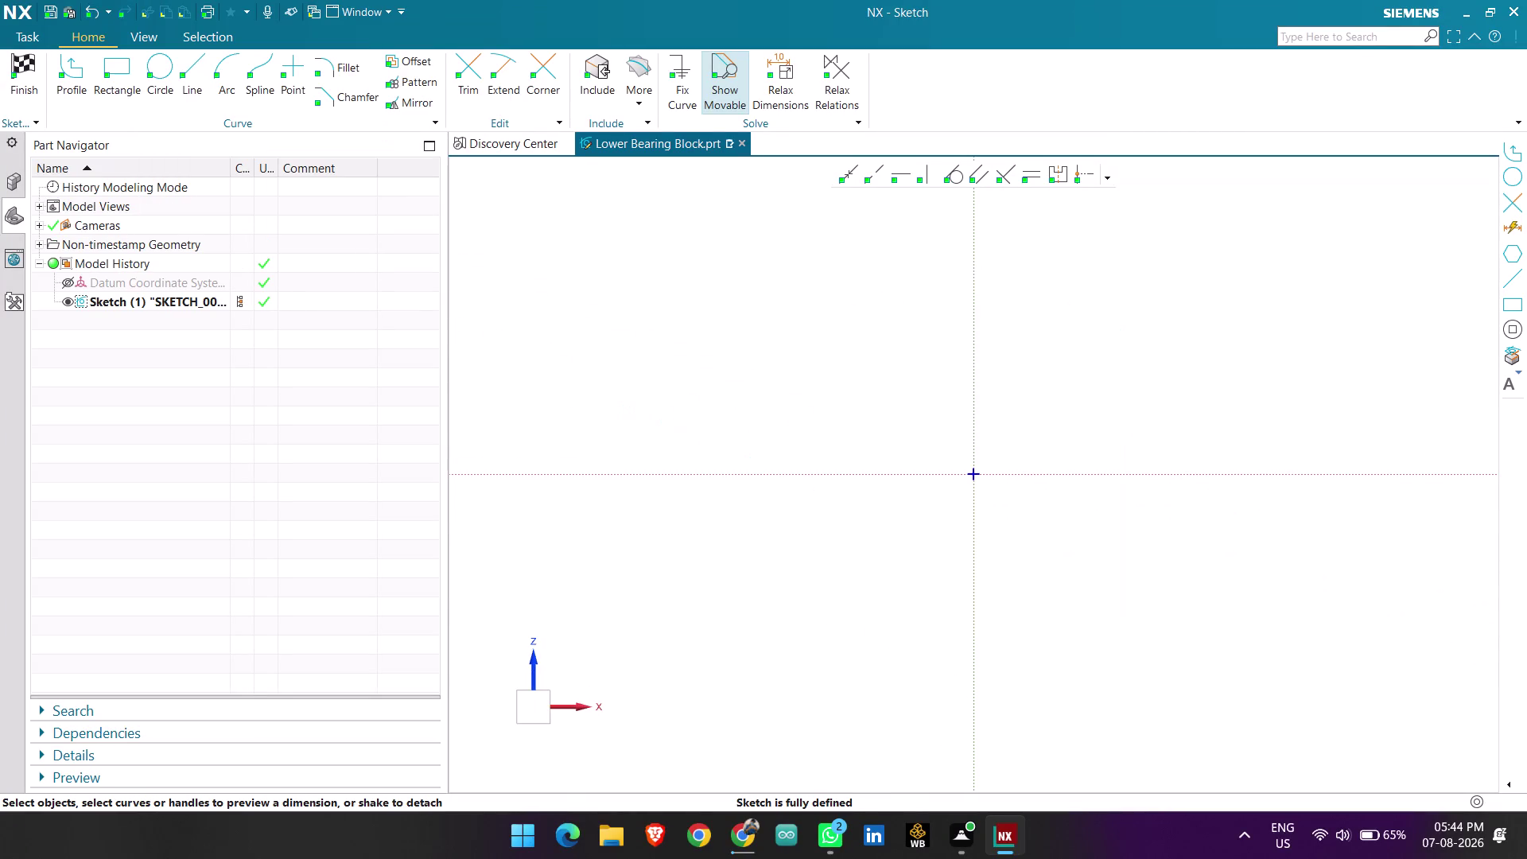
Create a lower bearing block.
Draw a horizontal line along the horizontal axis across the origin.
scroll(up, 3)
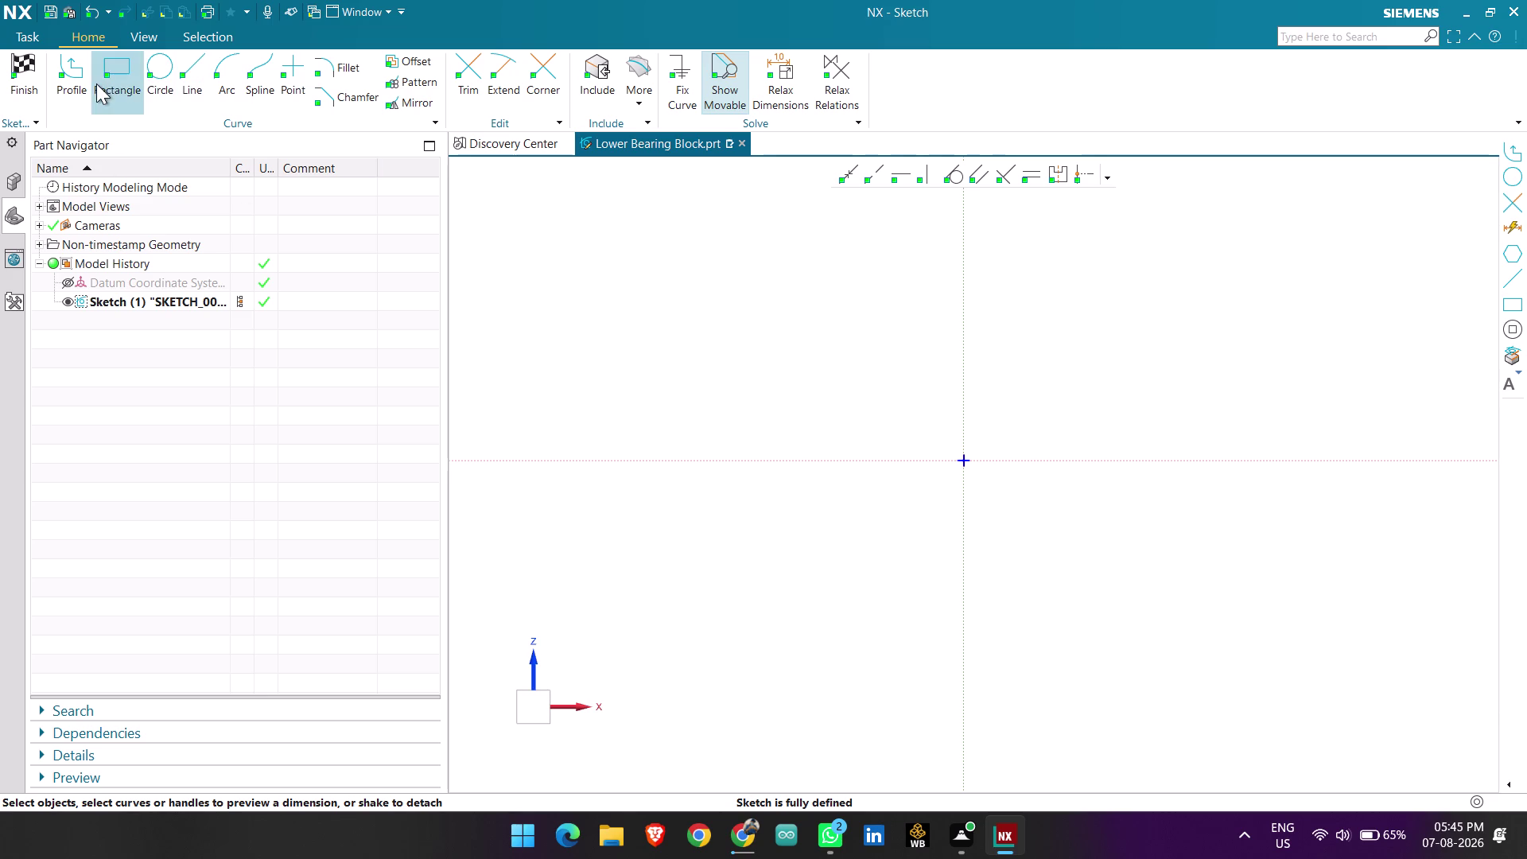
click(190, 71)
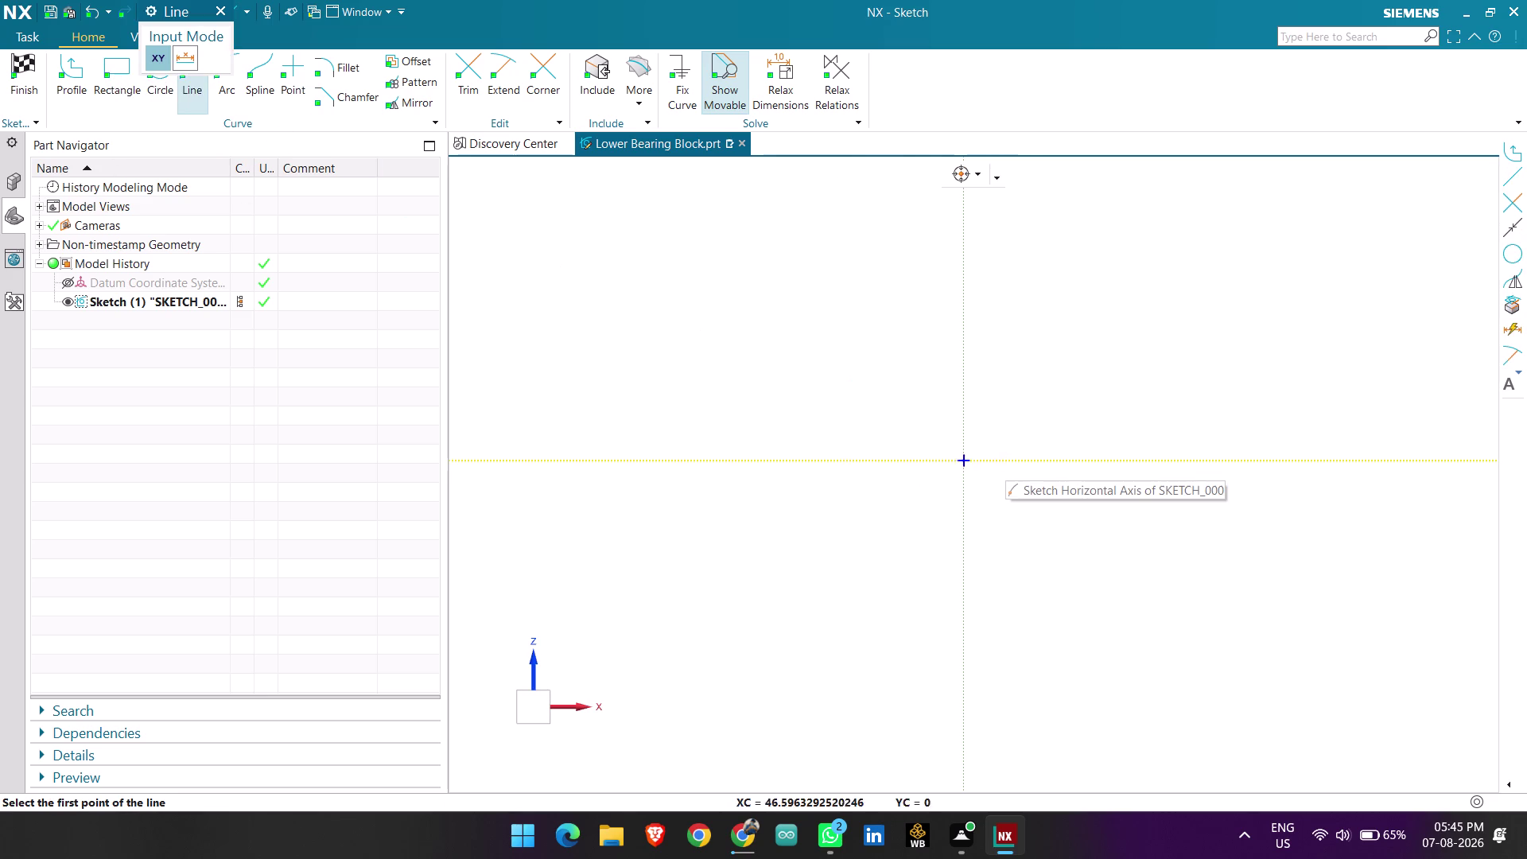
scroll(up, 3)
scroll(up, 3)
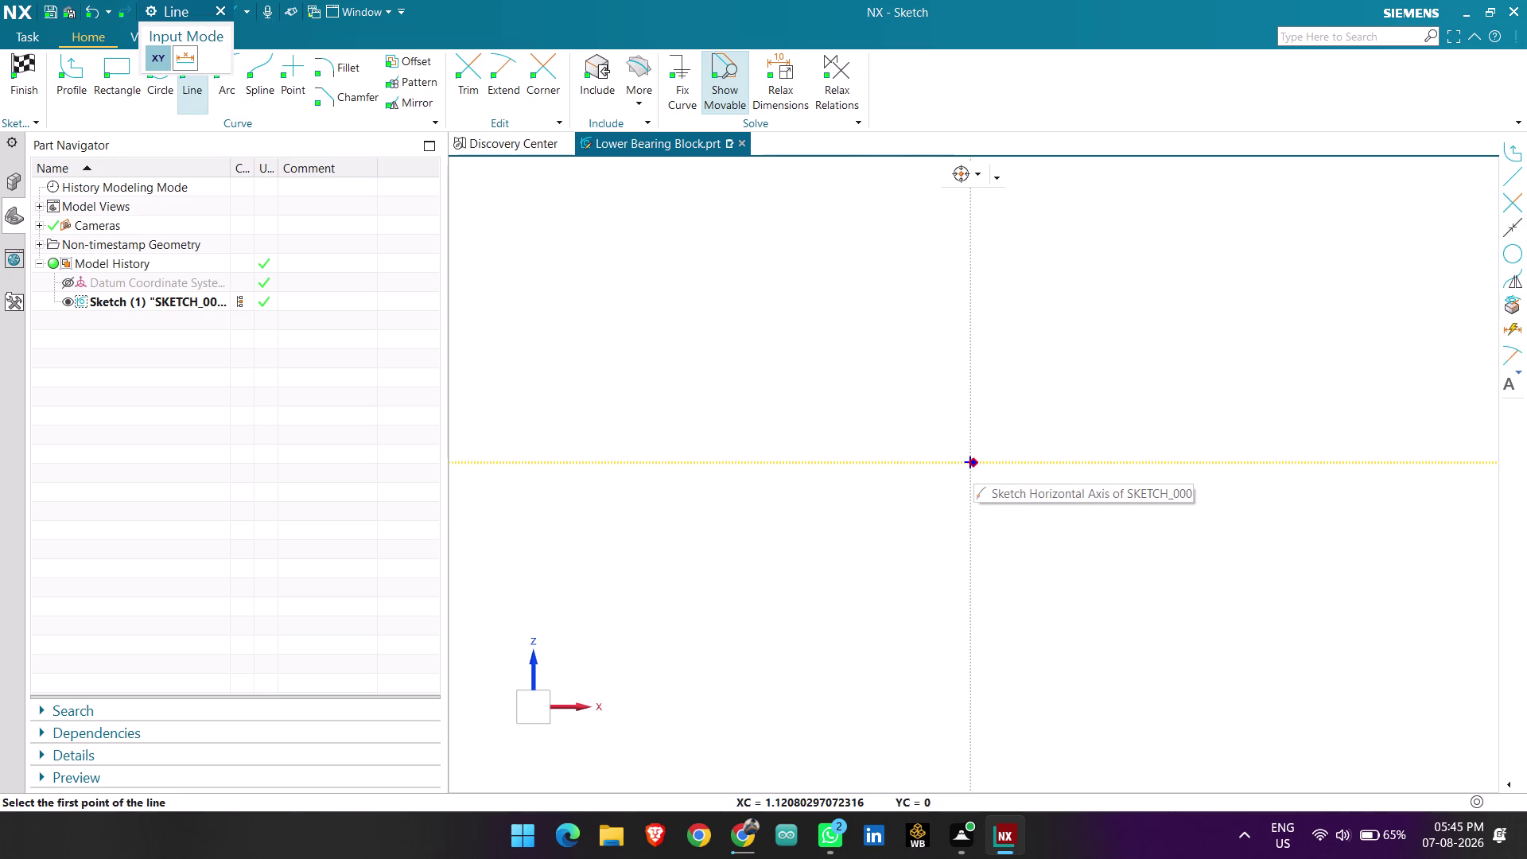
click(806, 459)
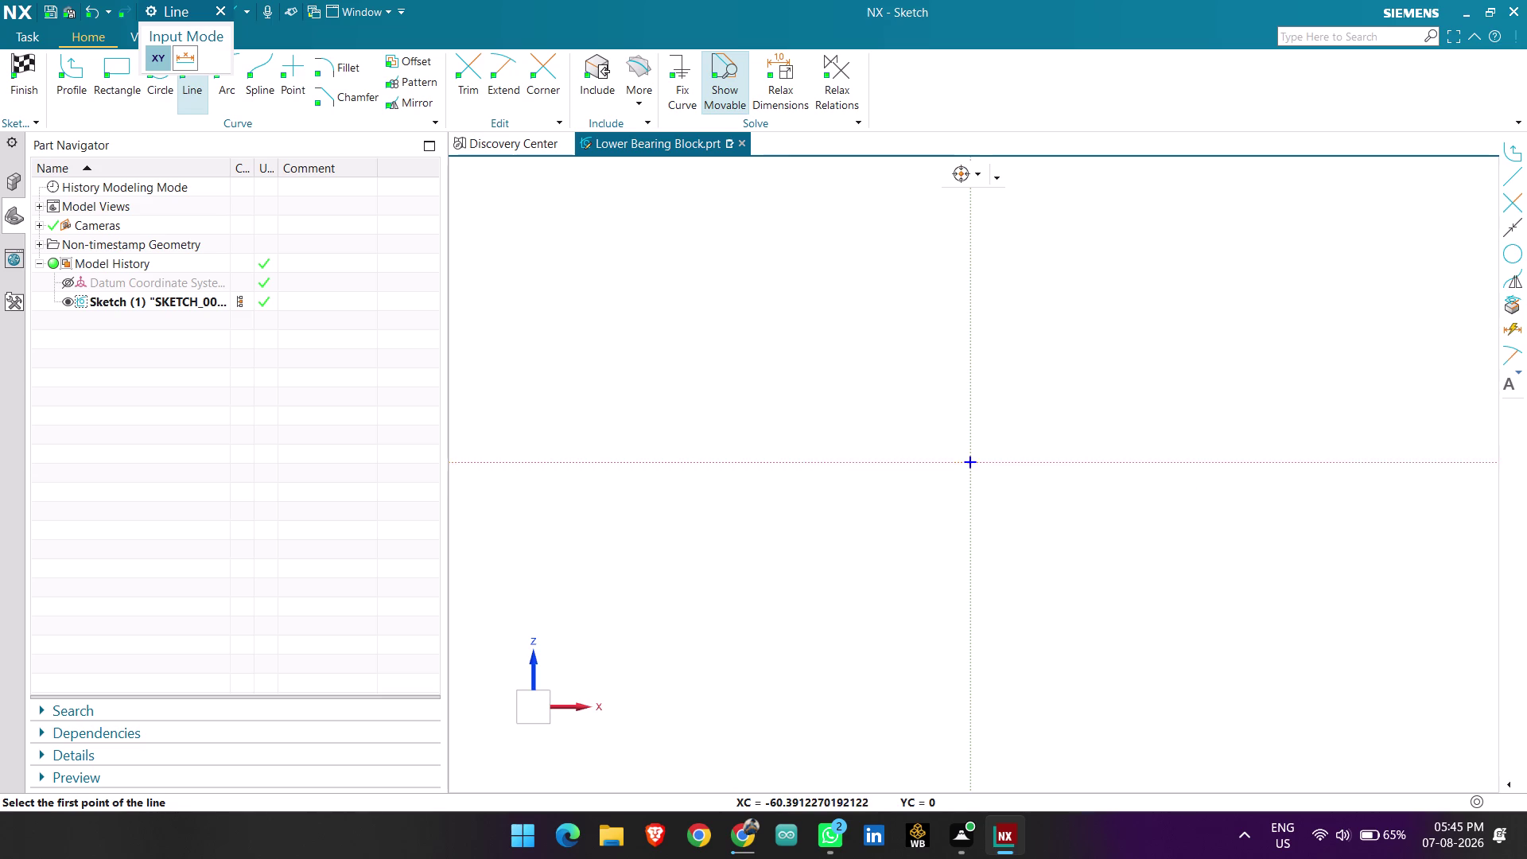
click(1129, 454)
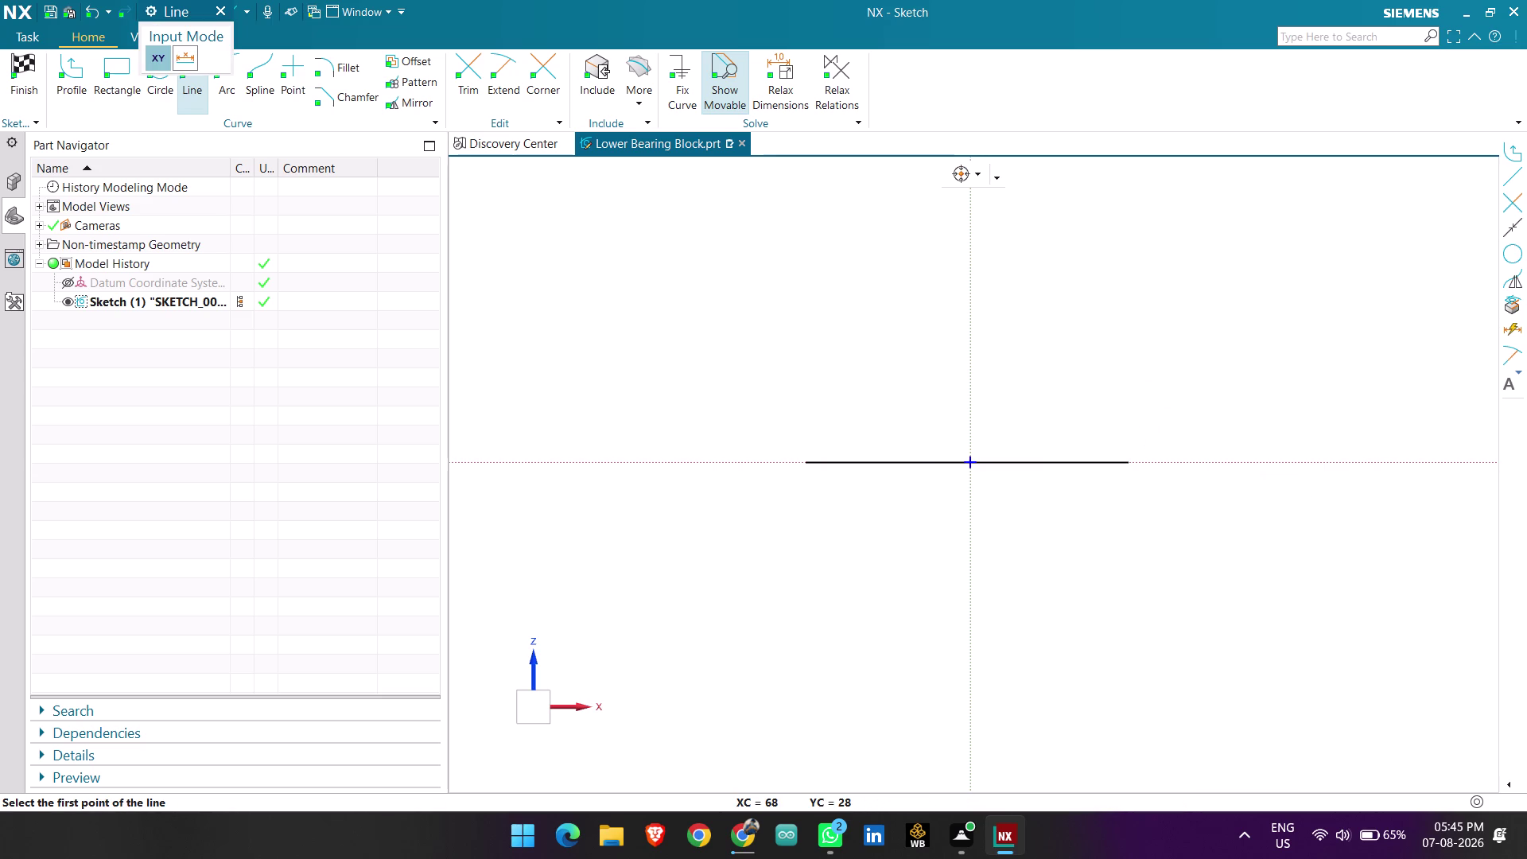
key(Escape)
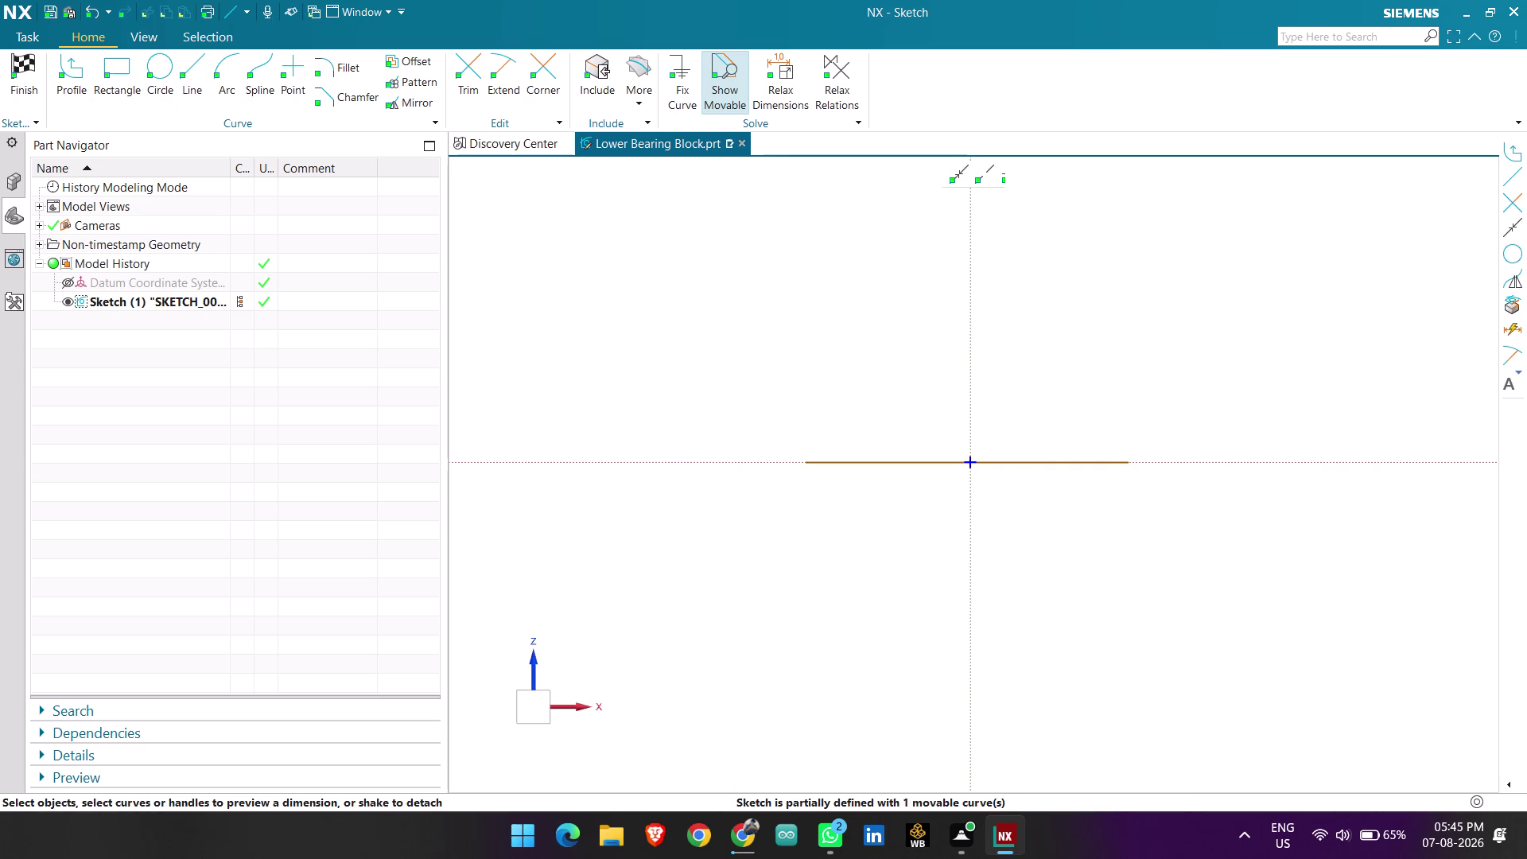
Give the new horizontal line a length dimension of 45.
click(921, 464)
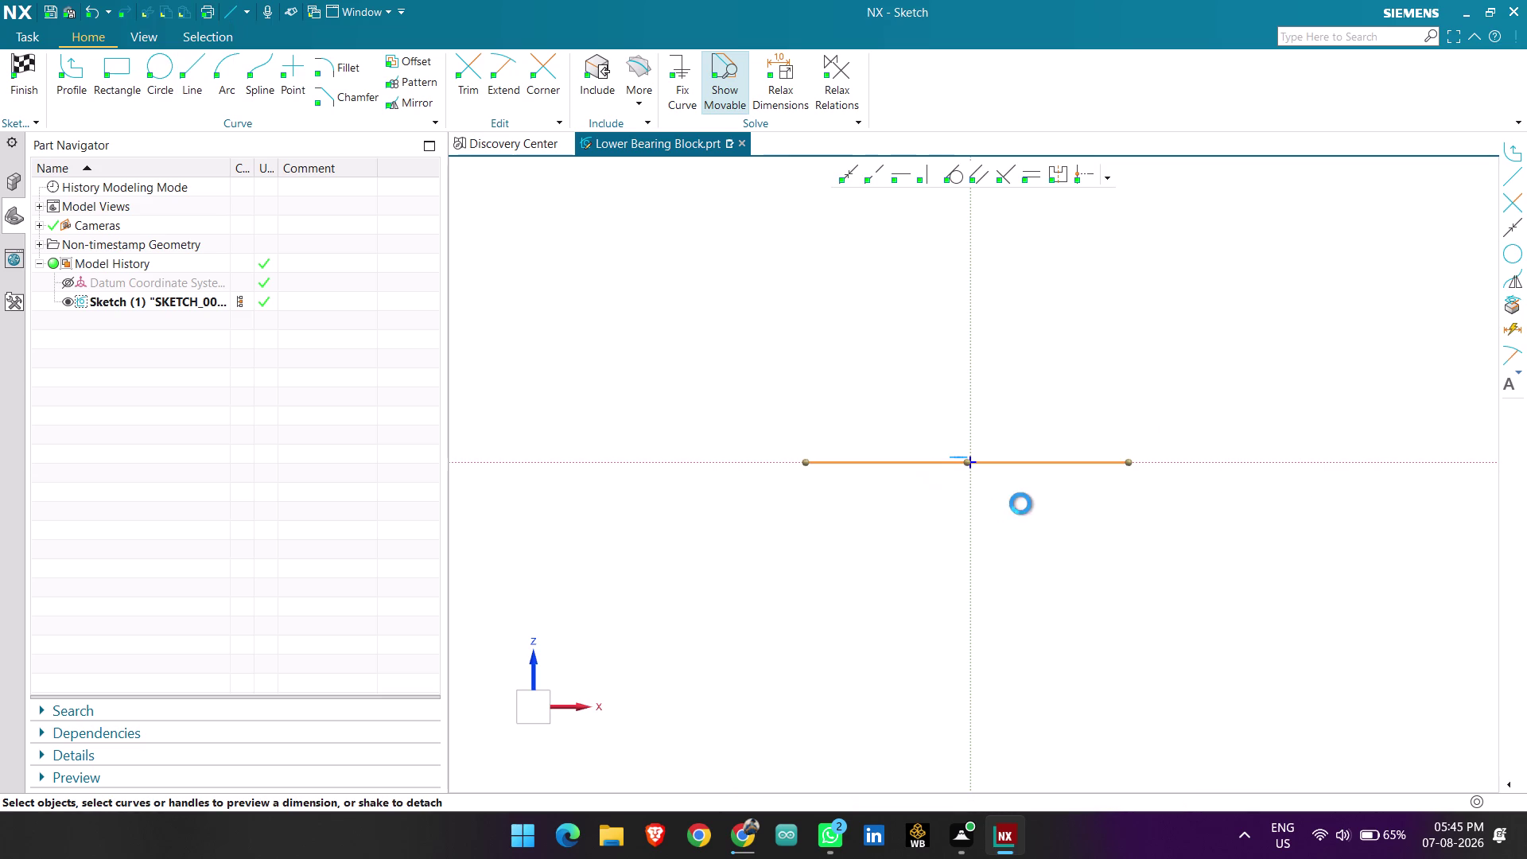
scroll(up, 3)
double_click(995, 490)
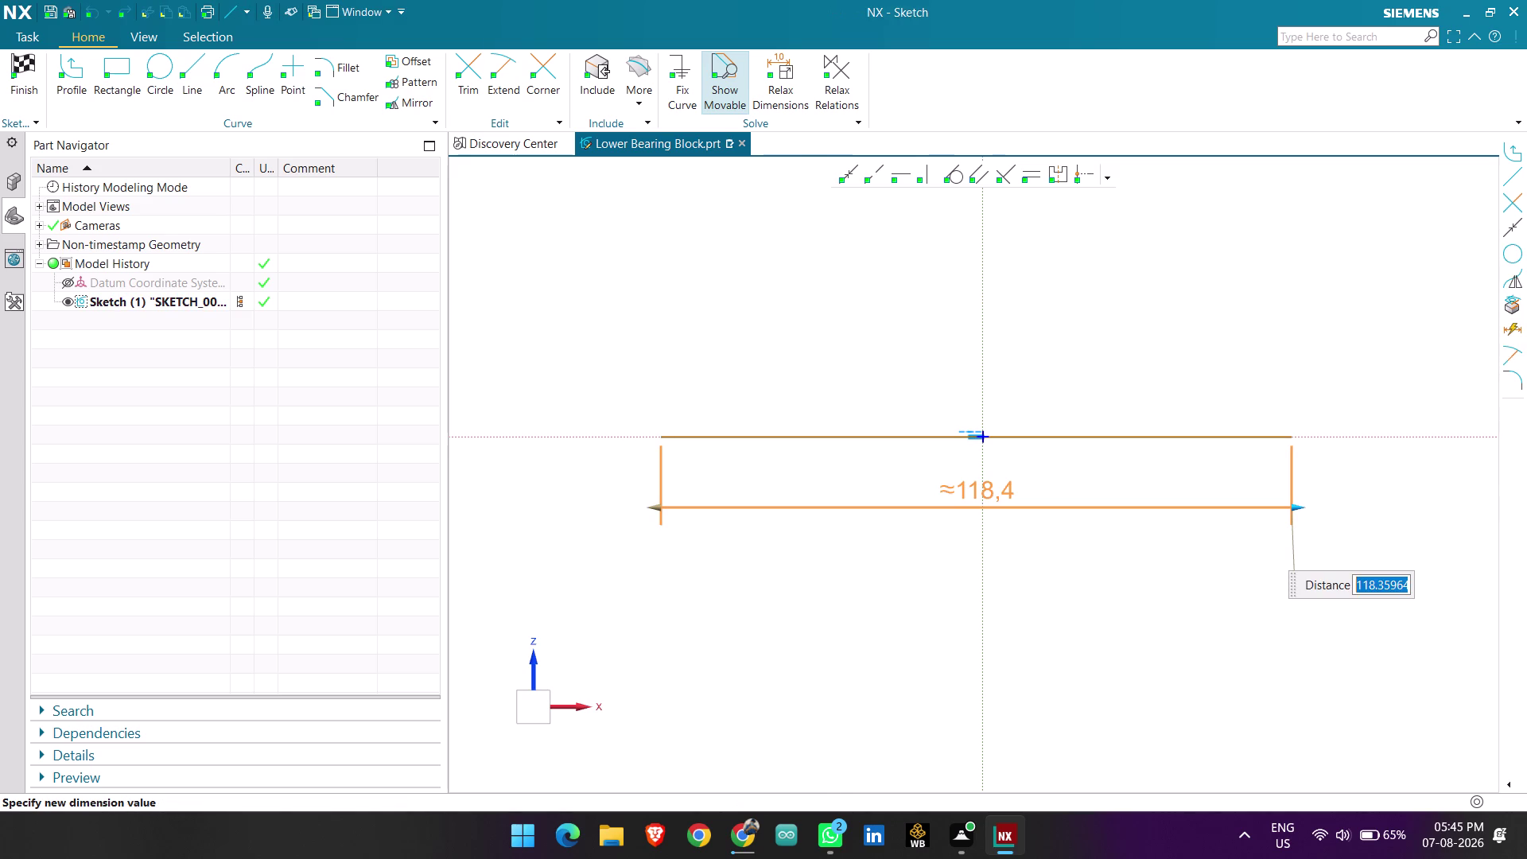
text(45)
key(Return)
key(Return)
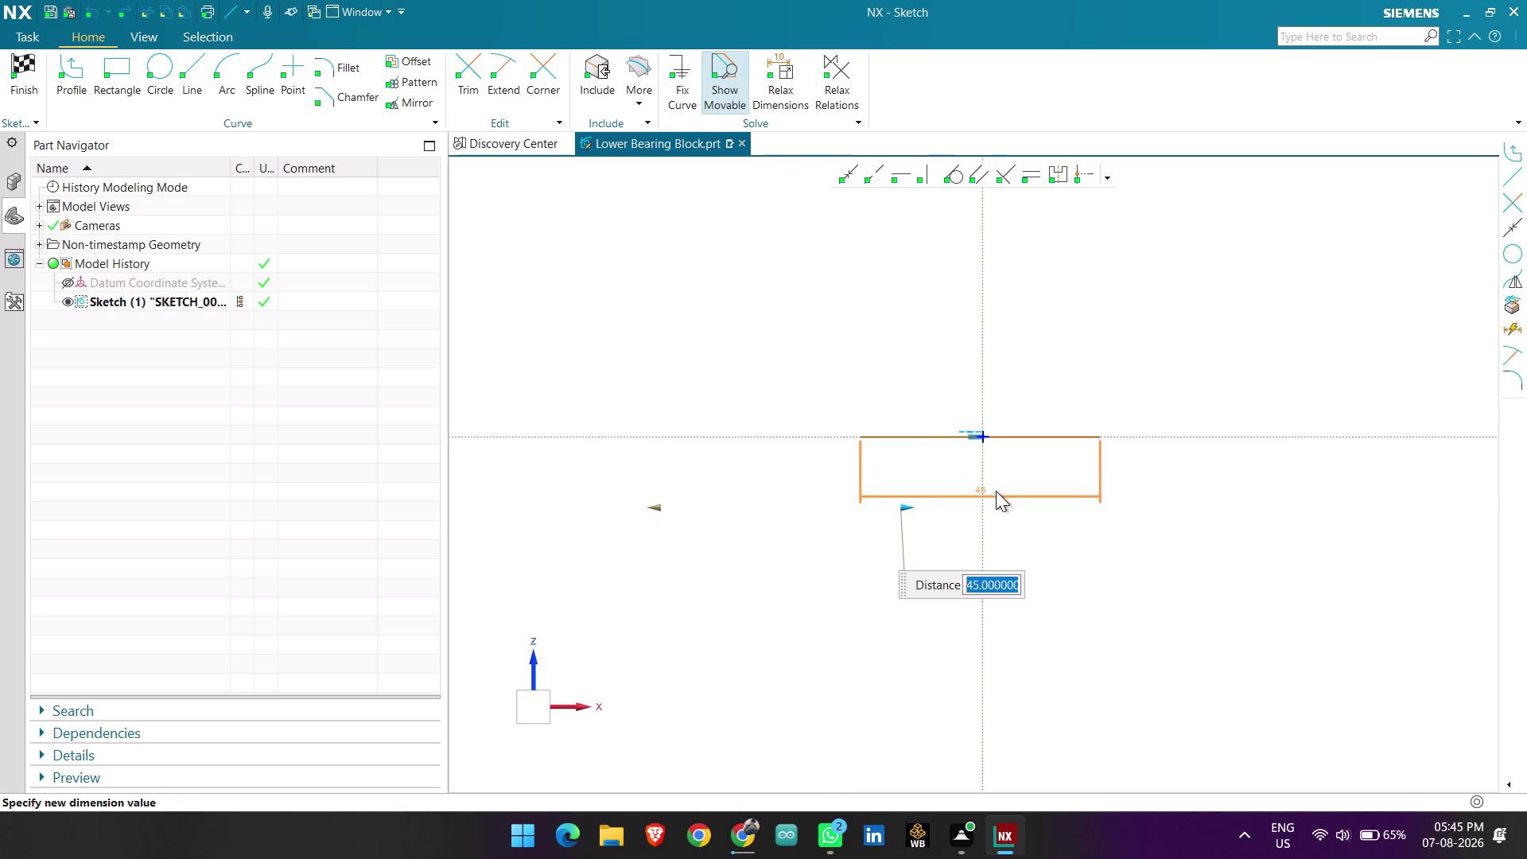
scroll(up, 3)
middle_click(1068, 492)
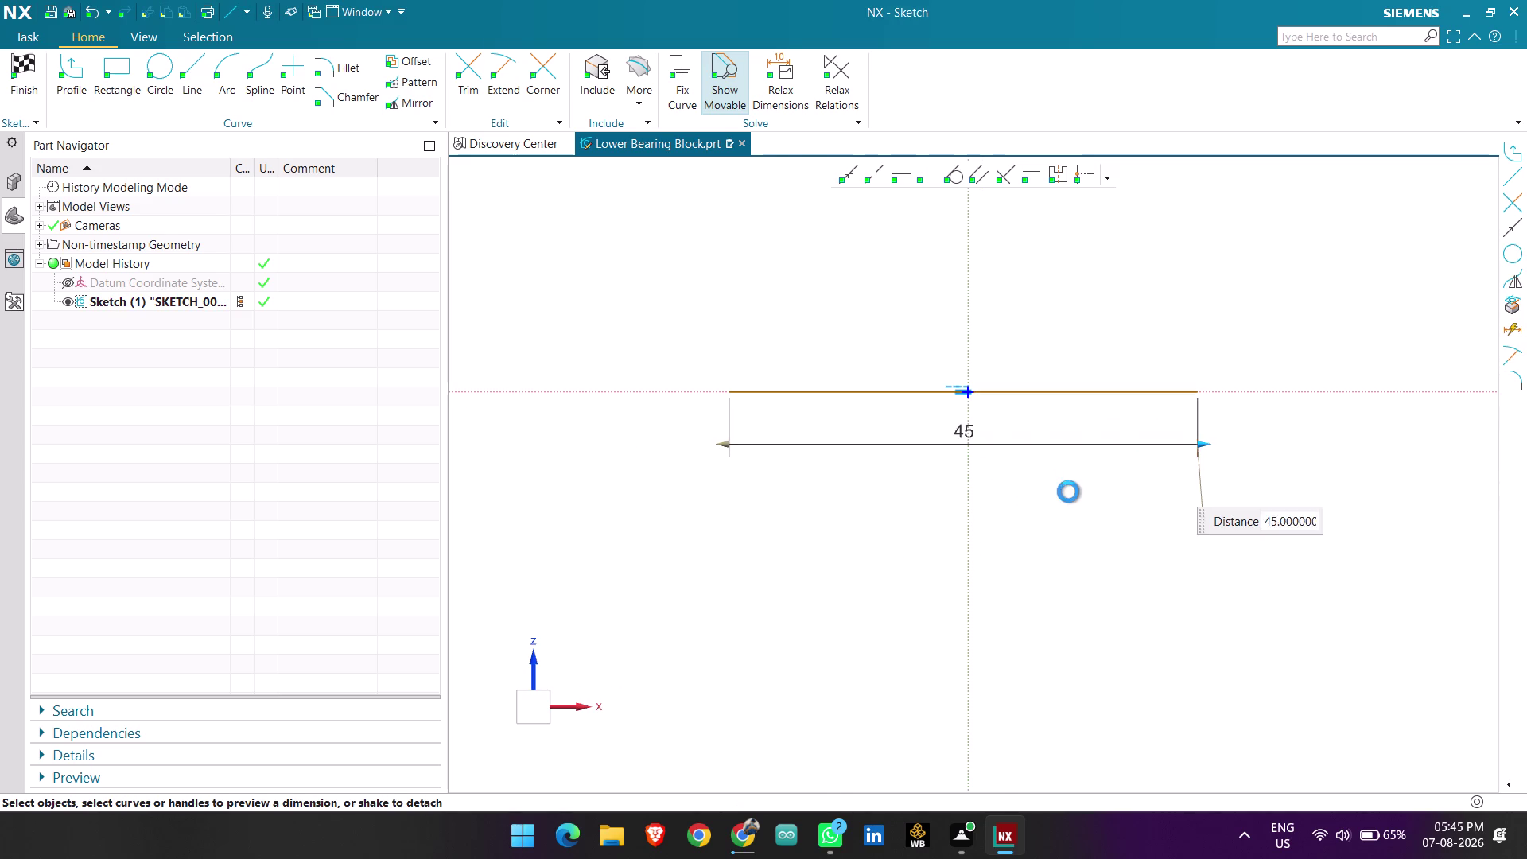
scroll(up, 3)
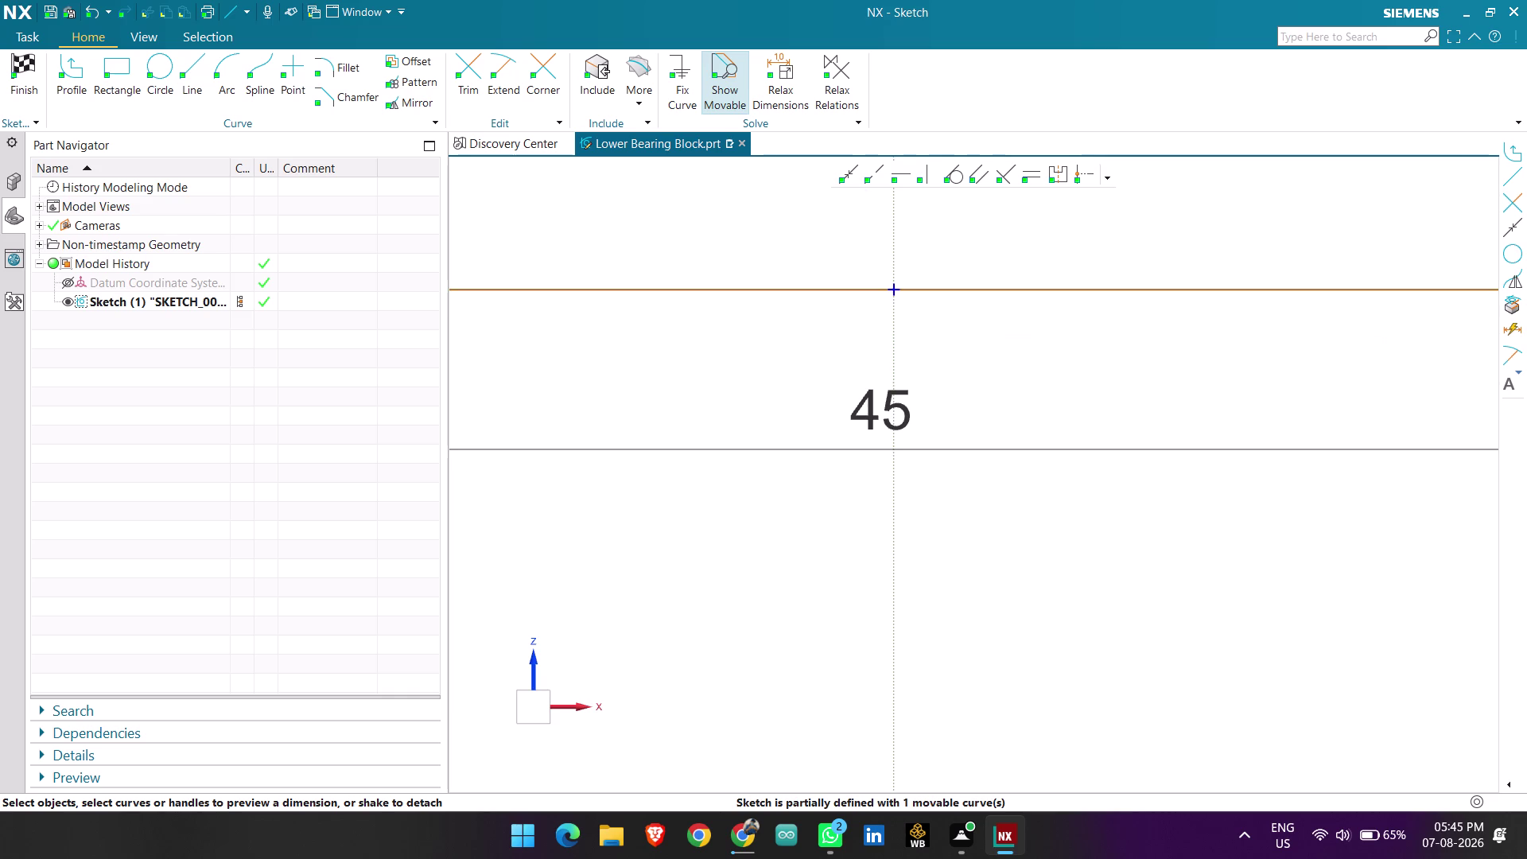
click(854, 166)
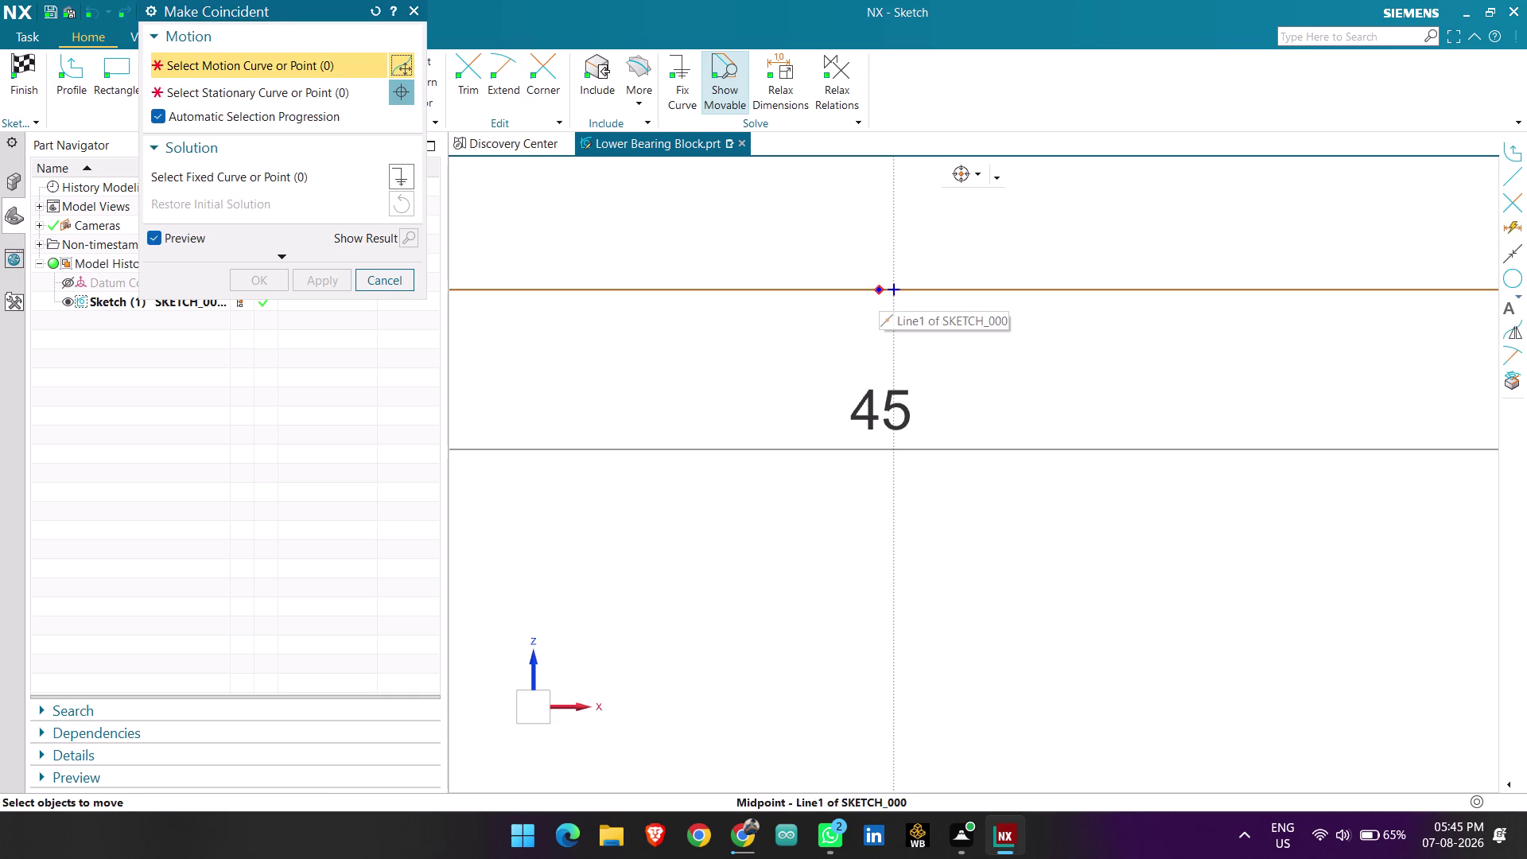
Constrain the 45 line's midpoint coincident with the sketch origin, fully defining the sketch.
click(879, 291)
click(893, 288)
middle_click(818, 258)
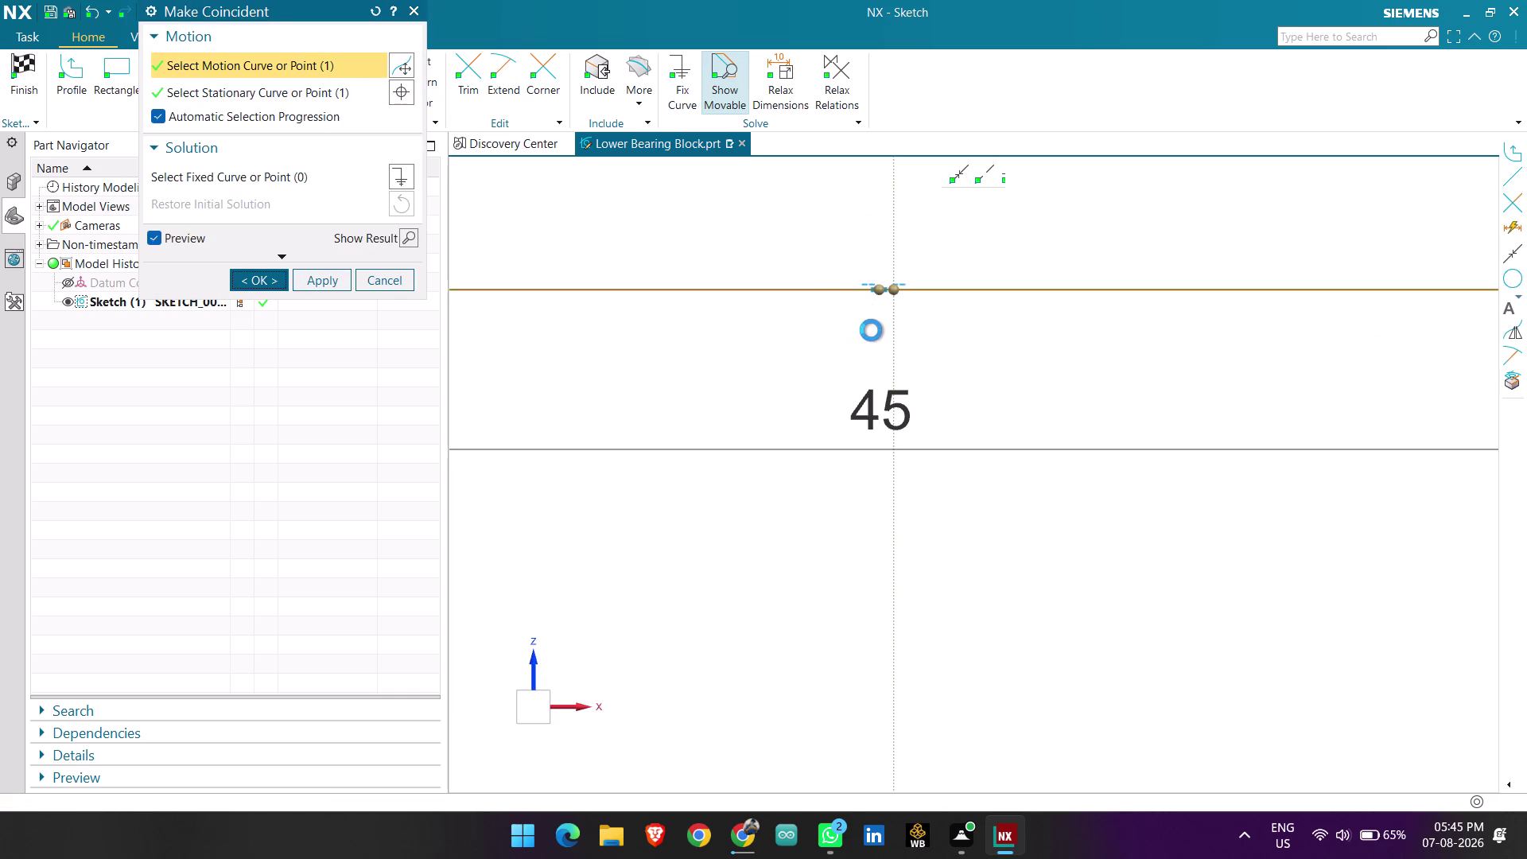
scroll(down, 3)
scroll(up, 3)
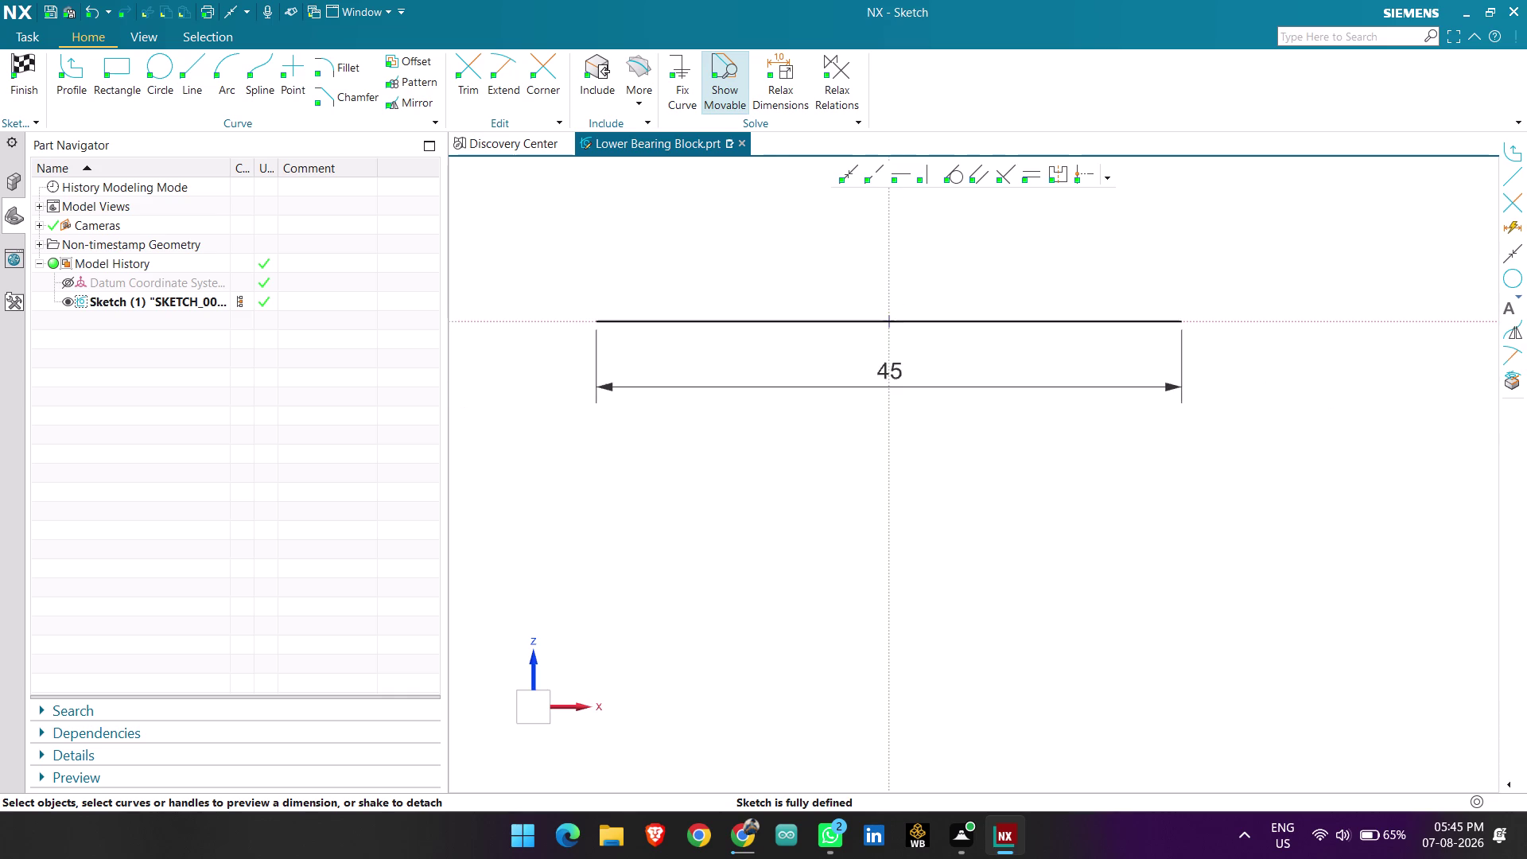
scroll(down, 3)
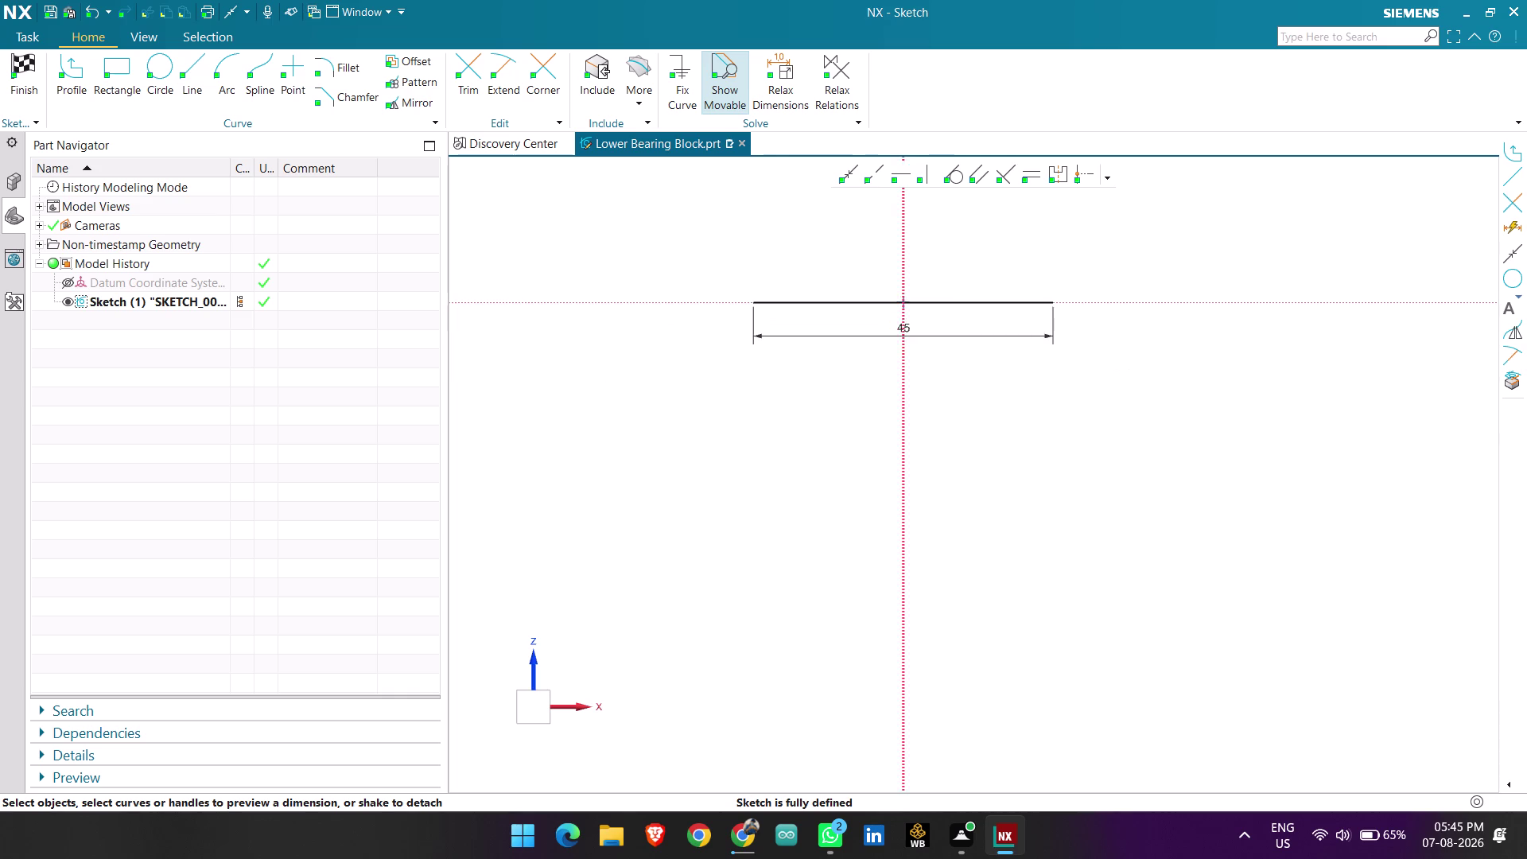
scroll(up, 3)
middle_drag(953, 280, 971, 358)
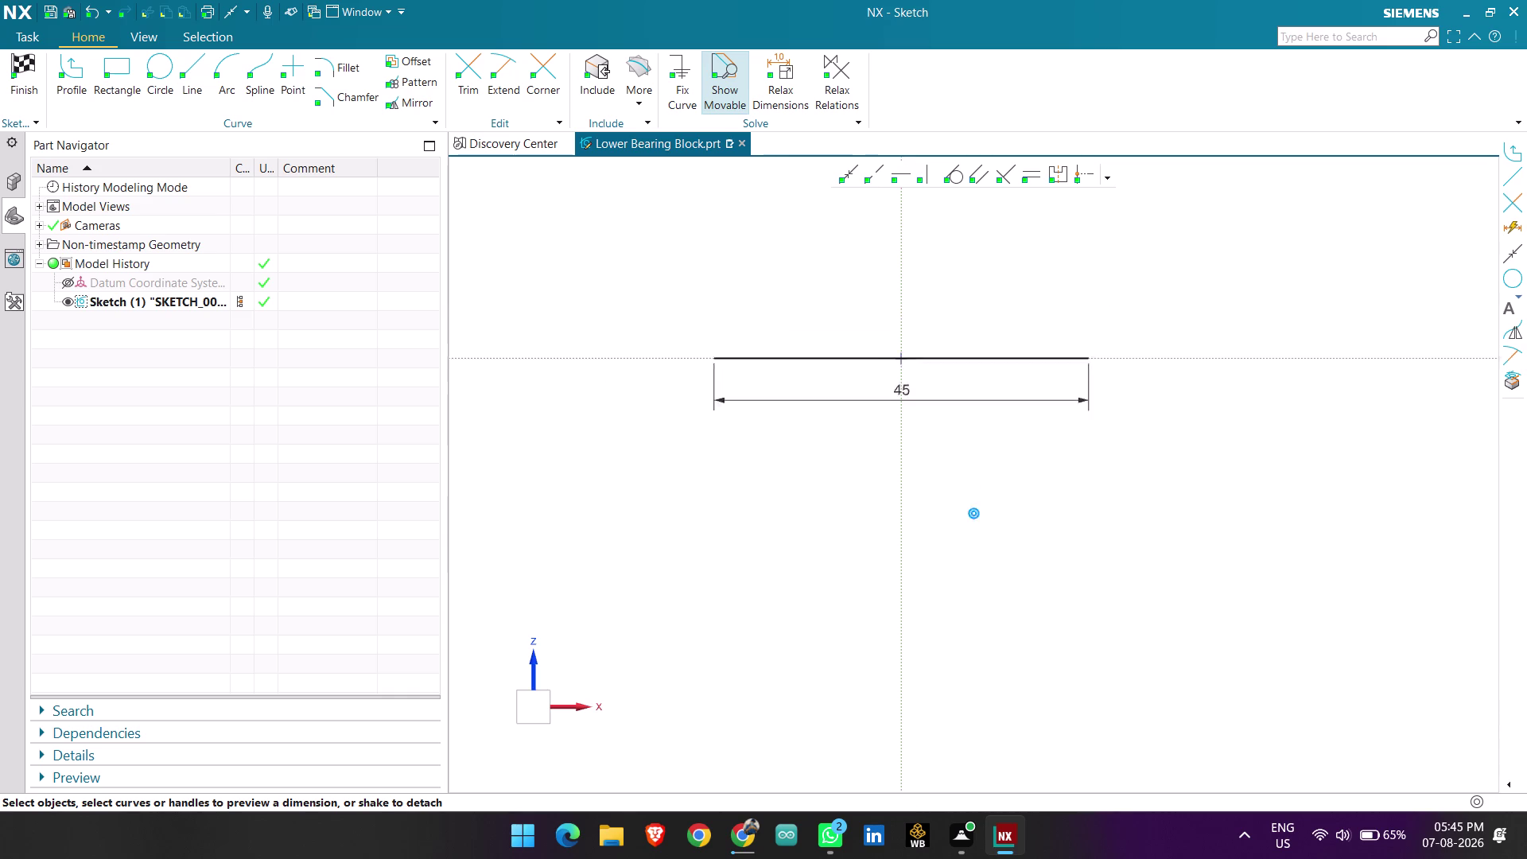
middle_drag(970, 358, 983, 434)
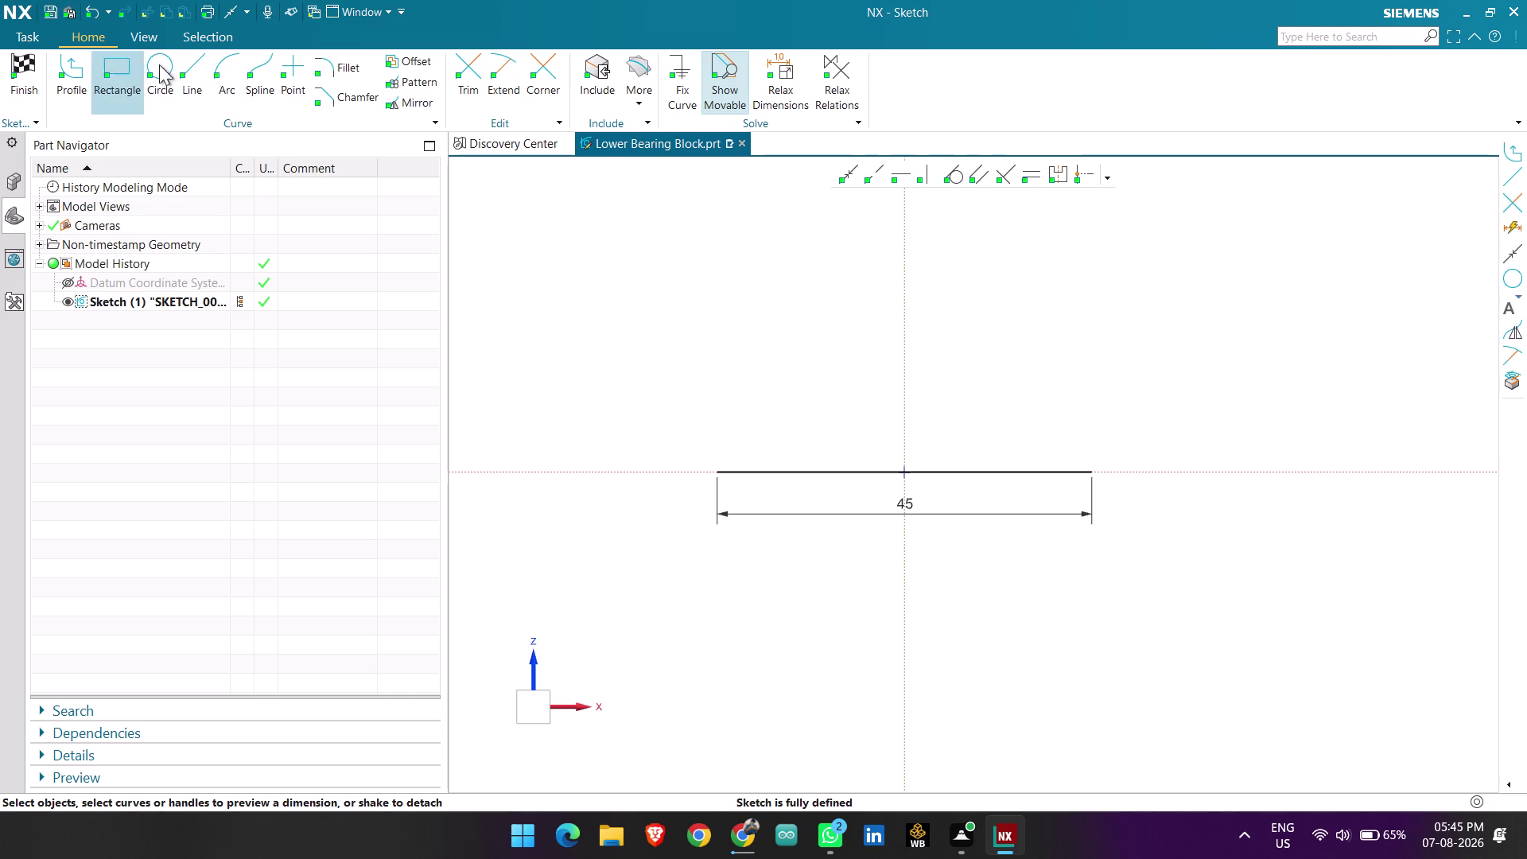
Draw a 25-long vertical line up from the base line's midpoint.
click(181, 64)
scroll(up, 3)
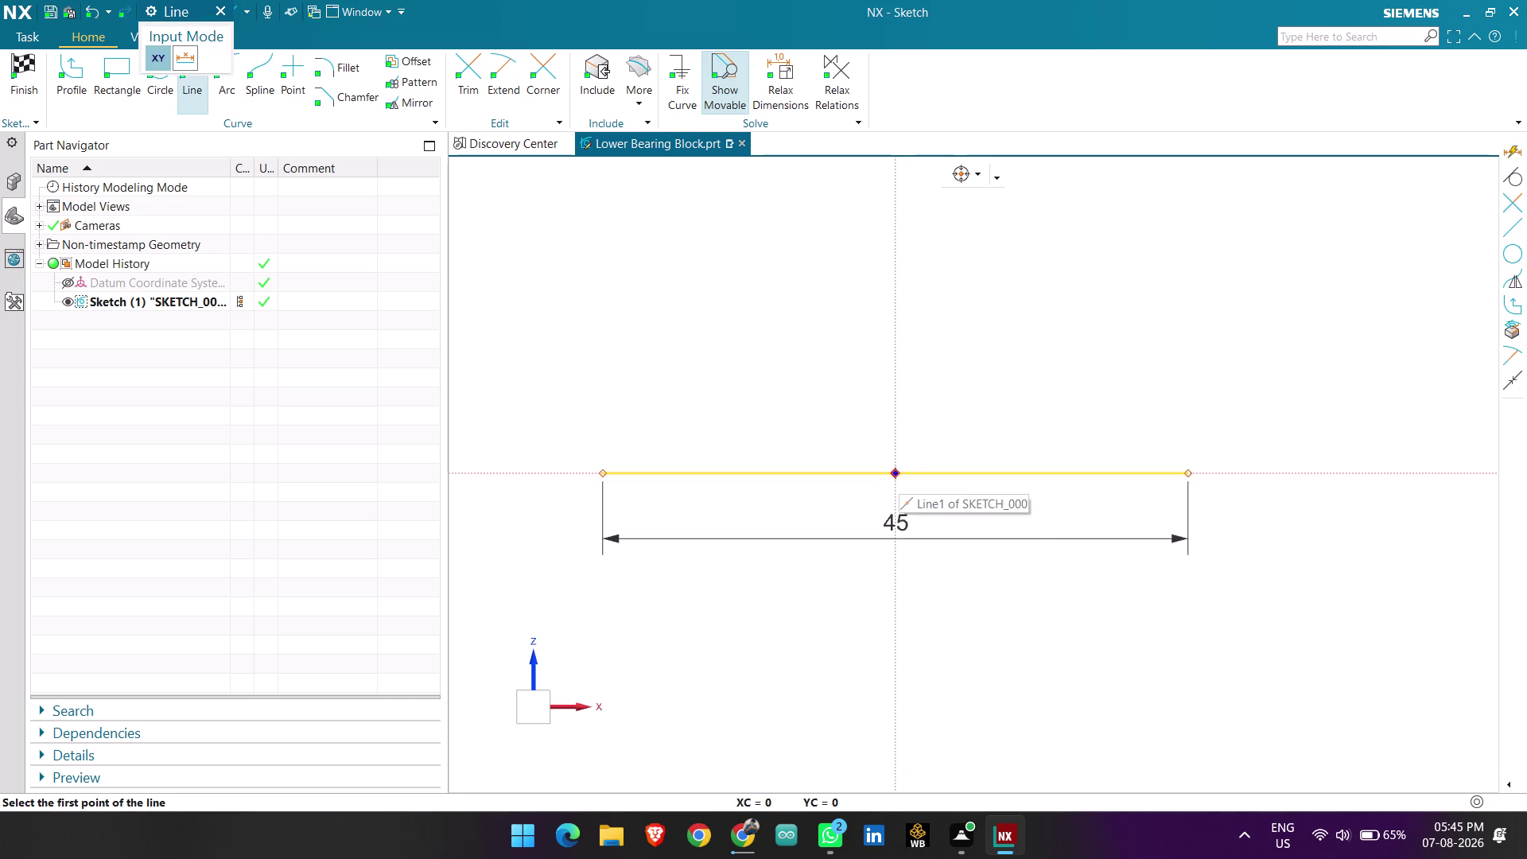
click(898, 473)
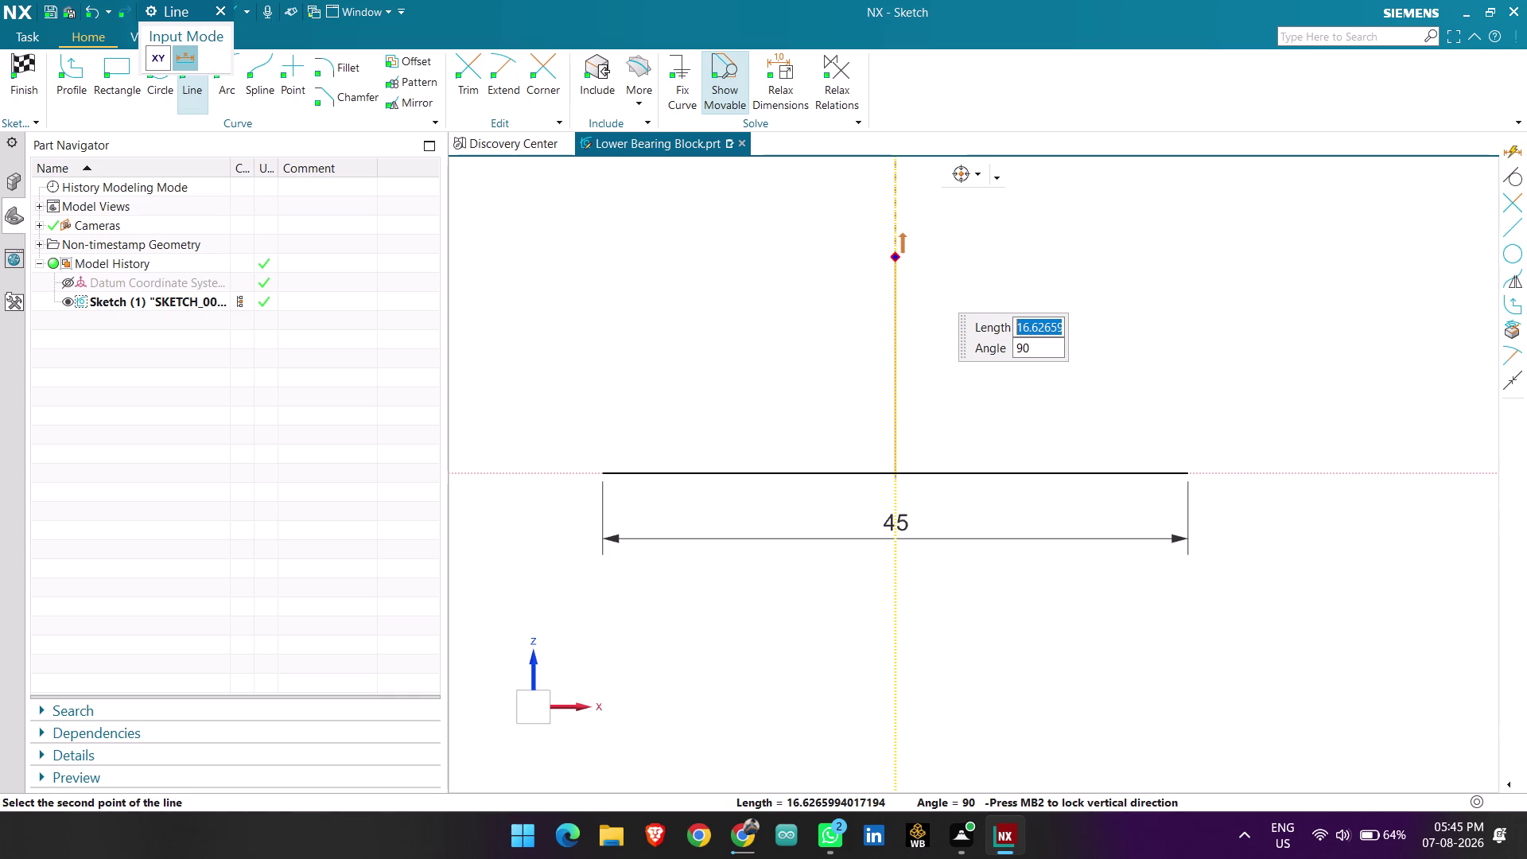
text(2)
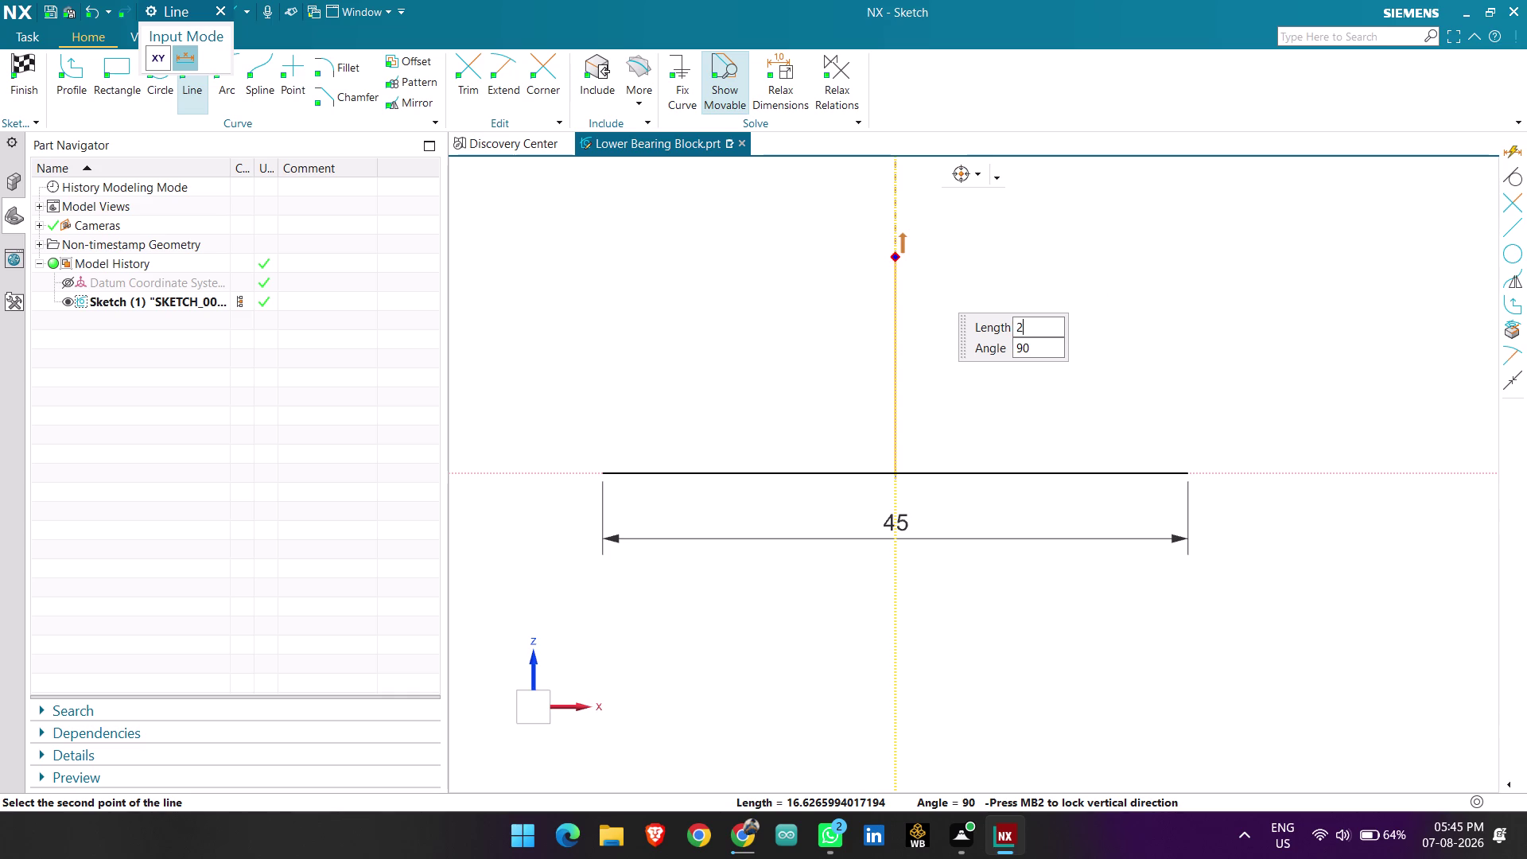
text(5)
key(Return)
key(Return)
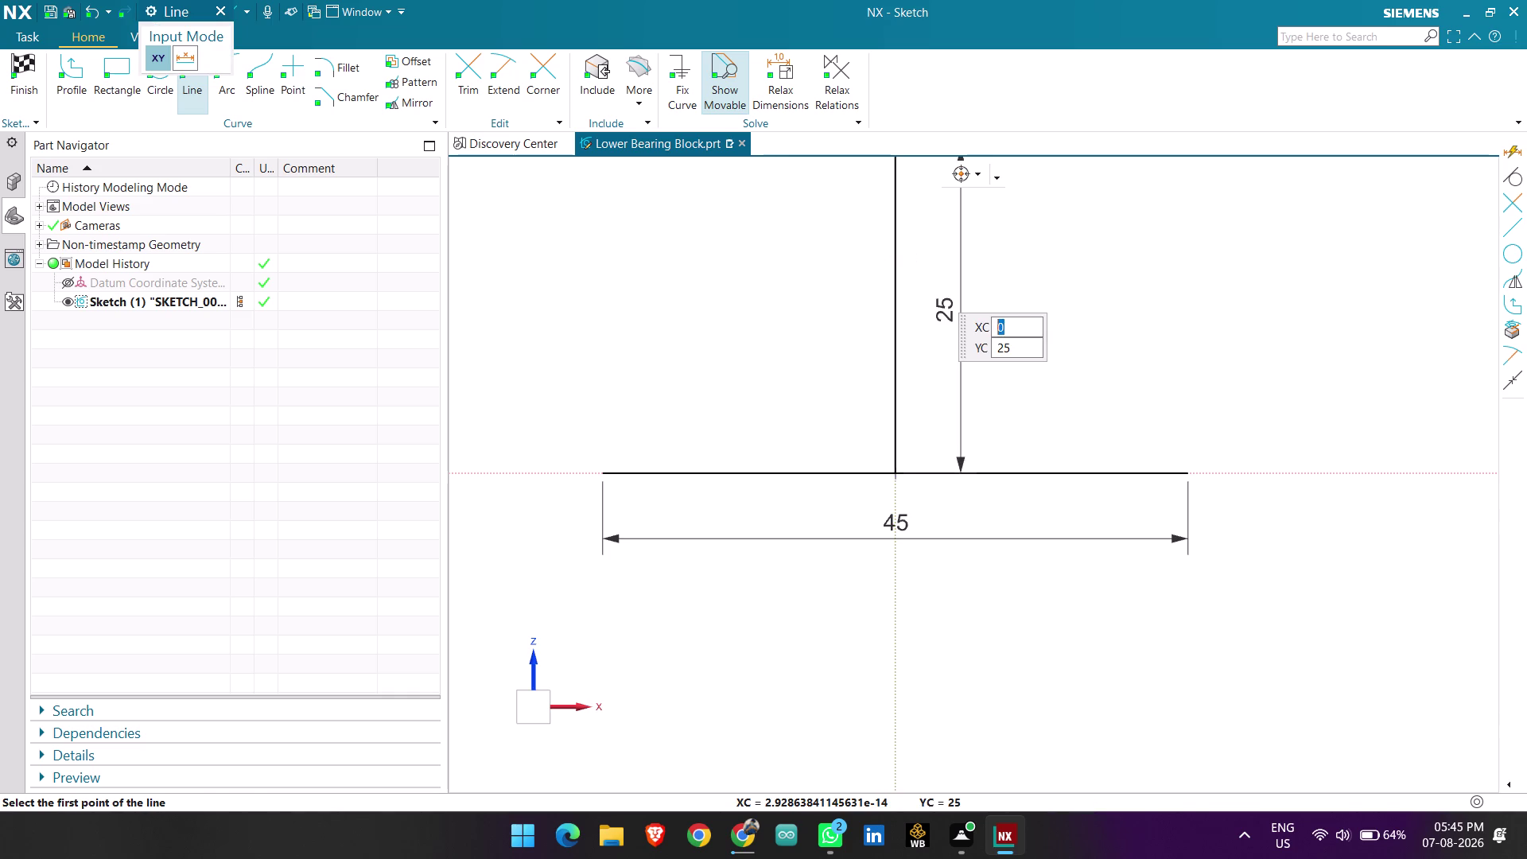
scroll(down, 3)
scroll(up, 3)
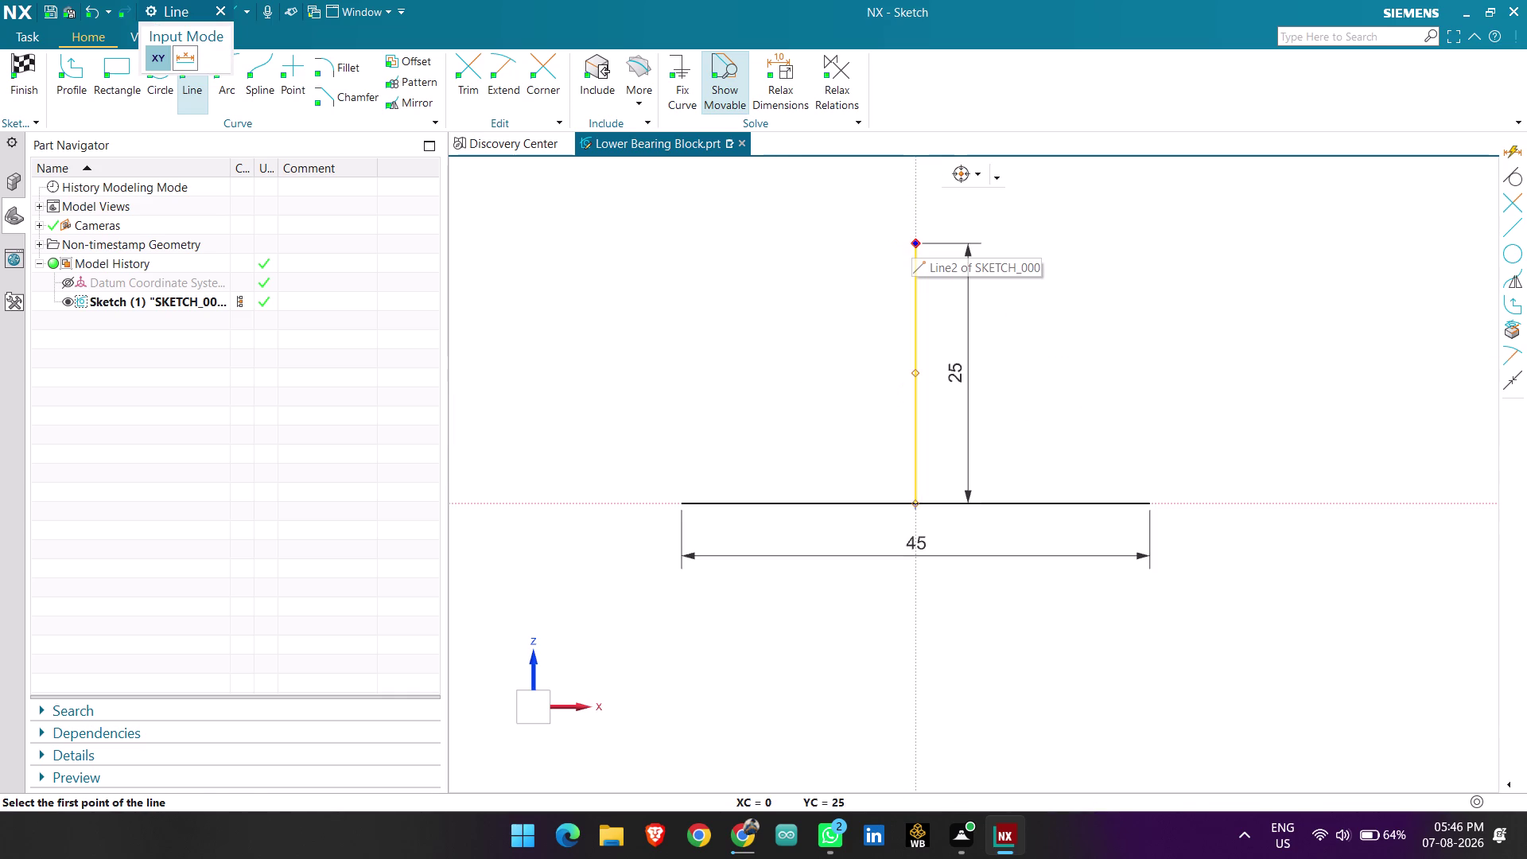
Draw a 17.5-long (35/2) horizontal line leftward from the vertical line's top.
click(918, 246)
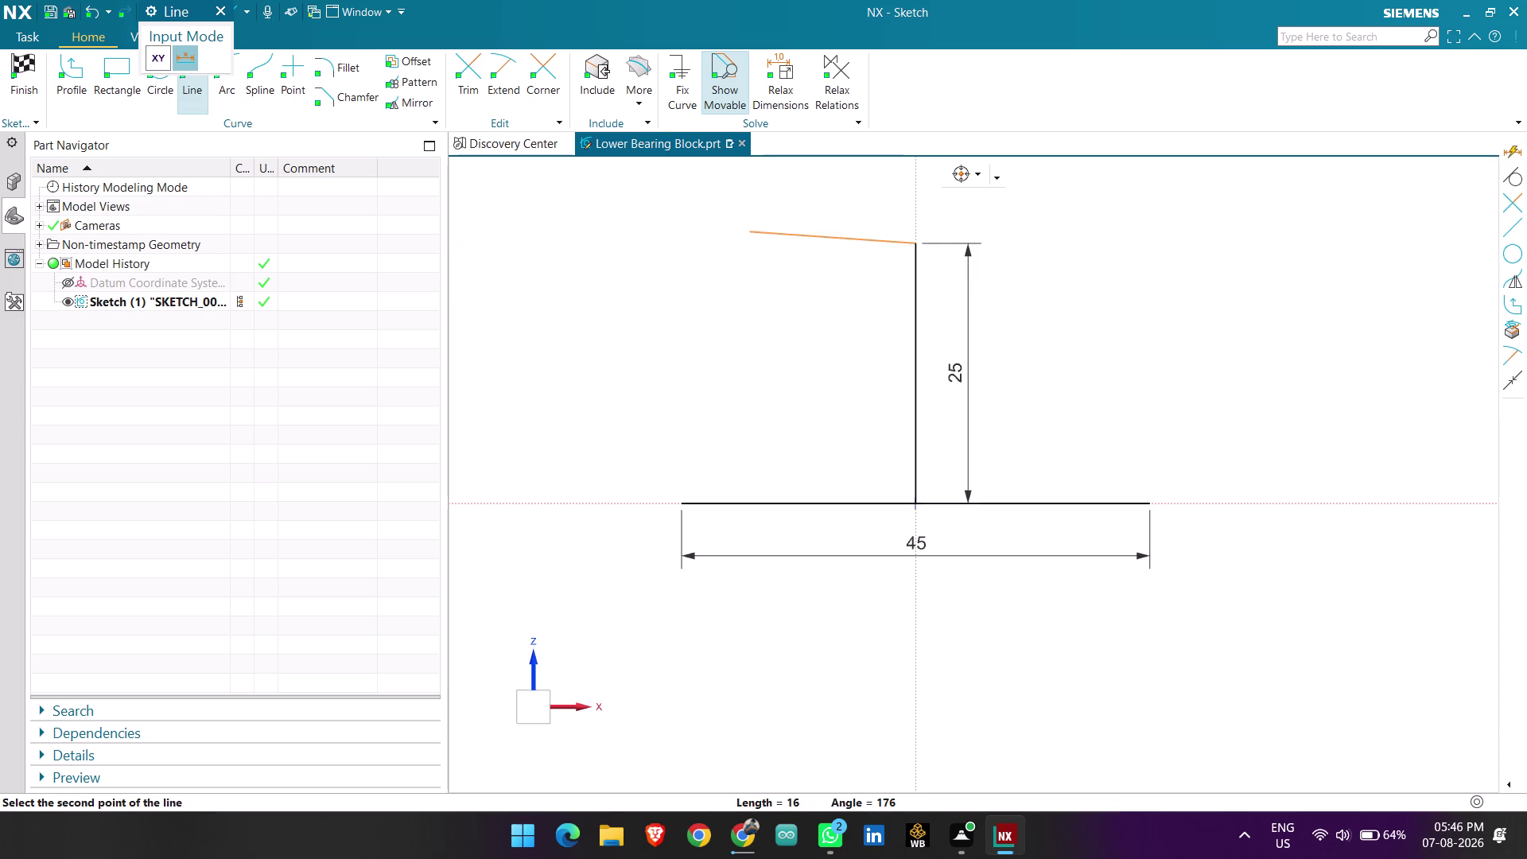
text(35)
text(/)
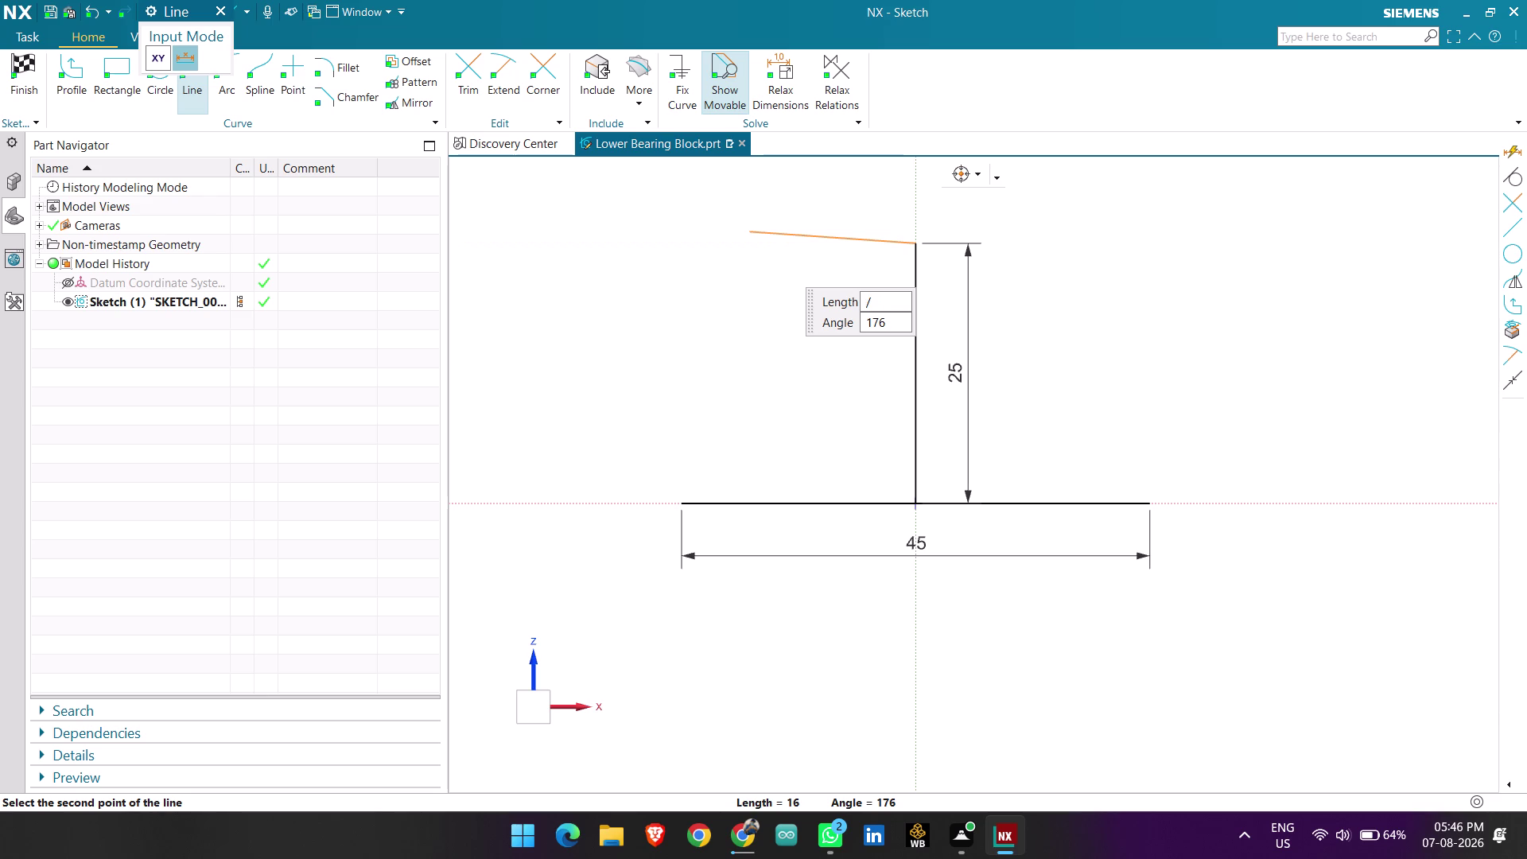
text(2)
key(Return)
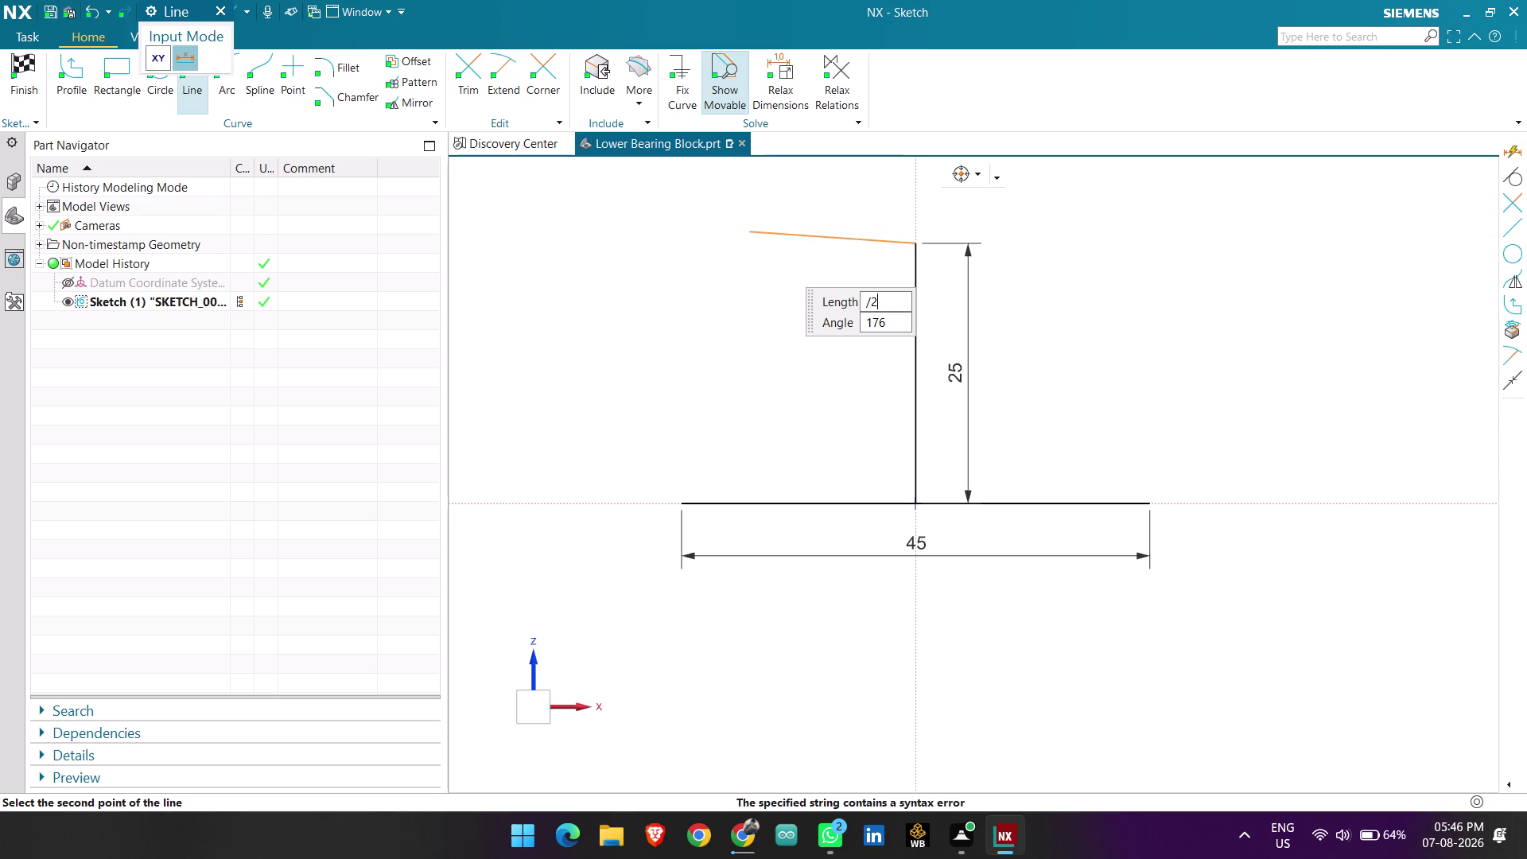
key(BackSpace)
key(BackSpace)
key(BackSpace)
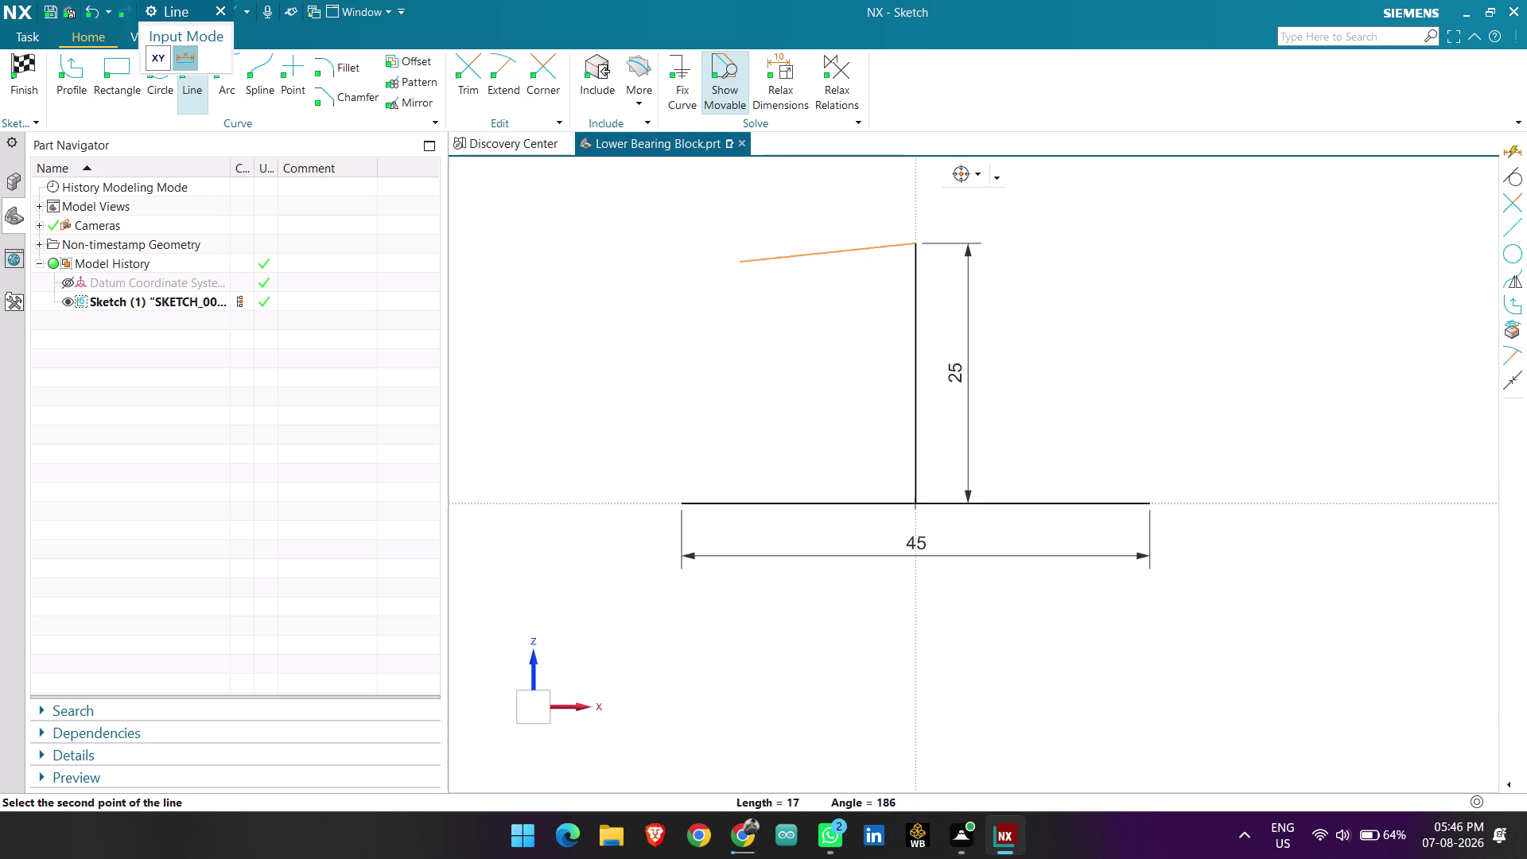
key(3)
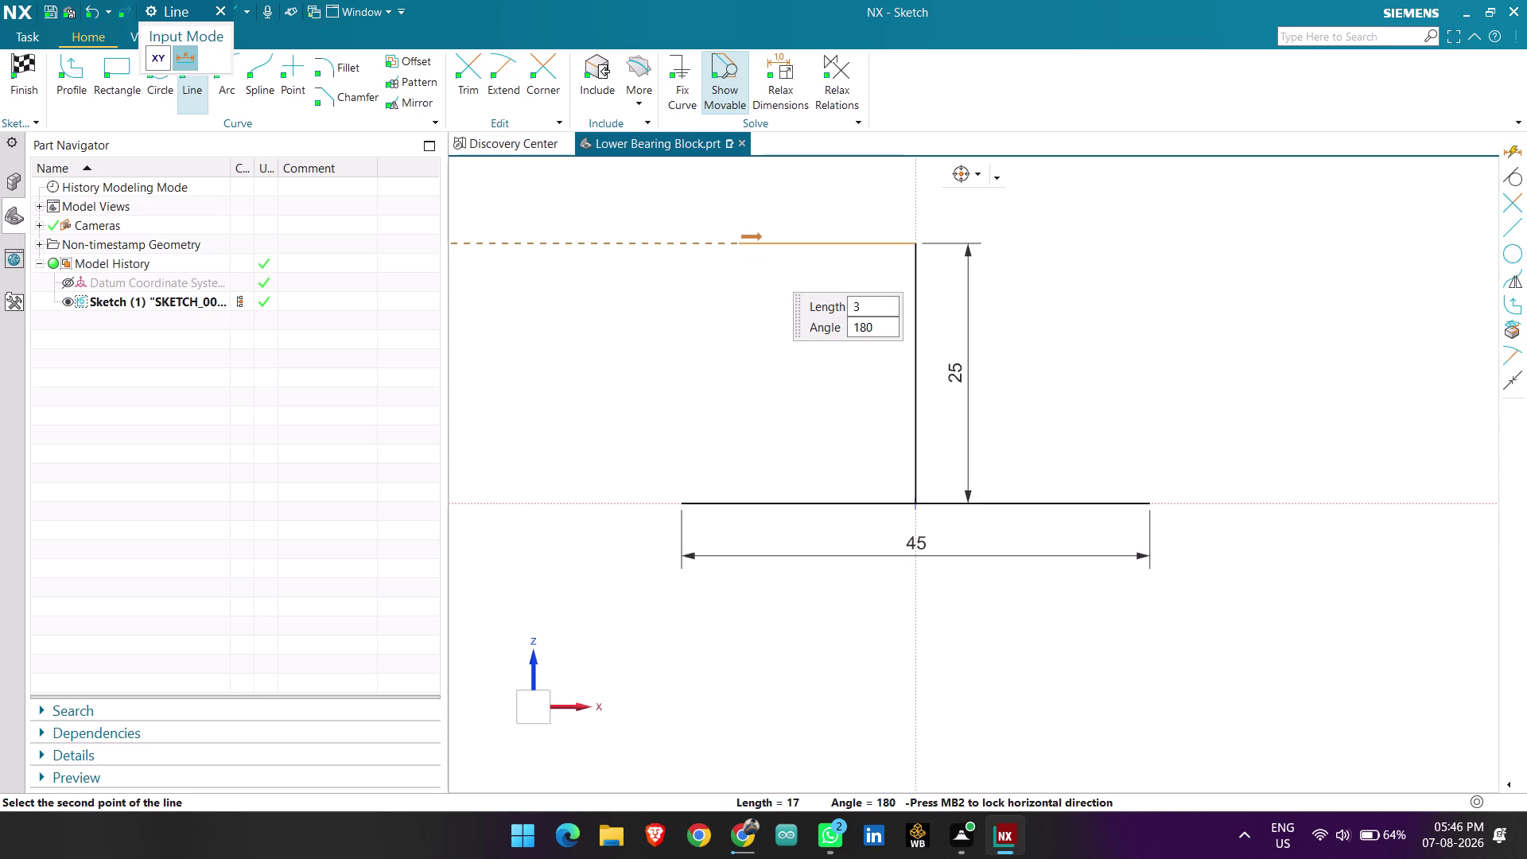
text(5/2)
key(Return)
key(Return)
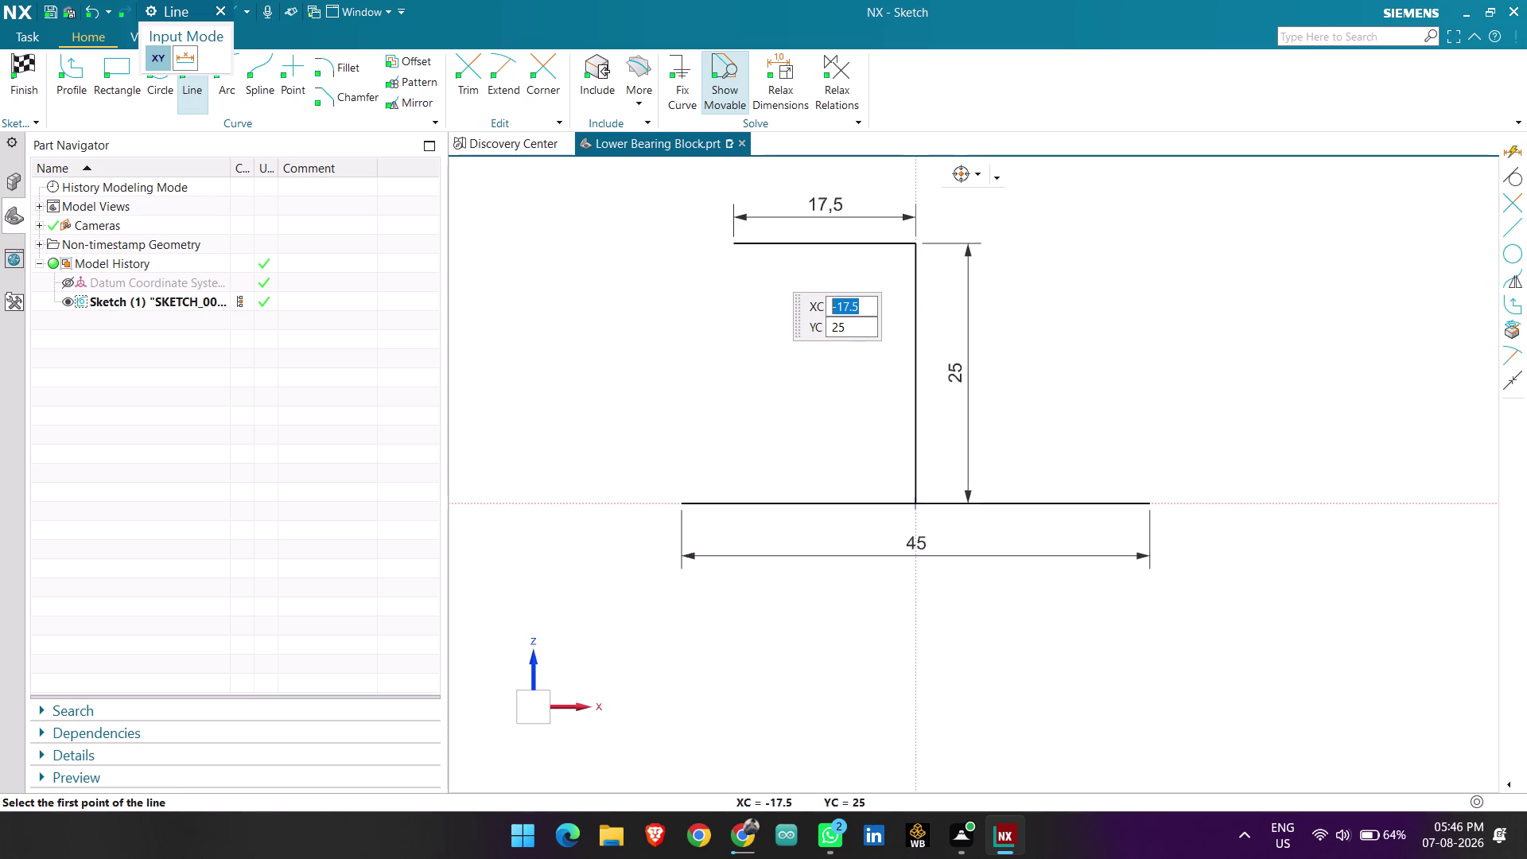
key(Escape)
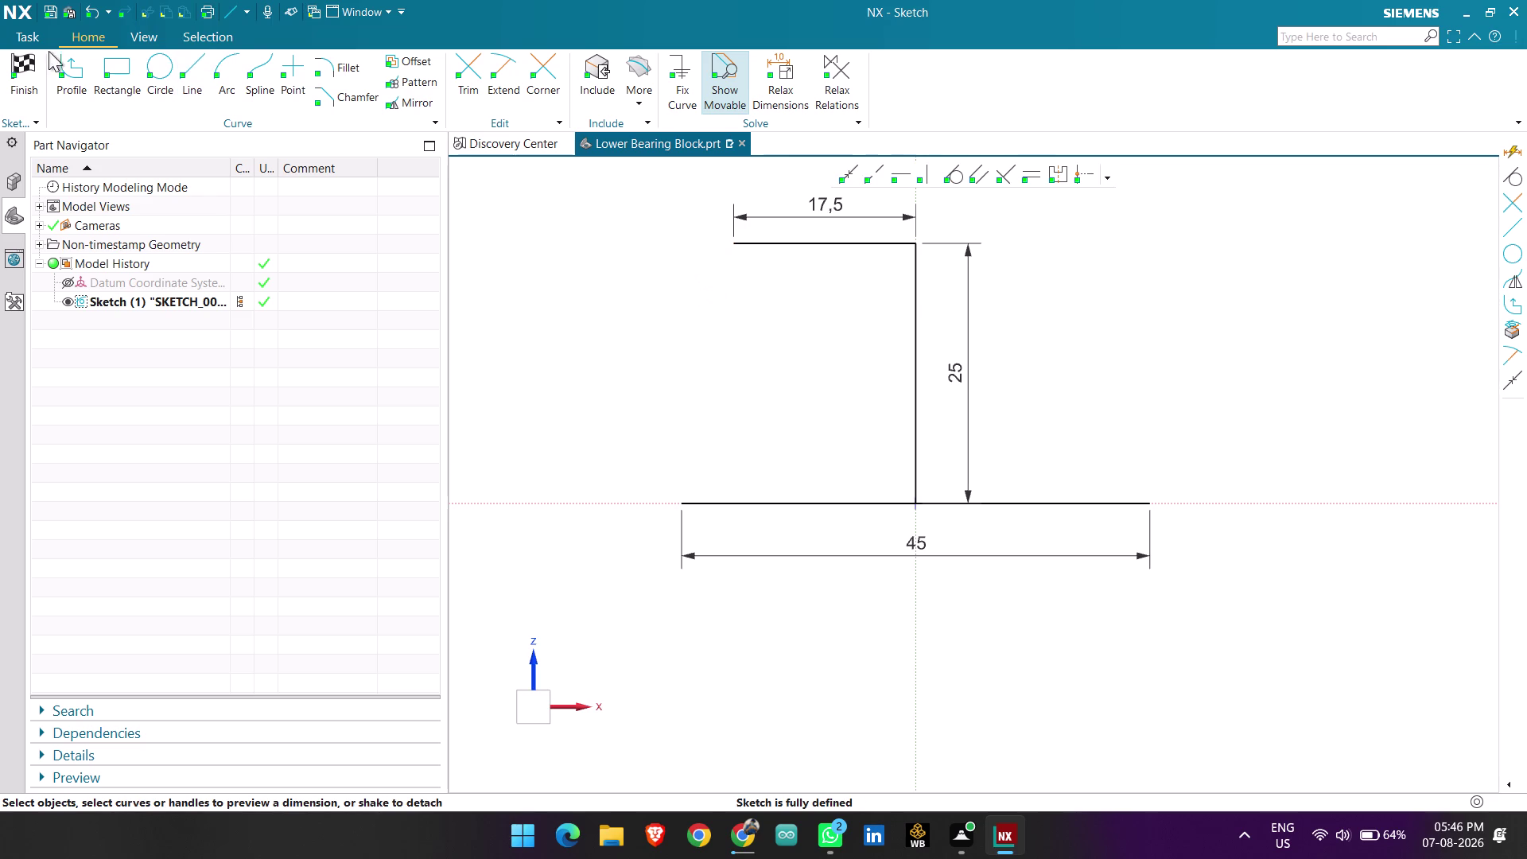
click(164, 62)
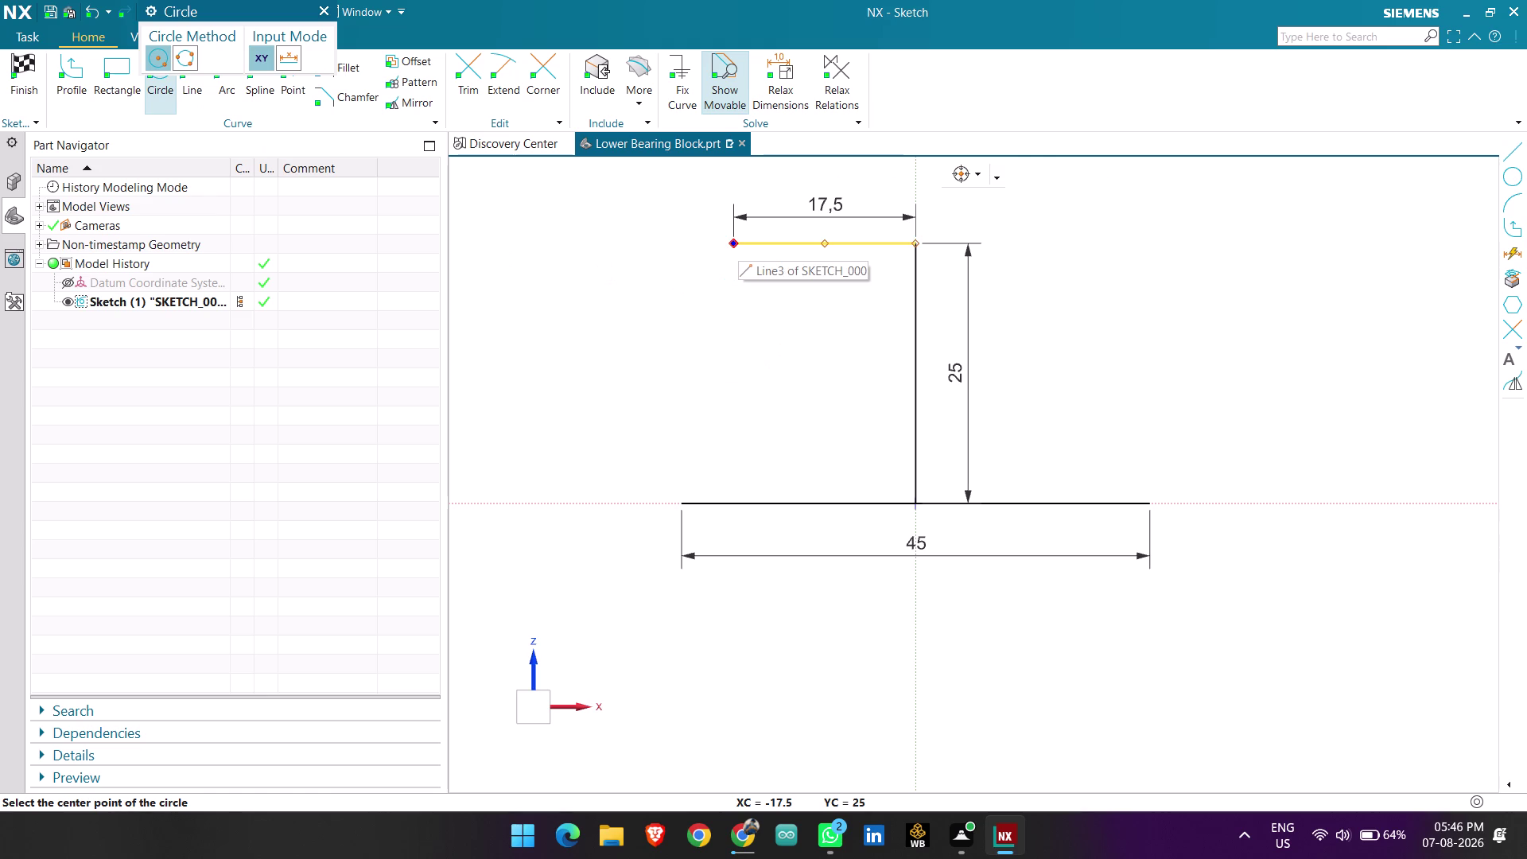
Place a diameter 15 circle (7.5*2) at the top line's left end.
click(737, 240)
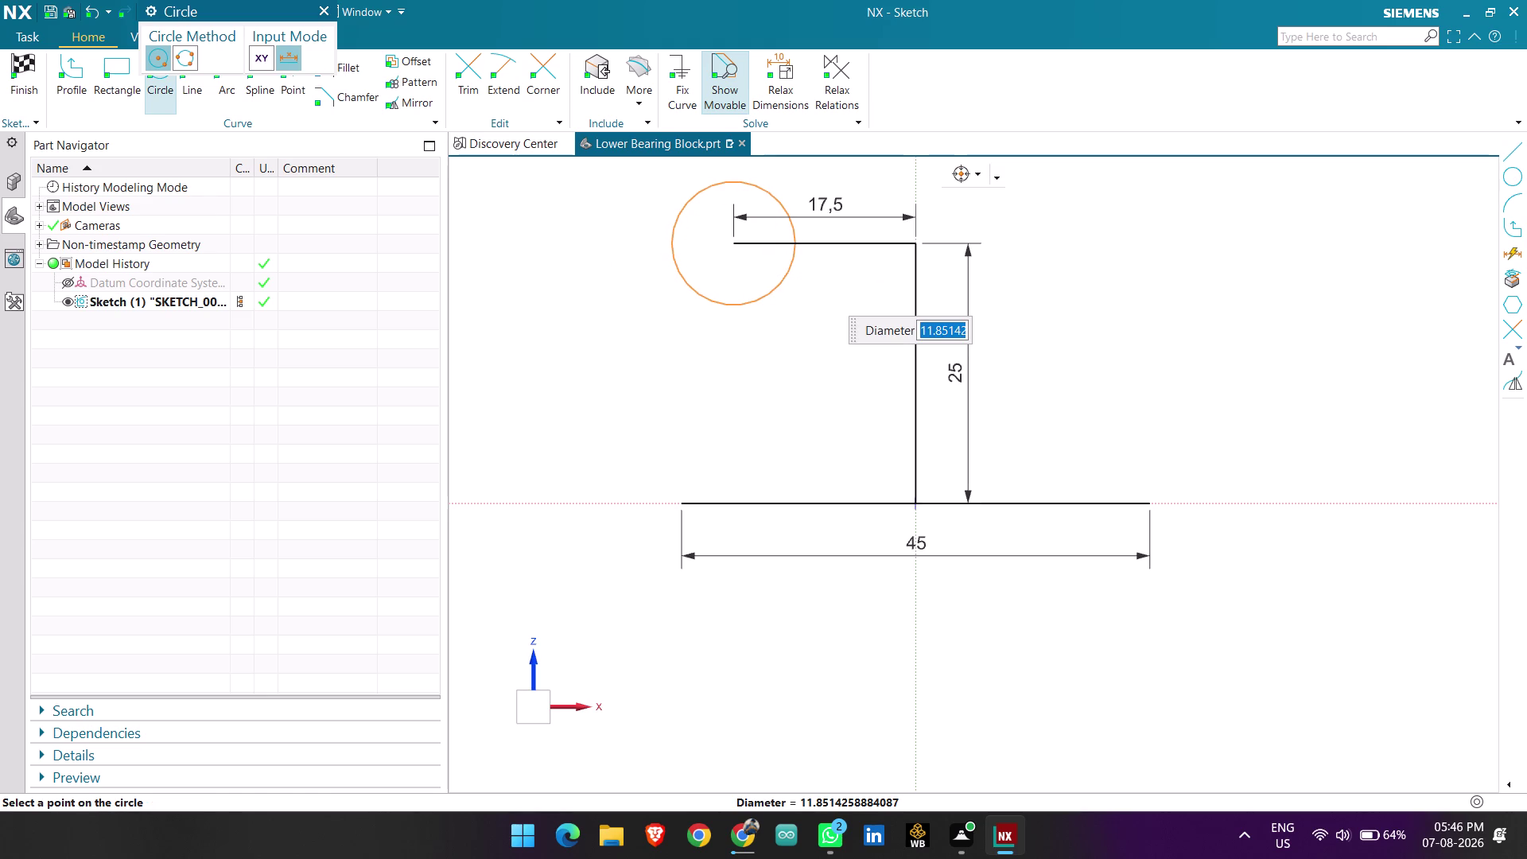
text(7)
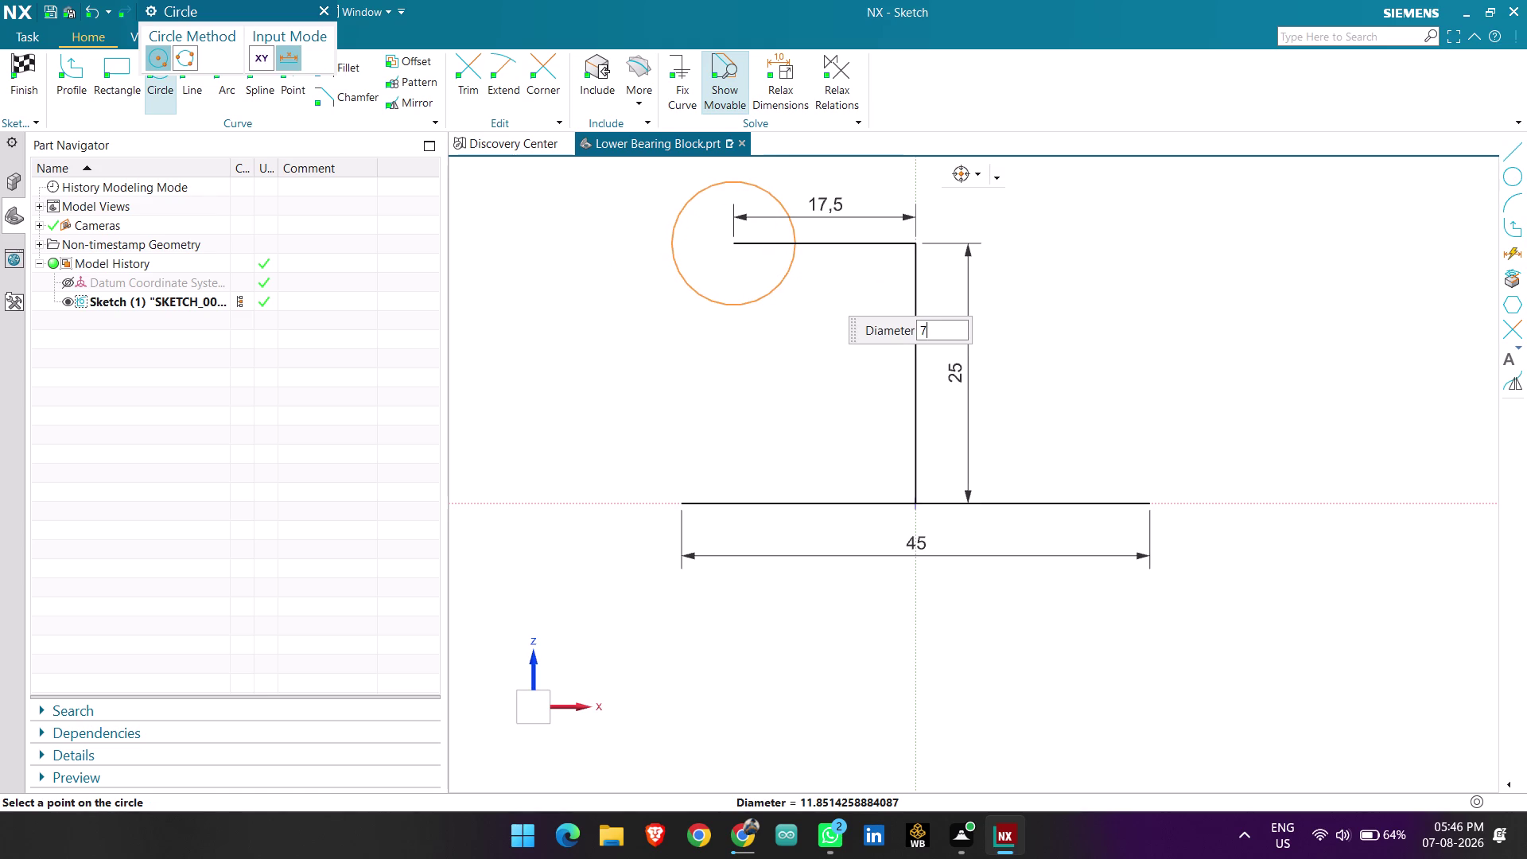
text(.5)
key(shift+asterisk)
key(2)
key(Return)
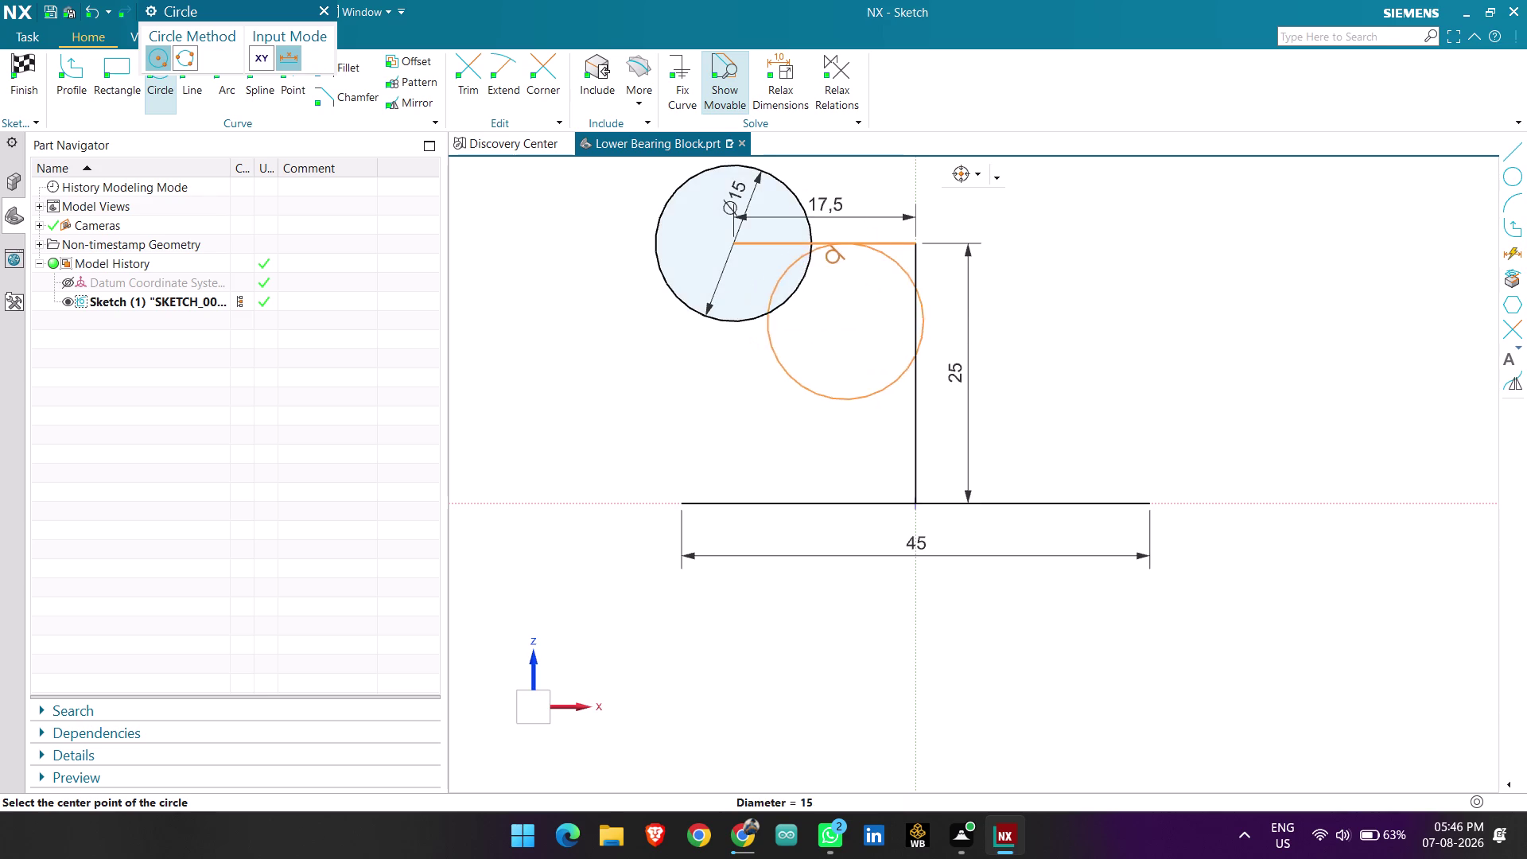
key(Escape)
scroll(down, 3)
scroll(up, 3)
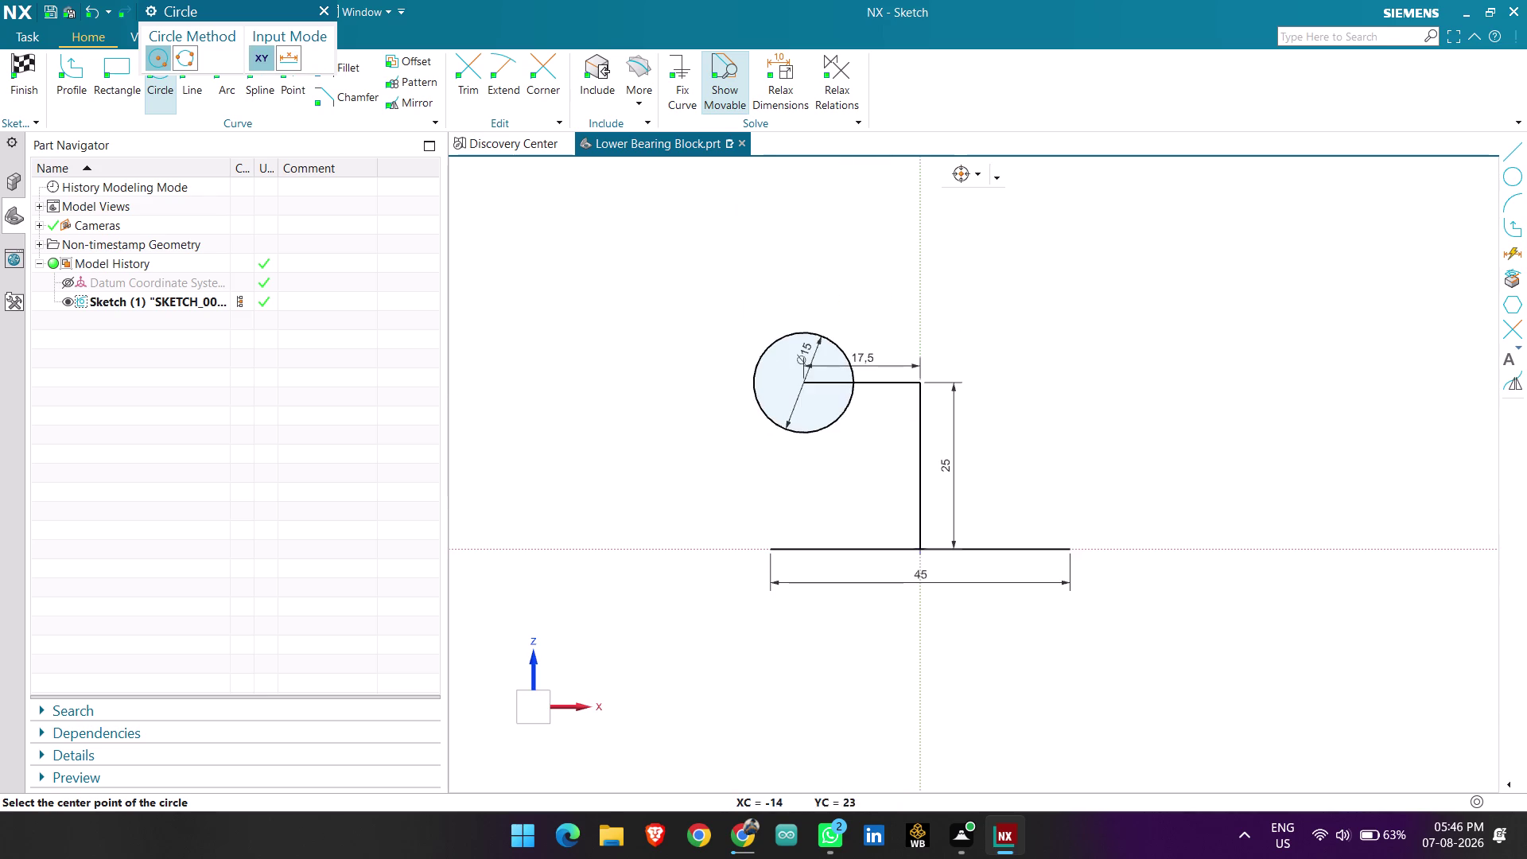
Add a concentric diameter 25 circle (12.5*2) on the same centre.
click(806, 382)
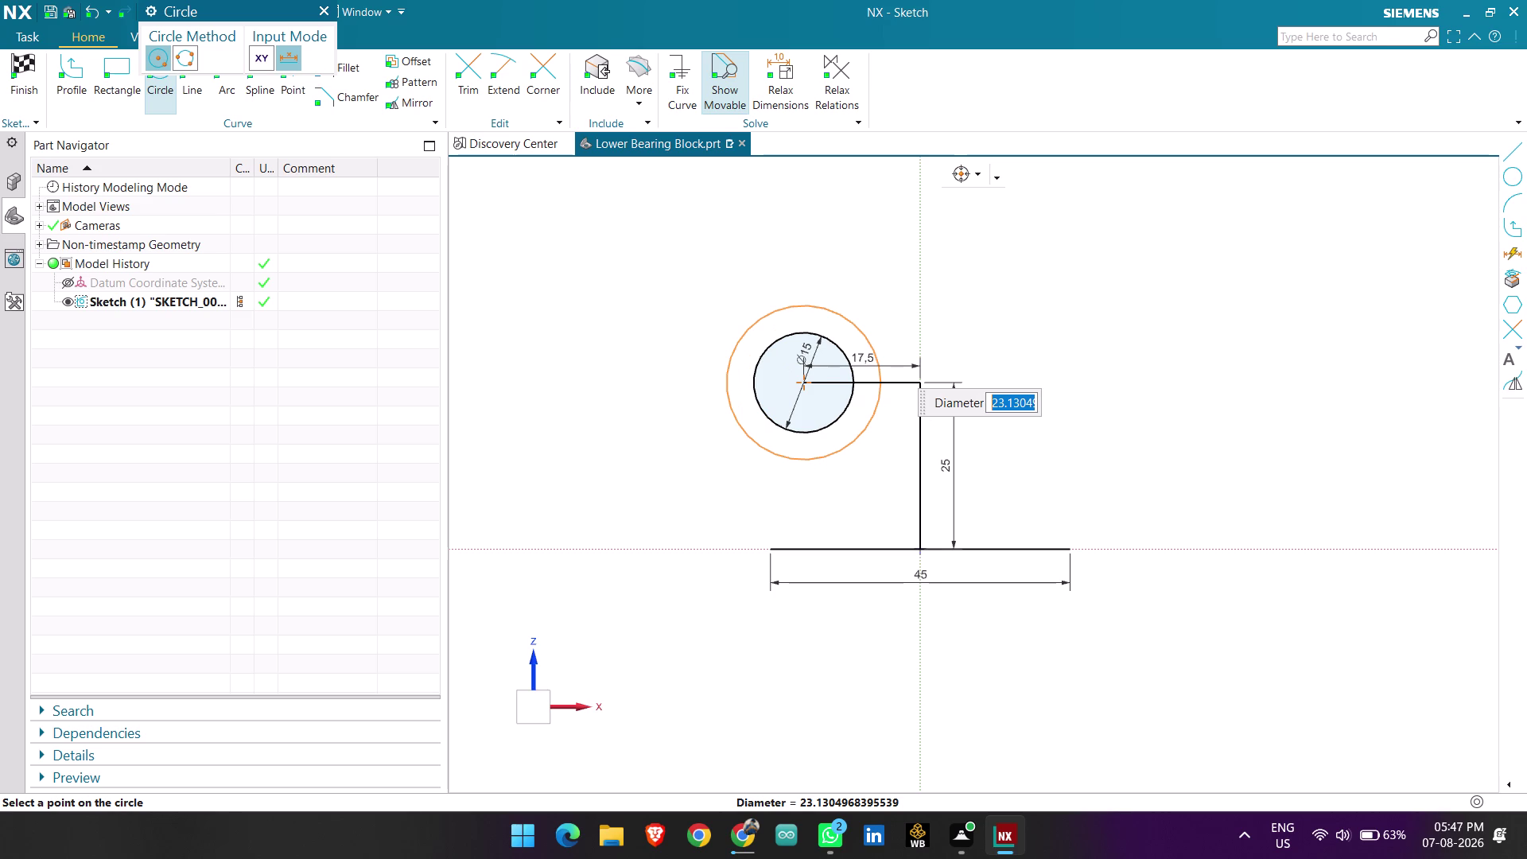
text(1)
text(2.)
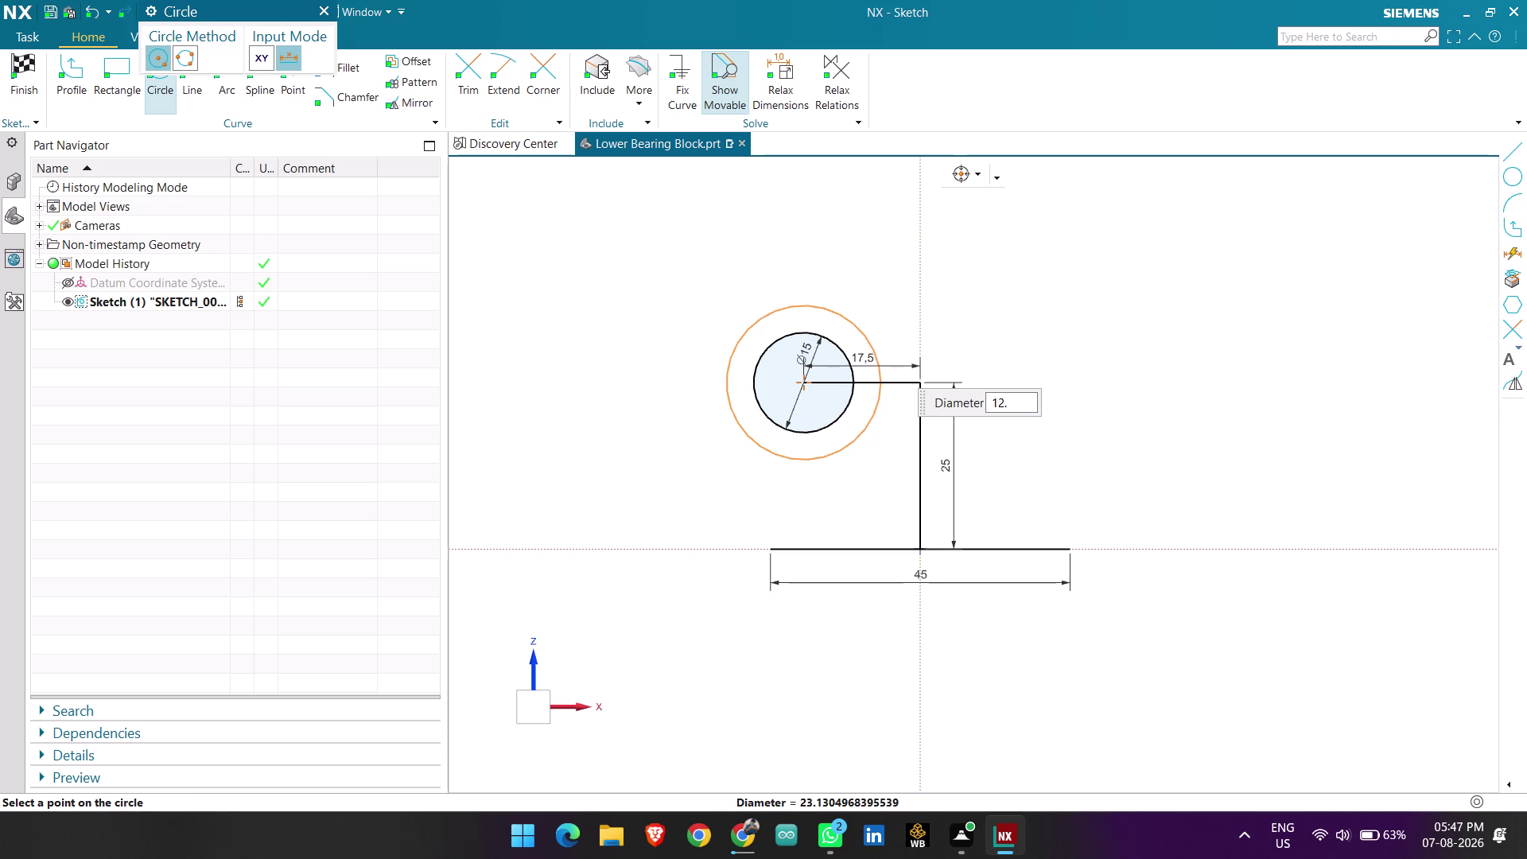
key(5)
text(*2)
key(Return)
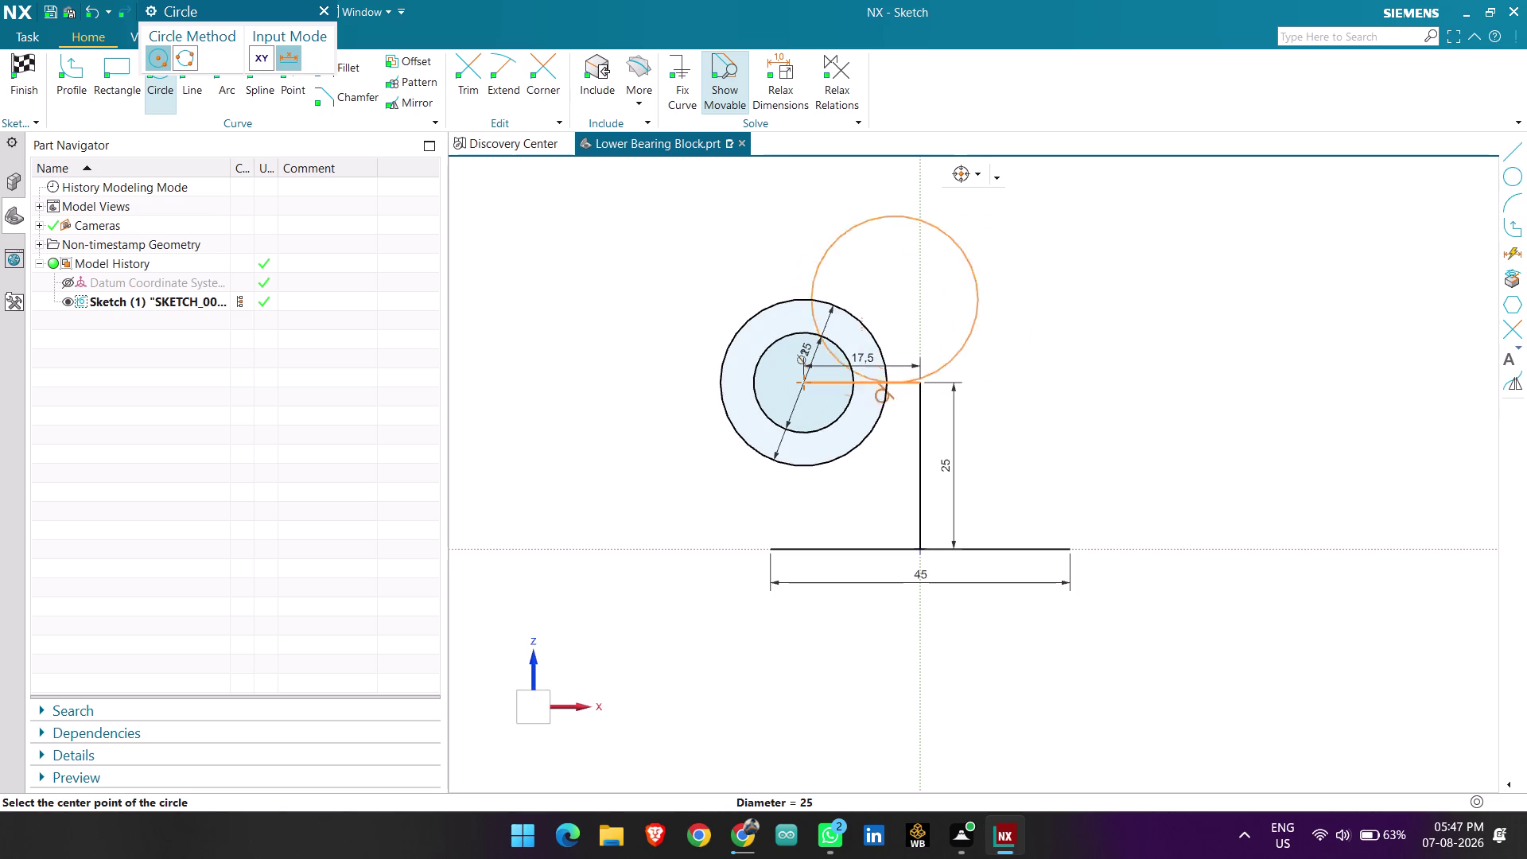
key(Escape)
key(Escape)
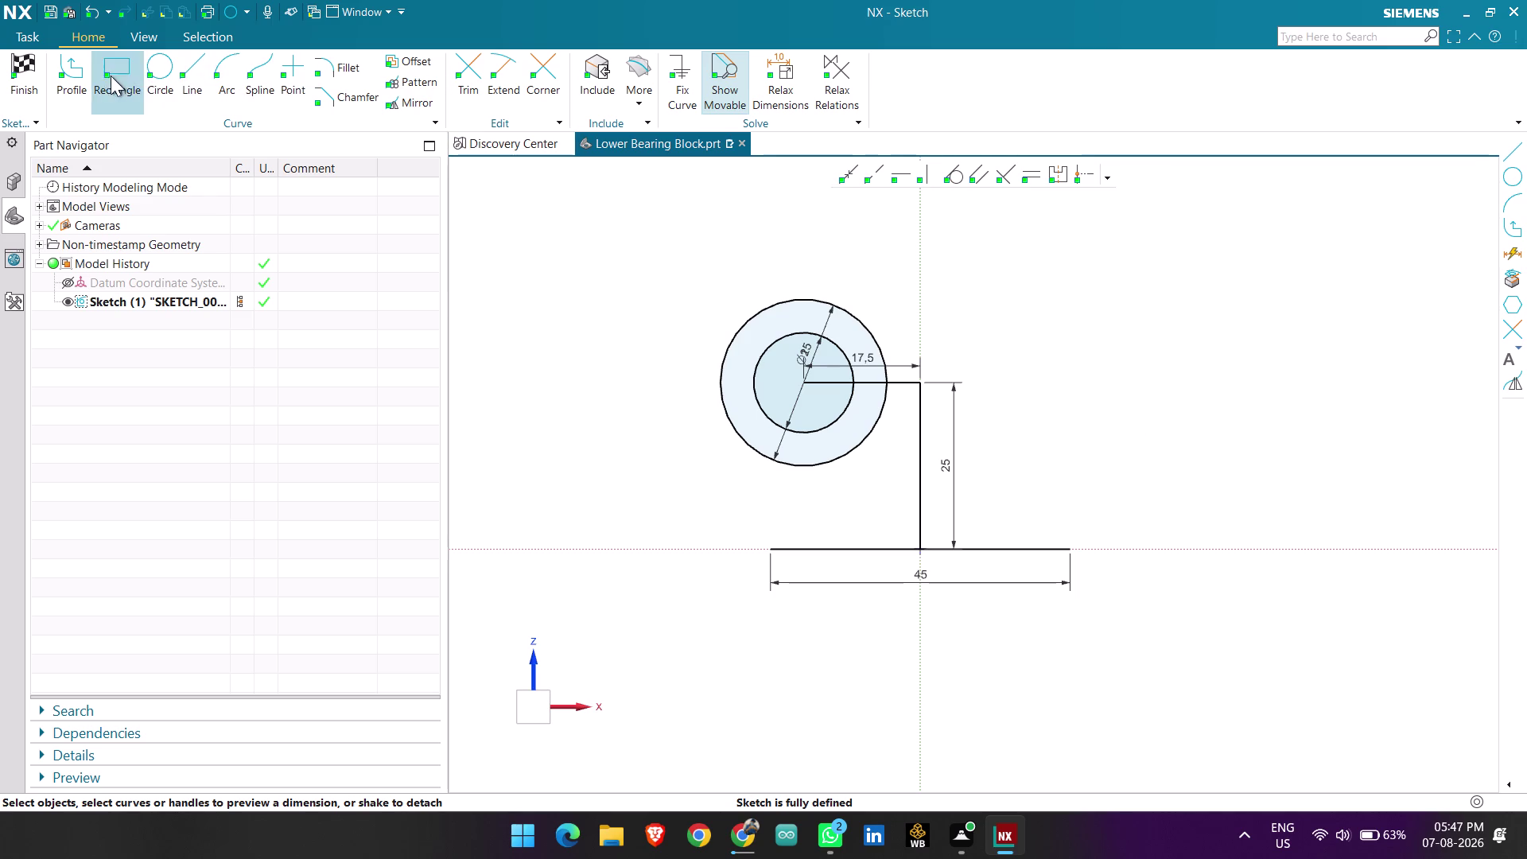
Draw a 17.5-long line leftward from the circles' centre.
click(196, 68)
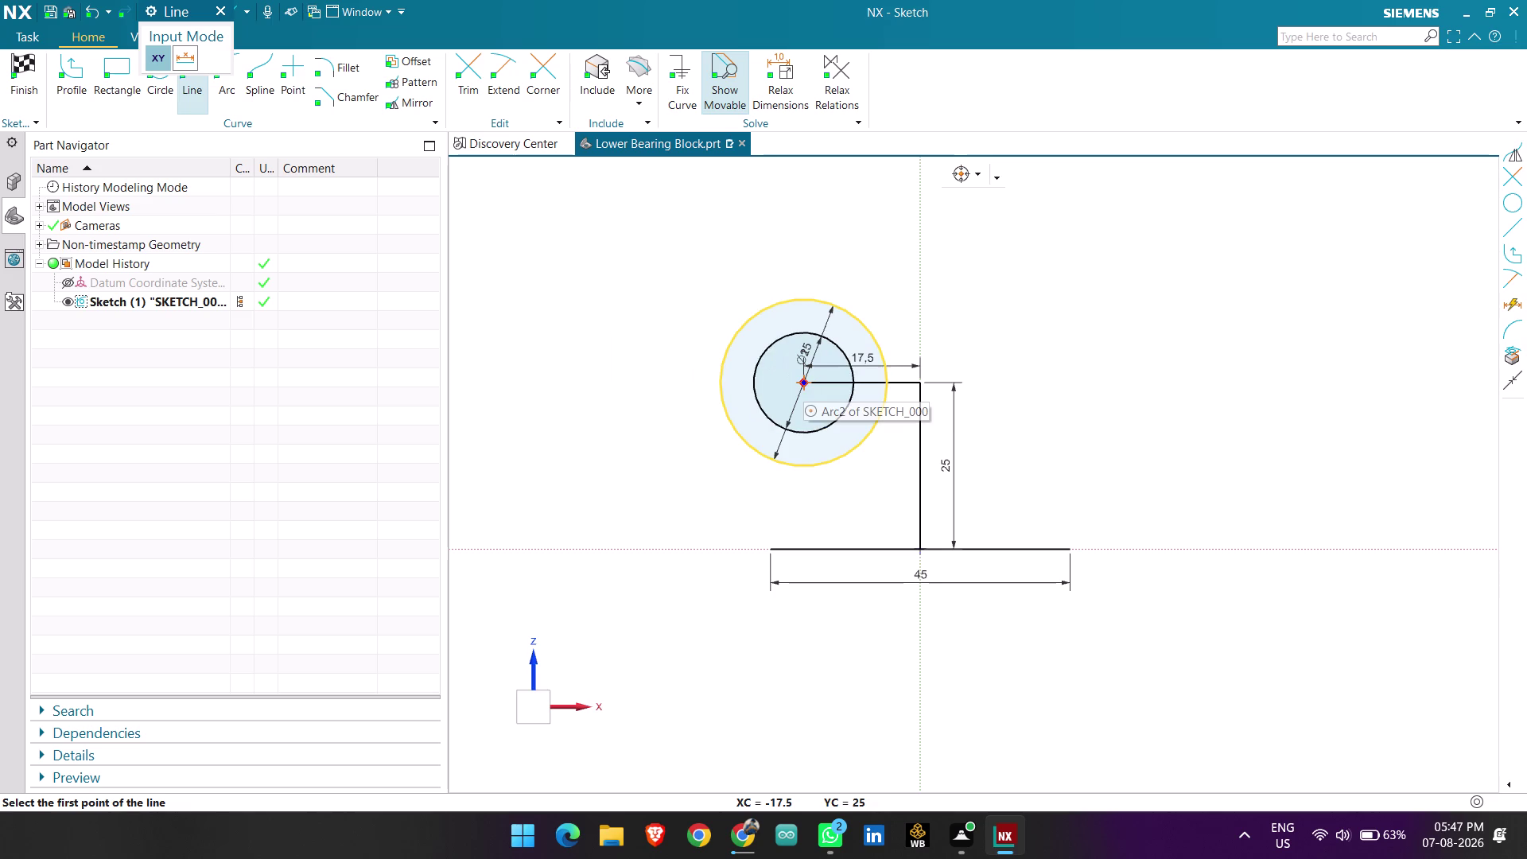
click(803, 381)
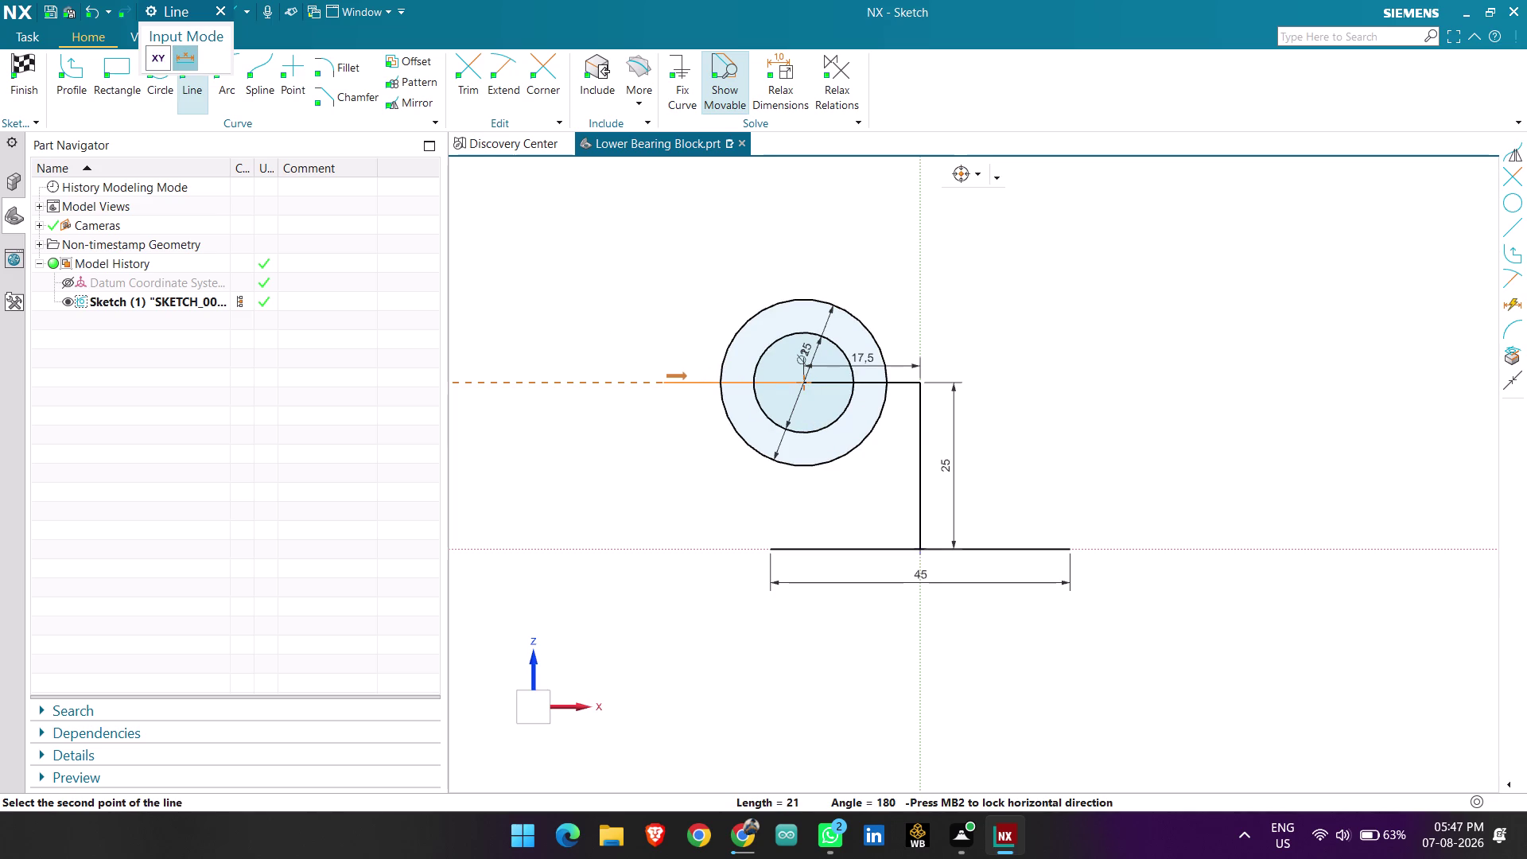
text(17.)
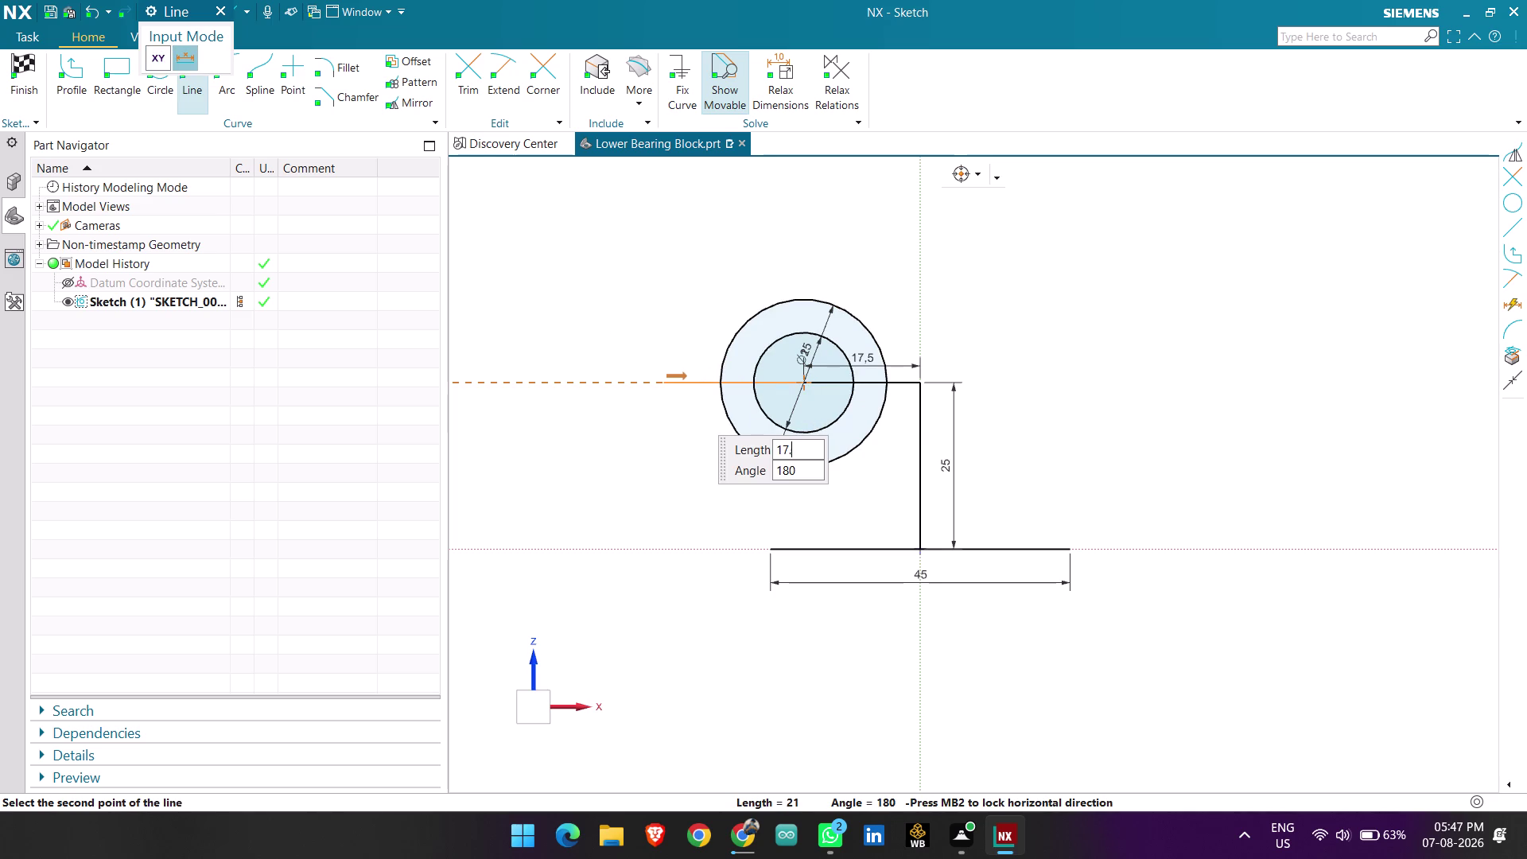
key(5)
key(Return)
key(Return)
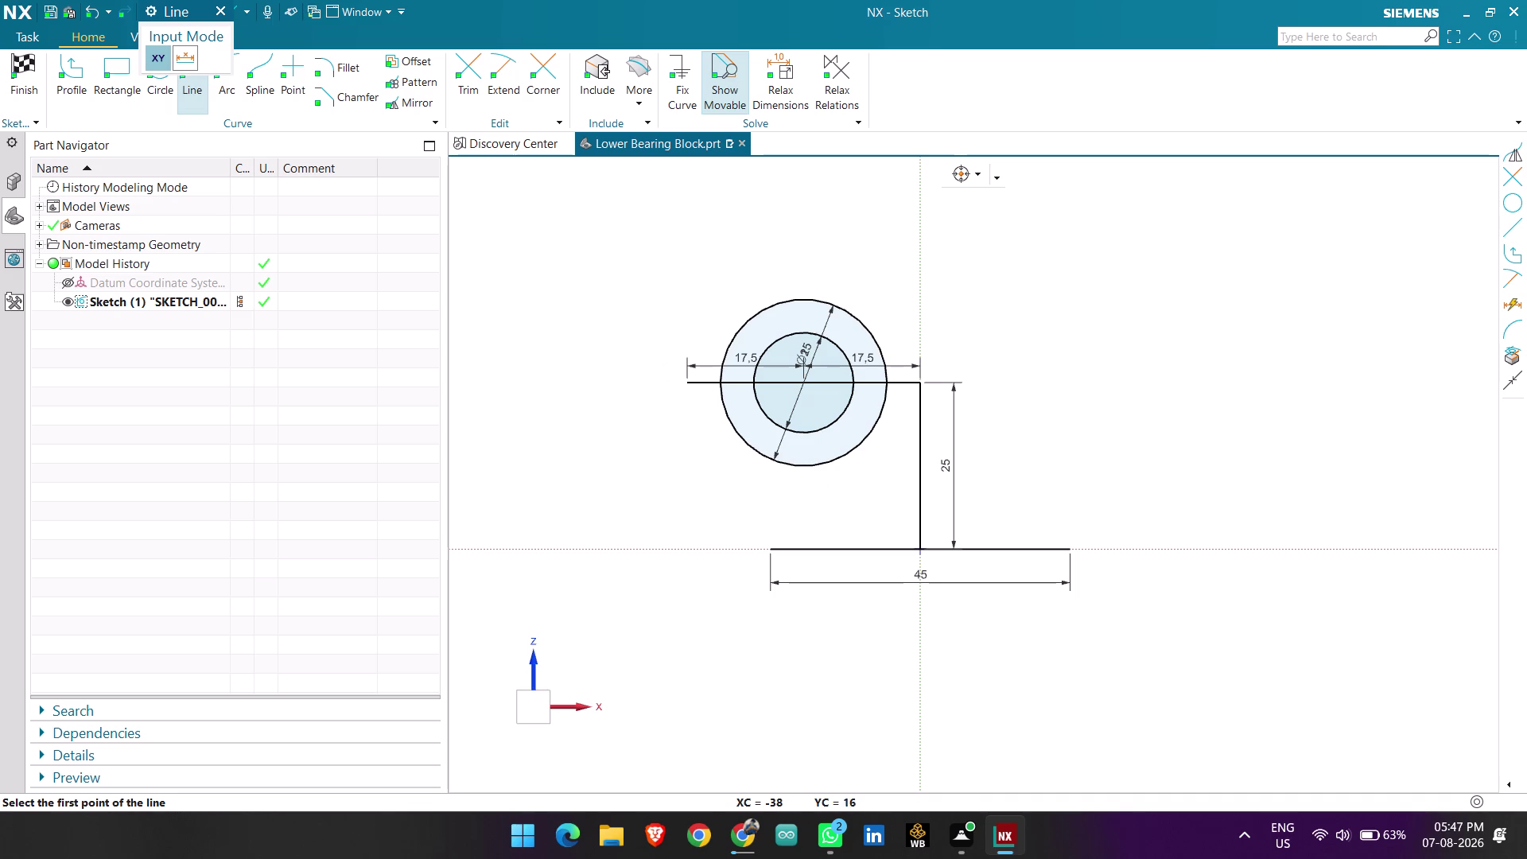
Profile a step from the line's left end: 10 down, then 5 across.
click(80, 79)
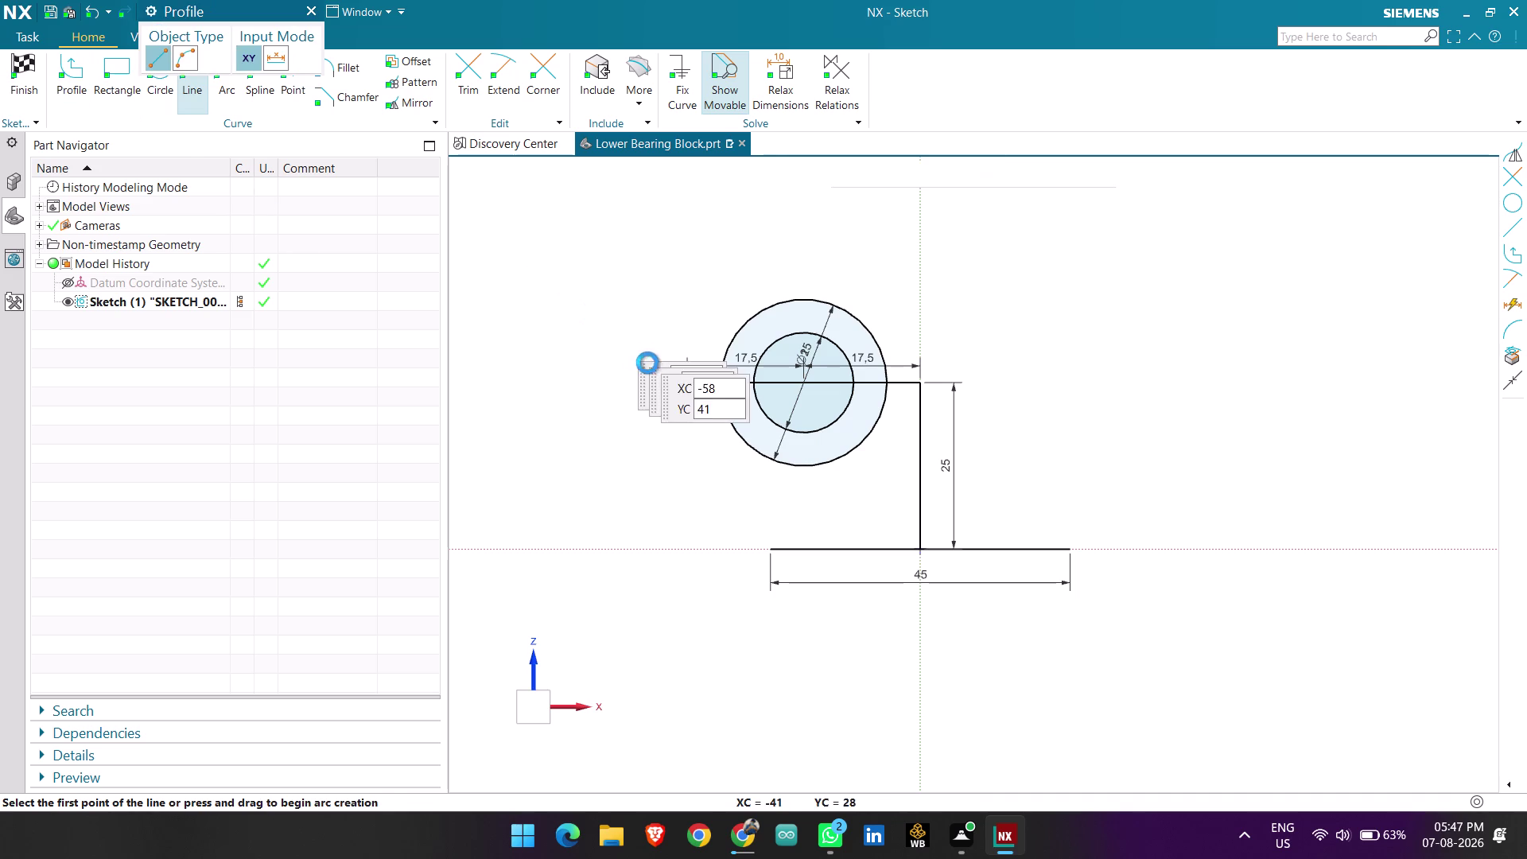
click(688, 382)
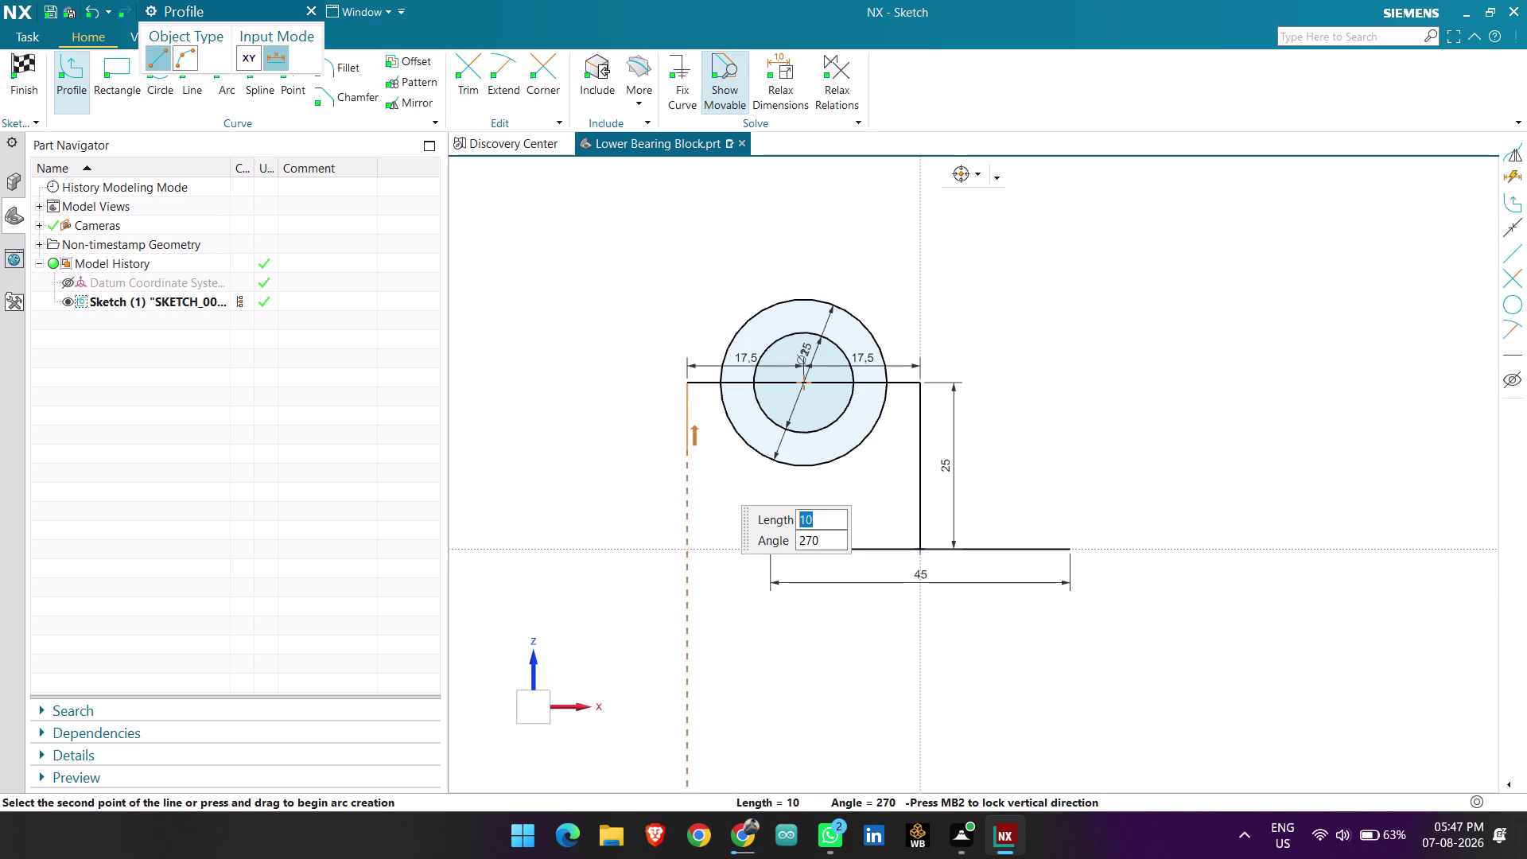
text(10)
key(Return)
key(Return)
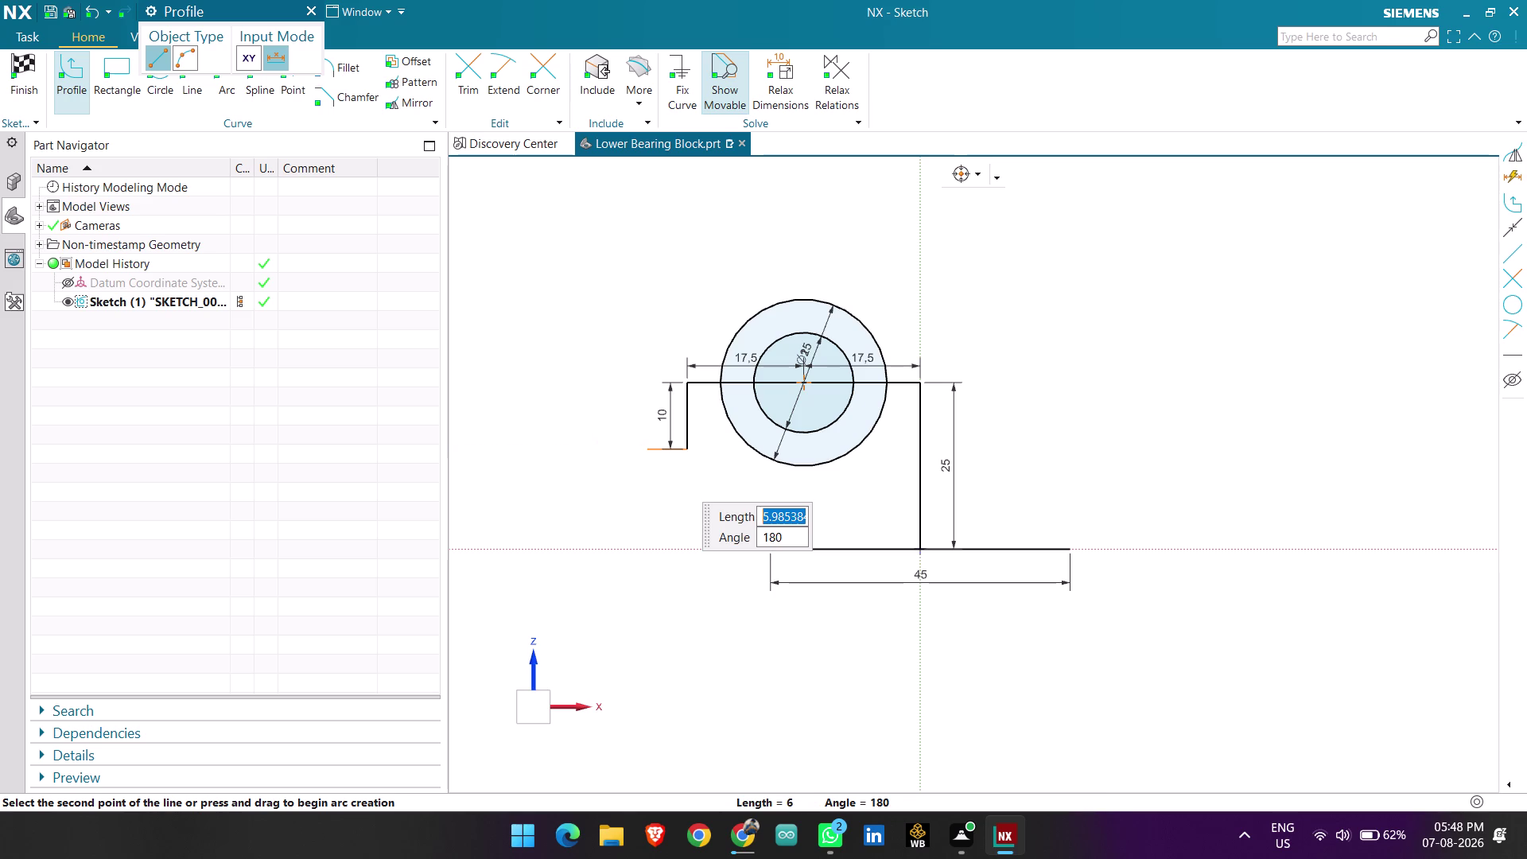
scroll(up, 3)
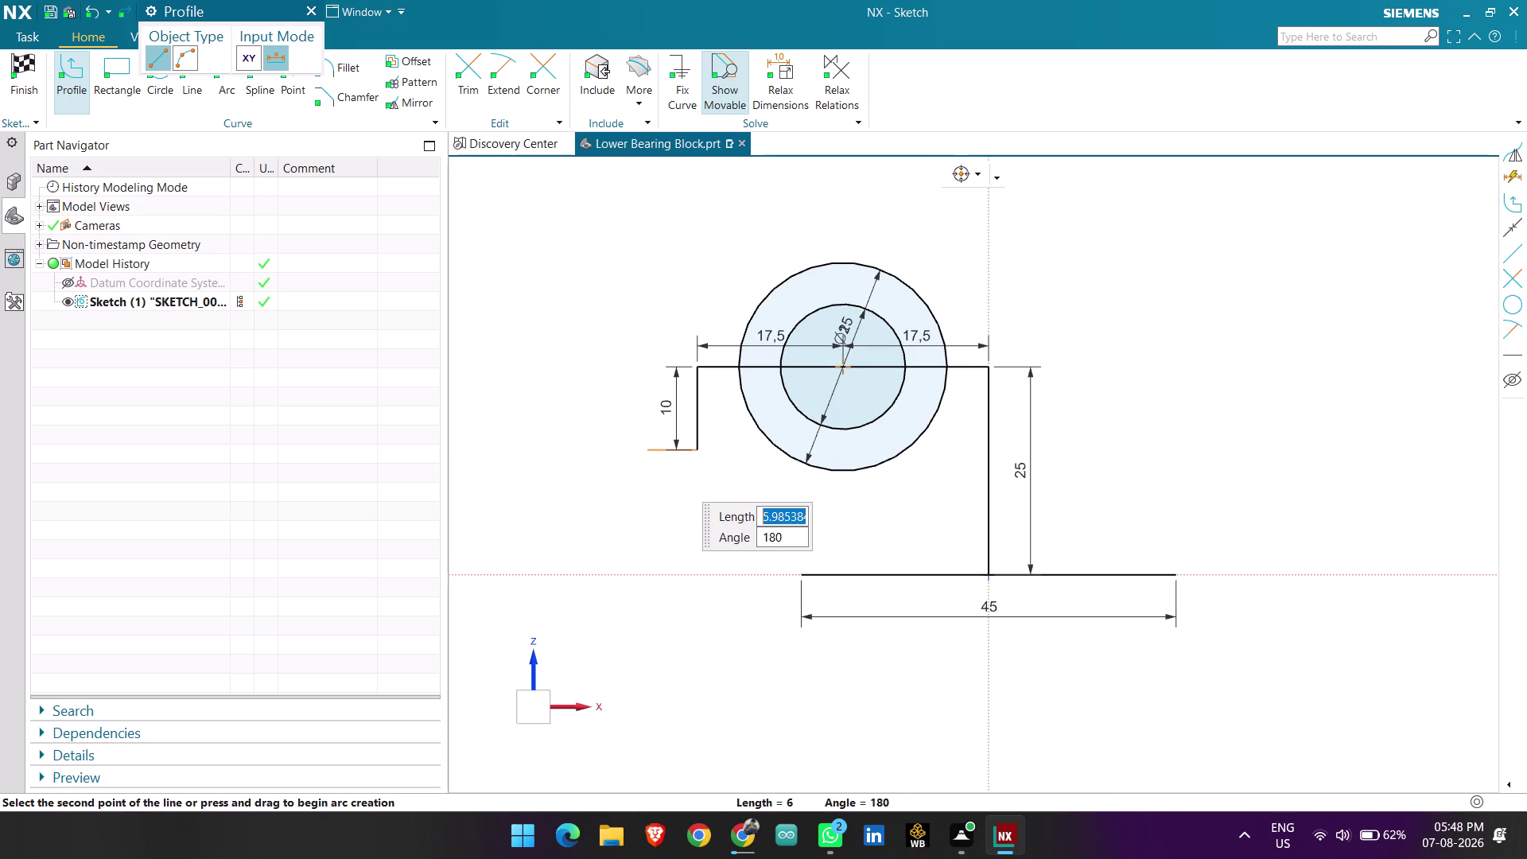
key(5)
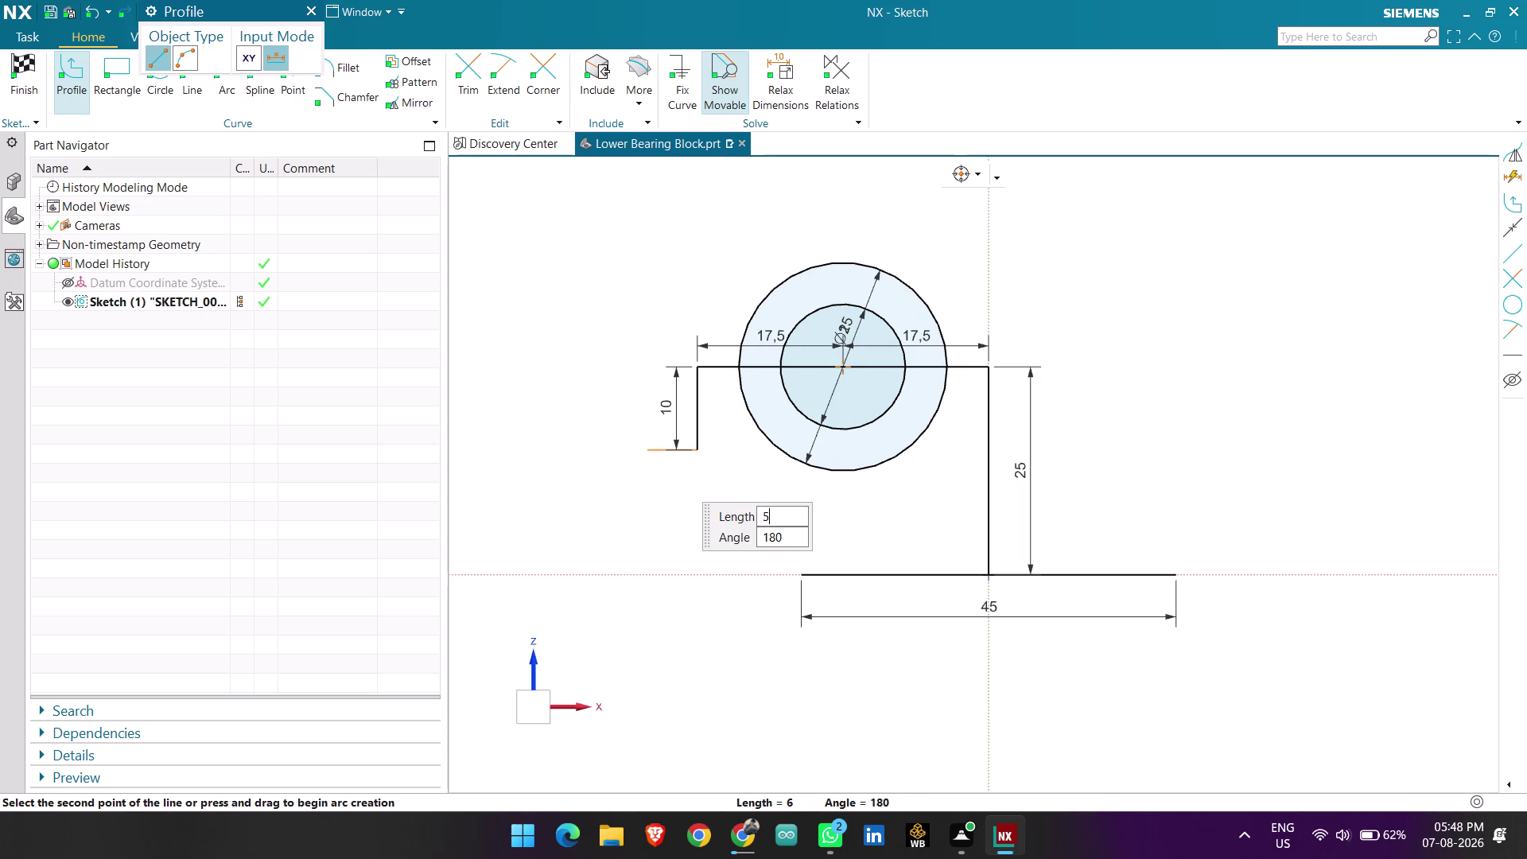
key(Return)
key(Return)
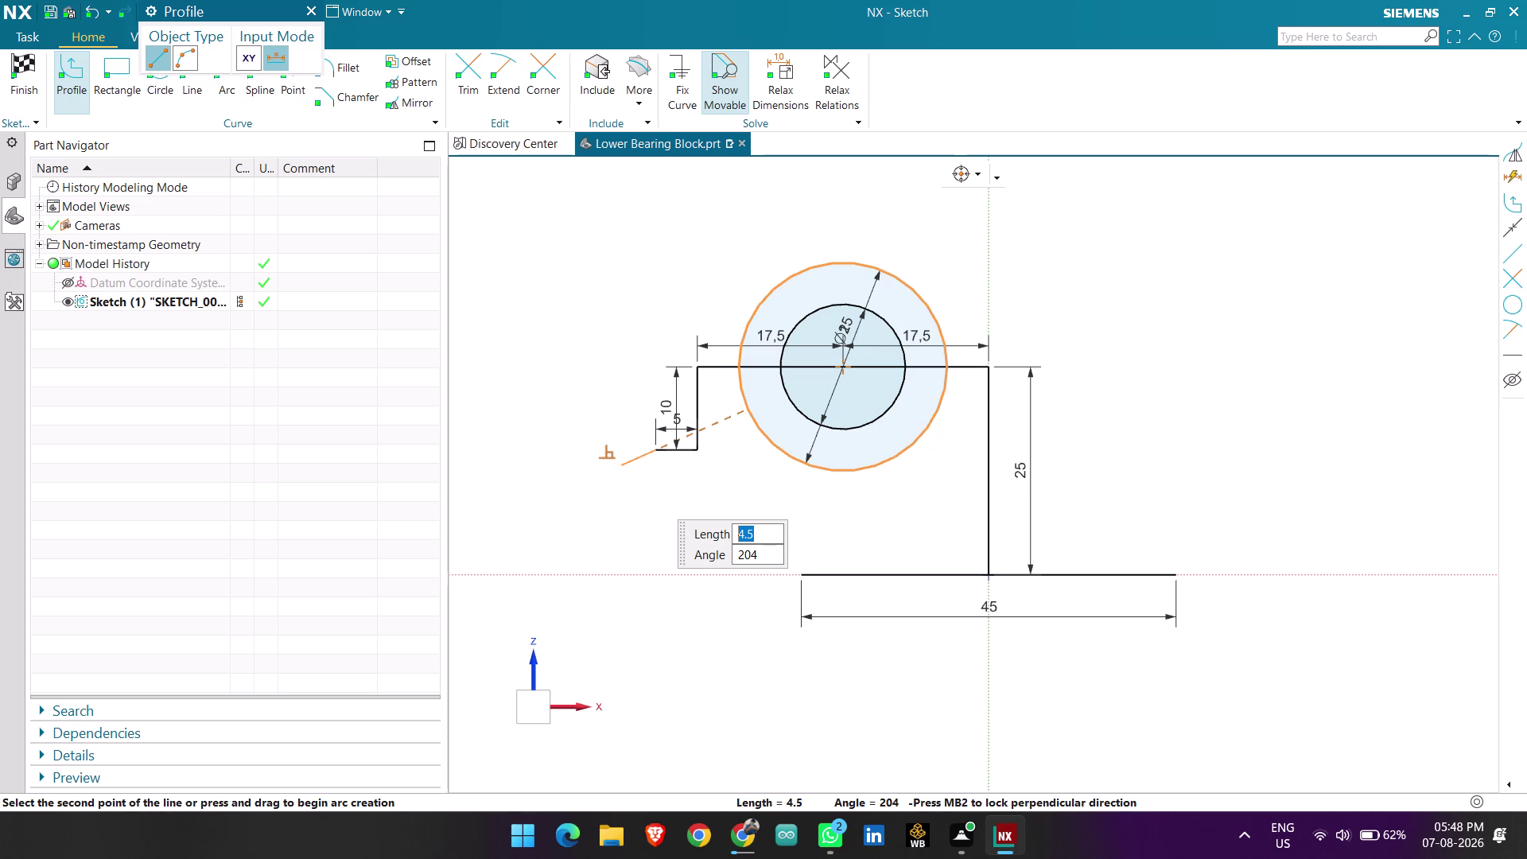
key(Escape)
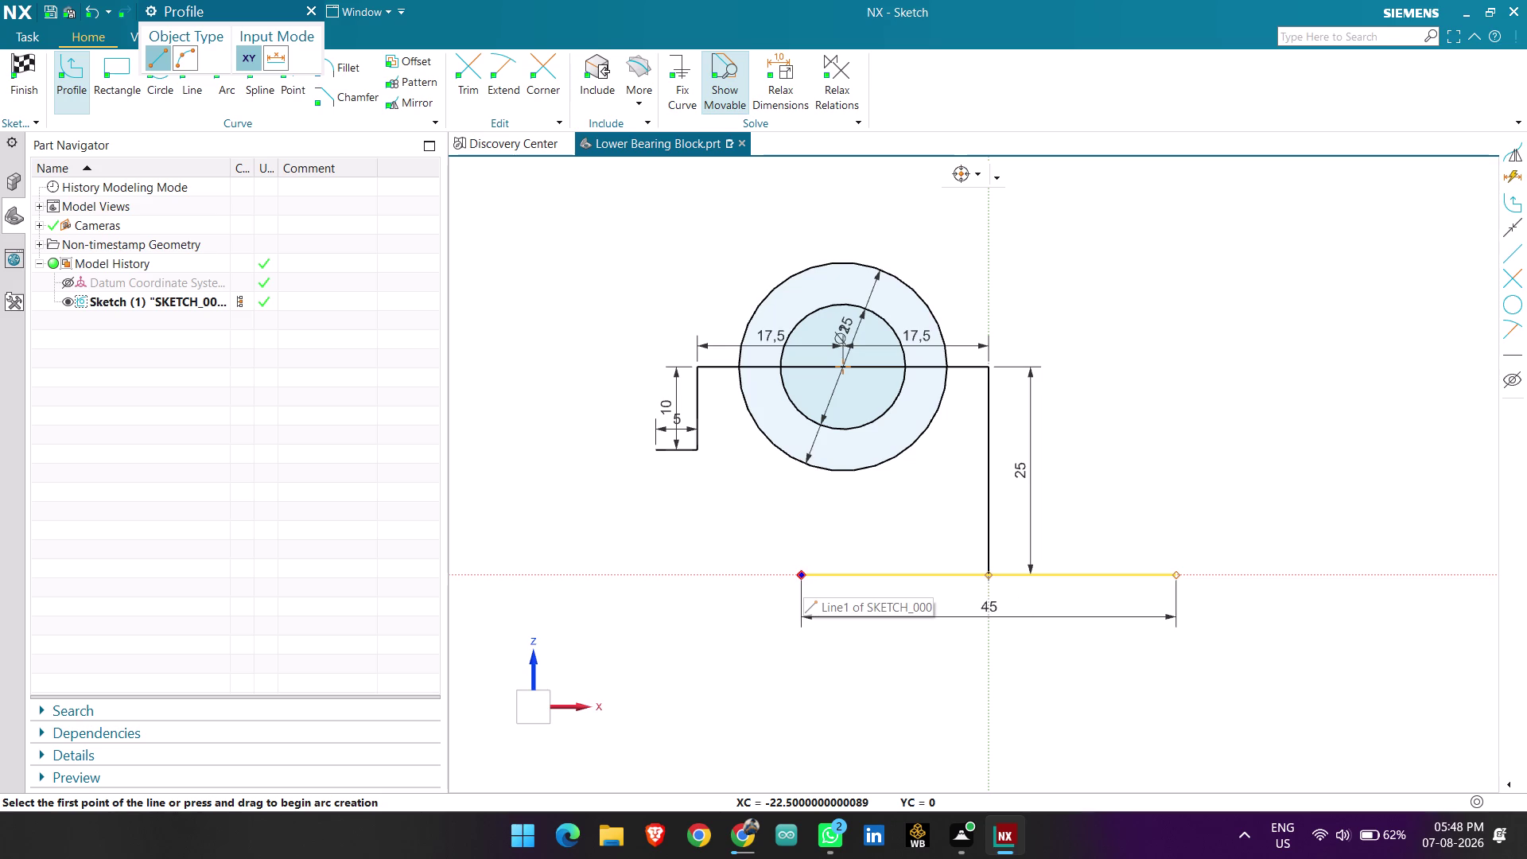
click(807, 573)
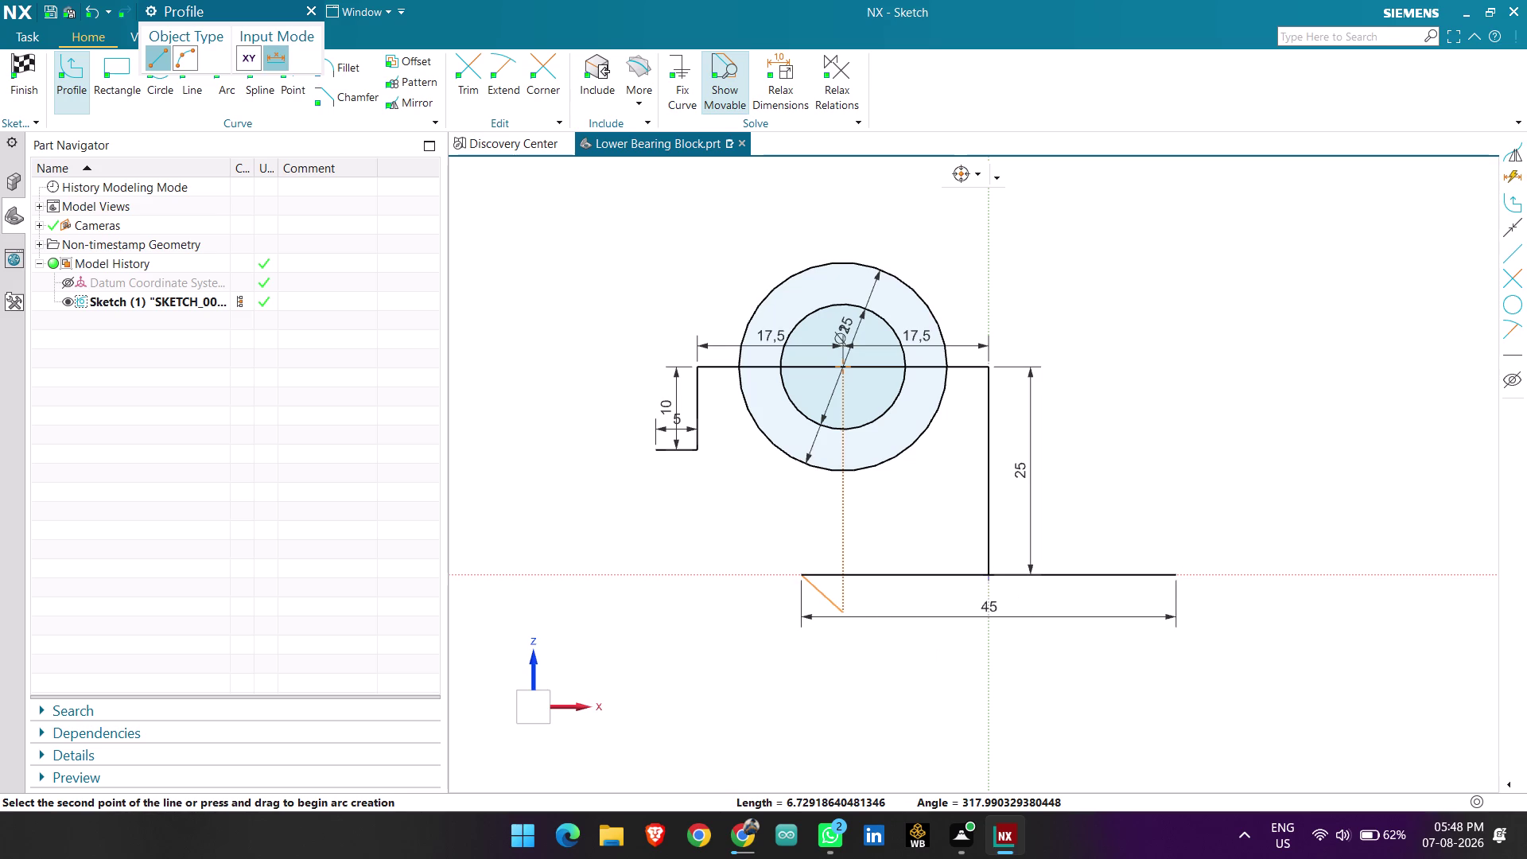
Add a 5-long angled line and a 22.5 horizontal line left from the base line's end.
key(5)
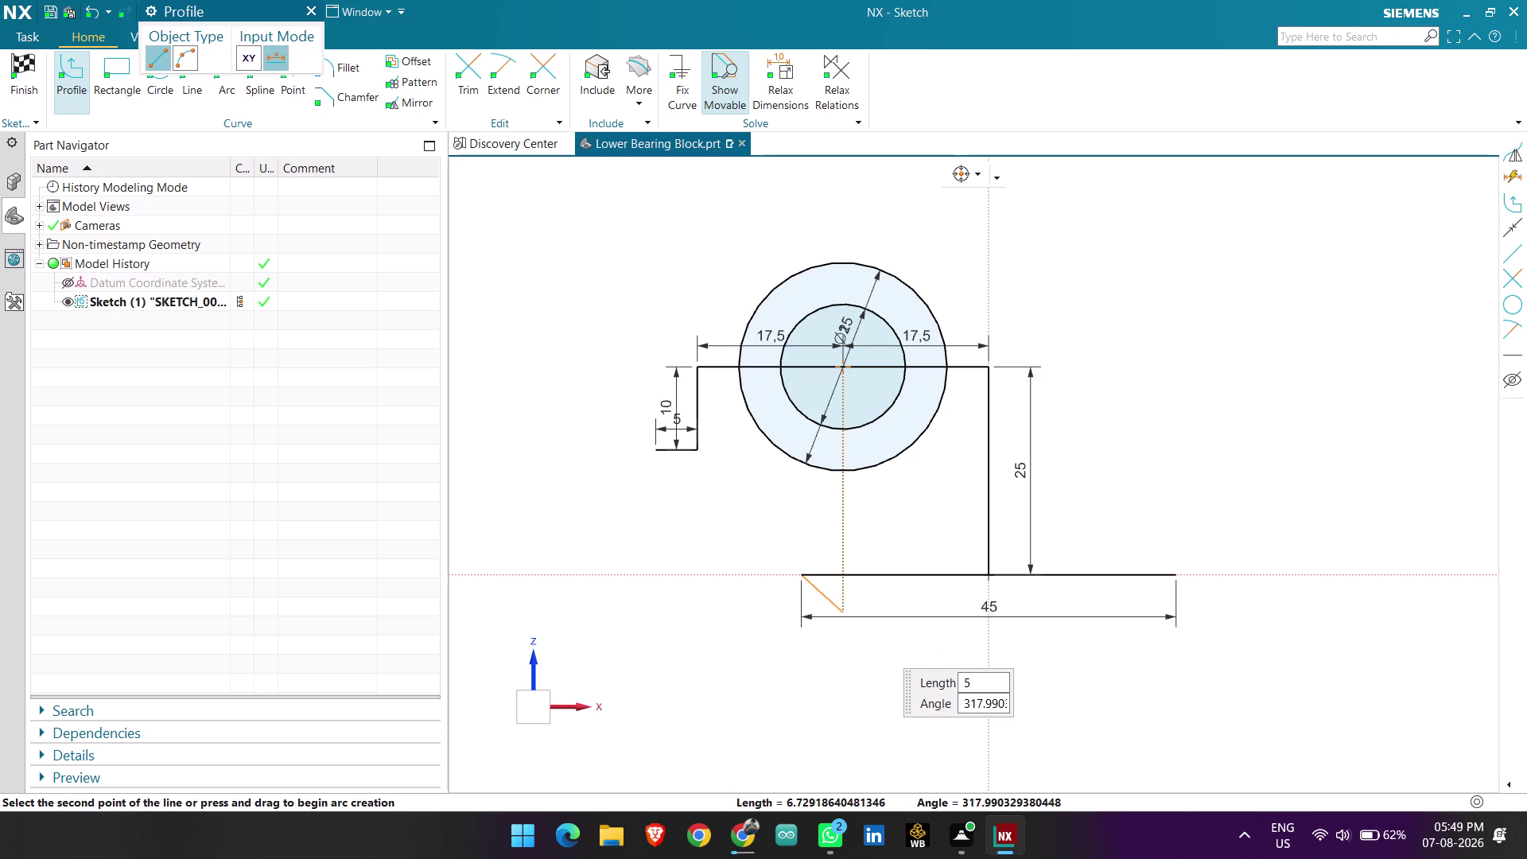
key(Return)
key(Return)
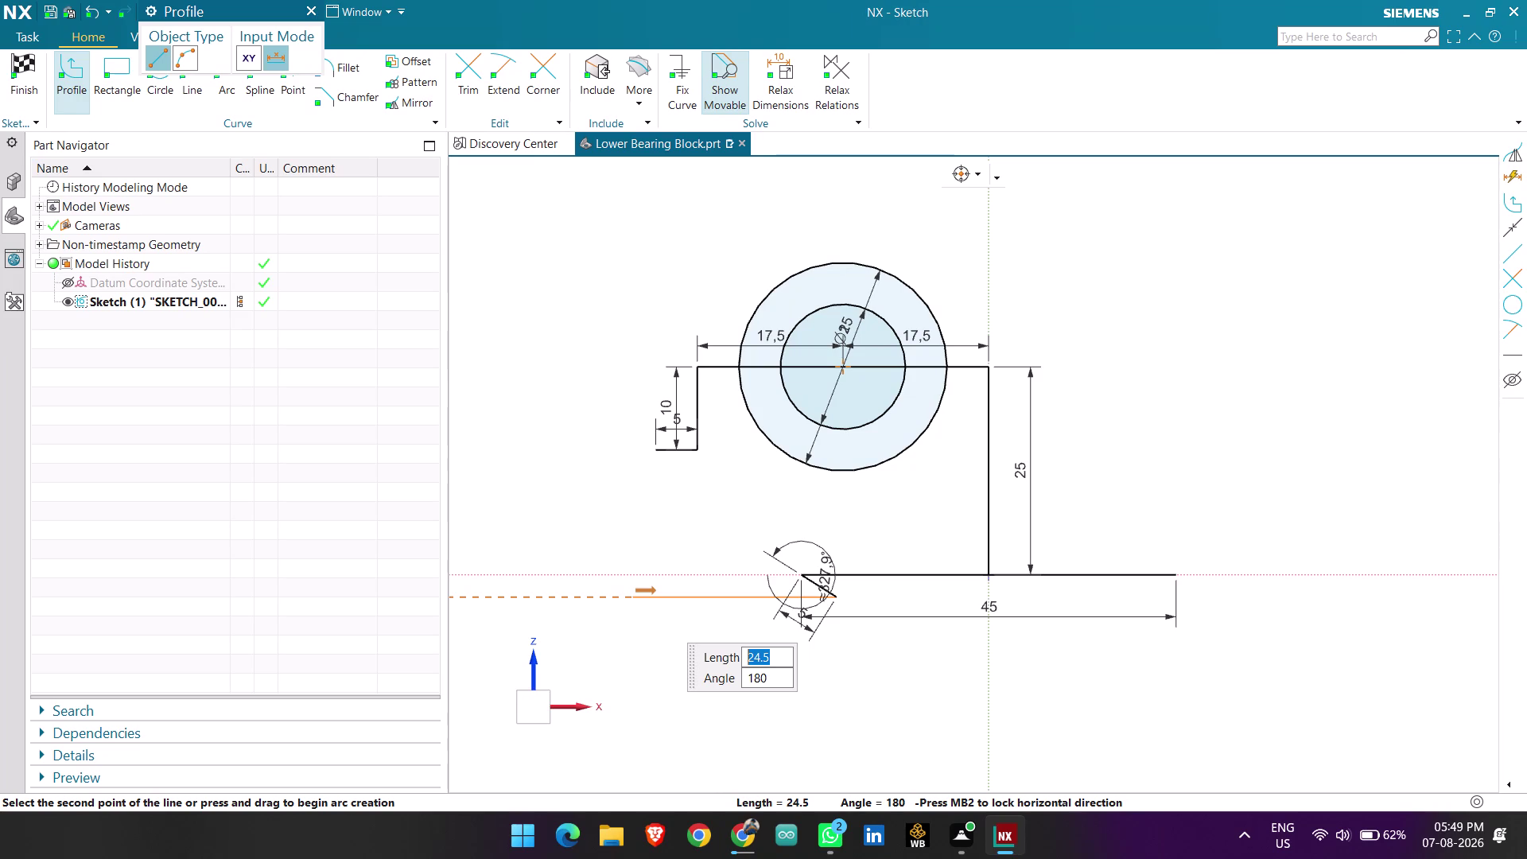
text(22)
text(.)
text(5)
key(Return)
key(Return)
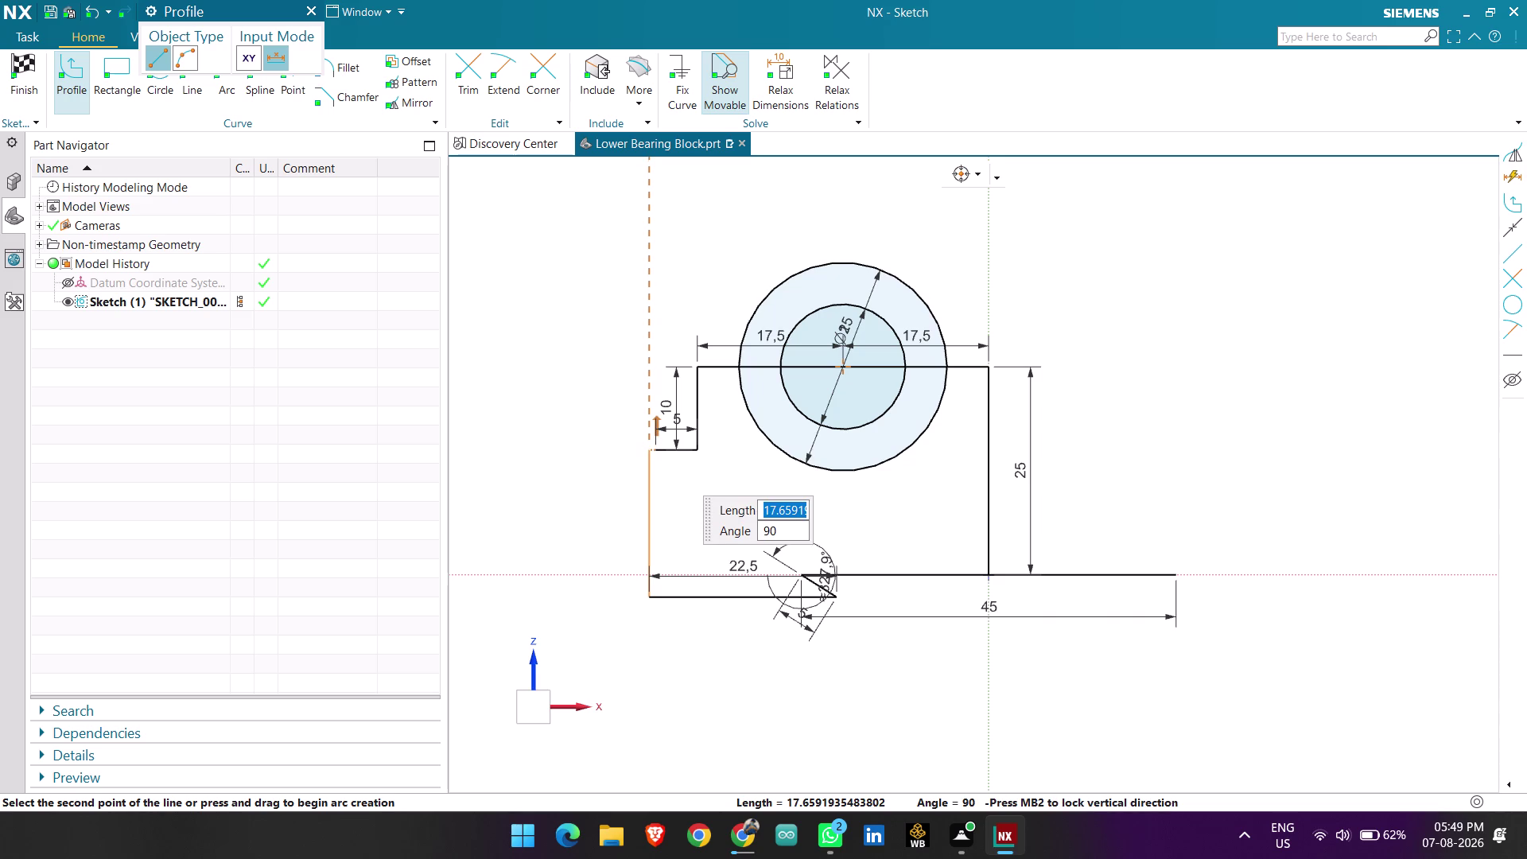
Draw the 15-high left vertical line and close it to the step with a short slant.
scroll(up, 3)
scroll(up, 3)
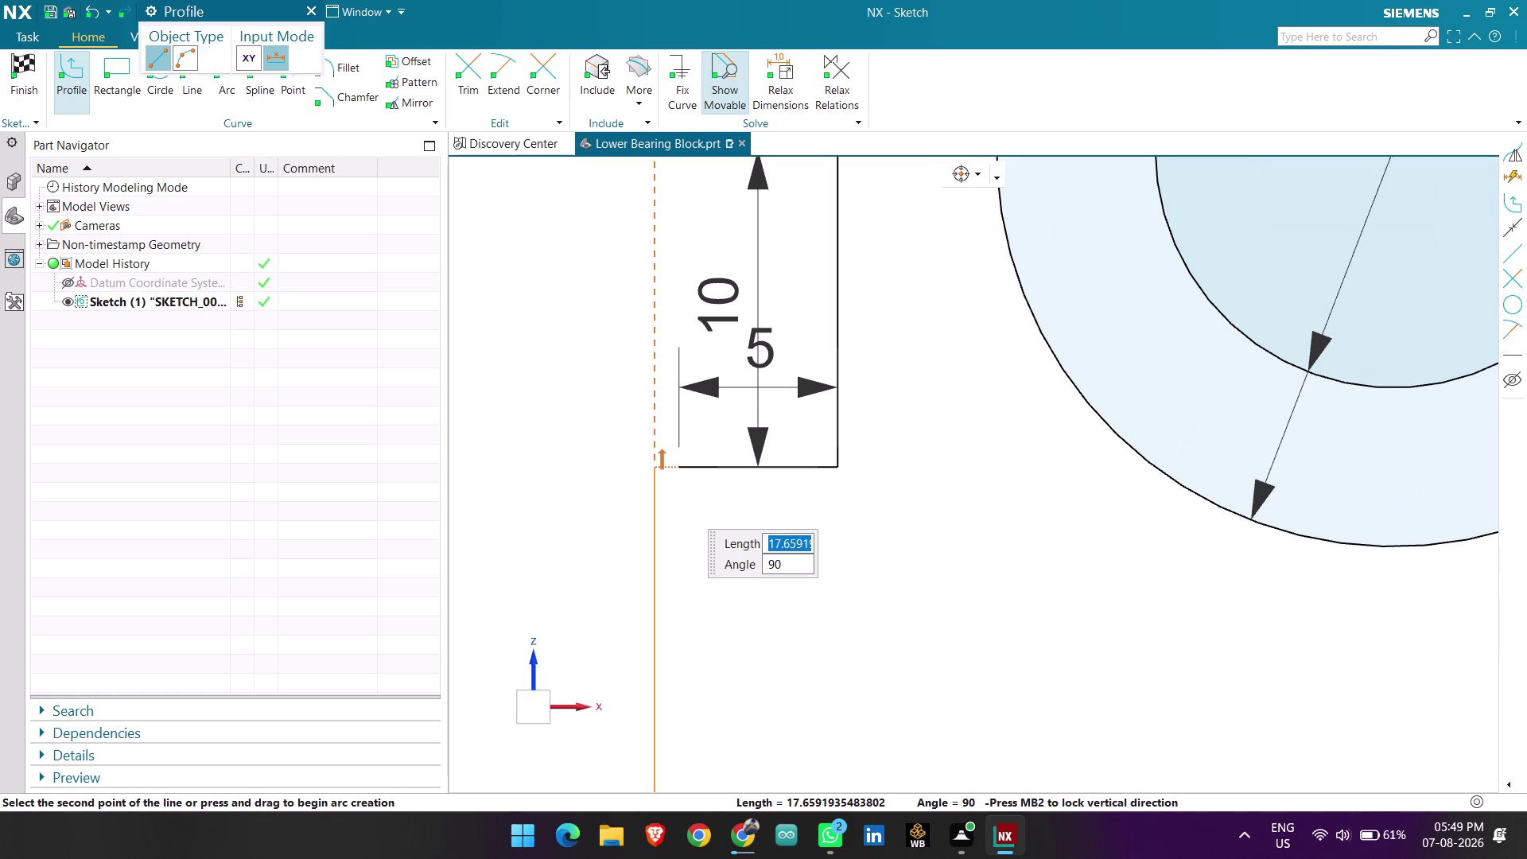
text(15)
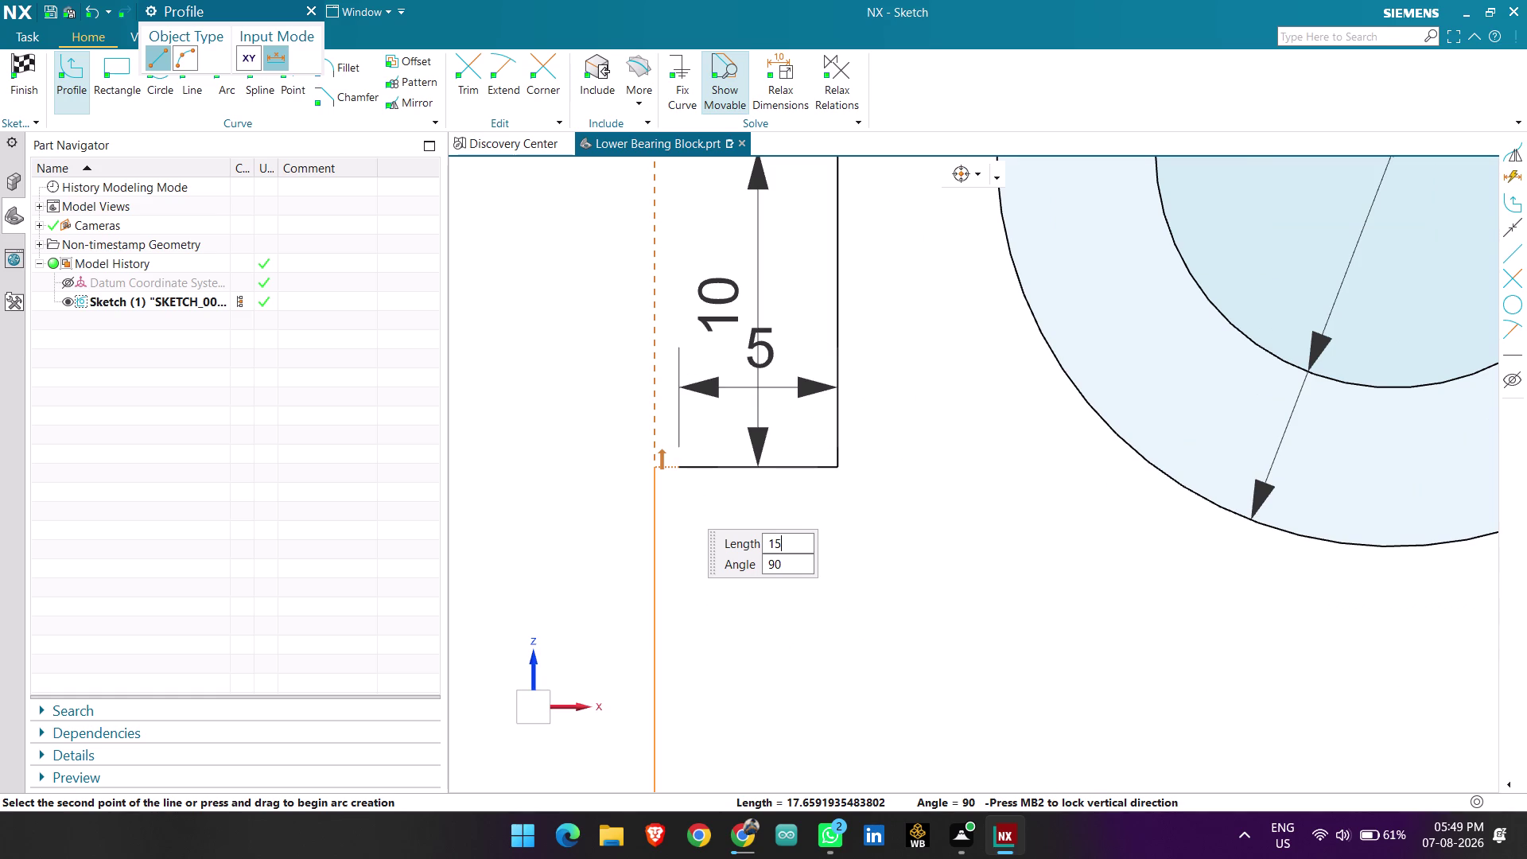
key(Return)
key(Return)
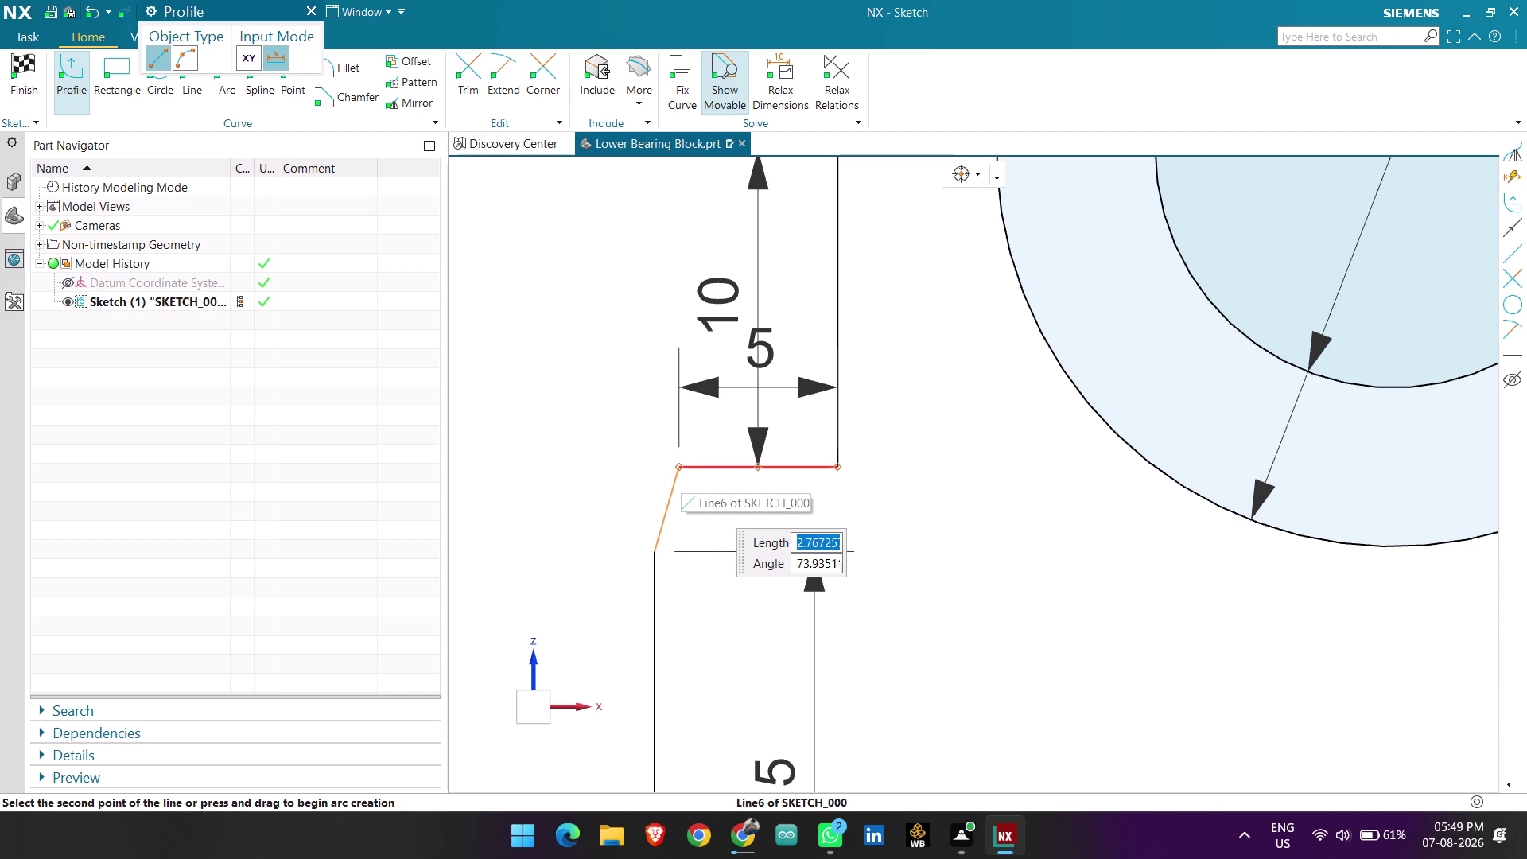
click(681, 469)
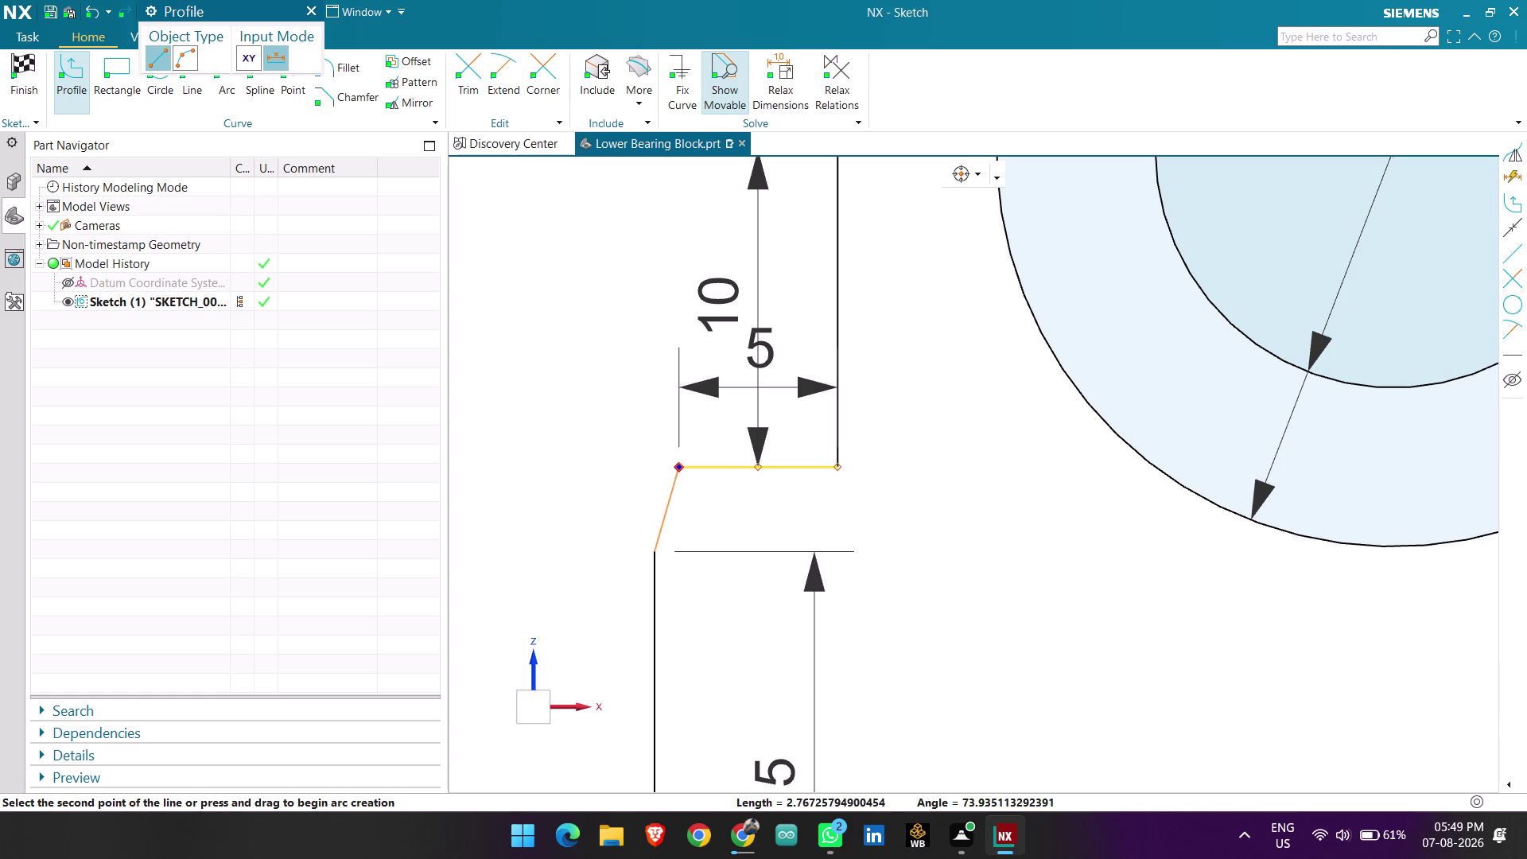
key(Escape)
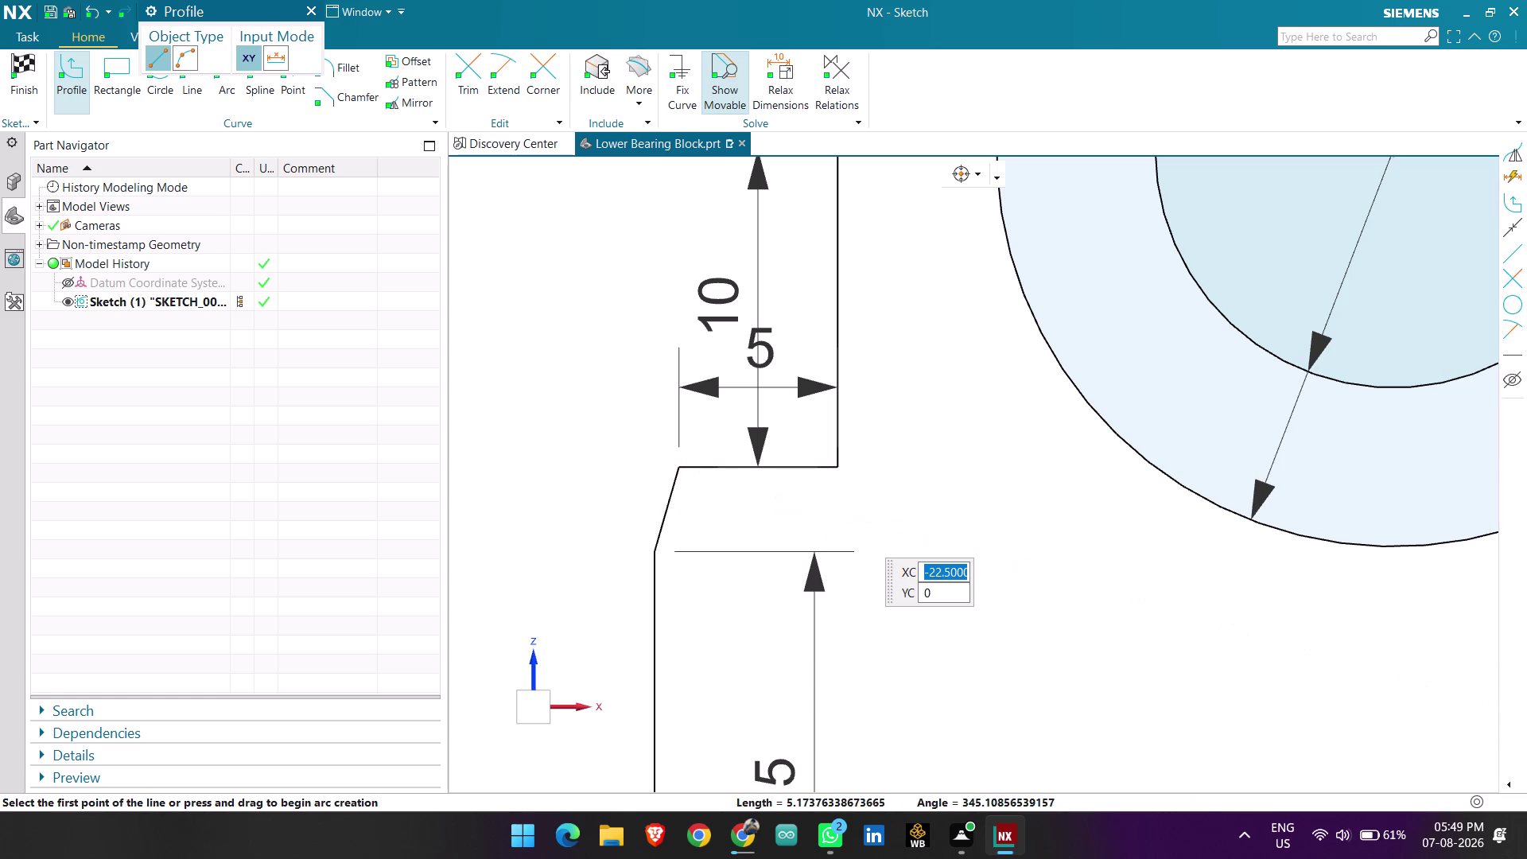
scroll(down, 3)
scroll(down, 3)
scroll(up, 3)
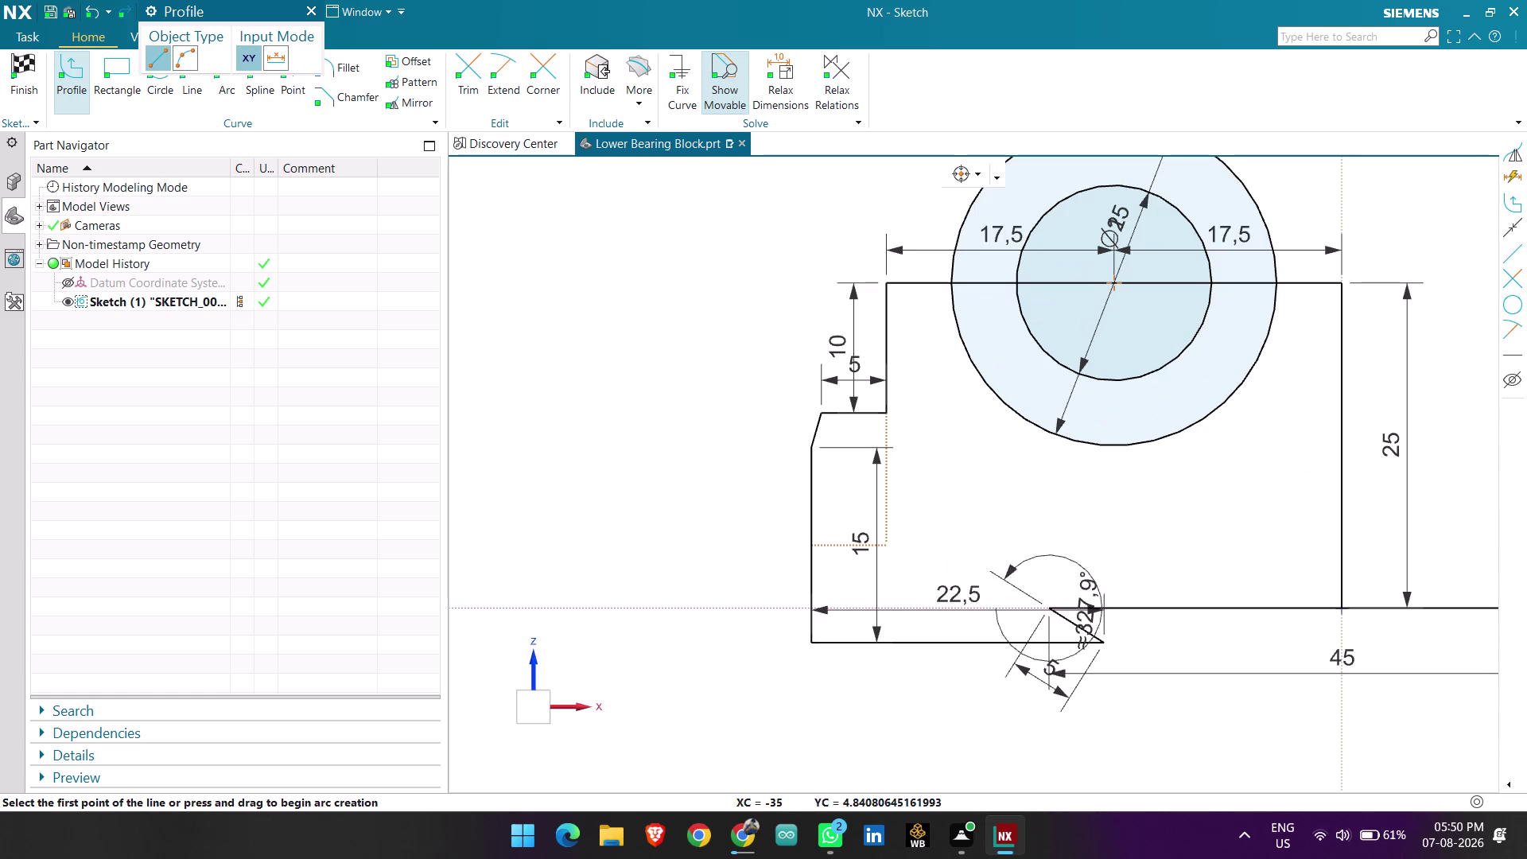
key(Escape)
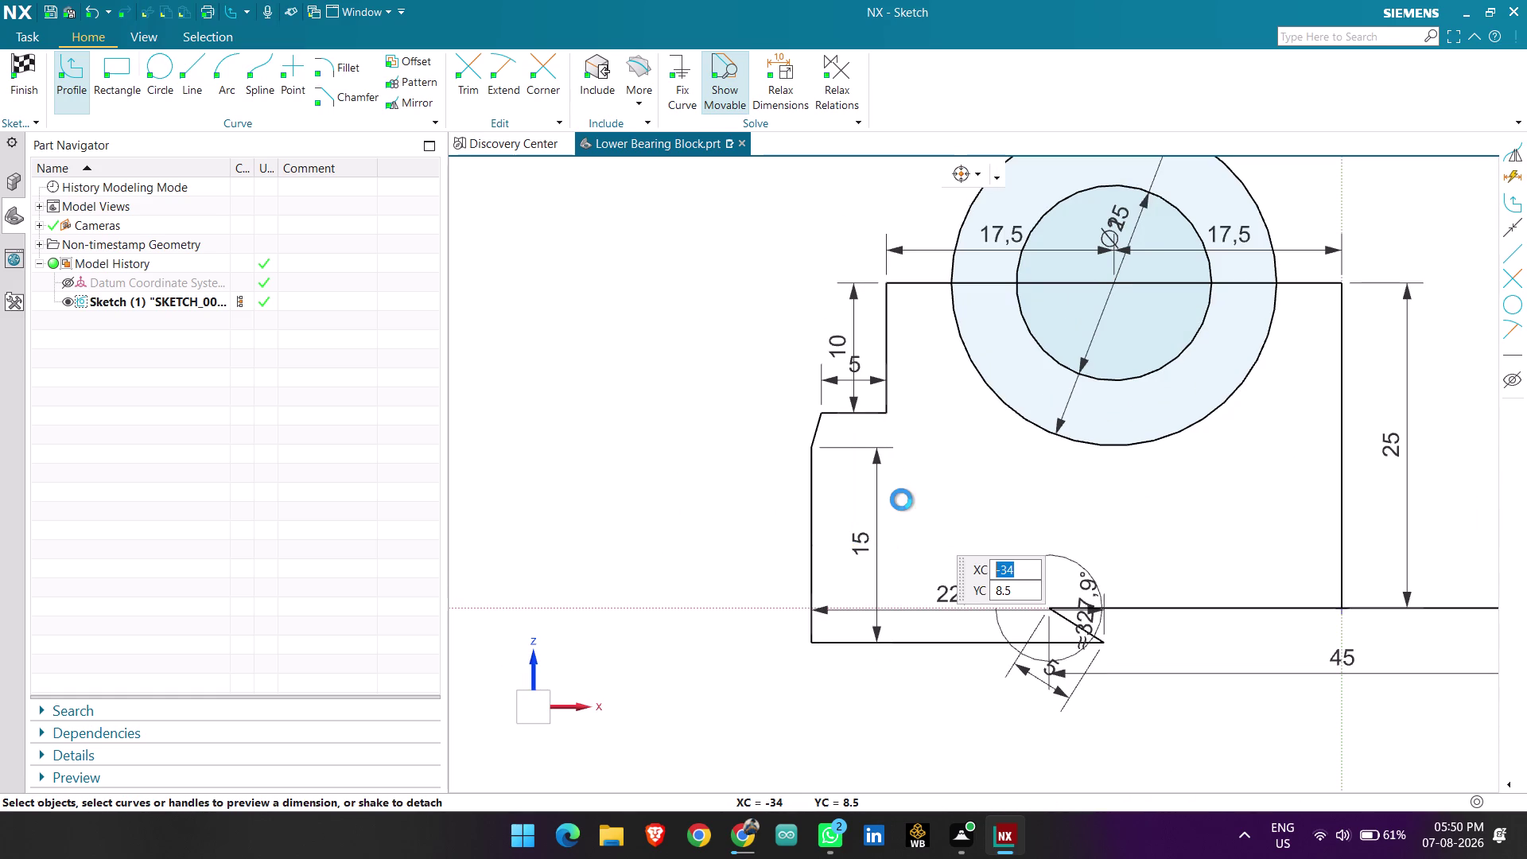
Delete the existing 15 height dimension on the block's left side.
drag(848, 547, 699, 534)
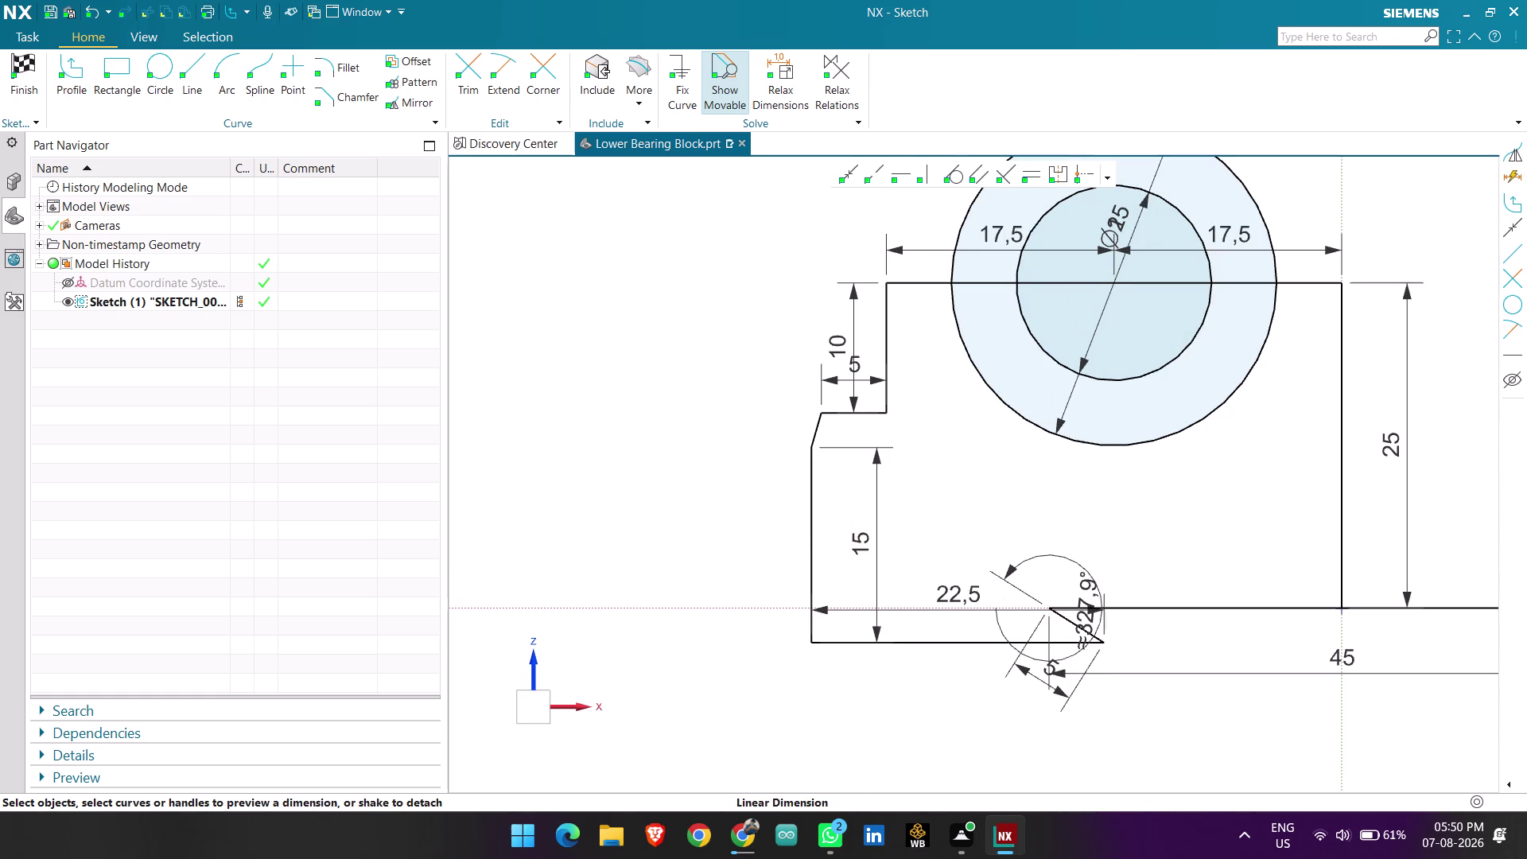
drag(699, 533, 688, 531)
drag(861, 542, 774, 540)
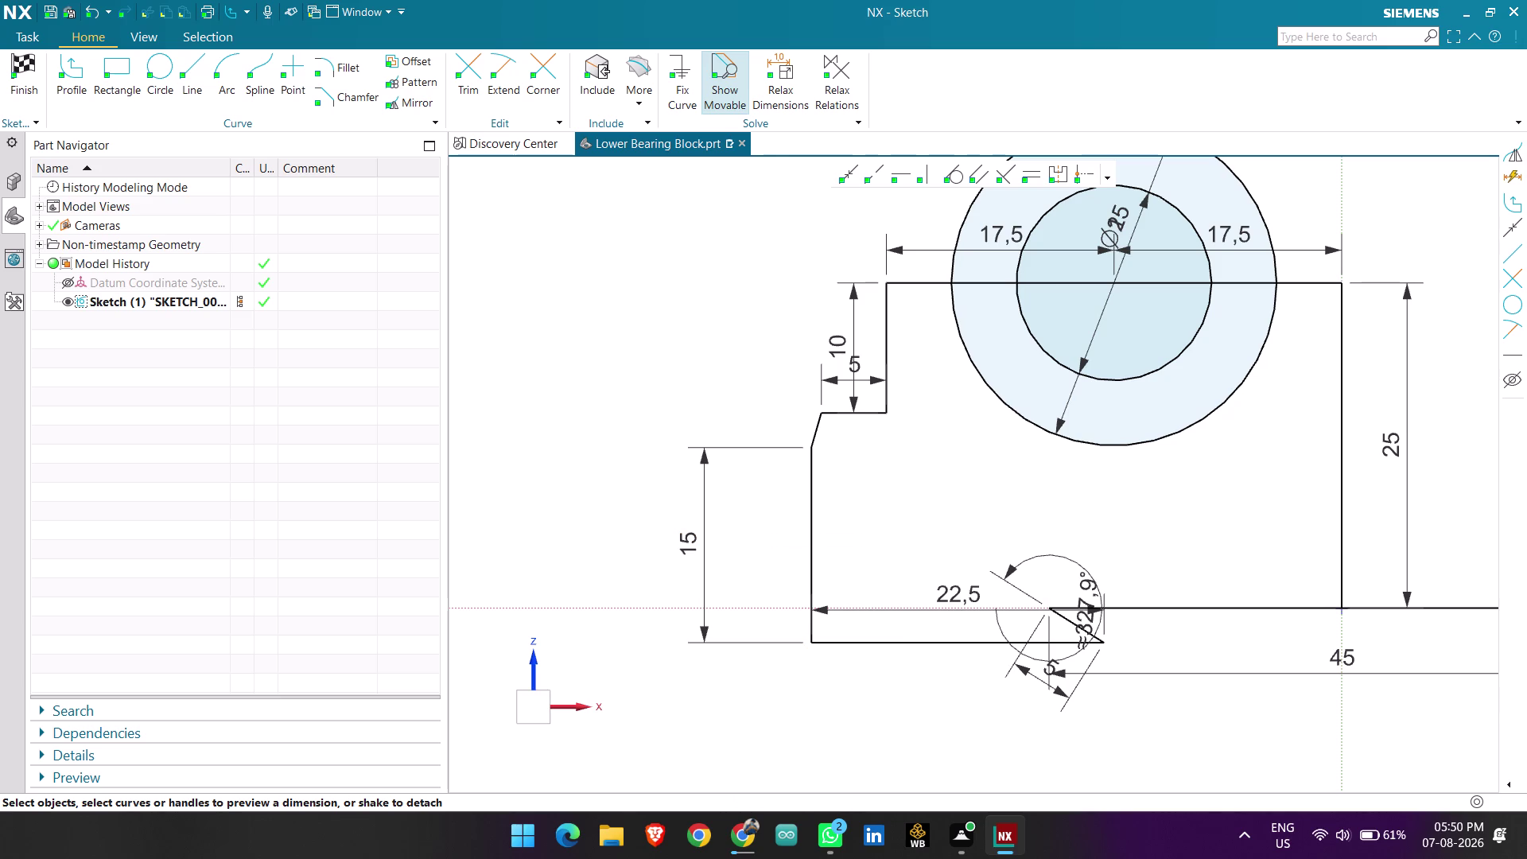
right_click(691, 540)
click(777, 525)
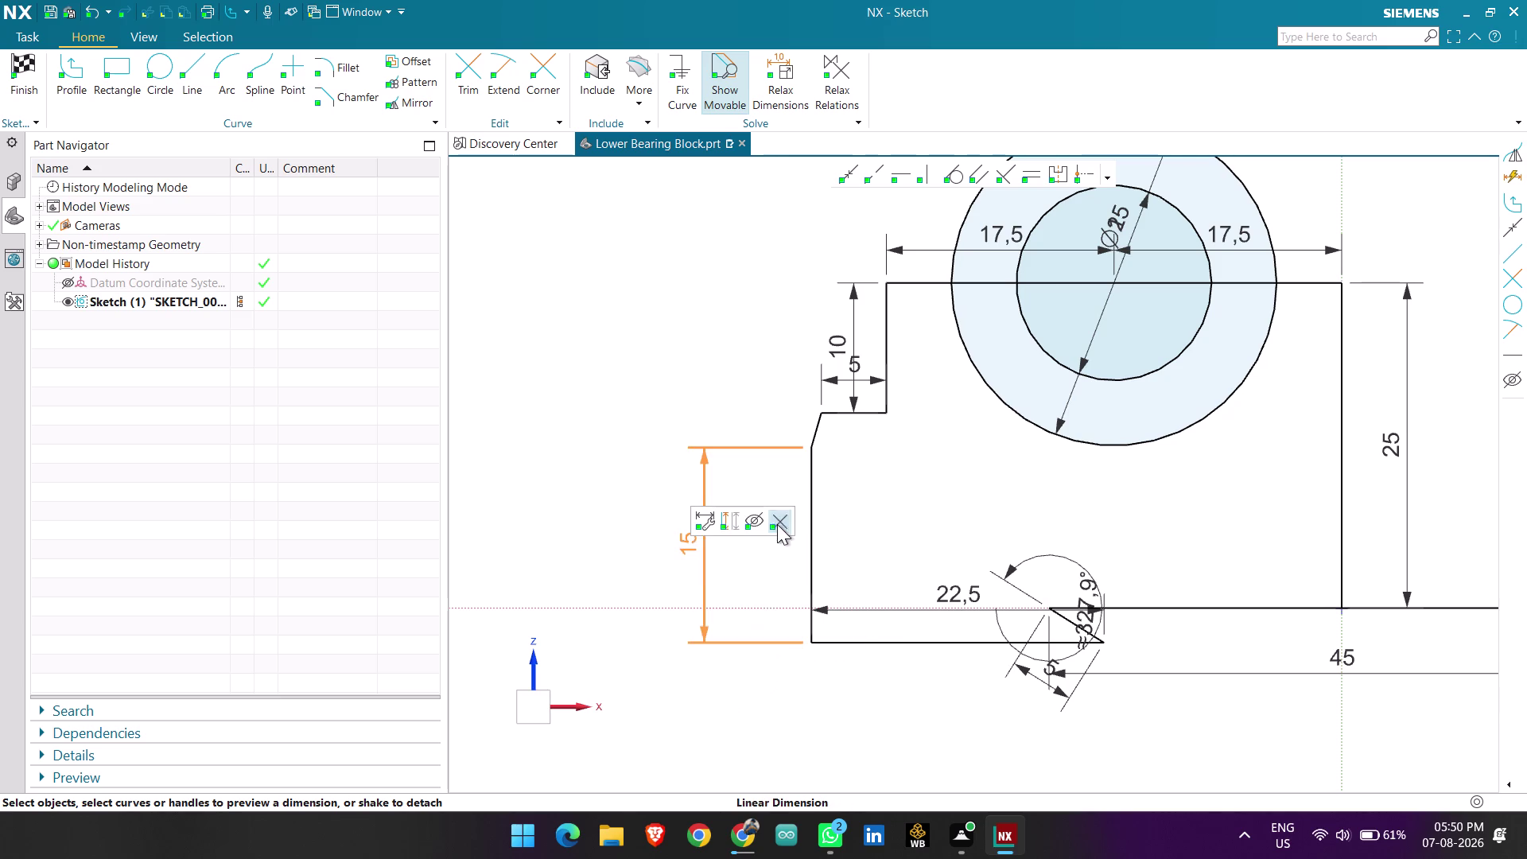
scroll(down, 3)
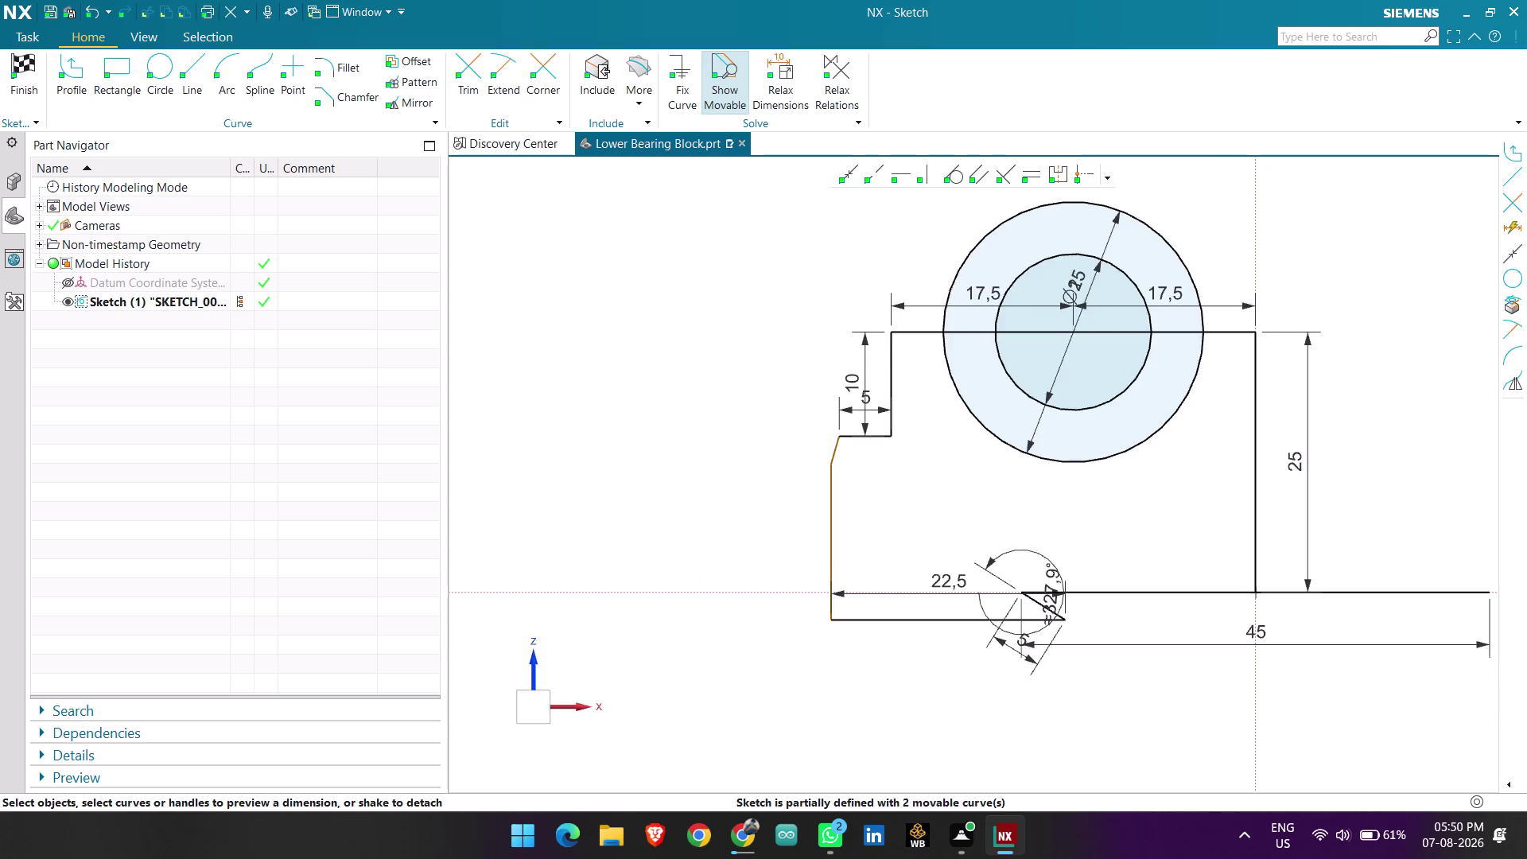
scroll(down, 3)
scroll(up, 3)
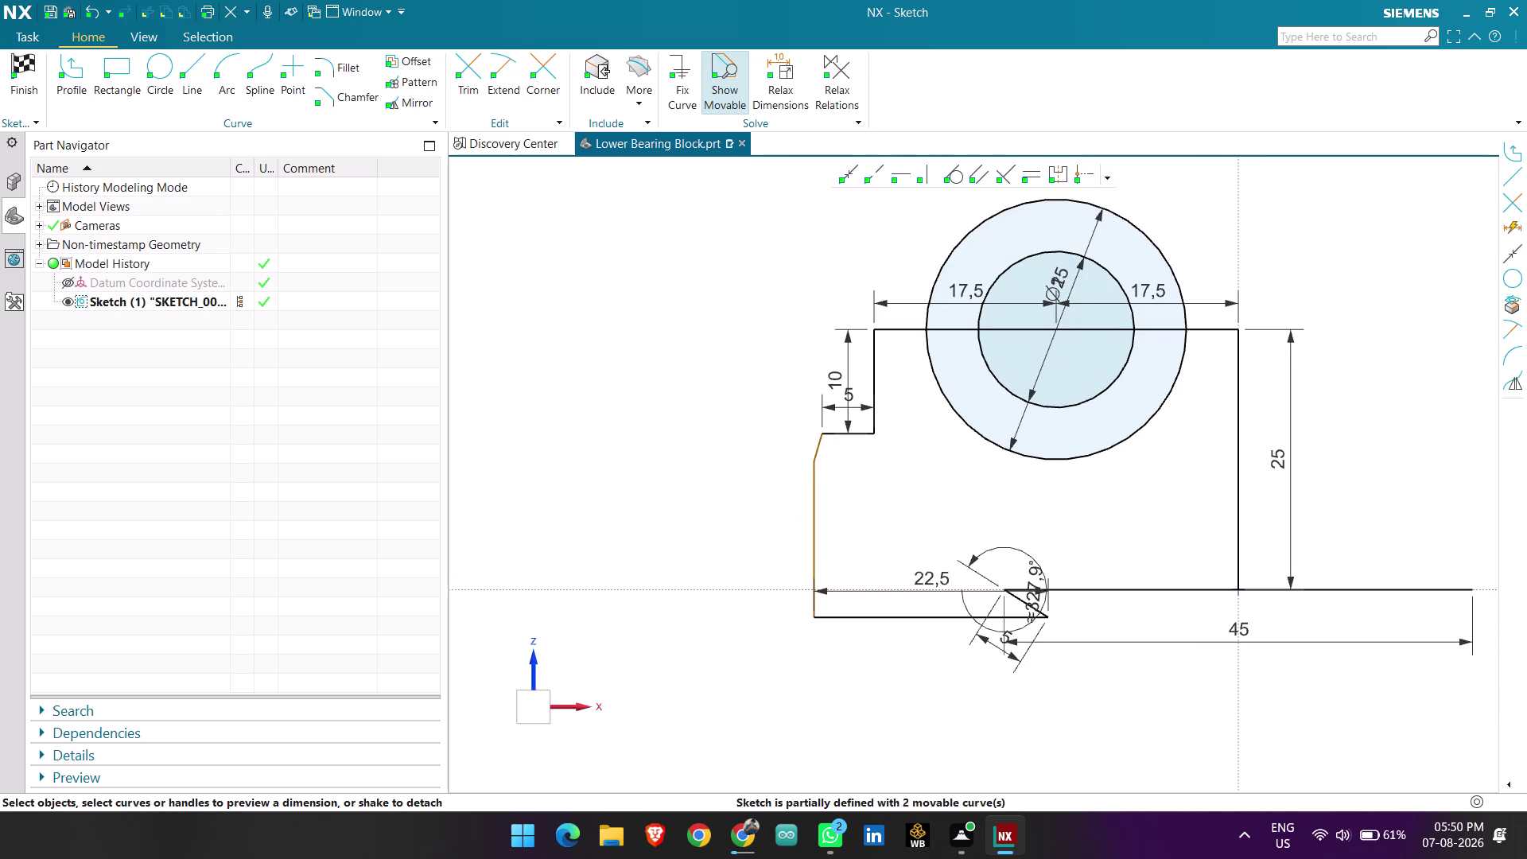
Place a new height dimension on the block's left edge with Rapid Dimension.
key(d)
click(821, 434)
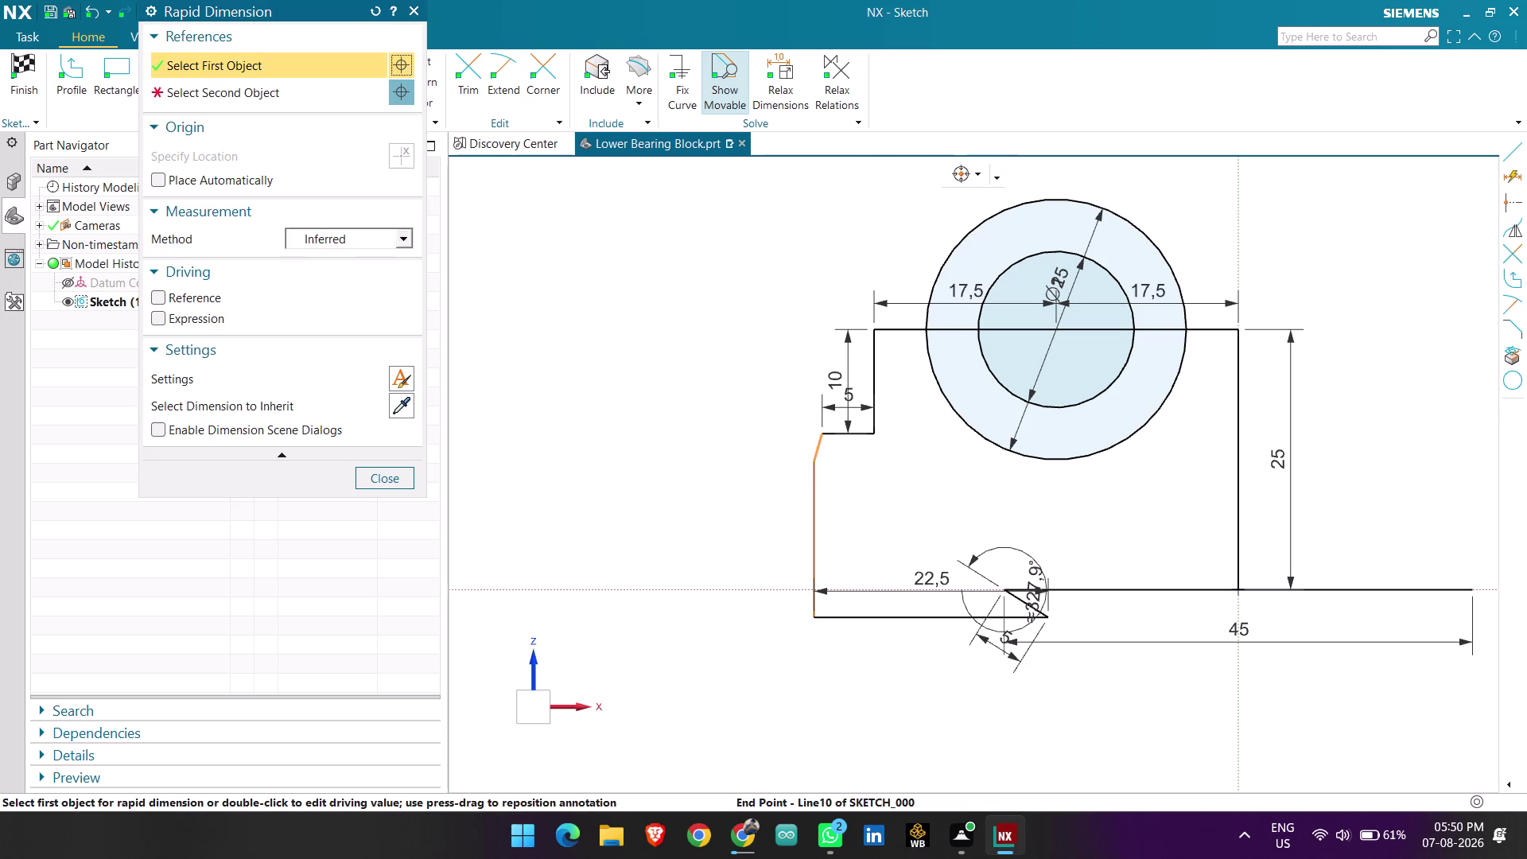
click(816, 616)
click(718, 512)
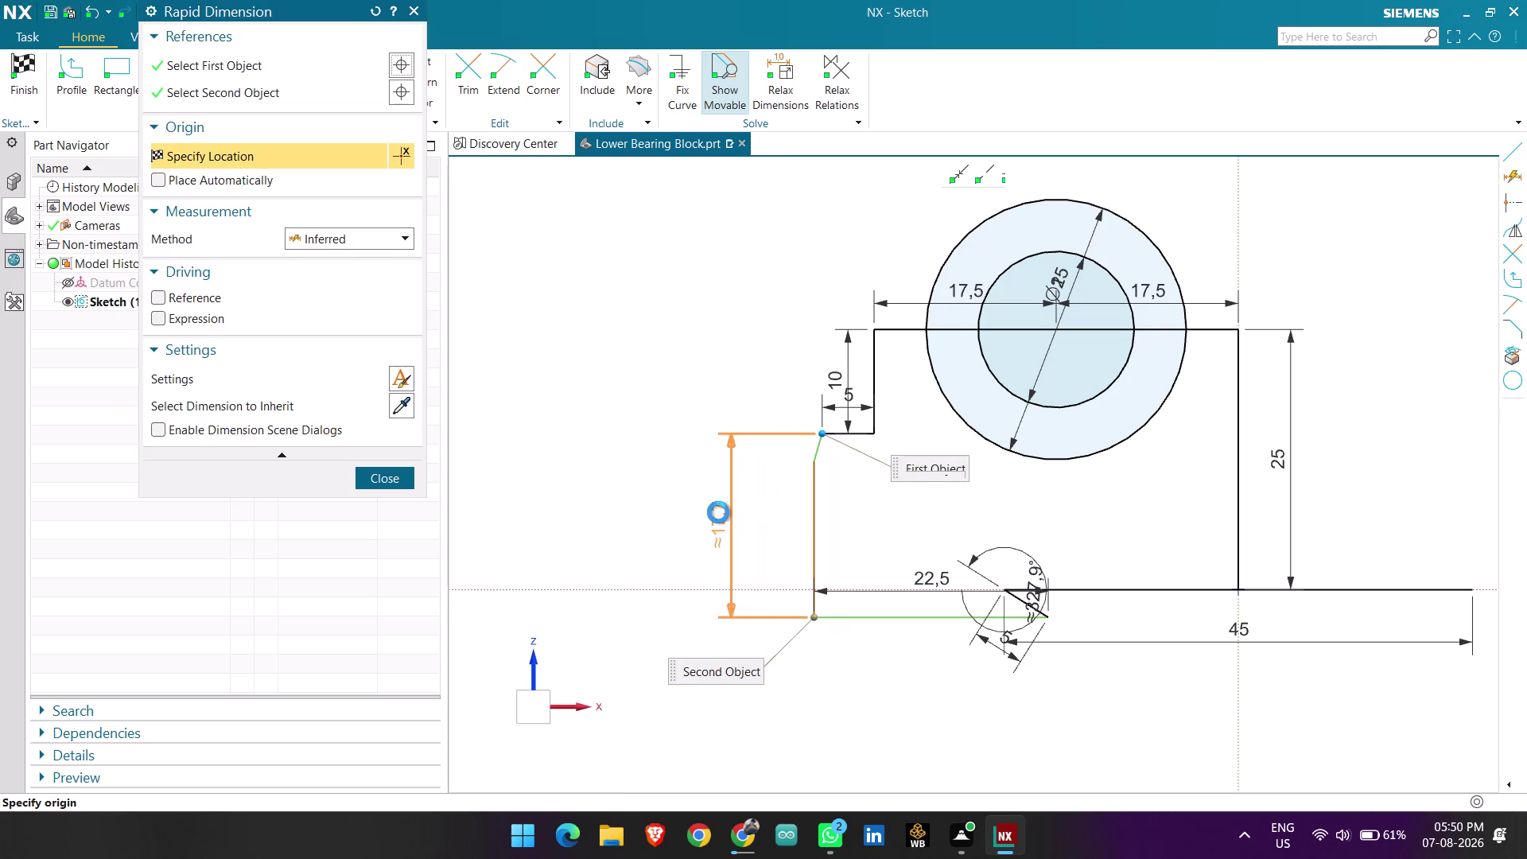
click(381, 491)
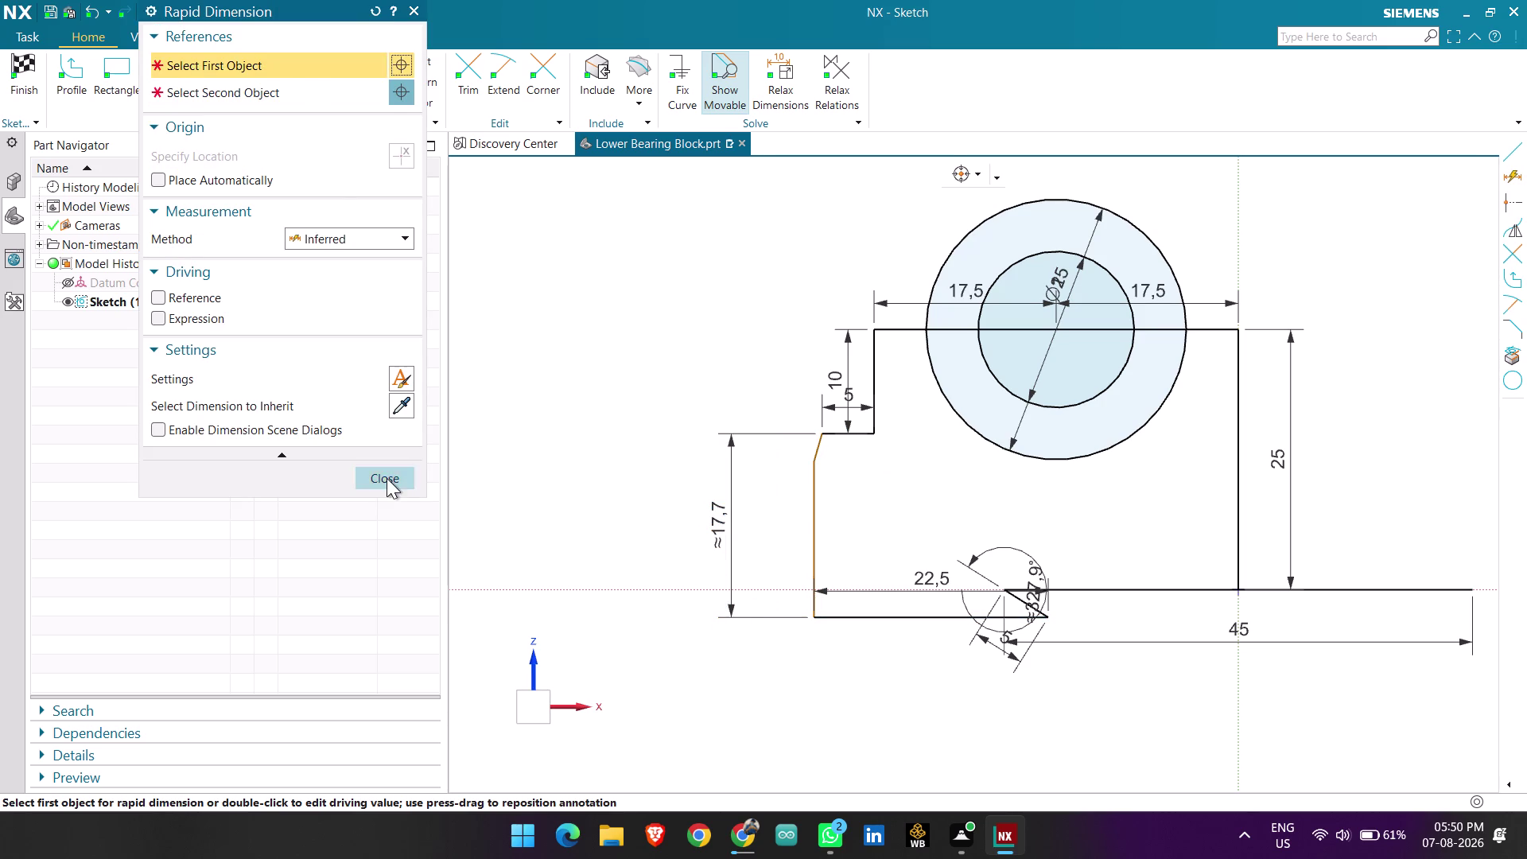
click(387, 478)
Set the new left-edge height dimension to 15.
double_click(717, 515)
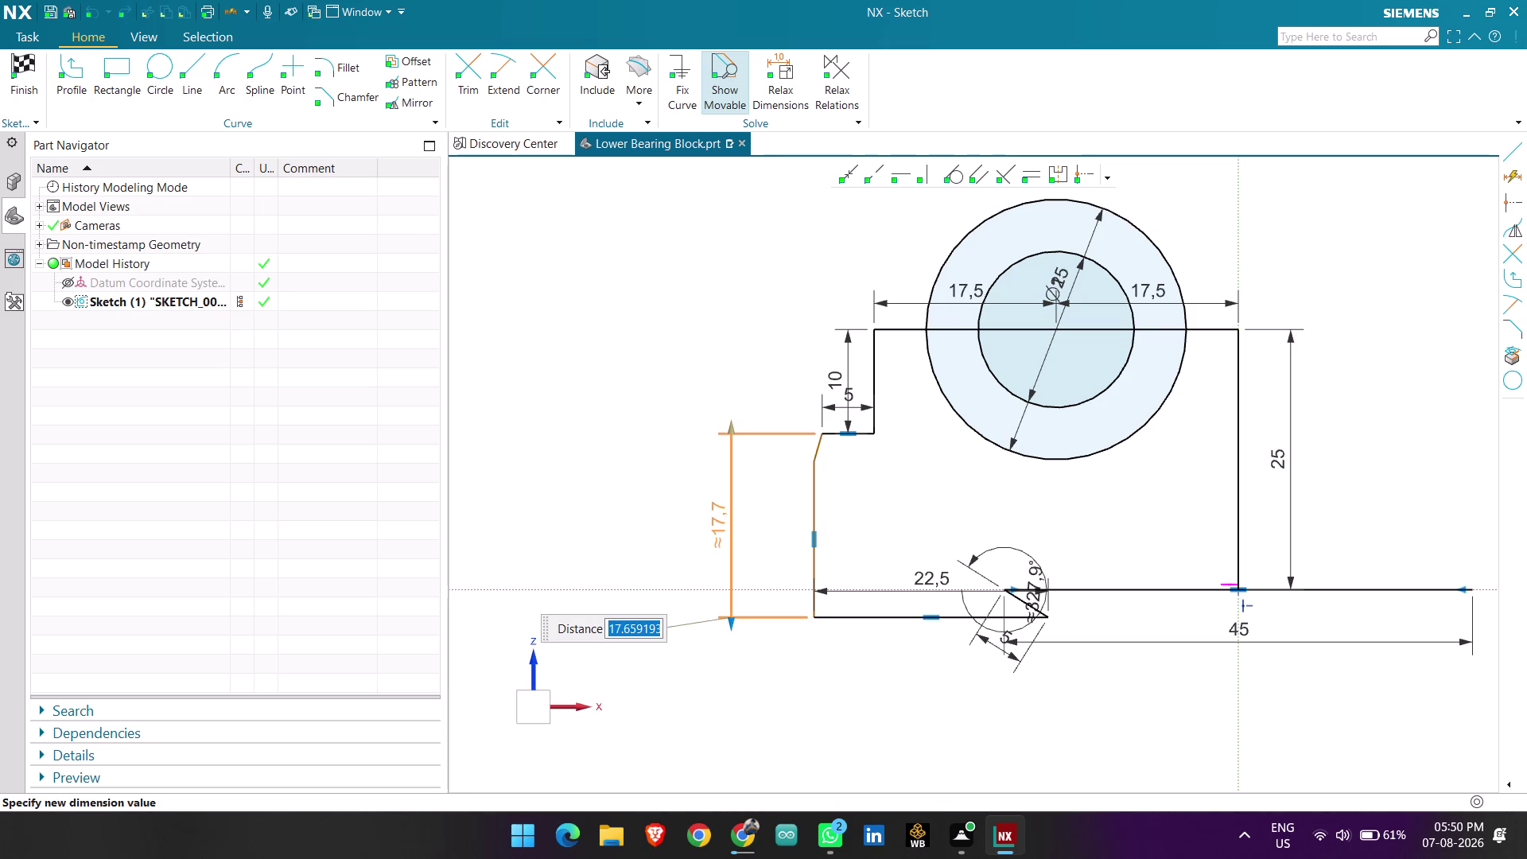
text(15)
key(Return)
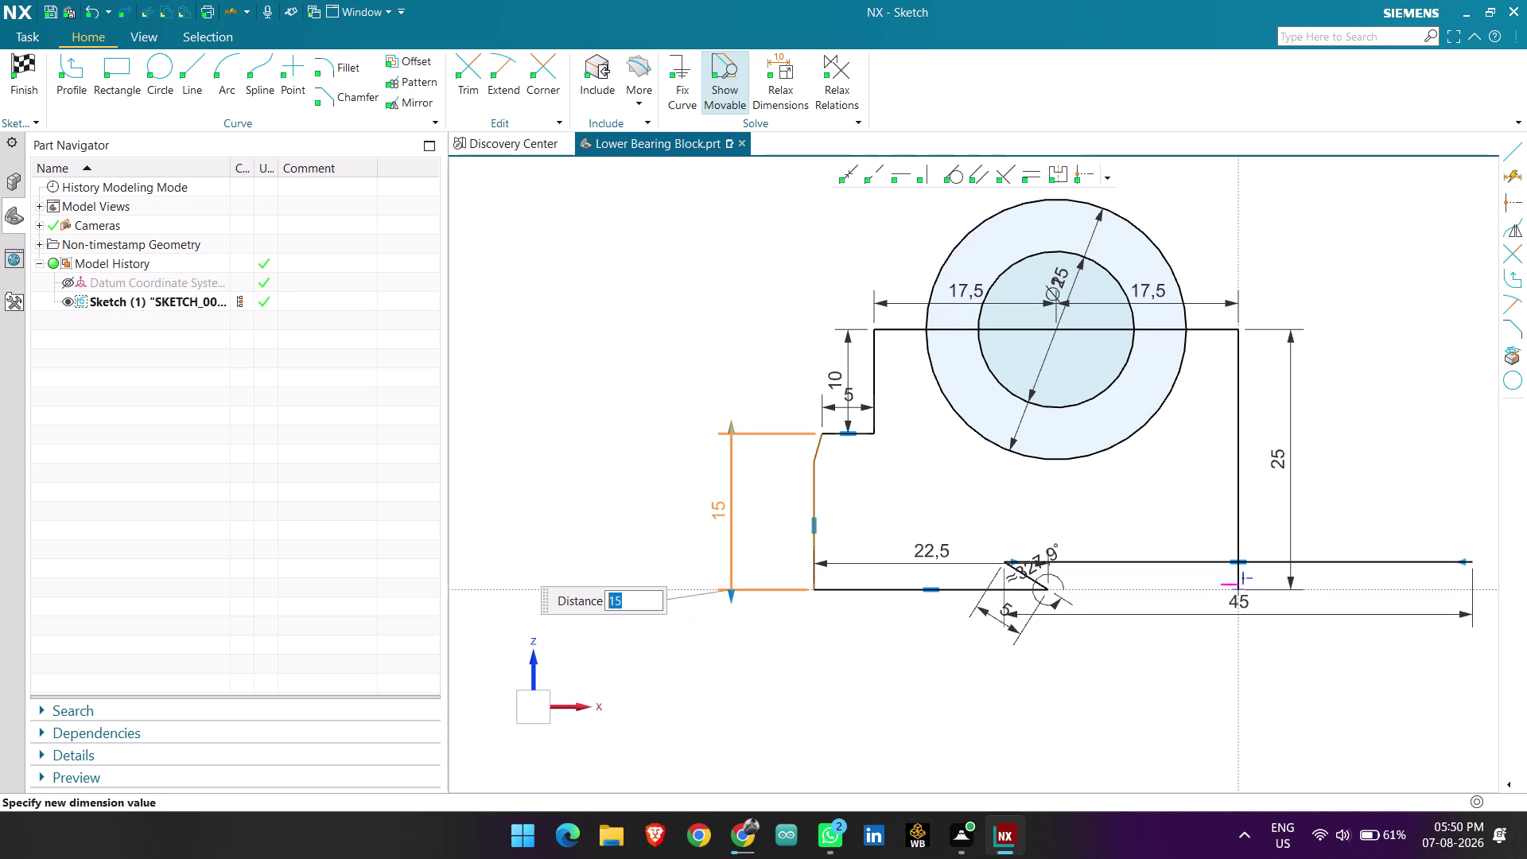
middle_click(883, 613)
scroll(up, 3)
scroll(up, 3)
scroll(up, 3)
scroll(down, 3)
scroll(down, 3)
drag(1314, 466, 1418, 438)
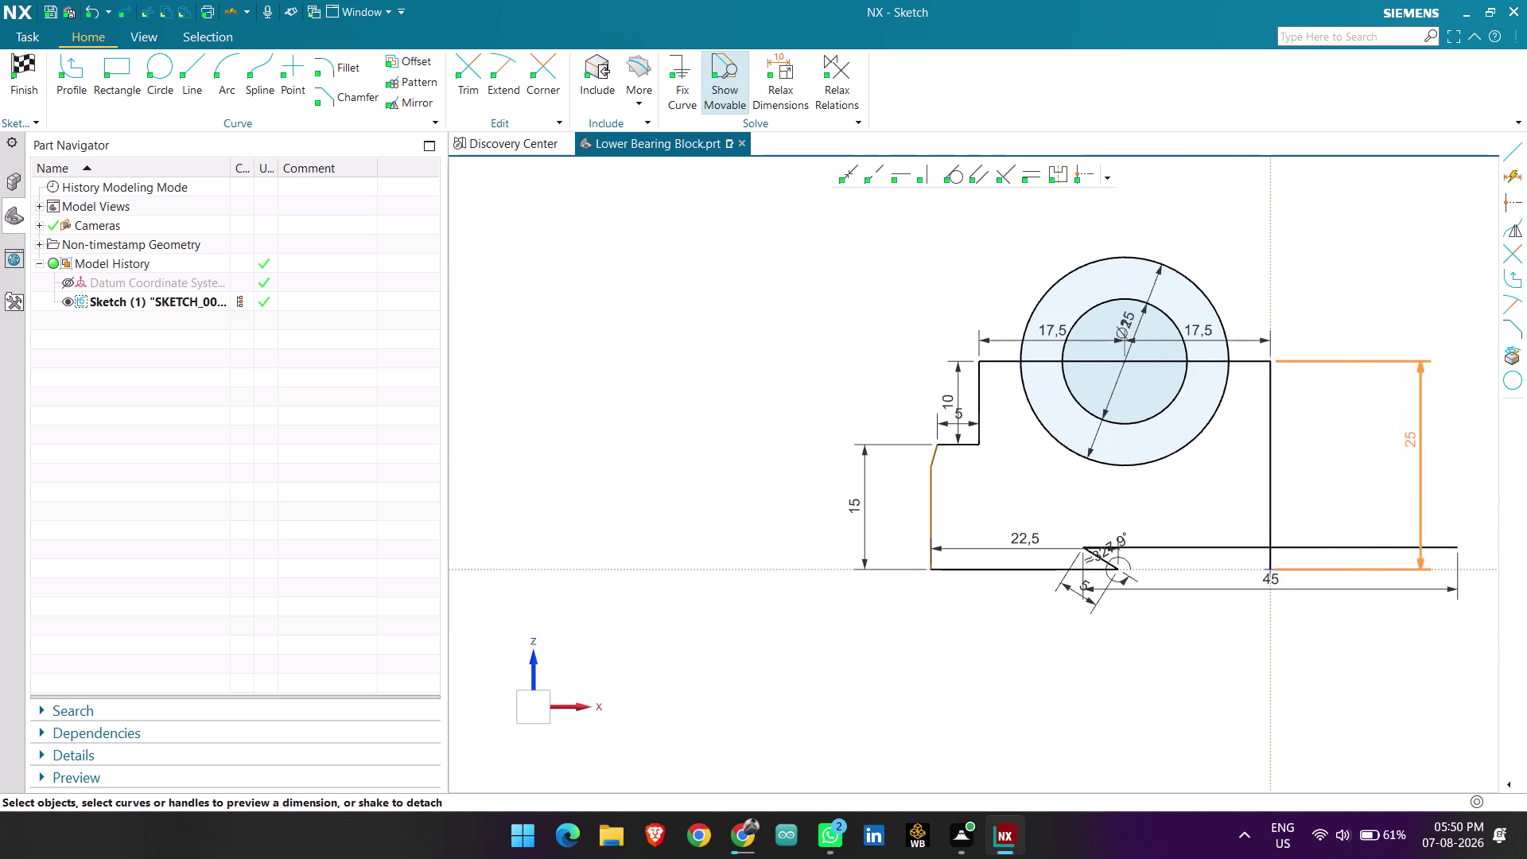
Undo the last two edits, reverting the height value change.
drag(1418, 438, 1355, 425)
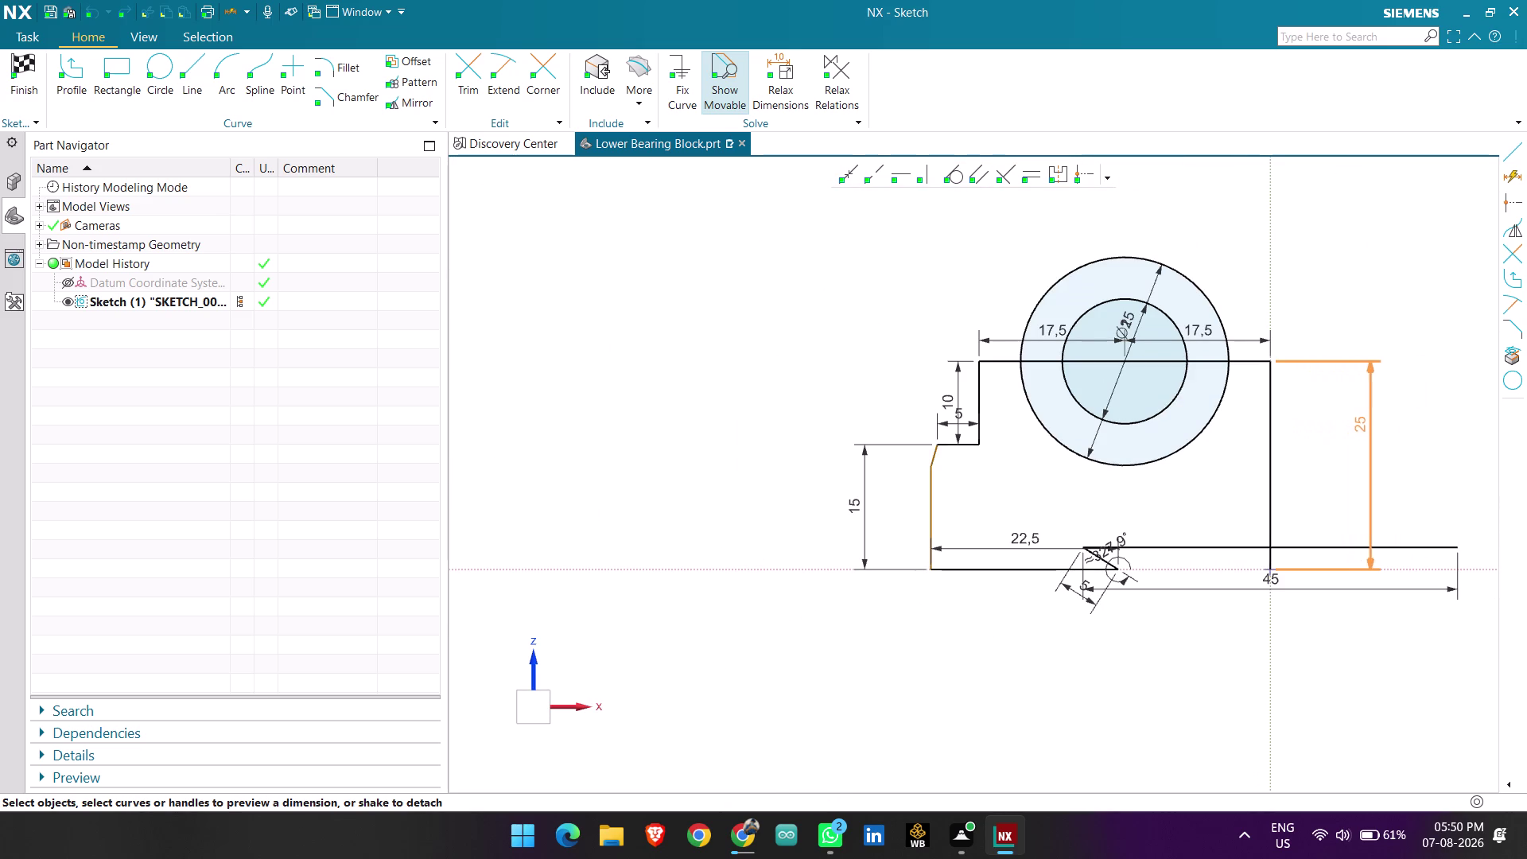
drag(1354, 424, 1347, 427)
scroll(up, 3)
scroll(up, 3)
scroll(down, 3)
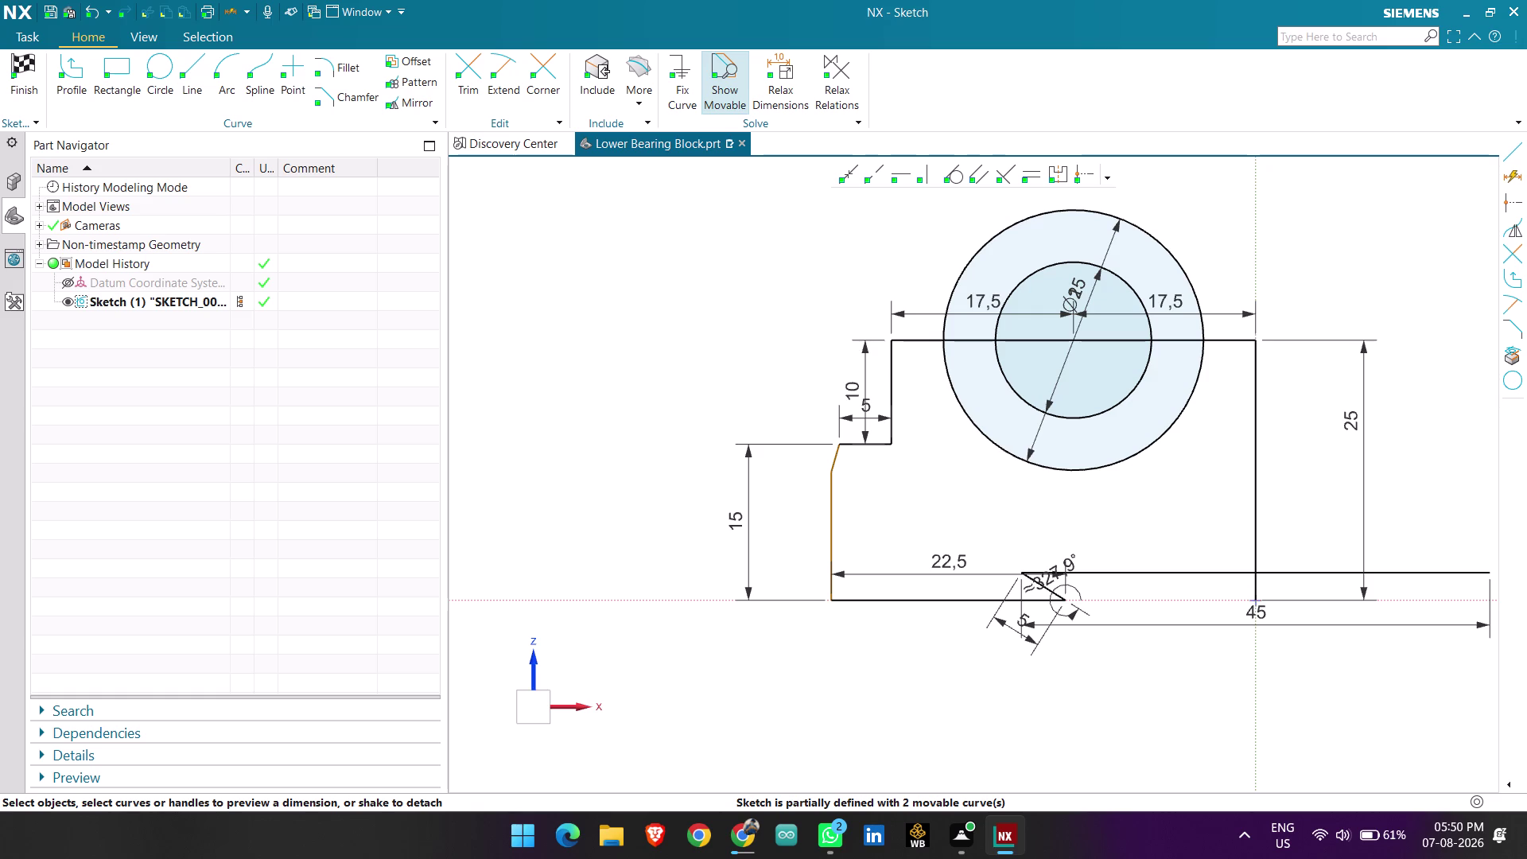
key(ctrl+z)
key(ctrl+z)
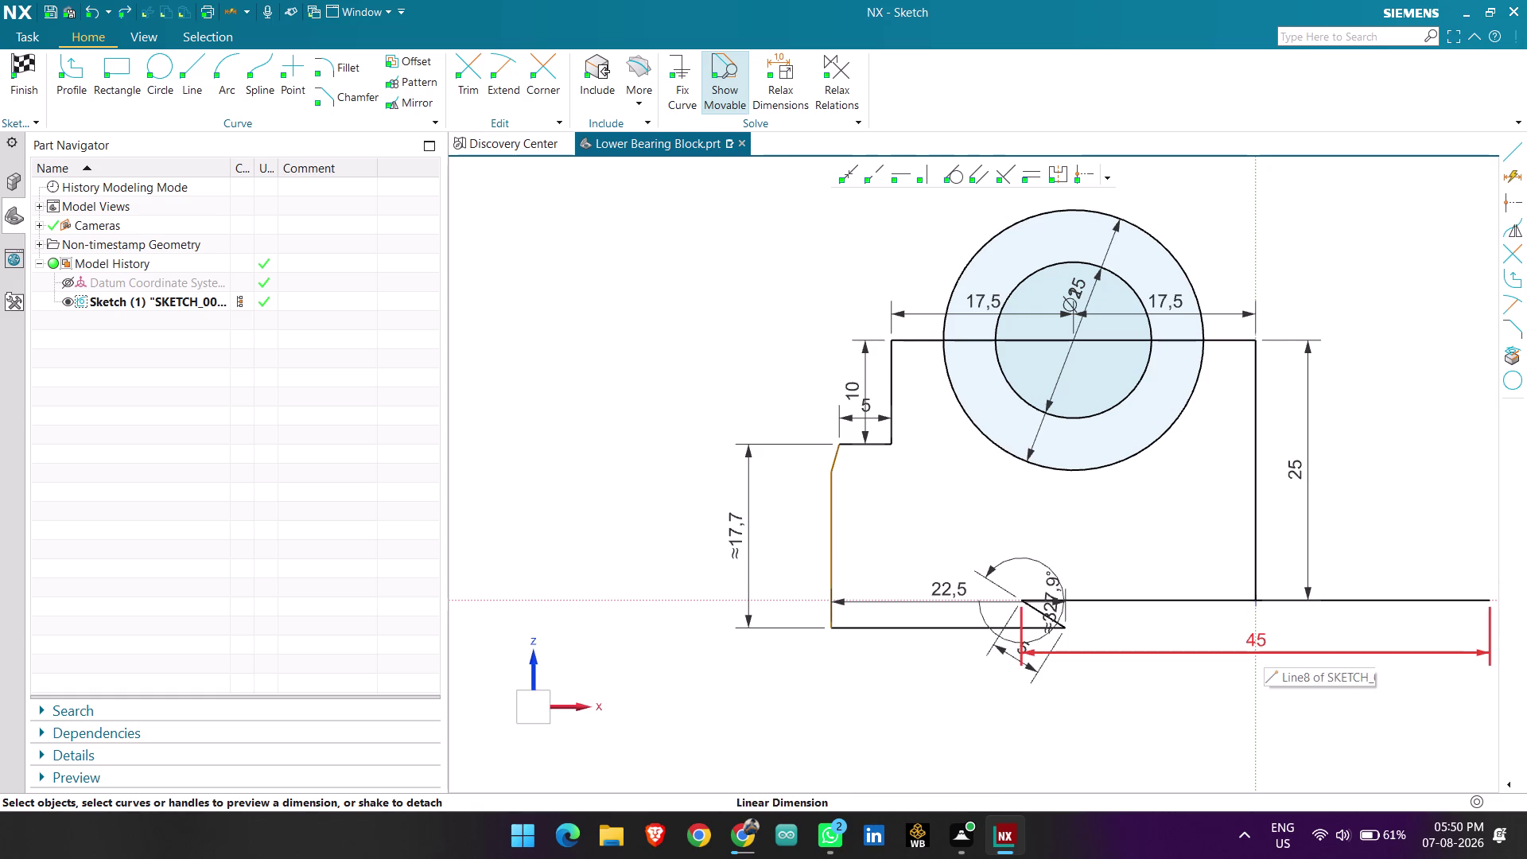
Delete the slanted corner edge of the sketch.
drag(1299, 468, 1352, 459)
scroll(up, 3)
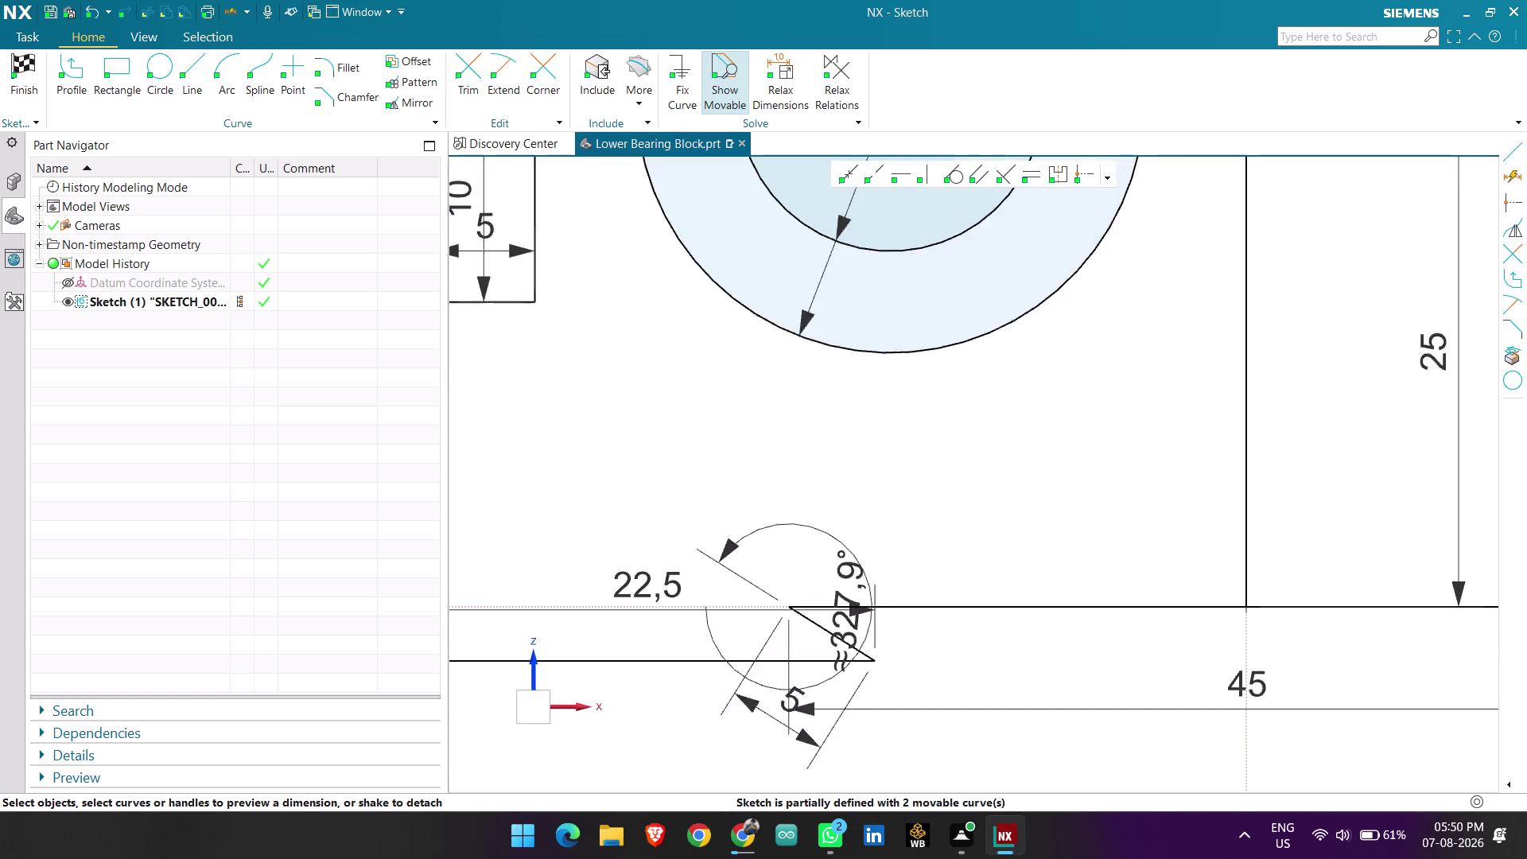
scroll(up, 3)
click(1210, 597)
scroll(down, 3)
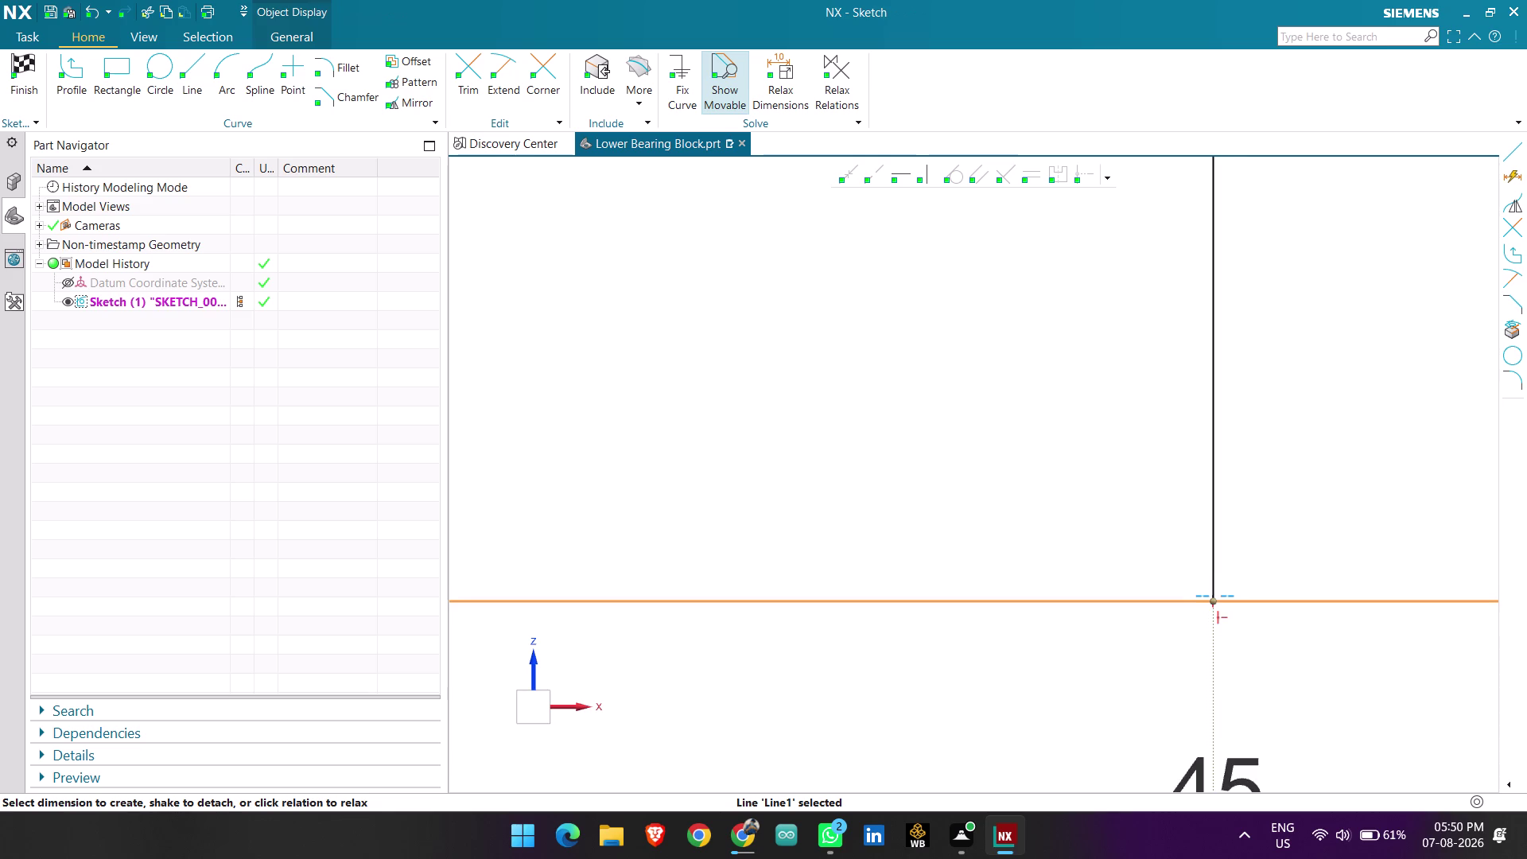
scroll(down, 3)
scroll(down, 3)
click(1178, 538)
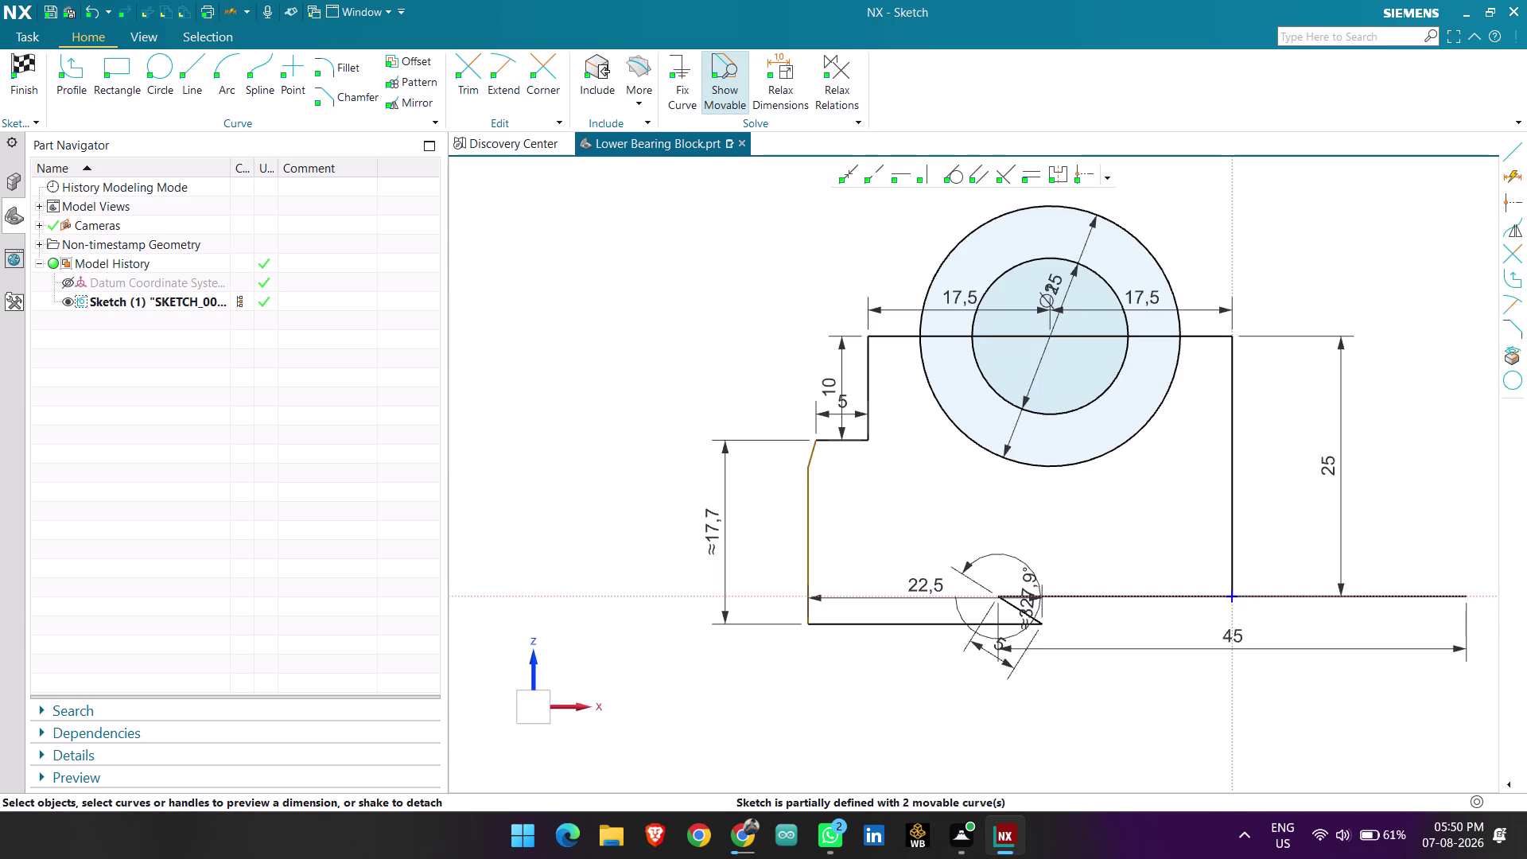
scroll(down, 3)
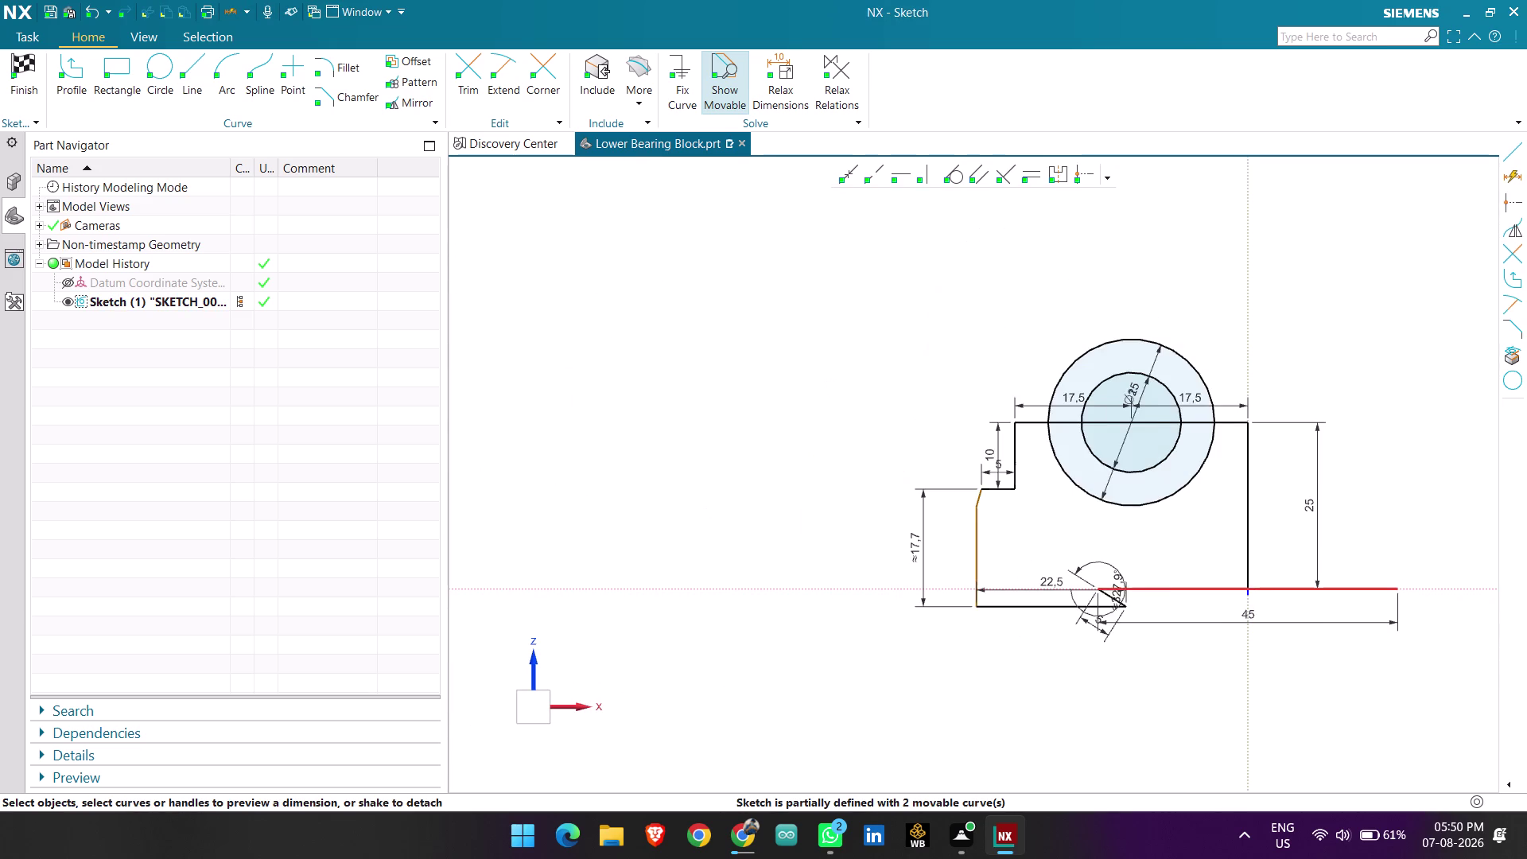
scroll(up, 3)
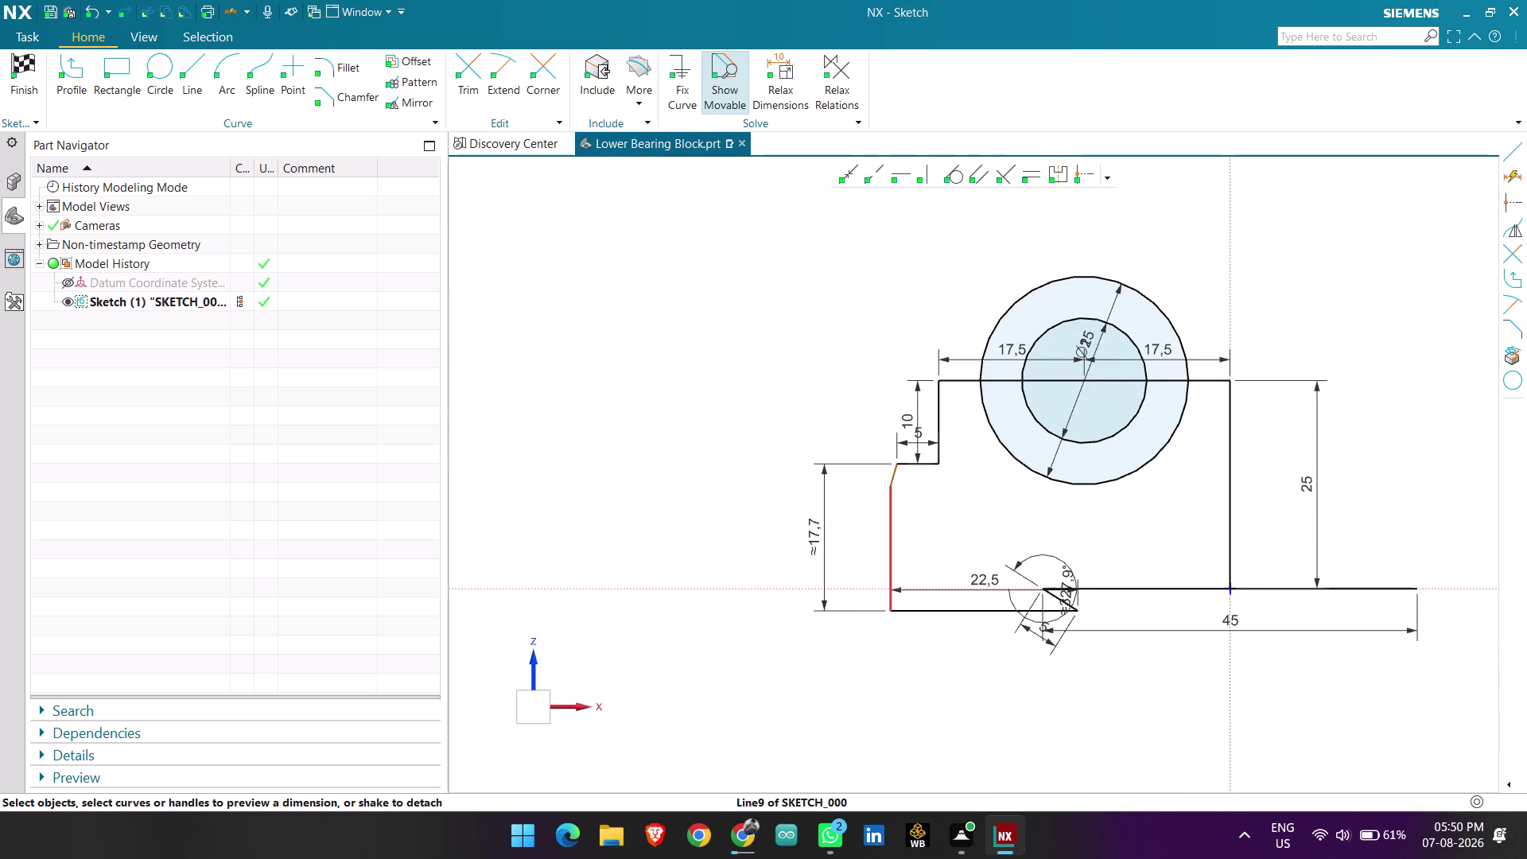
scroll(up, 3)
scroll(up, 3)
click(886, 472)
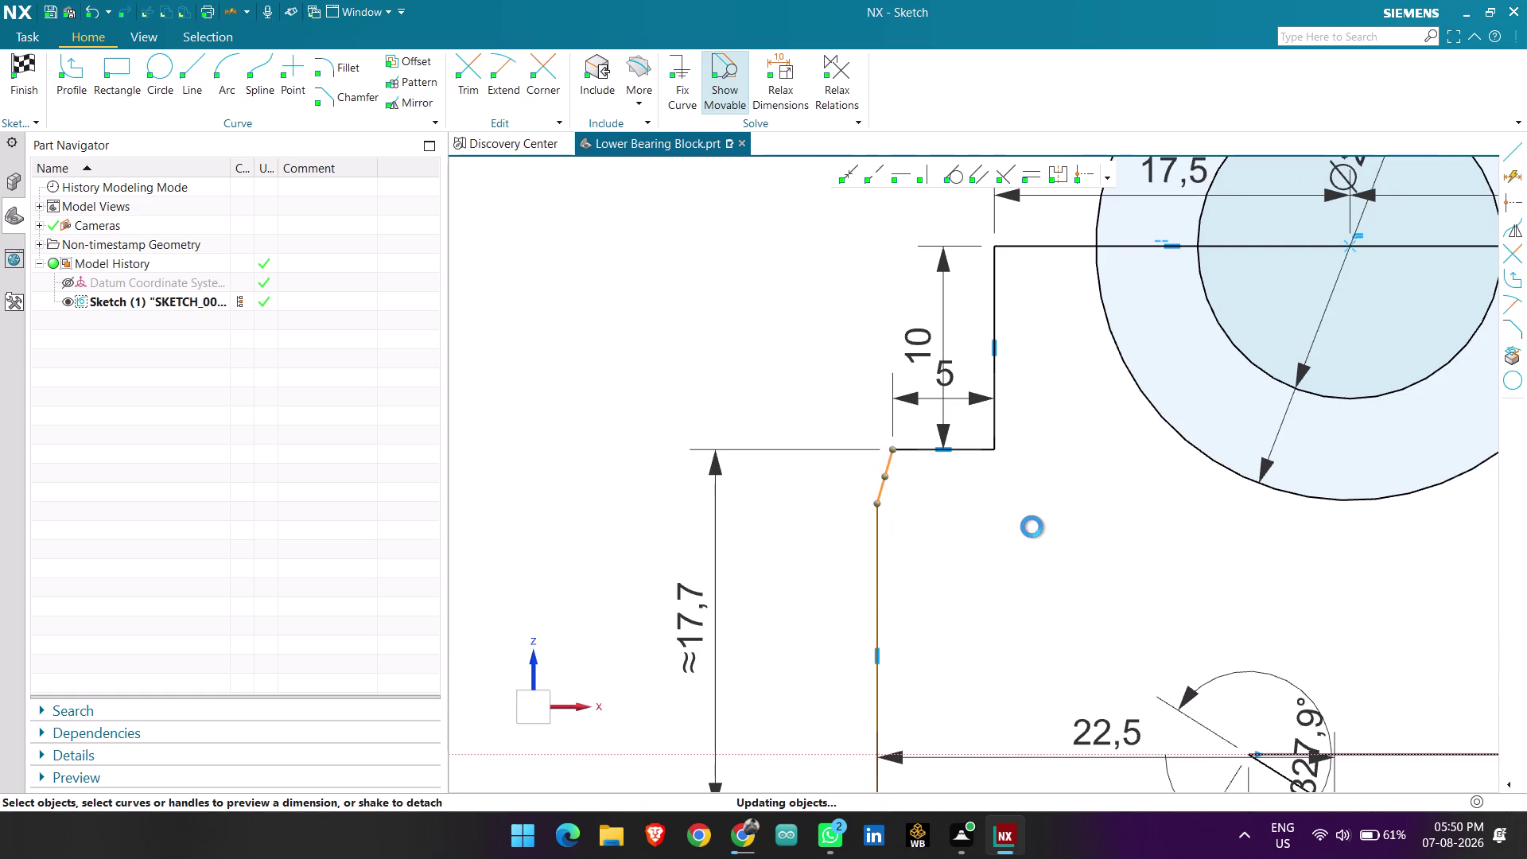
key(Delete)
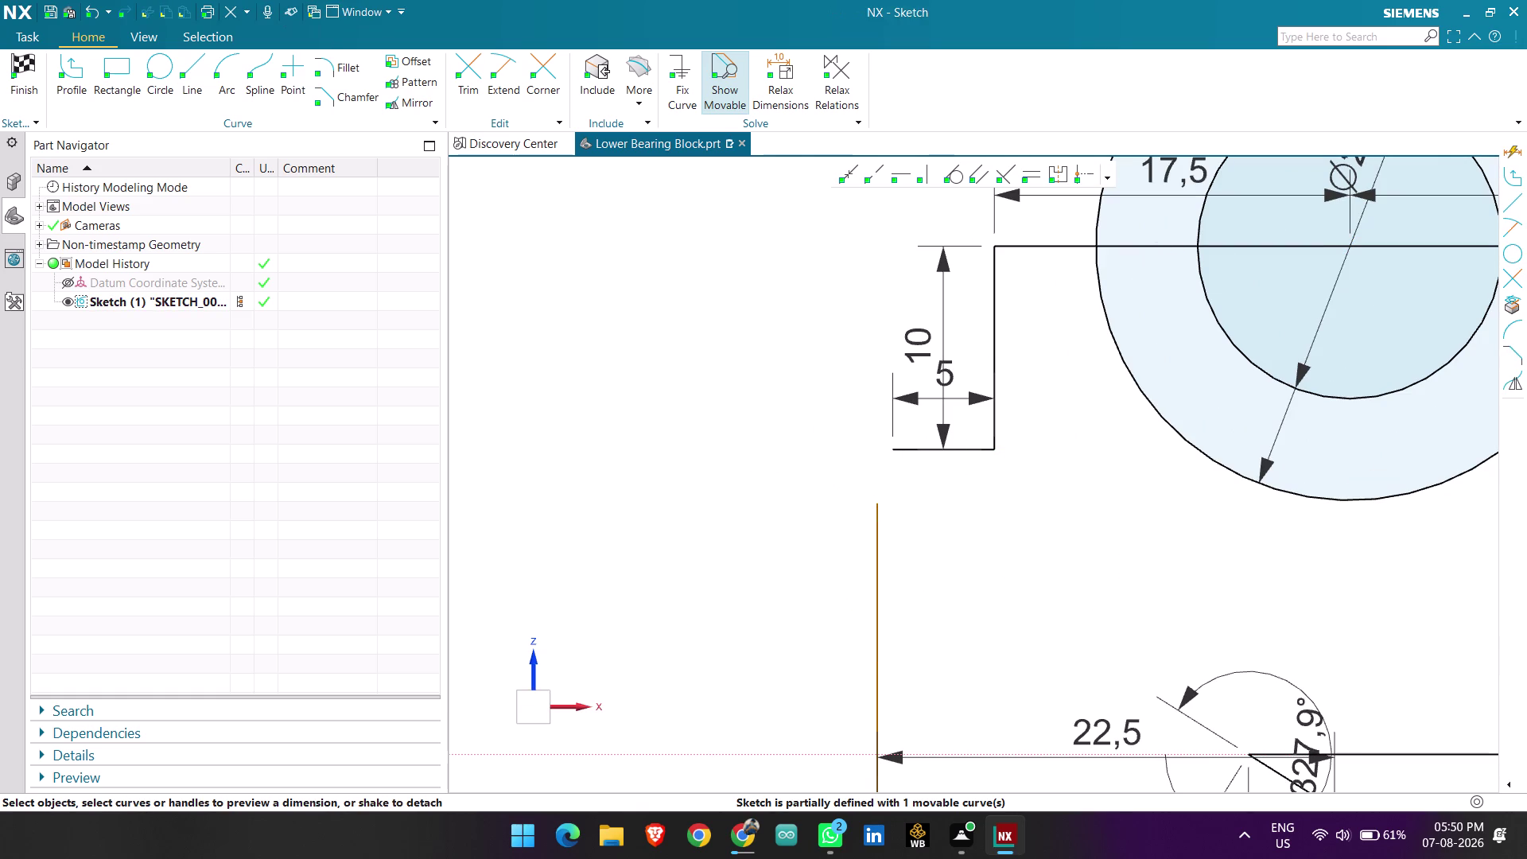
Delete the 5 ledge dimension and the short step ledge line.
scroll(down, 3)
click(1002, 447)
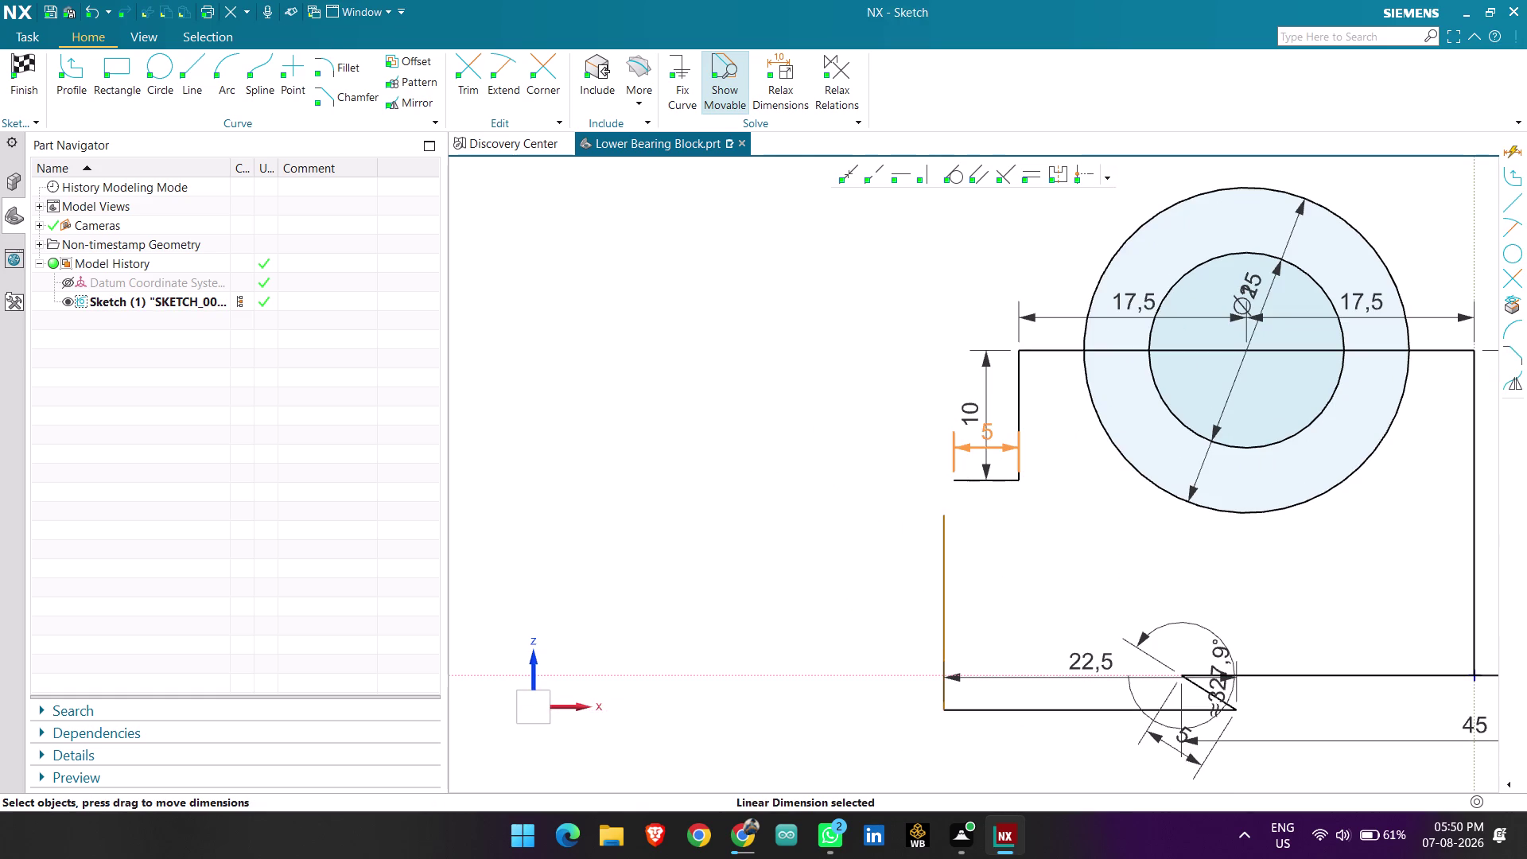
key(Delete)
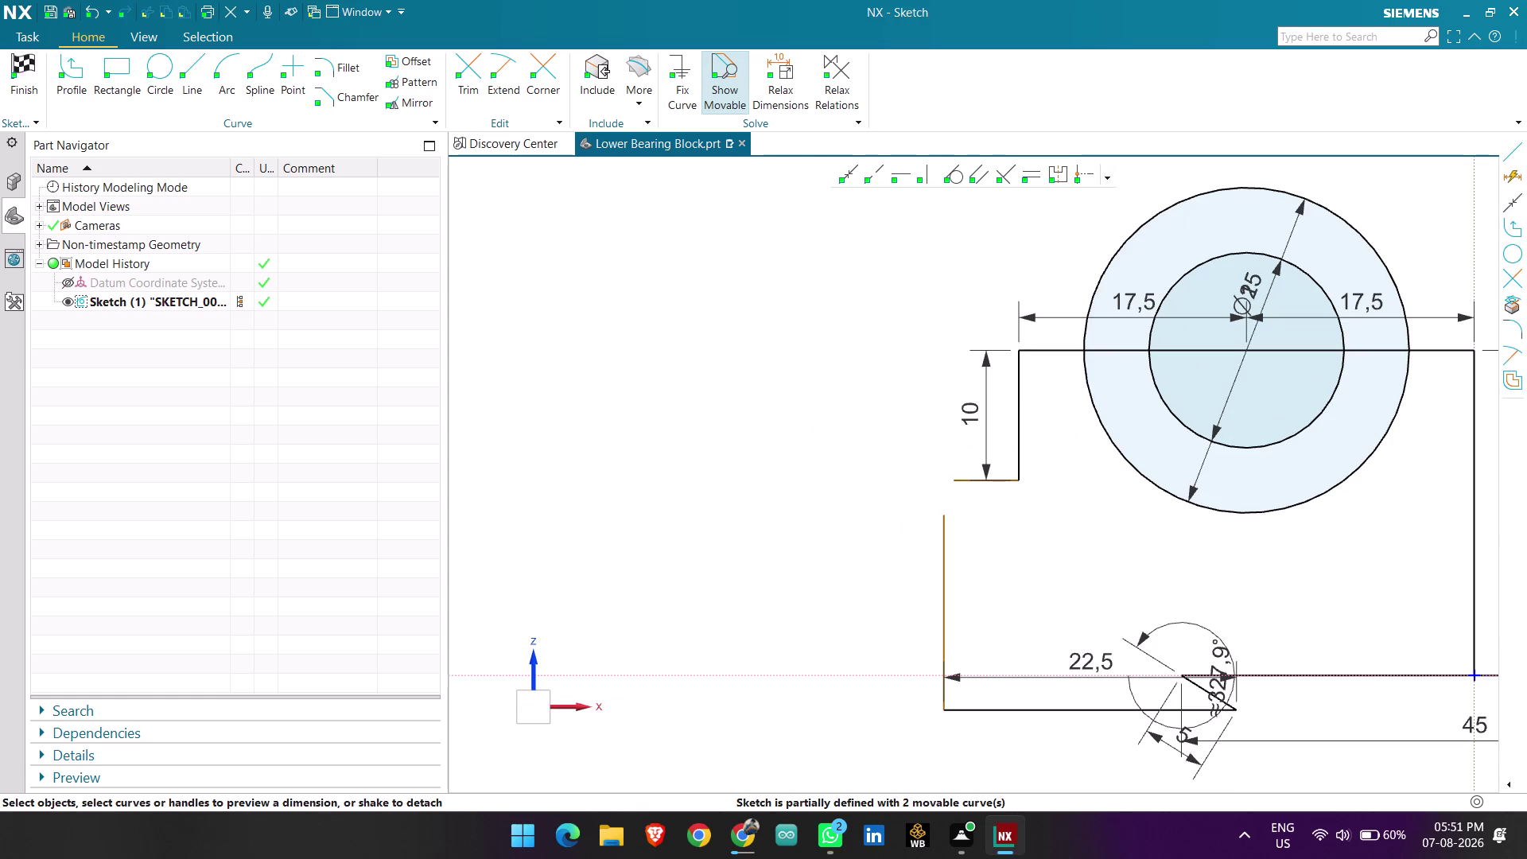
click(973, 479)
key(Delete)
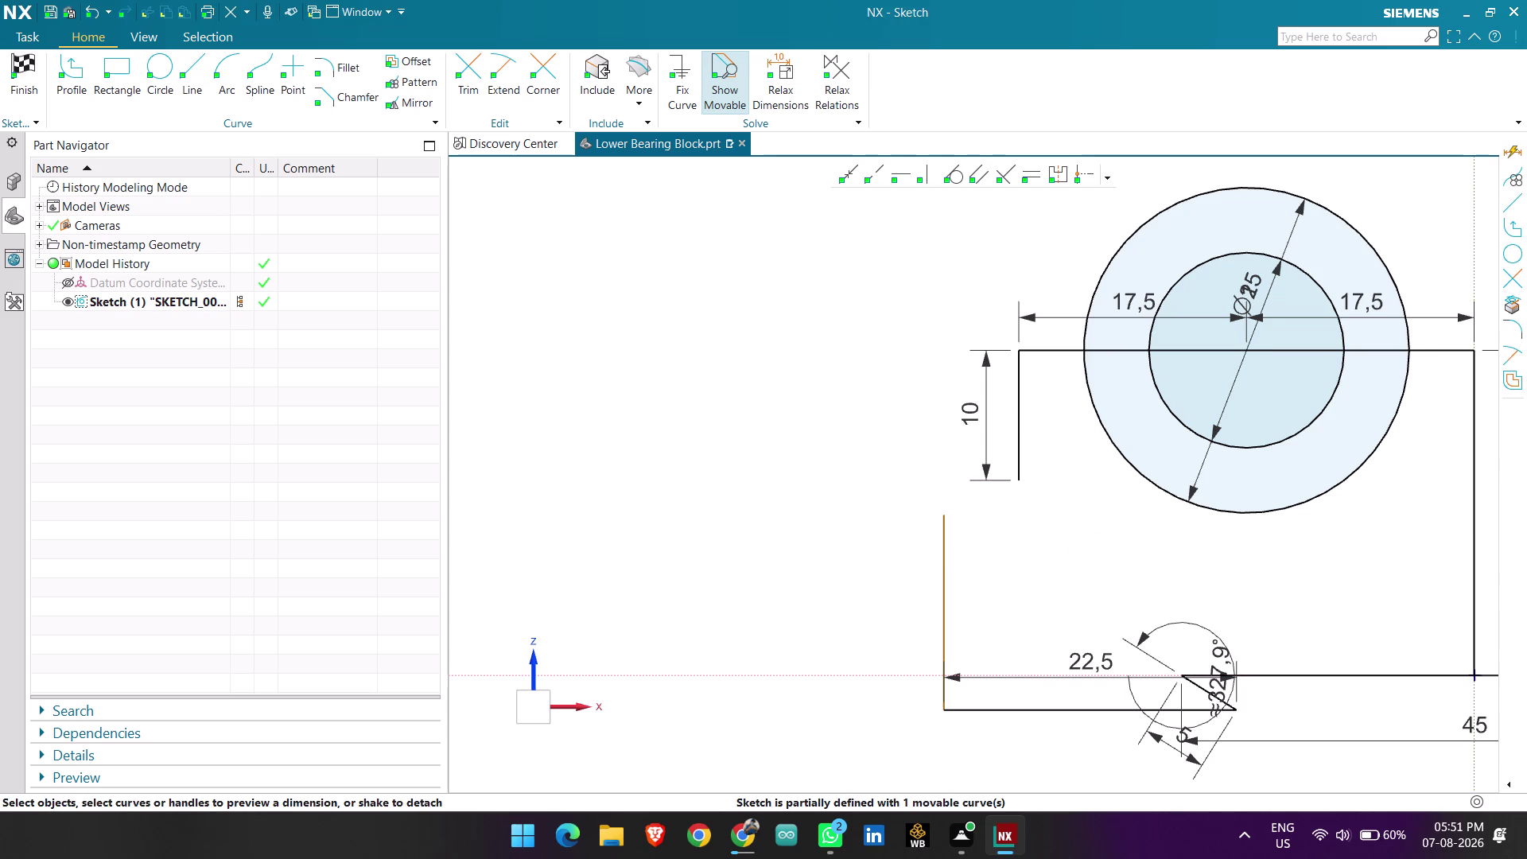
Place a new height dimension on the left vertical edge.
scroll(down, 3)
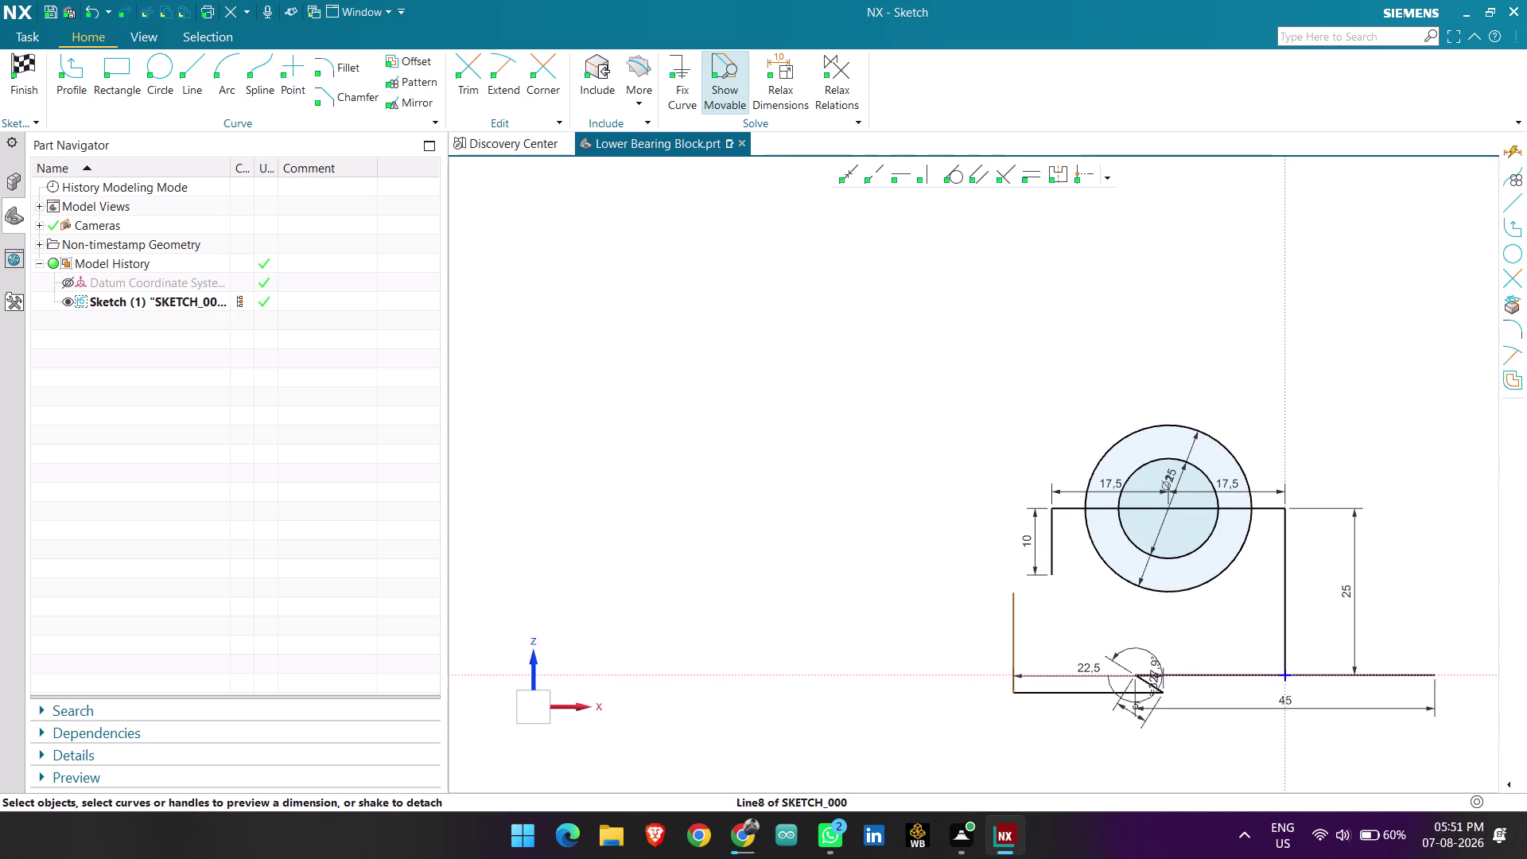
drag(1092, 669, 1106, 768)
scroll(up, 3)
scroll(up, 3)
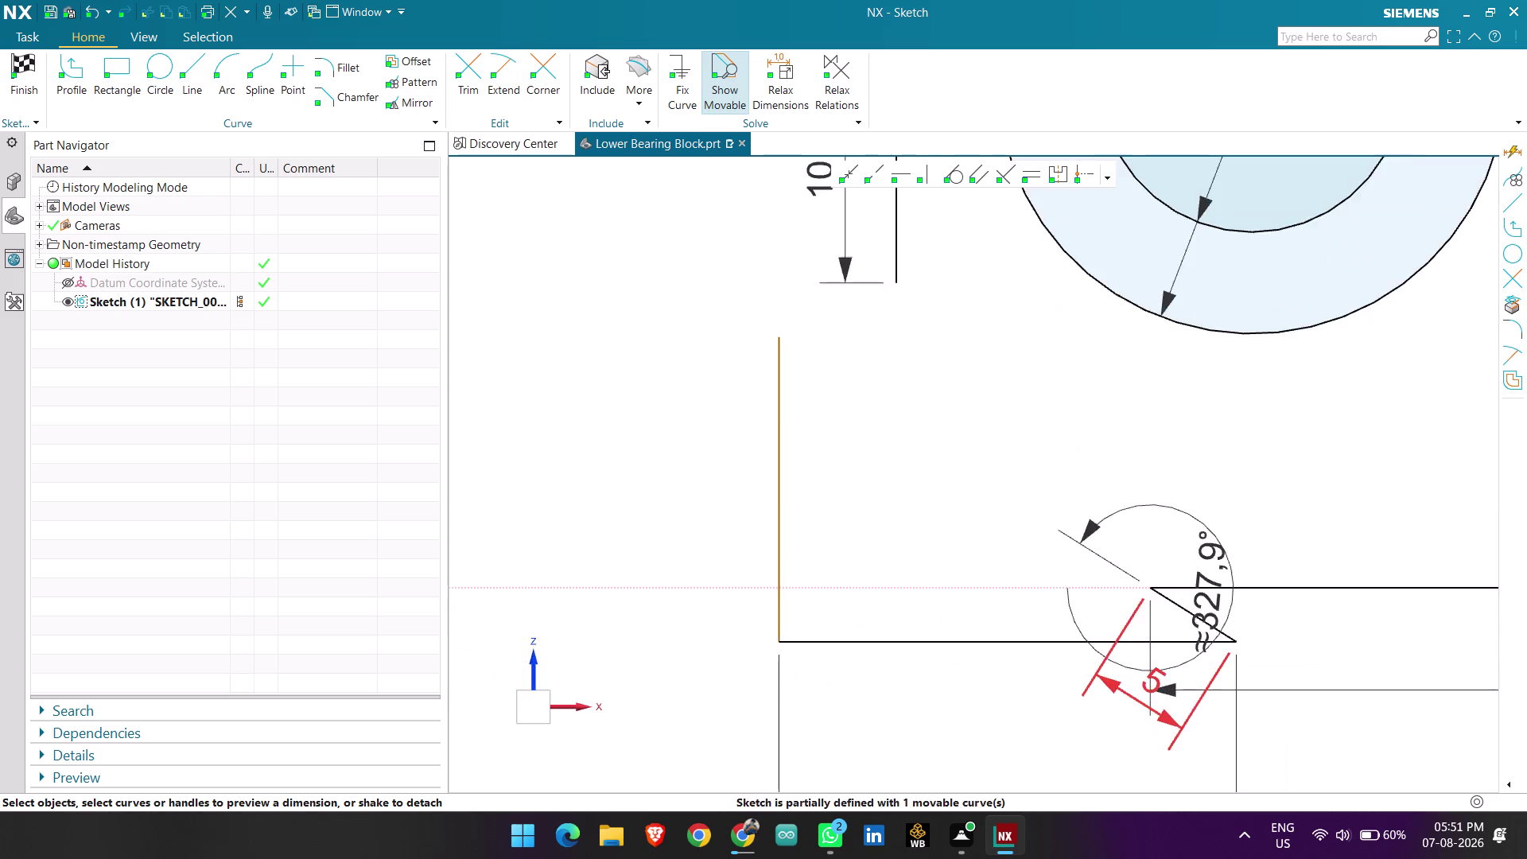
scroll(down, 3)
click(906, 502)
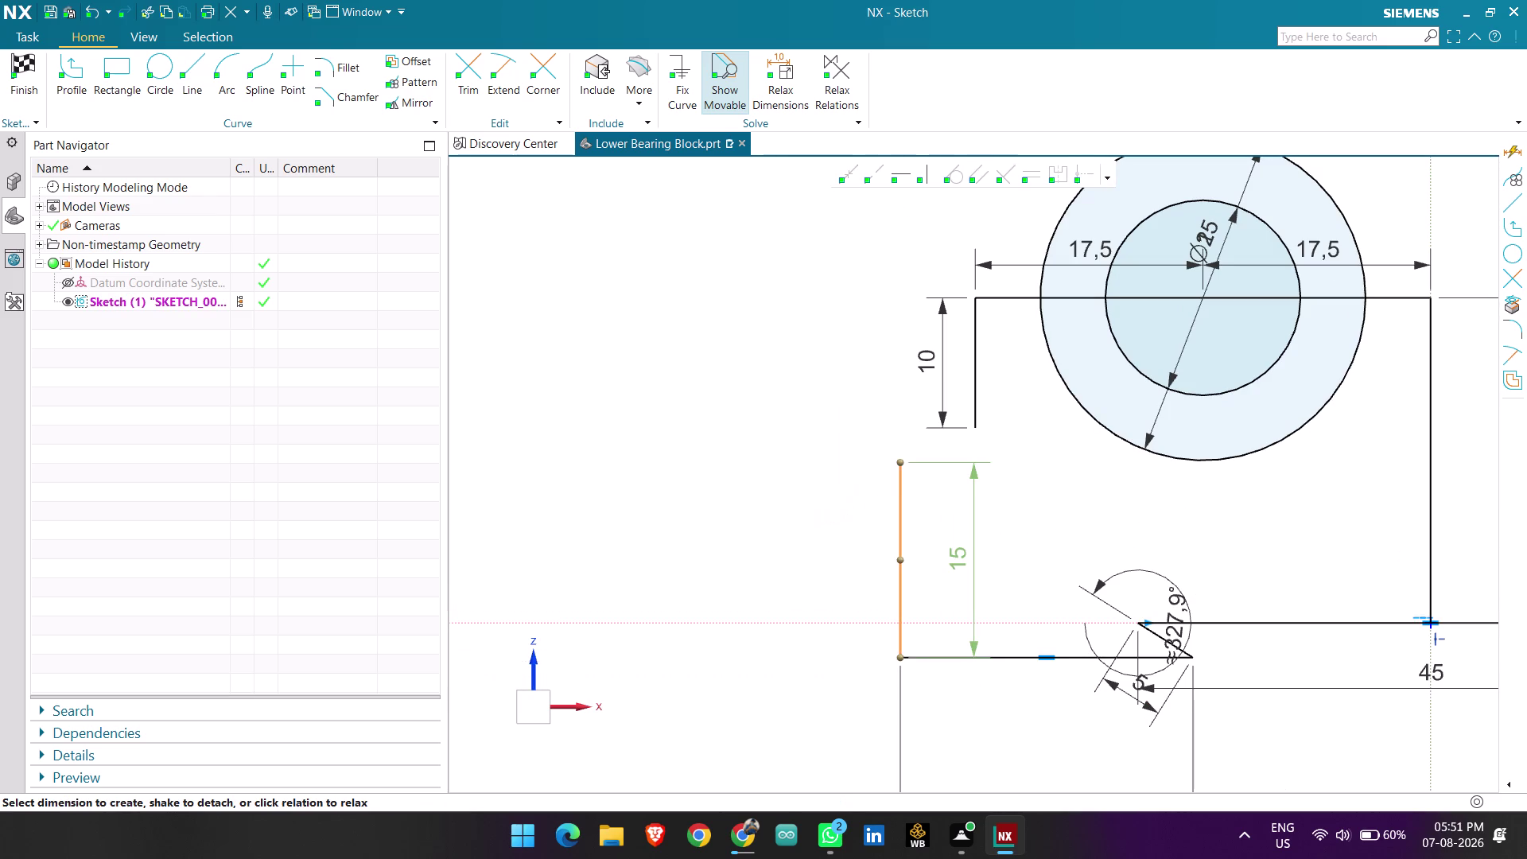
drag(963, 556, 818, 544)
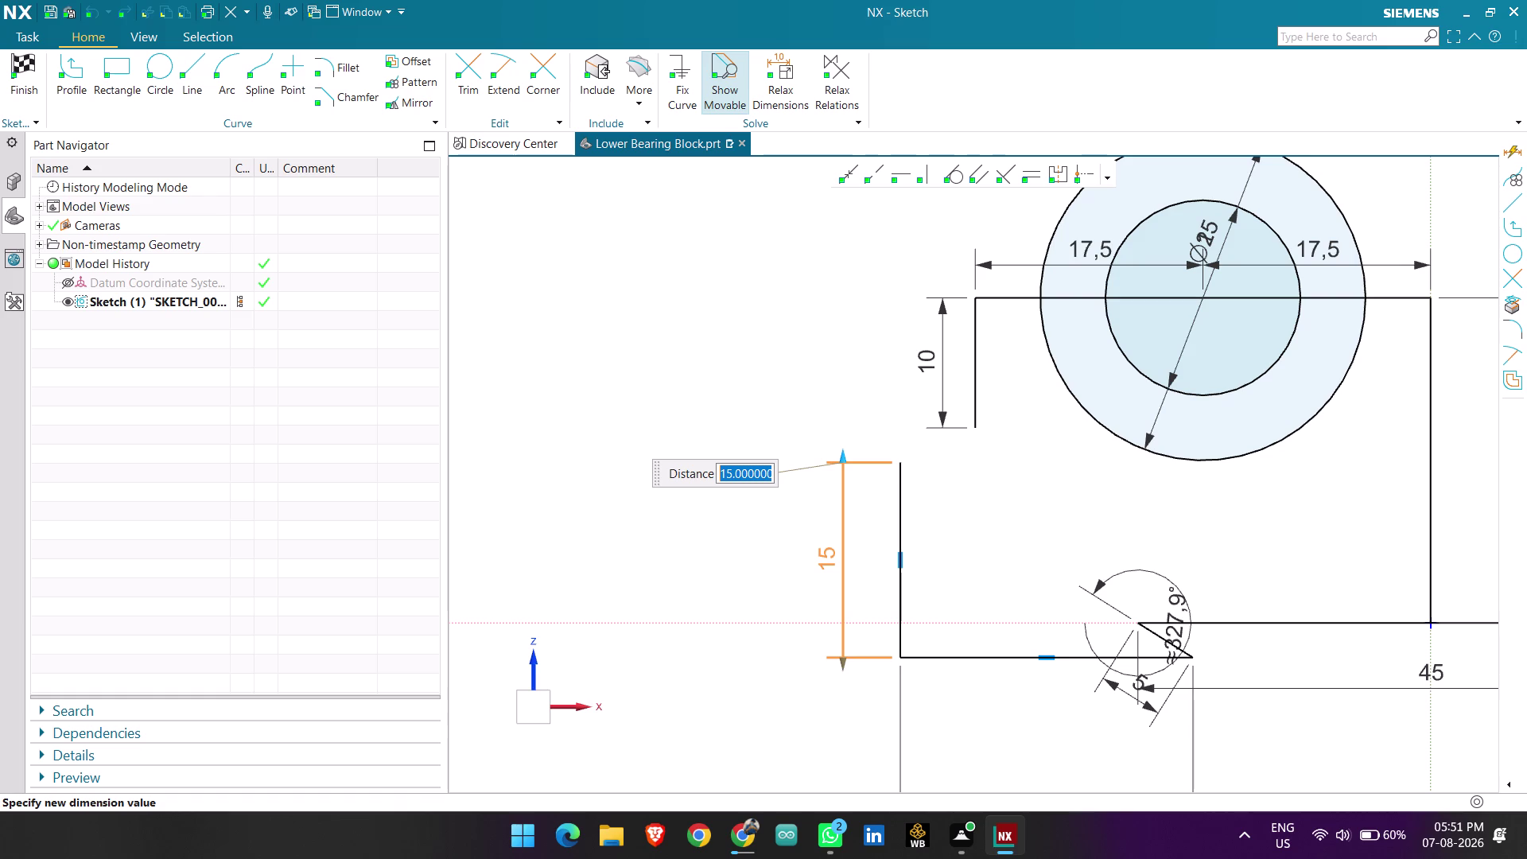
Confirm 15 as the left edge height, making the sketch fully defined.
click(756, 396)
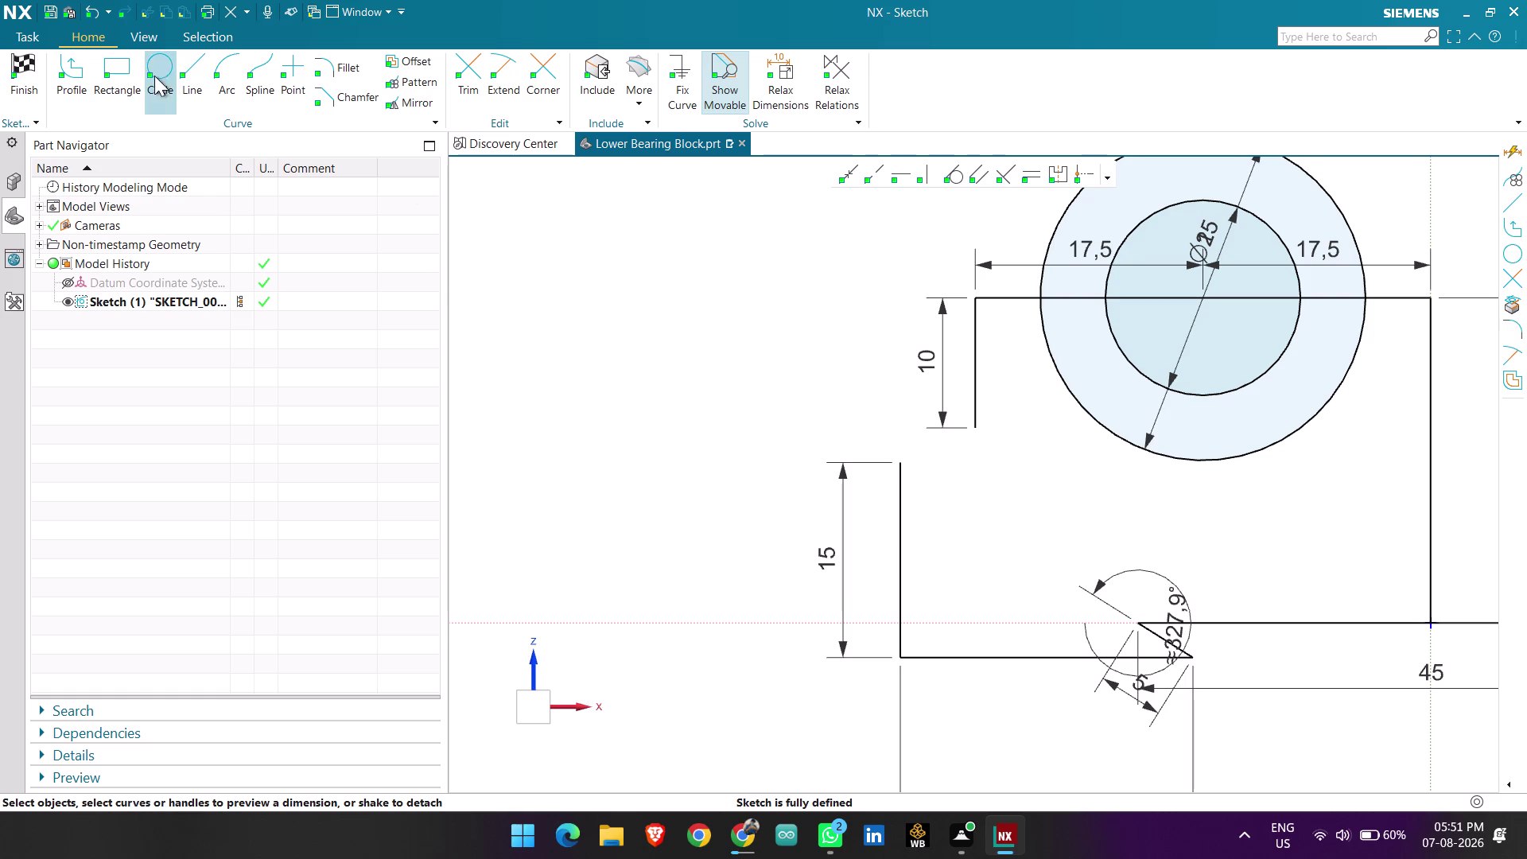
click(189, 70)
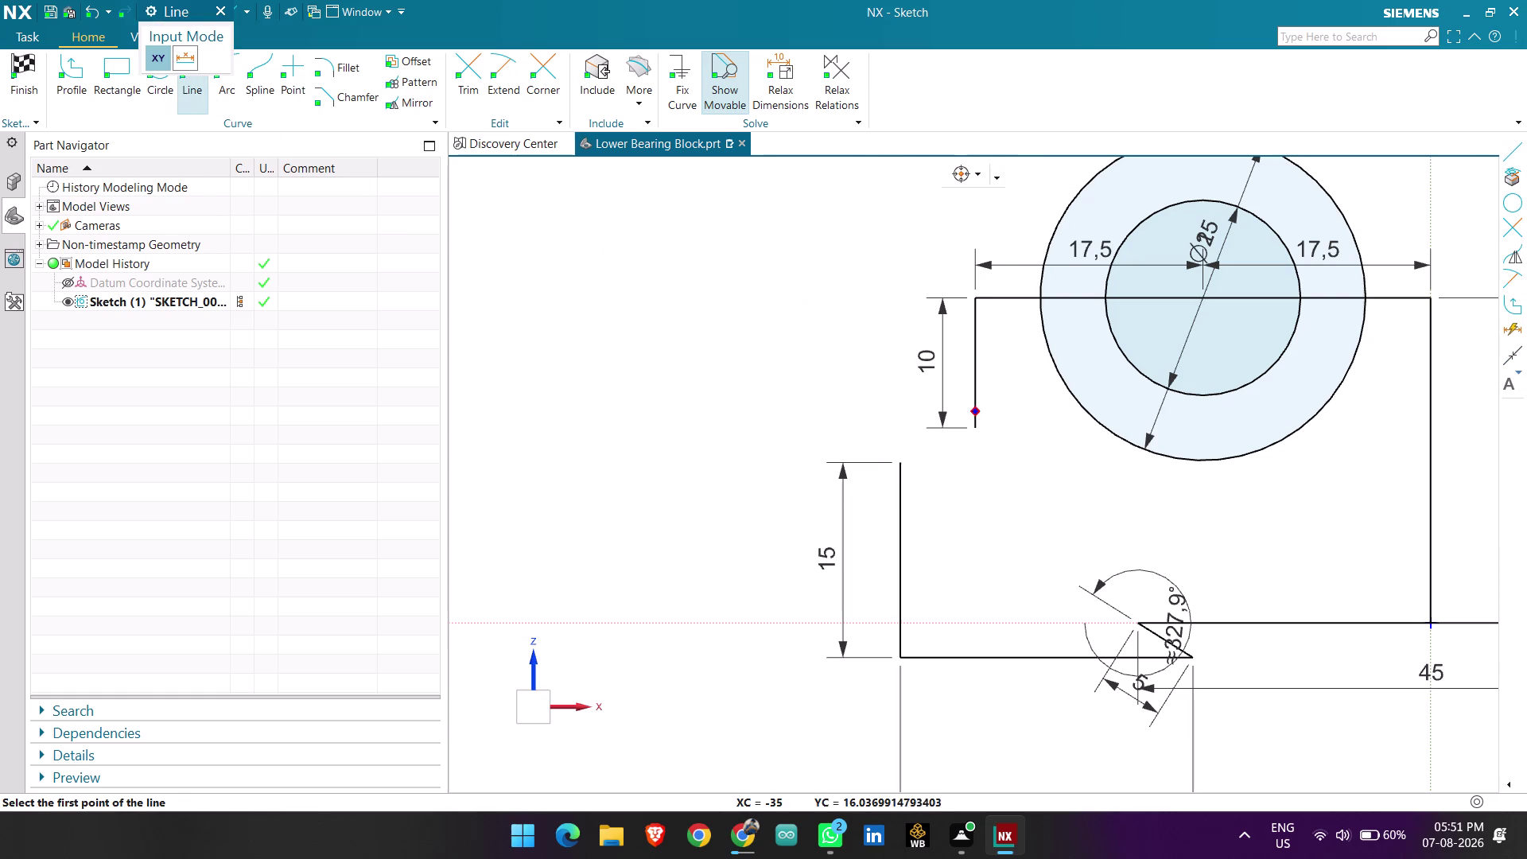
Draw a short horizontal ledge line leftward from the step's lower corner.
click(974, 425)
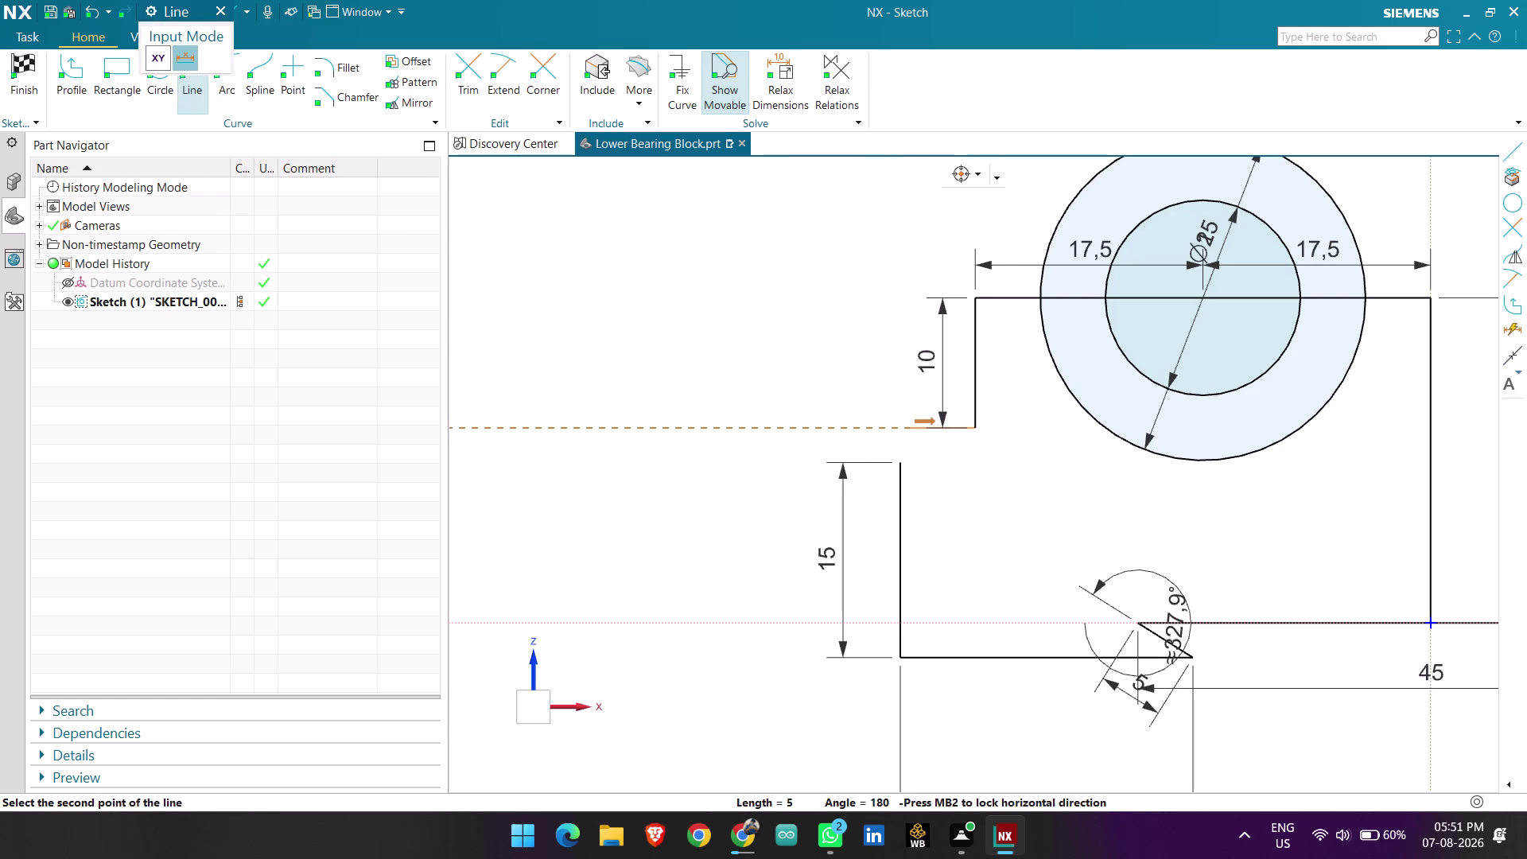
click(911, 429)
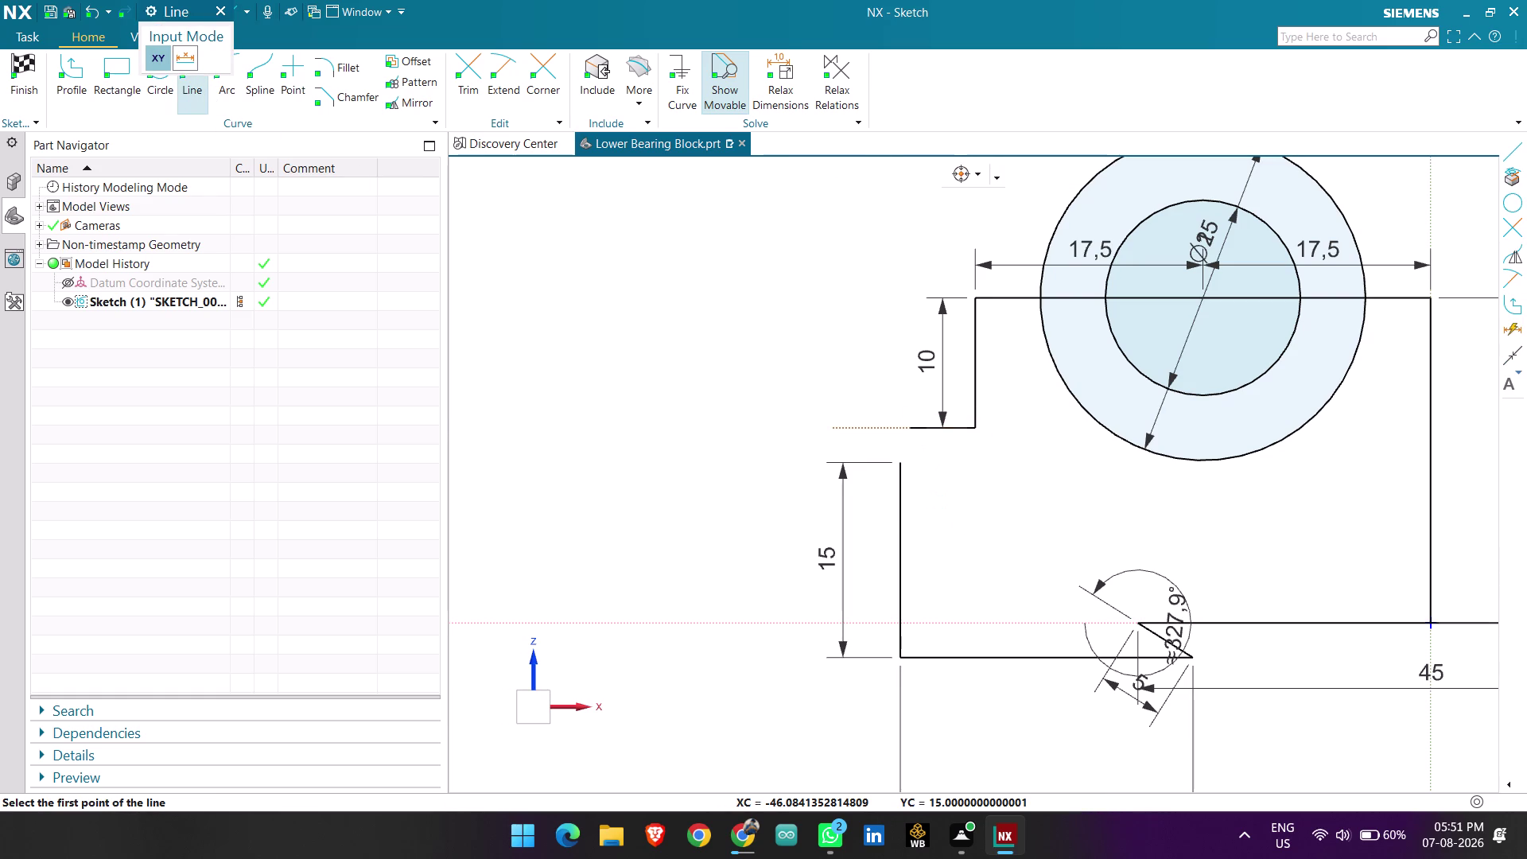
key(Escape)
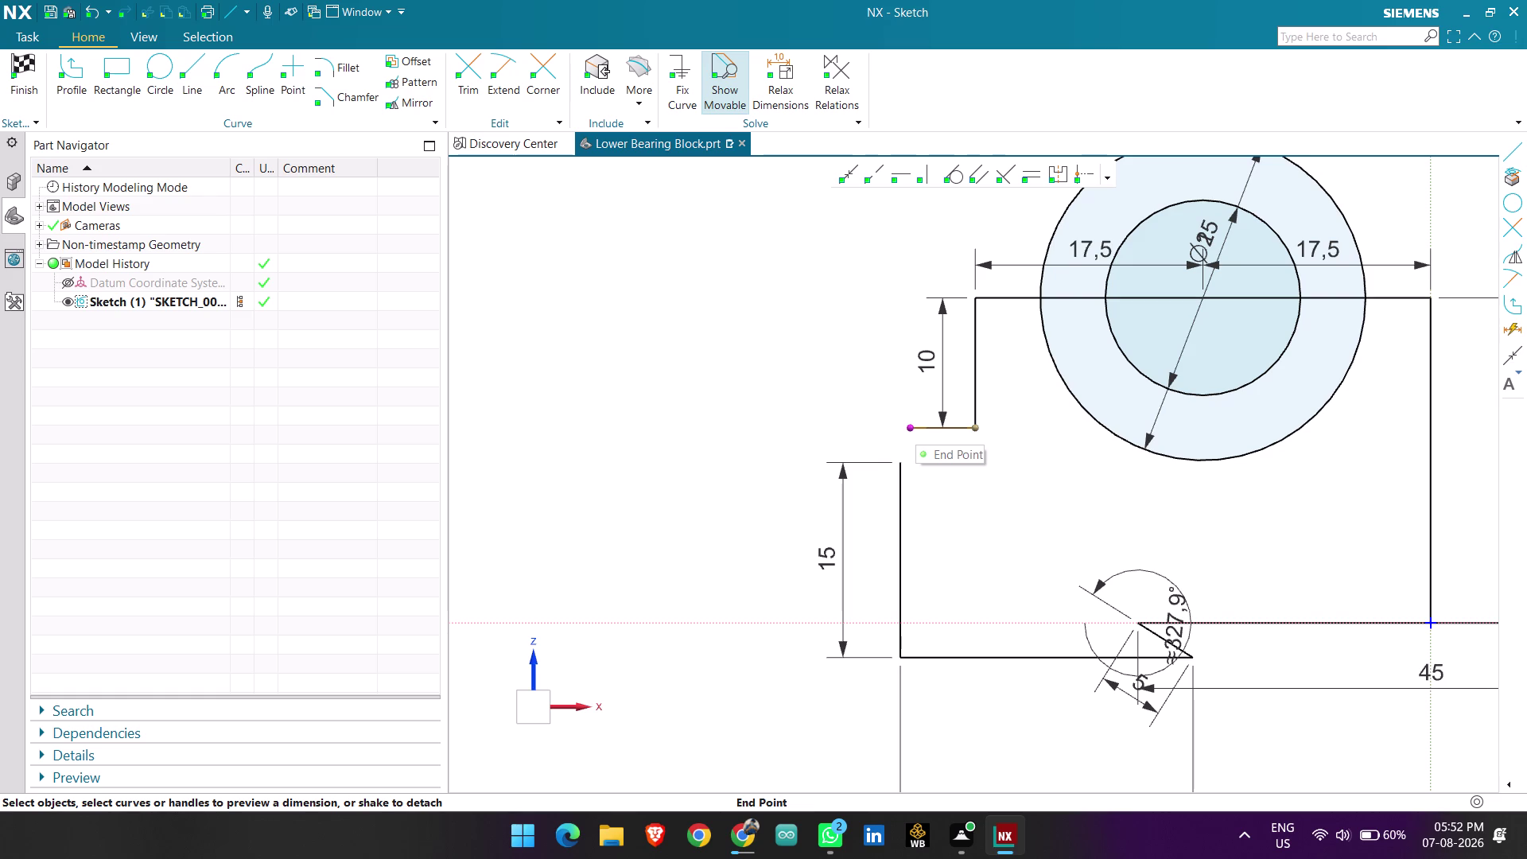
scroll(up, 3)
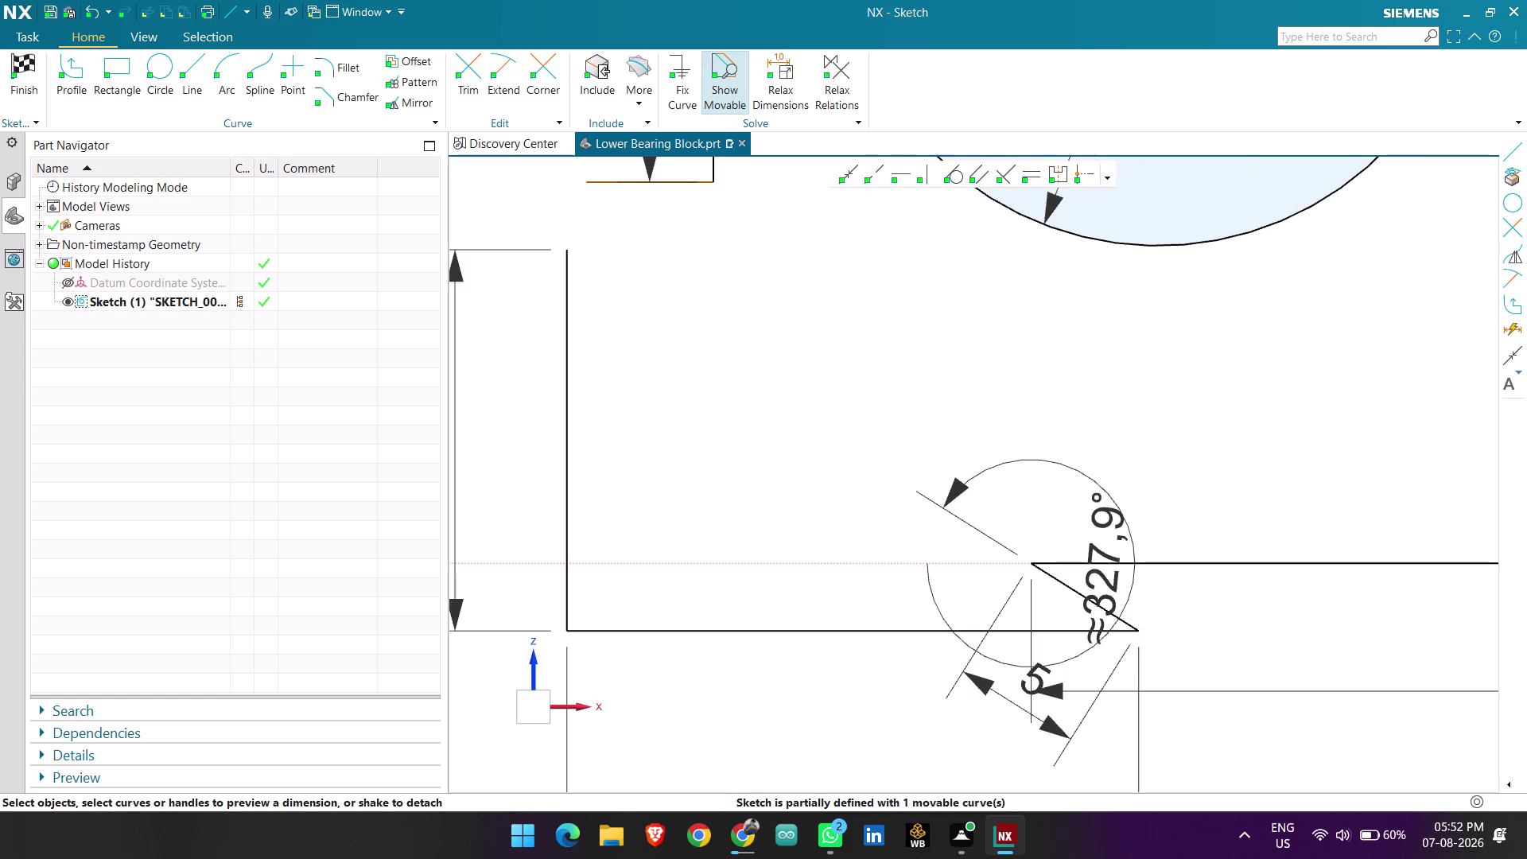
Delete the 327.9° angle dimension and the 15 height dimension.
click(1118, 579)
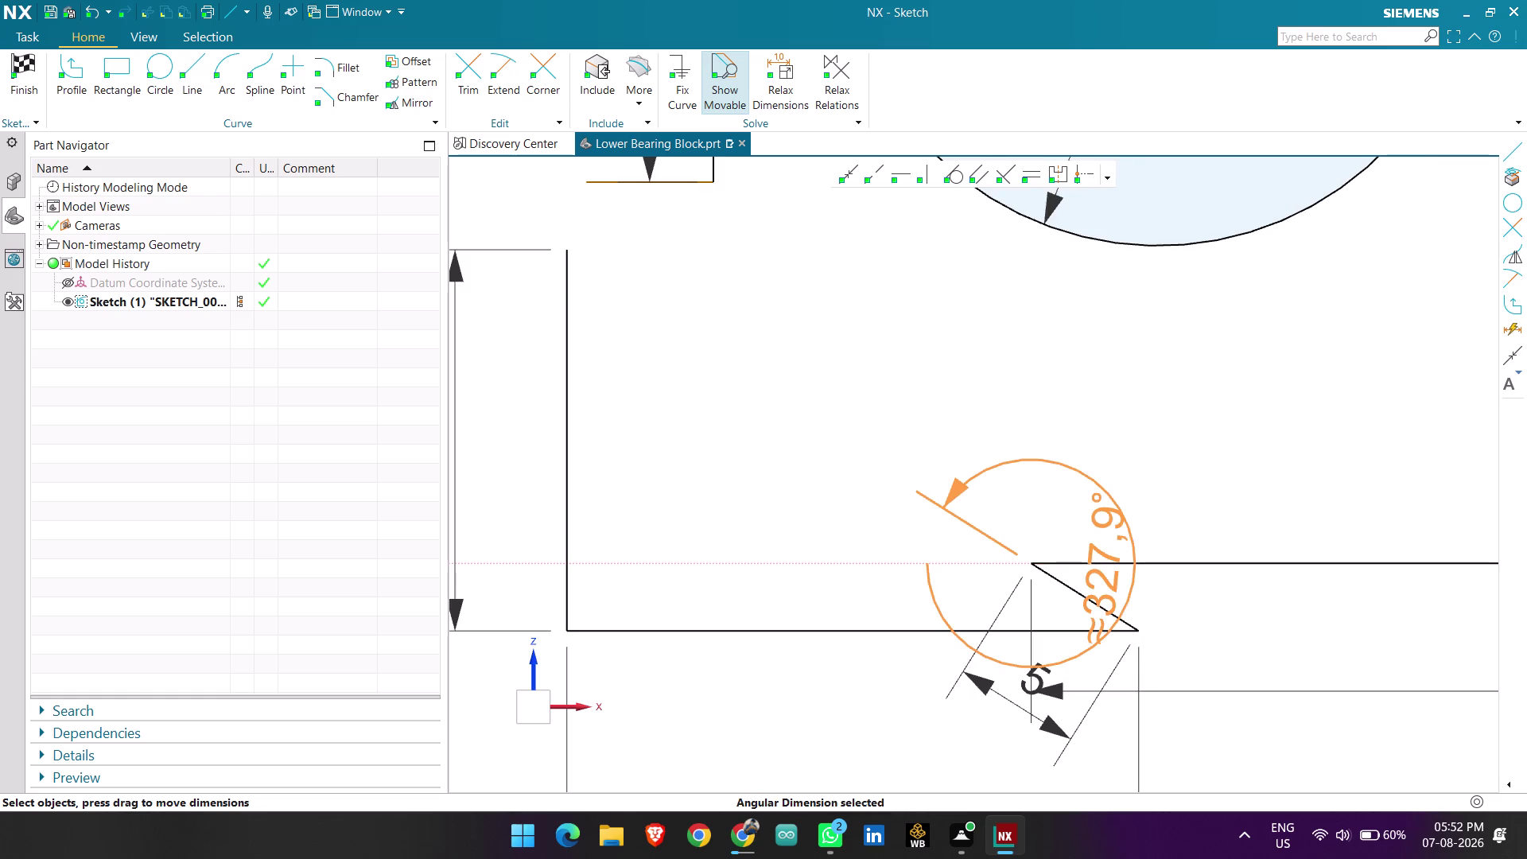
key(Delete)
scroll(down, 3)
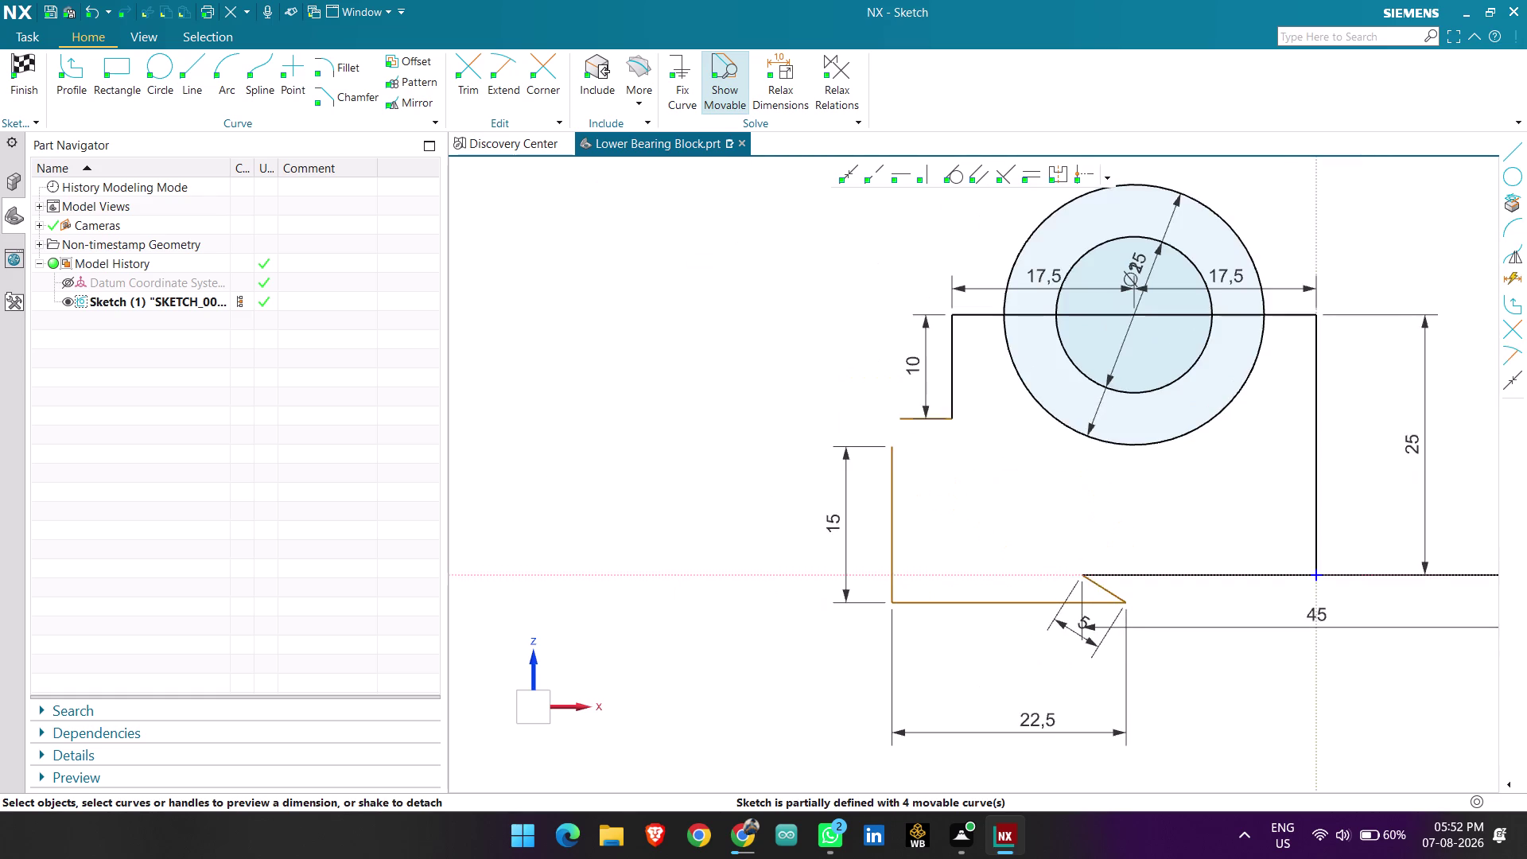
scroll(up, 3)
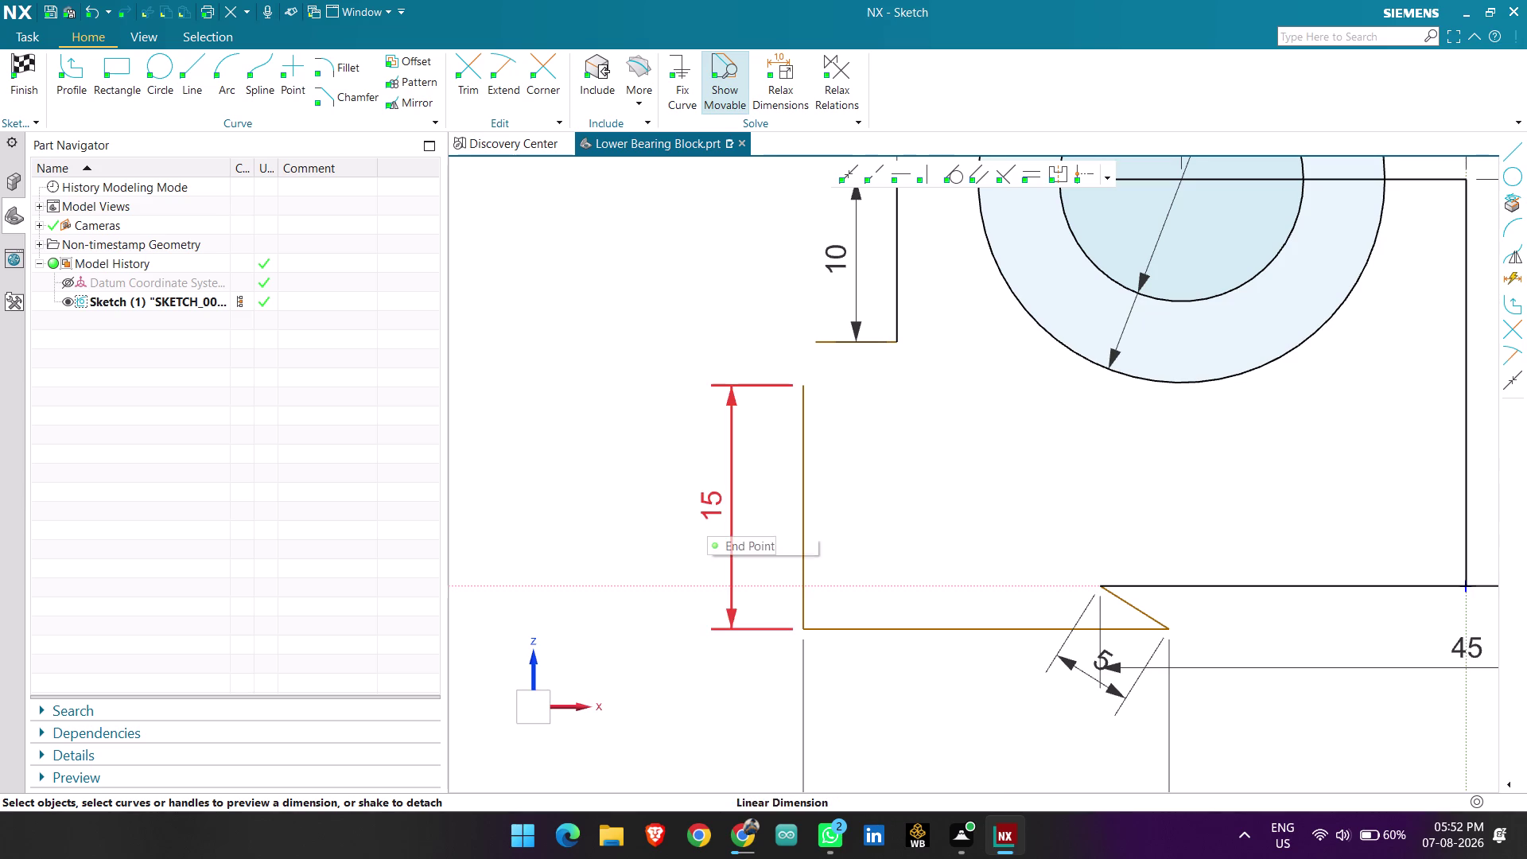
click(708, 492)
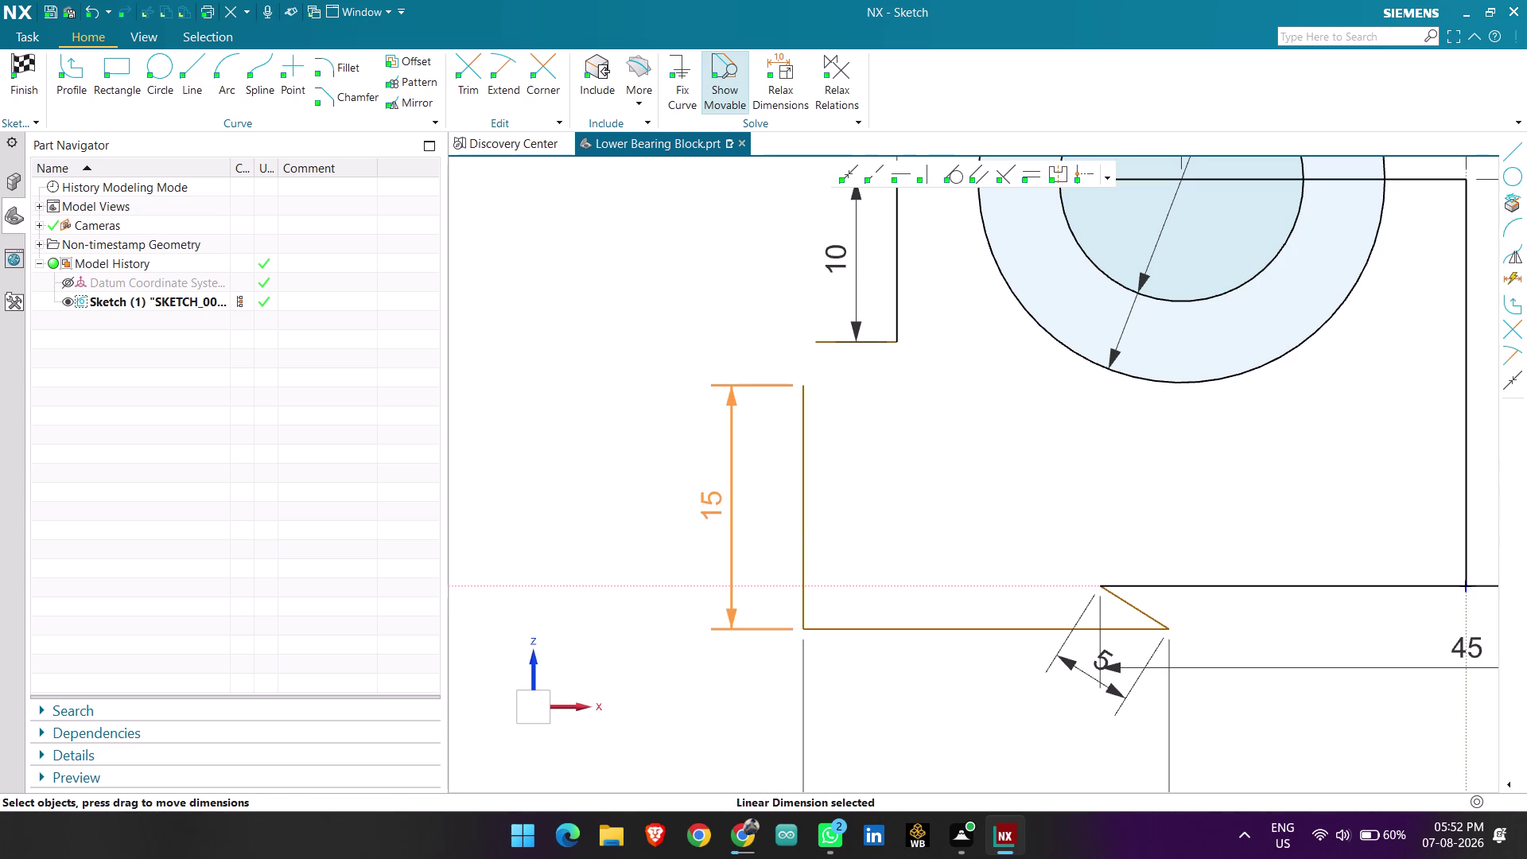
key(Delete)
Delete the 22.5 width and 5 chamfer length dimensions.
scroll(down, 3)
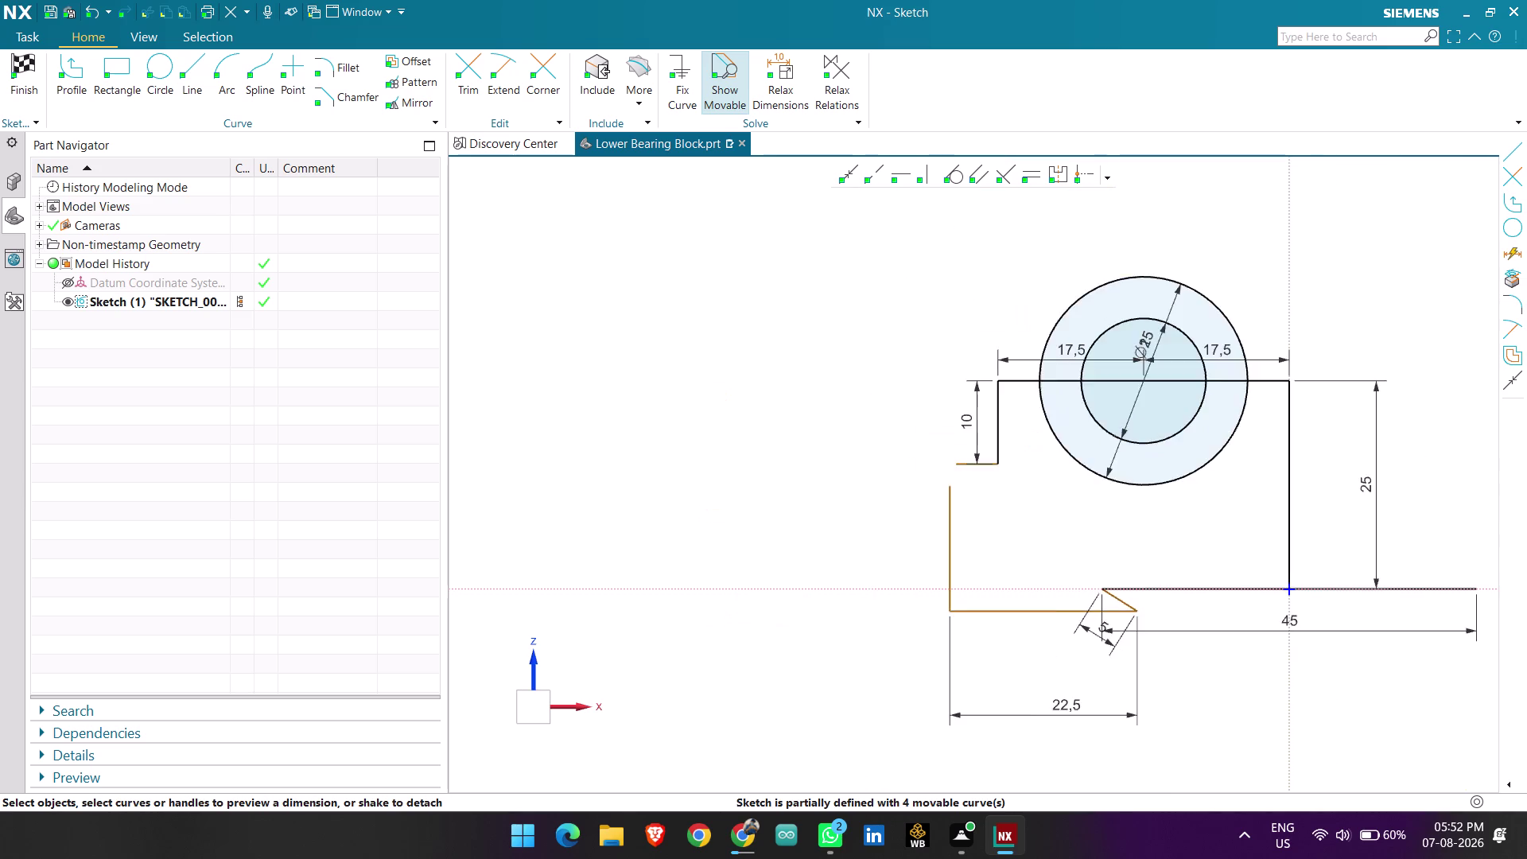
scroll(up, 3)
scroll(down, 3)
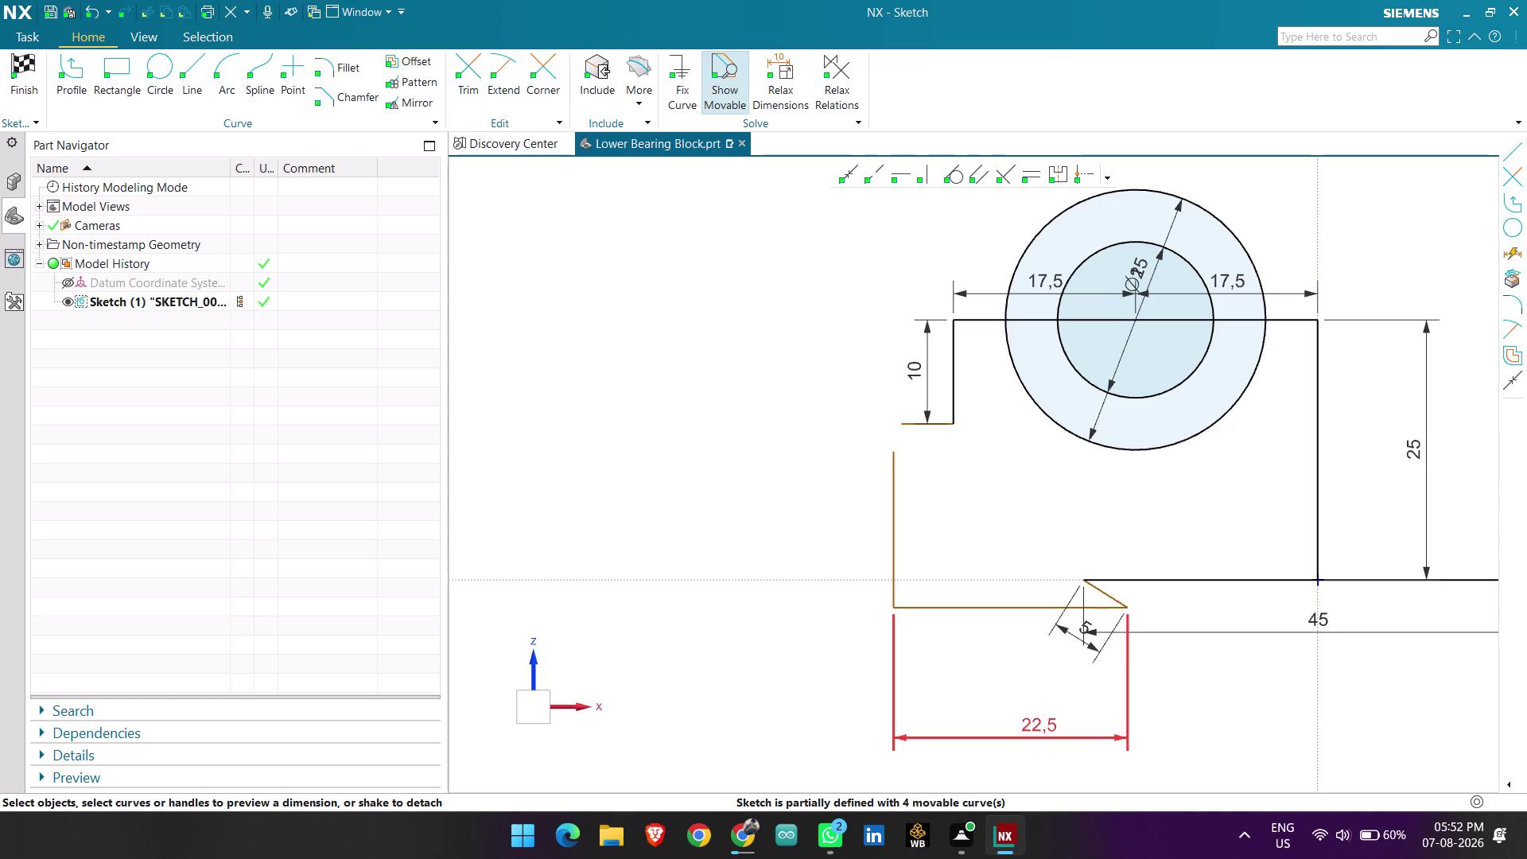
click(1042, 740)
key(Delete)
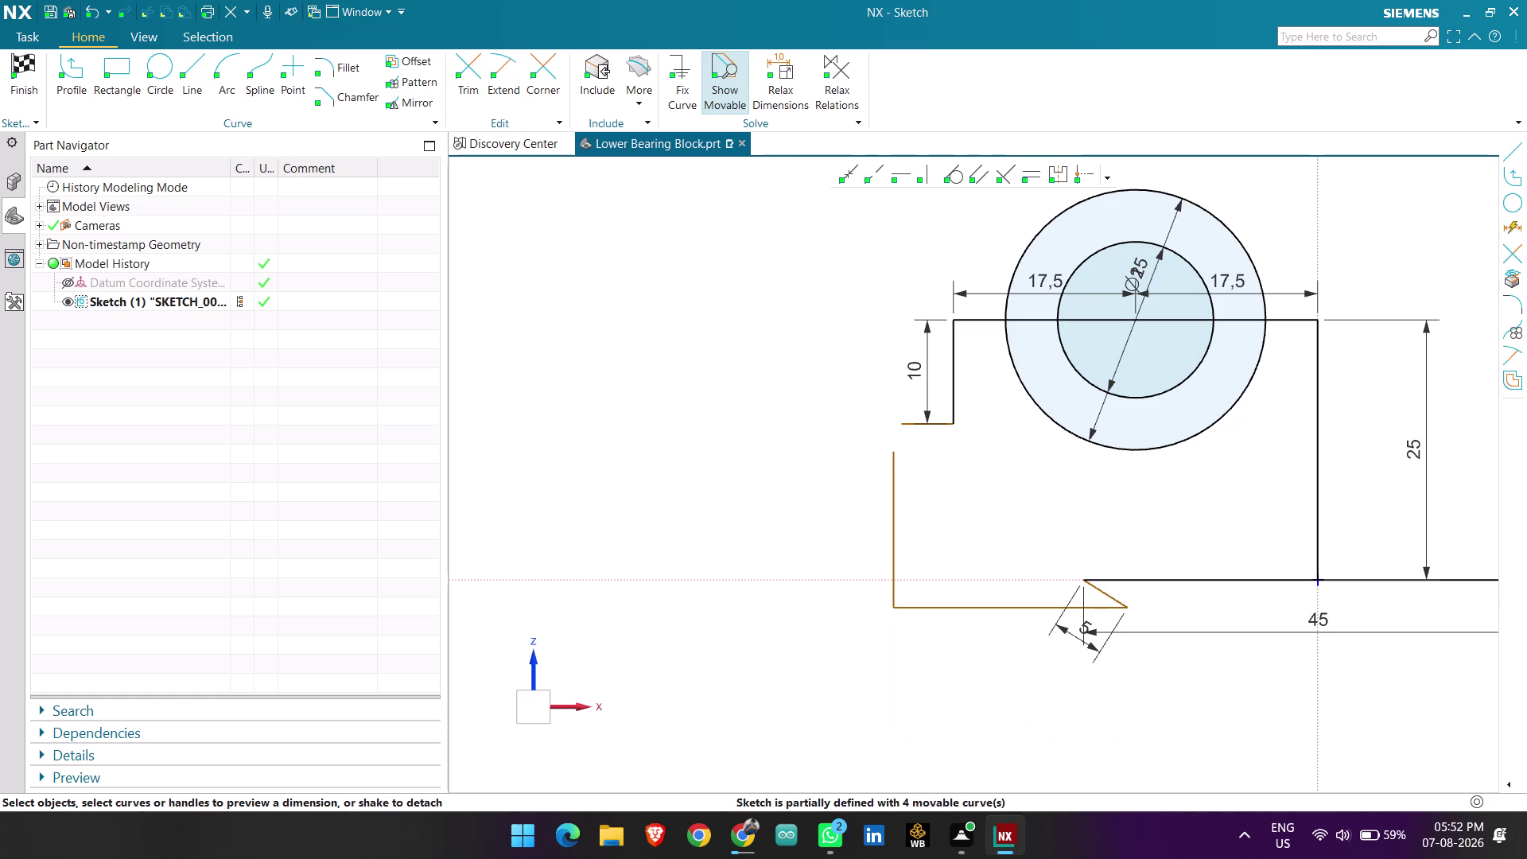
click(1075, 637)
key(Delete)
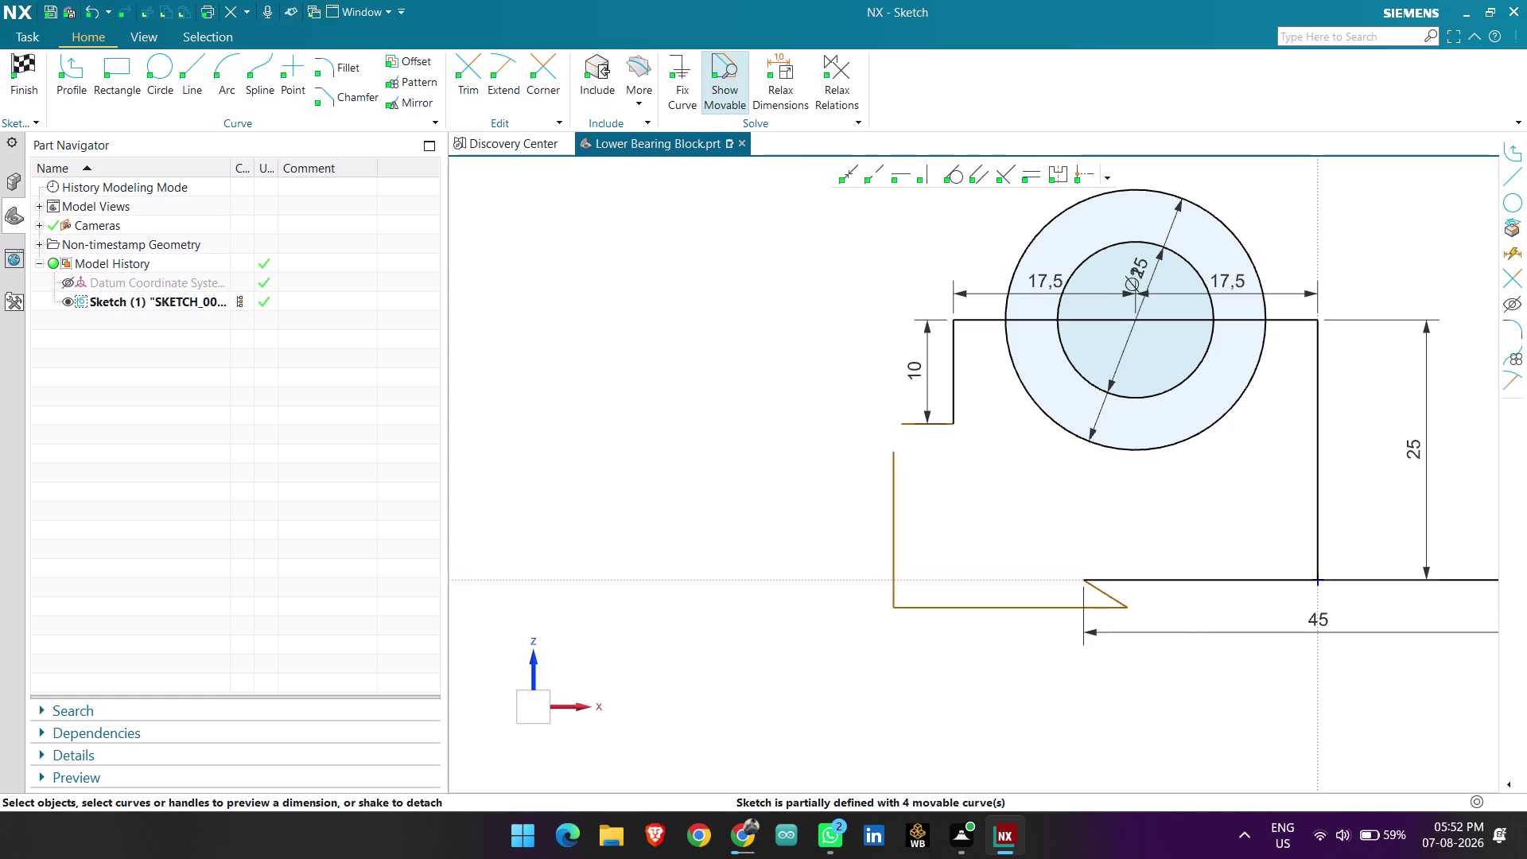
click(193, 67)
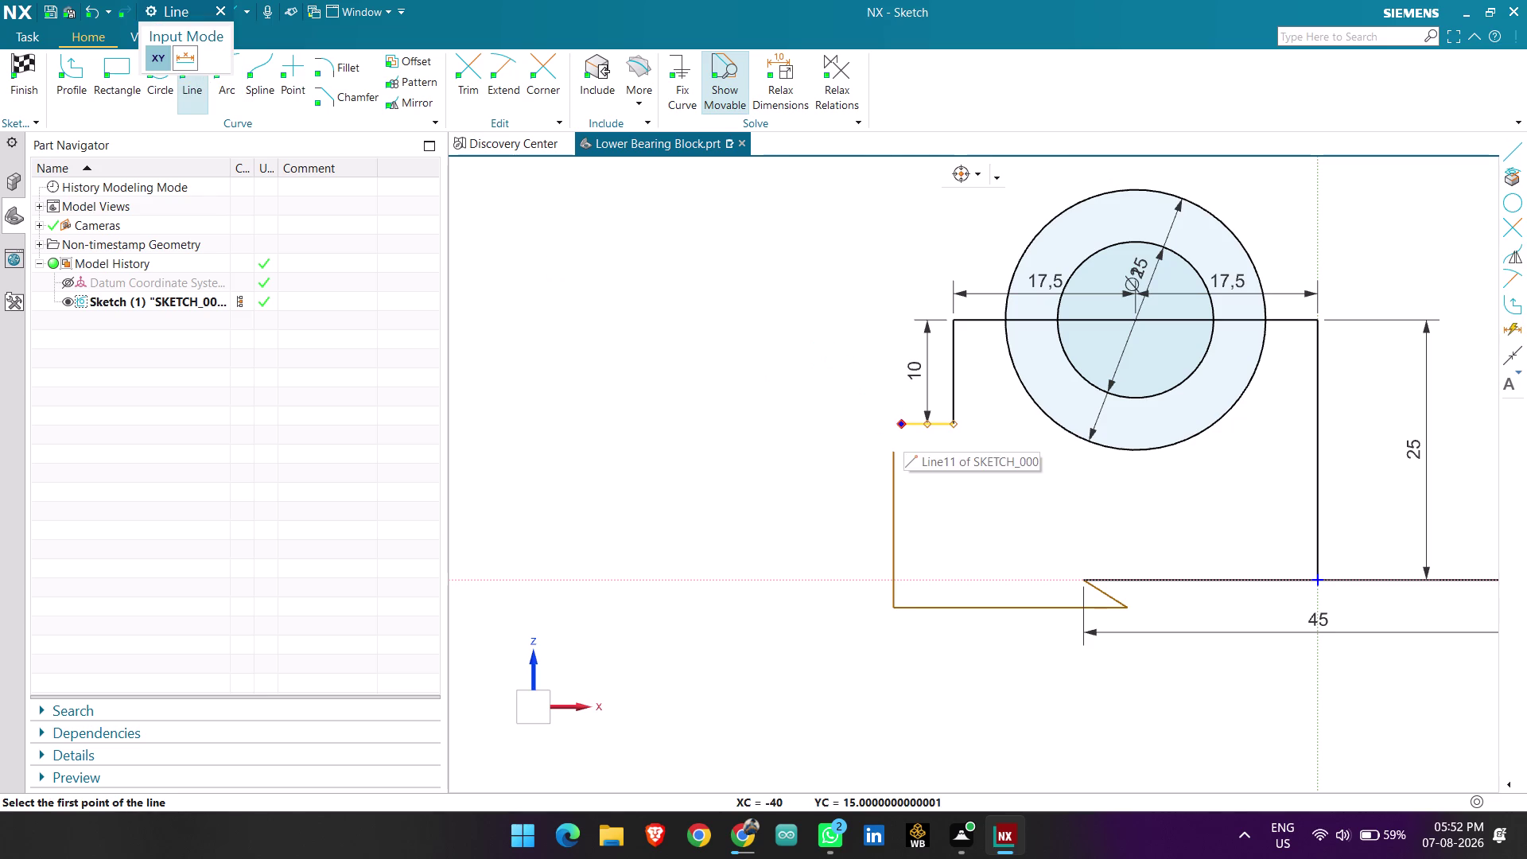
Draw a slanted chamfer line from the step's left end down to the left edge.
click(903, 430)
click(891, 454)
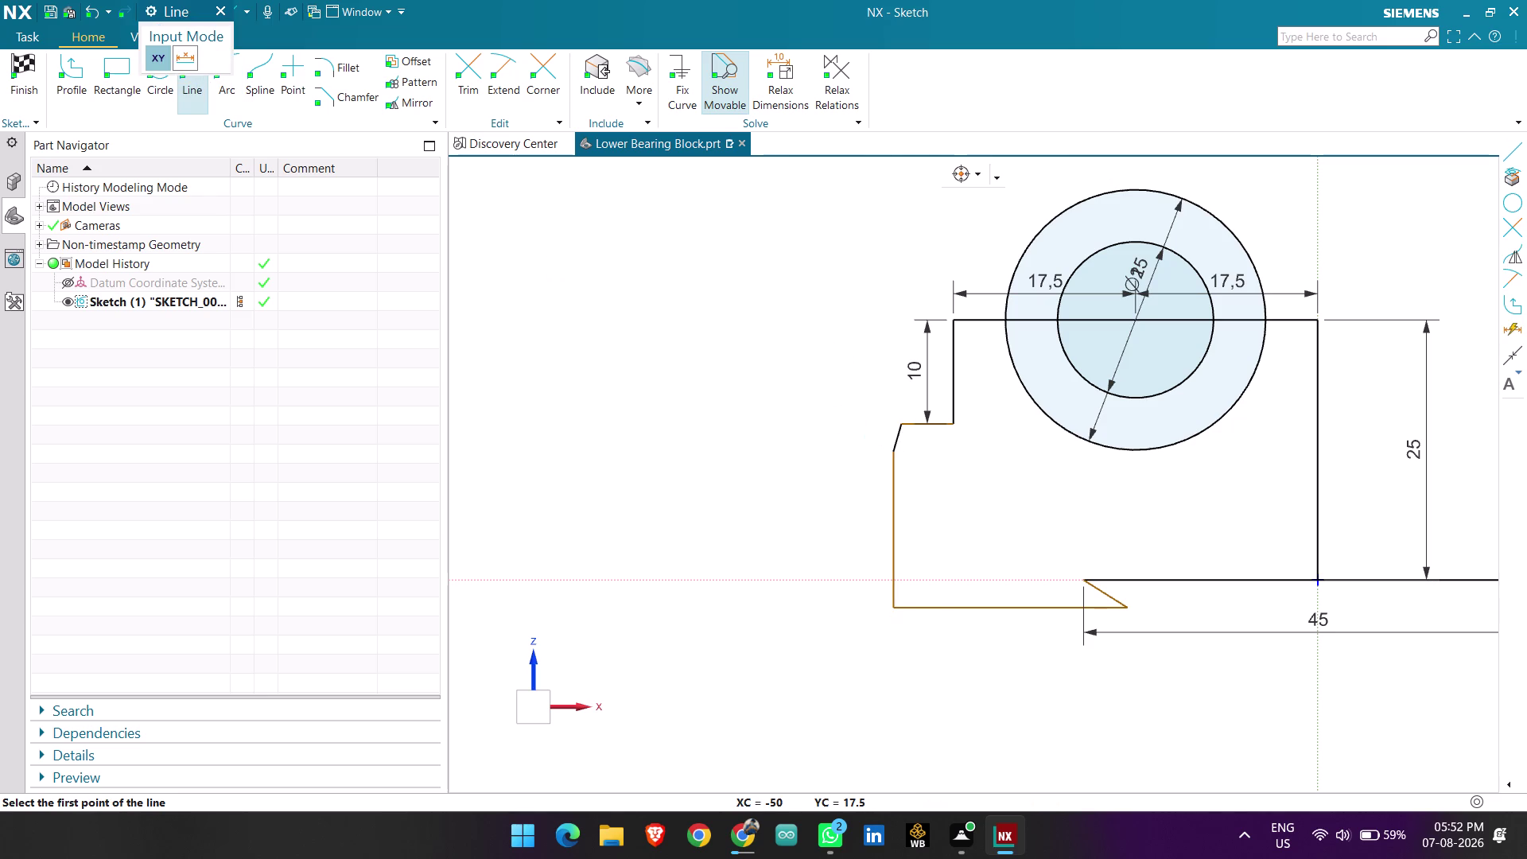
key(Escape)
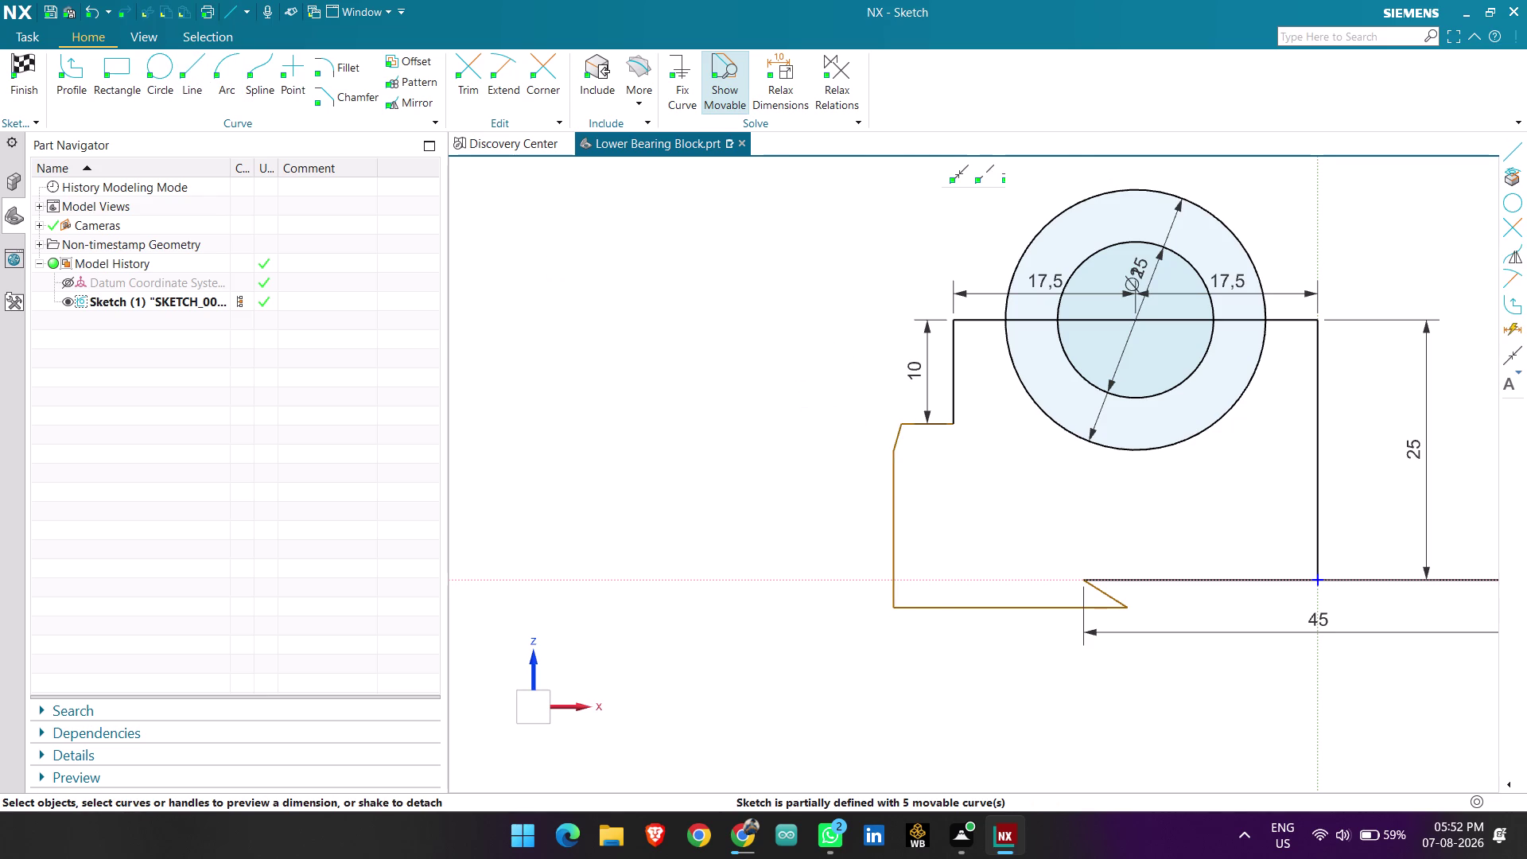
Dimension the left edge height at 15, accepting the deleted-curves warning.
key(d)
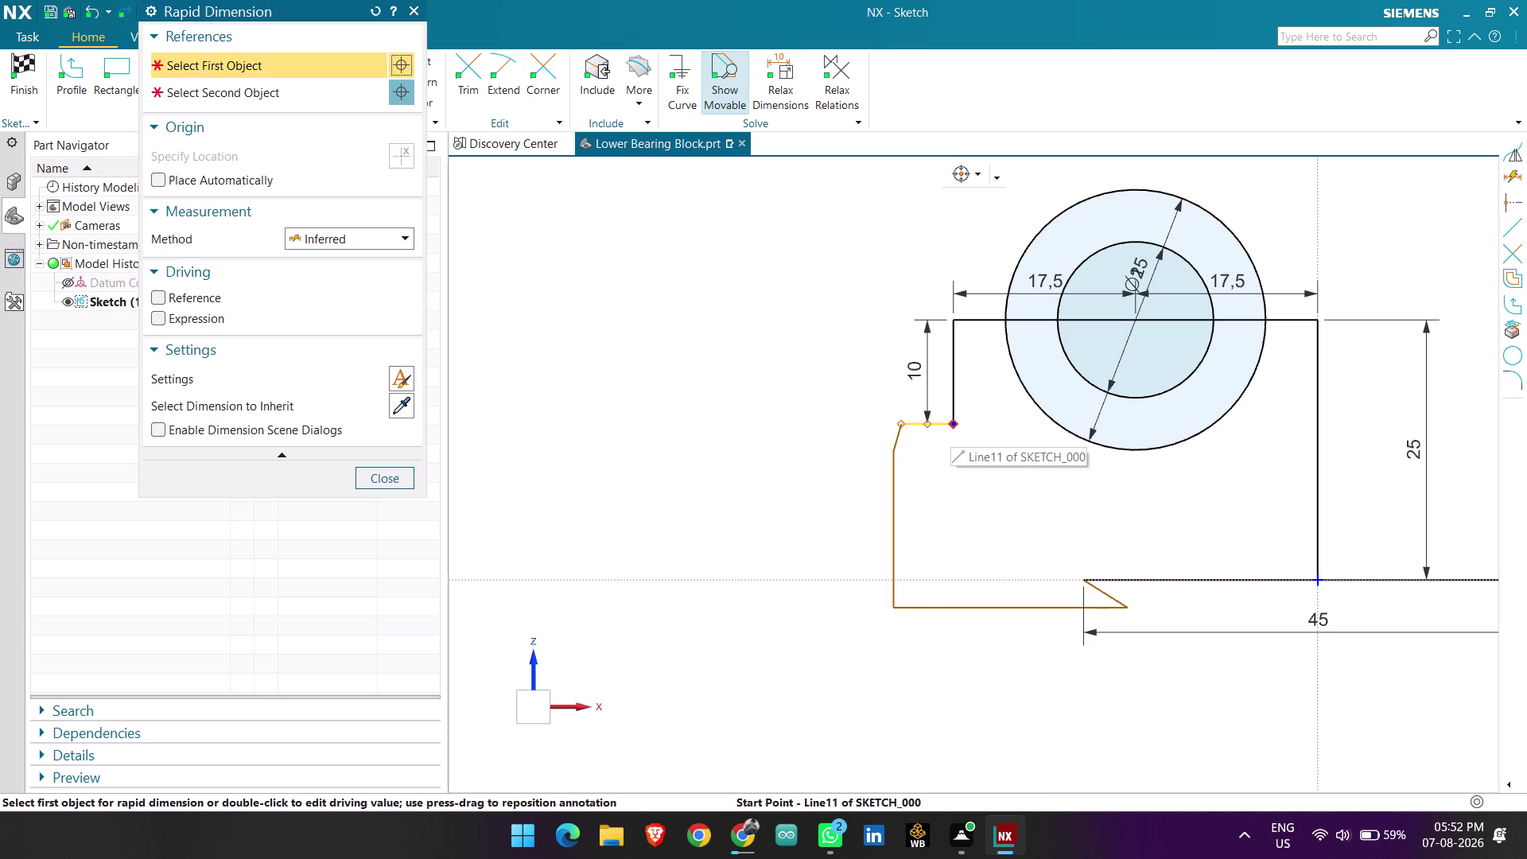
click(951, 426)
click(889, 607)
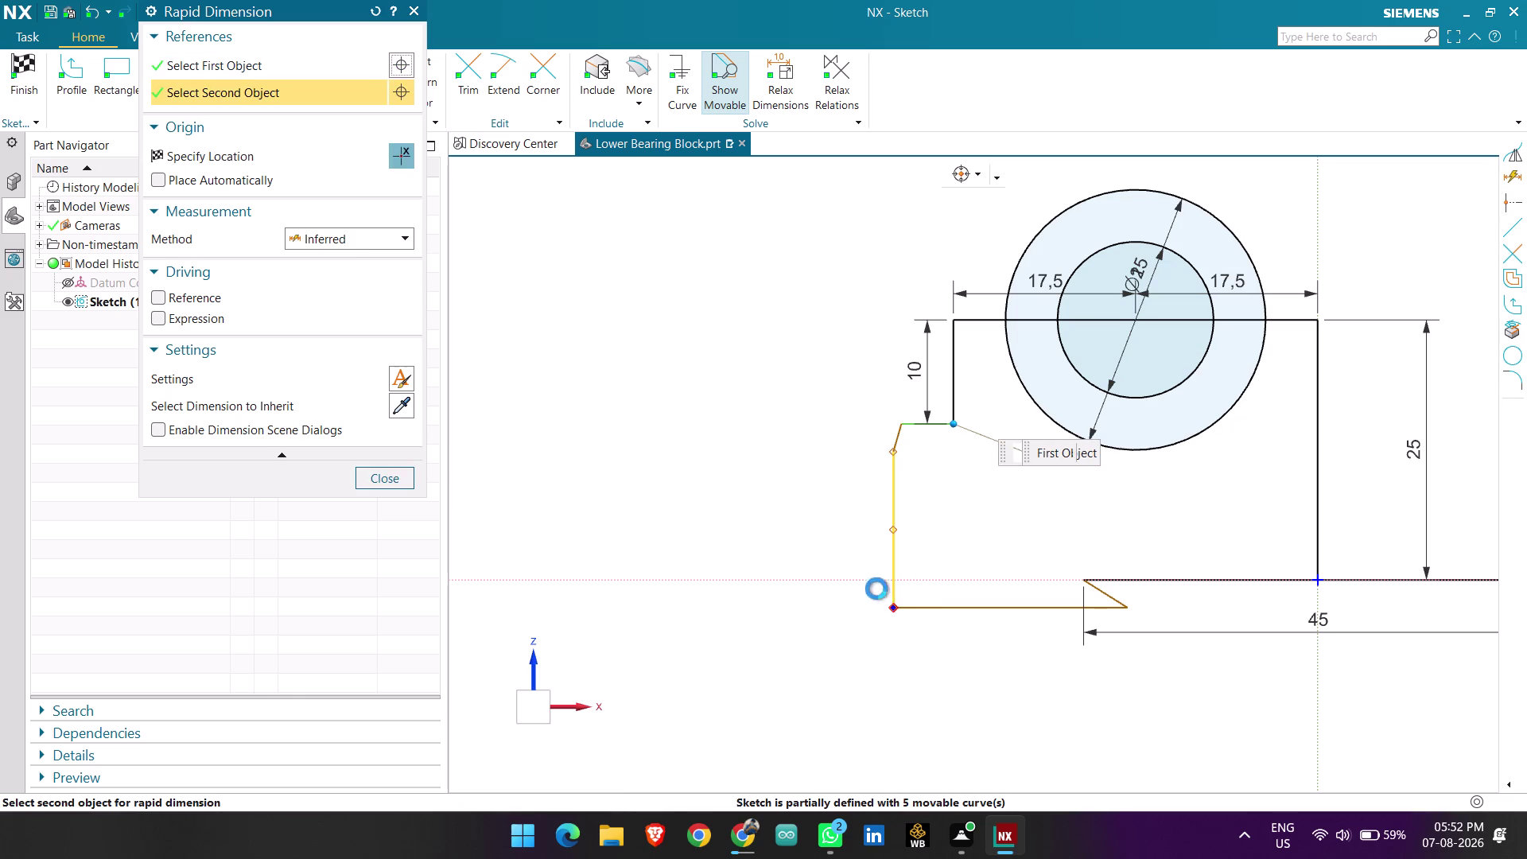
click(752, 523)
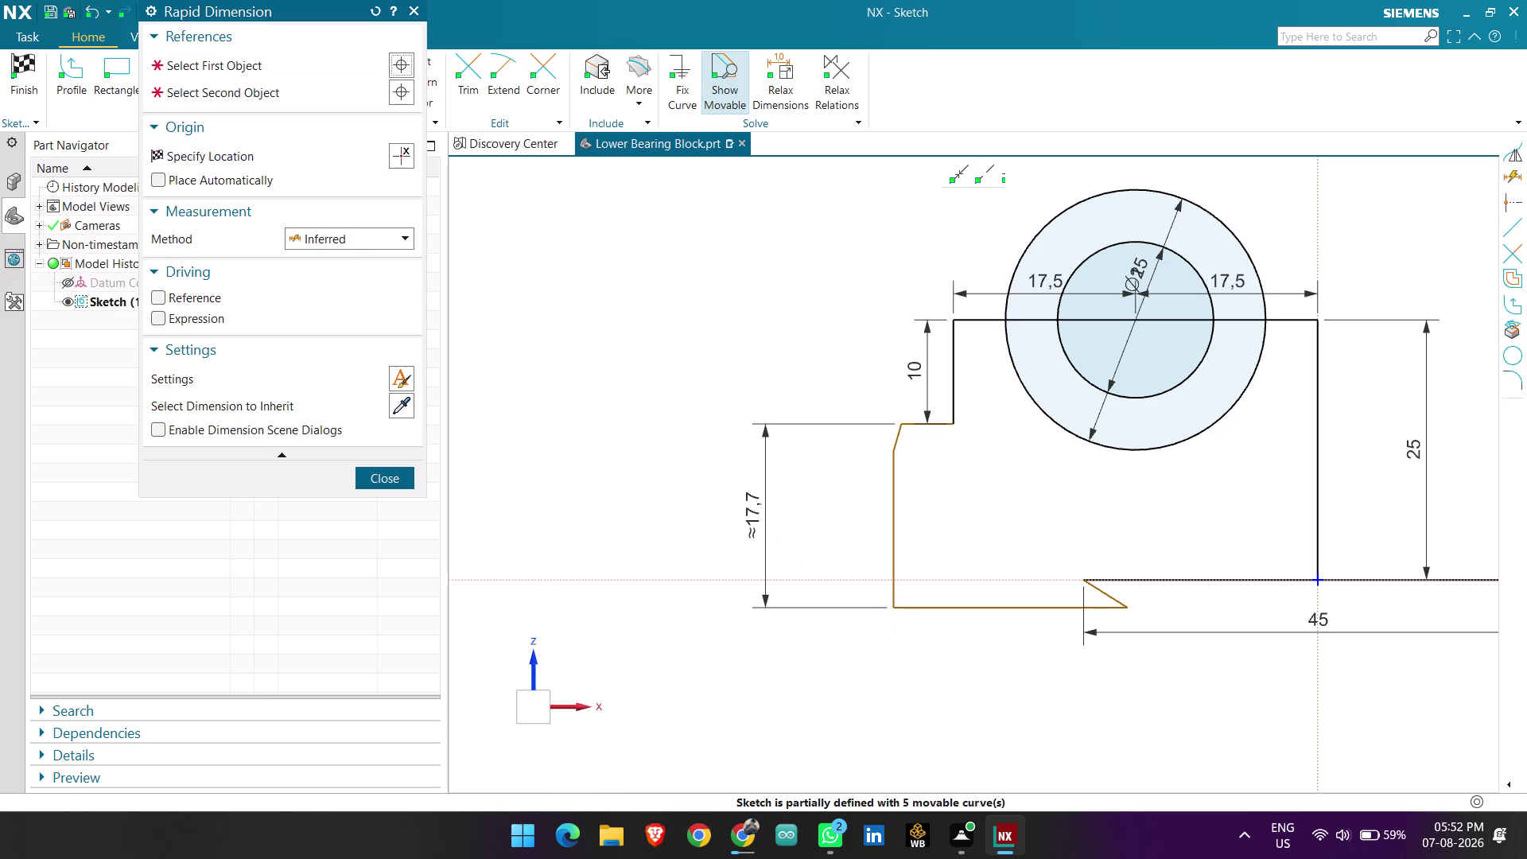
click(387, 477)
double_click(752, 515)
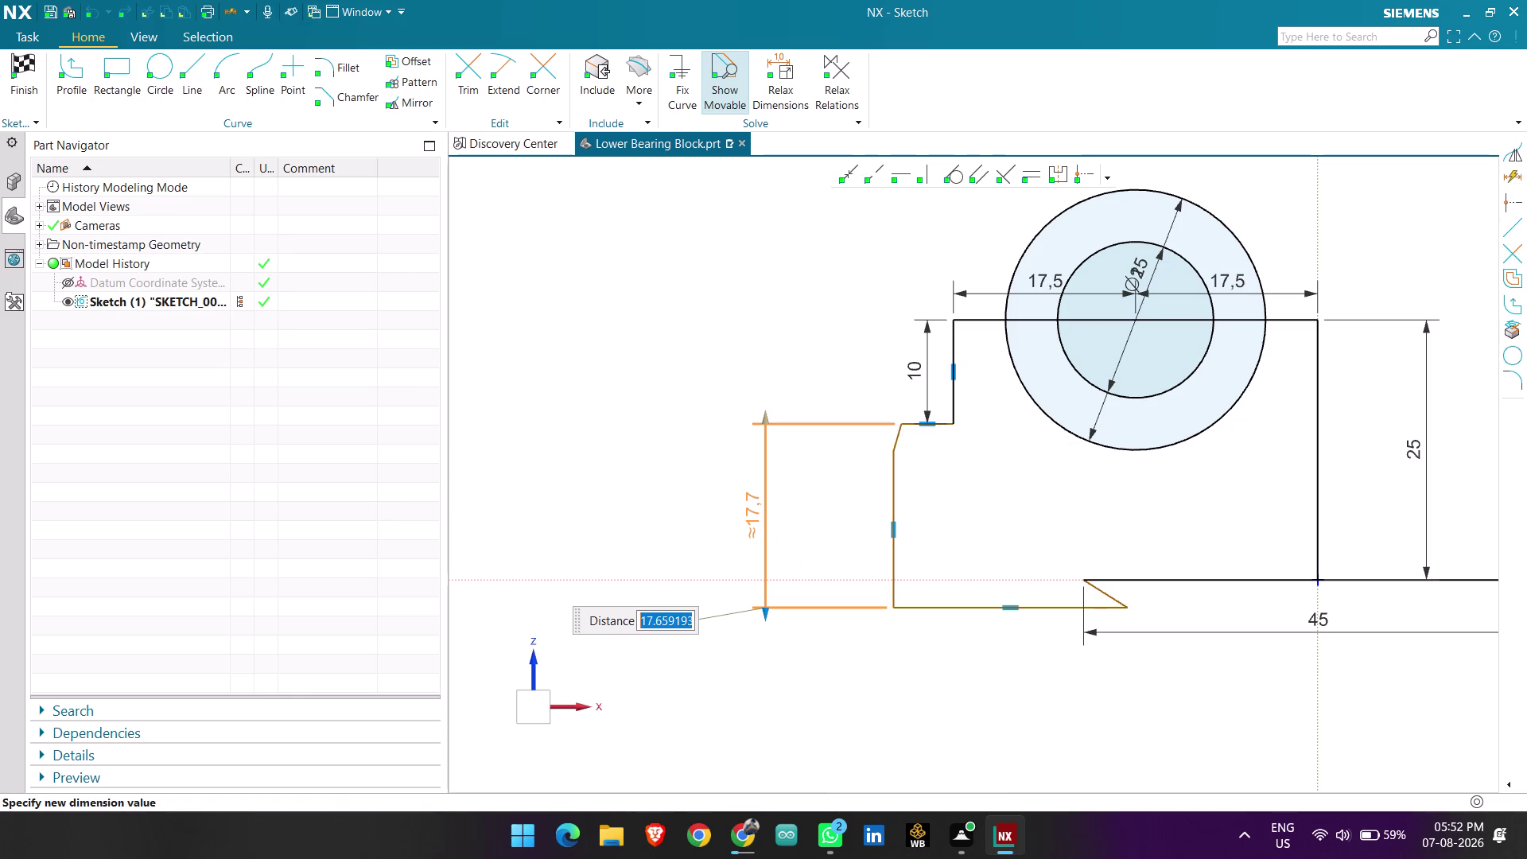
text(15)
key(Return)
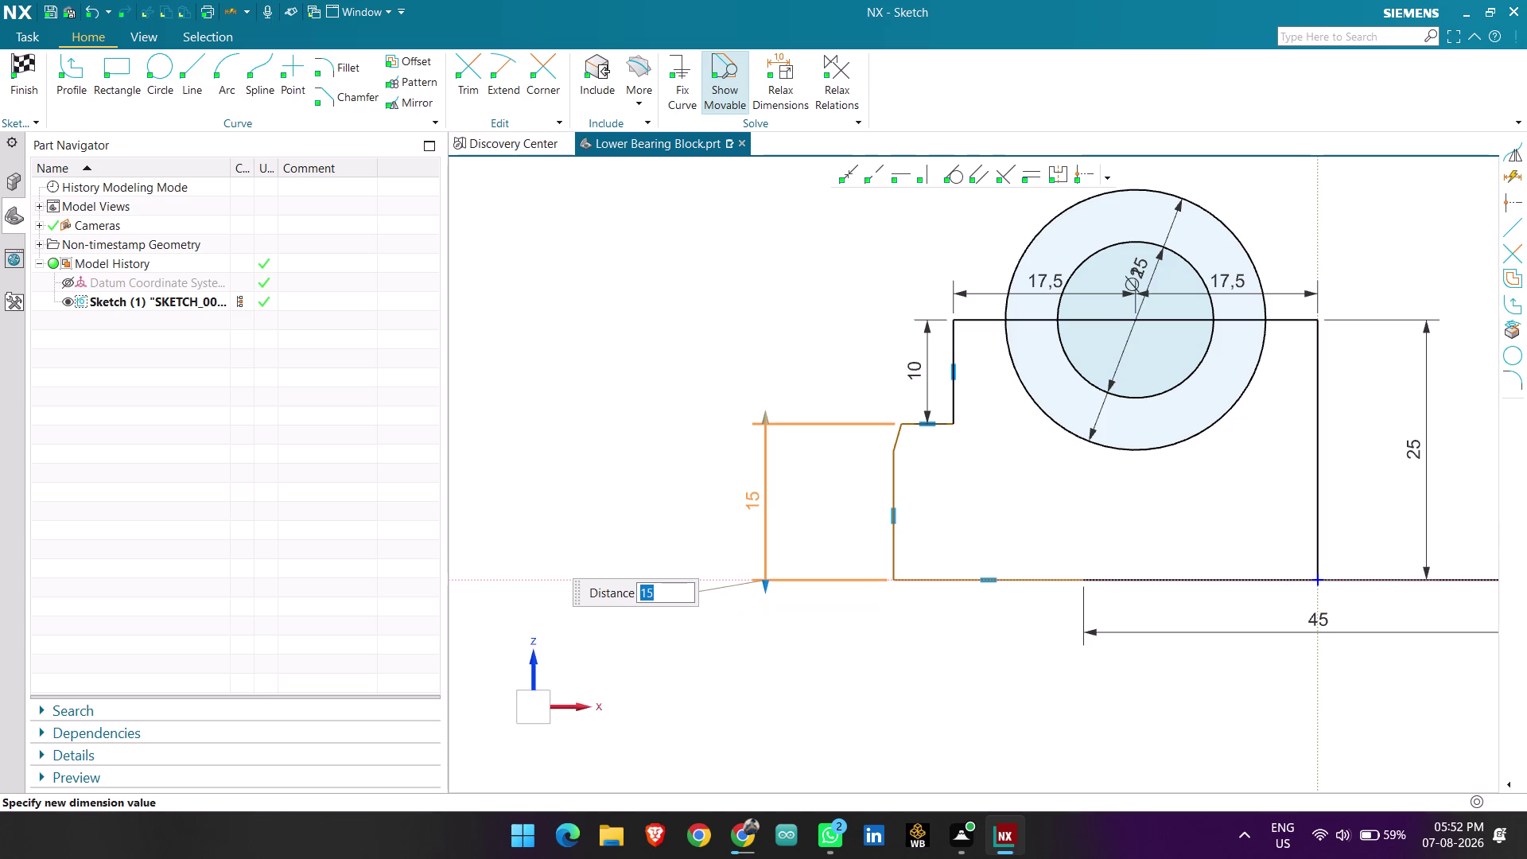
middle_click(715, 515)
scroll(up, 3)
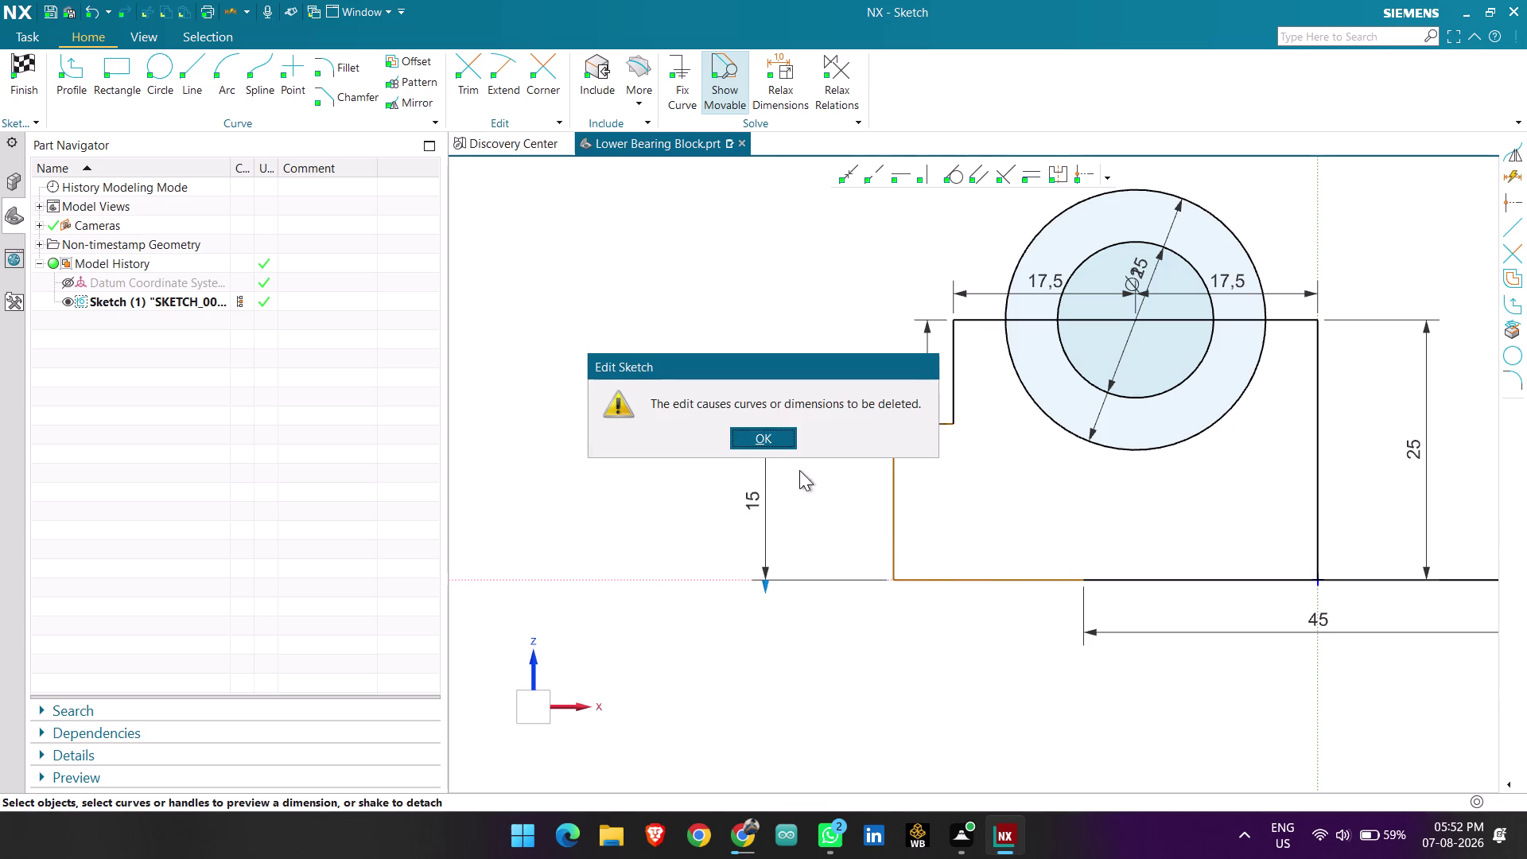
click(779, 434)
scroll(down, 3)
scroll(up, 3)
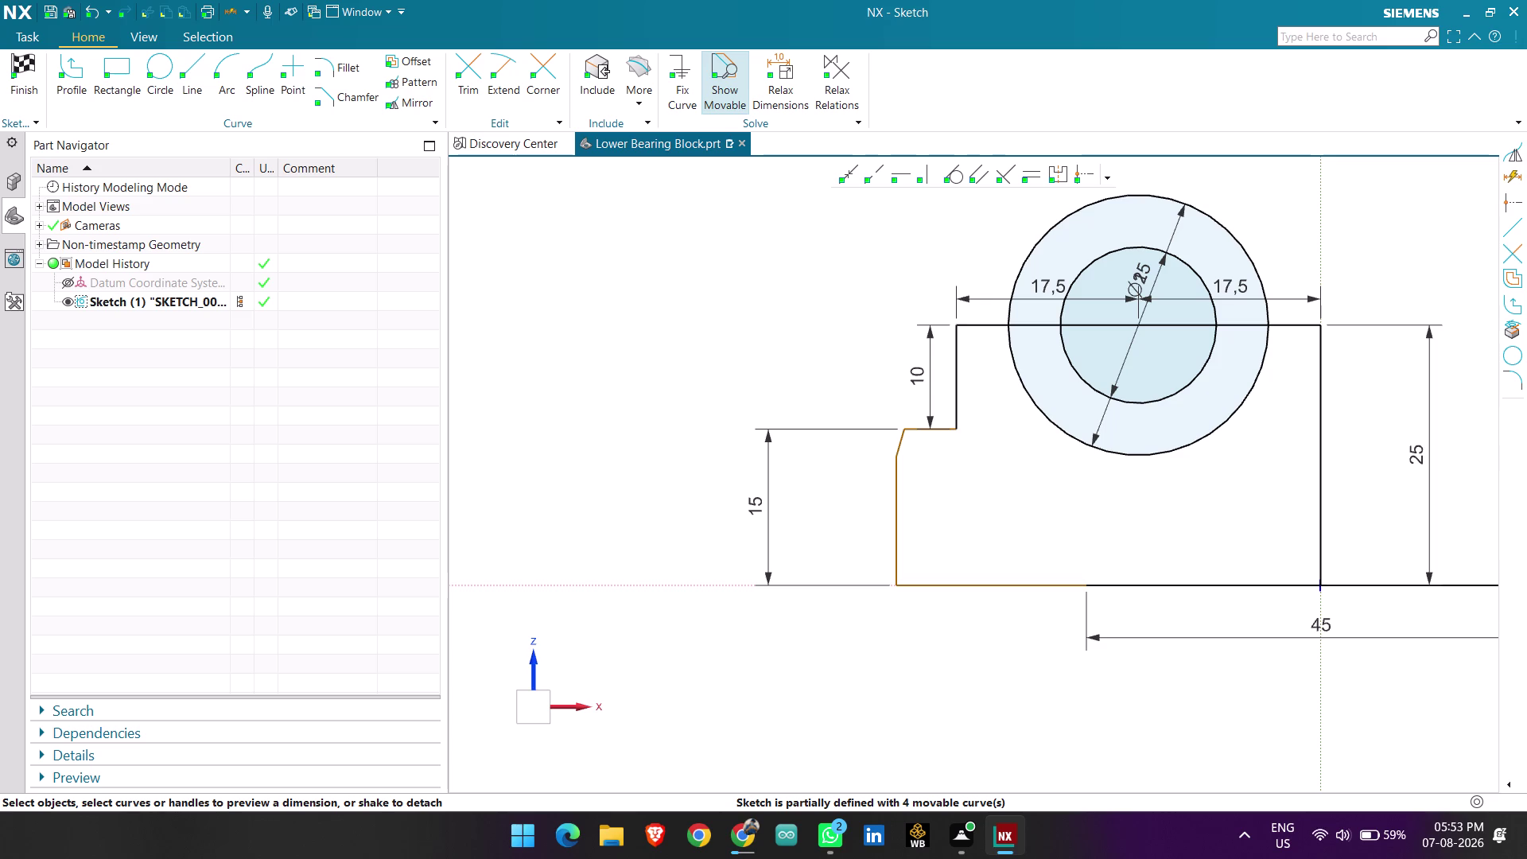
Undo the last sketch edit.
scroll(down, 3)
scroll(up, 3)
scroll(up, 3)
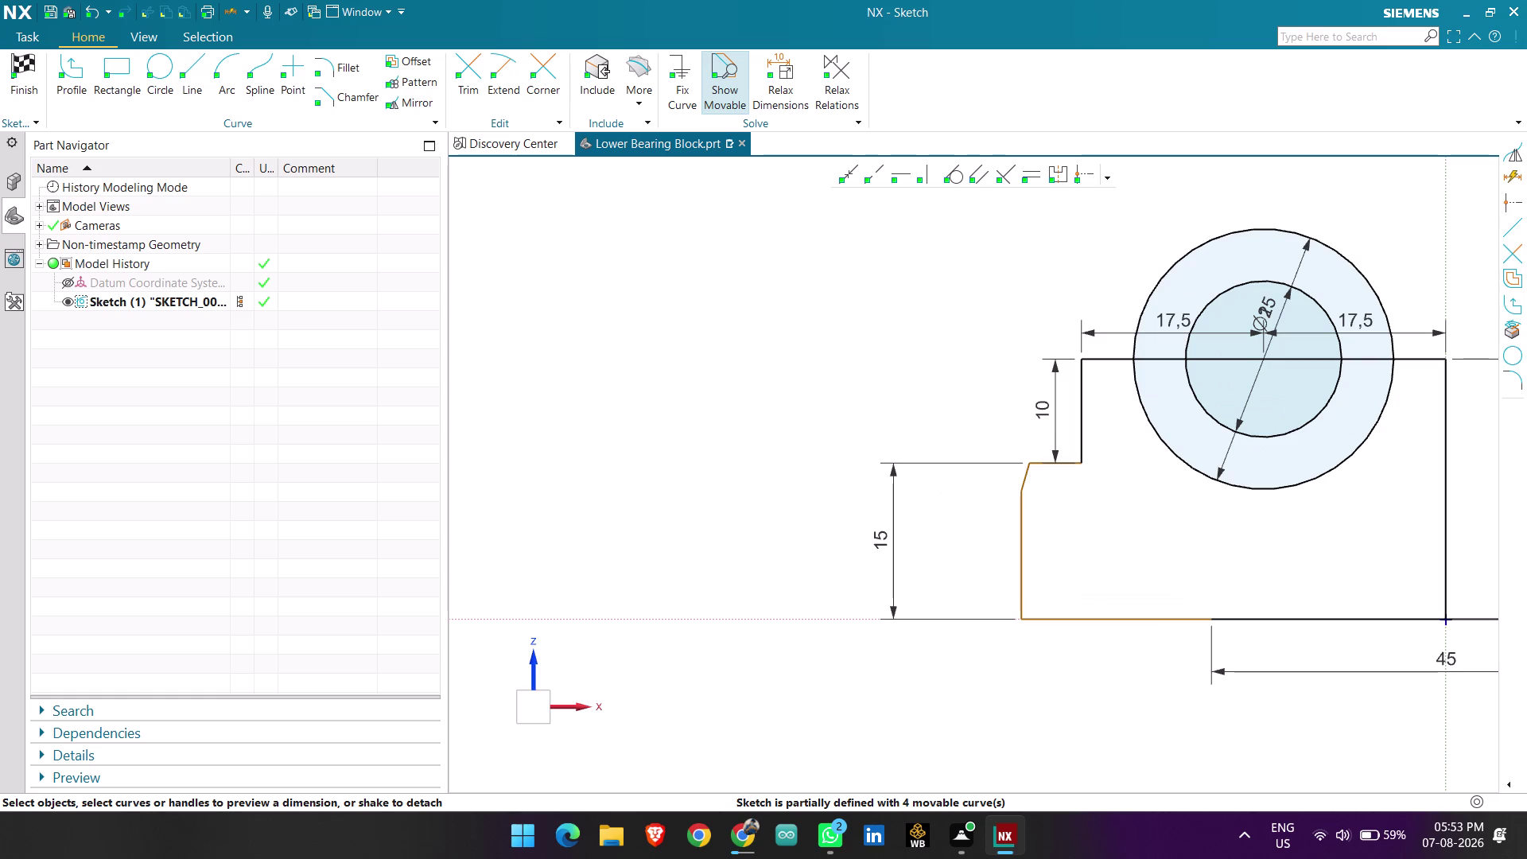
scroll(down, 3)
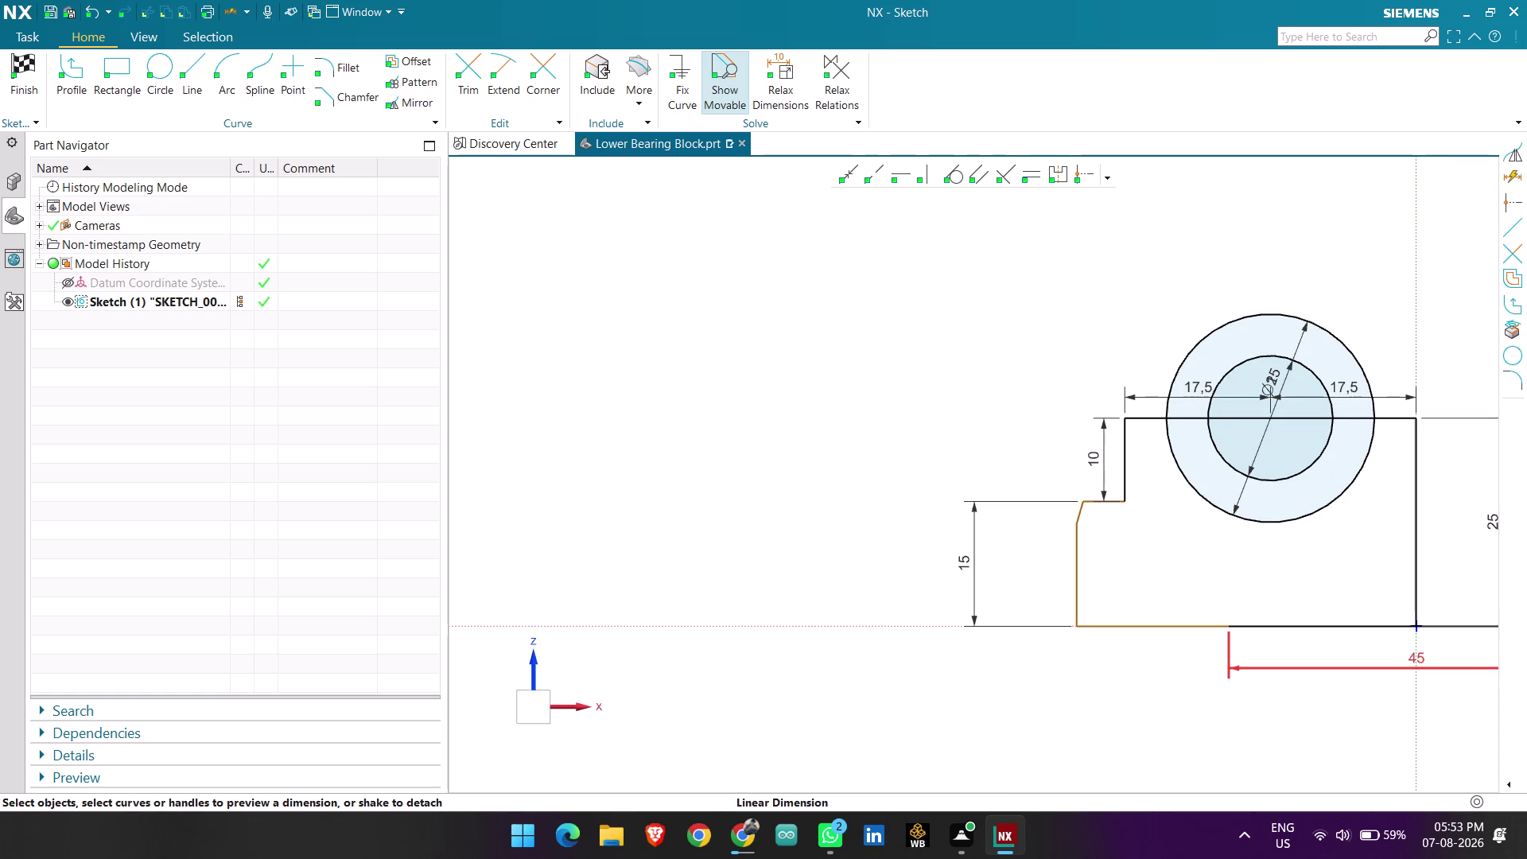
key(ctrl+z)
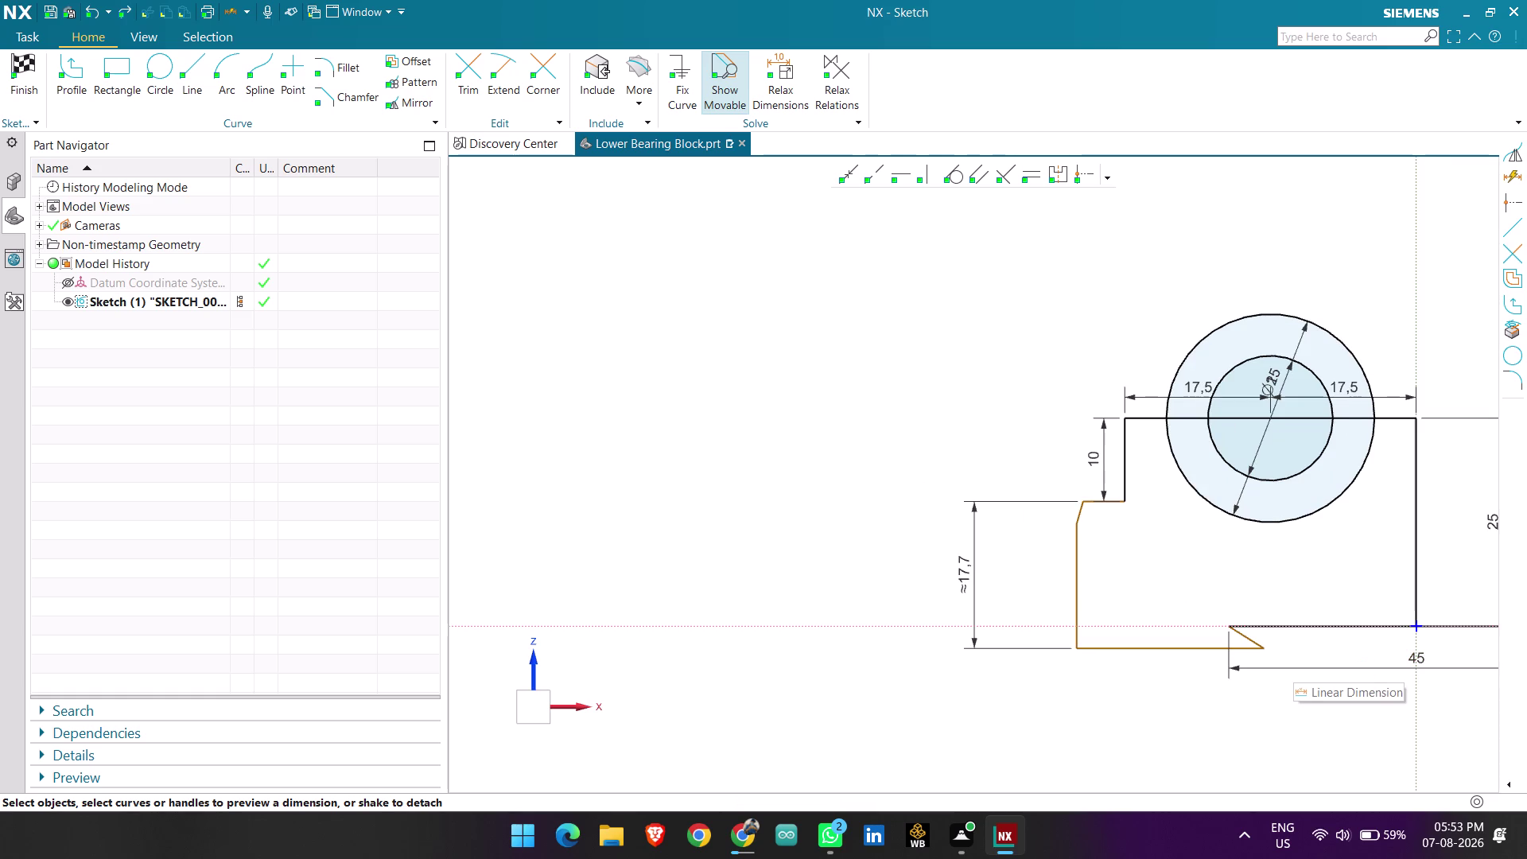
scroll(up, 3)
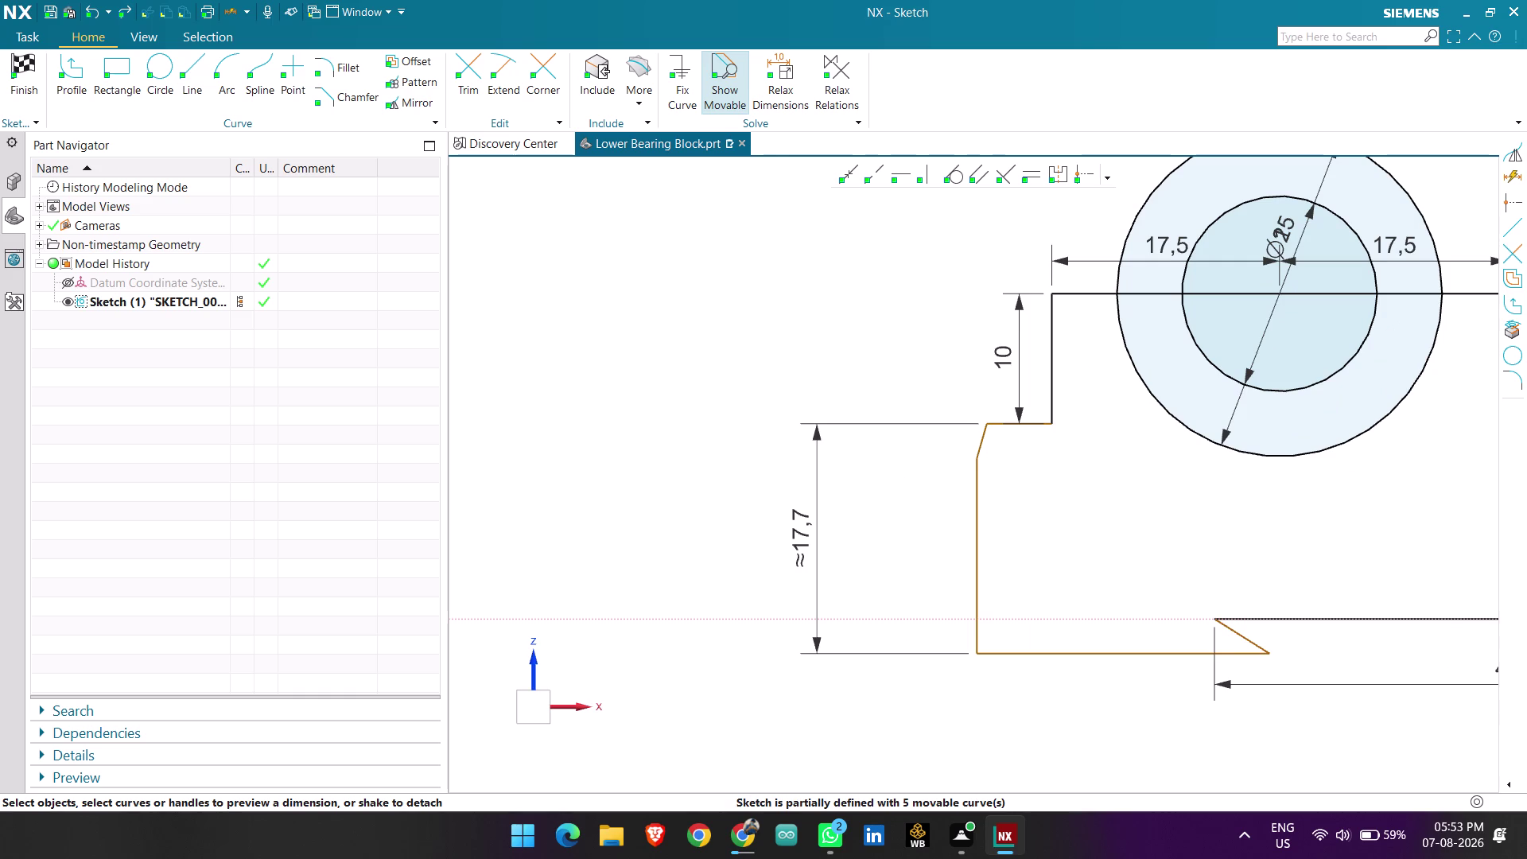
Add a 45° angle dimension between the bottom chamfer line and bottom edge.
key(d)
scroll(up, 3)
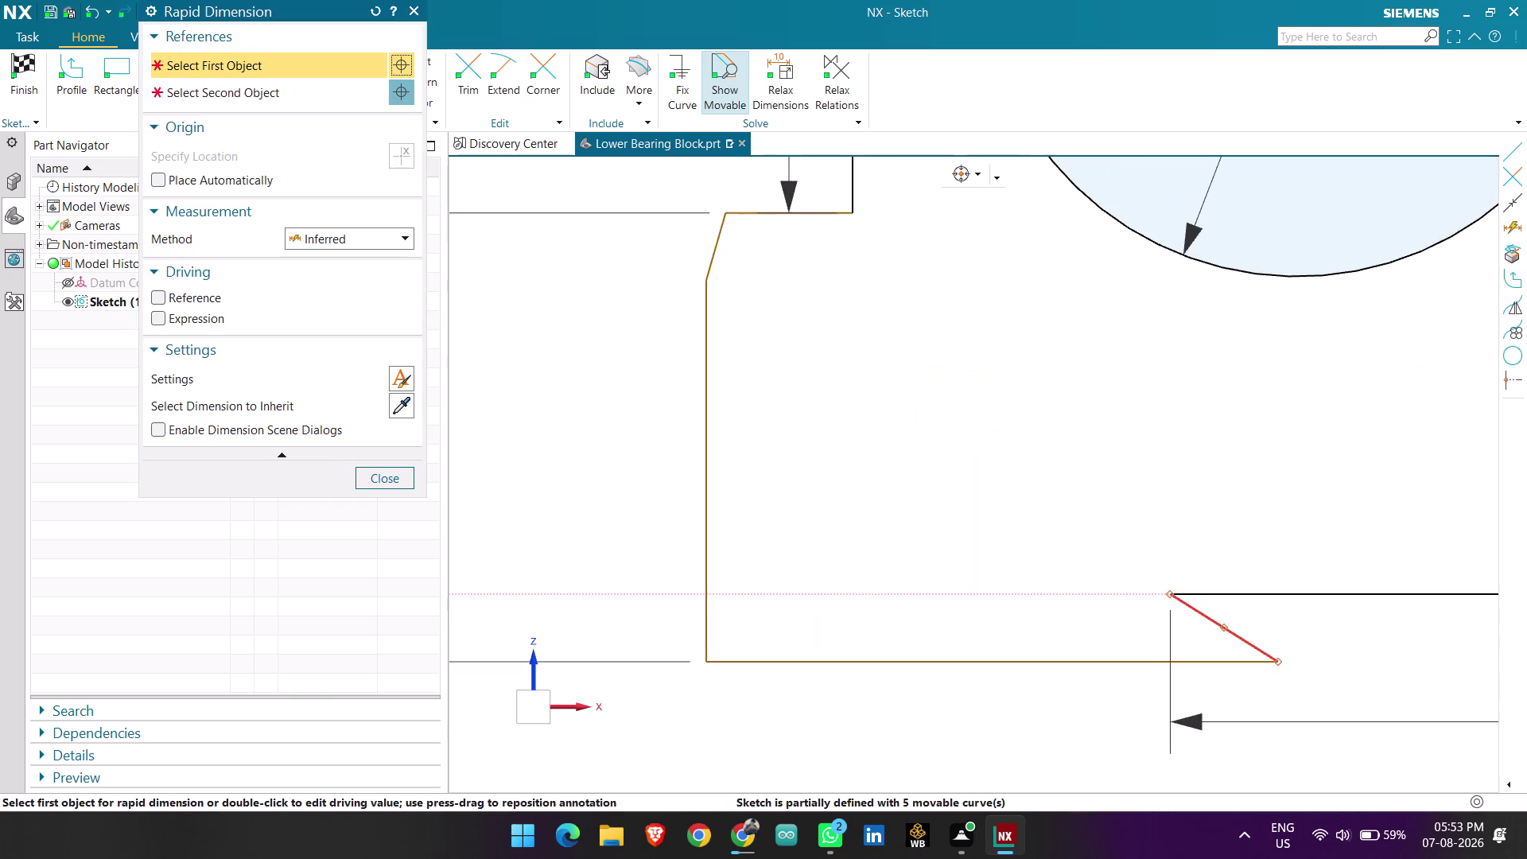
click(1245, 638)
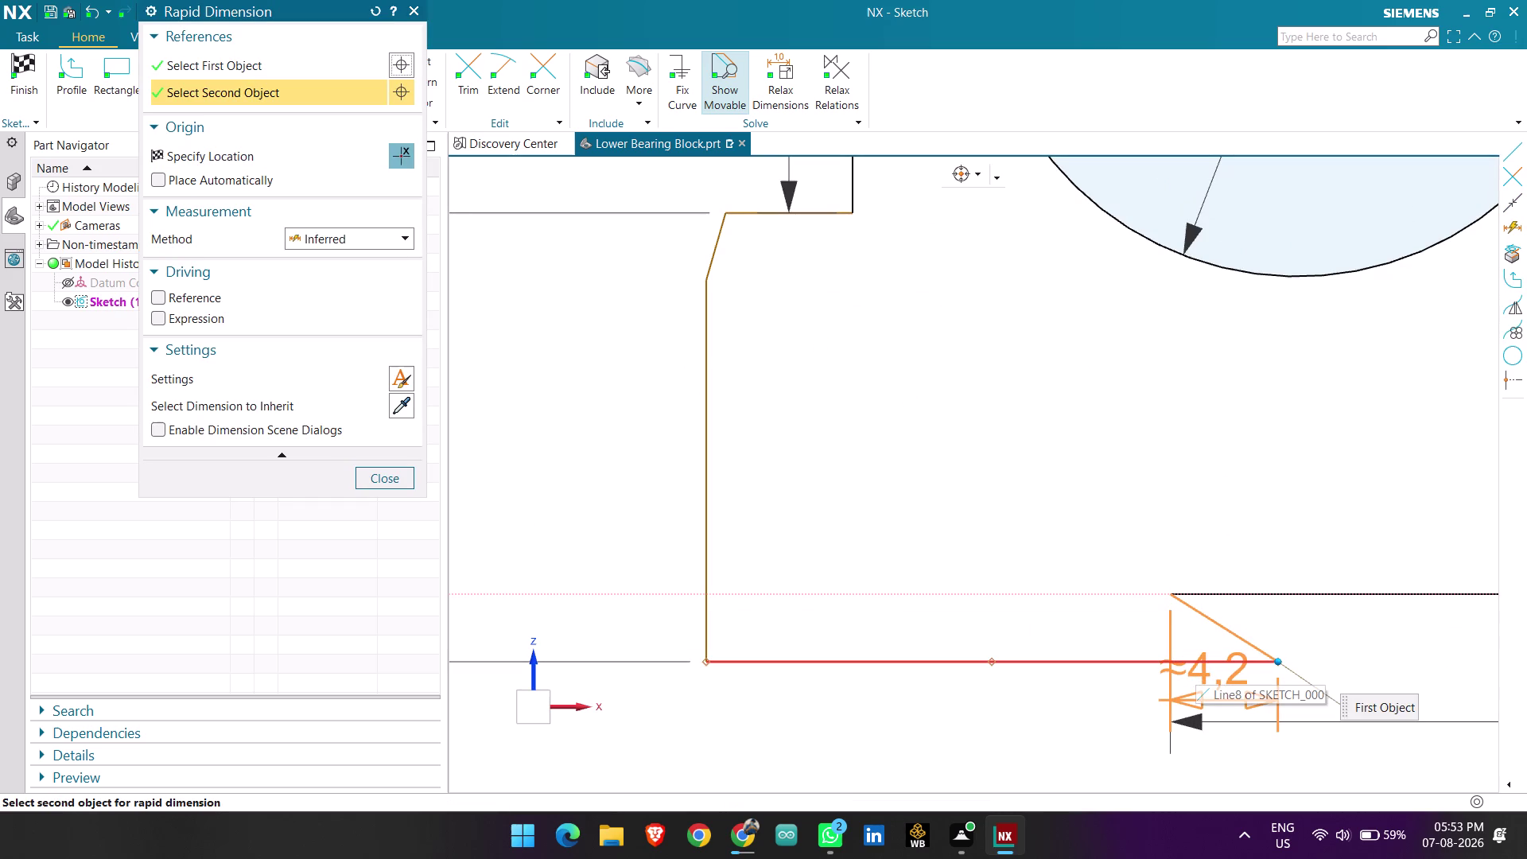
click(1195, 664)
click(1070, 567)
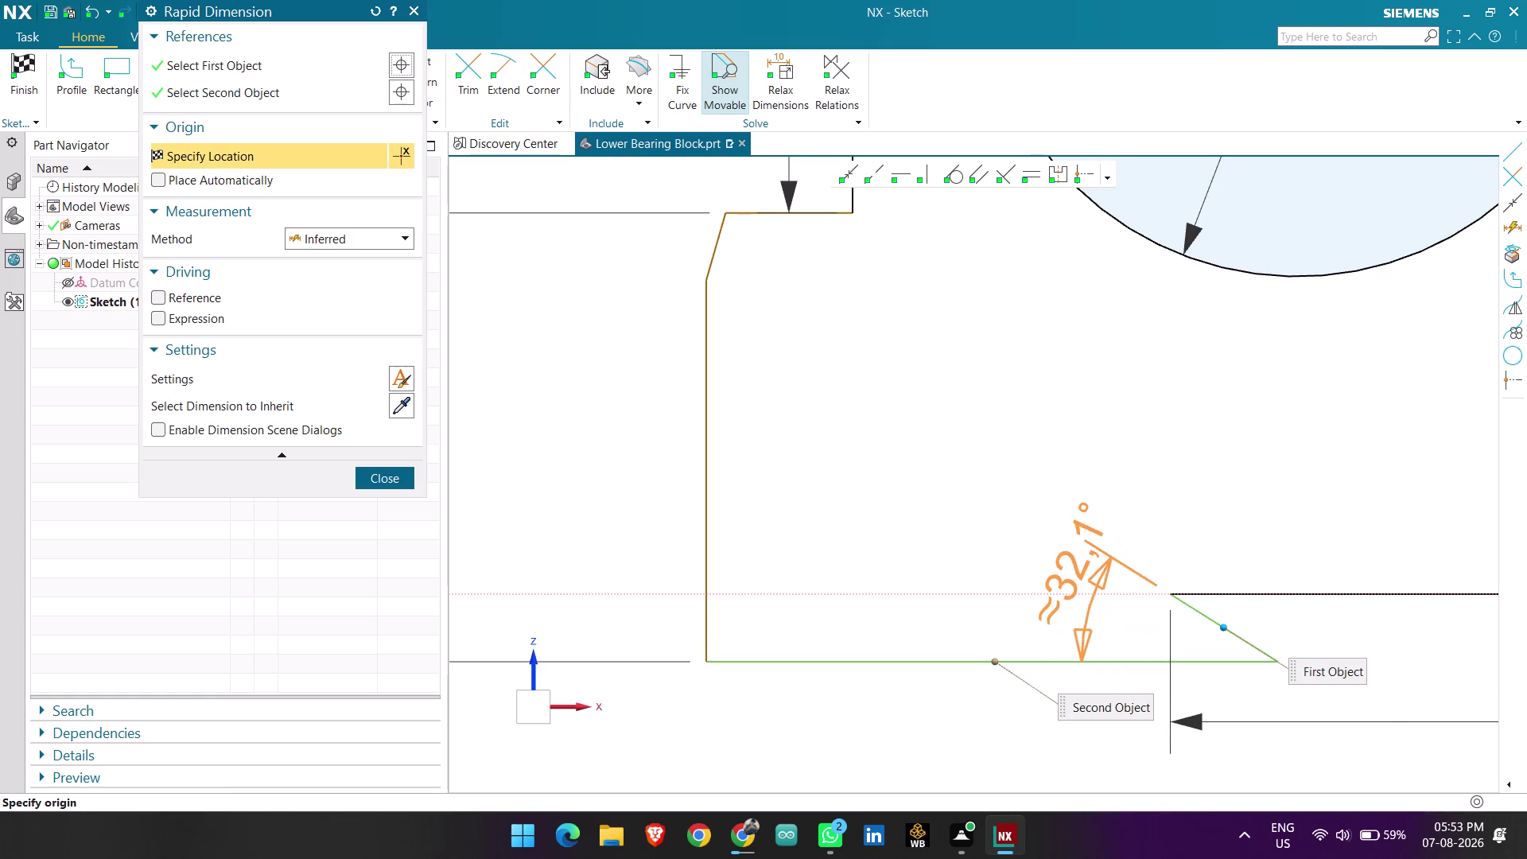
key(Escape)
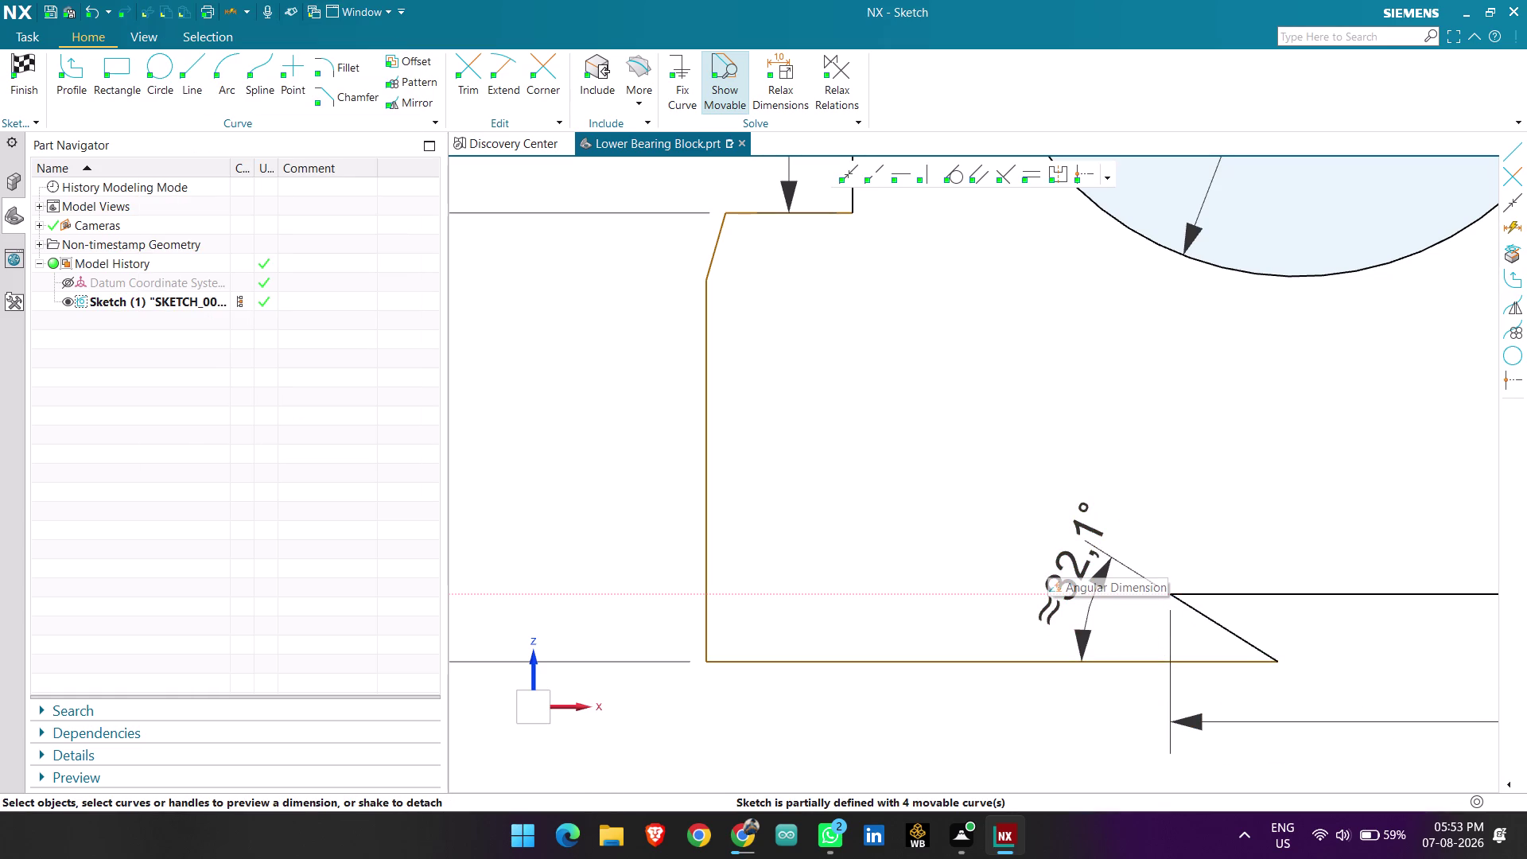
double_click(1074, 566)
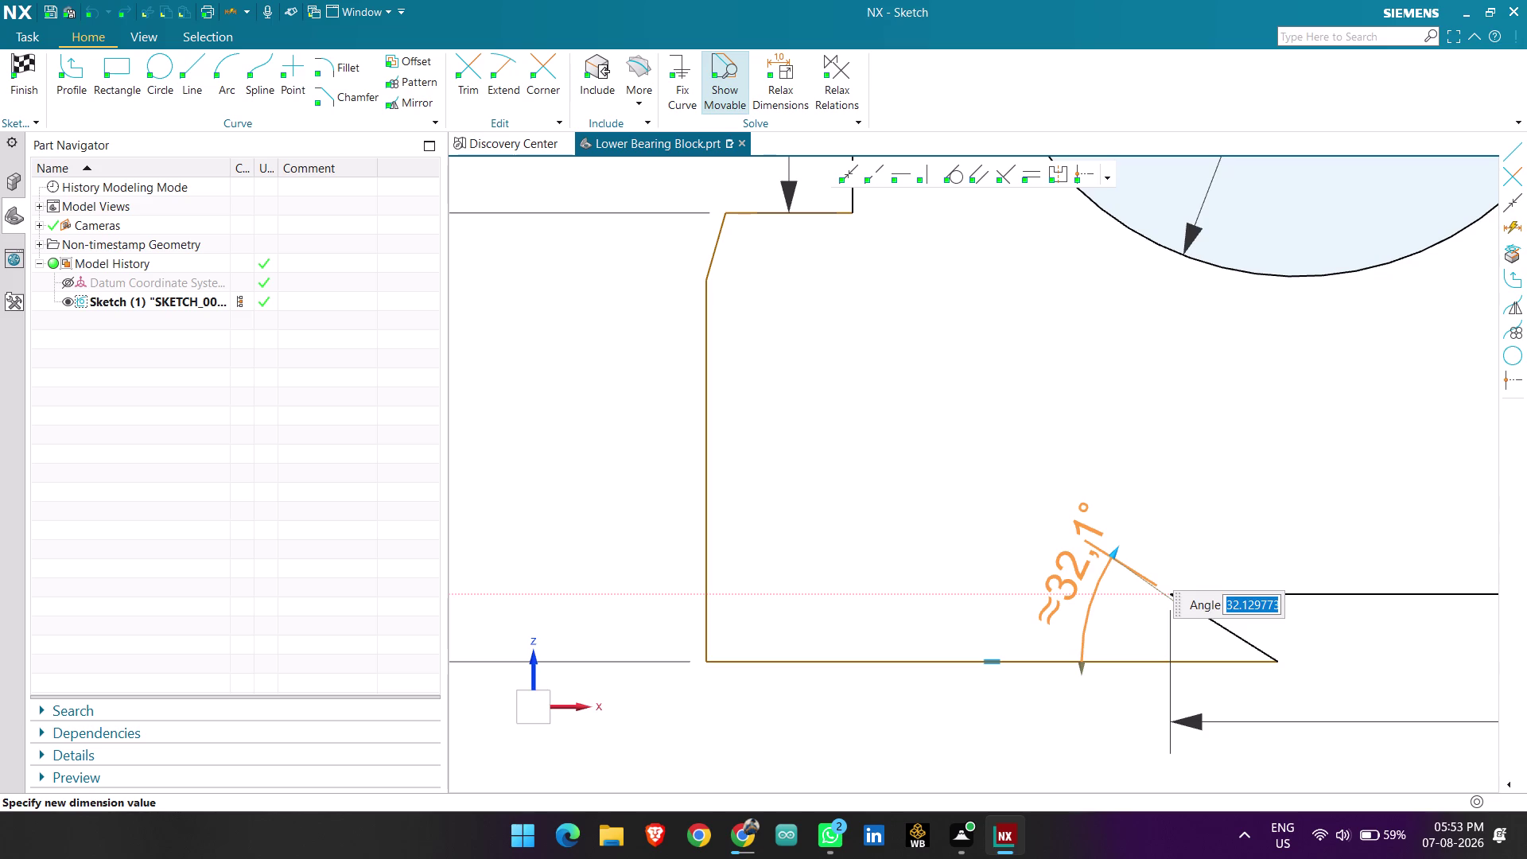
text(45)
key(Return)
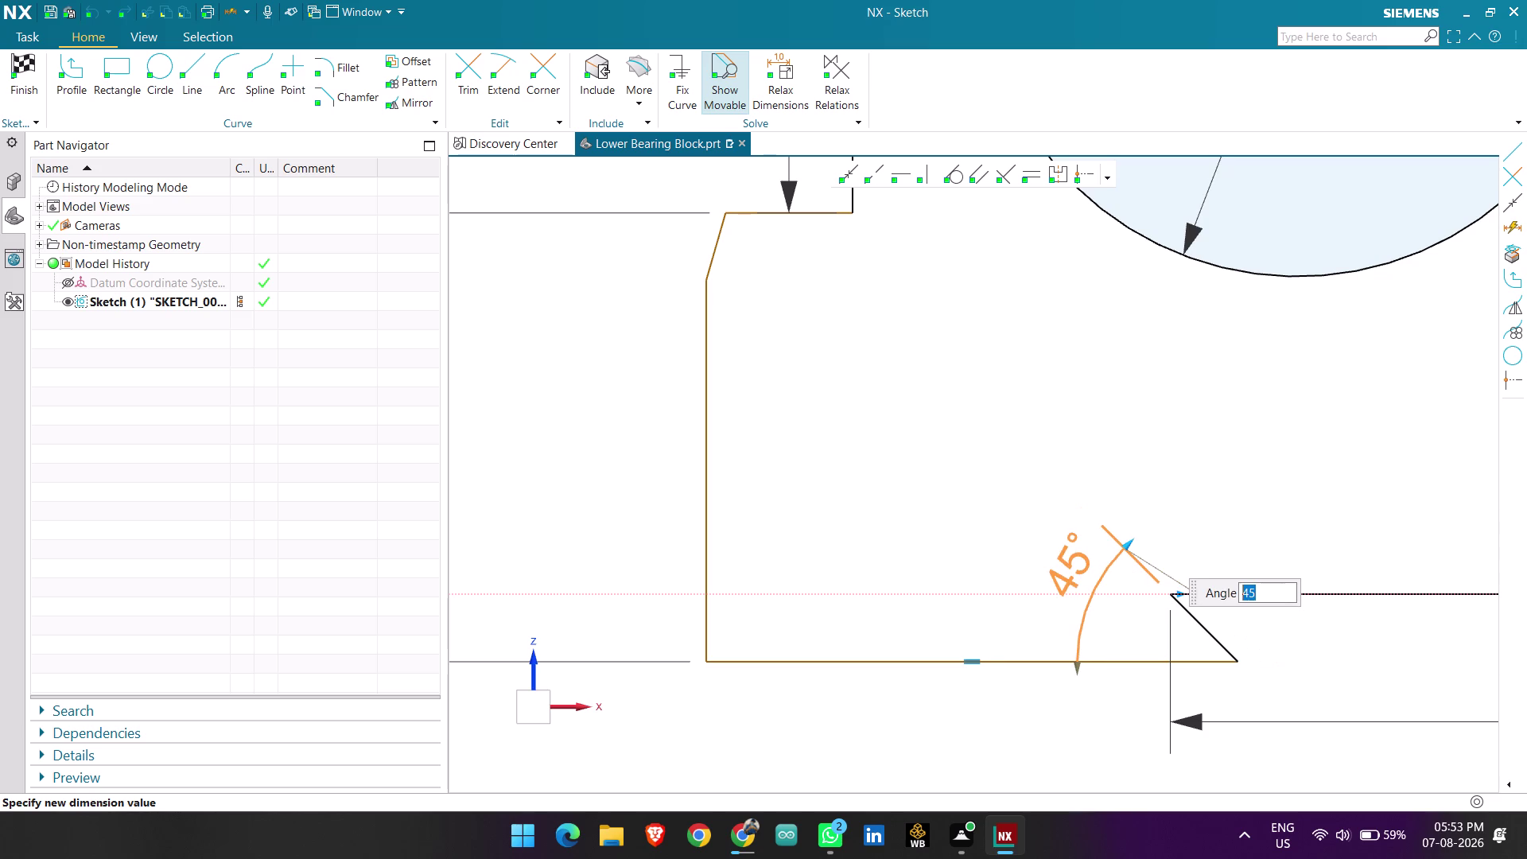
middle_click(1006, 524)
scroll(down, 3)
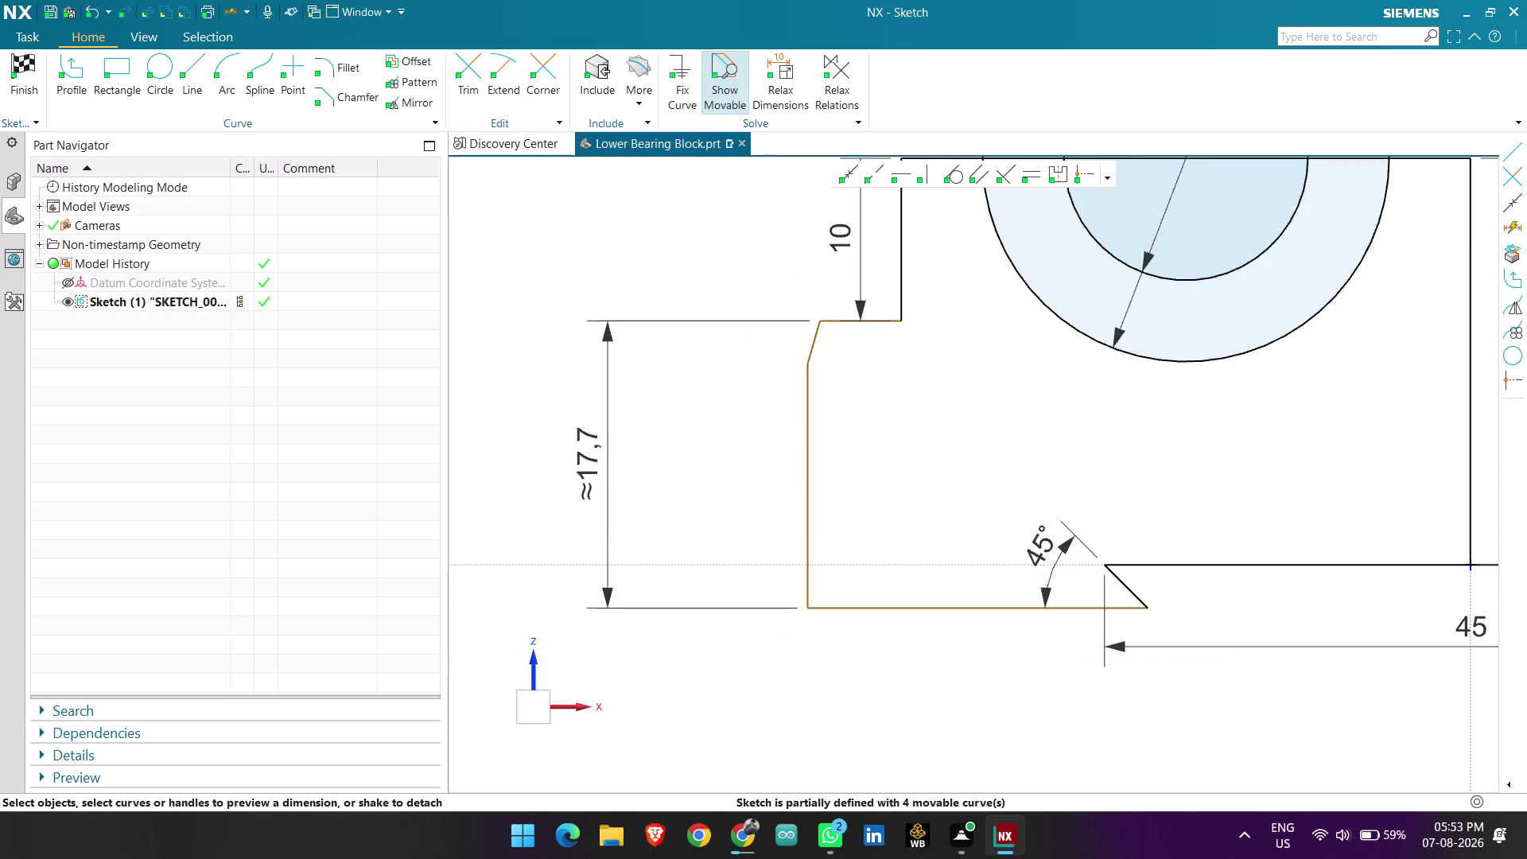
scroll(down, 3)
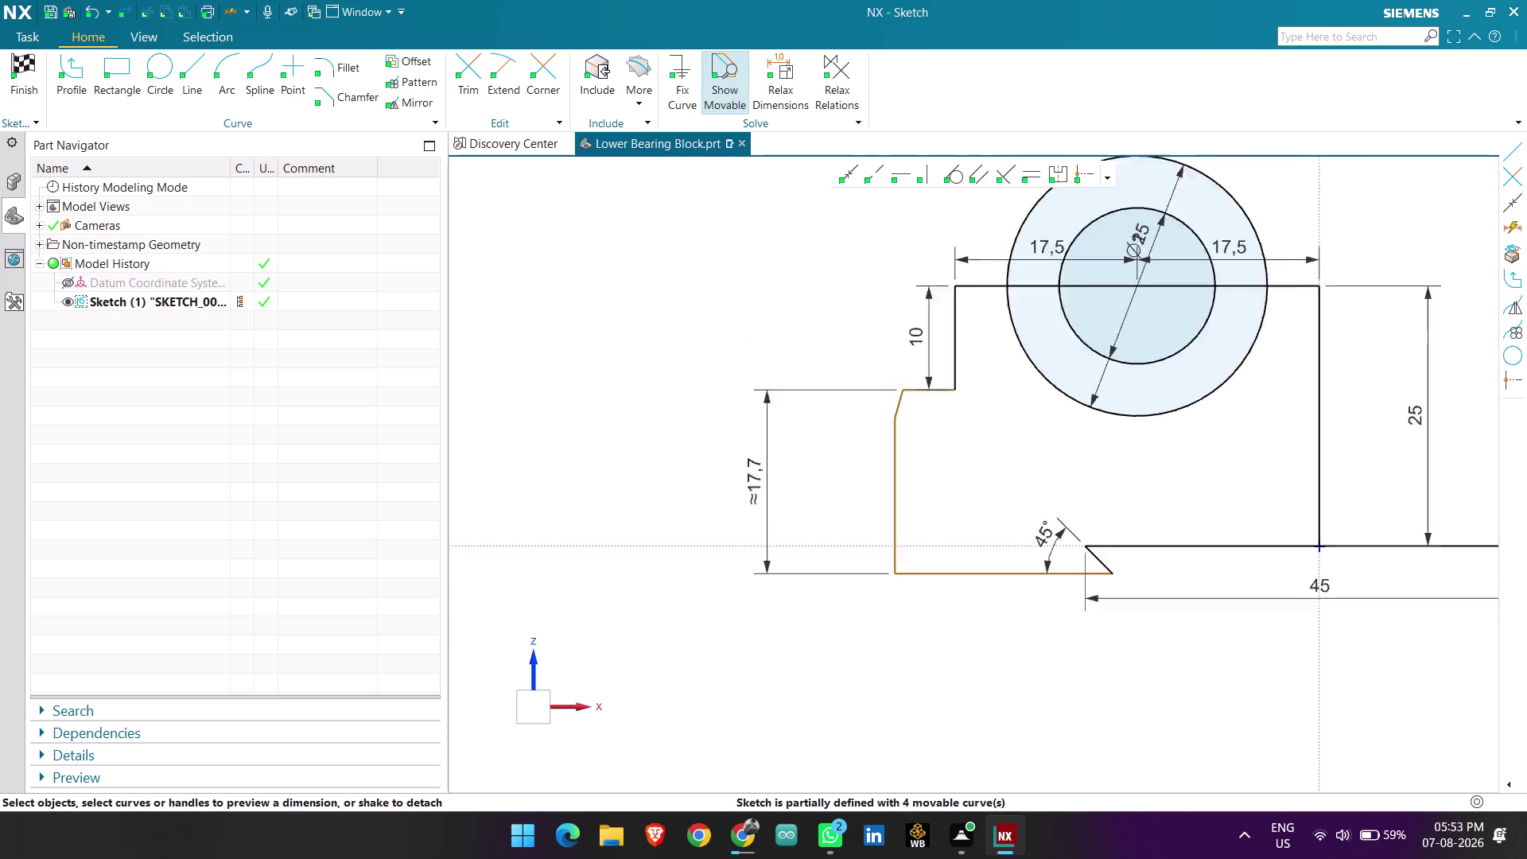
Select the bottom base line and bring up its length dimension.
scroll(down, 3)
scroll(up, 3)
scroll(up, 3)
click(1011, 570)
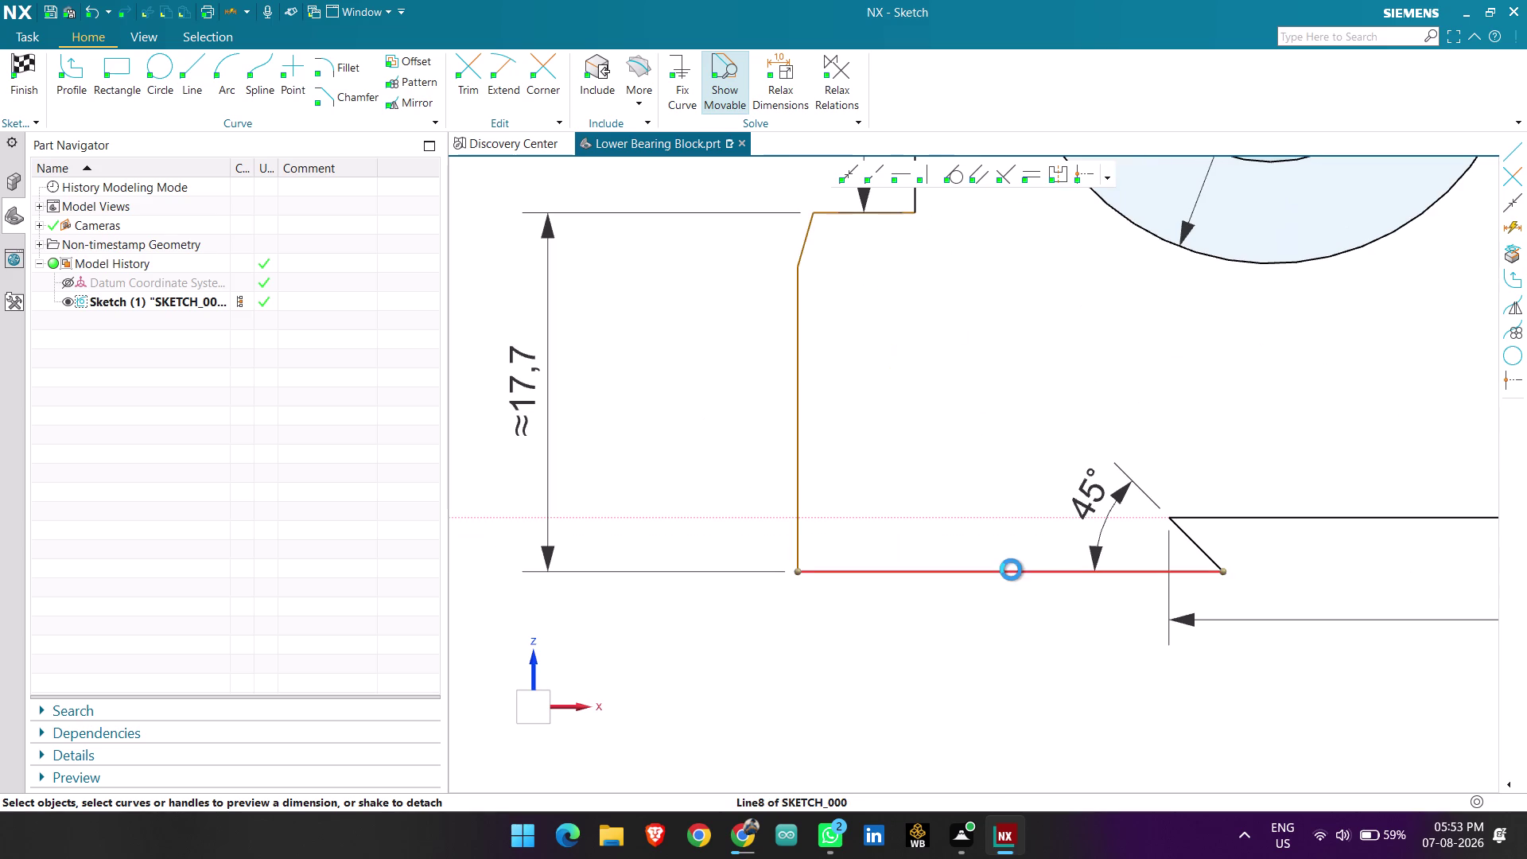
double_click(1035, 661)
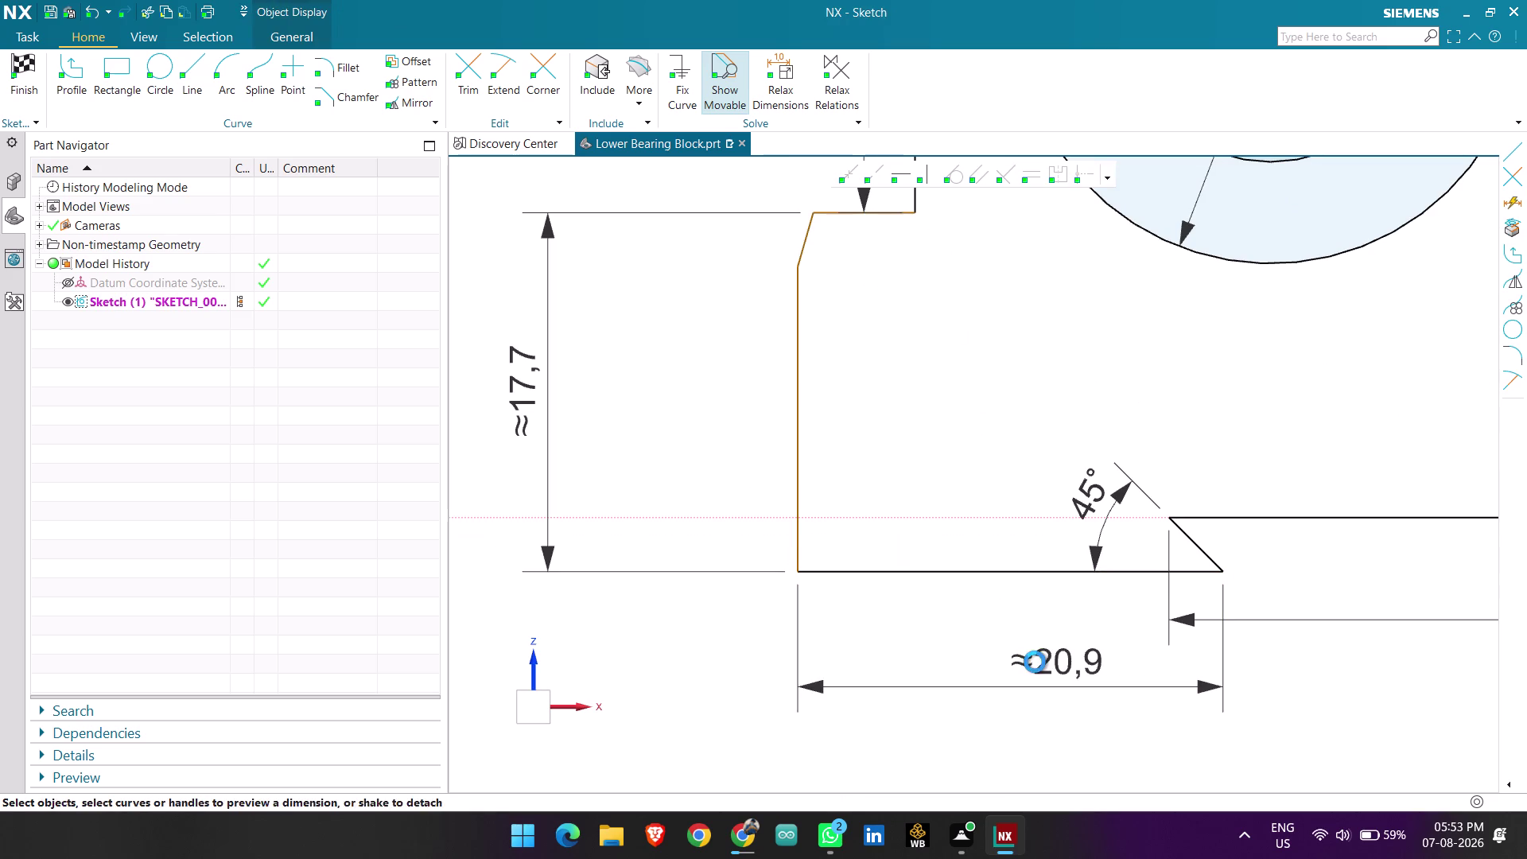
click(525, 393)
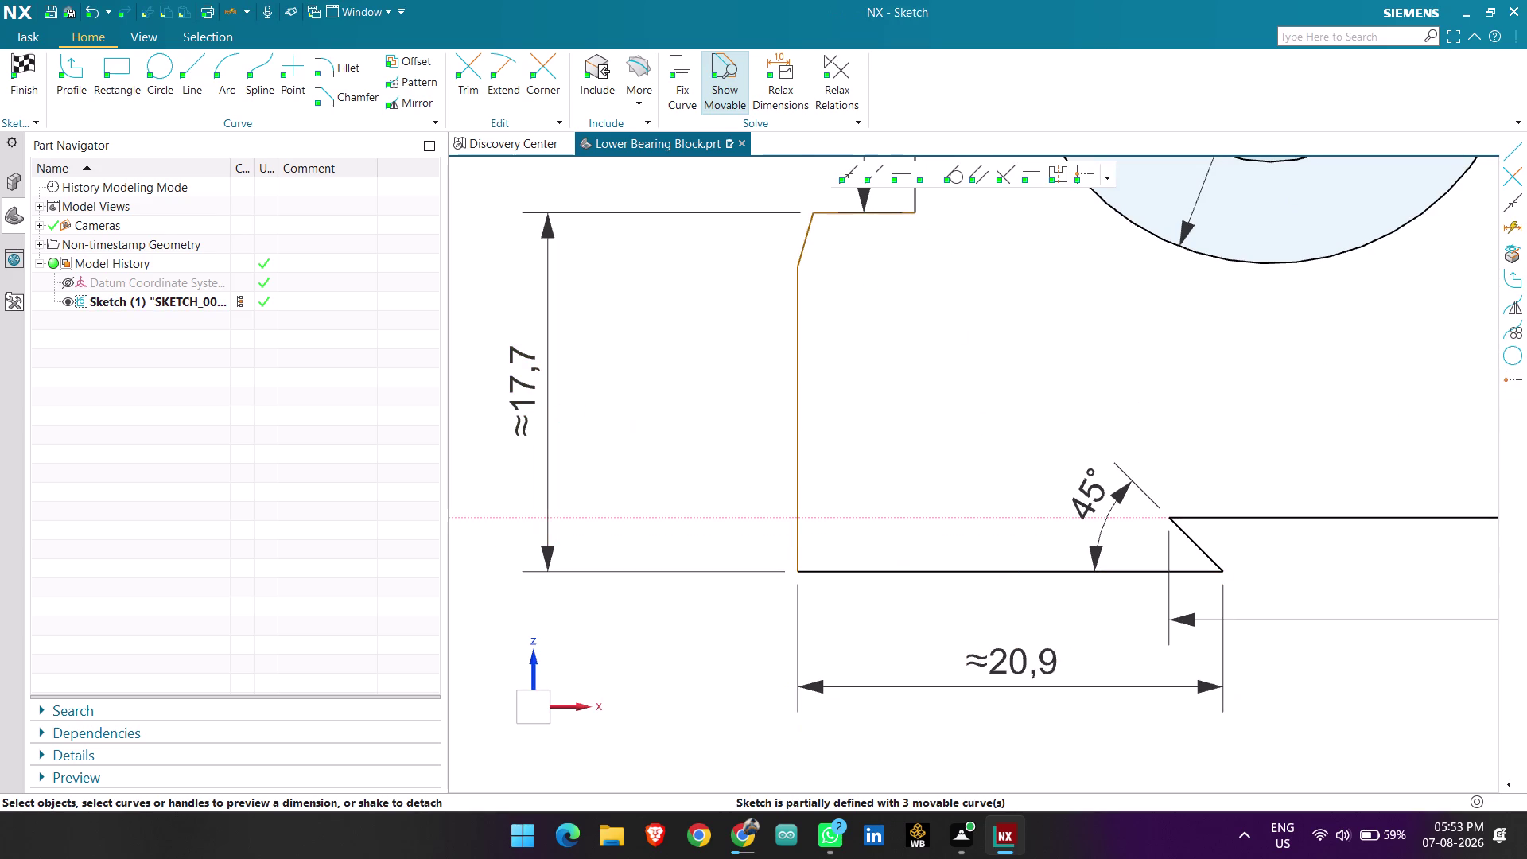
click(524, 403)
key(Delete)
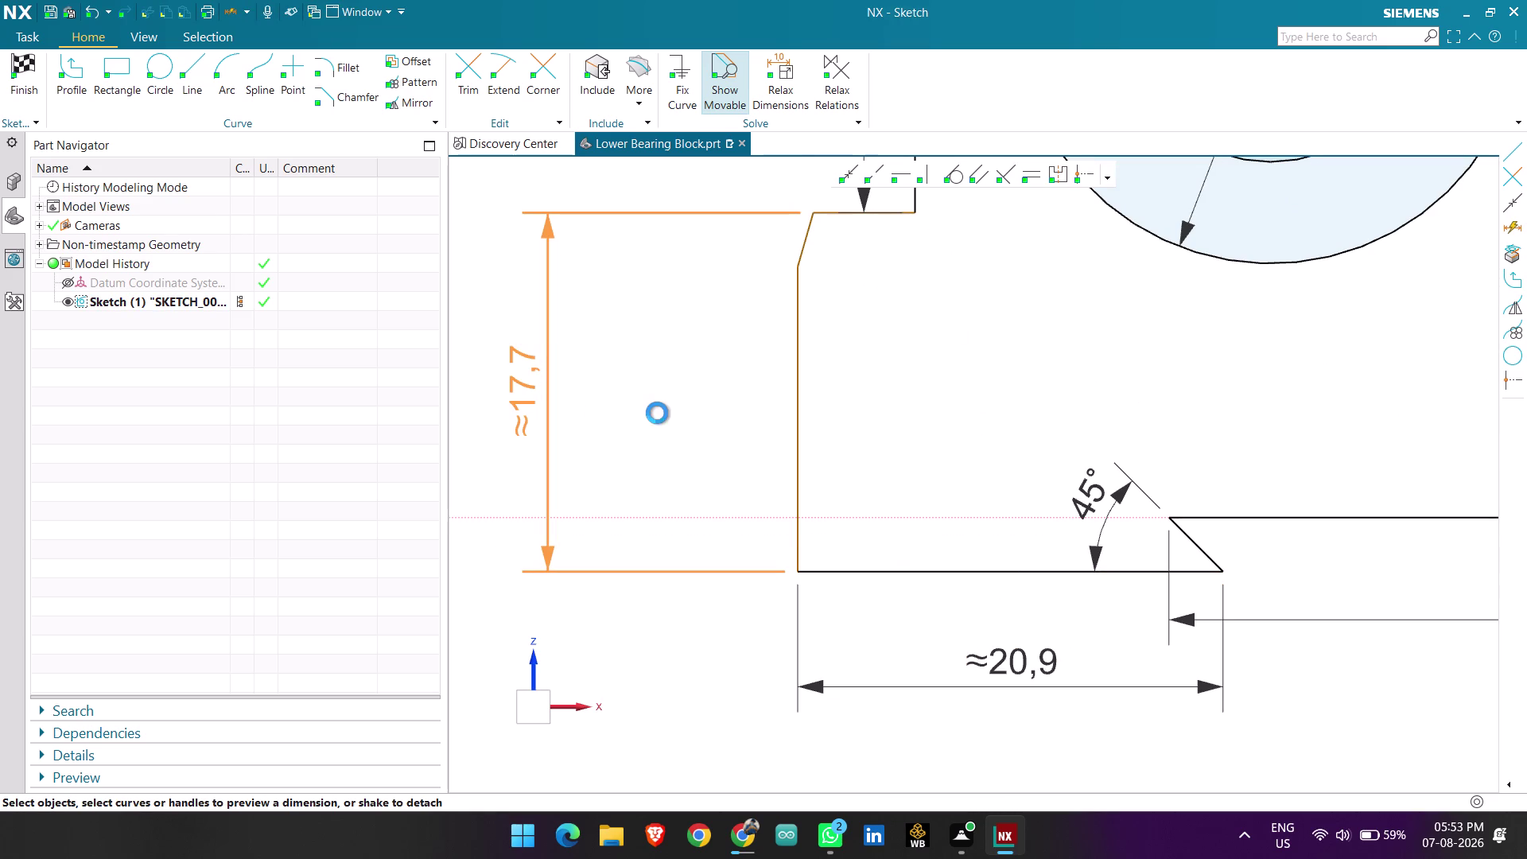
Set the bottom base line's length dimension to 22.5.
double_click(1016, 670)
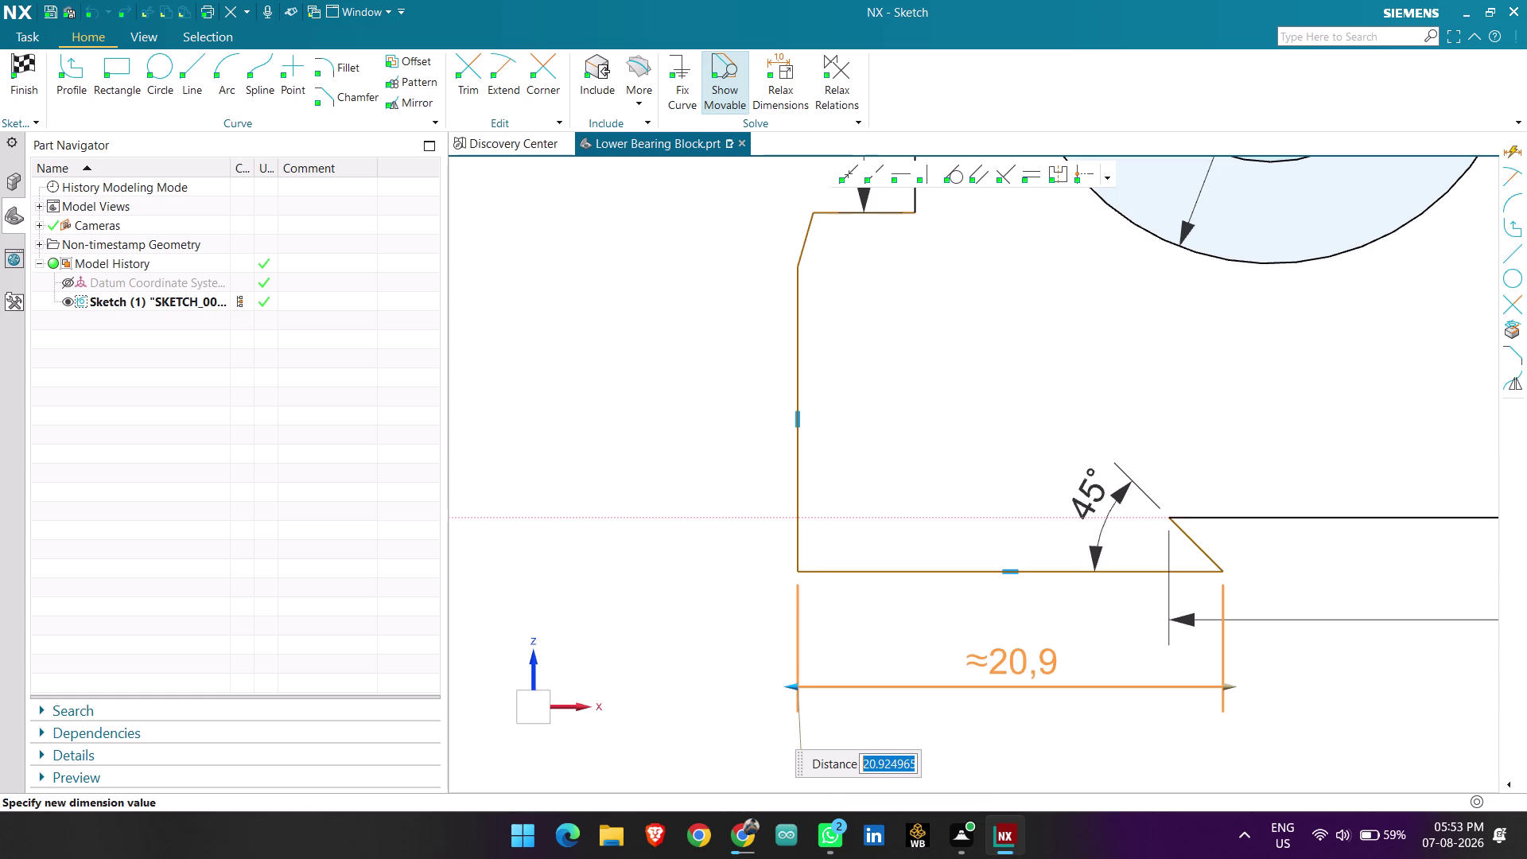
text(22.5)
key(Return)
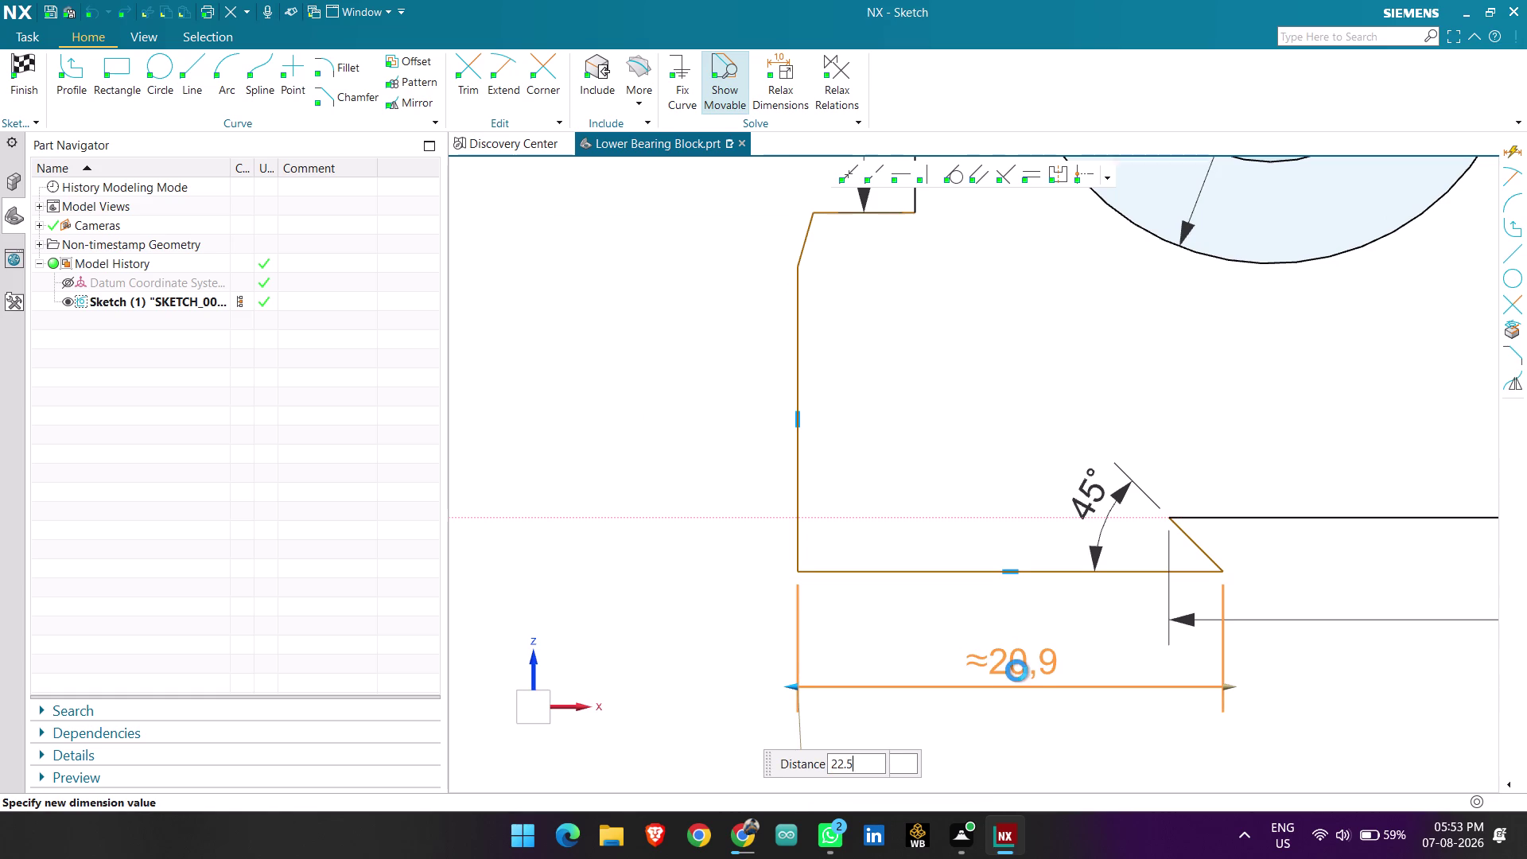
middle_click(690, 490)
scroll(down, 3)
scroll(up, 3)
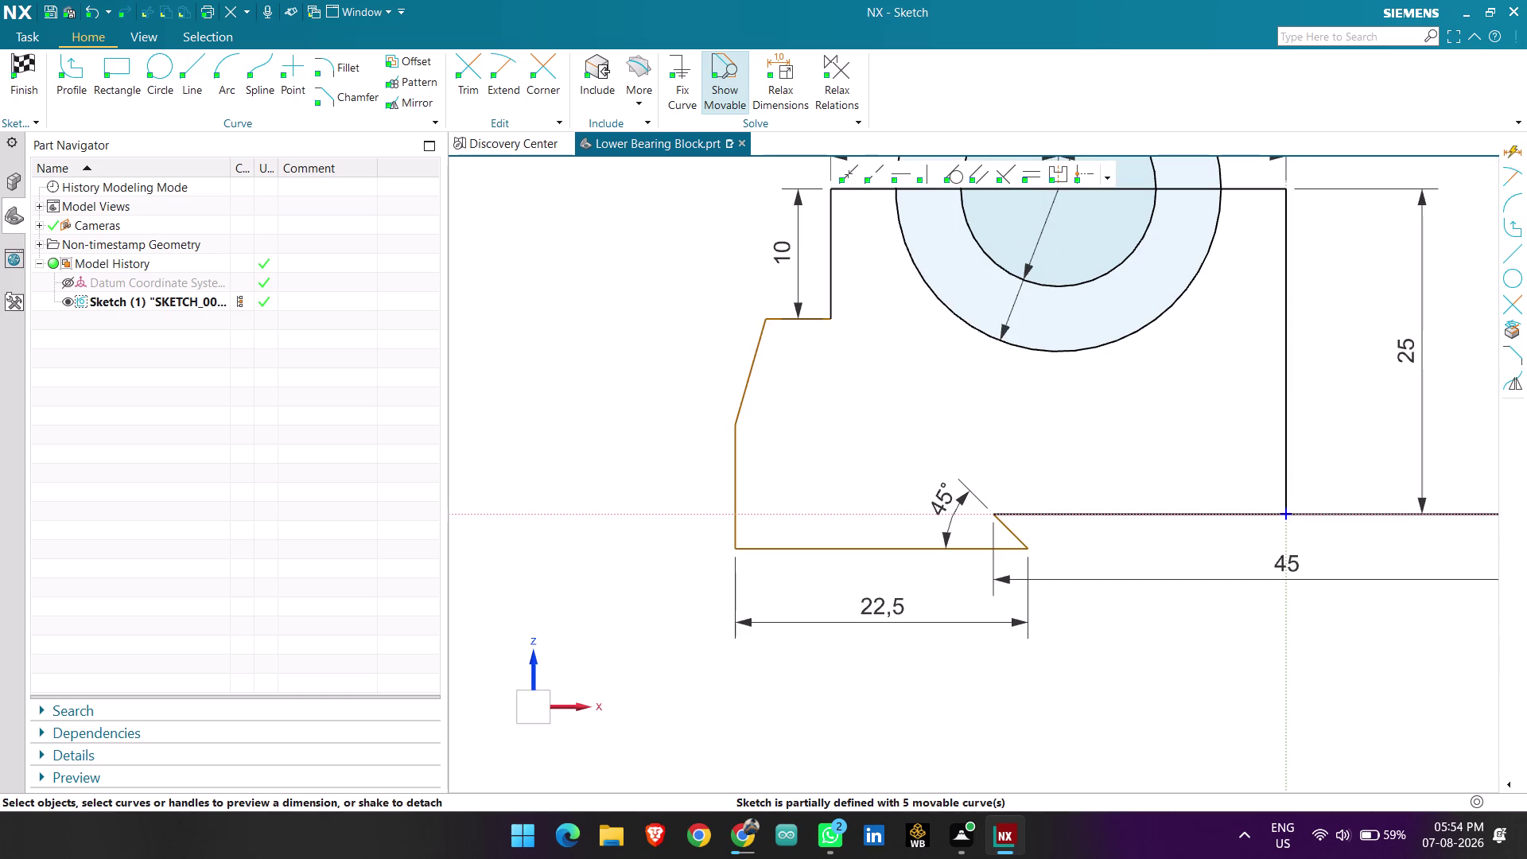
Add a left-side height dimension; the 15 value fails, so keep ≈17.7.
key(d)
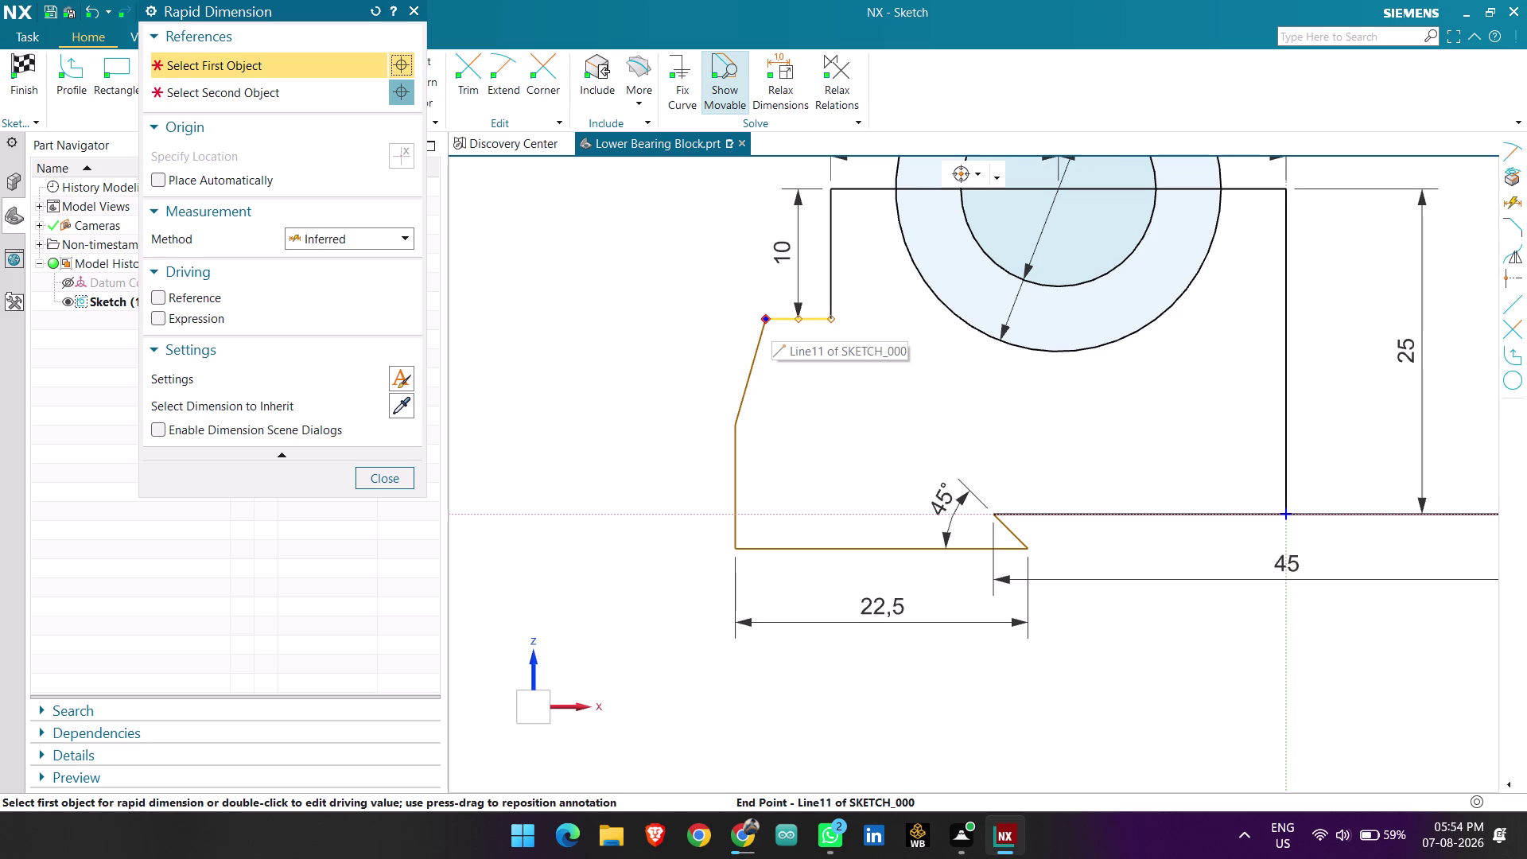
click(826, 321)
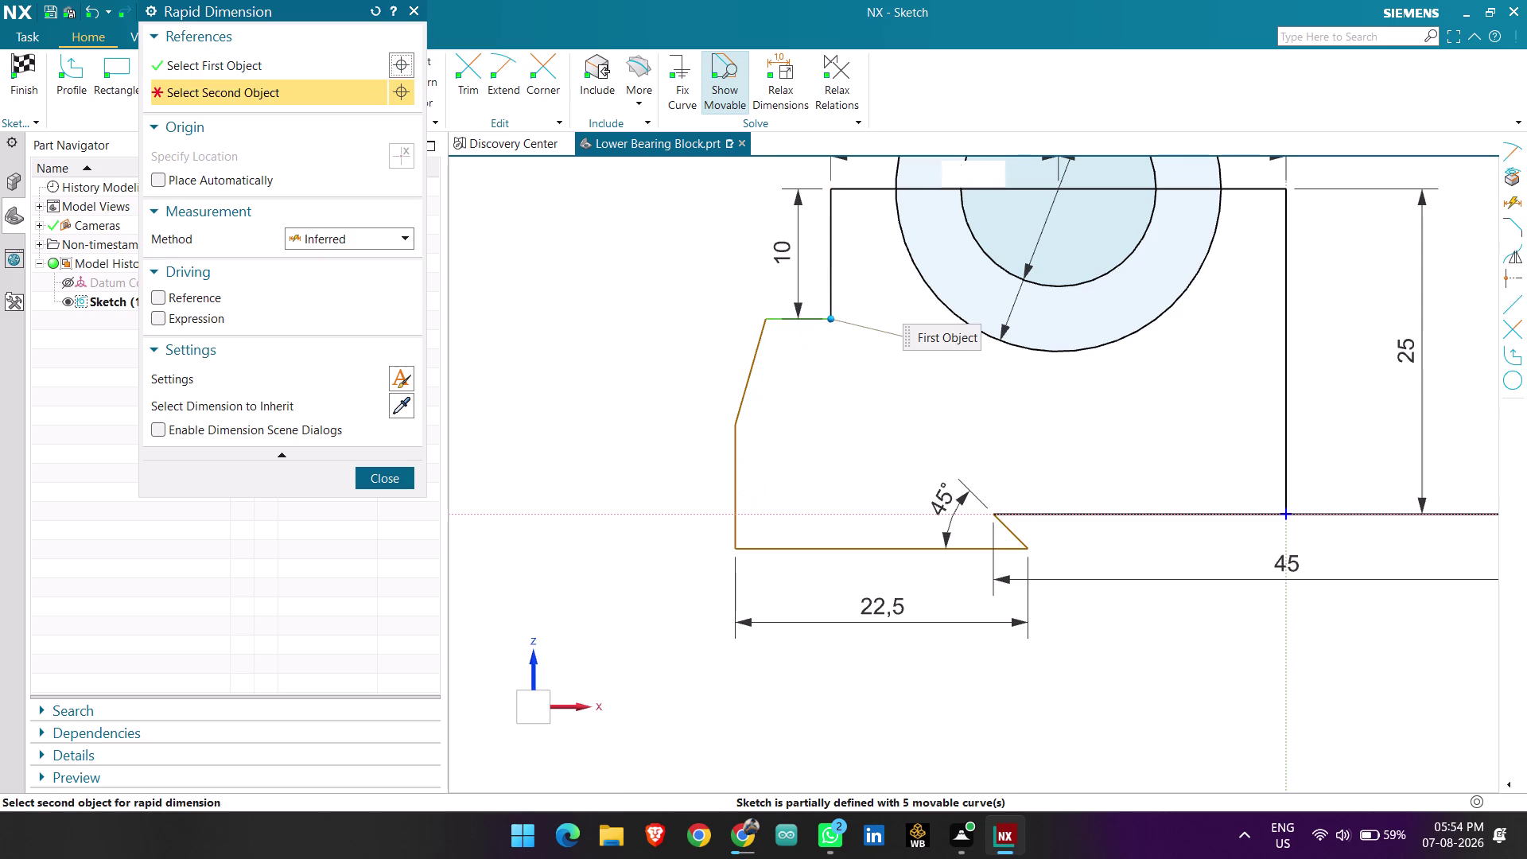
click(735, 549)
click(600, 408)
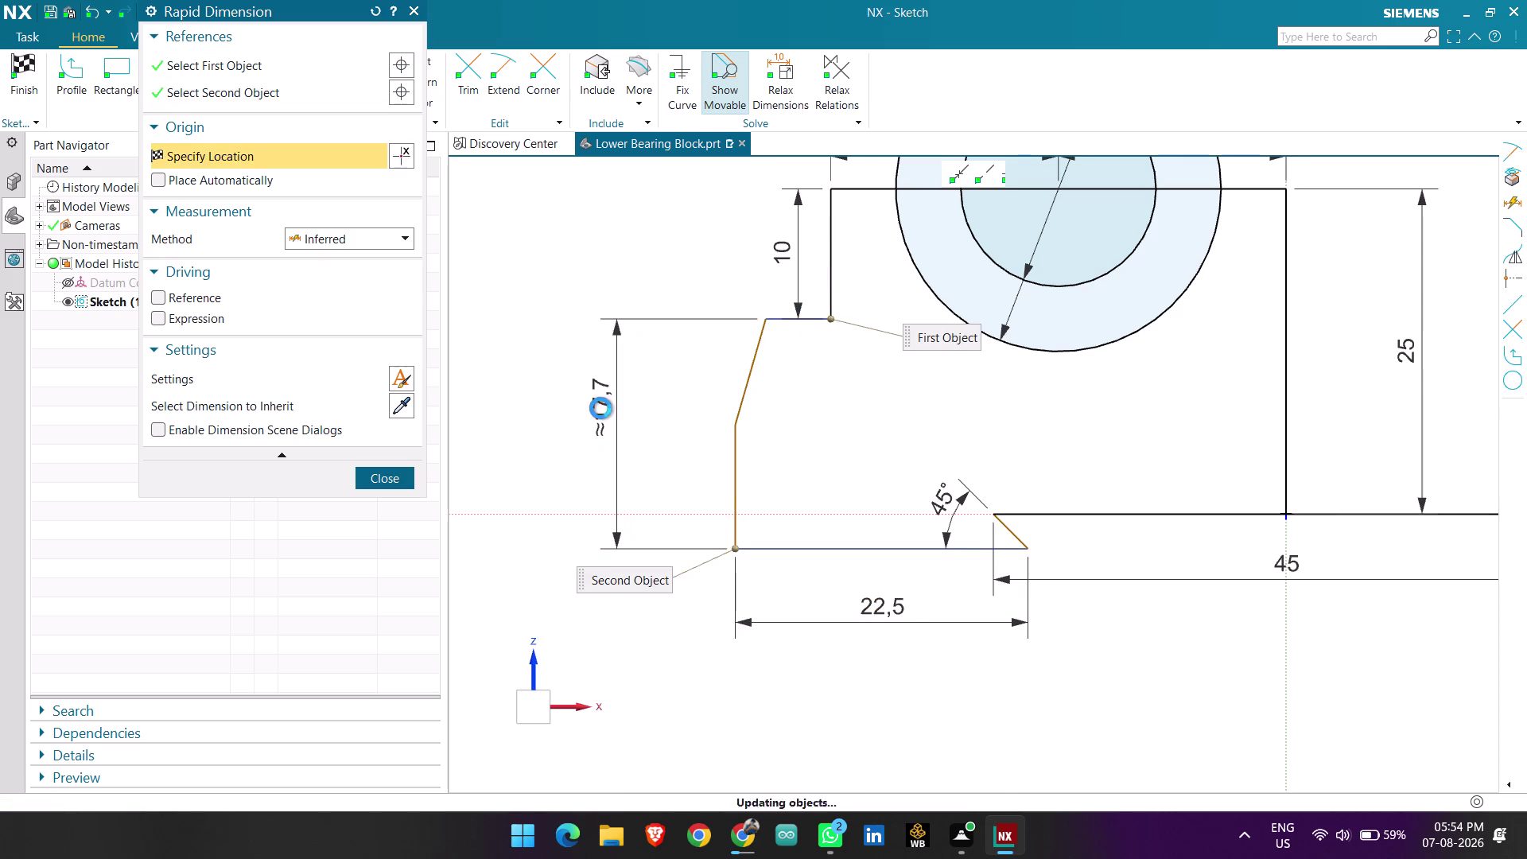
key(Escape)
double_click(593, 420)
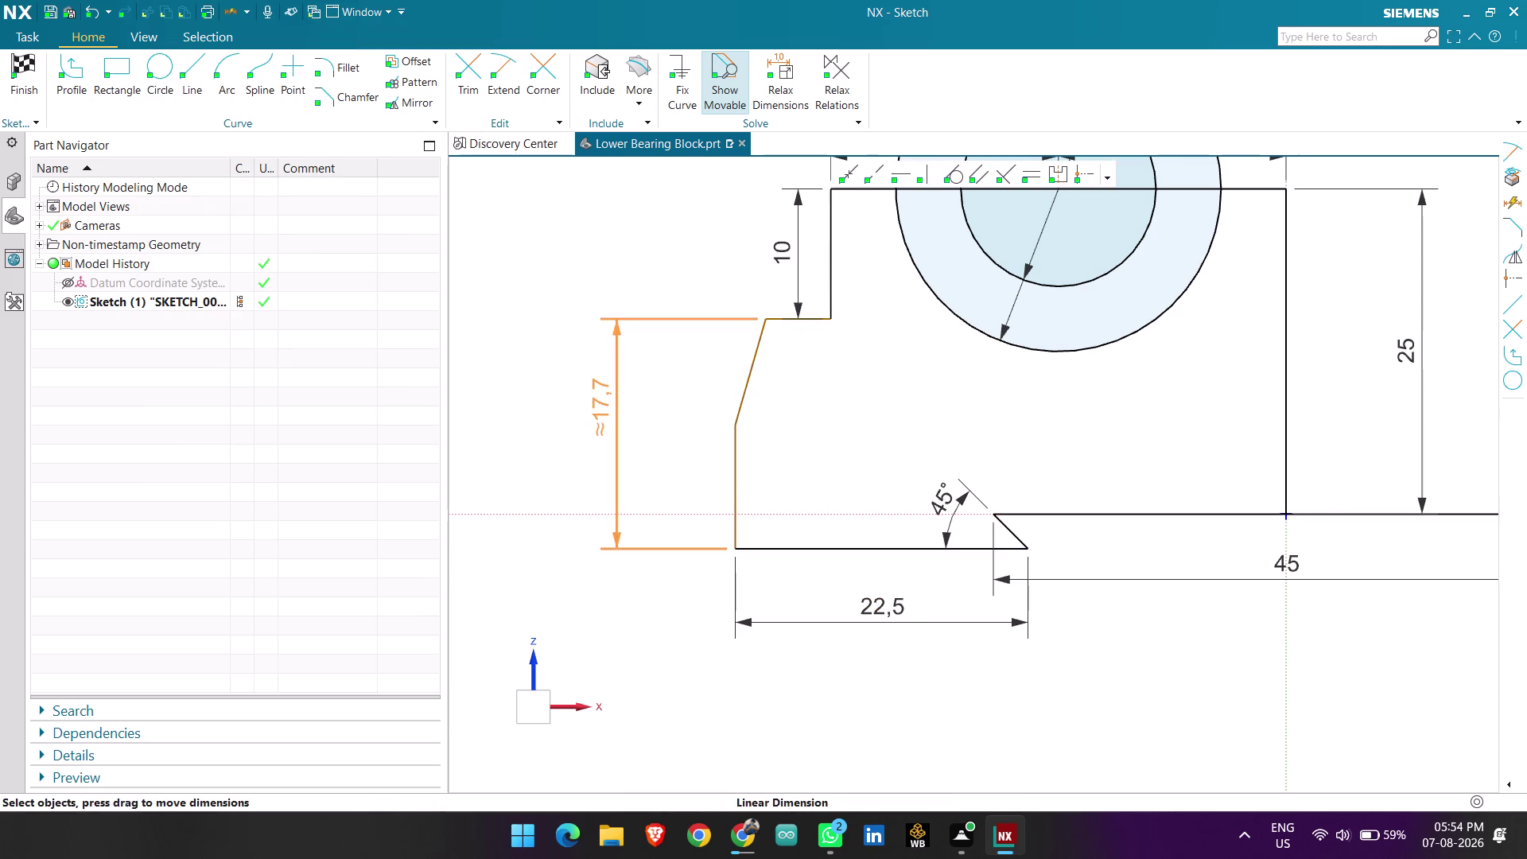
text(15)
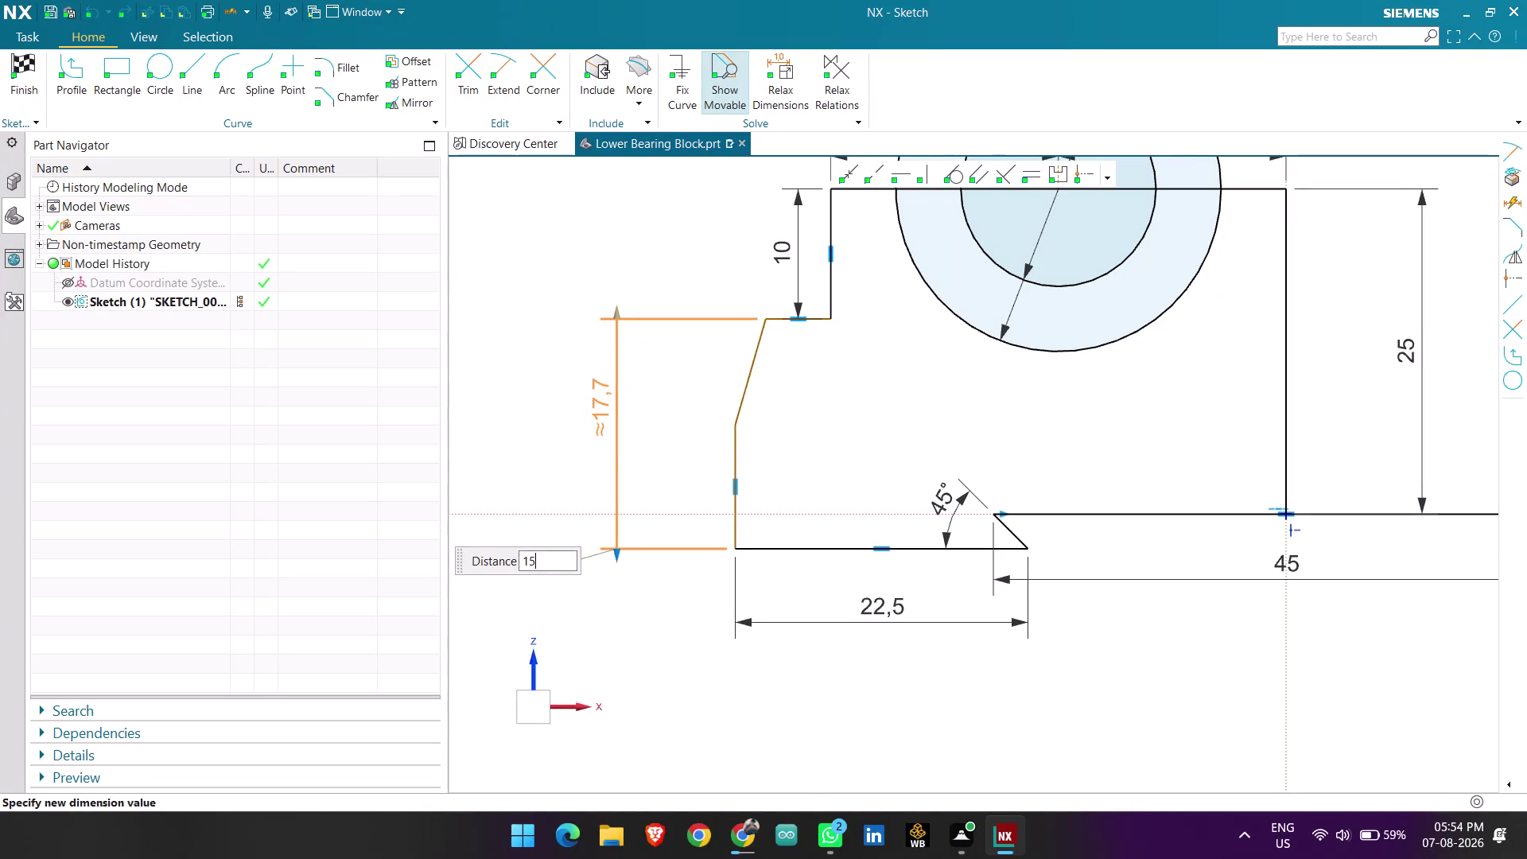
key(Return)
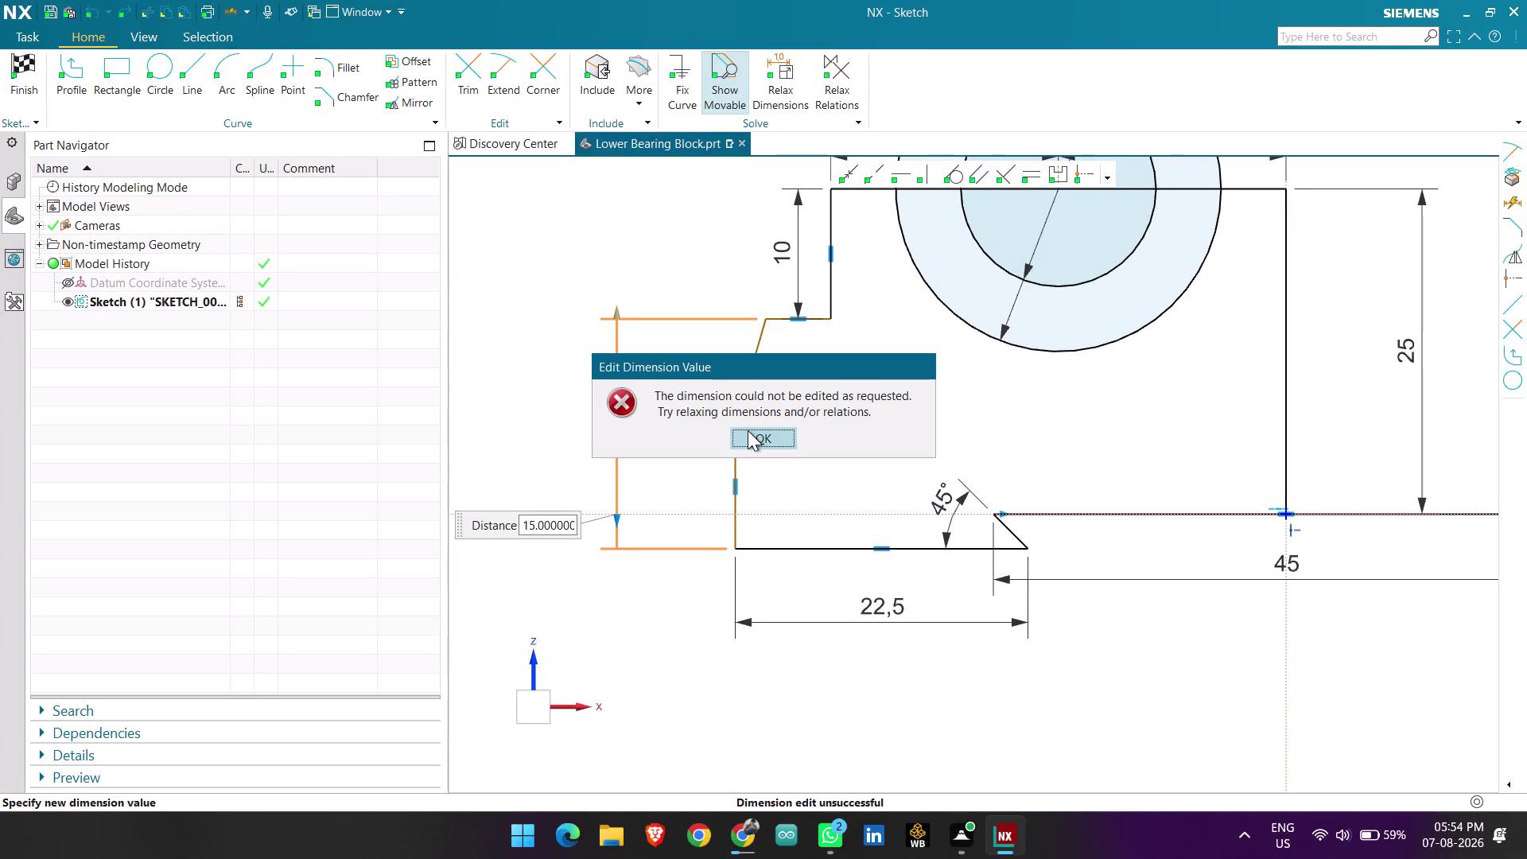
click(748, 430)
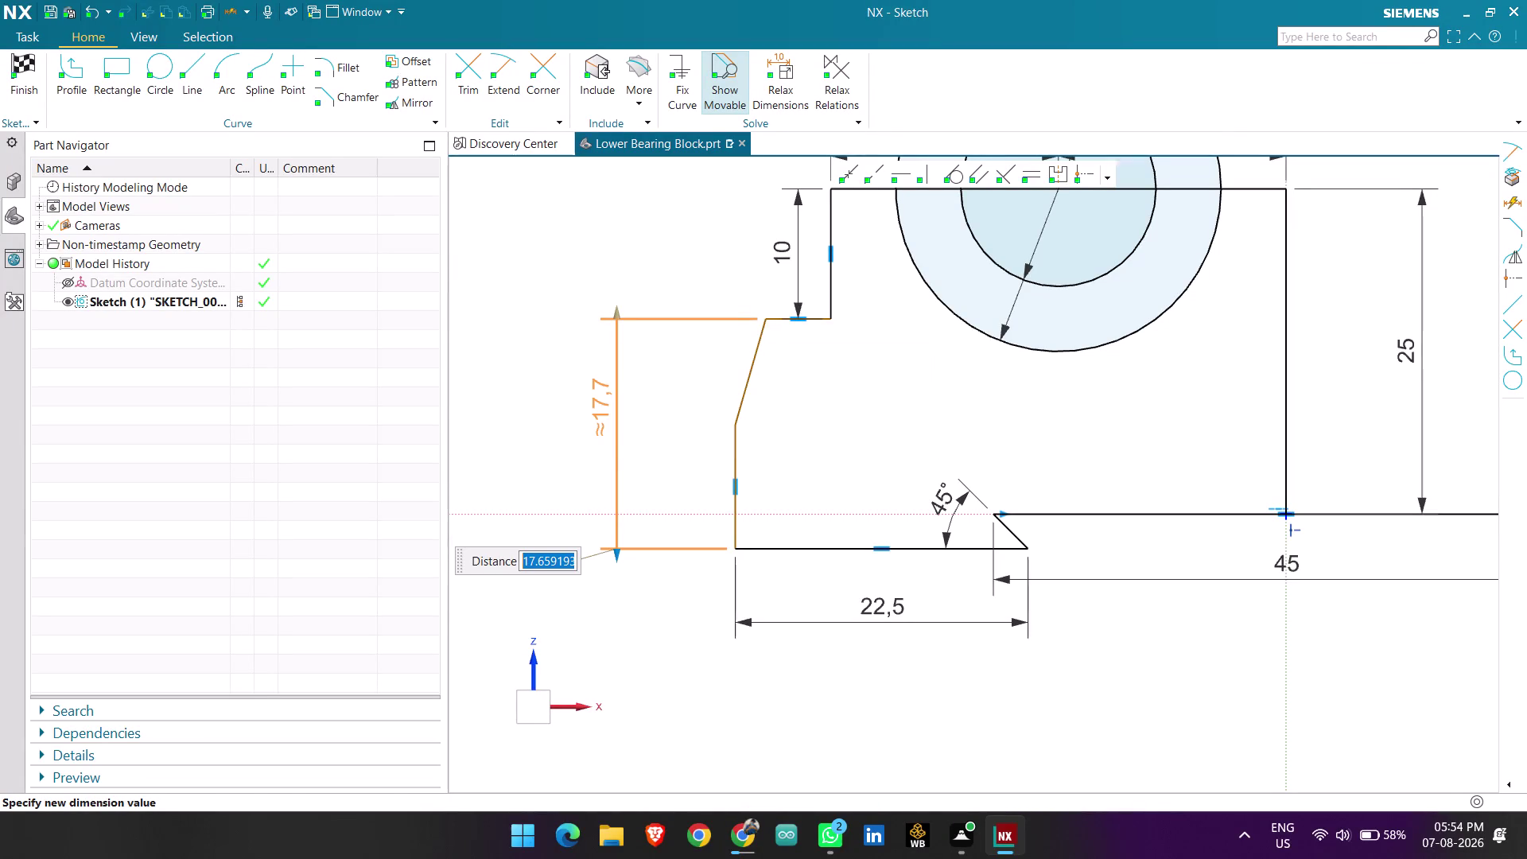
click(666, 443)
Delete the left vertical edge, then drag the small lower-right chamfer edge.
click(737, 463)
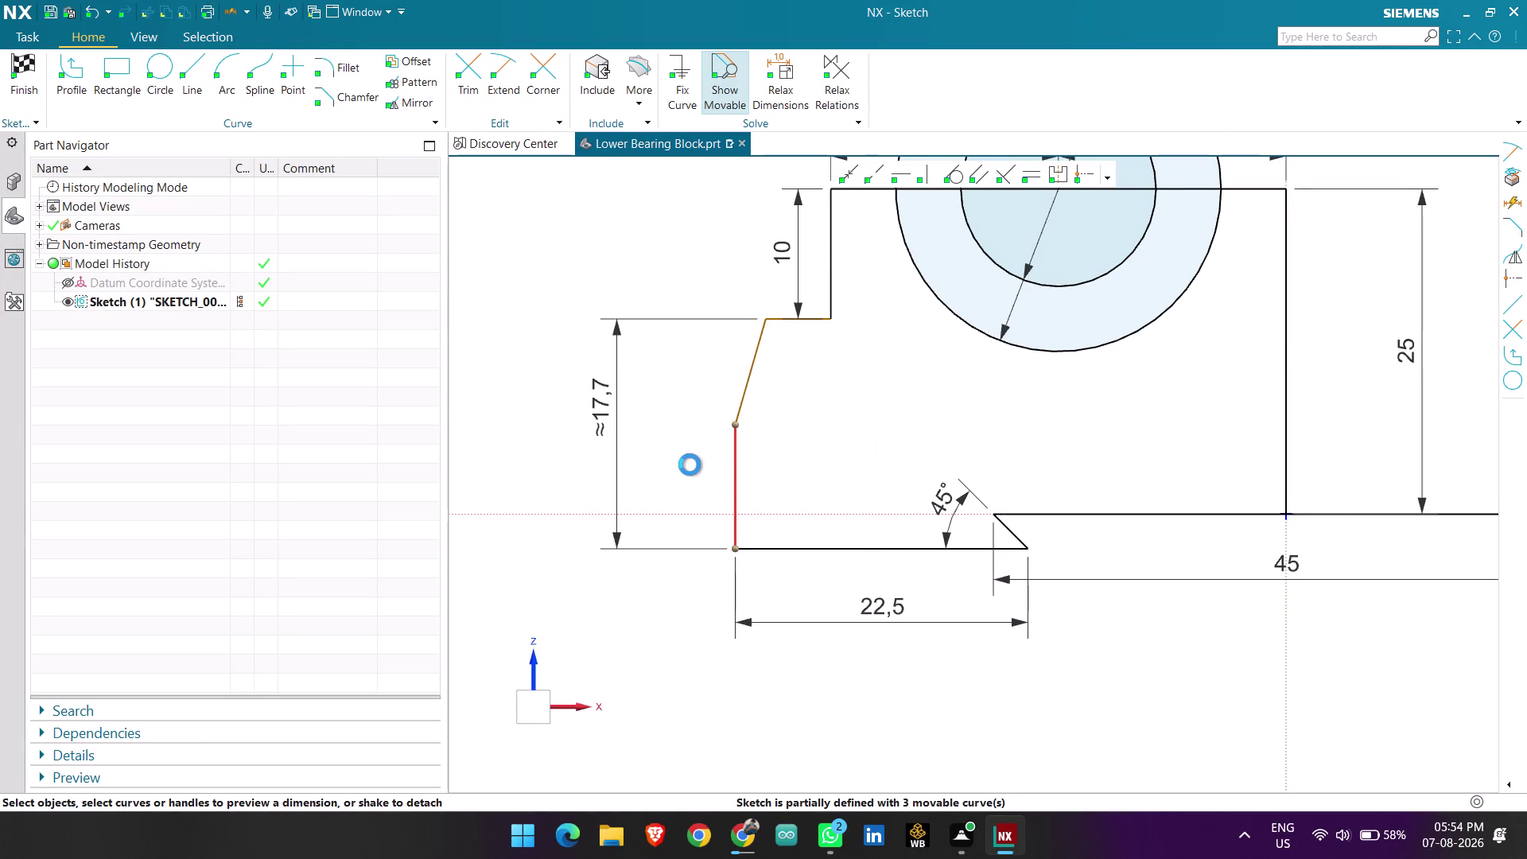
key(Delete)
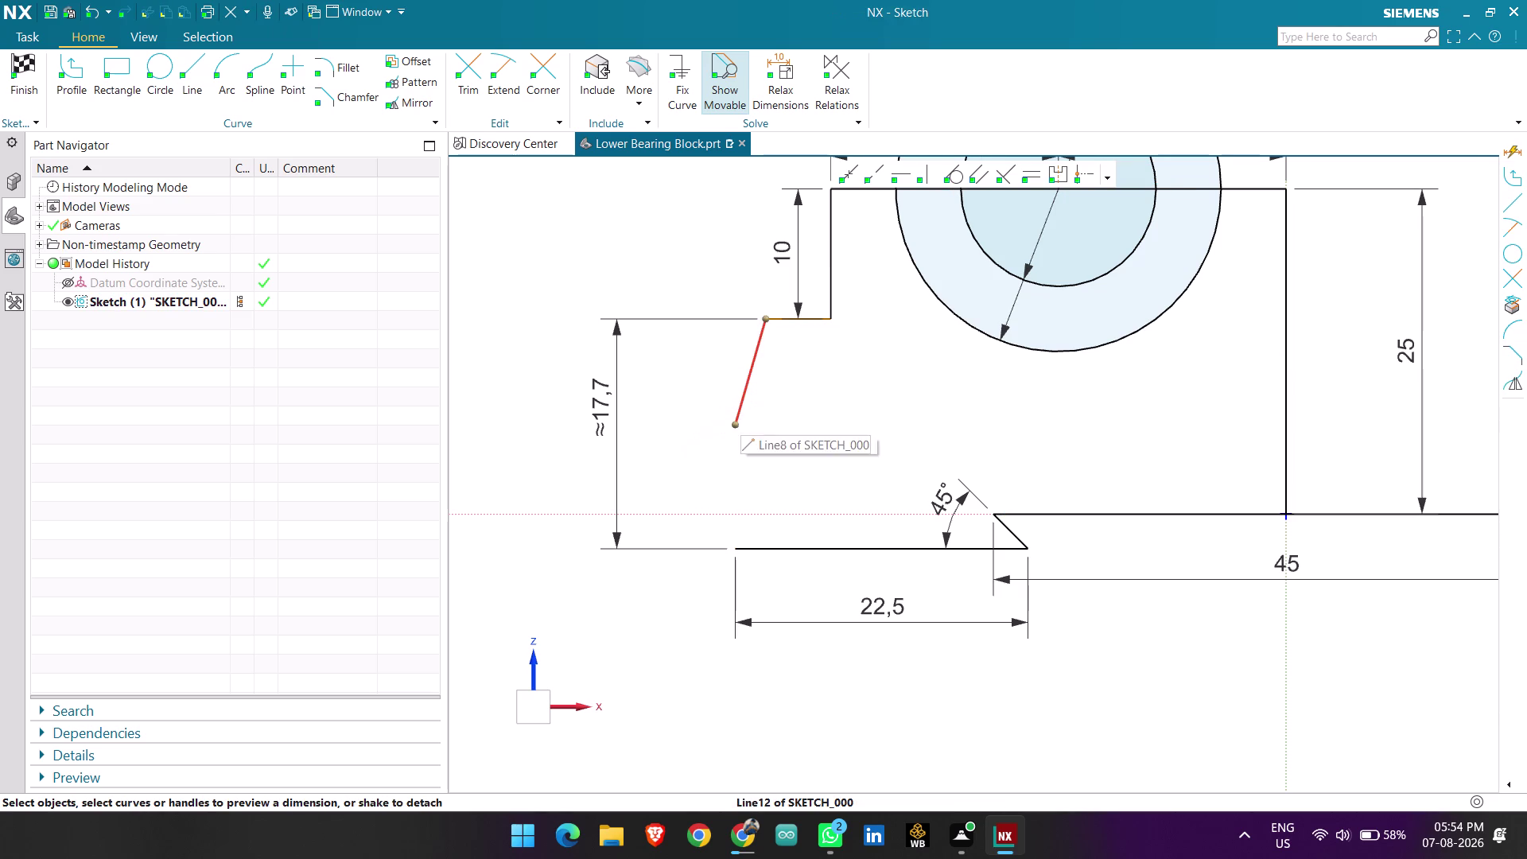
key(Escape)
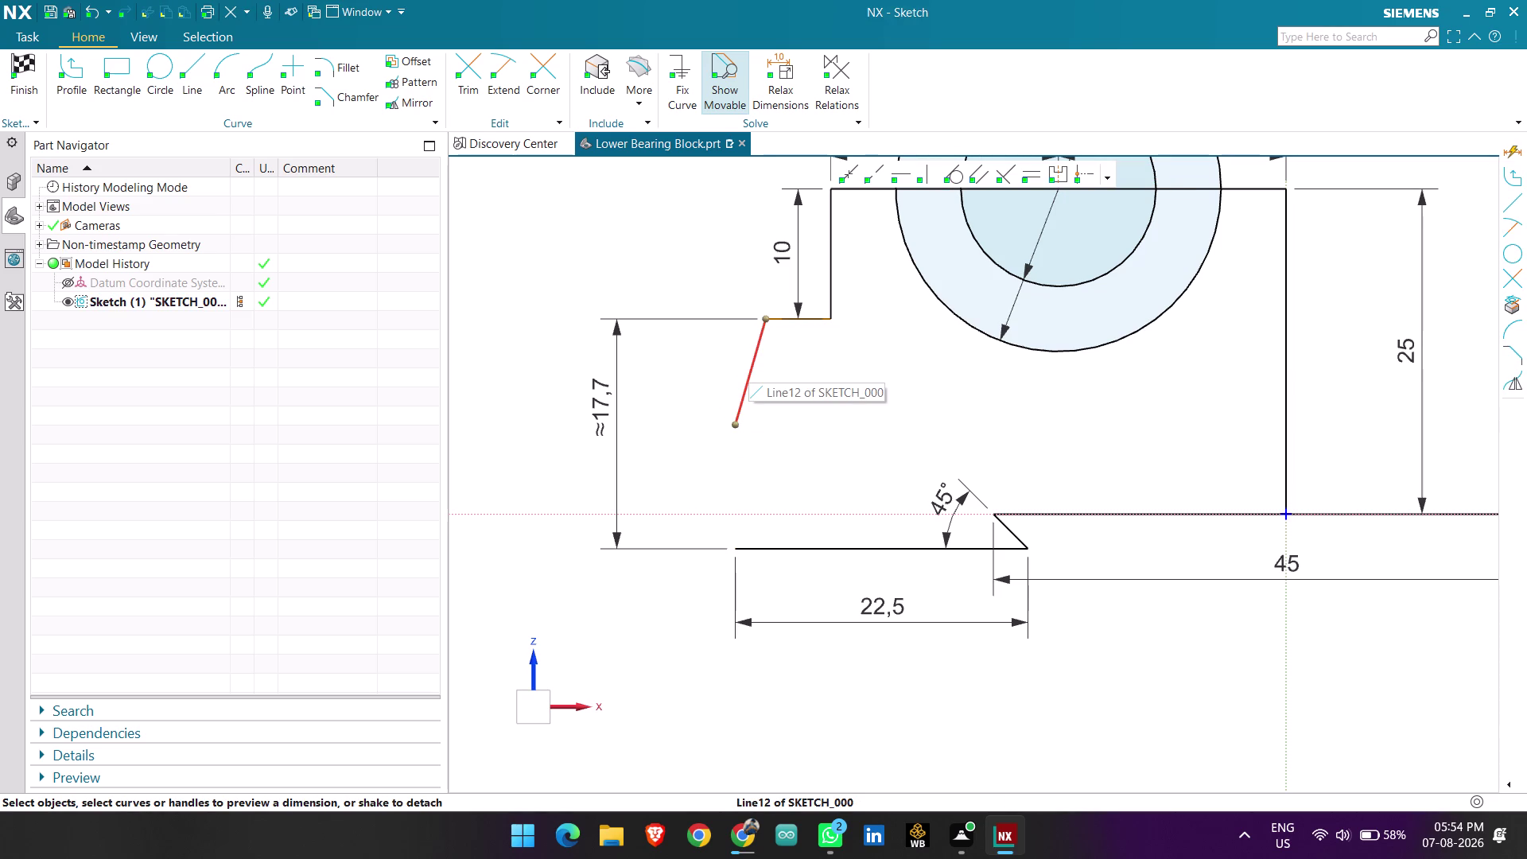
scroll(down, 3)
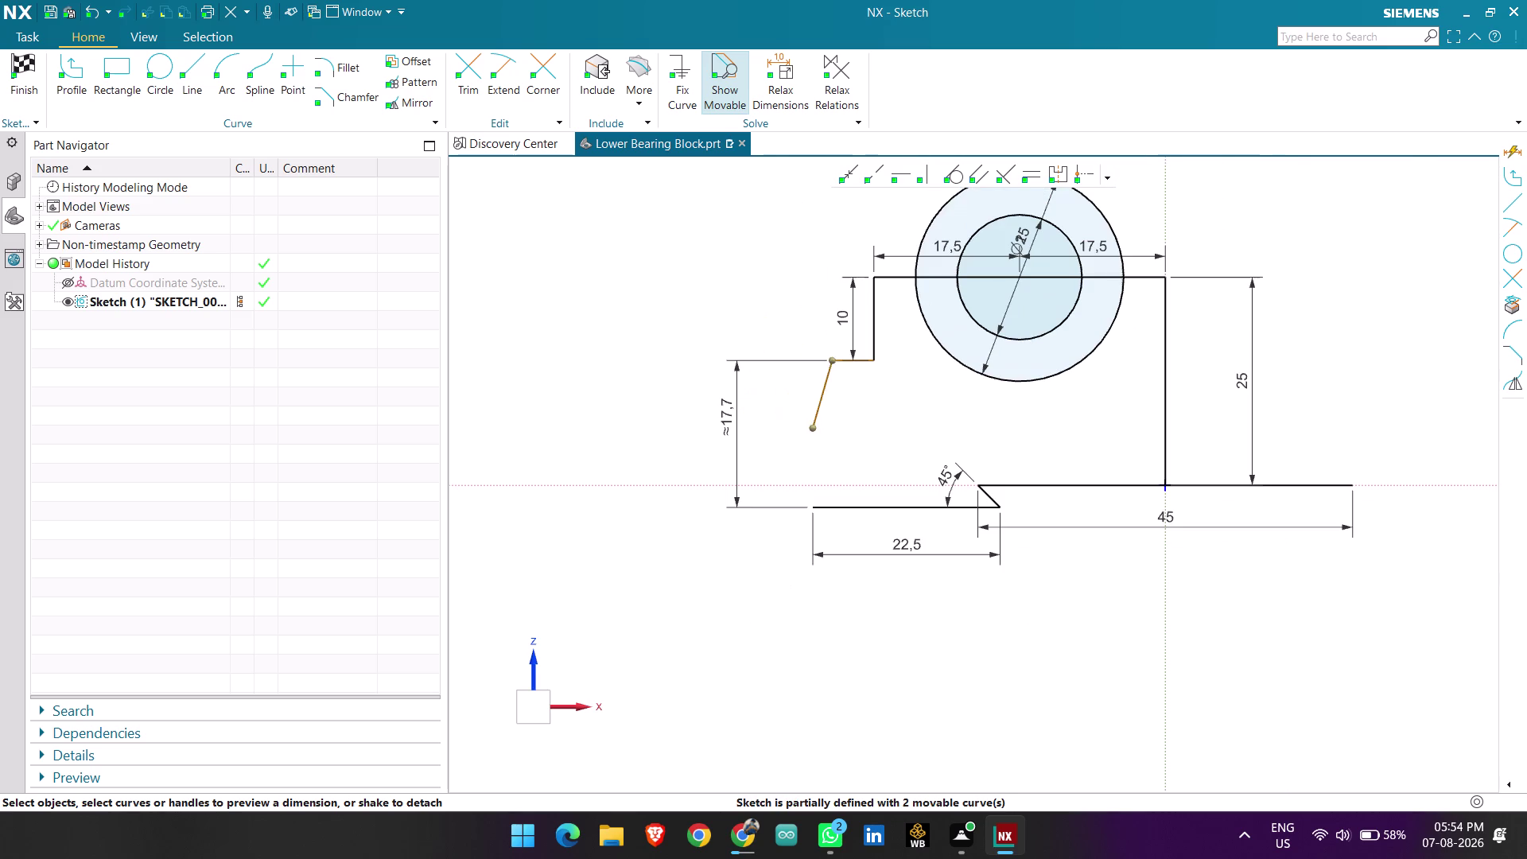
scroll(up, 3)
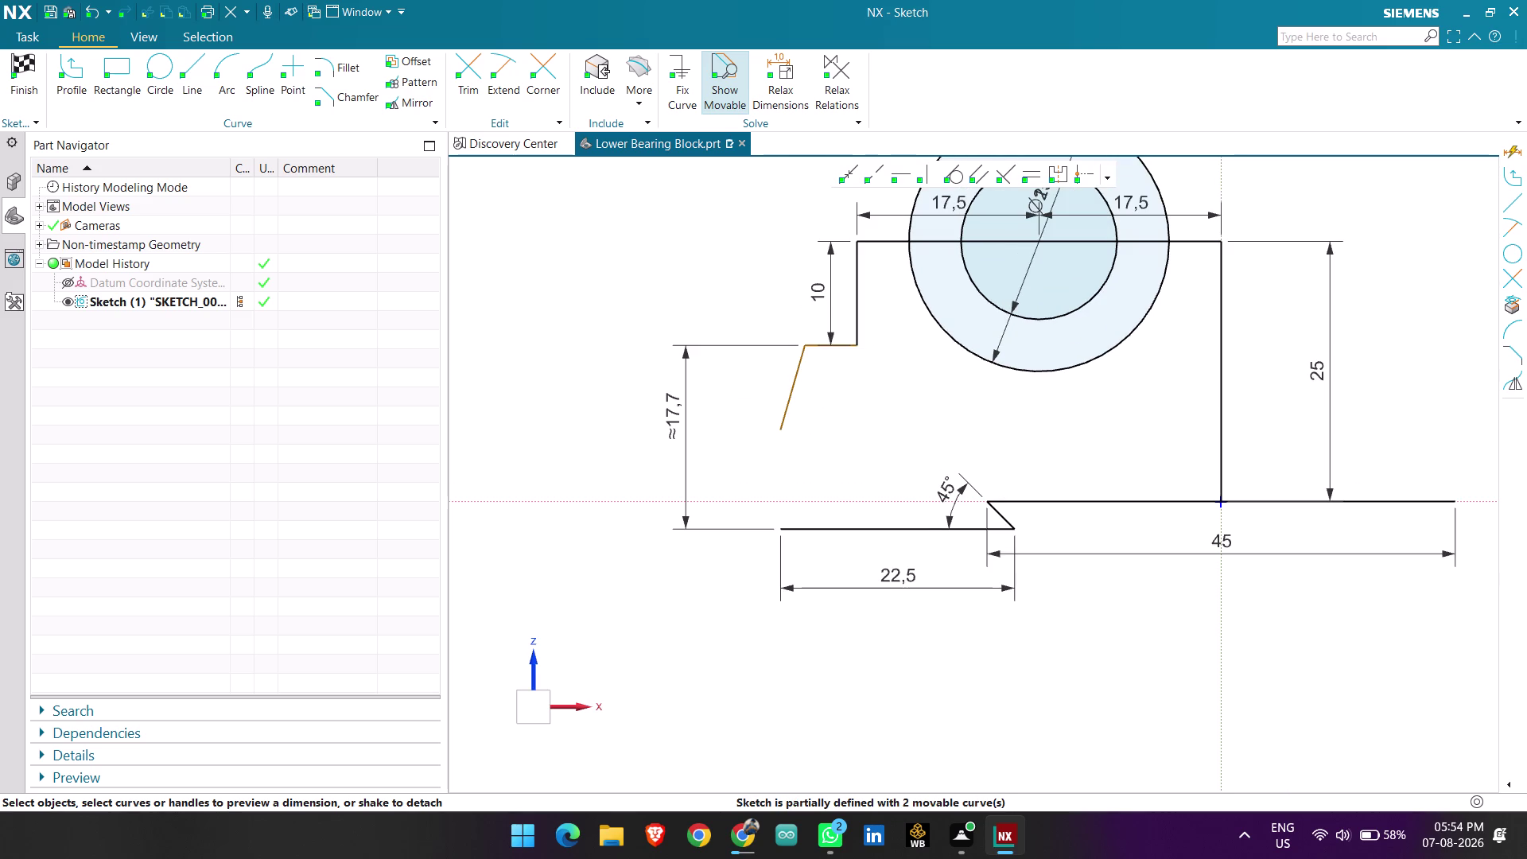
click(1000, 514)
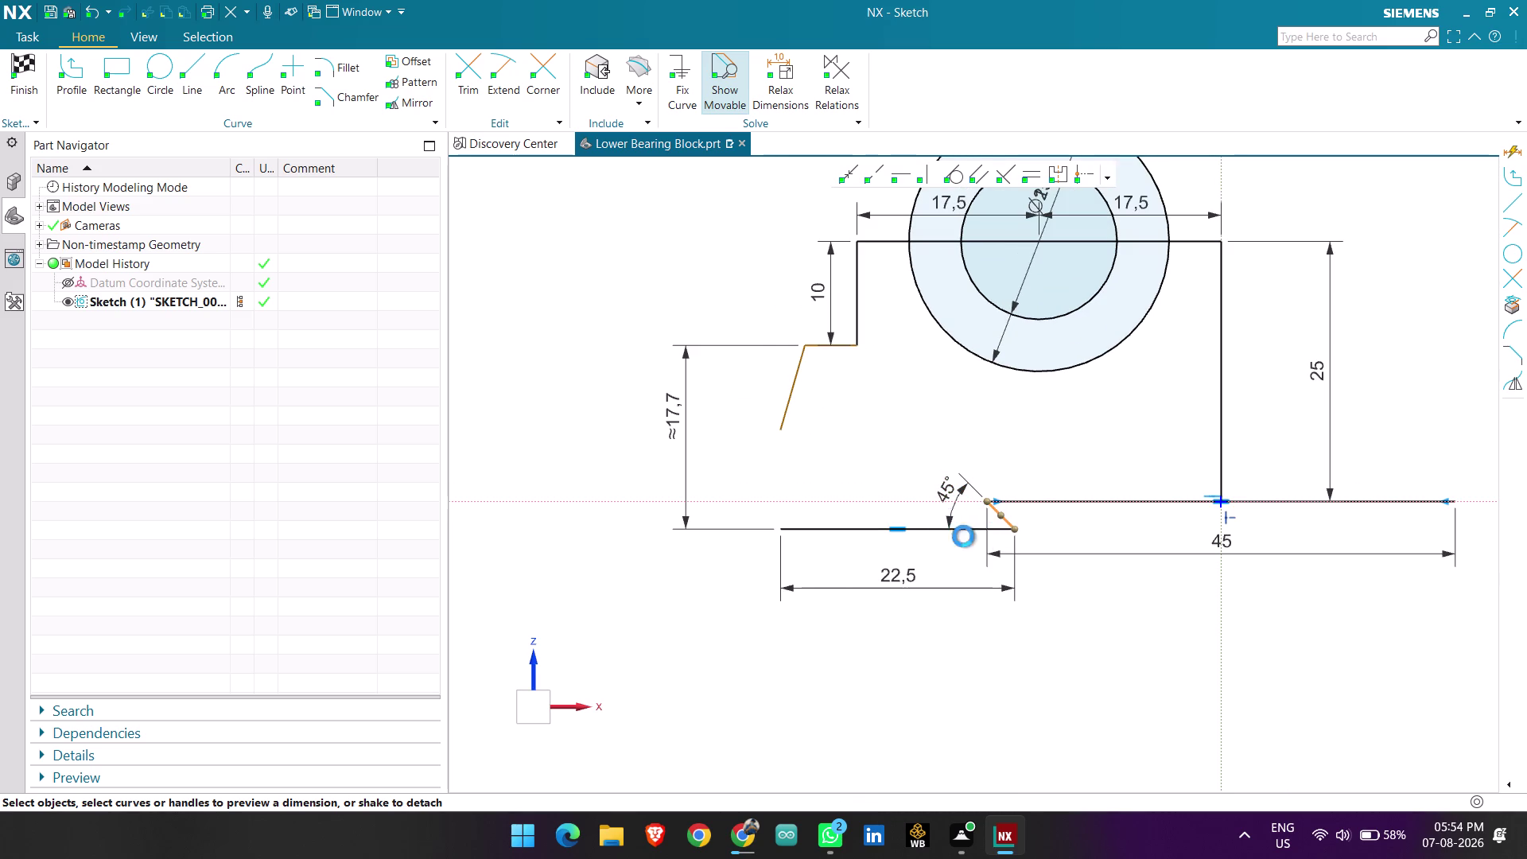
drag(1021, 502, 935, 516)
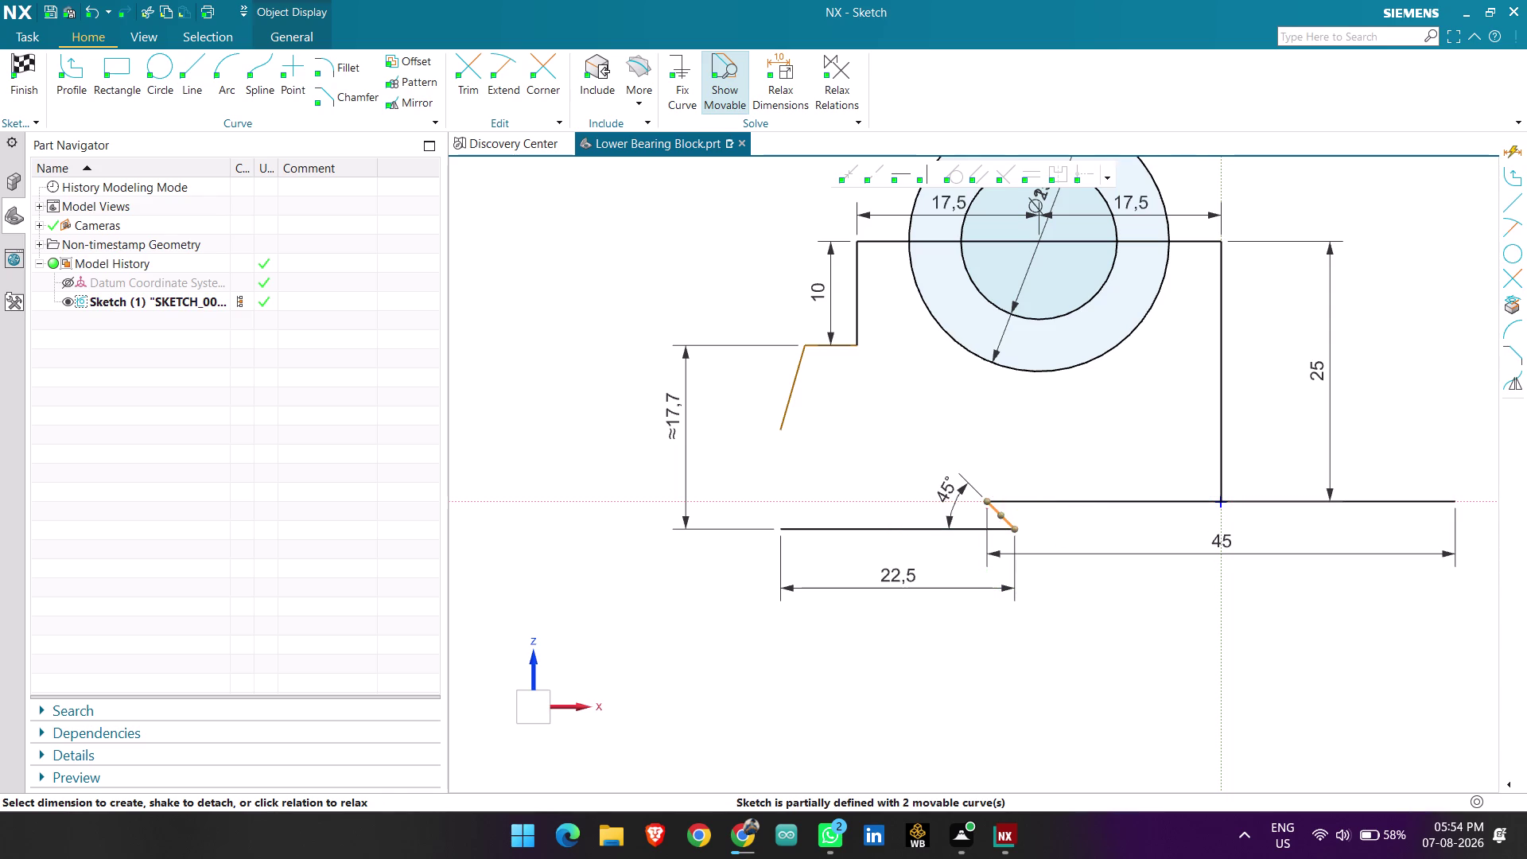
key(Escape)
key(Escape)
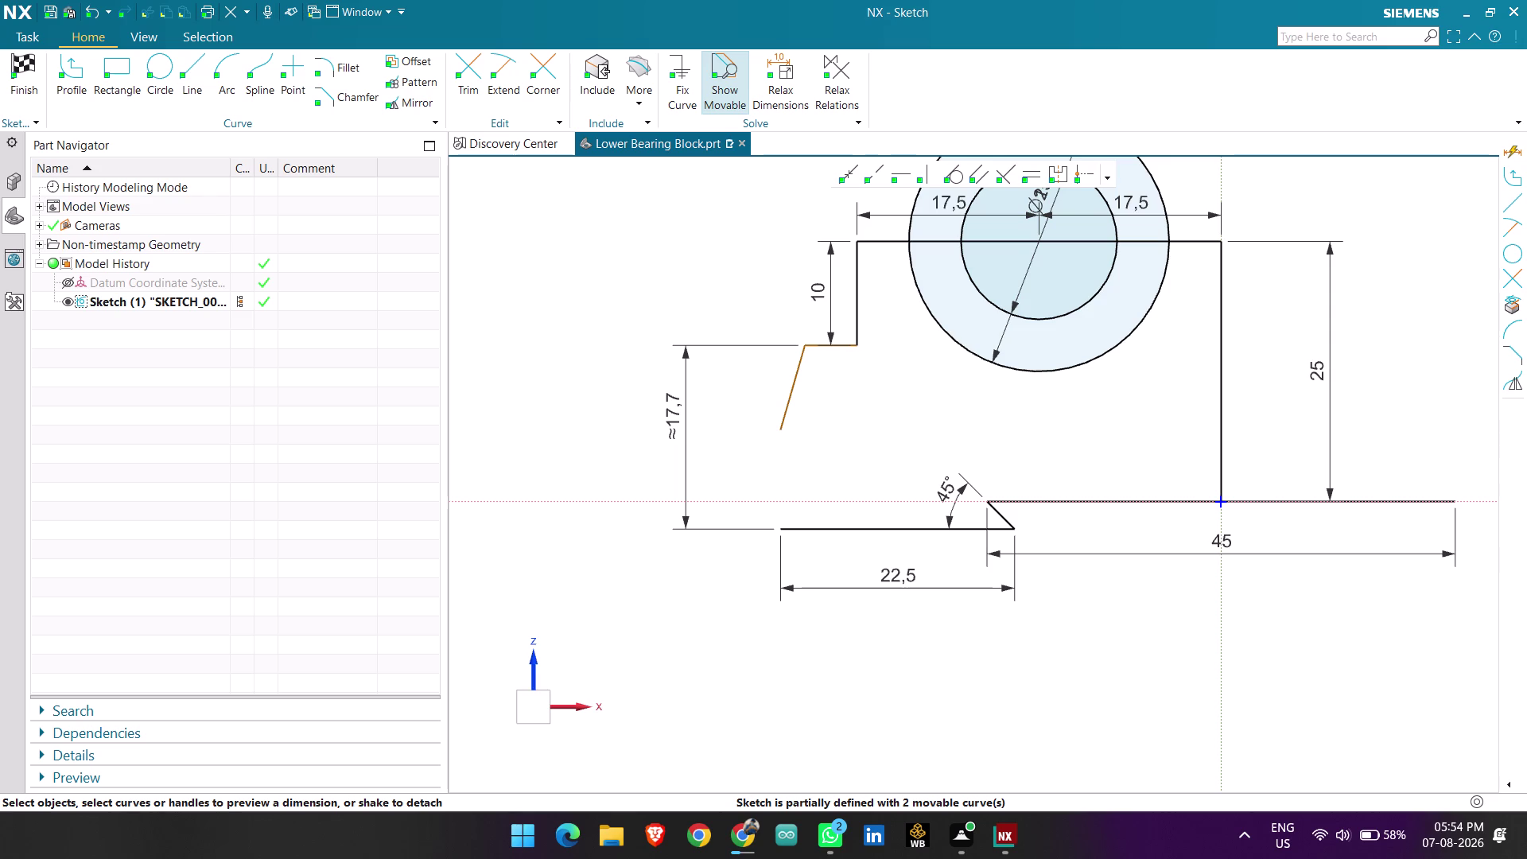
Dimension the vertical step between the bottom line and the raised edge at 5.
key(d)
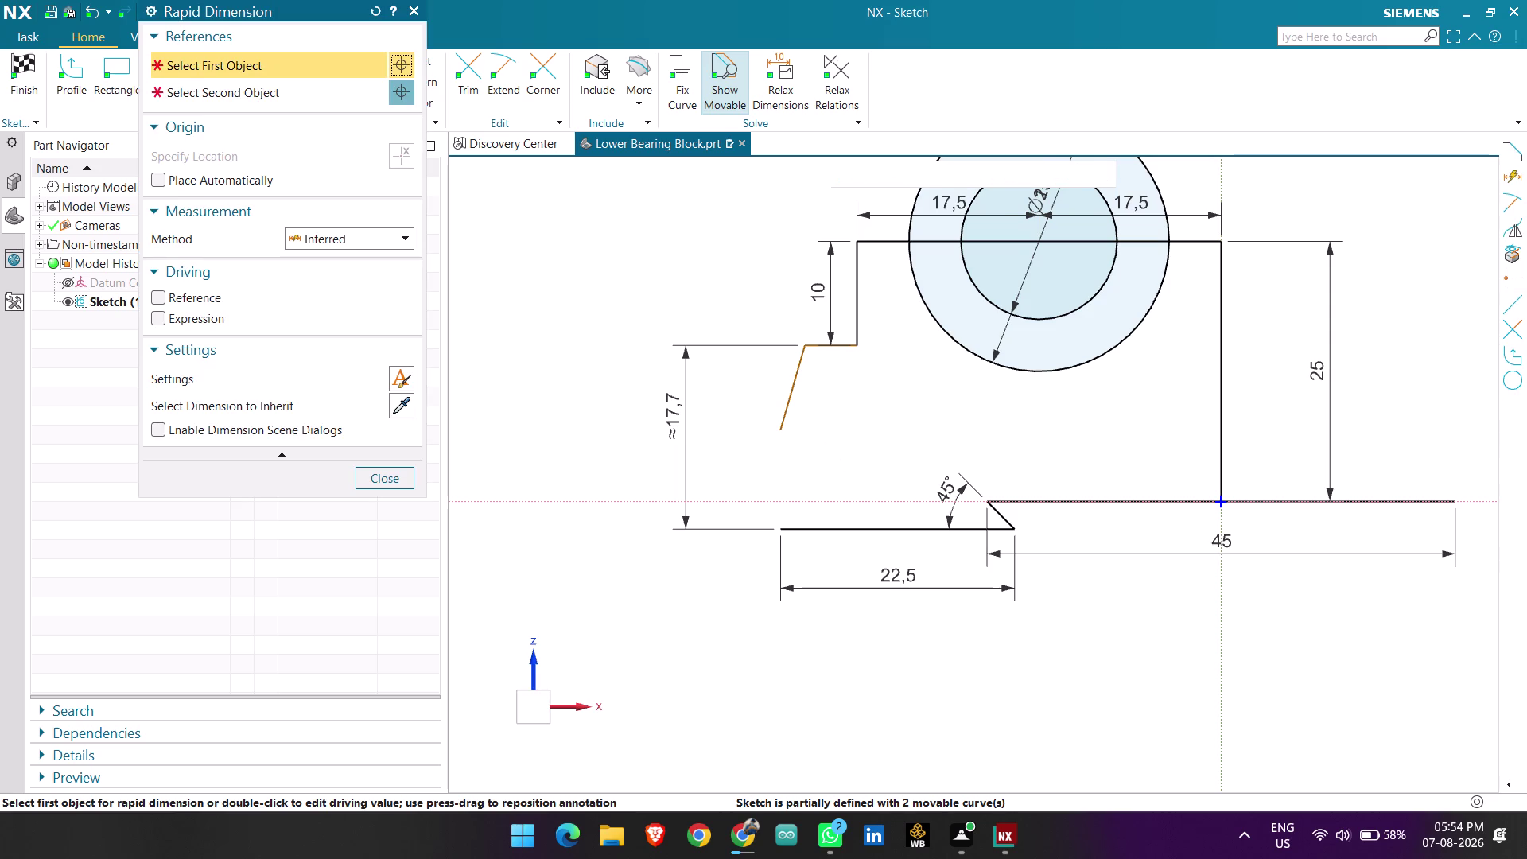
click(986, 501)
click(1012, 528)
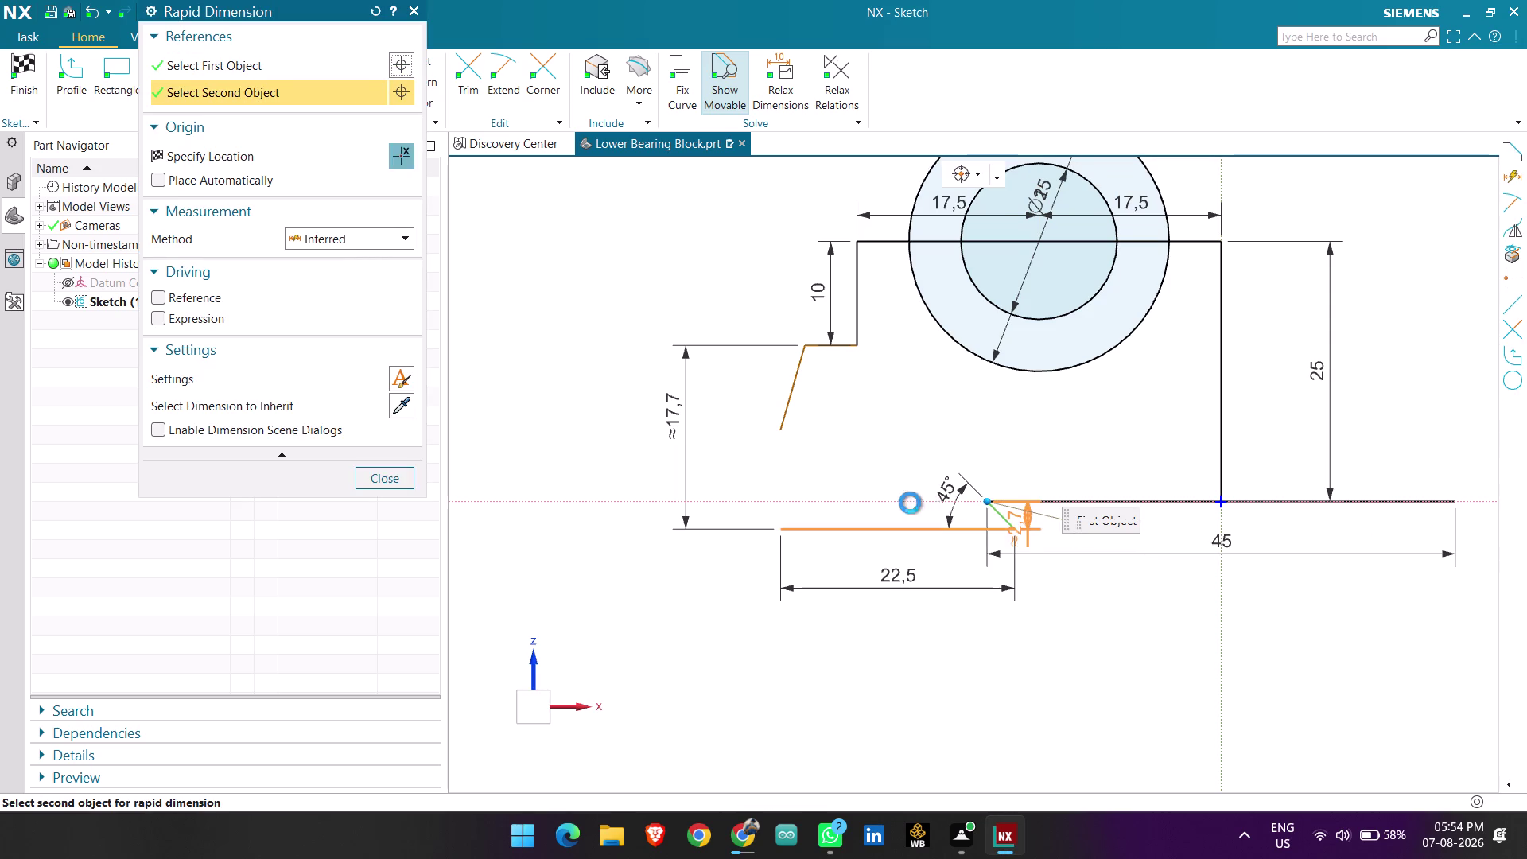
click(868, 490)
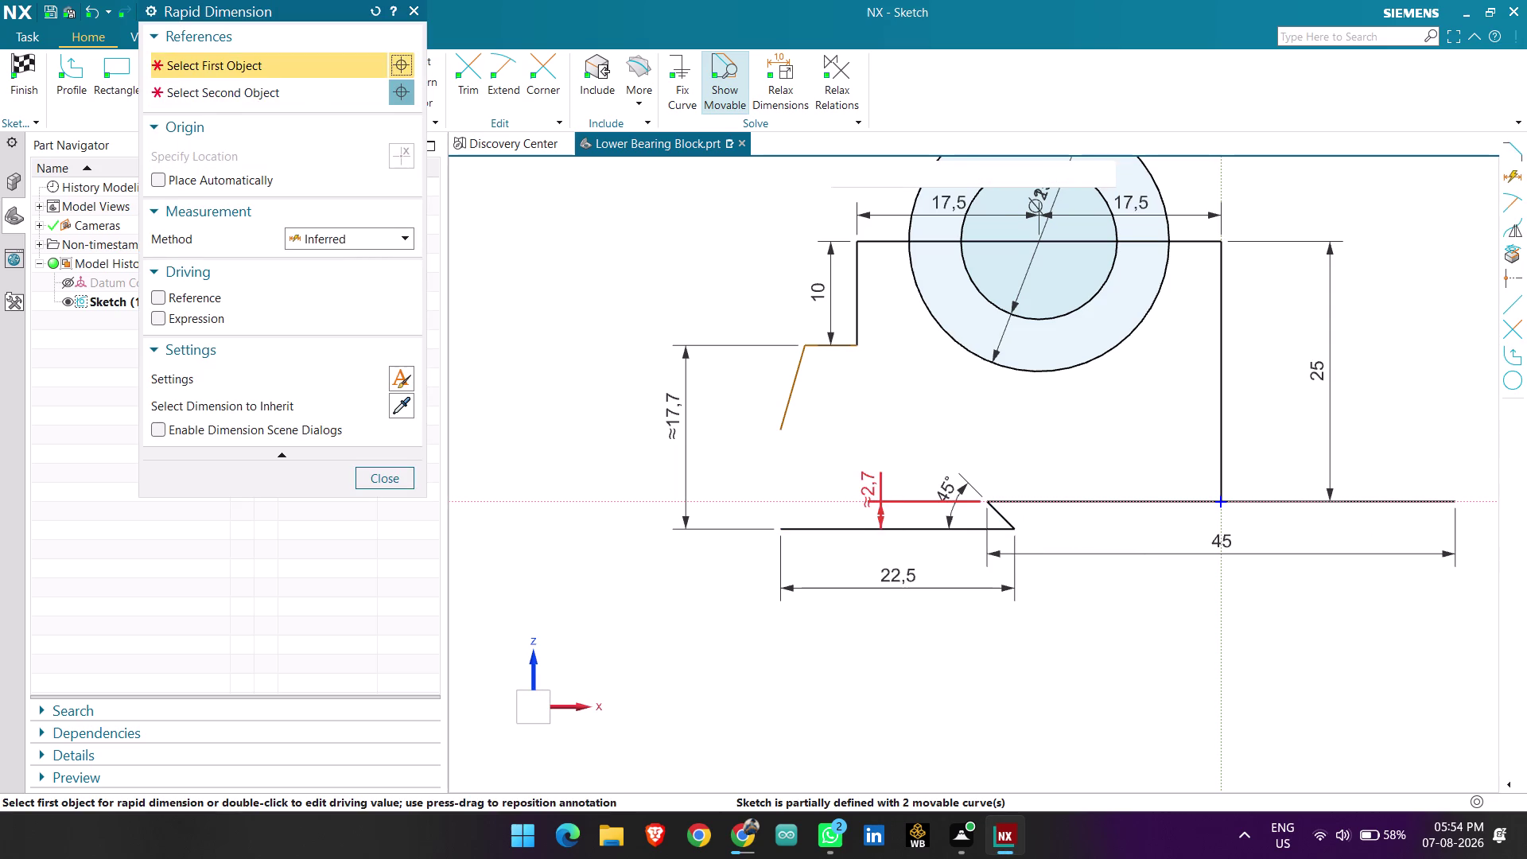
key(Escape)
double_click(866, 484)
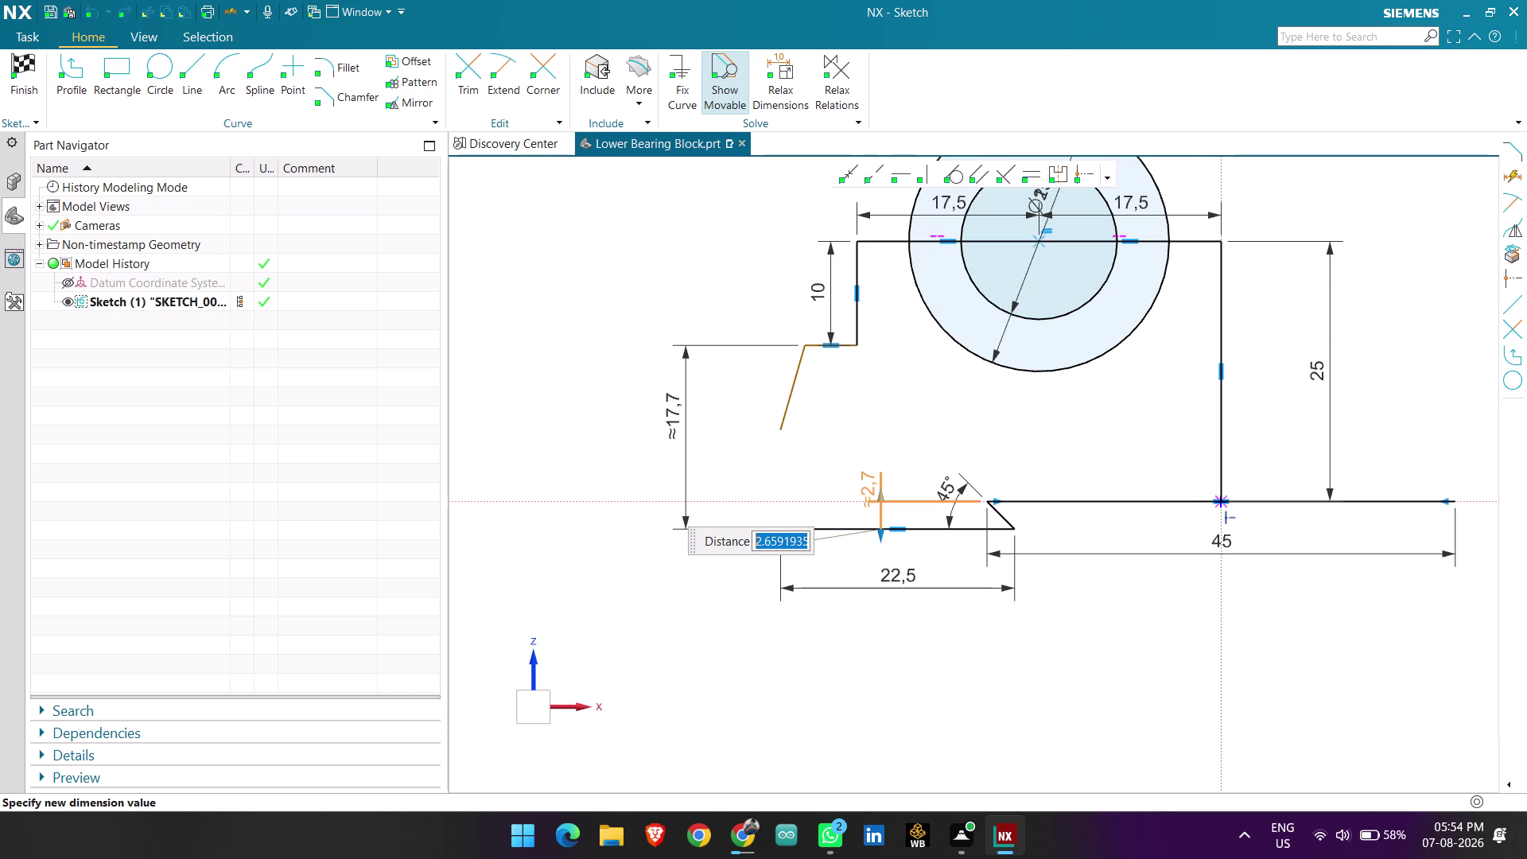
key(5)
key(Return)
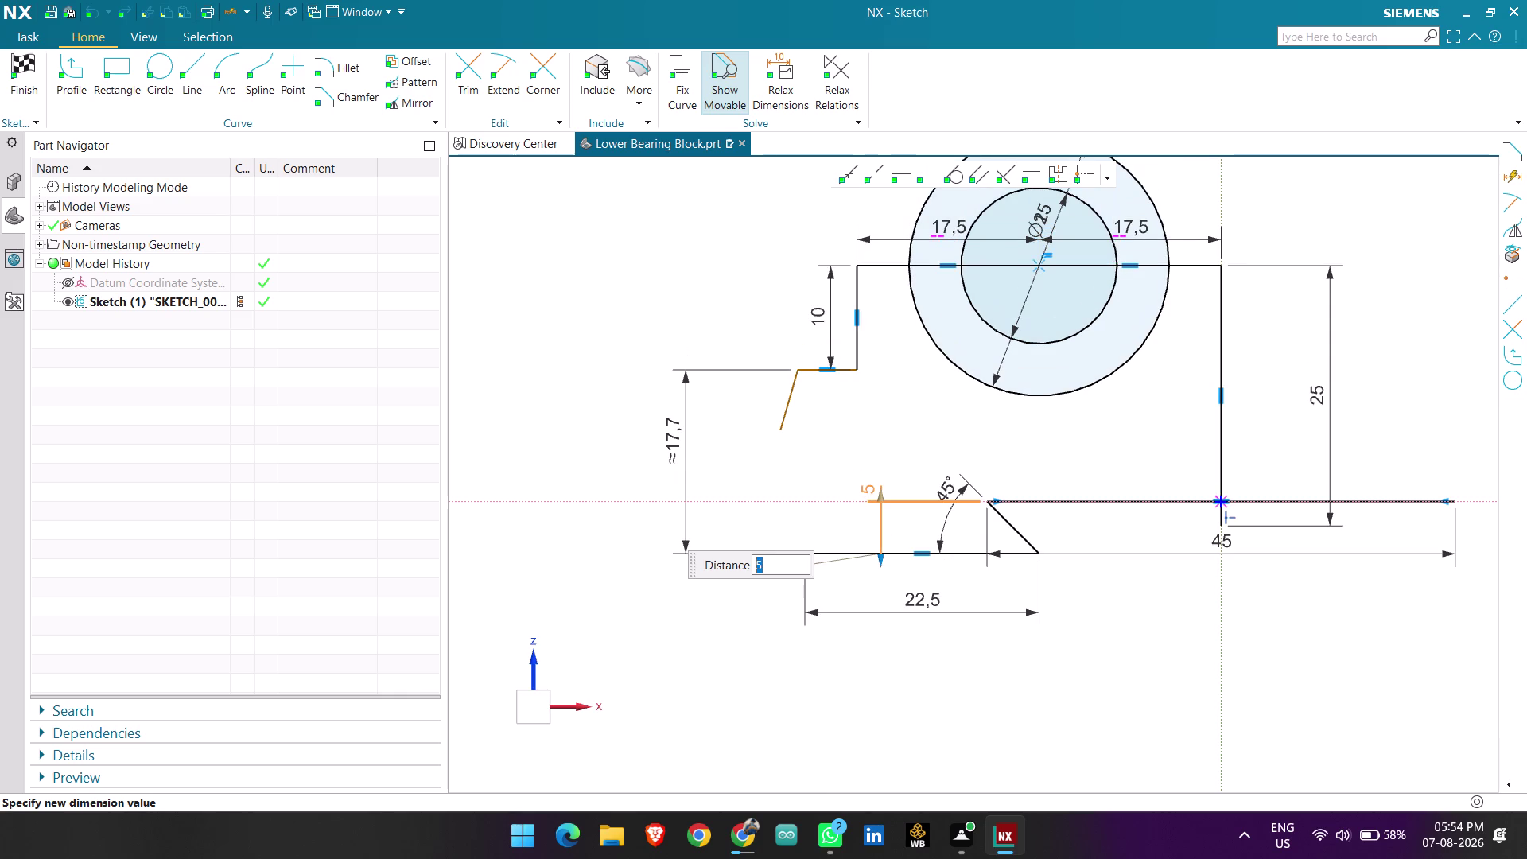
scroll(down, 3)
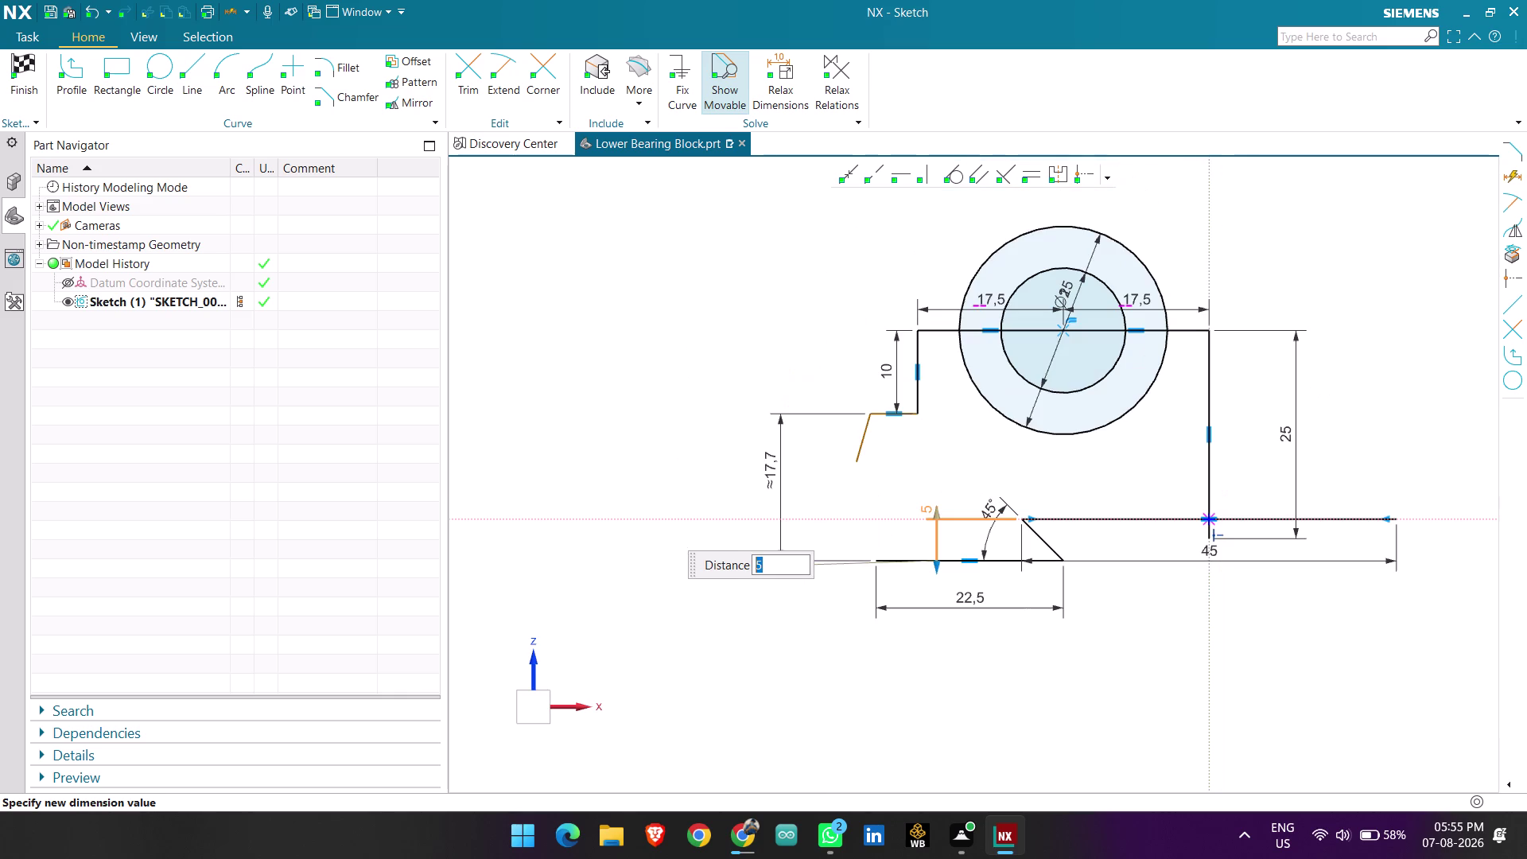
middle_click(1143, 600)
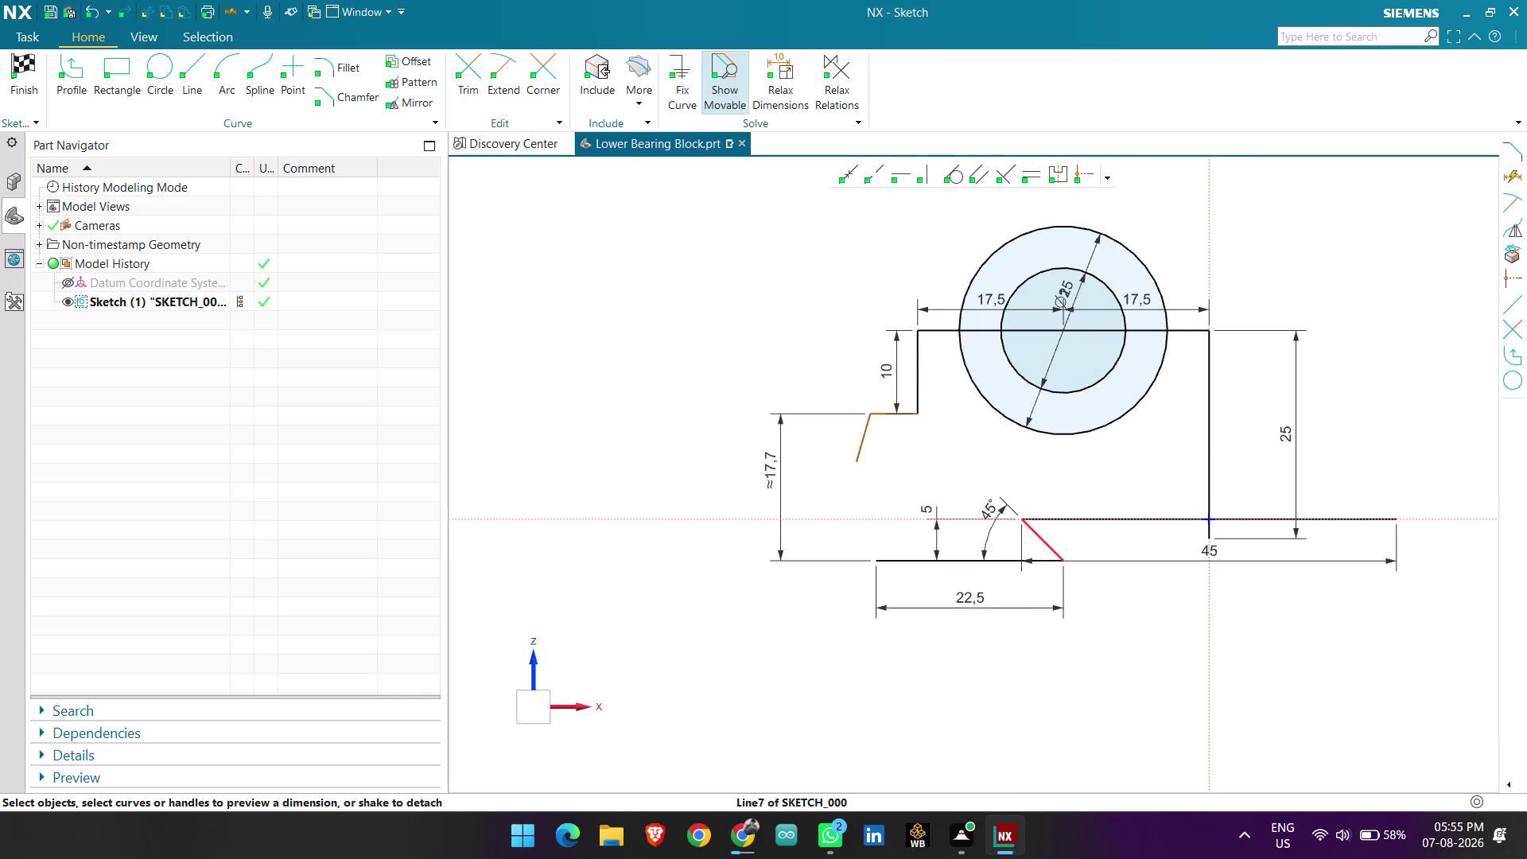
scroll(up, 3)
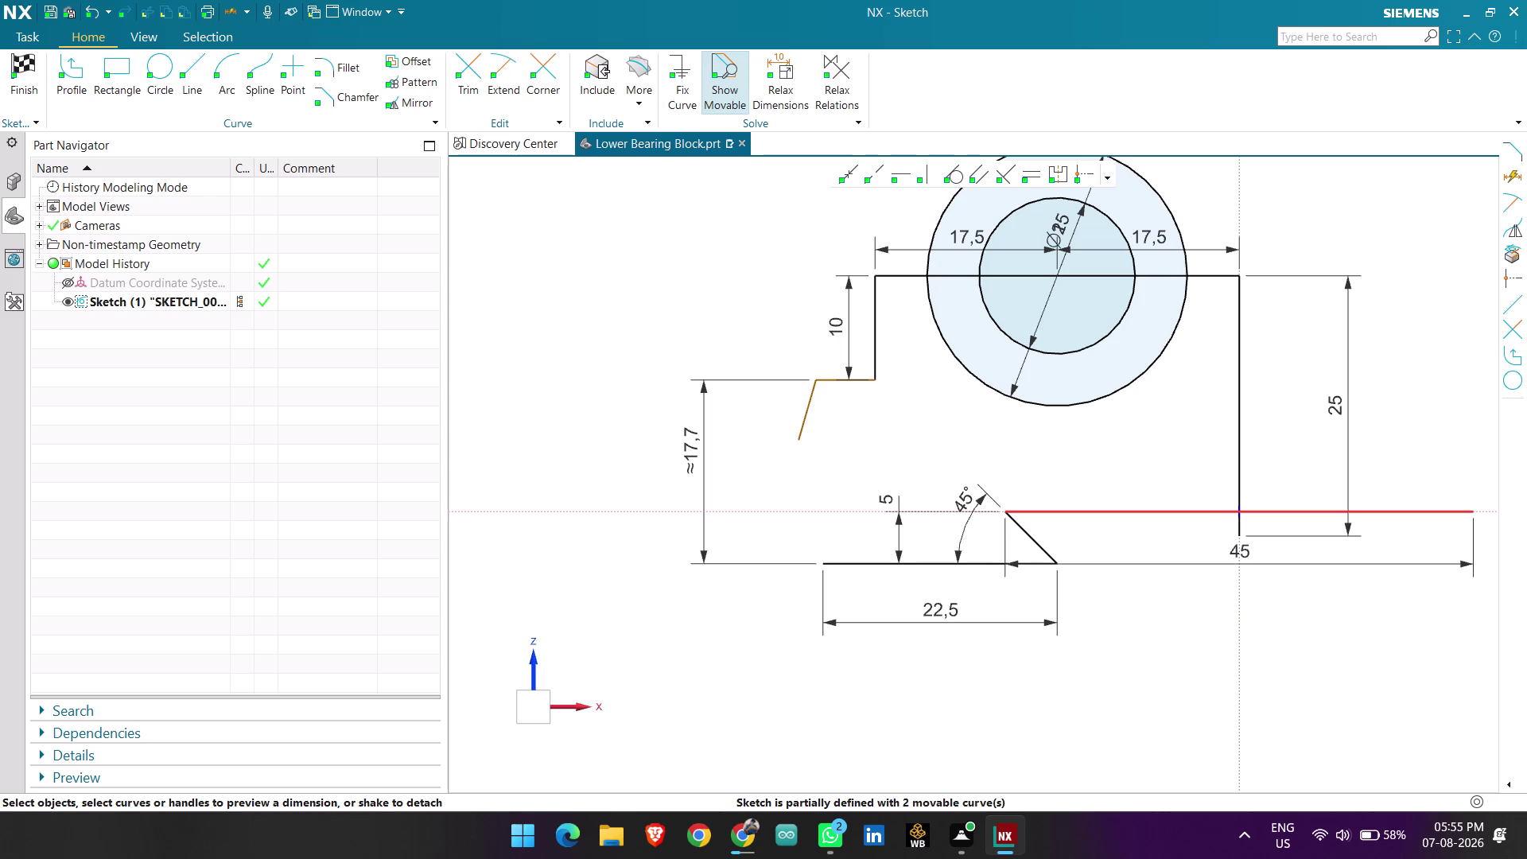
Undo the last five changes, then redo three of them.
key(ctrl+z)
key(ctrl+z)
key(ctrl+z)
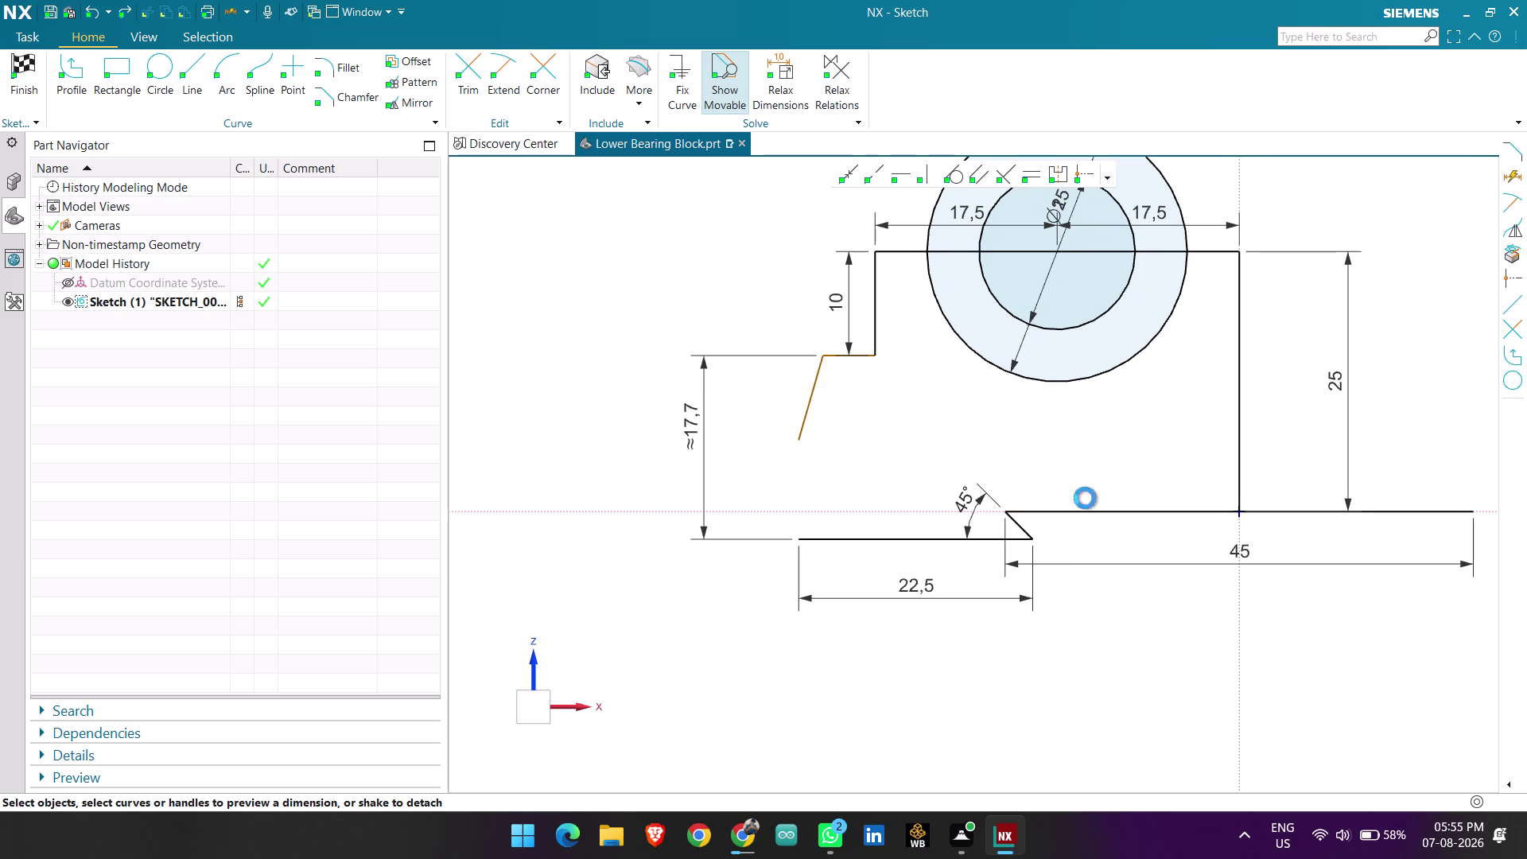
key(ctrl+z)
key(ctrl+z)
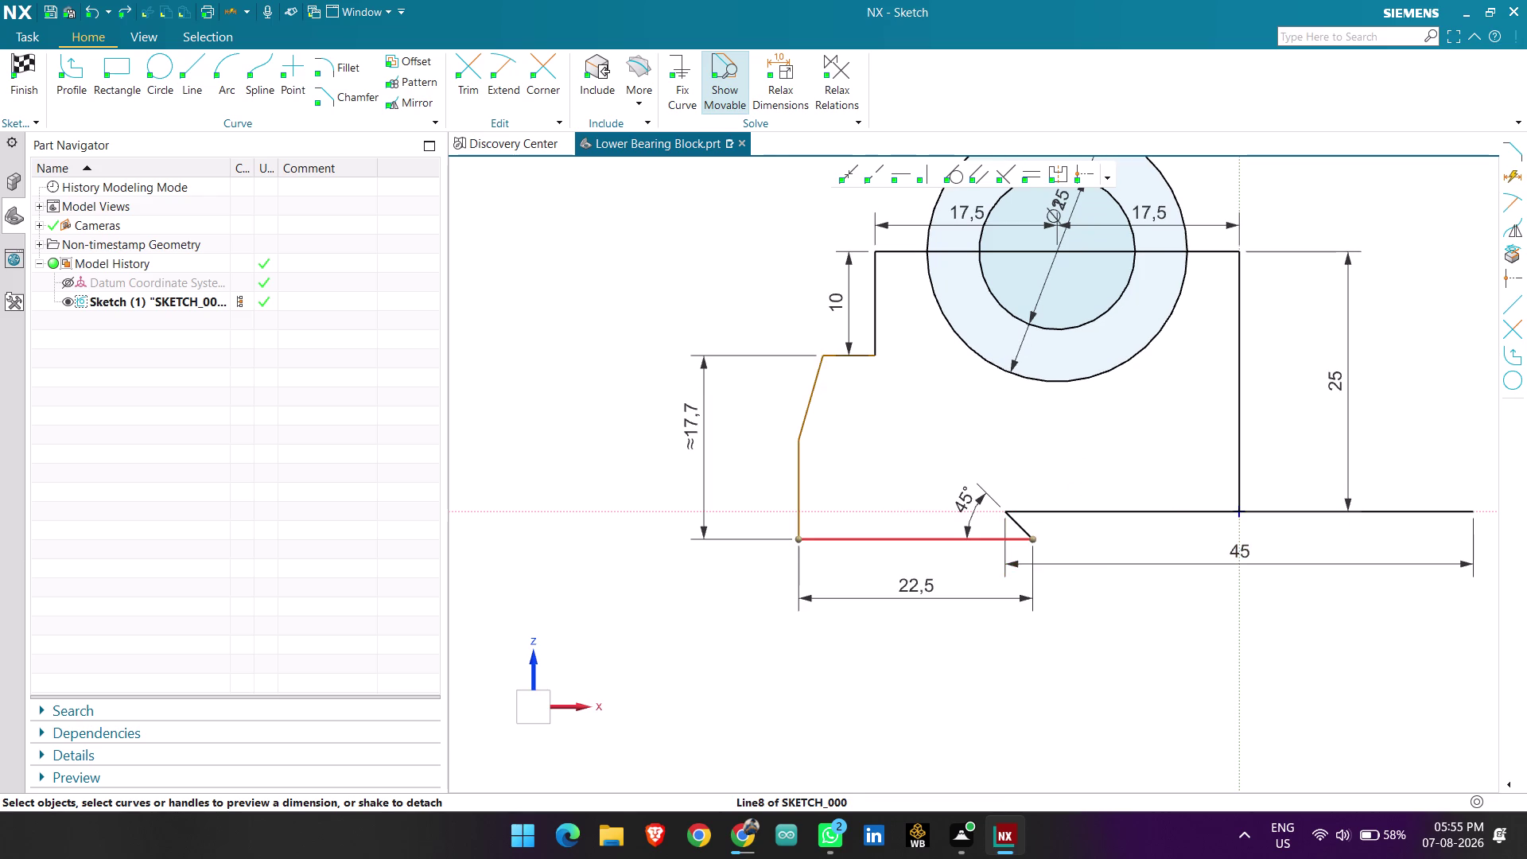
key(ctrl+y)
key(ctrl+y)
key(ctrl+y)
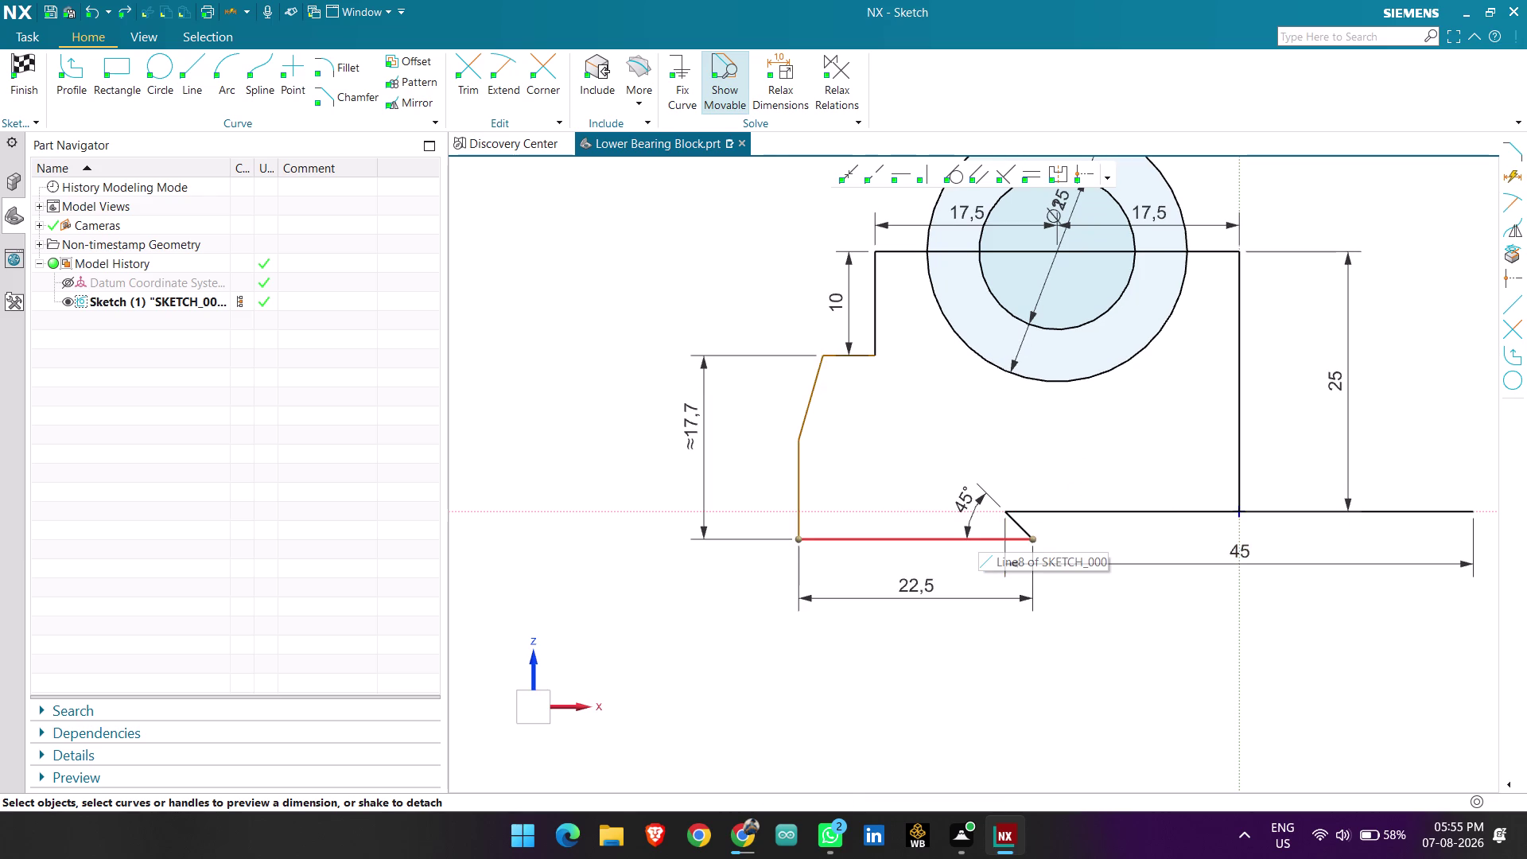
Delete the chamfer's 45° angle dimension and start a new dimension at its top corner.
click(976, 511)
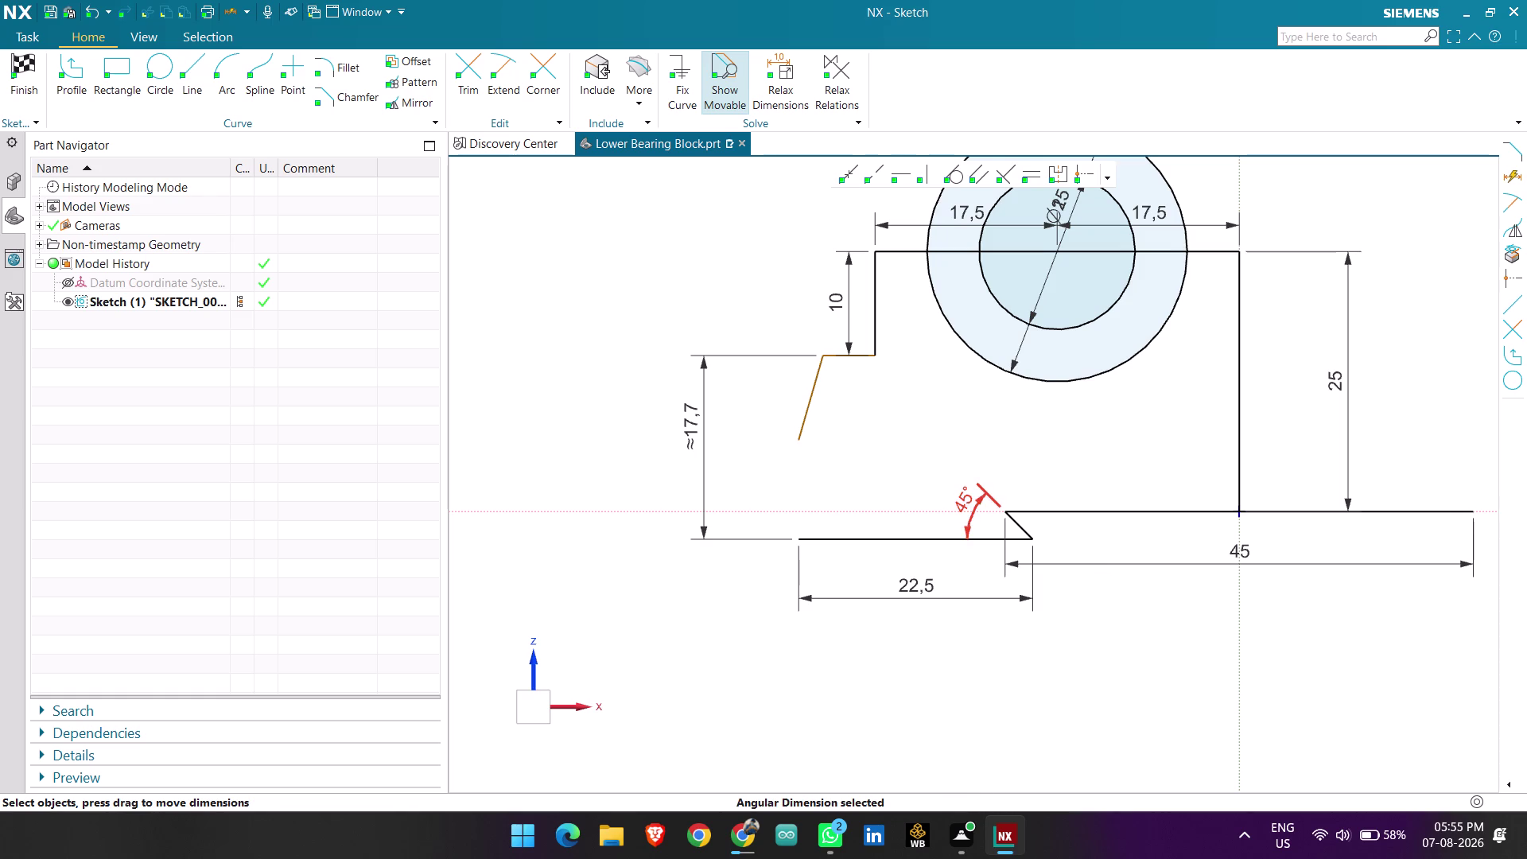
key(Delete)
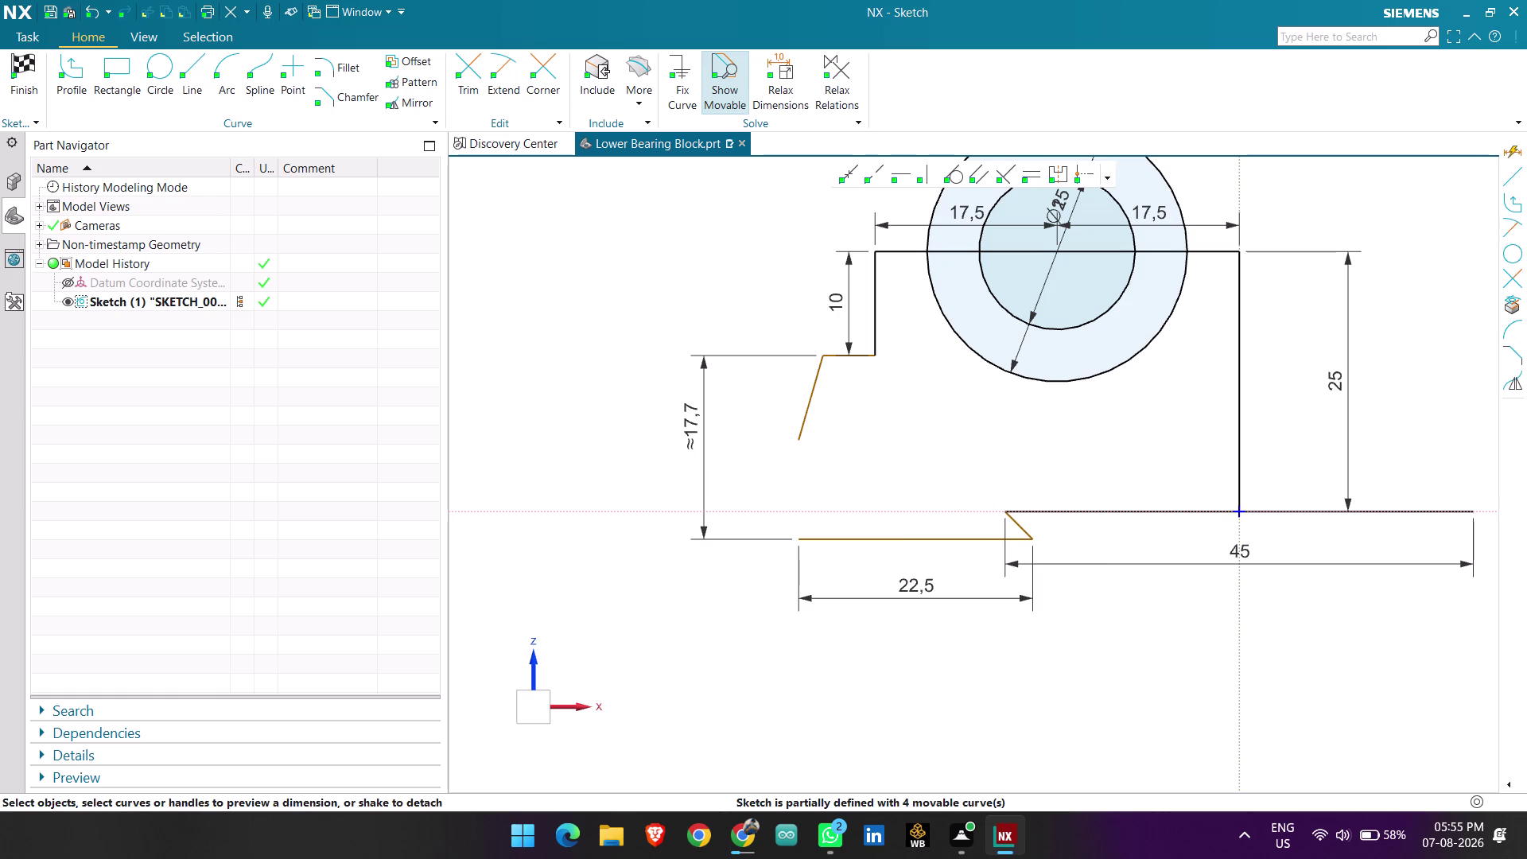
key(d)
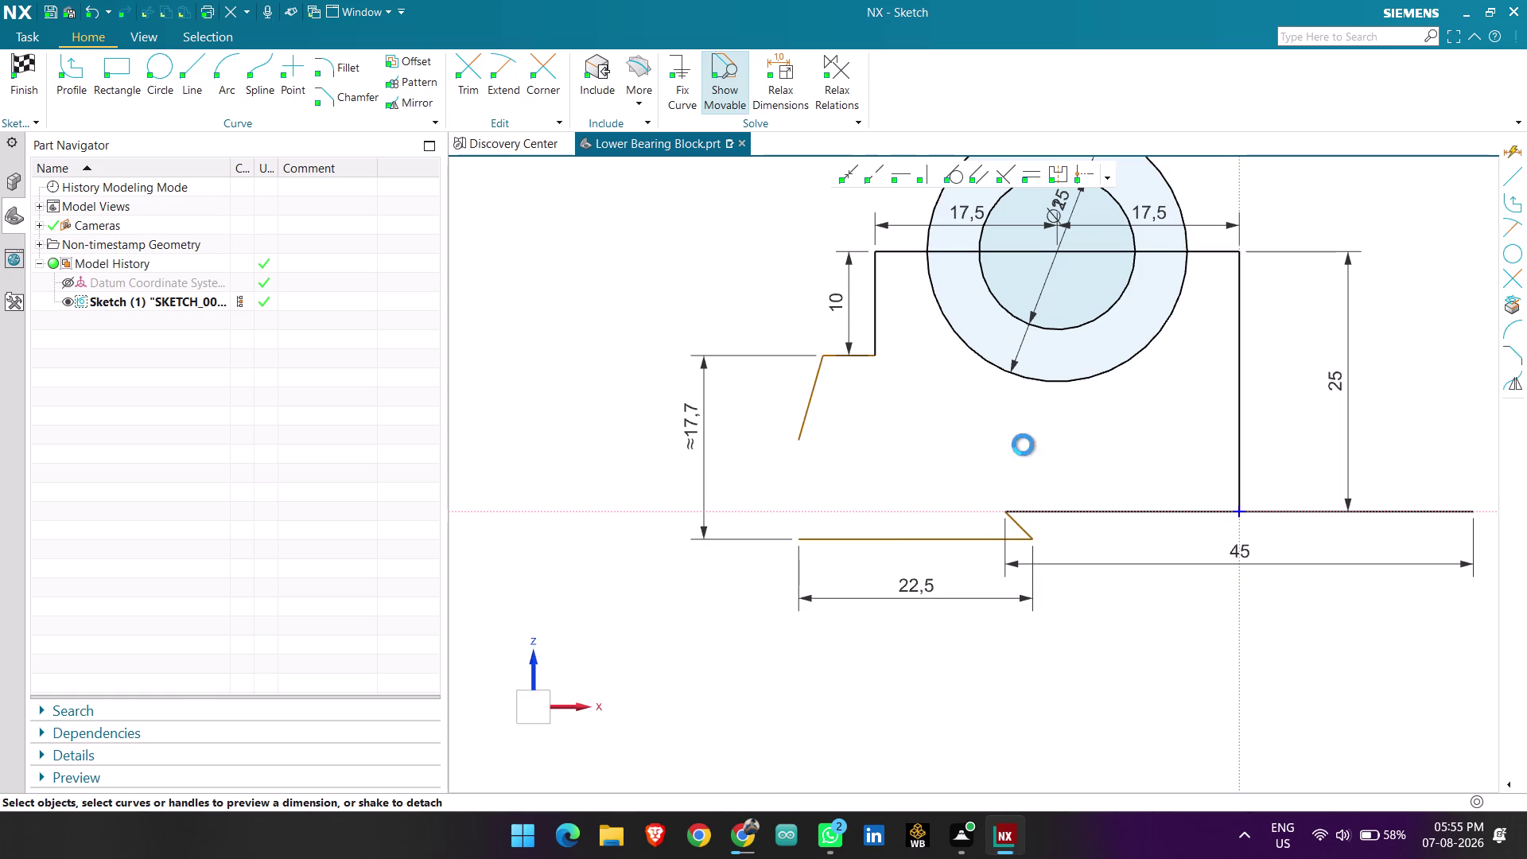
click(1010, 514)
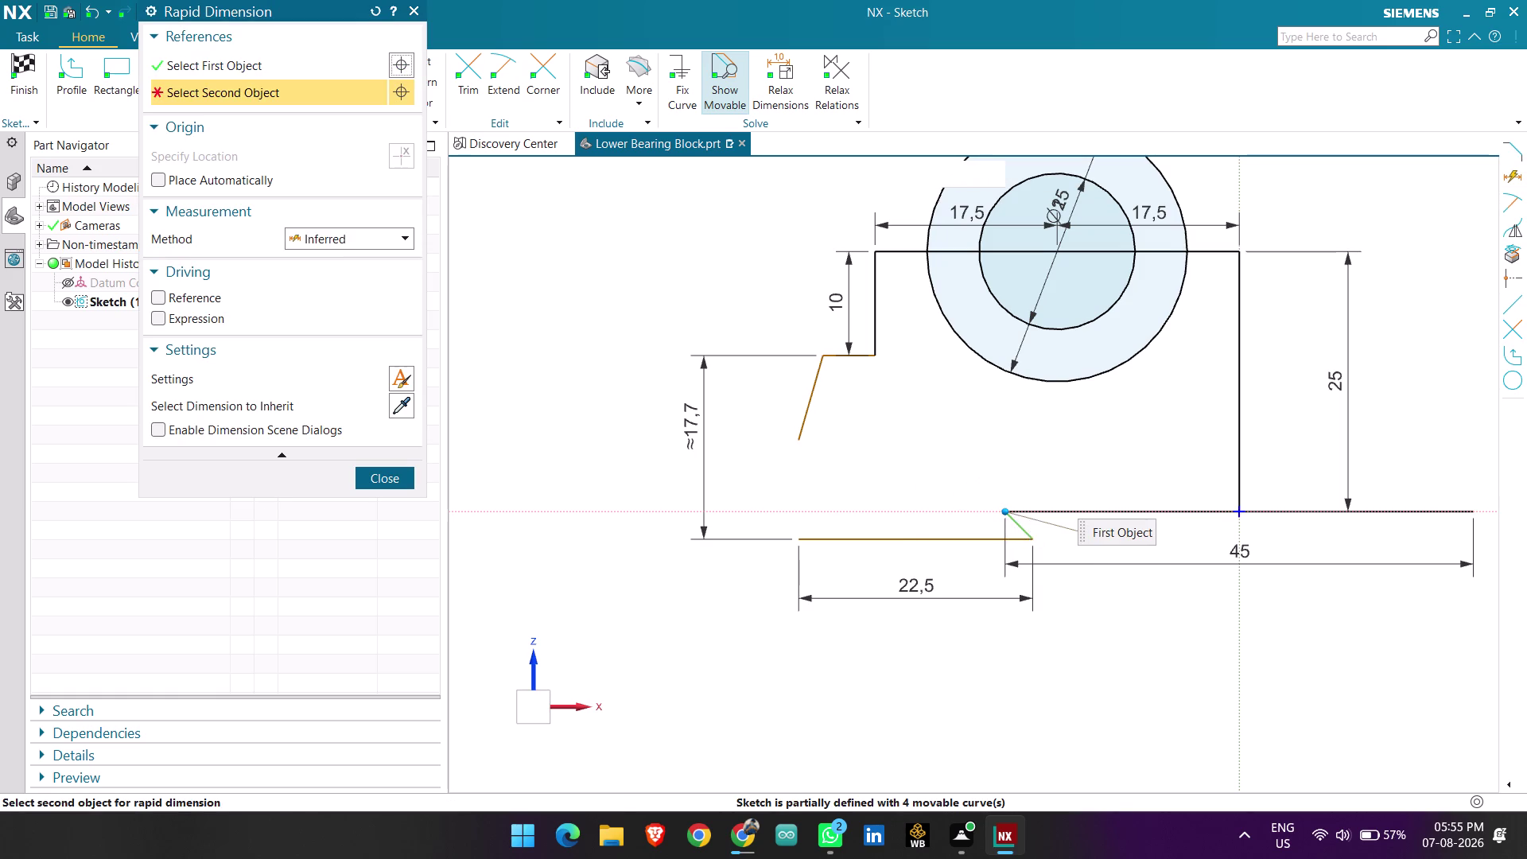
Place a dimension from the chamfer corner to the base line, then undo it.
click(1033, 538)
click(880, 489)
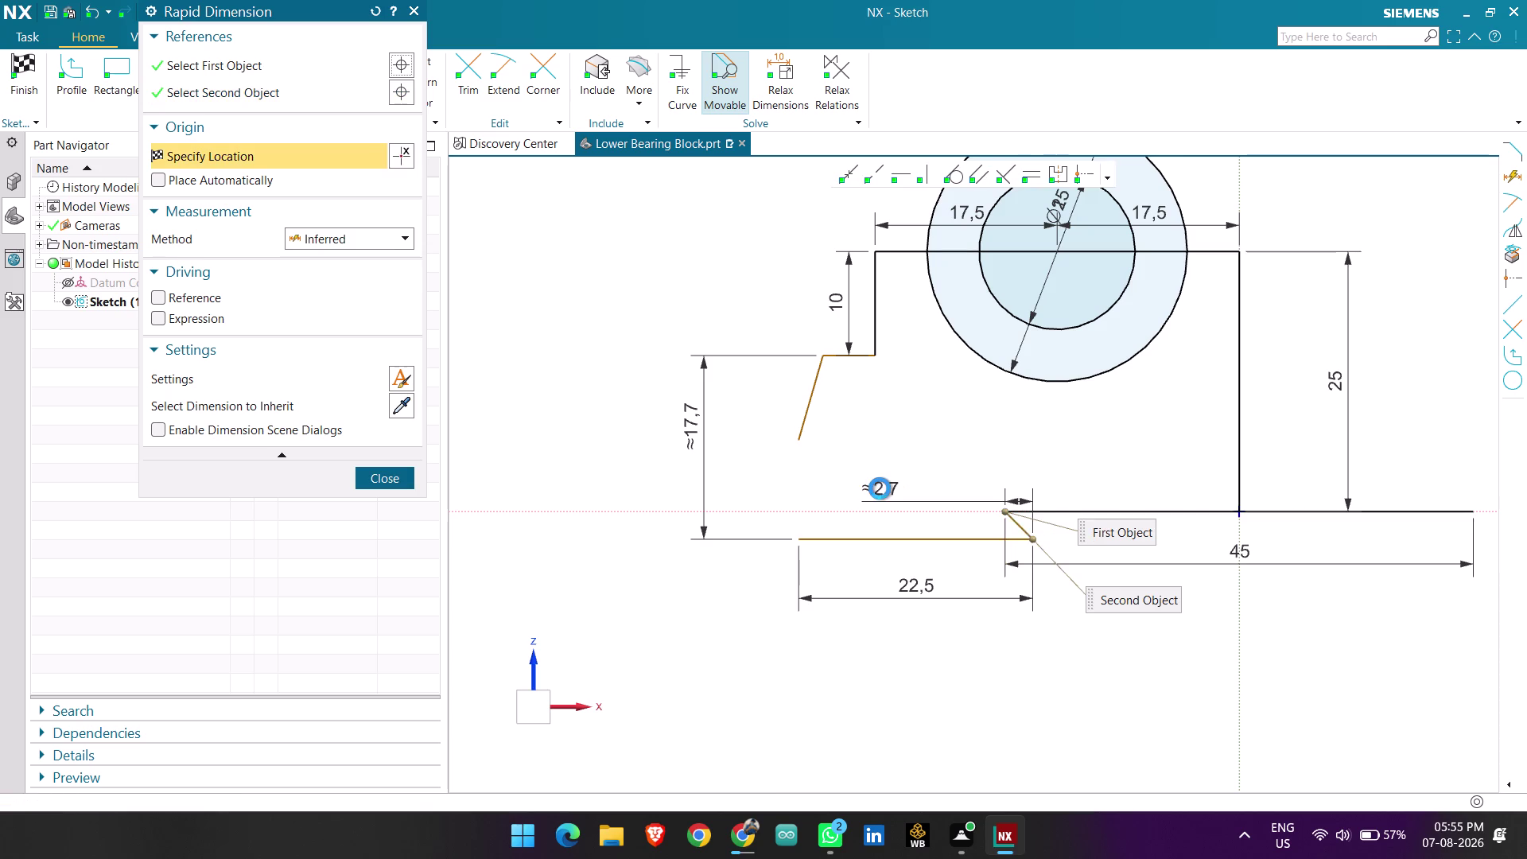
key(Escape)
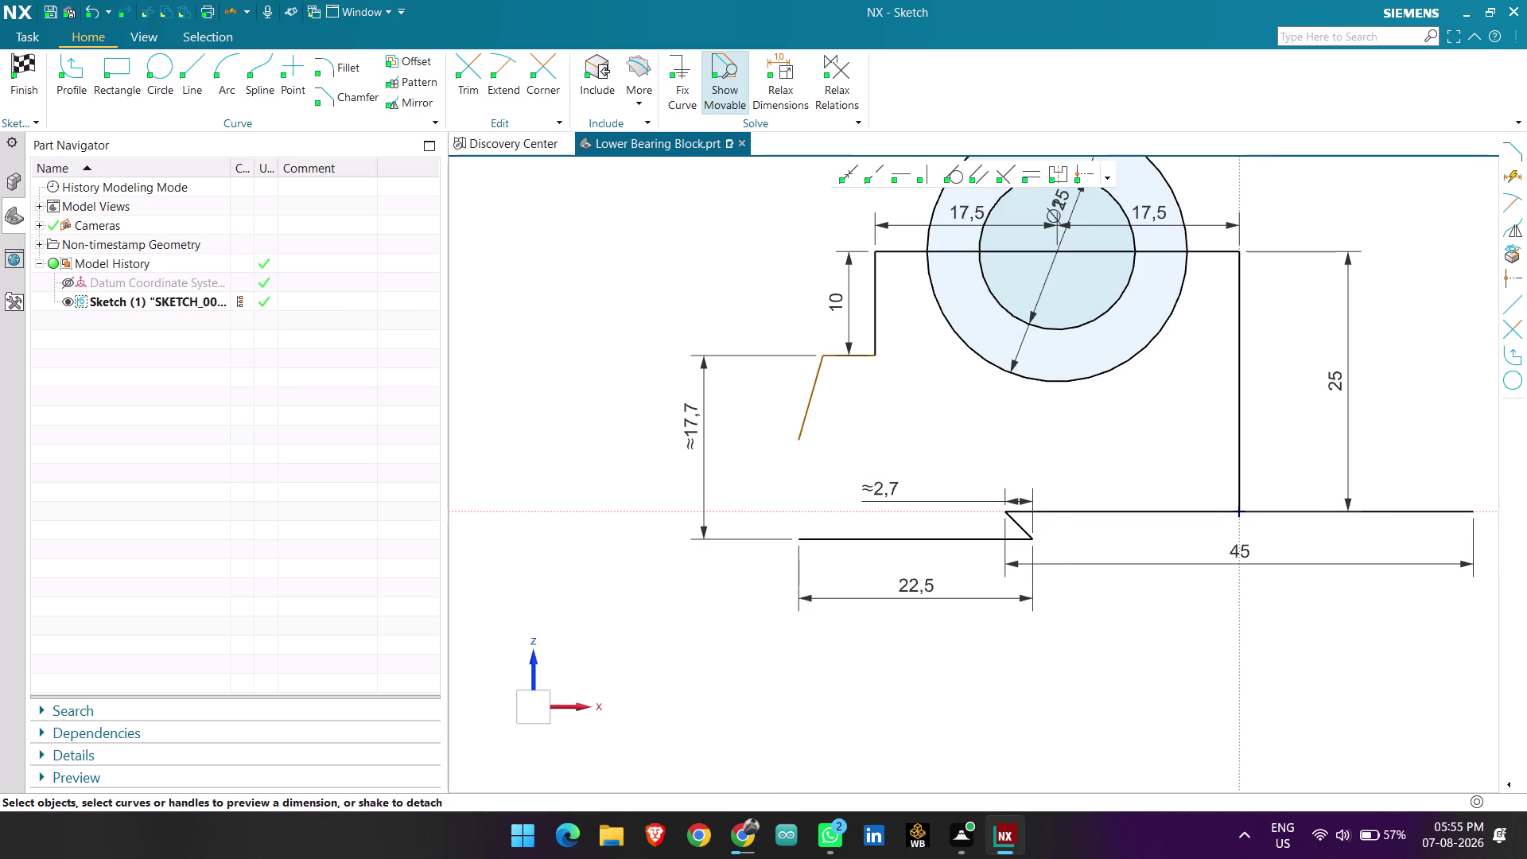
key(ctrl+z)
Add a vertical height dimension from the chamfer's top corner to the base line.
key(d)
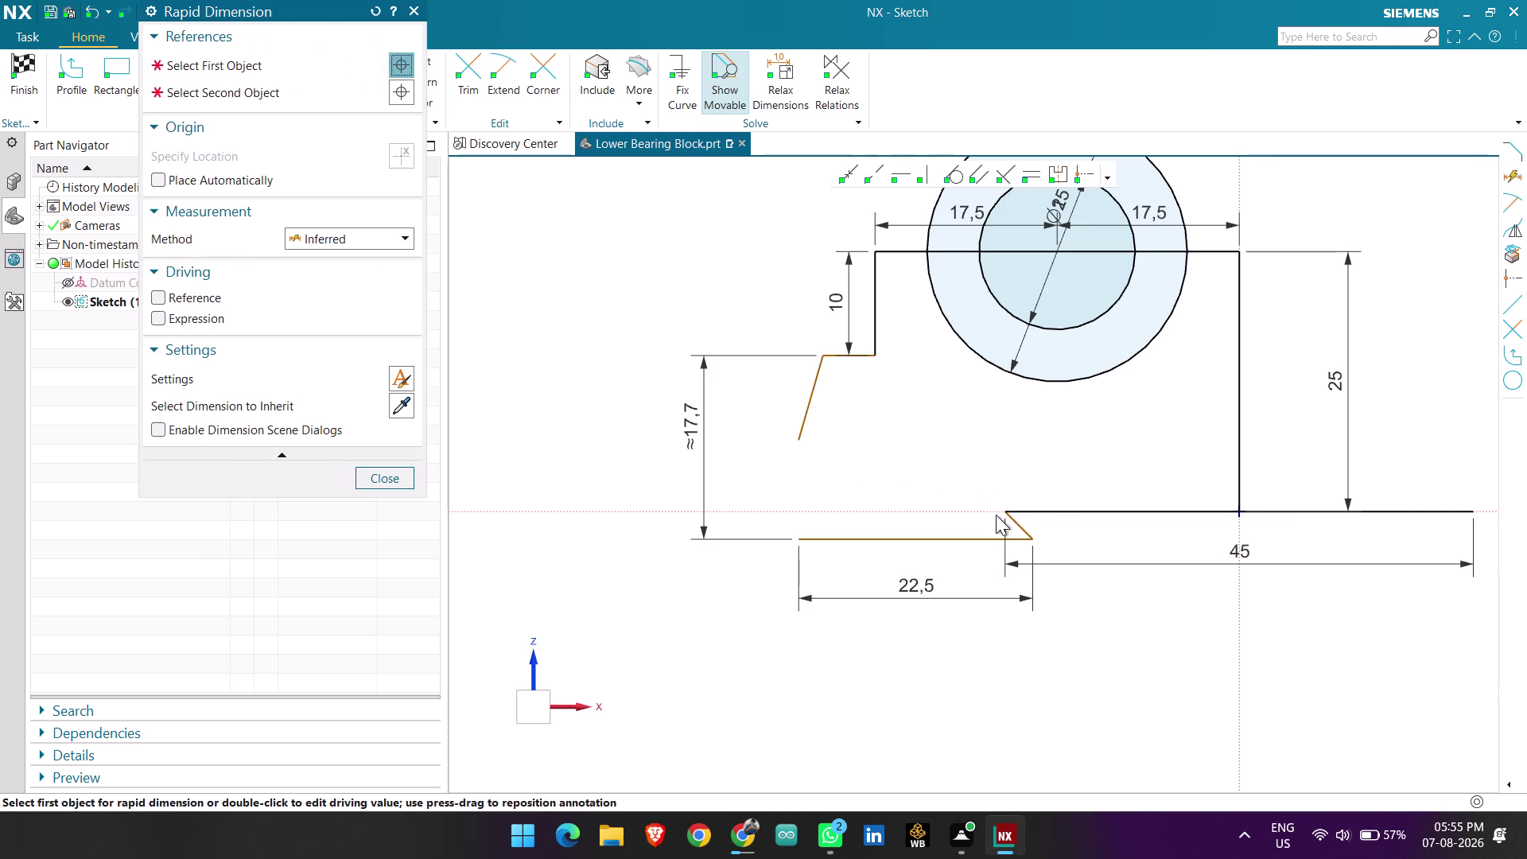
click(1003, 511)
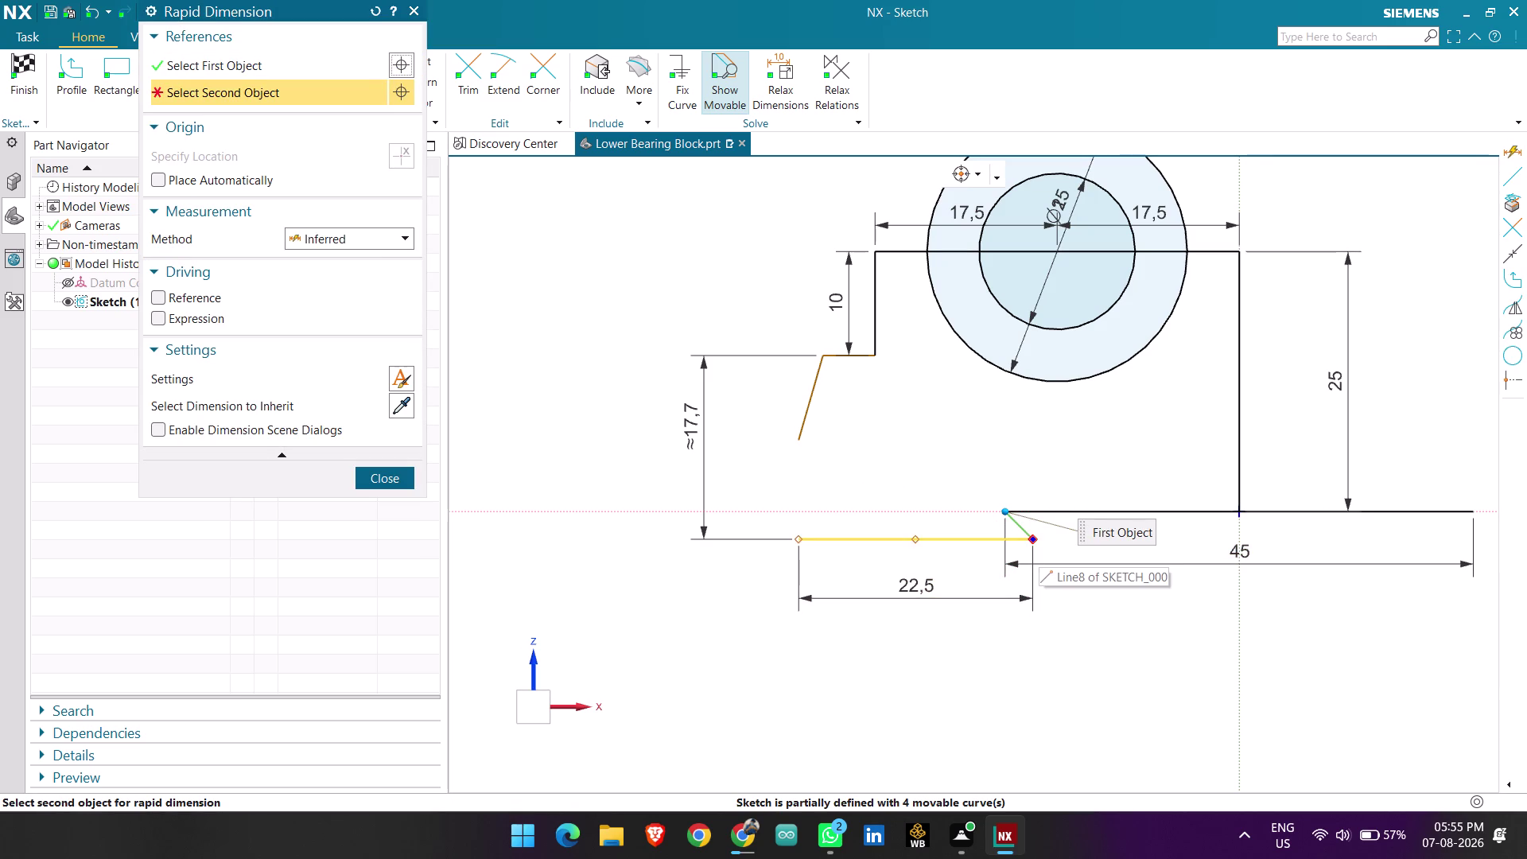
click(1031, 539)
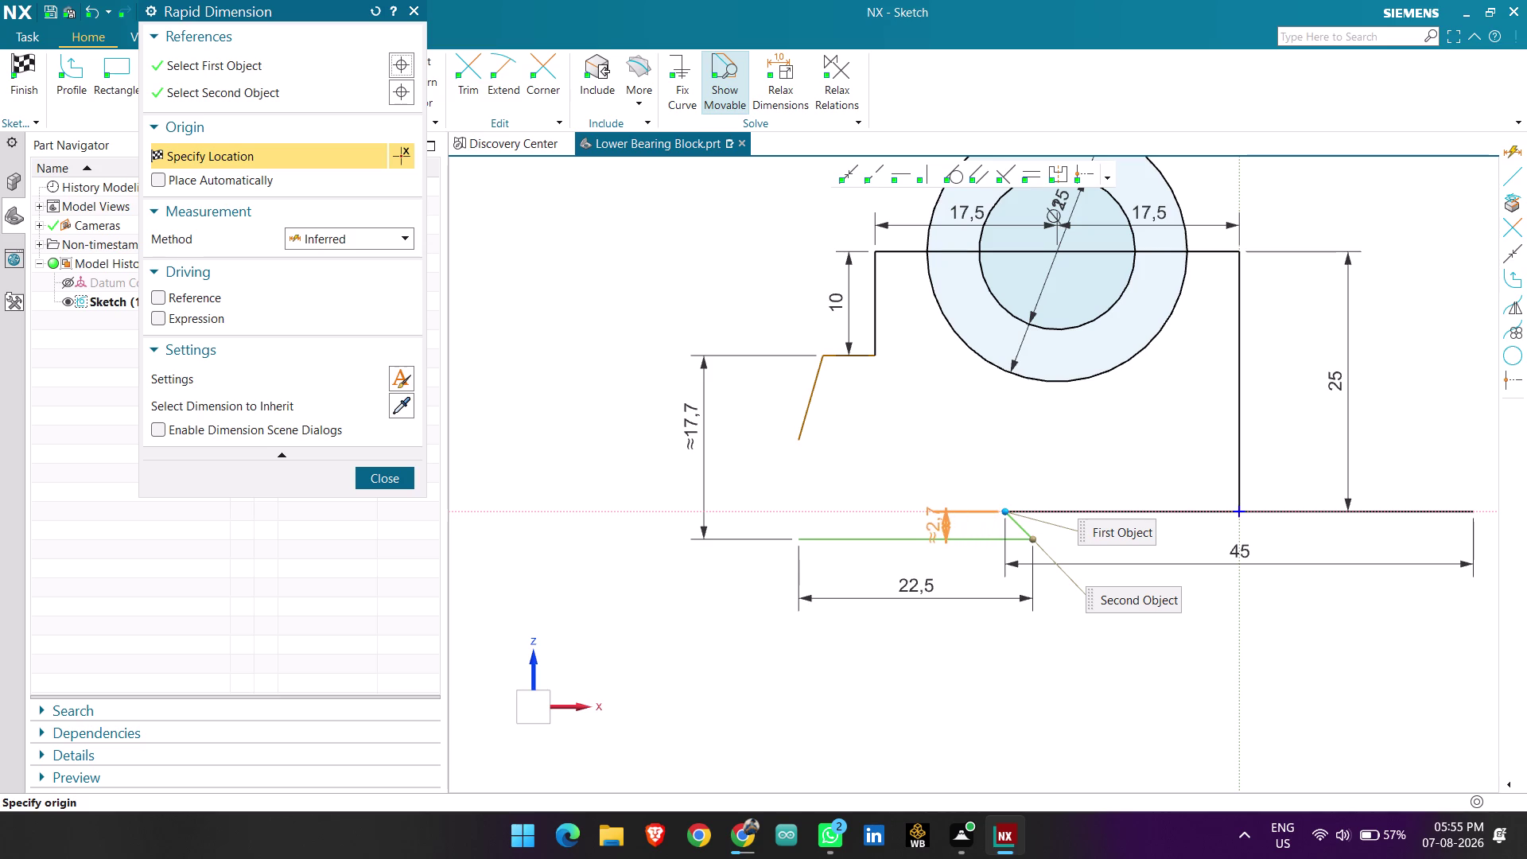
click(933, 520)
key(Escape)
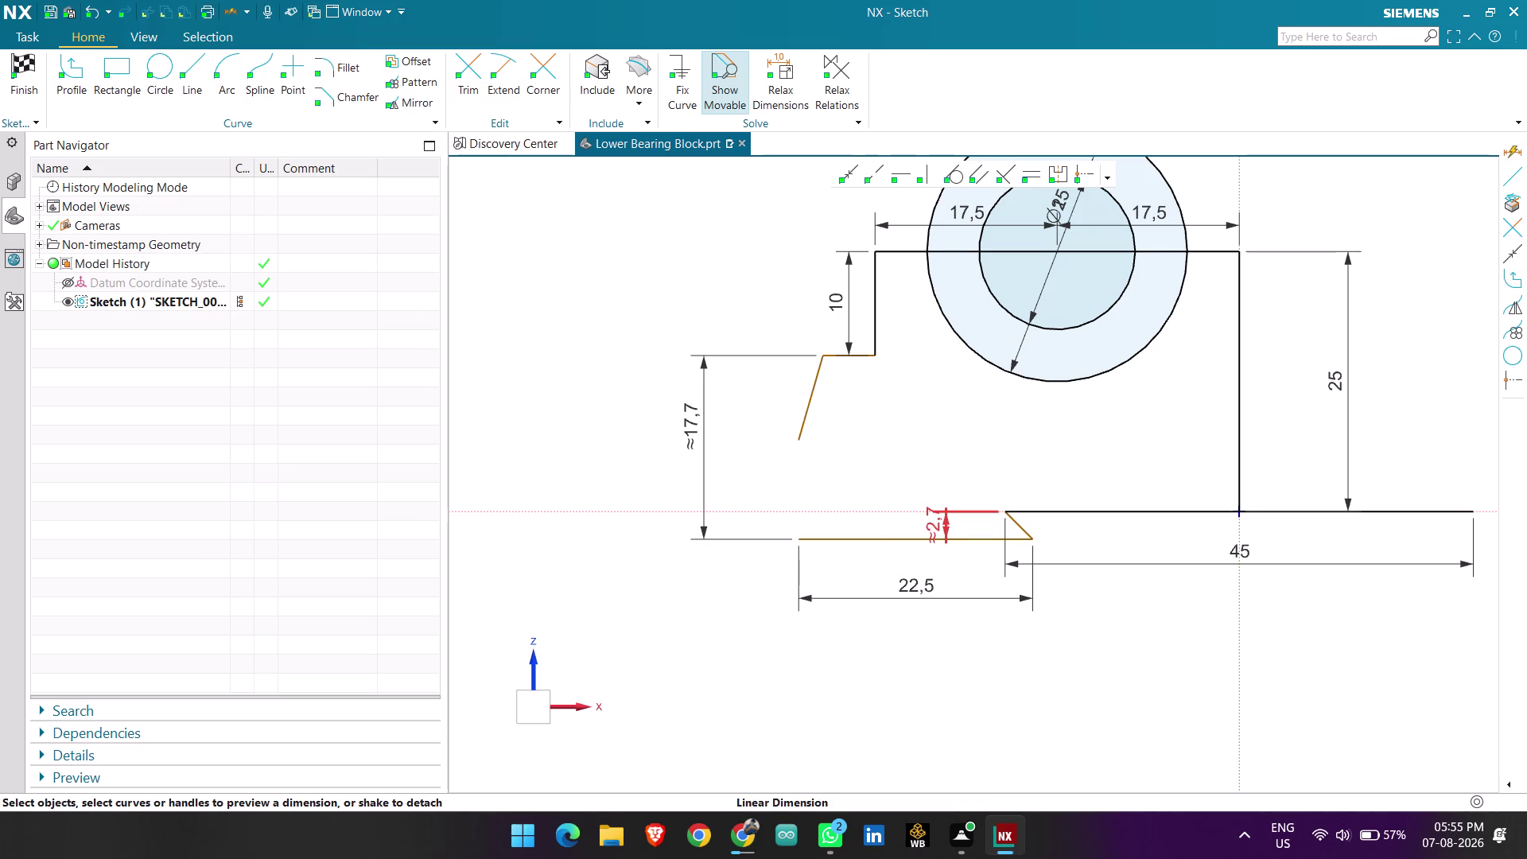
Try changing the chamfer height dimension to 5.
double_click(940, 518)
key(5)
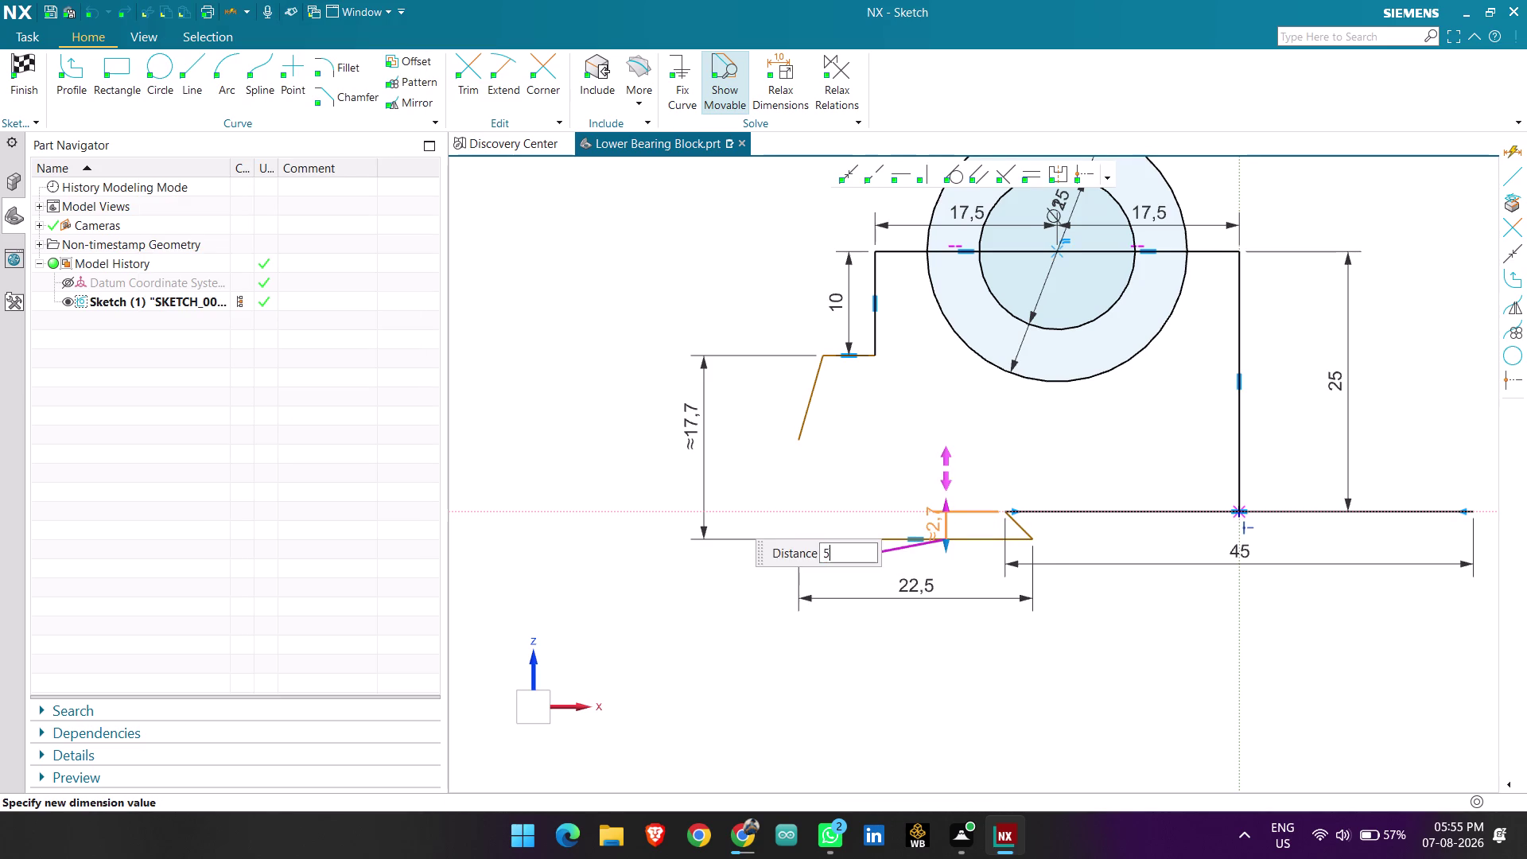
key(Return)
scroll(up, 3)
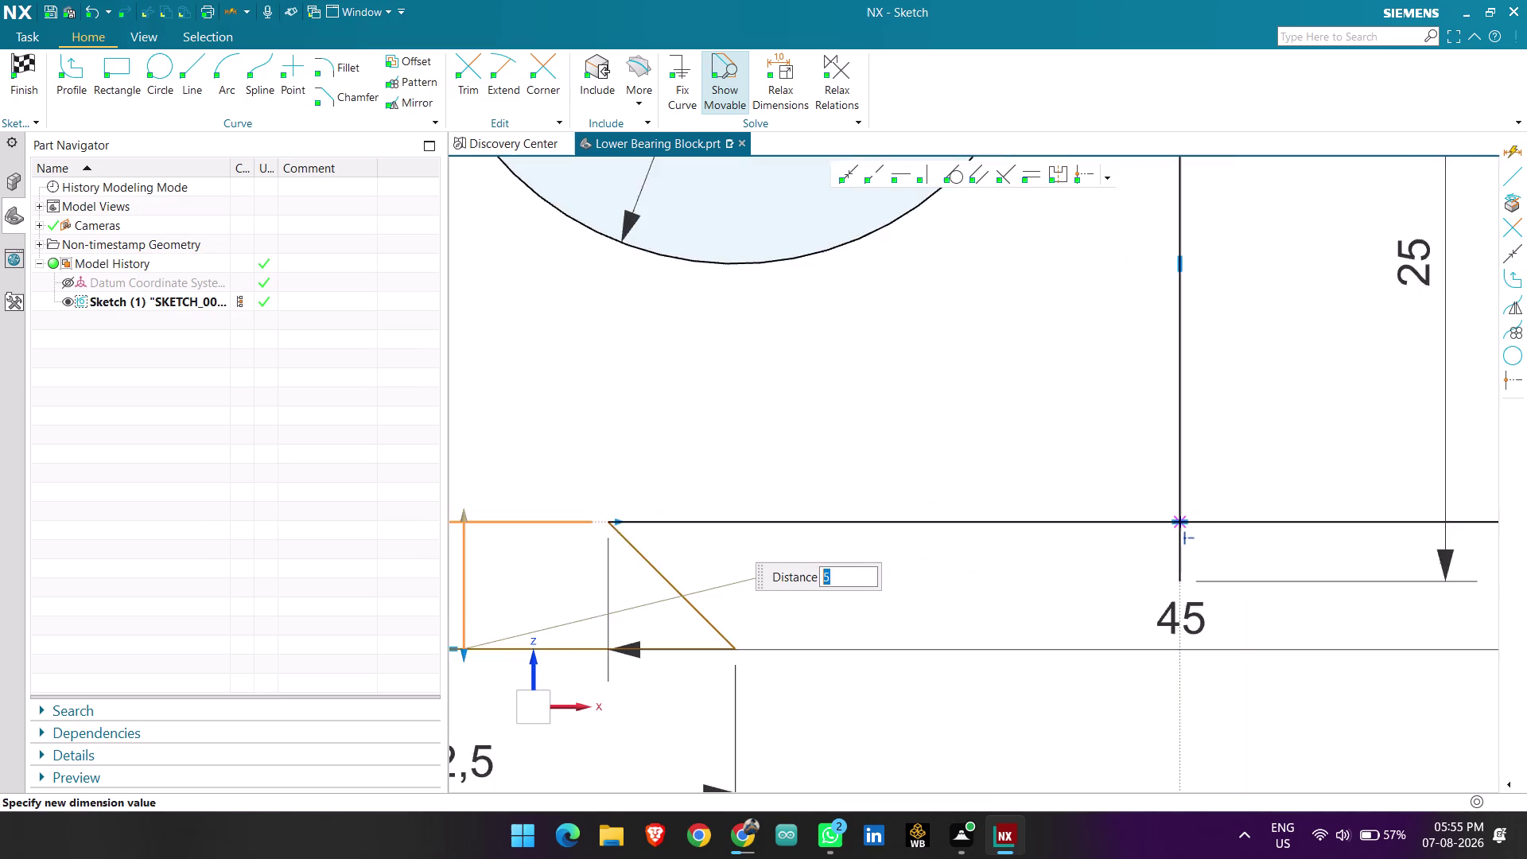
scroll(up, 3)
scroll(down, 3)
scroll(down, 3)
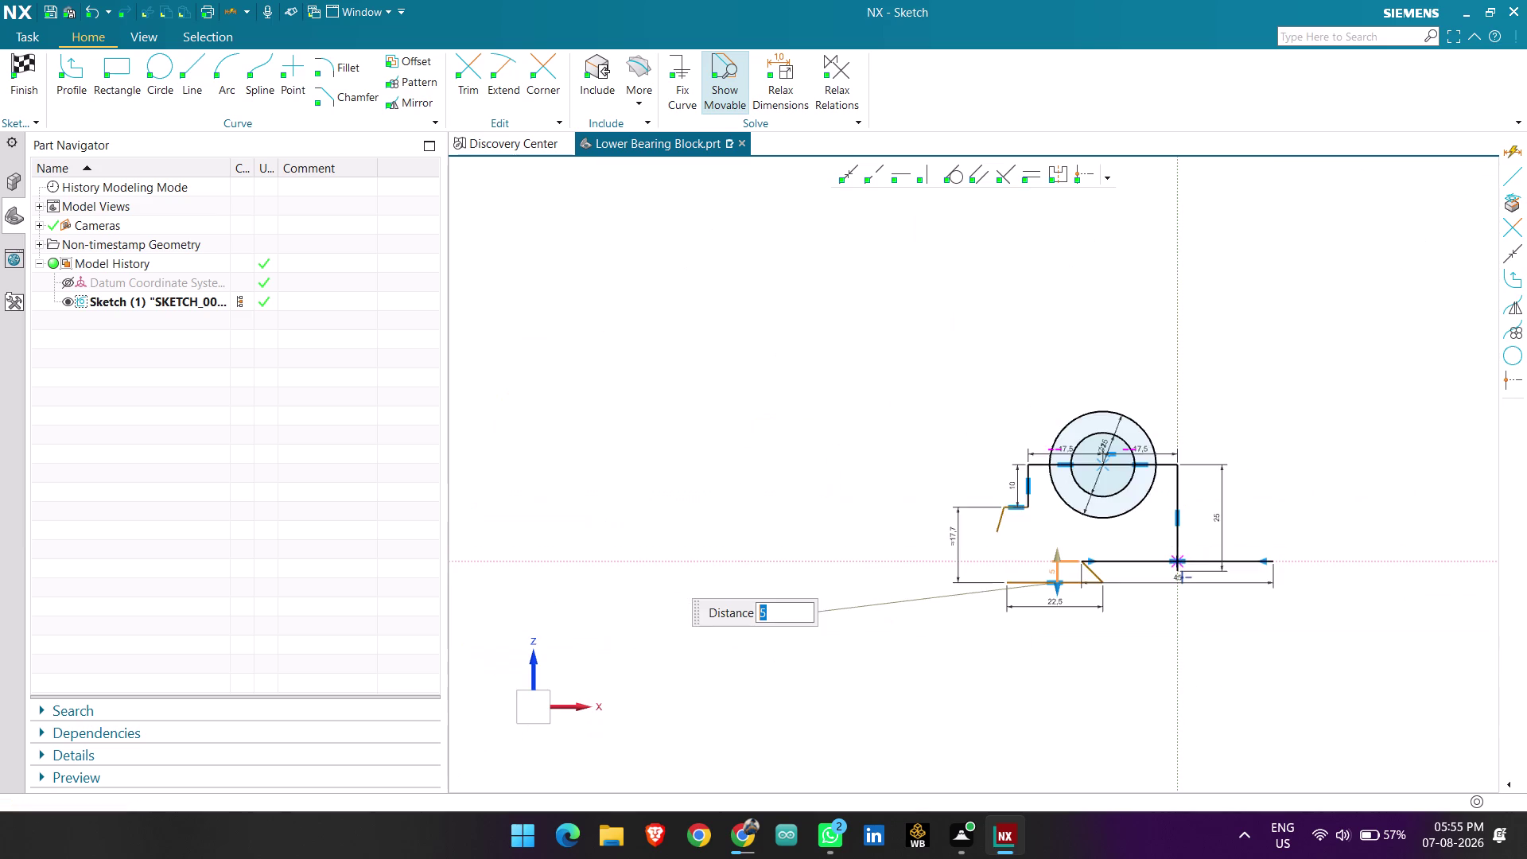
scroll(up, 3)
scroll(up, 3)
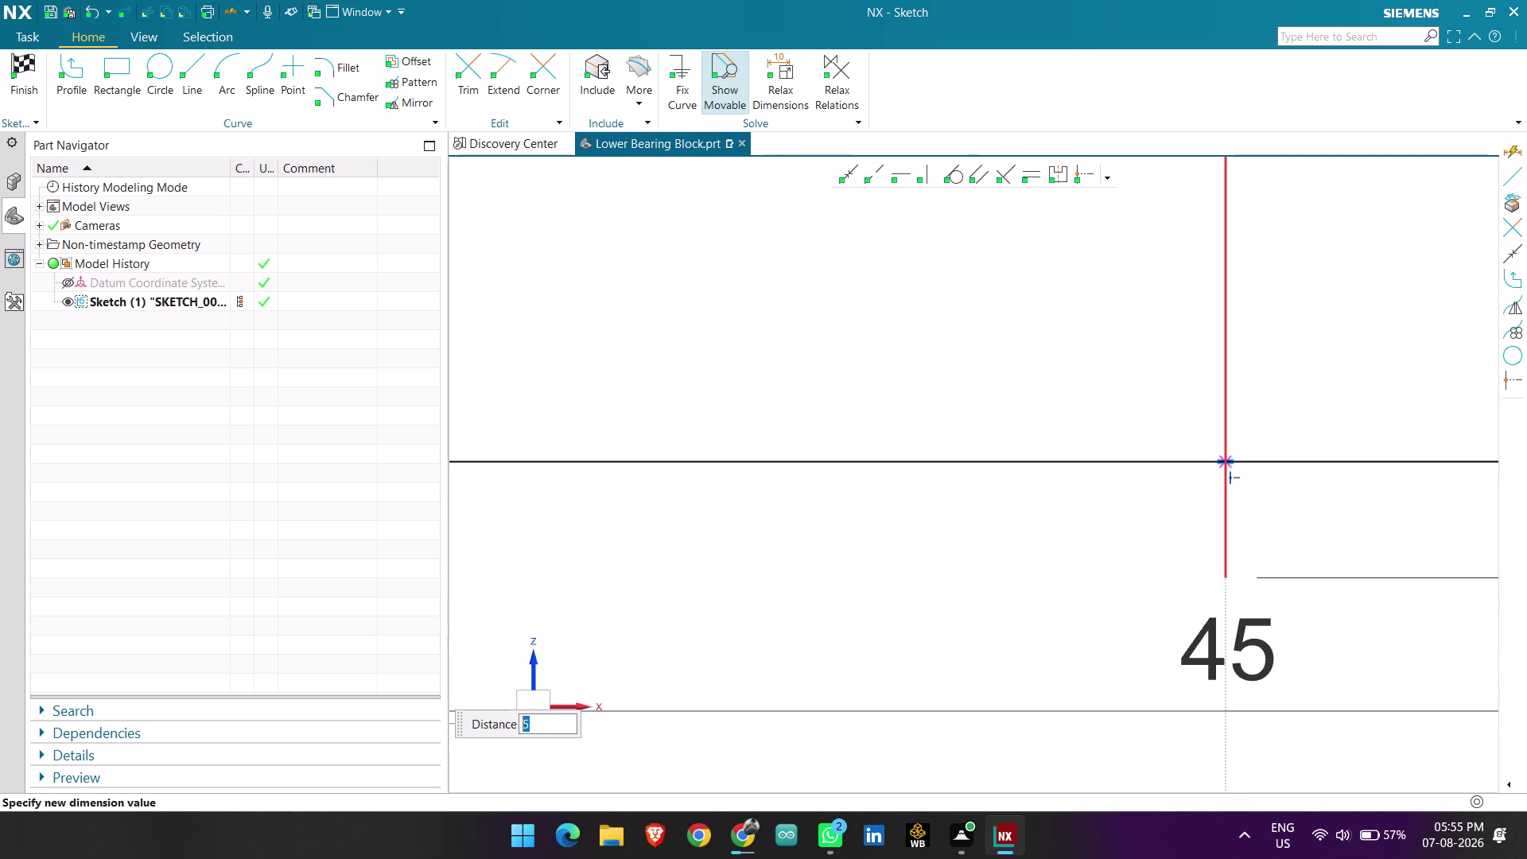
Undo the chamfer height edits, leaving the dimension at about 2.7.
click(1221, 531)
scroll(down, 3)
scroll(down, 3)
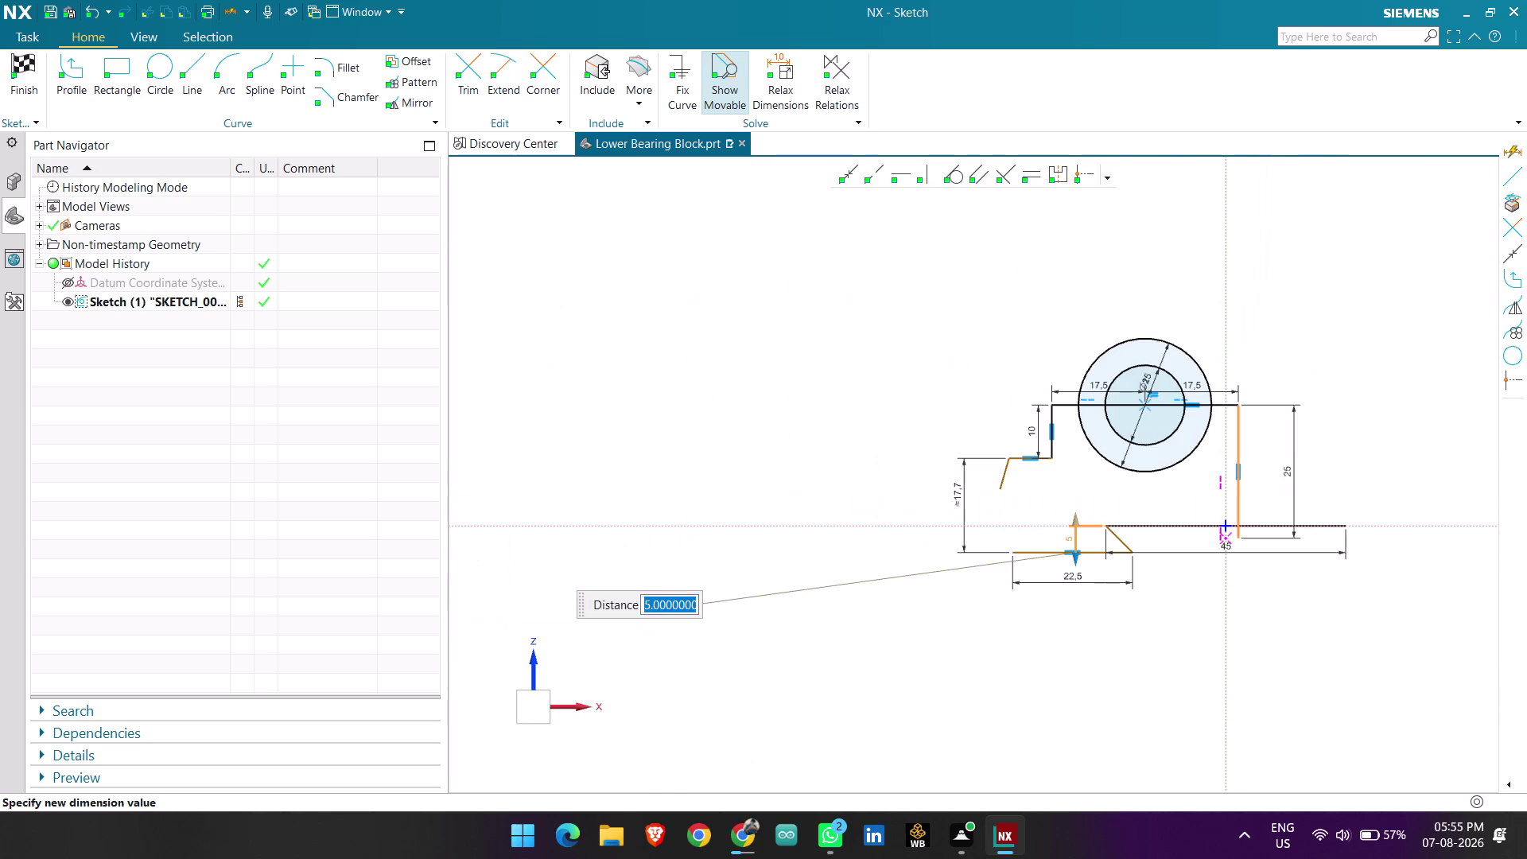
scroll(up, 3)
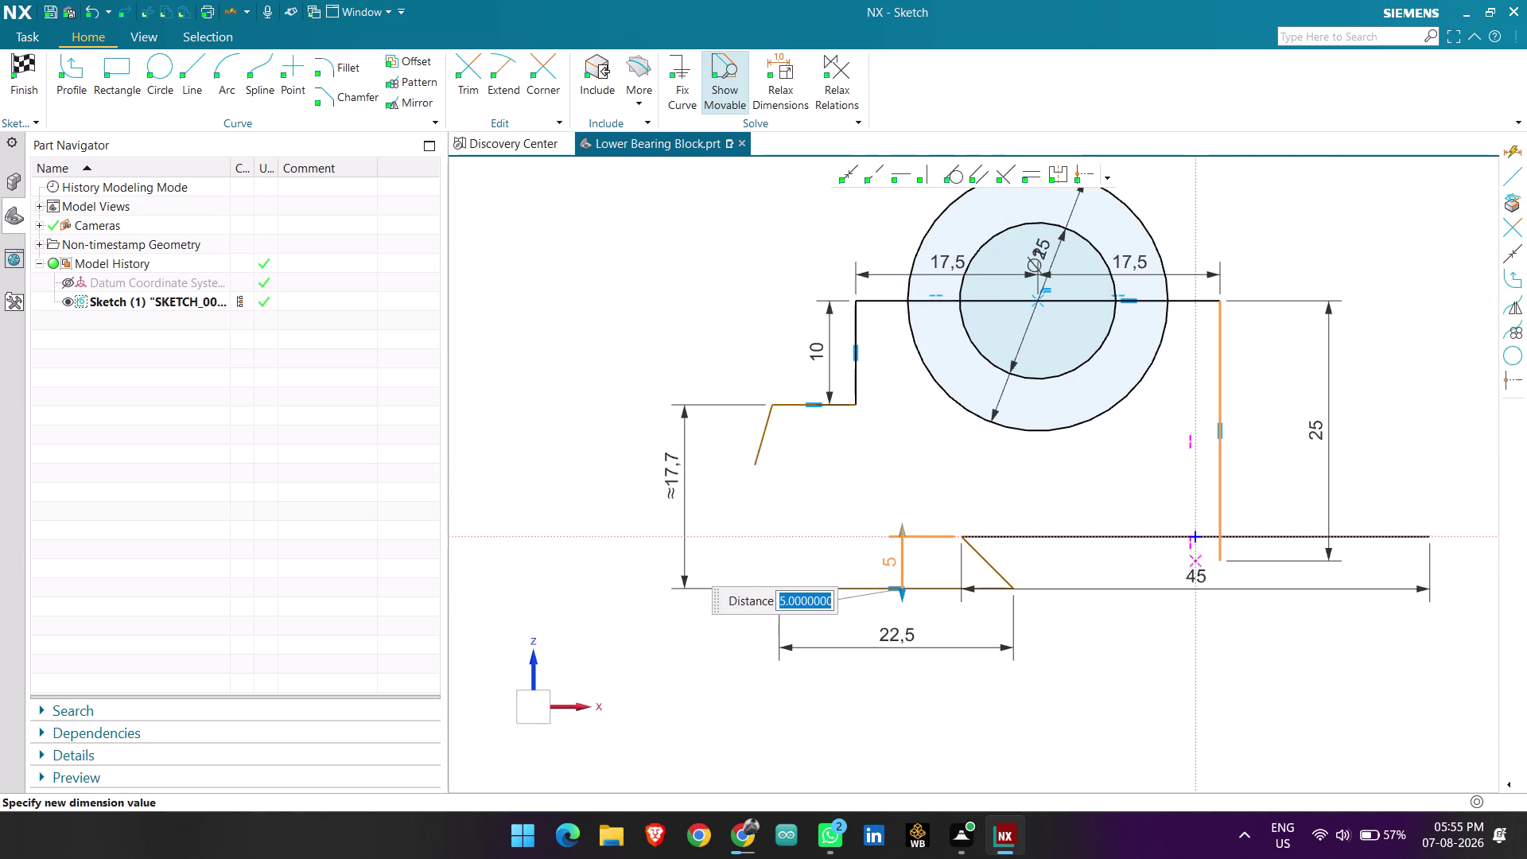
key(ctrl+z)
key(ctrl+z)
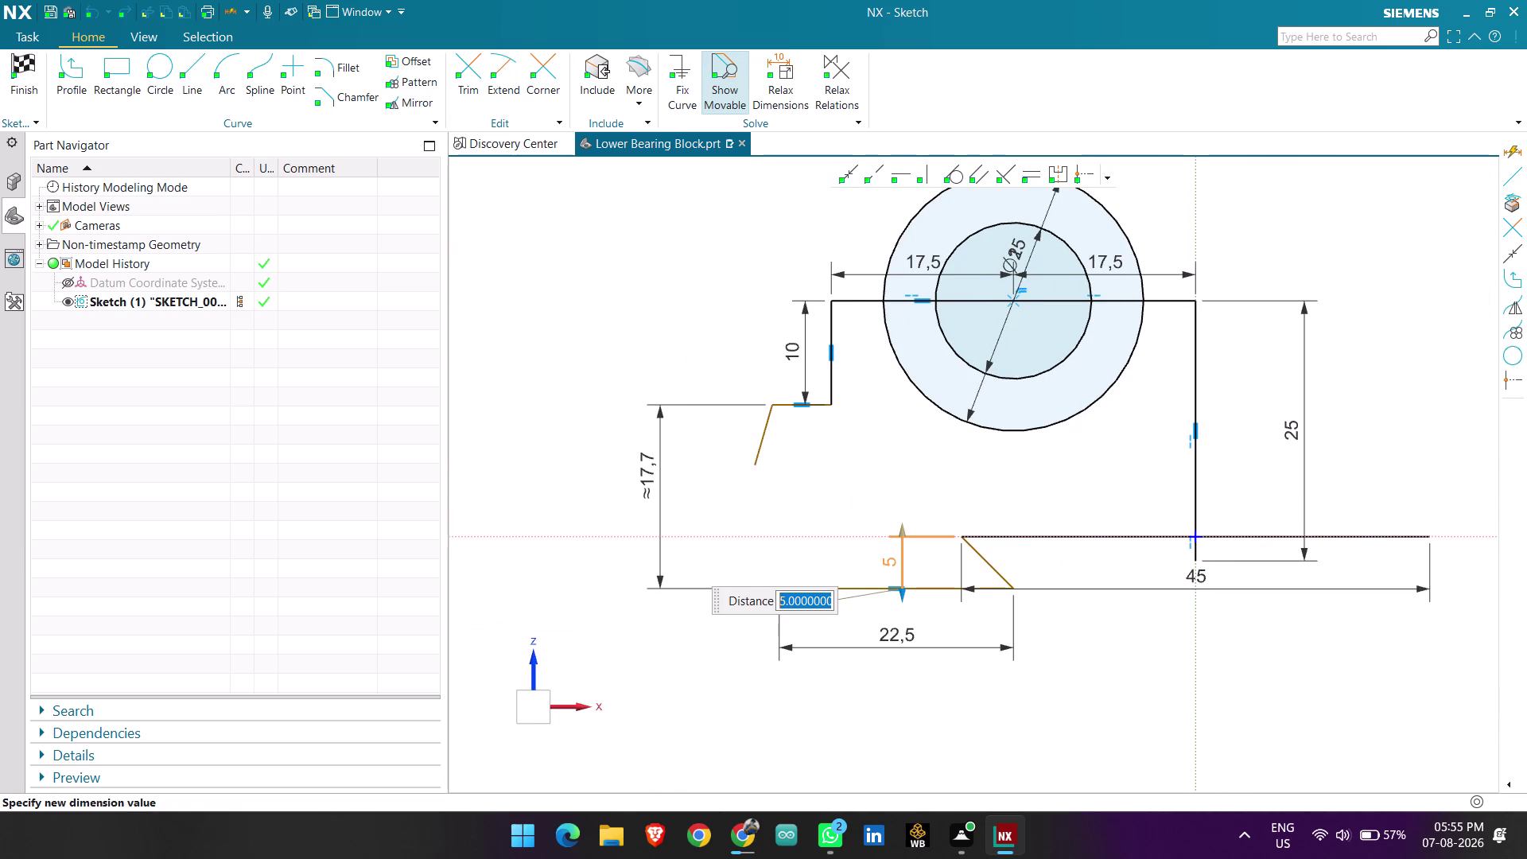
key(ctrl+z)
key(Escape)
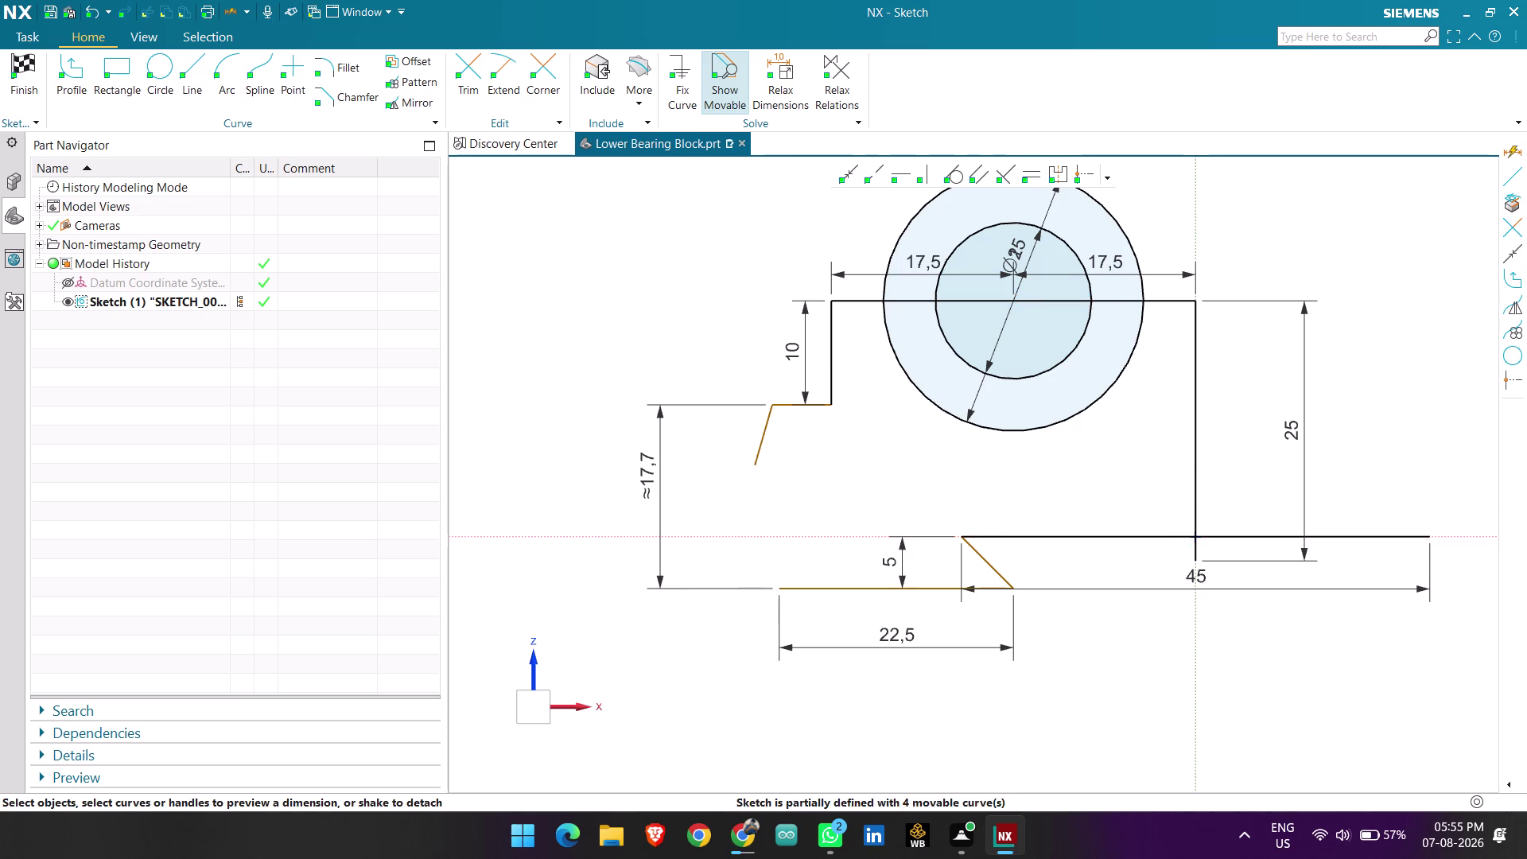
key(ctrl+z)
scroll(up, 3)
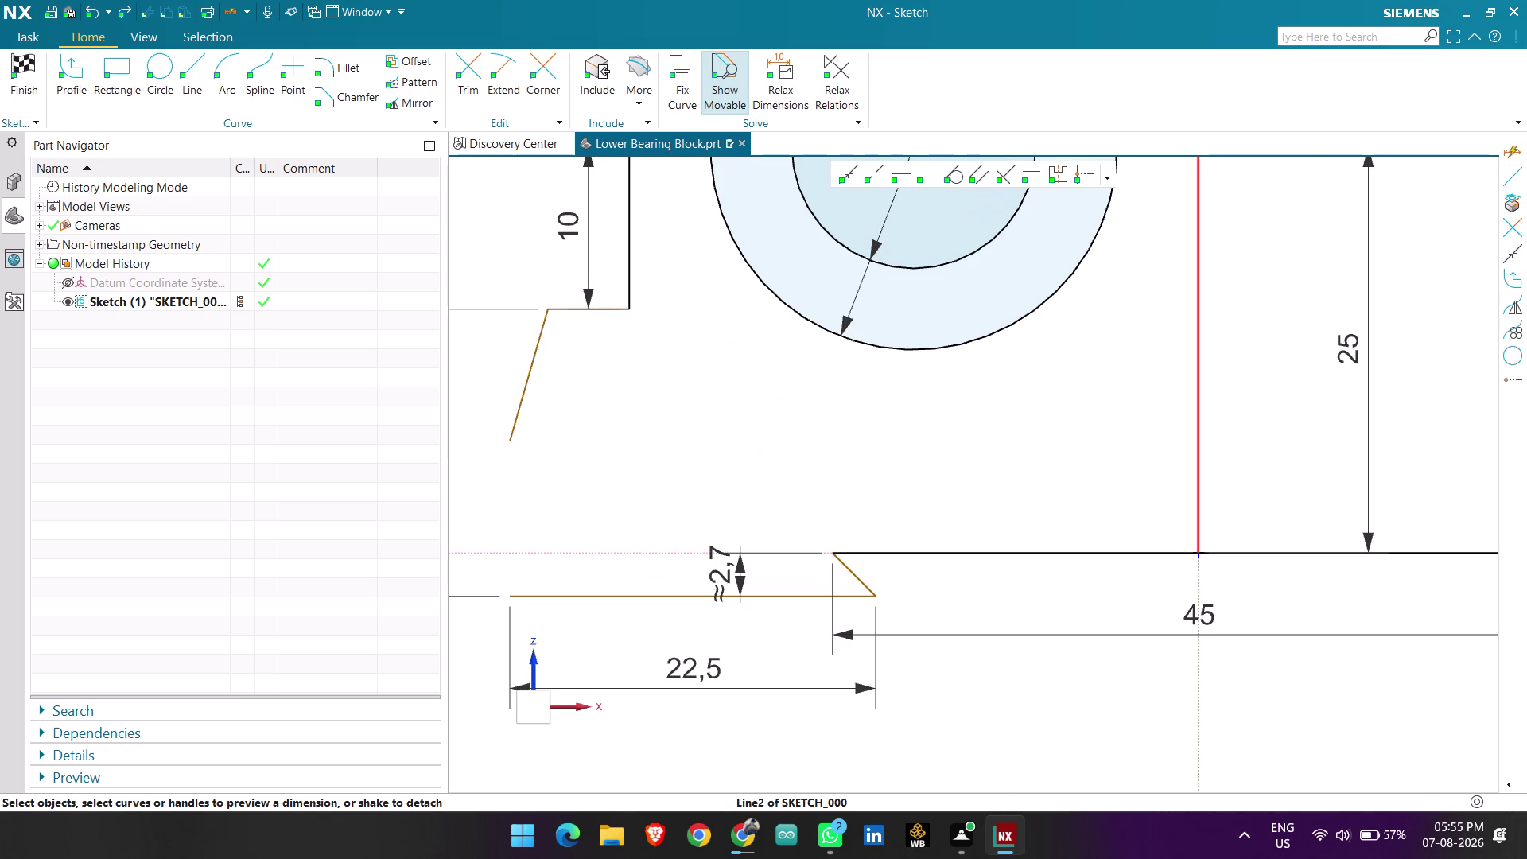
click(1087, 174)
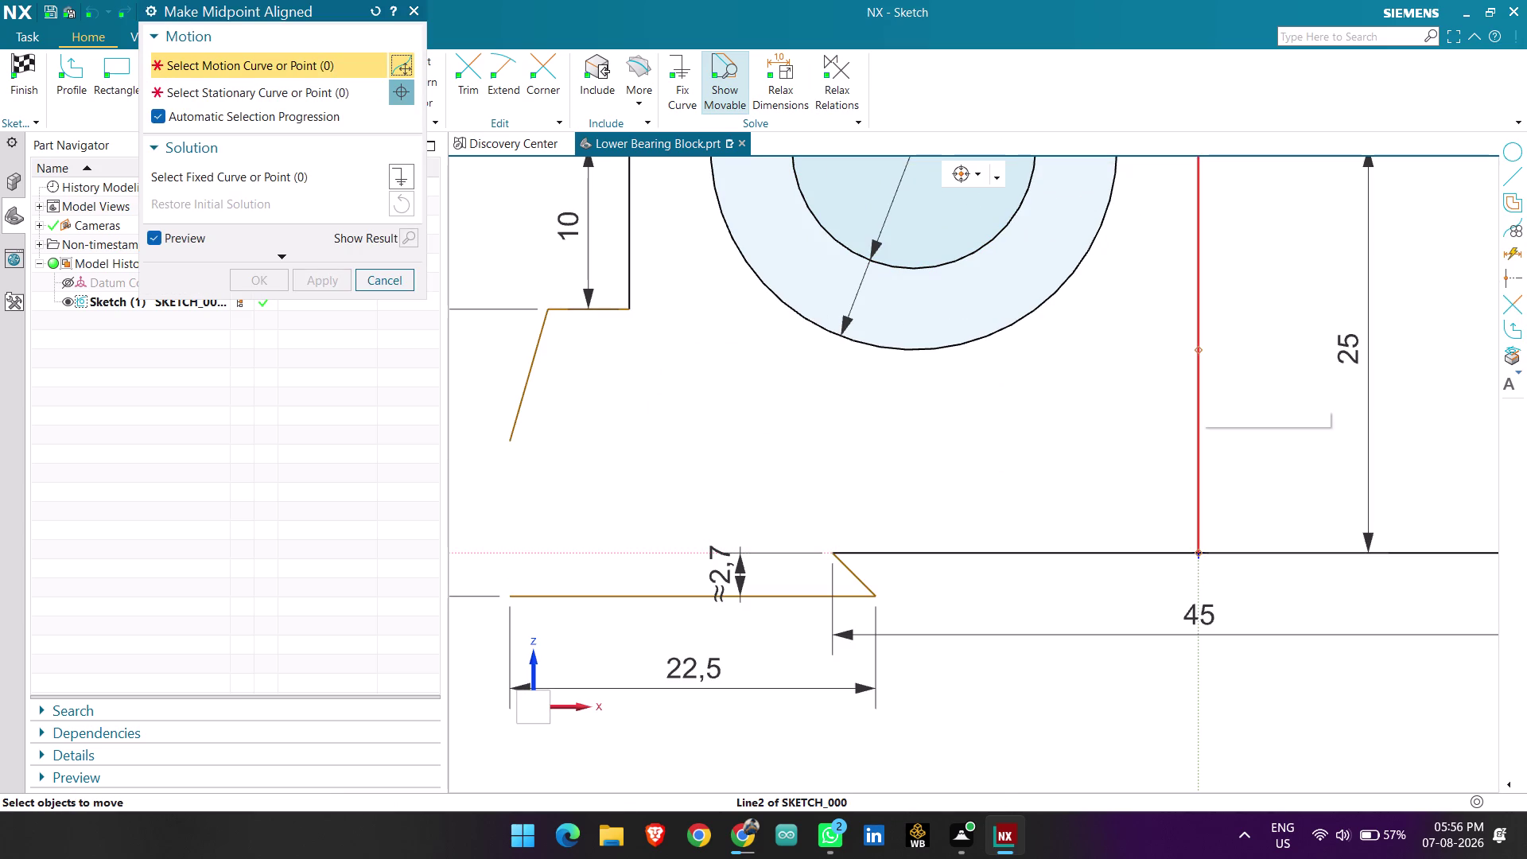
scroll(up, 3)
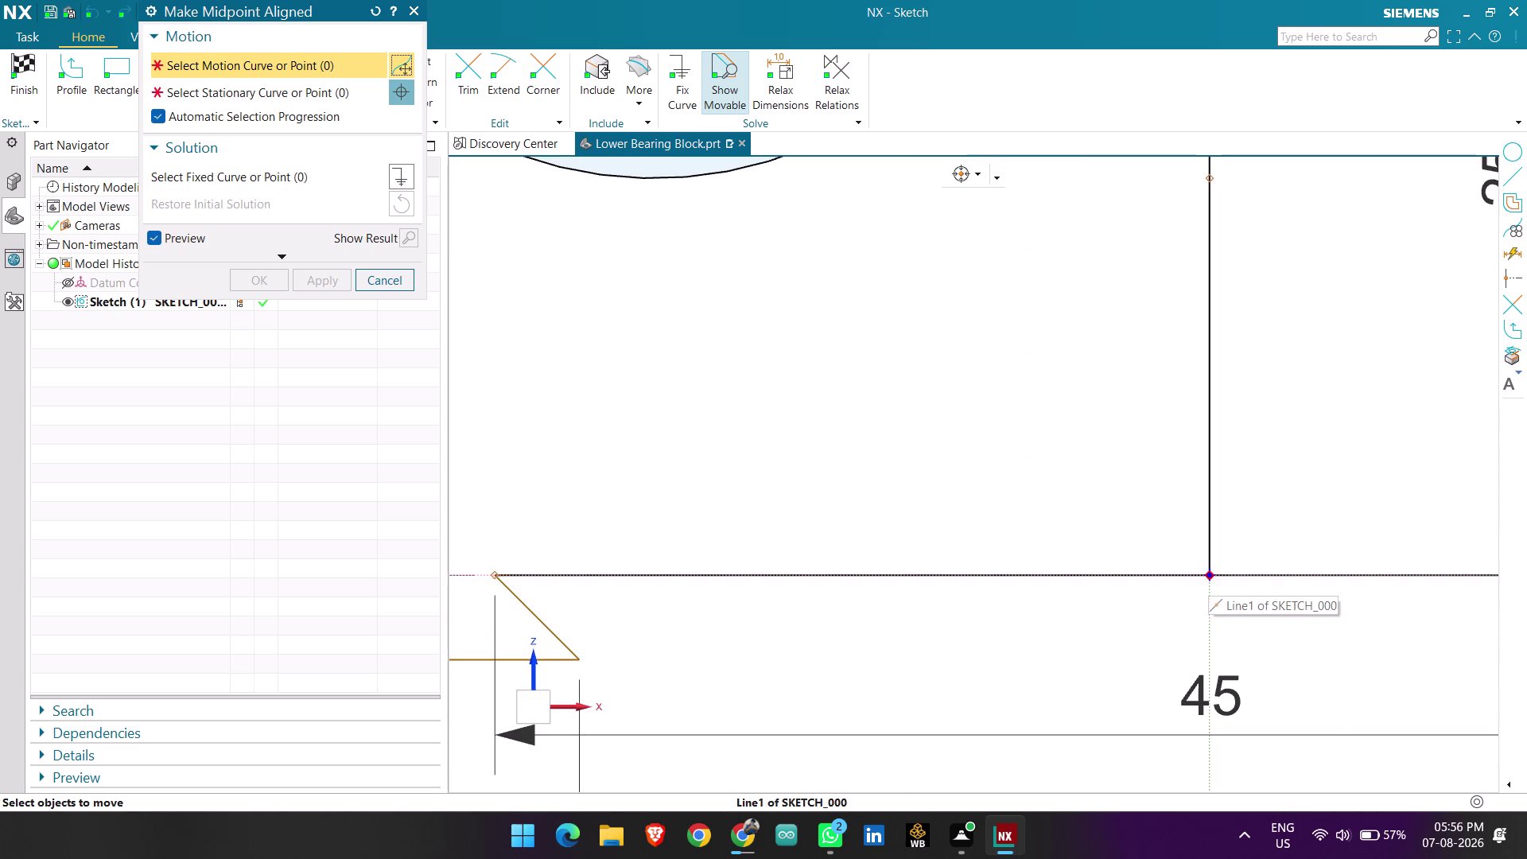
click(1208, 575)
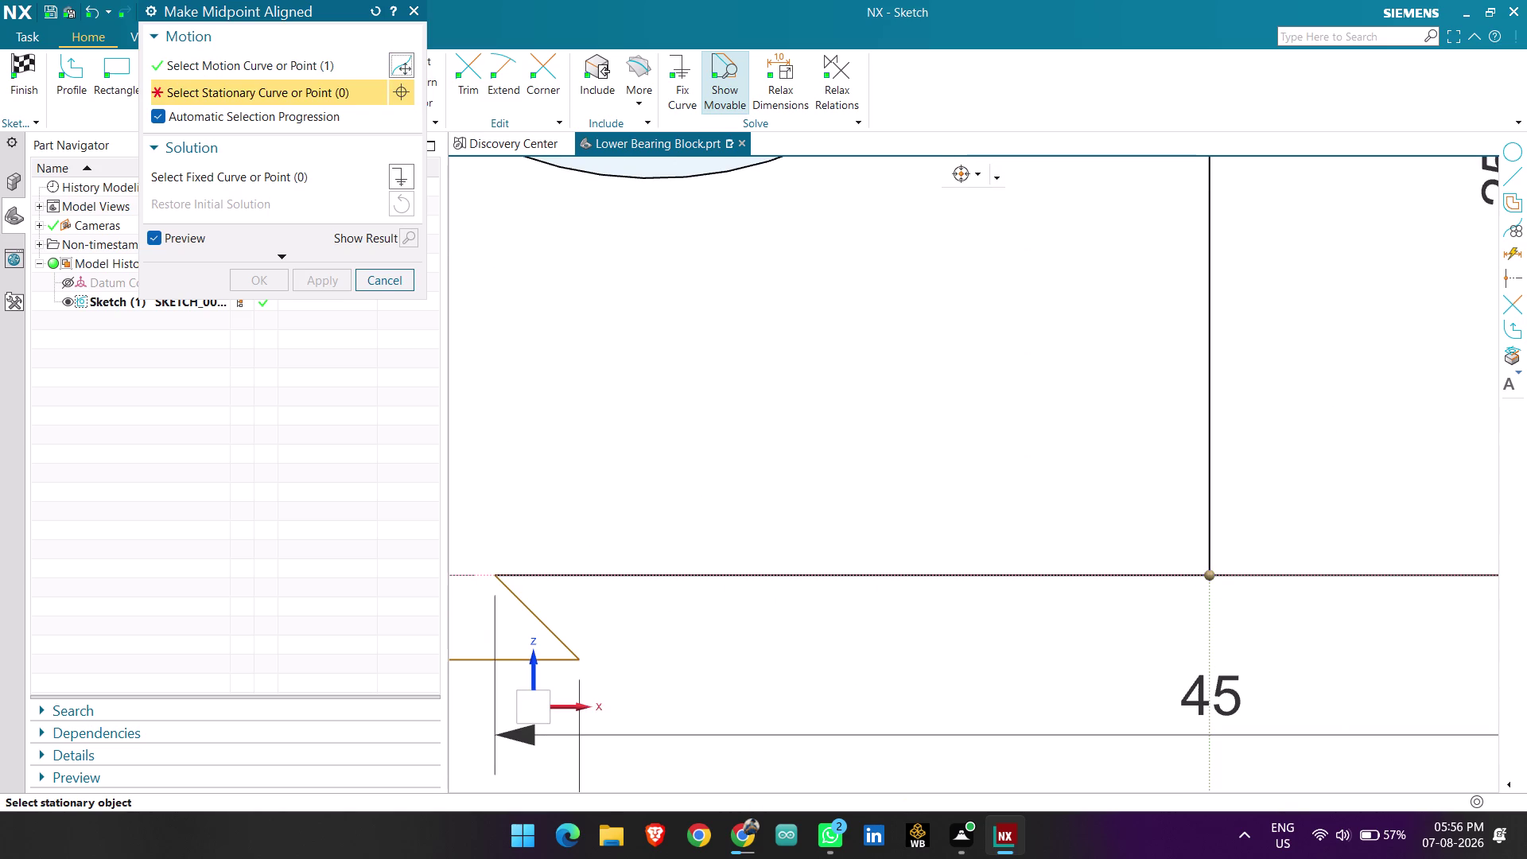
double_click(1072, 577)
scroll(down, 3)
scroll(down, 3)
scroll(up, 3)
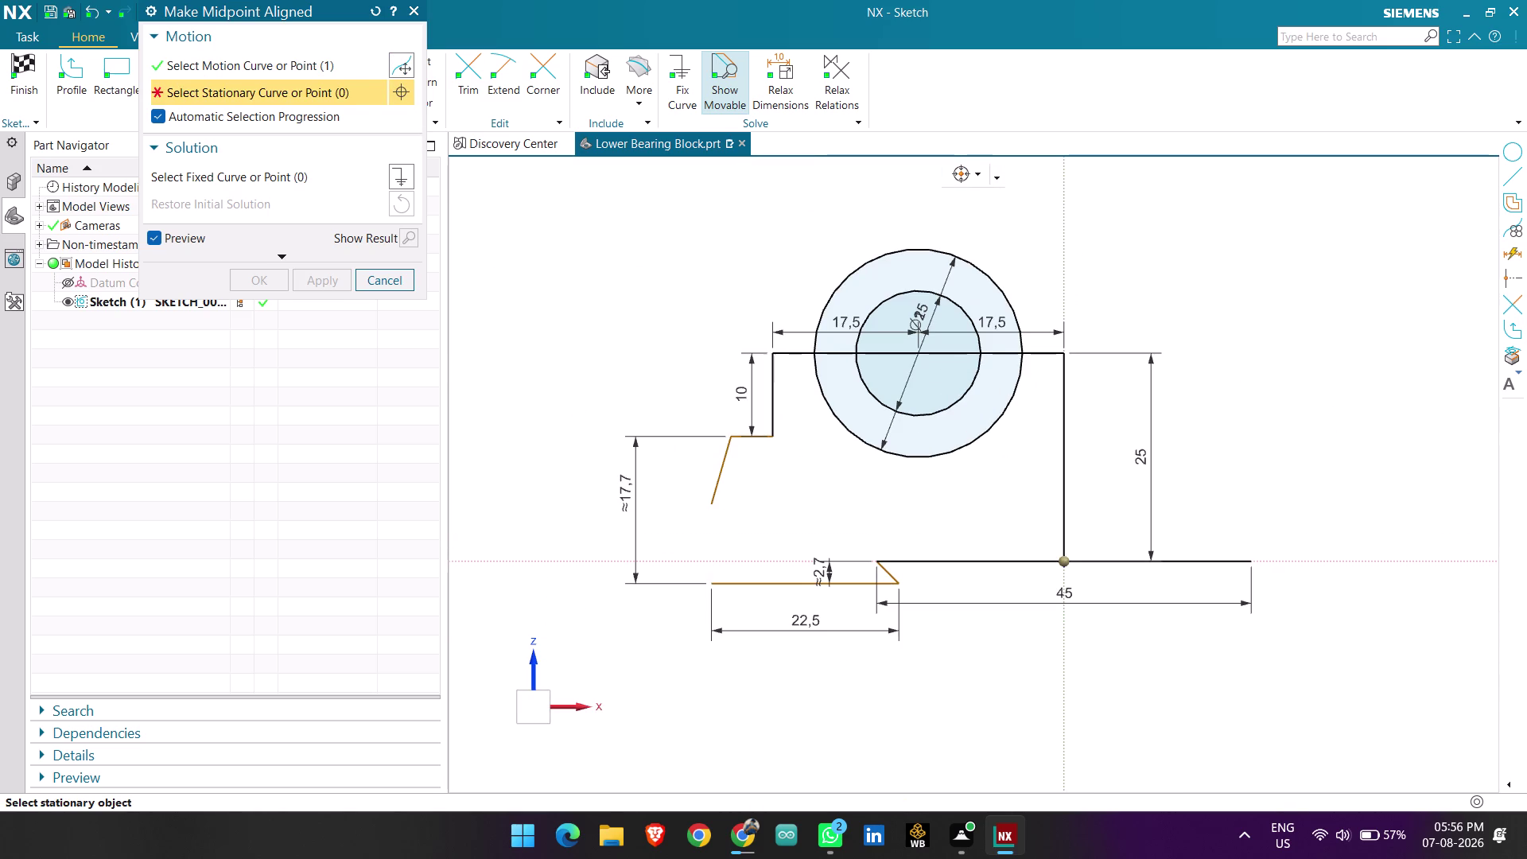
key(Escape)
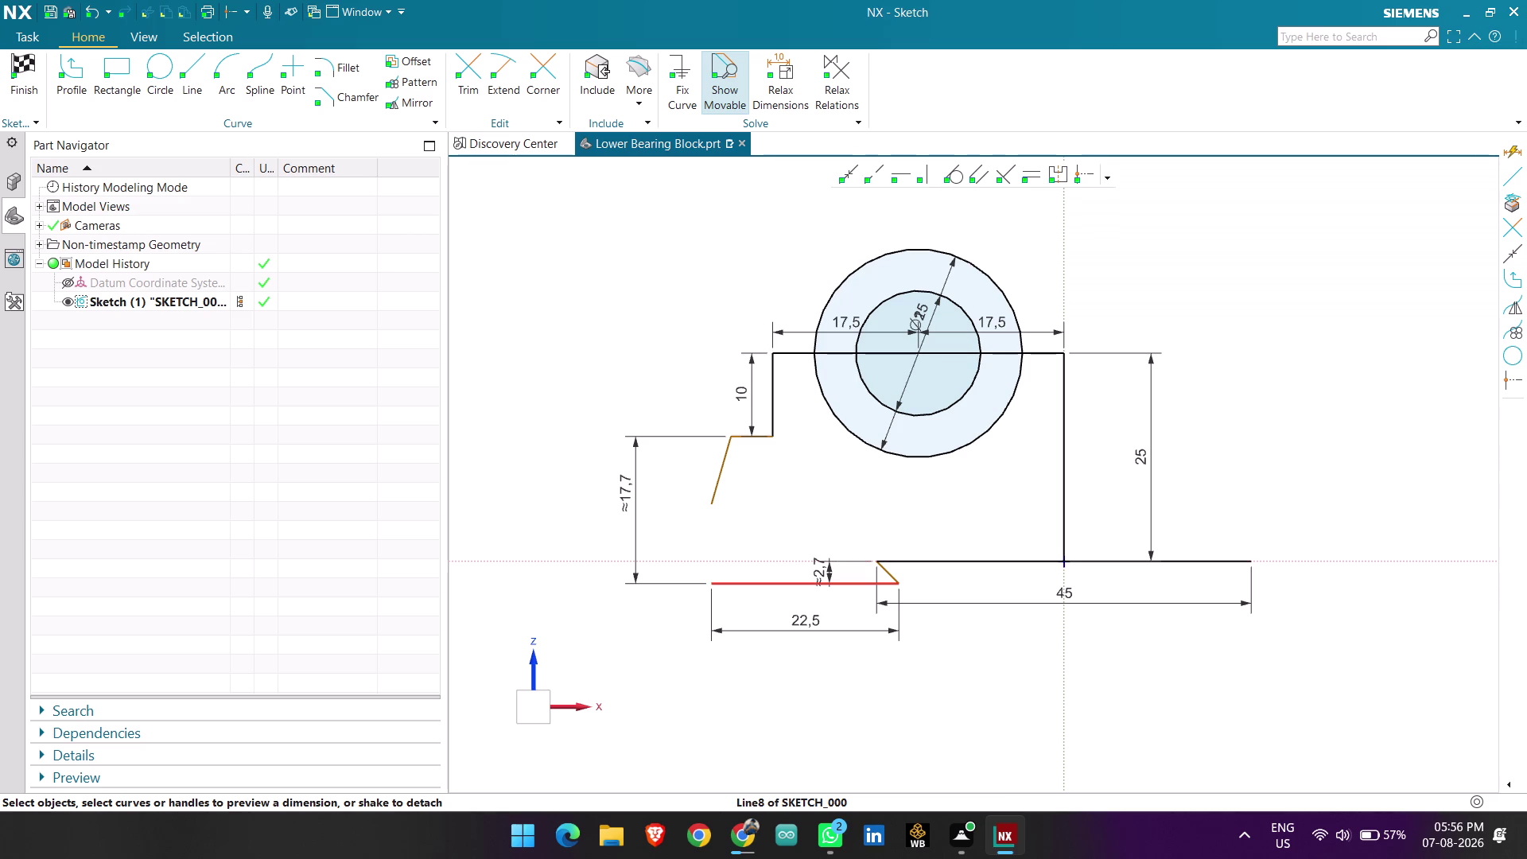
Delete a dimension, try setting another to 5, and undo that edit.
click(800, 630)
key(Delete)
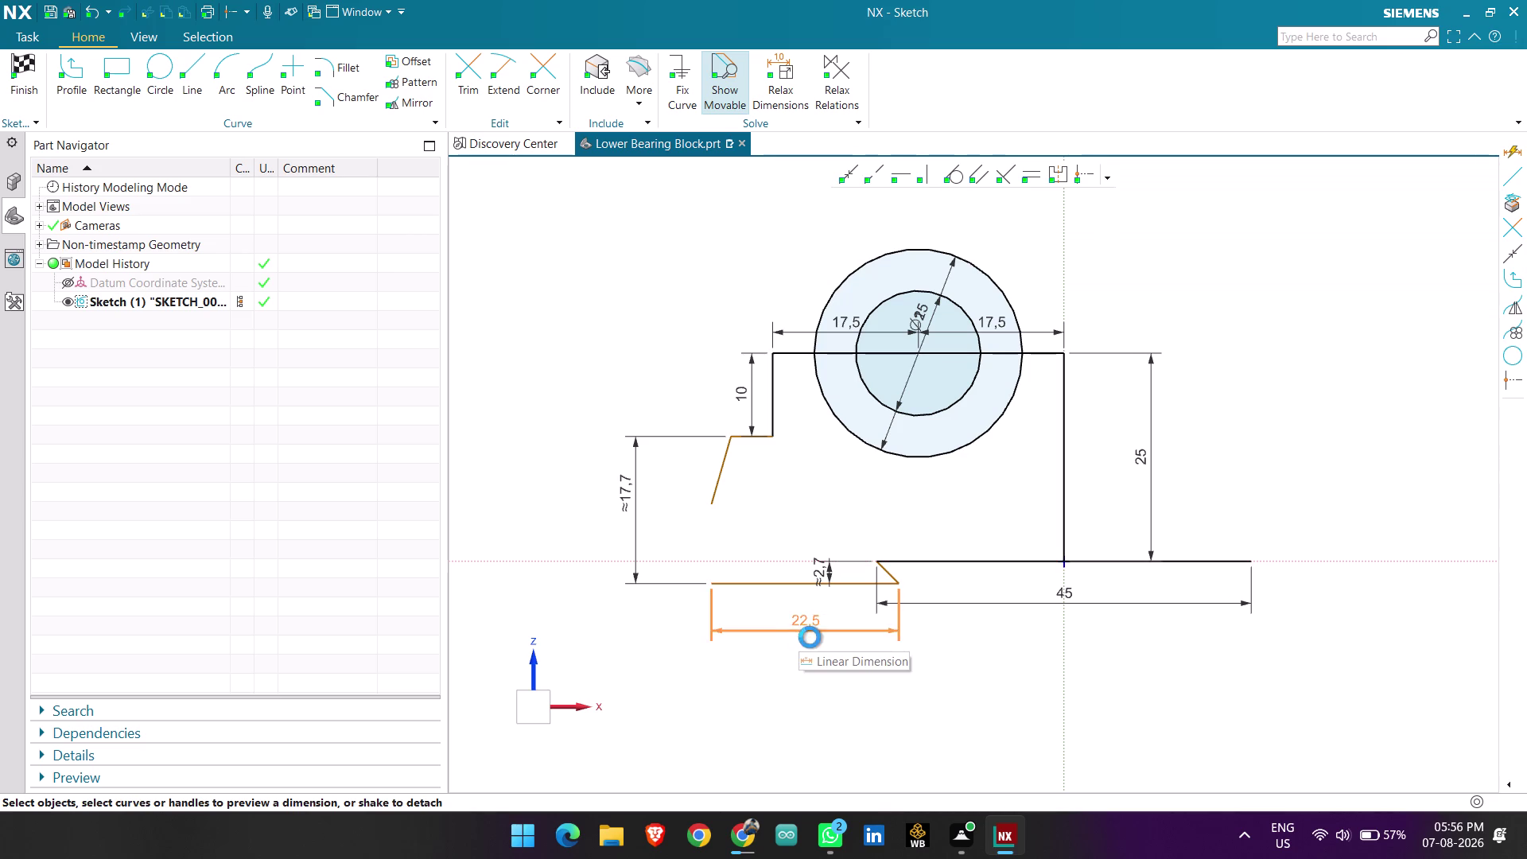
double_click(822, 572)
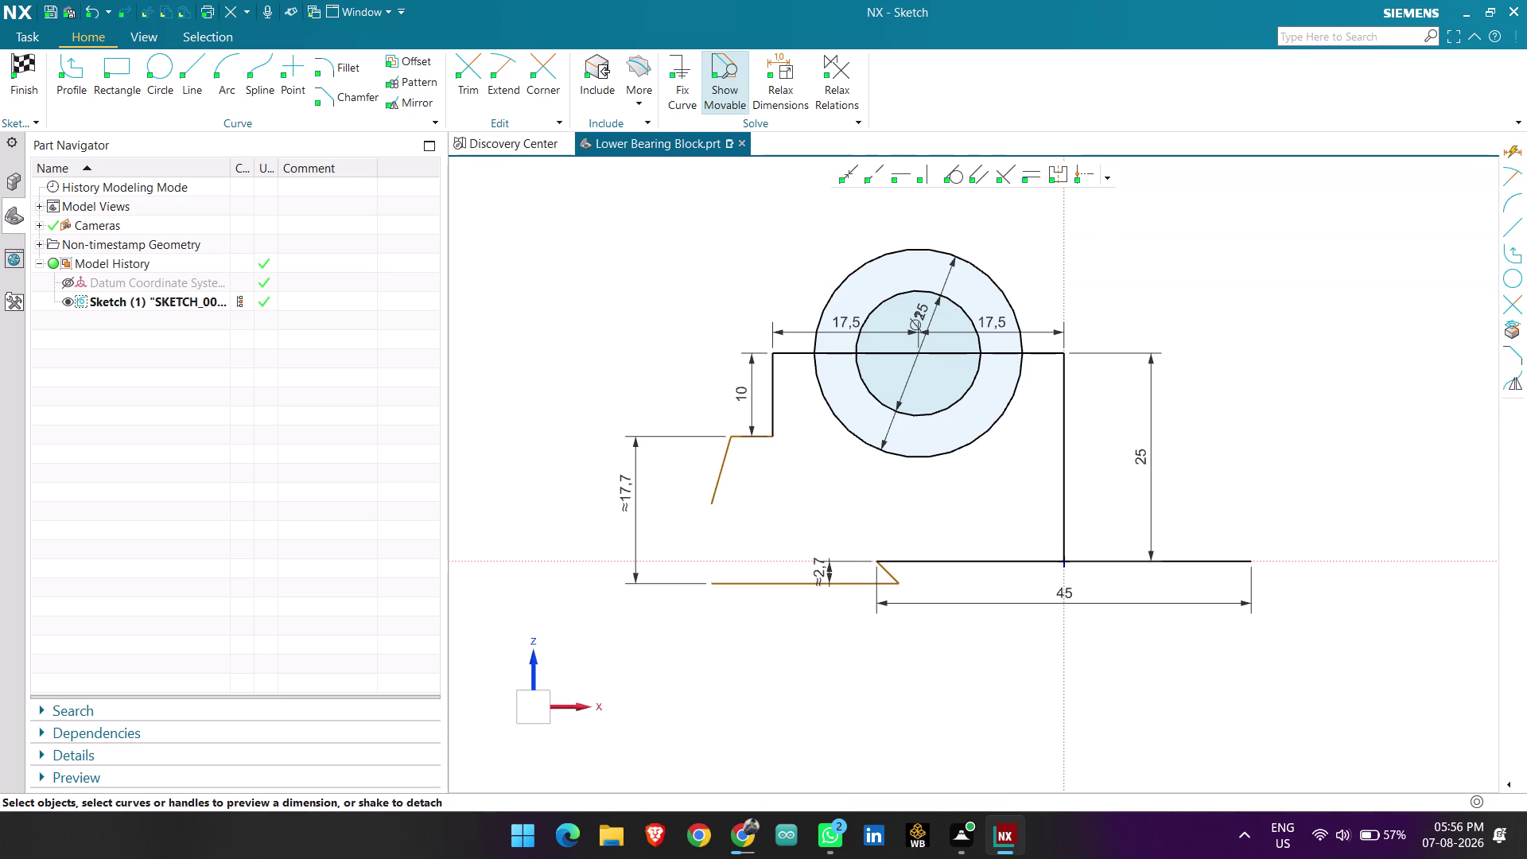
key(5)
key(Return)
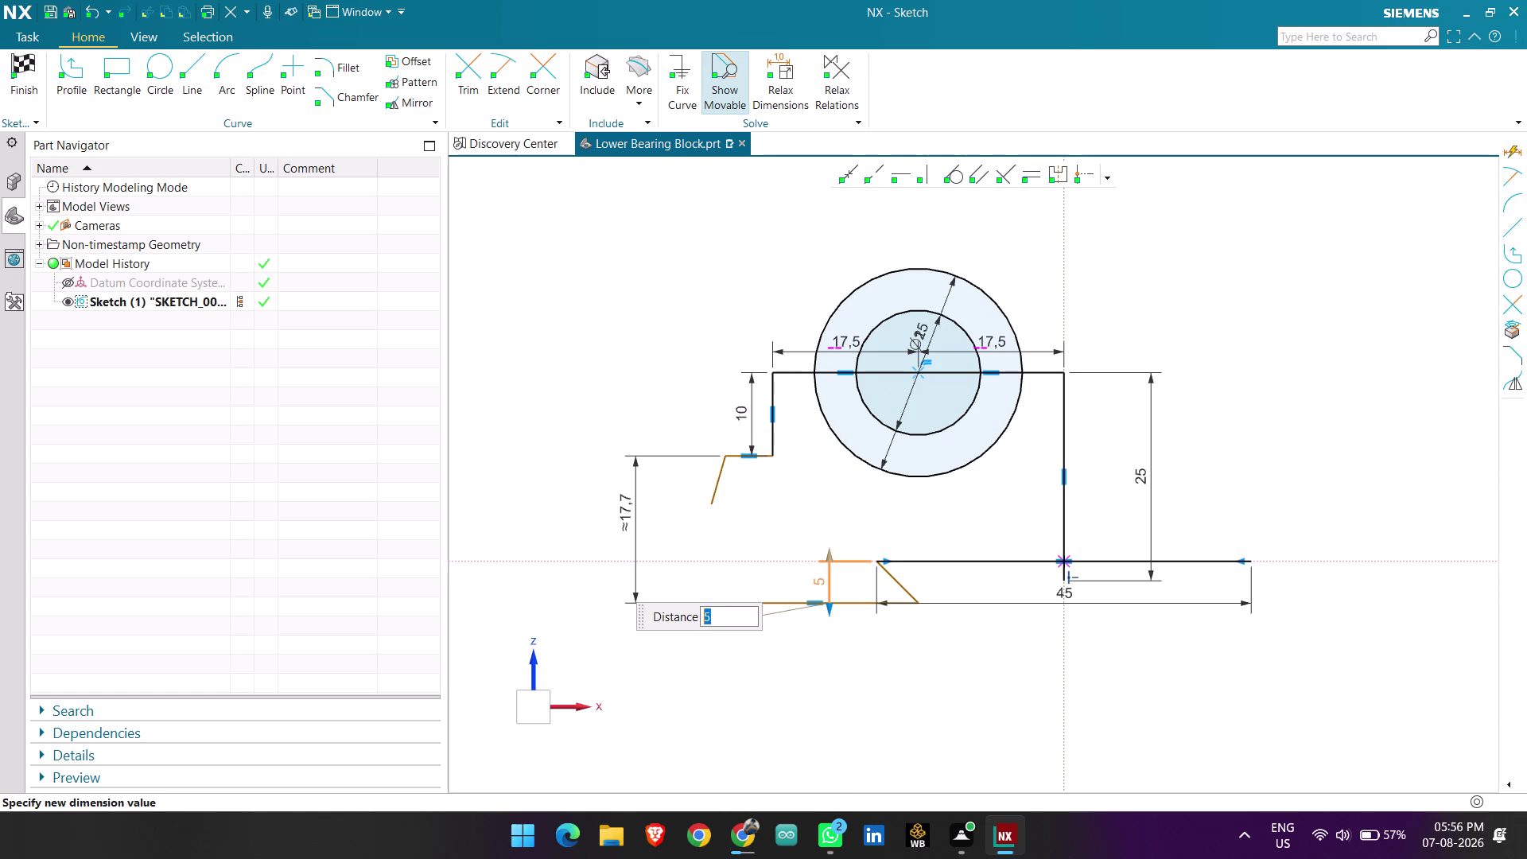
key(ctrl+z)
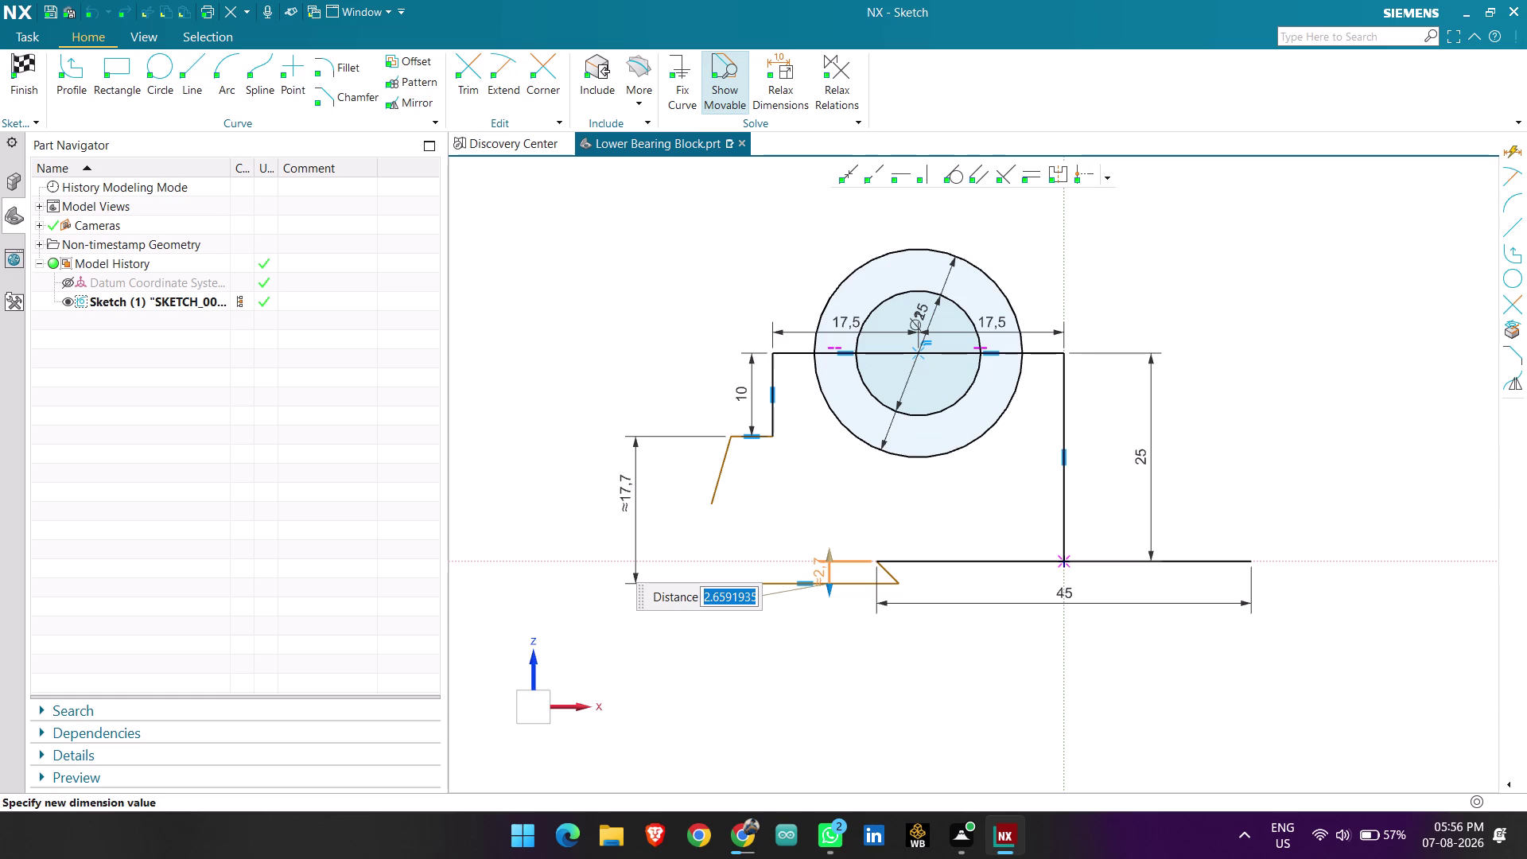
Leave the Distance entry and delete the remaining chamfer-step dimension.
key(super+p)
key(Escape)
key(Escape)
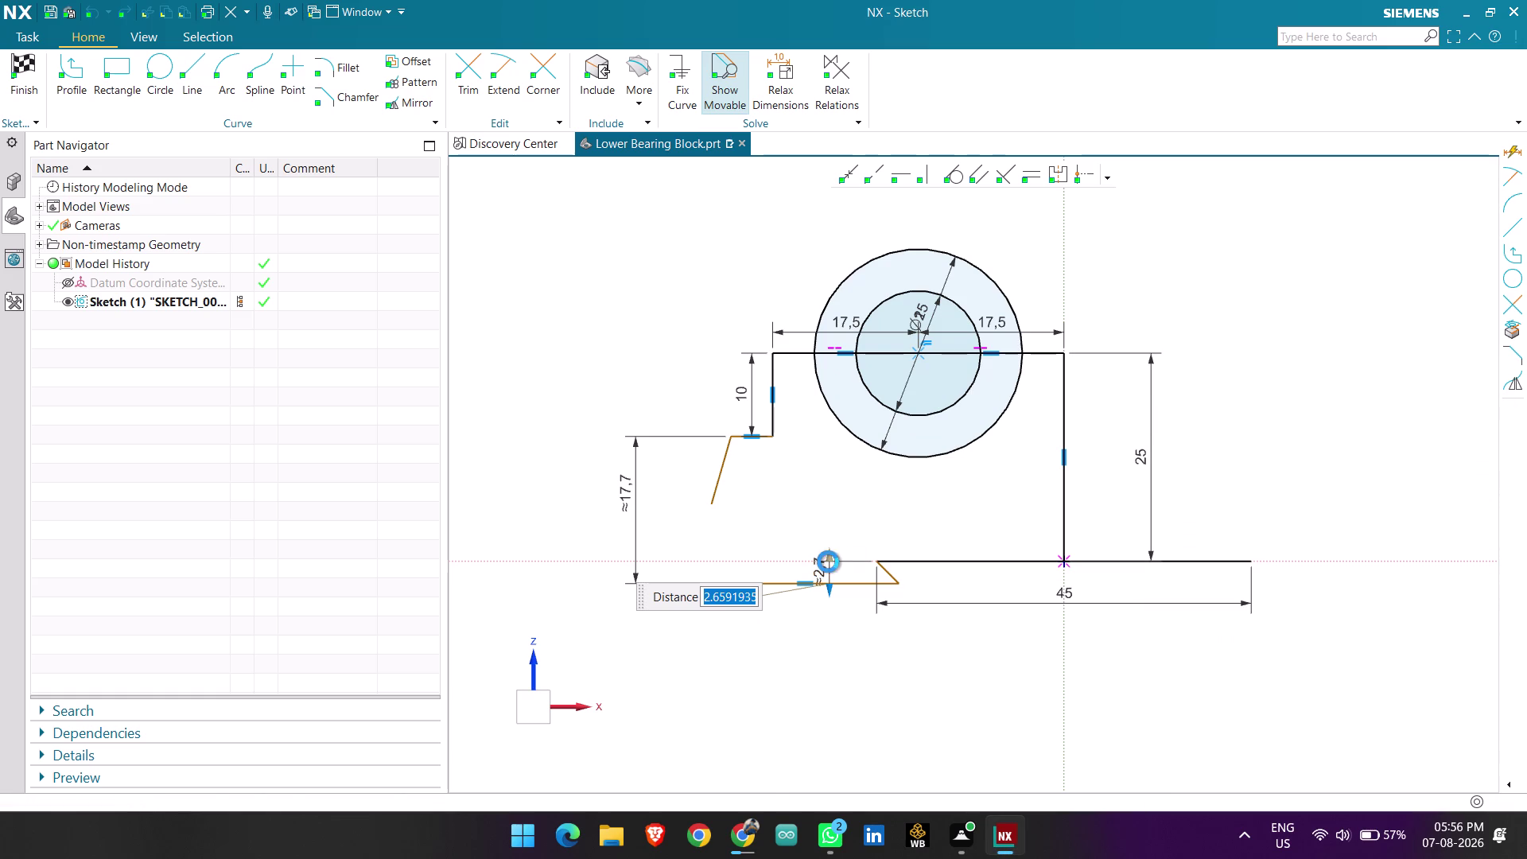
click(824, 564)
key(Delete)
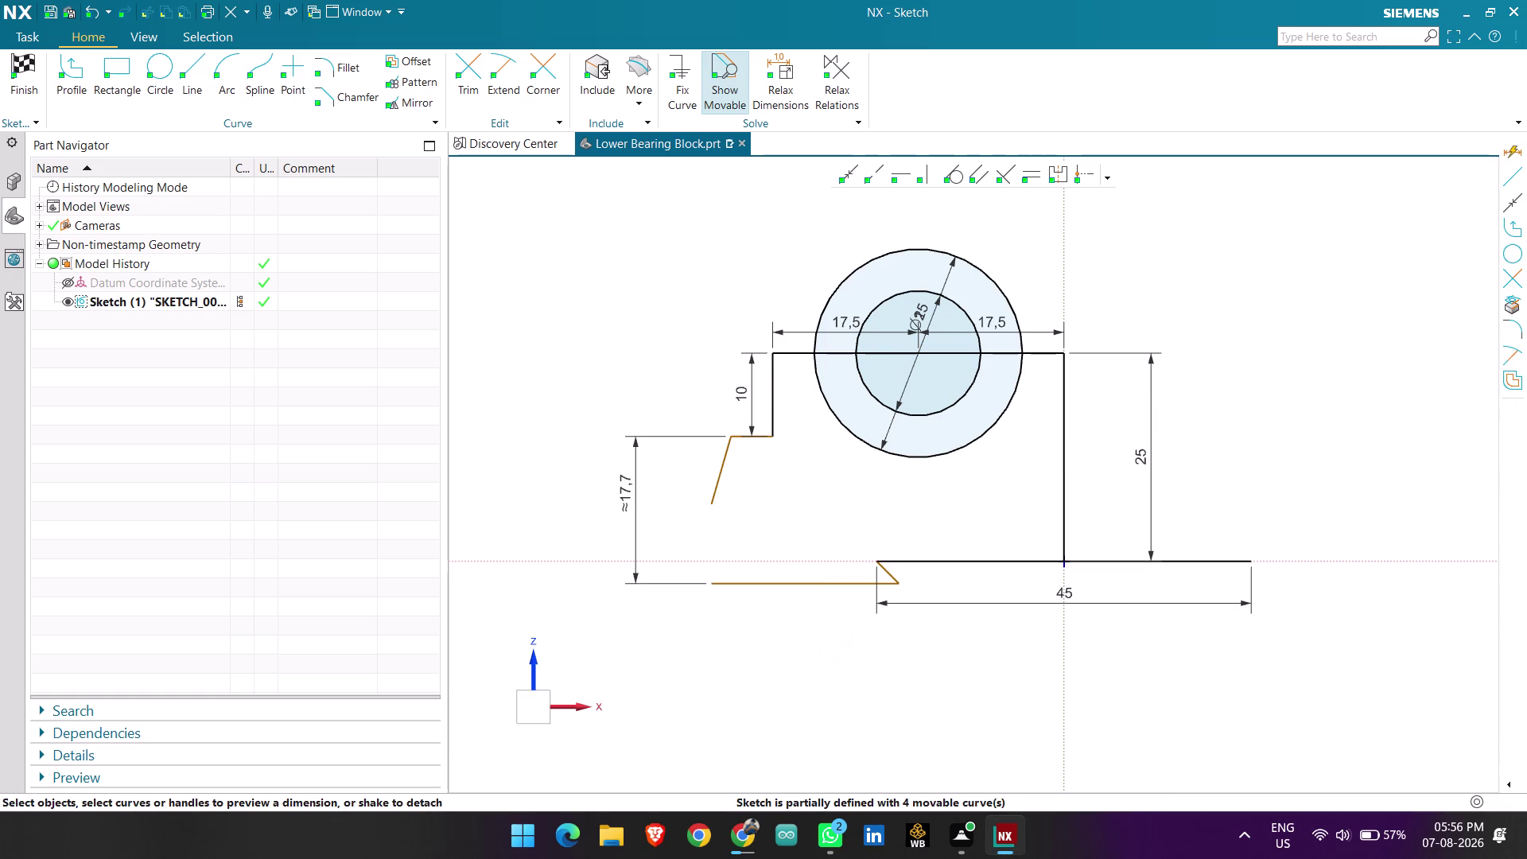
click(884, 574)
Delete the stray curves at the lower left of the sketch.
key(Delete)
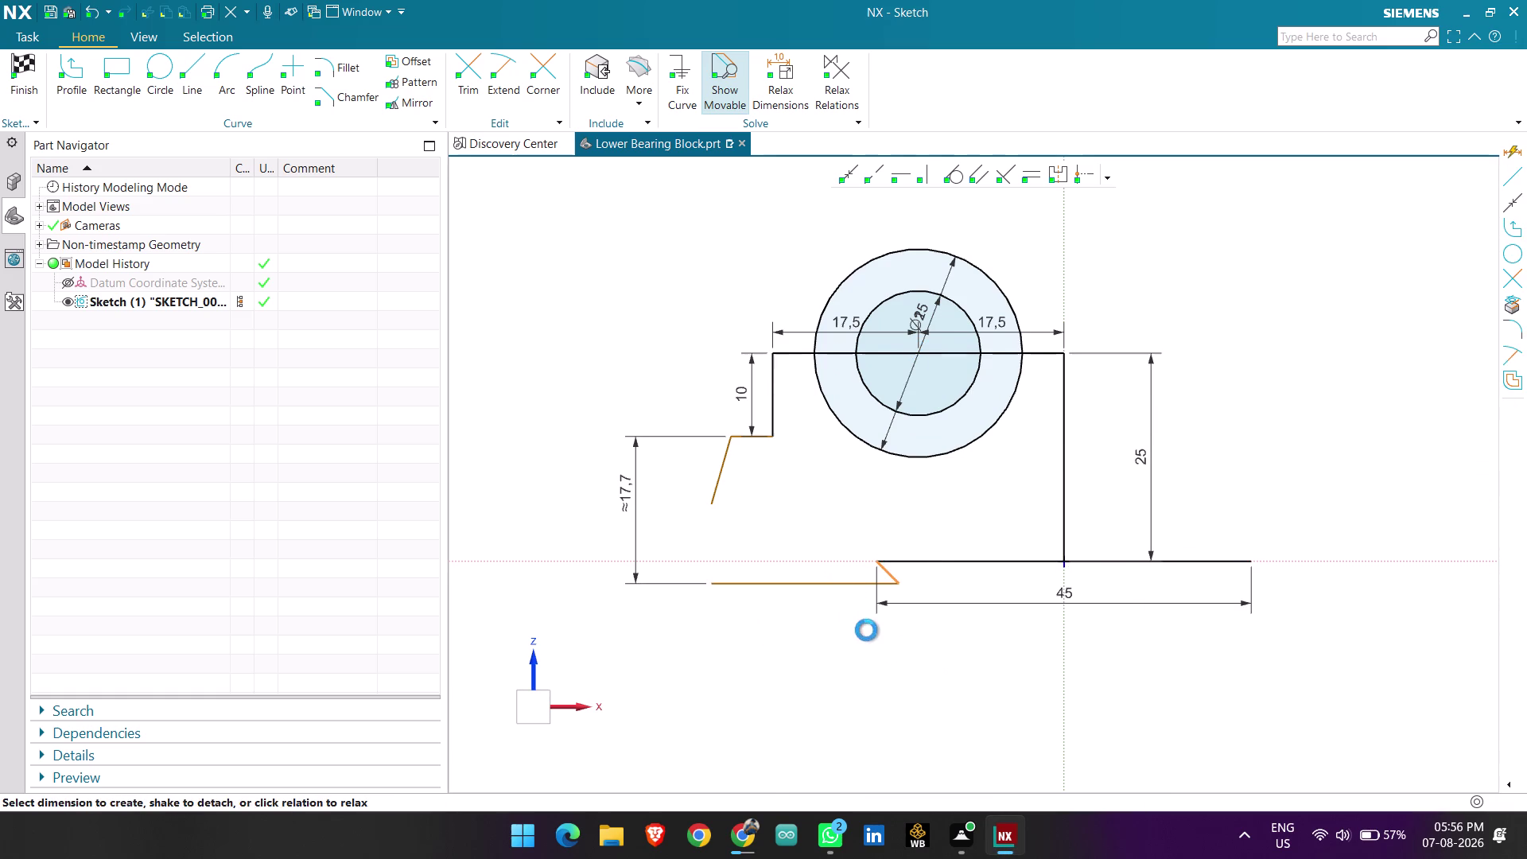
click(833, 585)
key(Delete)
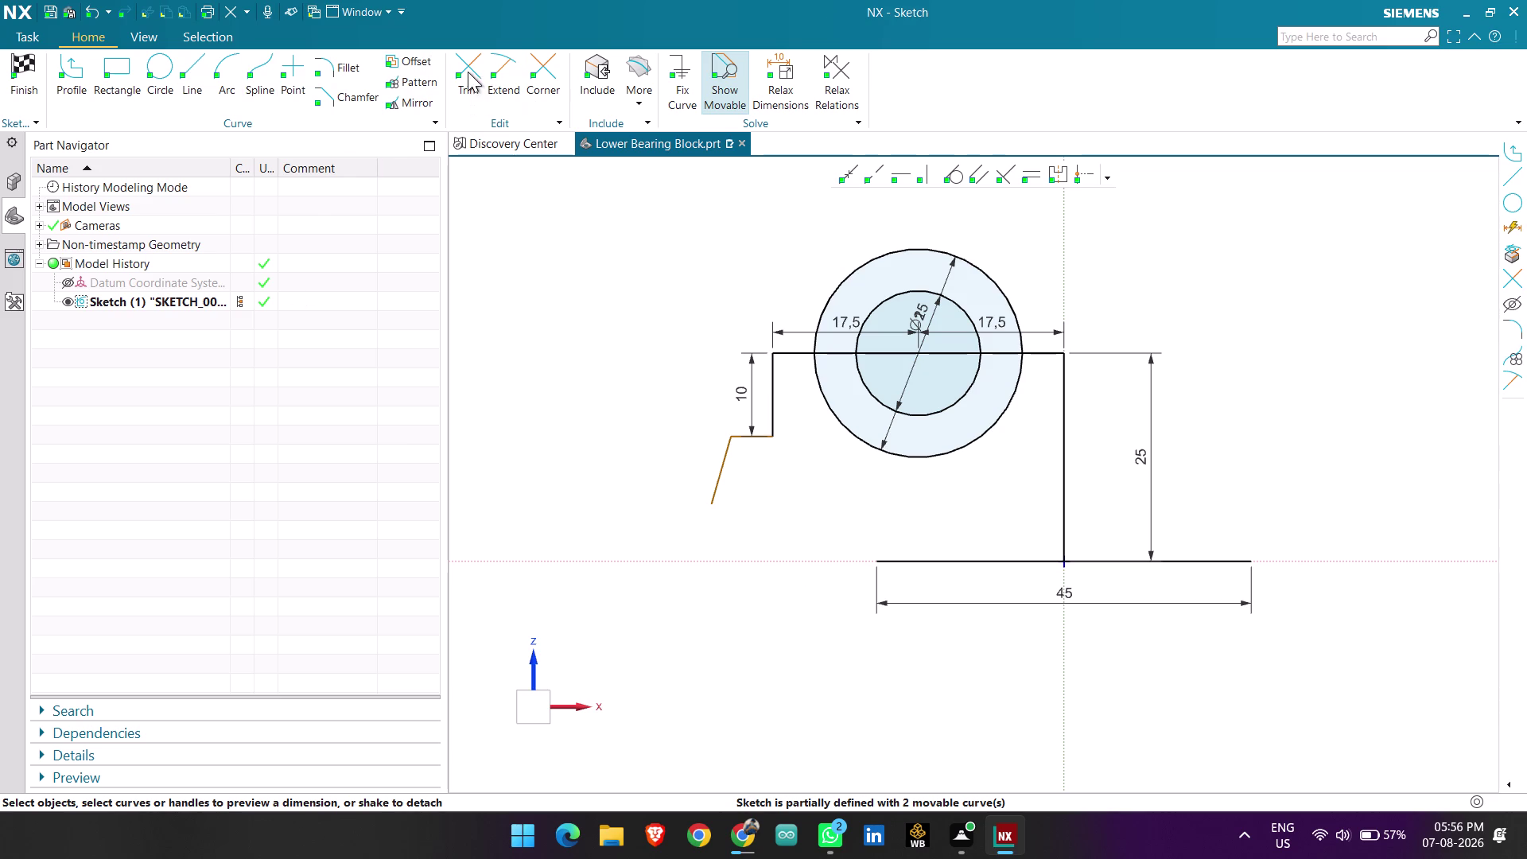
Draw a 5-long line at 45° from the bottom edge's left end, then undo it.
click(200, 77)
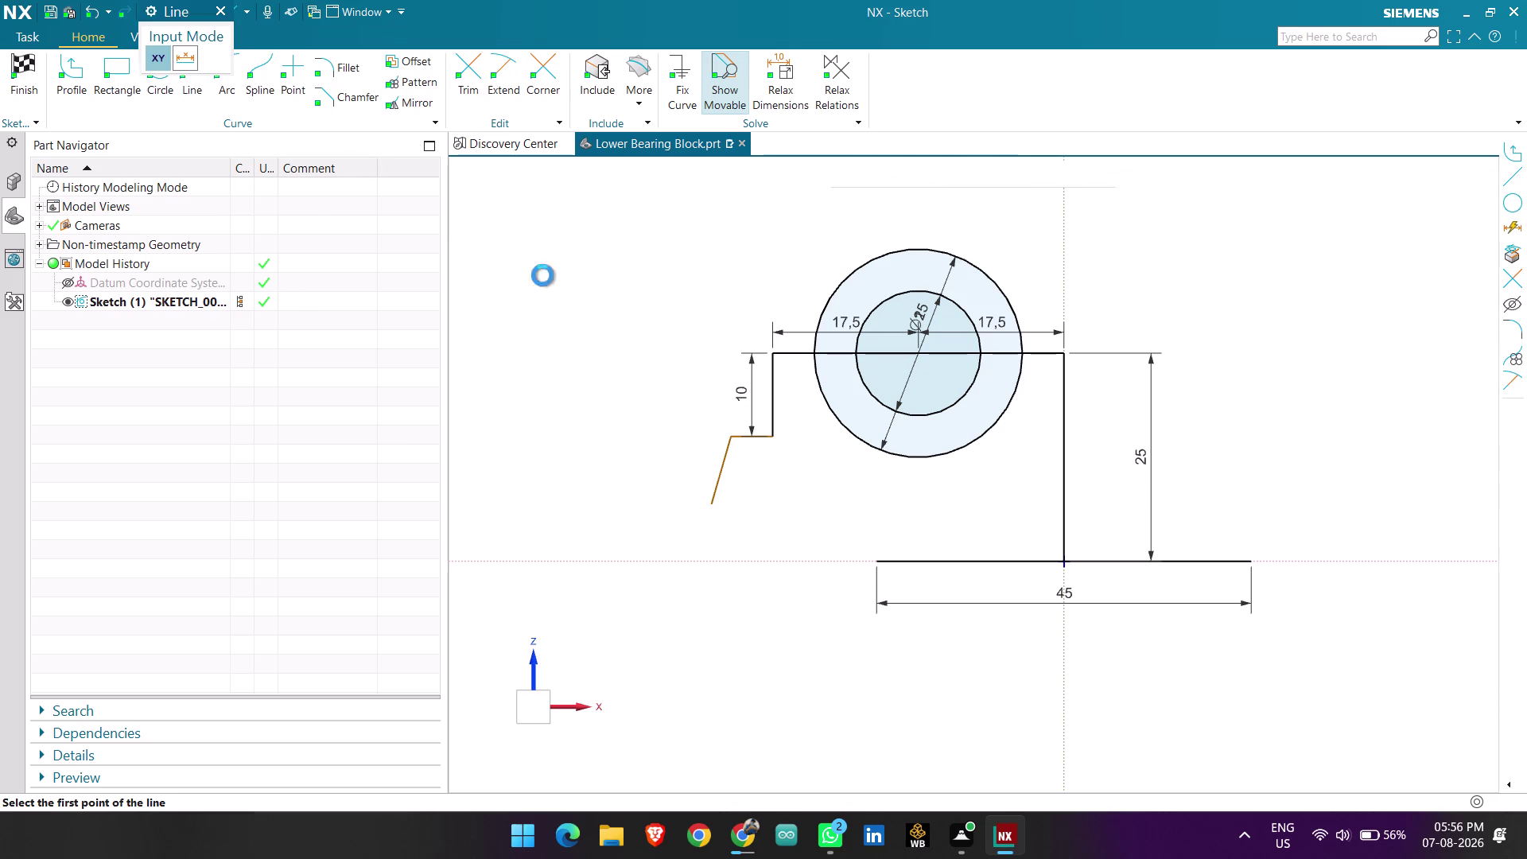
click(874, 562)
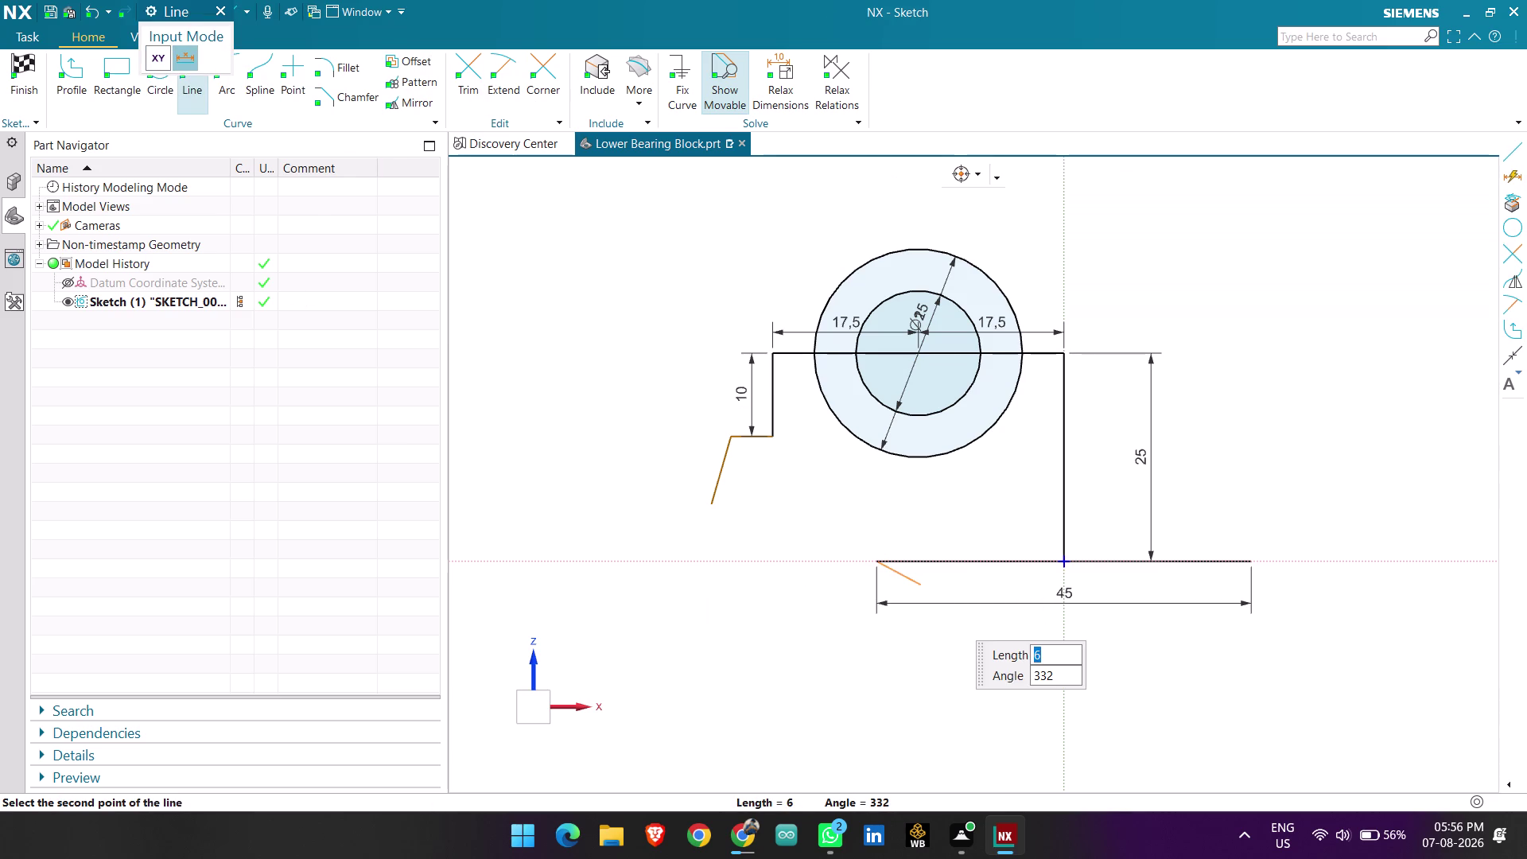
key(5)
key(Return)
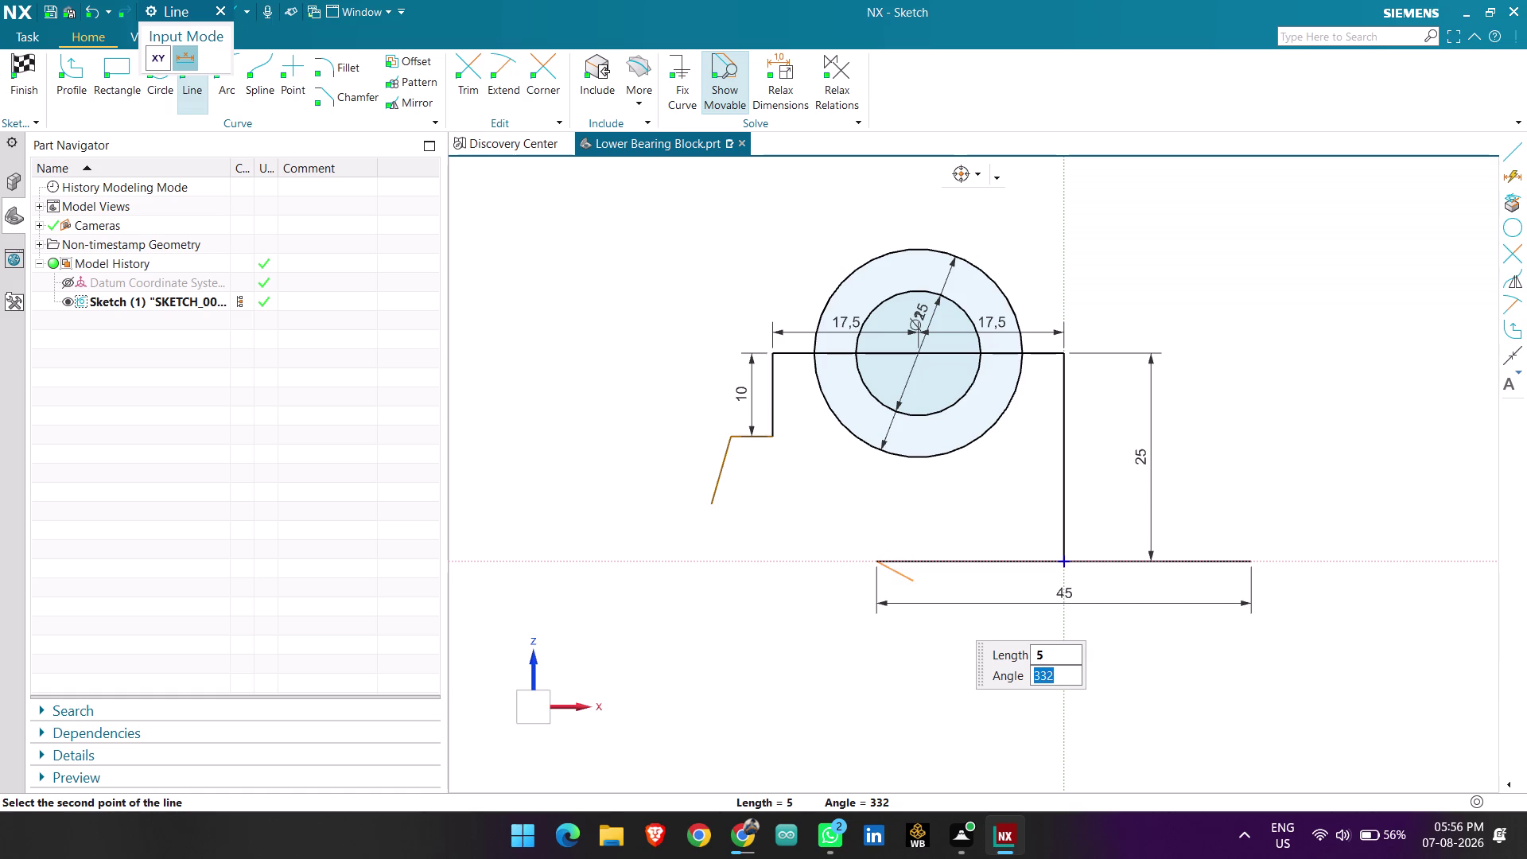
text(45)
key(Return)
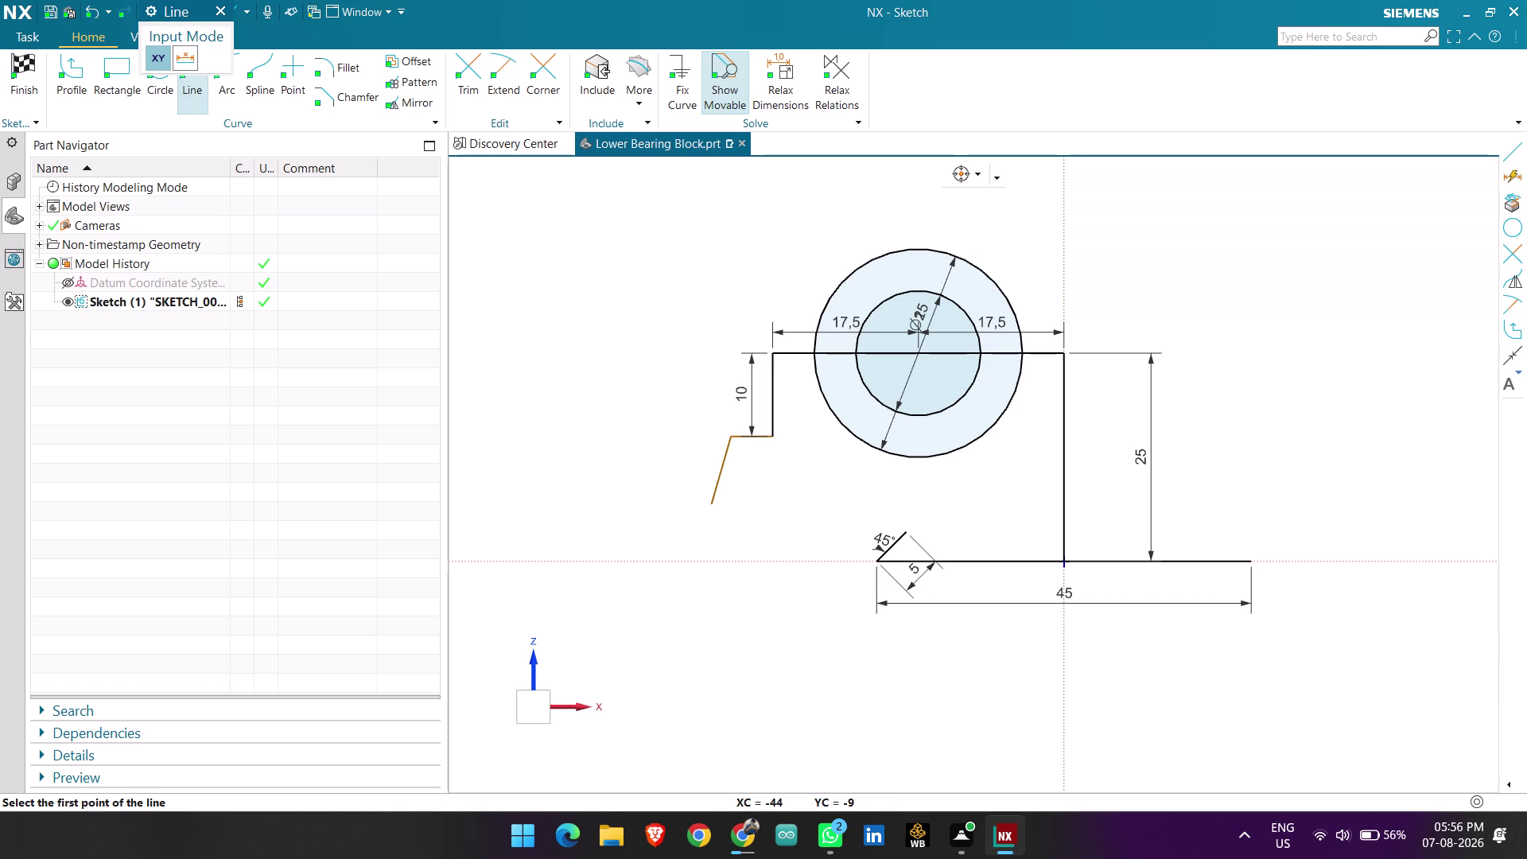
key(ctrl+z)
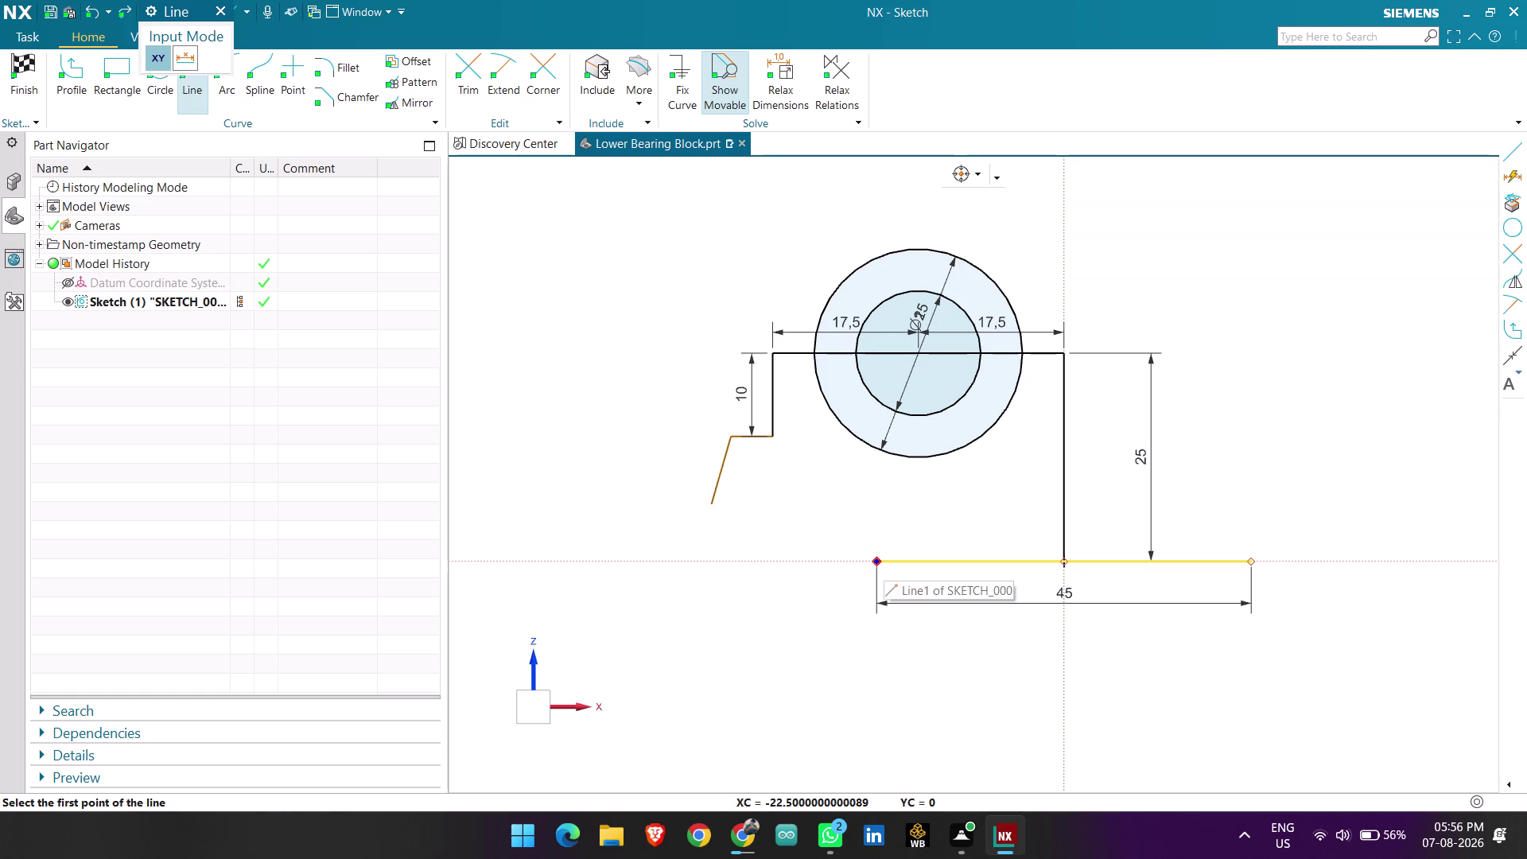
Draw a 5-long chamfer line at -45° from the bottom edge's left end.
click(879, 560)
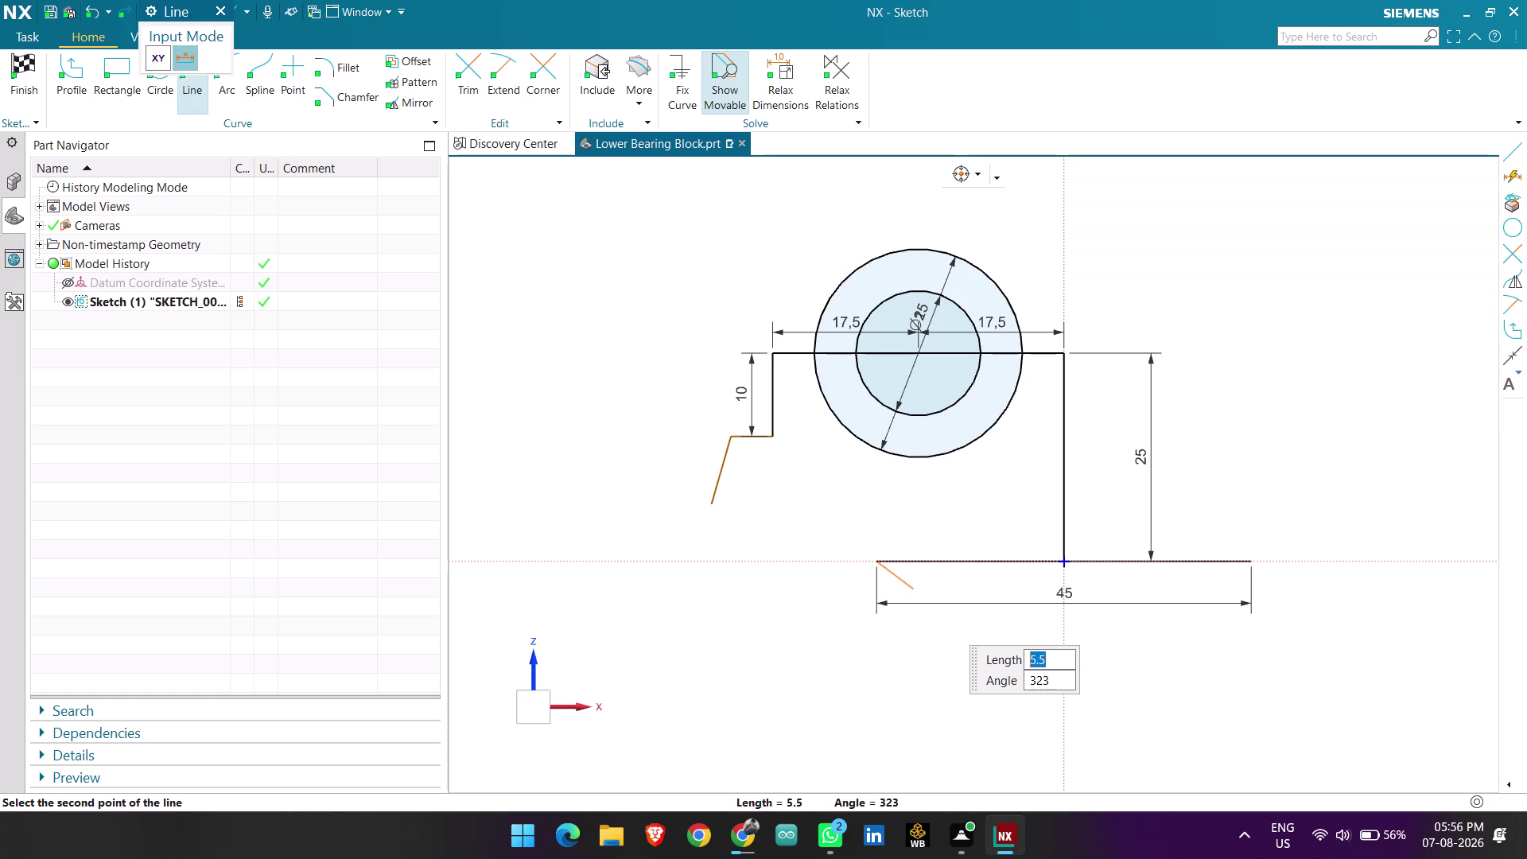
key(5)
key(Return)
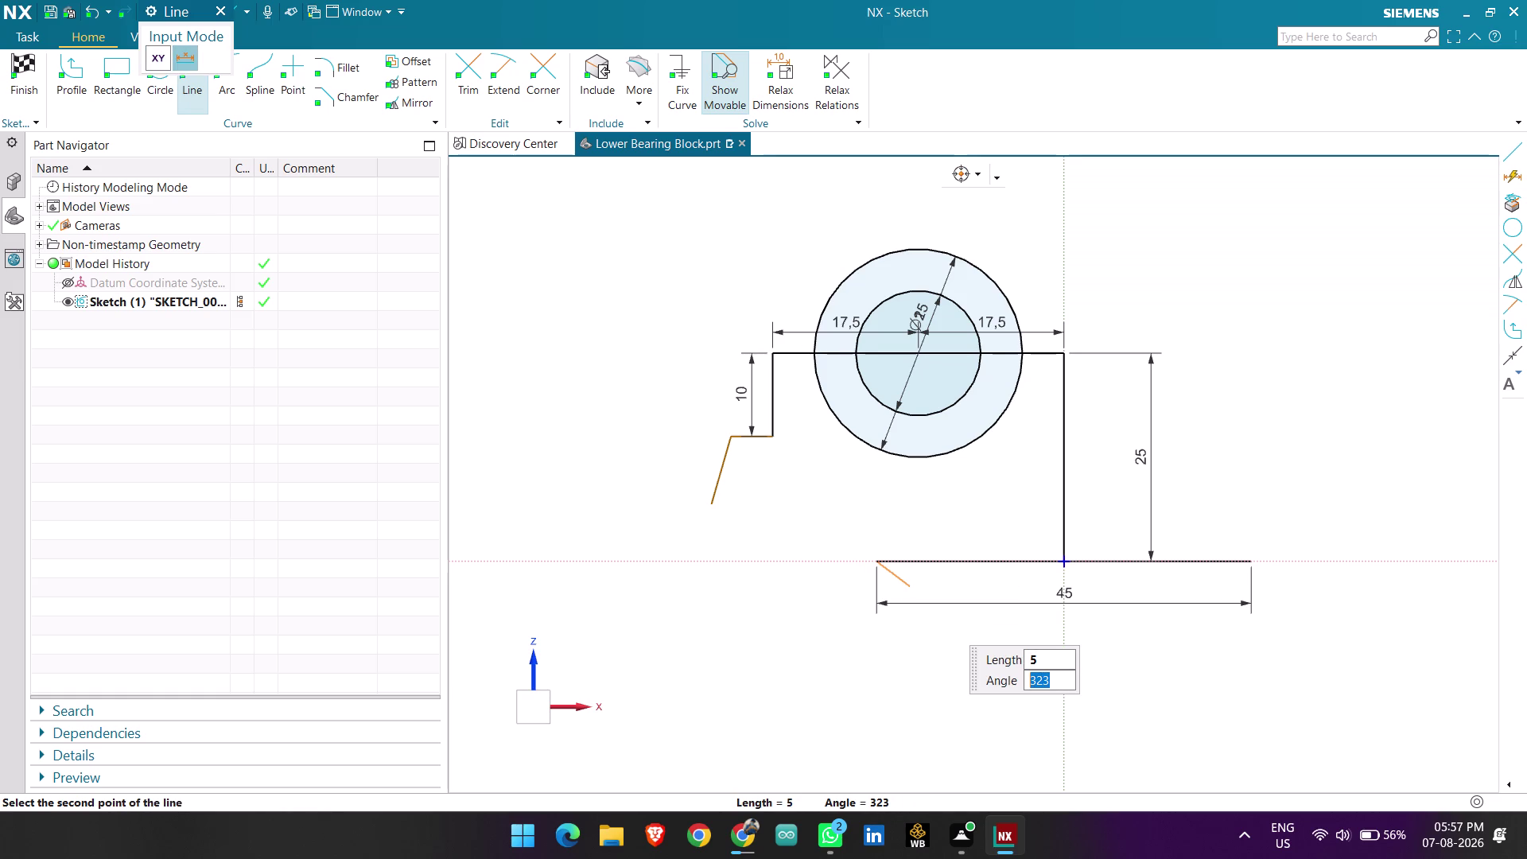
key(minus)
text(45)
key(Return)
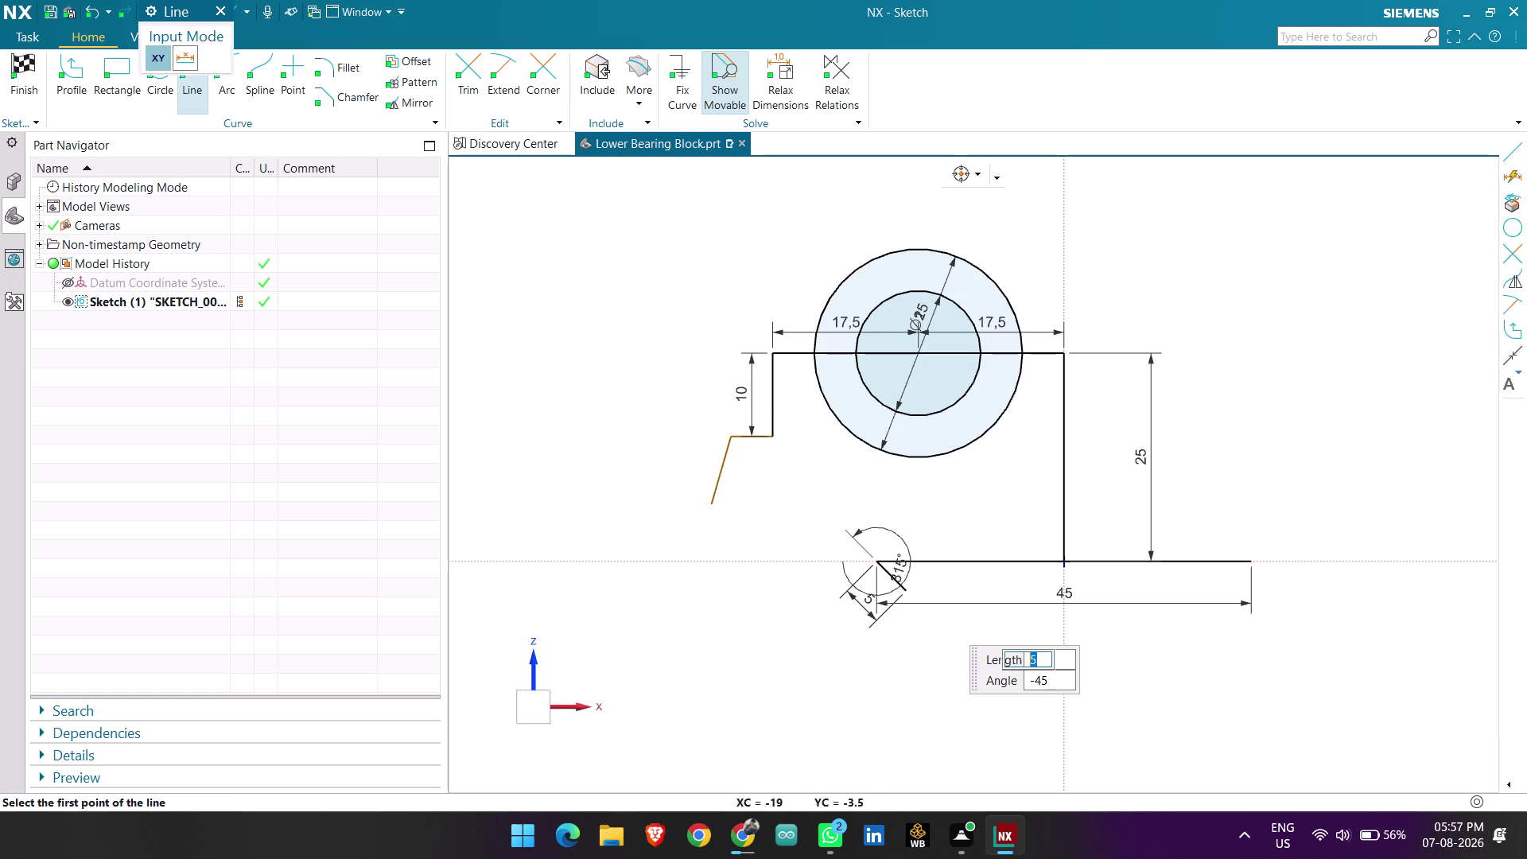
scroll(up, 3)
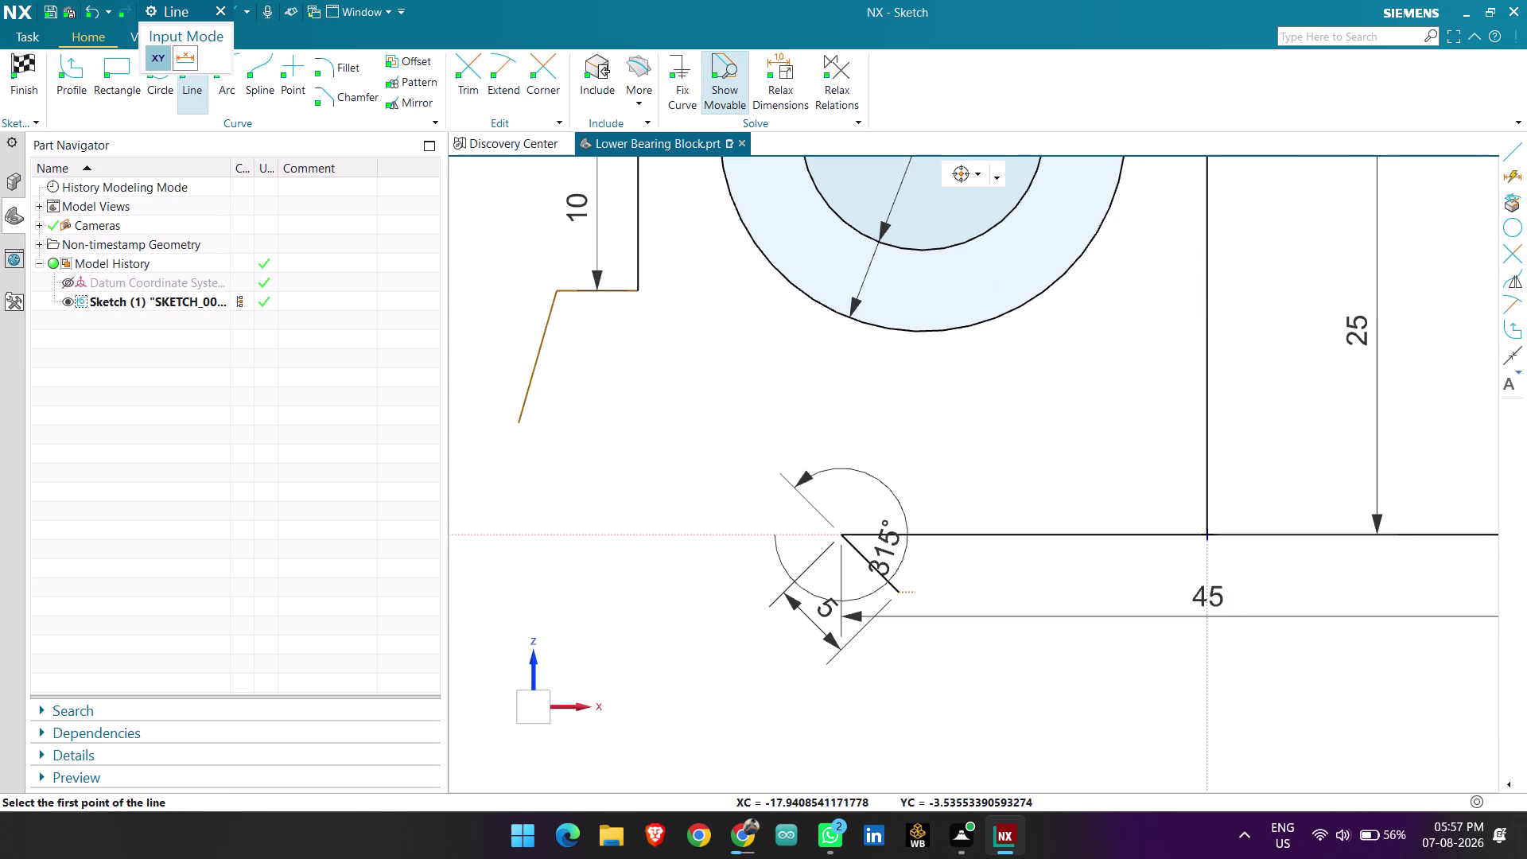
scroll(down, 3)
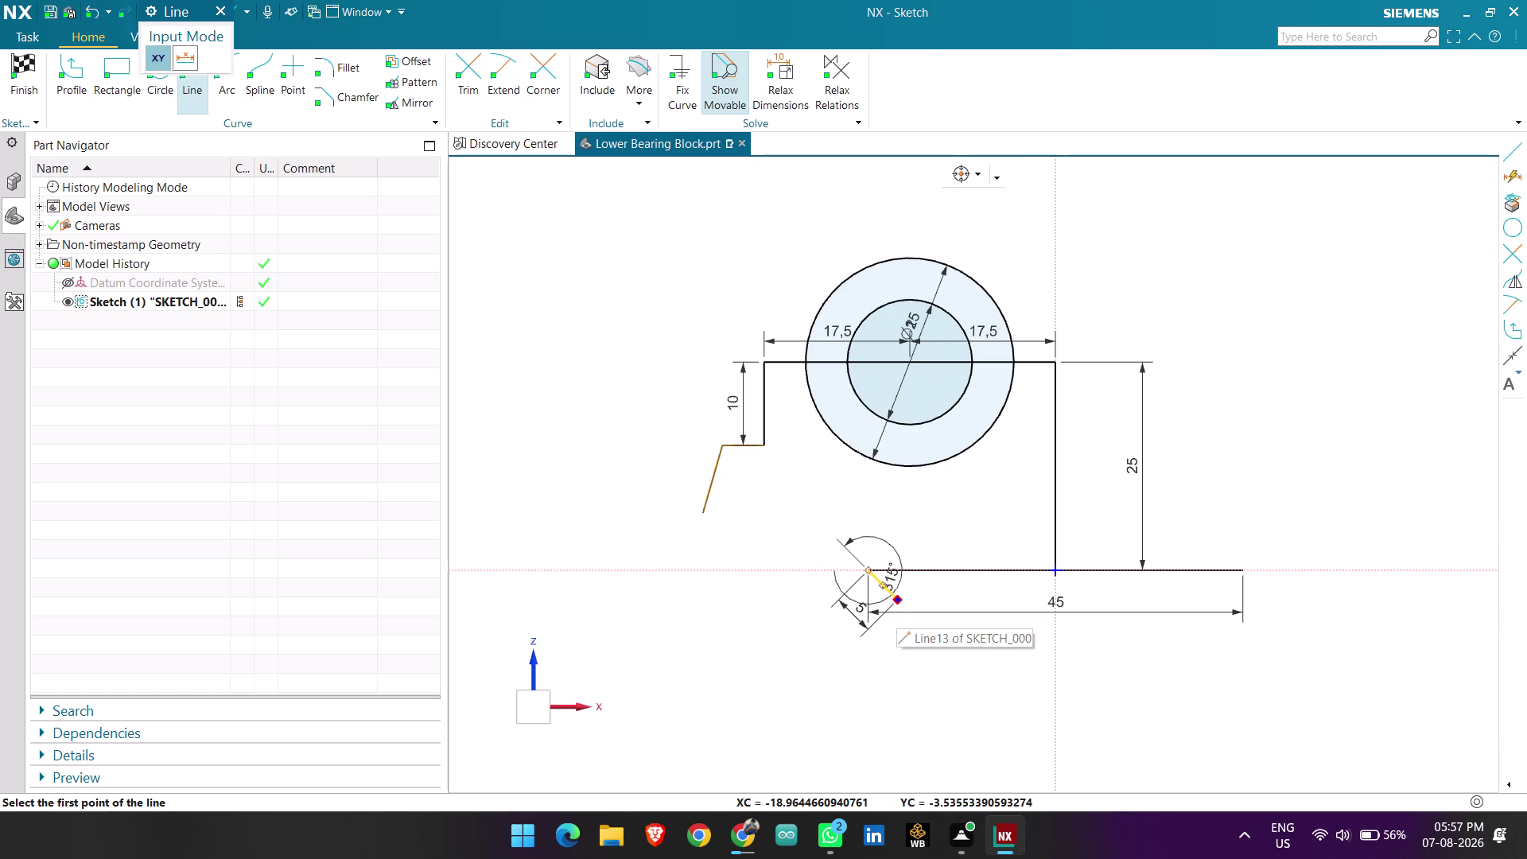
Draw a 22.5-long horizontal line running left from the chamfer's lower end.
click(898, 599)
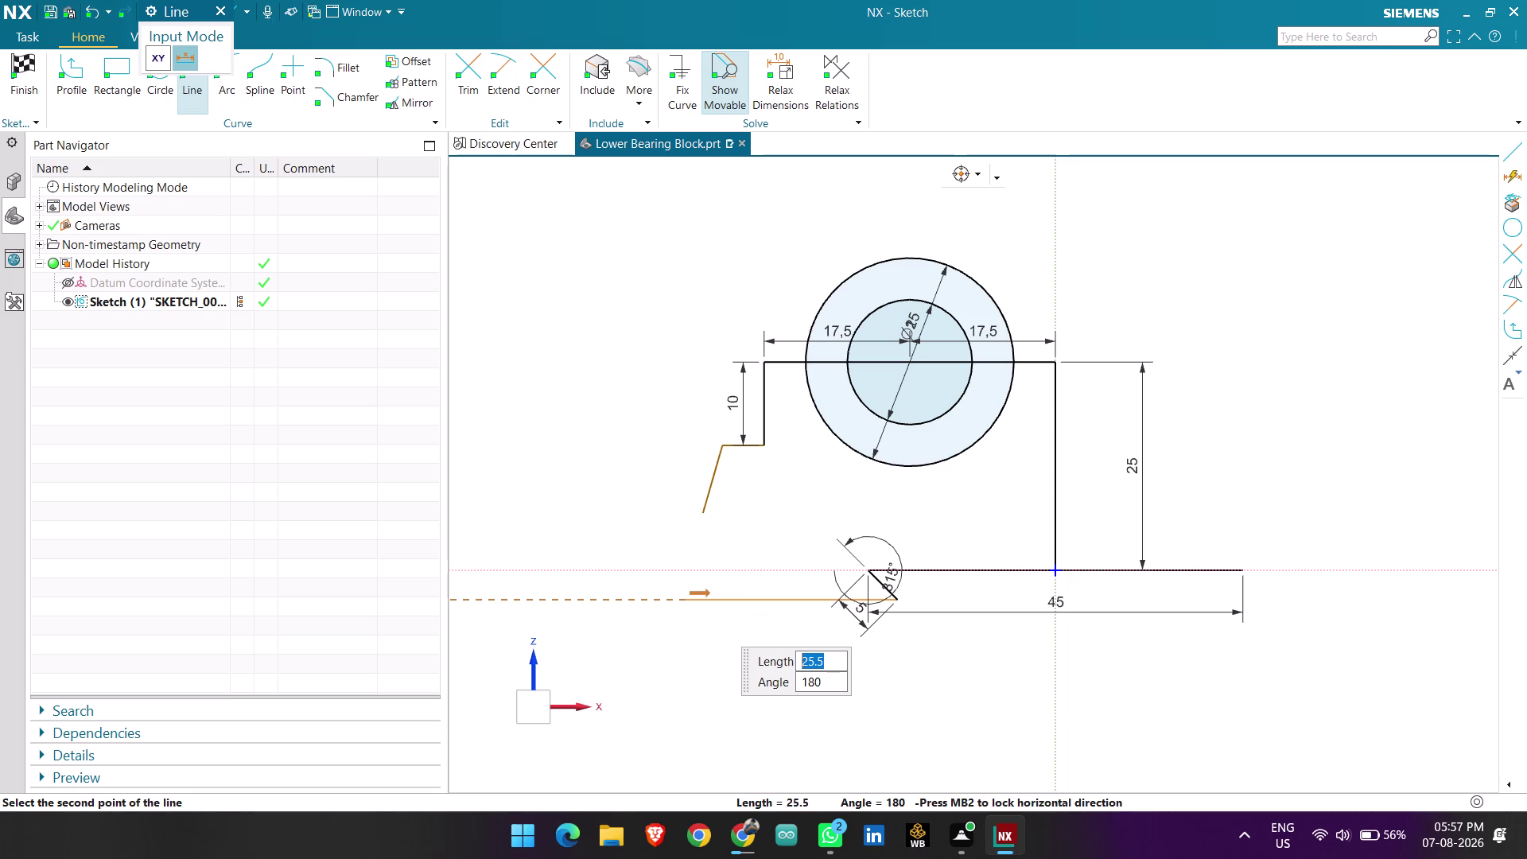
text(2)
text(2)
text(.)
text(5)
key(Return)
key(Return)
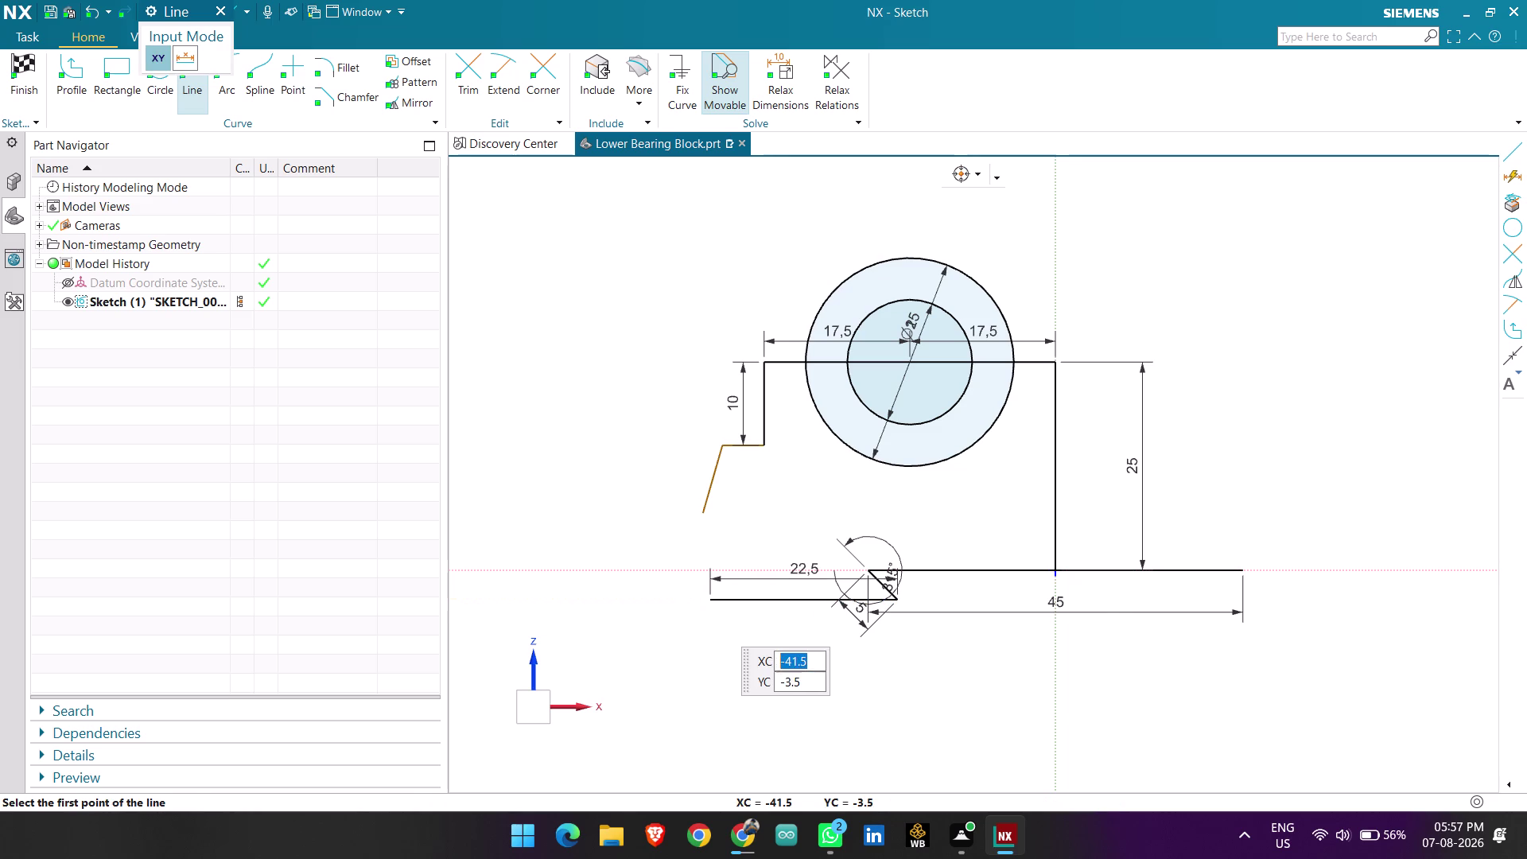
key(Escape)
key(Escape)
scroll(up, 3)
scroll(up, 3)
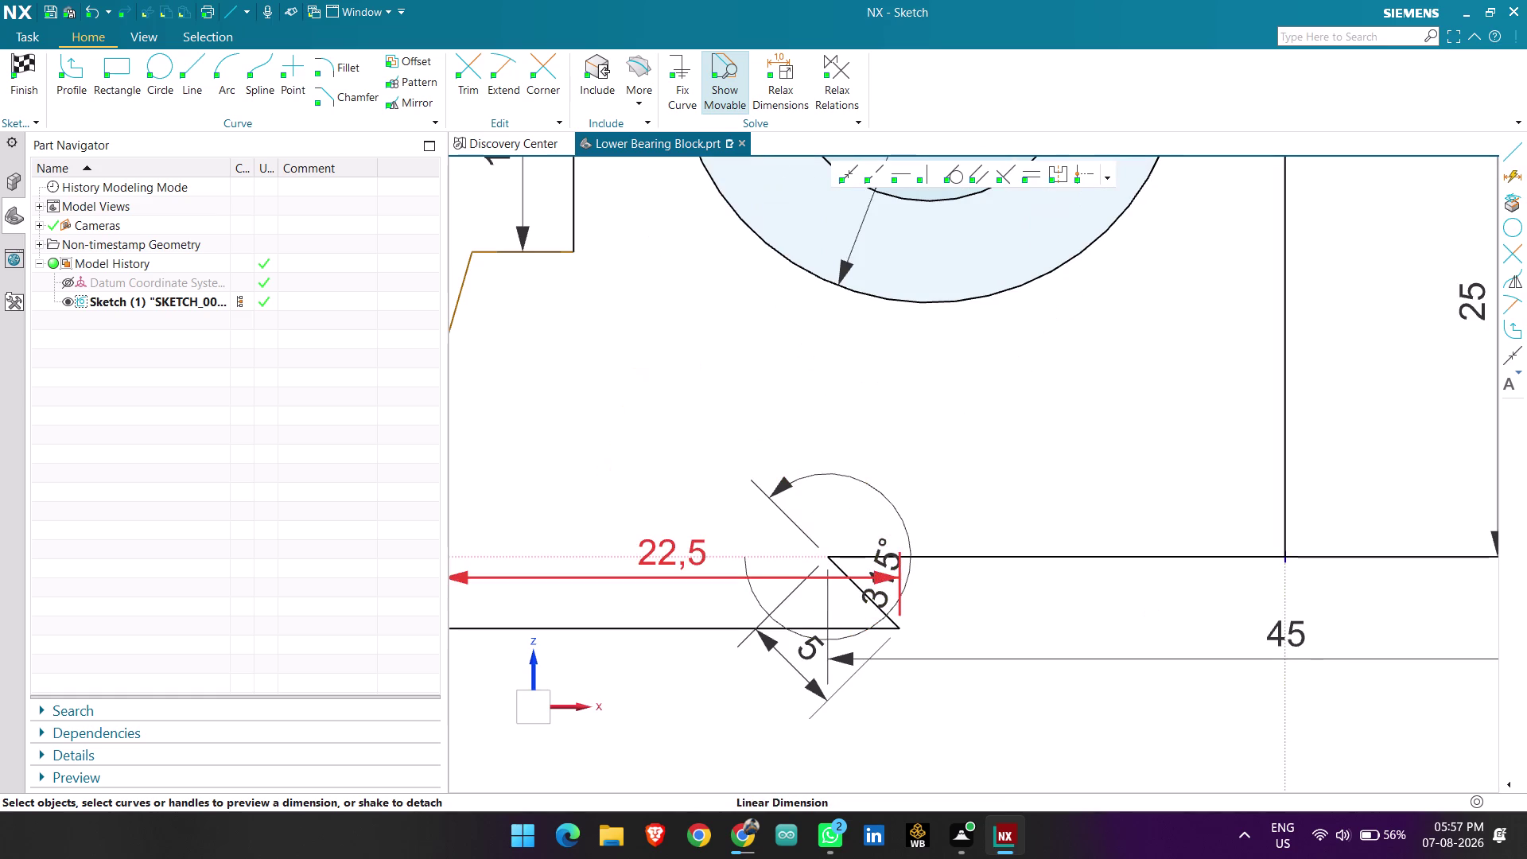
Drag the 315° angle label above the chamfer corner and zoom out.
click(896, 580)
drag(900, 513, 841, 503)
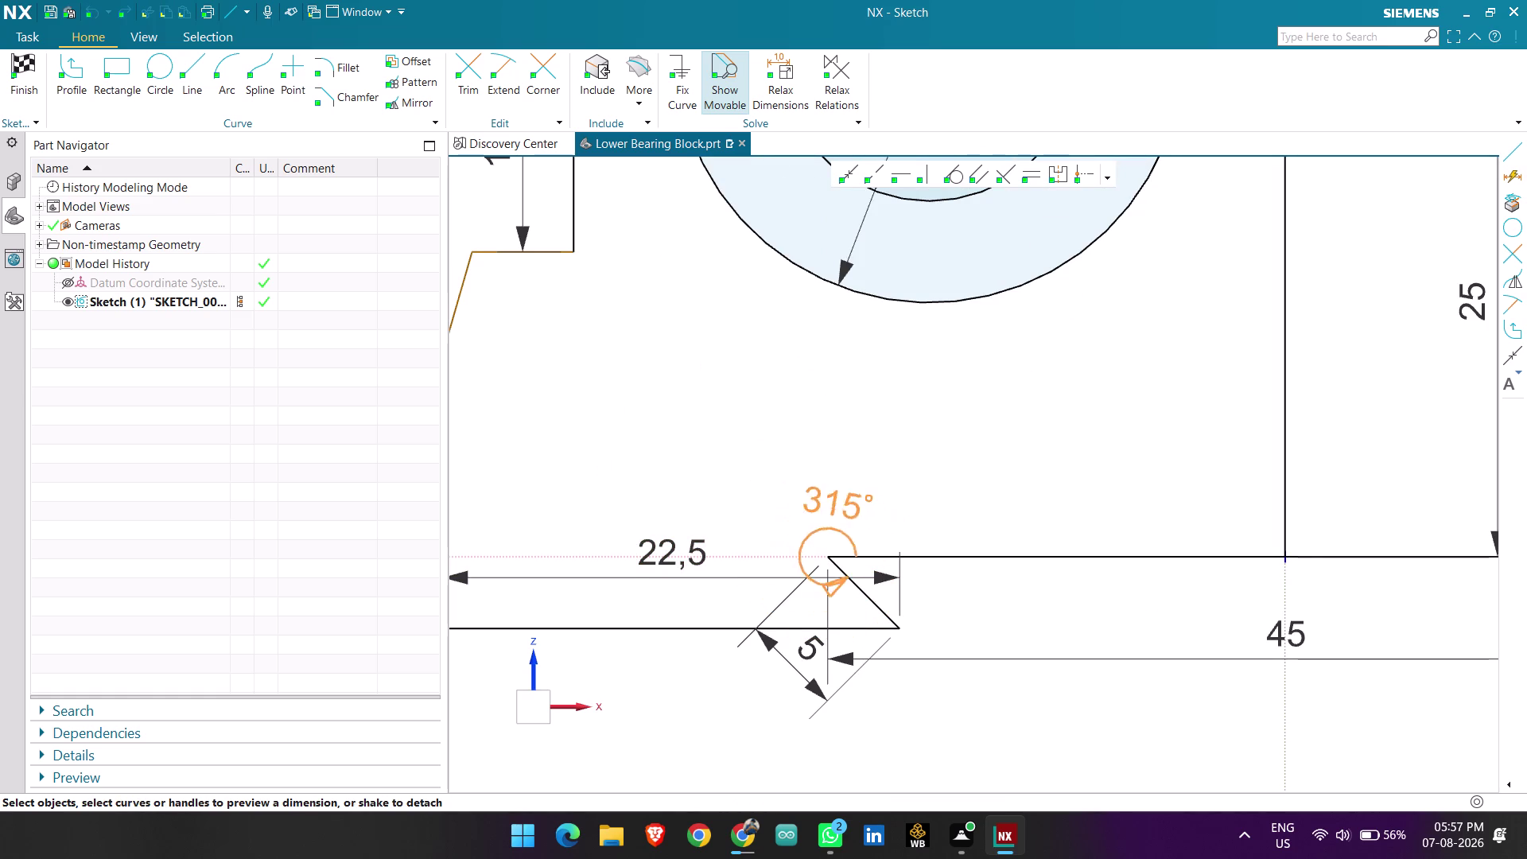
drag(841, 503, 796, 573)
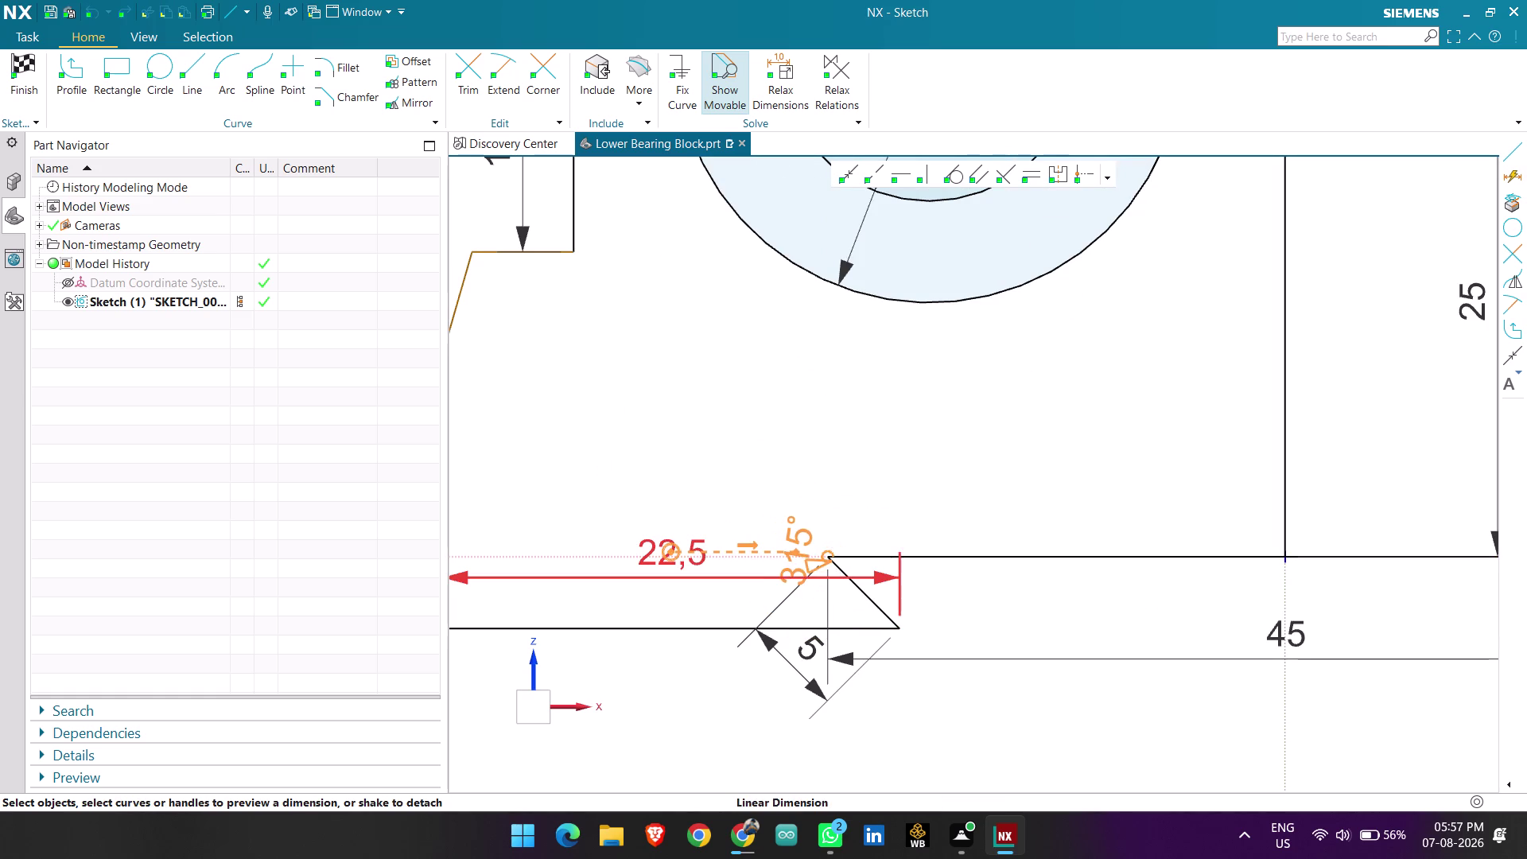
drag(796, 573, 802, 501)
click(1019, 463)
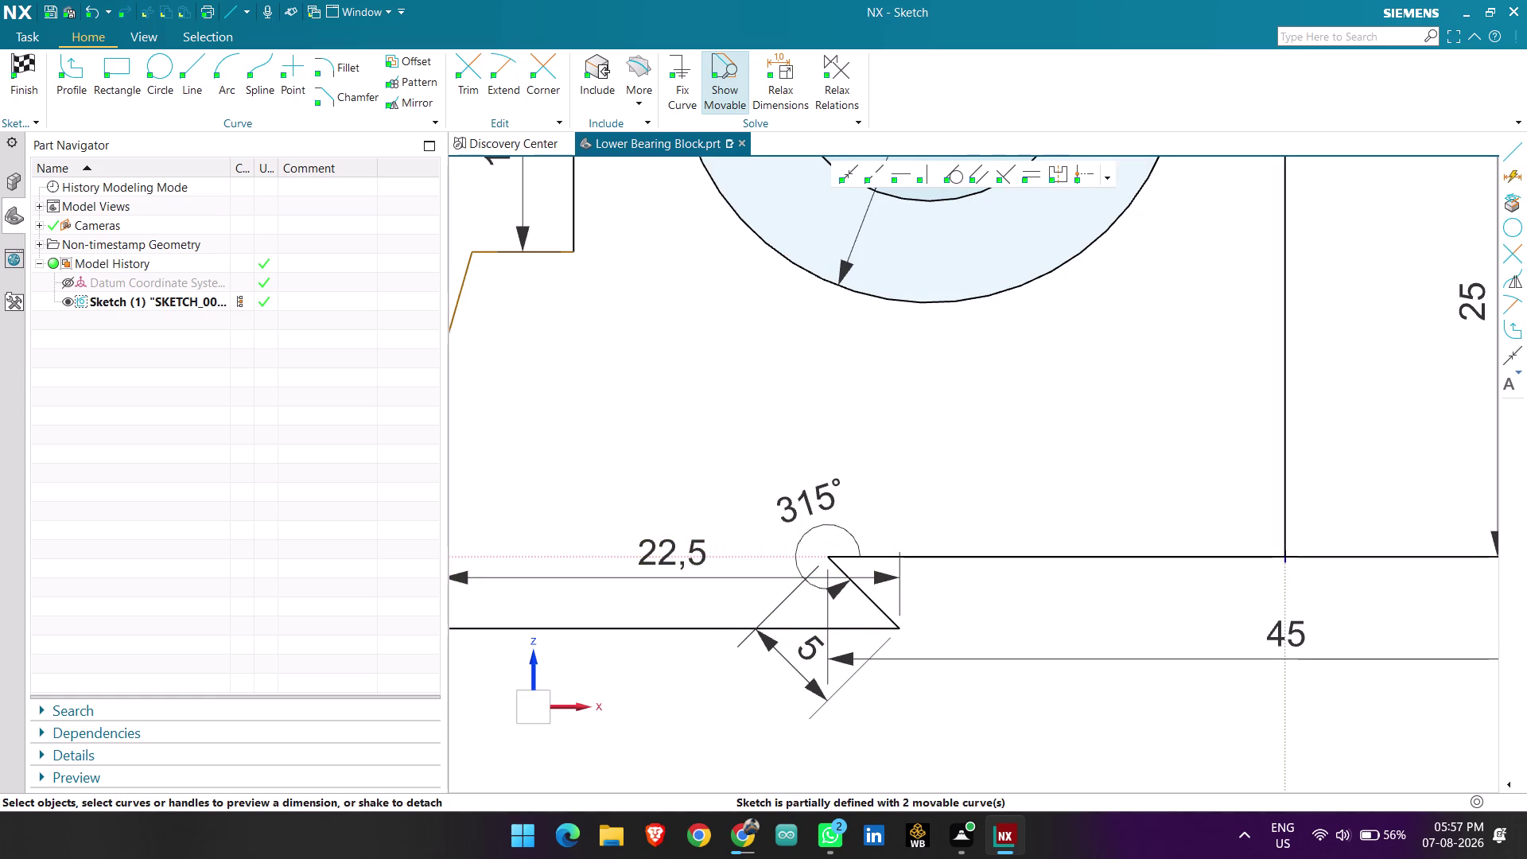
scroll(down, 3)
scroll(up, 3)
scroll(down, 3)
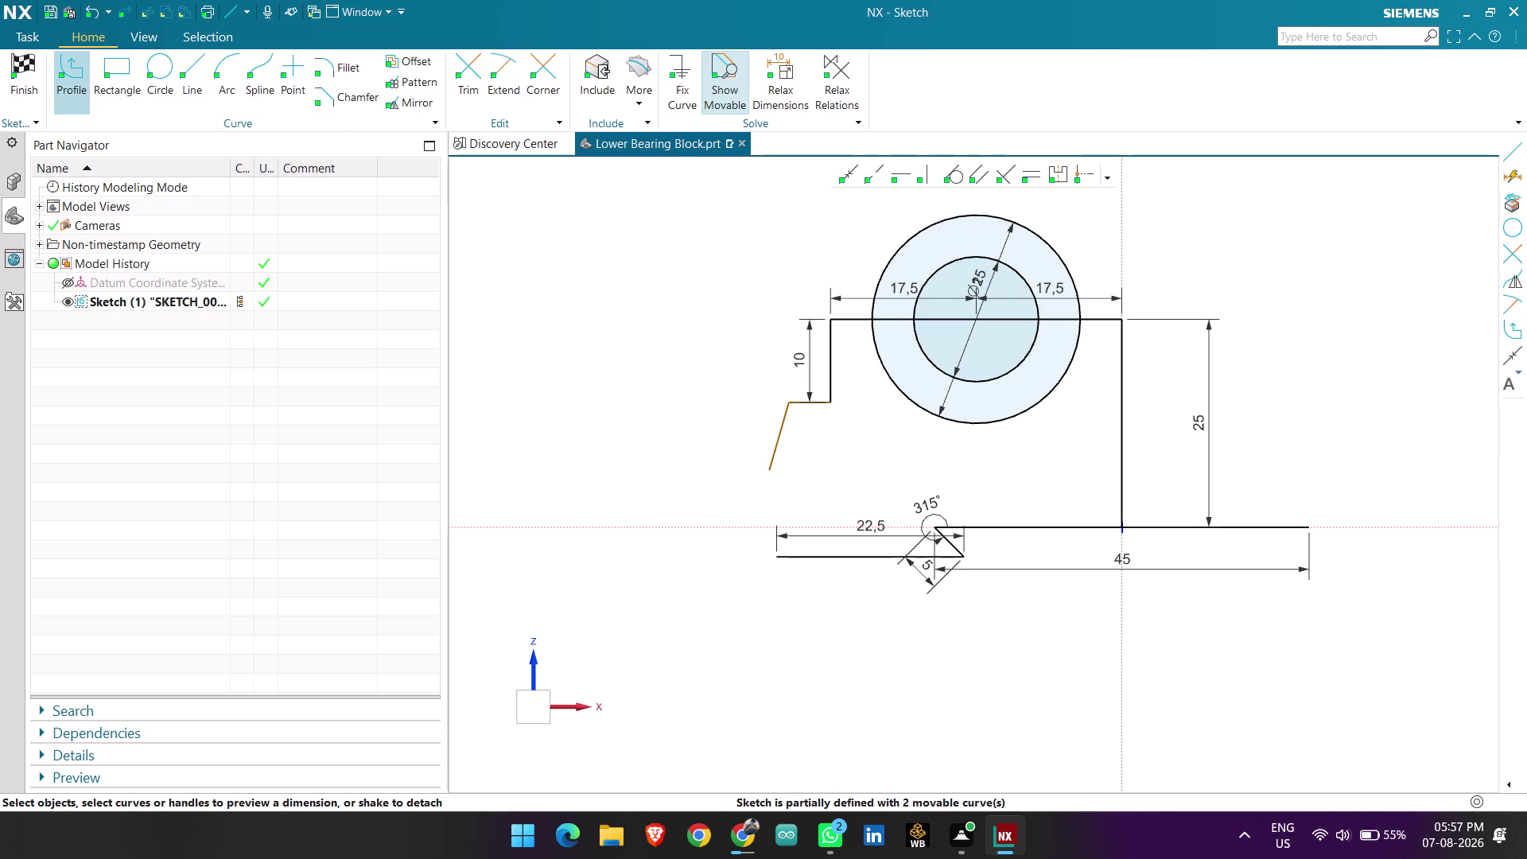
key(z)
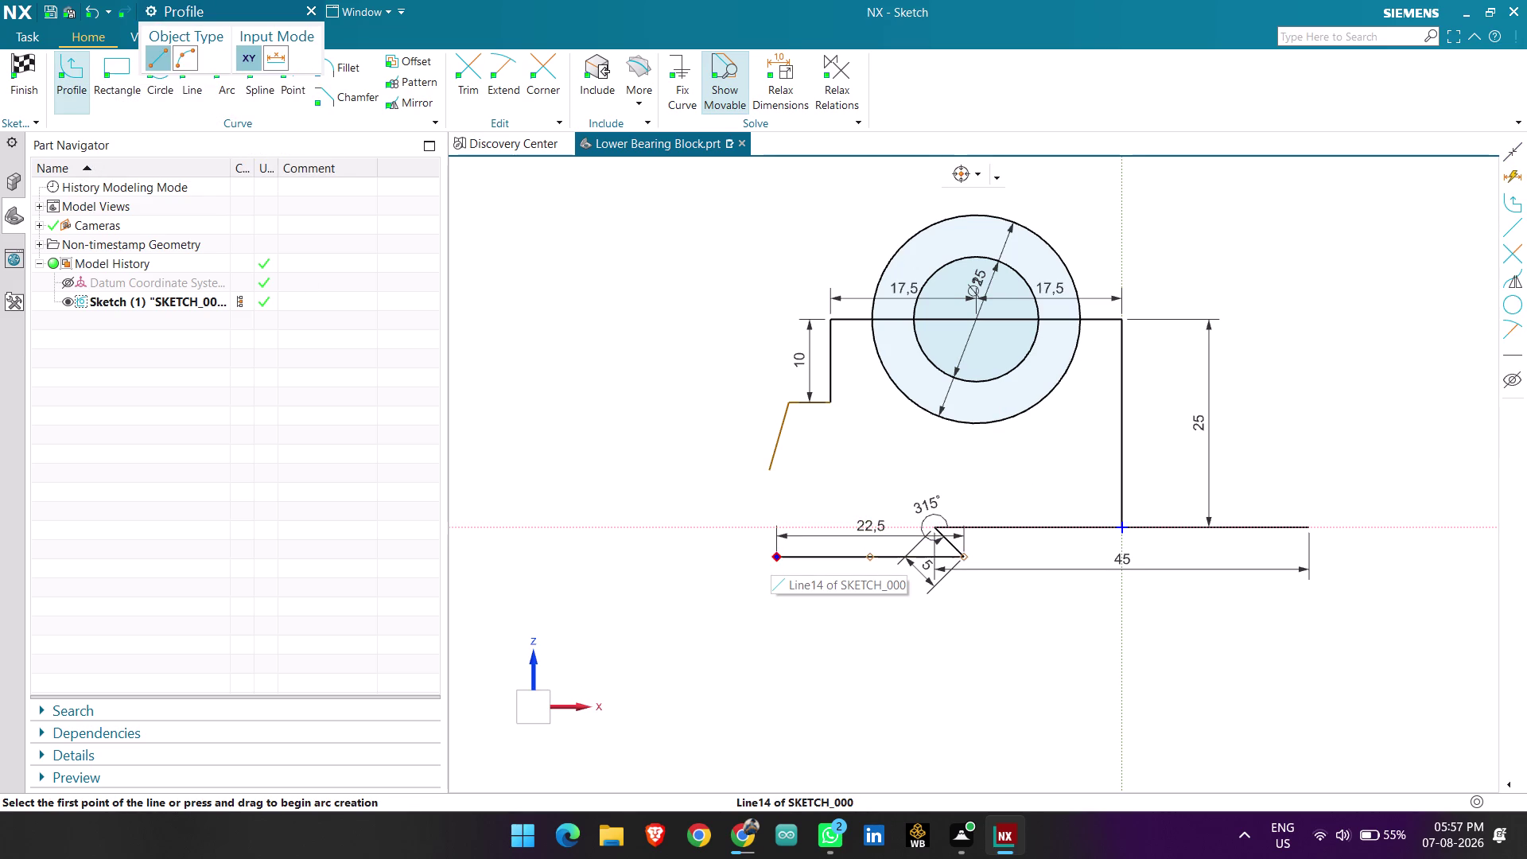
Draw a 15-long vertical line up from the 22.5 line's left end.
click(779, 556)
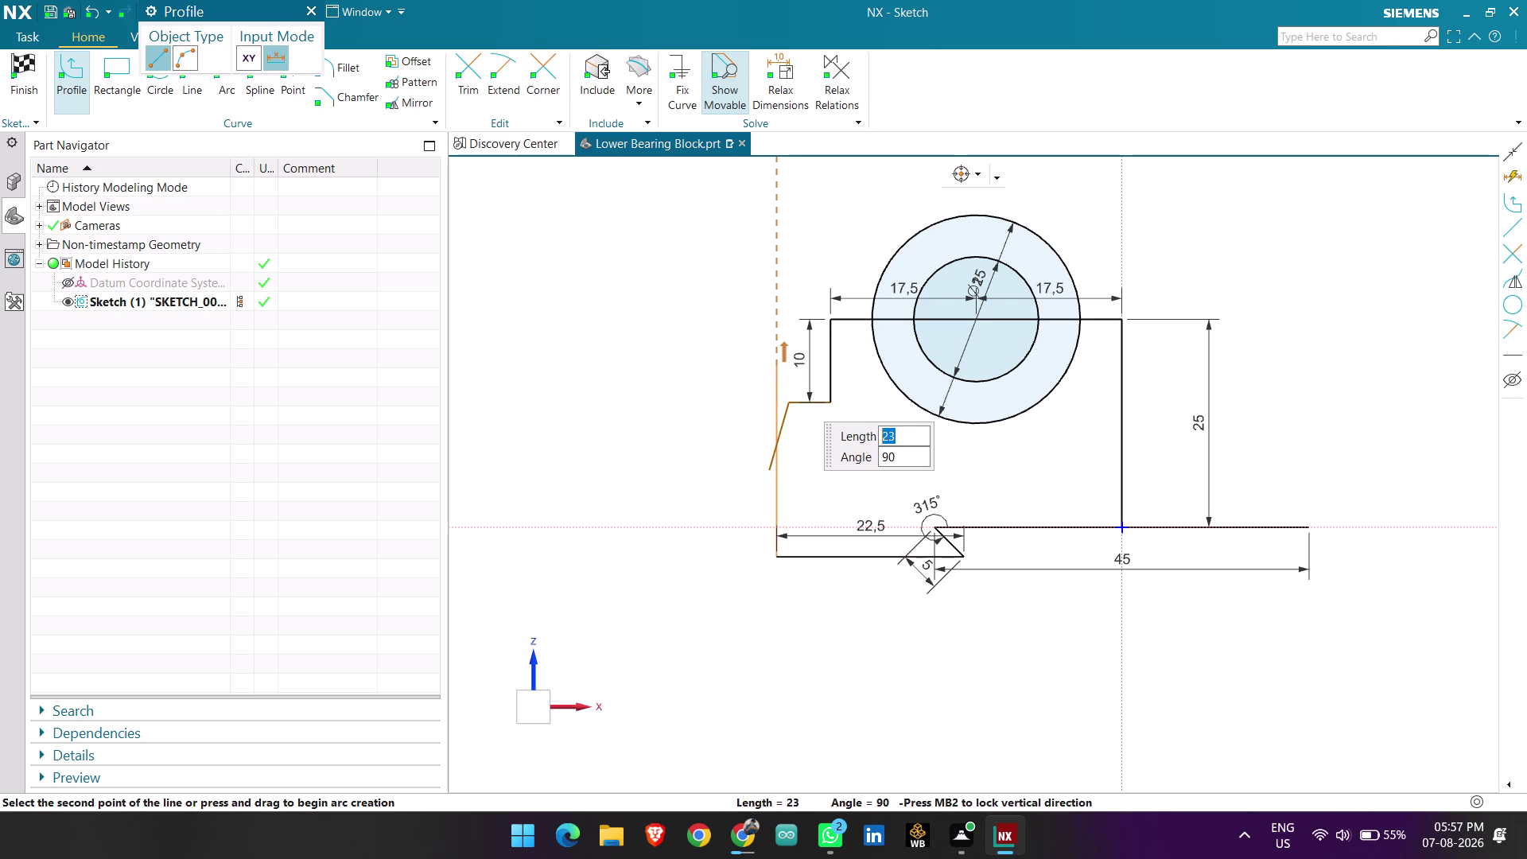
key(1)
key(5)
key(Return)
key(Return)
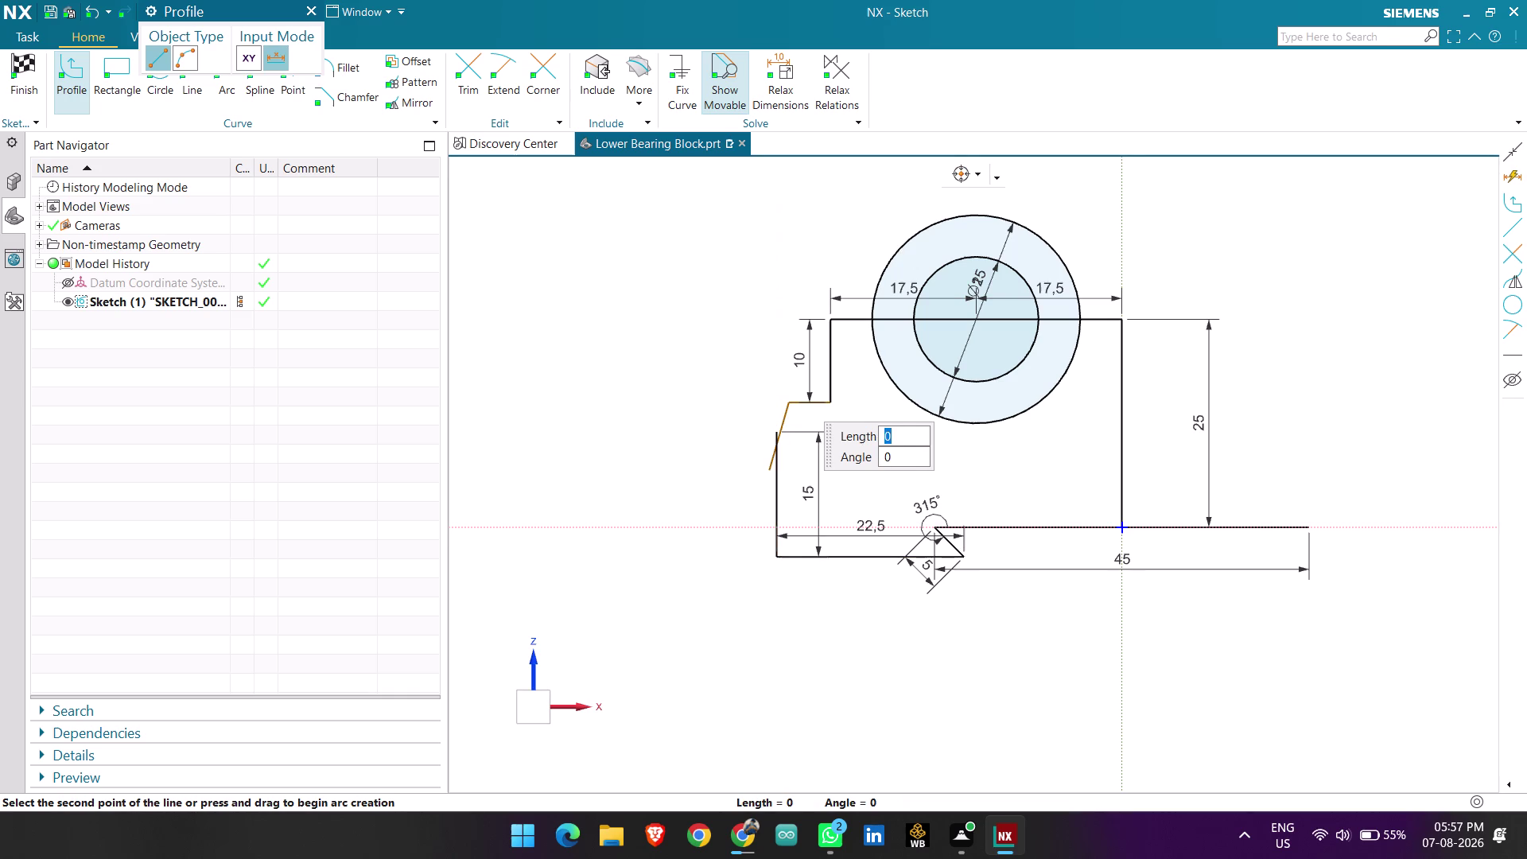
key(Escape)
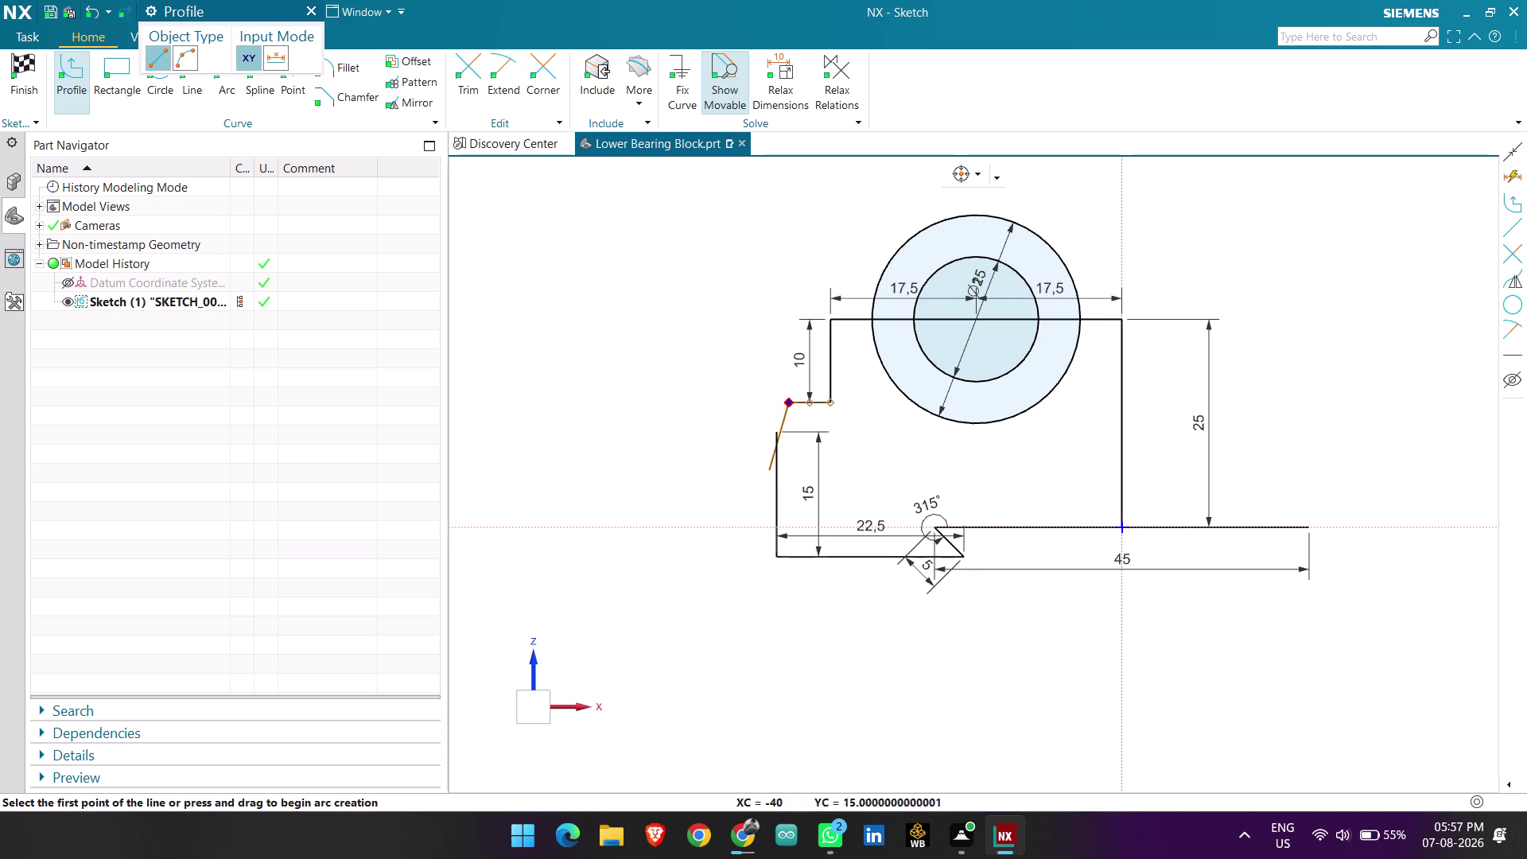
key(Escape)
Delete the slanted stray line and move the chamfer's 5 dimension.
click(784, 422)
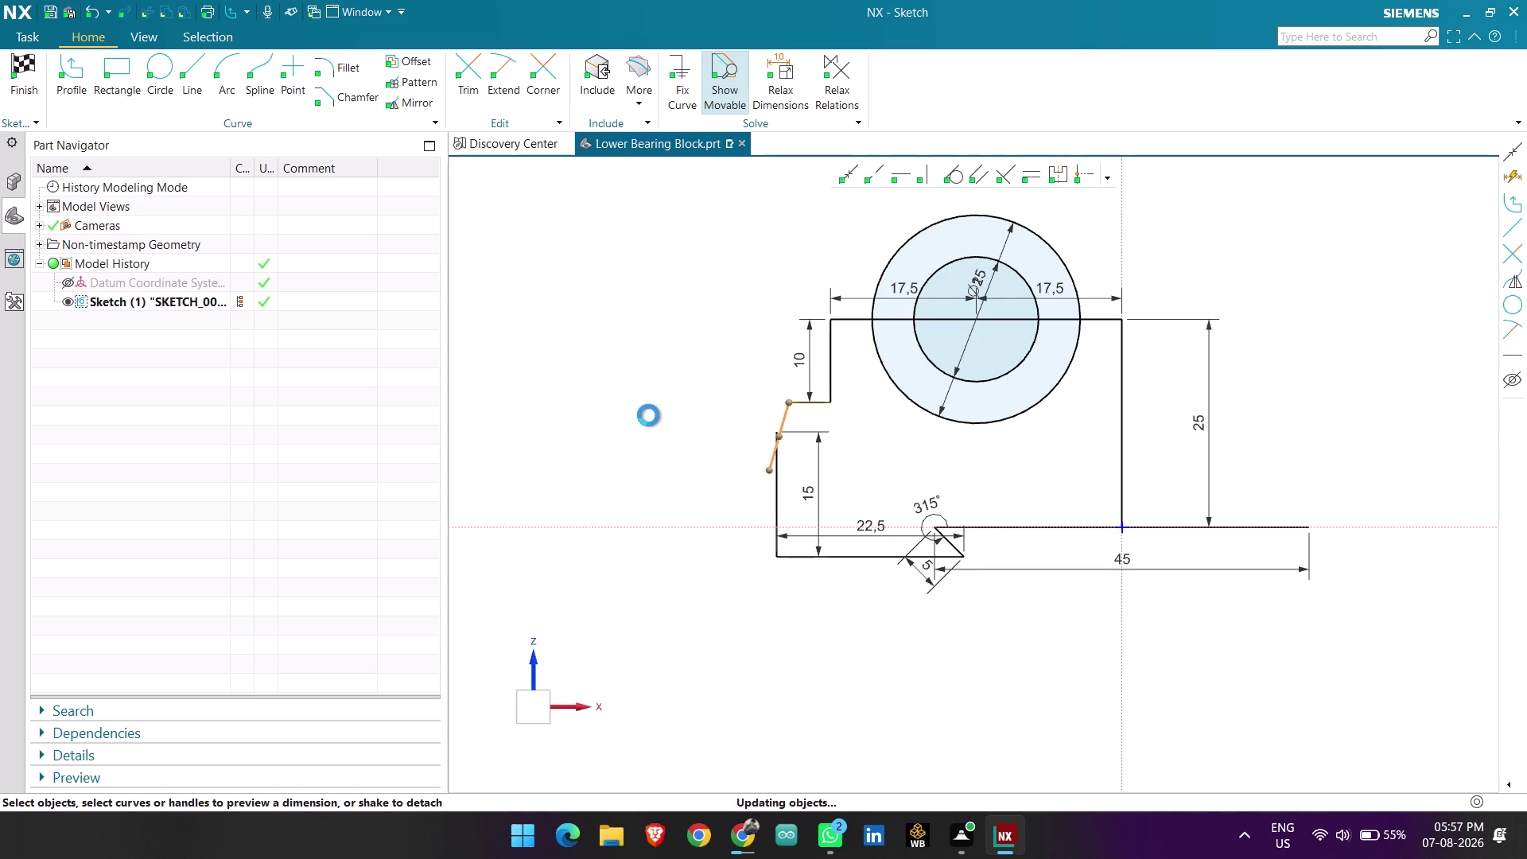
key(Delete)
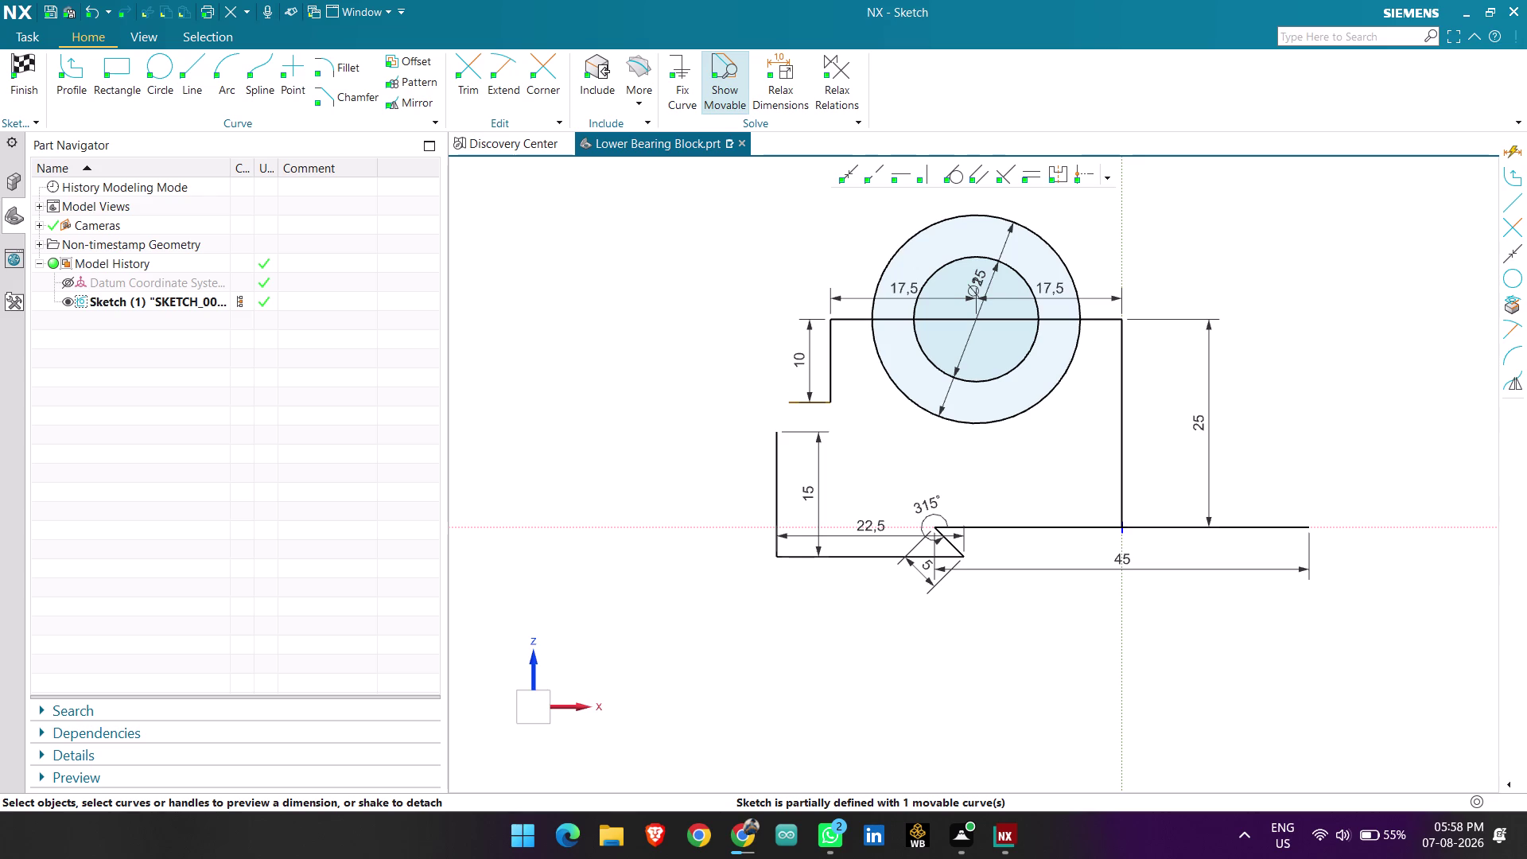
drag(923, 573, 839, 525)
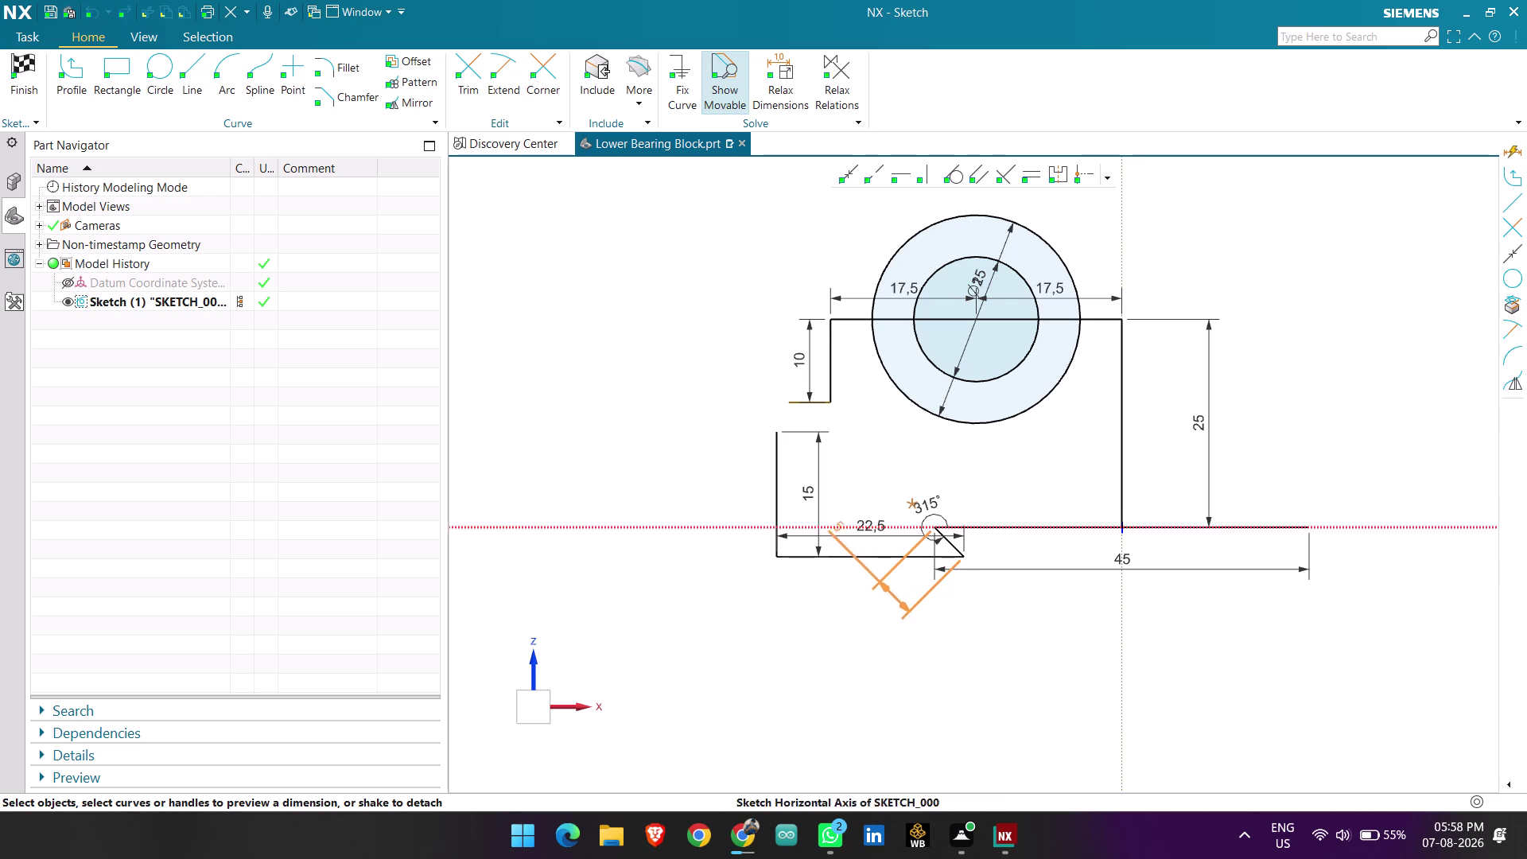
Reposition the chamfer's 5 dimension, then delete it.
drag(839, 525, 975, 486)
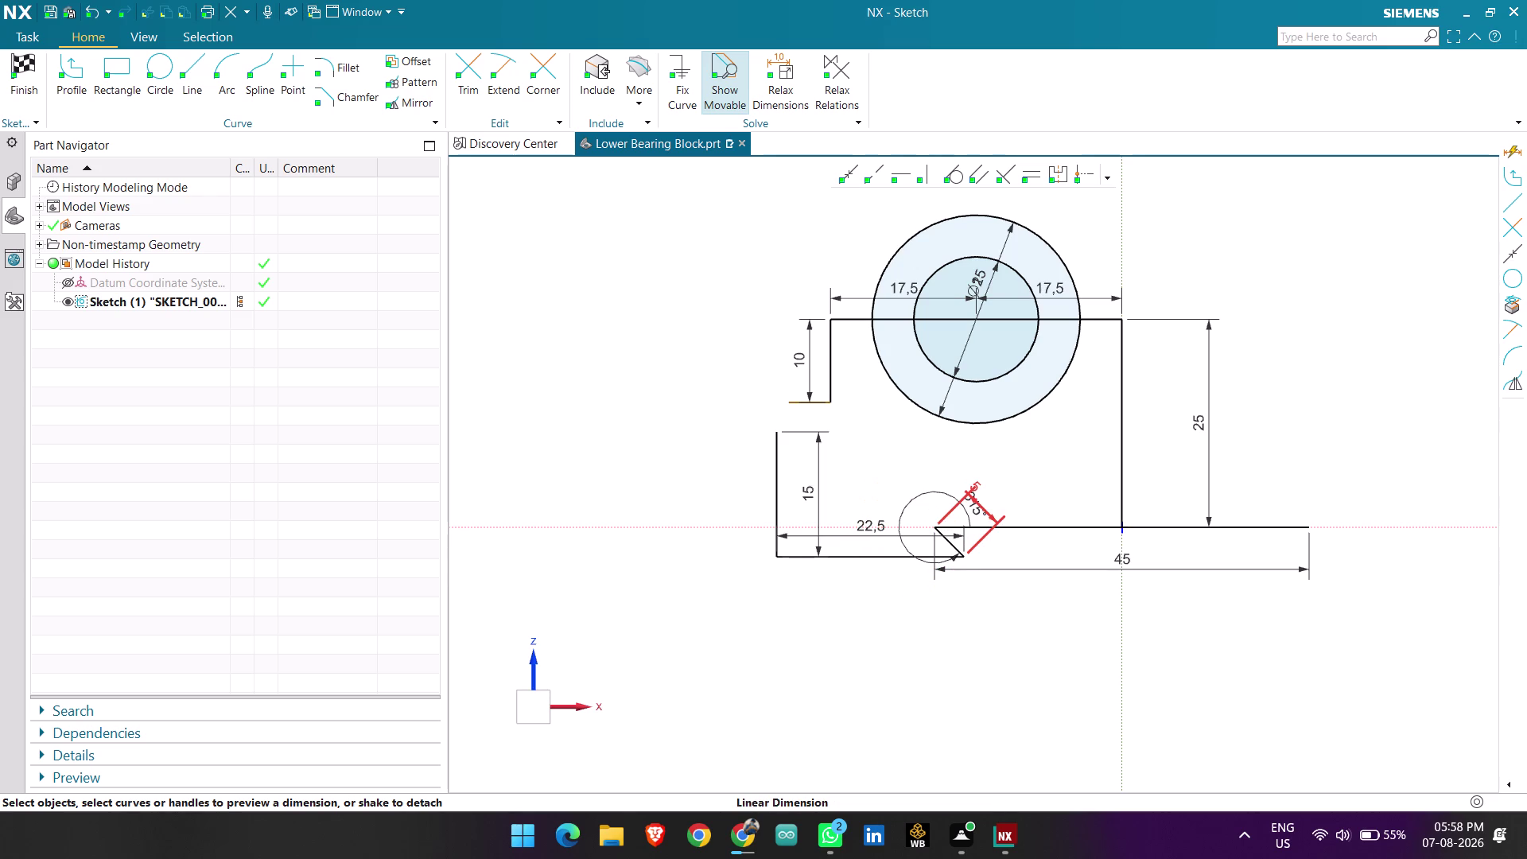
click(988, 510)
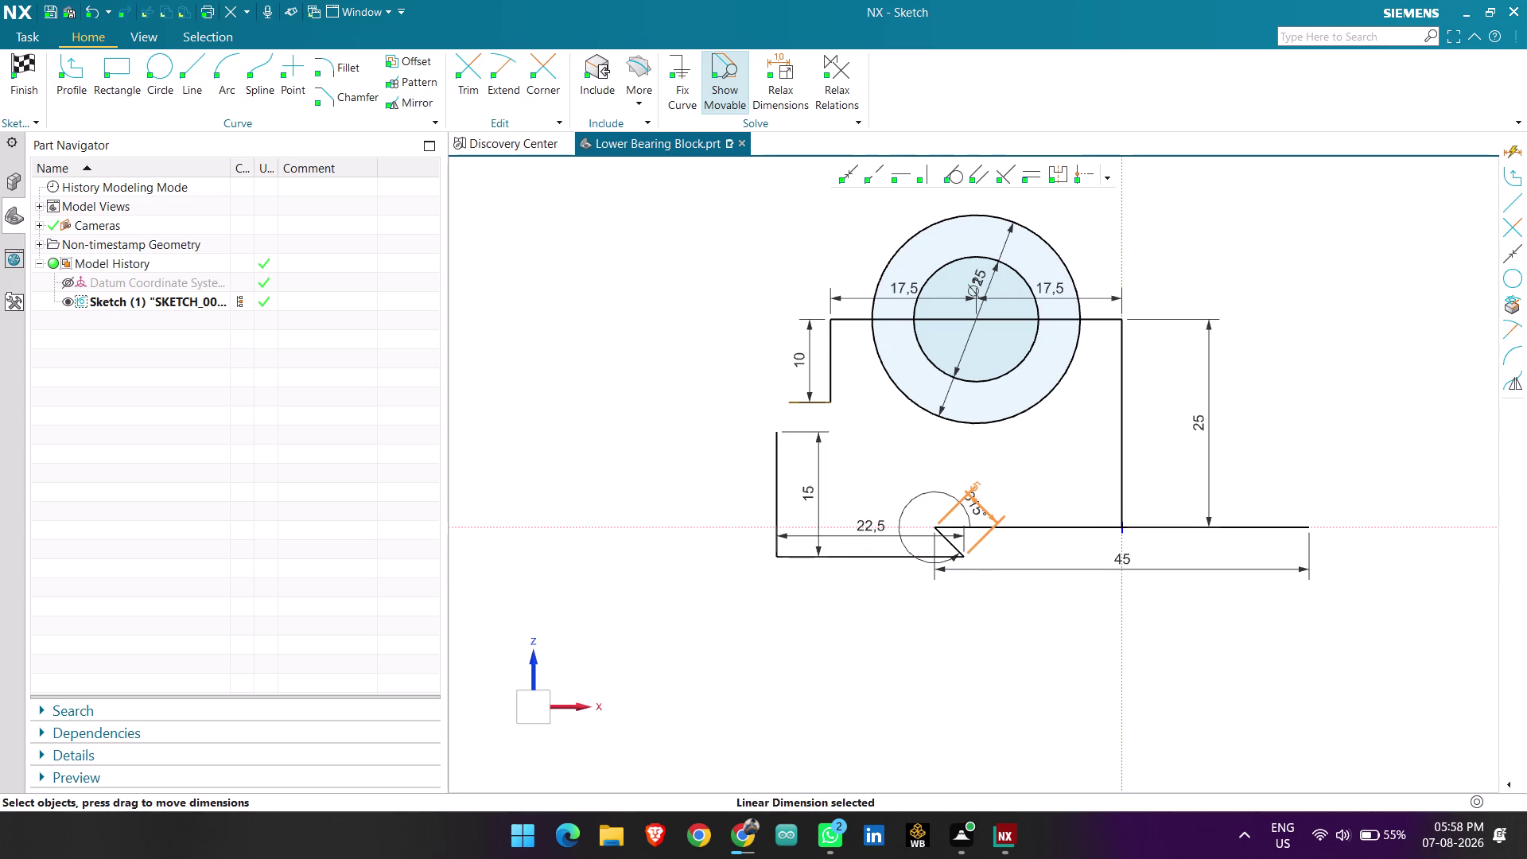
key(Delete)
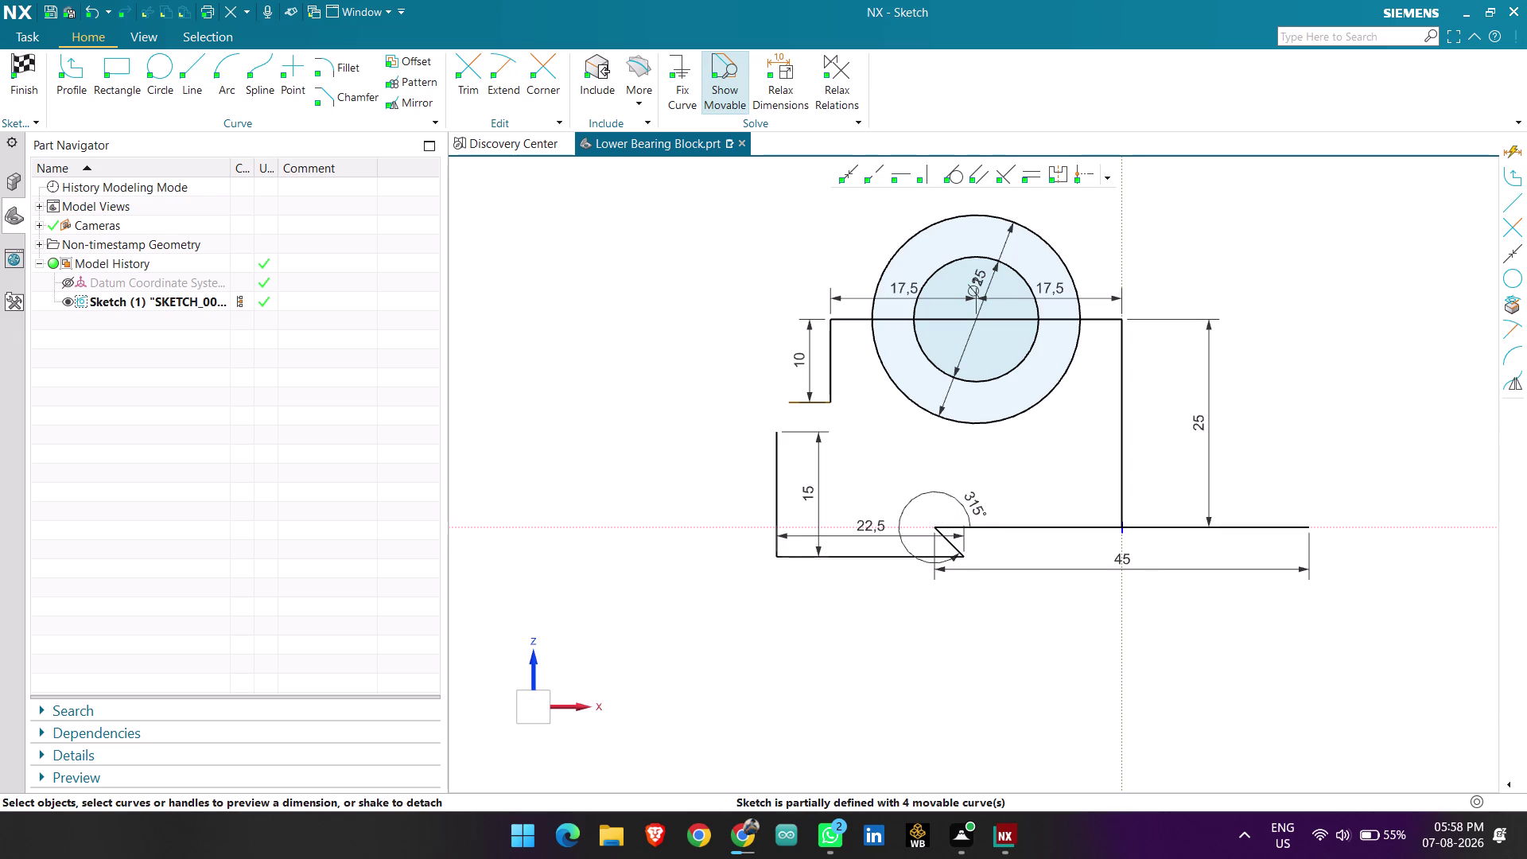
Dimension the two lower horizontal lines at the left (3.5), then enter 5.
key(d)
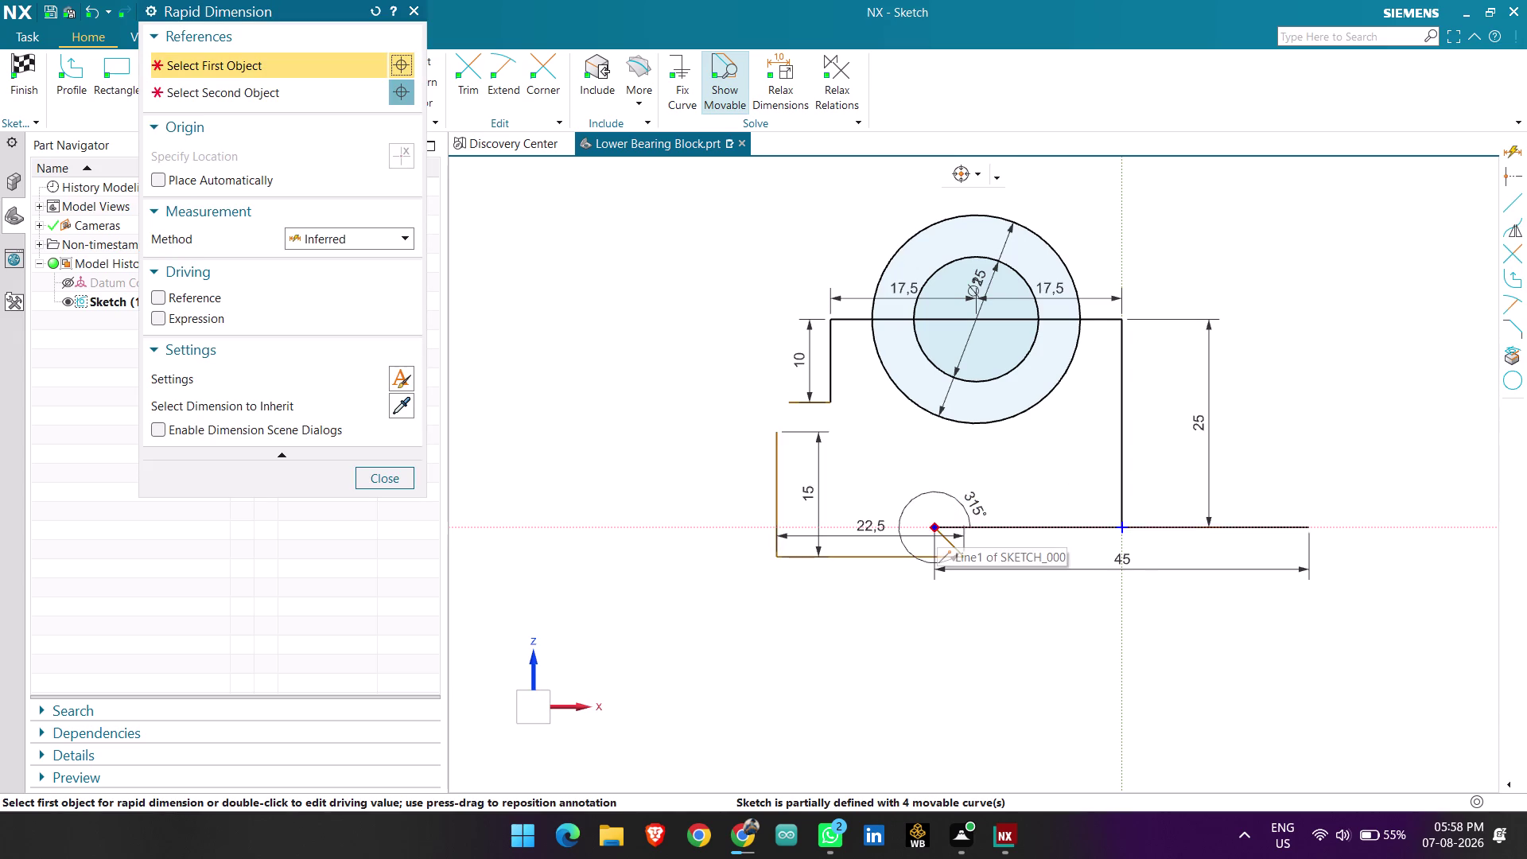
click(935, 528)
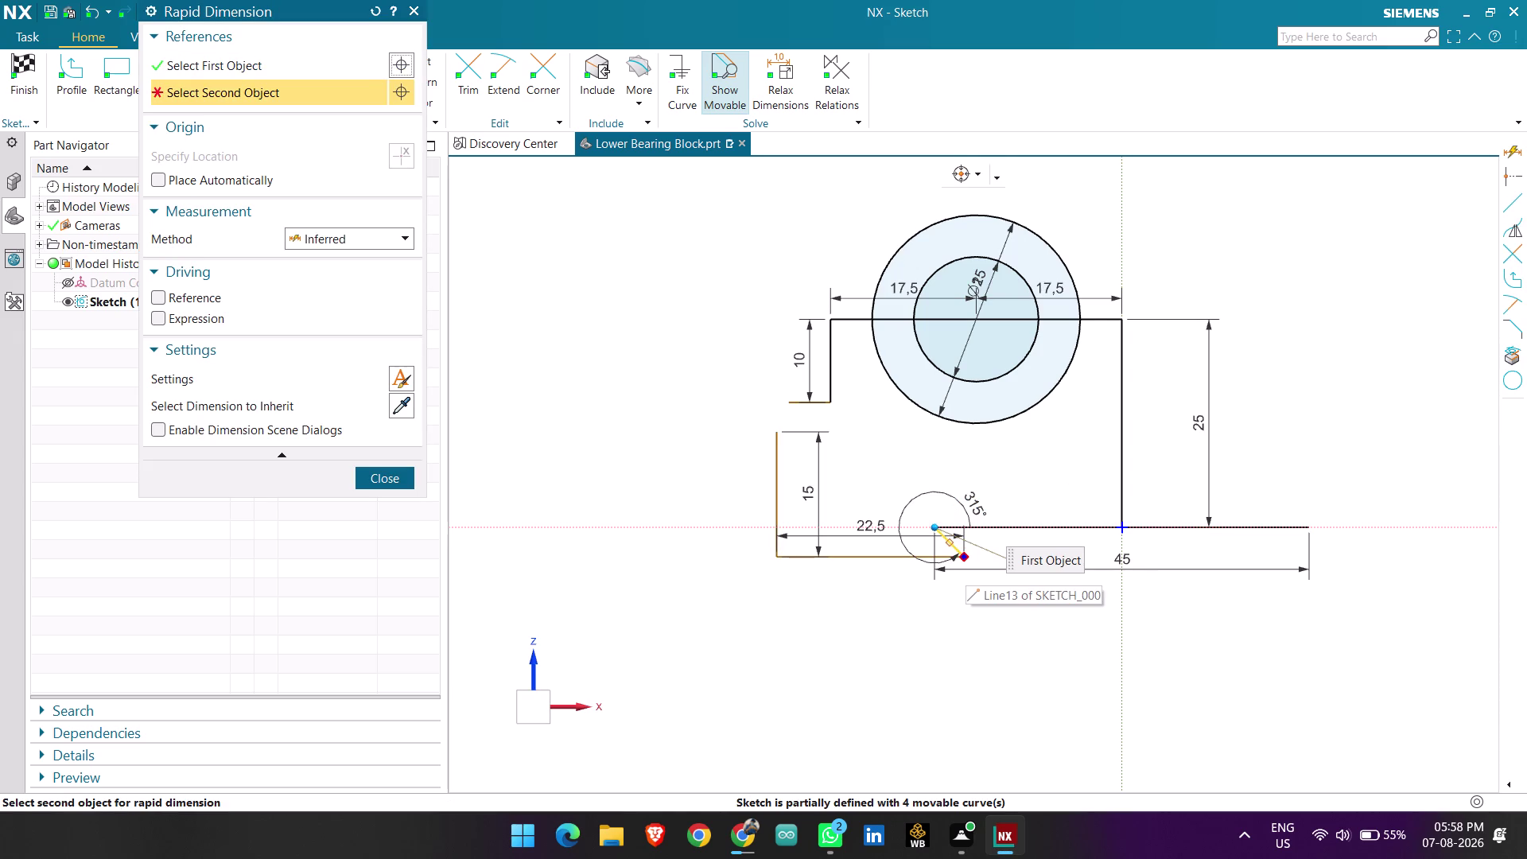
click(962, 556)
click(690, 525)
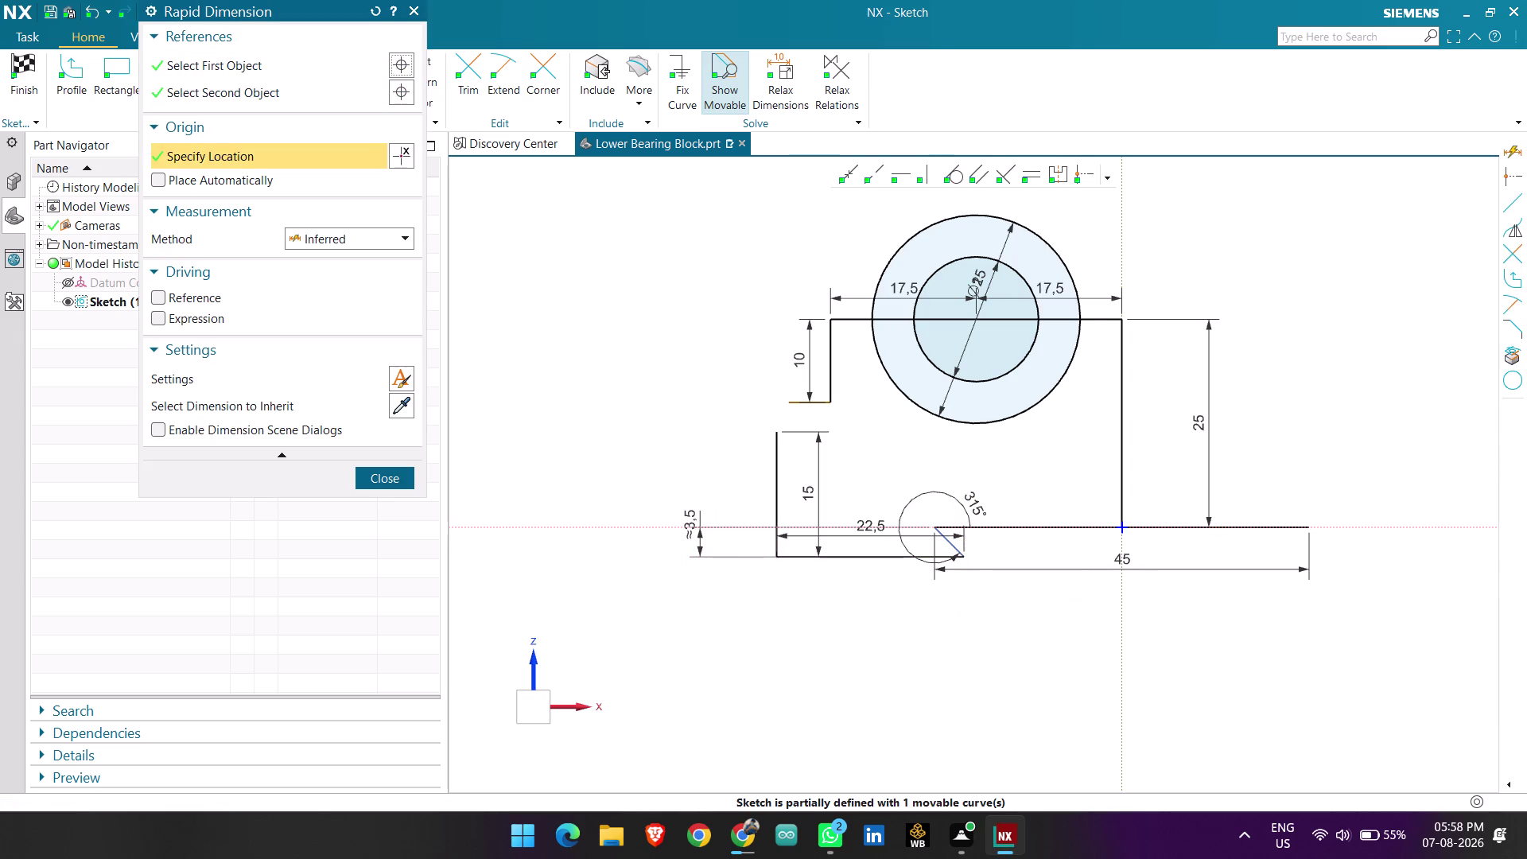
key(Escape)
key(Escape)
double_click(691, 526)
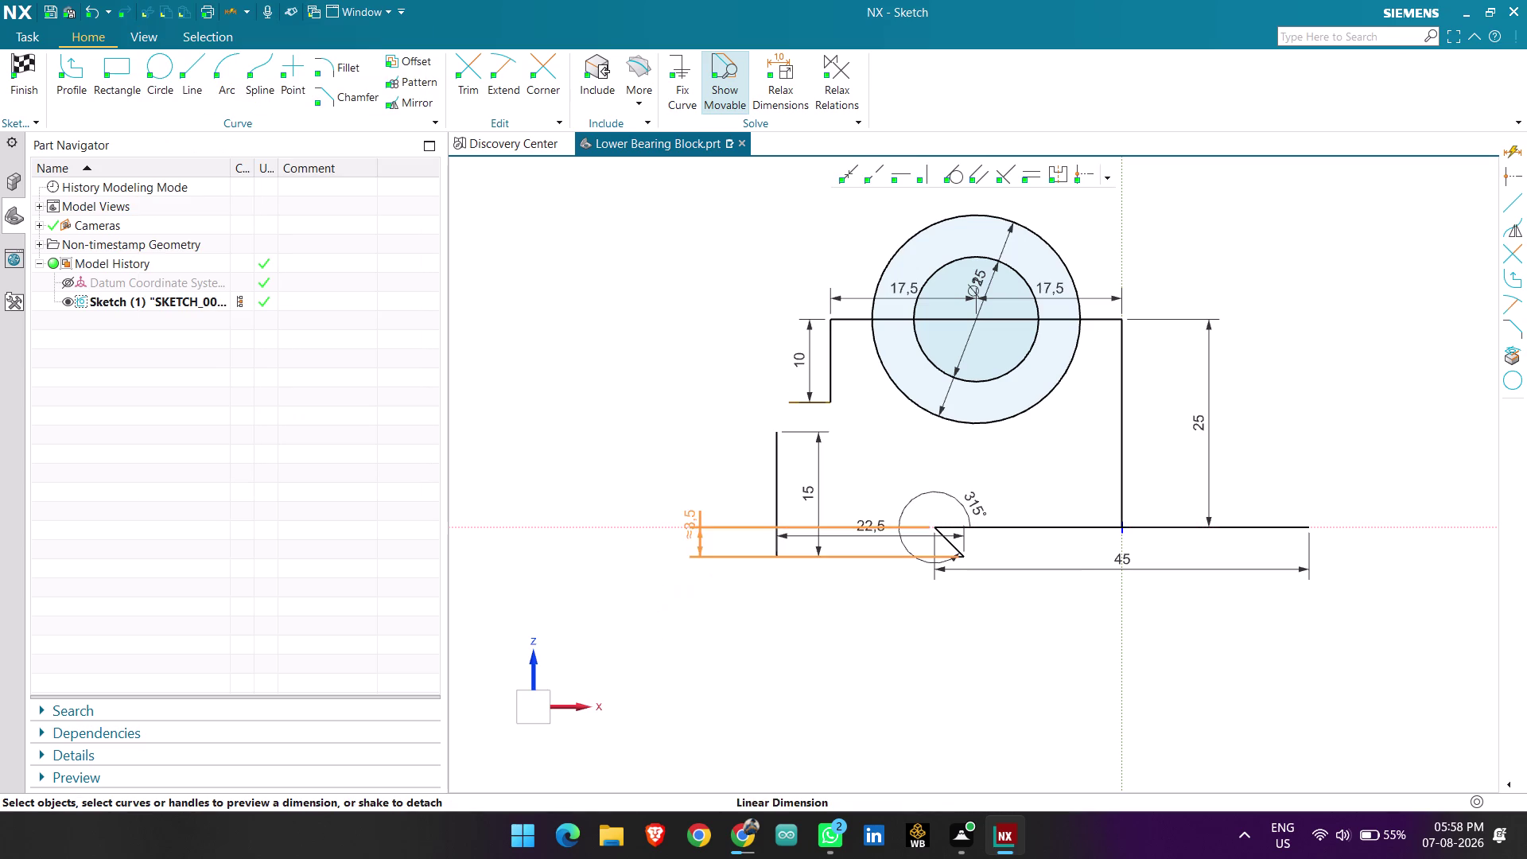
key(5)
key(Return)
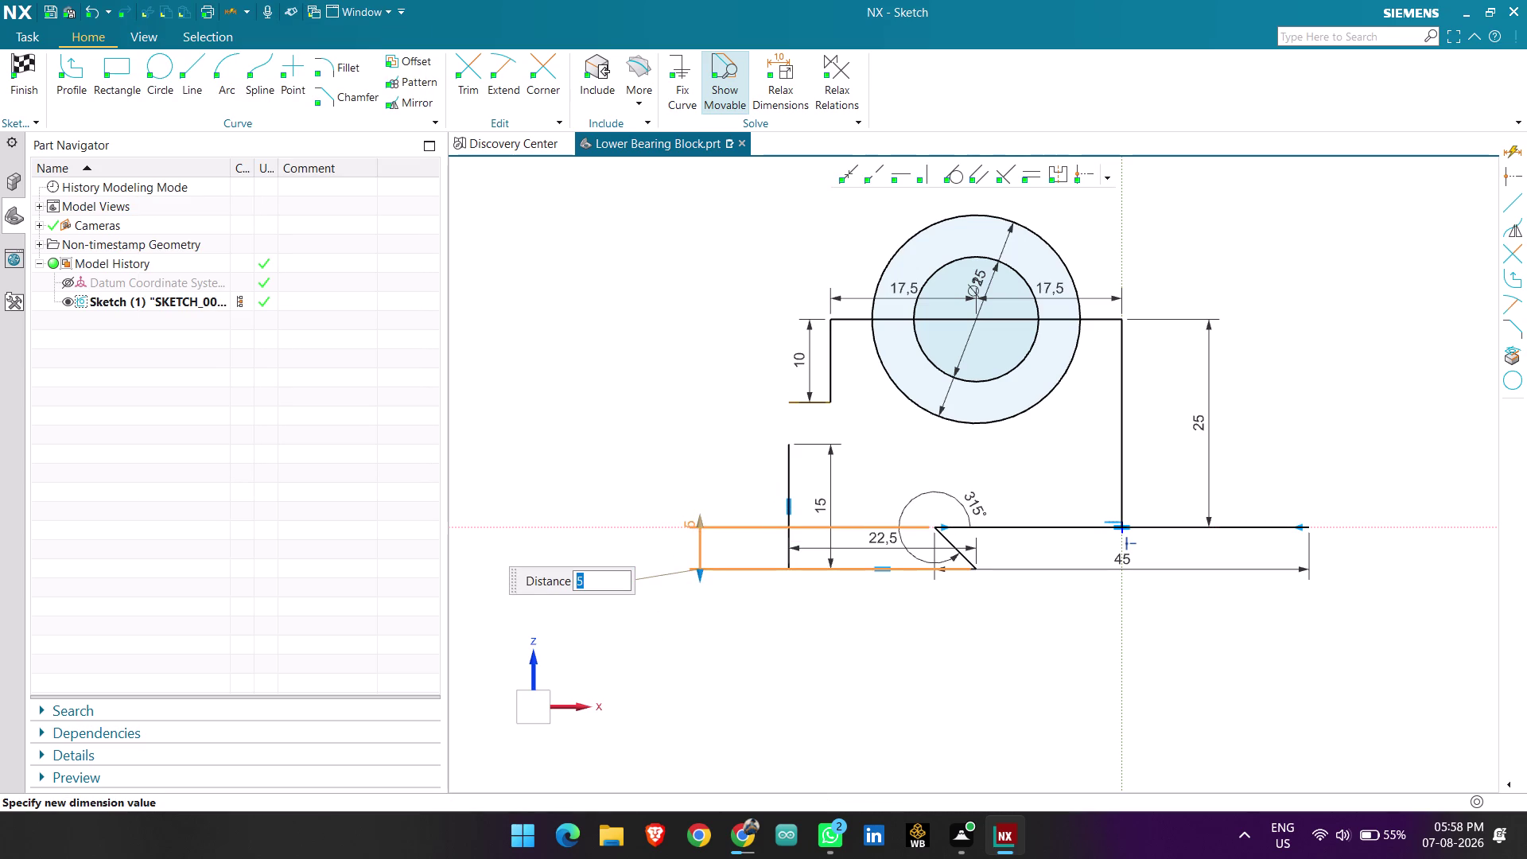
Confirm the 5 offset value and move the 22.5 dimension below the profile.
middle_click(674, 598)
scroll(up, 3)
scroll(down, 3)
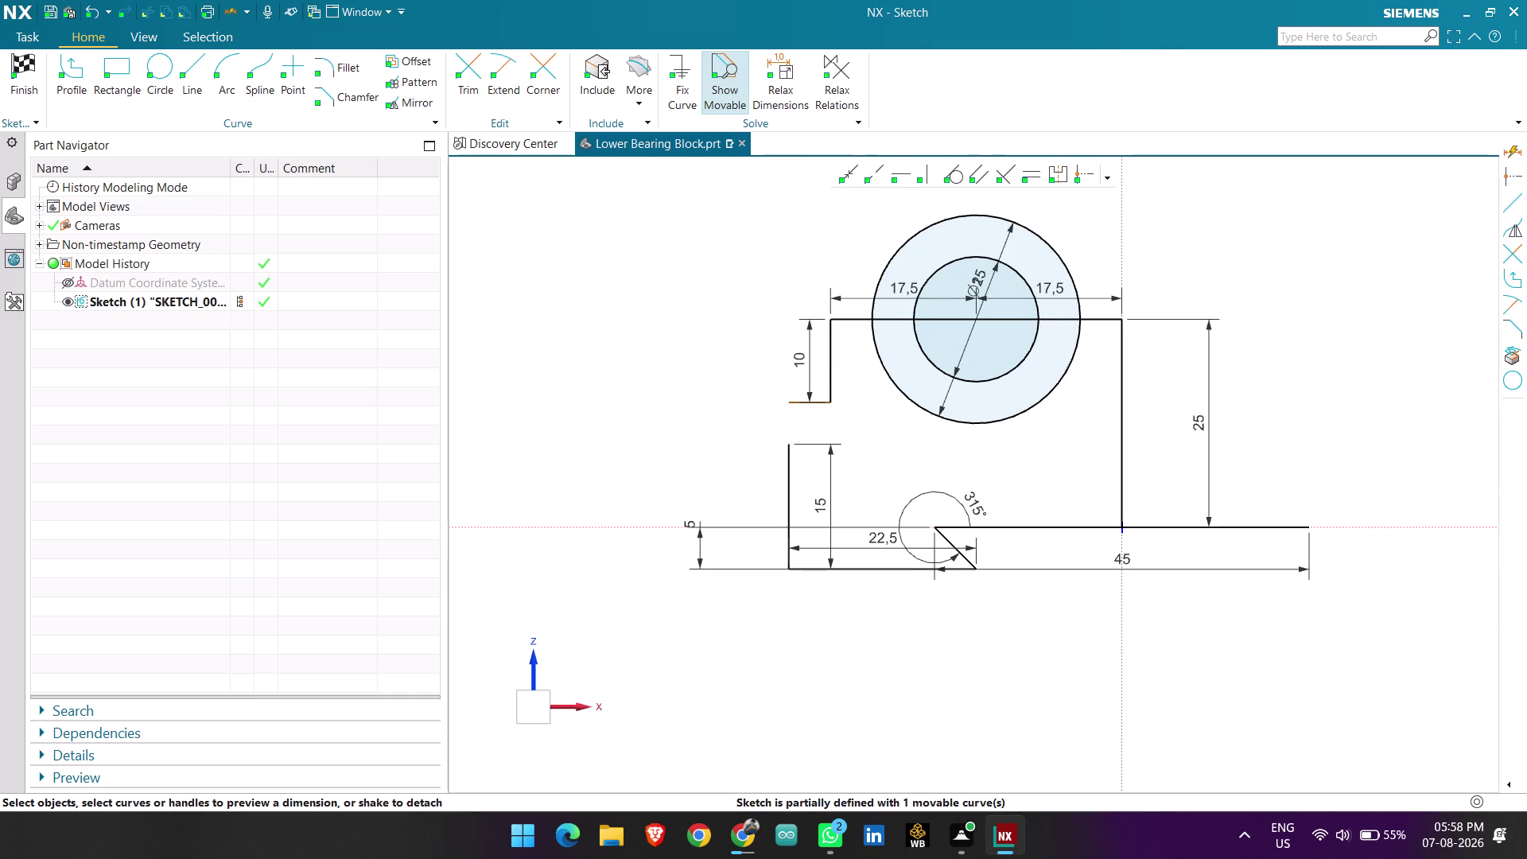
scroll(up, 3)
scroll(down, 3)
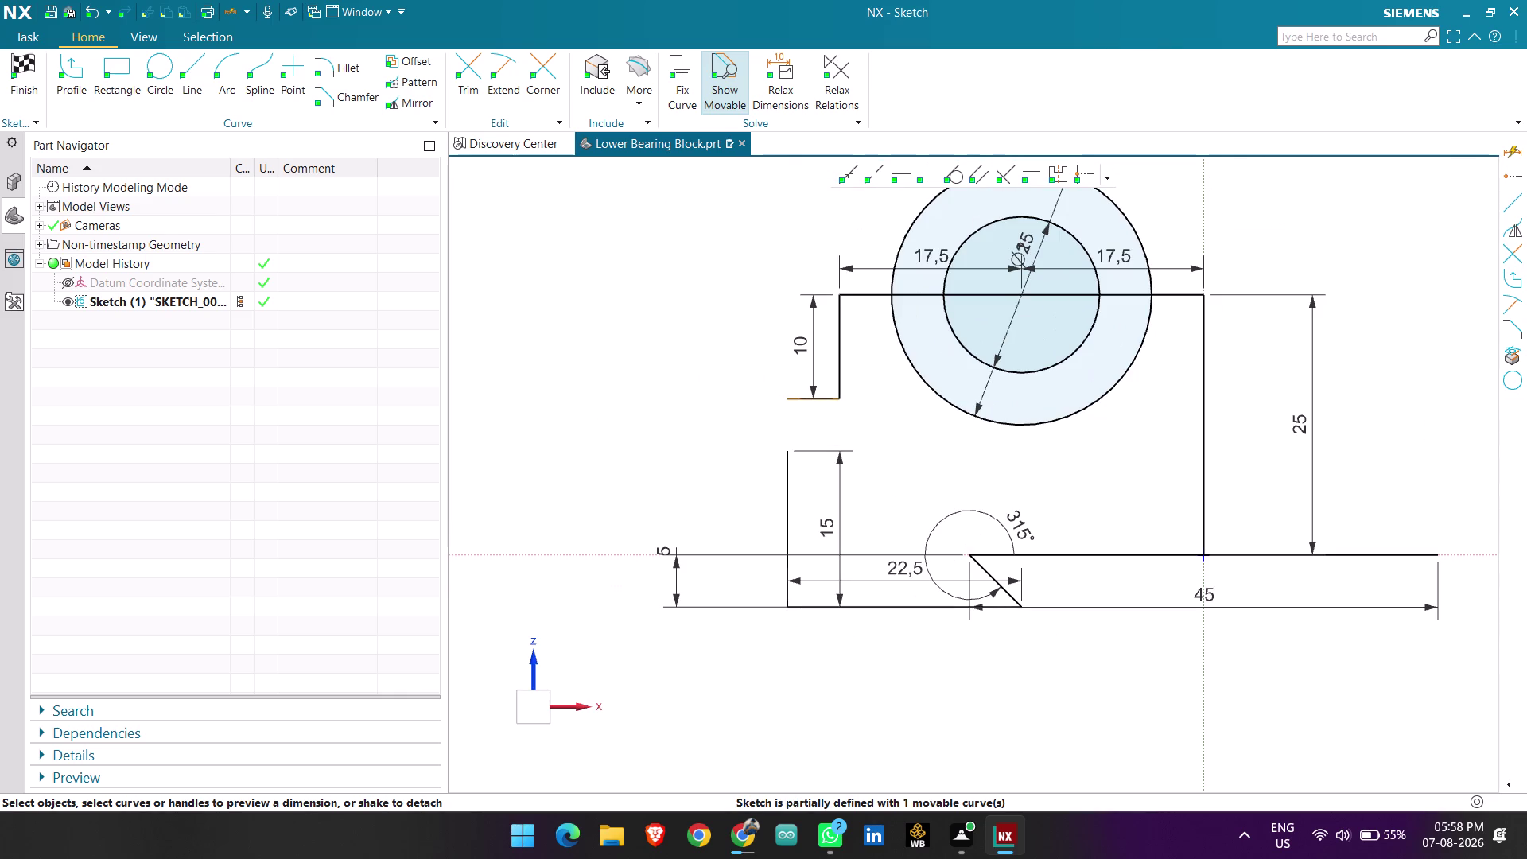
drag(895, 576, 918, 688)
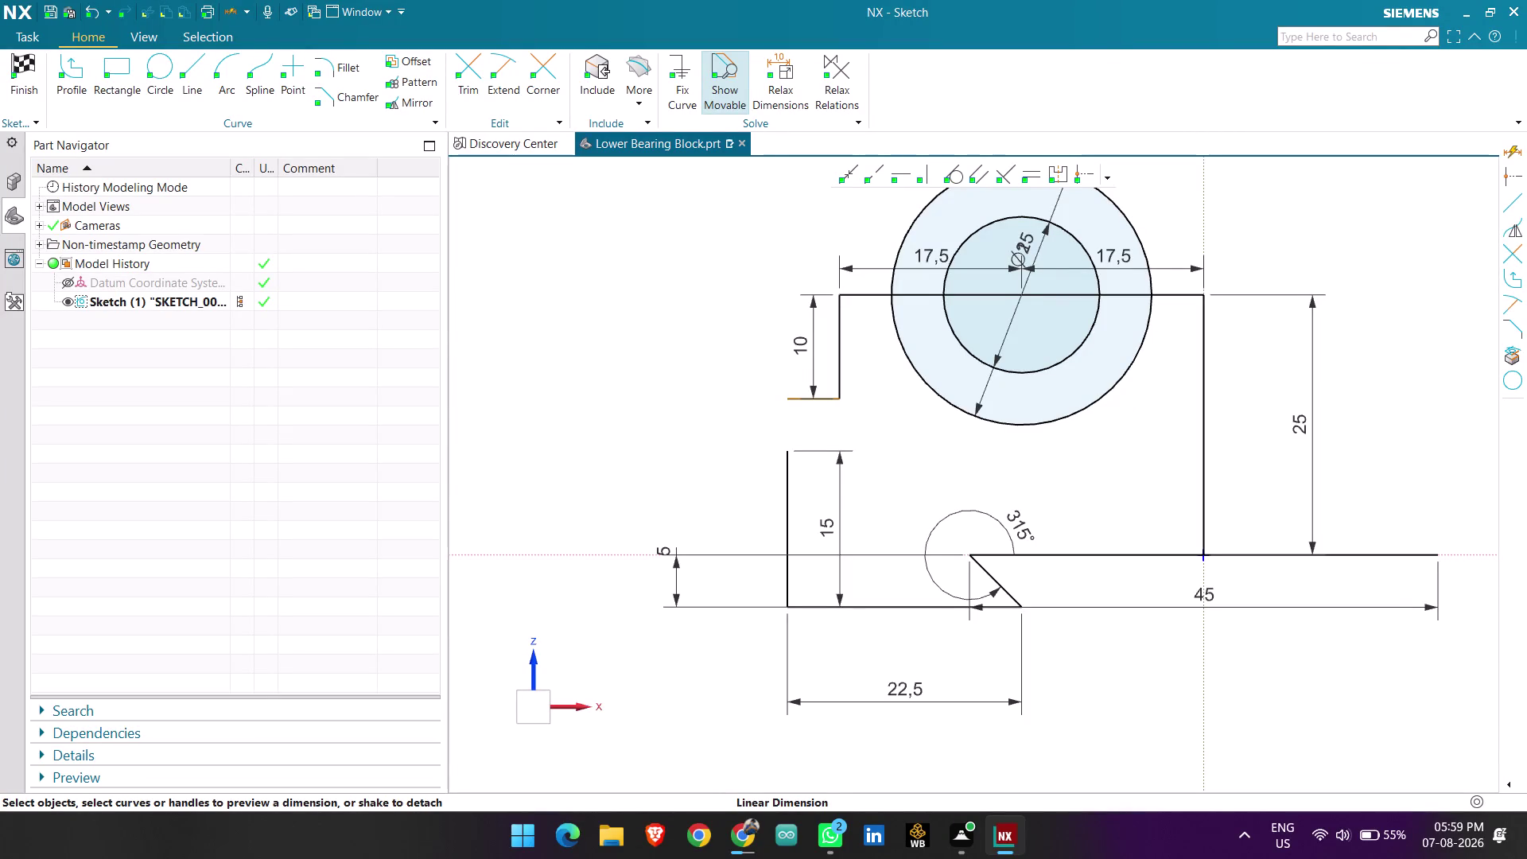
Change the bottom edge's length dimension from 45 to 55.
double_click(1207, 599)
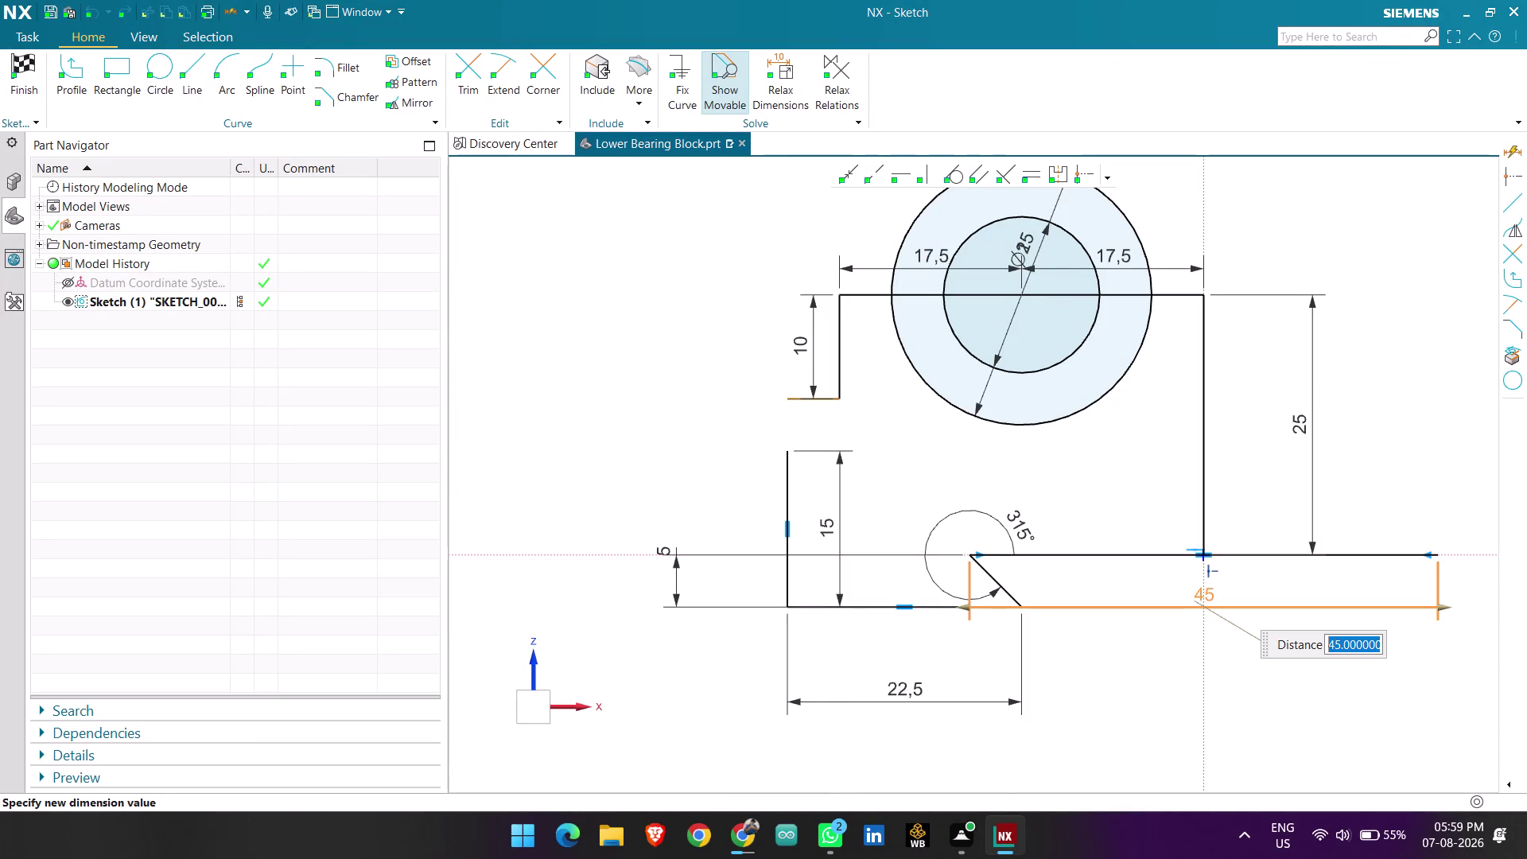
key(BackSpace)
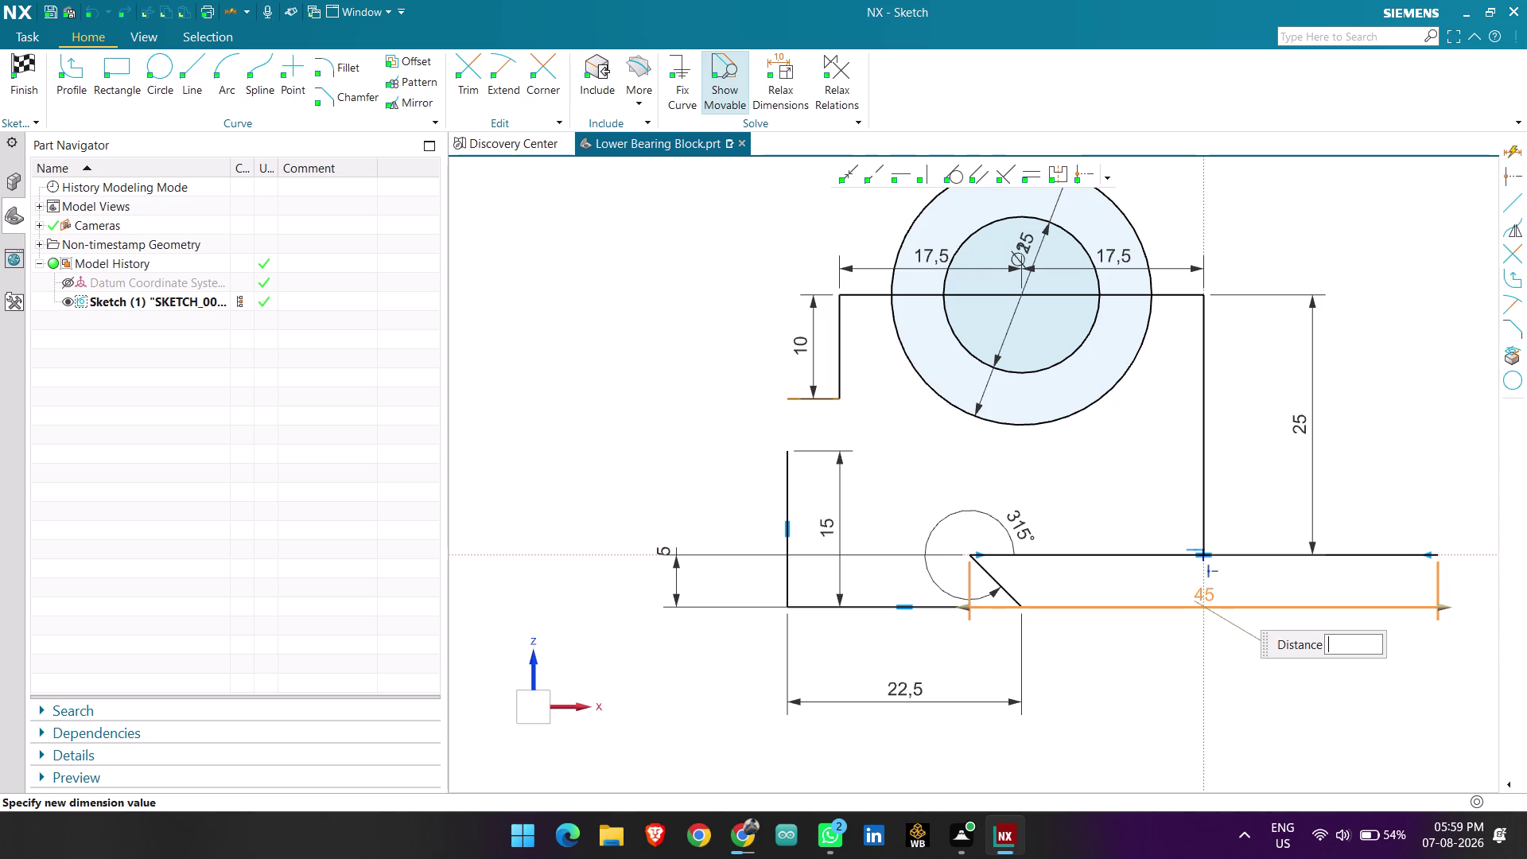
text(55)
key(Return)
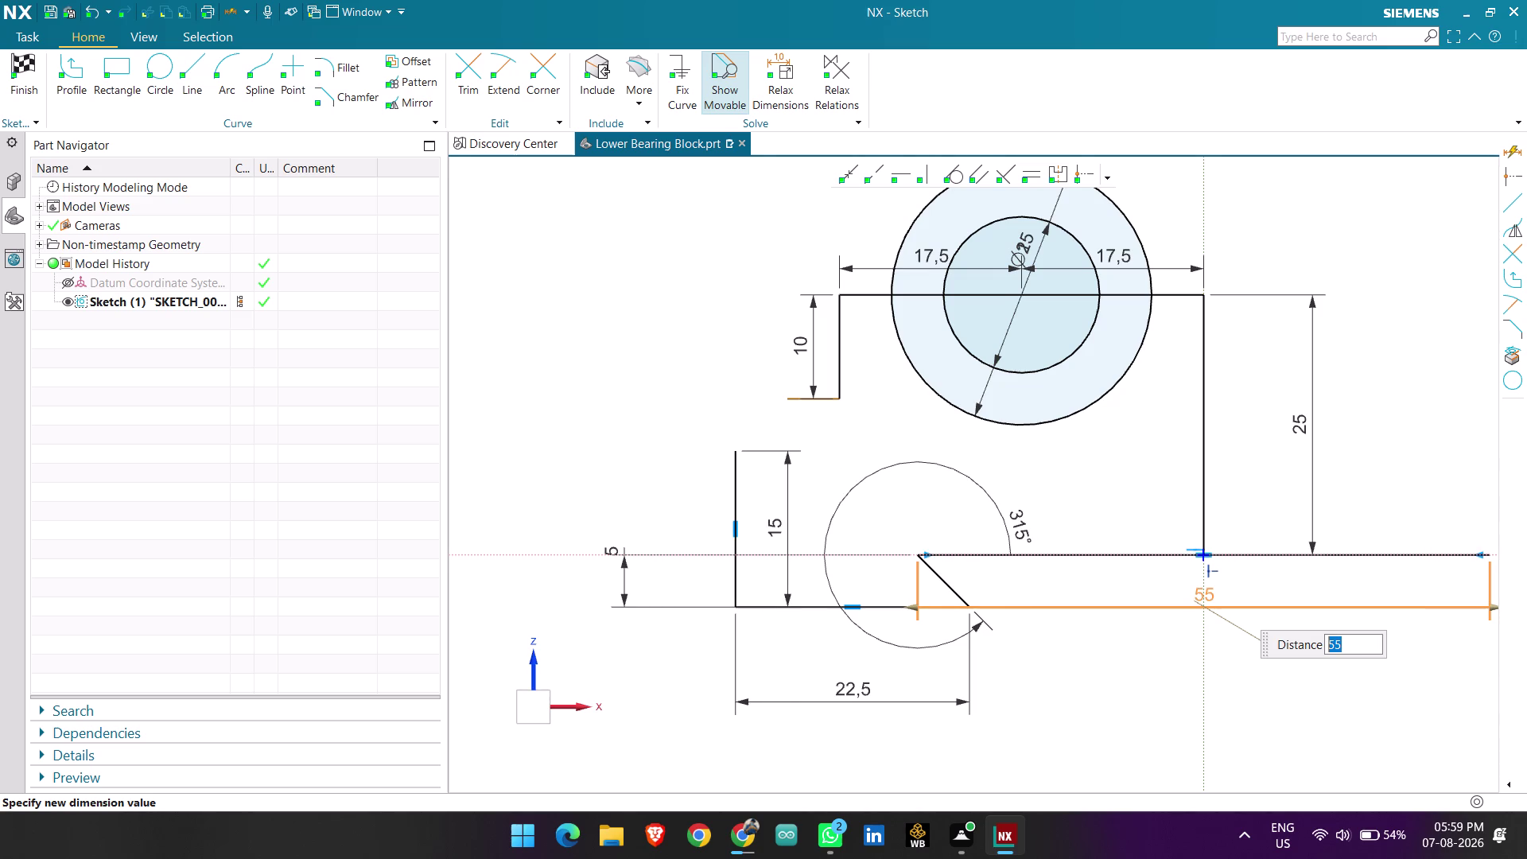
click(1056, 474)
scroll(down, 3)
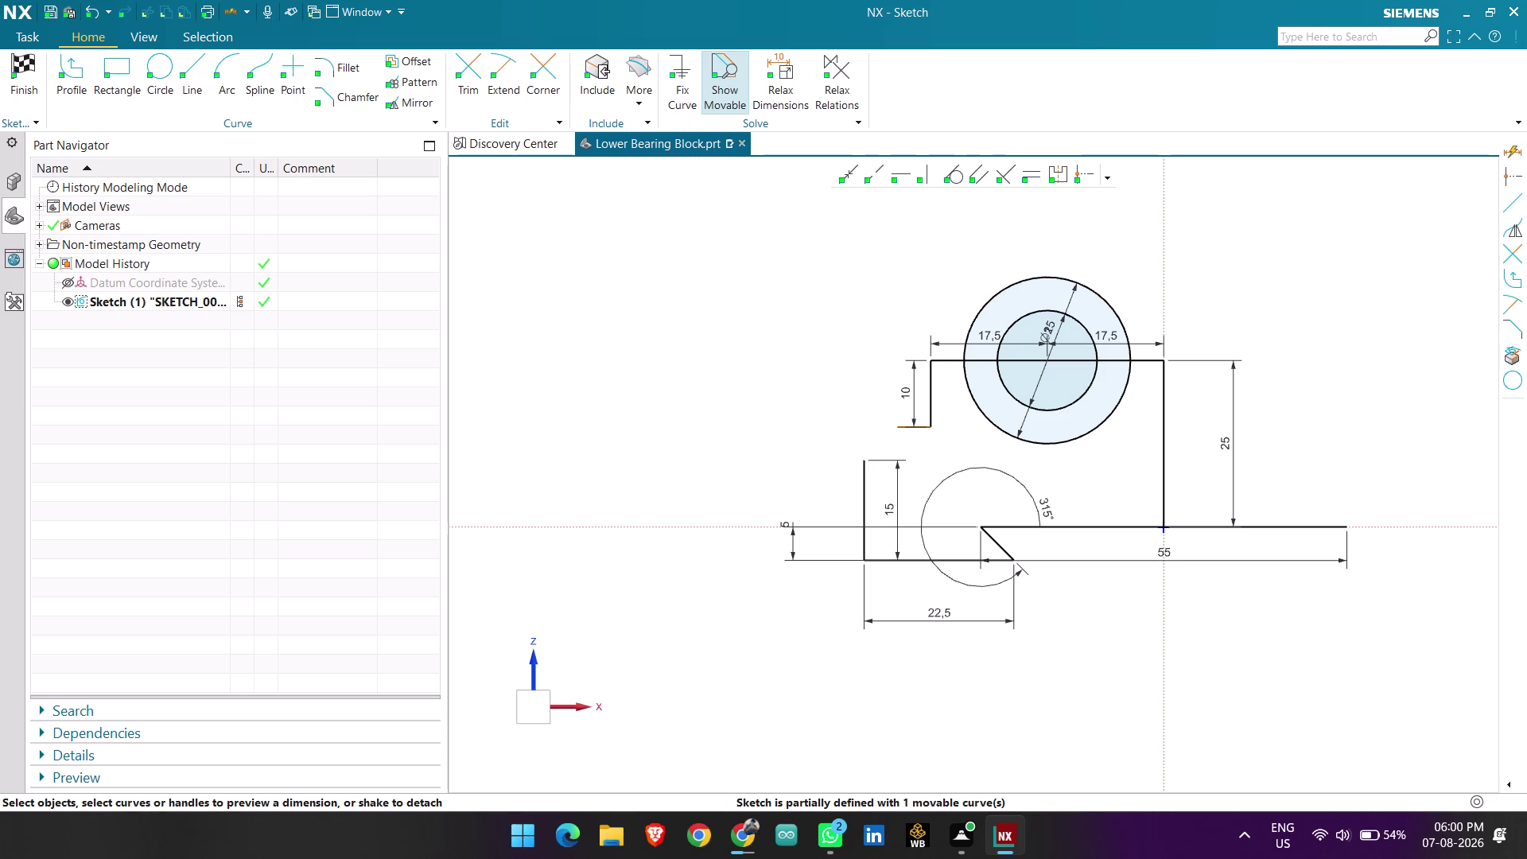
Change the 25 height dimension to 20.
double_click(1220, 450)
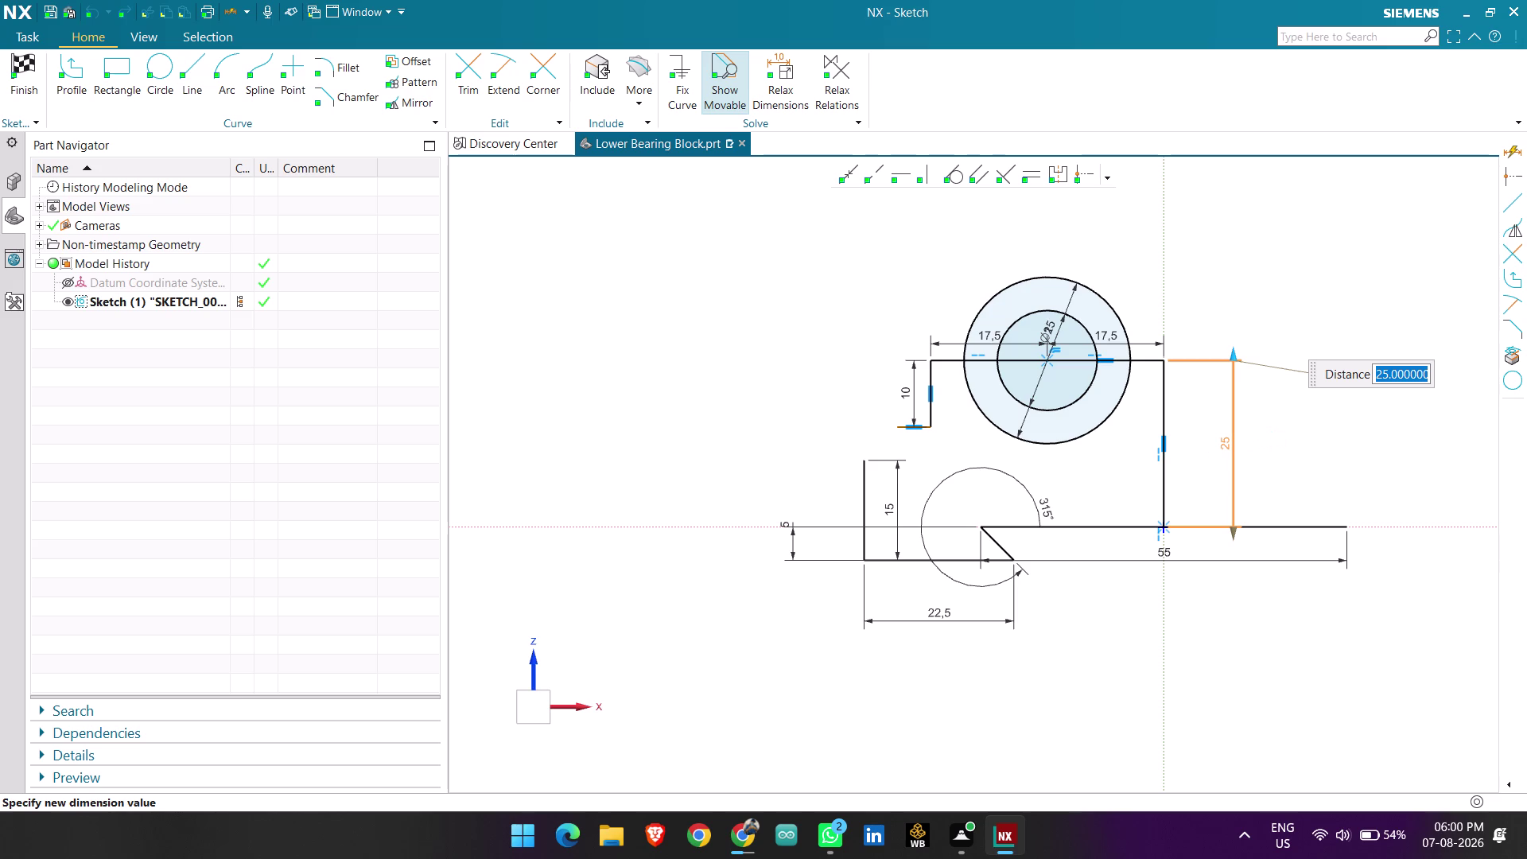
text(20)
key(Return)
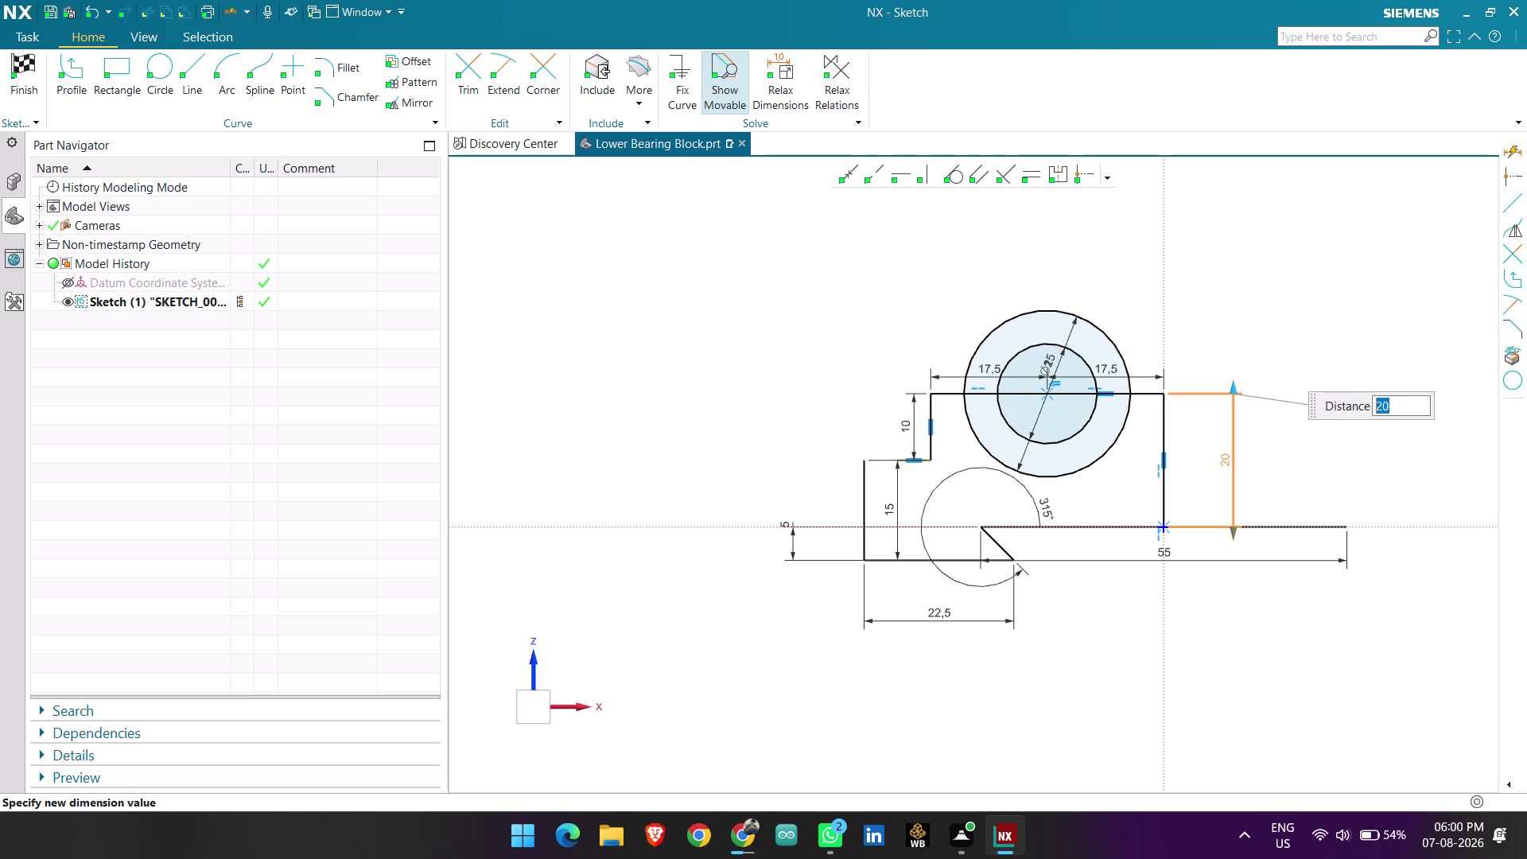
click(1268, 336)
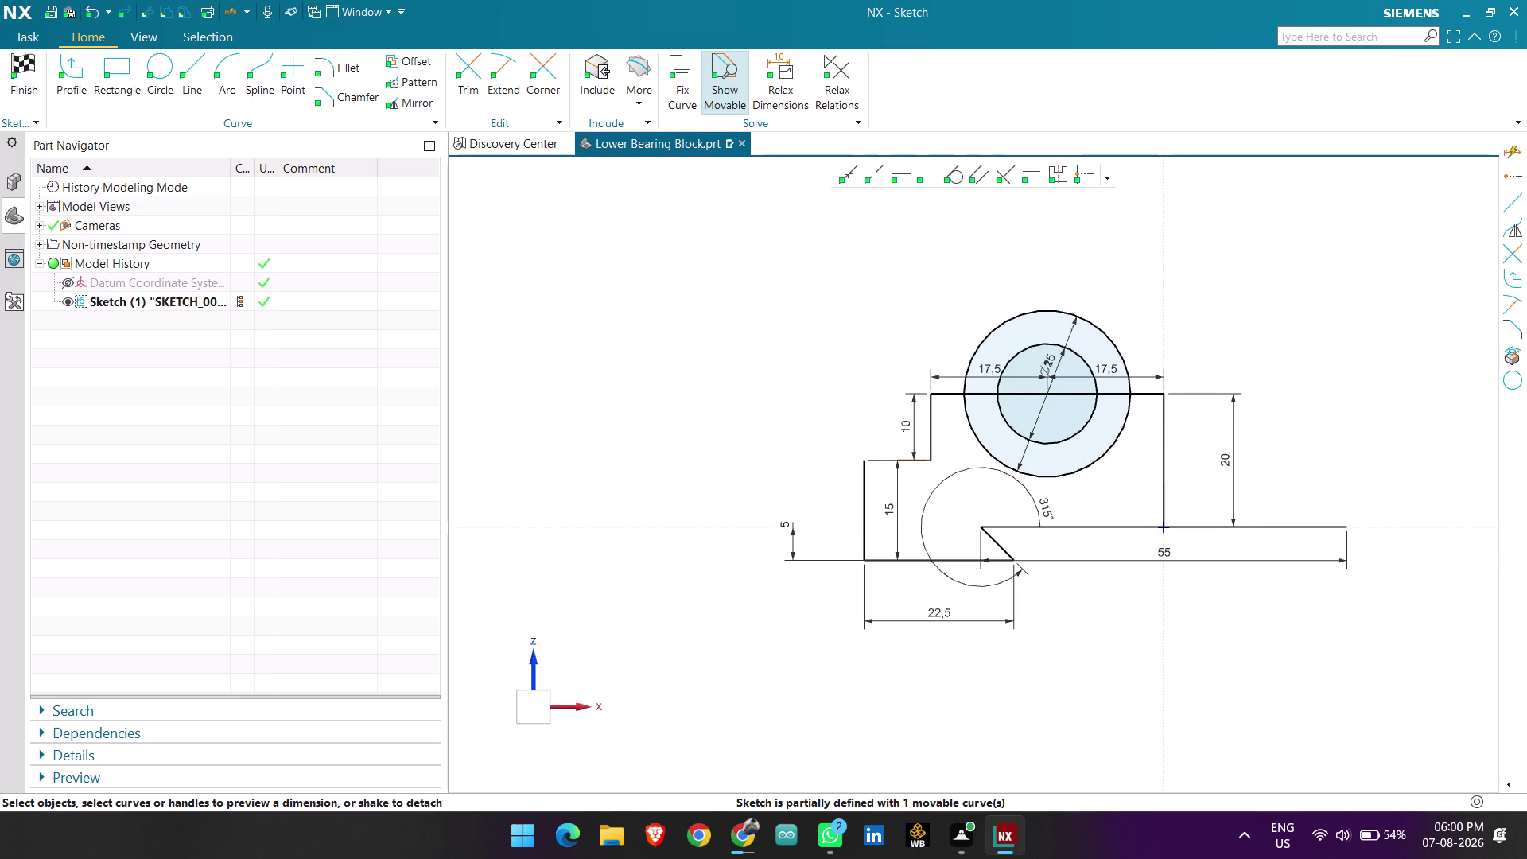
scroll(up, 3)
scroll(up, 3)
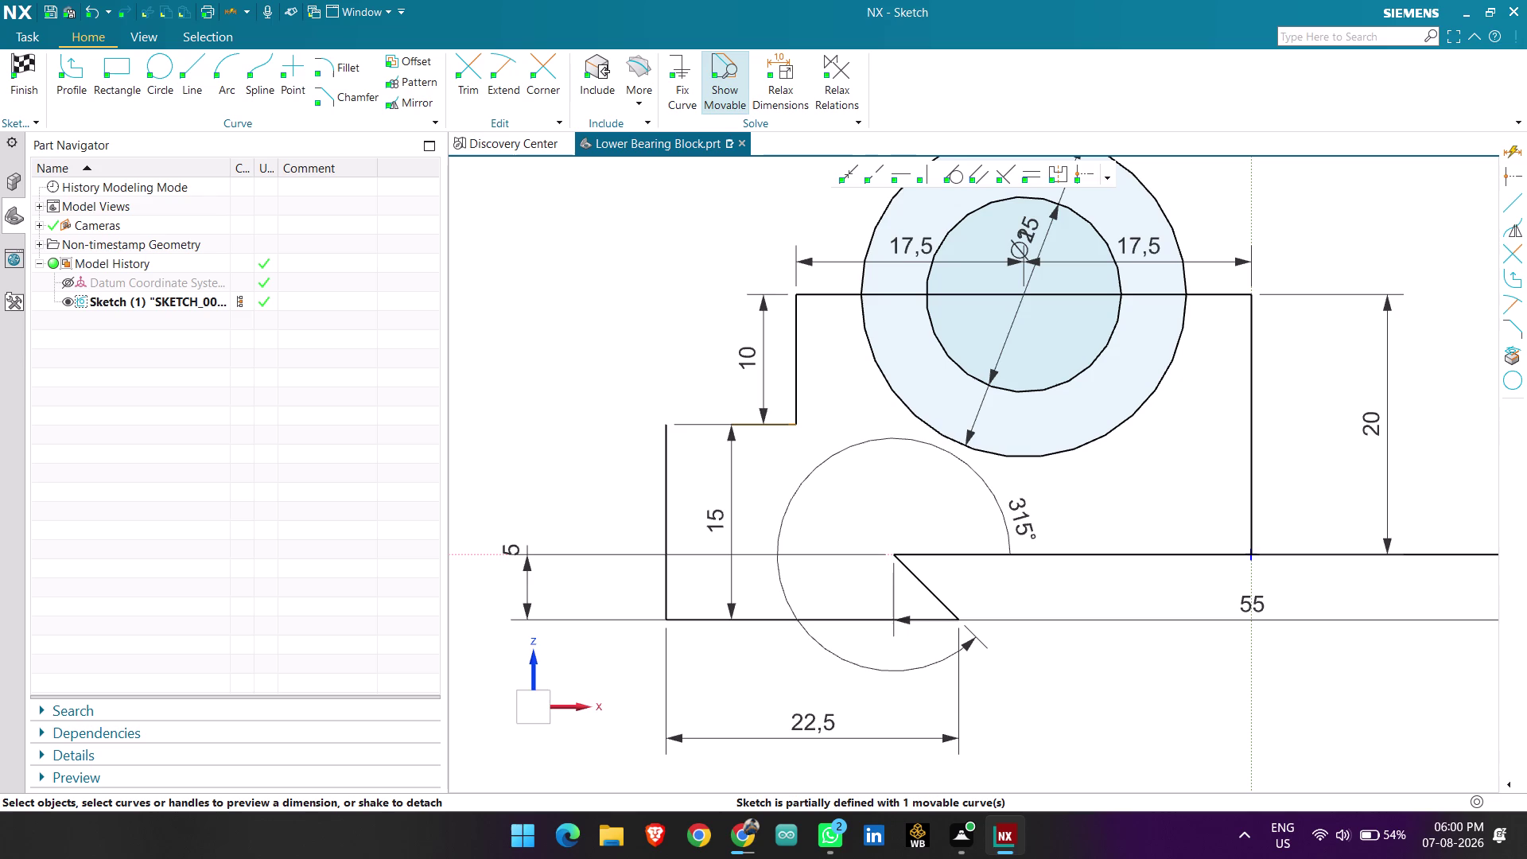
Replace the short upper step line with a new line from the left step corner.
click(773, 425)
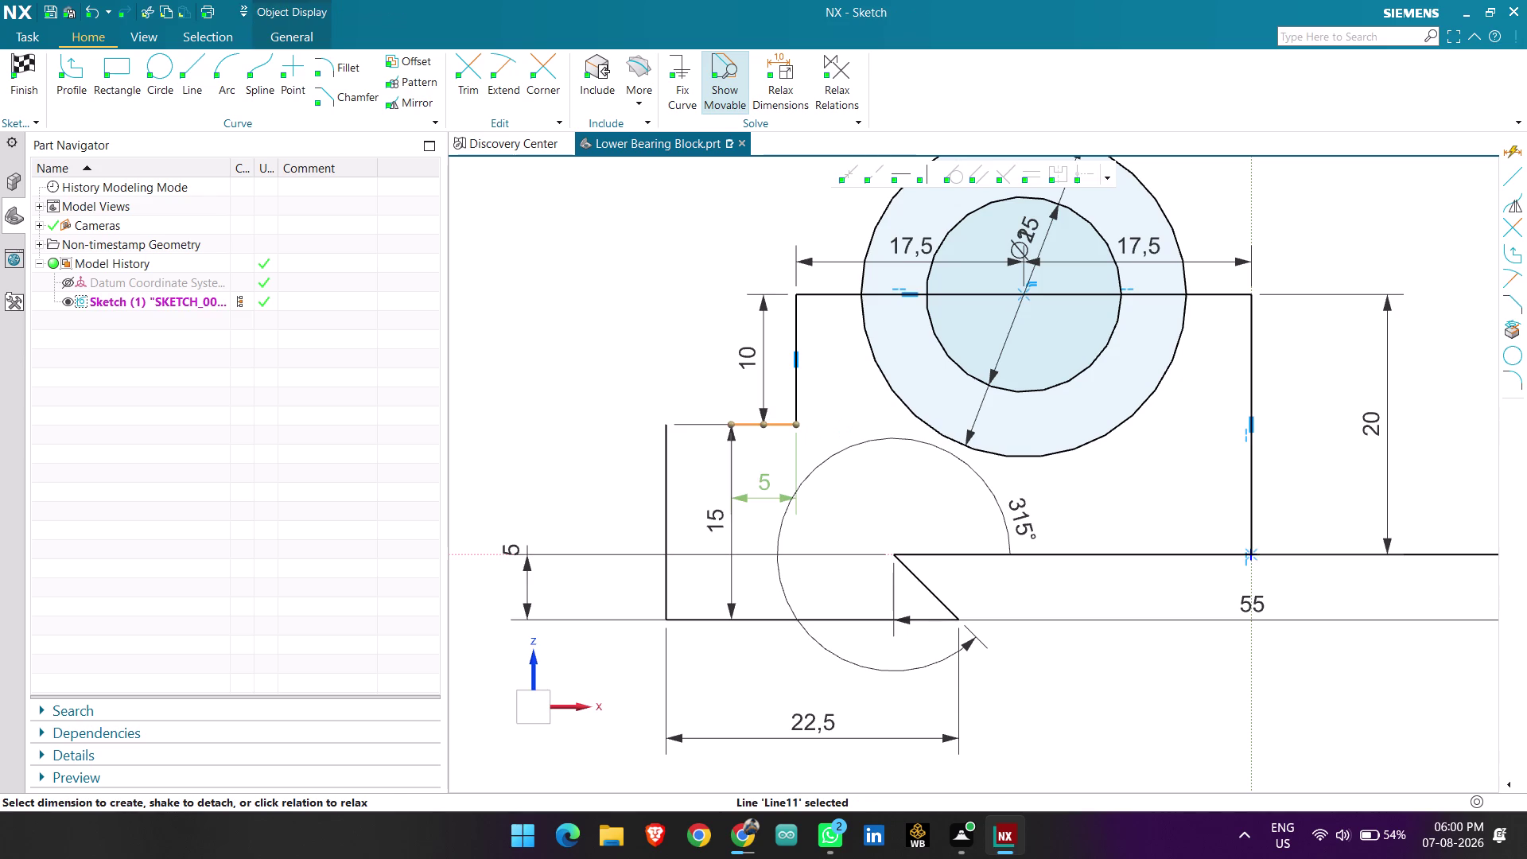
key(Delete)
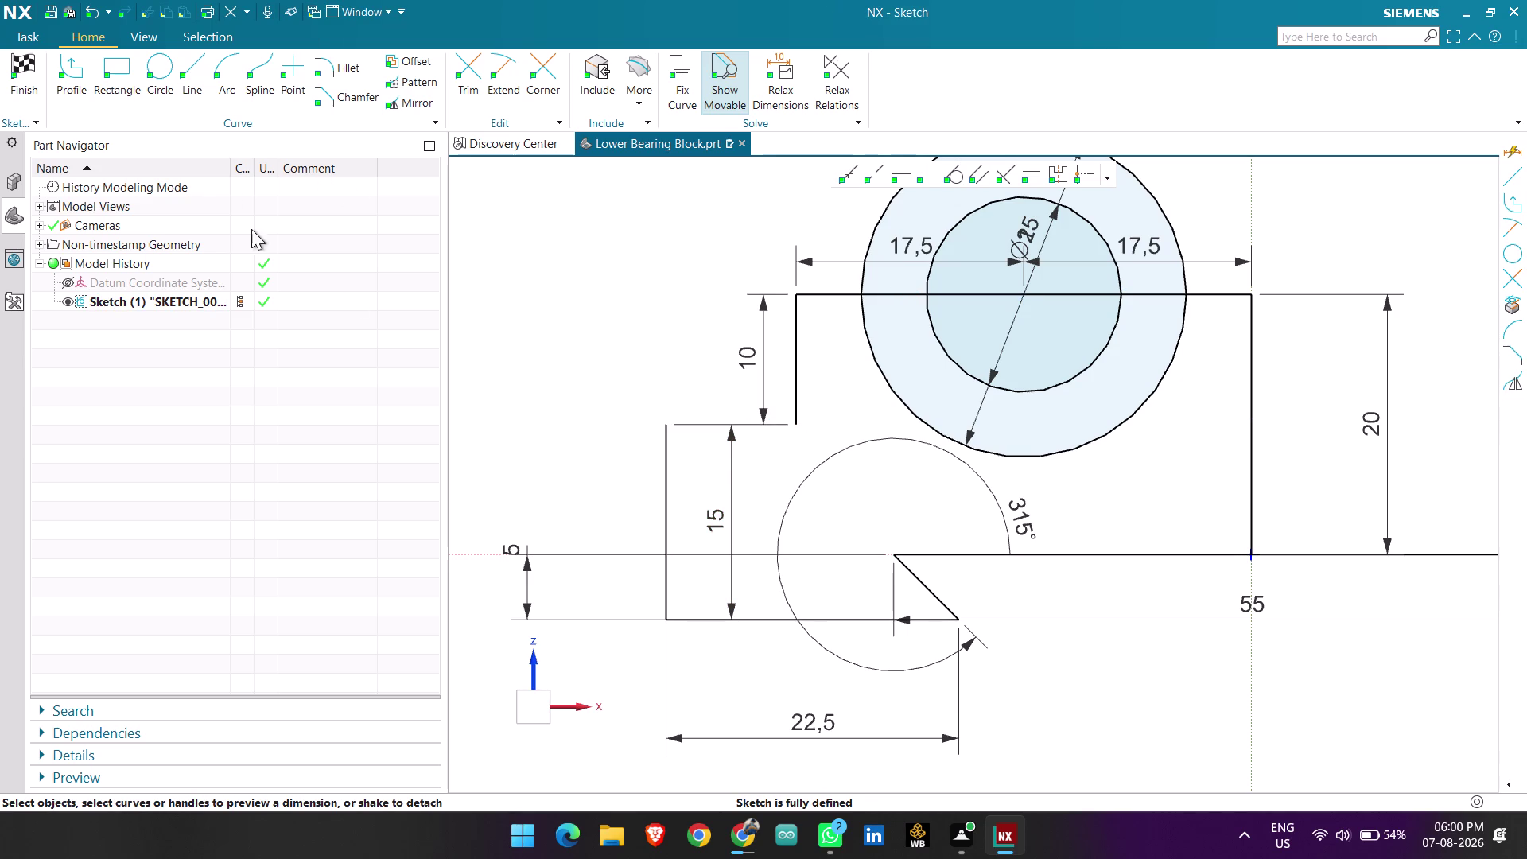
click(177, 65)
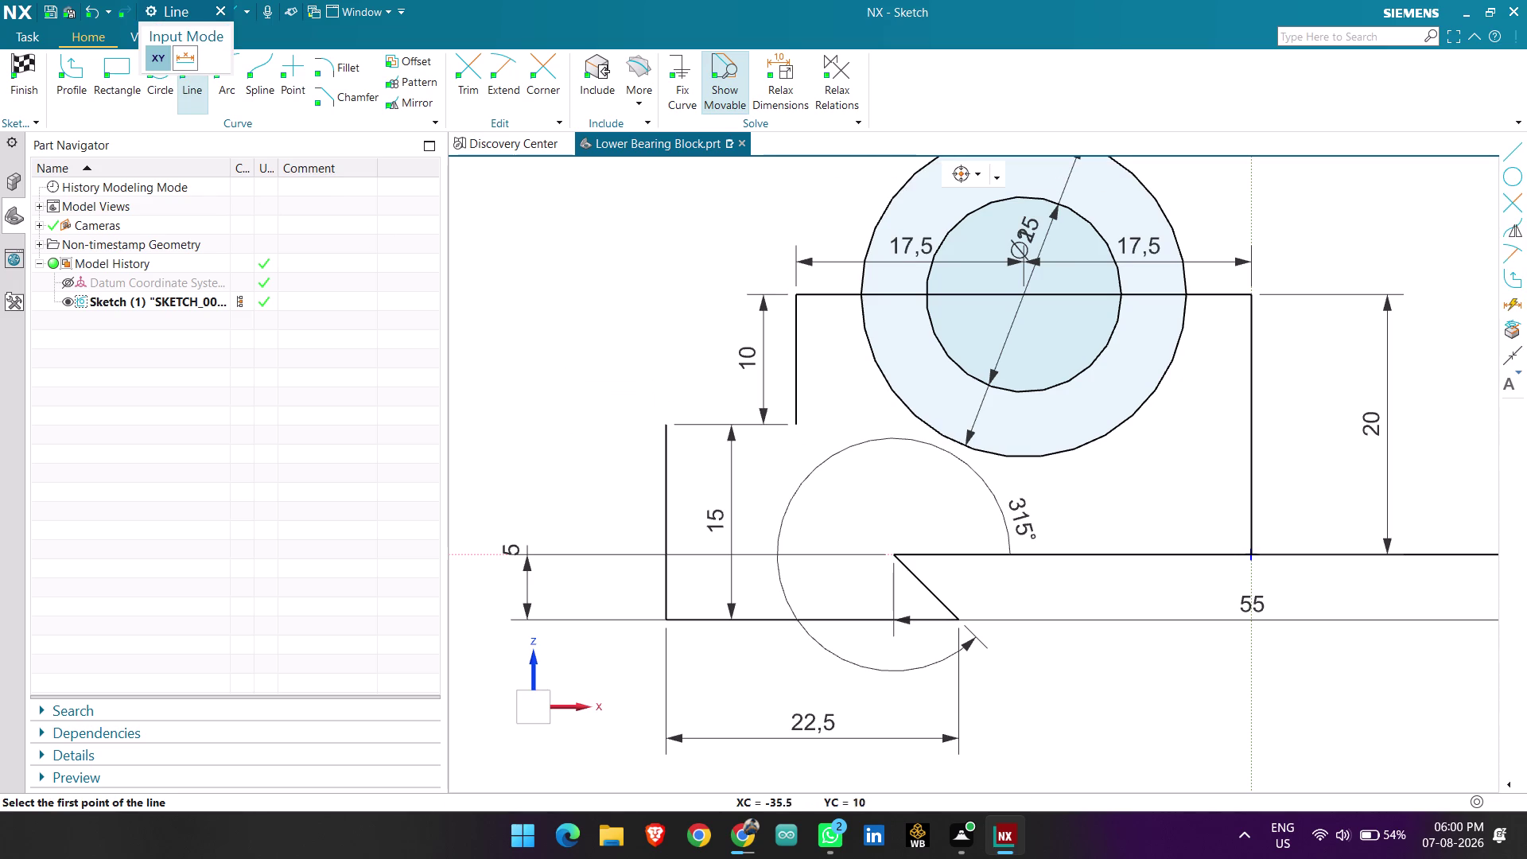
click(794, 425)
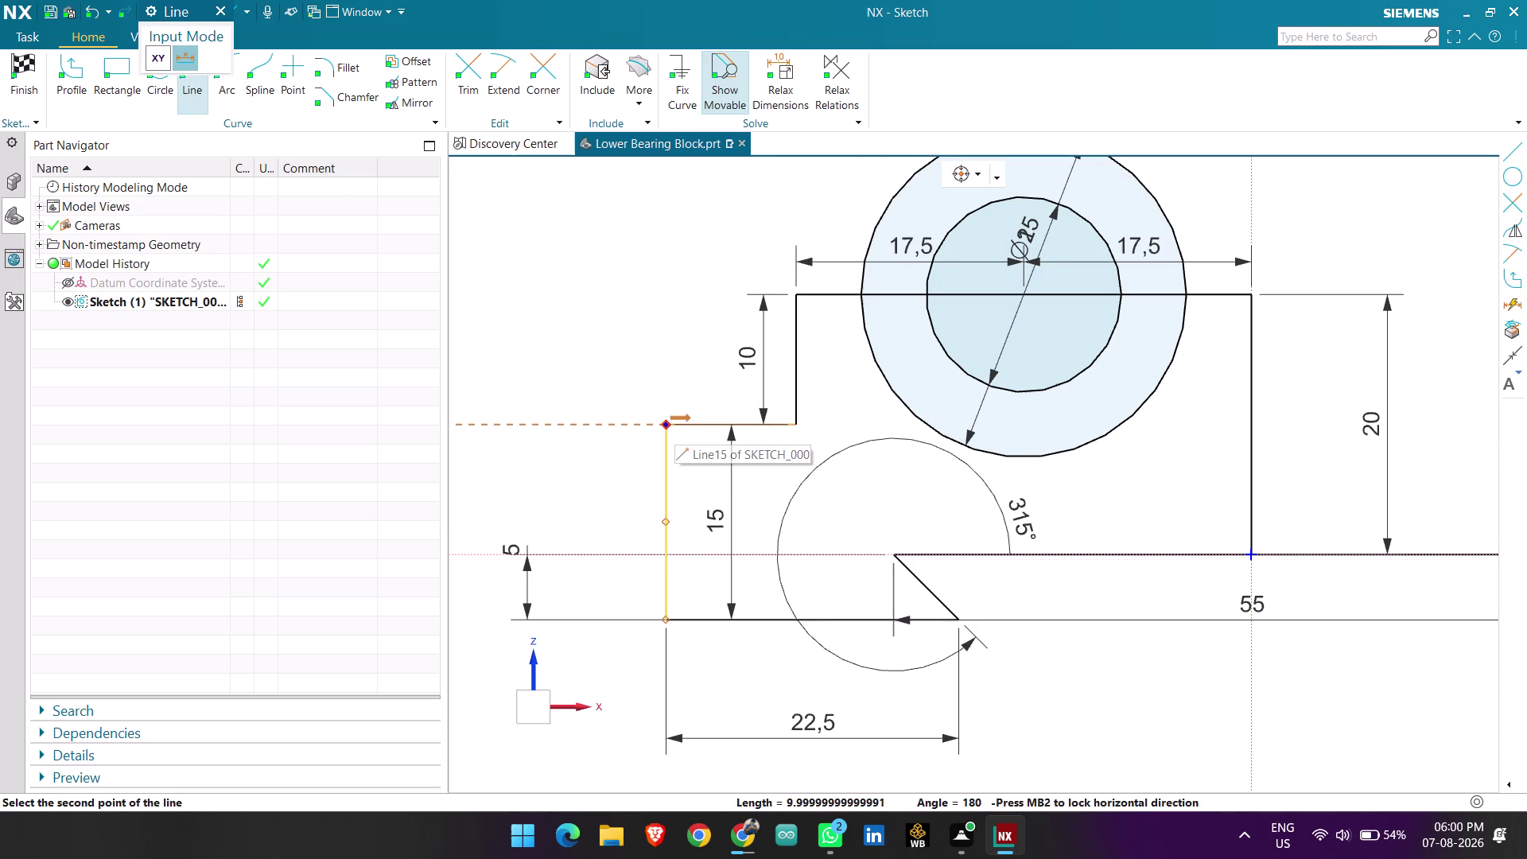
click(663, 425)
key(Escape)
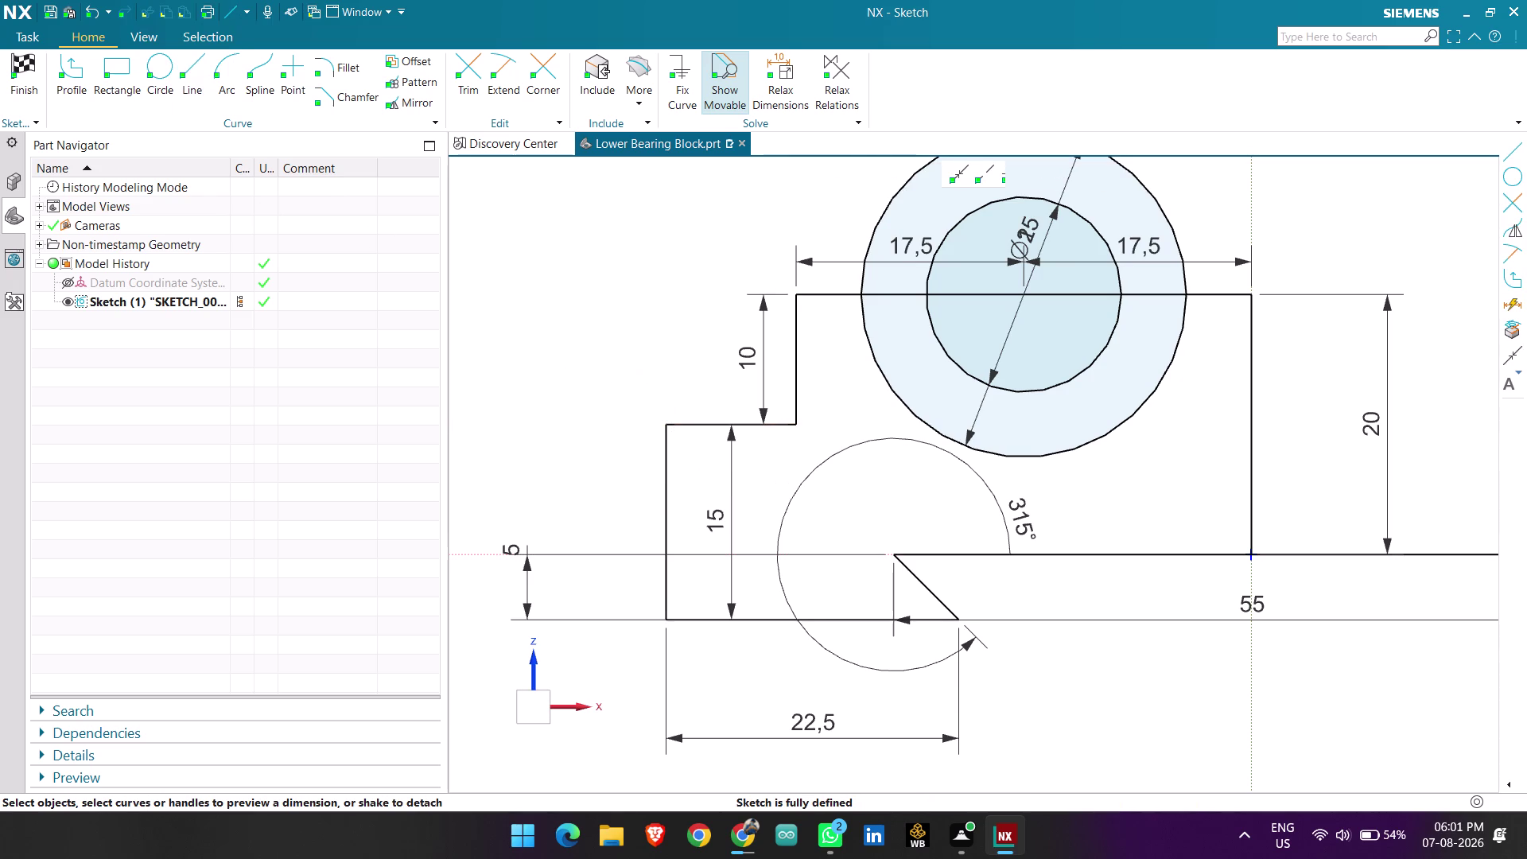
Move the 15 dimension outside the profile to the left.
drag(719, 520, 571, 472)
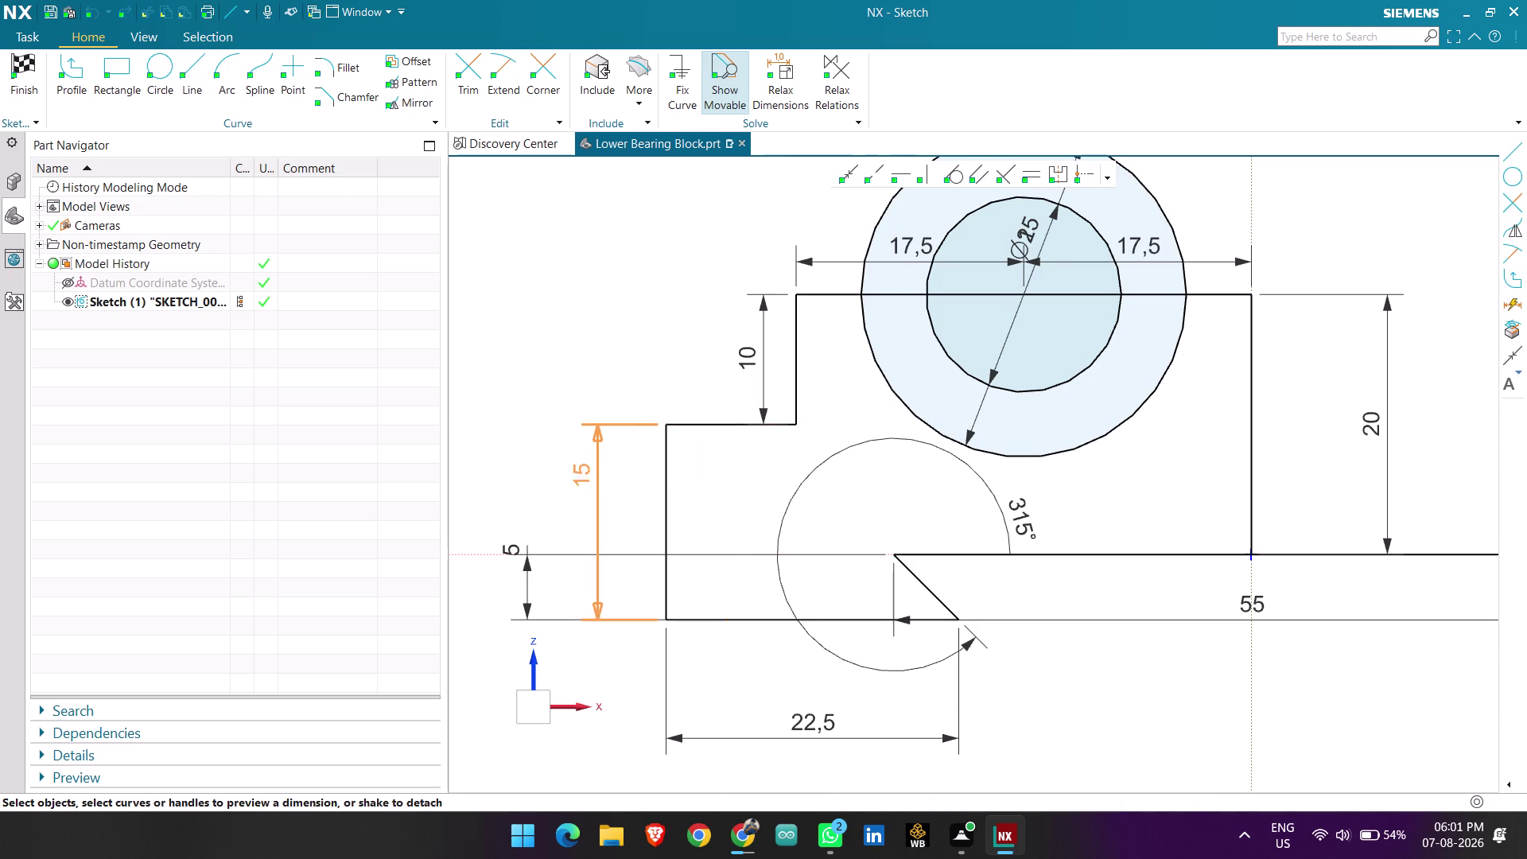
drag(571, 472, 565, 471)
scroll(up, 3)
scroll(down, 3)
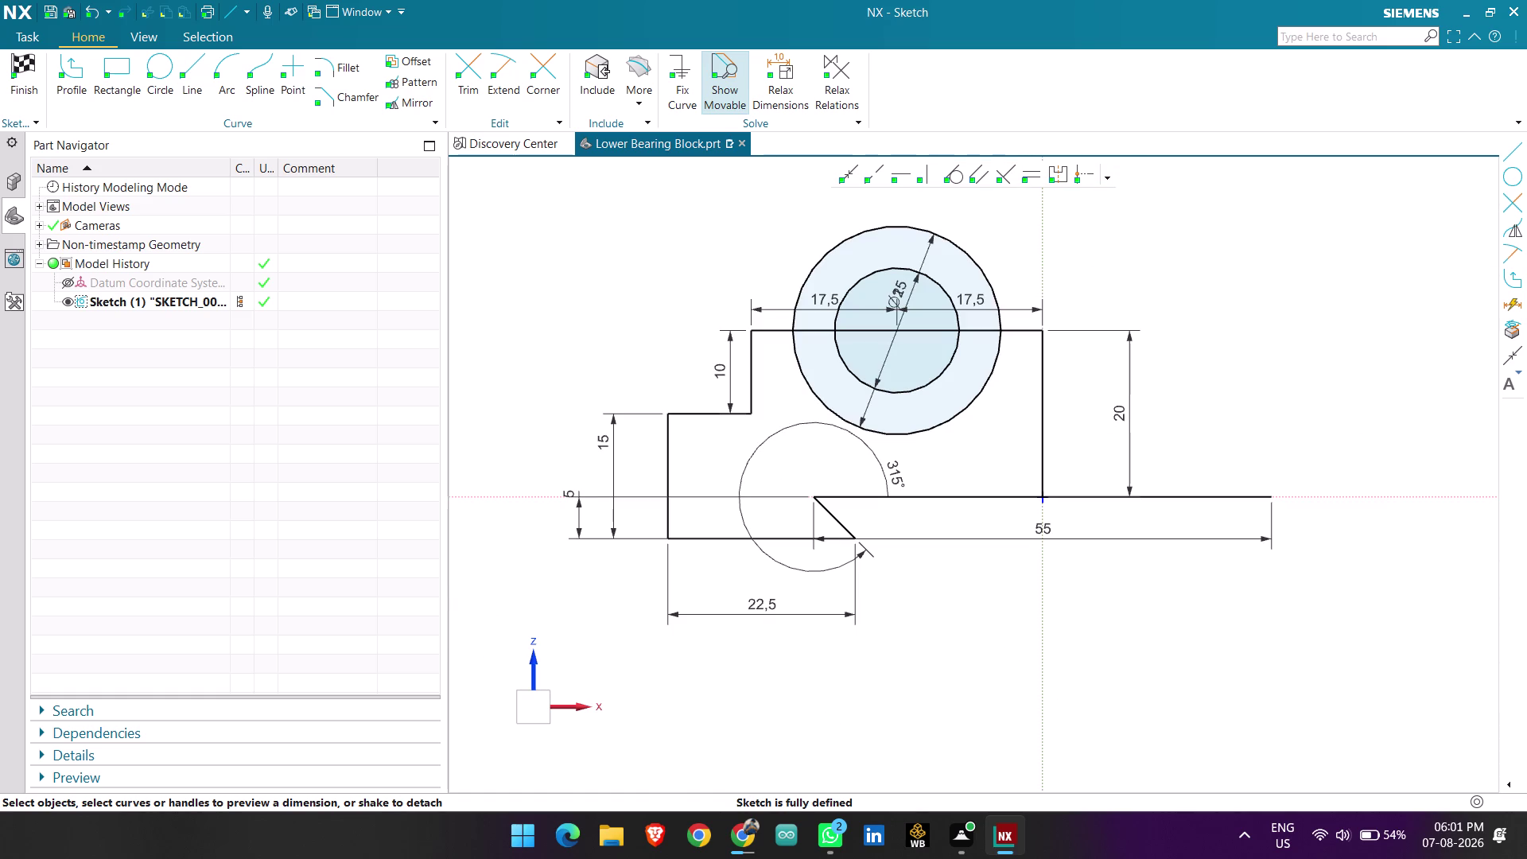
click(333, 92)
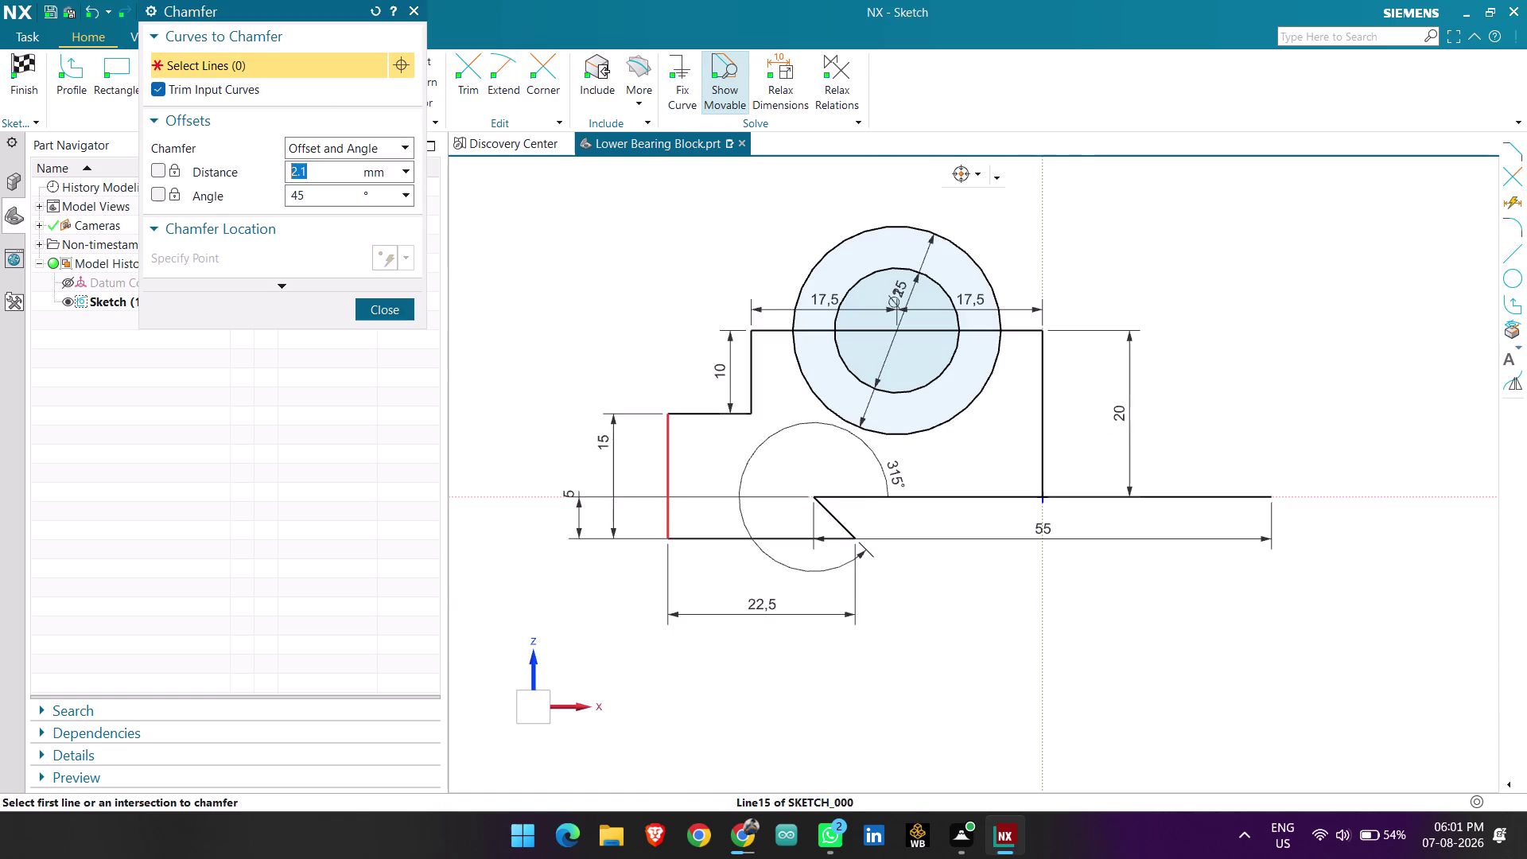
Add a symmetric 5 mm chamfer between the left vertical and short top lines.
key(BackSpace)
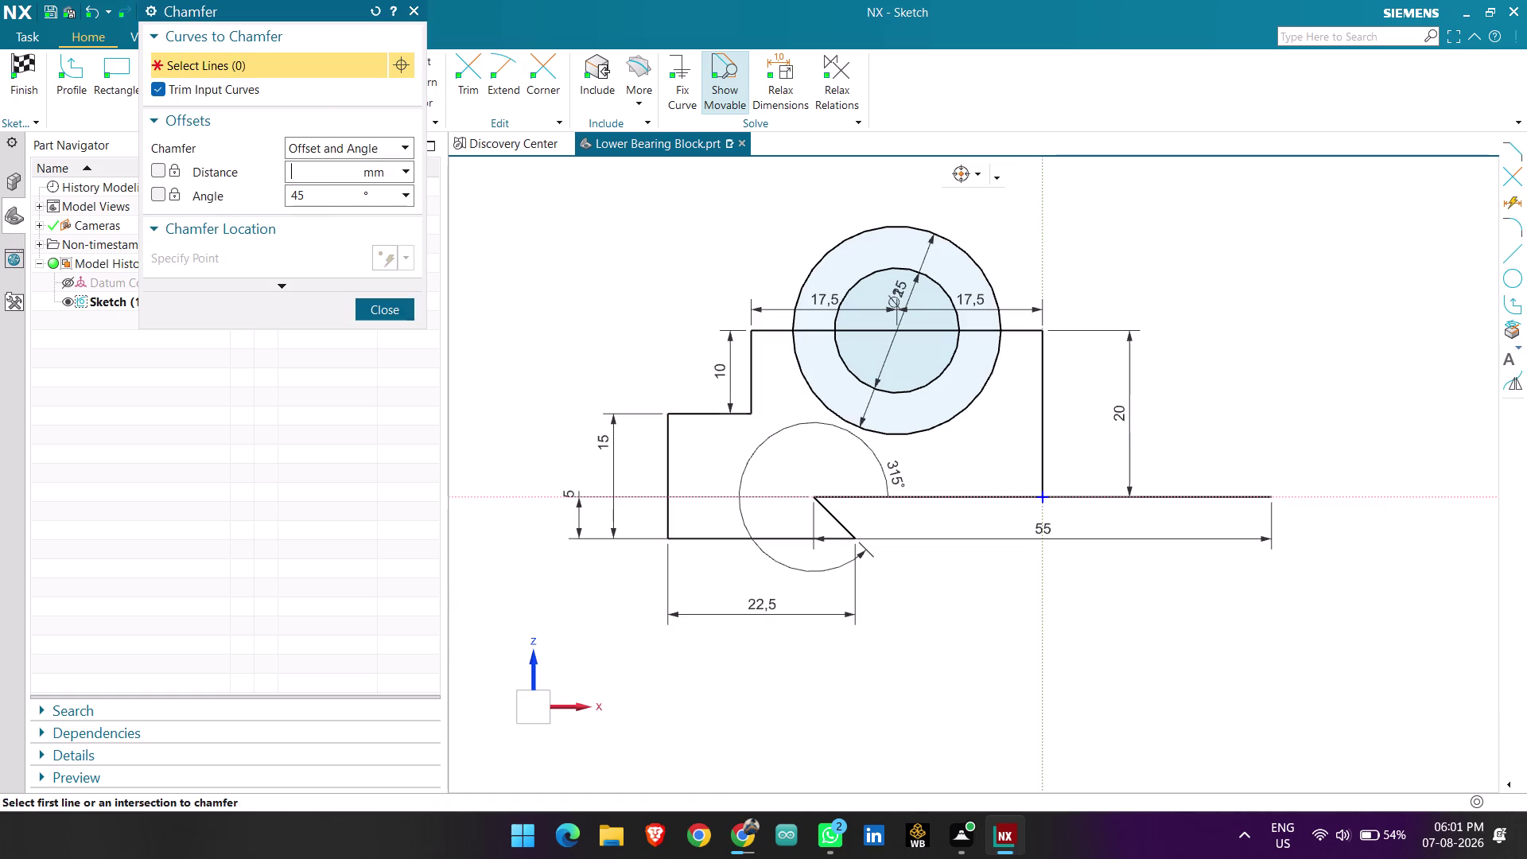
click(357, 147)
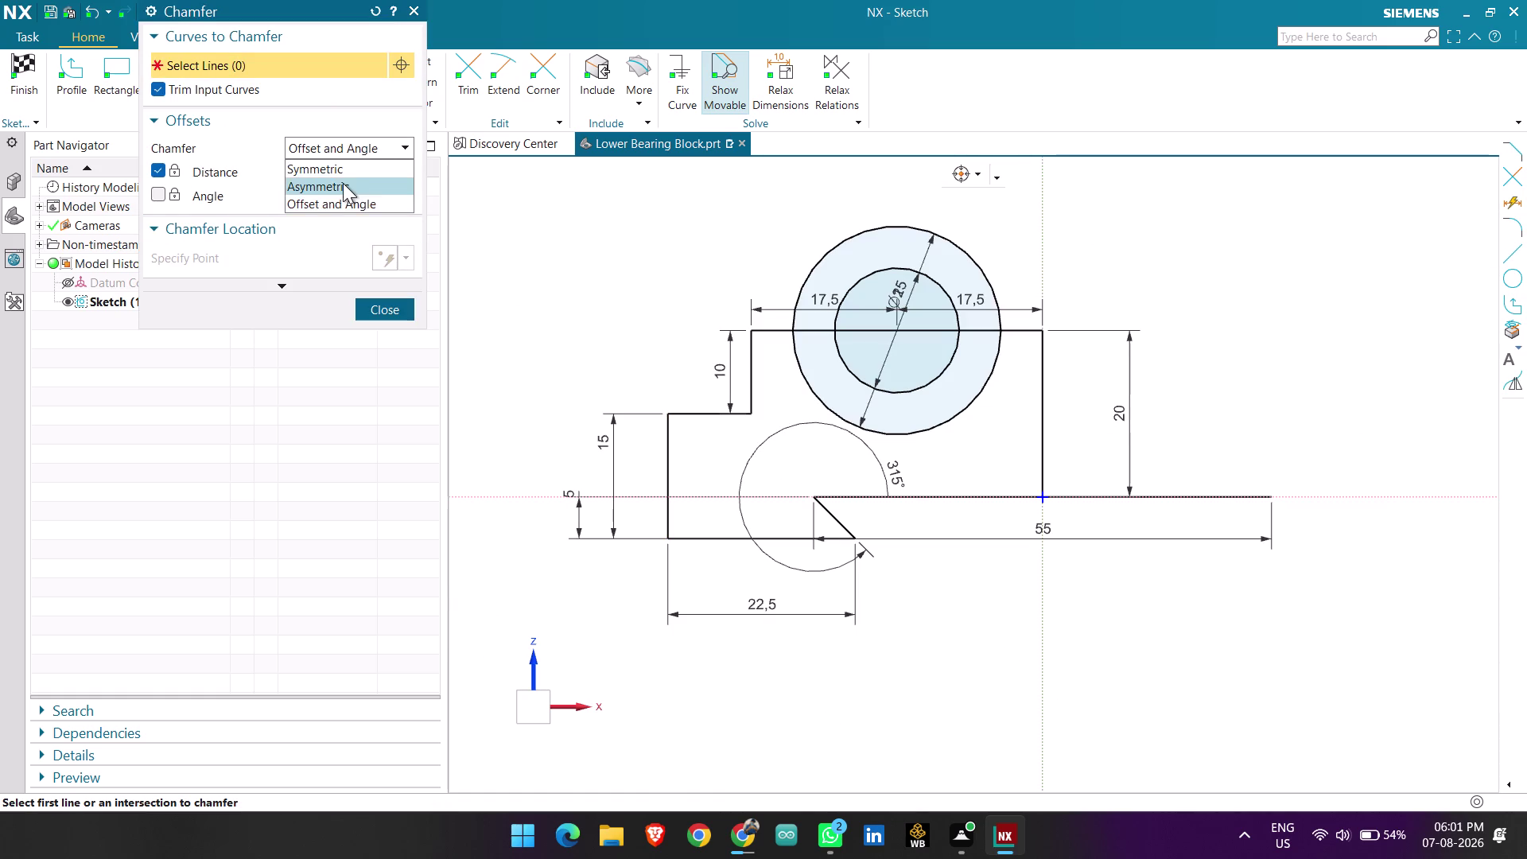
click(343, 167)
key(BackSpace)
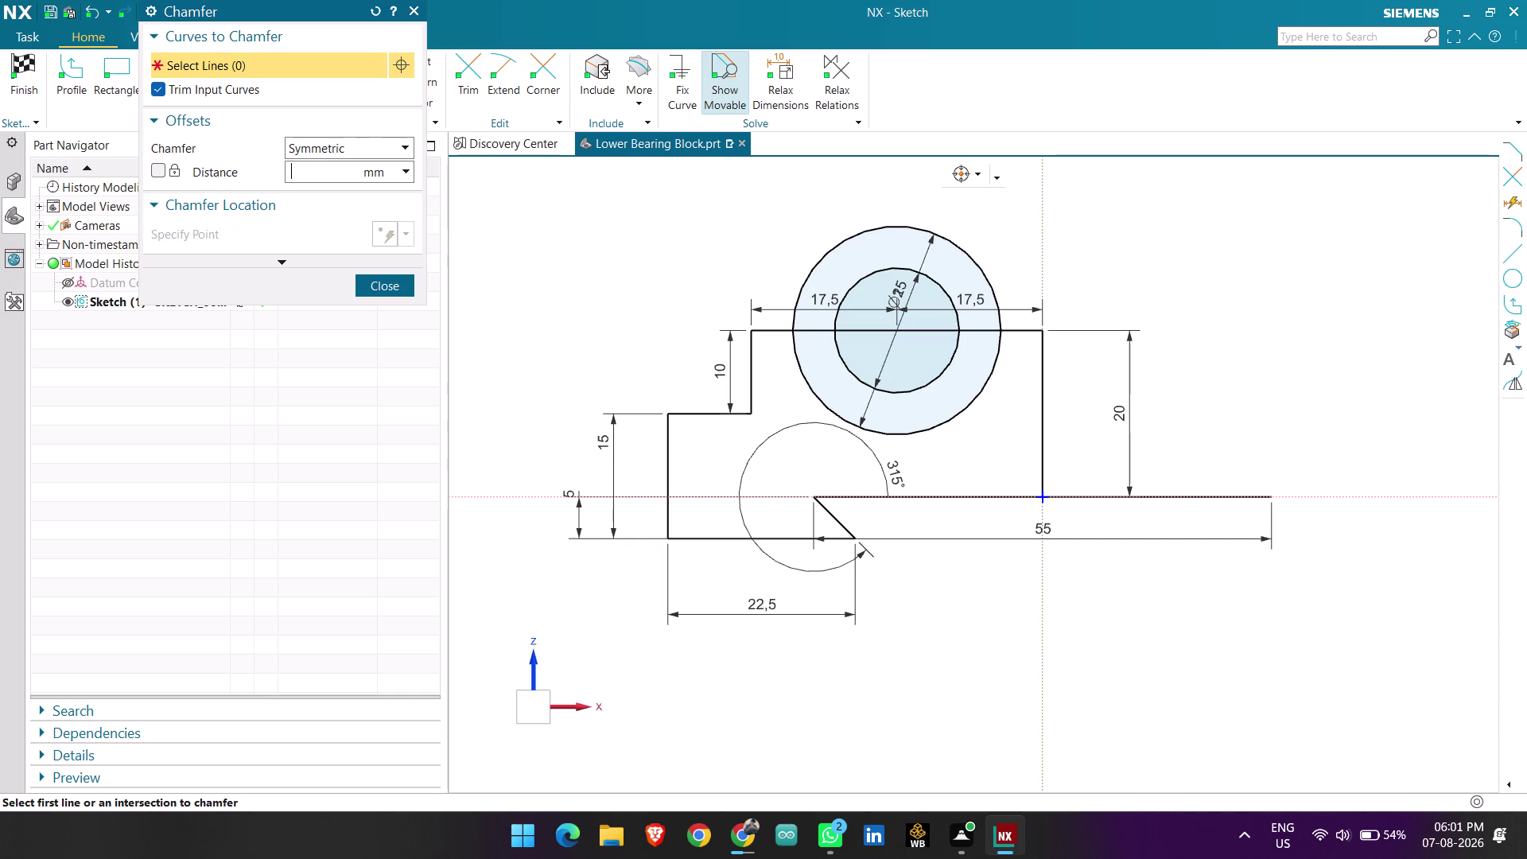
key(5)
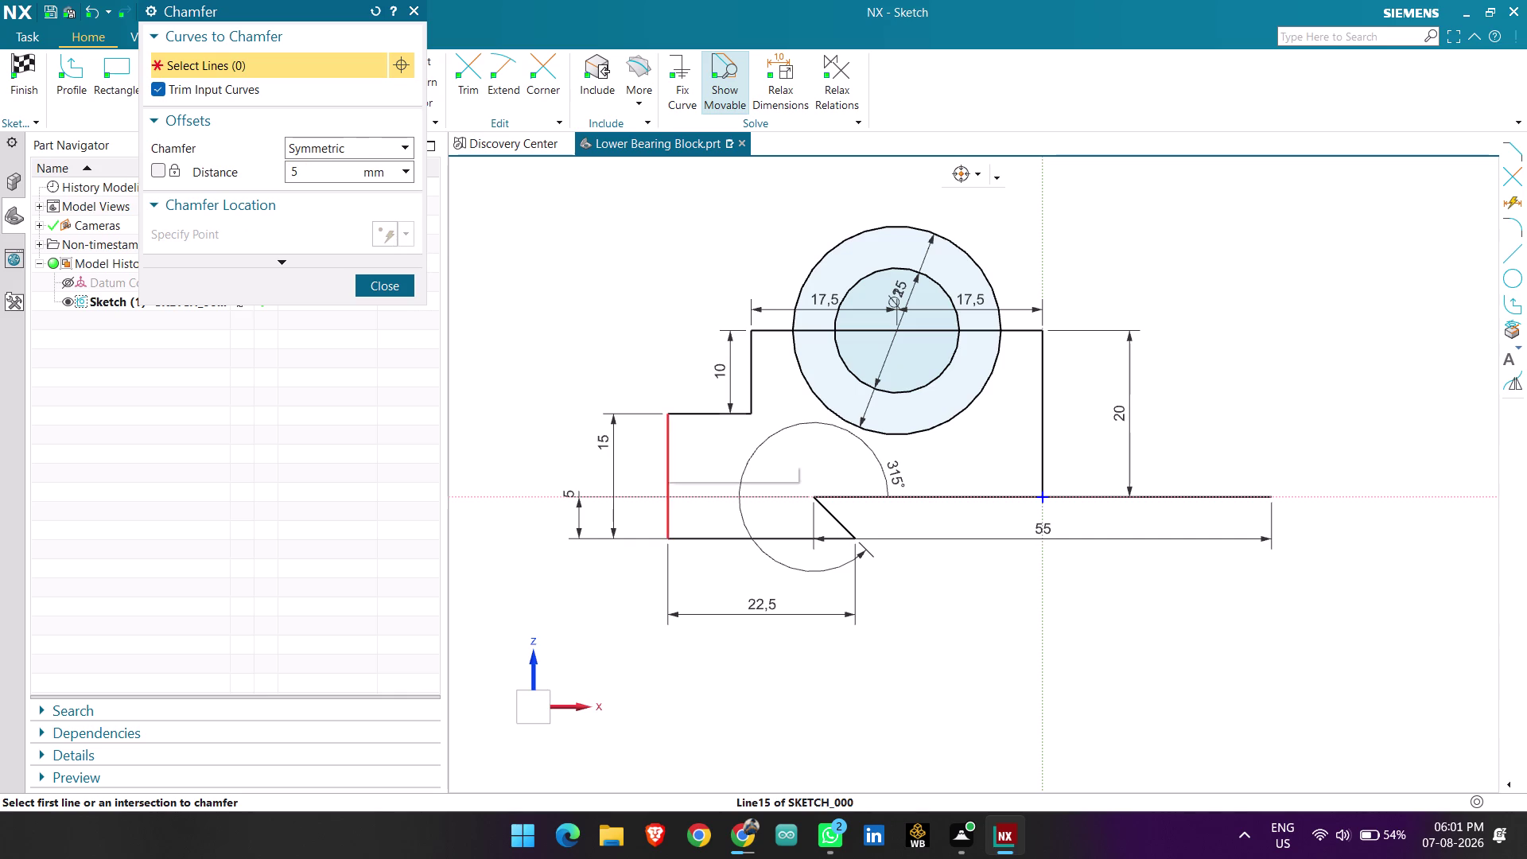
click(662, 443)
click(687, 415)
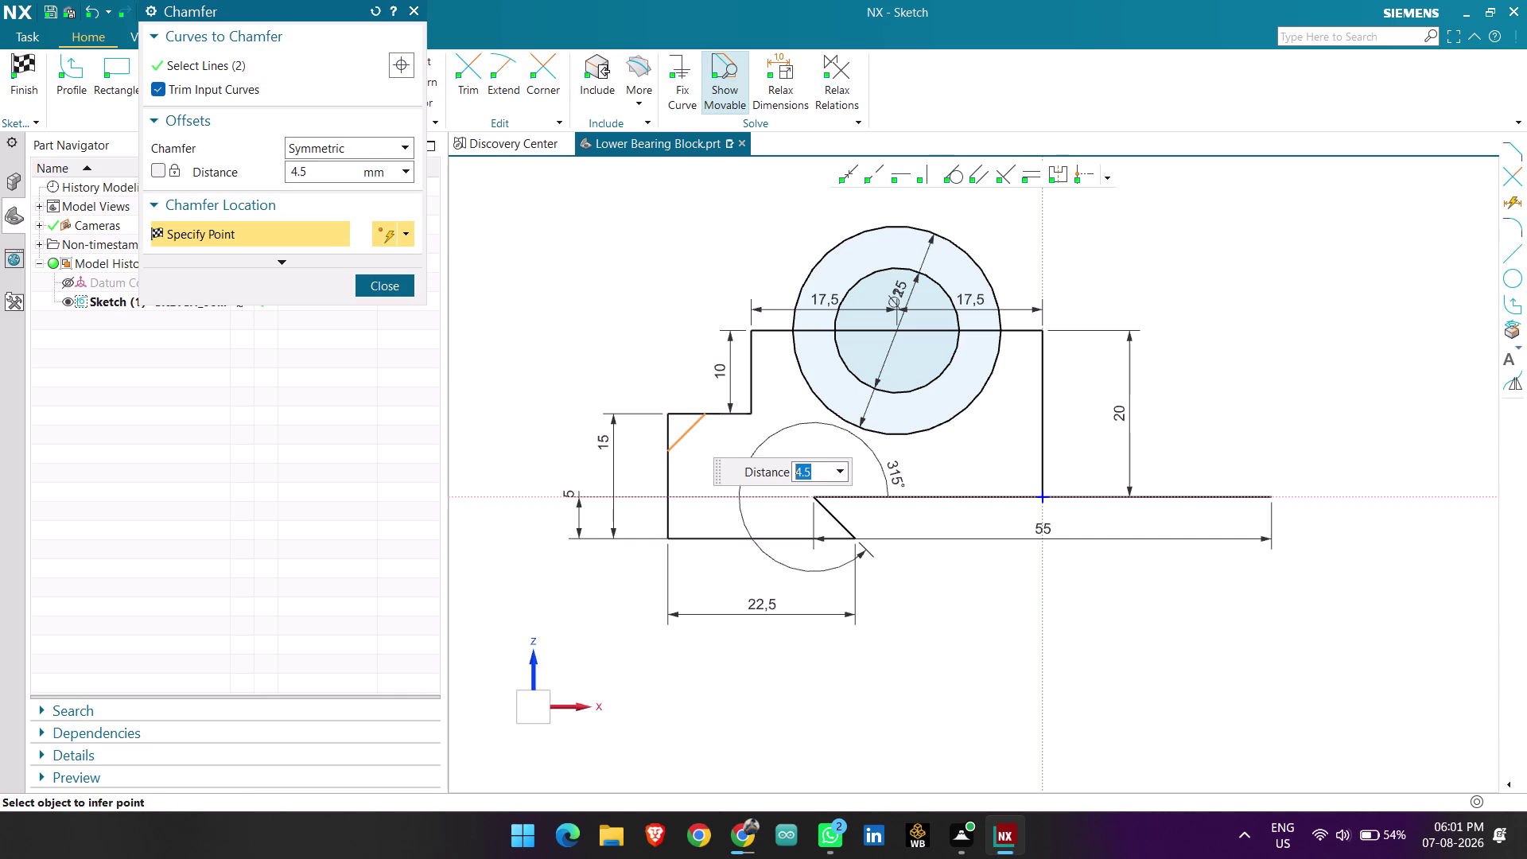
key(5)
key(Return)
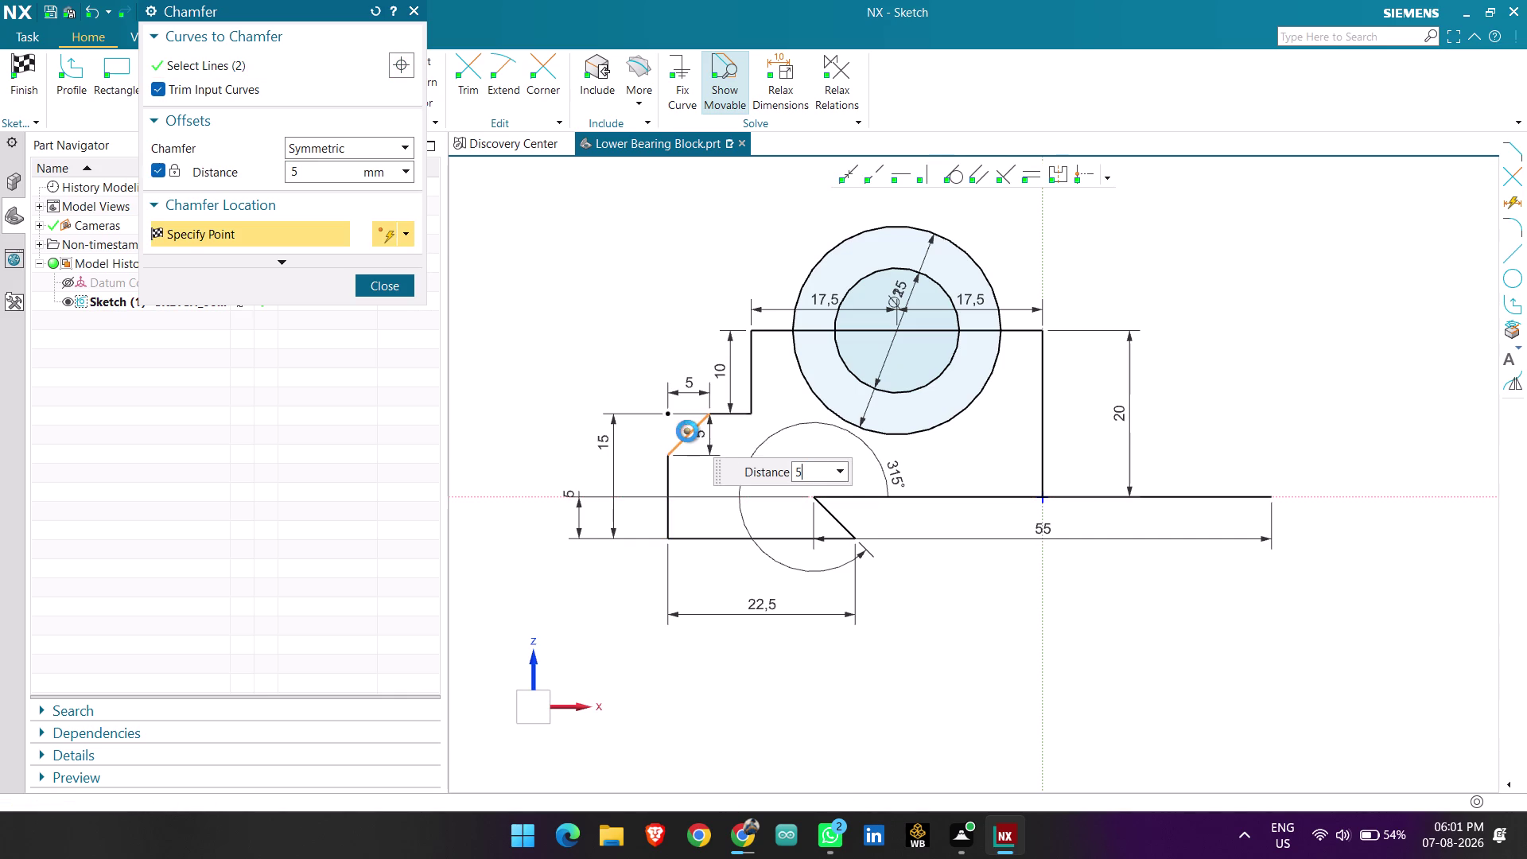
click(572, 290)
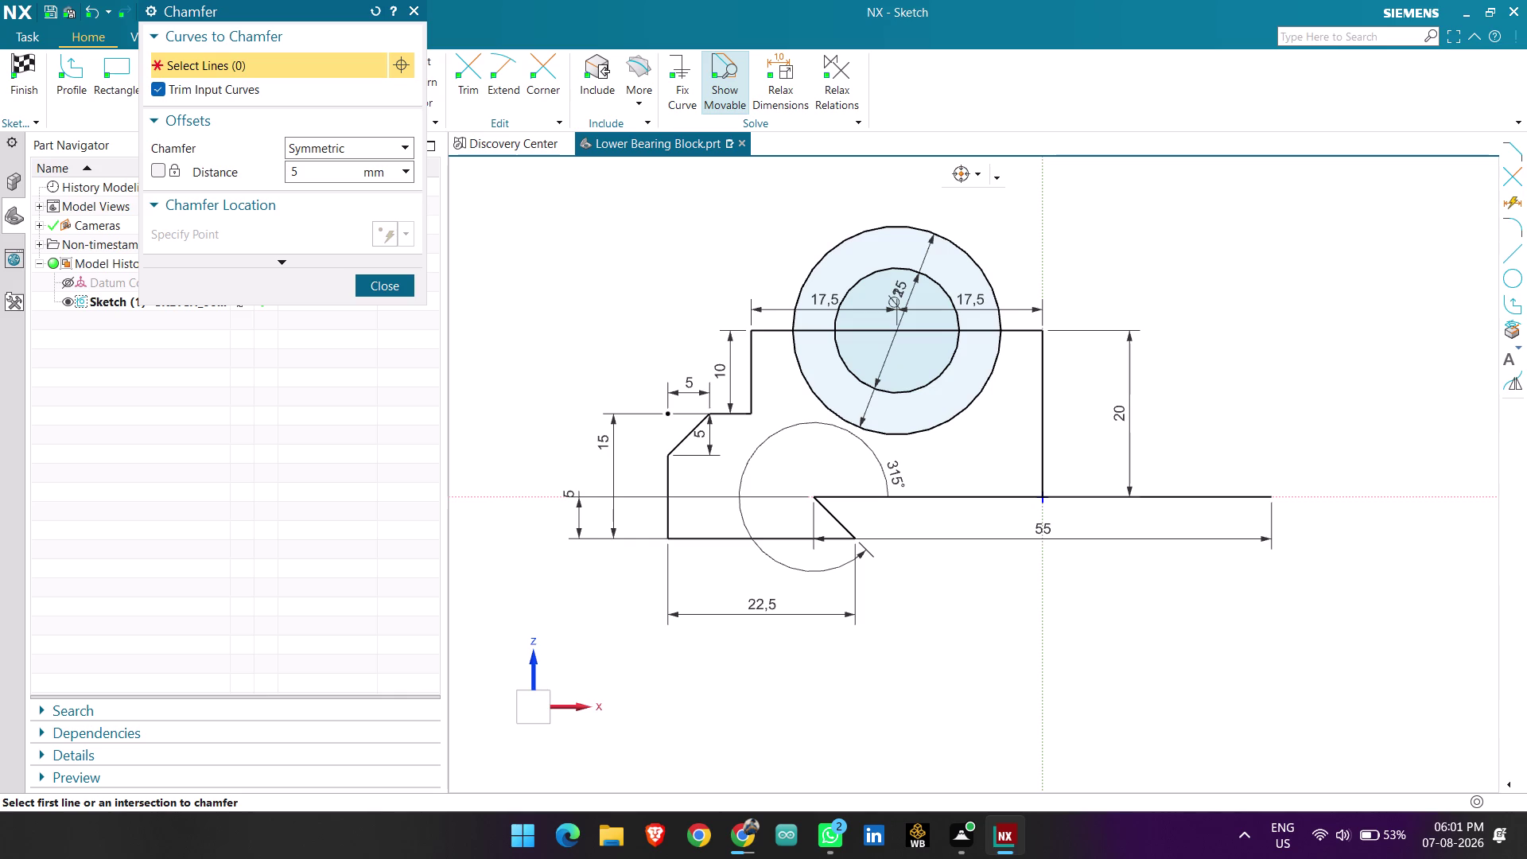
click(393, 289)
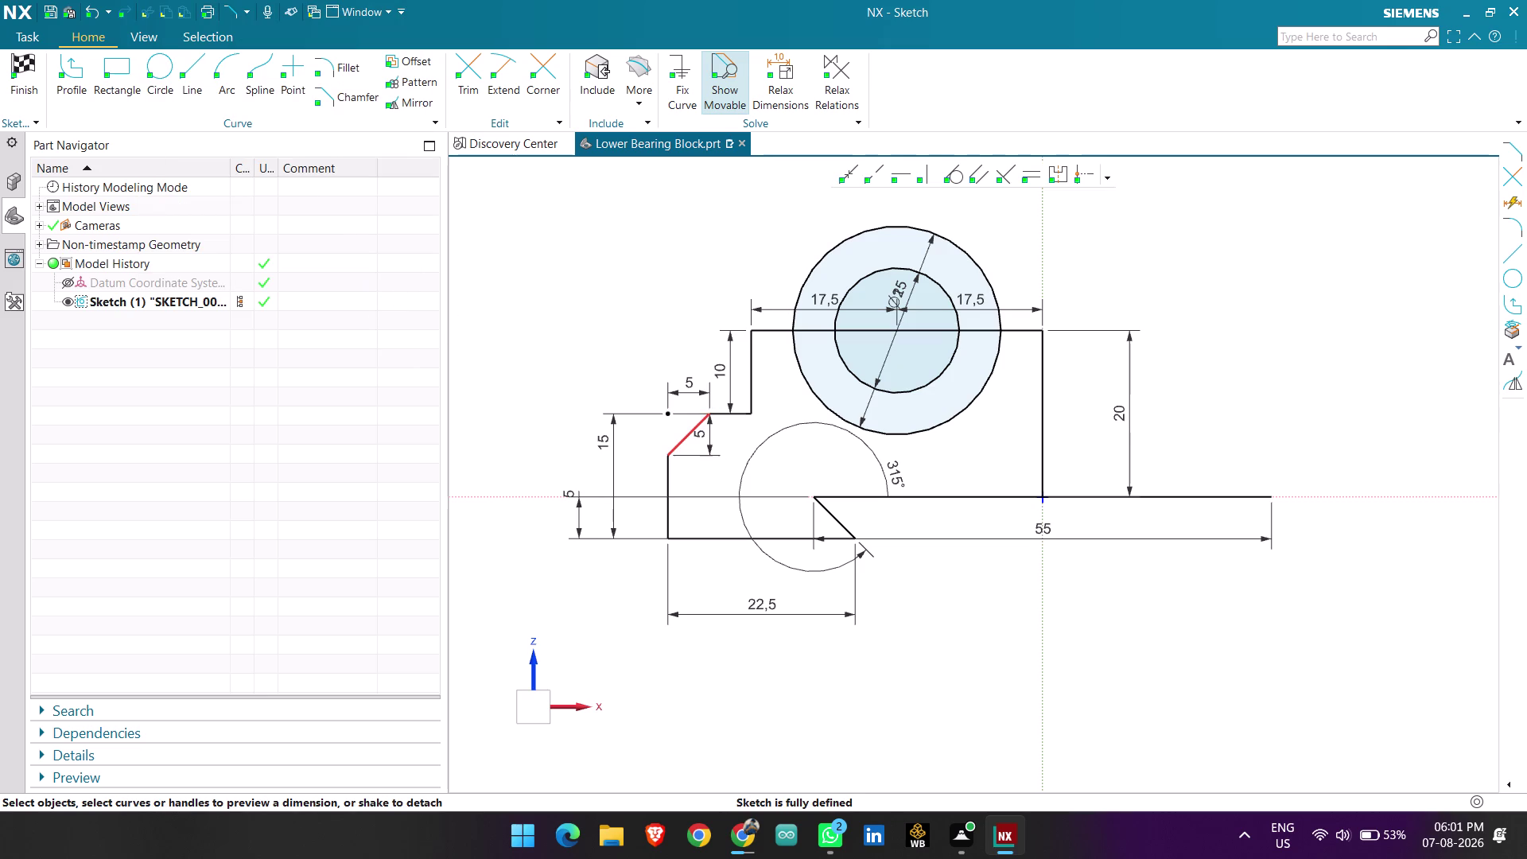
Change the chamfer's vertical 5 dimension to 3.
double_click(707, 446)
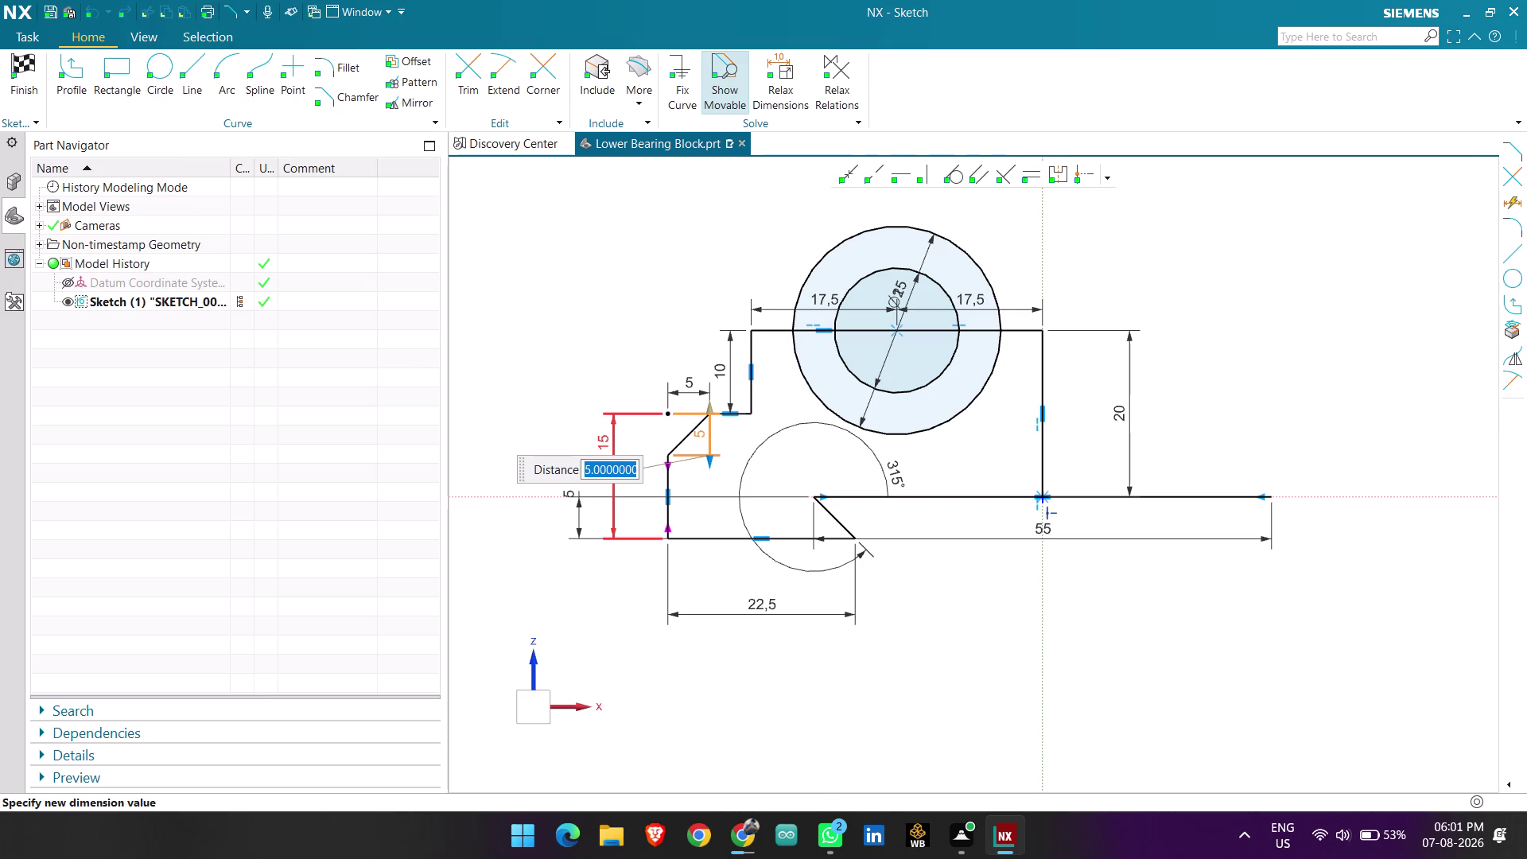
key(BackSpace)
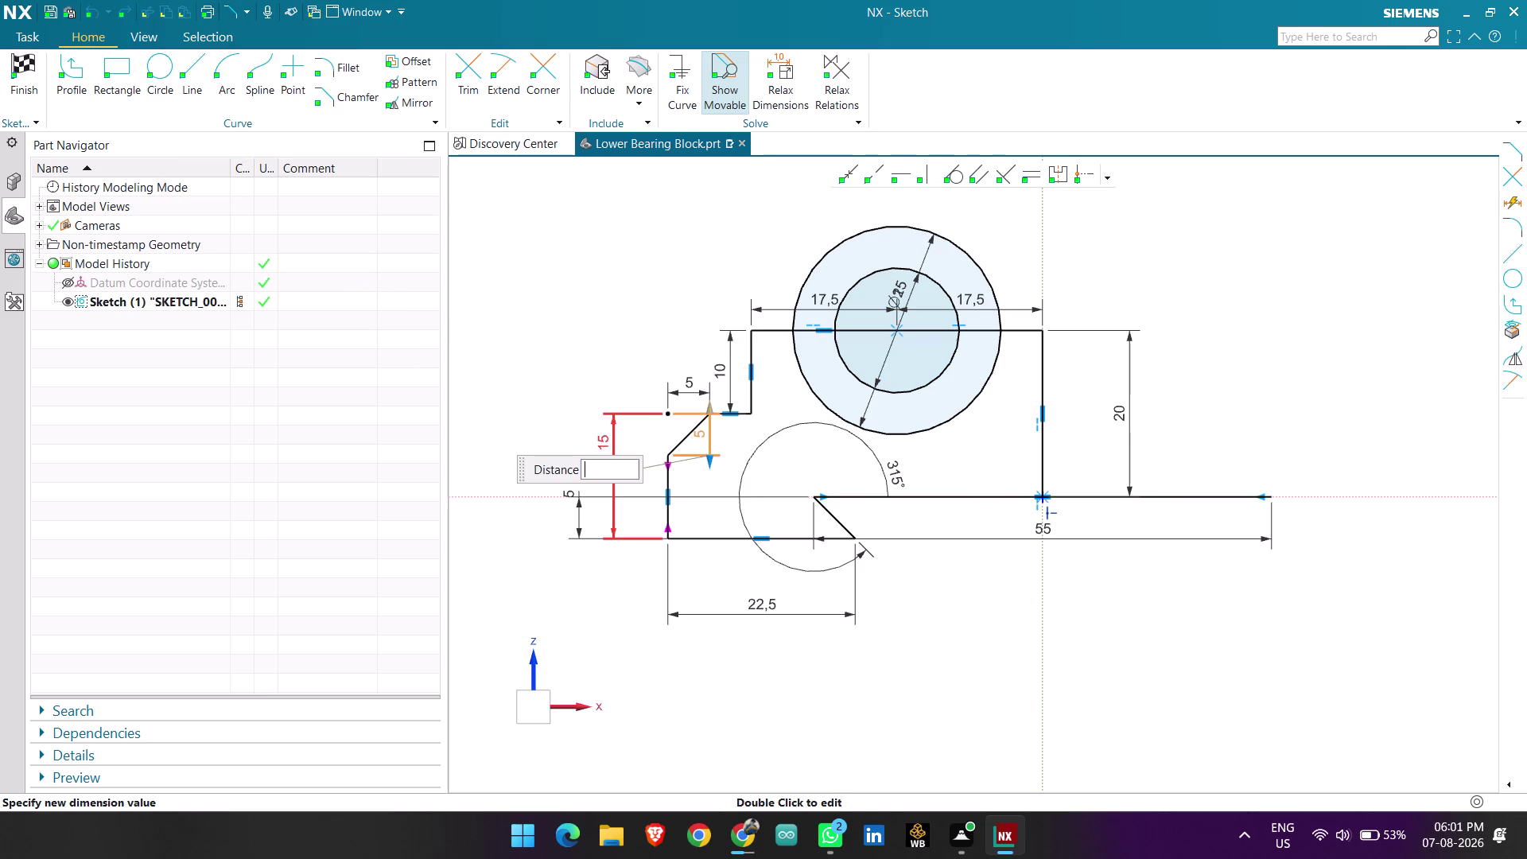
key(3)
key(Return)
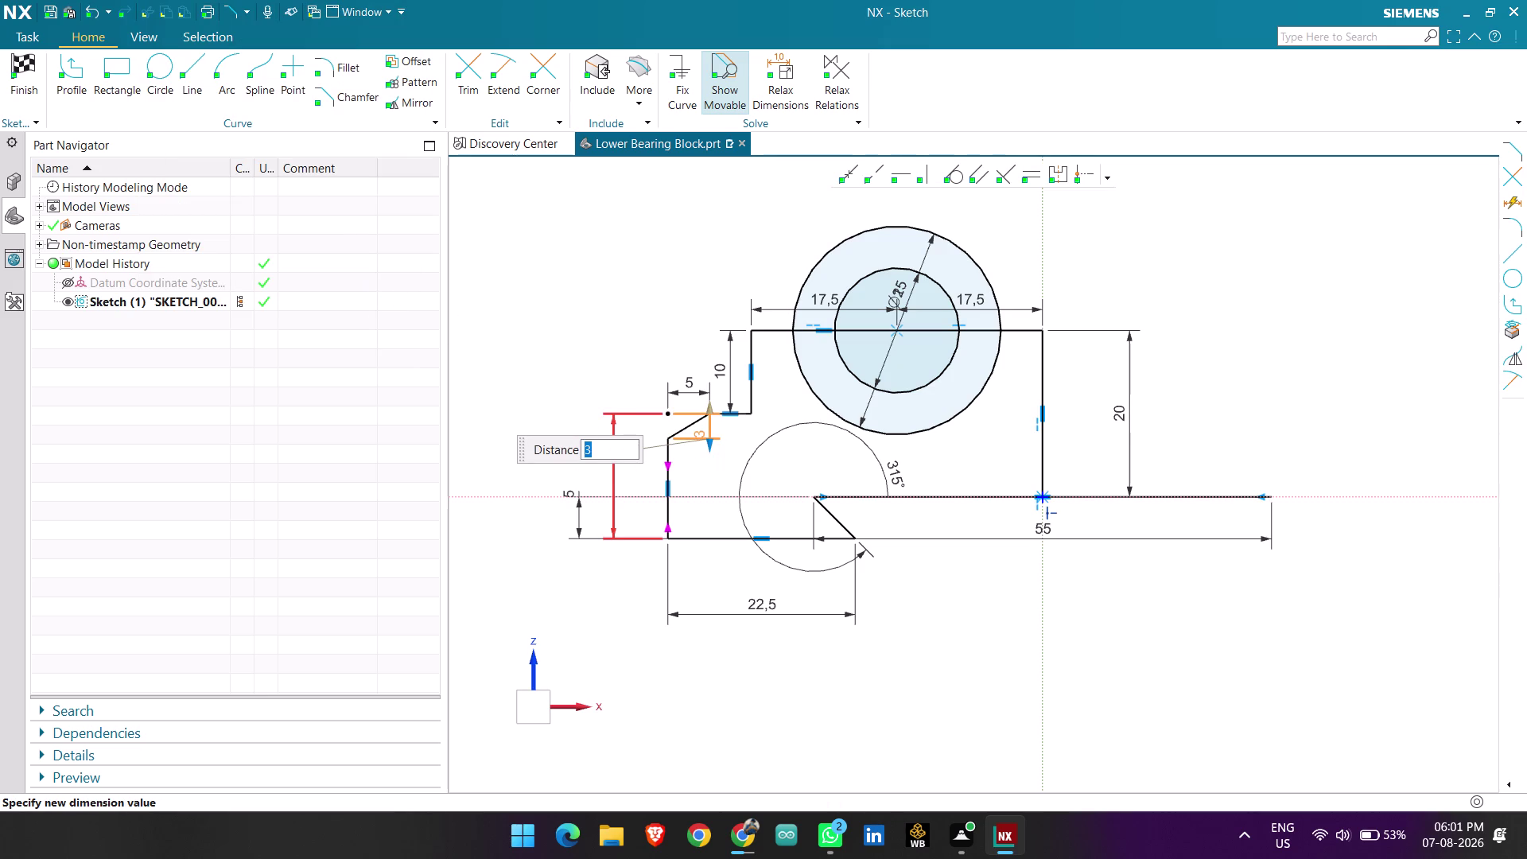
scroll(up, 3)
scroll(down, 3)
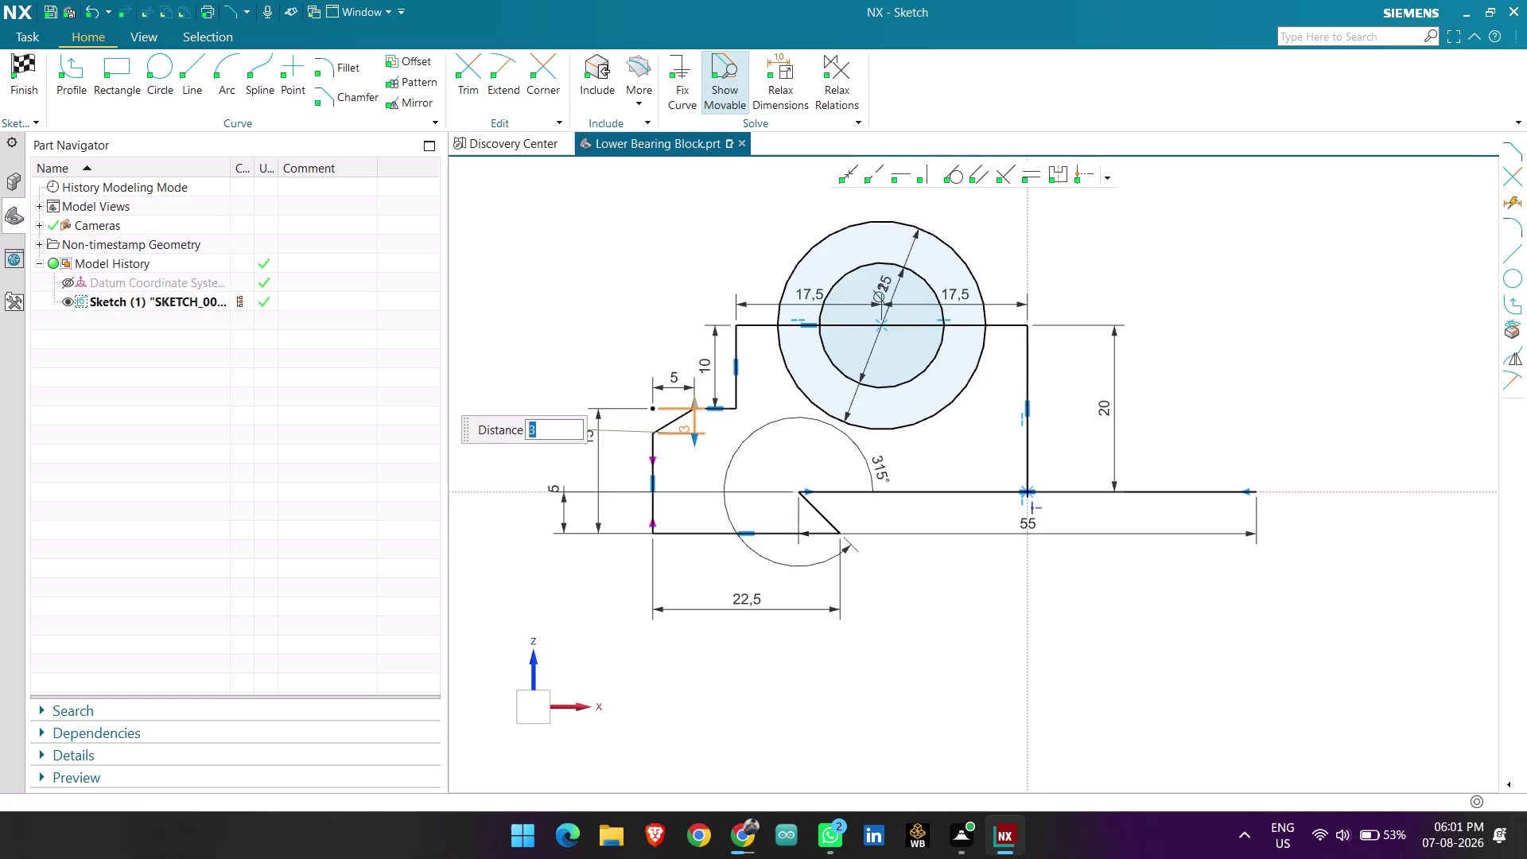
scroll(up, 3)
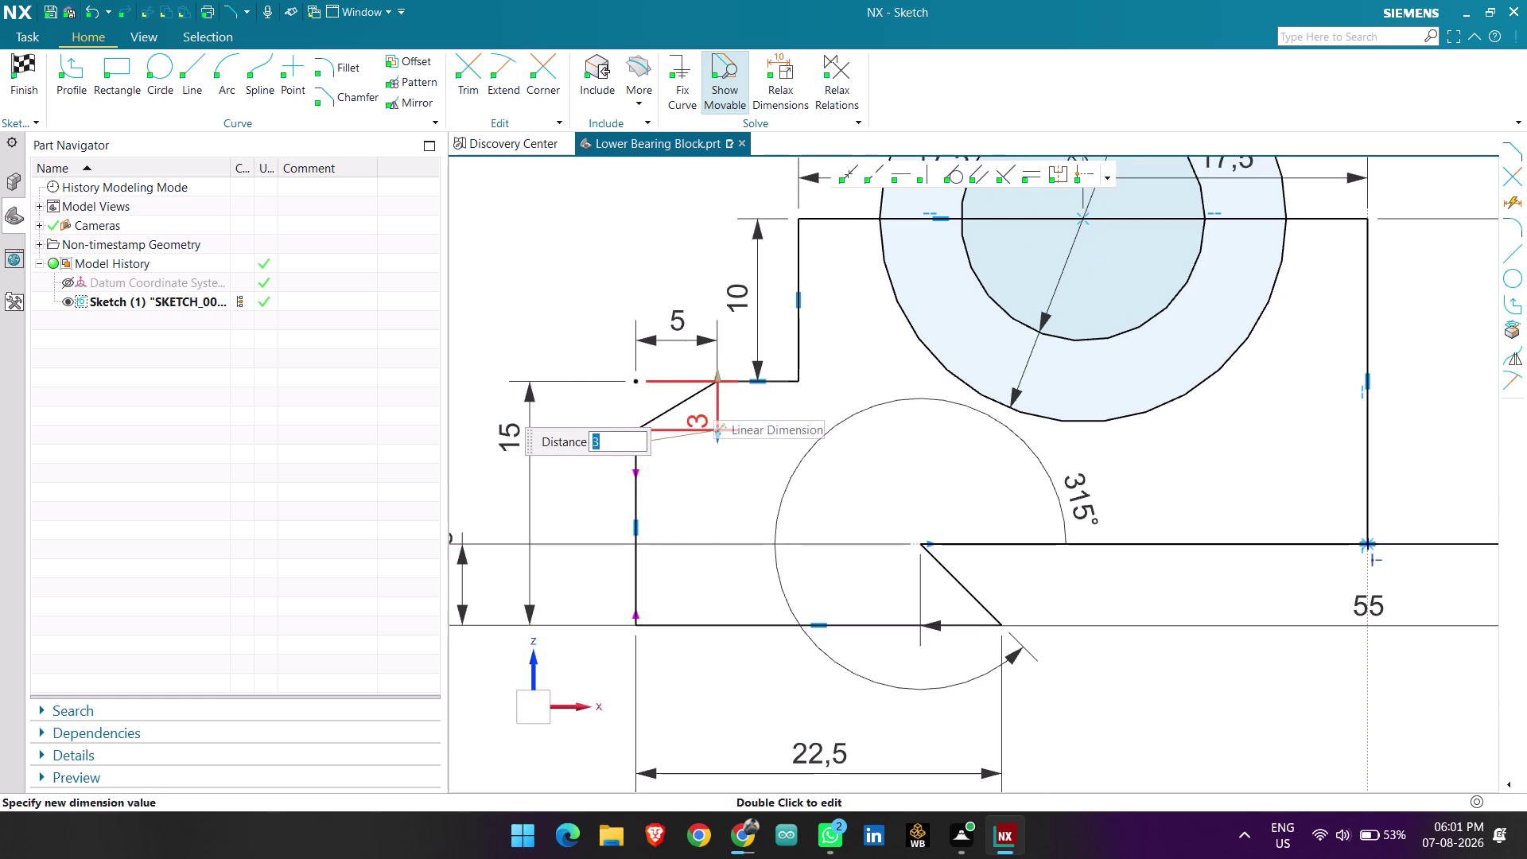
drag(713, 400, 580, 365)
drag(721, 394, 665, 397)
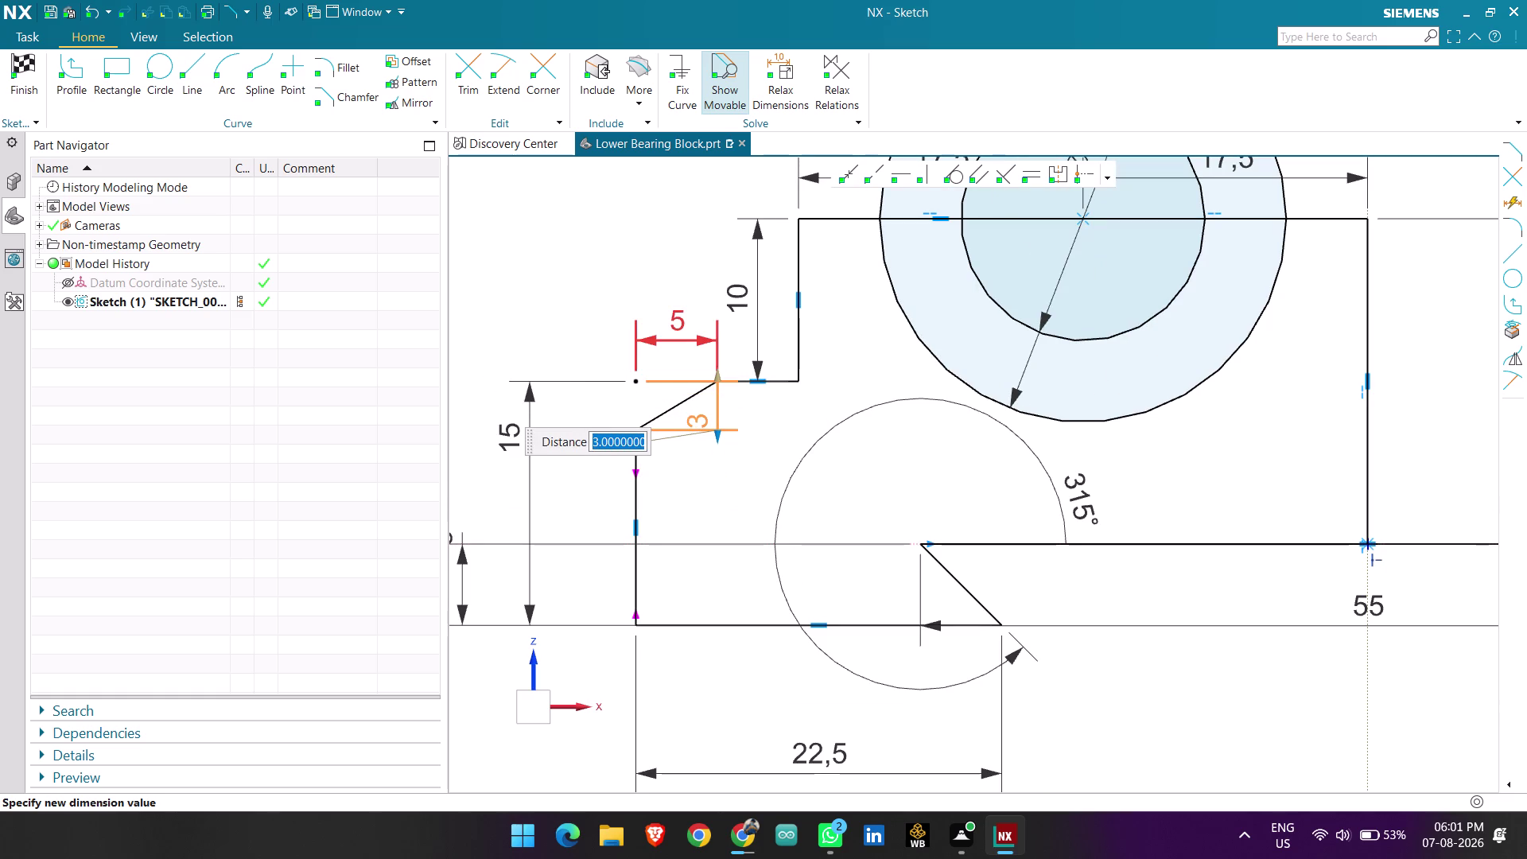
Change the chamfer's horizontal 5 dimension to 3.
click(578, 340)
double_click(678, 339)
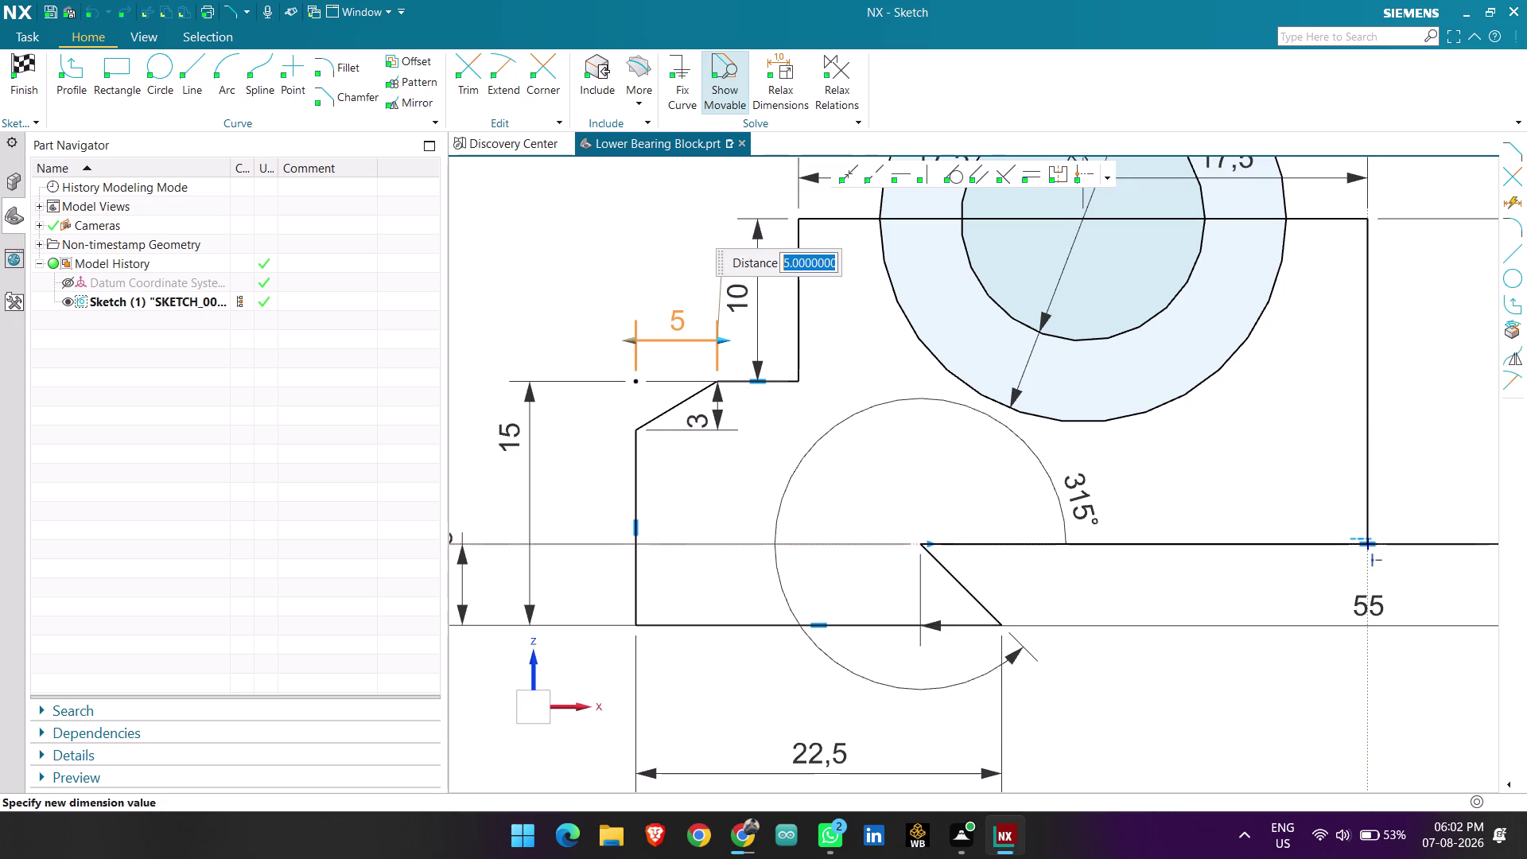
key(3)
key(Return)
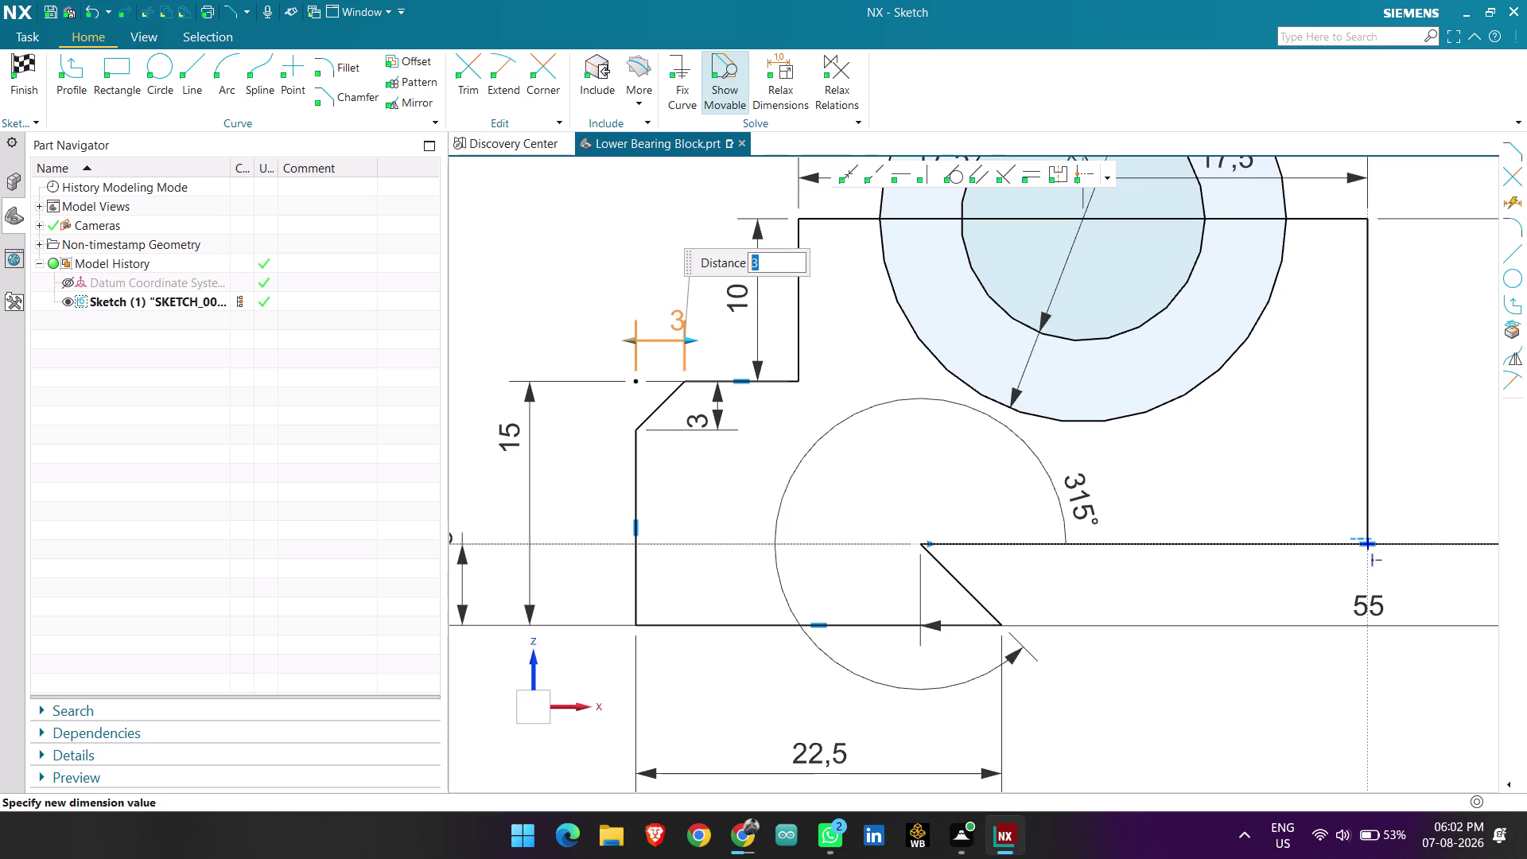
middle_click(624, 315)
scroll(down, 3)
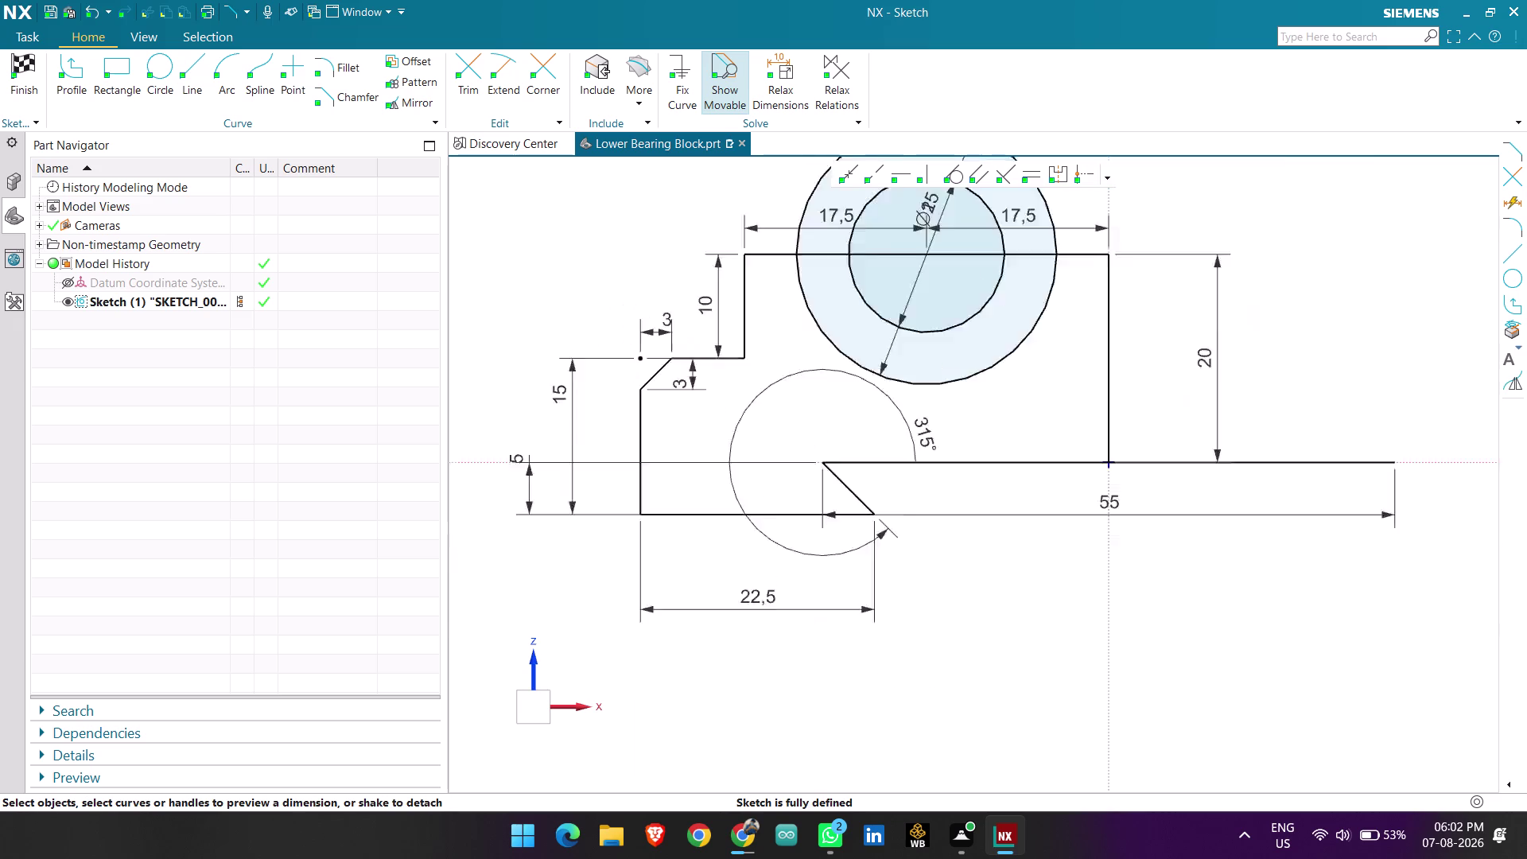
scroll(up, 3)
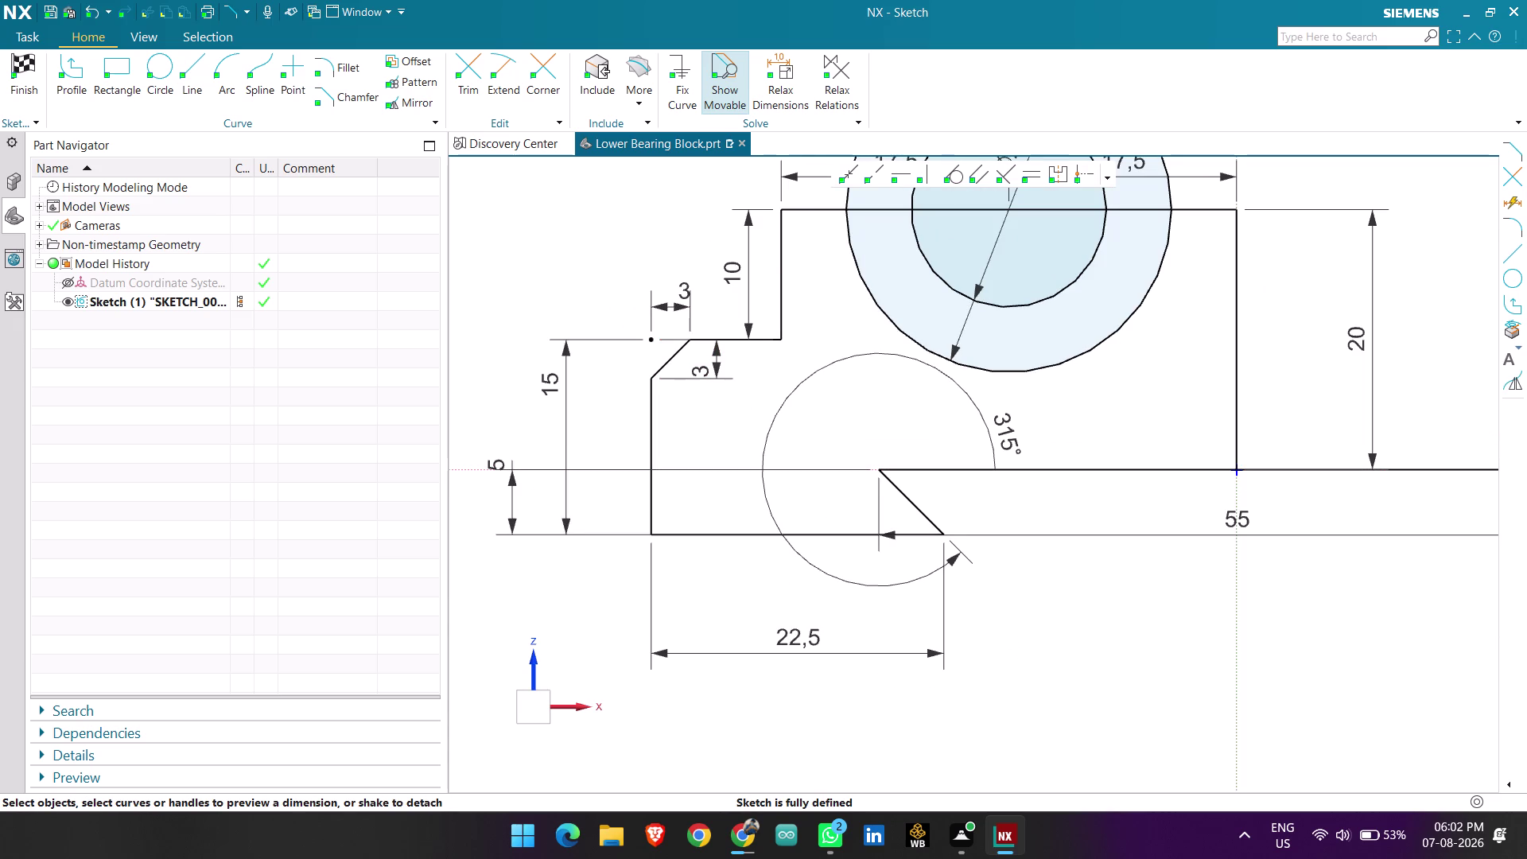
Move the vertical 3 label left of the profile and the horizontal 3 above the chamfer.
drag(720, 370, 674, 350)
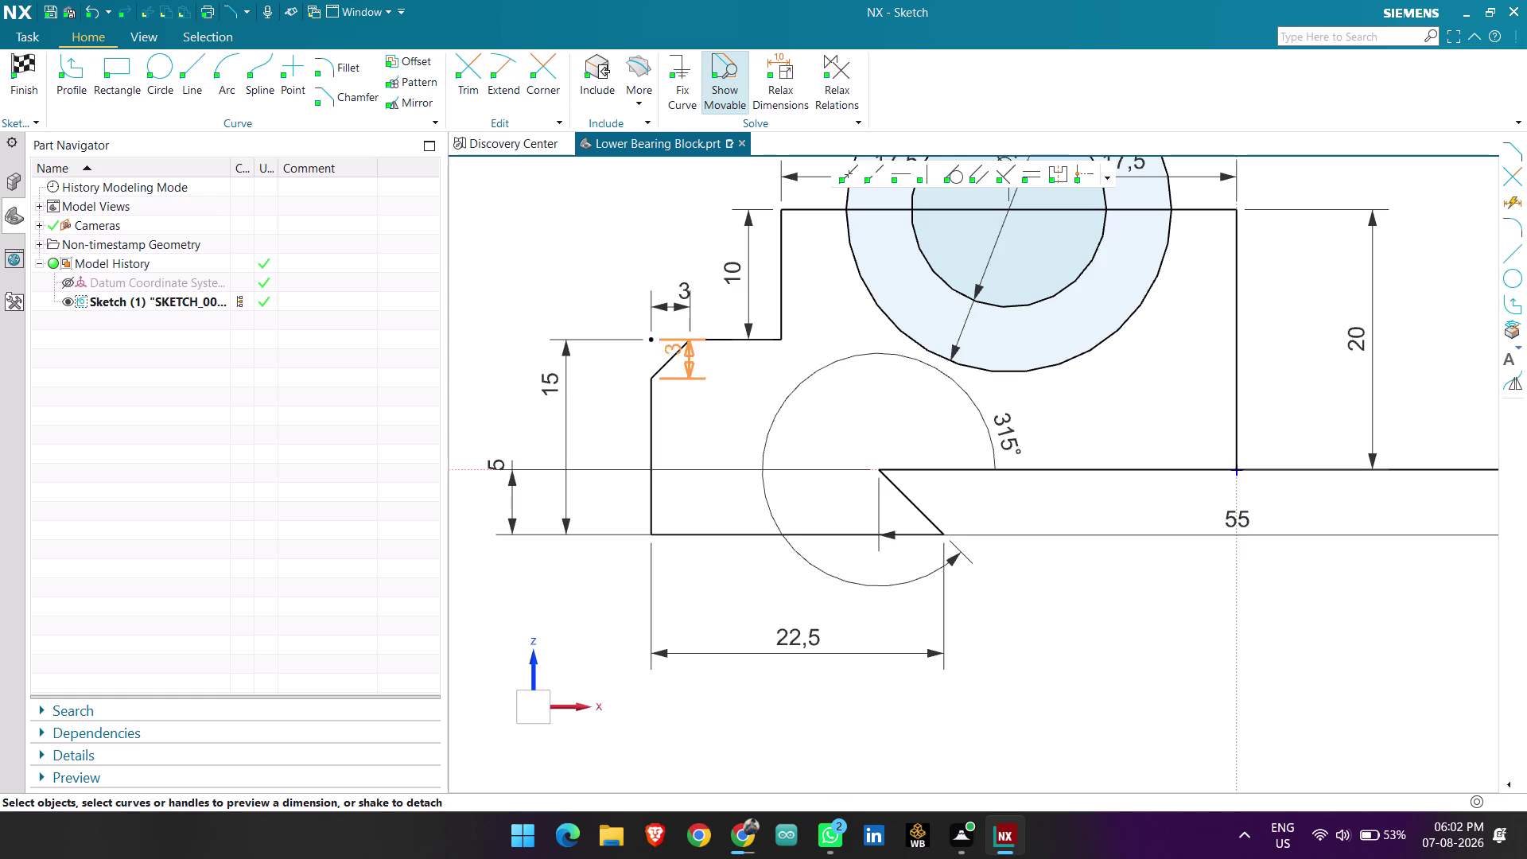
drag(674, 350, 456, 251)
scroll(down, 3)
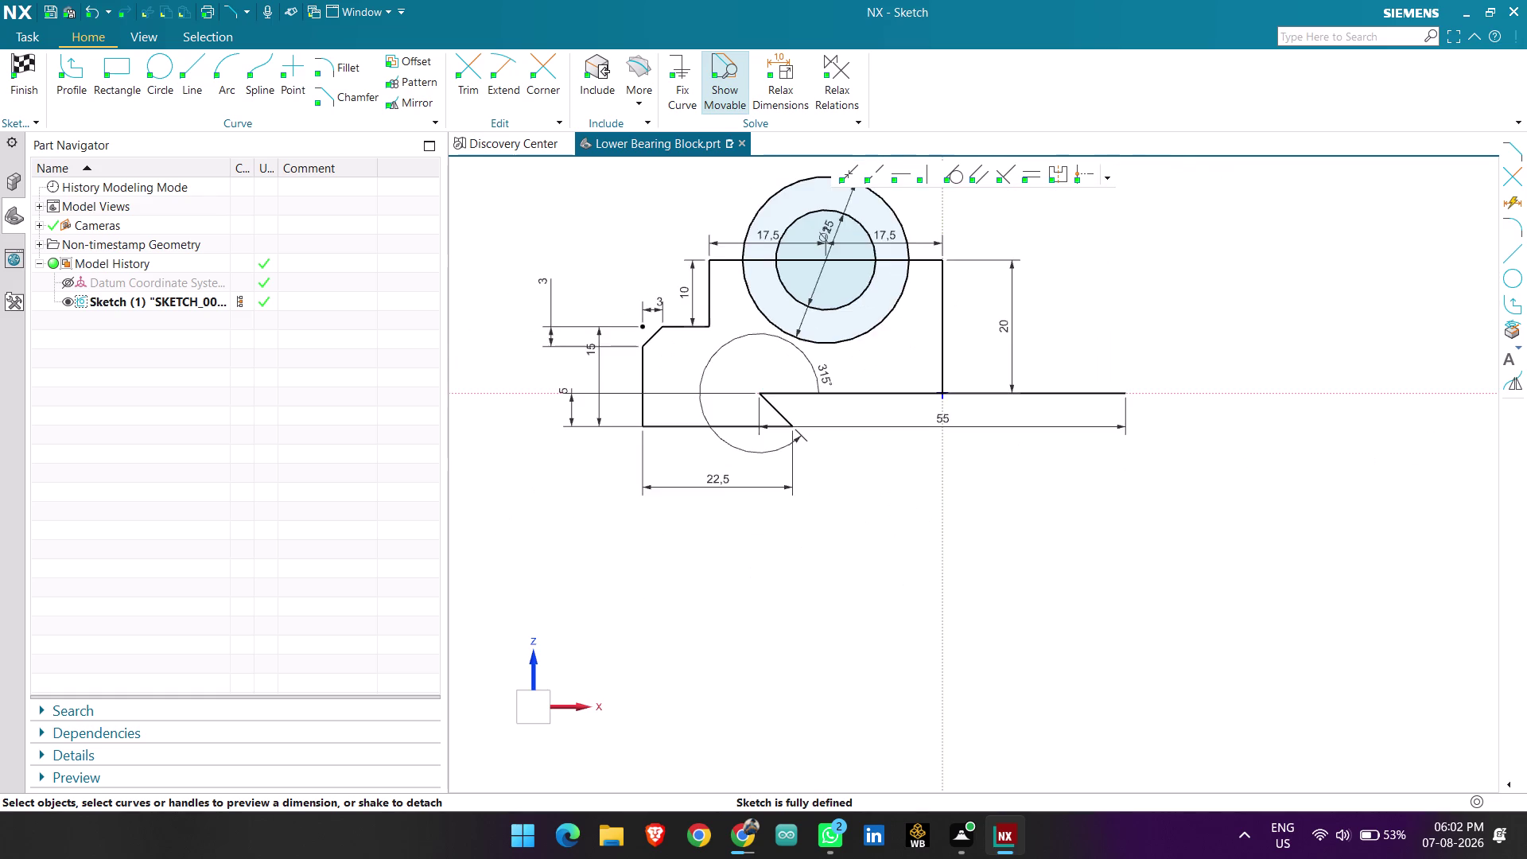
scroll(up, 3)
drag(649, 314, 618, 258)
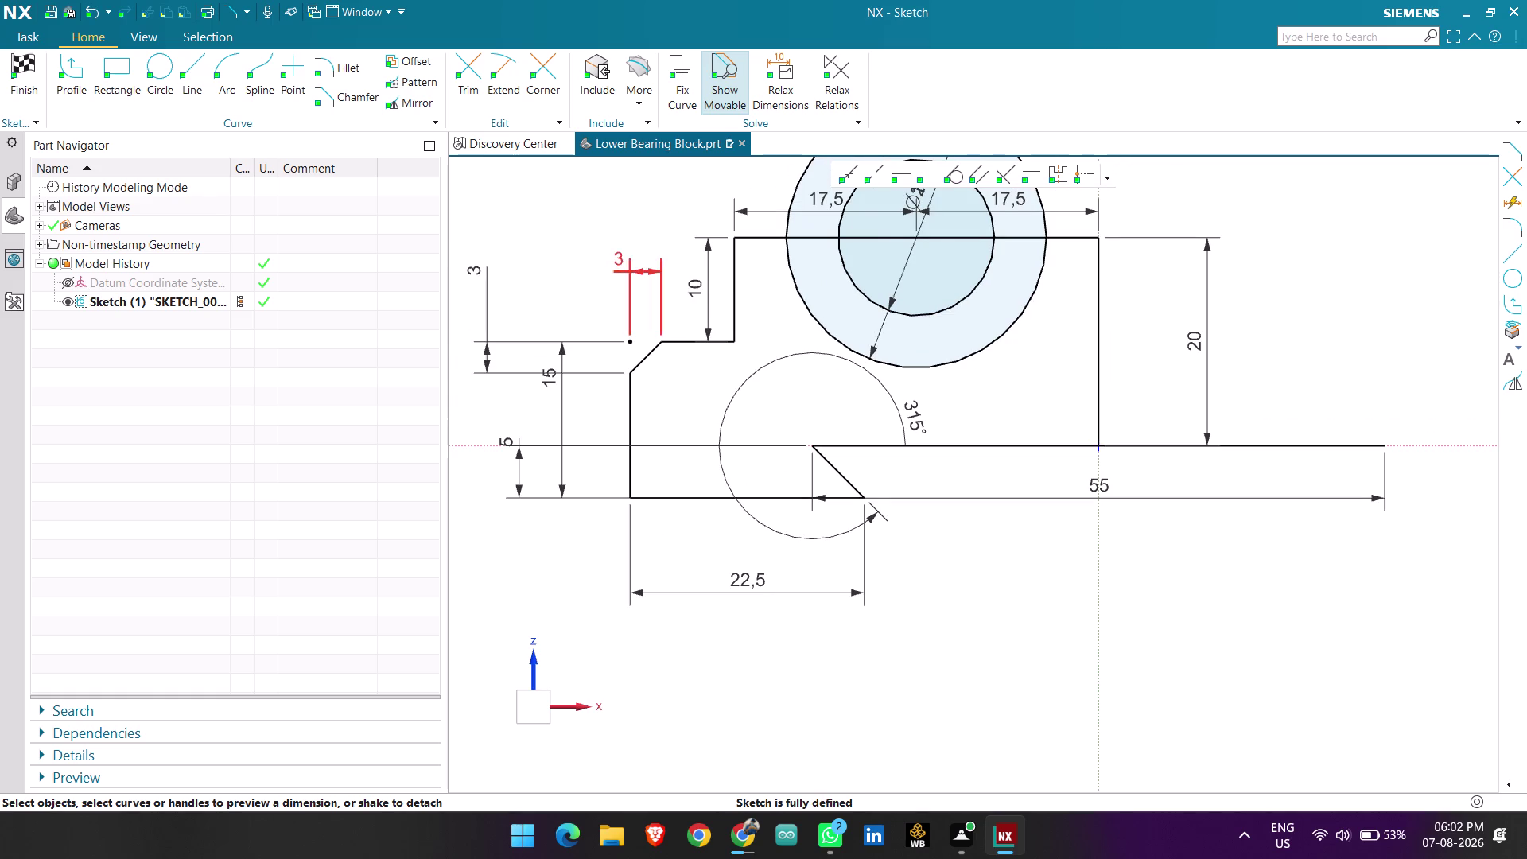
scroll(down, 3)
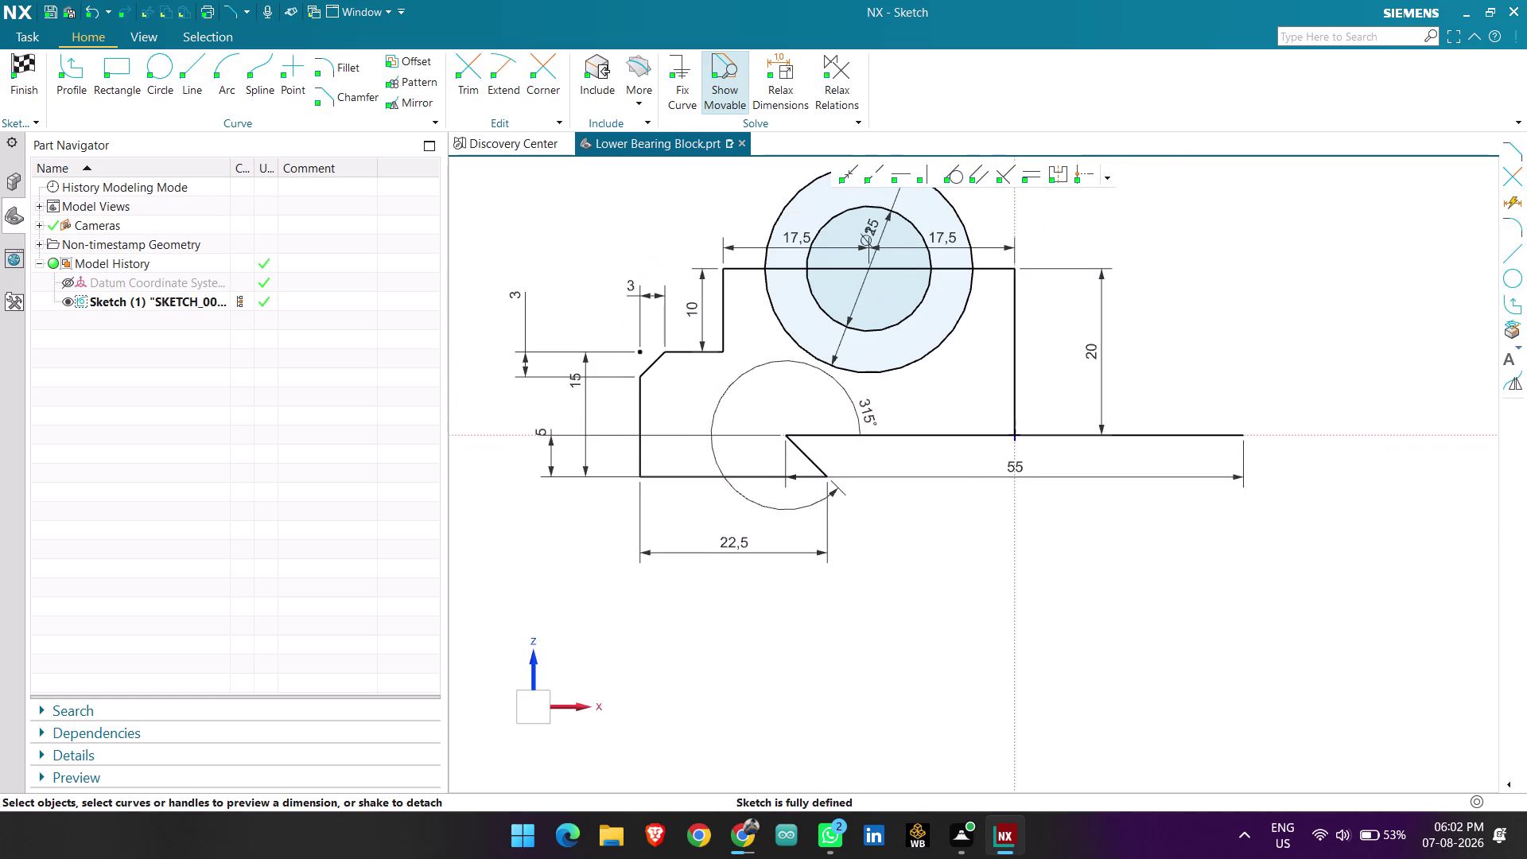
scroll(down, 3)
scroll(up, 3)
scroll(up, 3)
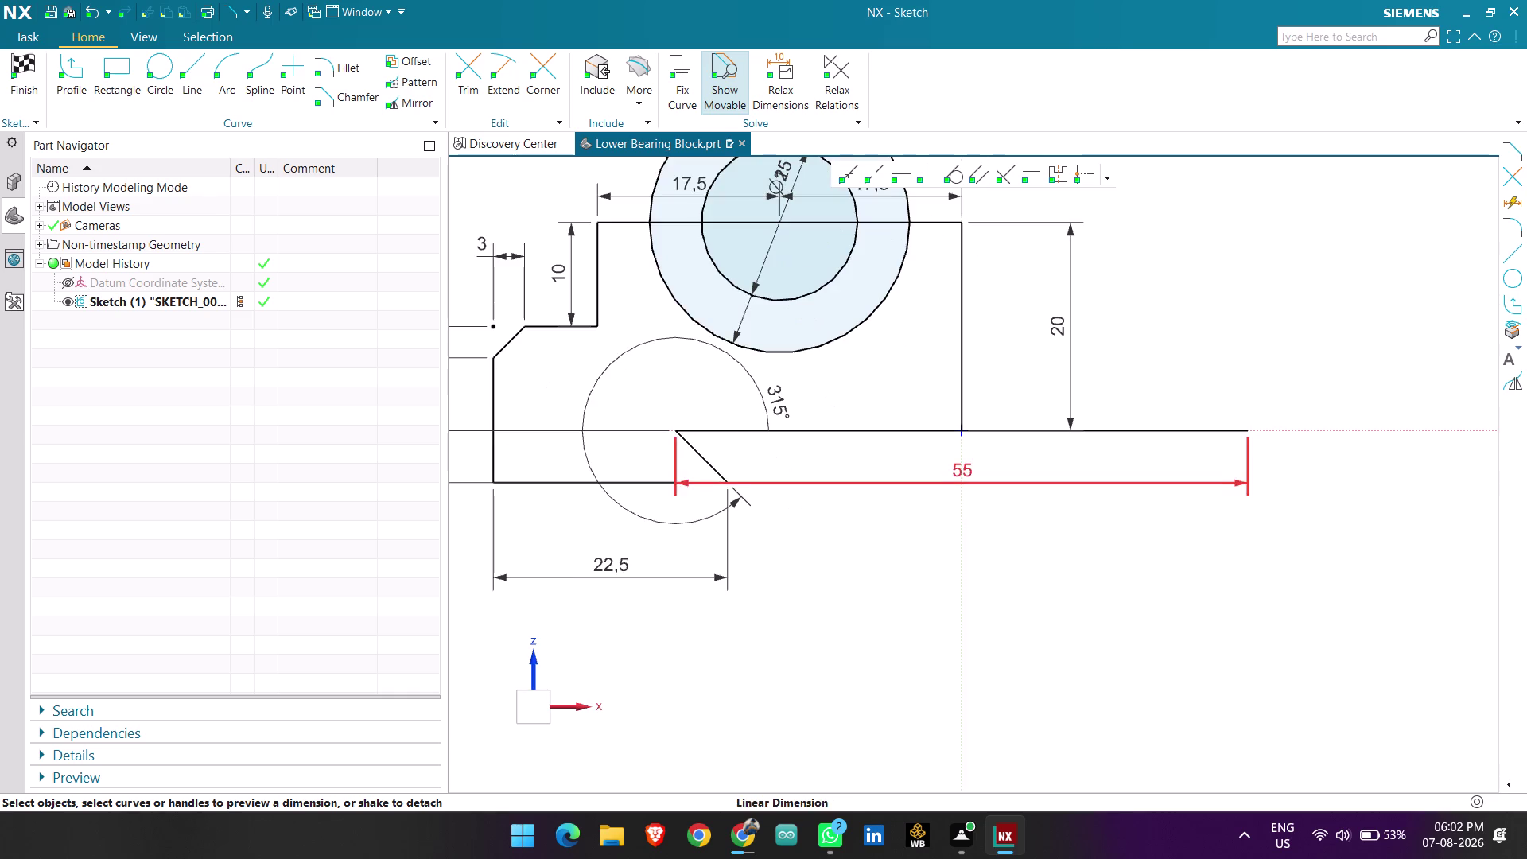
scroll(down, 3)
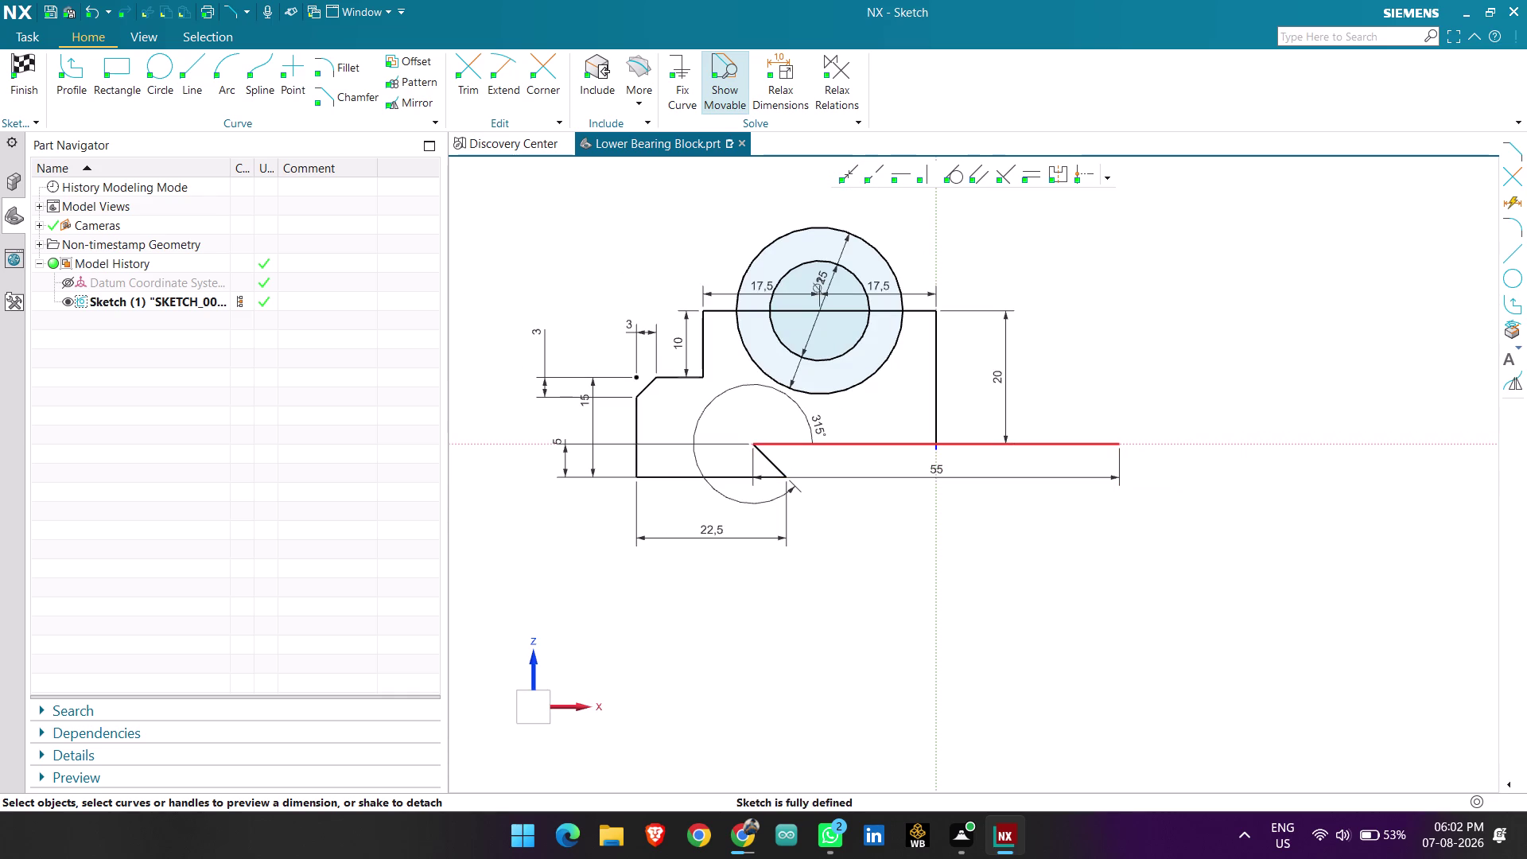
click(469, 70)
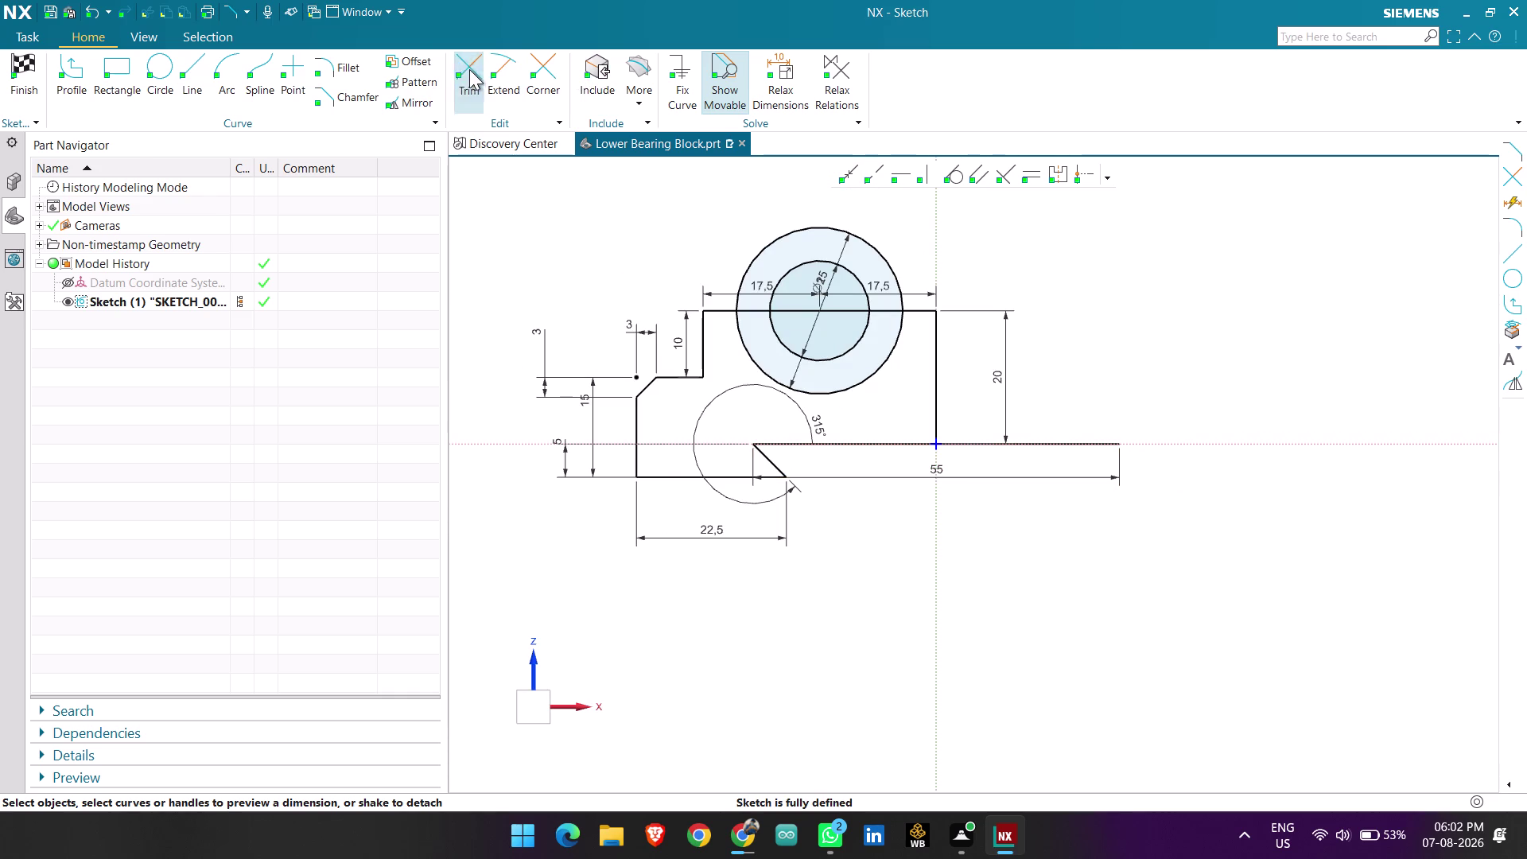
Trim away the upper halves of both bore circles and the top line between them.
drag(730, 258, 856, 280)
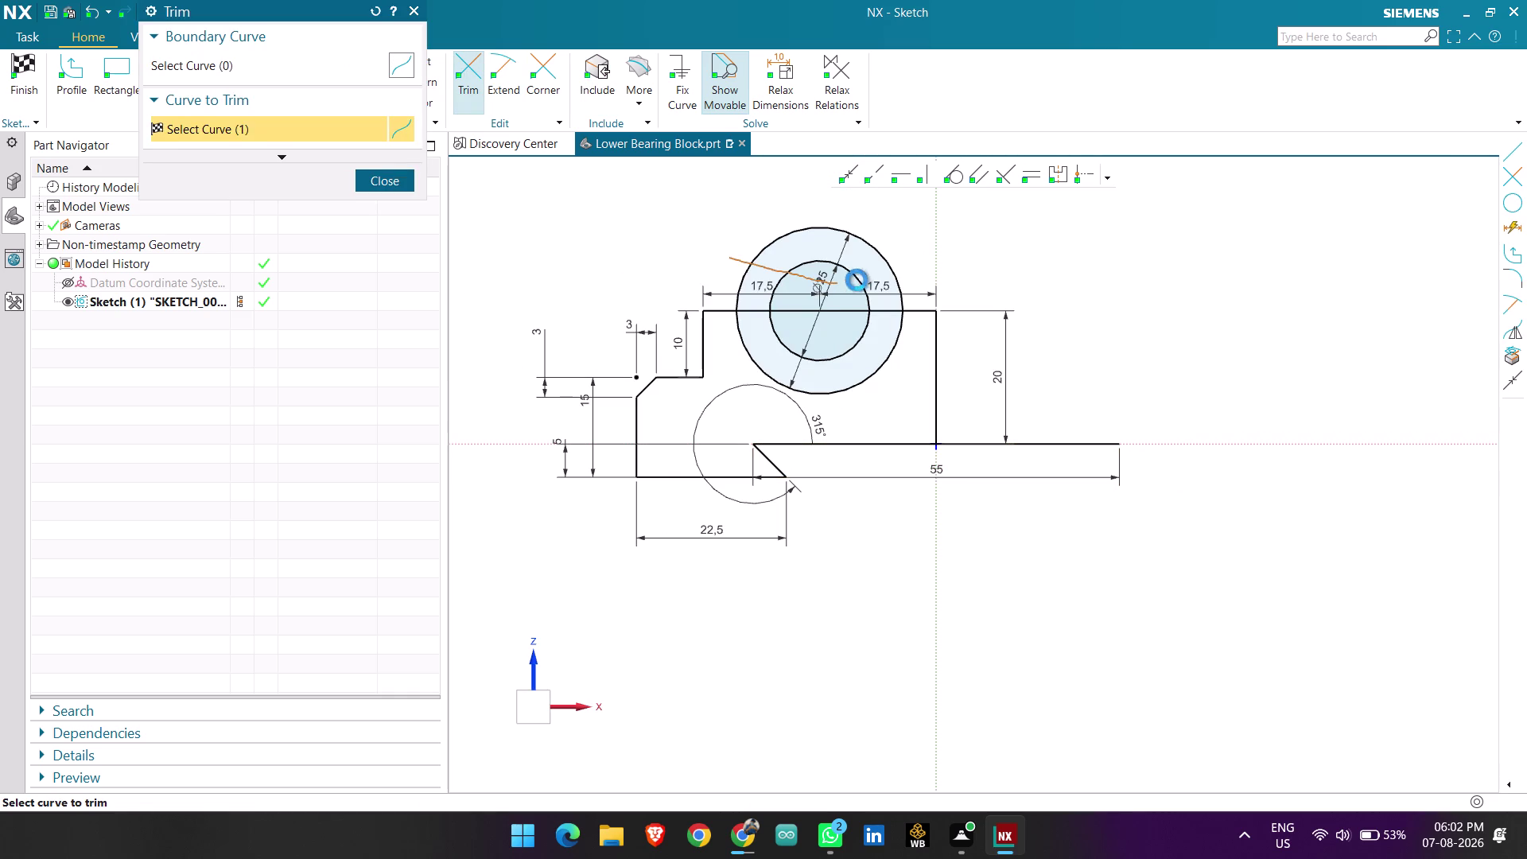
drag(856, 280, 897, 273)
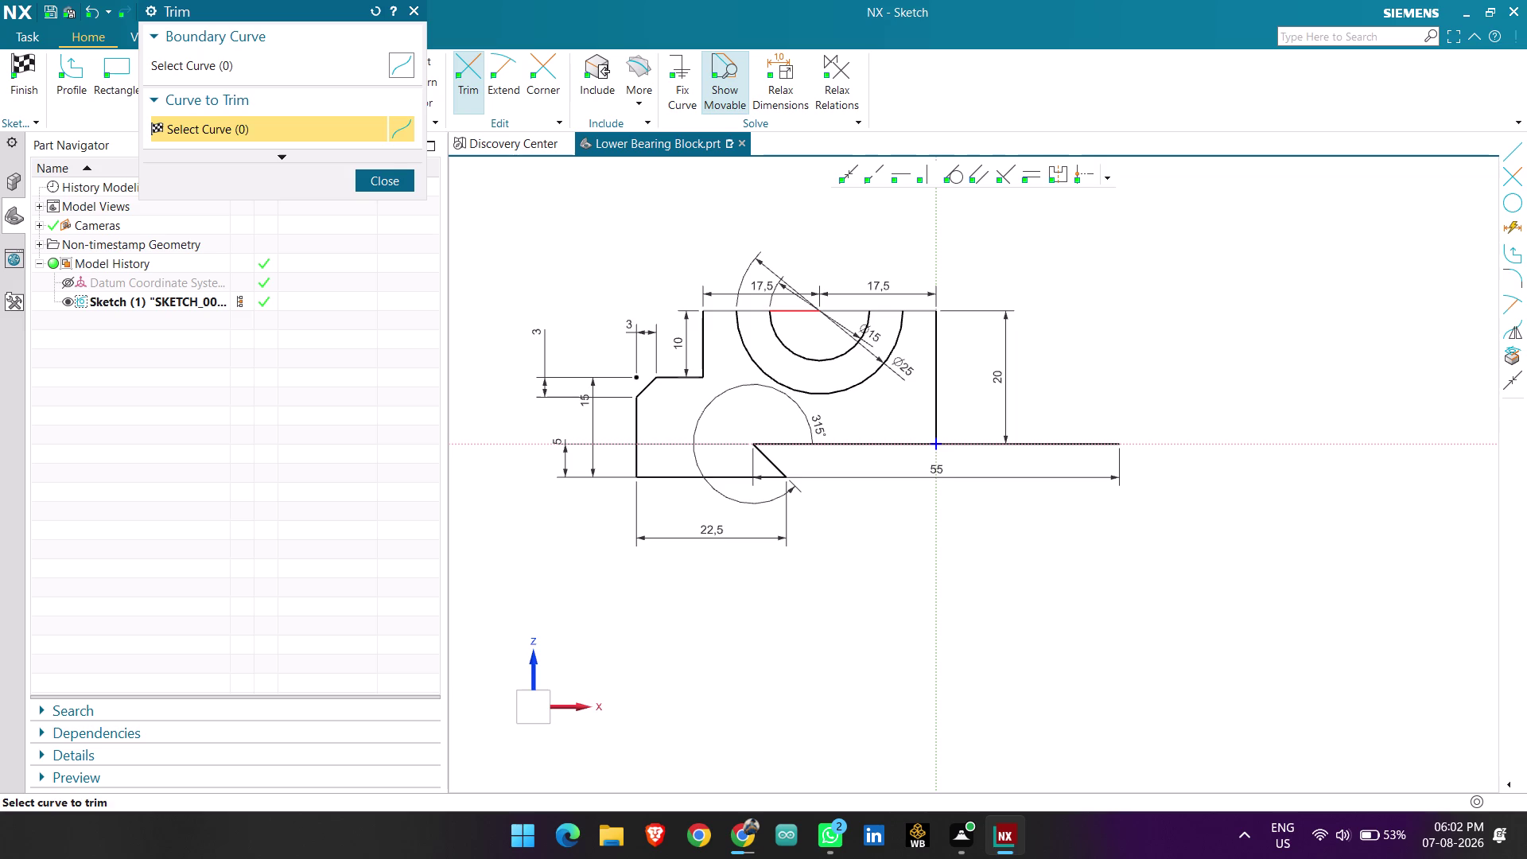
click(806, 310)
scroll(up, 3)
click(844, 310)
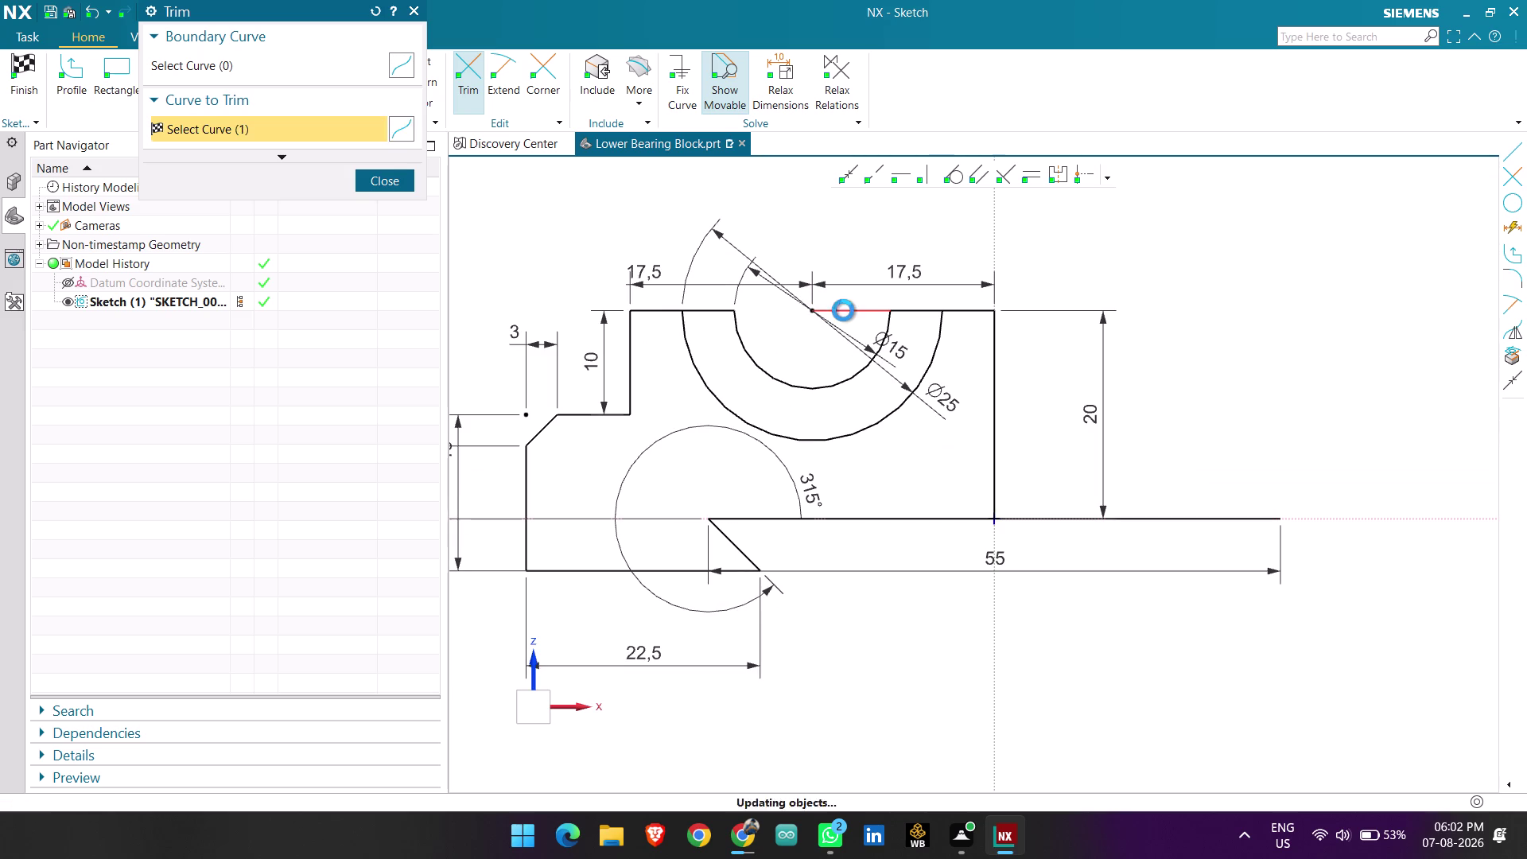
scroll(down, 3)
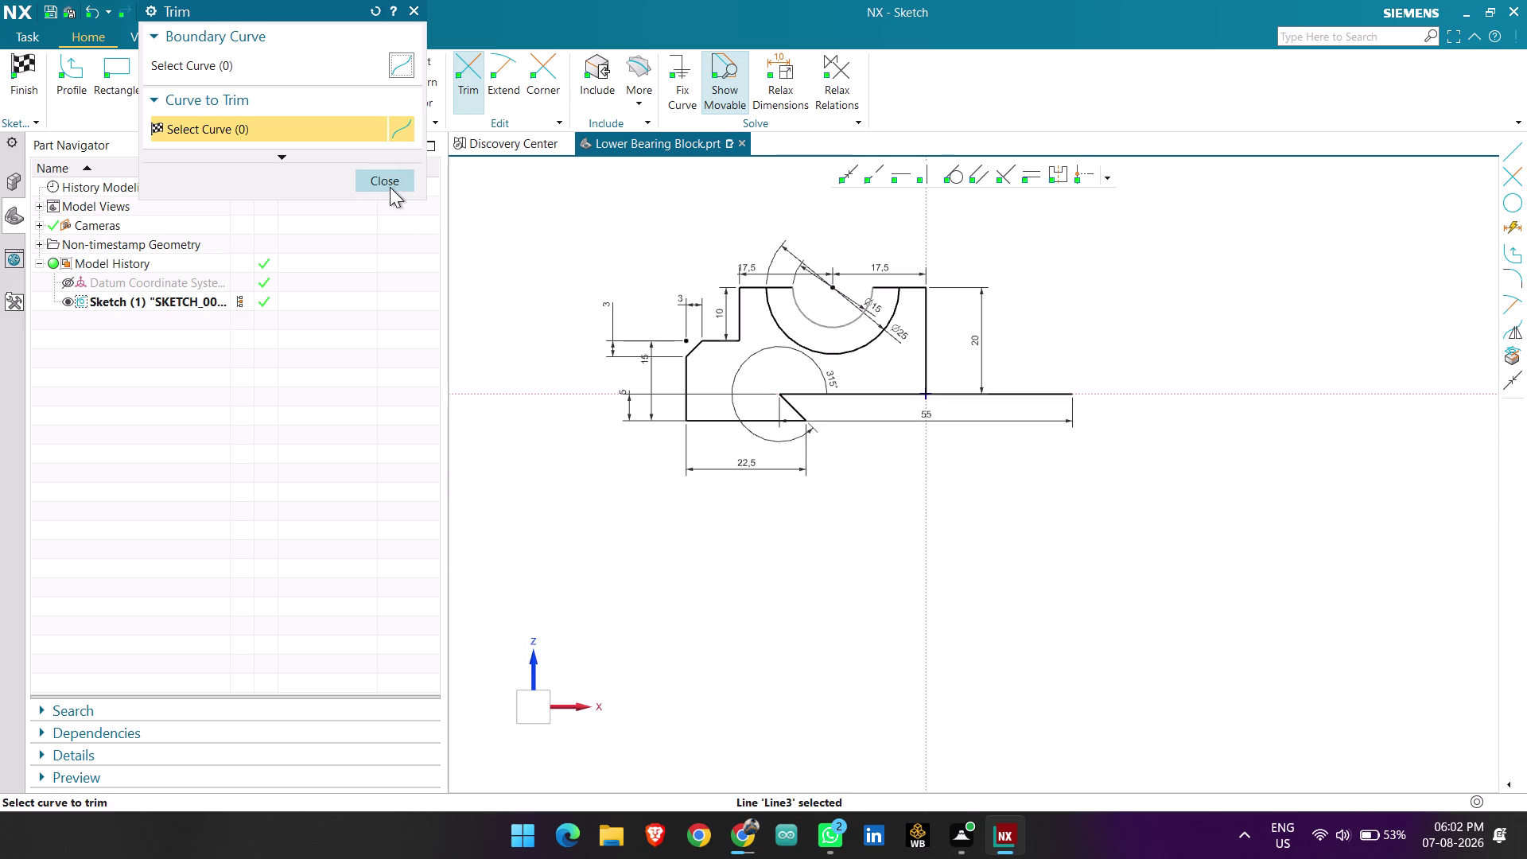
scroll(up, 3)
scroll(down, 3)
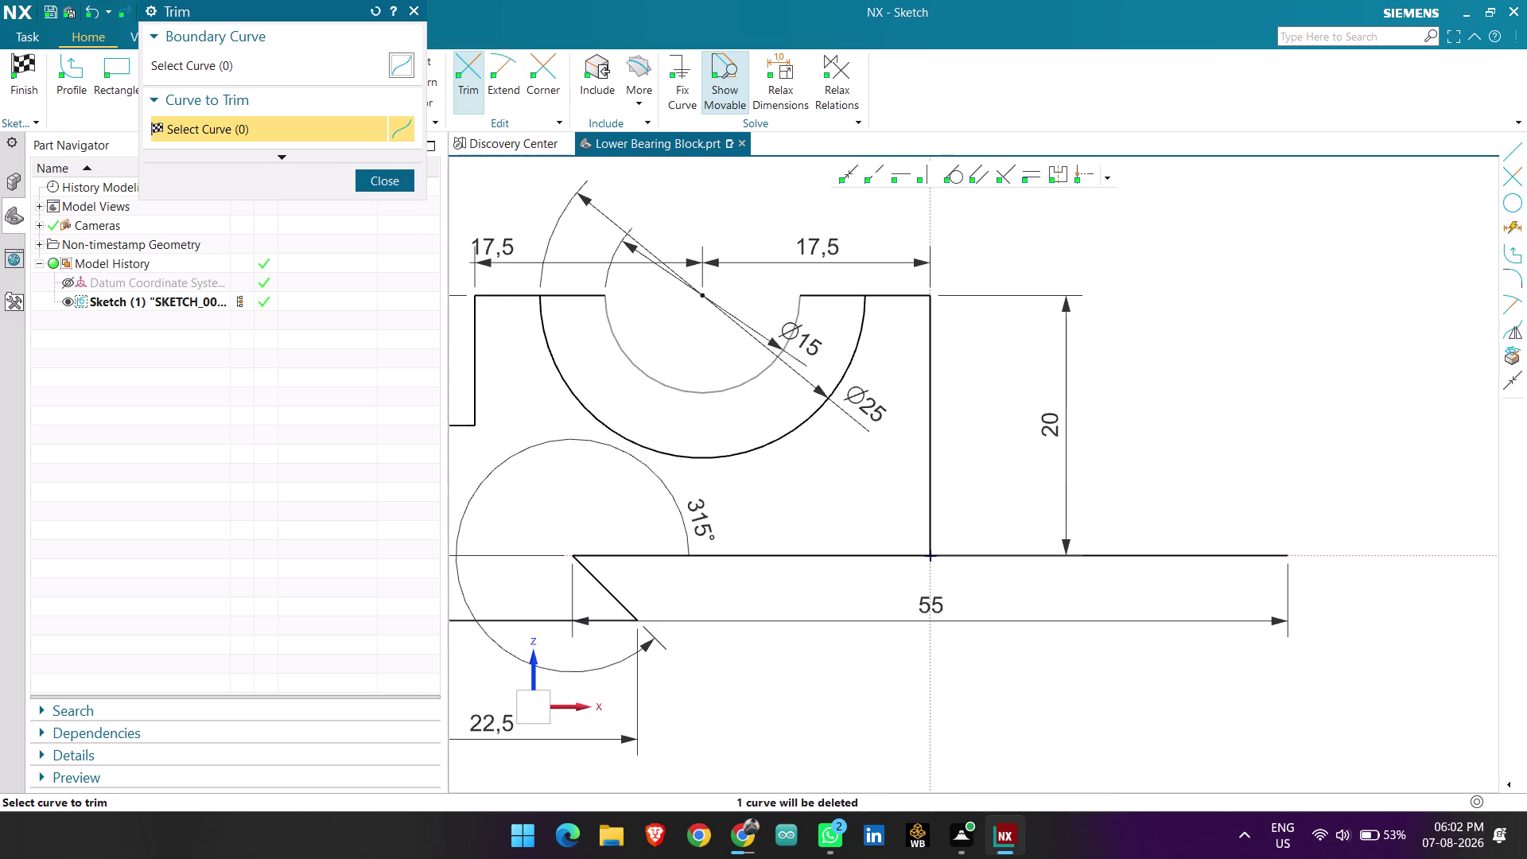
scroll(down, 3)
scroll(up, 3)
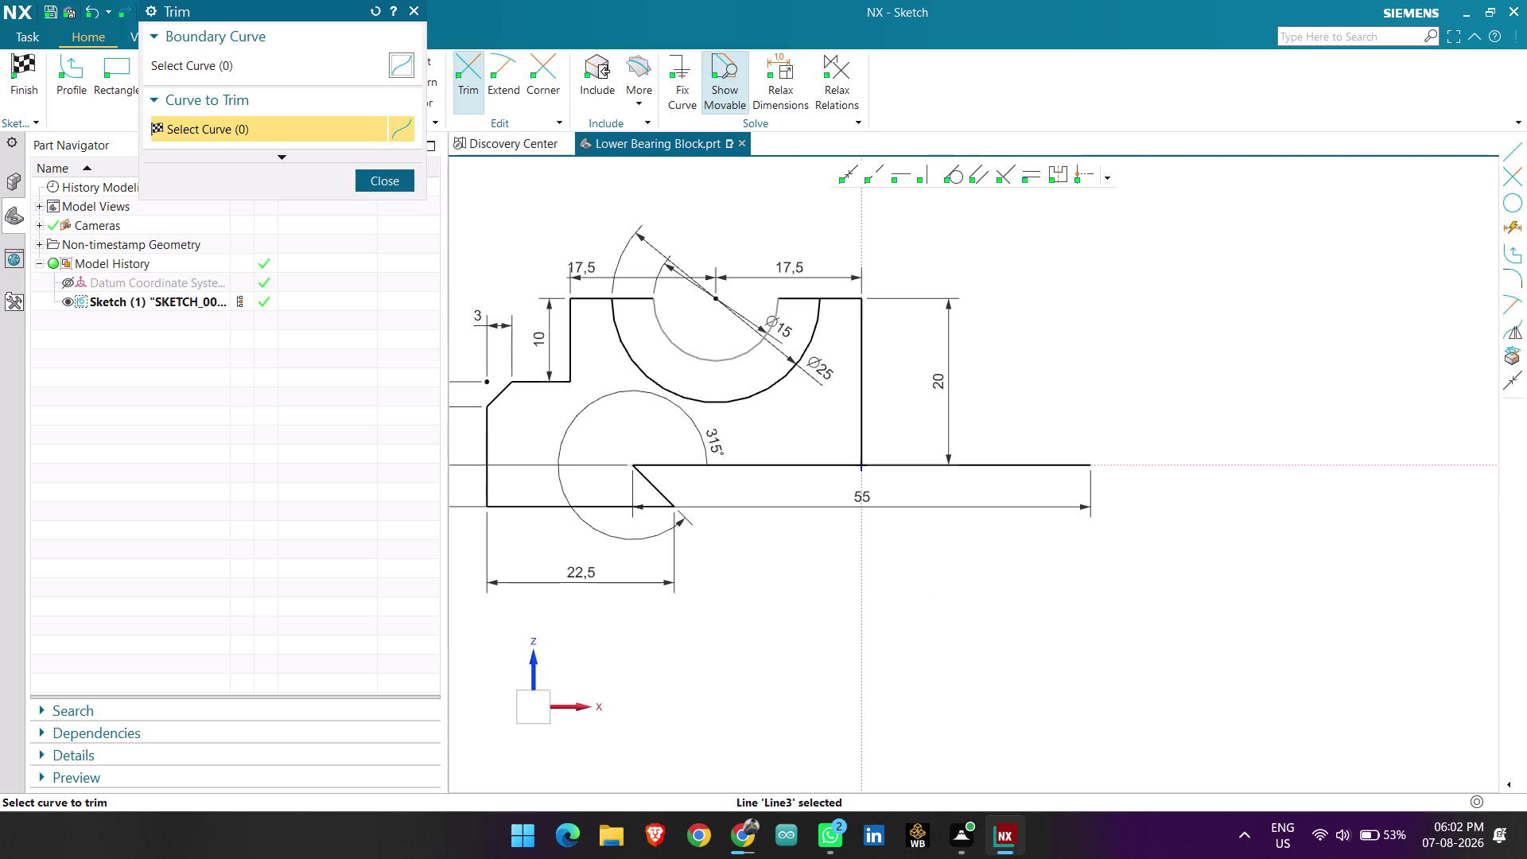
click(381, 182)
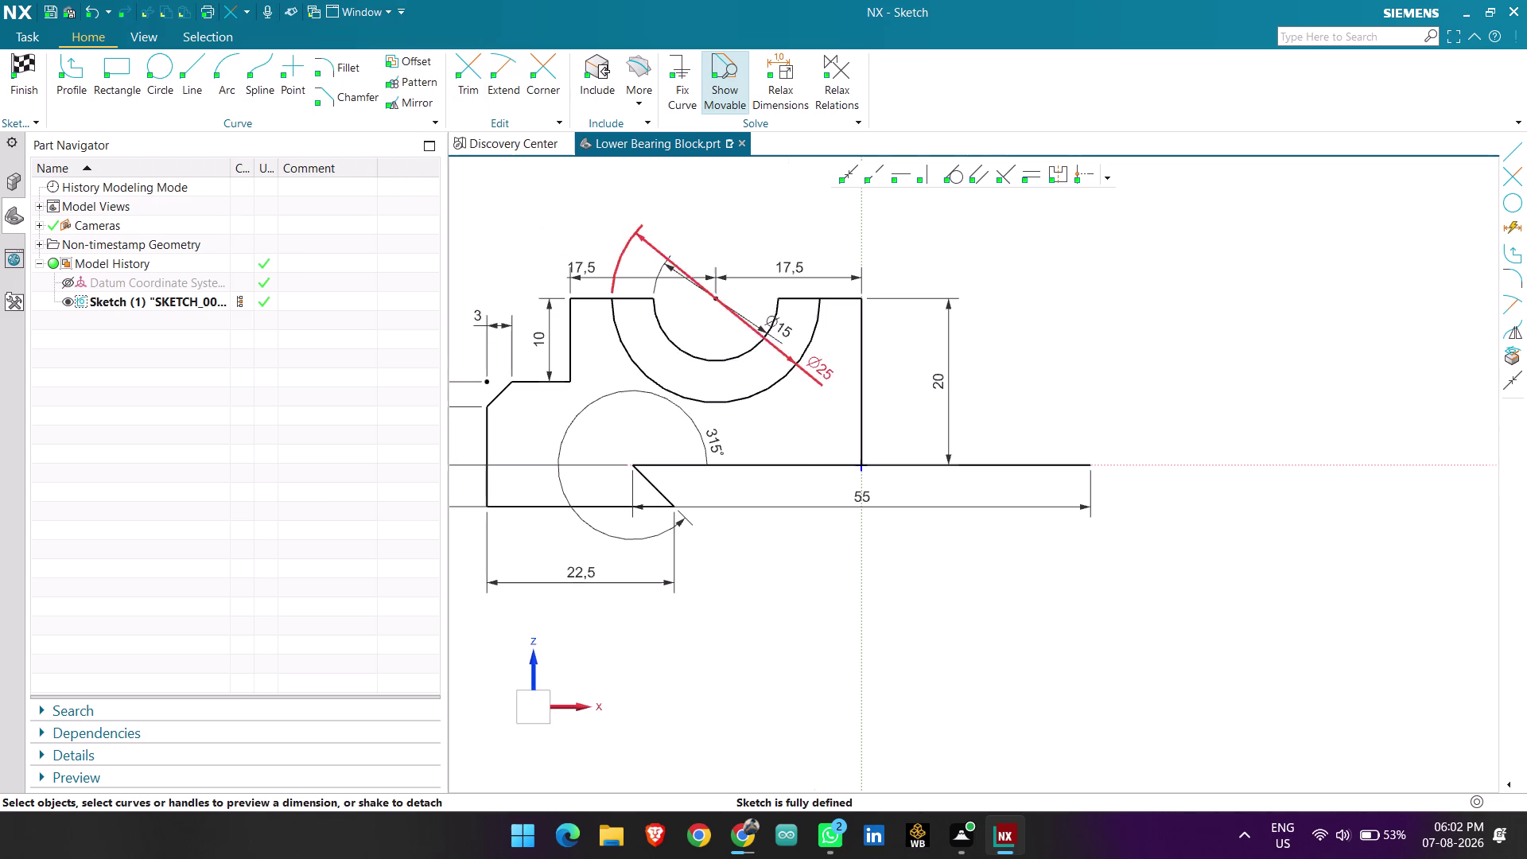
Reposition the bottom-left 5 dimension and the 315° angle beside the slanted line.
scroll(down, 3)
scroll(up, 3)
scroll(up, 3)
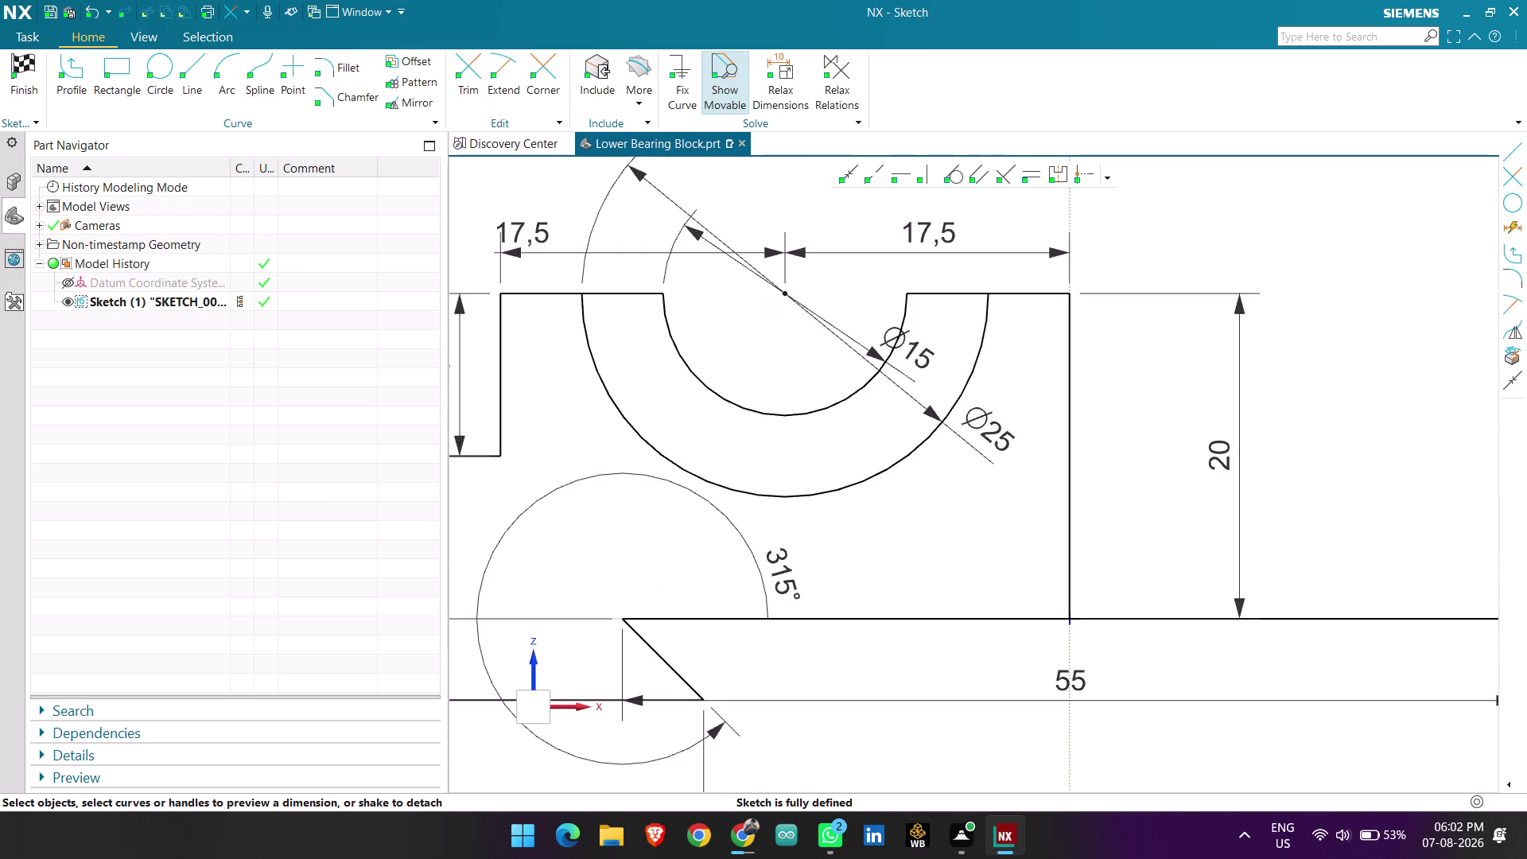
scroll(down, 3)
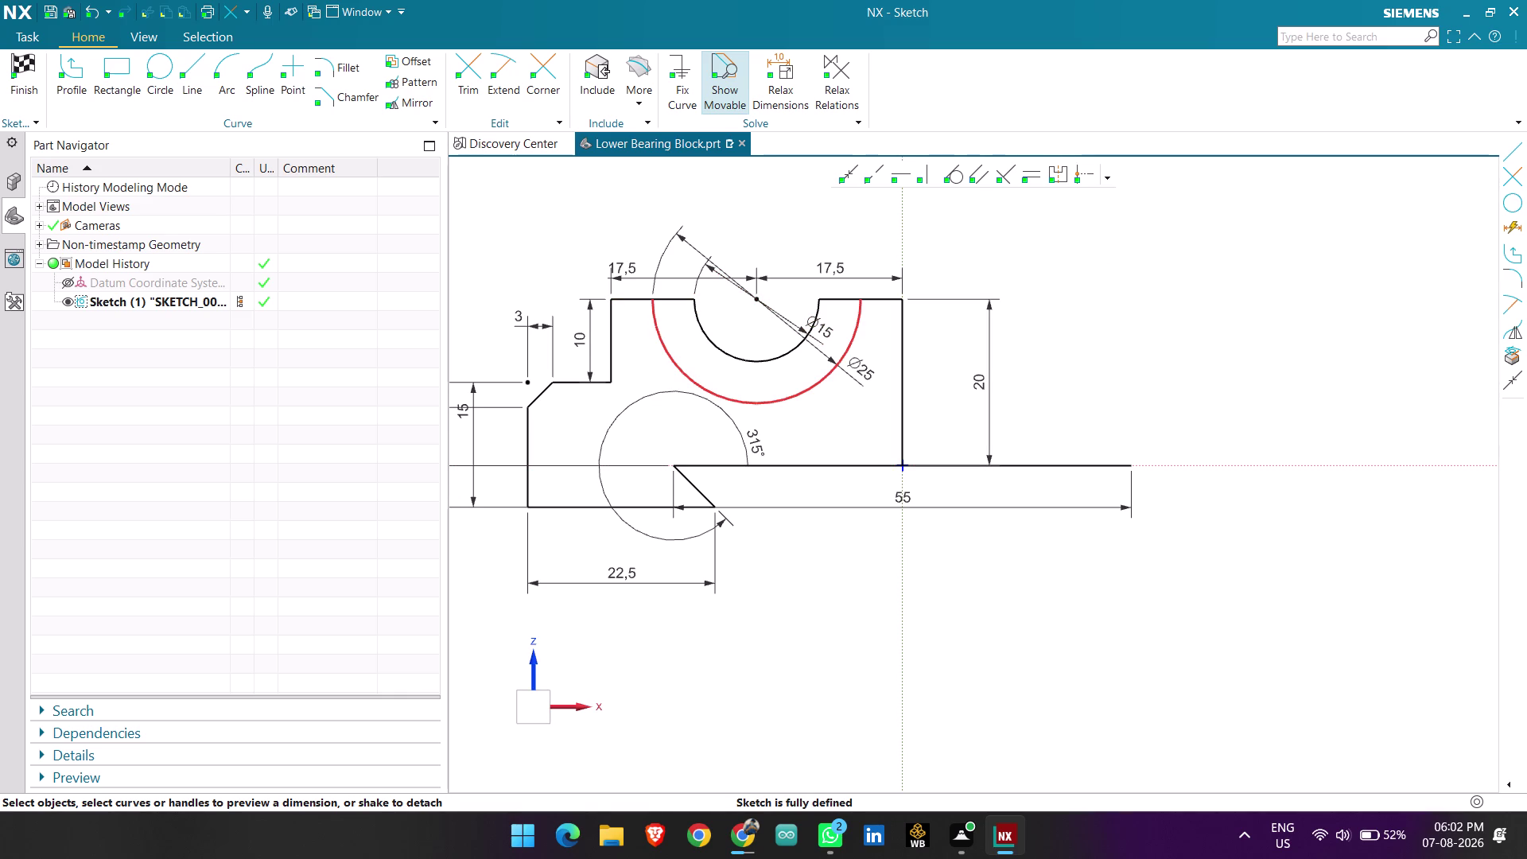
scroll(down, 3)
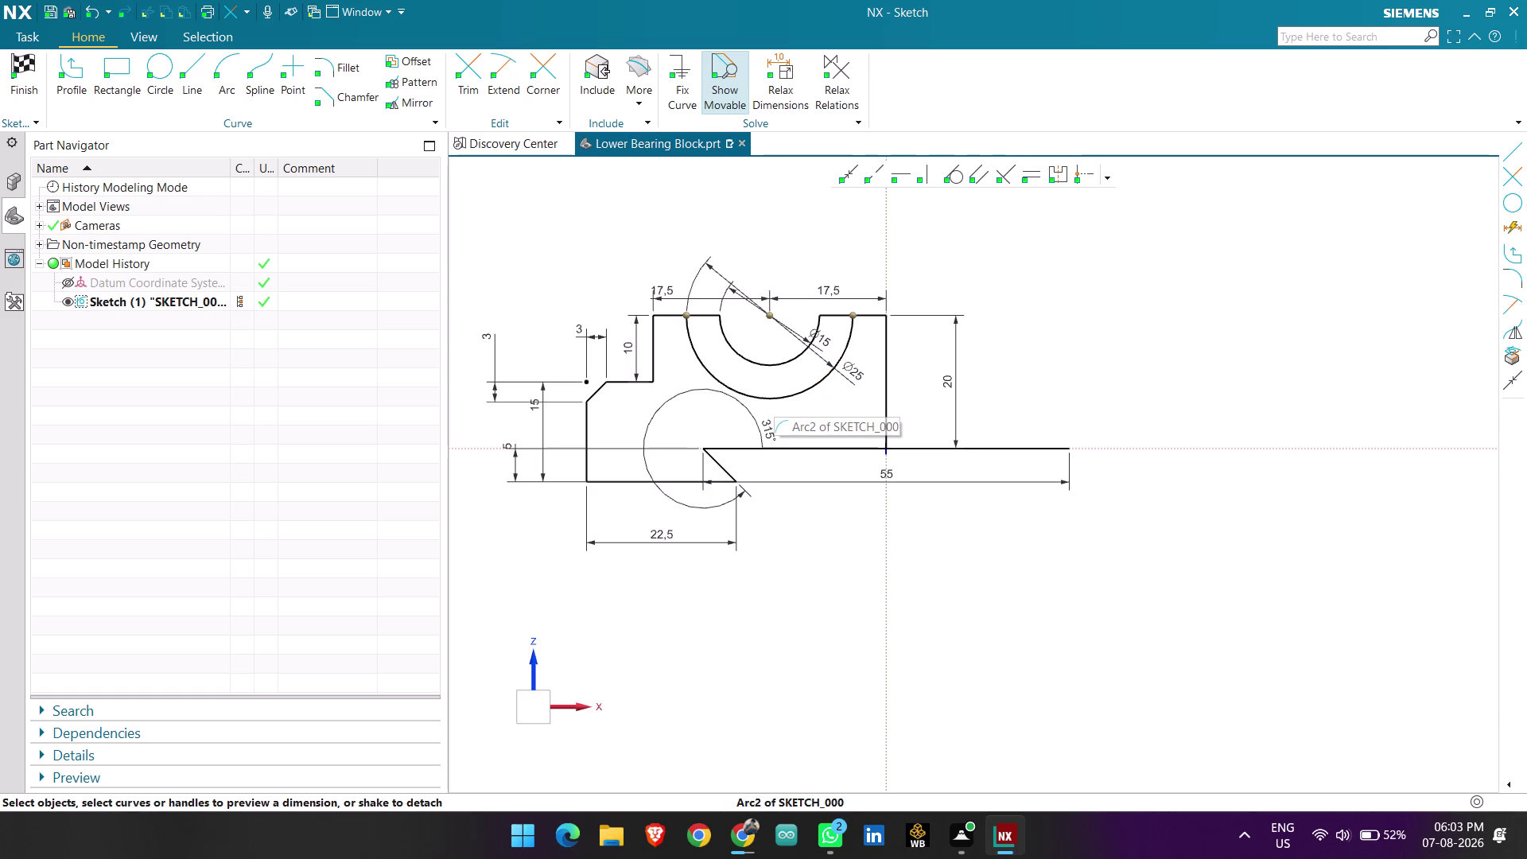
scroll(up, 3)
scroll(up, 3)
scroll(down, 3)
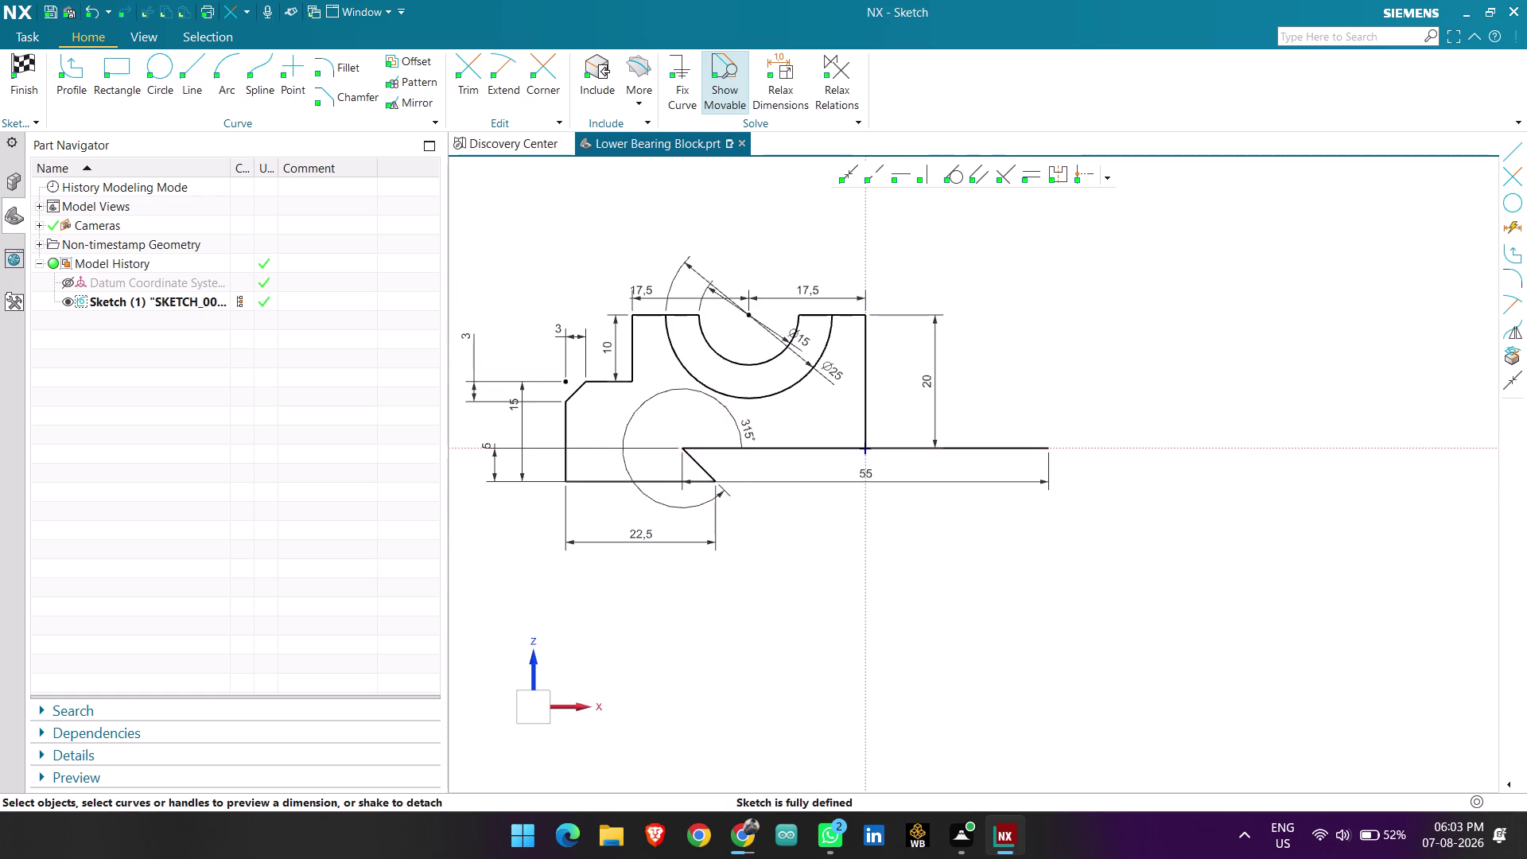
drag(742, 416, 665, 441)
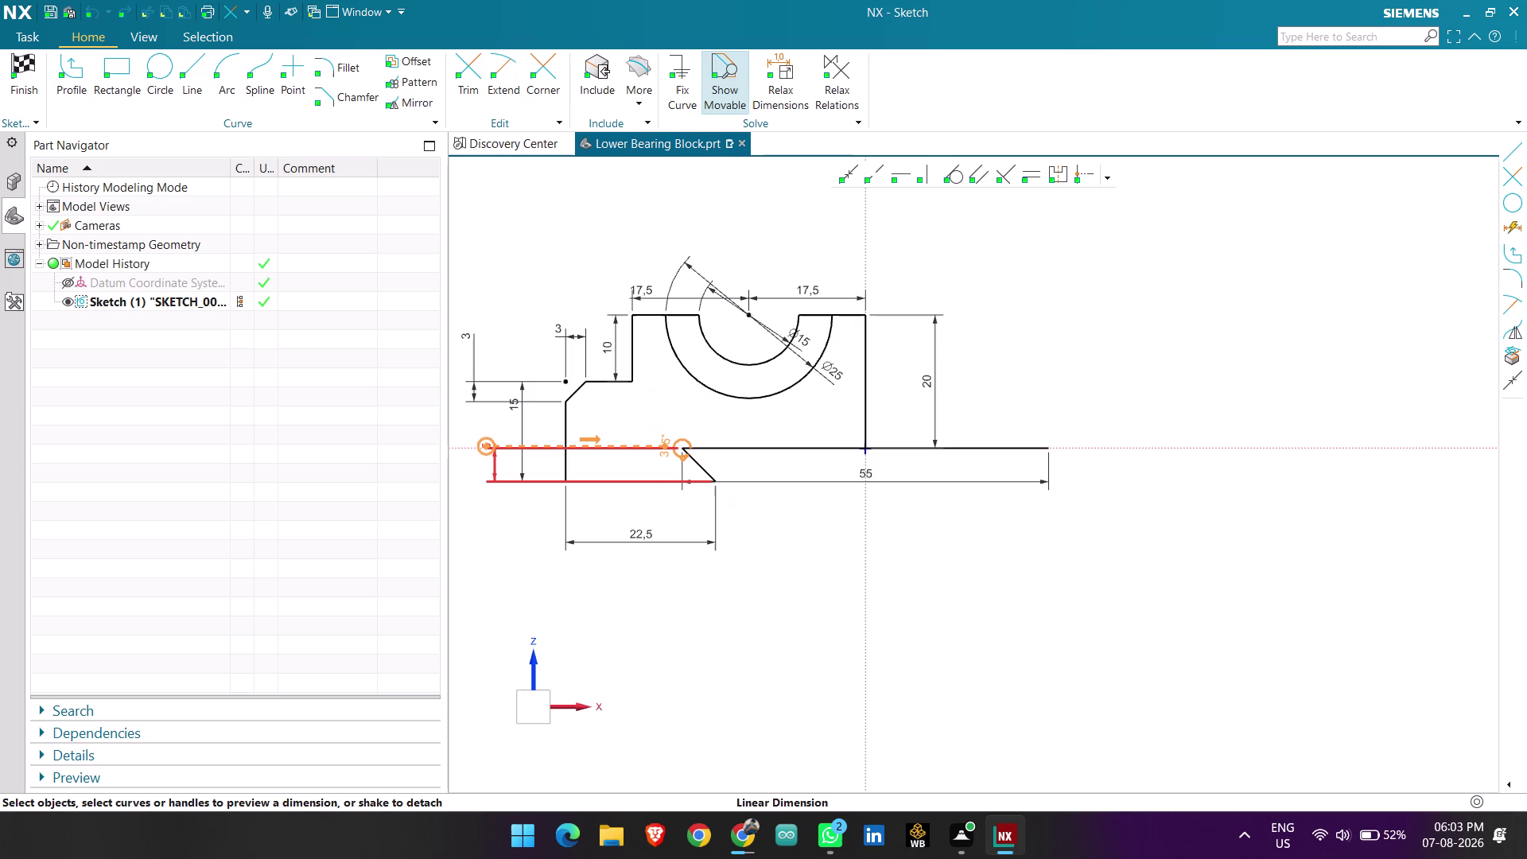
drag(665, 442, 663, 462)
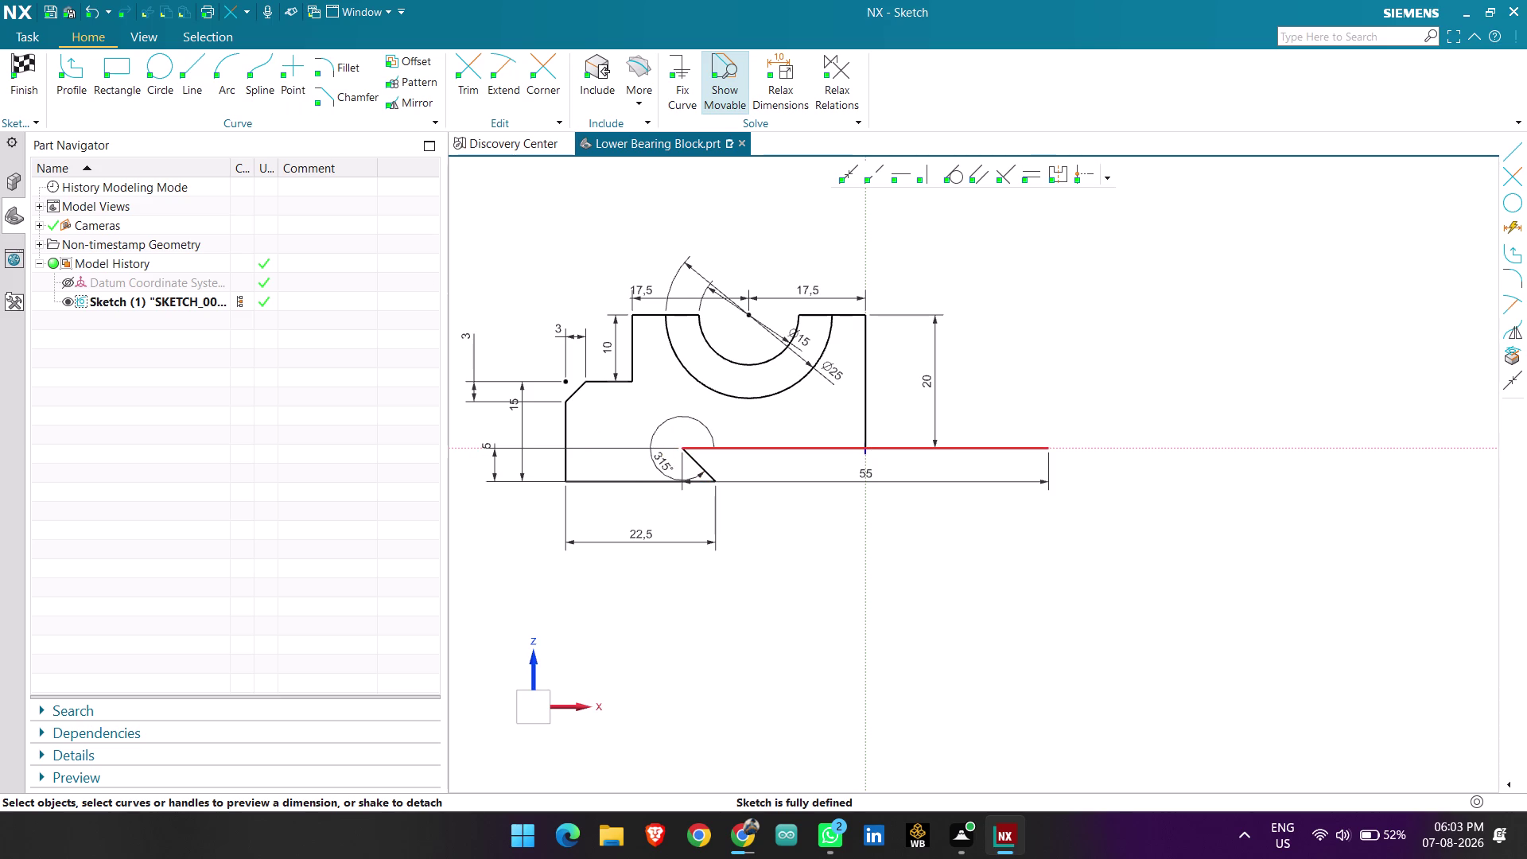
click(79, 91)
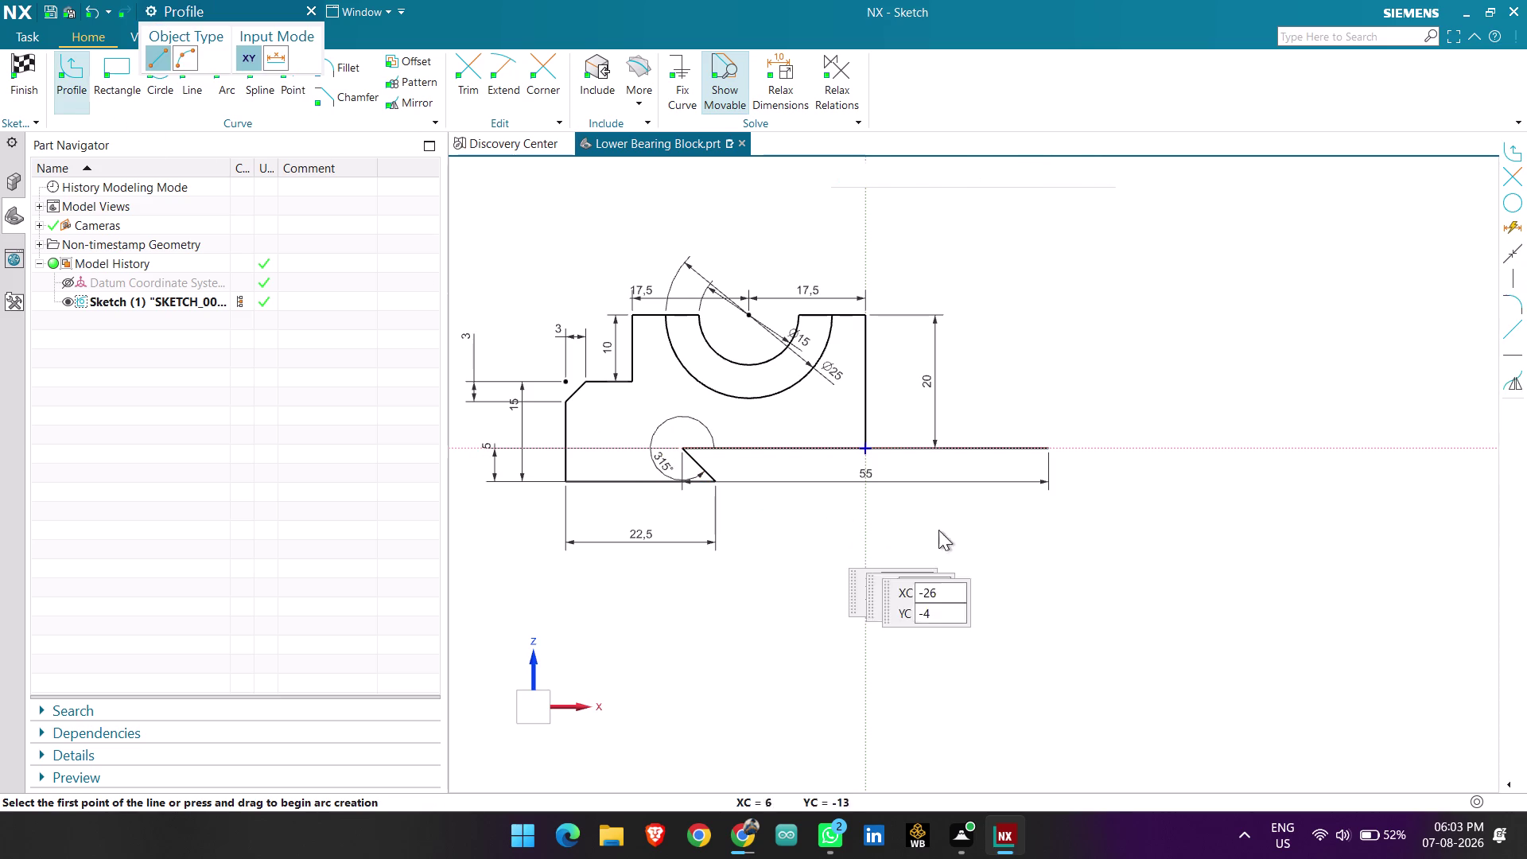
Draw a 7.5 horizontal line from the sketch origin.
click(869, 448)
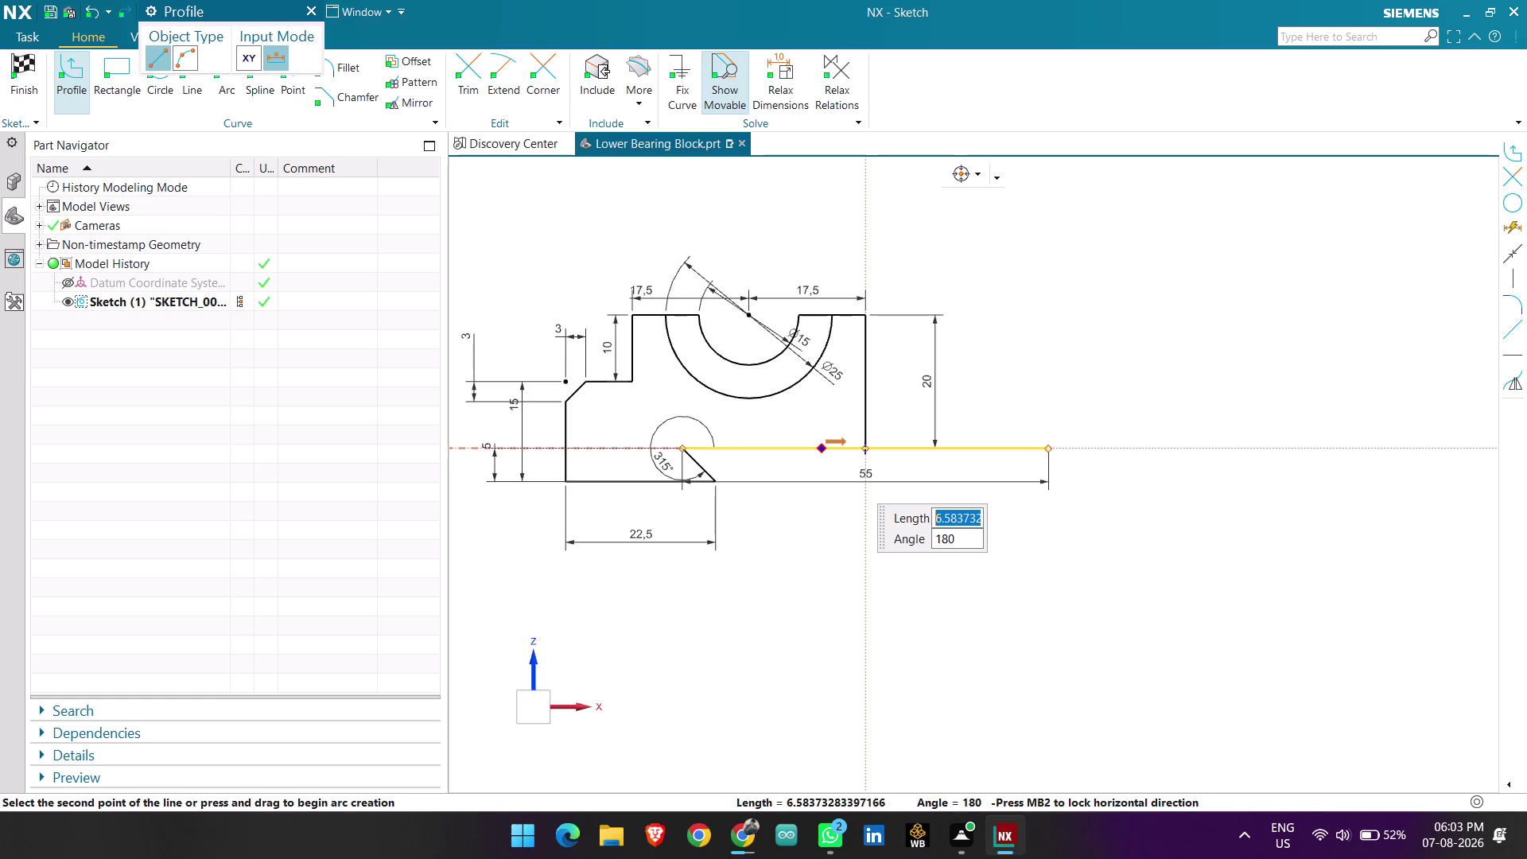
key(7)
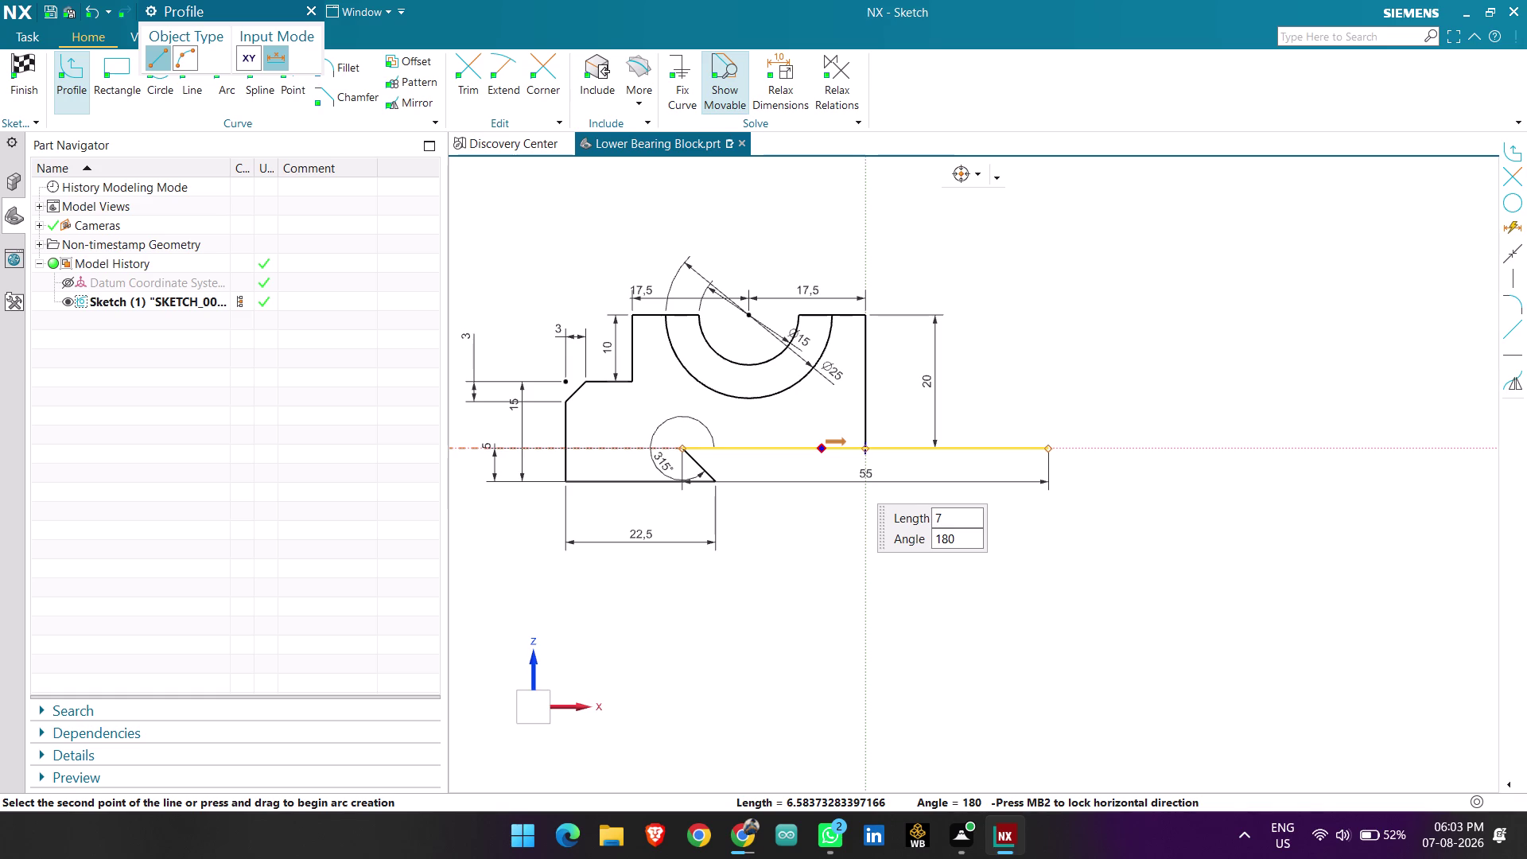
text(.5)
key(Return)
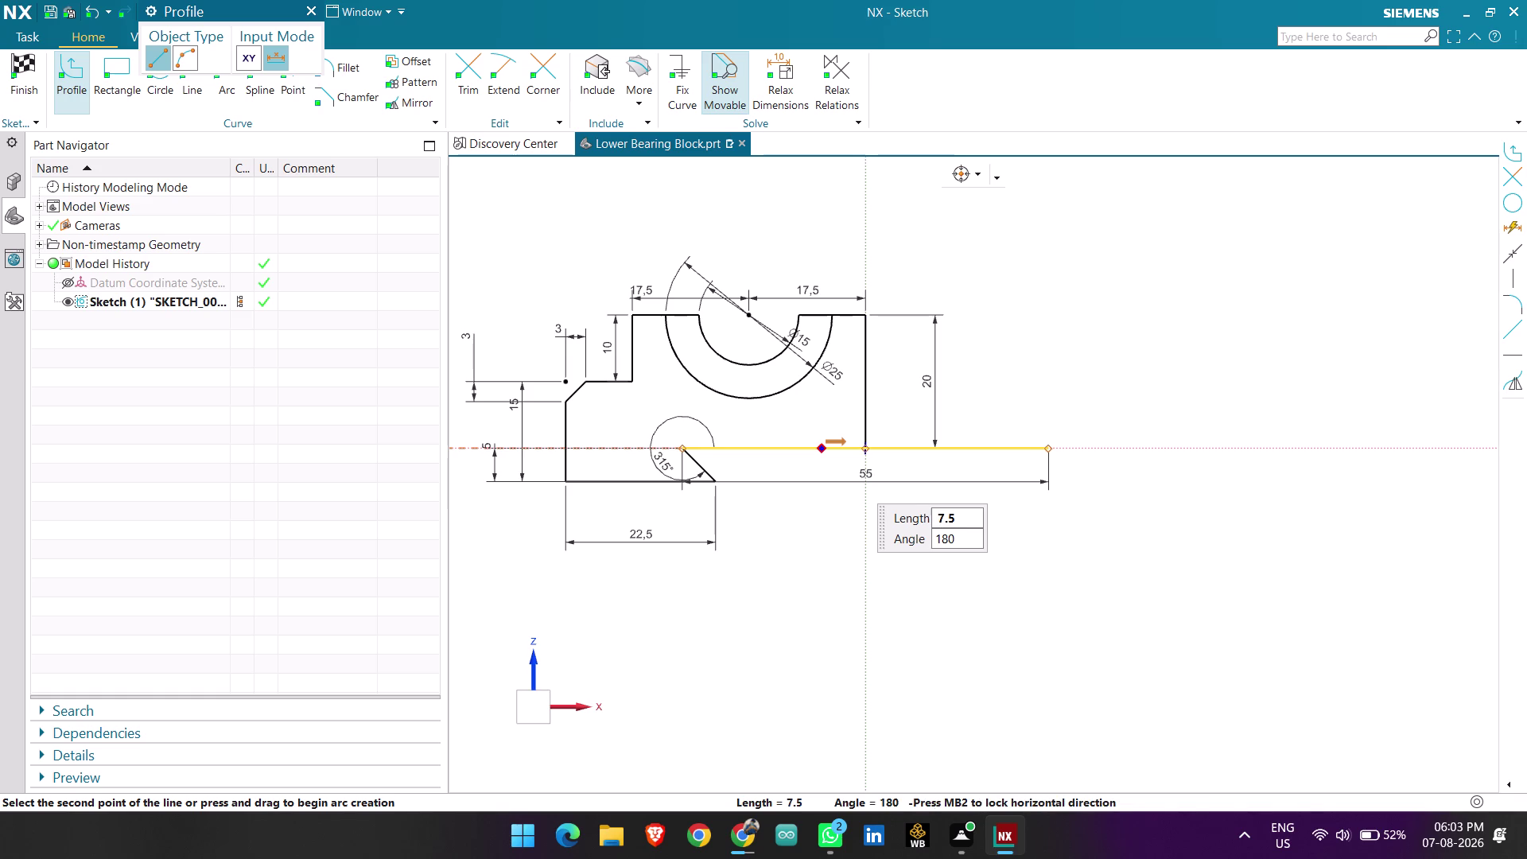
key(Return)
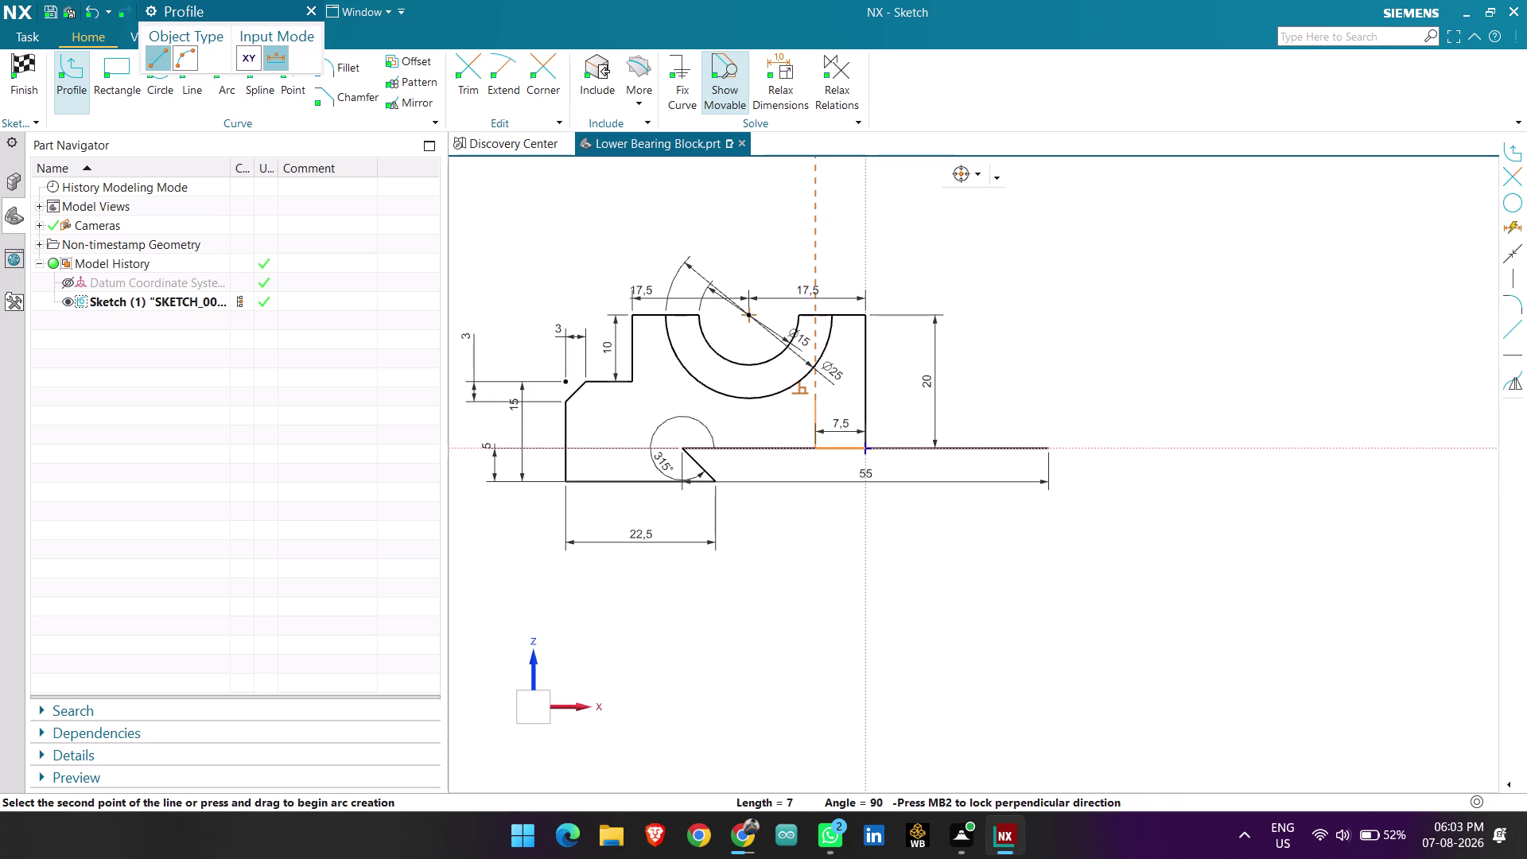
key(Escape)
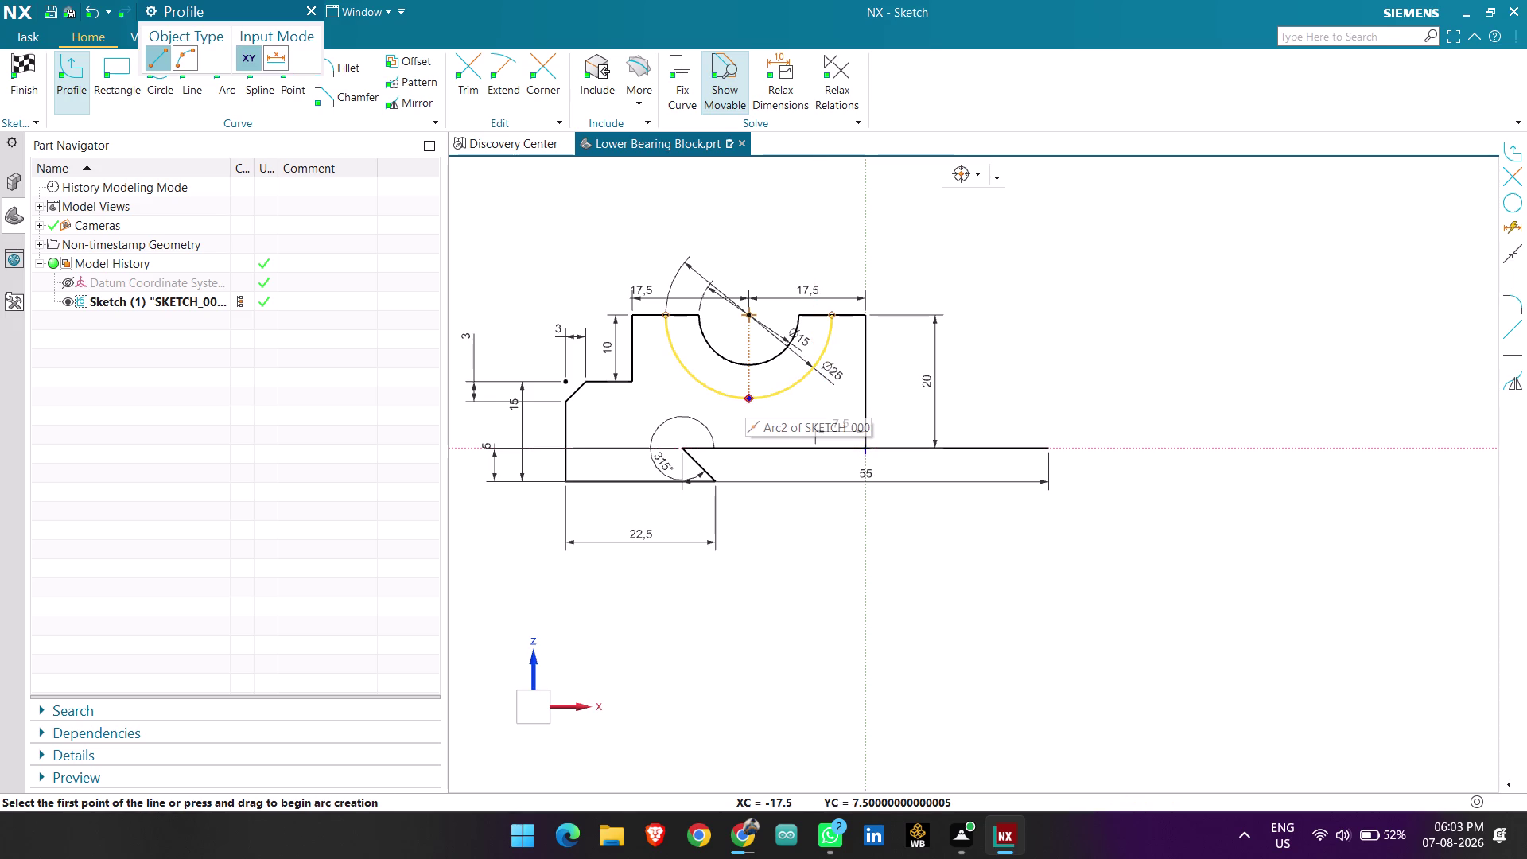
Draw lines from the arc's bottom to the vertical riser to close the lower right side.
click(747, 399)
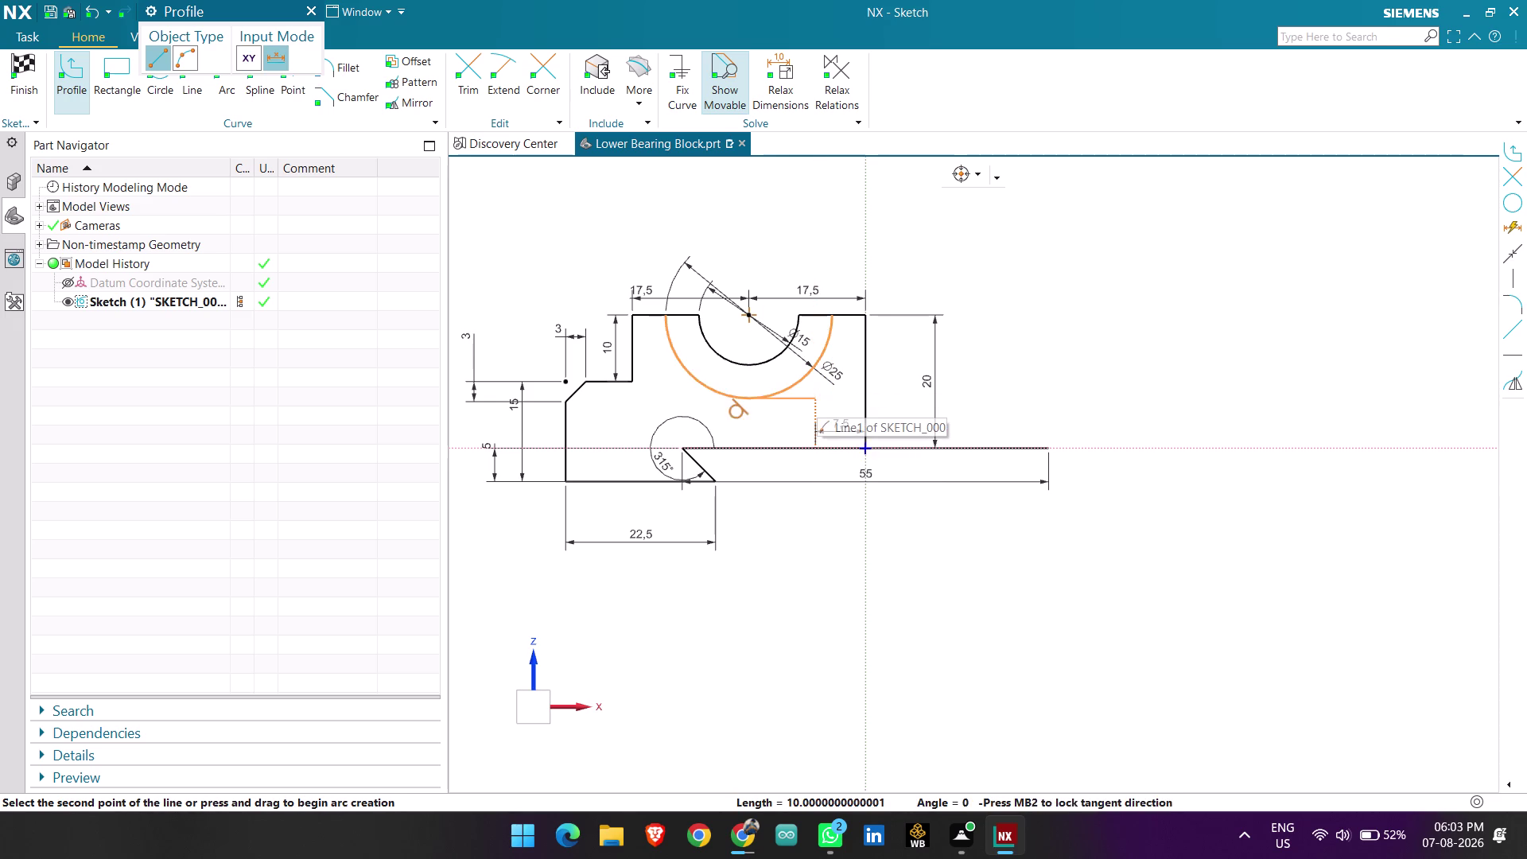
click(816, 397)
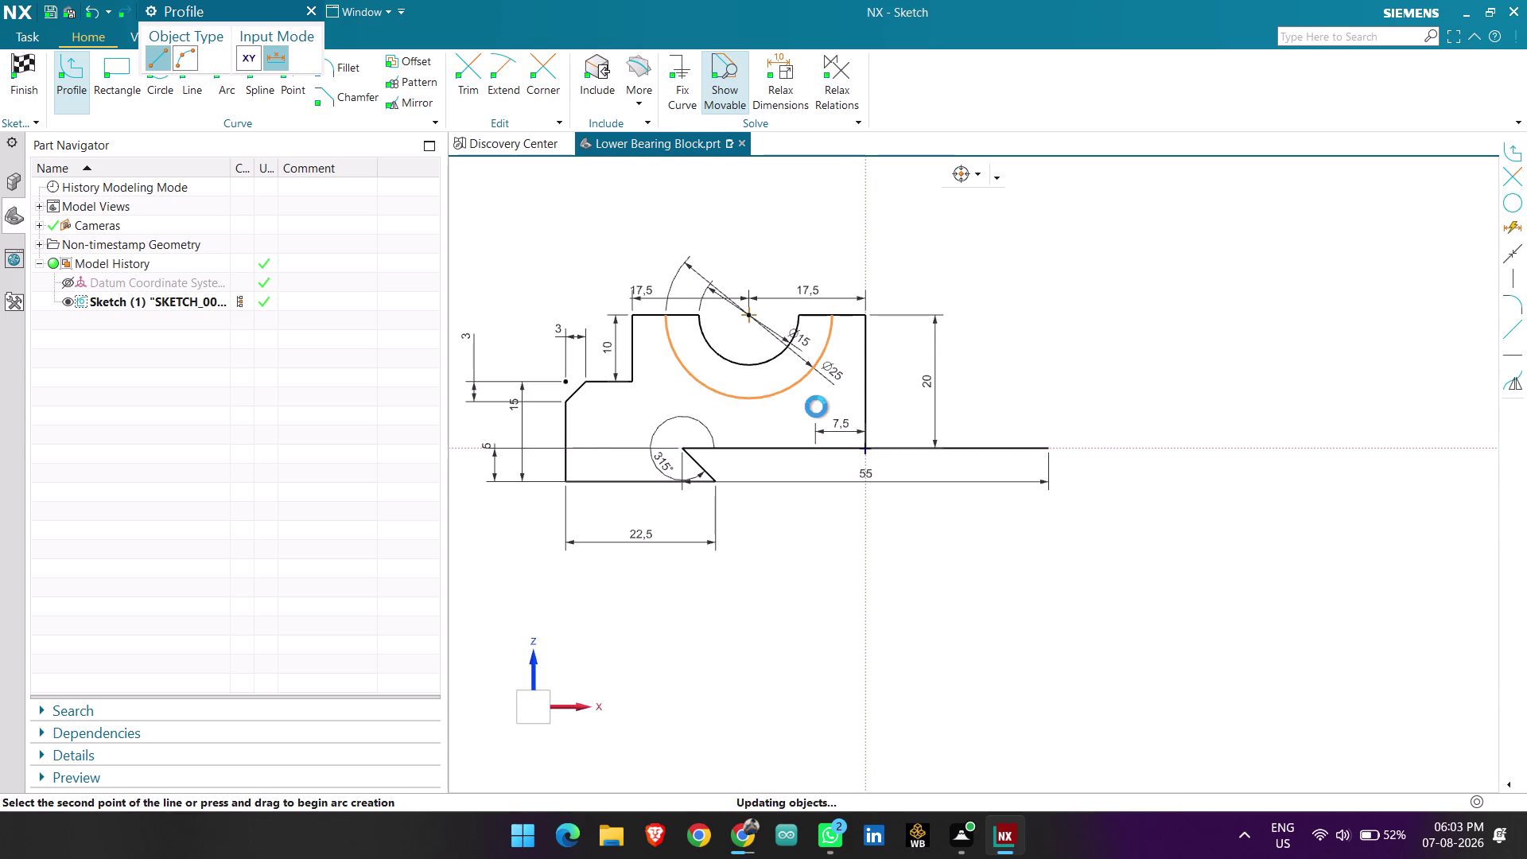
click(819, 449)
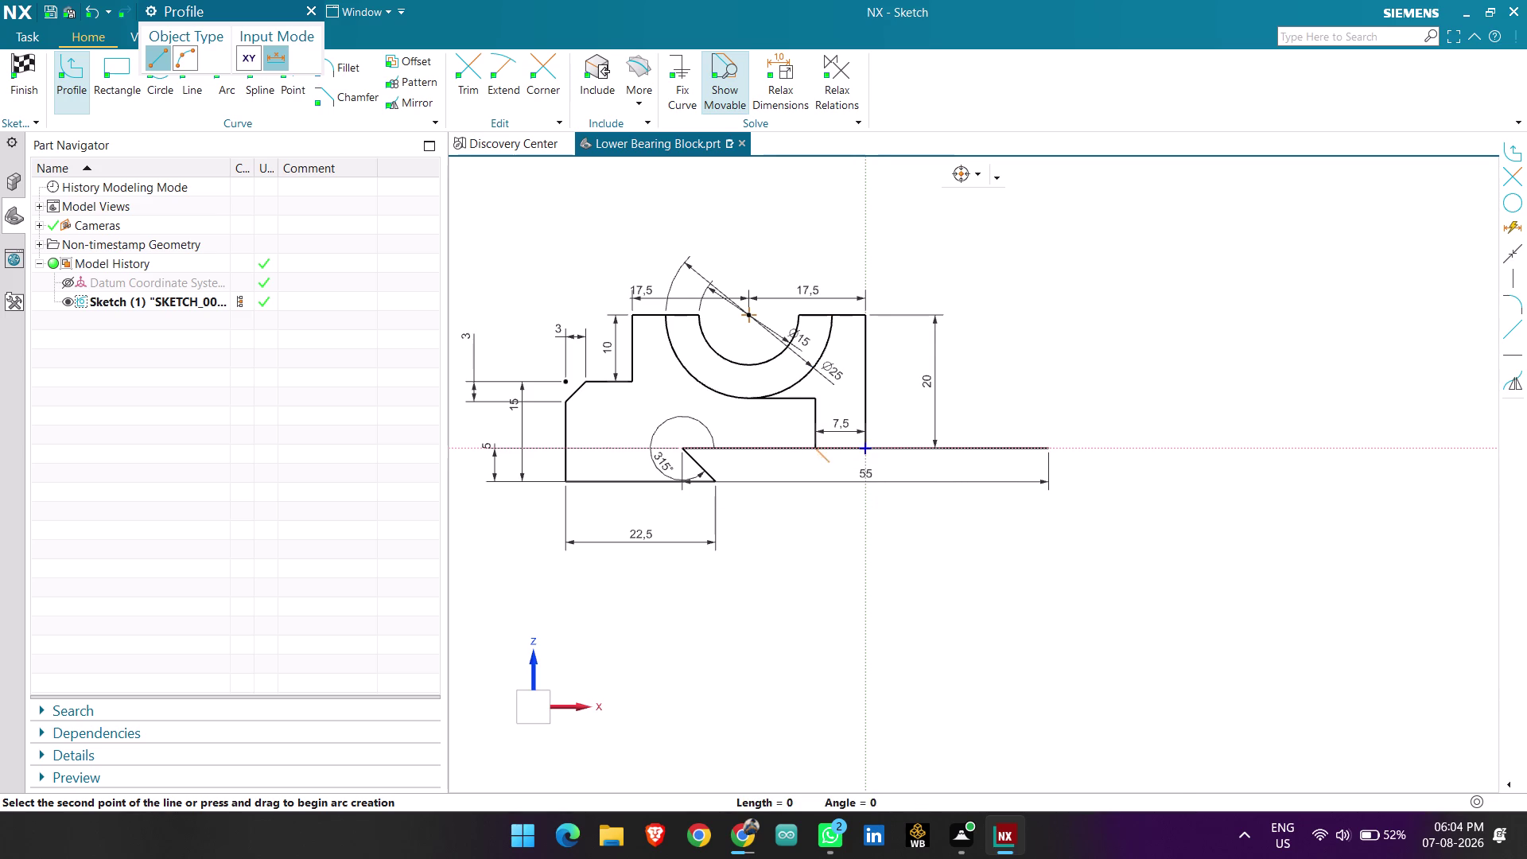
key(Escape)
key(Escape)
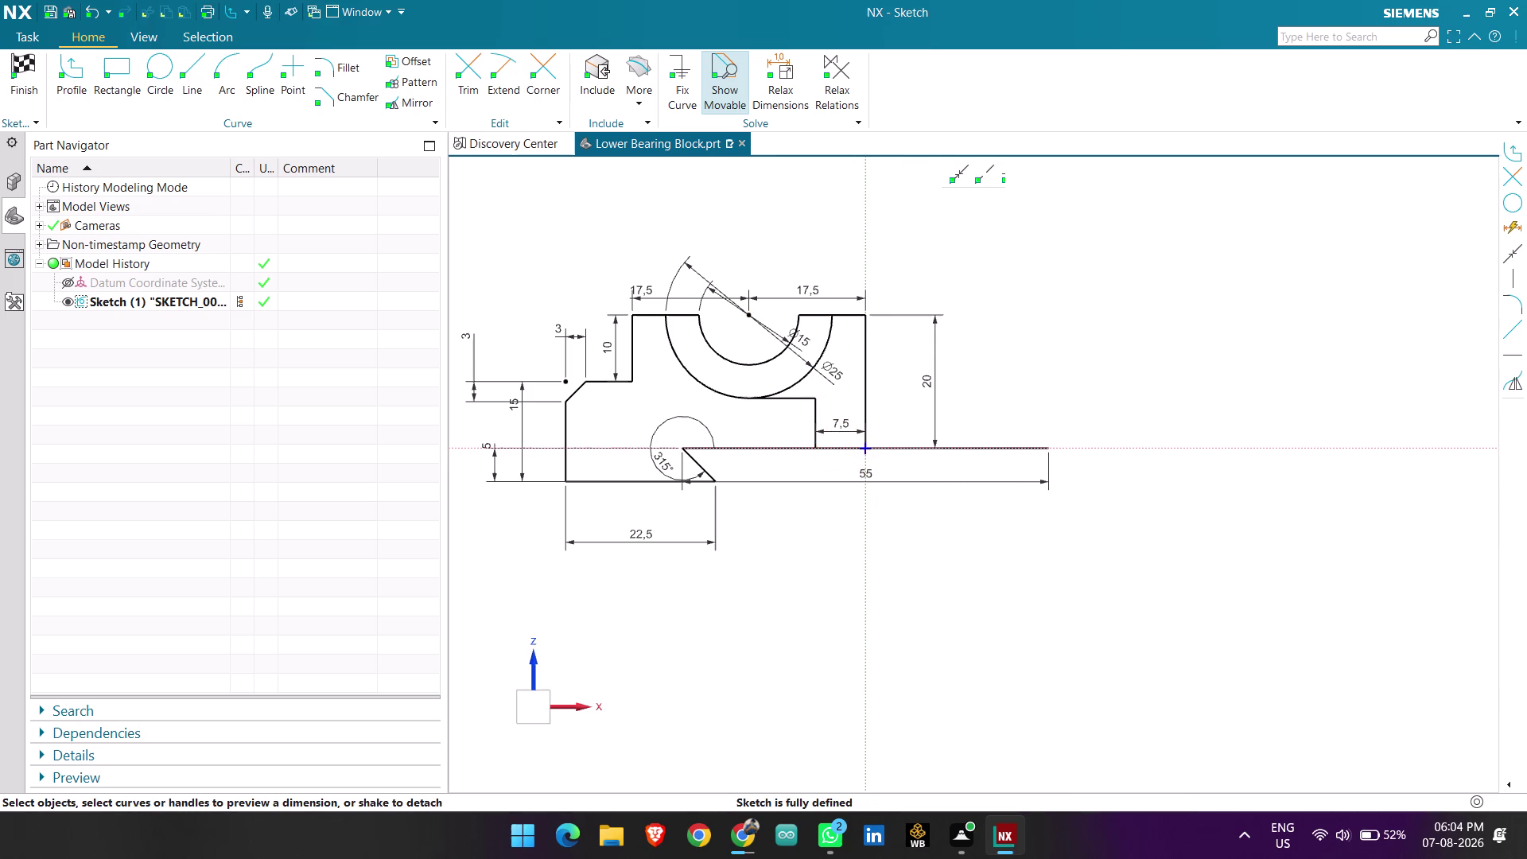
click(470, 62)
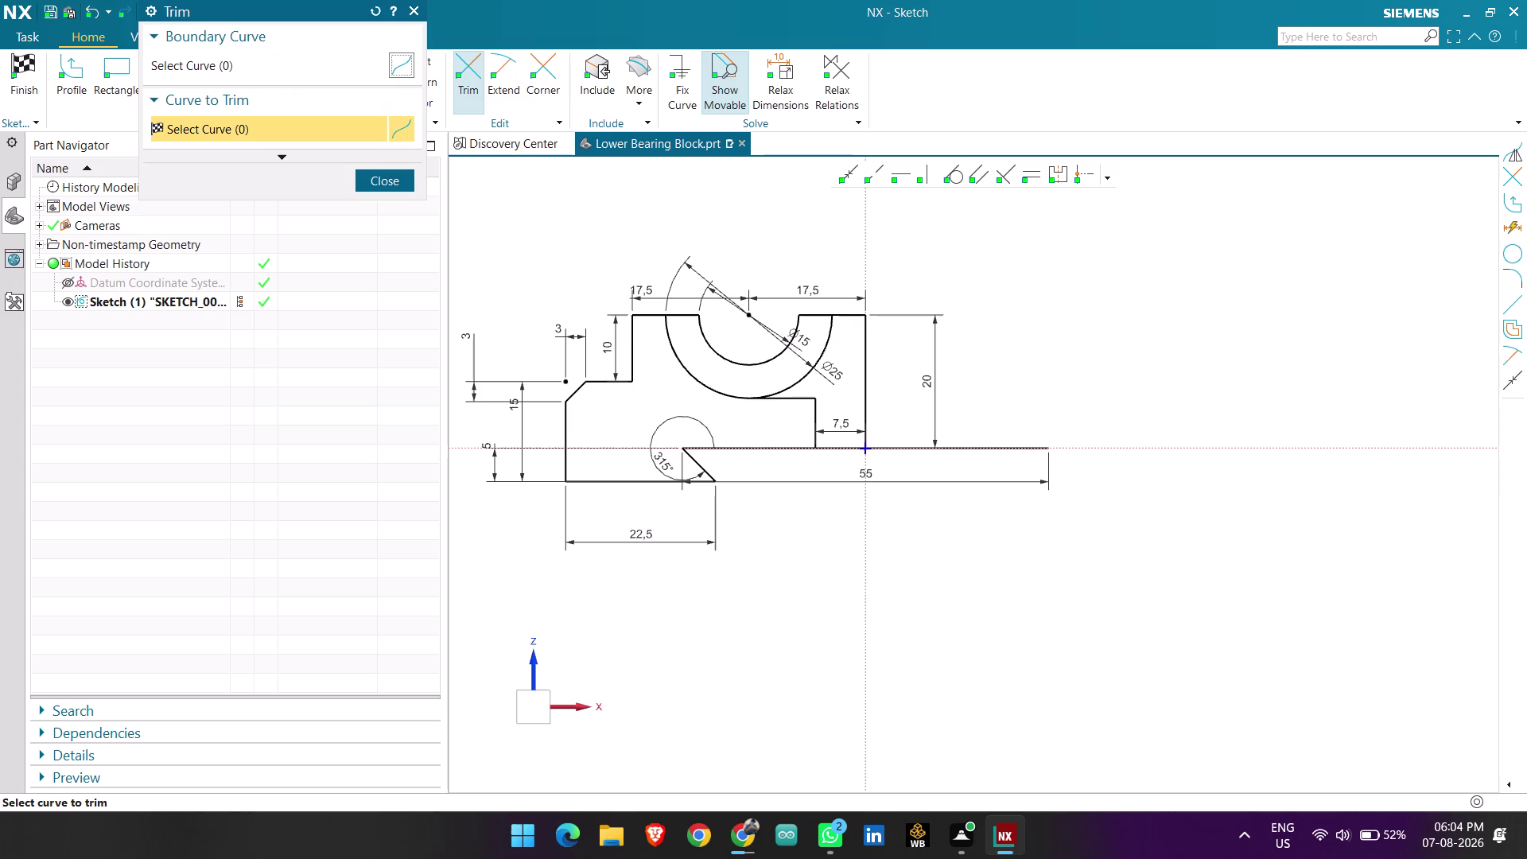
Trim away the leftover portion of the arc.
click(806, 383)
click(381, 183)
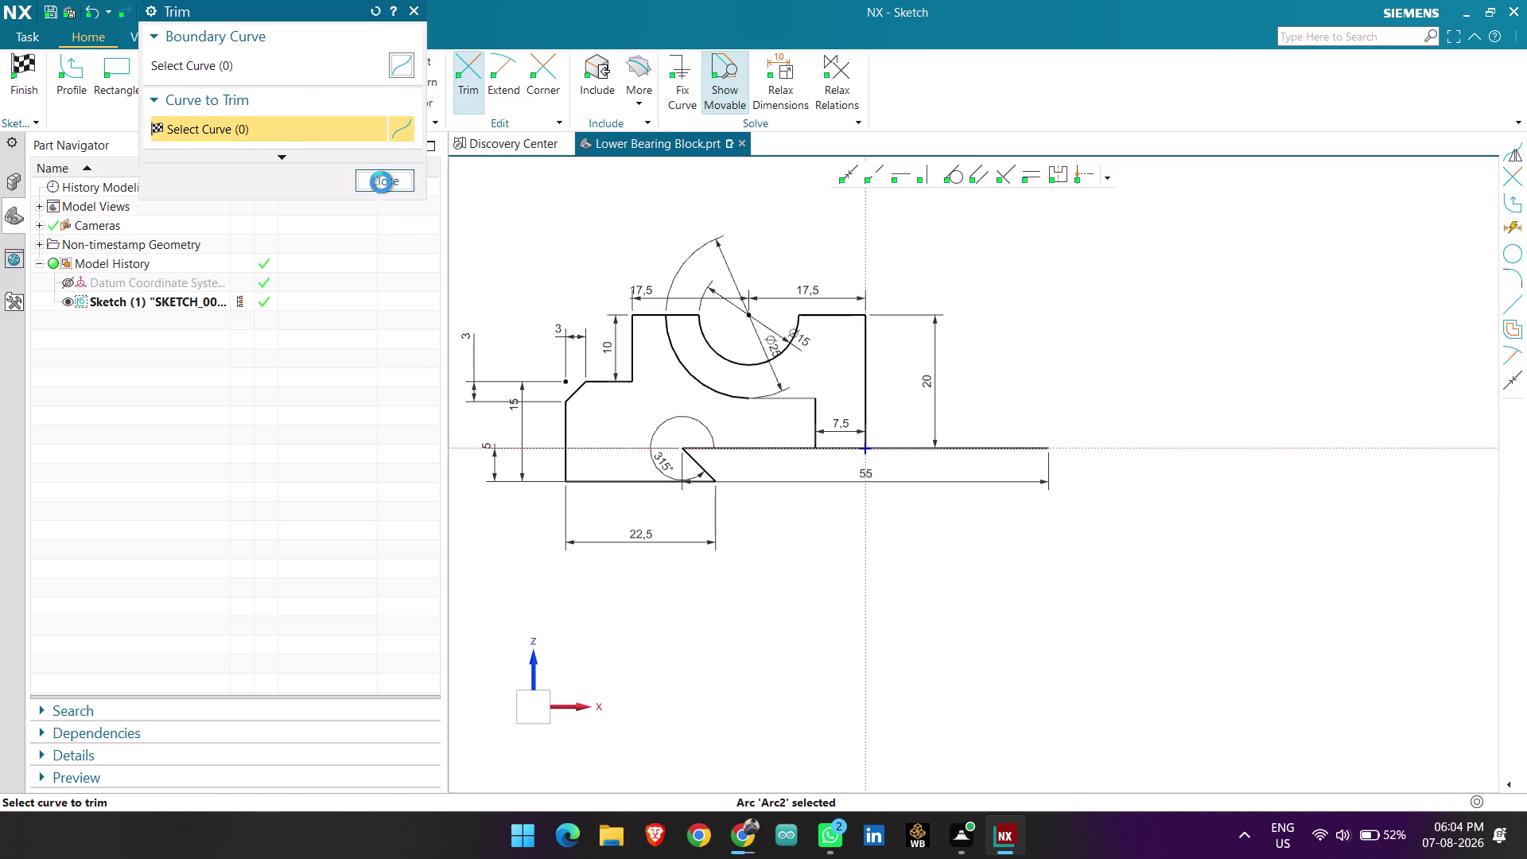
scroll(up, 3)
click(821, 408)
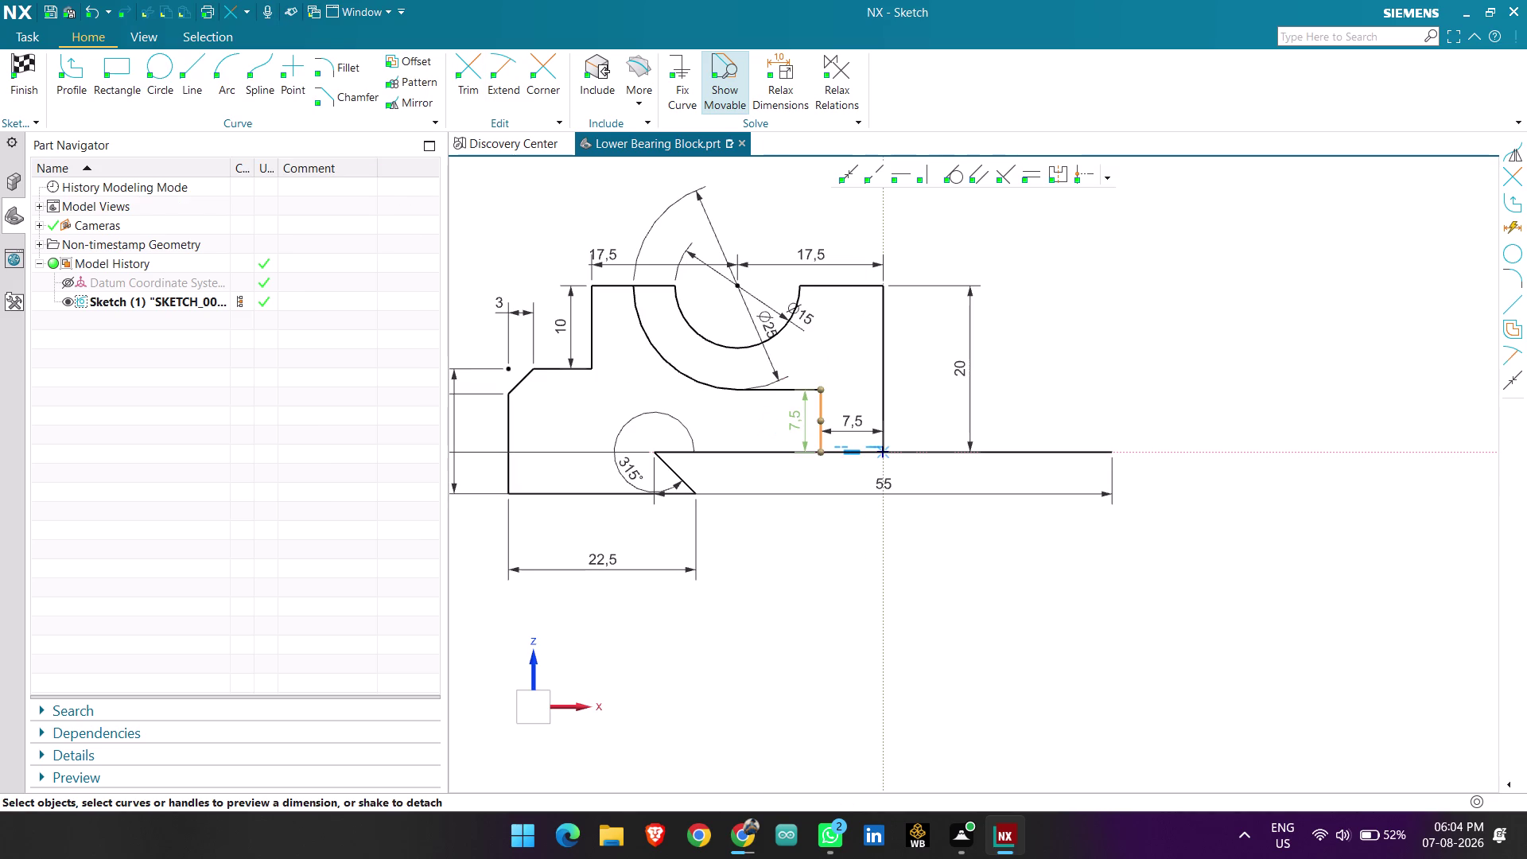
Dimension the step riser 7.5 high.
click(793, 421)
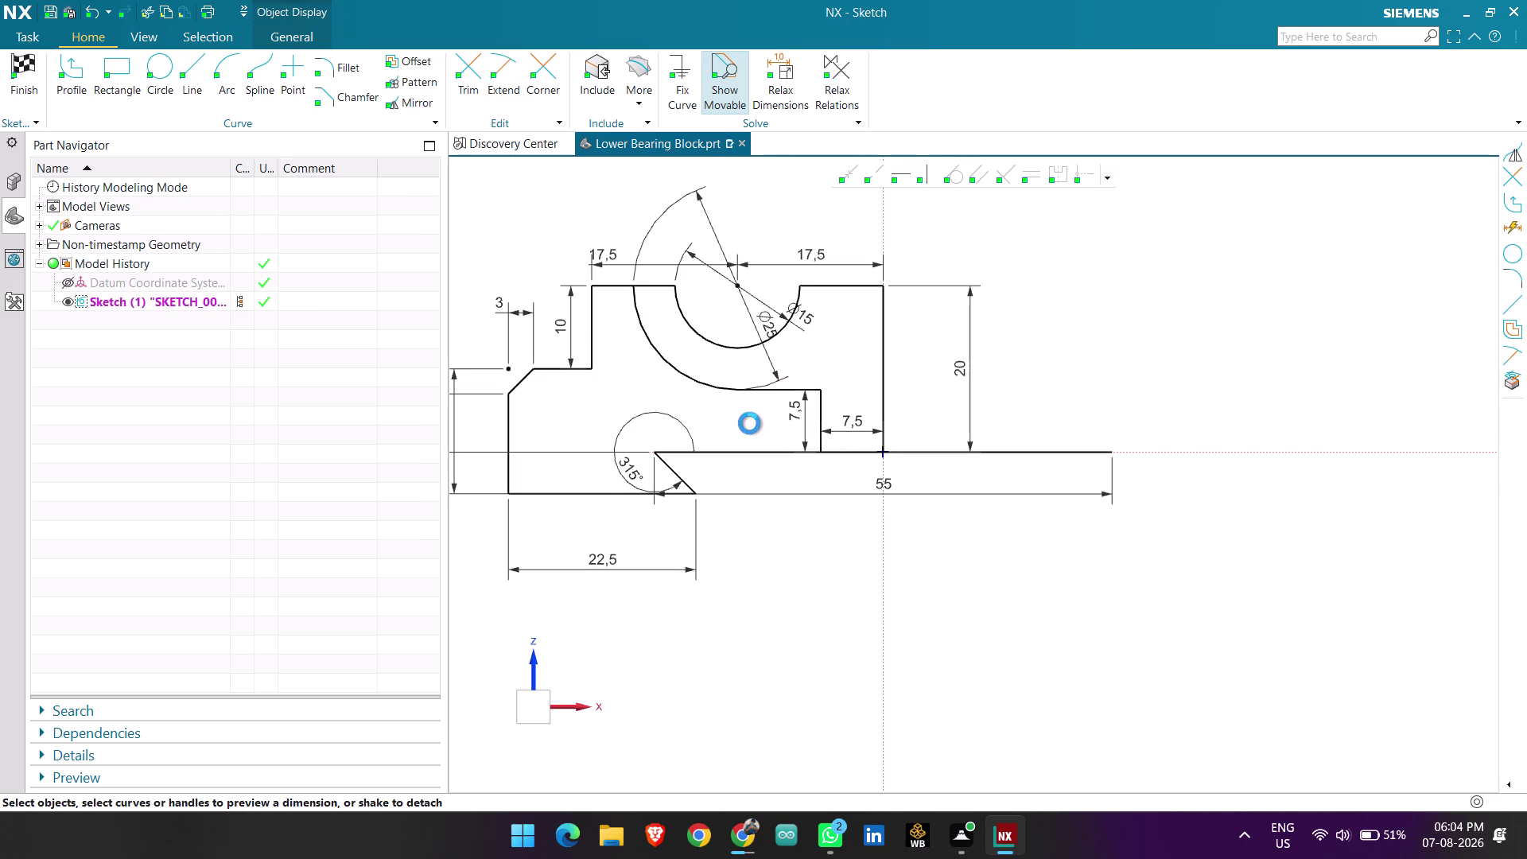
middle_click(749, 423)
scroll(up, 3)
scroll(down, 3)
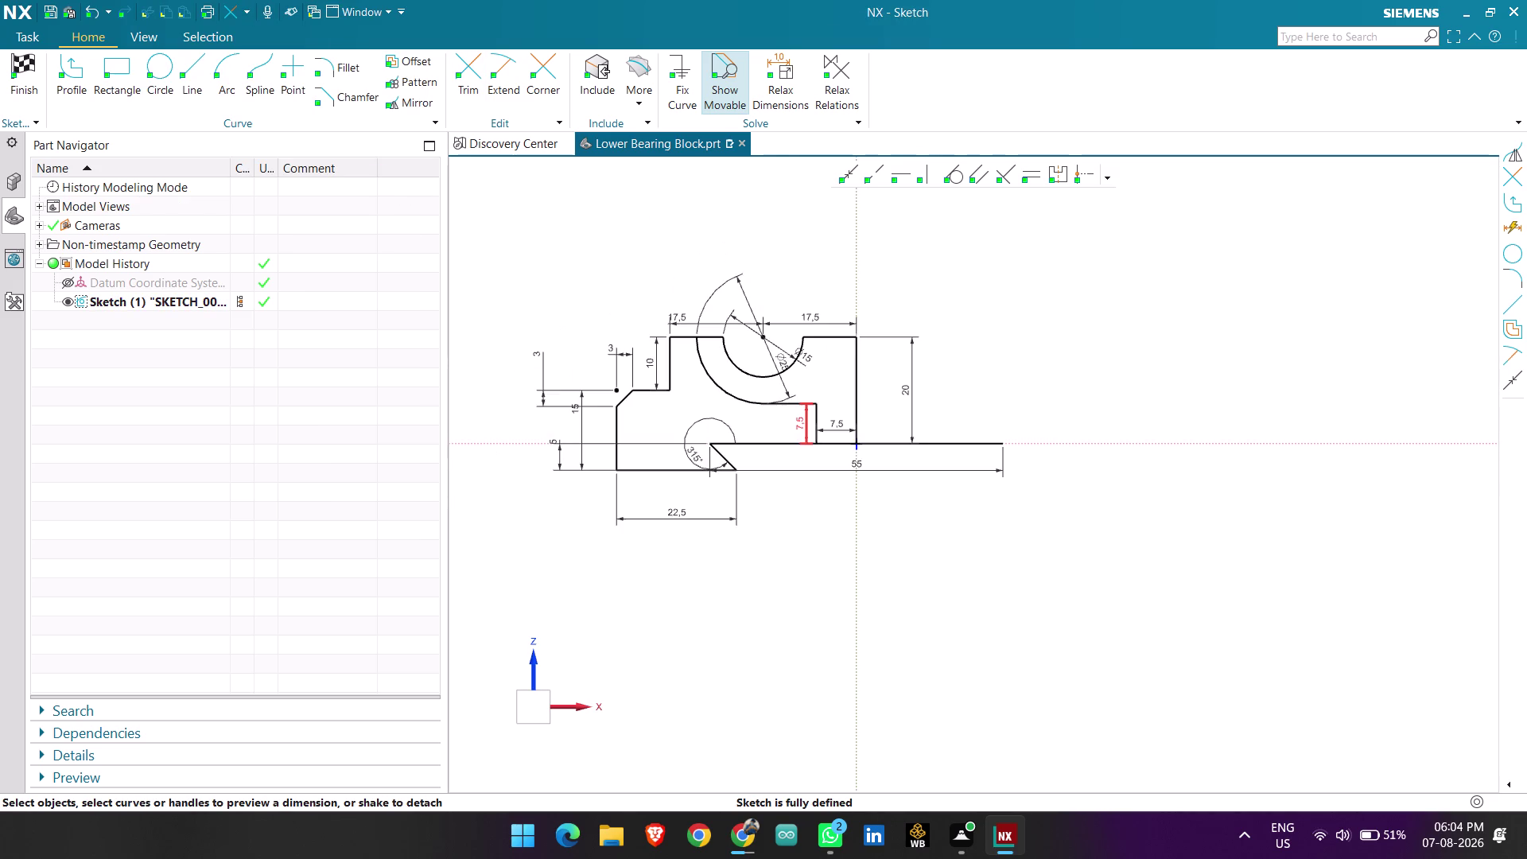
scroll(up, 3)
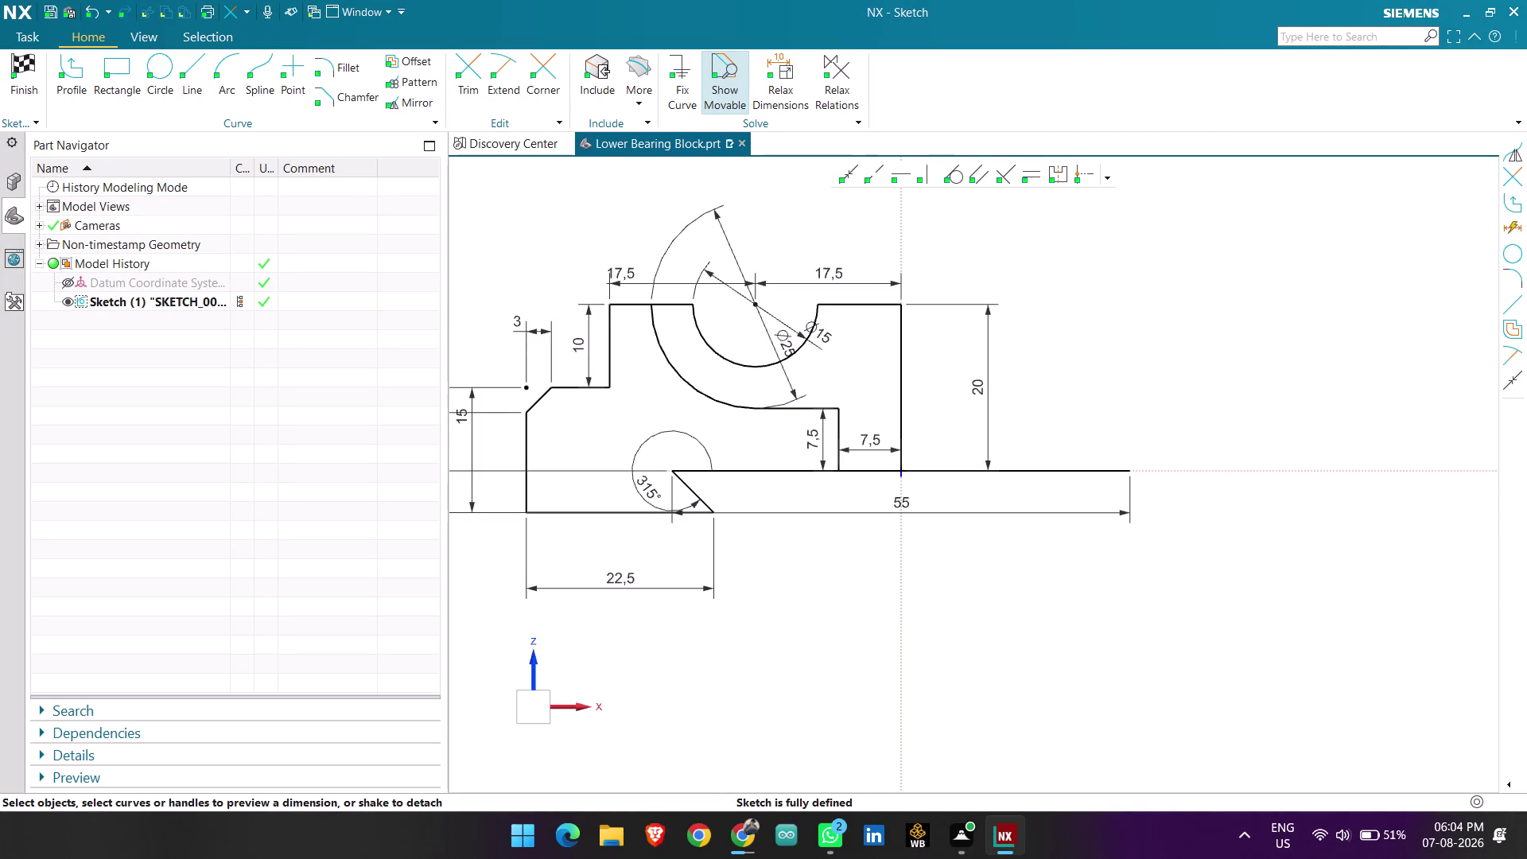
click(419, 105)
Mirror the 15 half-profile curves about the vertical centre line.
scroll(down, 3)
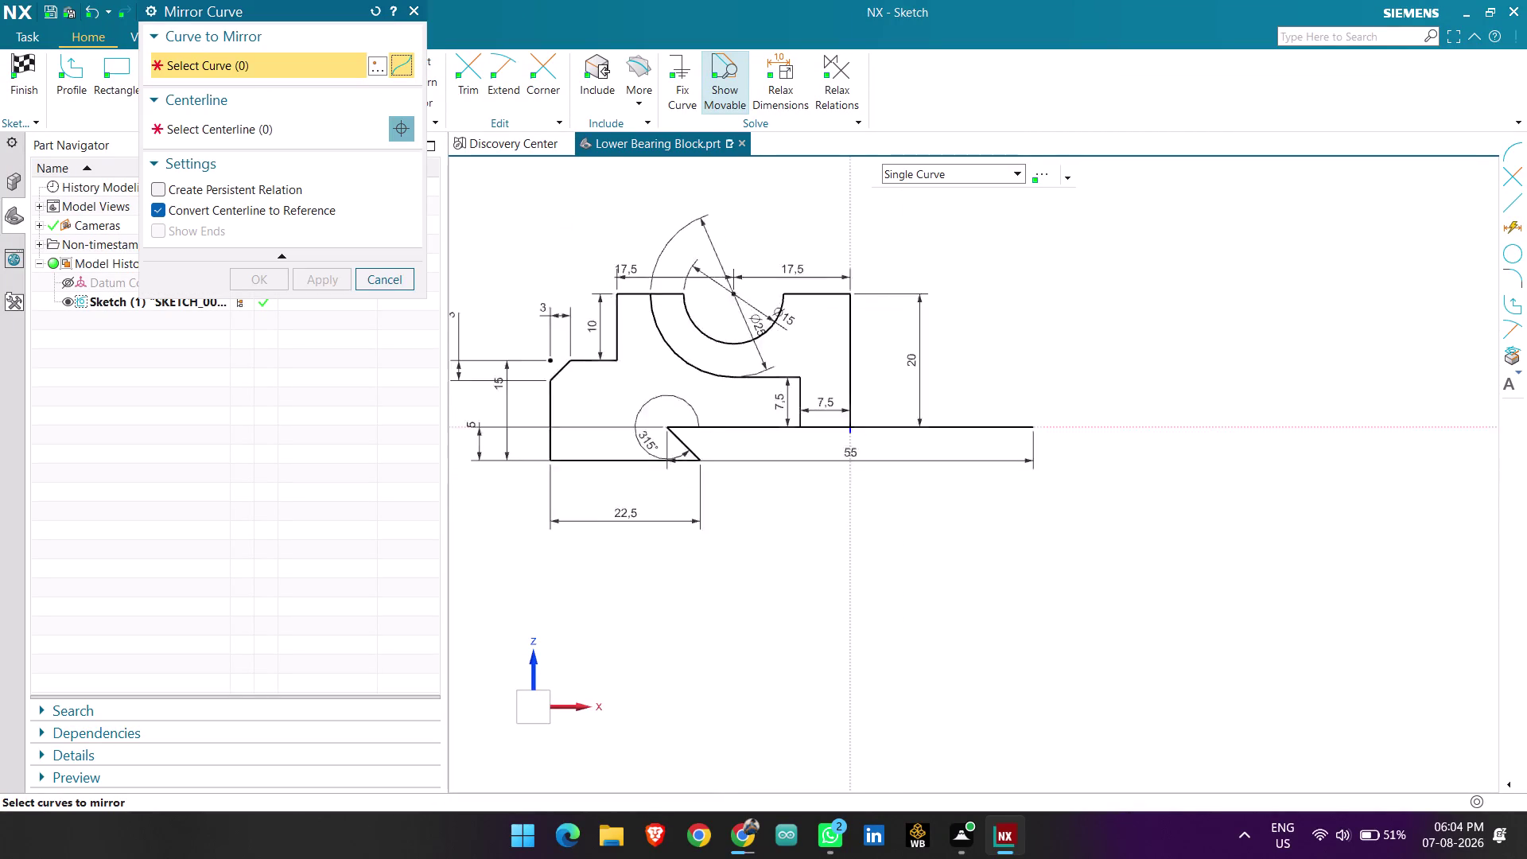
scroll(down, 3)
drag(497, 220, 782, 429)
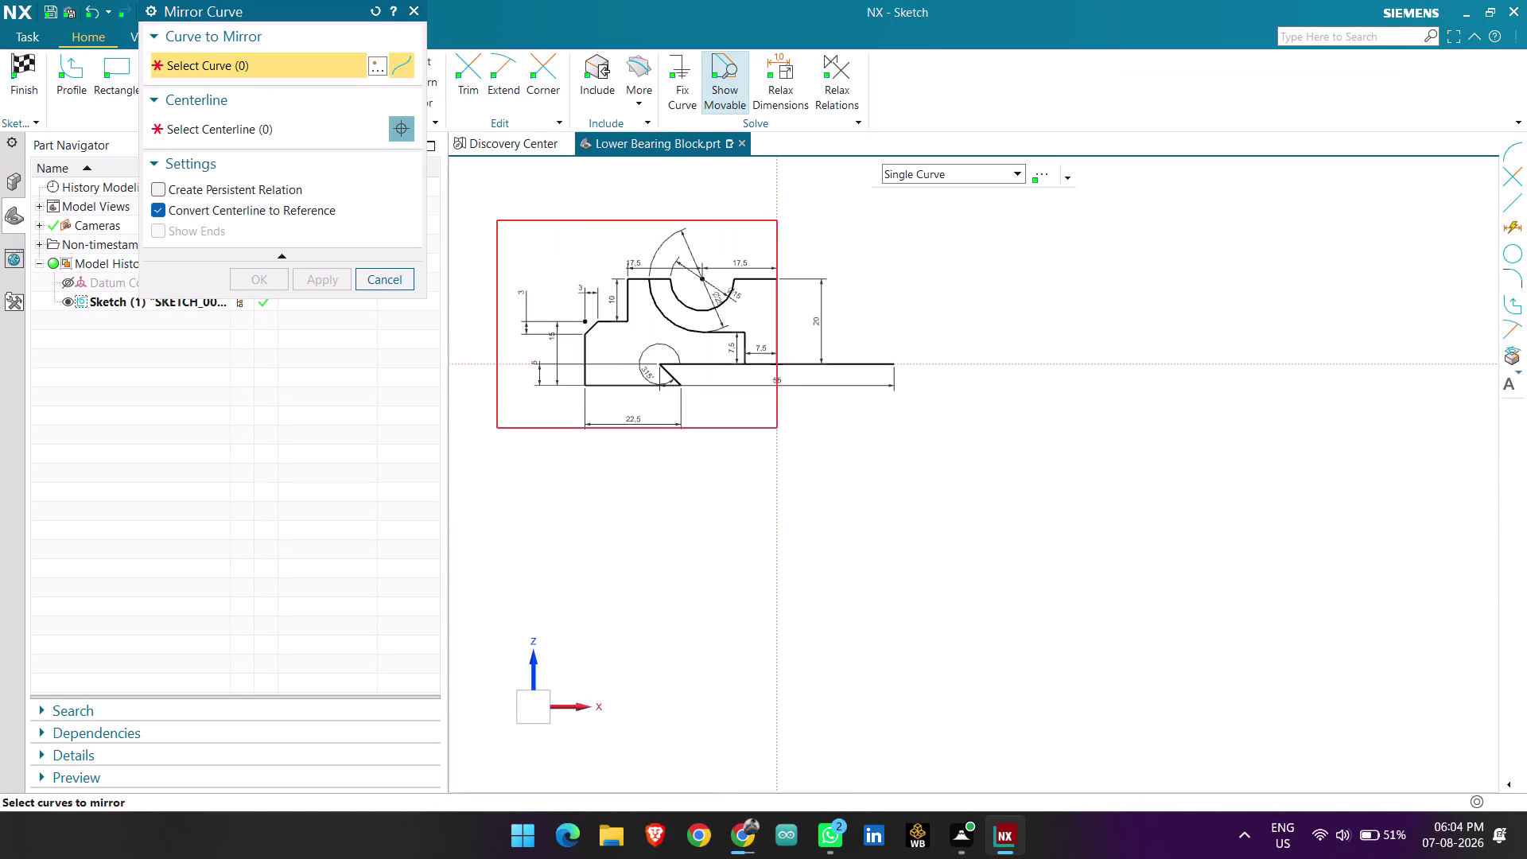
drag(782, 430, 788, 434)
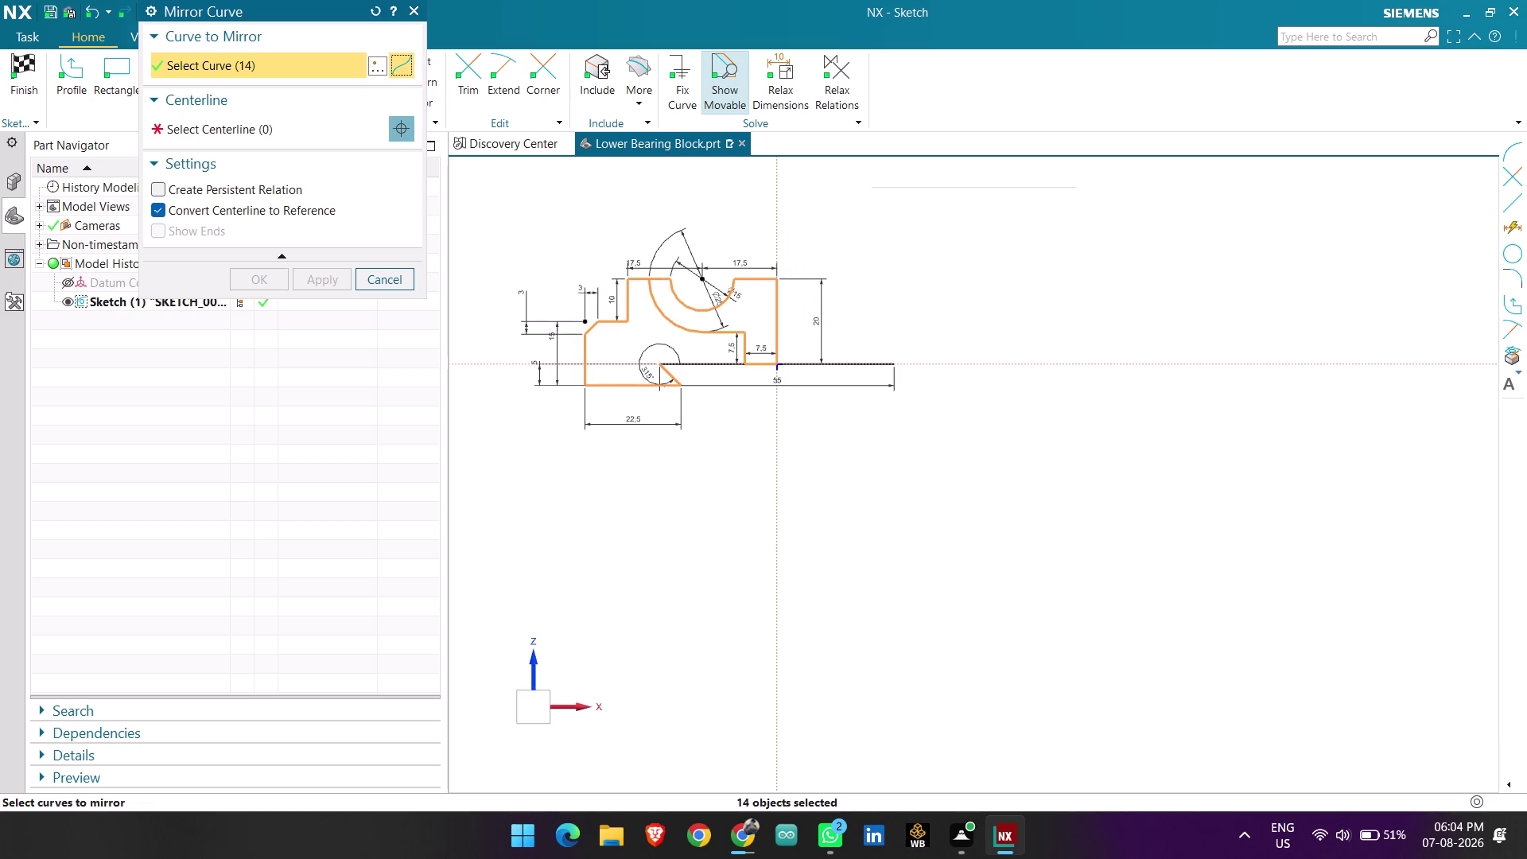
scroll(up, 3)
click(716, 368)
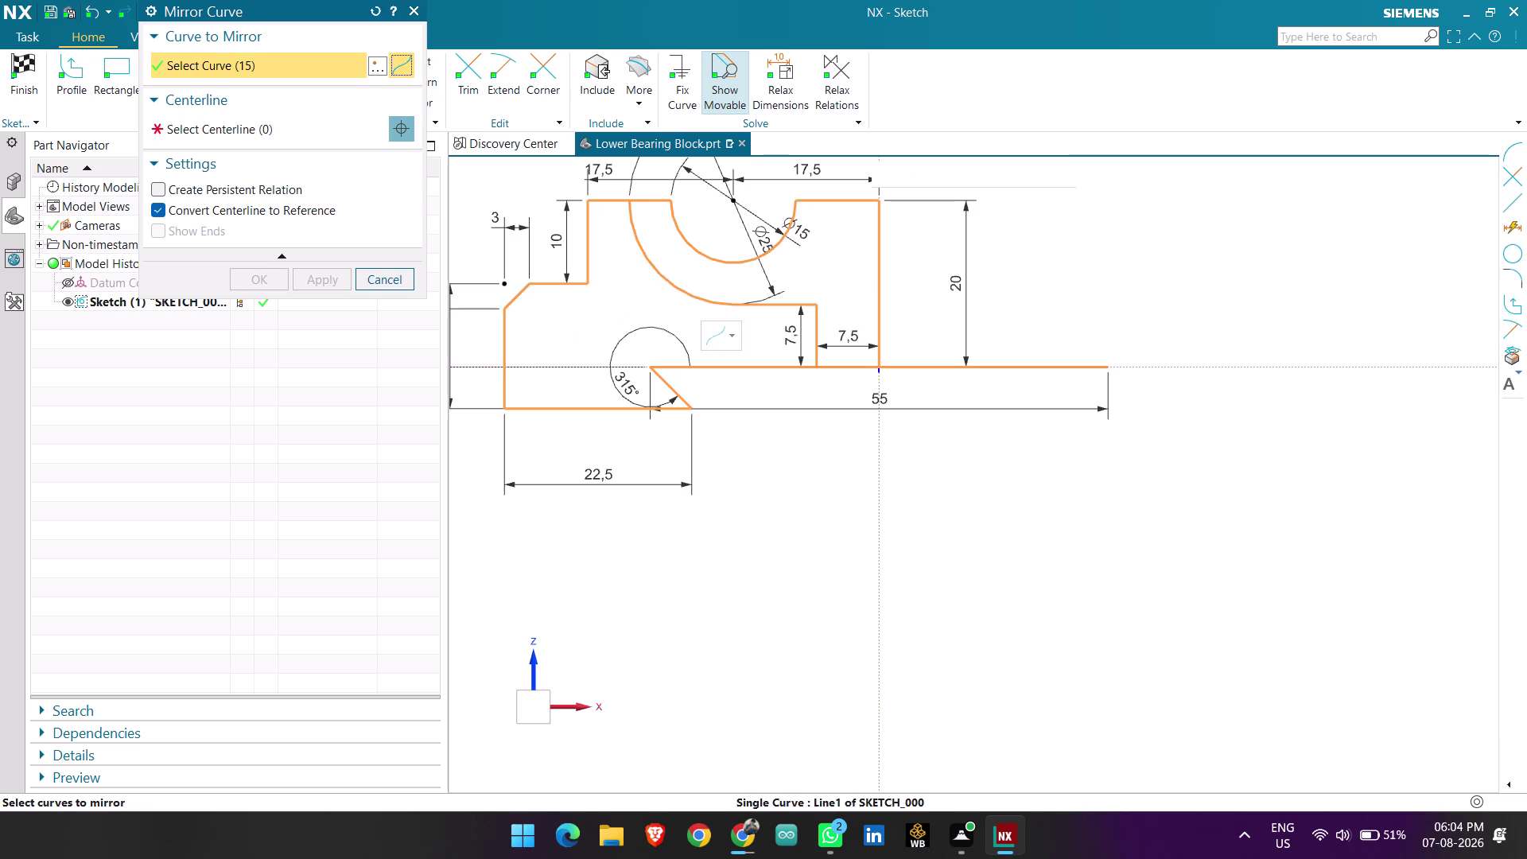
click(295, 136)
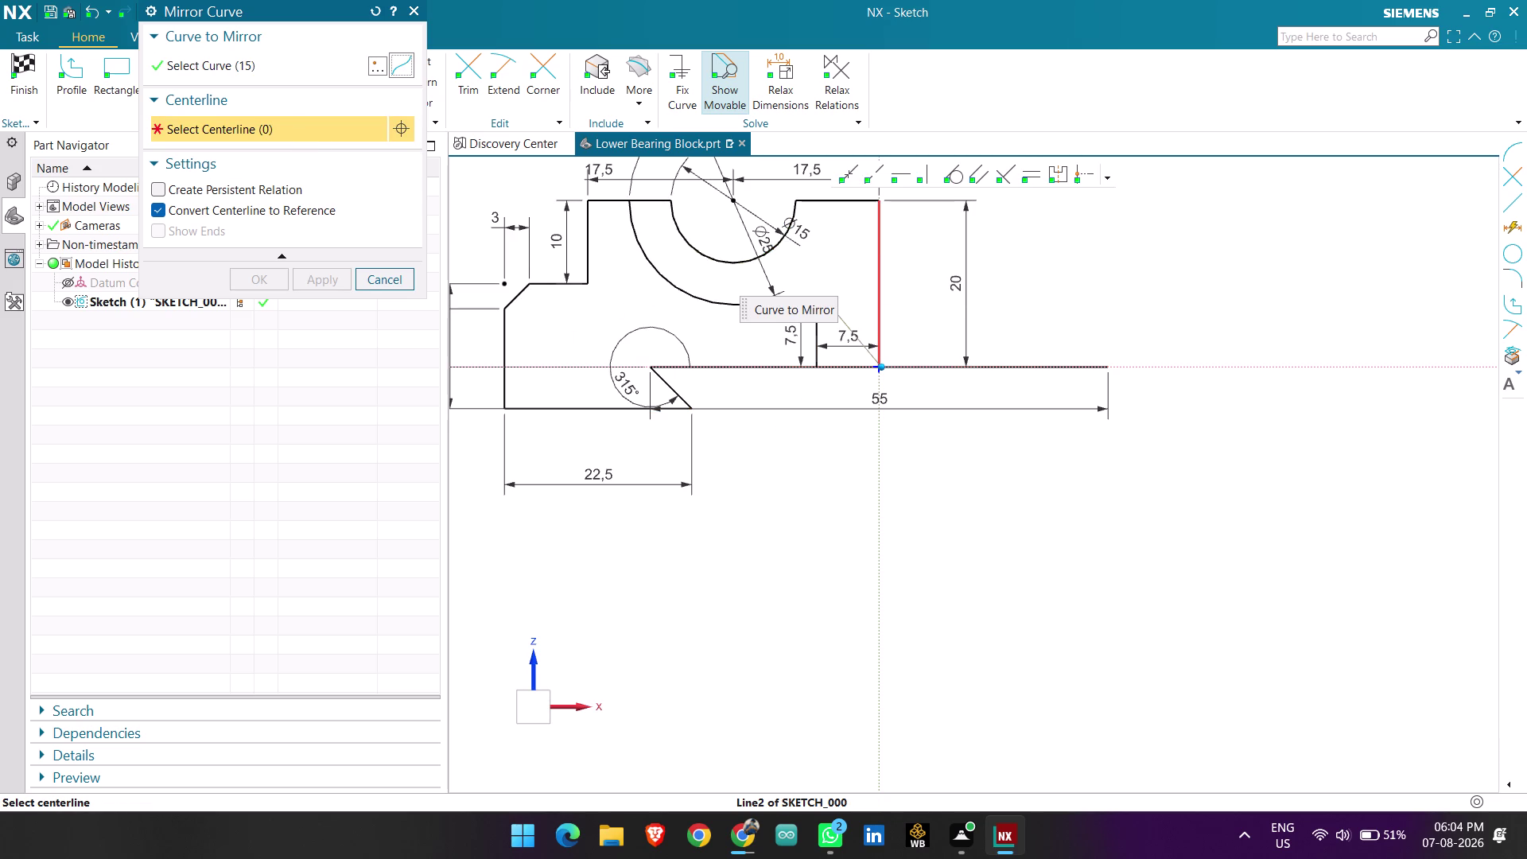
click(881, 261)
click(261, 280)
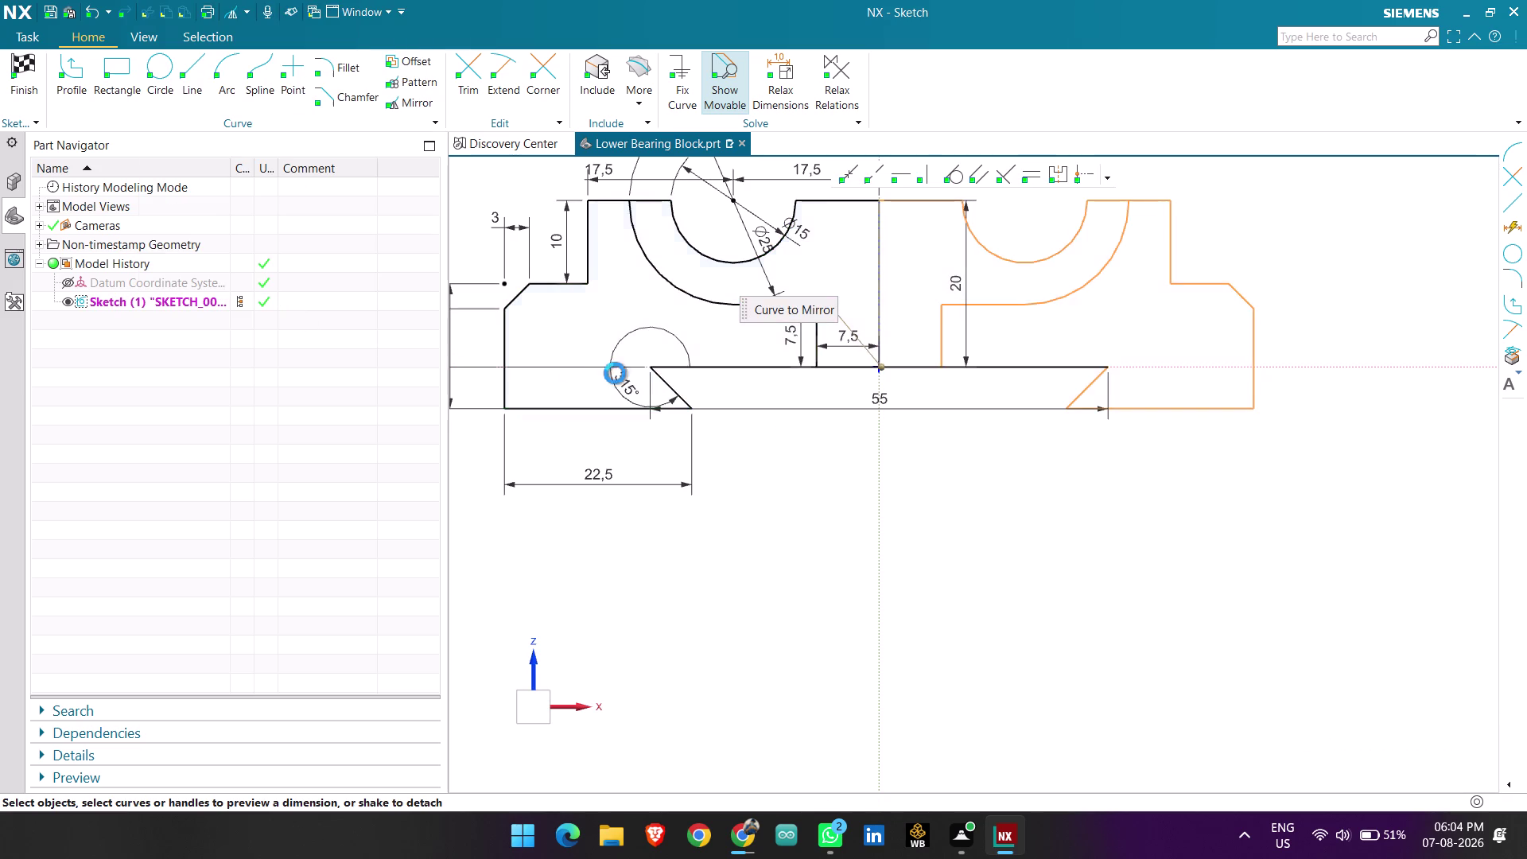
scroll(down, 3)
scroll(up, 3)
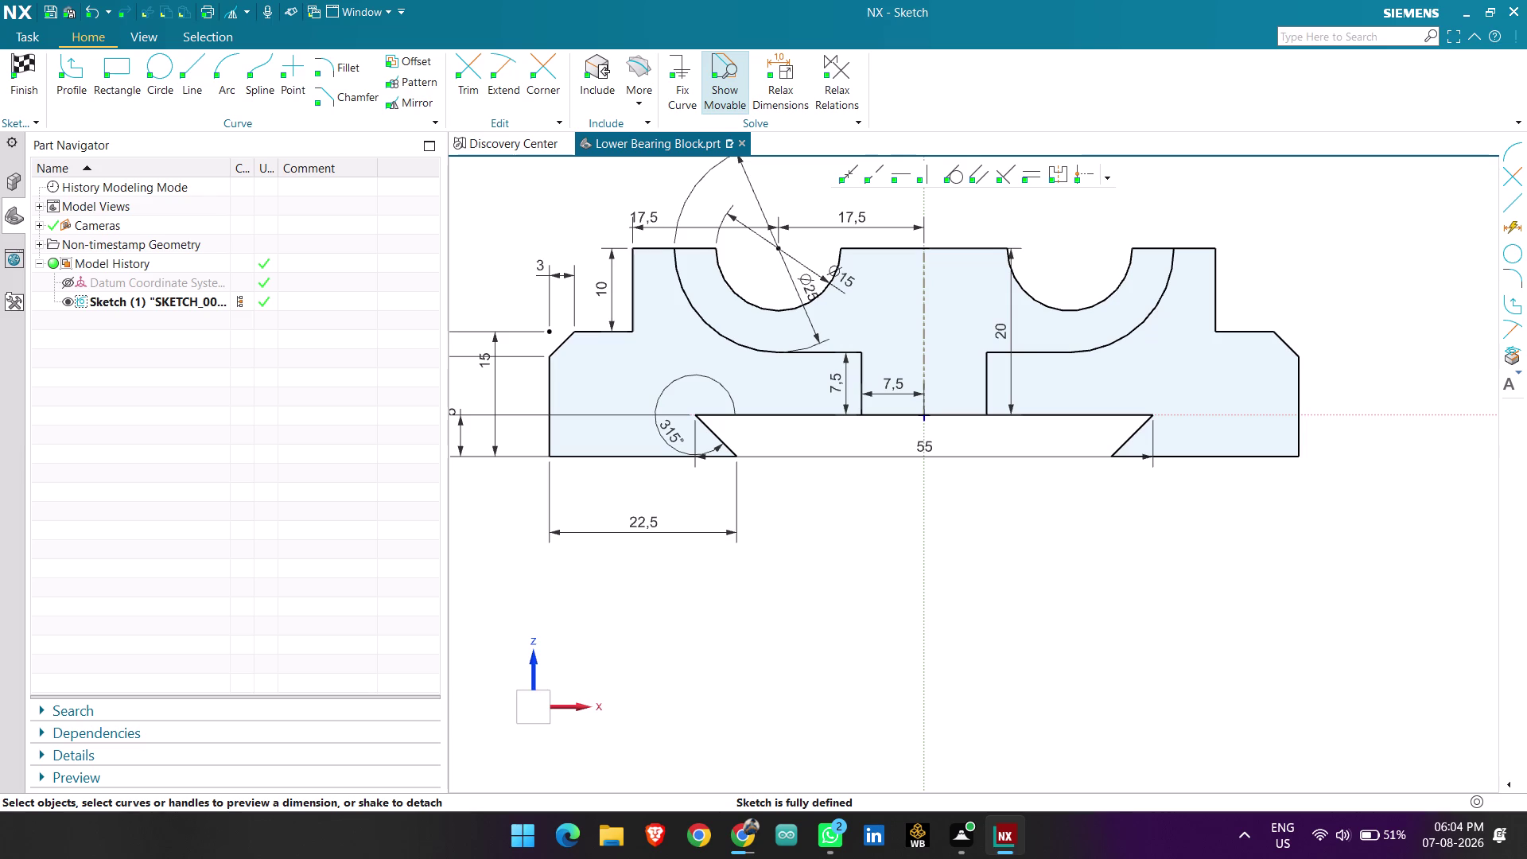
scroll(down, 3)
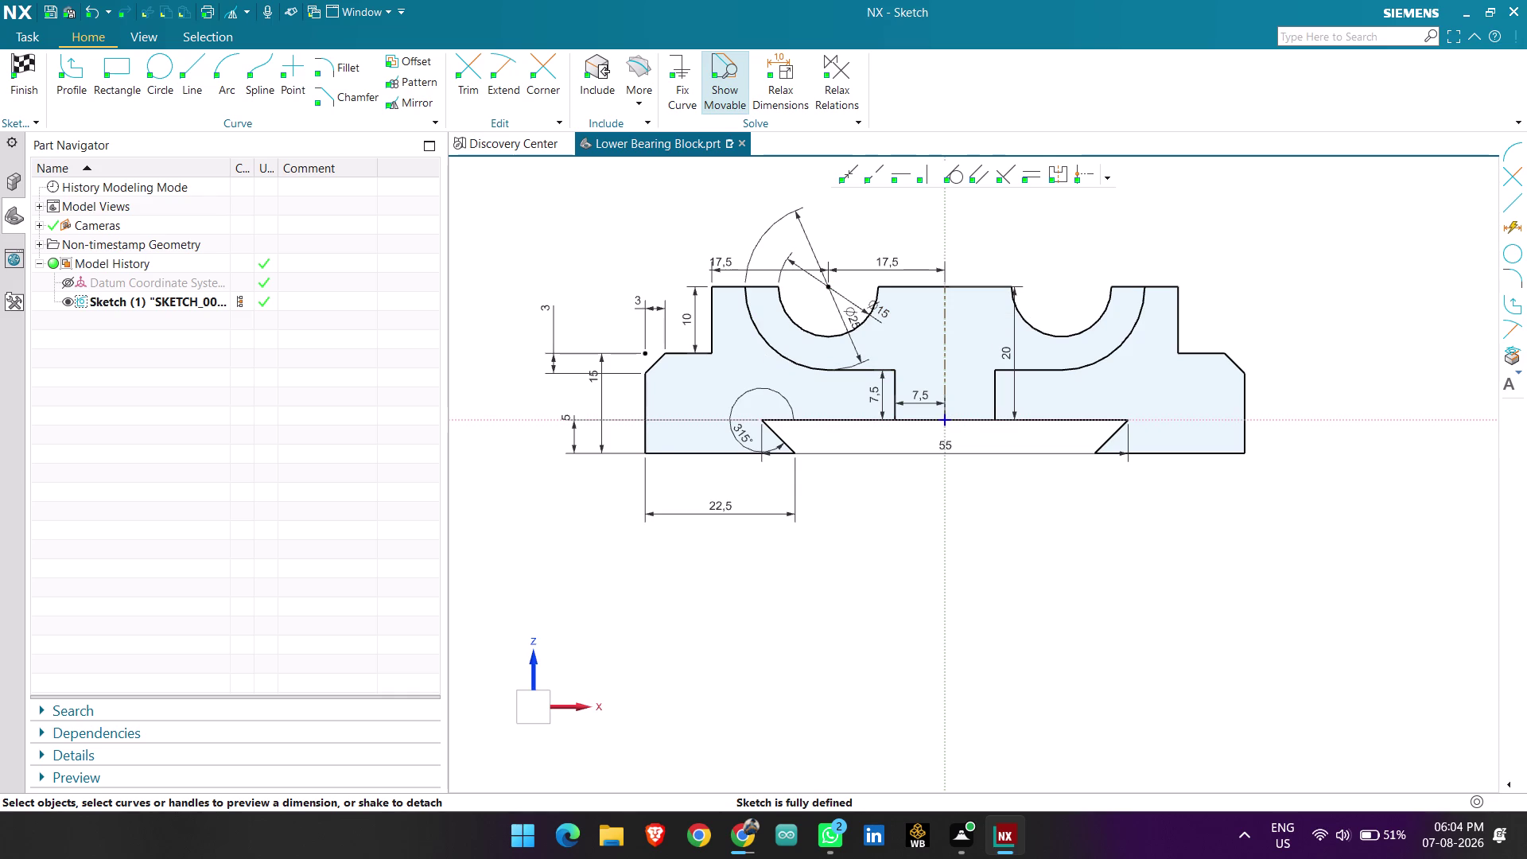
Delete the long 55 bottom line and its dimension.
scroll(up, 3)
scroll(down, 3)
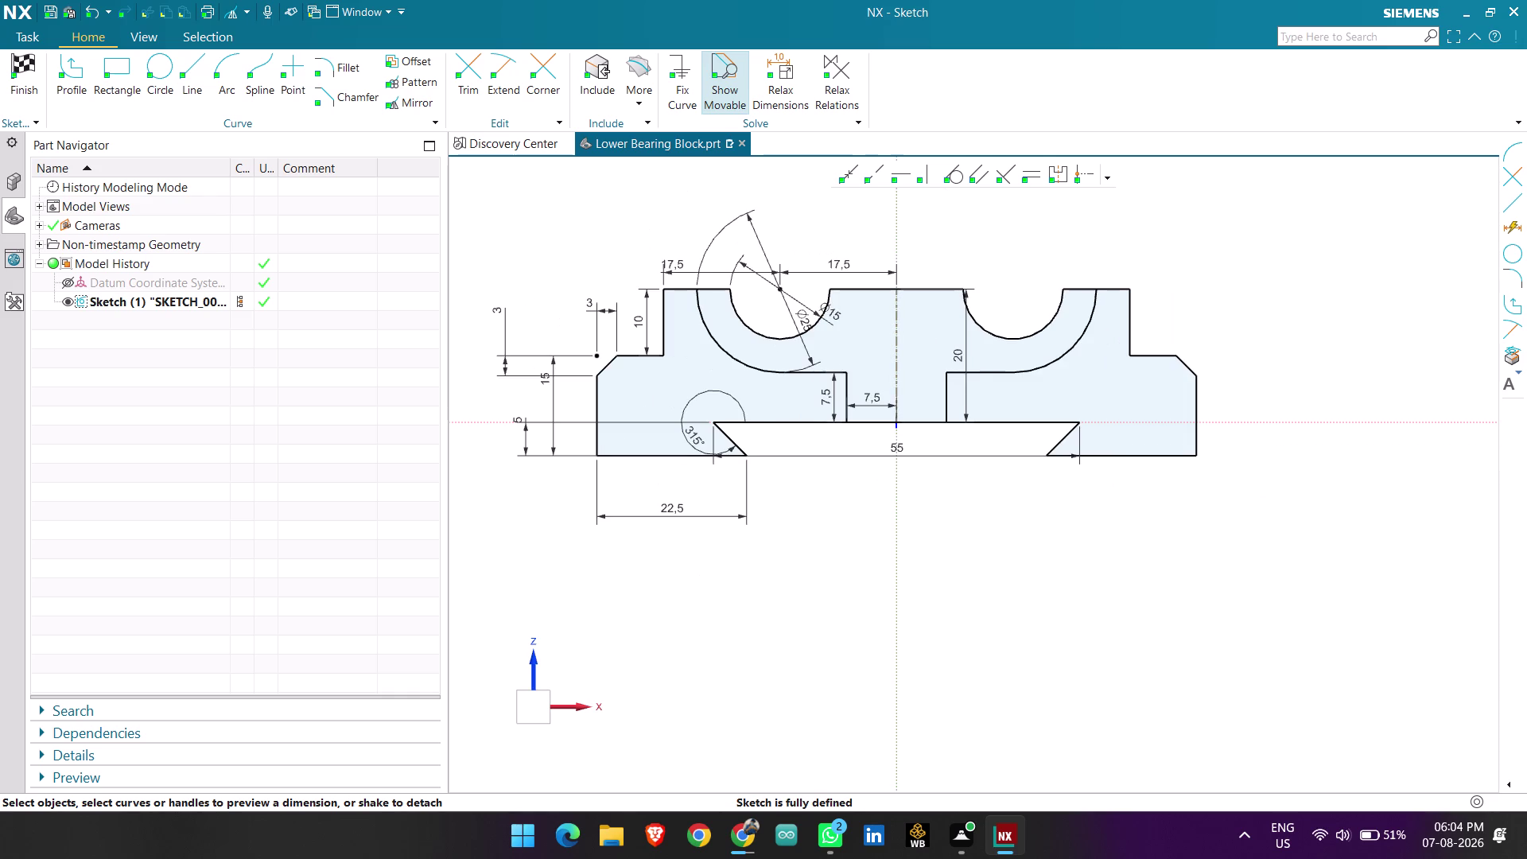
drag(548, 386, 547, 401)
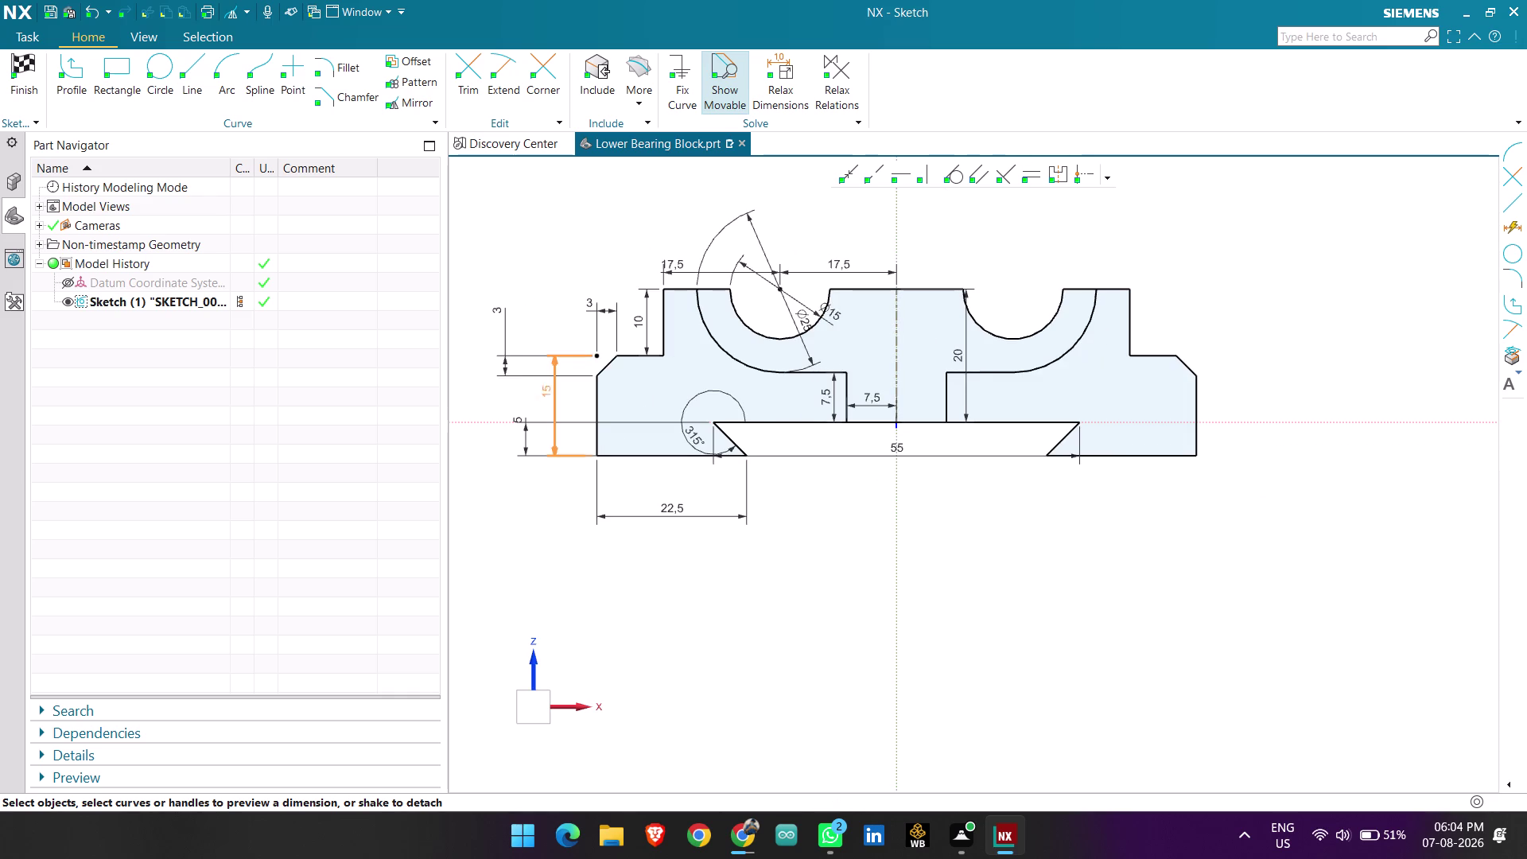
drag(546, 401, 546, 410)
scroll(up, 3)
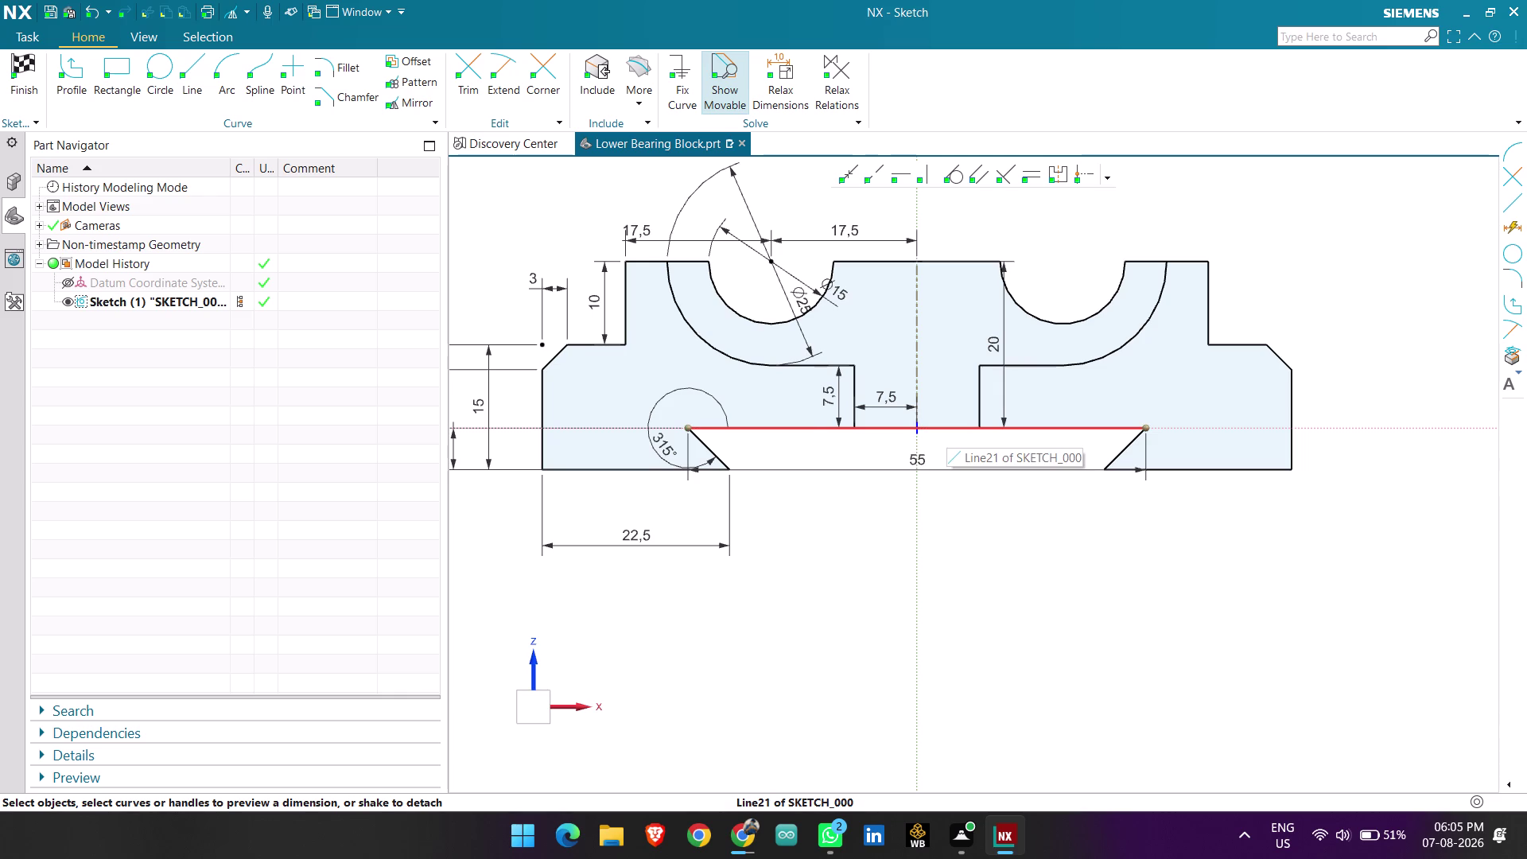
scroll(up, 3)
scroll(up, 3)
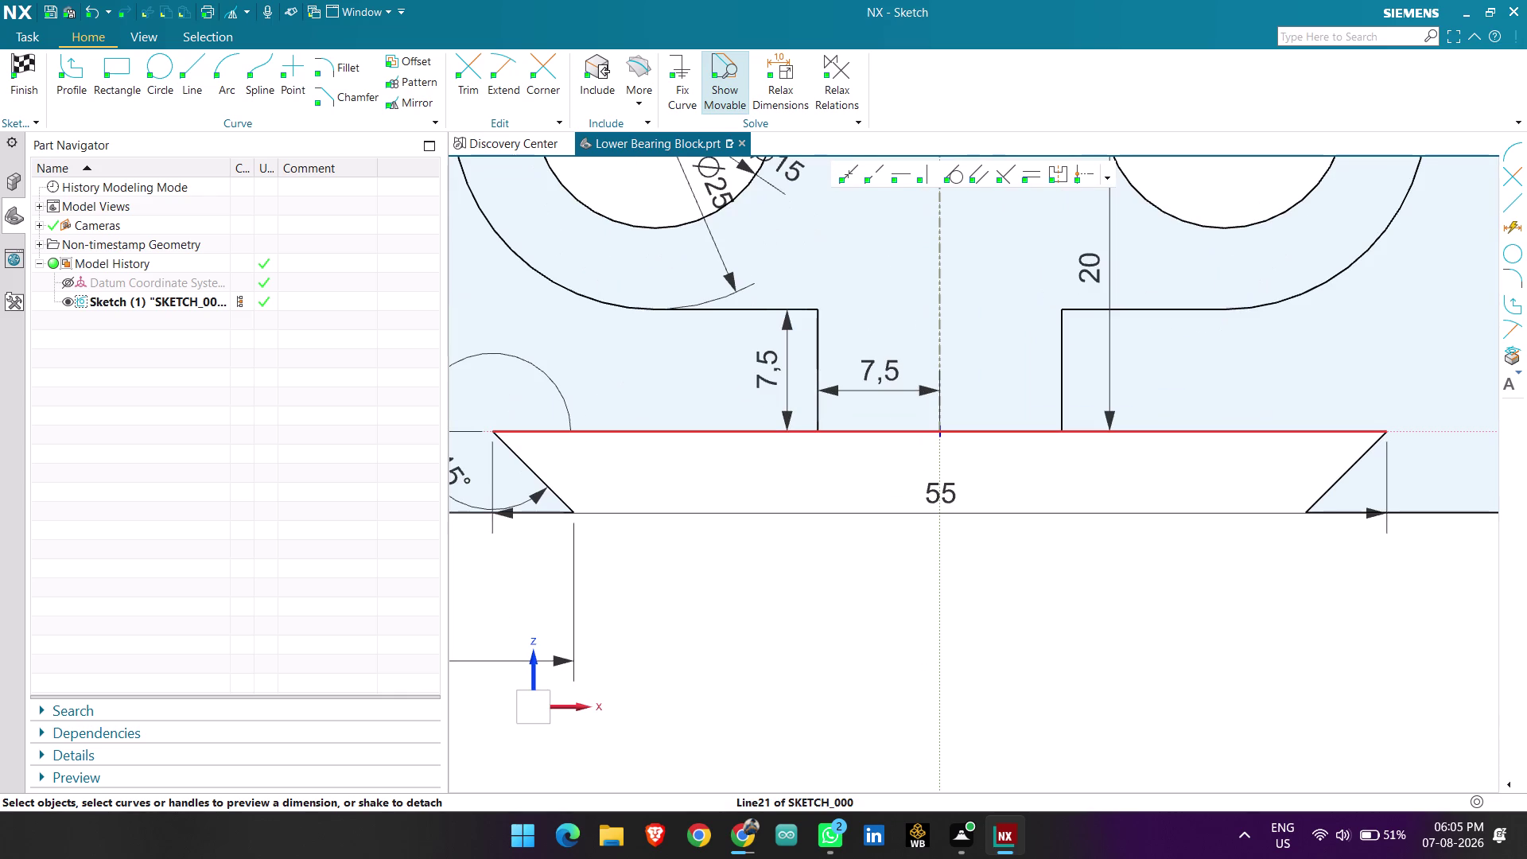
click(983, 430)
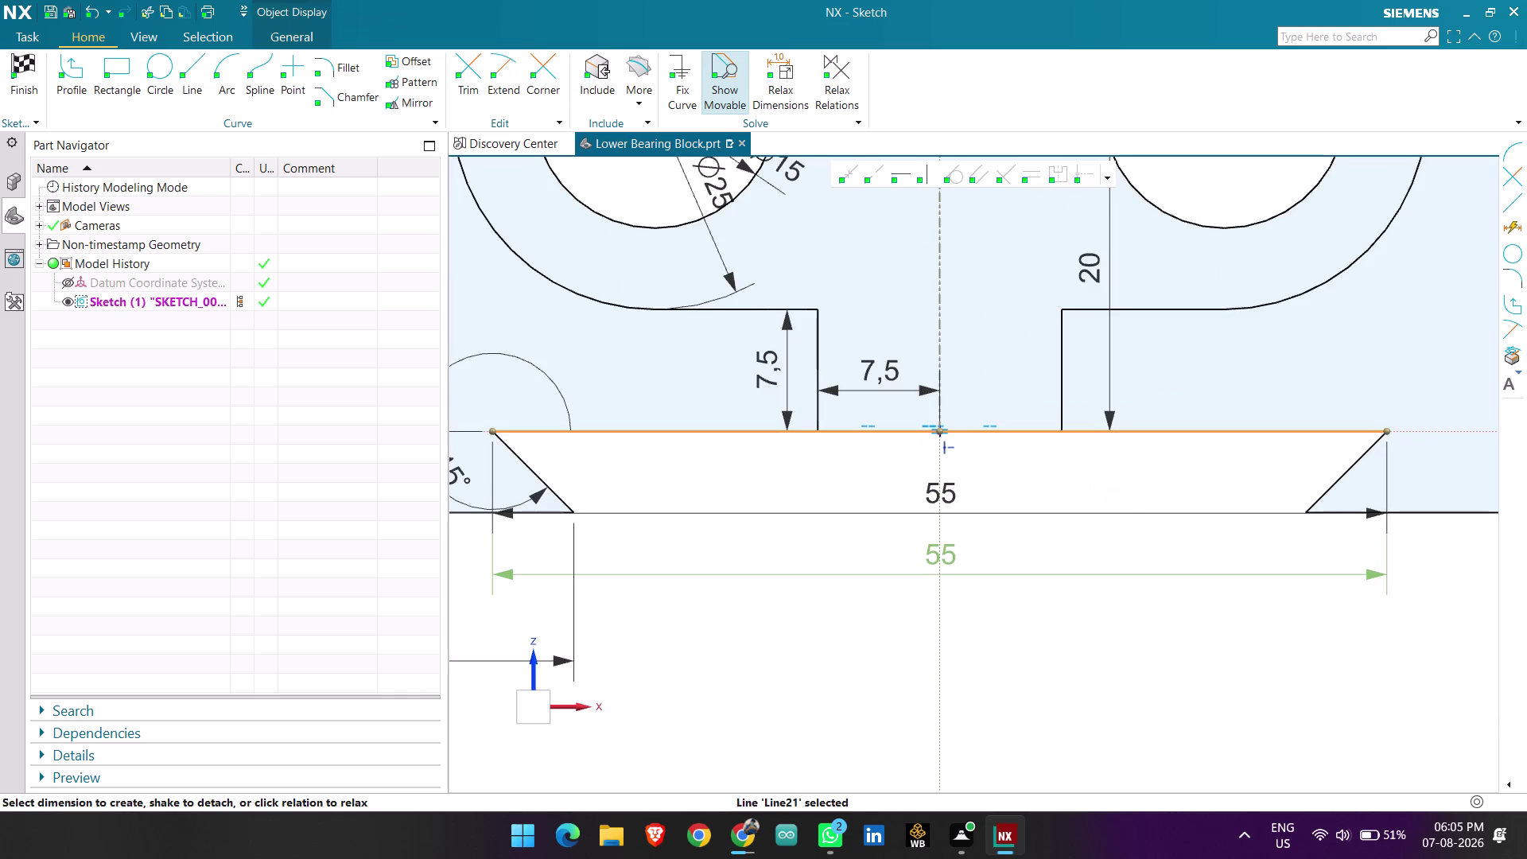
key(Delete)
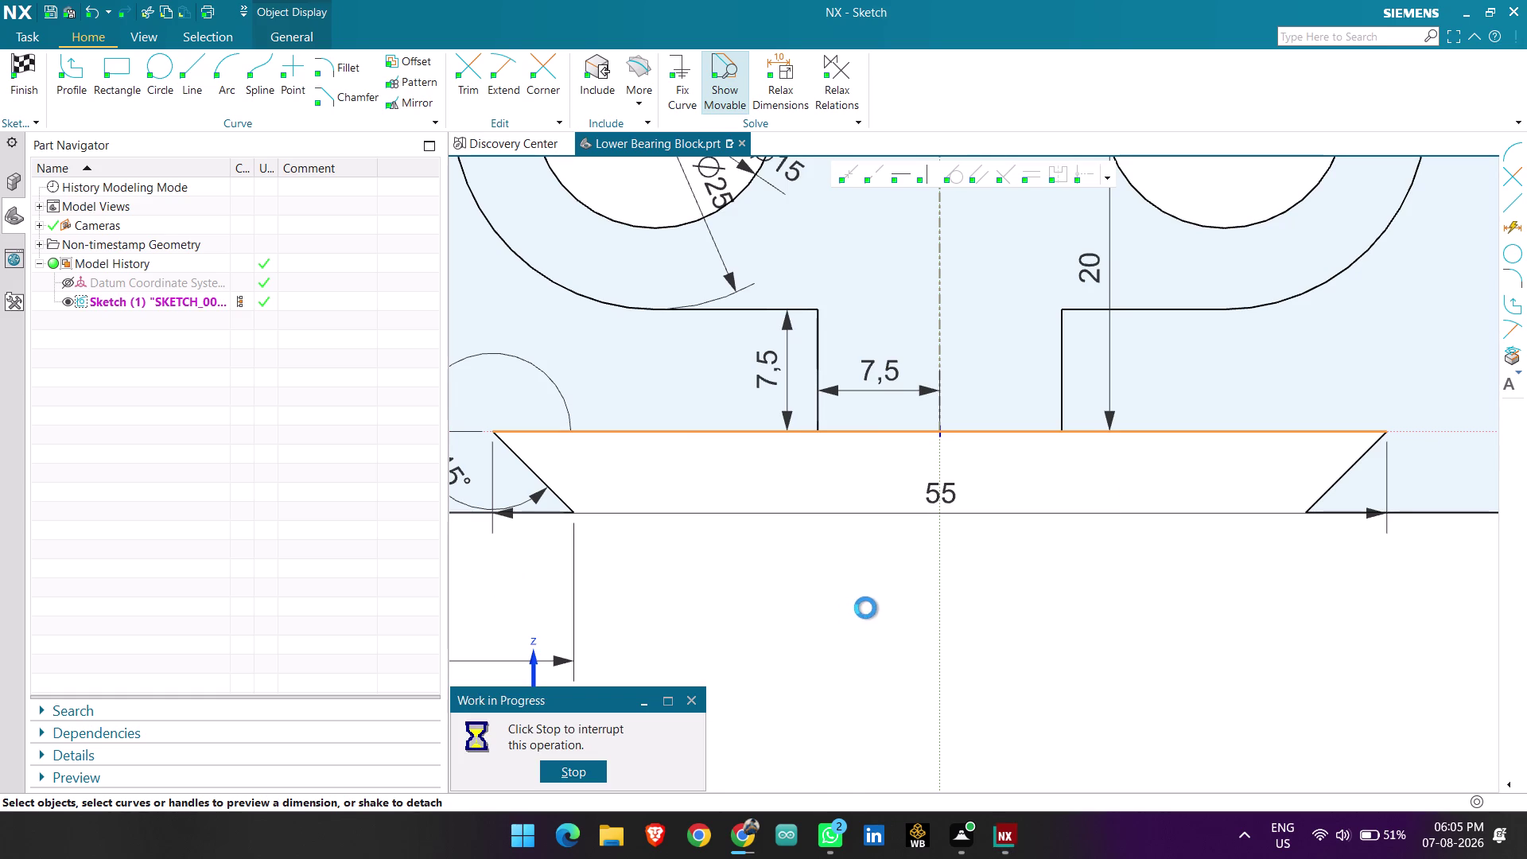
Delete the inner segments right of centre and the short bottom line with its 7,5 dimension.
click(1005, 433)
click(1147, 428)
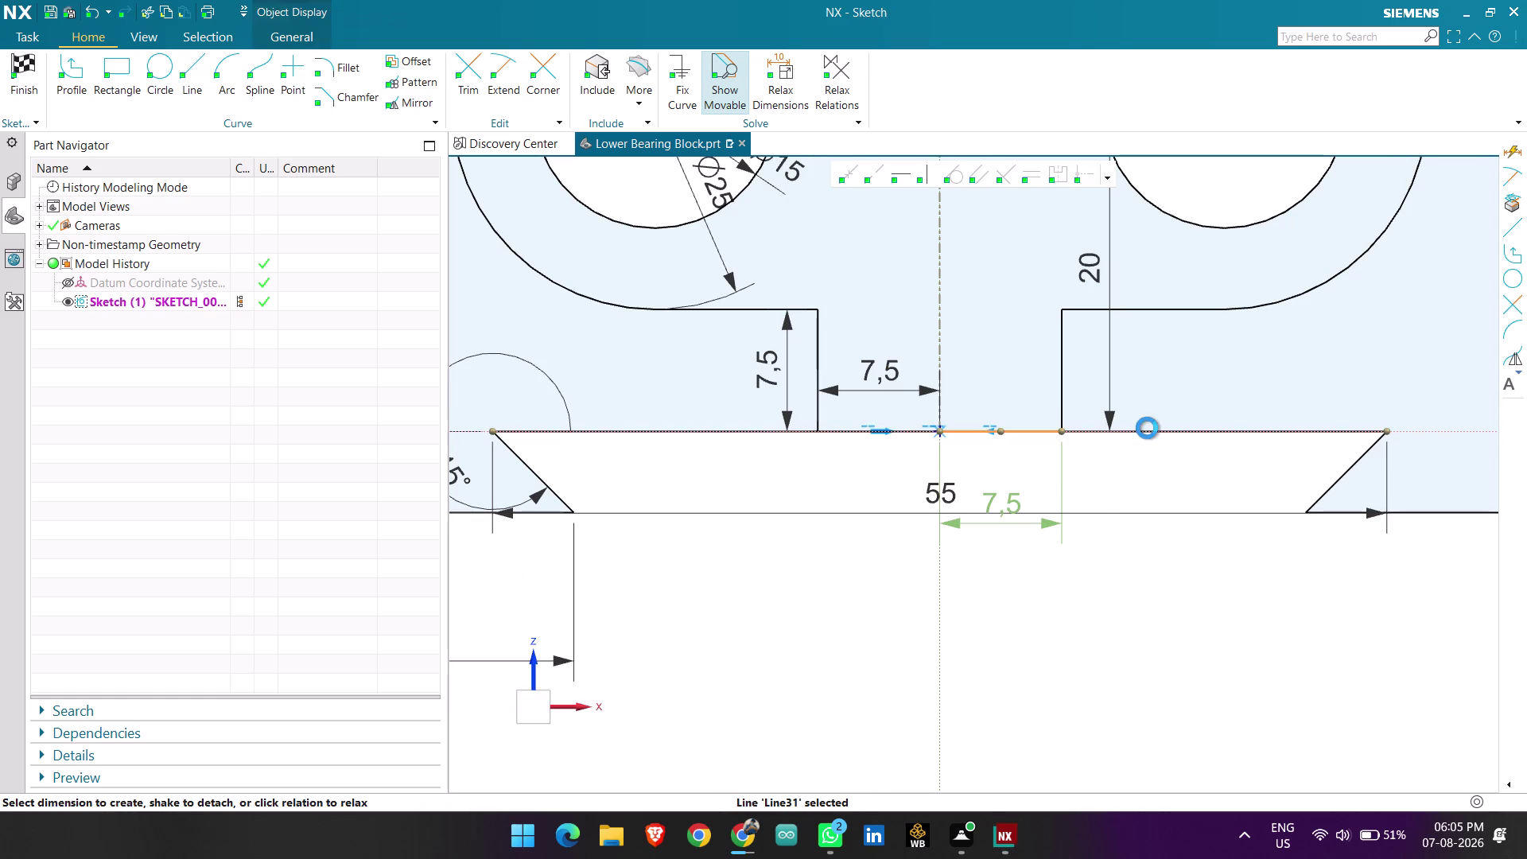
key(Delete)
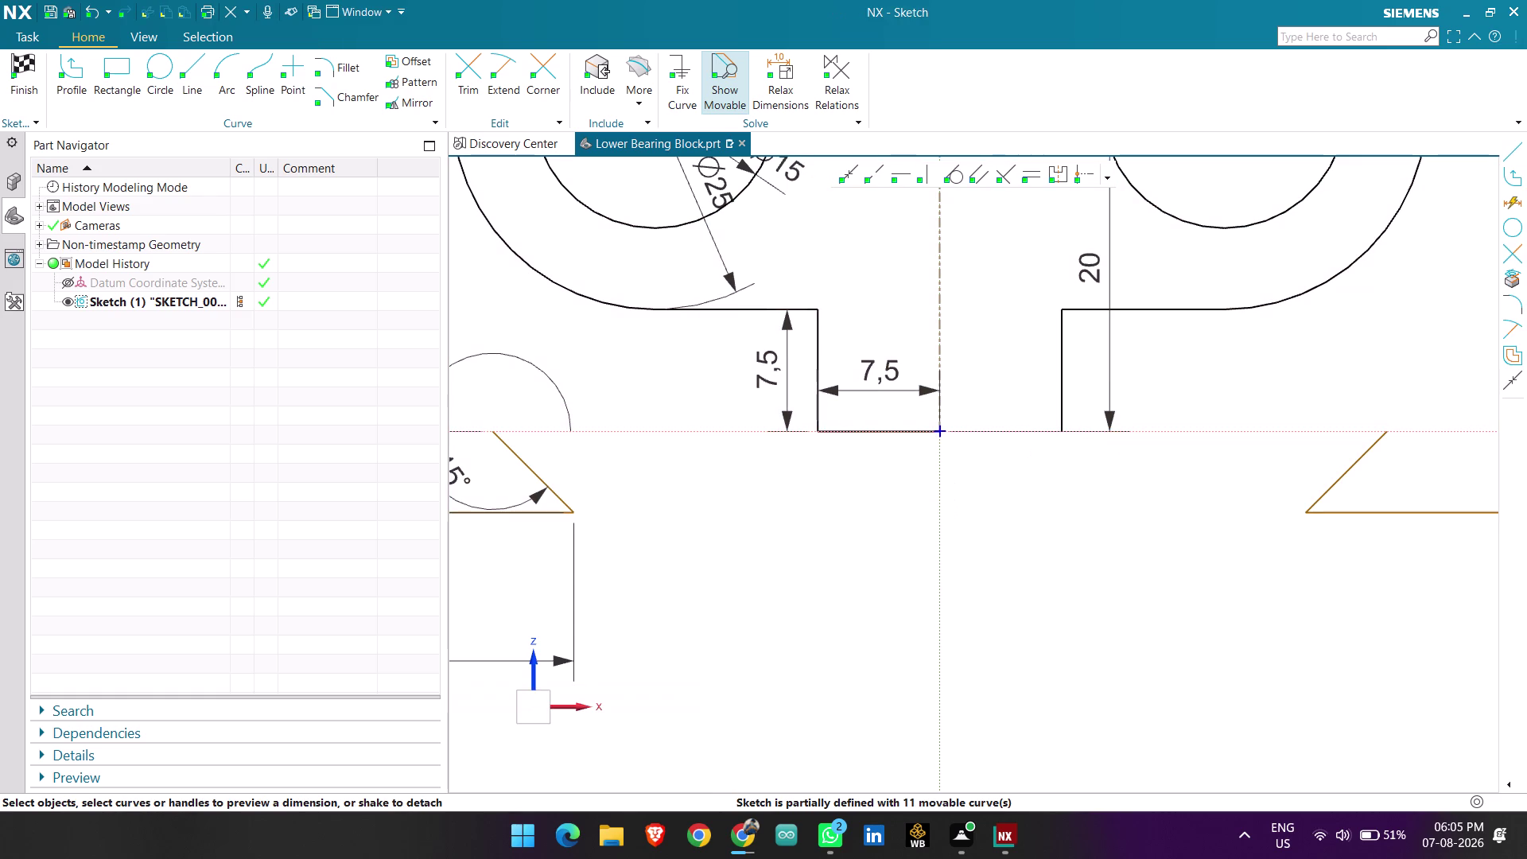
click(870, 430)
key(Delete)
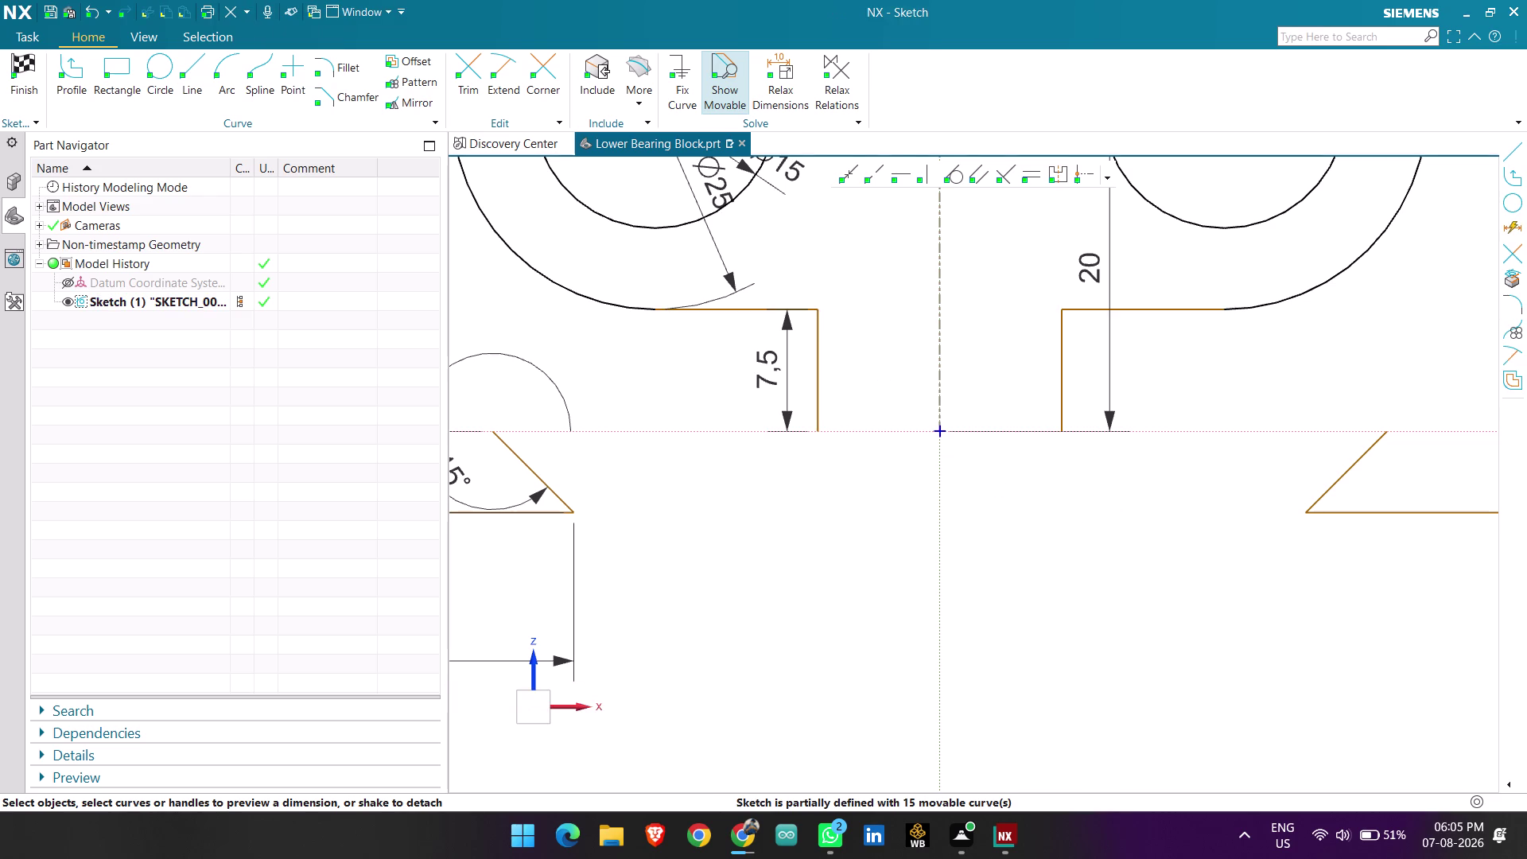
scroll(down, 3)
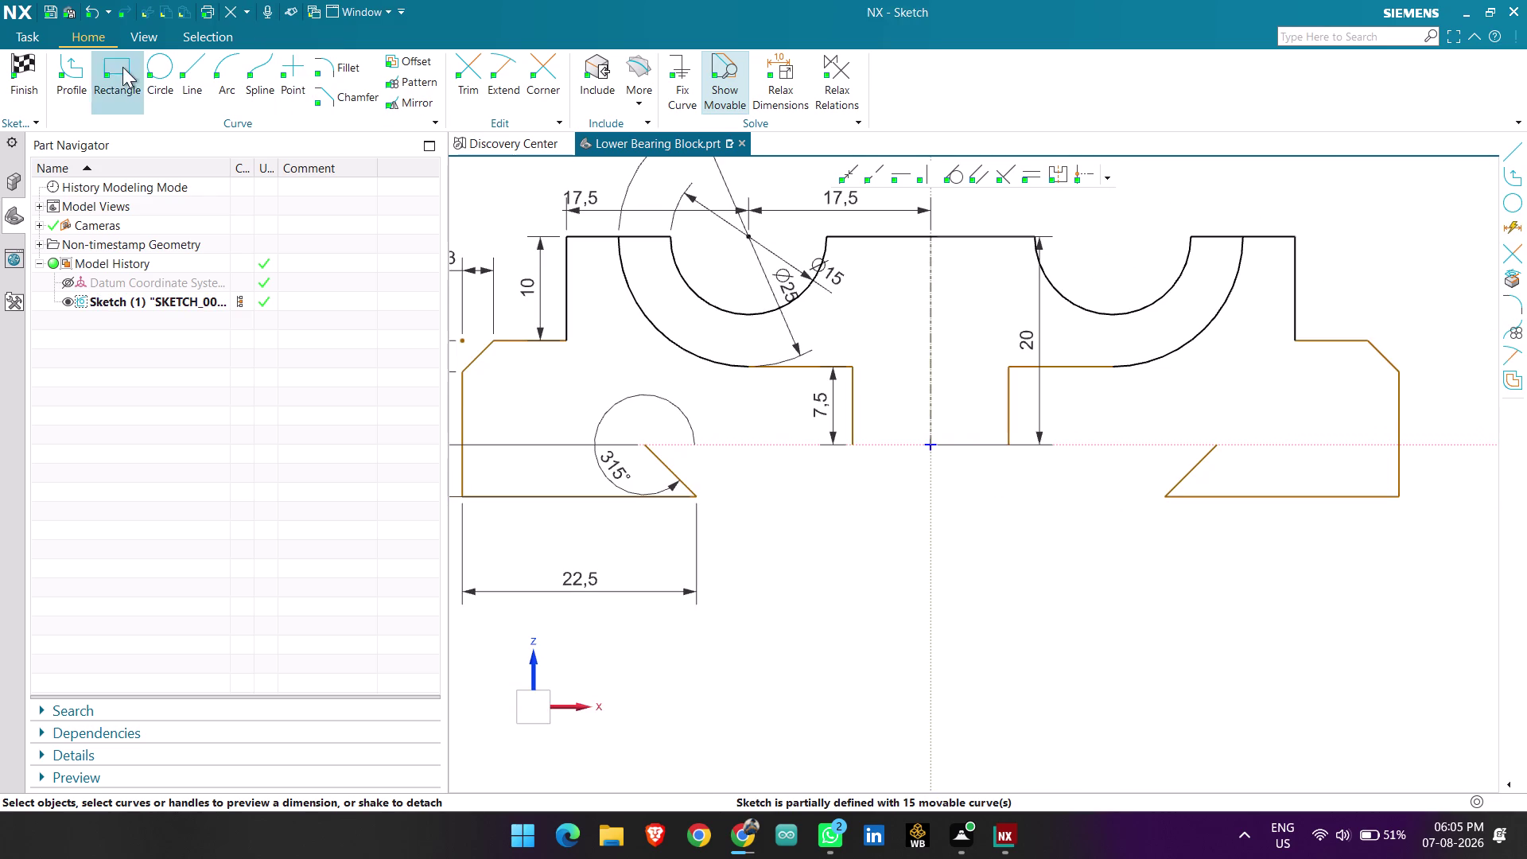
Draw connected bottom lines from the left notch through the centreline to the right notch.
click(74, 63)
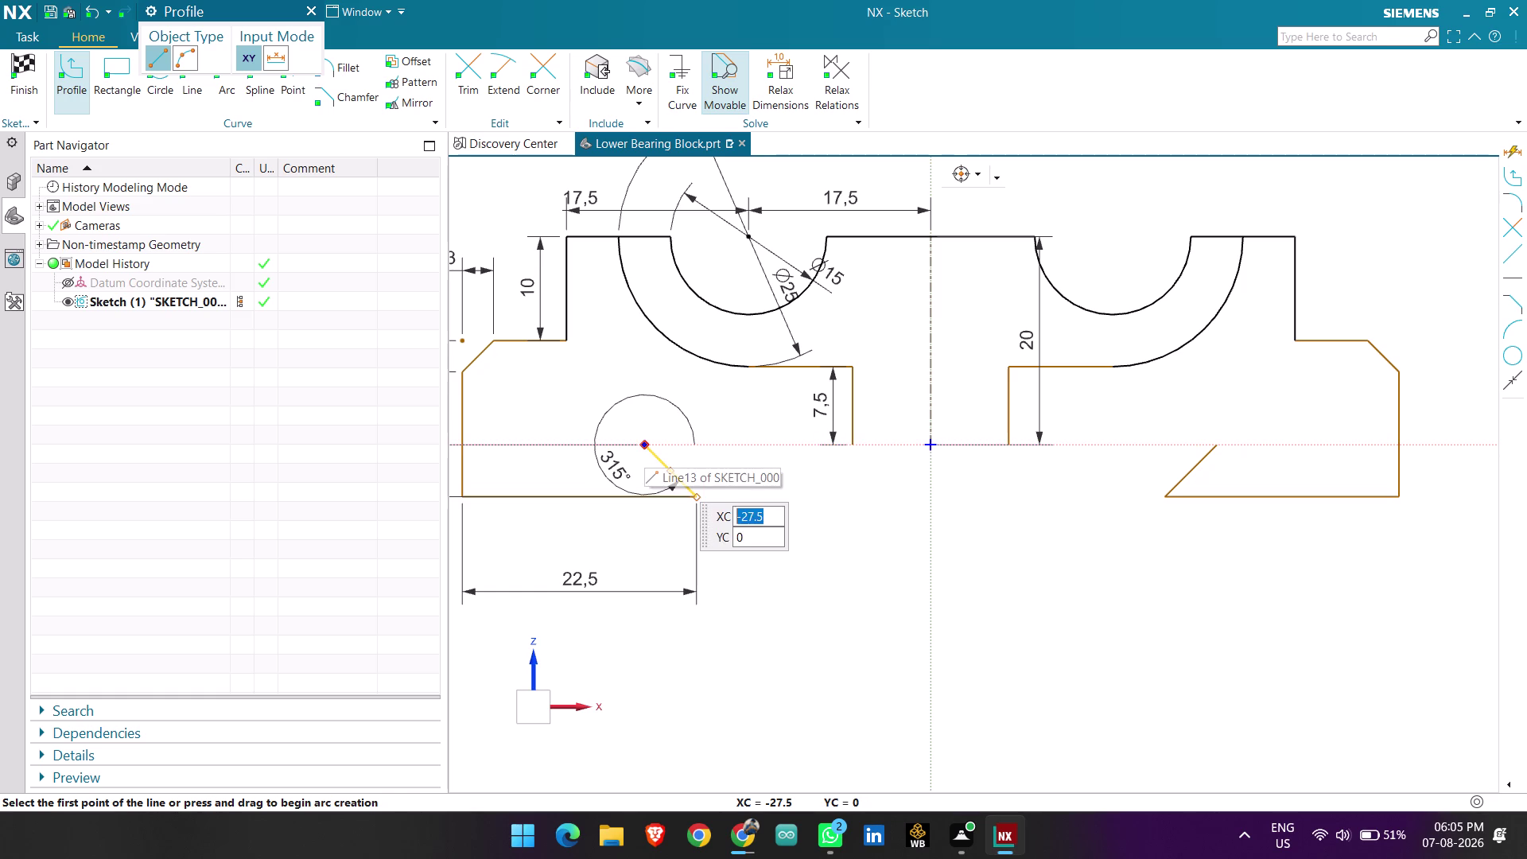
click(644, 446)
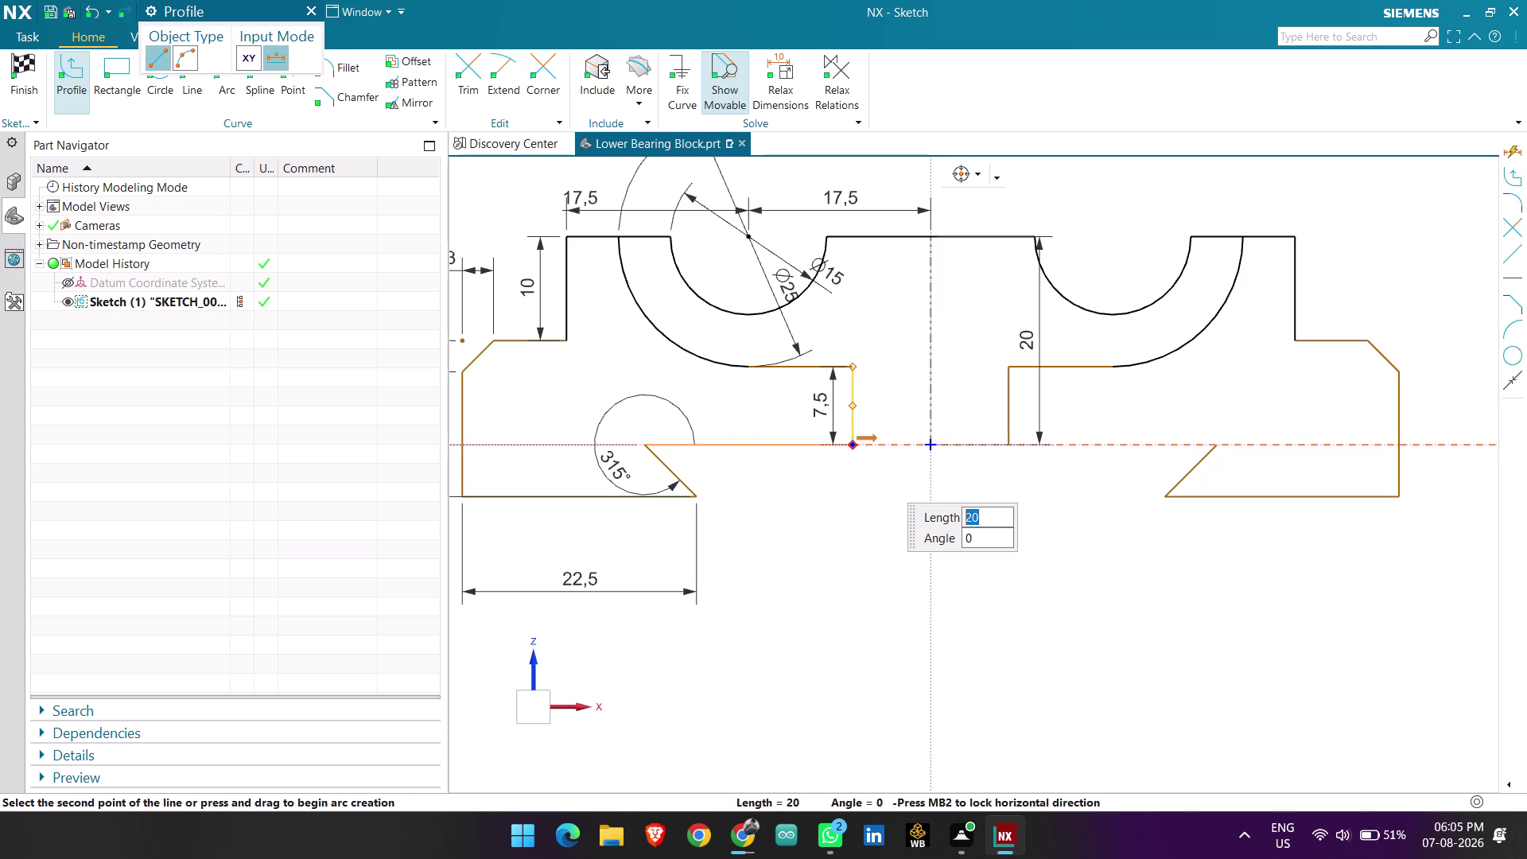
click(852, 447)
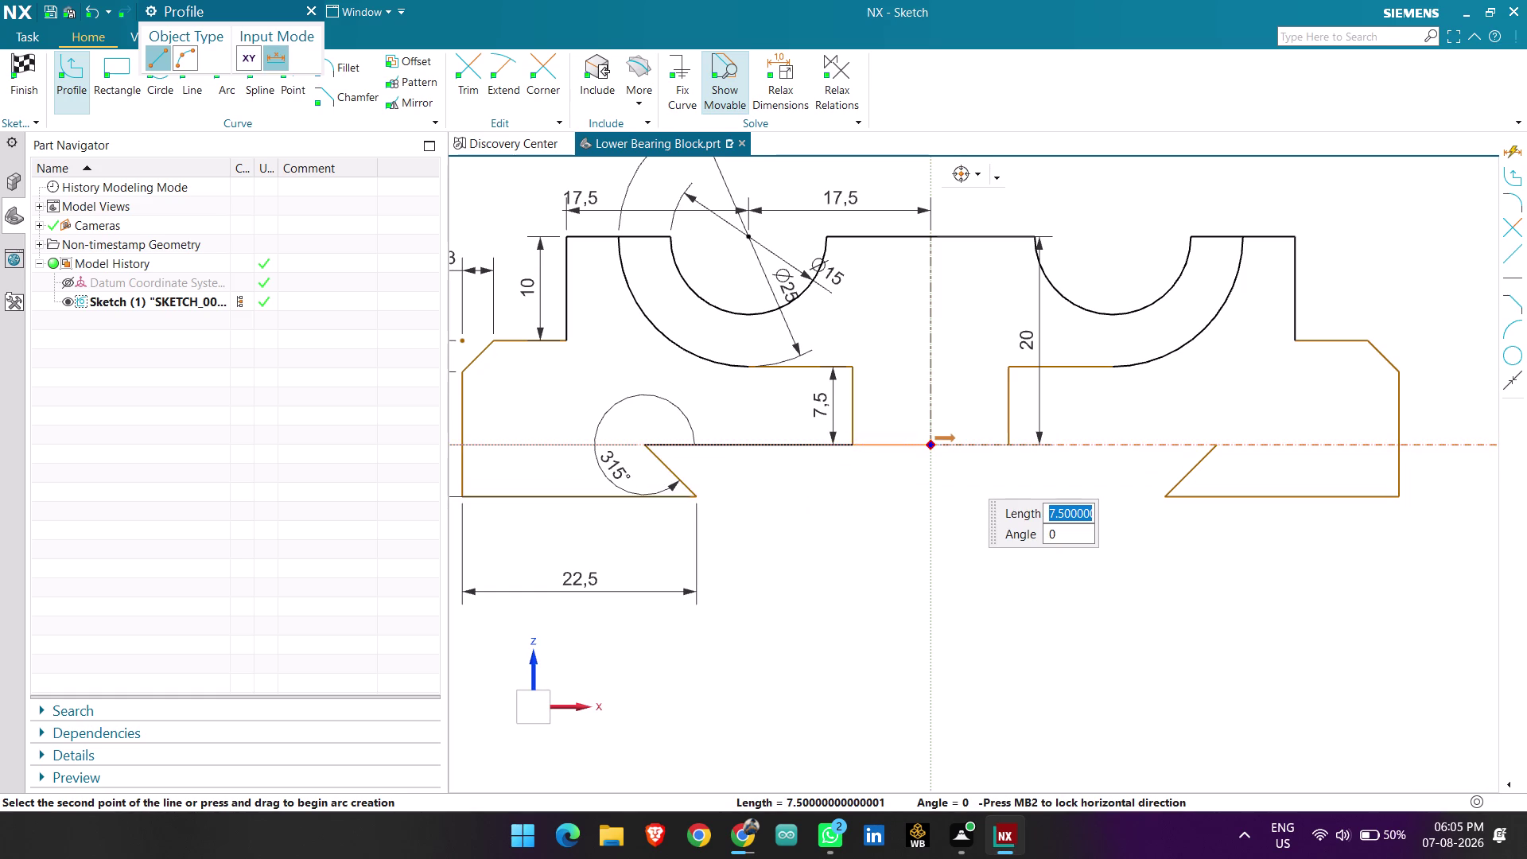
click(933, 443)
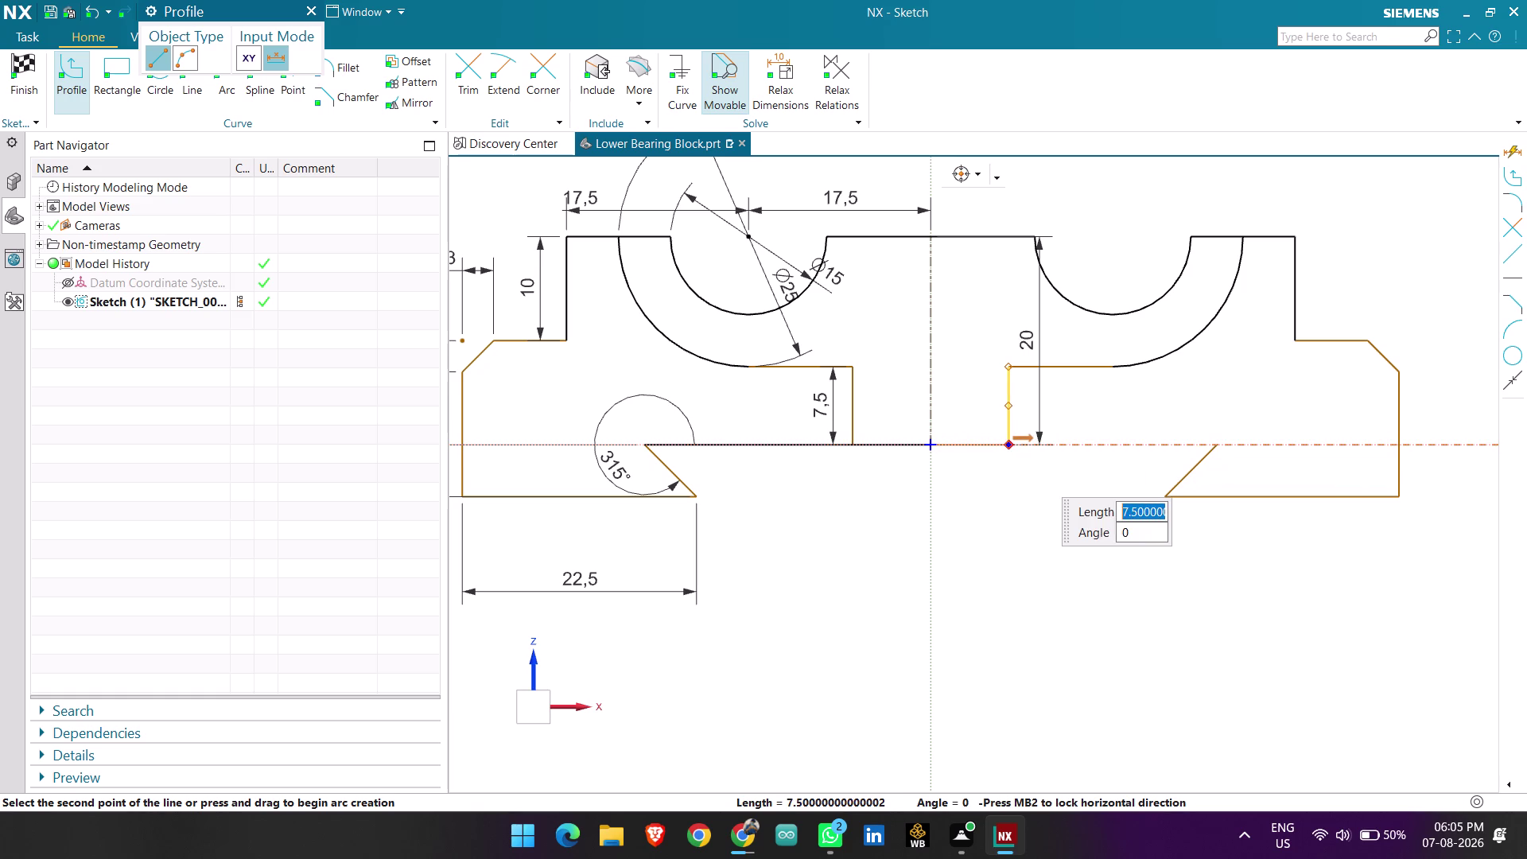
click(1006, 441)
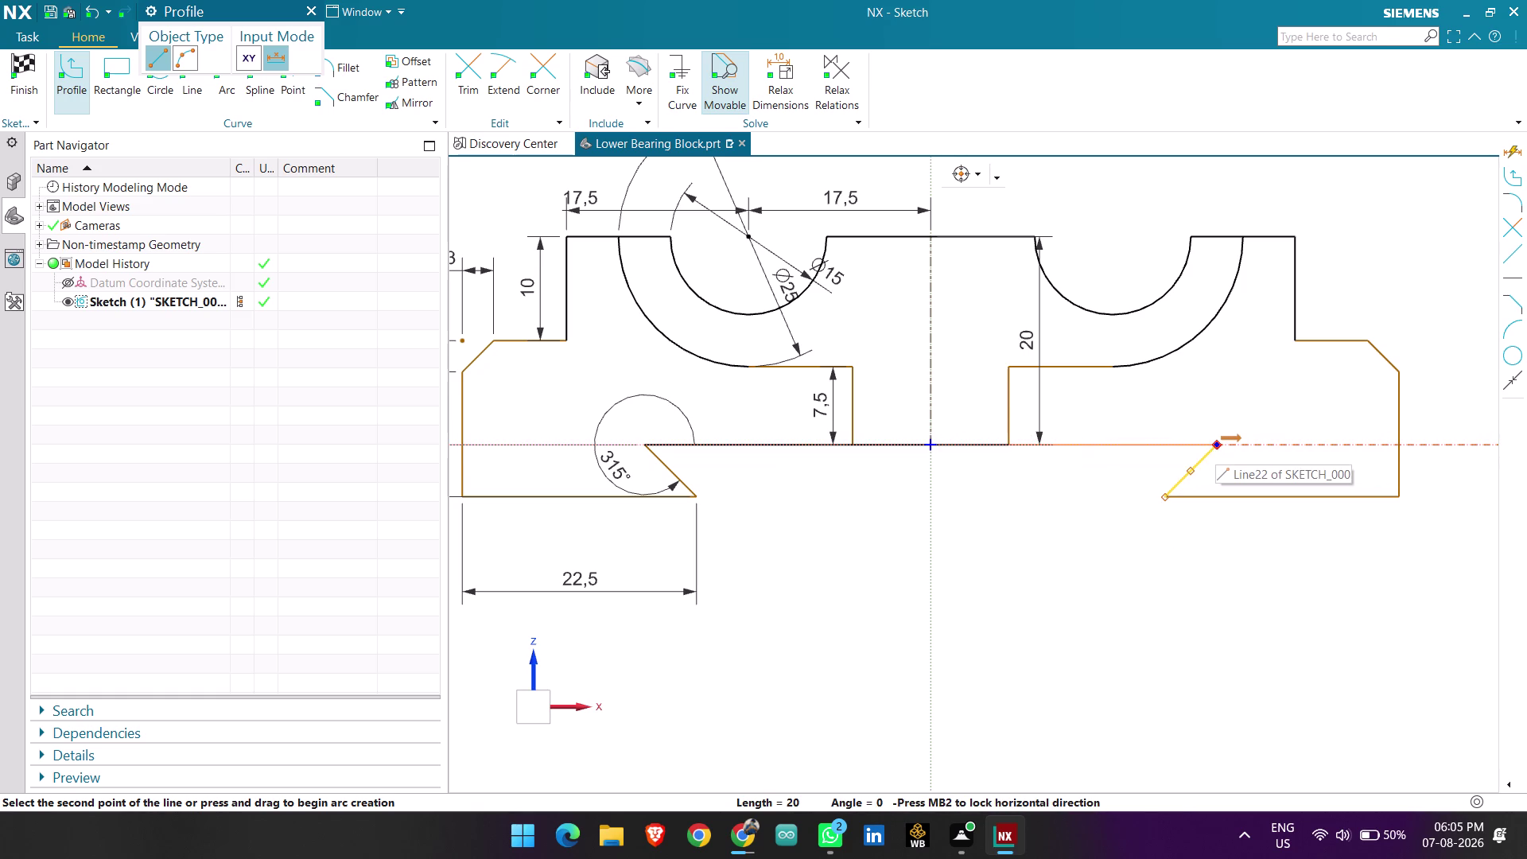
click(1215, 446)
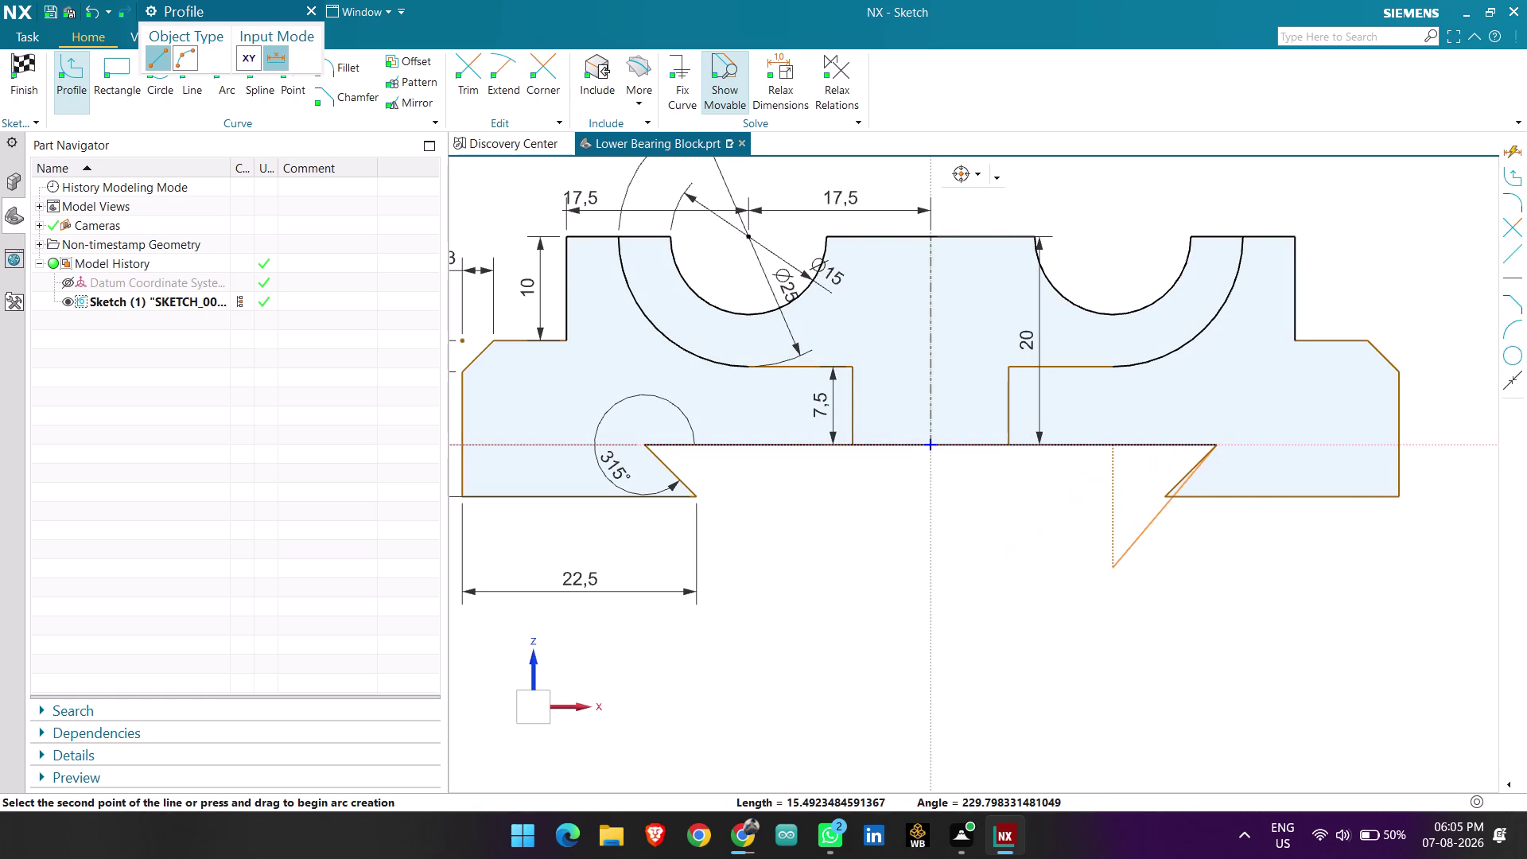
key(Escape)
scroll(down, 3)
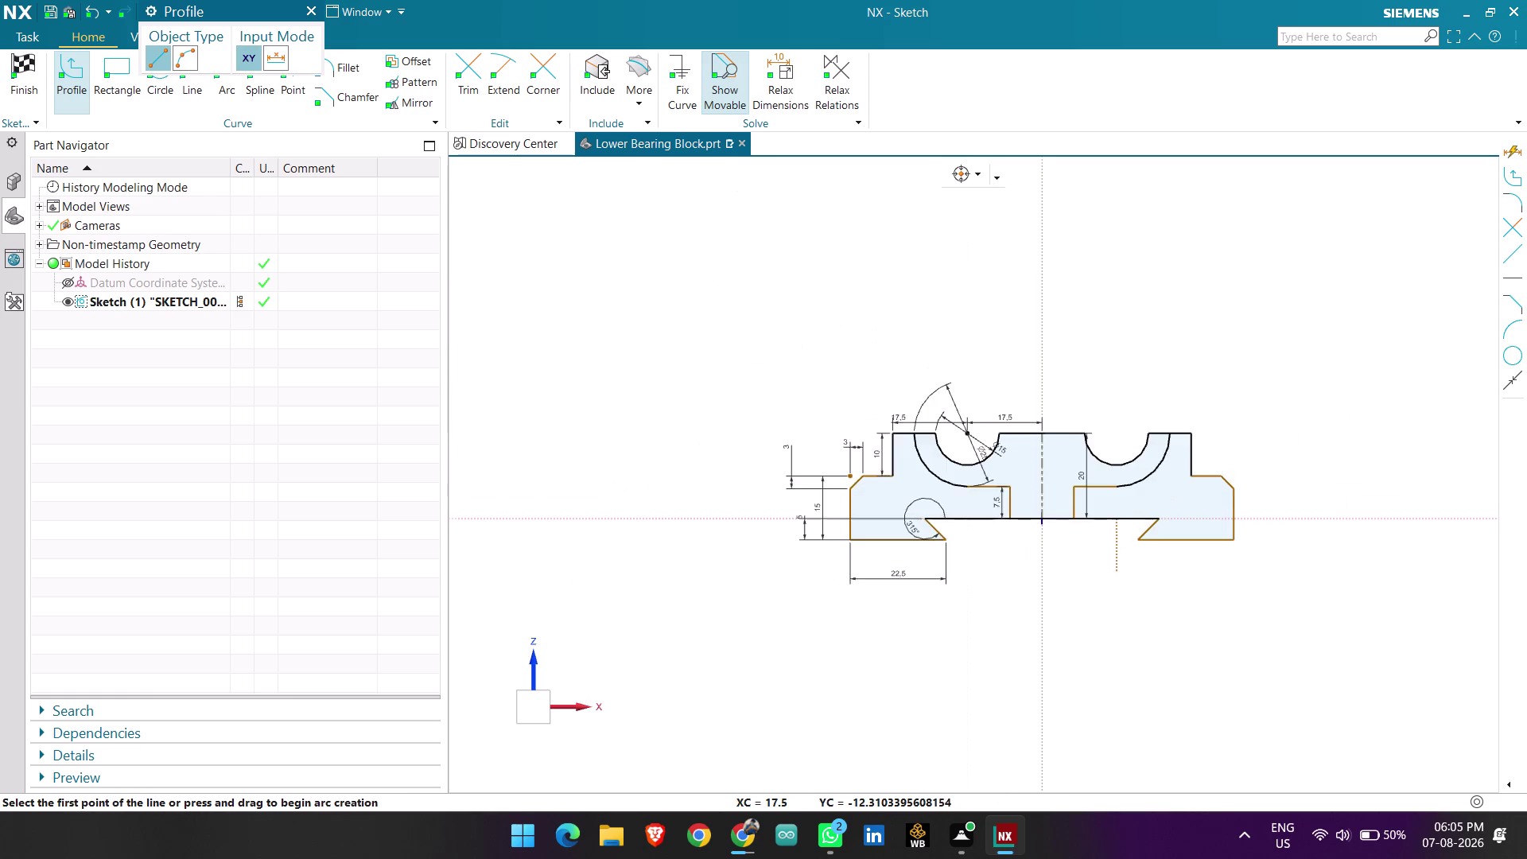
scroll(up, 3)
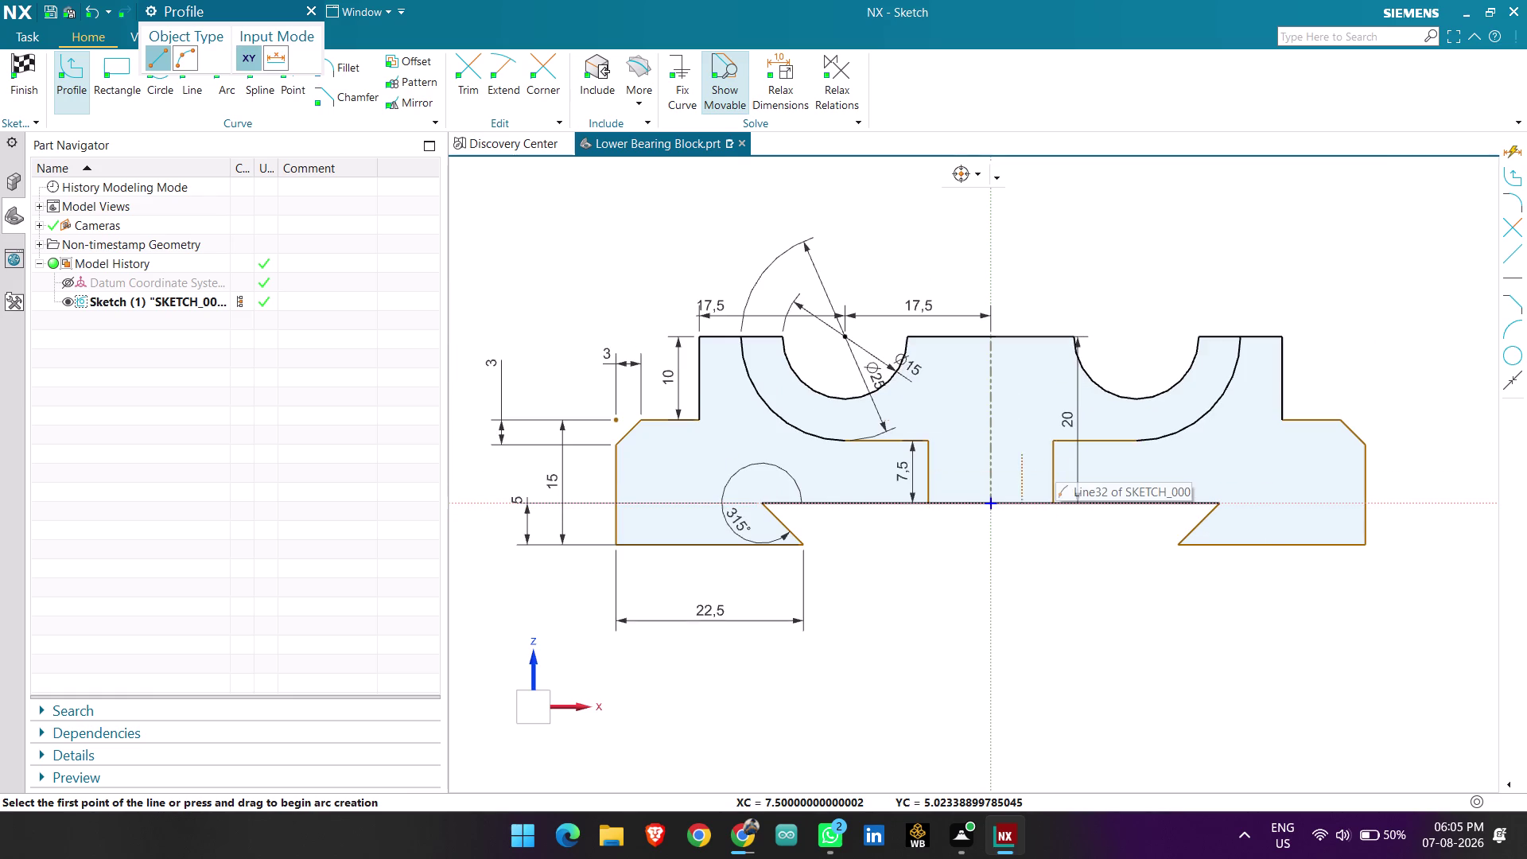
key(Escape)
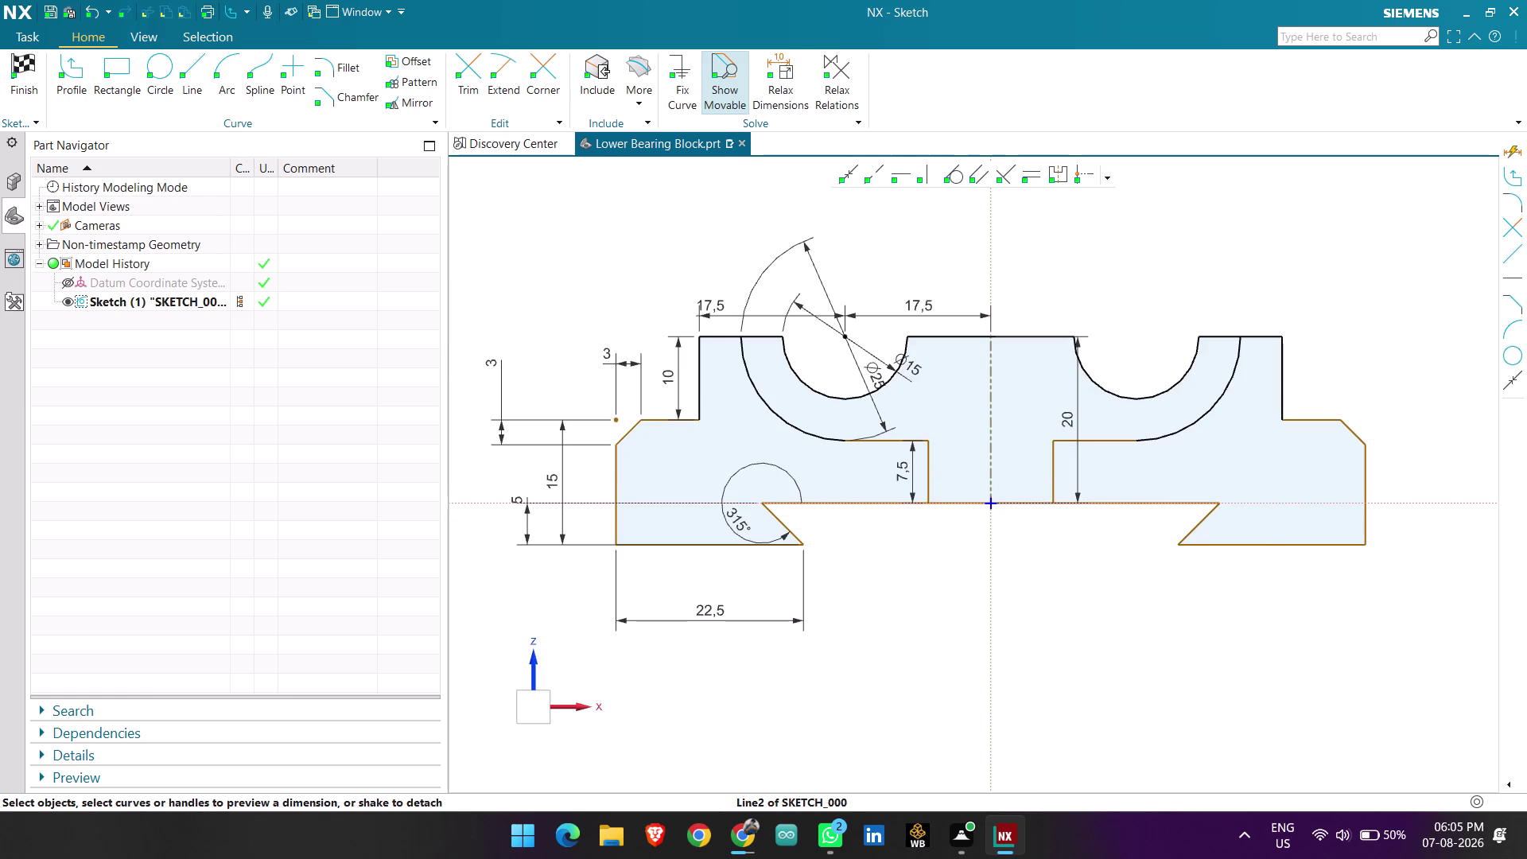
Dimension the right step with a 10 width and a 20 bottom dimension.
click(1083, 438)
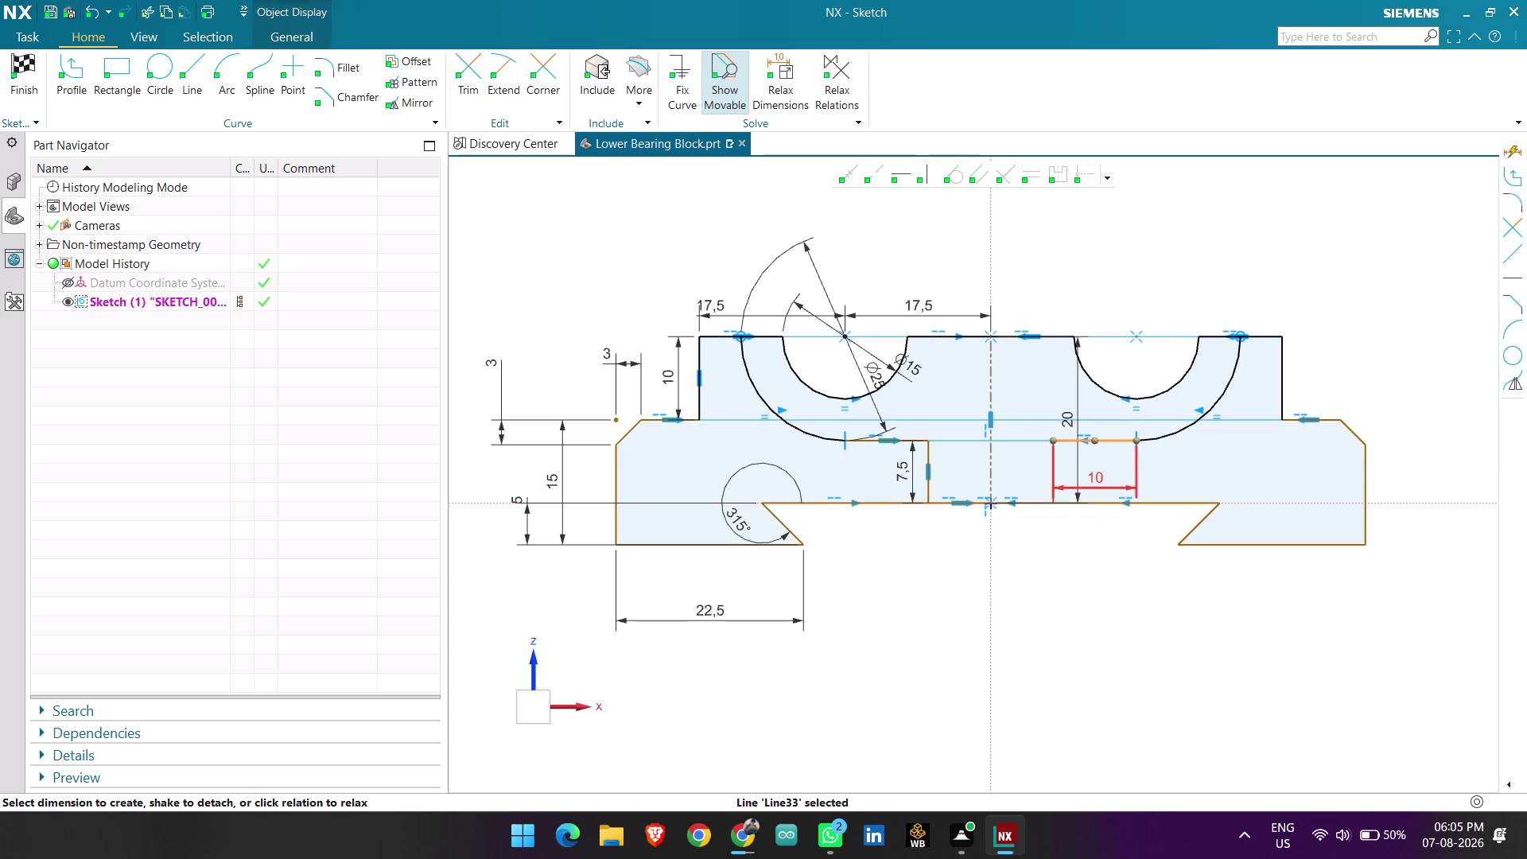
click(1099, 480)
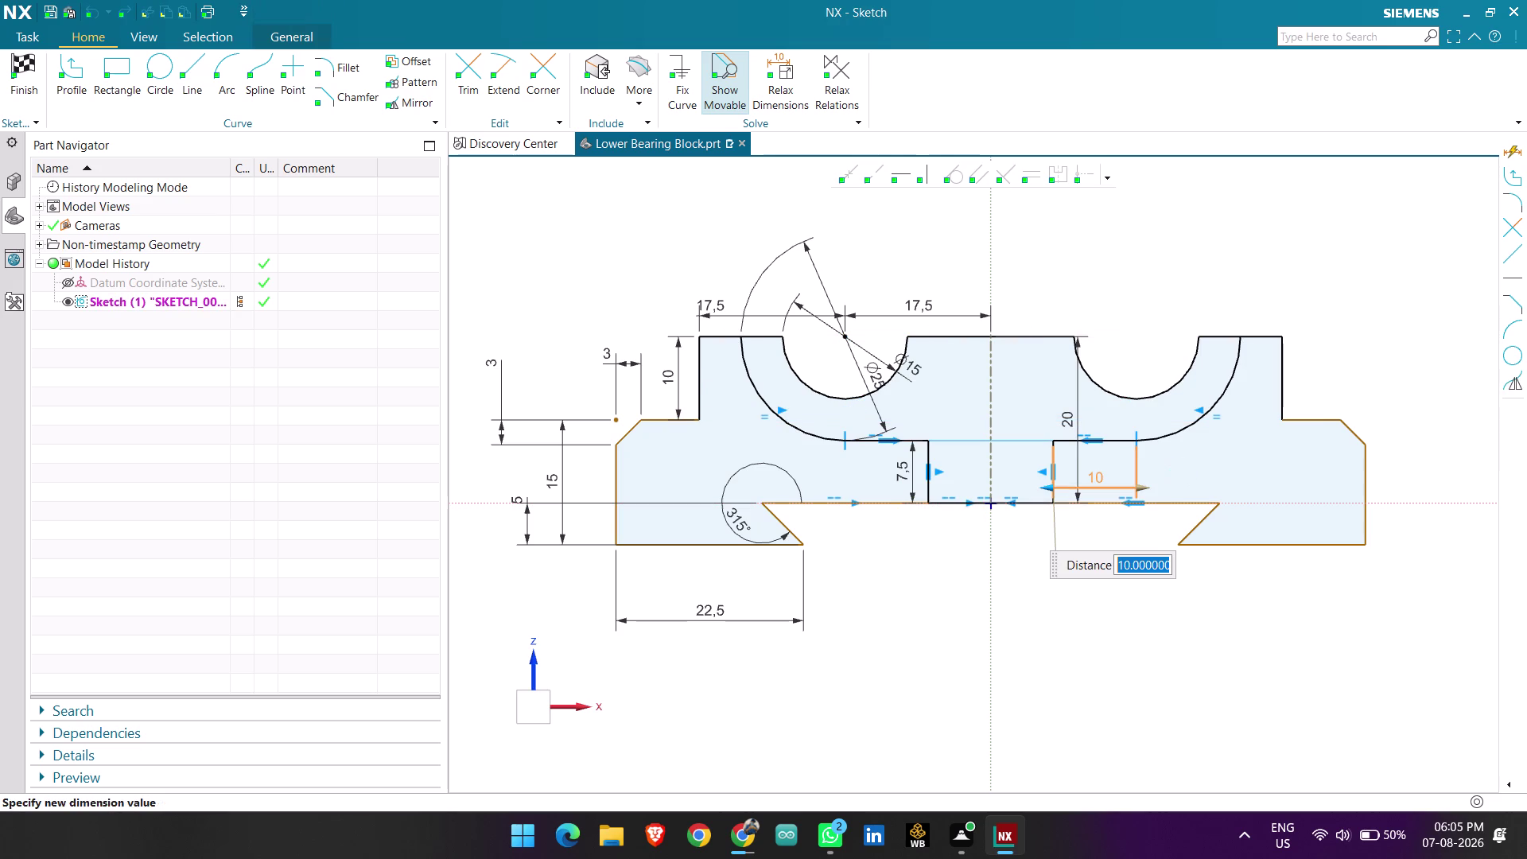
middle_click(1094, 545)
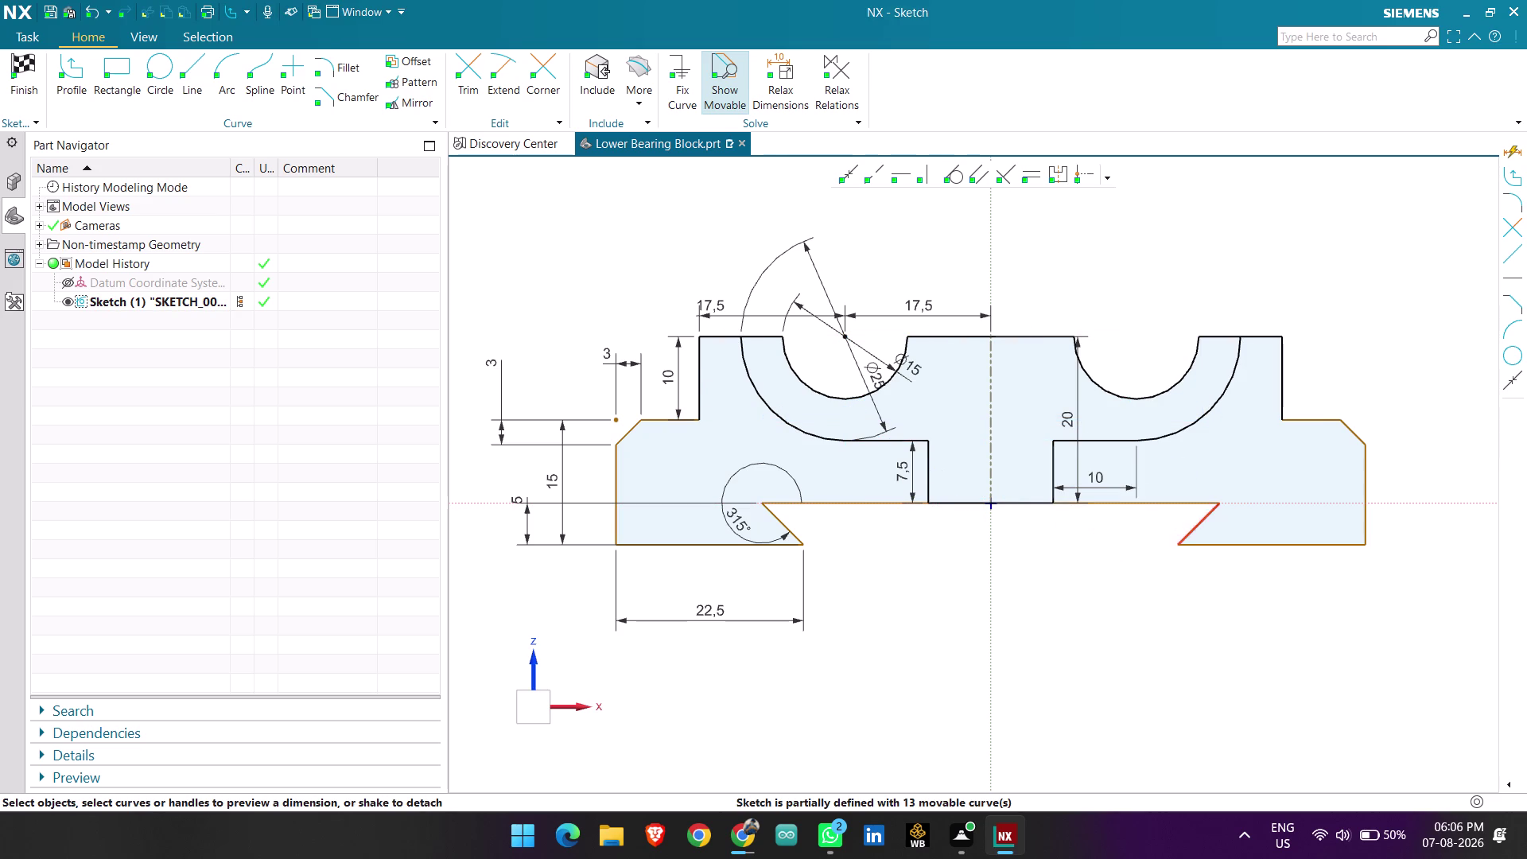
click(1140, 505)
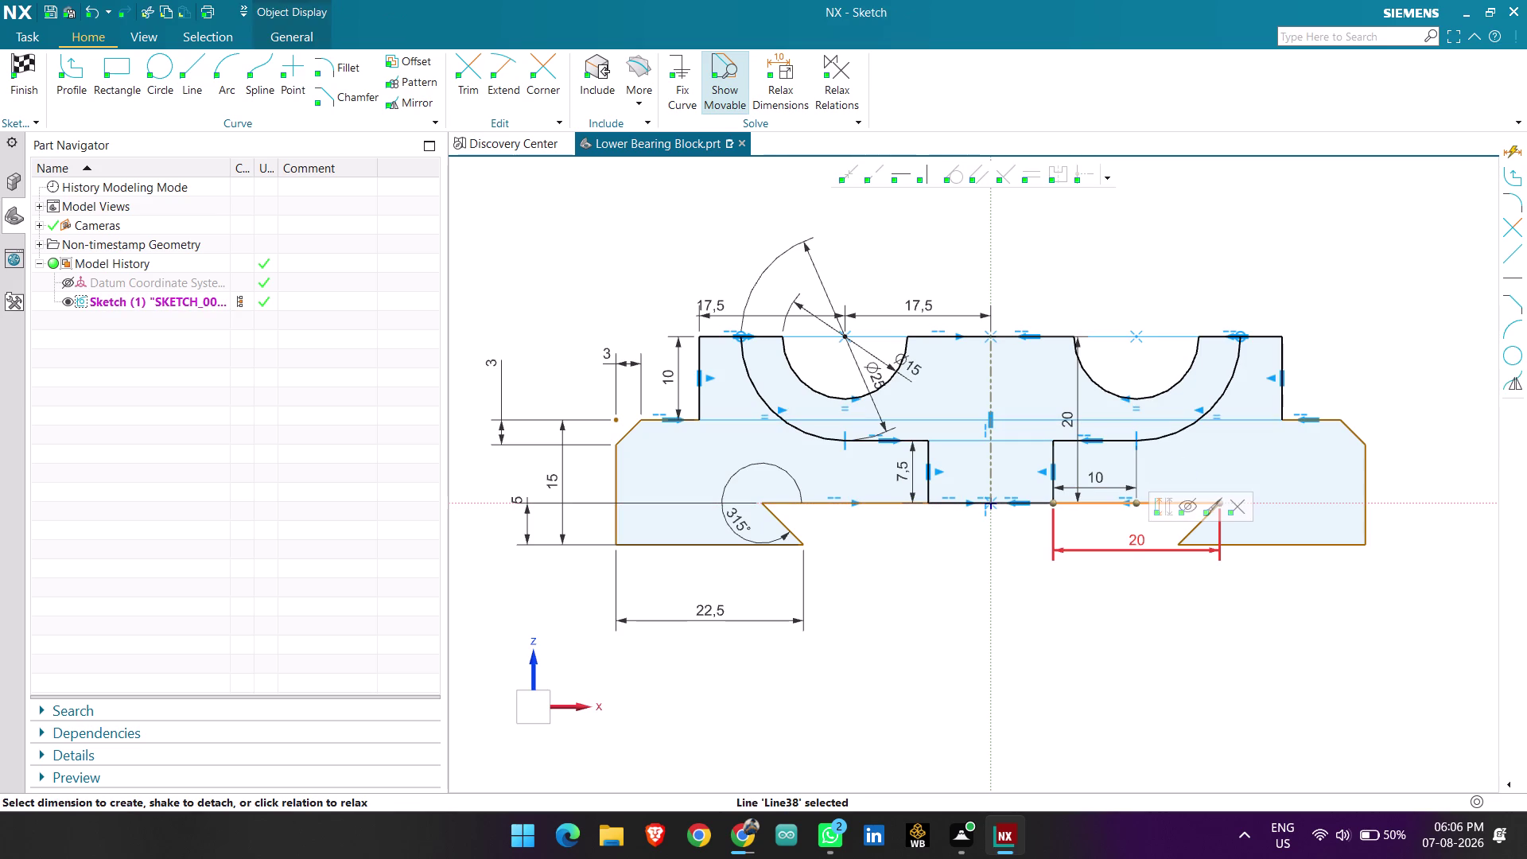
click(1134, 546)
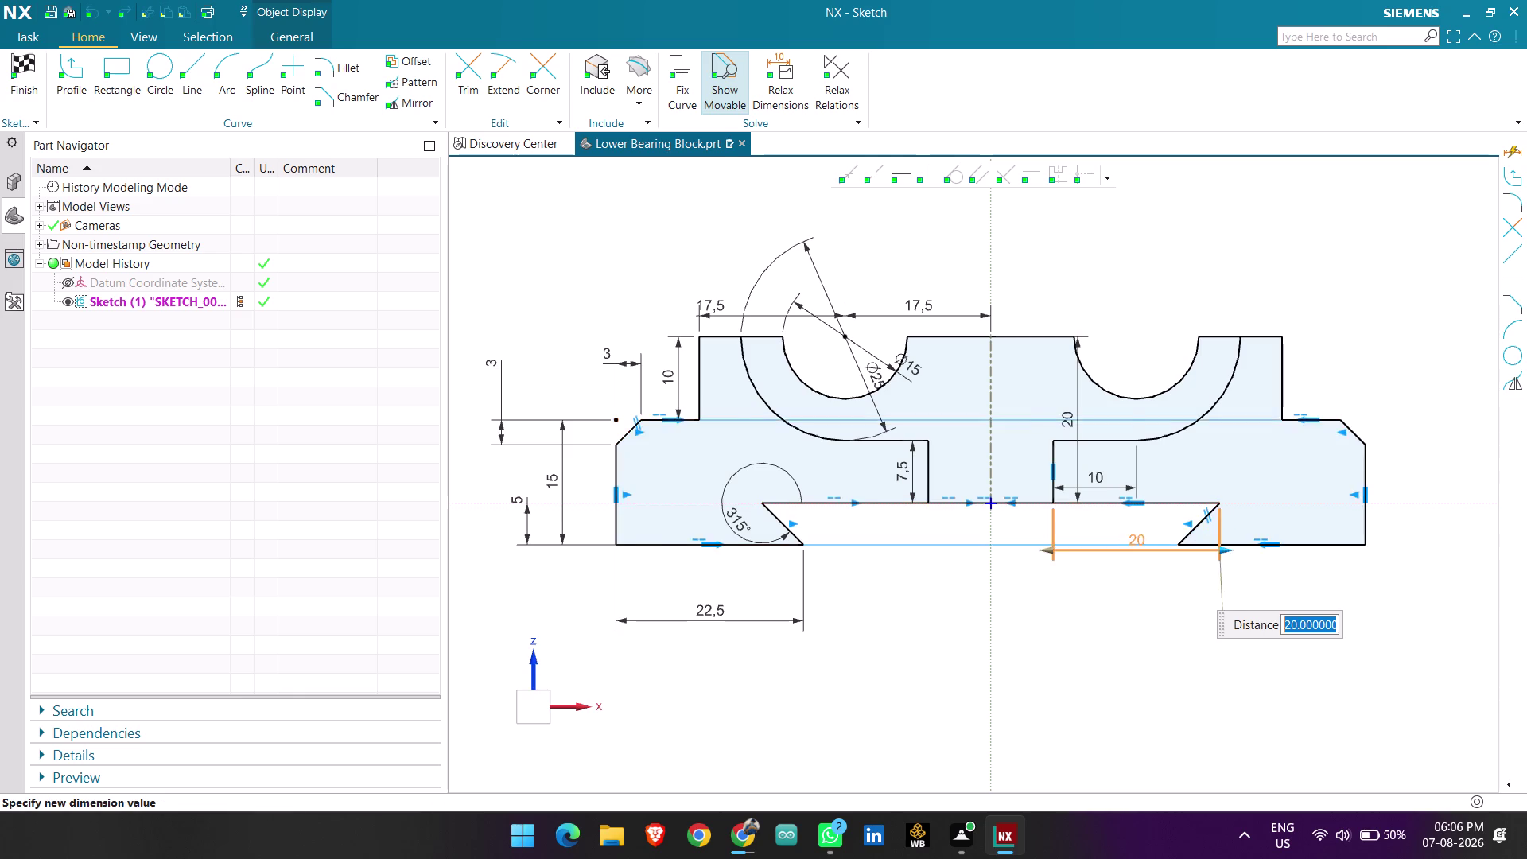
scroll(up, 3)
scroll(down, 3)
middle_click(1368, 576)
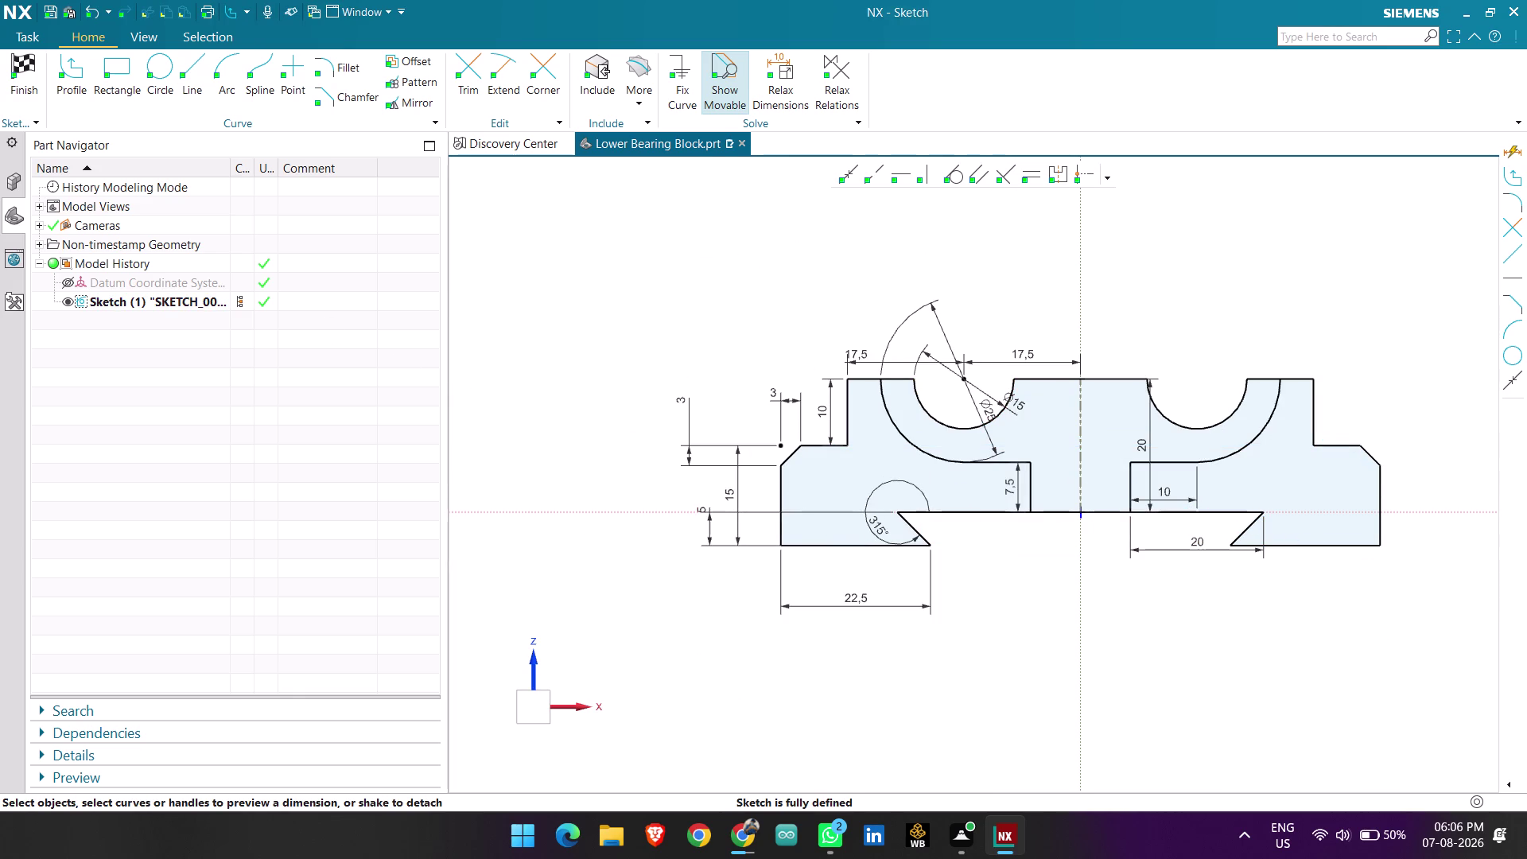
Delete the top edge between the two bearing halves.
click(1065, 381)
key(Delete)
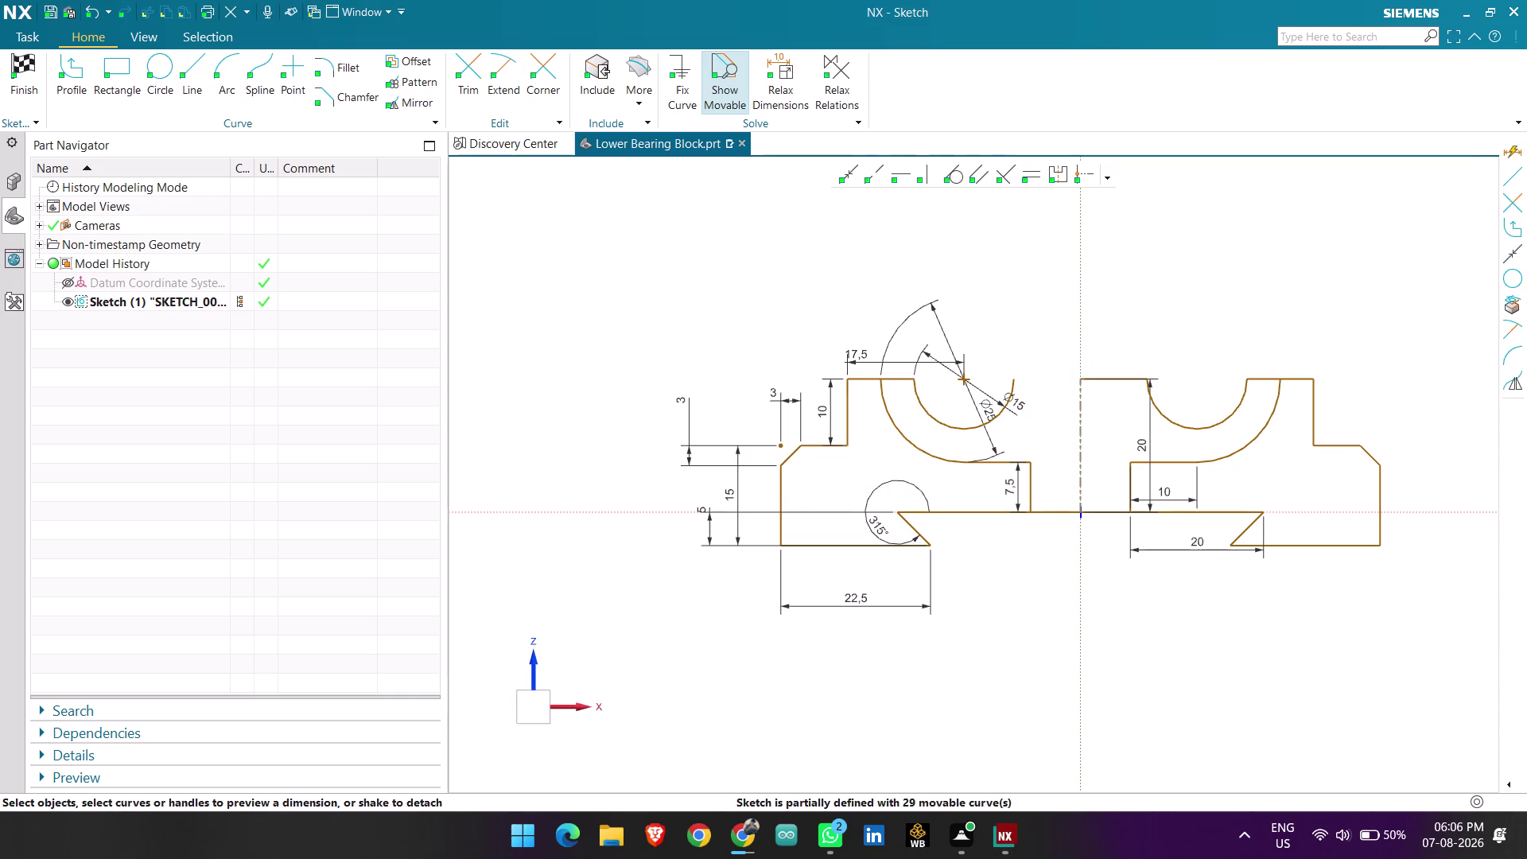
click(506, 67)
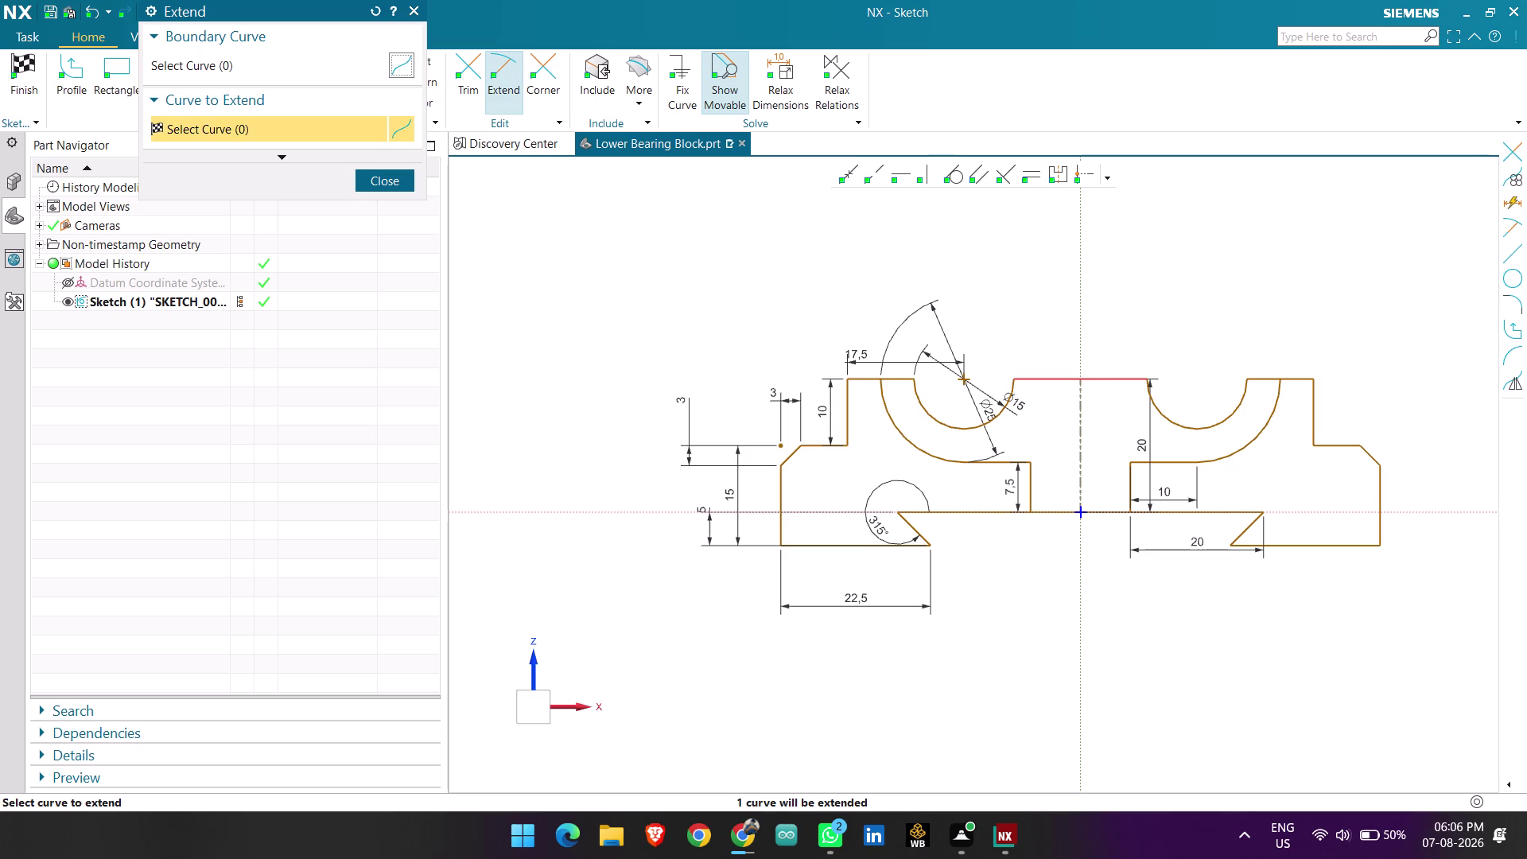
Extend the top edge across to the right bearing half.
click(1097, 381)
click(382, 187)
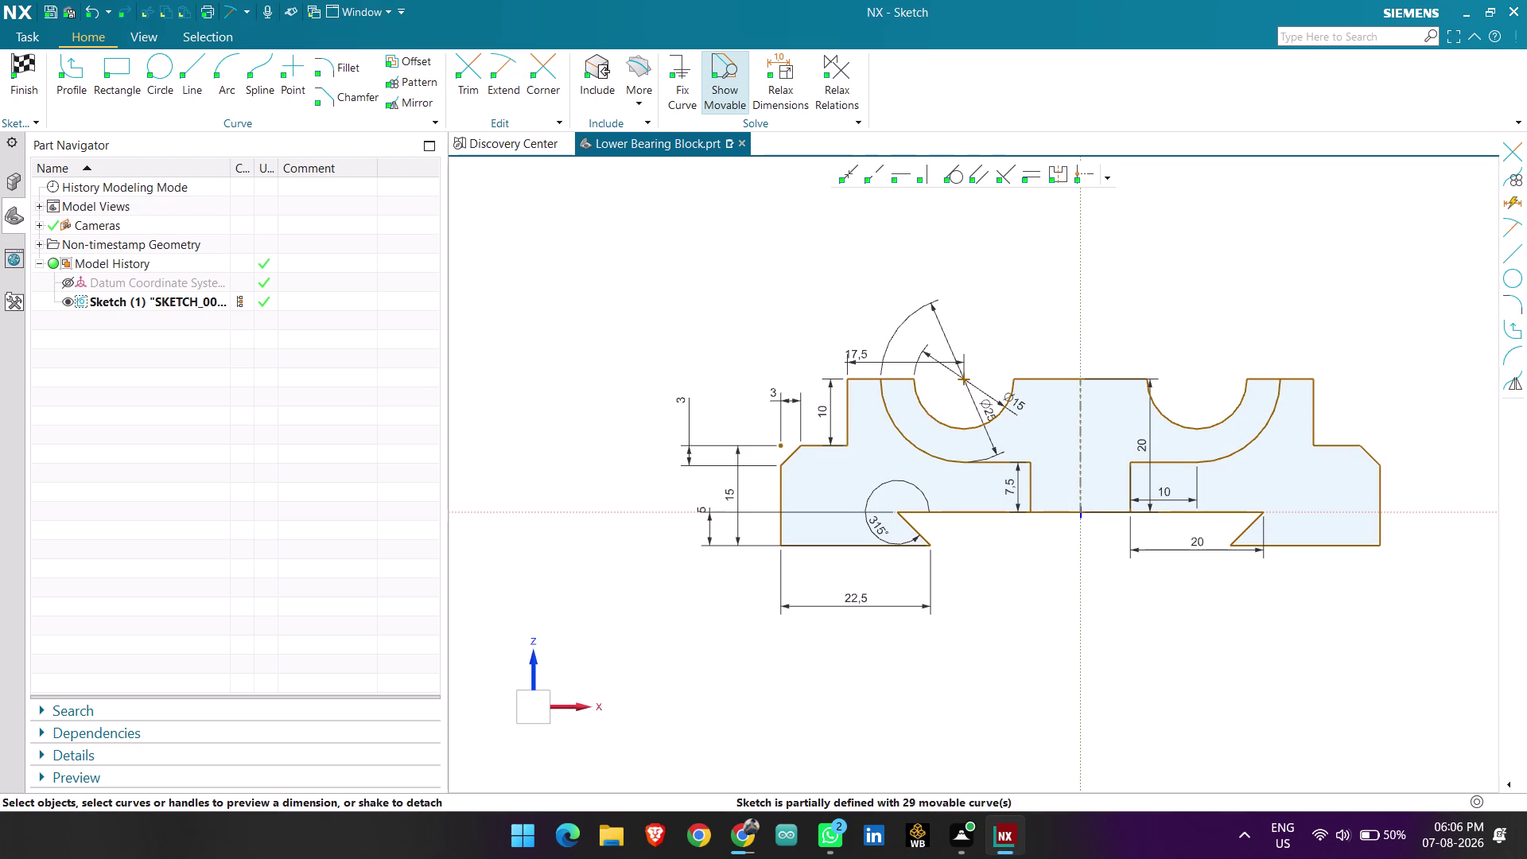
scroll(up, 3)
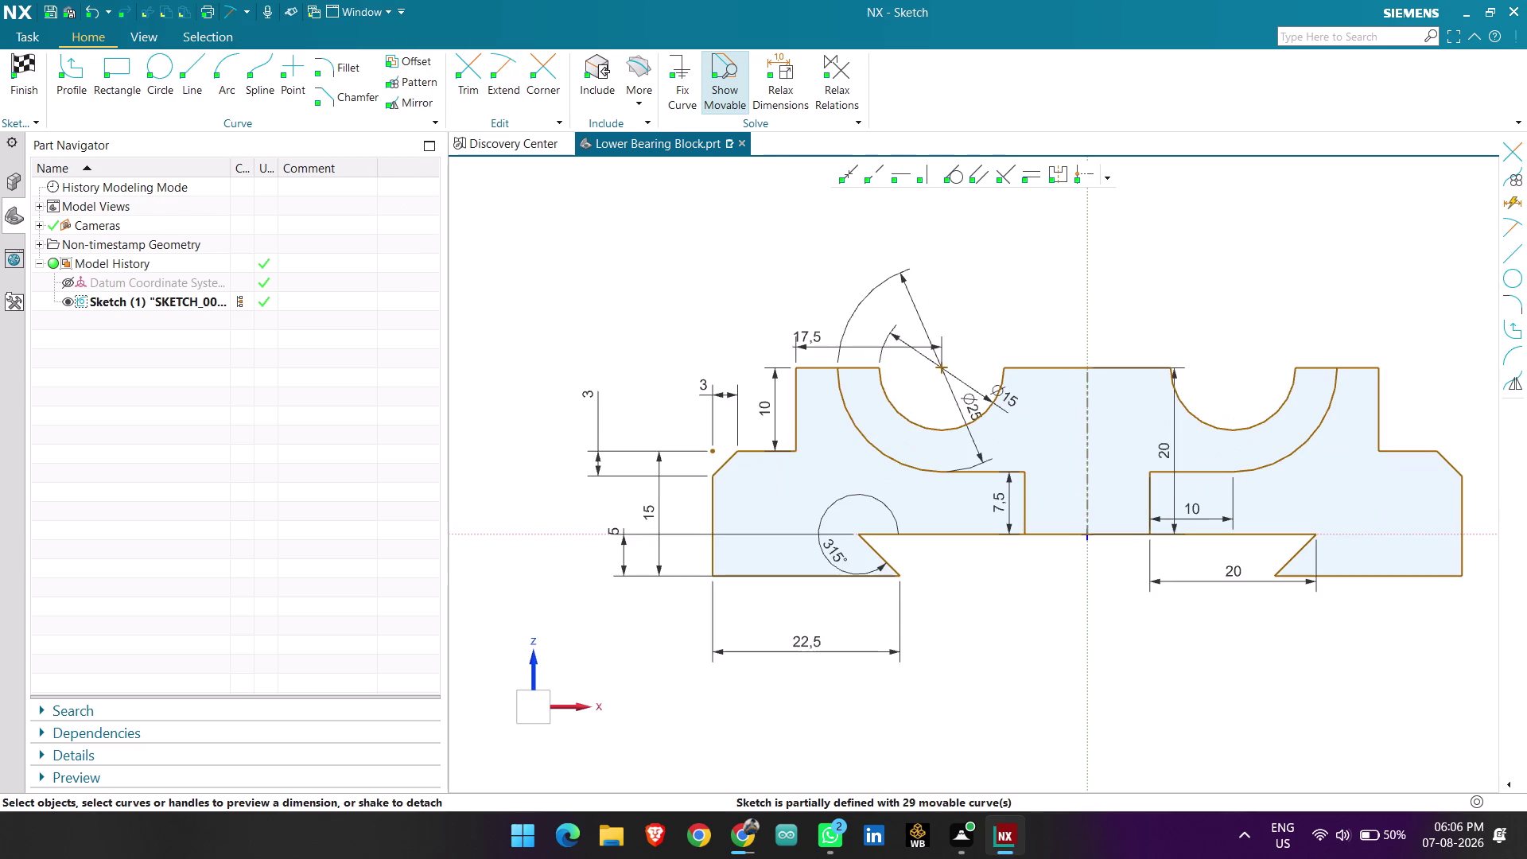
Dimension the rejoined top edge at 20 and finish the sketch.
click(1067, 368)
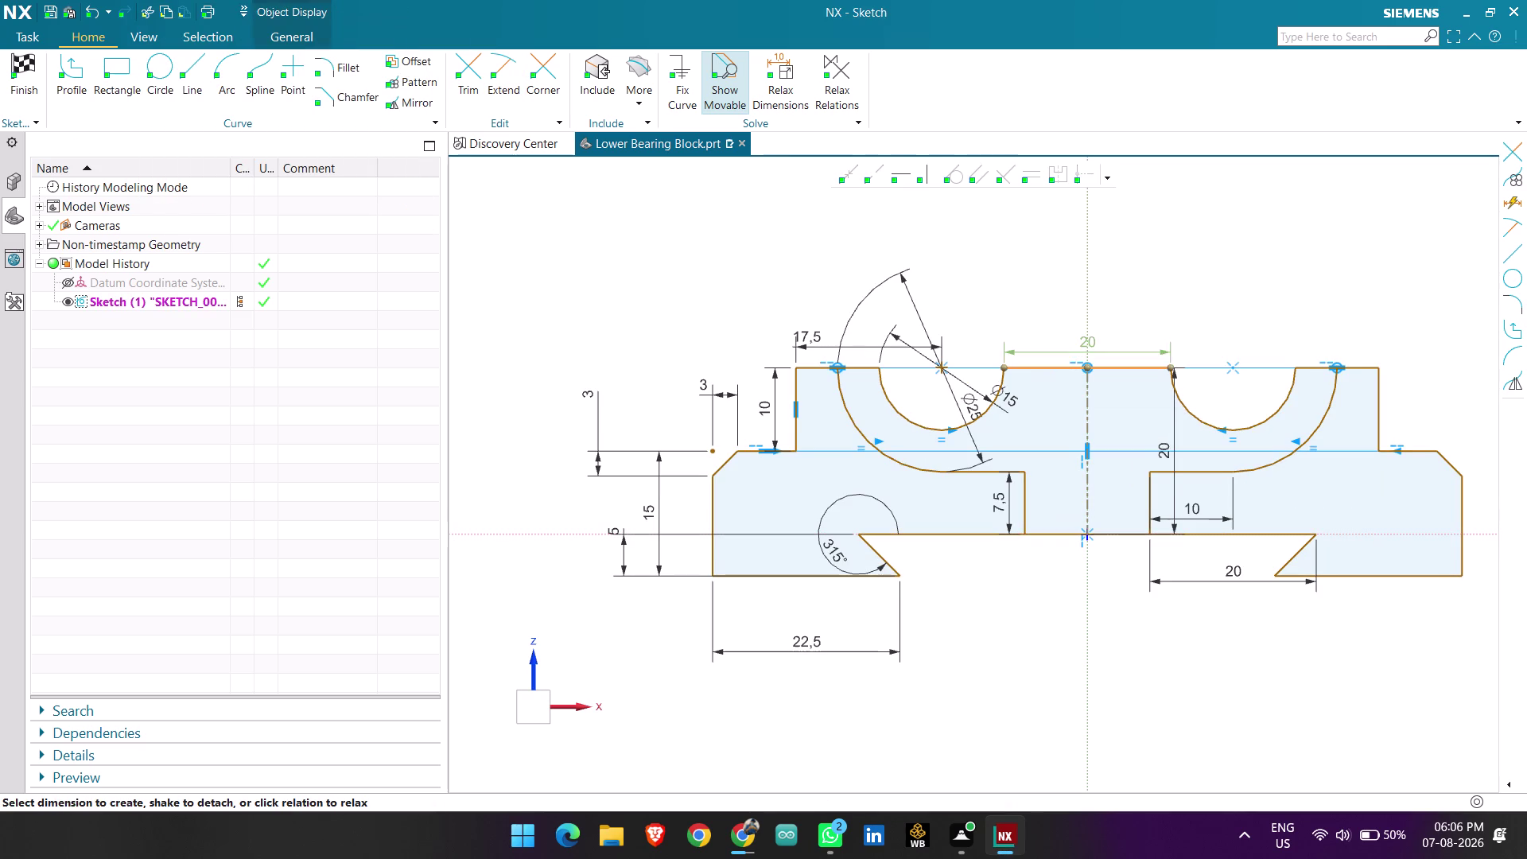
click(1096, 344)
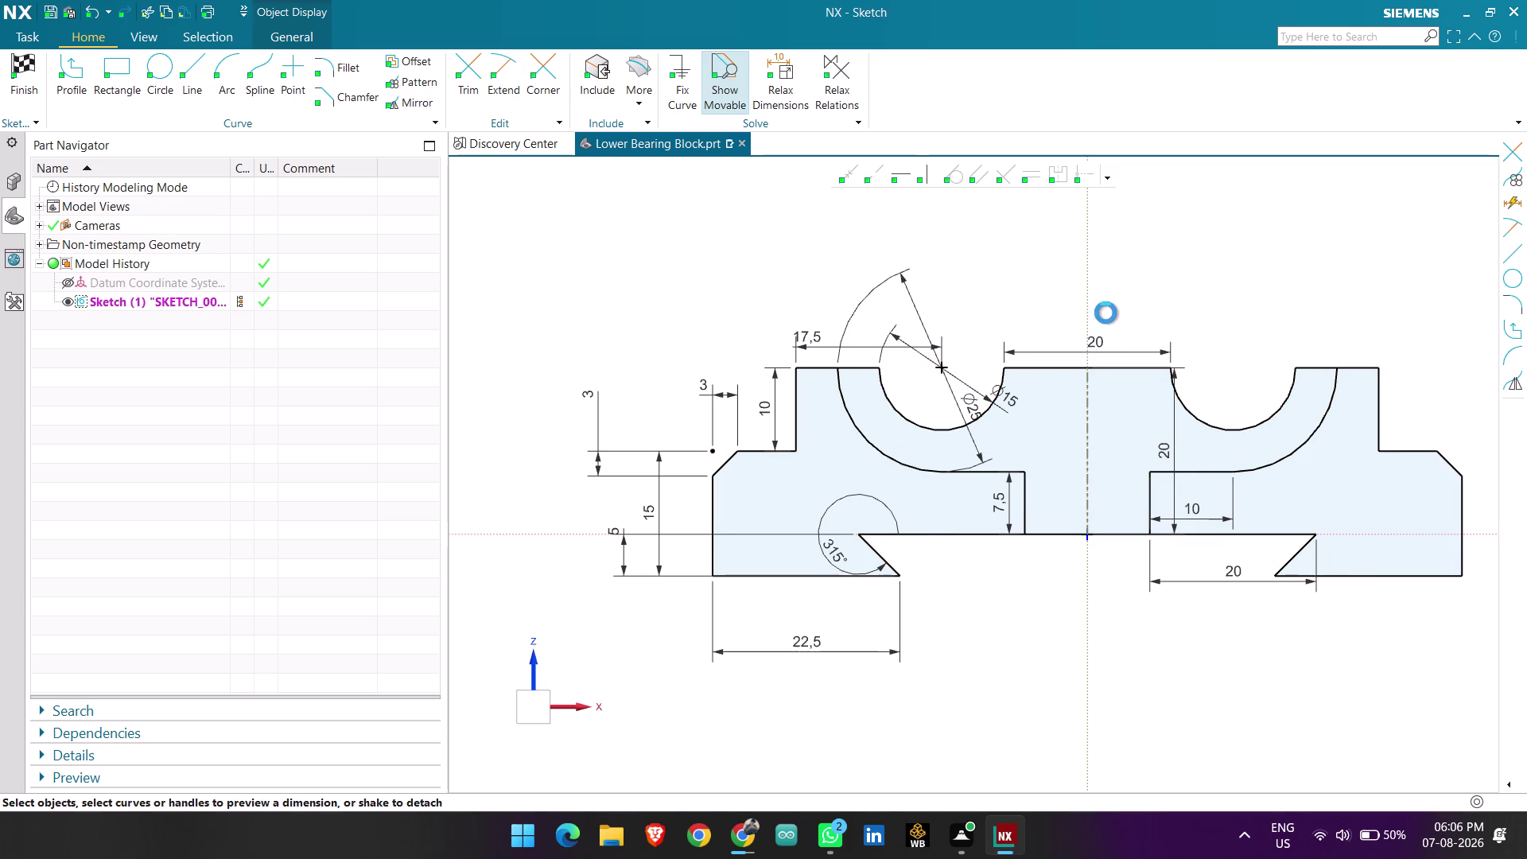
middle_click(1081, 292)
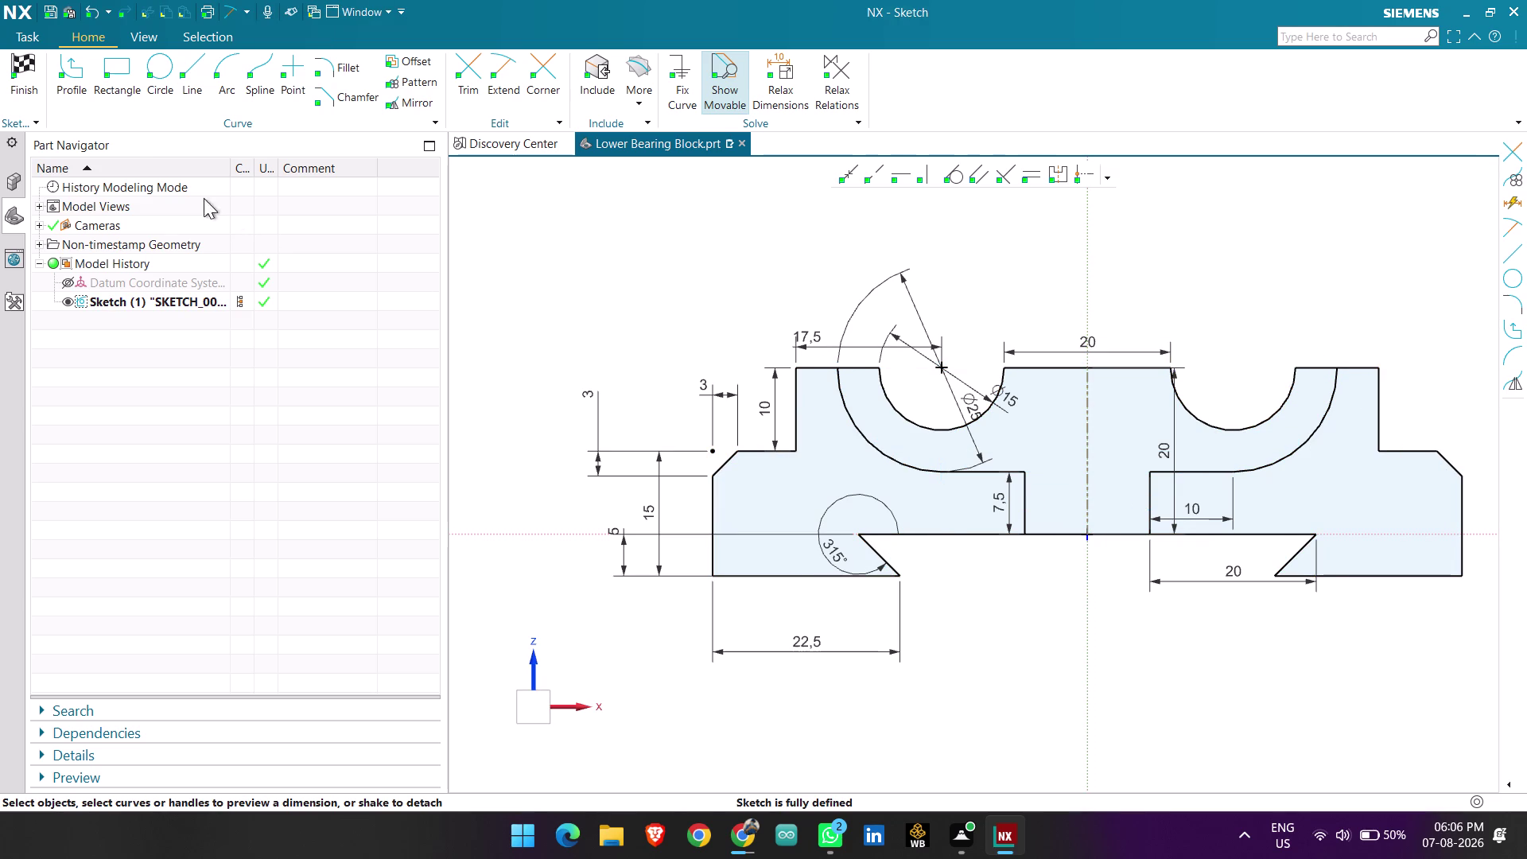
click(30, 100)
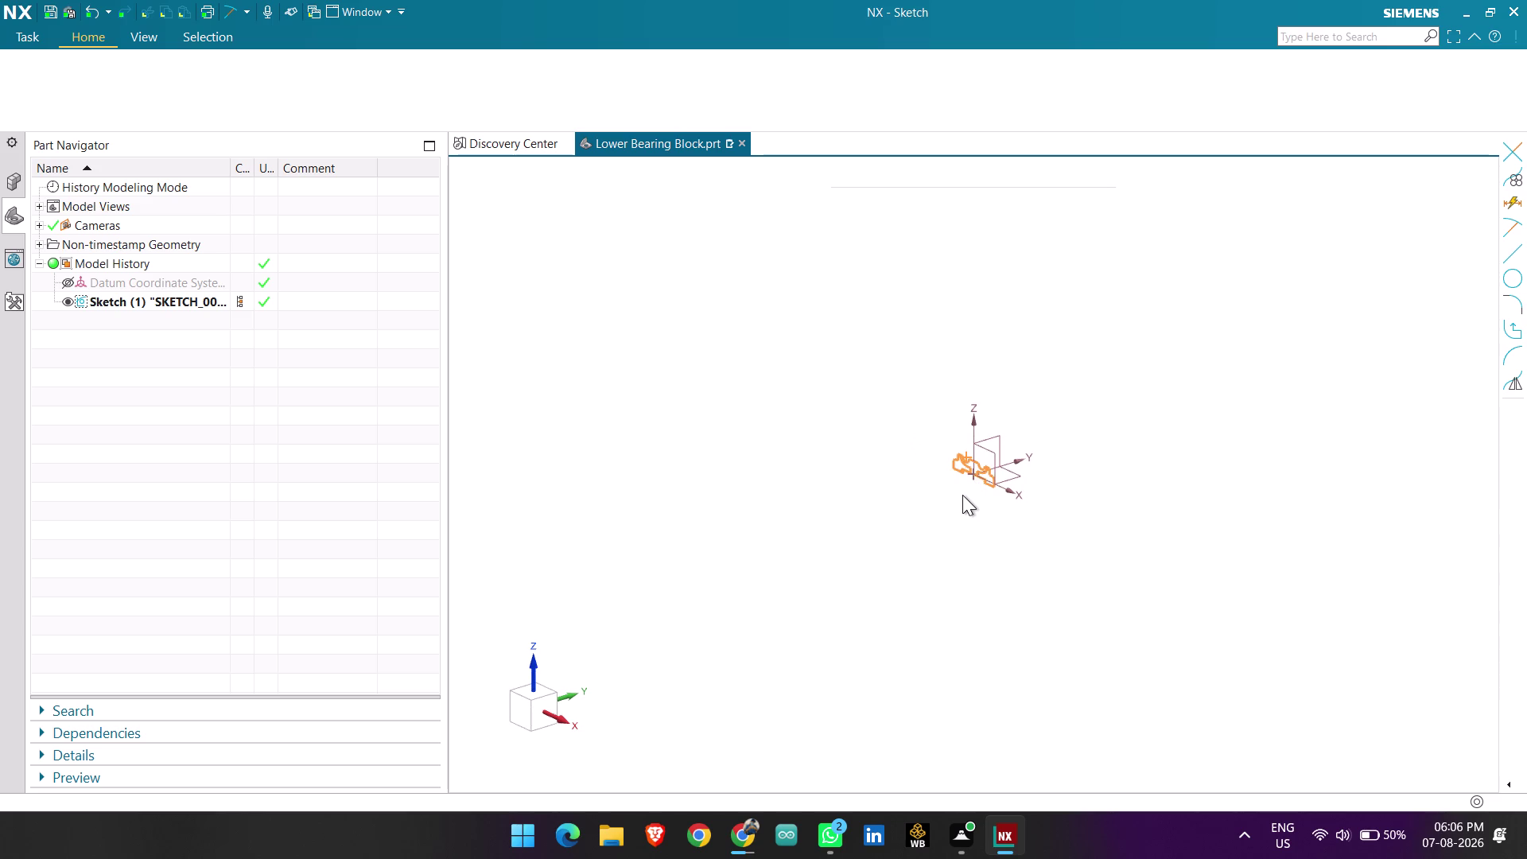
scroll(up, 3)
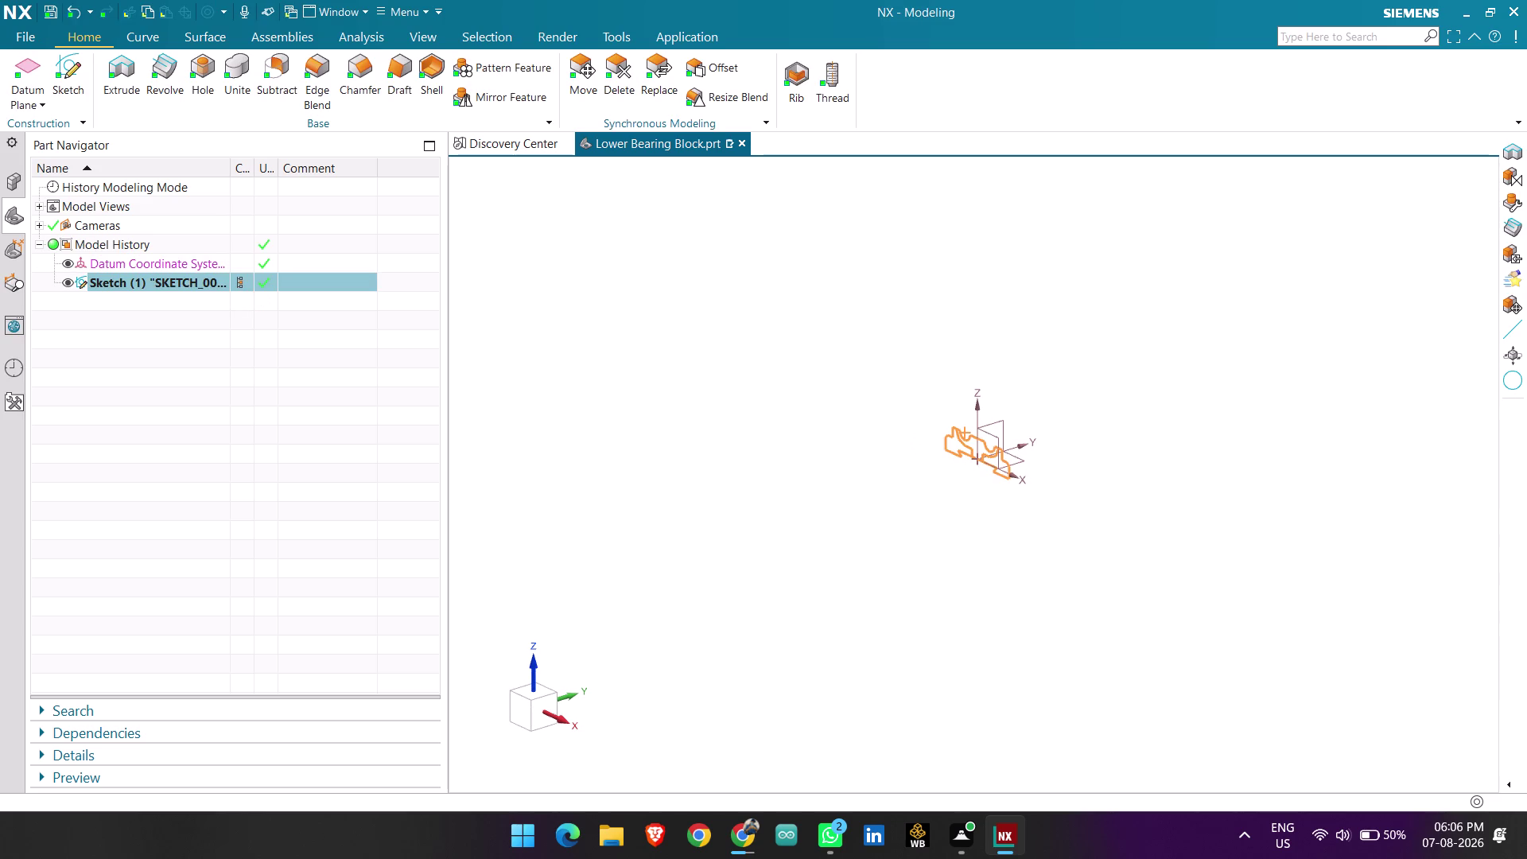
Start an extrude with the Single Curve selection rule.
click(864, 424)
scroll(up, 3)
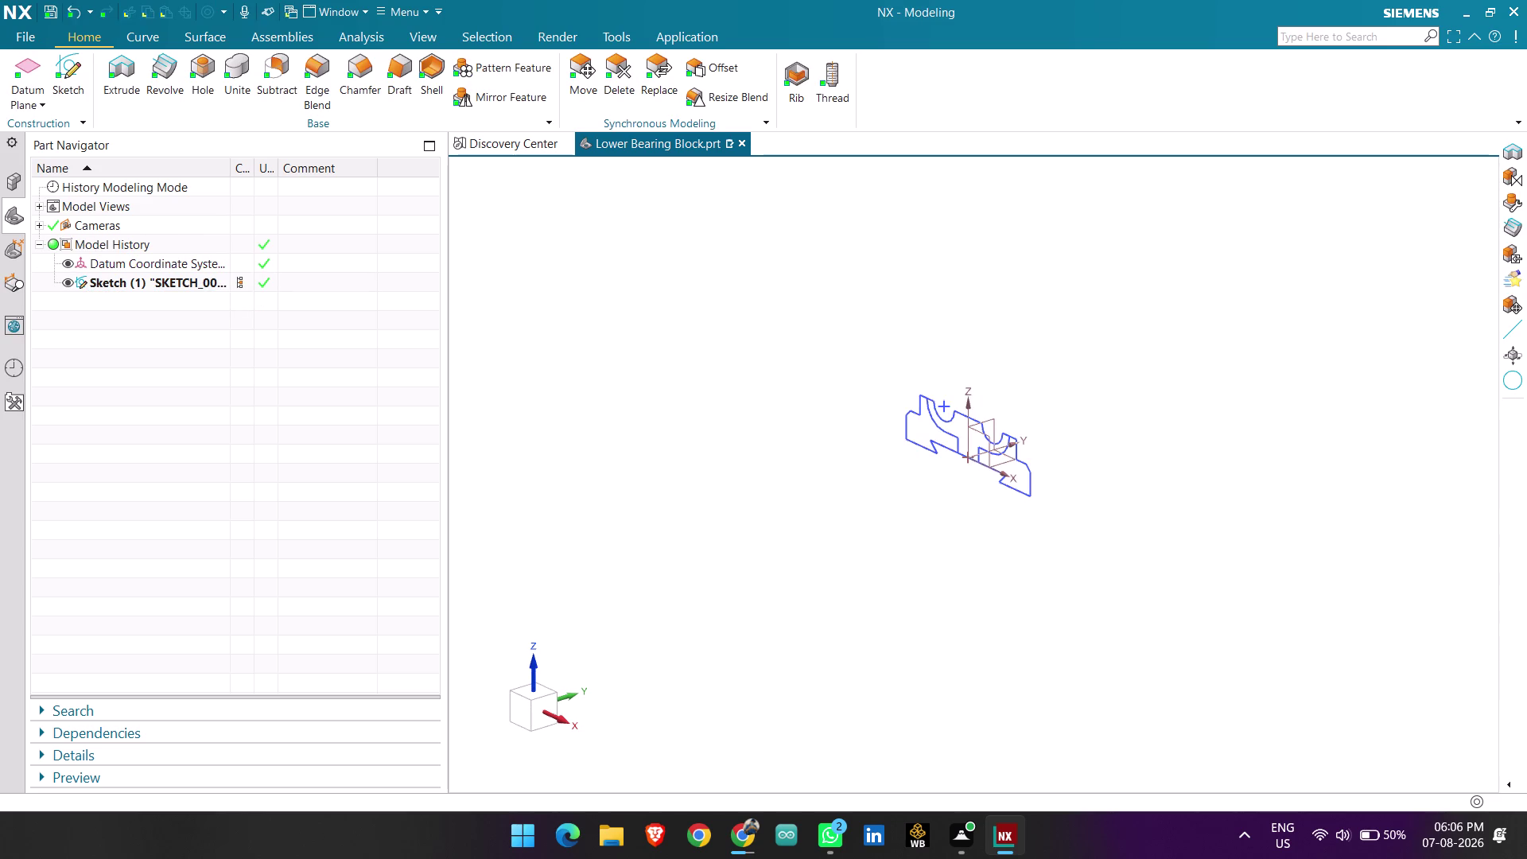
scroll(up, 3)
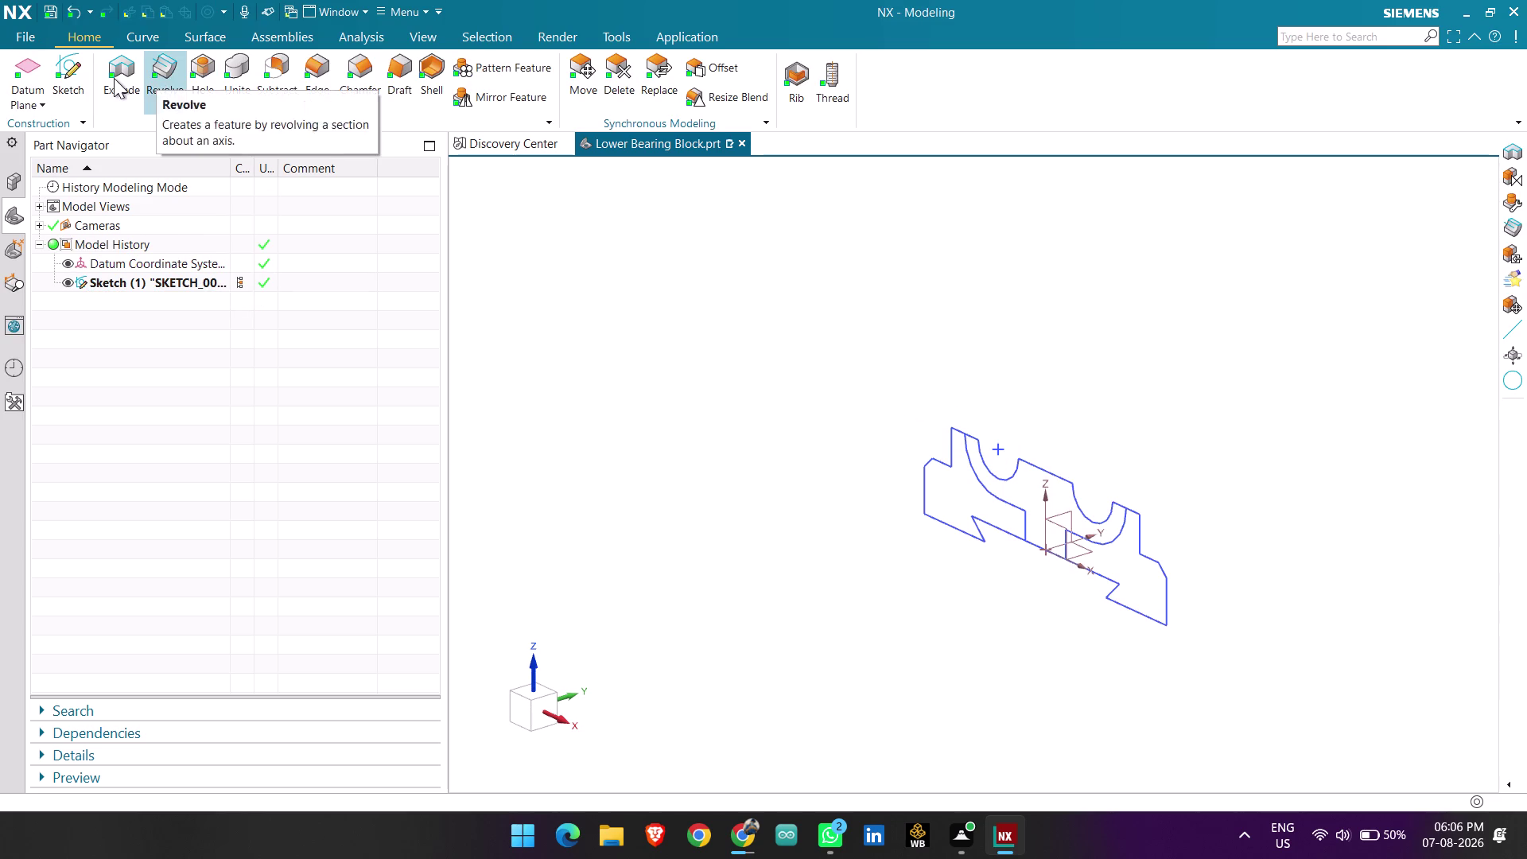
click(113, 78)
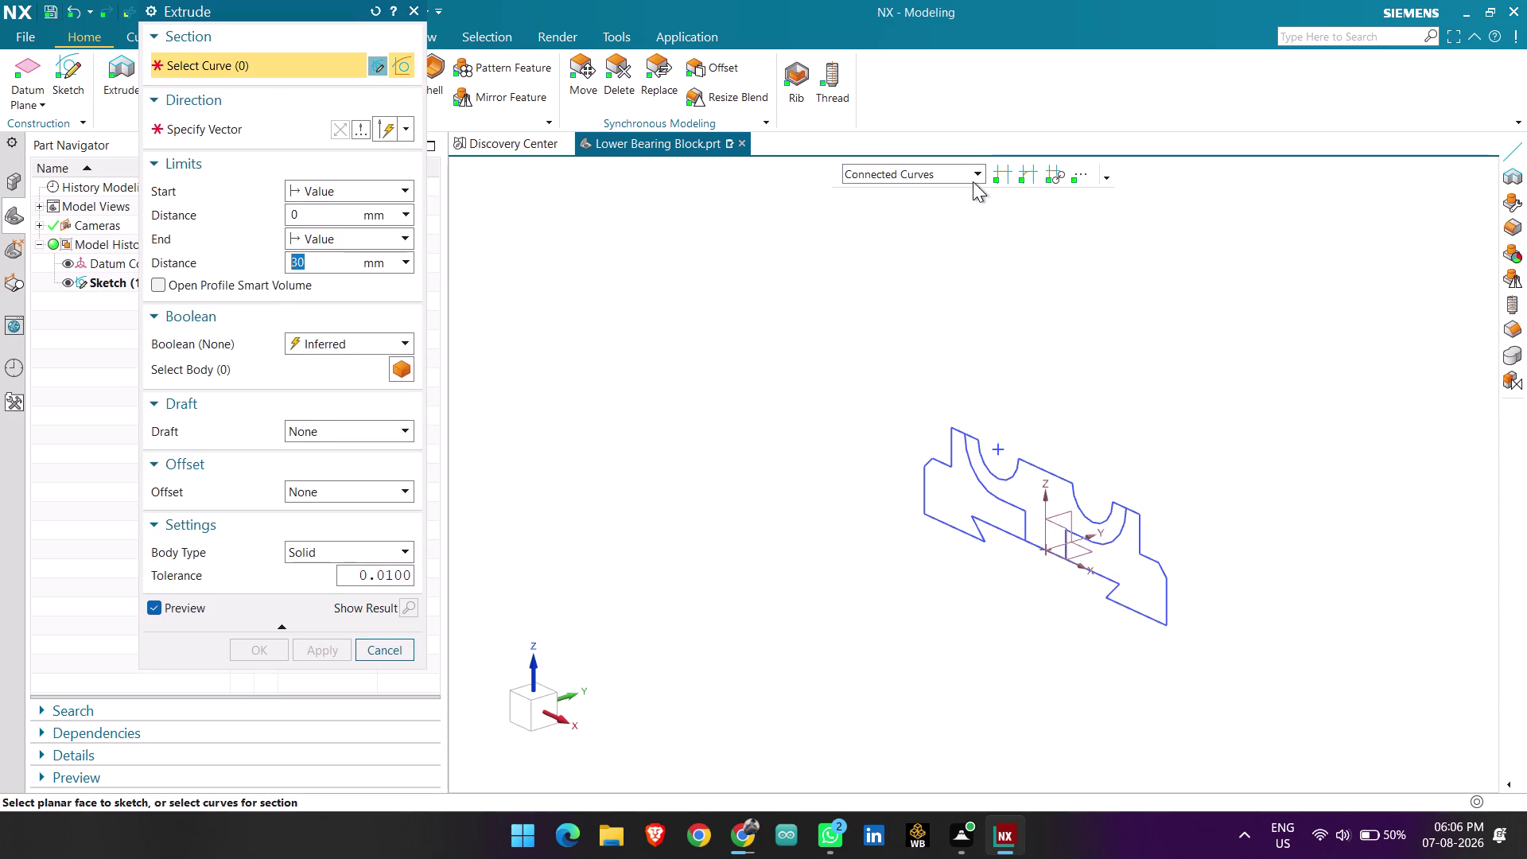
click(973, 180)
click(937, 193)
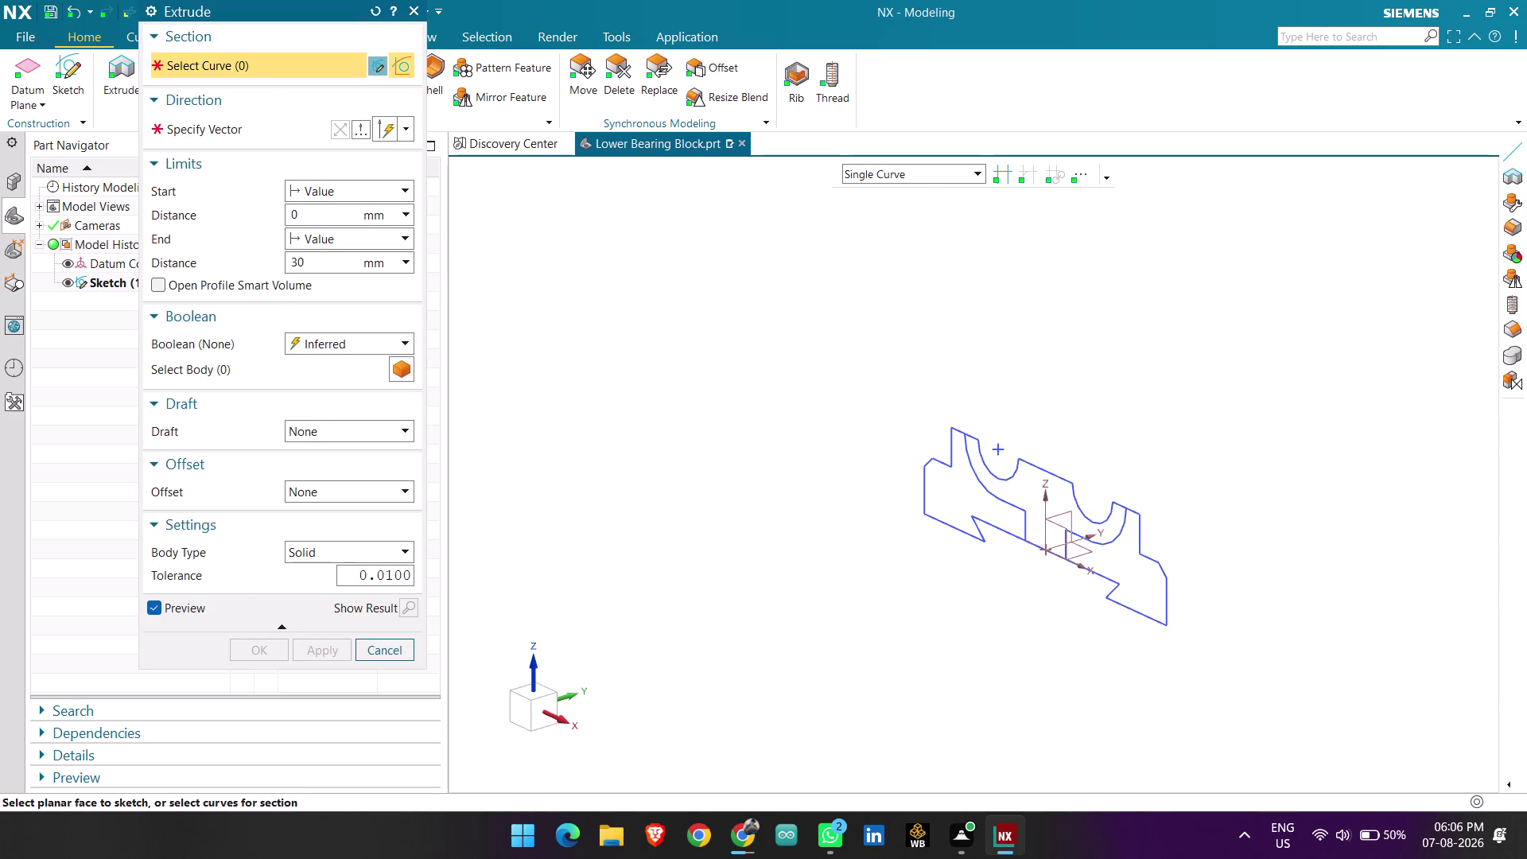
scroll(up, 3)
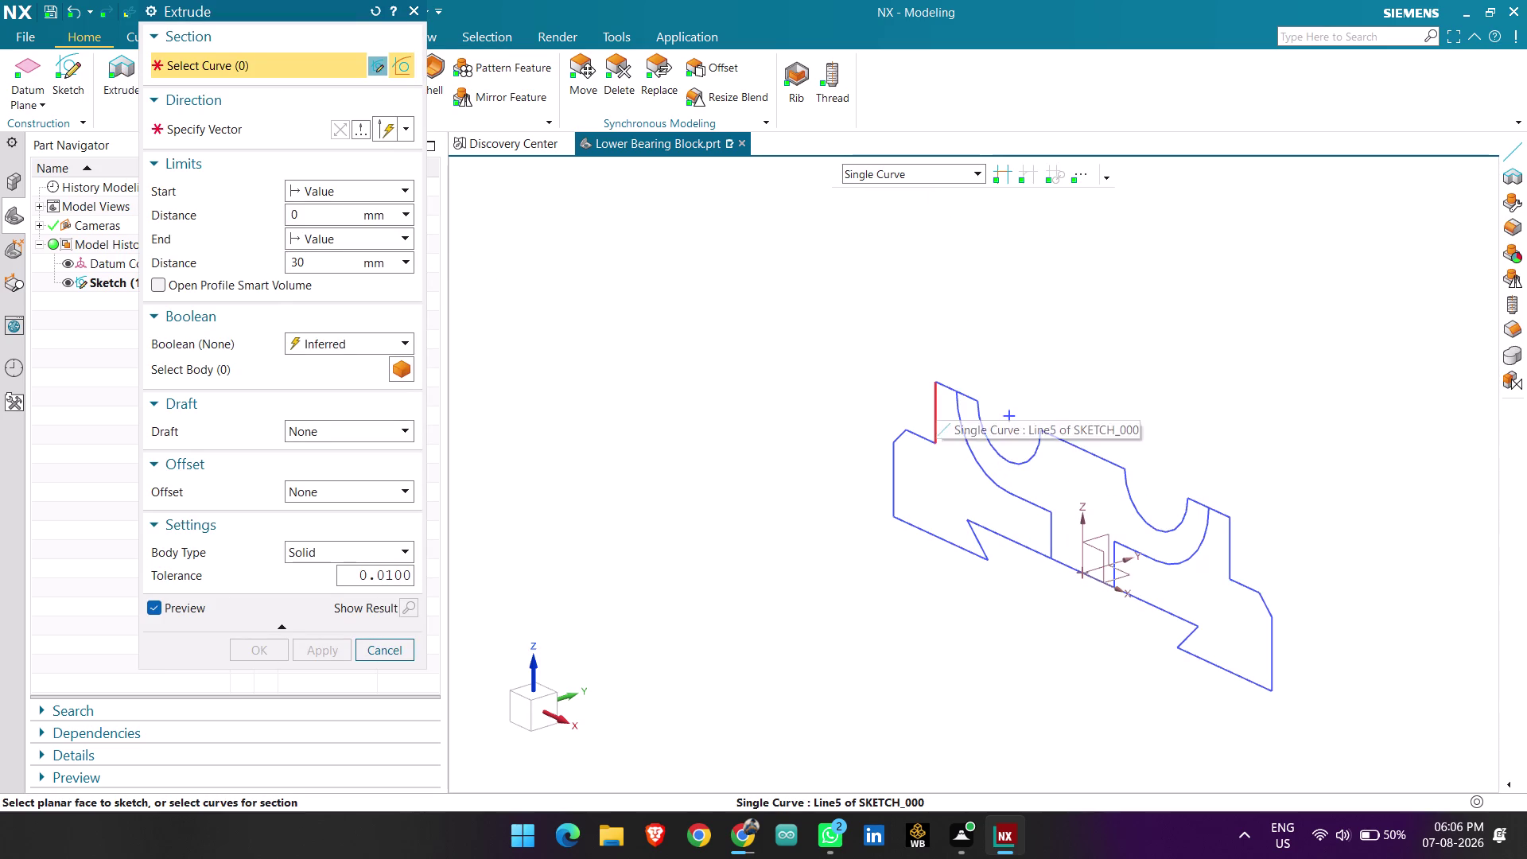
Pick one sketch line, inspect the 30-deep preview, and cancel the extrude.
click(936, 399)
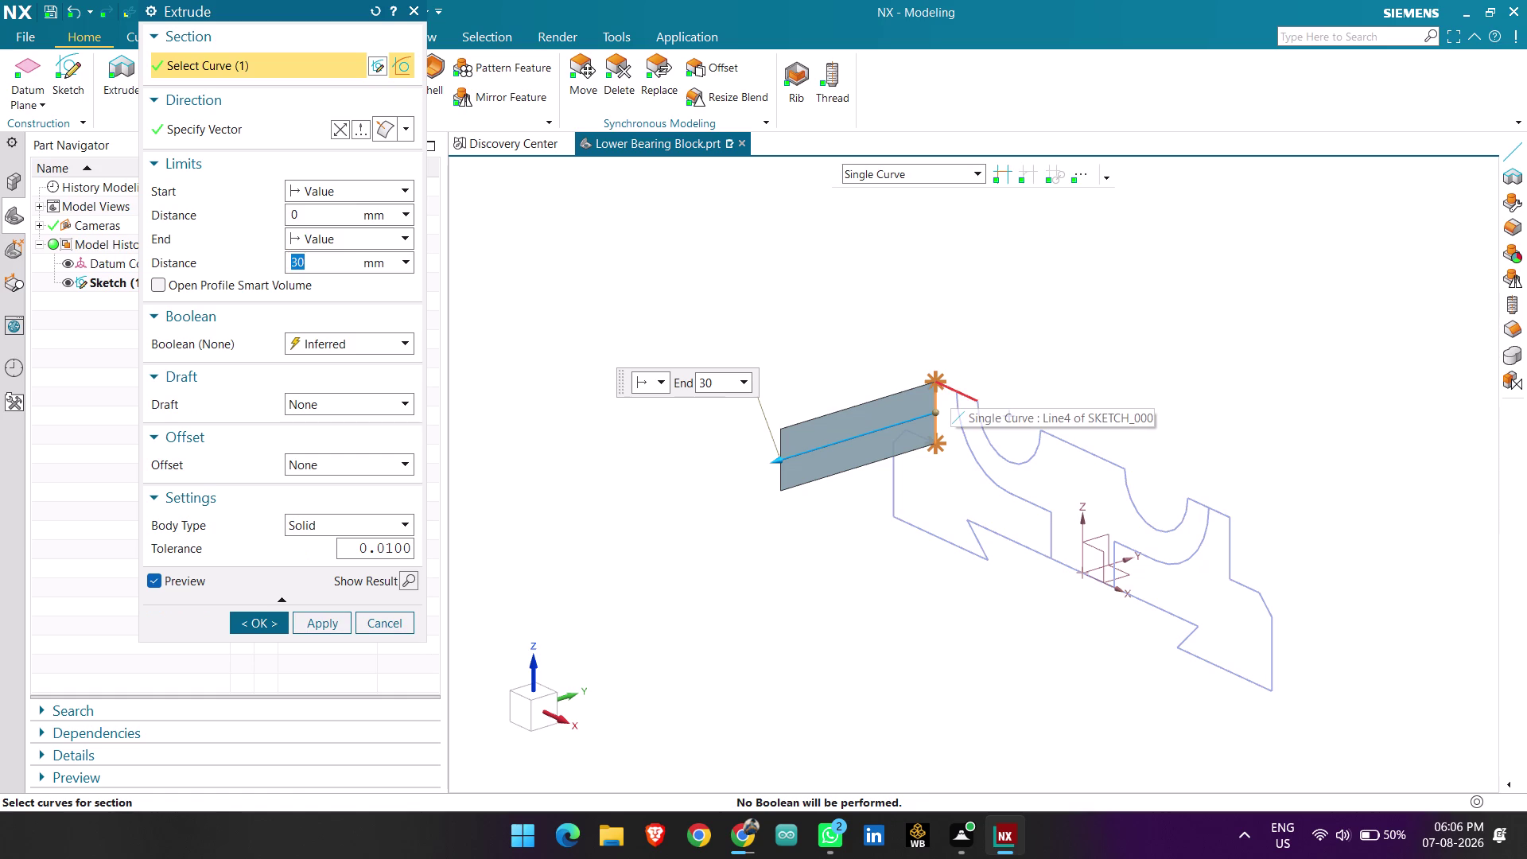
scroll(up, 3)
scroll(down, 3)
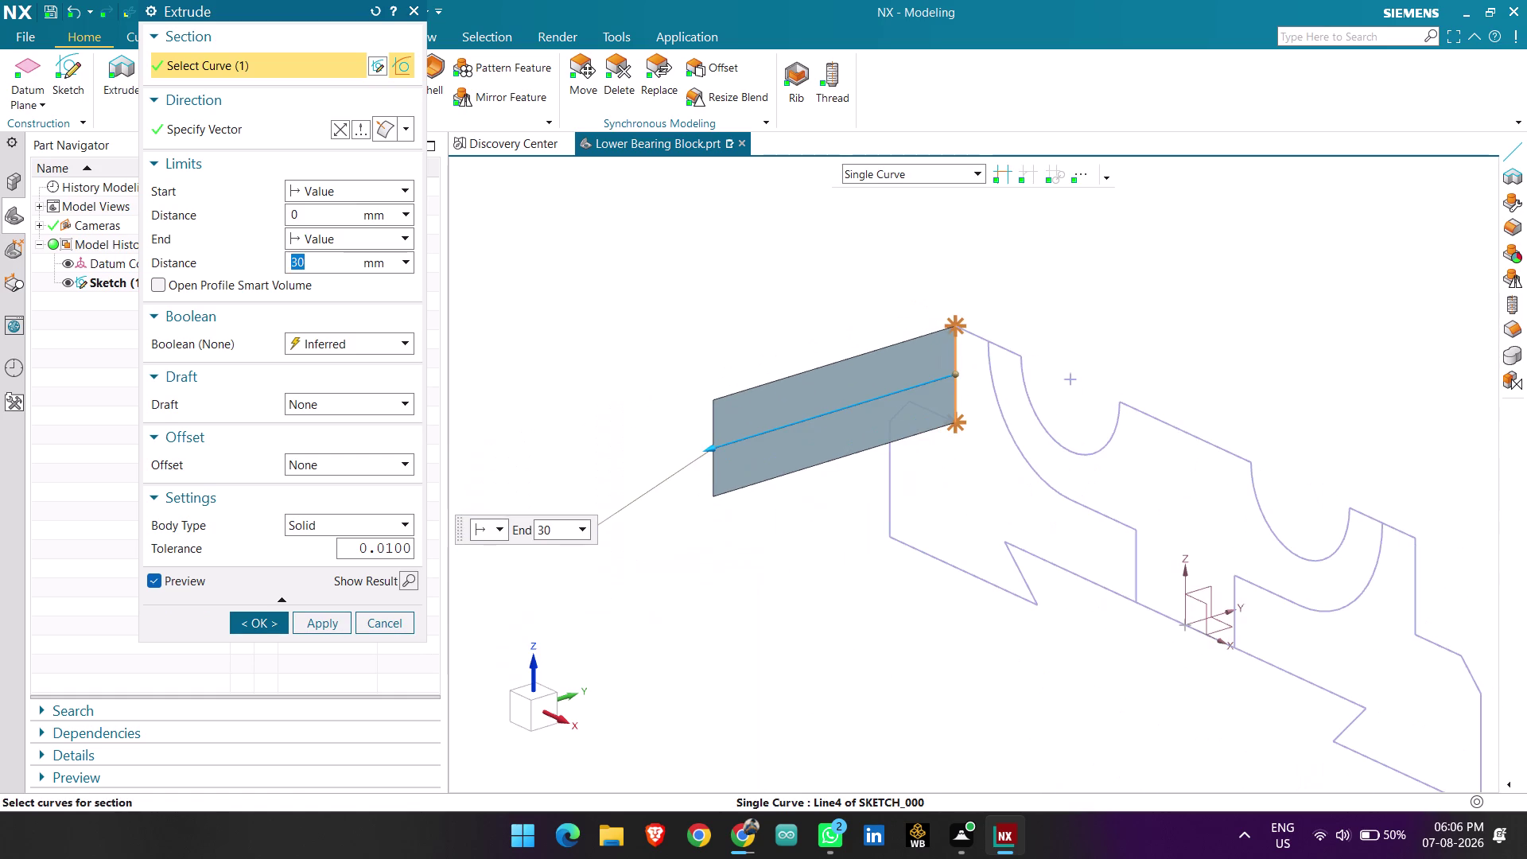
middle_drag(896, 501, 938, 506)
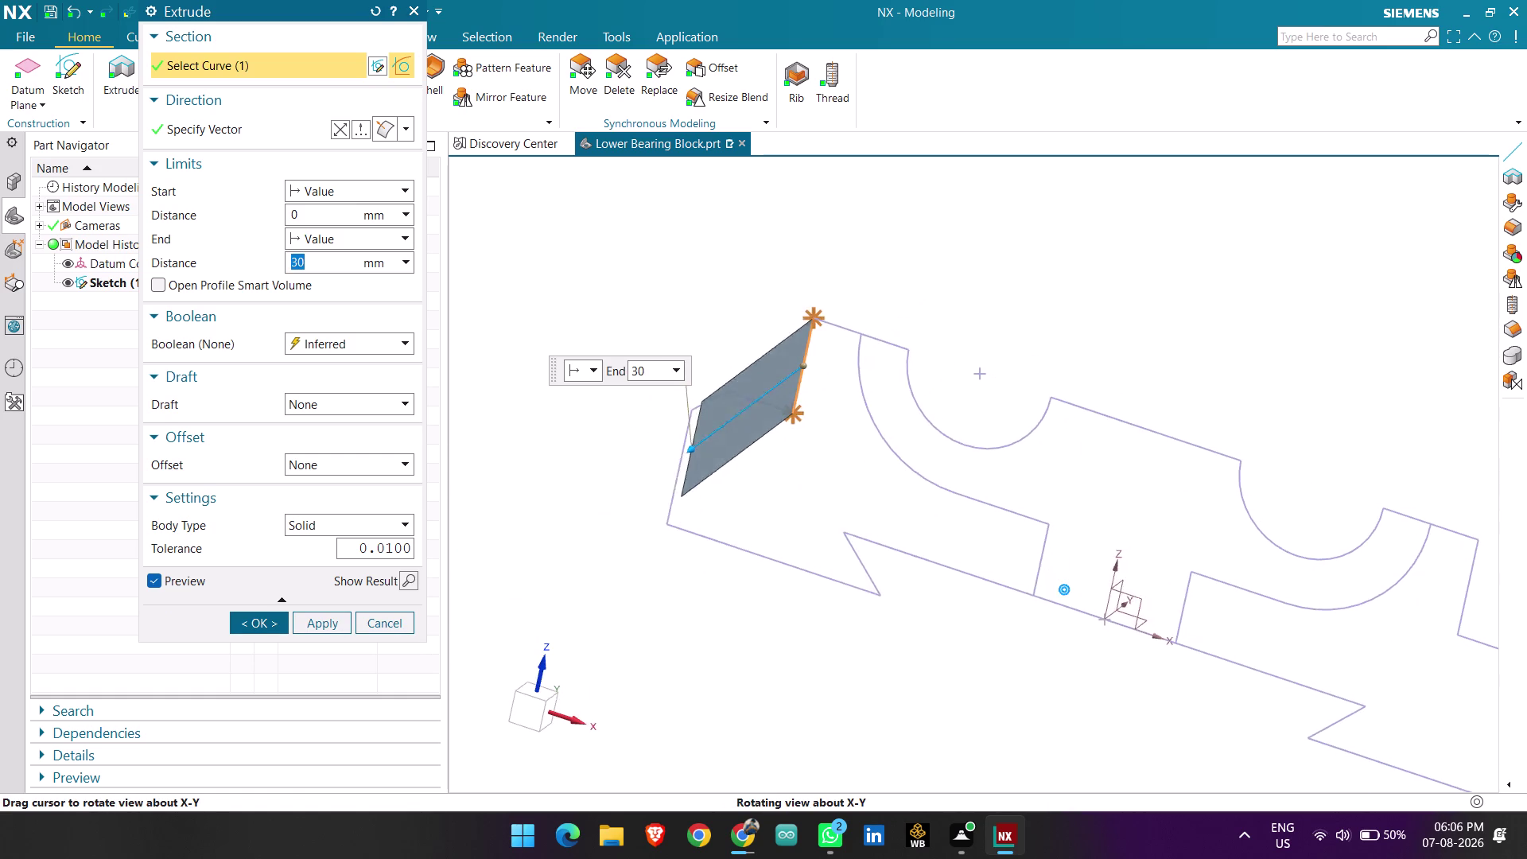
middle_drag(938, 506, 942, 511)
click(376, 622)
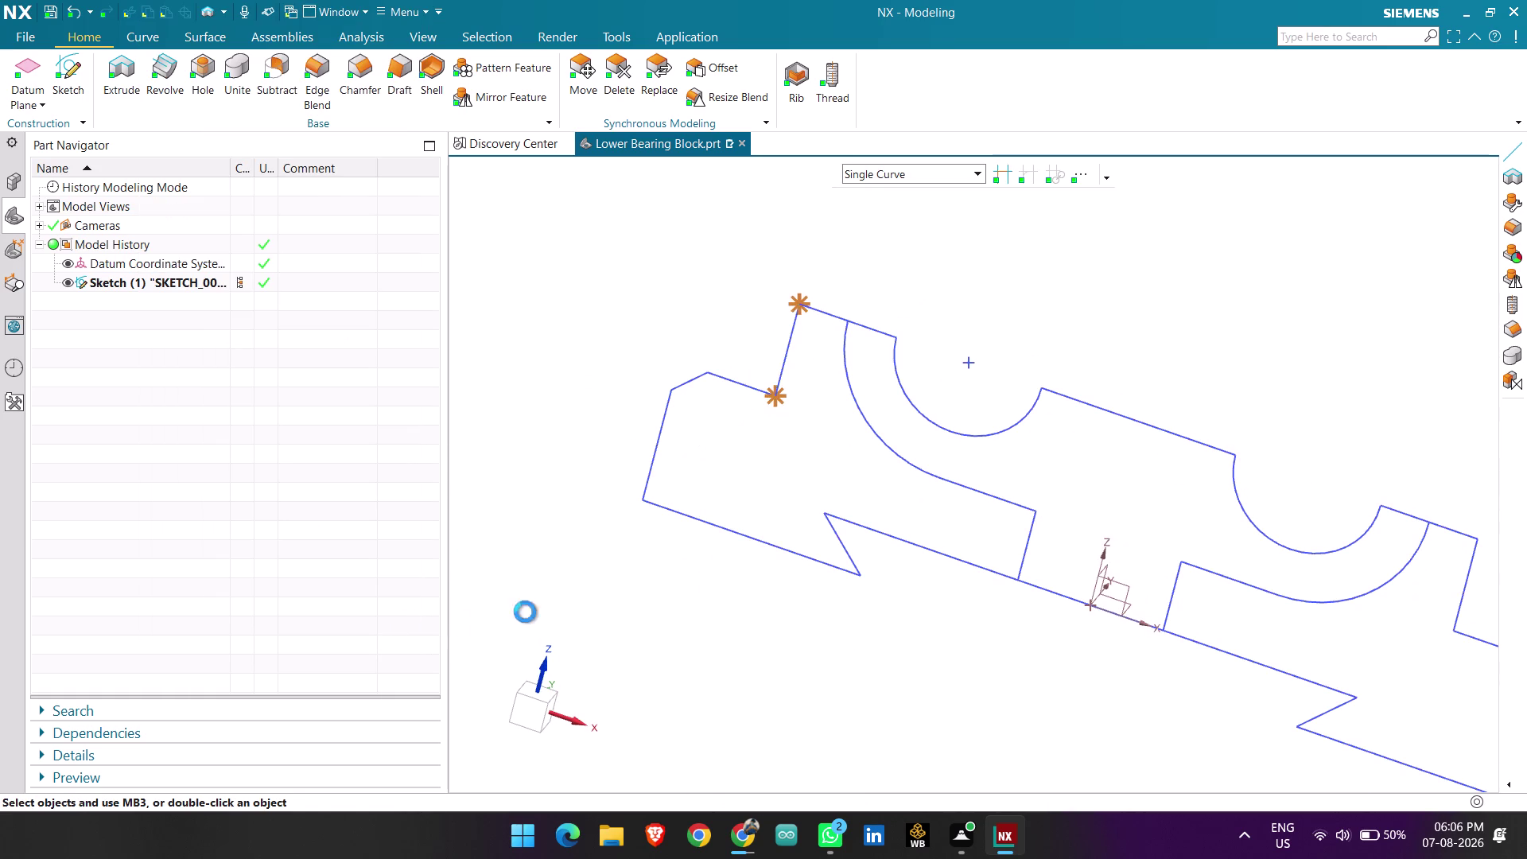
Reopen the sketch for editing from the Part Navigator.
click(141, 282)
right_click(140, 282)
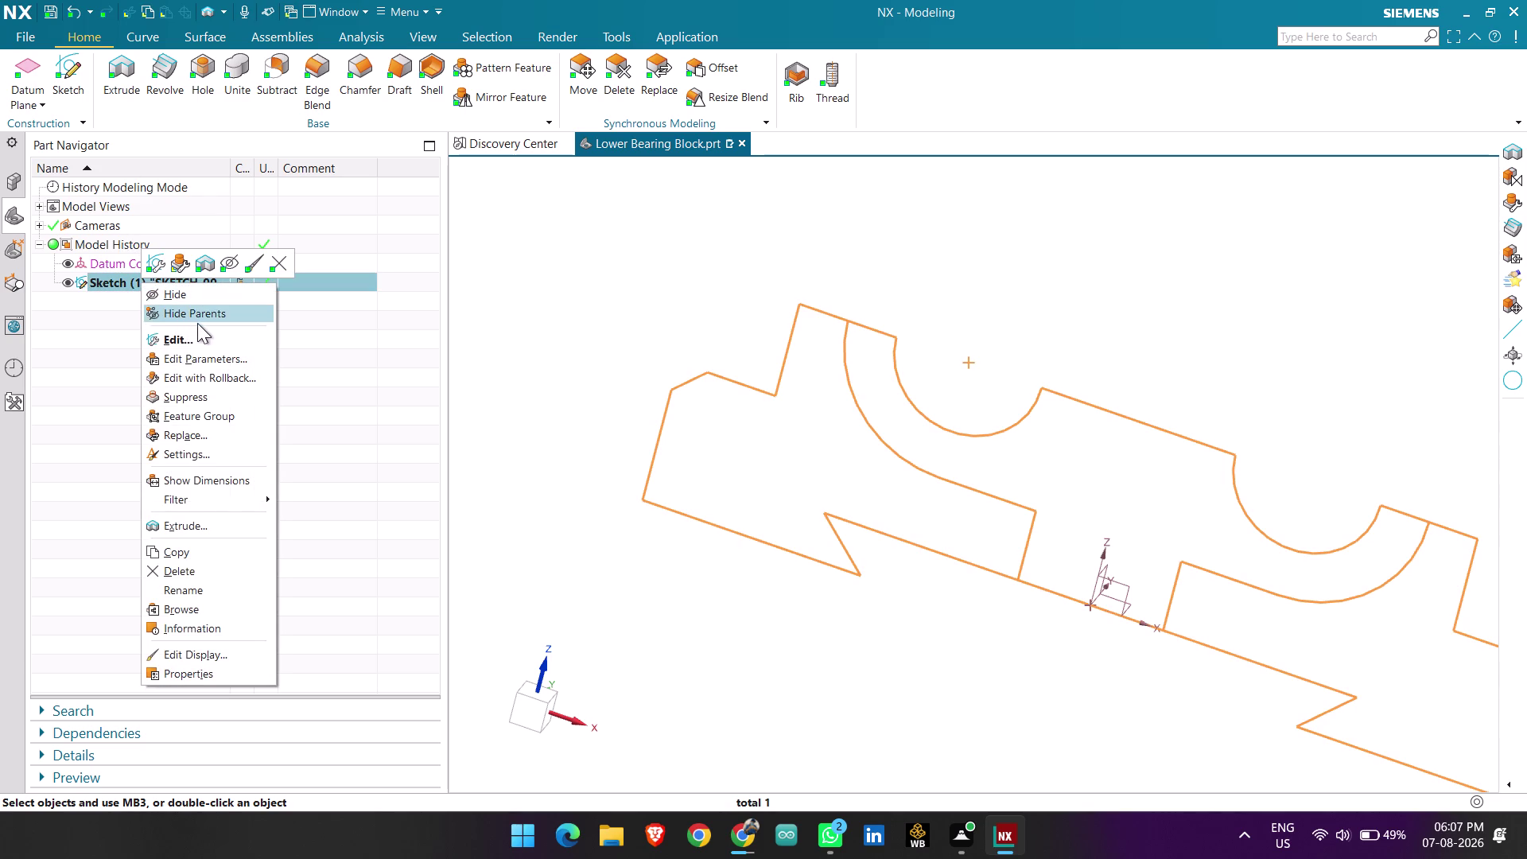
click(224, 374)
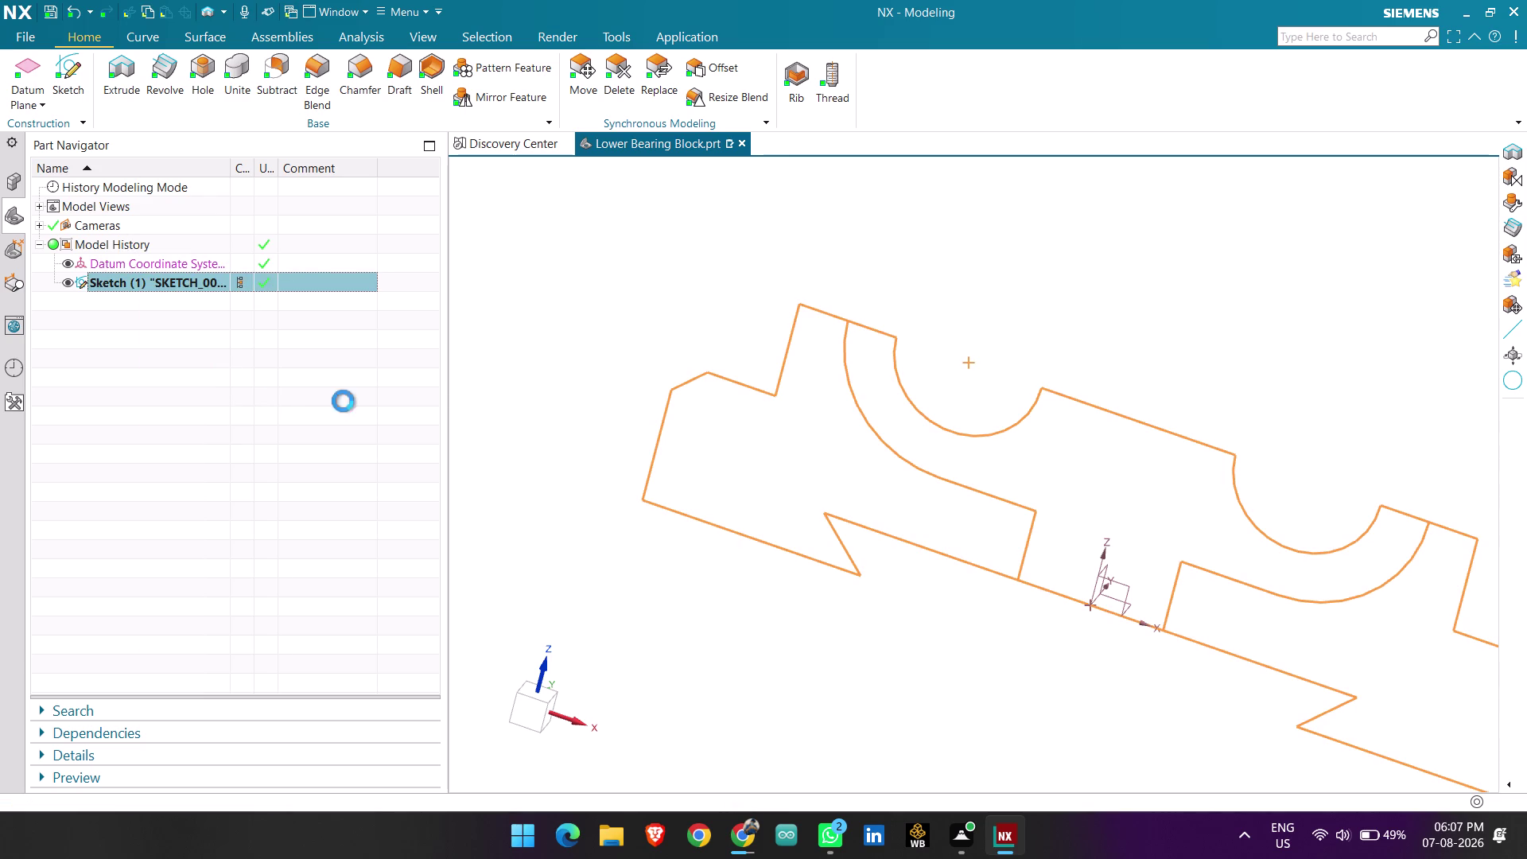
scroll(up, 3)
scroll(up, 3)
Delete the short top ledge lines beside both bearing seats.
click(782, 385)
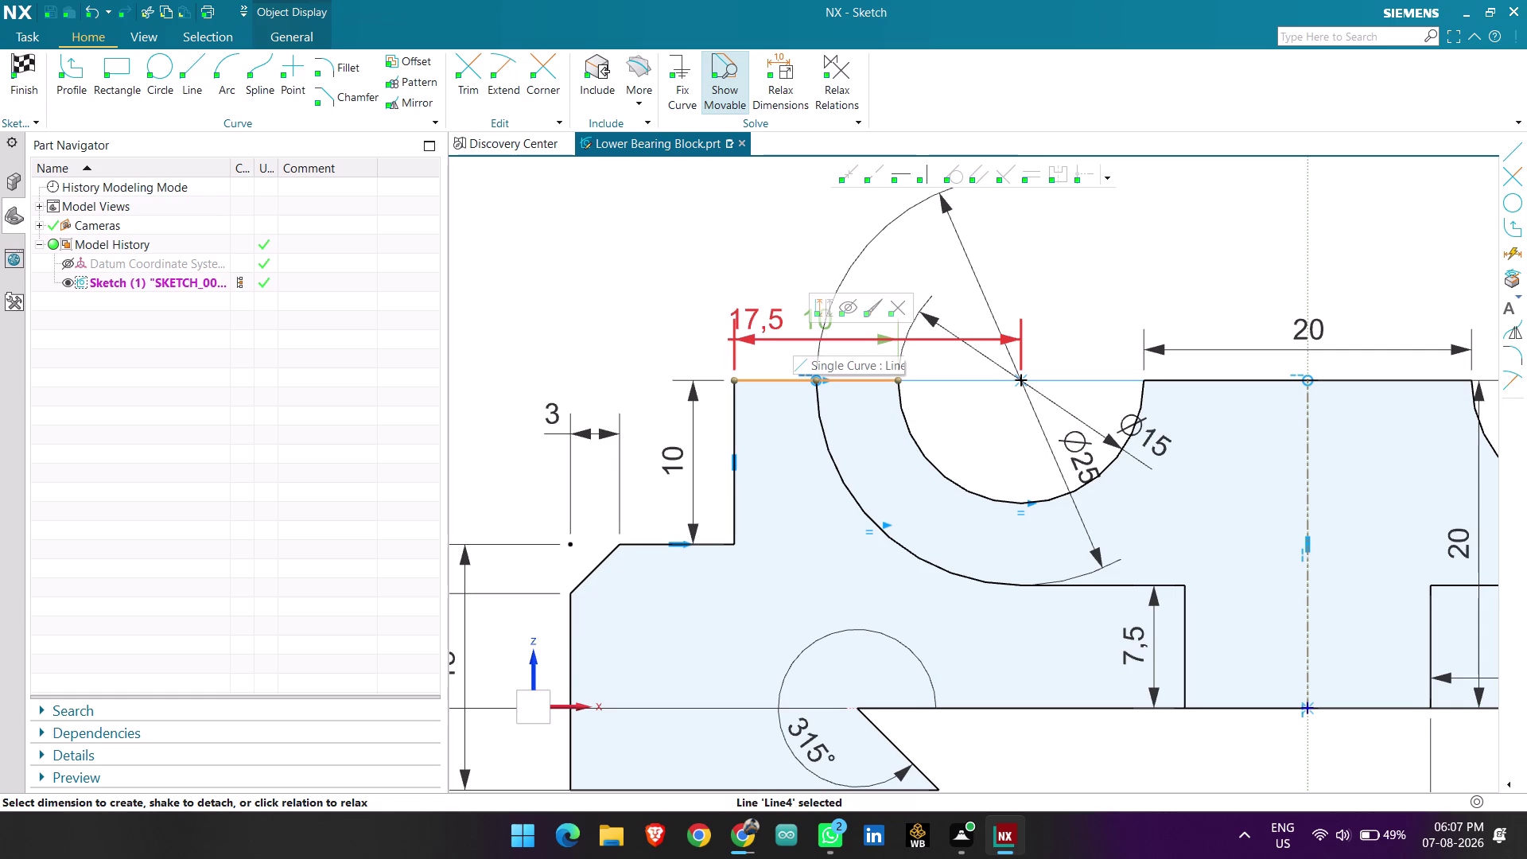
key(Delete)
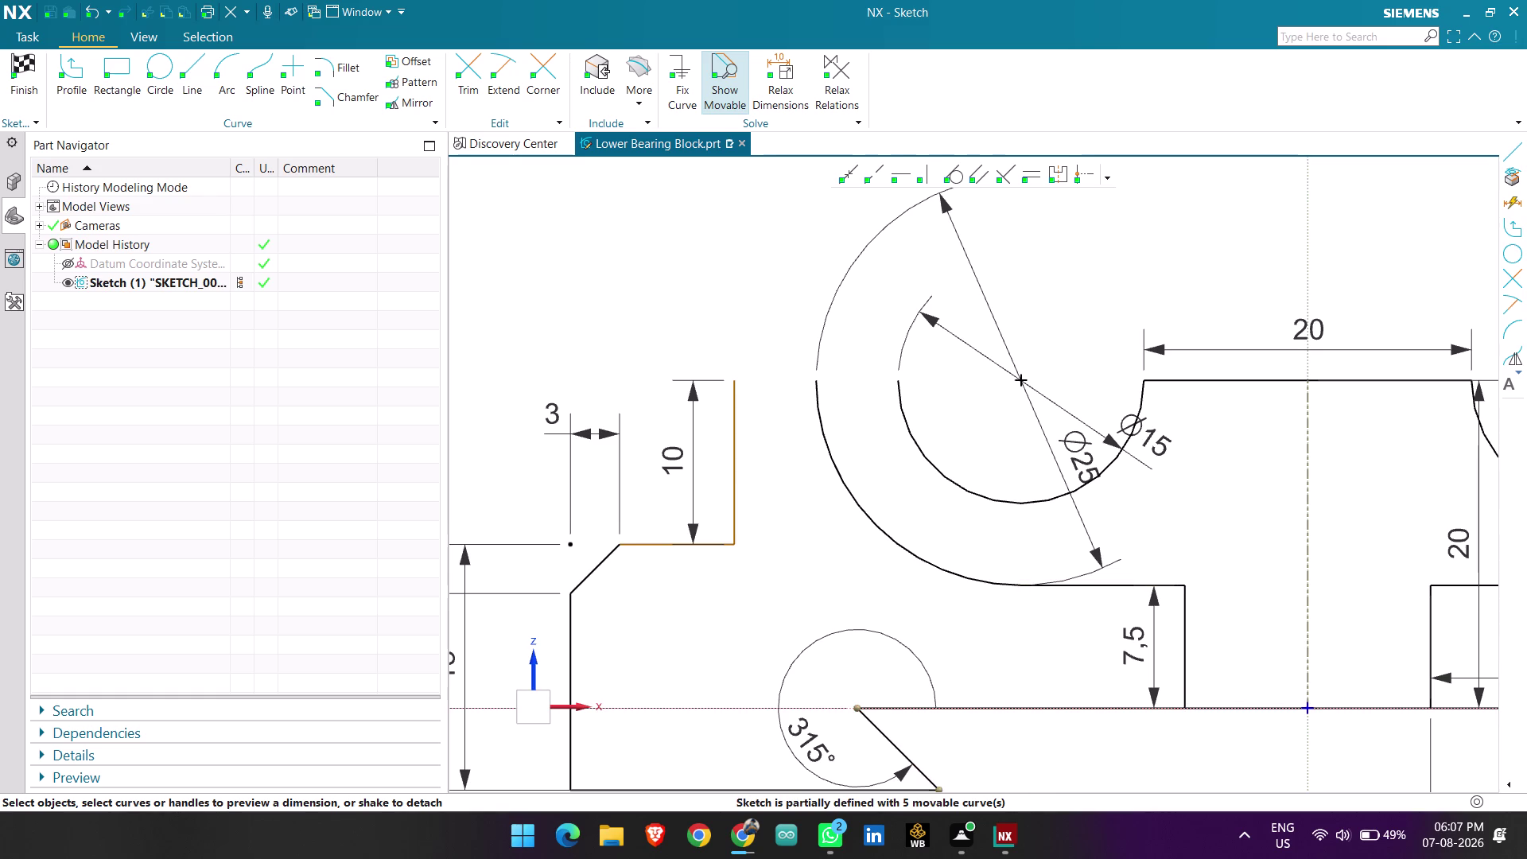
scroll(down, 3)
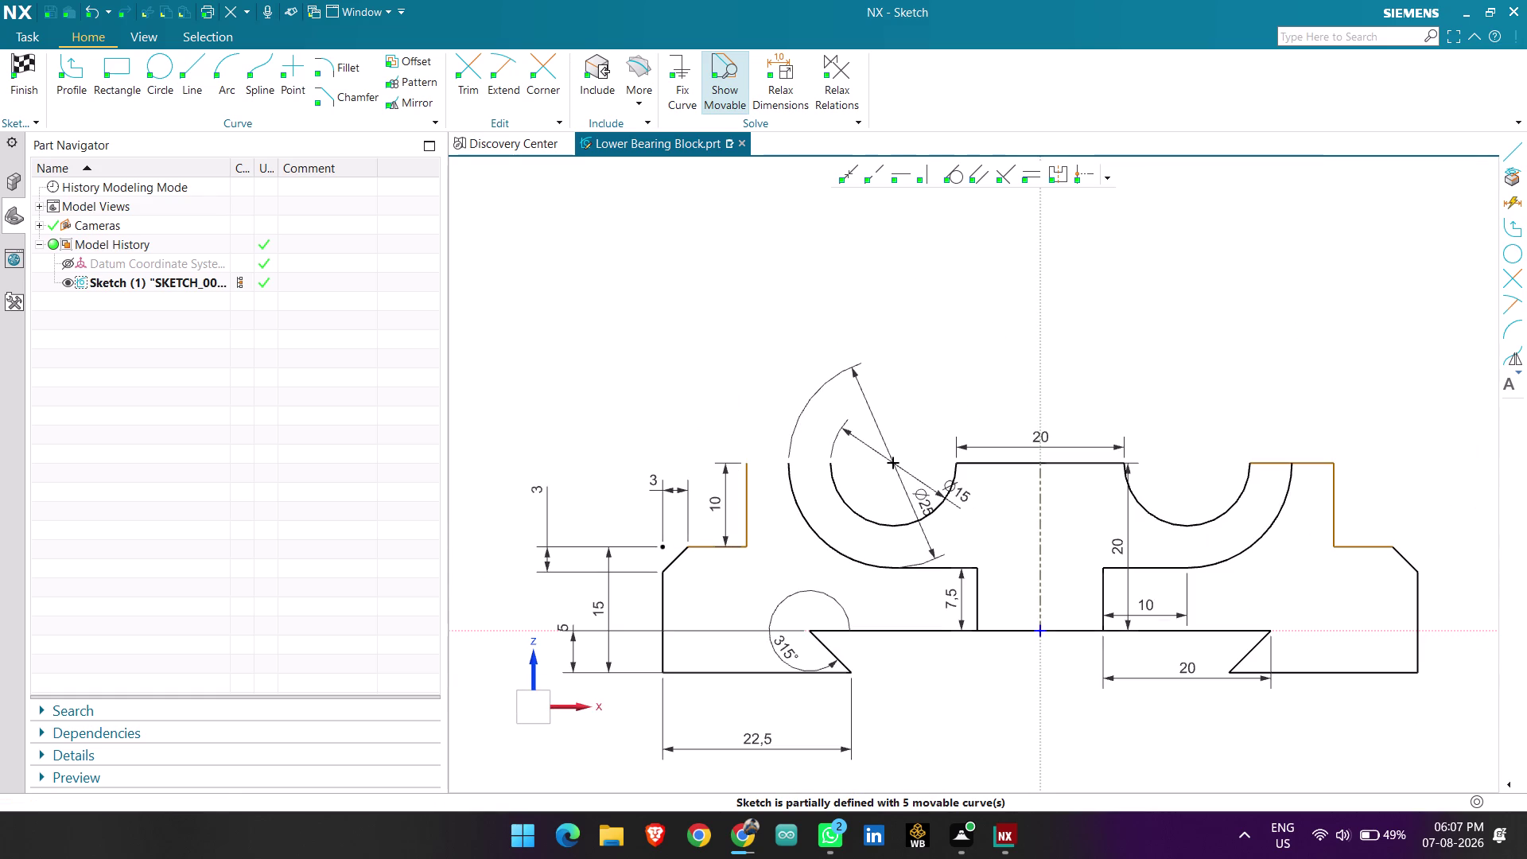
click(1292, 461)
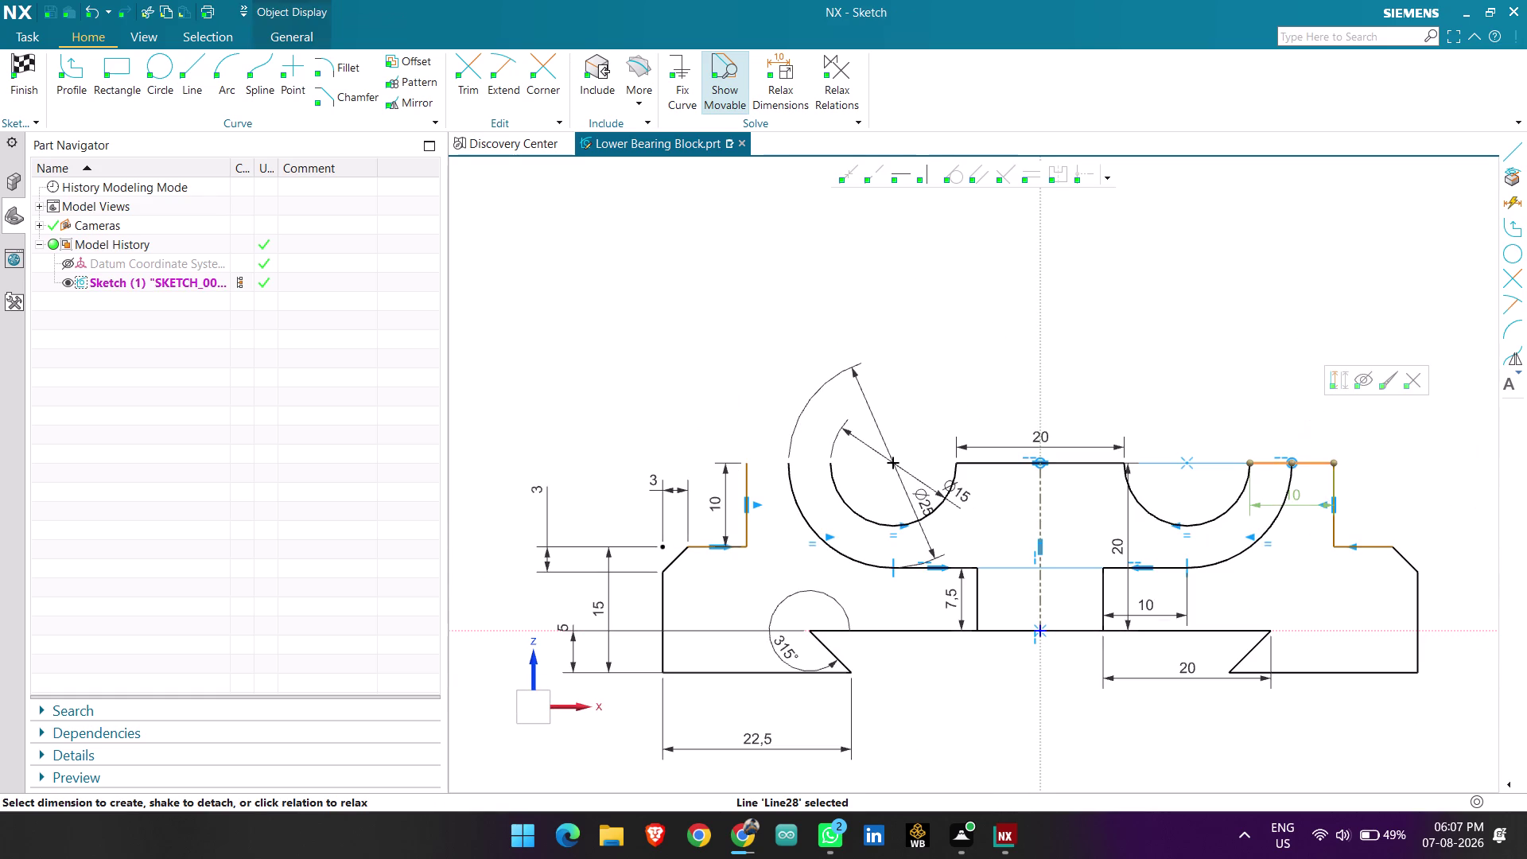
key(Delete)
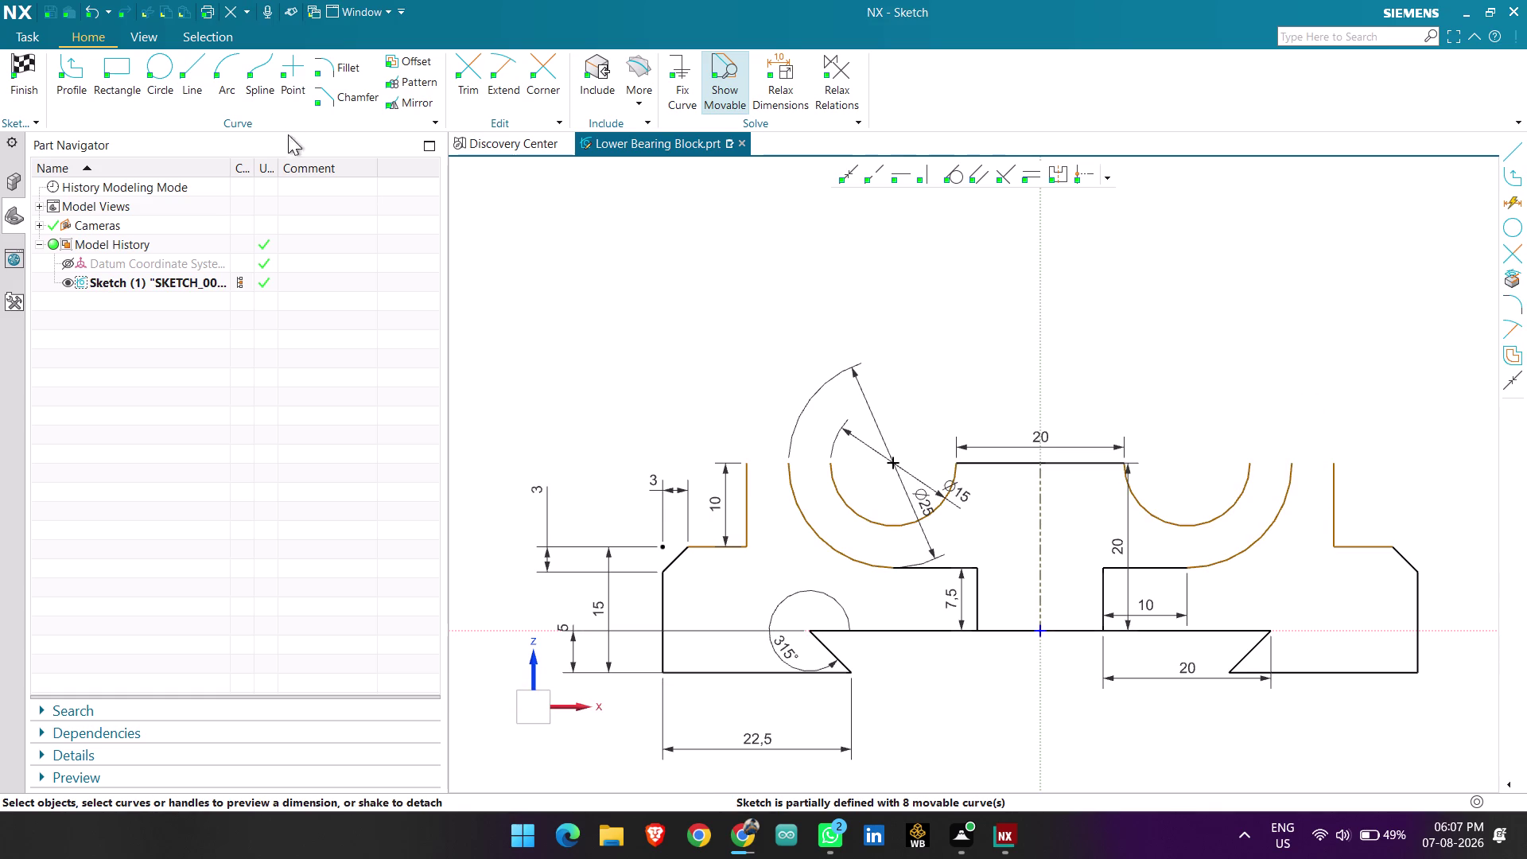
click(69, 79)
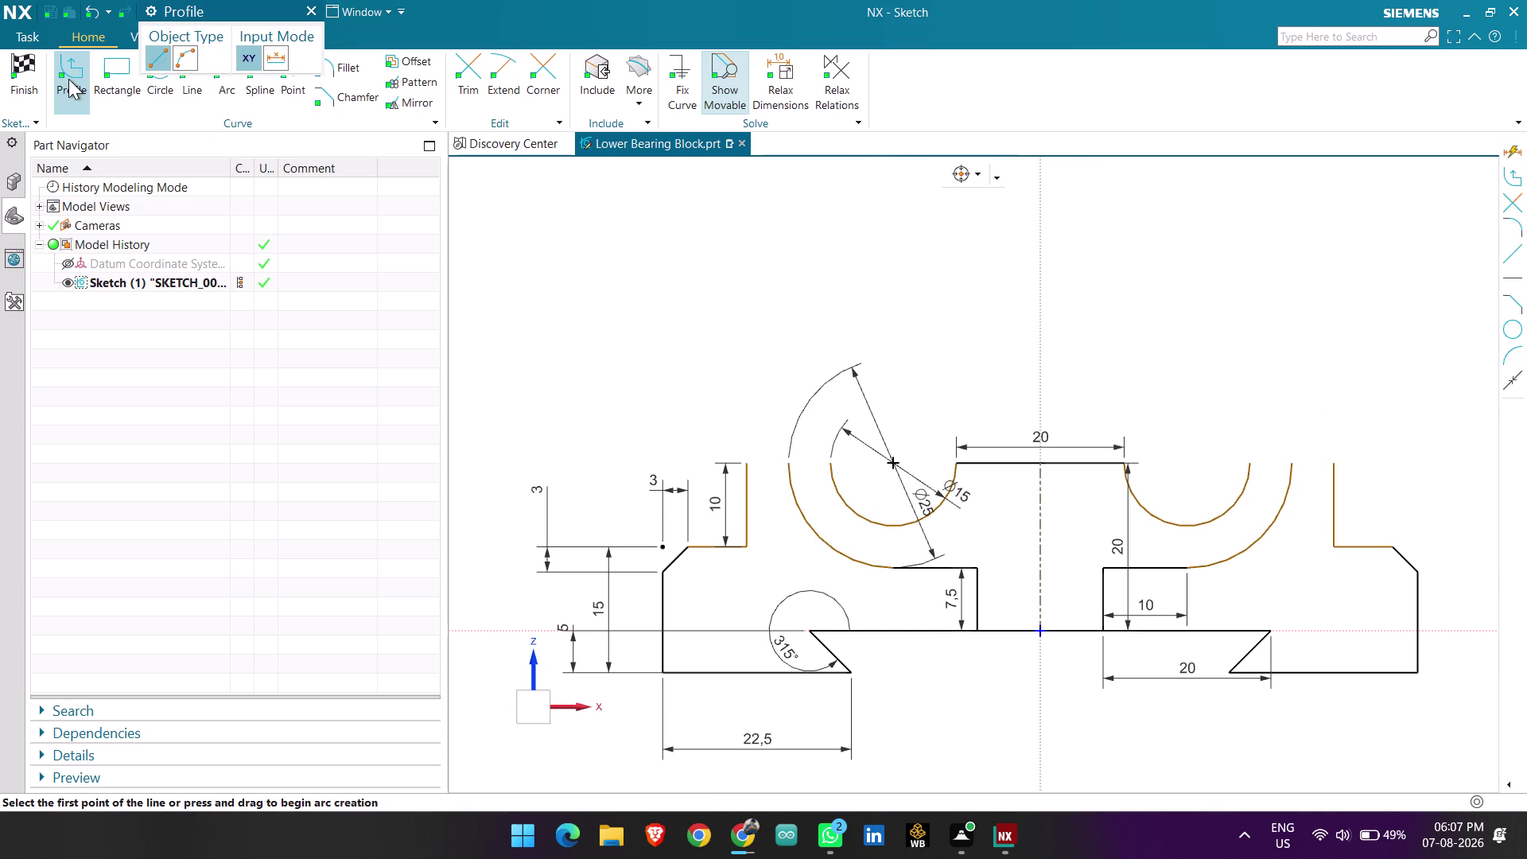
Draw a short line joining the left step top to the left cutout's arc.
scroll(up, 3)
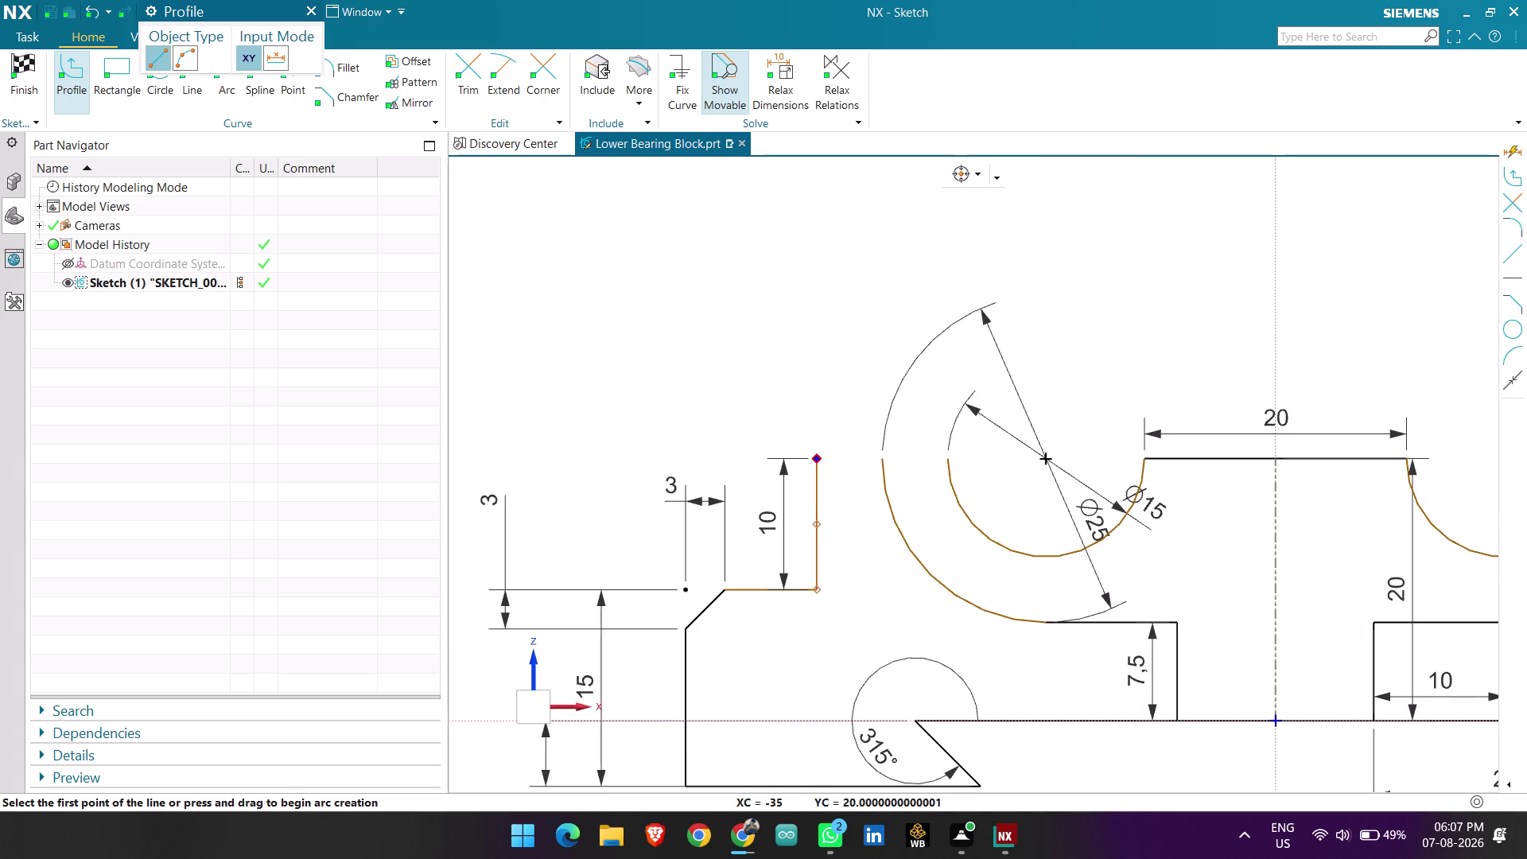
click(819, 460)
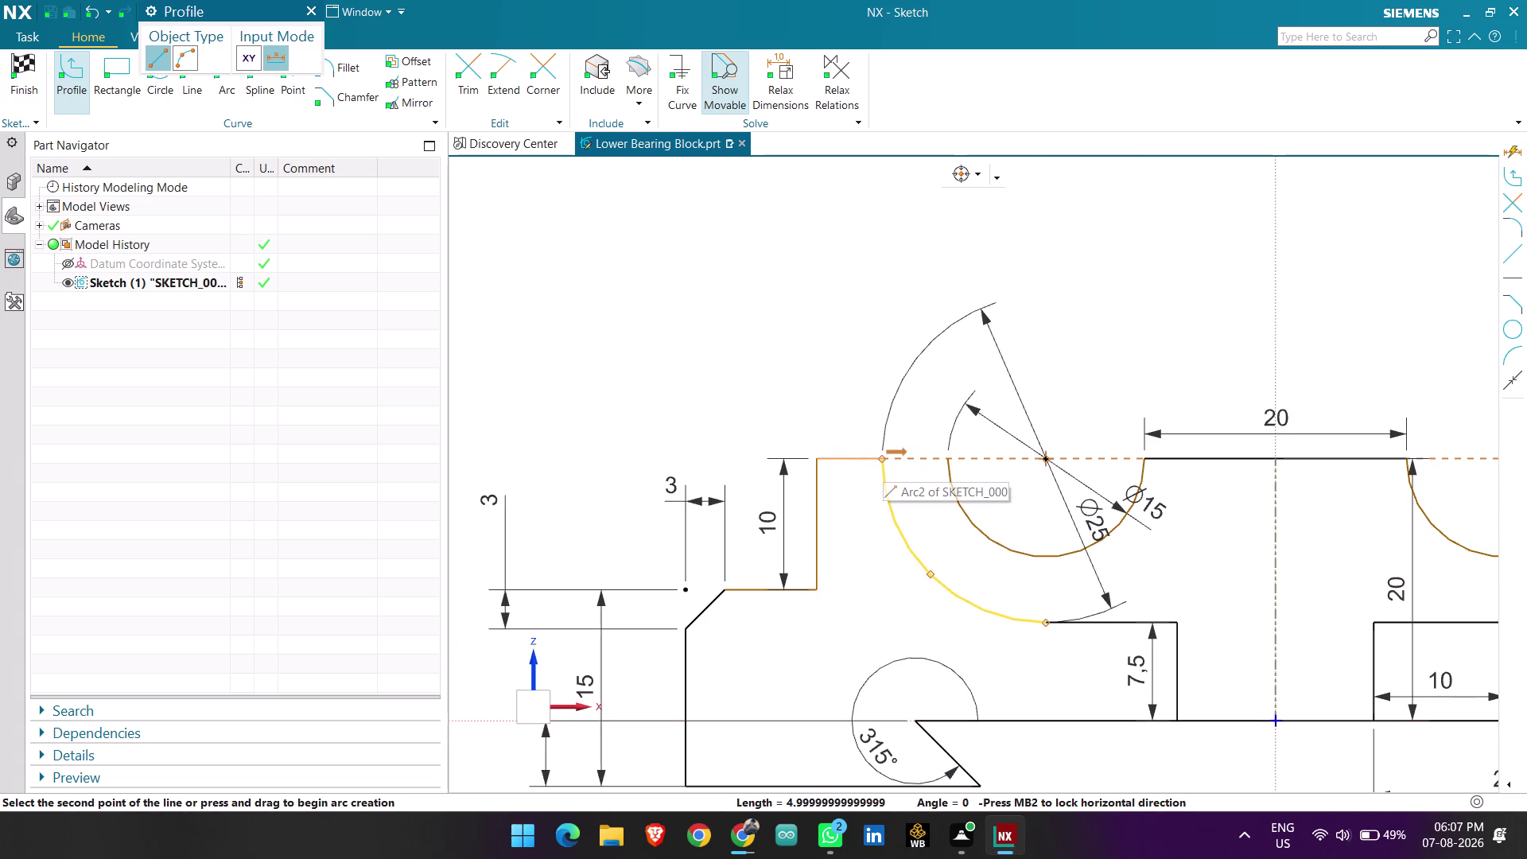
click(885, 461)
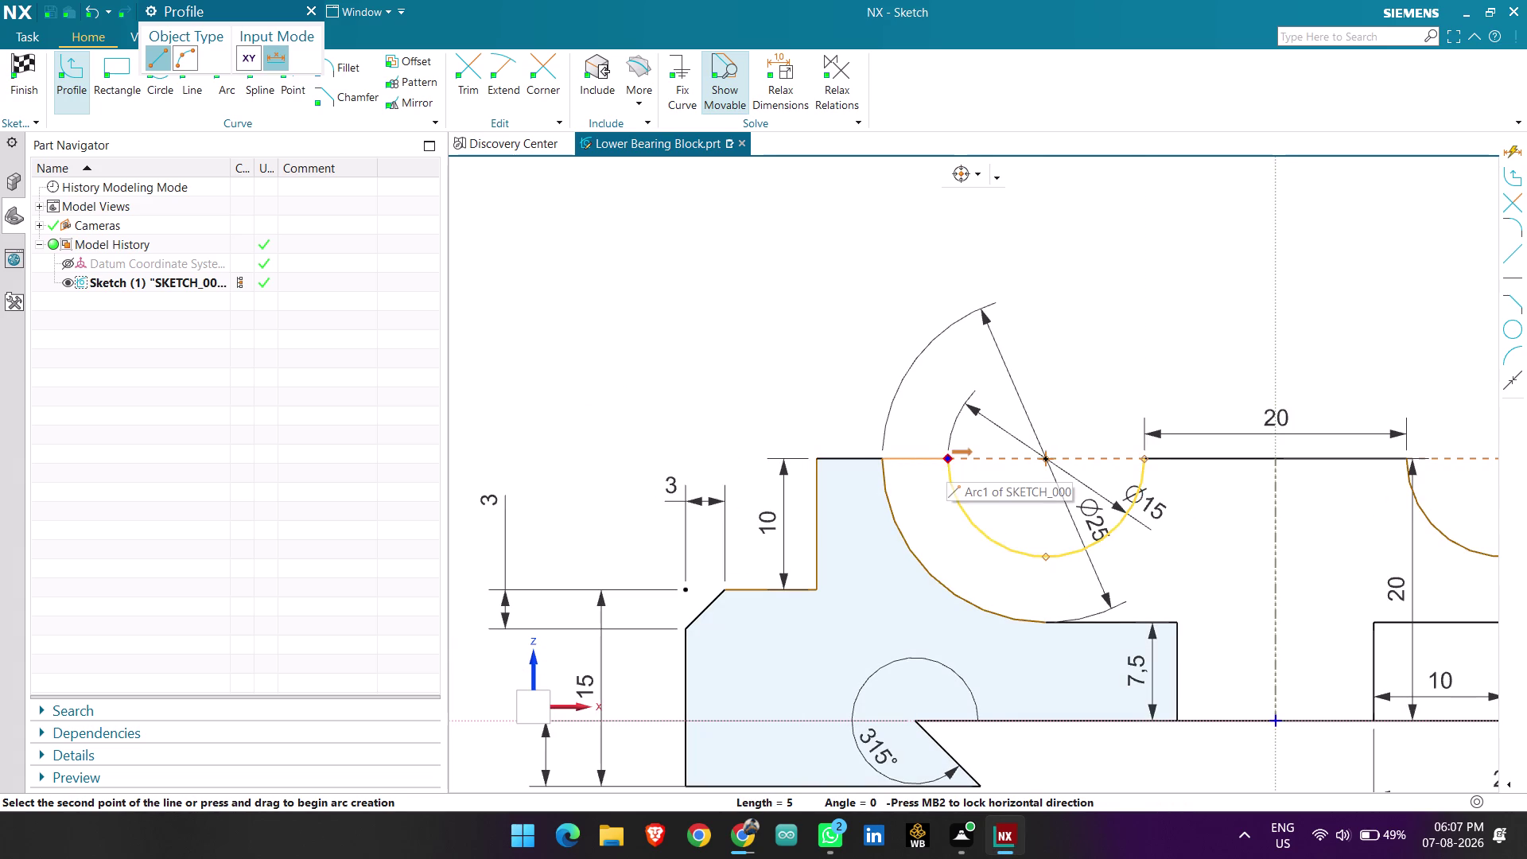
click(950, 461)
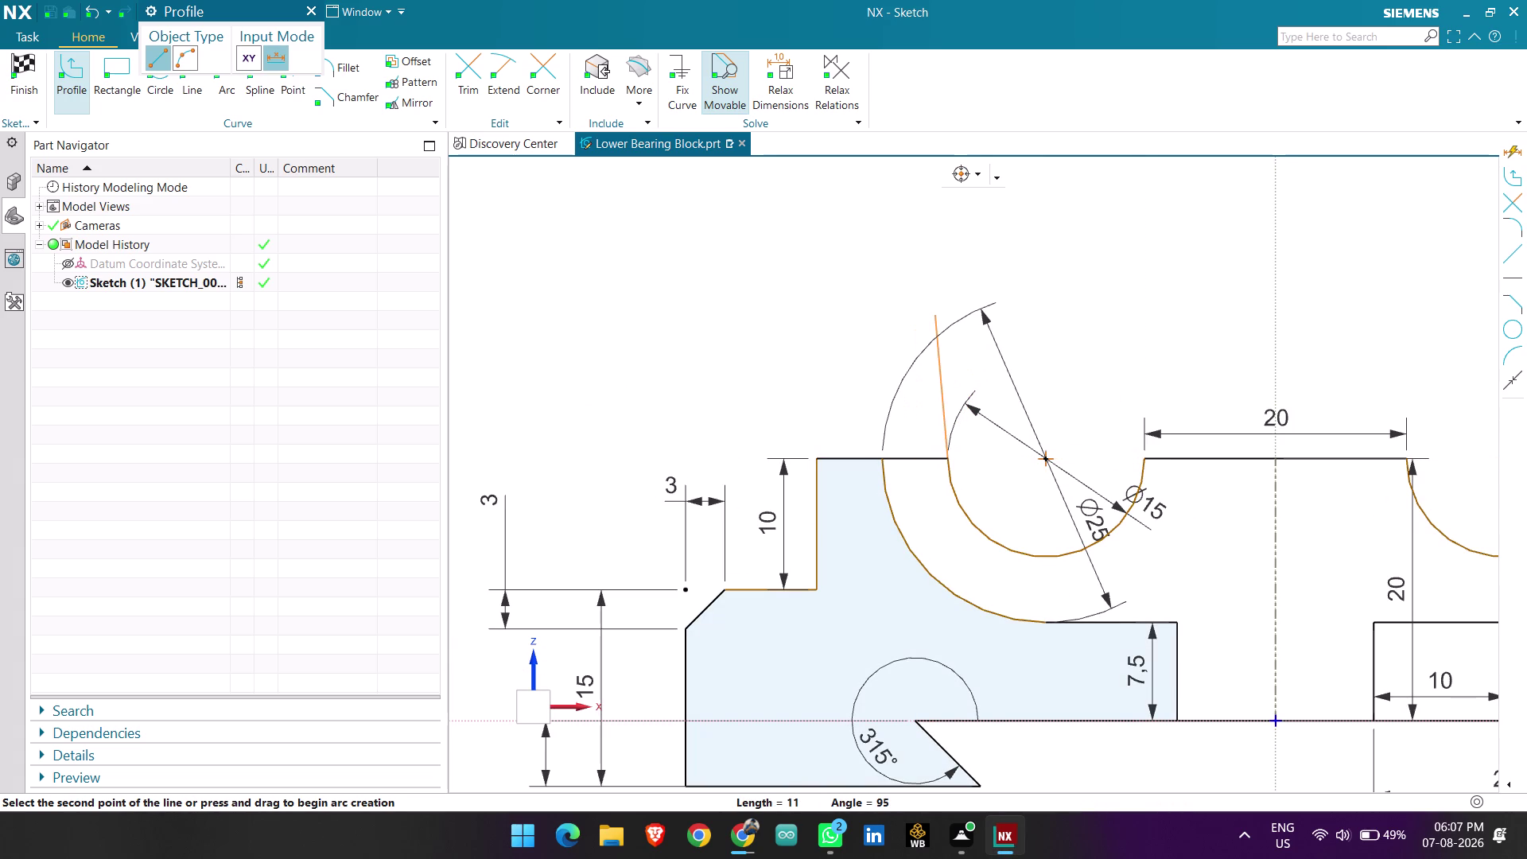
key(Escape)
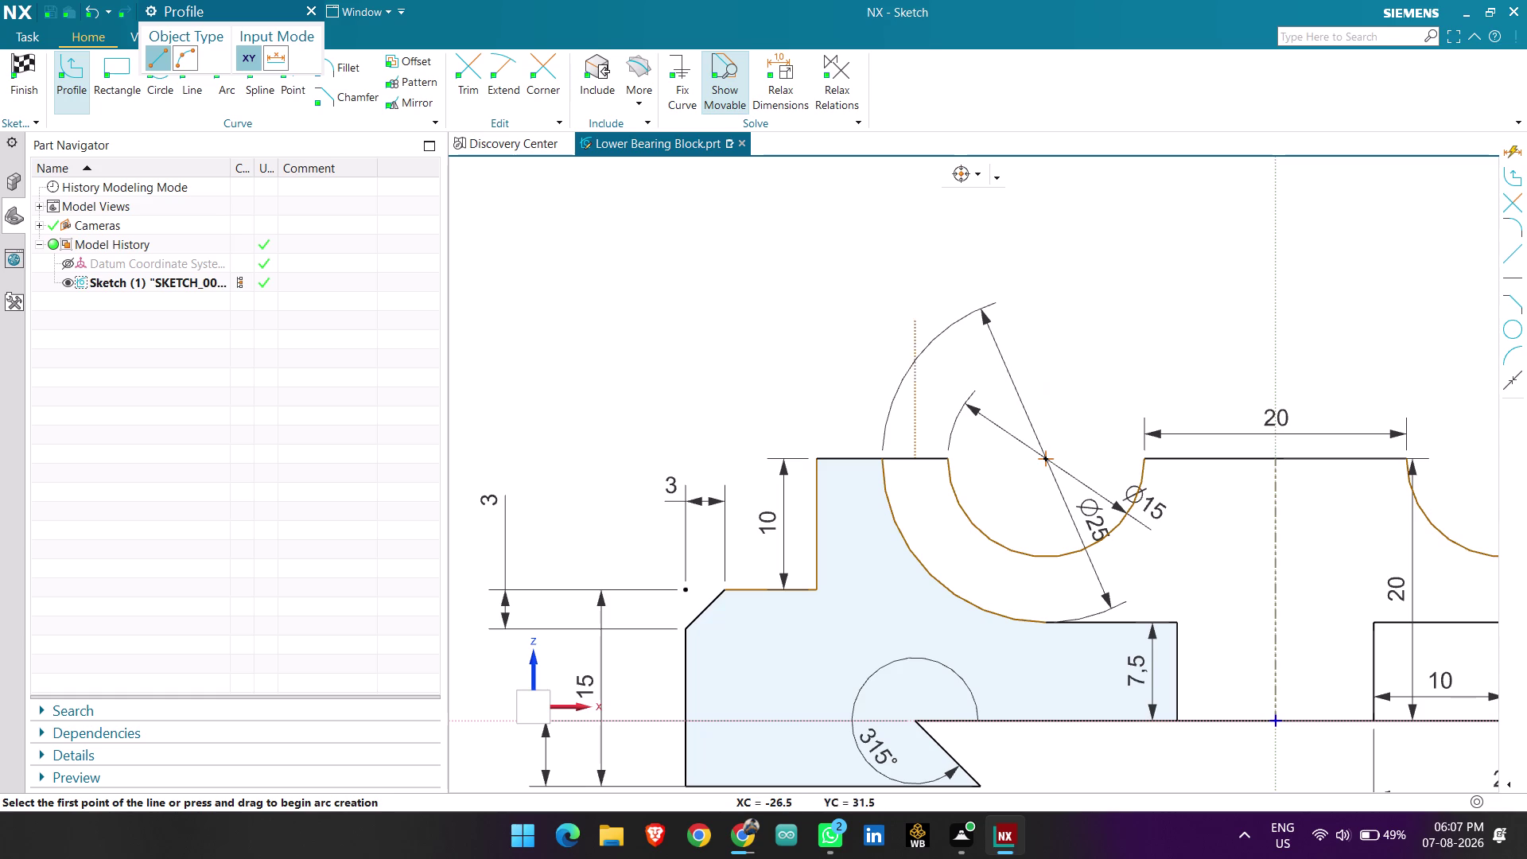
Draw a closing line from the right cutout's arc end to the right step top.
scroll(down, 3)
scroll(up, 3)
scroll(down, 3)
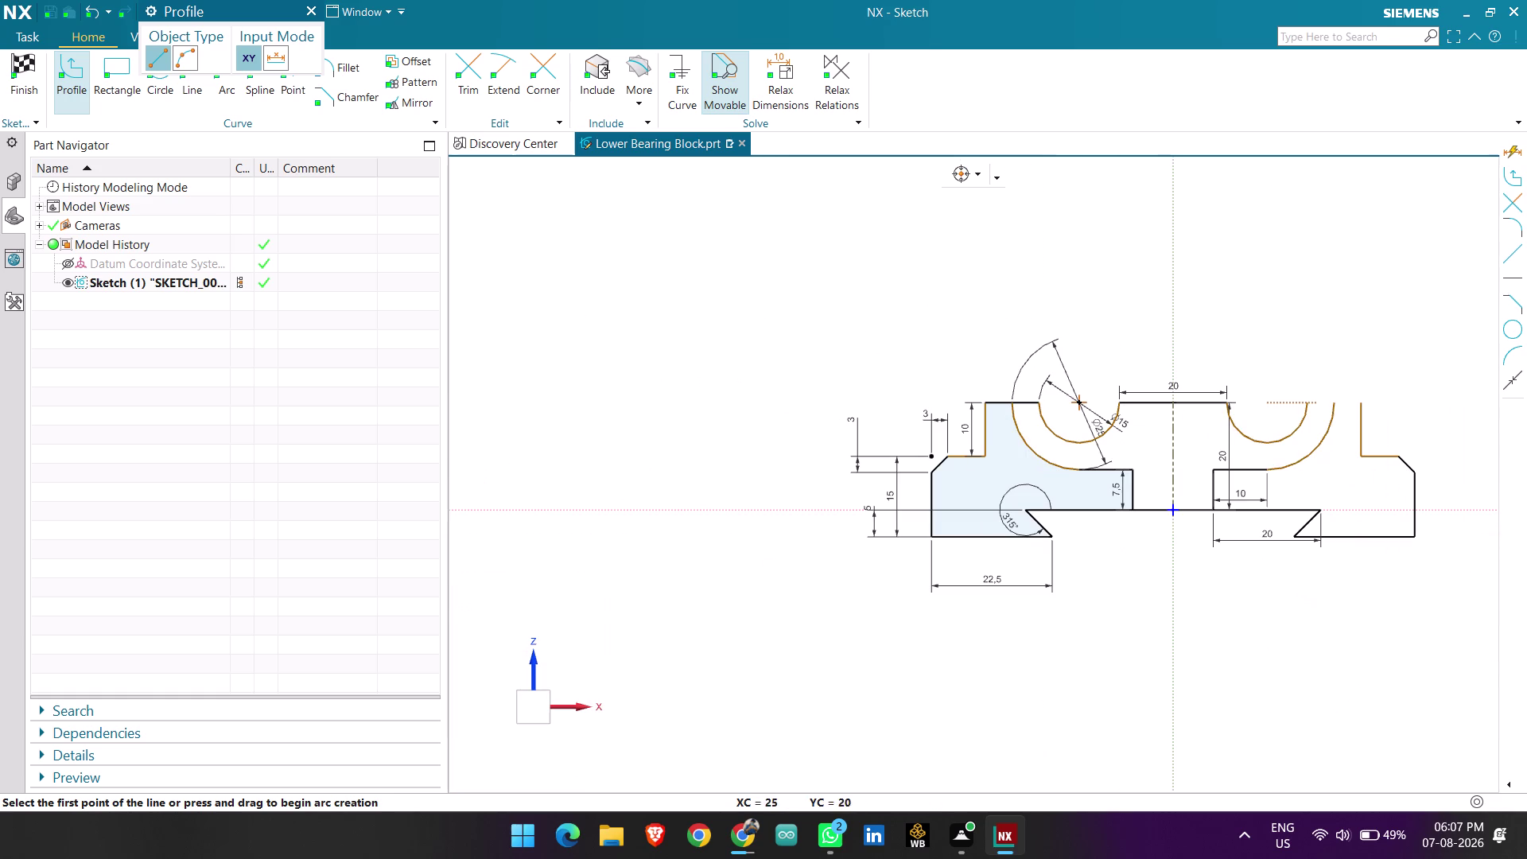
scroll(up, 3)
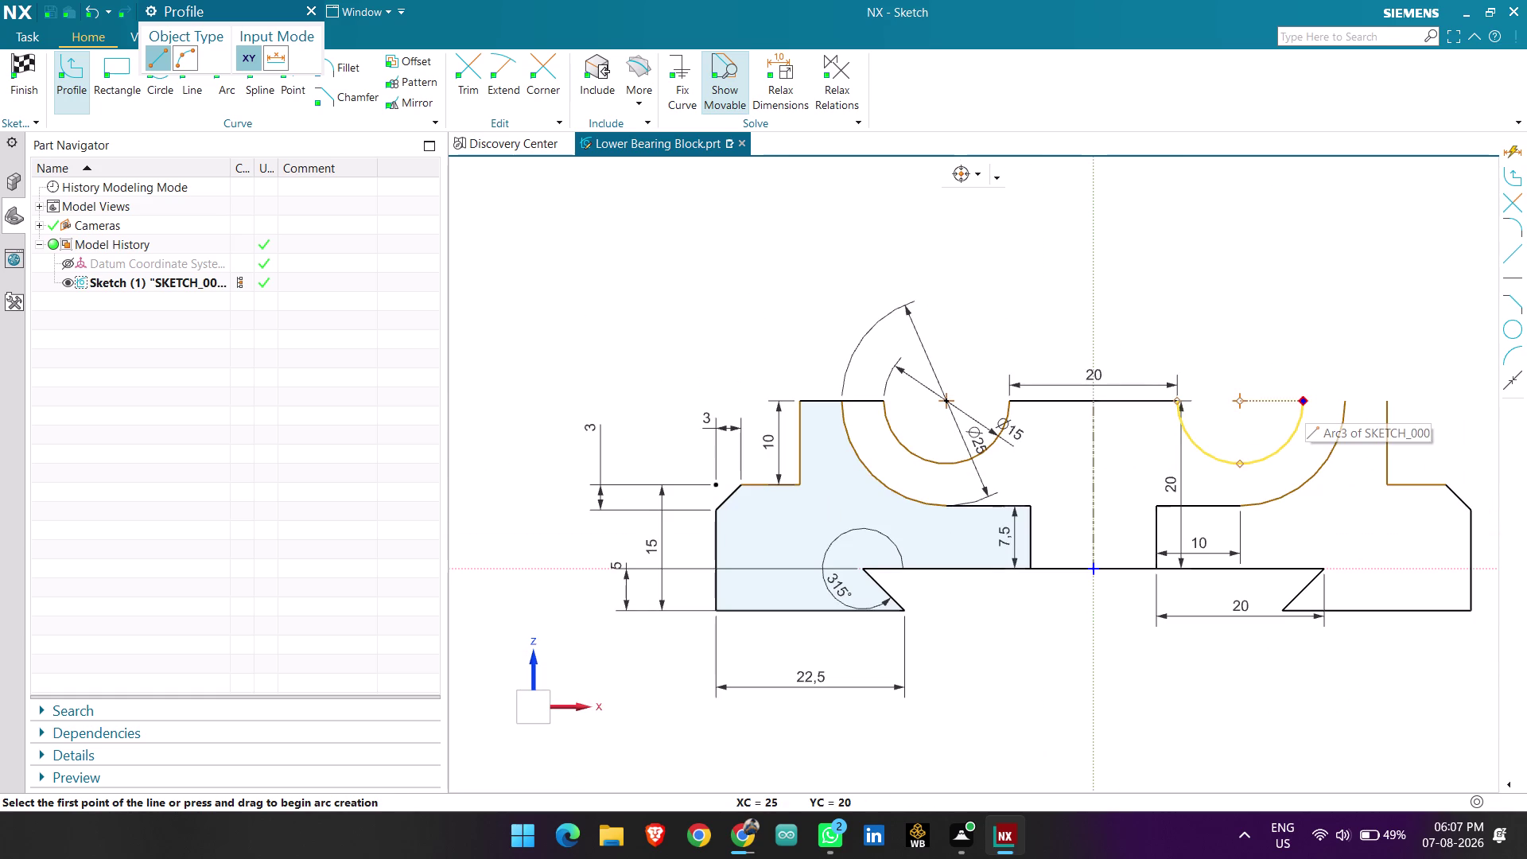
click(1304, 403)
click(1348, 402)
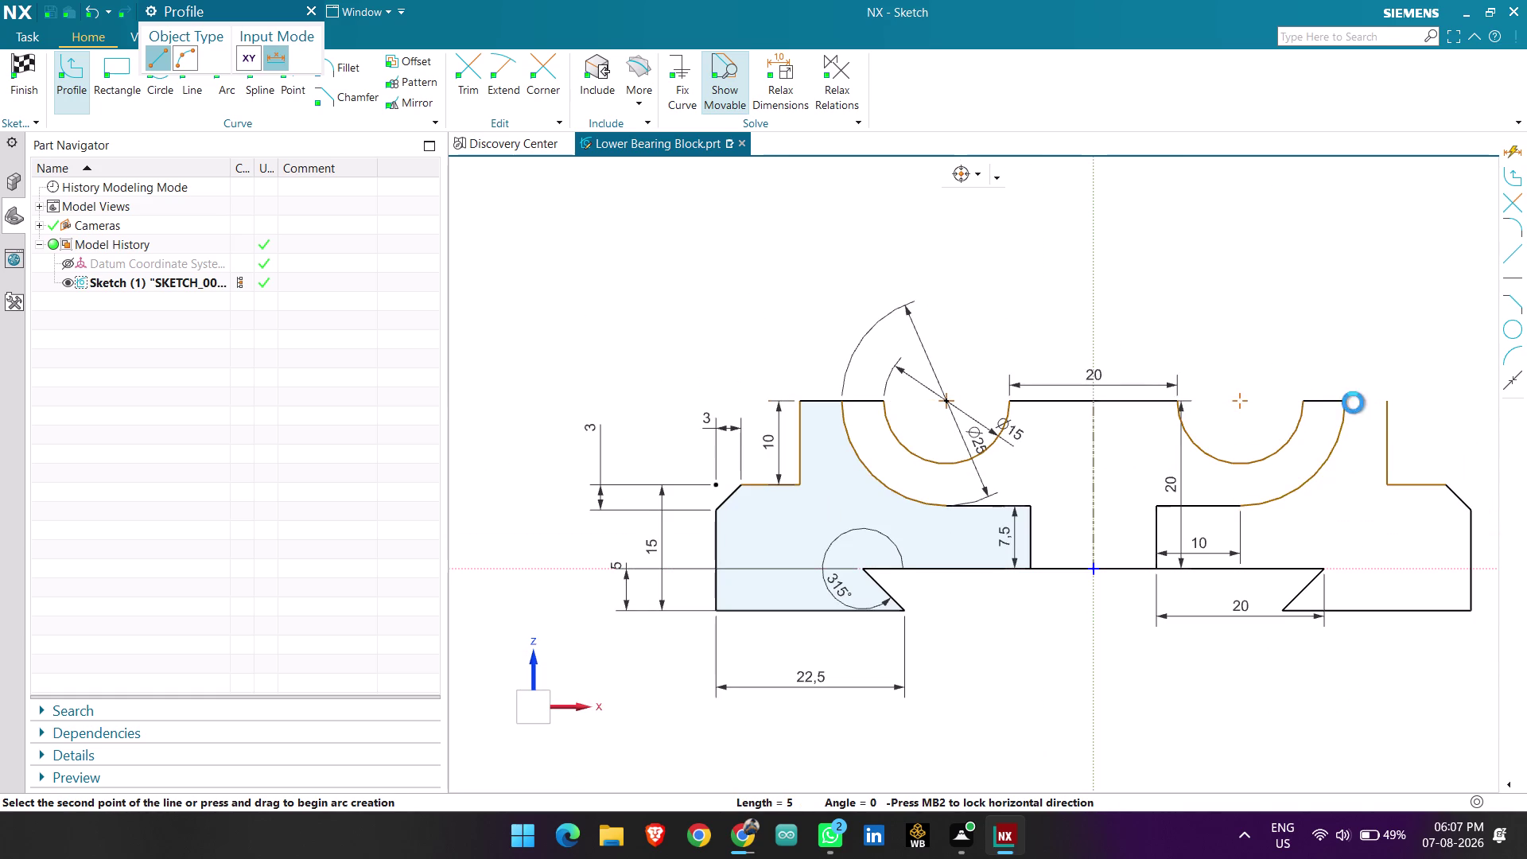
click(1386, 404)
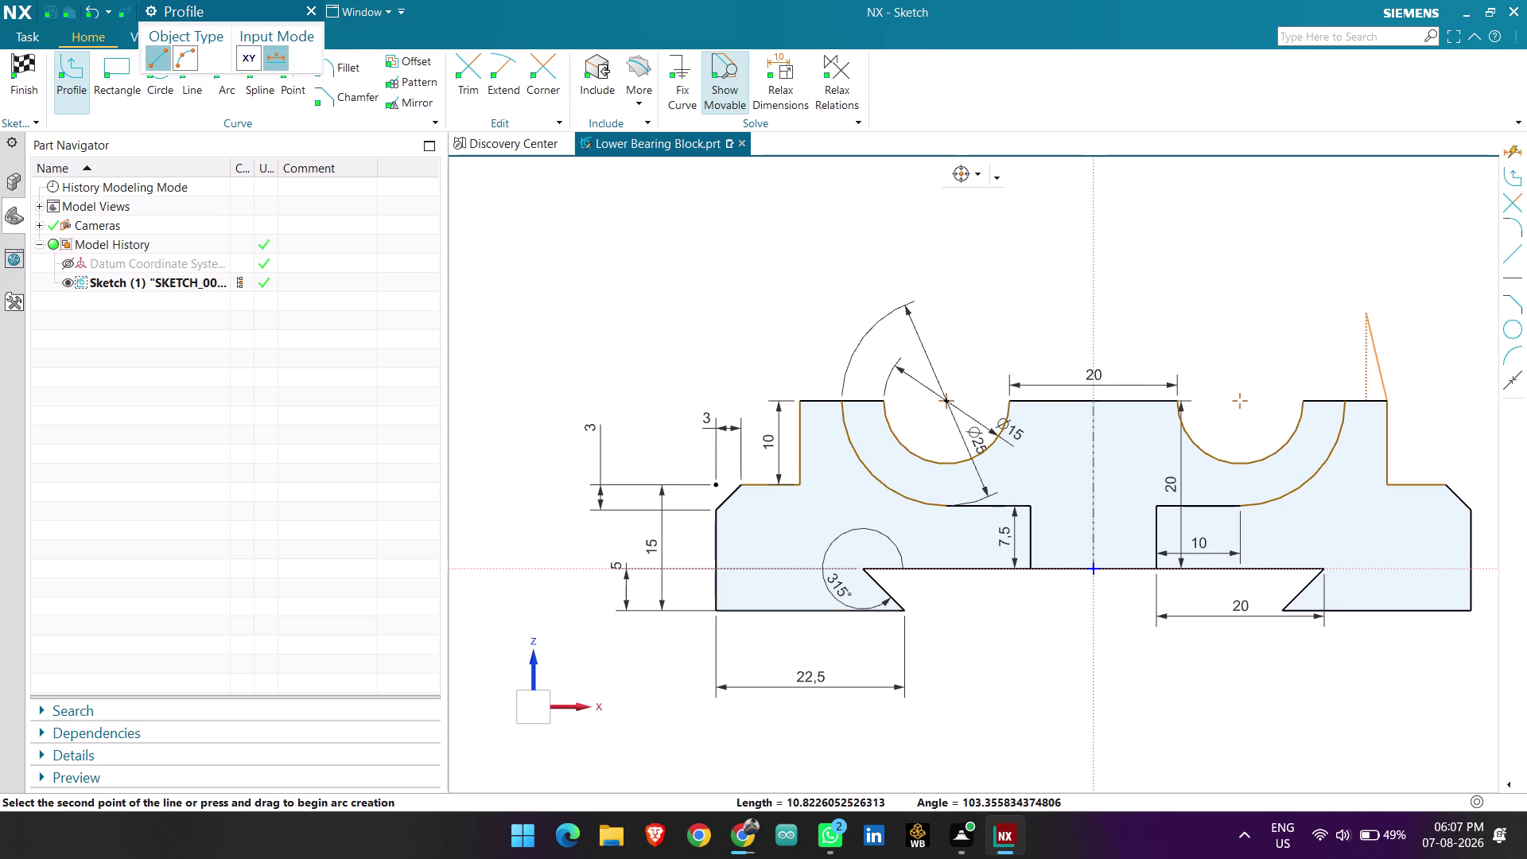
key(Escape)
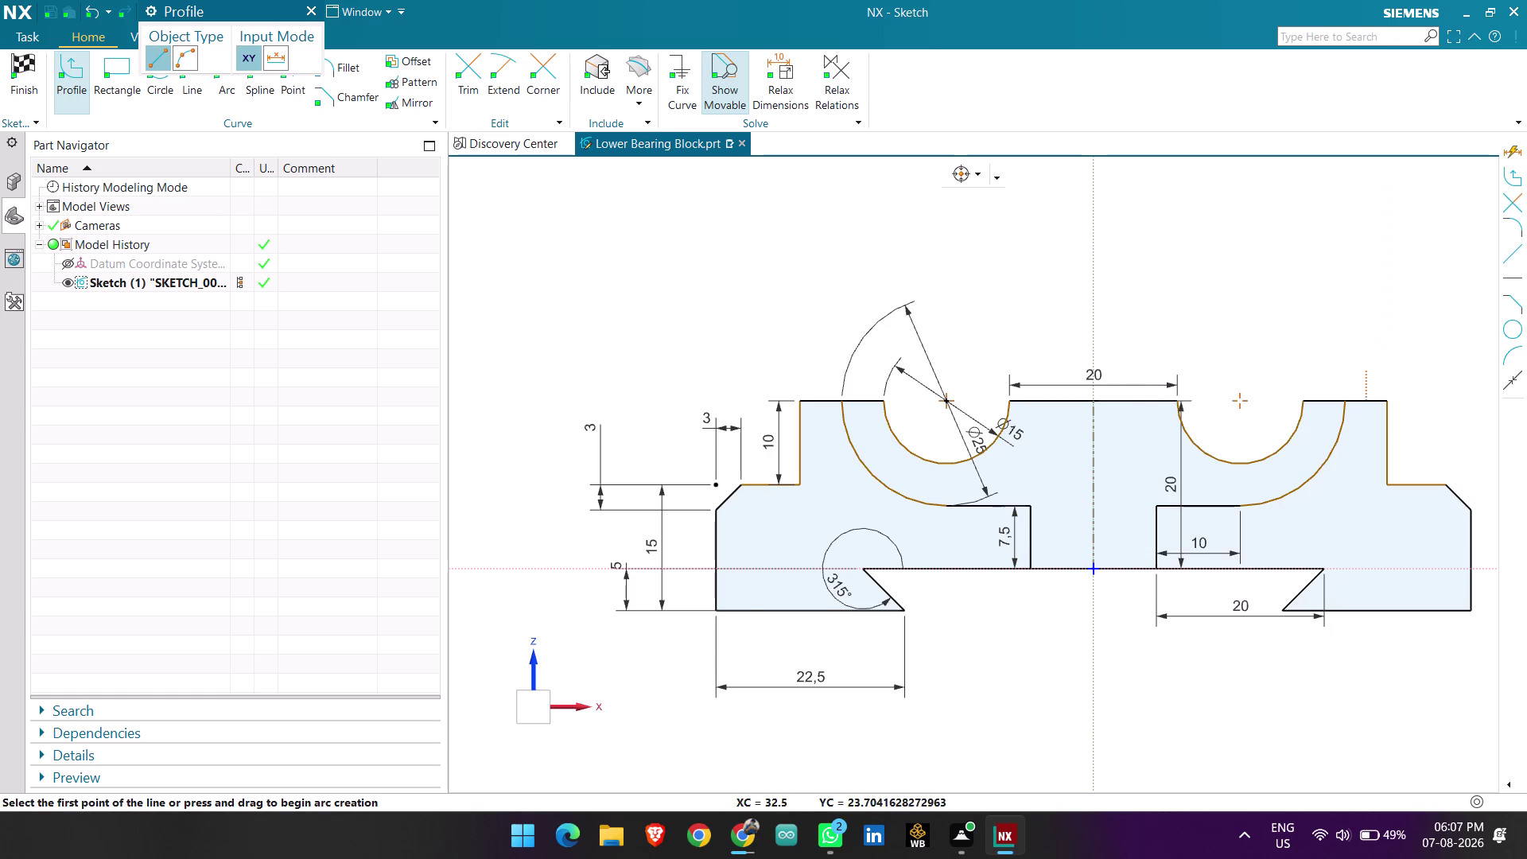
scroll(up, 3)
key(Escape)
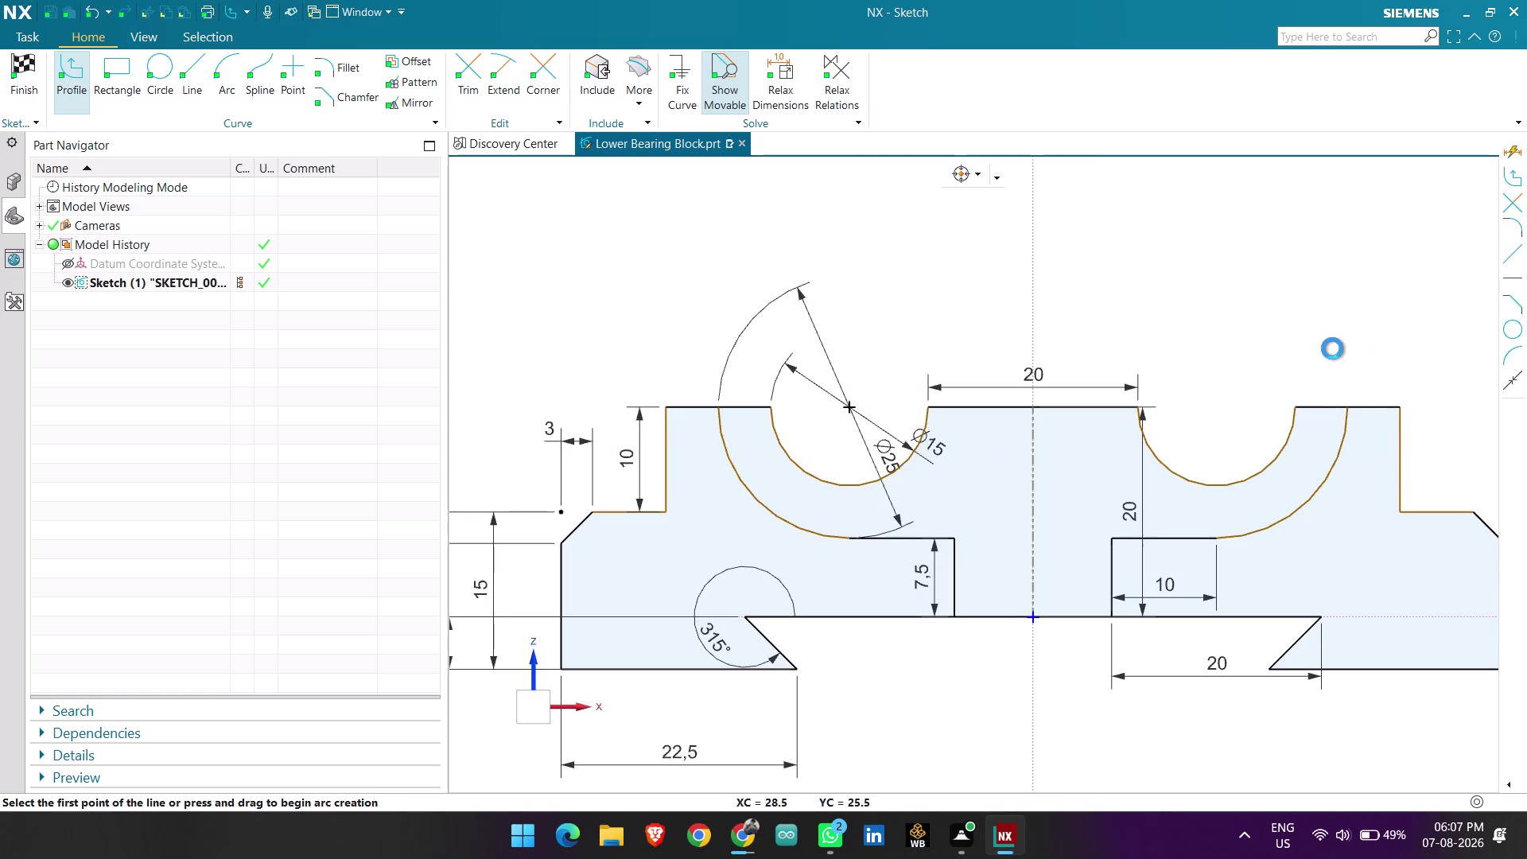
click(1388, 403)
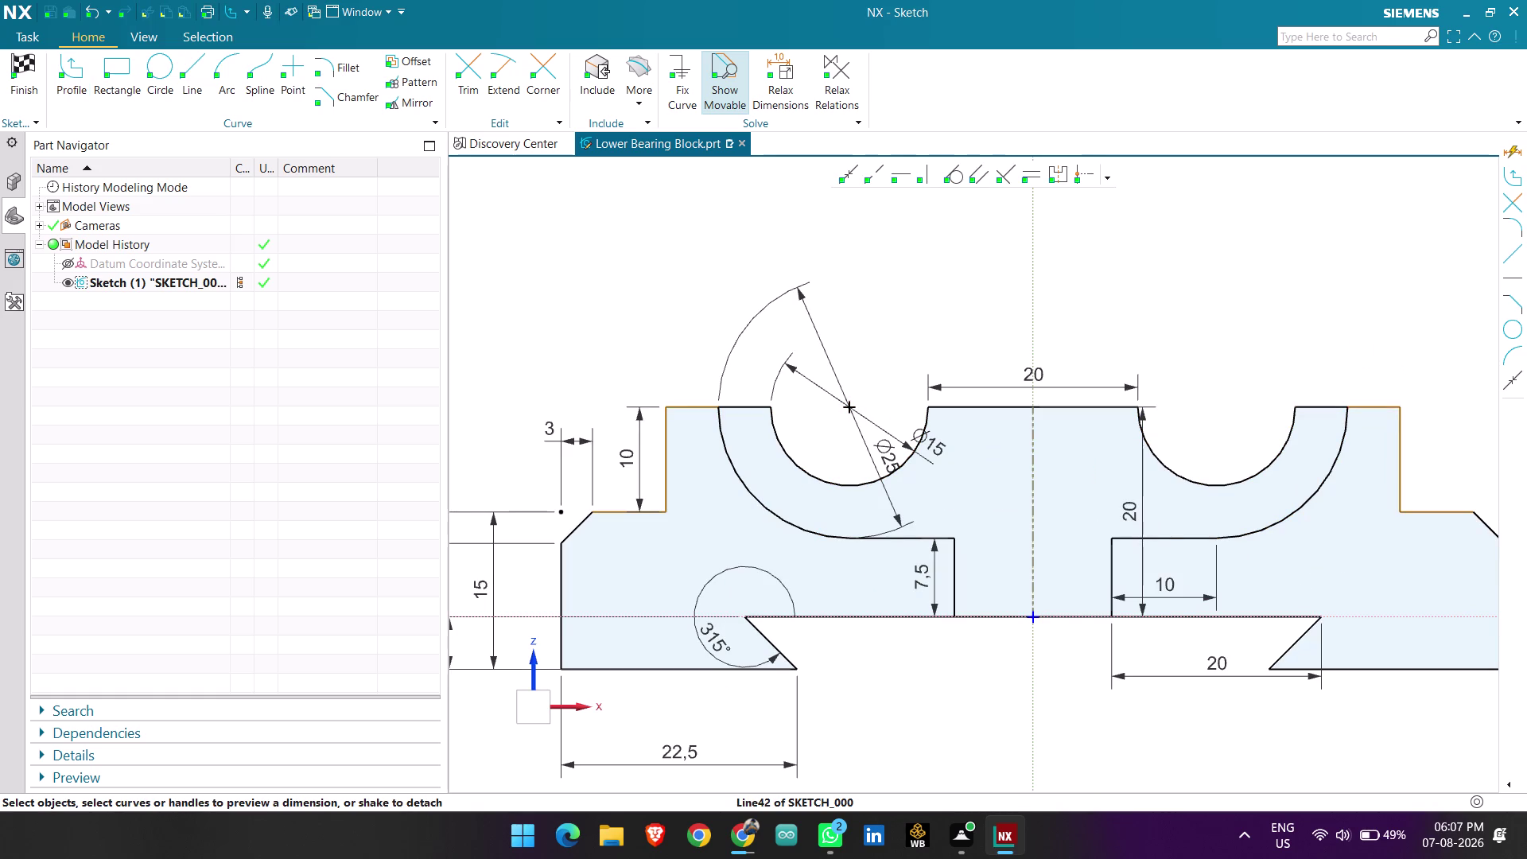
Give the new right top line a 5 mm width dimension and finish the fully defined sketch.
click(1380, 371)
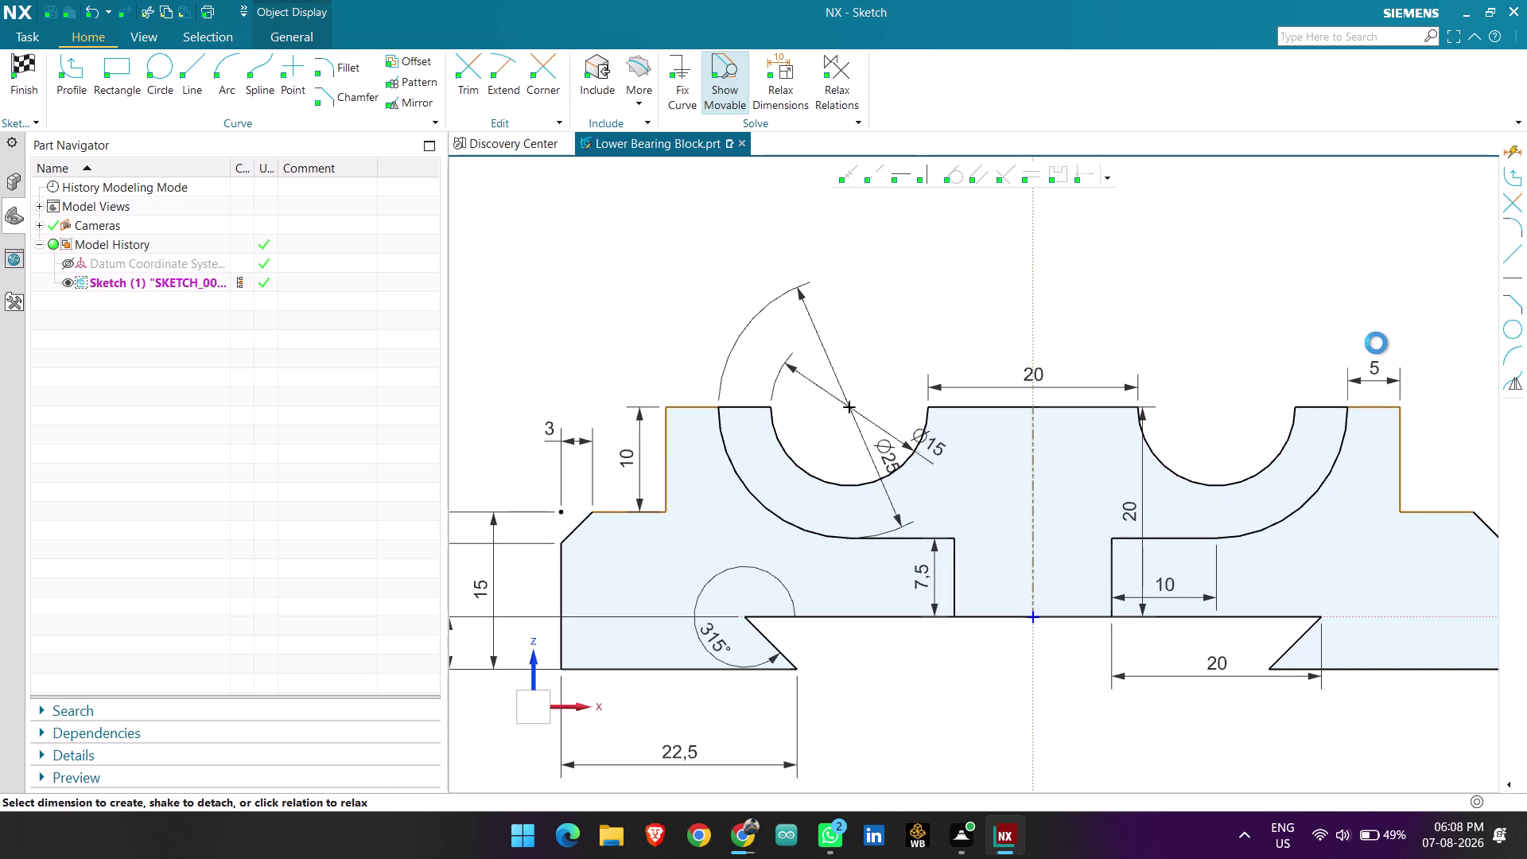
middle_click(1358, 303)
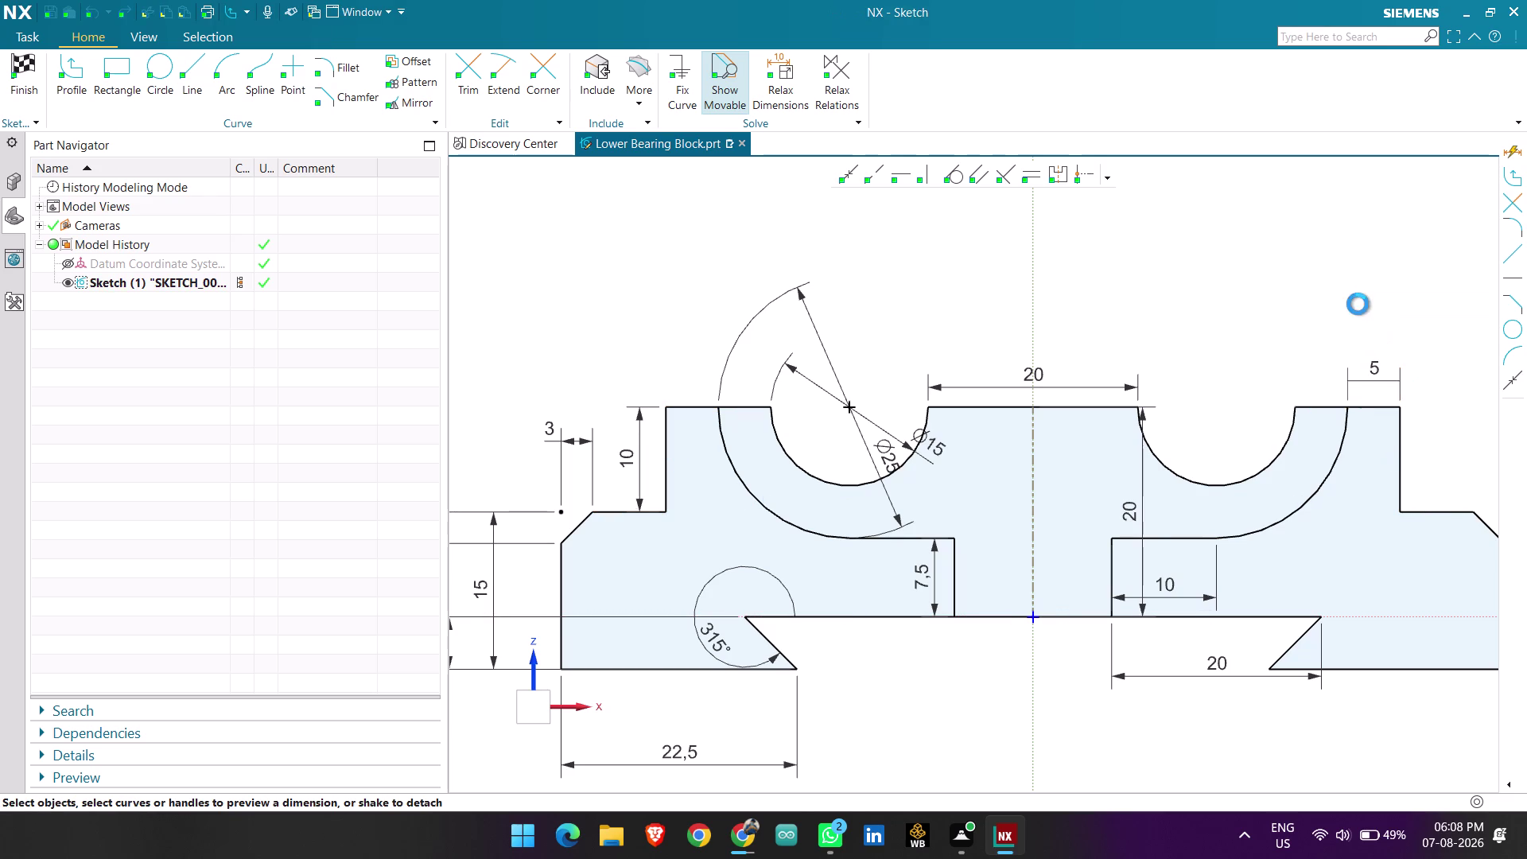
scroll(down, 3)
scroll(up, 3)
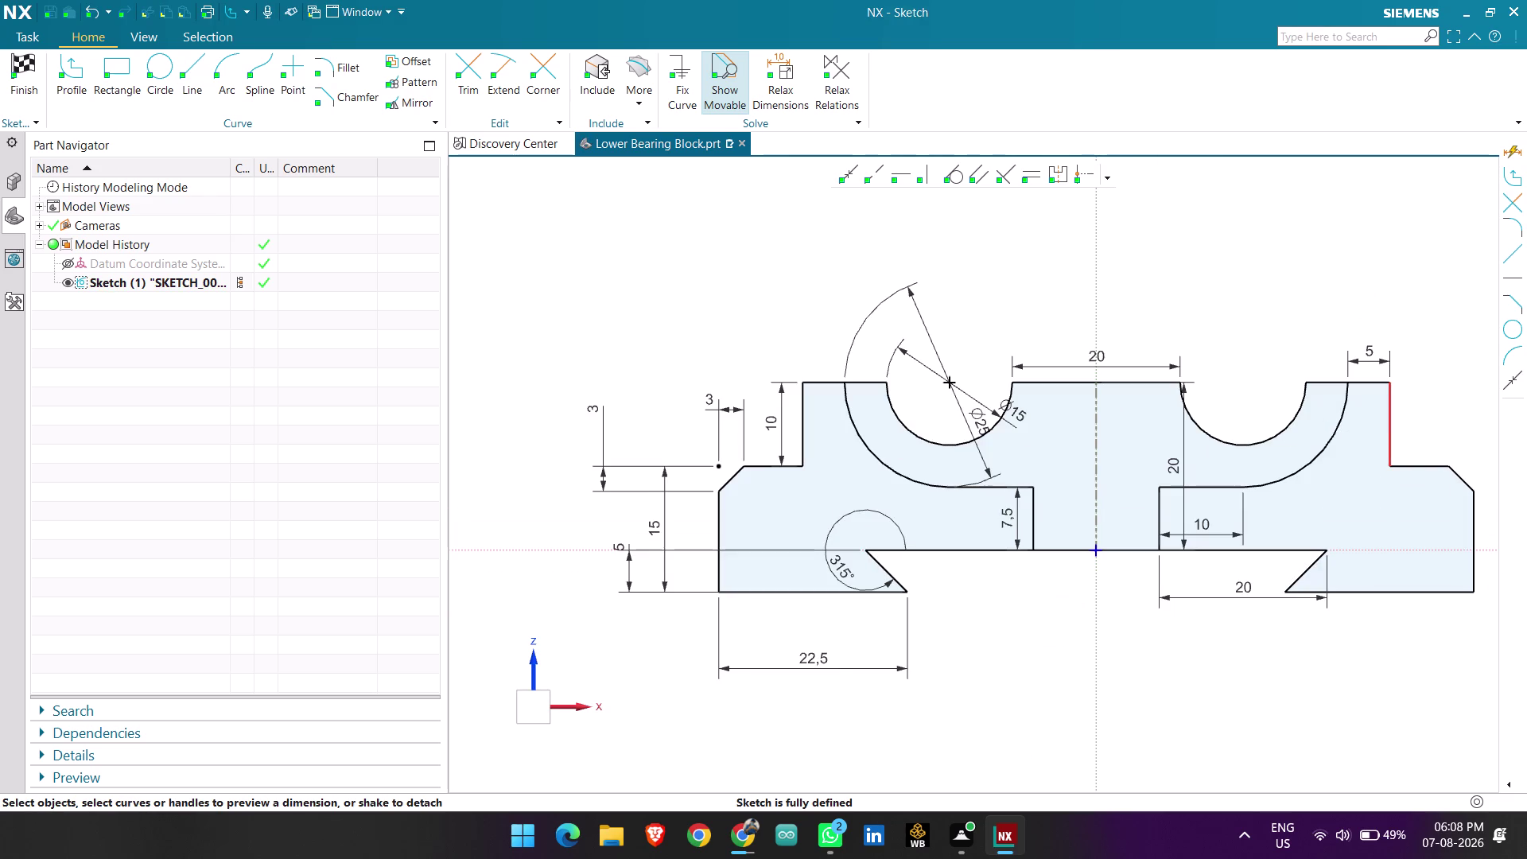
click(1392, 422)
click(1428, 419)
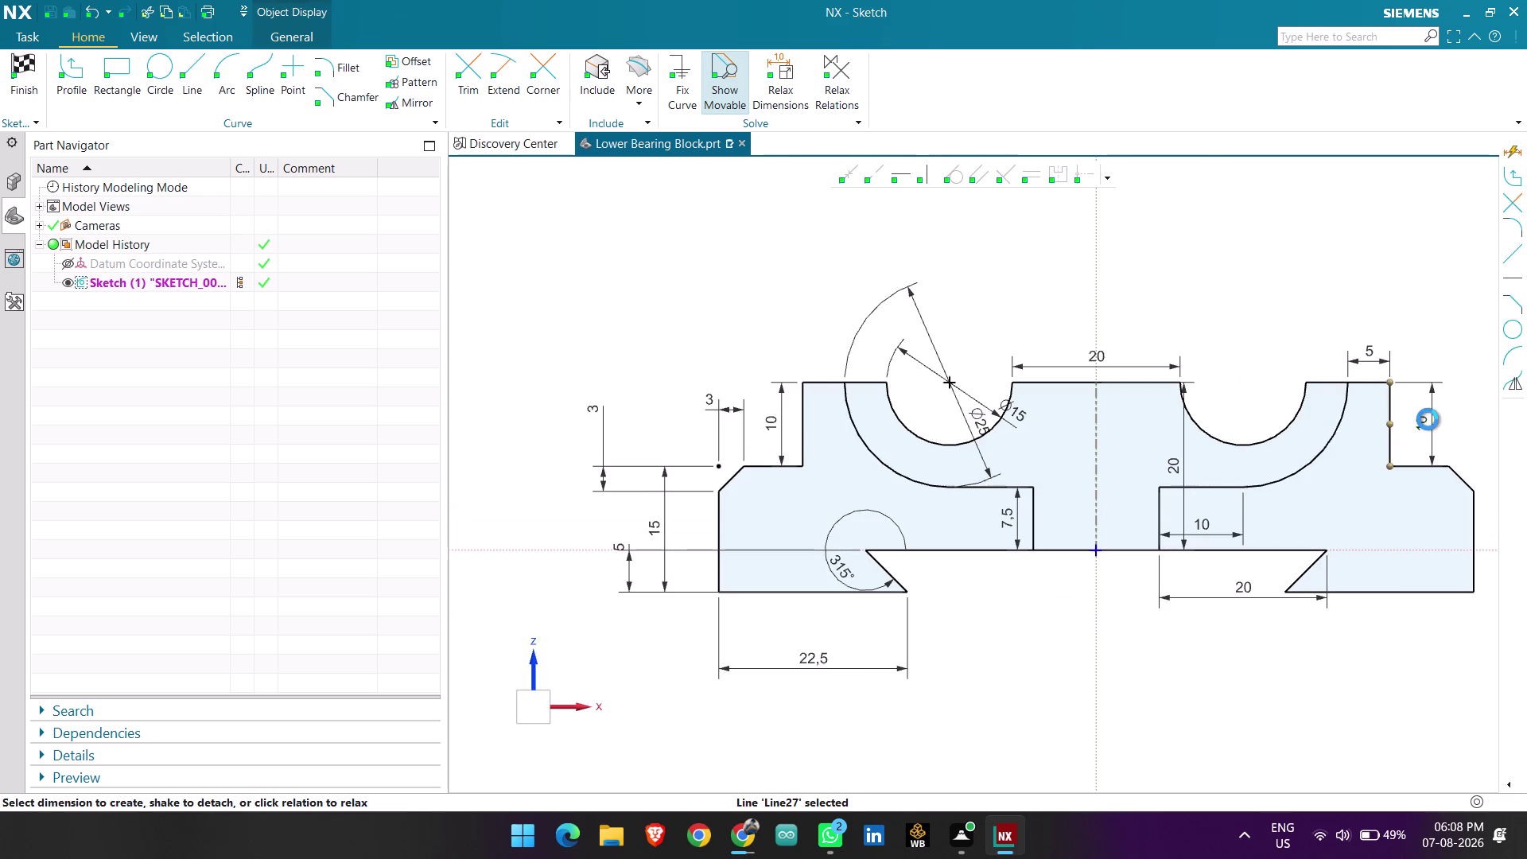
middle_click(1419, 326)
click(19, 88)
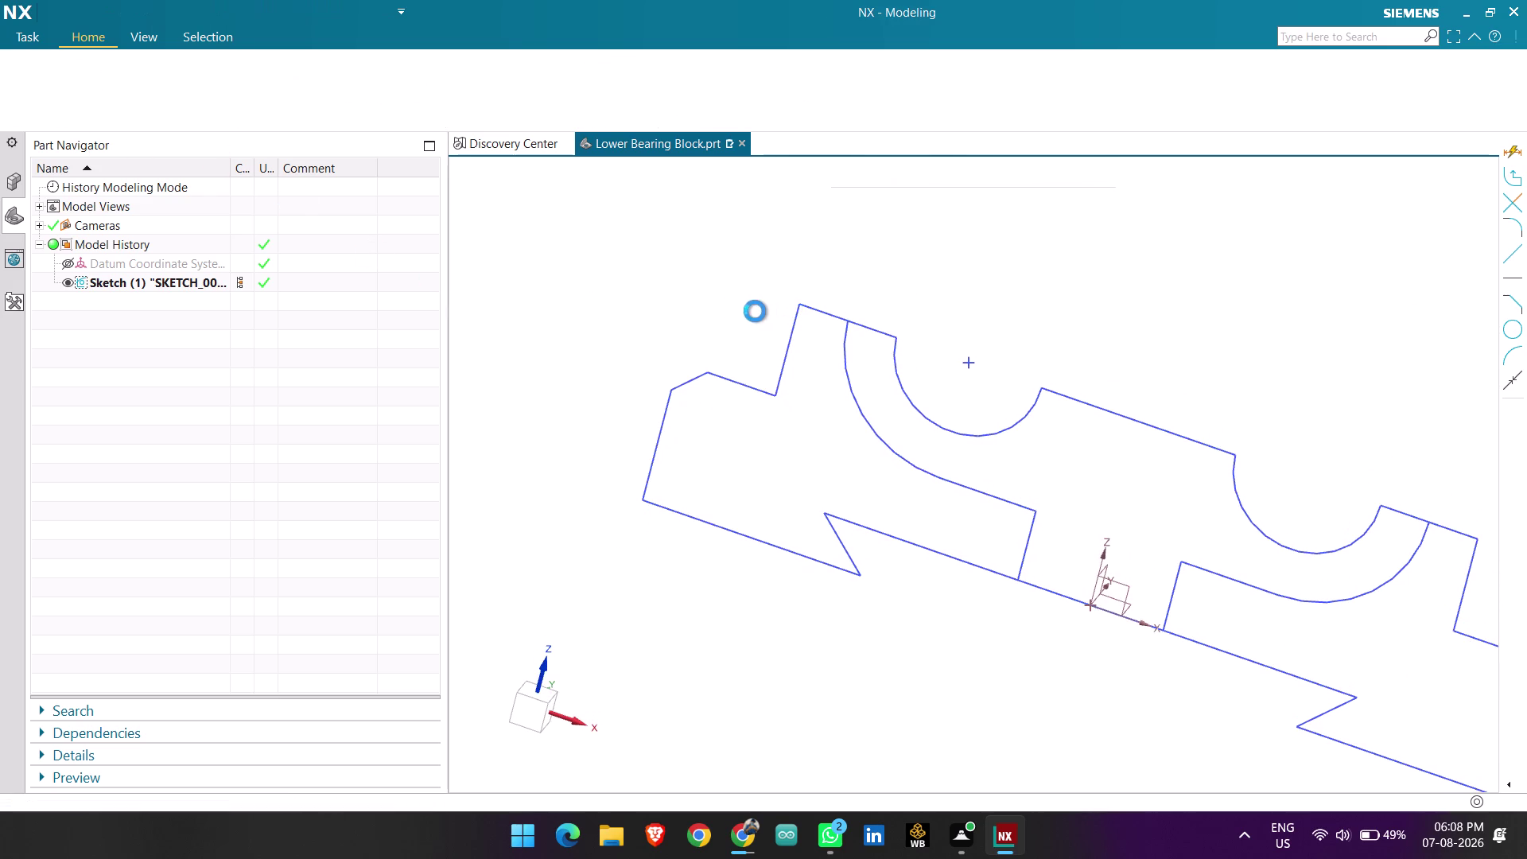
Start Extrude with the Single Curve selection rule.
scroll(down, 3)
scroll(down, 3)
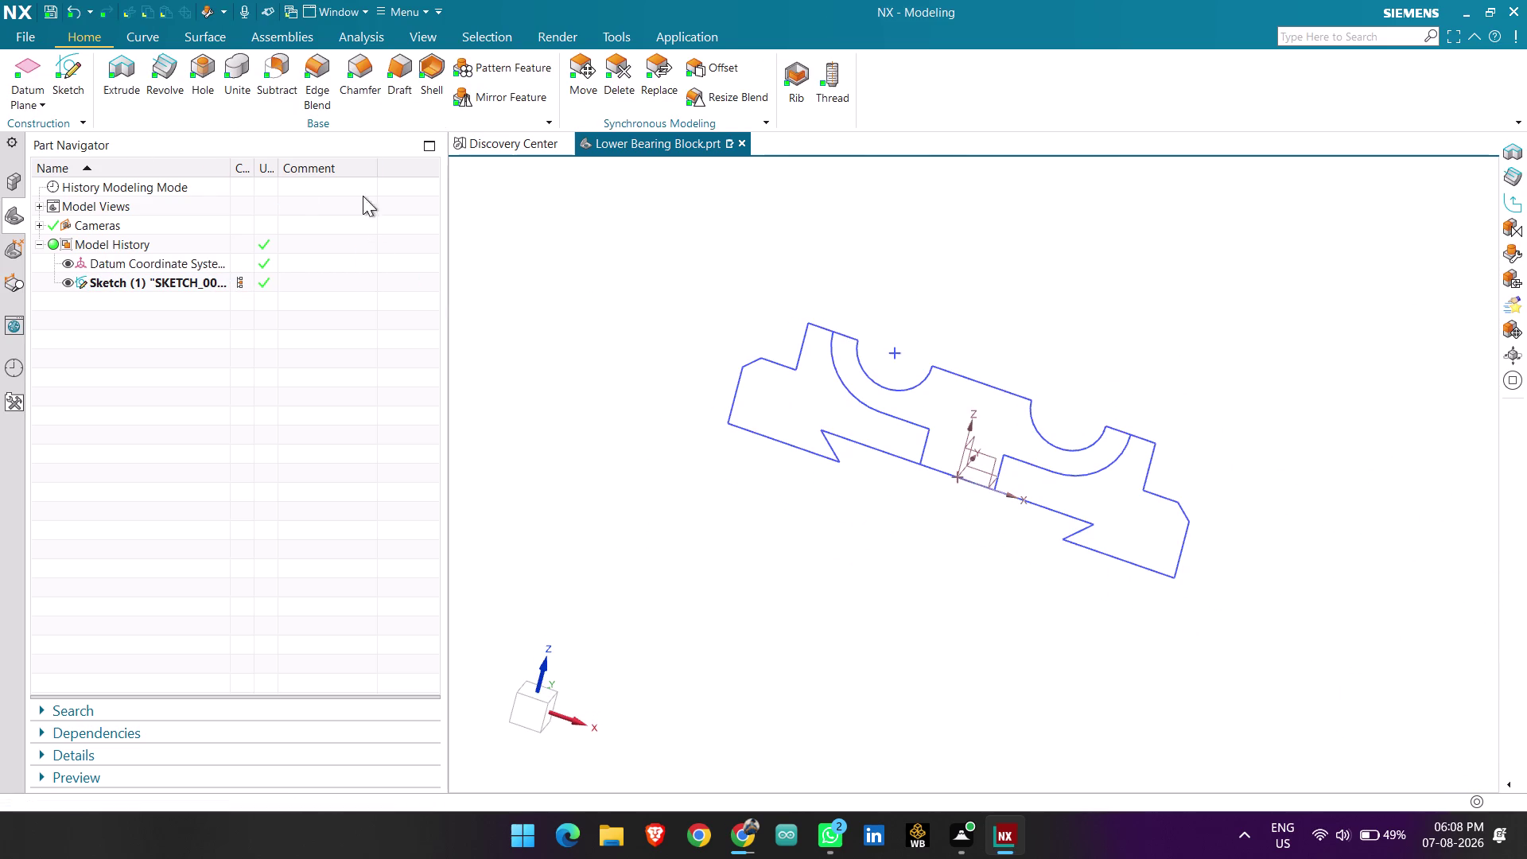
click(132, 73)
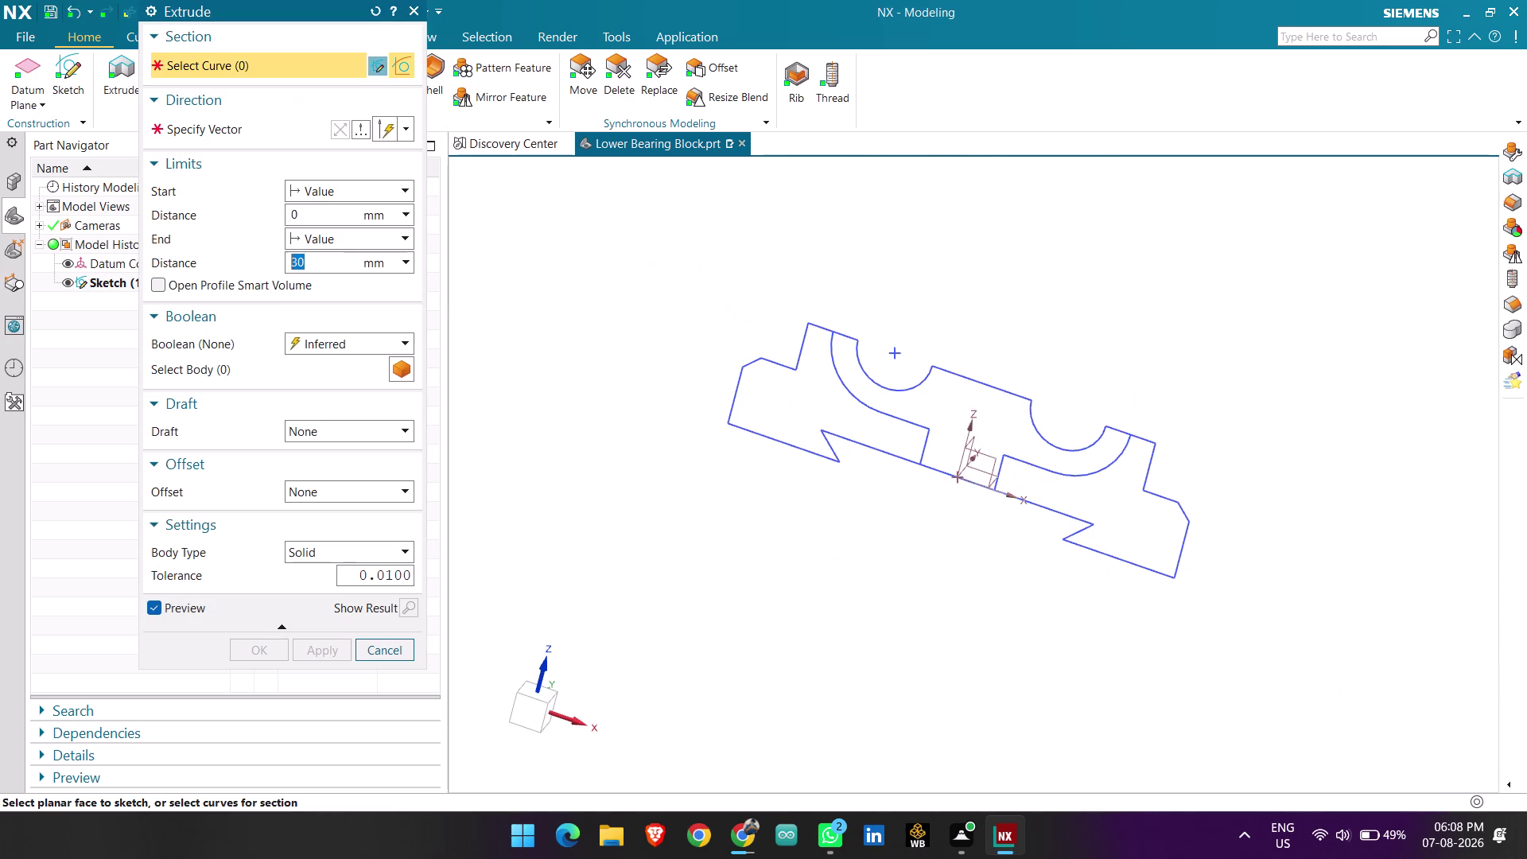
click(906, 176)
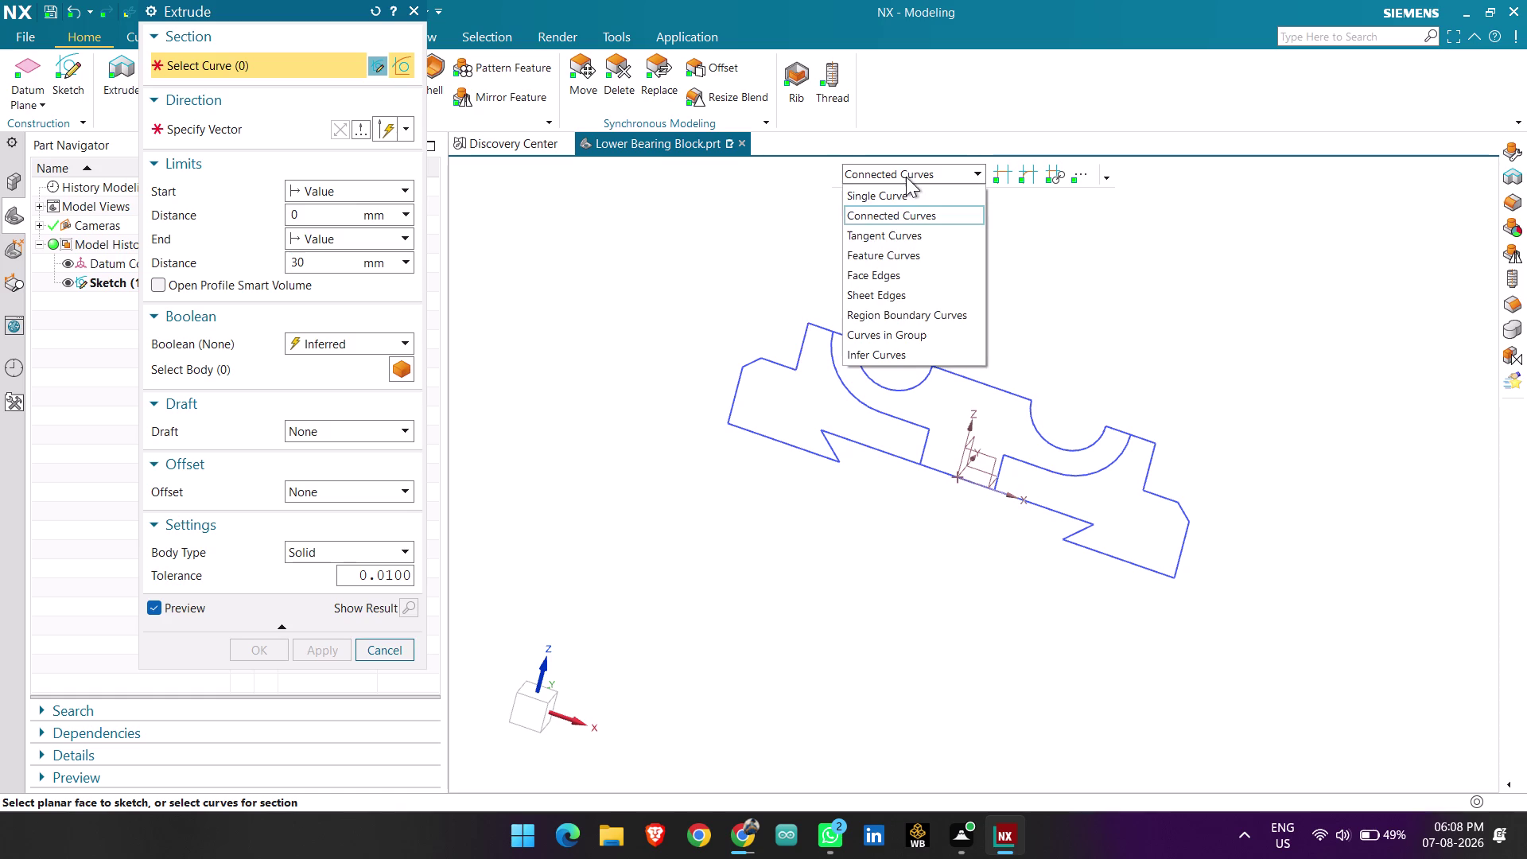
click(882, 201)
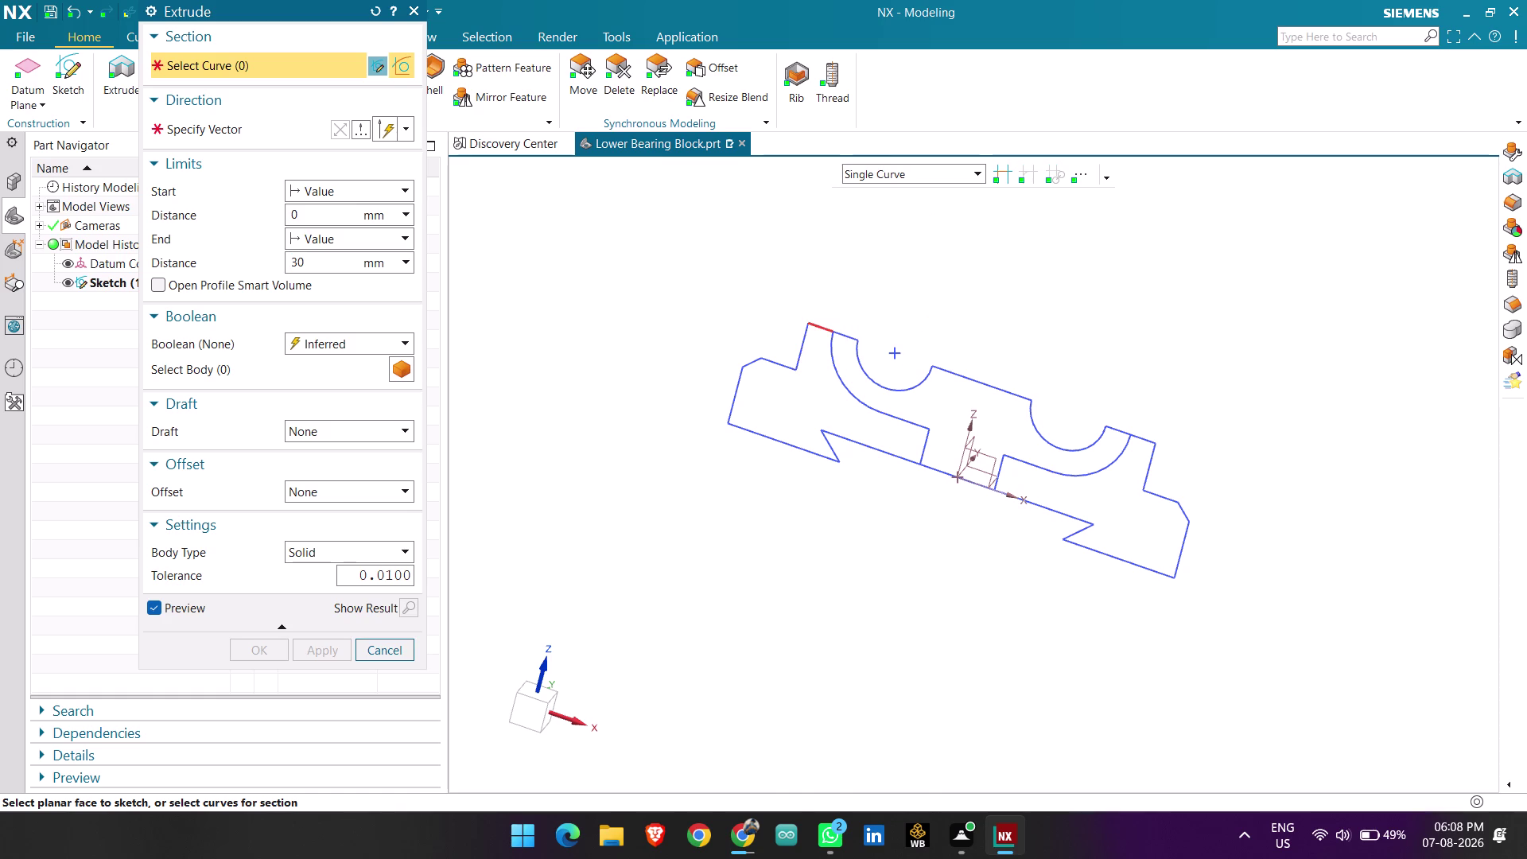
Select the first outline curves, including the long bottom edge and left half-circle arc.
scroll(up, 3)
click(831, 325)
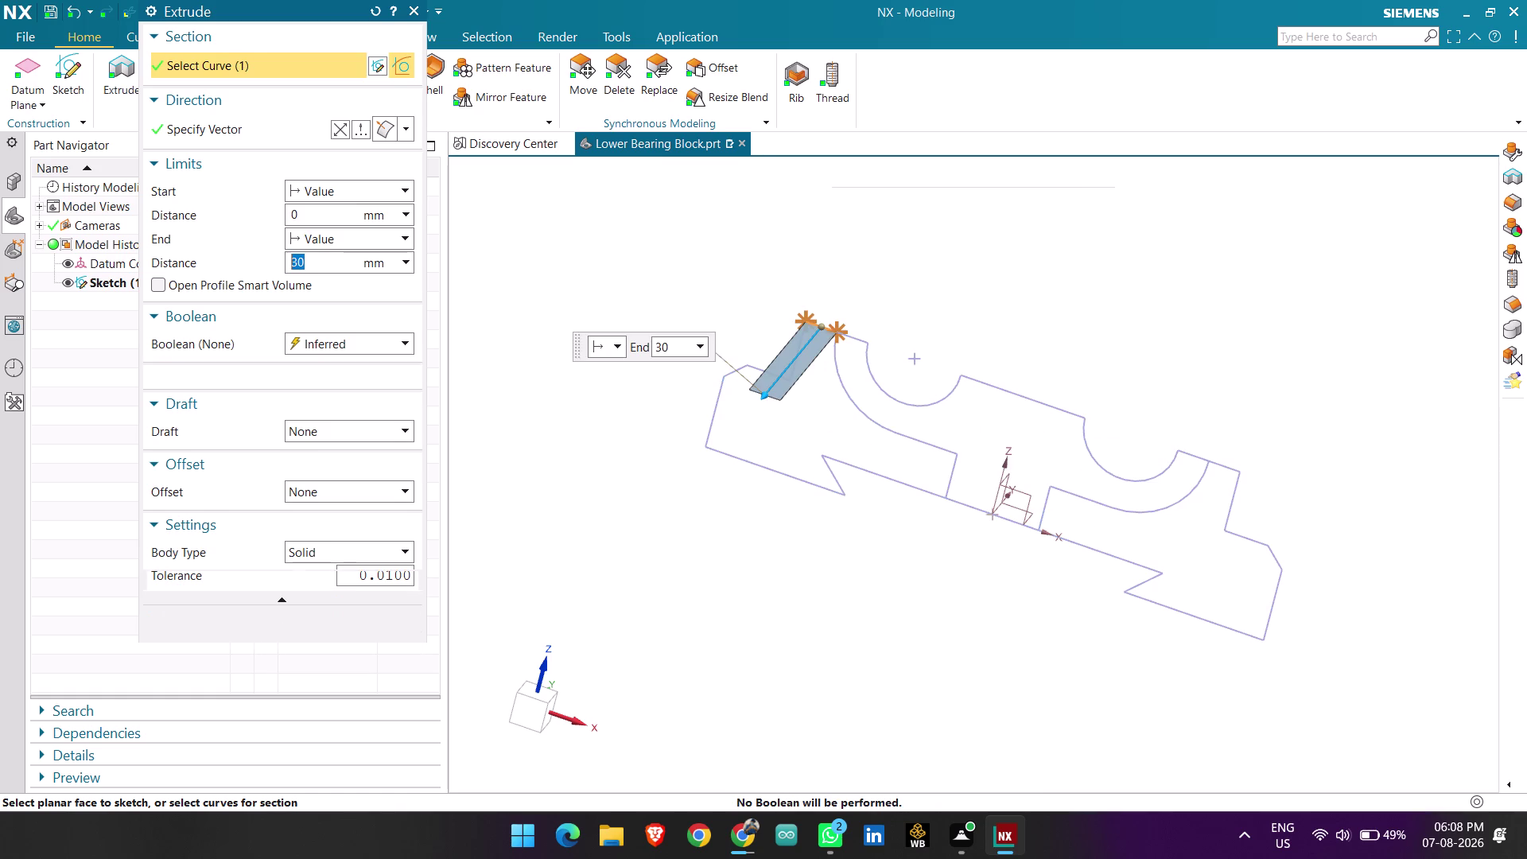
middle_drag(779, 353, 821, 365)
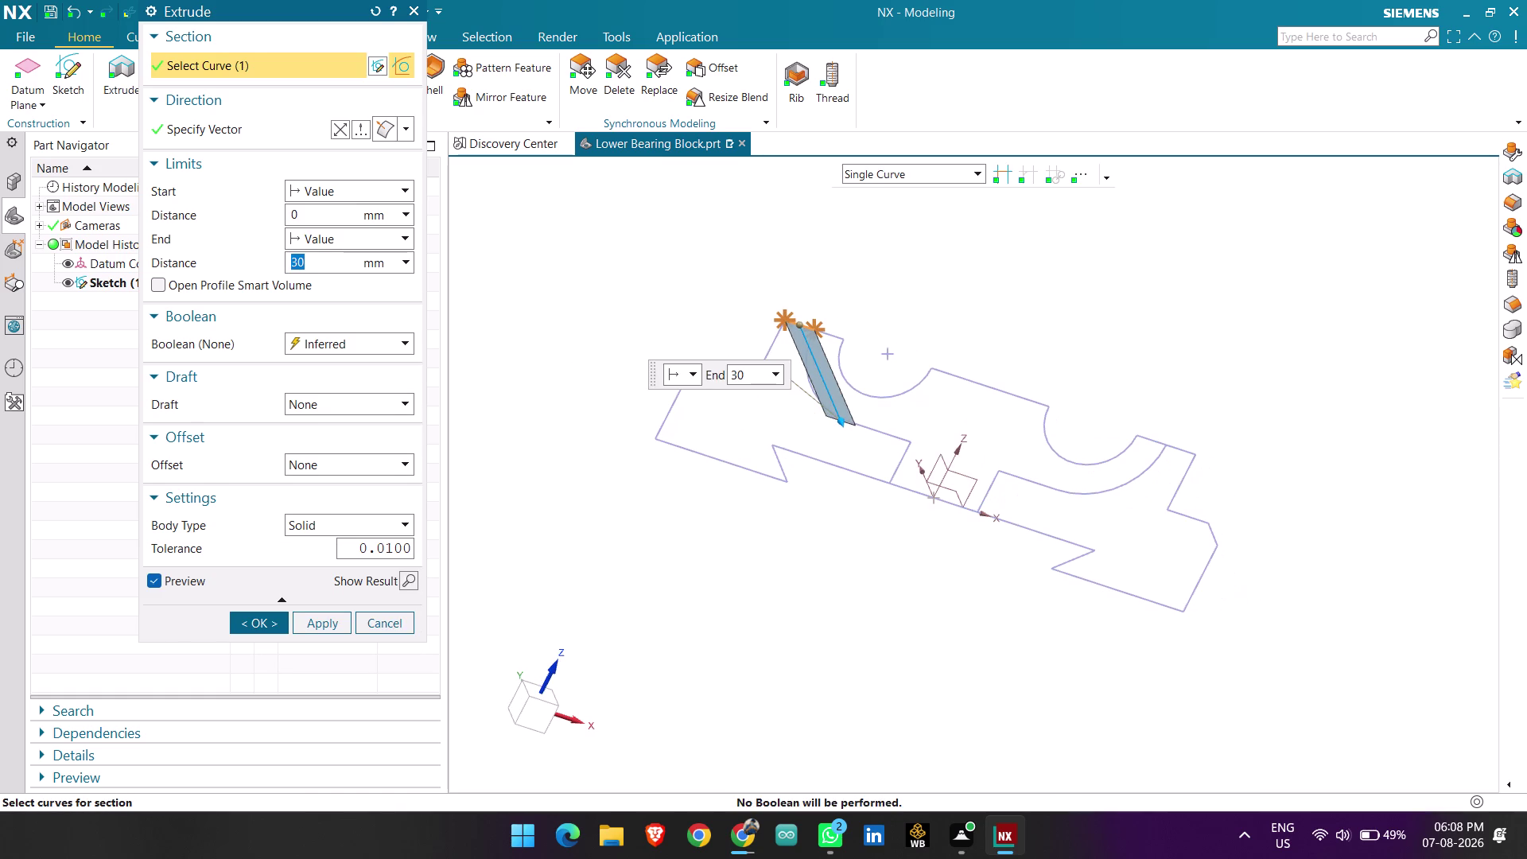
click(773, 339)
scroll(down, 3)
scroll(up, 3)
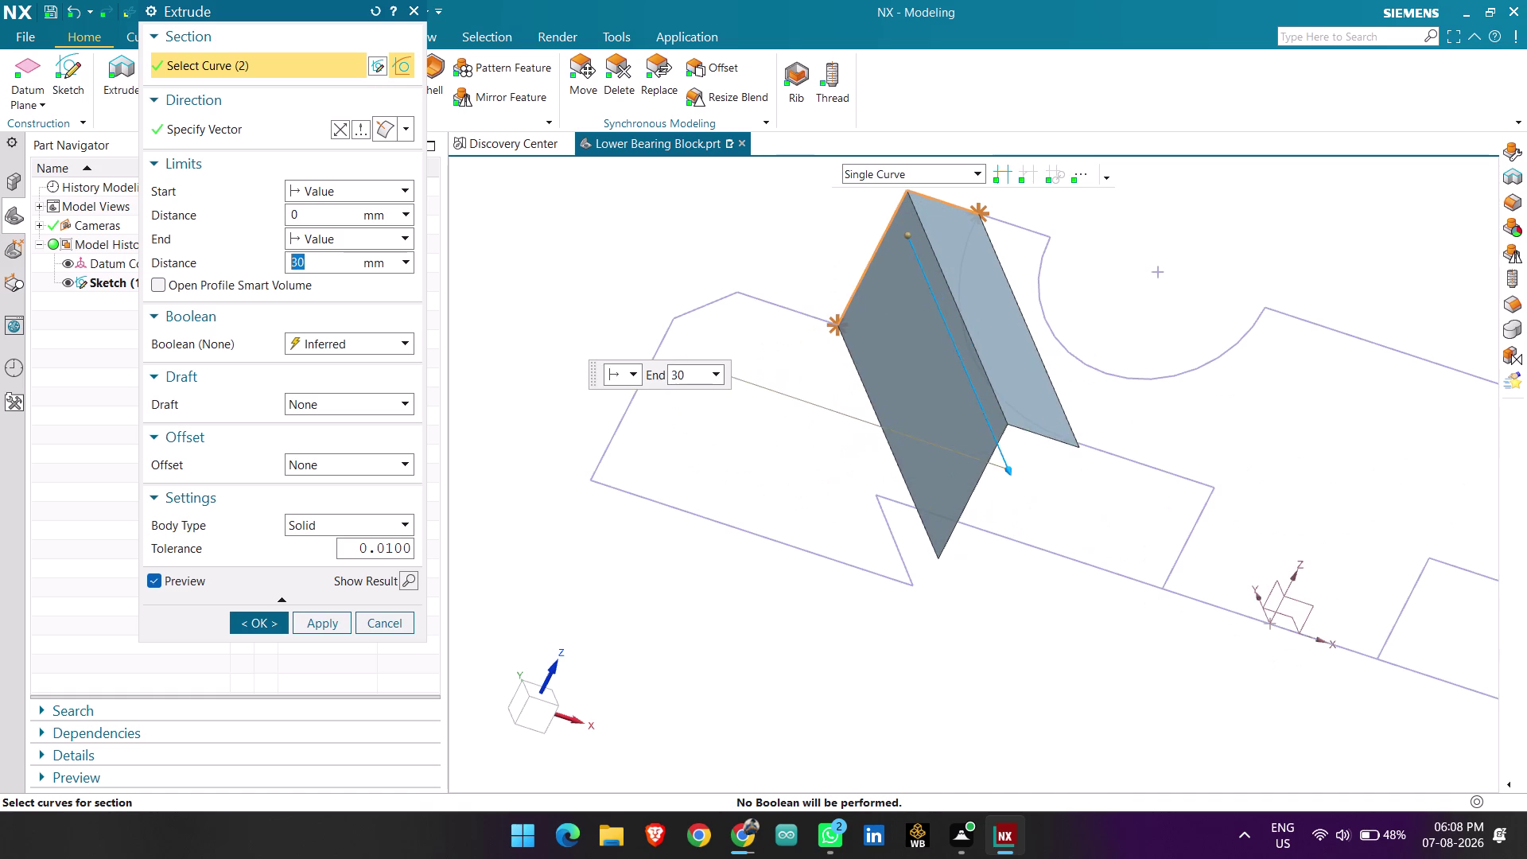
click(785, 309)
click(715, 302)
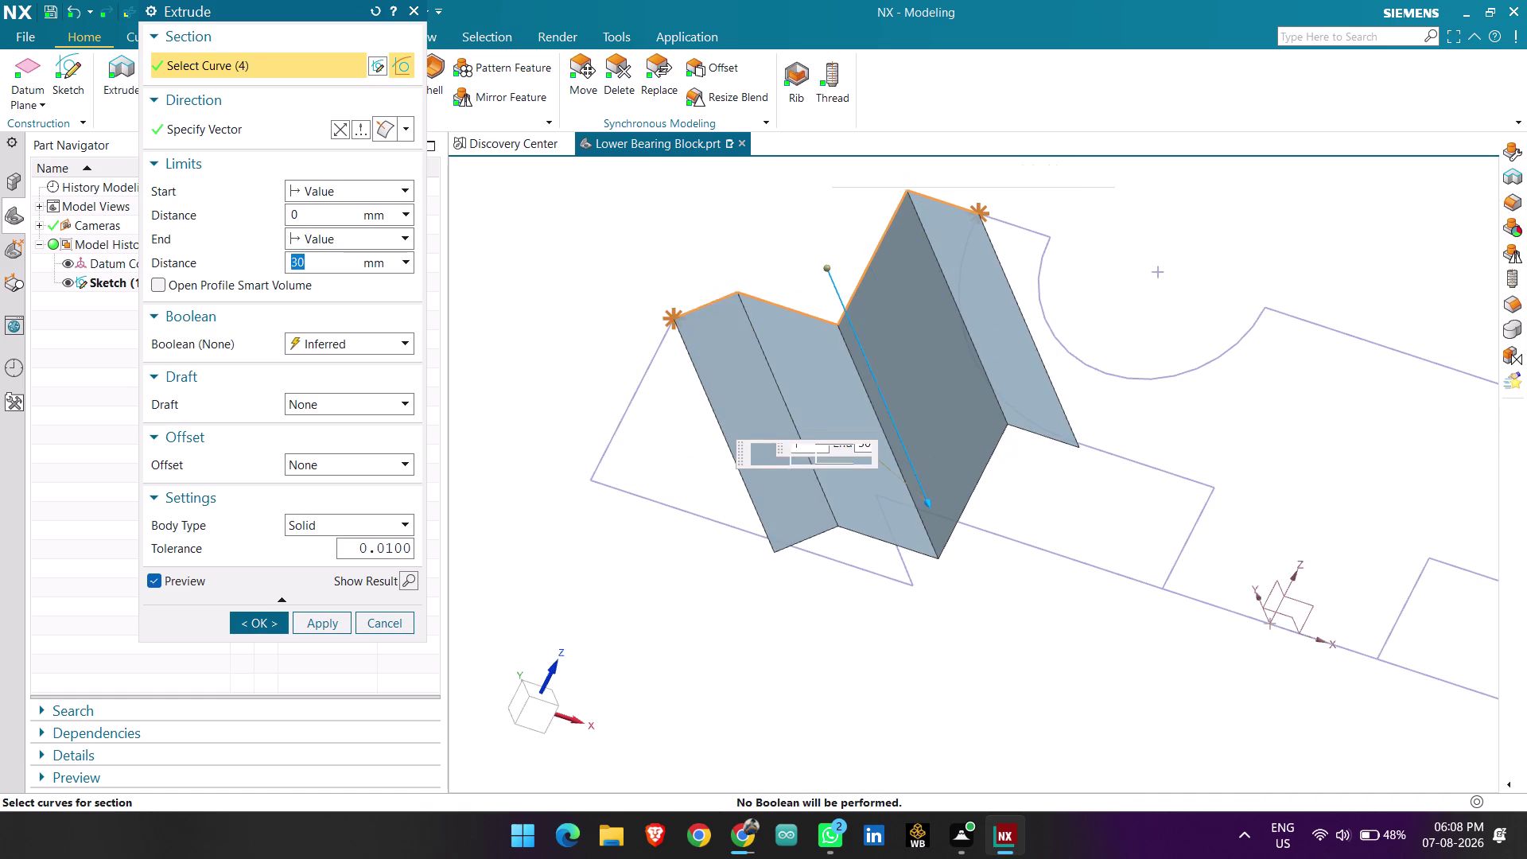
click(656, 364)
scroll(down, 3)
middle_drag(804, 525, 787, 491)
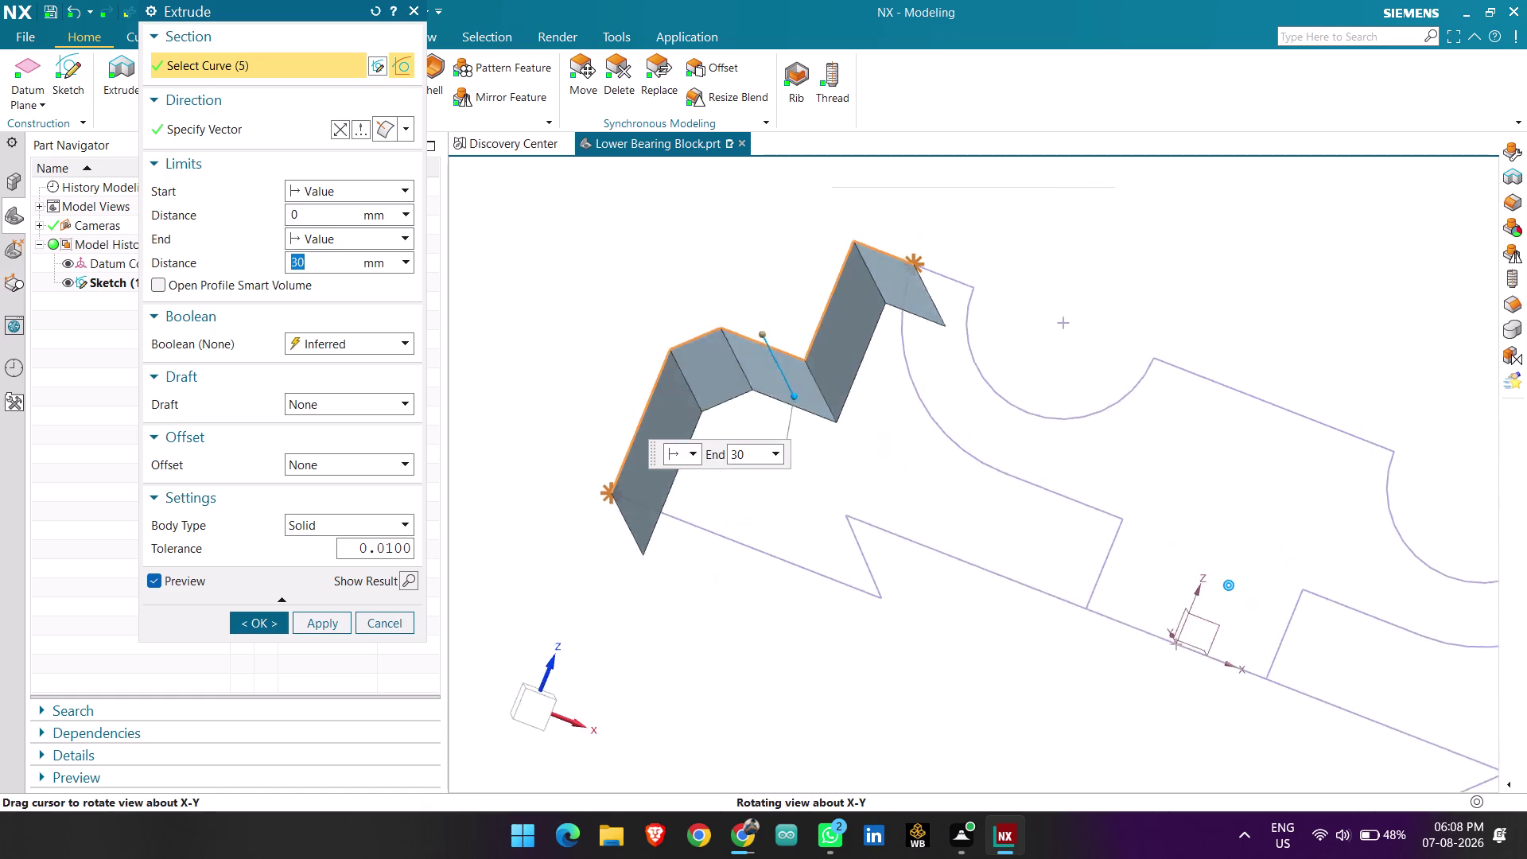
middle_drag(787, 492, 784, 478)
click(747, 577)
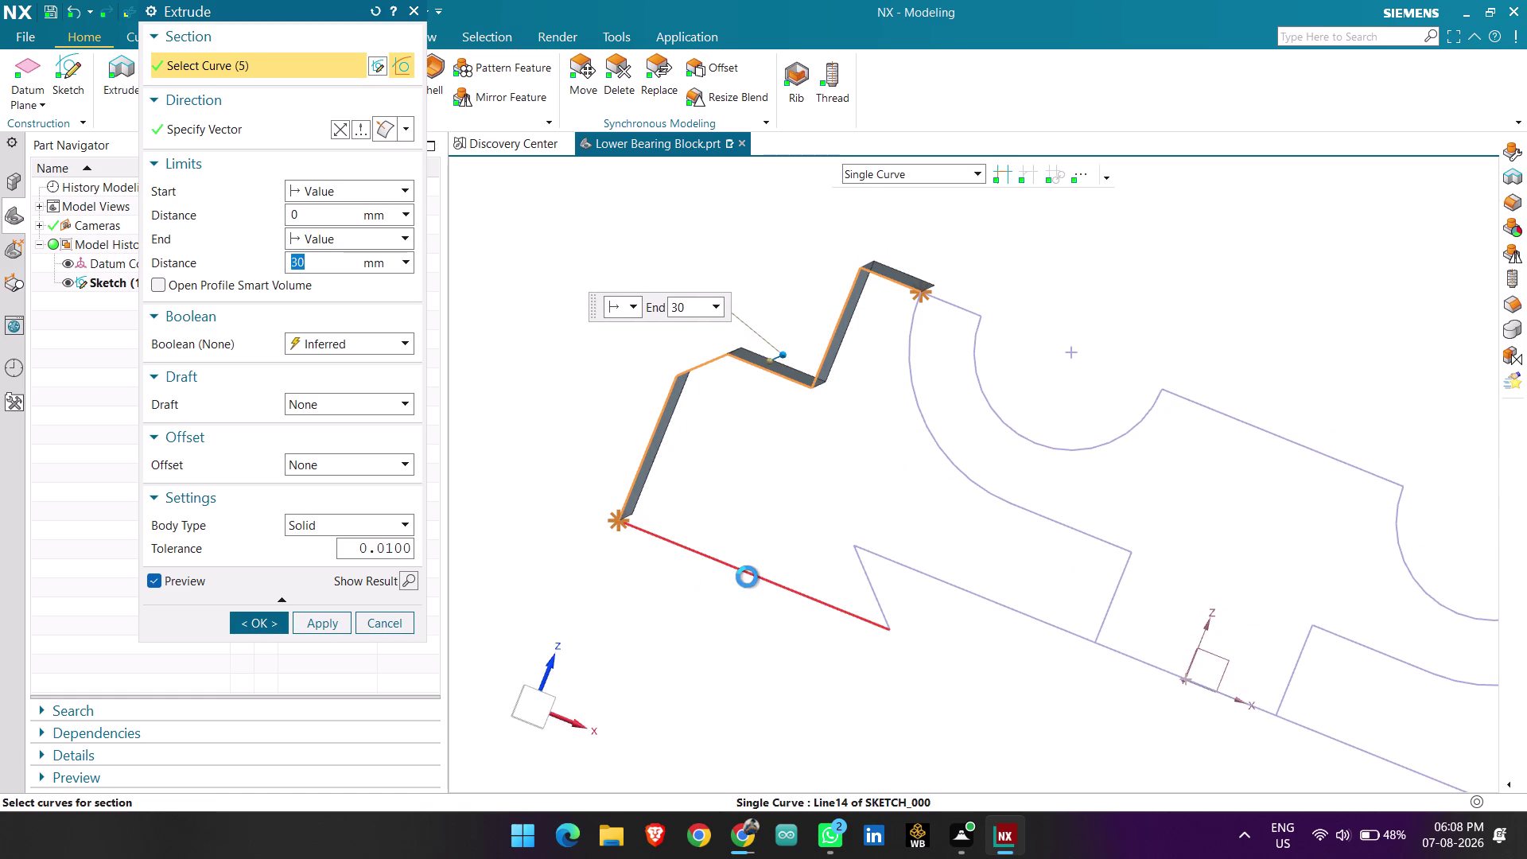
click(873, 591)
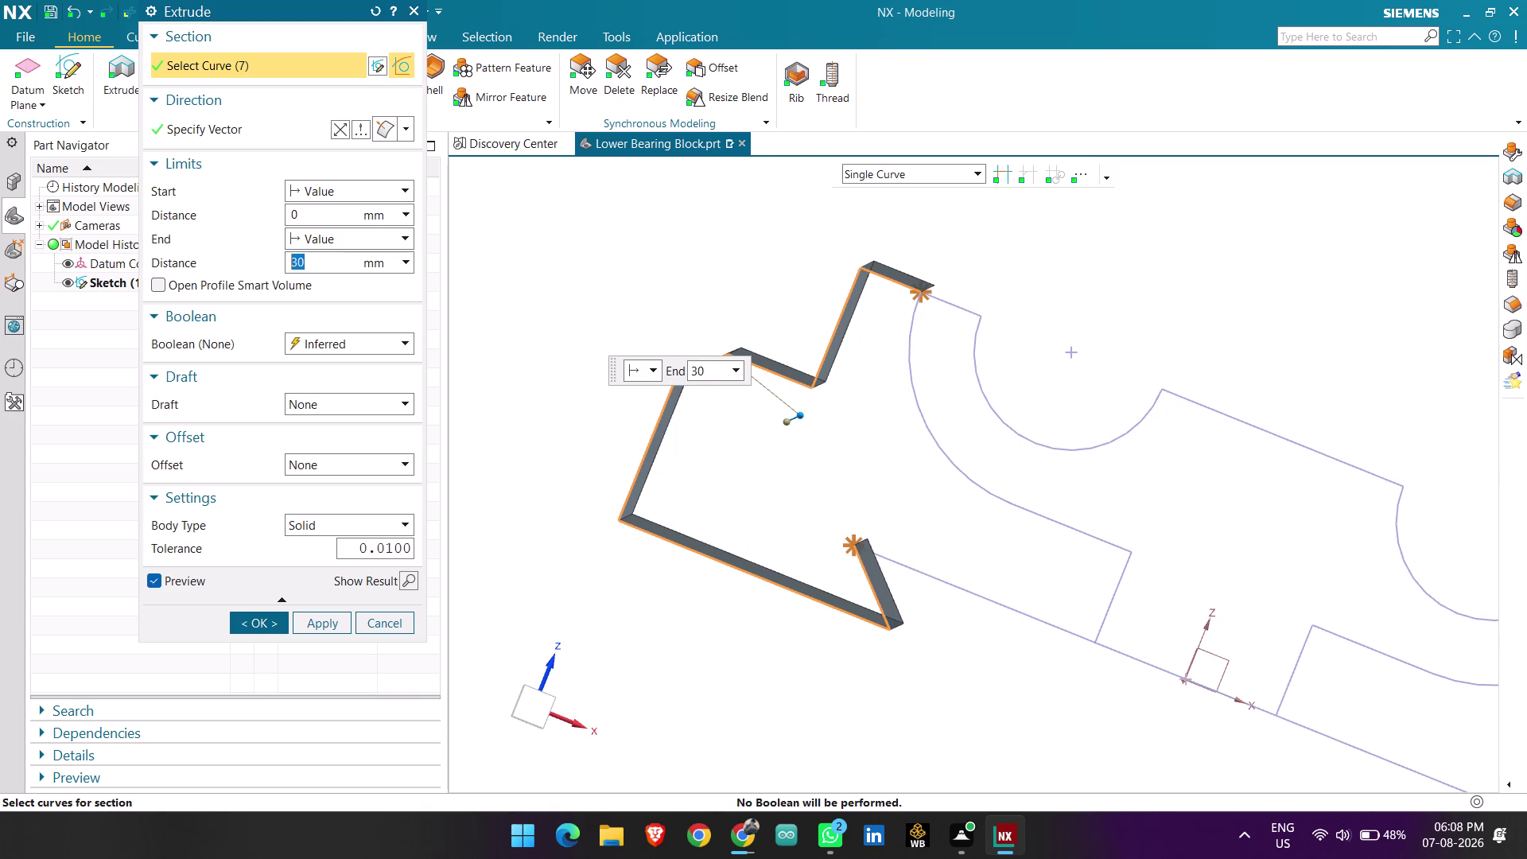
click(951, 576)
click(1115, 586)
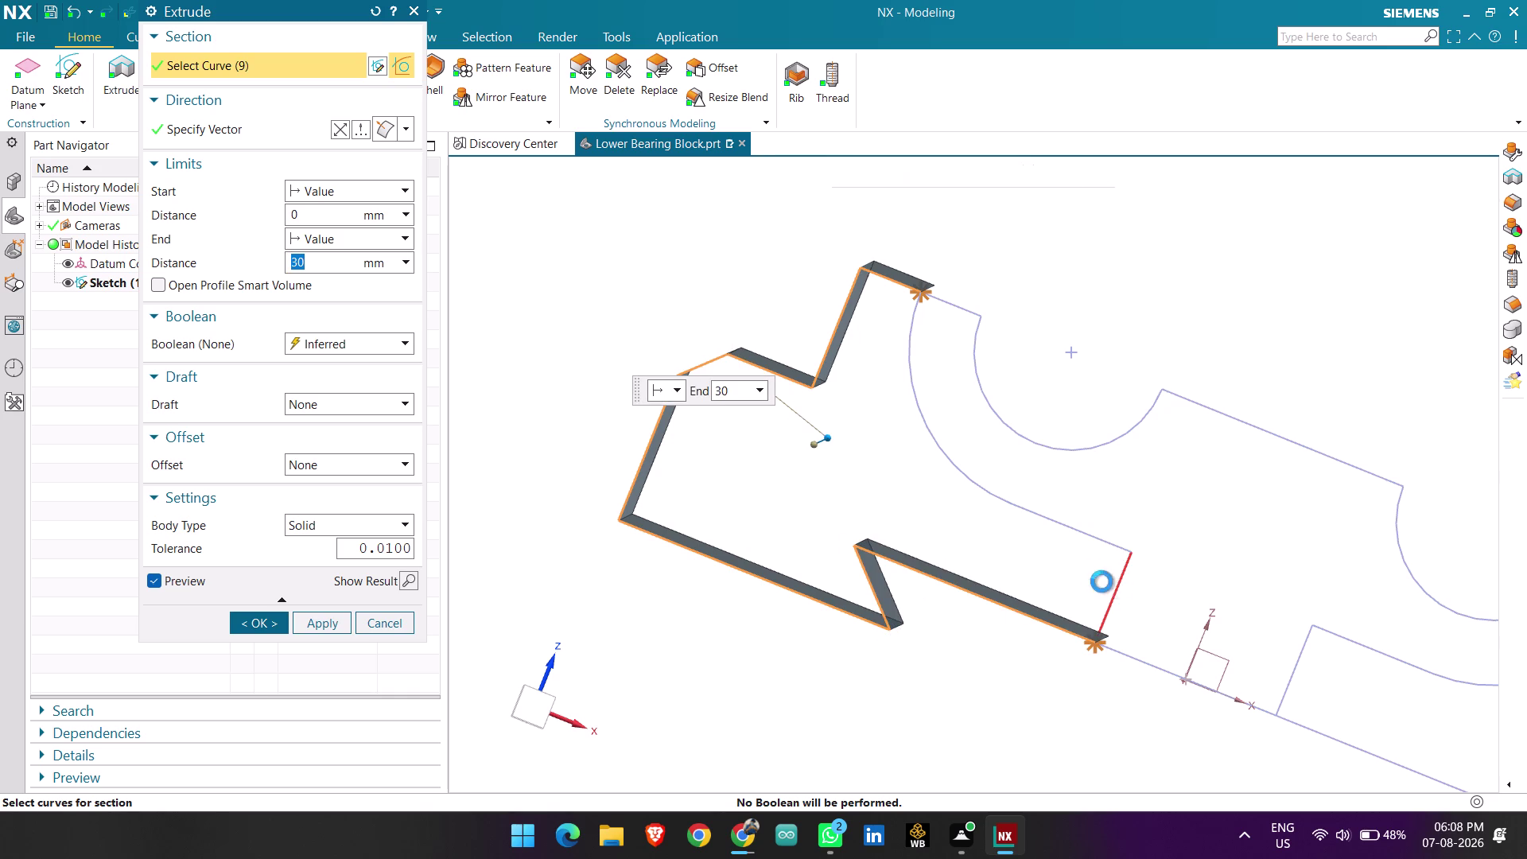
click(1057, 521)
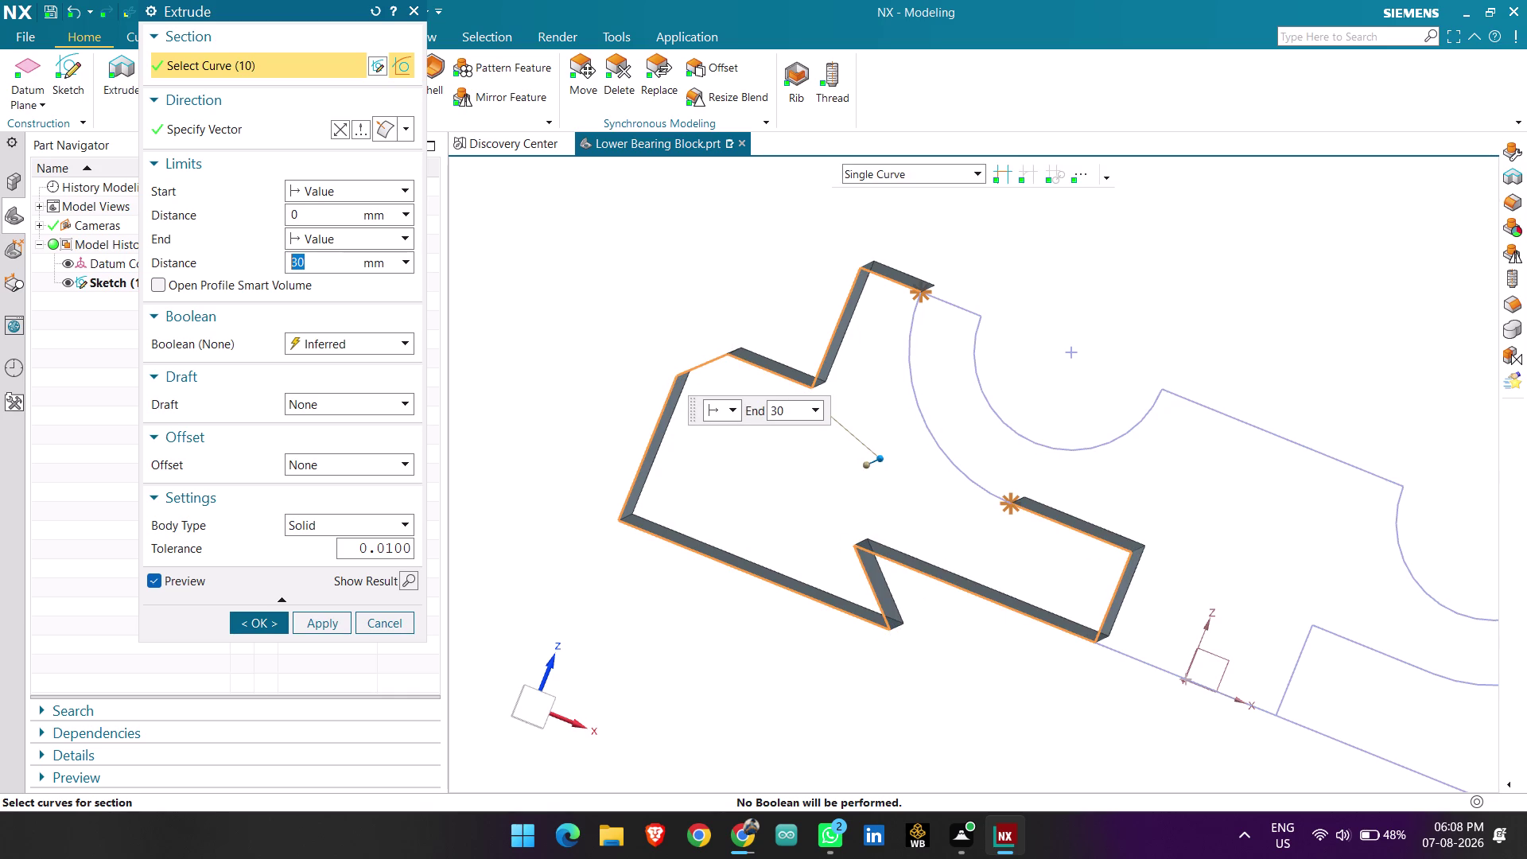
click(957, 463)
Select the remaining outline curves up to the last arc, completing all 22.
scroll(down, 3)
scroll(down, 3)
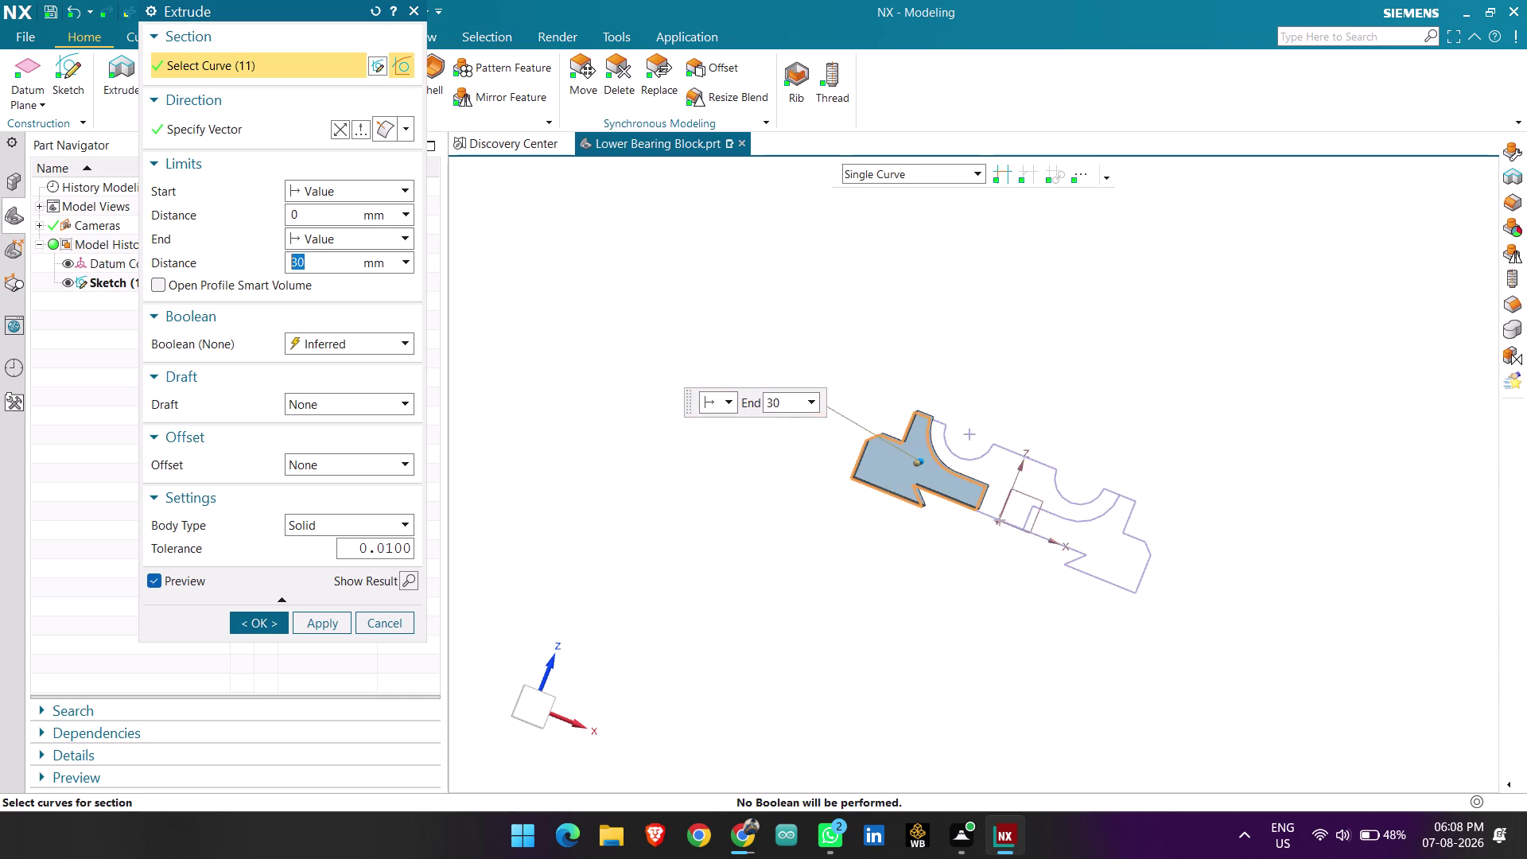
scroll(up, 3)
click(871, 368)
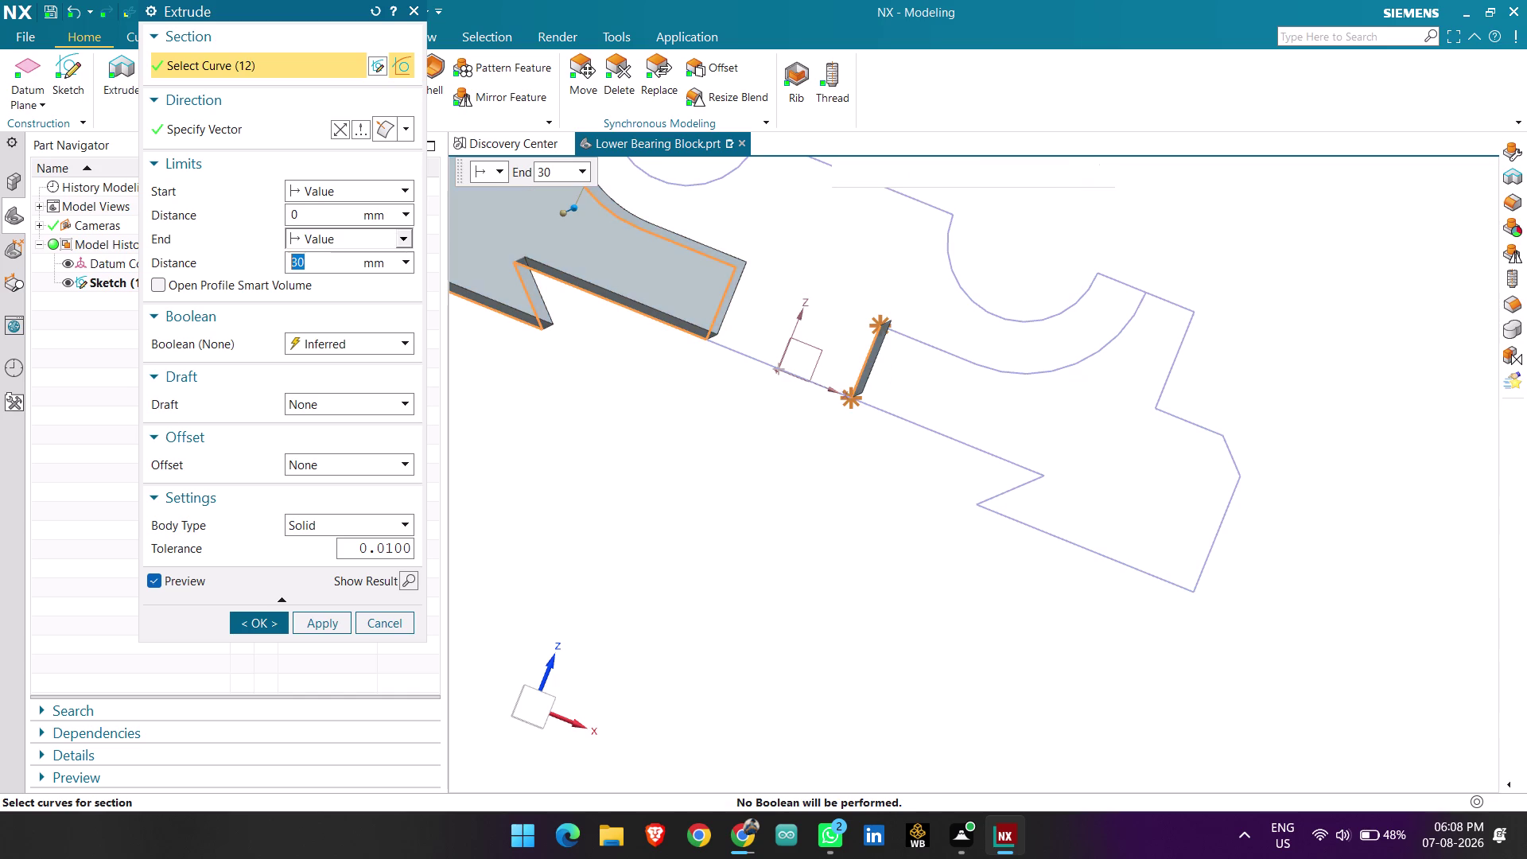
click(888, 414)
click(1017, 492)
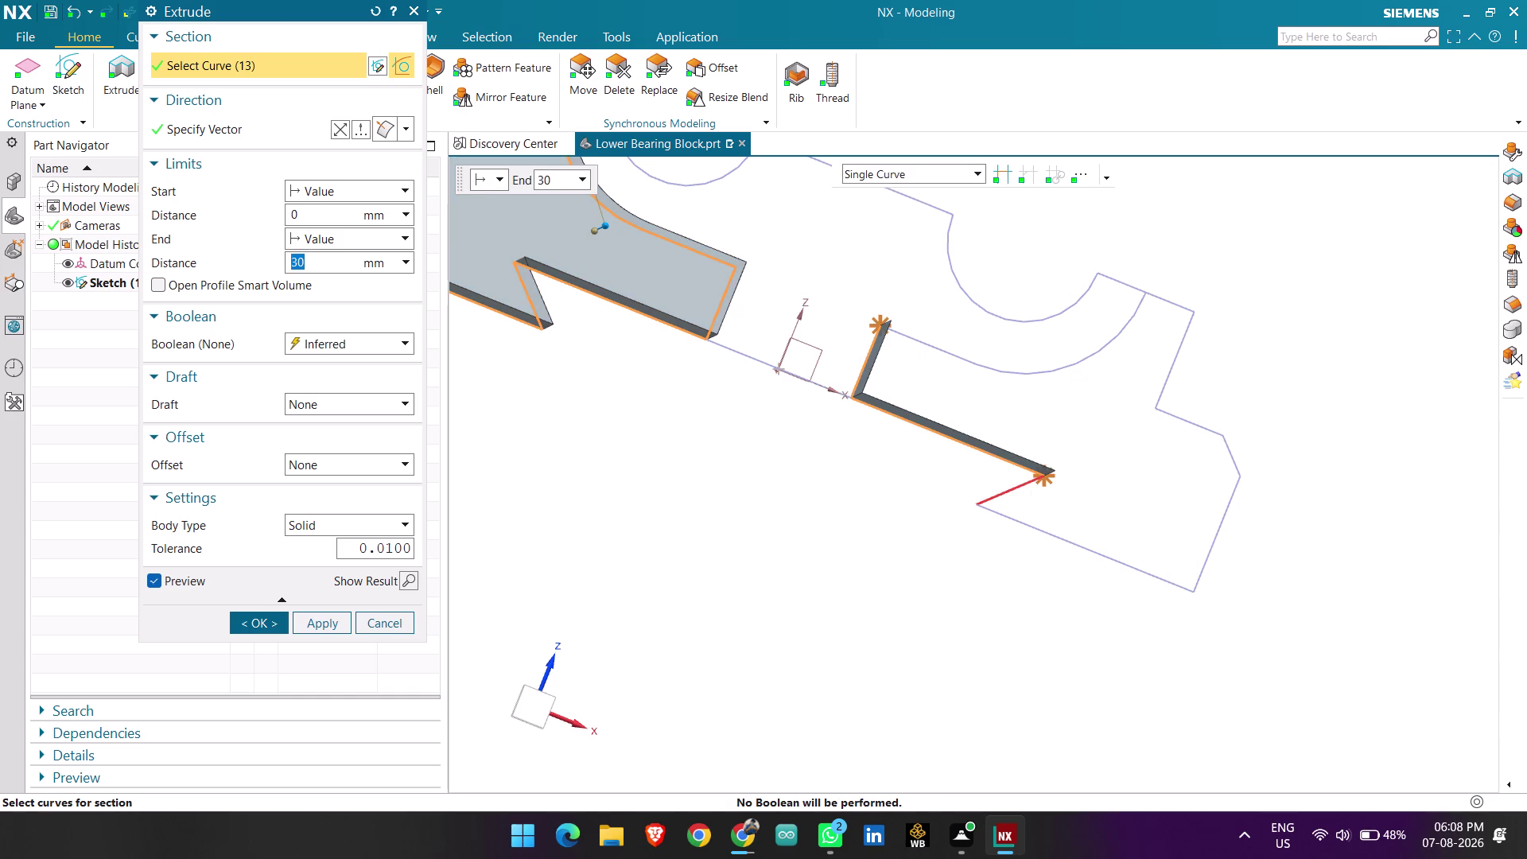
click(1082, 548)
click(1219, 532)
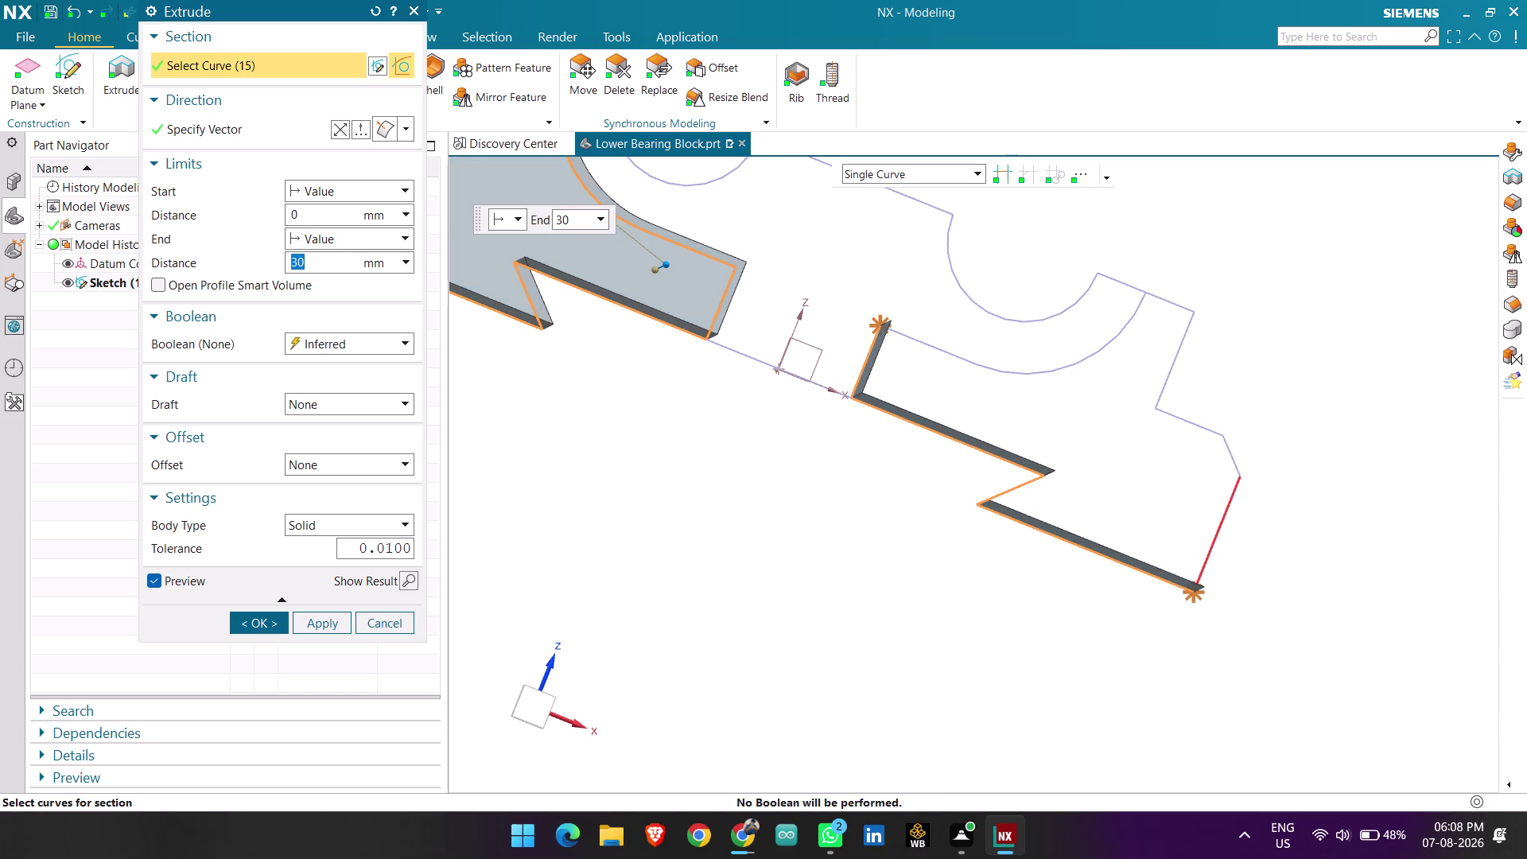
click(1228, 450)
click(1189, 421)
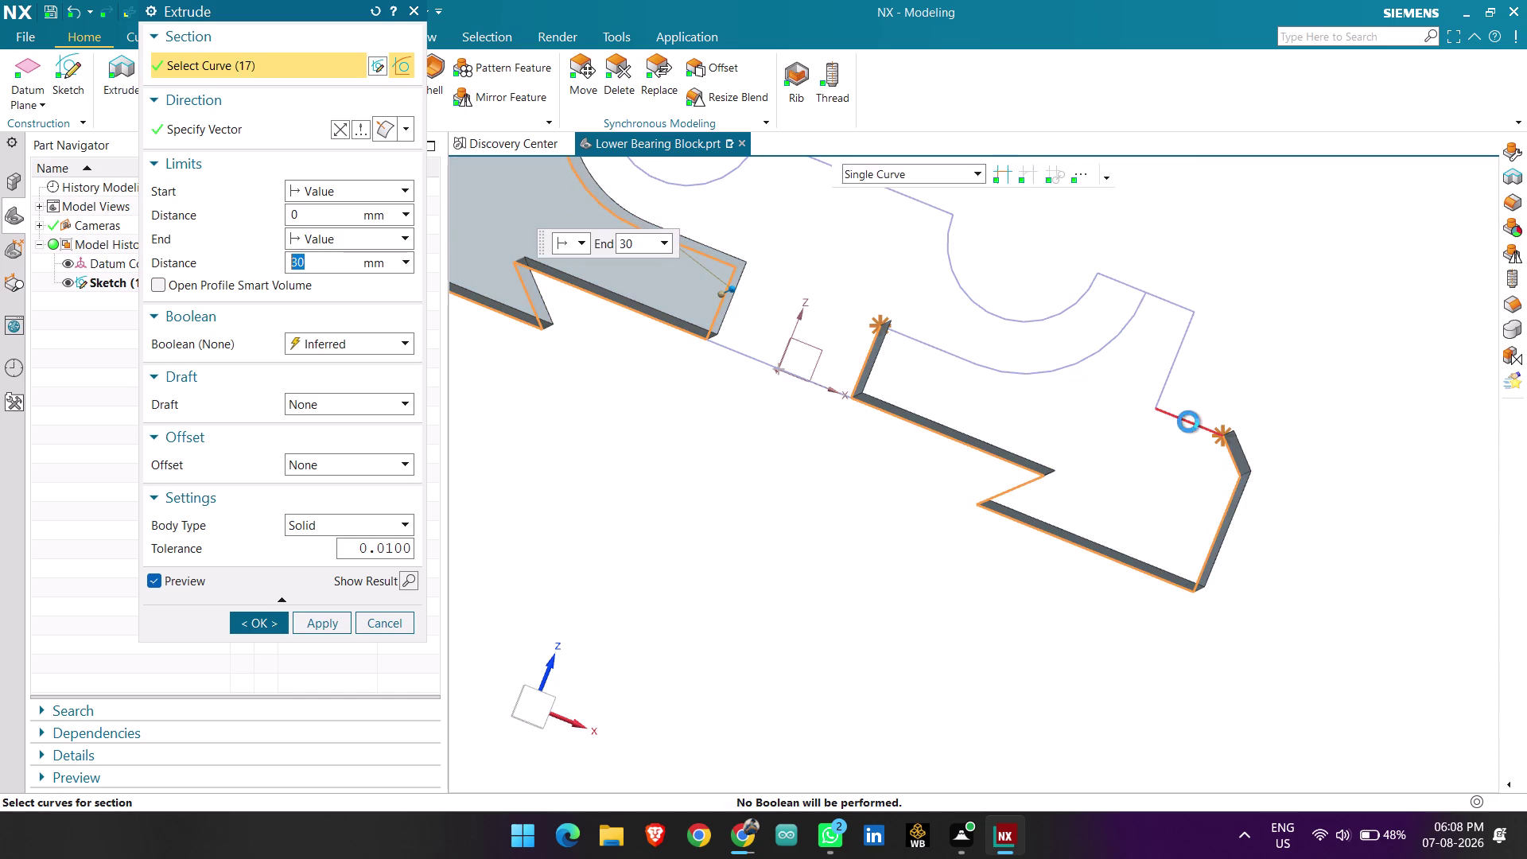
click(1168, 374)
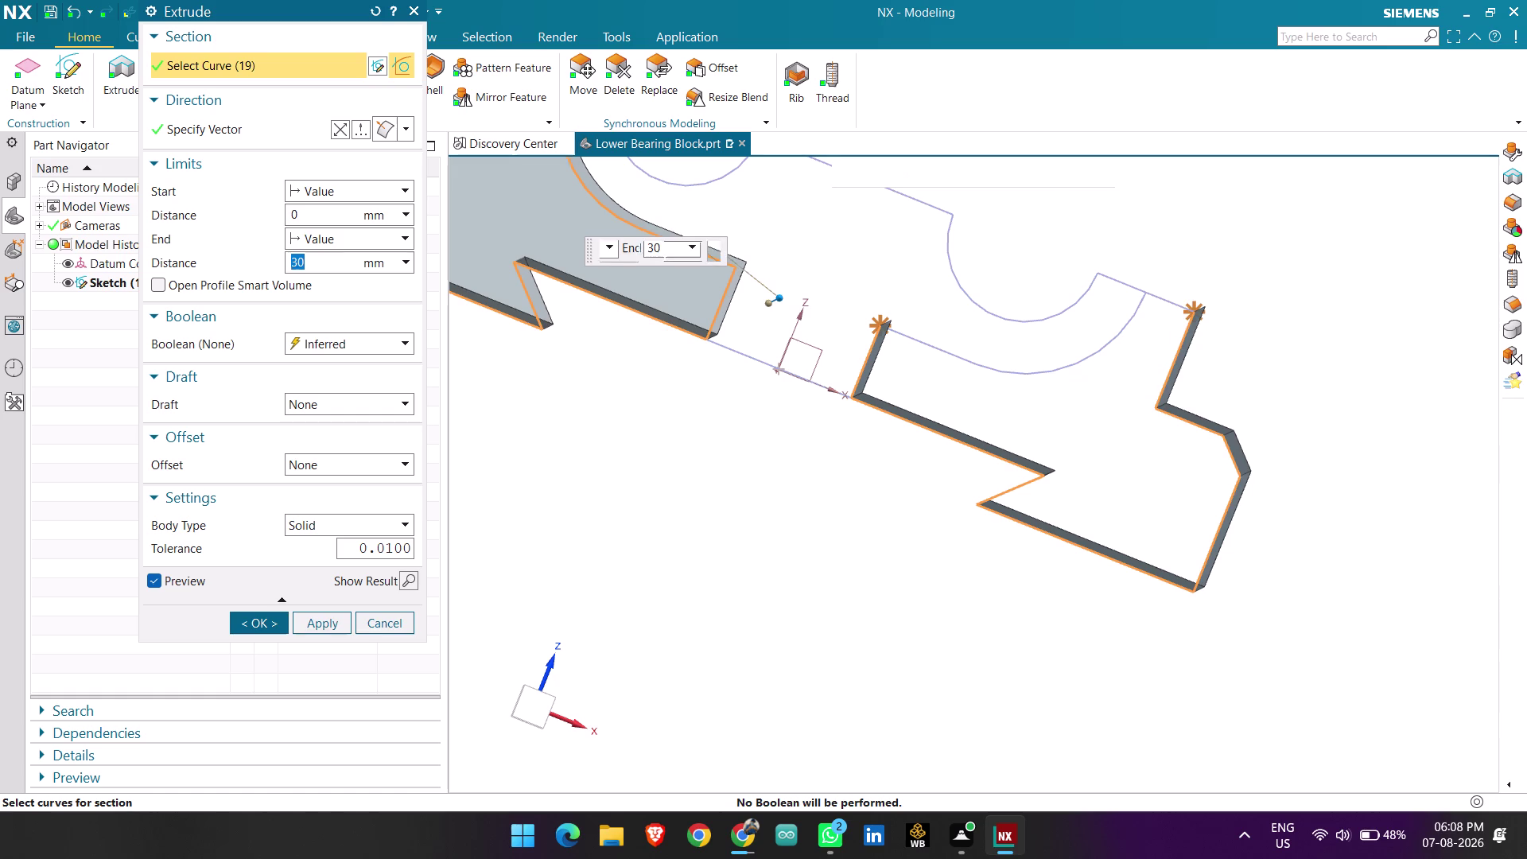
click(1160, 302)
click(1126, 328)
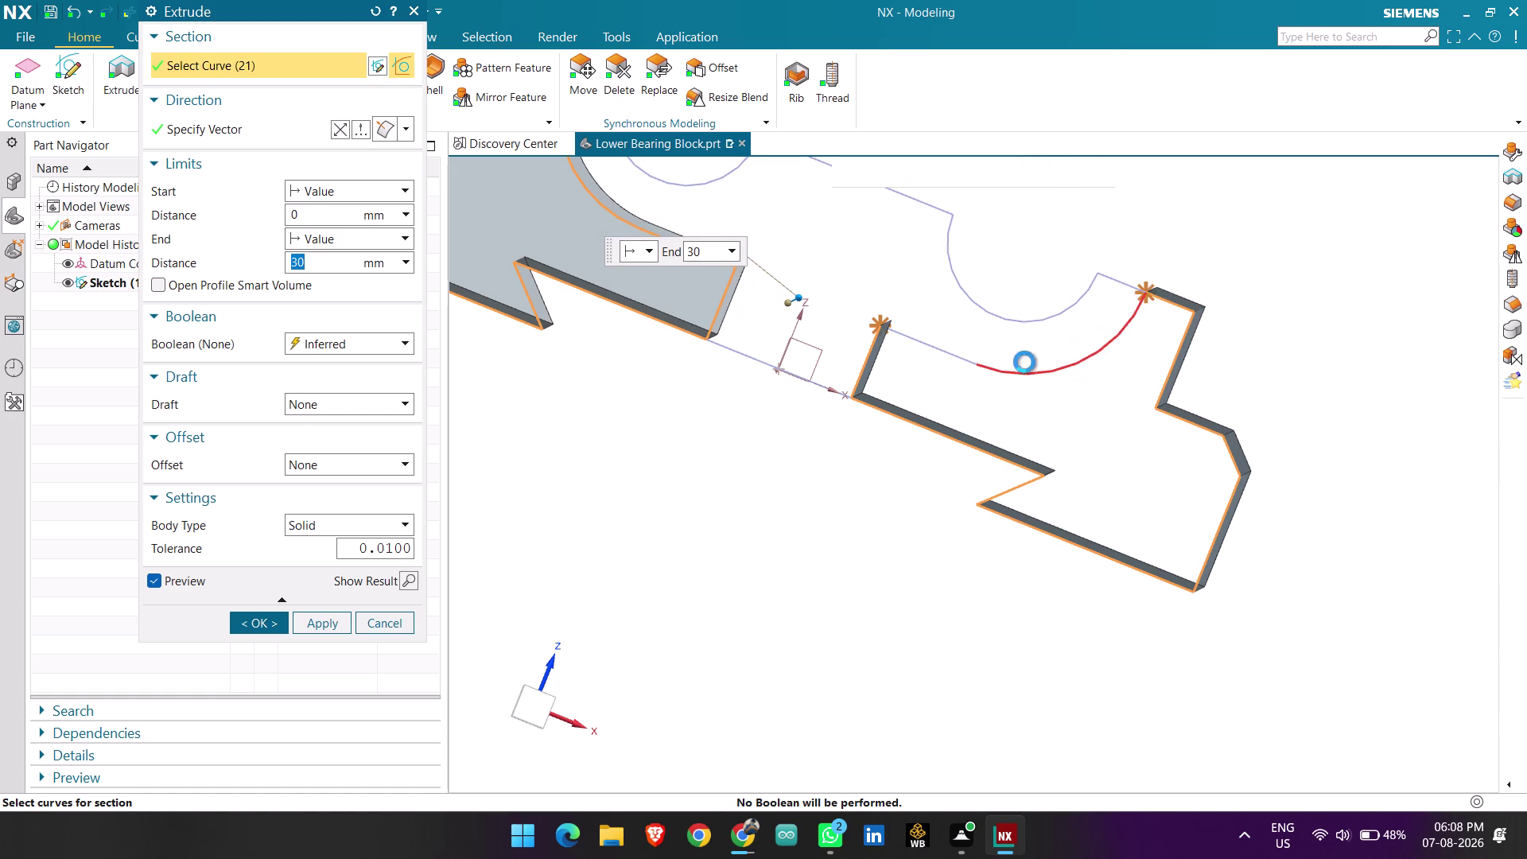
click(931, 348)
Orbit to check the 30 mm extrusion preview and accept it.
scroll(down, 3)
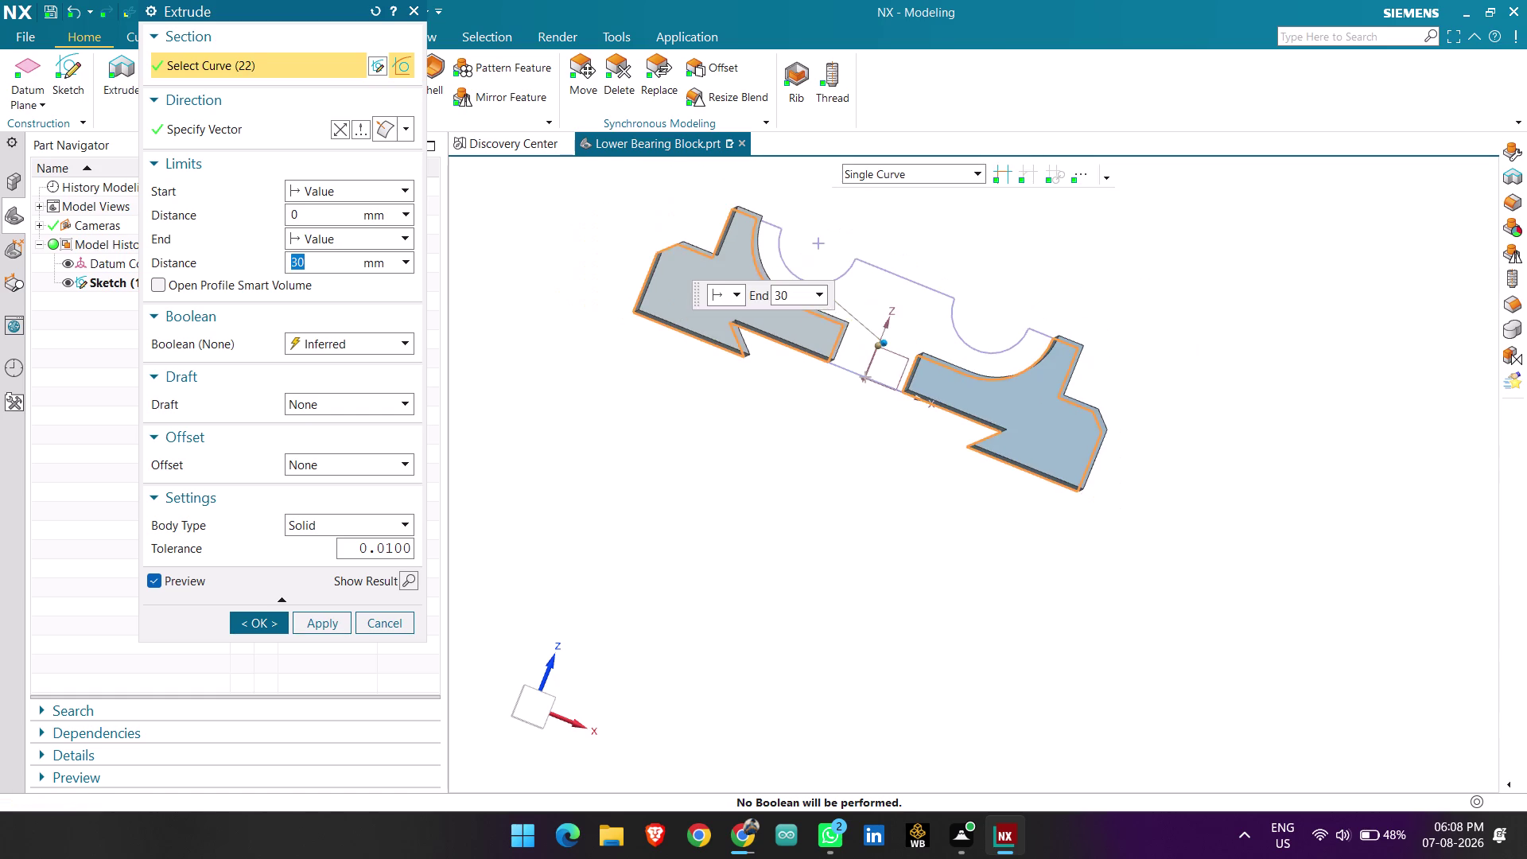
middle_drag(891, 442, 839, 493)
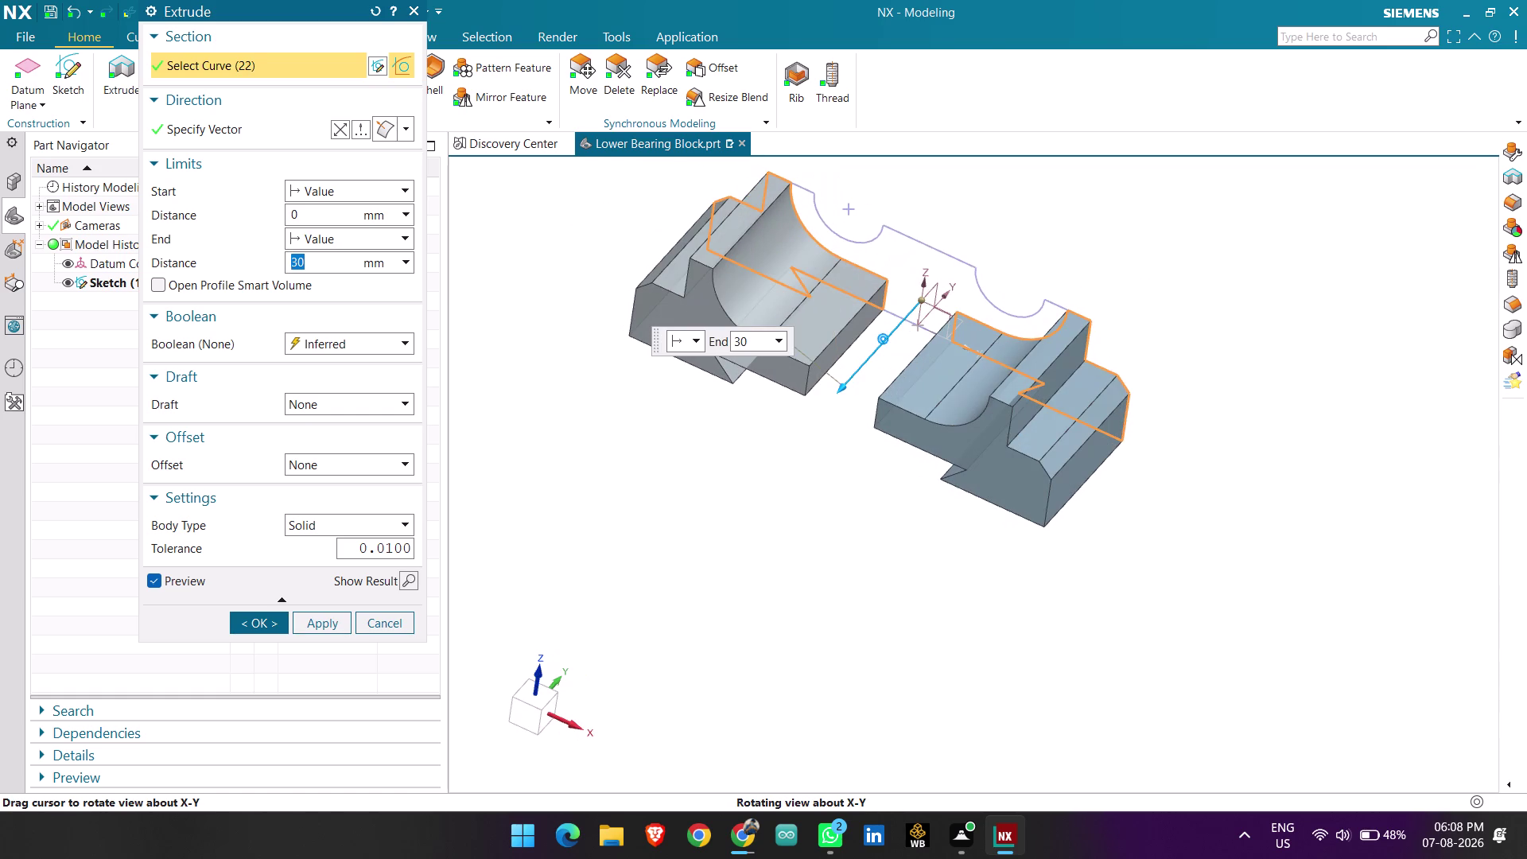
middle_drag(839, 492, 835, 489)
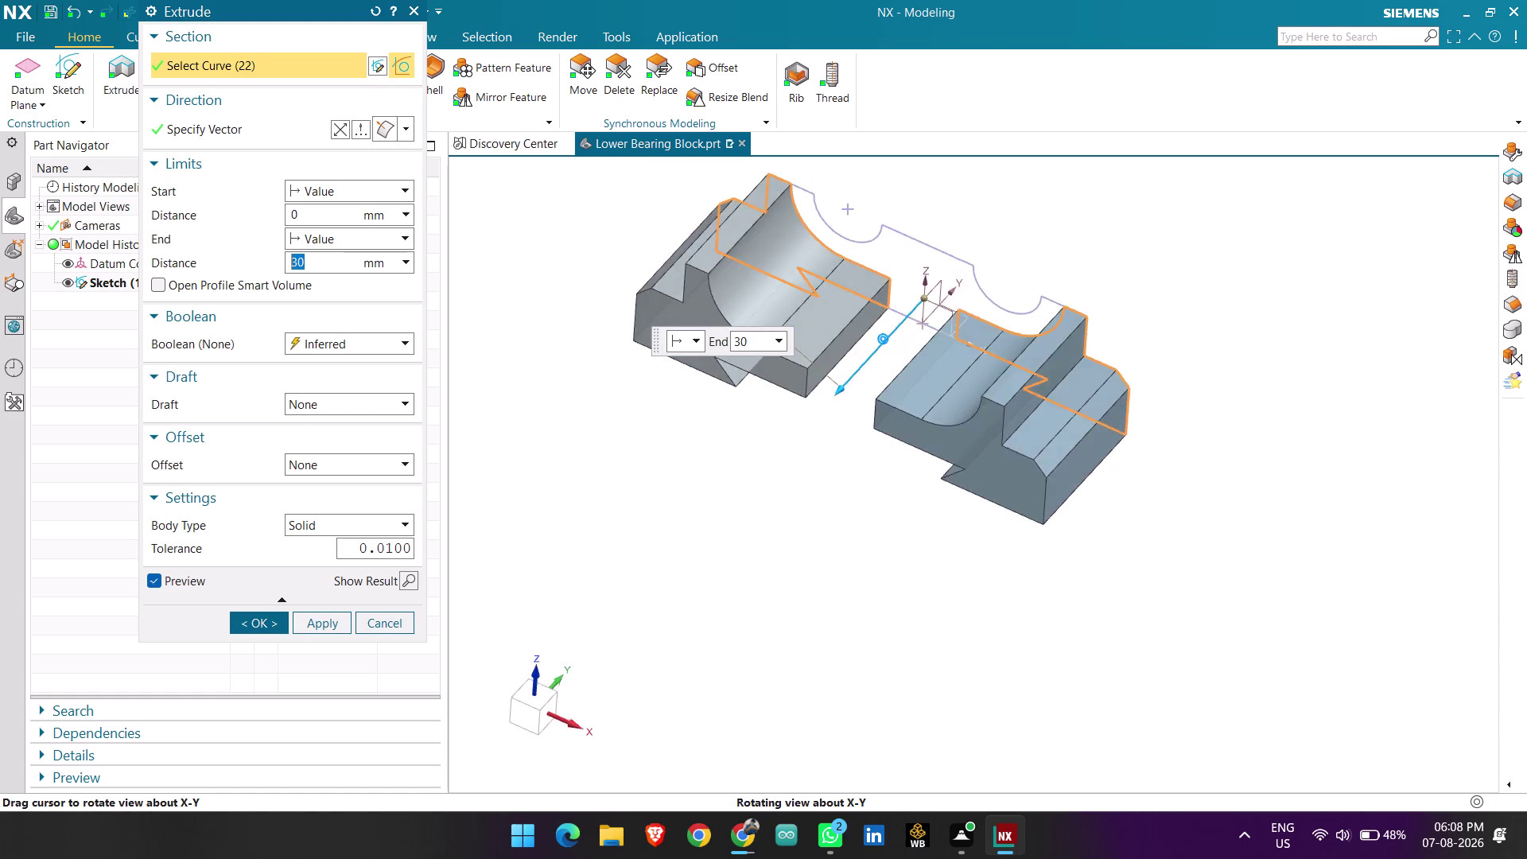
middle_drag(835, 489, 852, 475)
middle_click(852, 475)
scroll(down, 3)
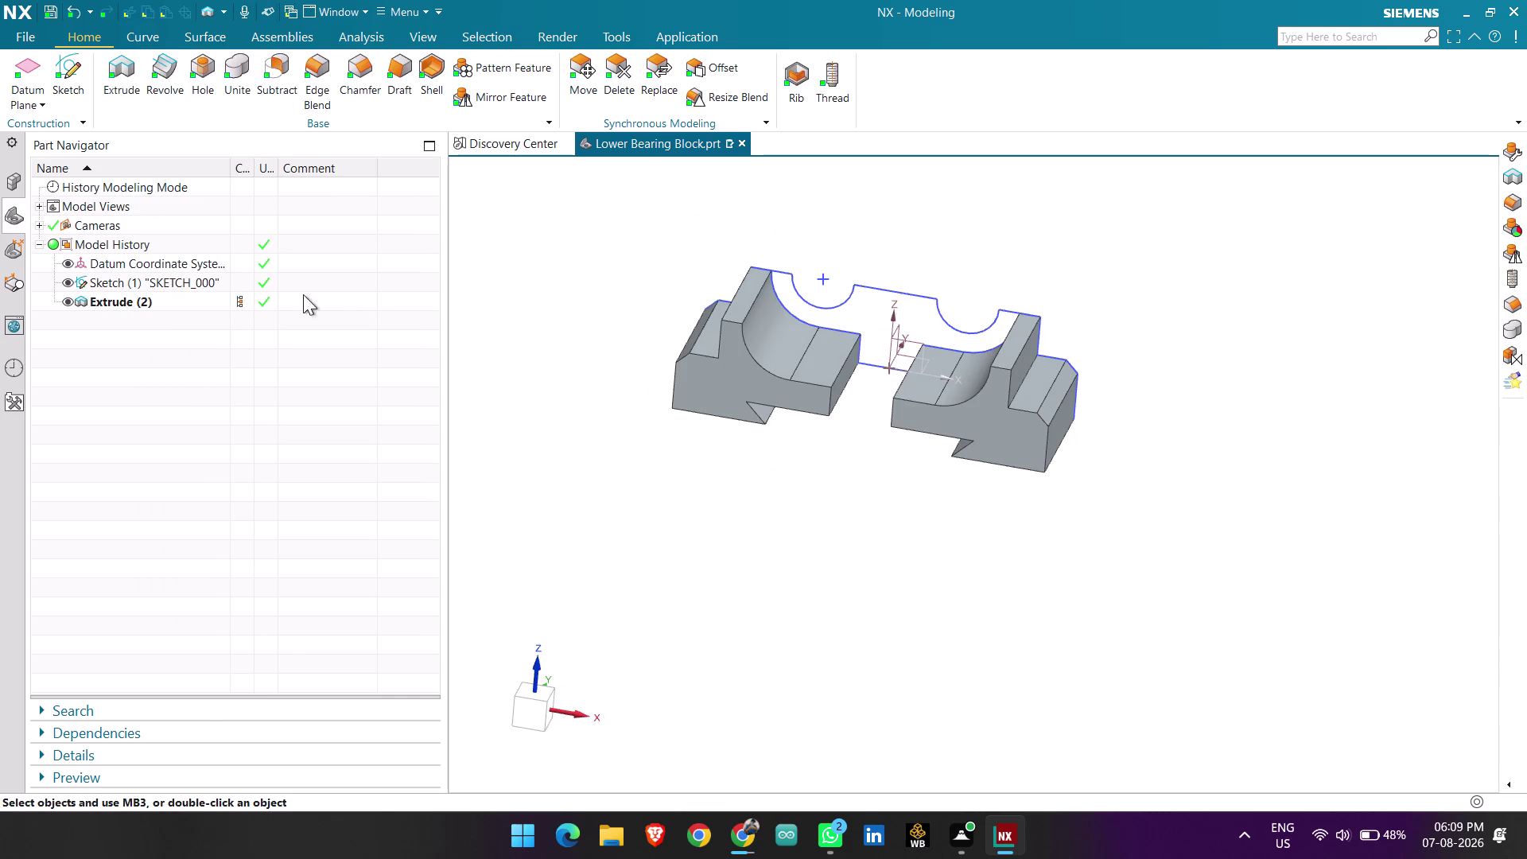
Edit Extrude (2) to use Symmetric Value limits with distance 30 and confirm.
click(133, 295)
right_click(132, 299)
click(217, 373)
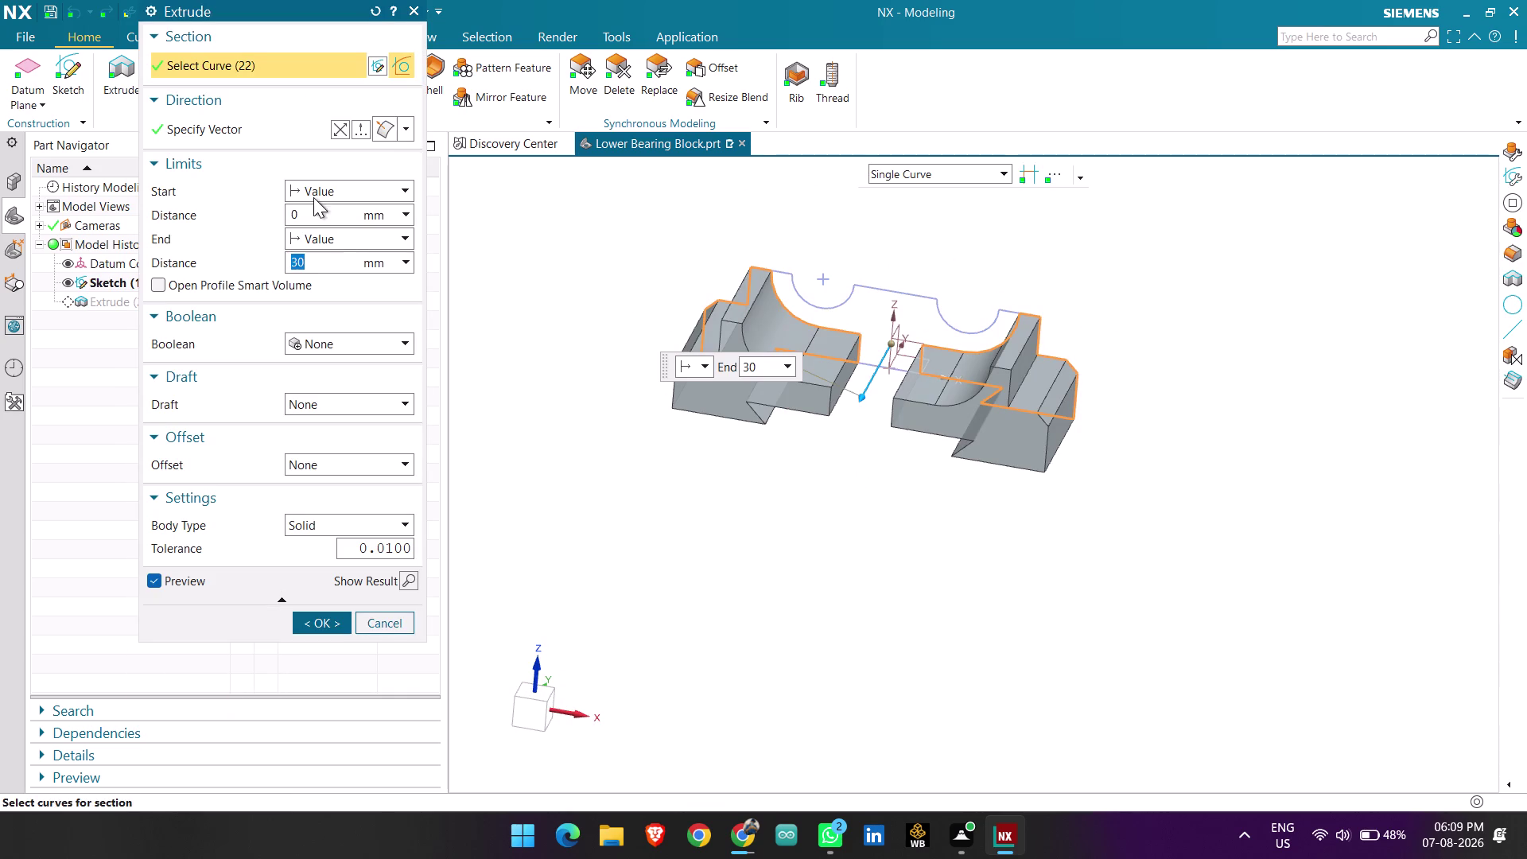
click(346, 192)
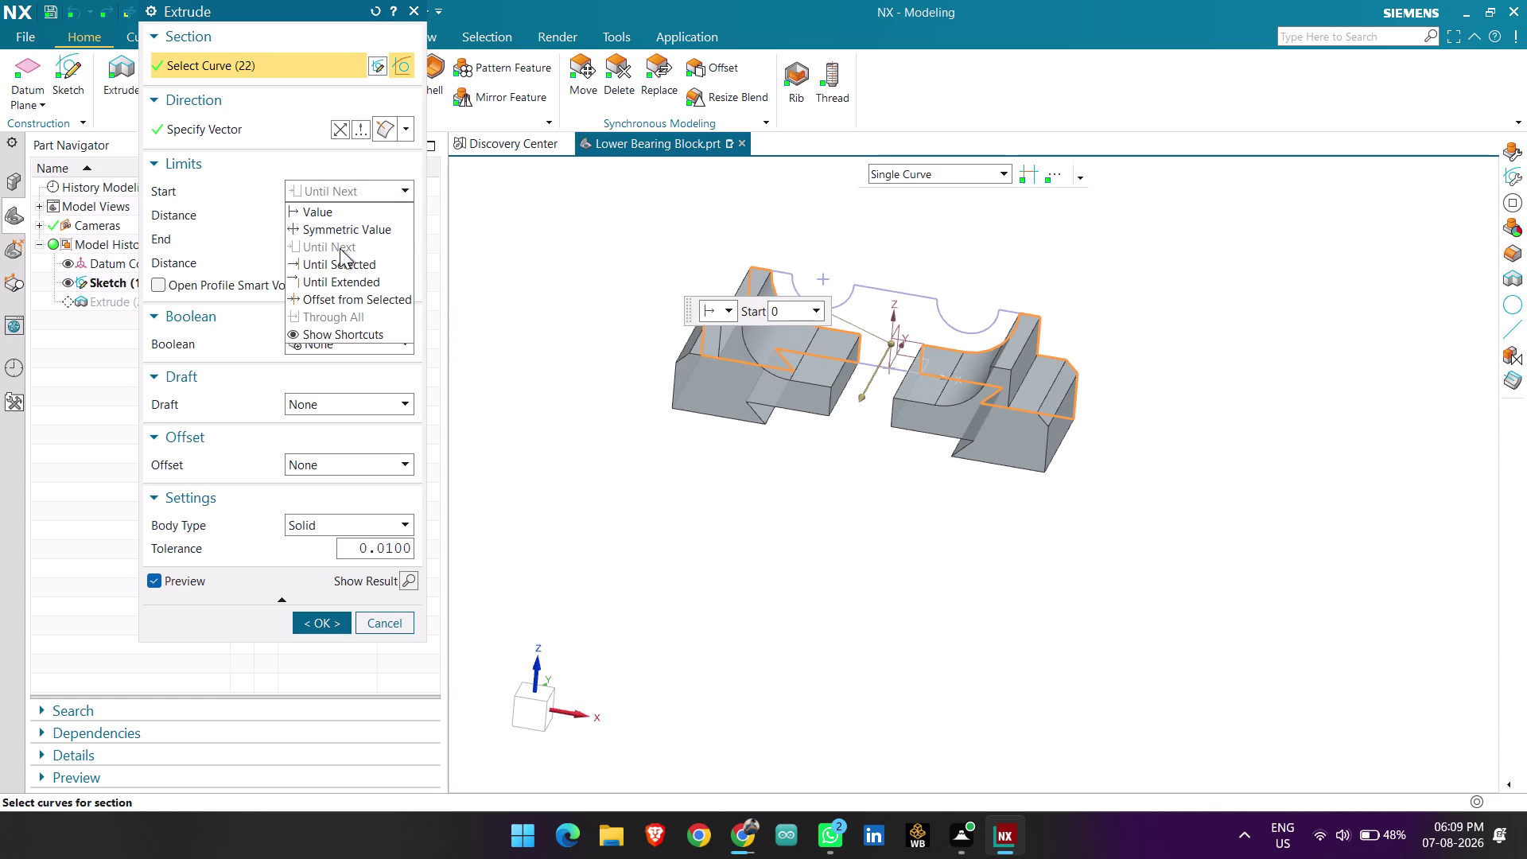
click(367, 234)
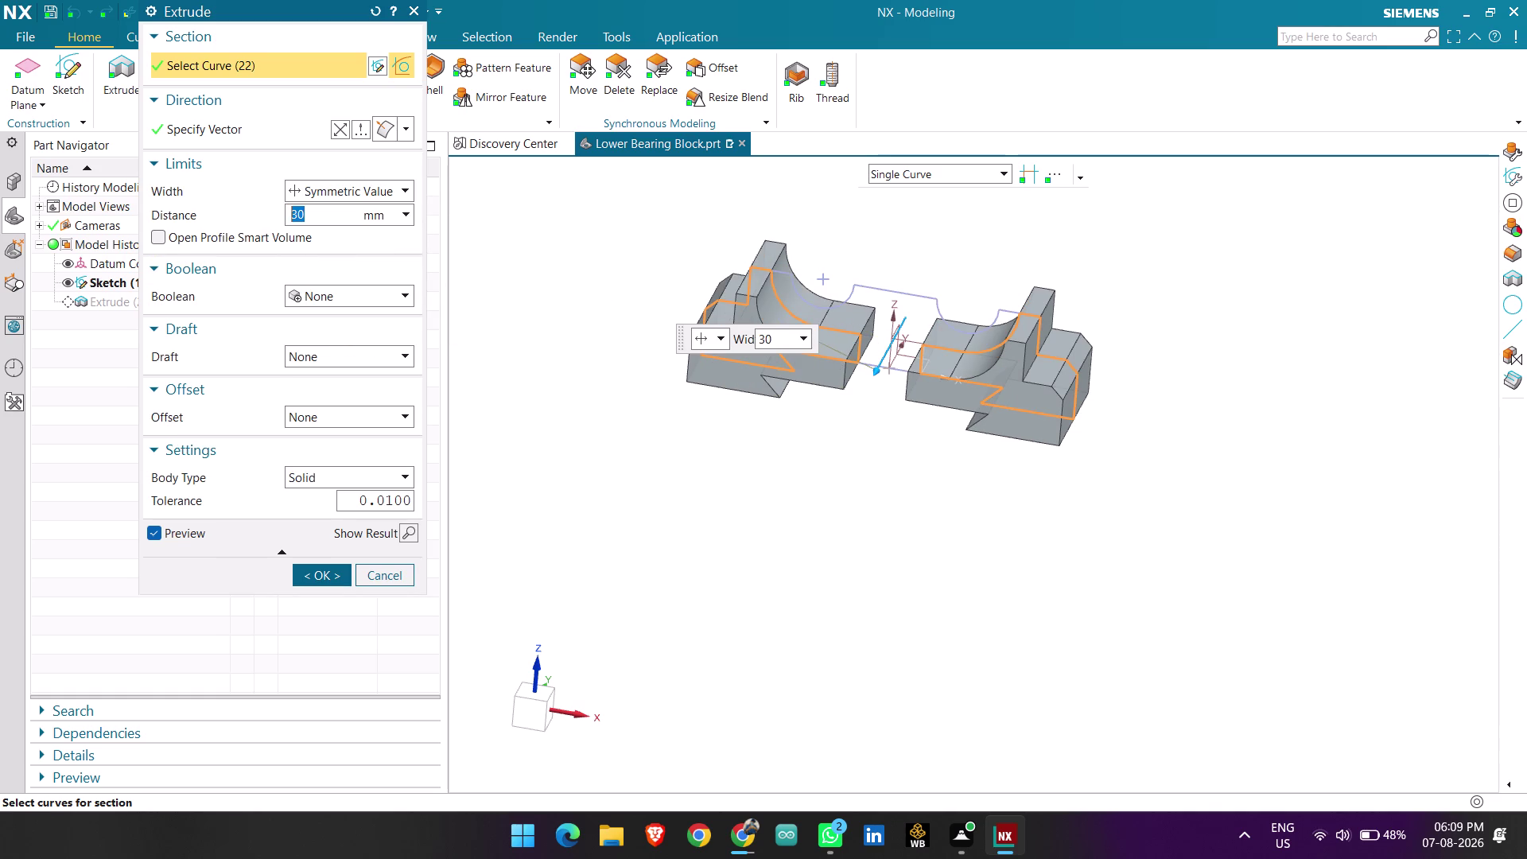
middle_drag(839, 453, 846, 449)
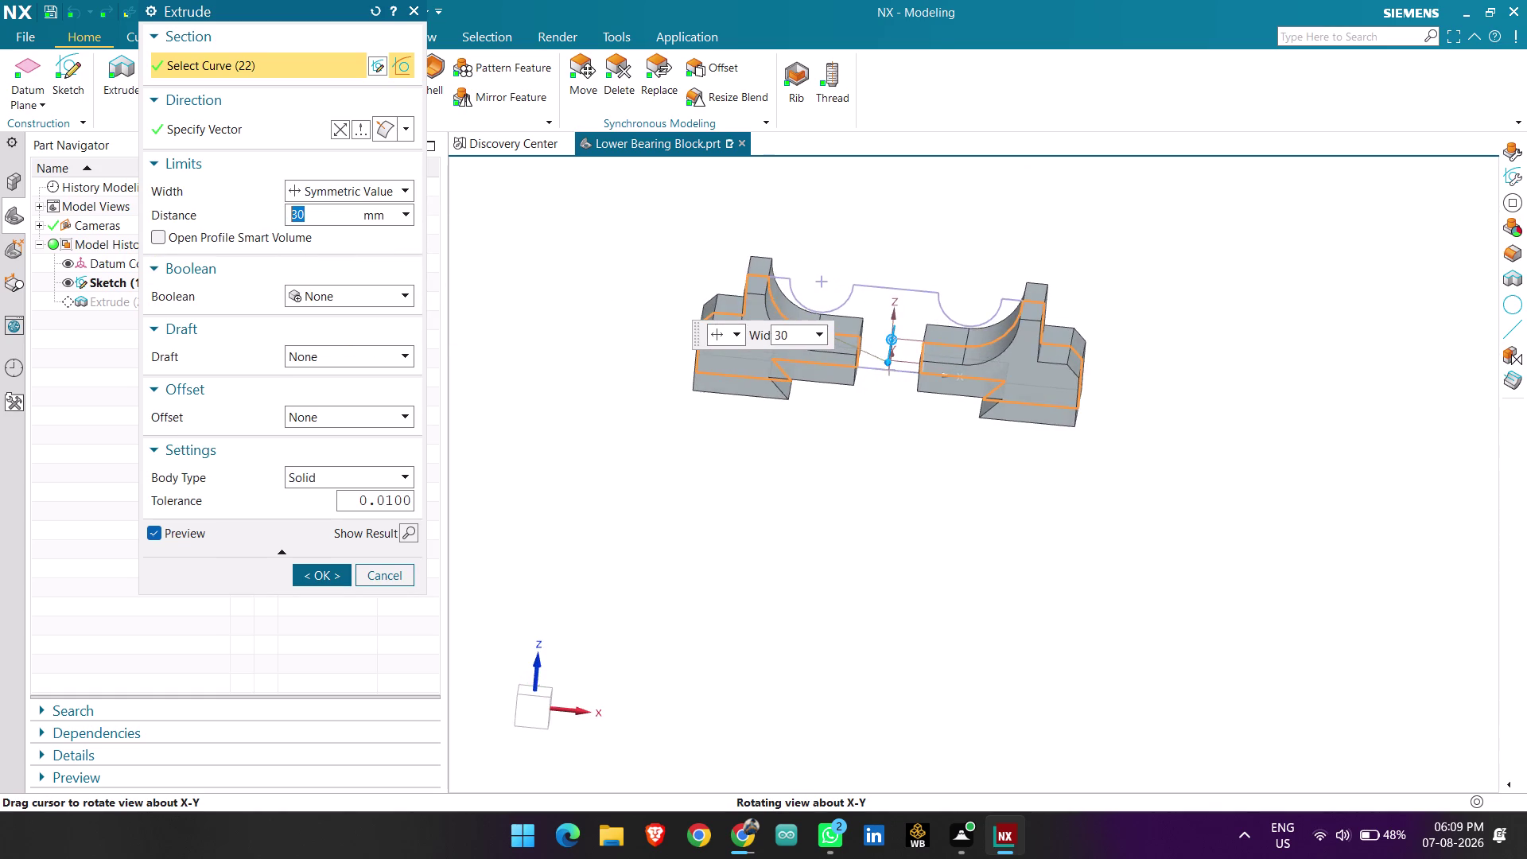
middle_drag(845, 448, 830, 450)
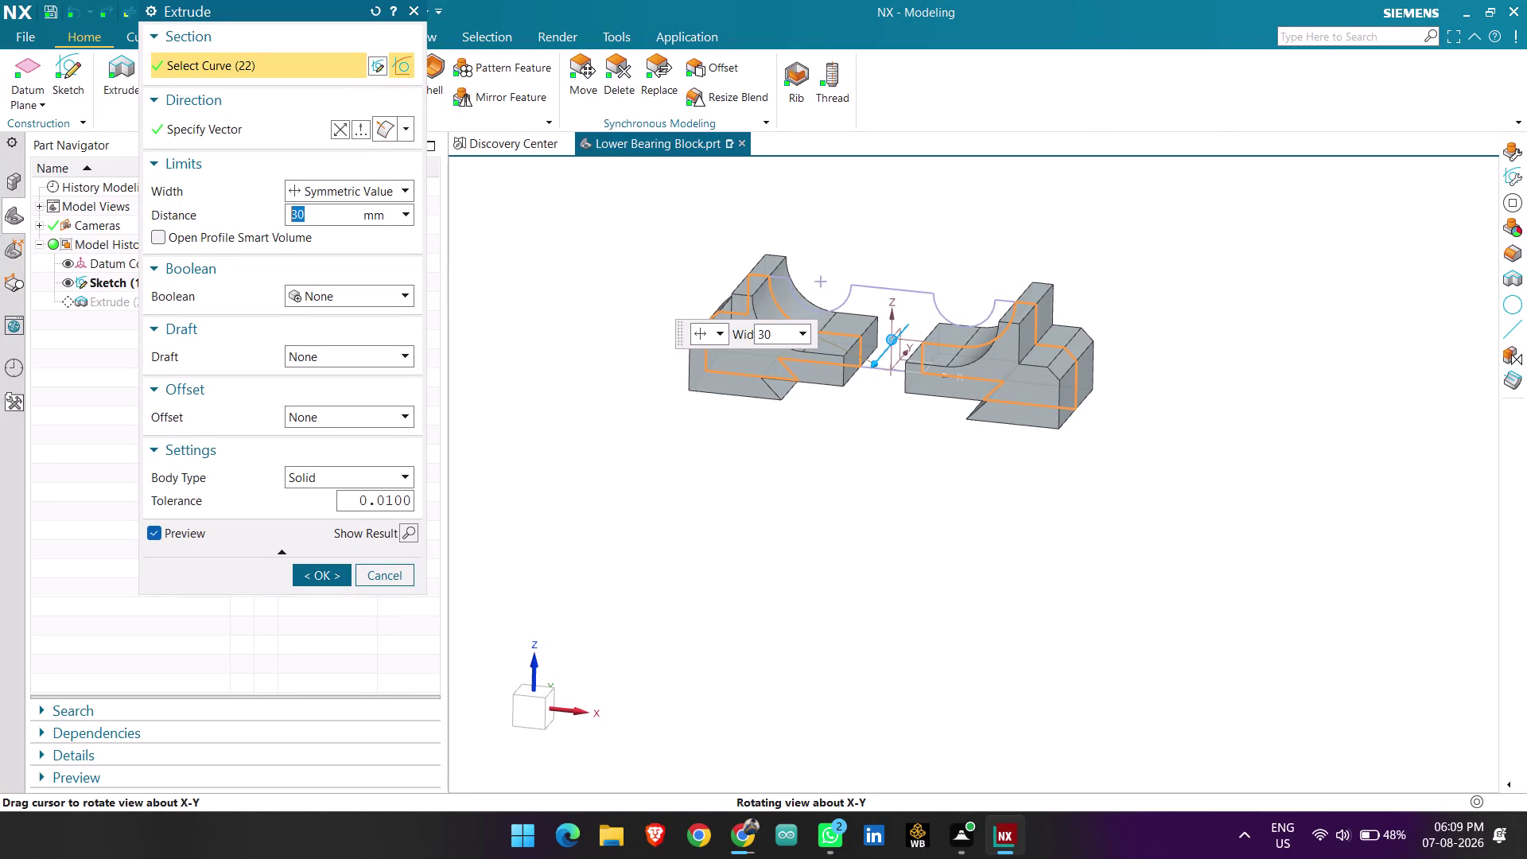
middle_drag(830, 451, 831, 444)
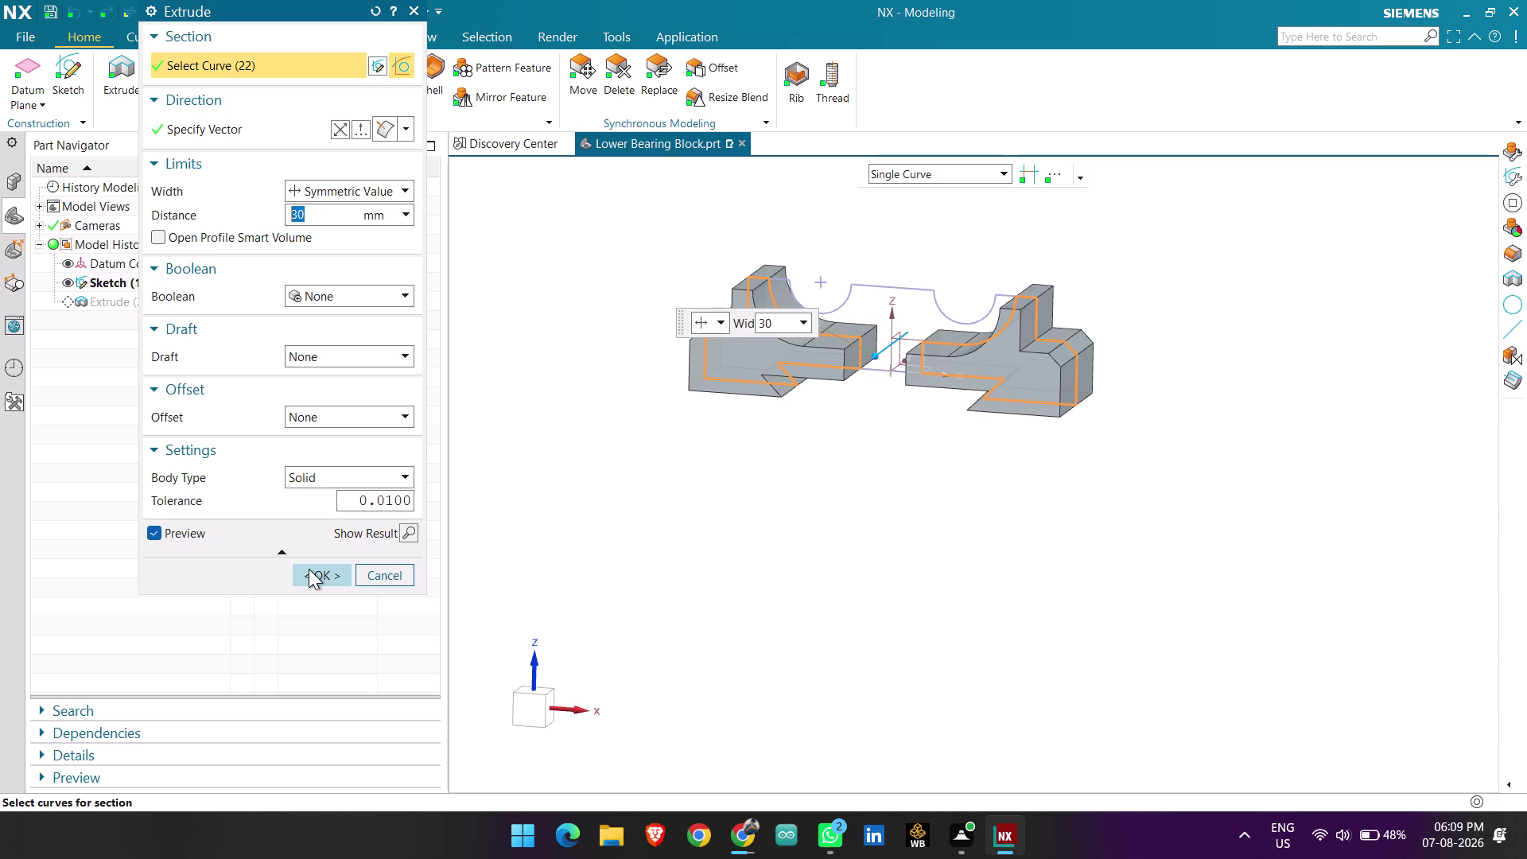
click(308, 569)
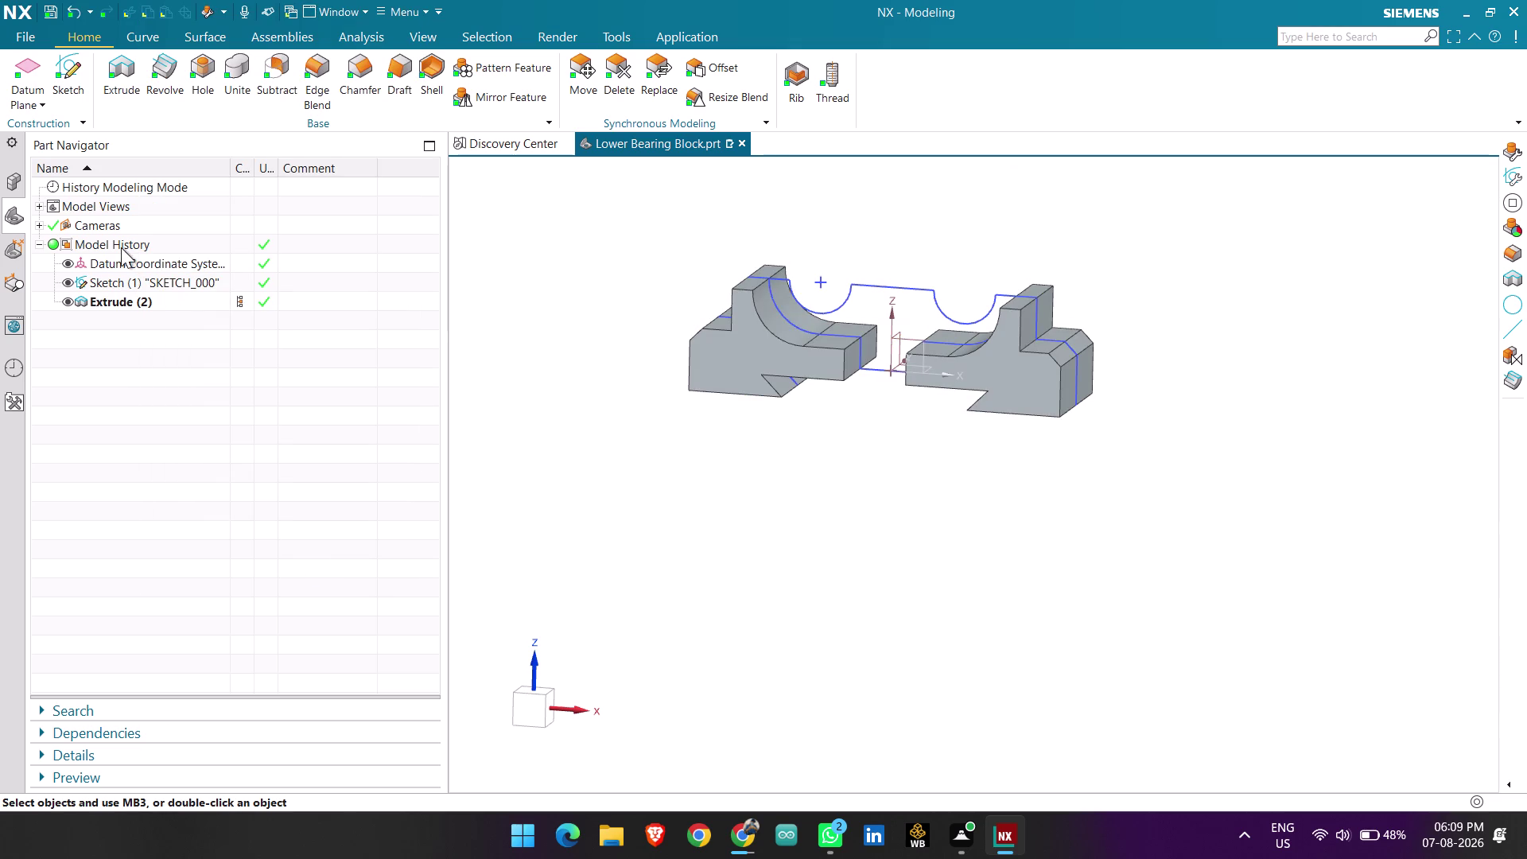
Start a new extrusion and pick the first eight profile curves, including both bearing arcs.
click(132, 78)
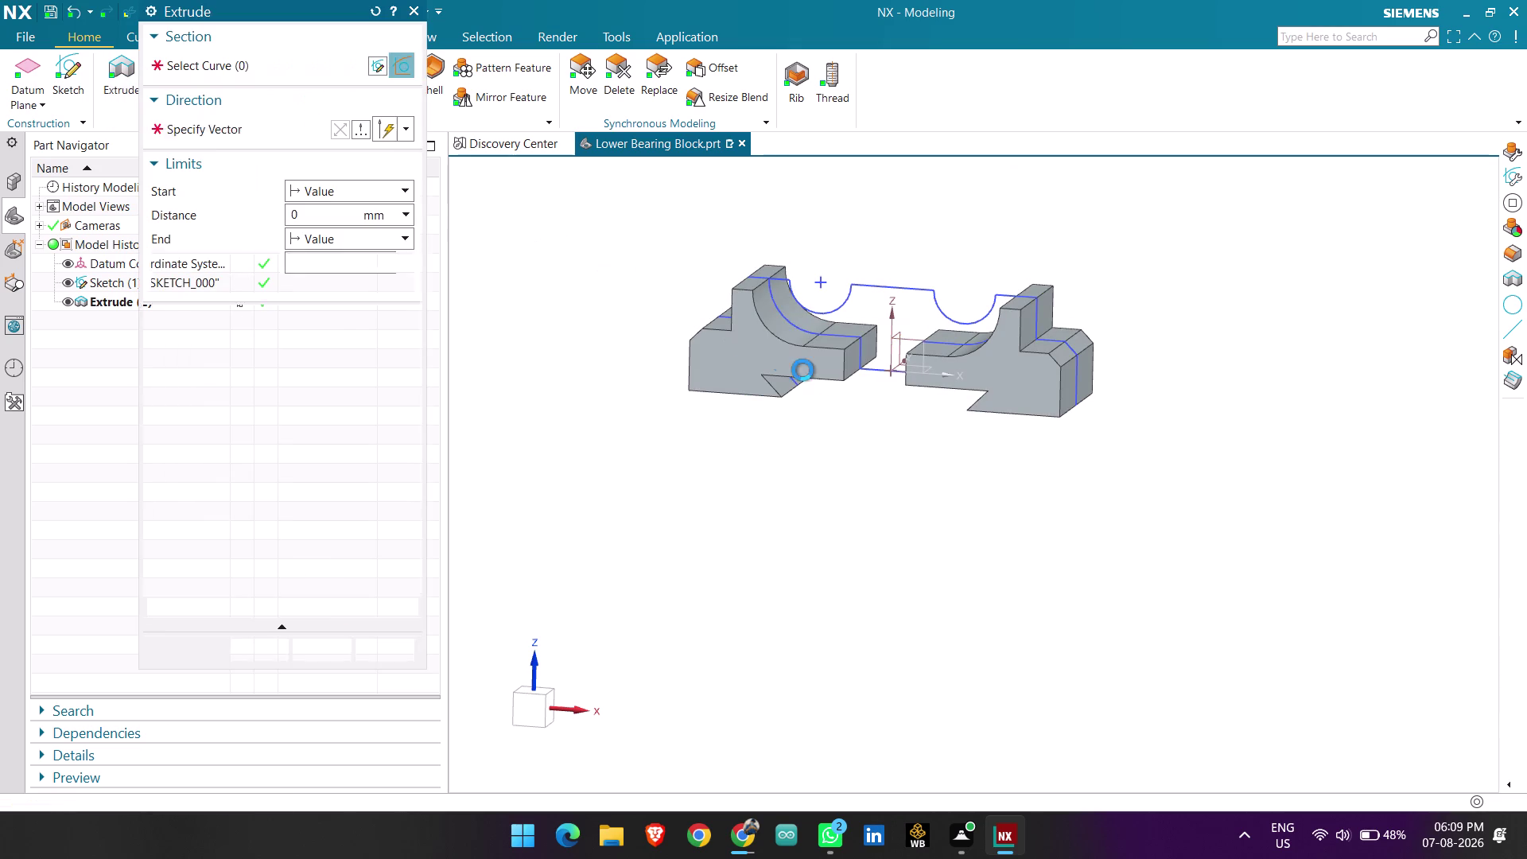
scroll(up, 3)
scroll(up, 3)
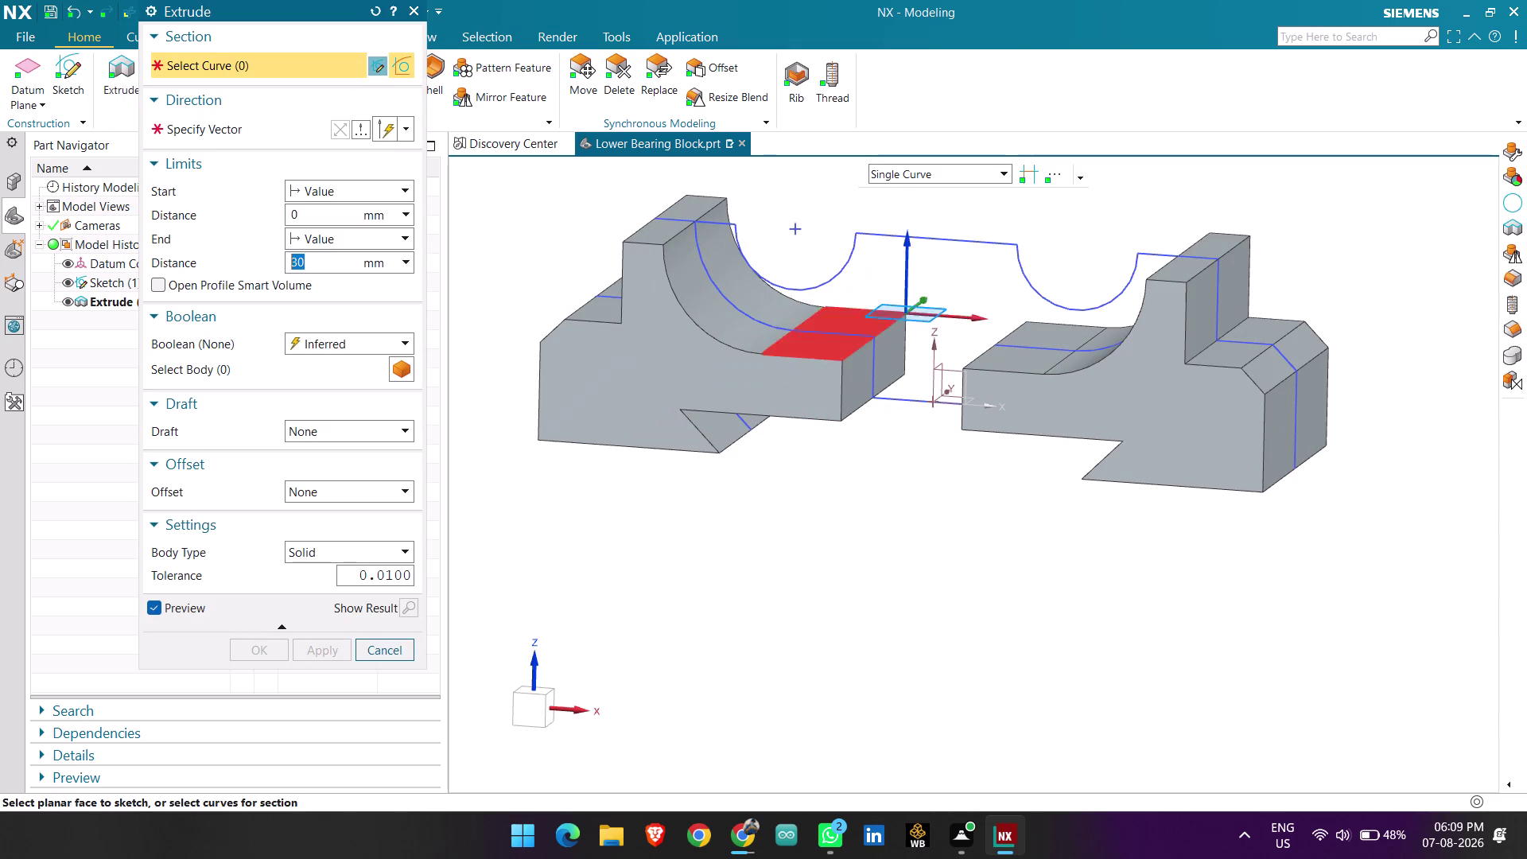
scroll(up, 3)
middle_drag(870, 459, 888, 448)
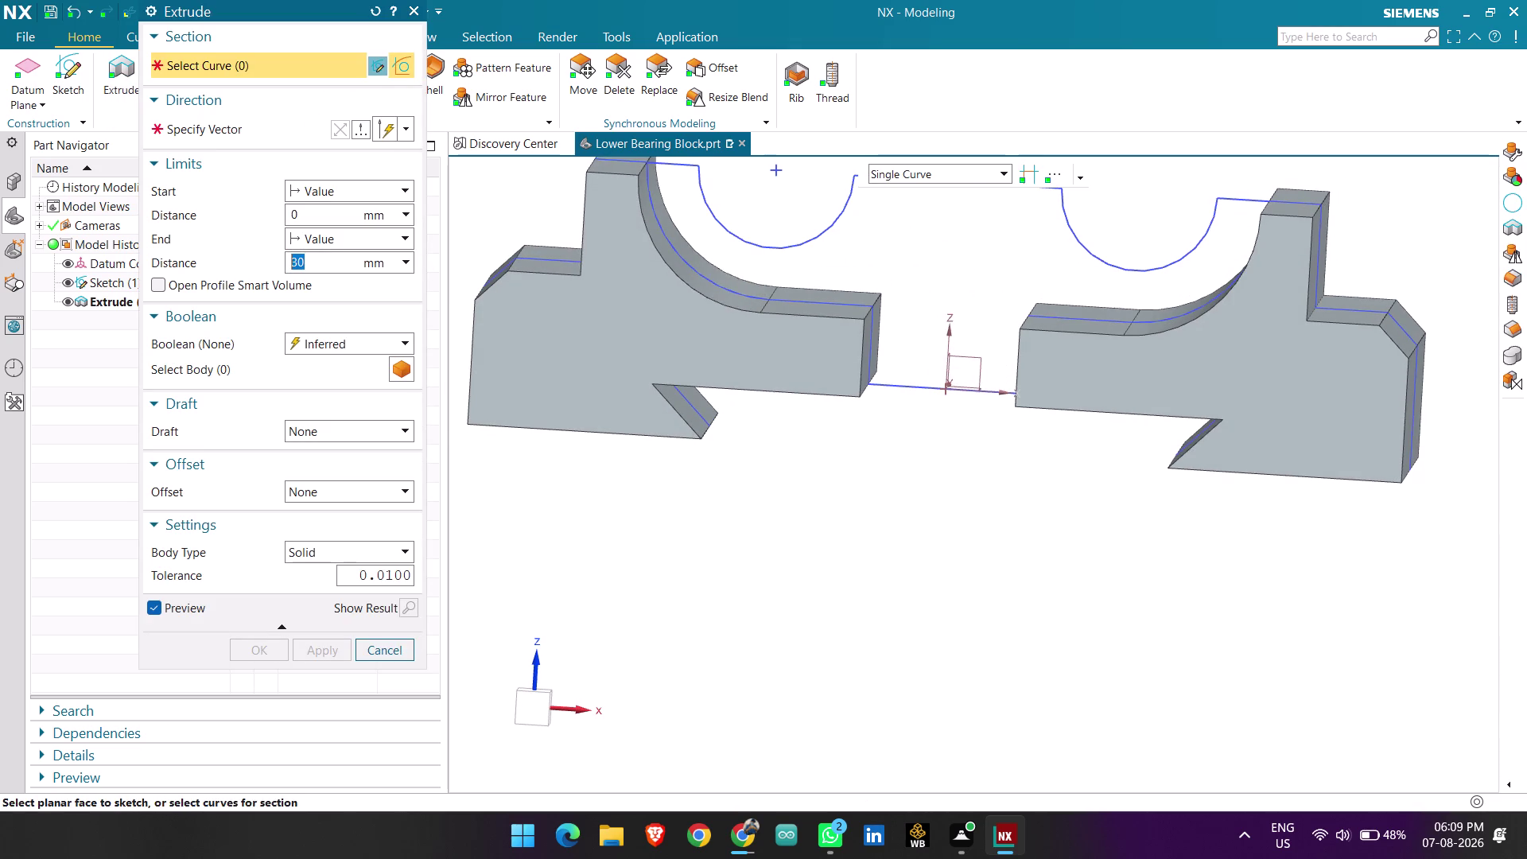
scroll(down, 3)
click(687, 188)
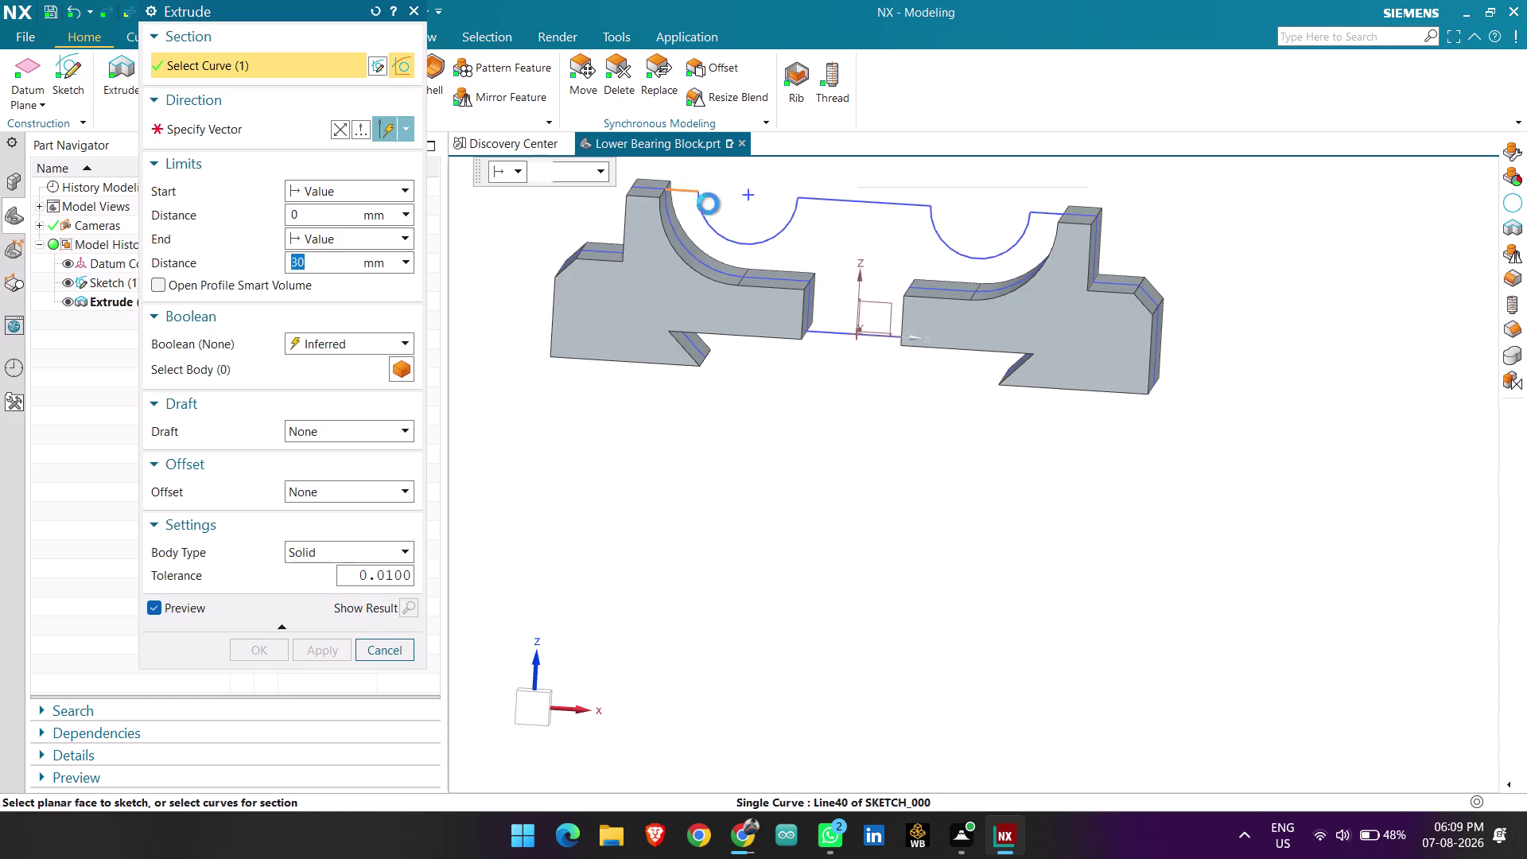
click(714, 224)
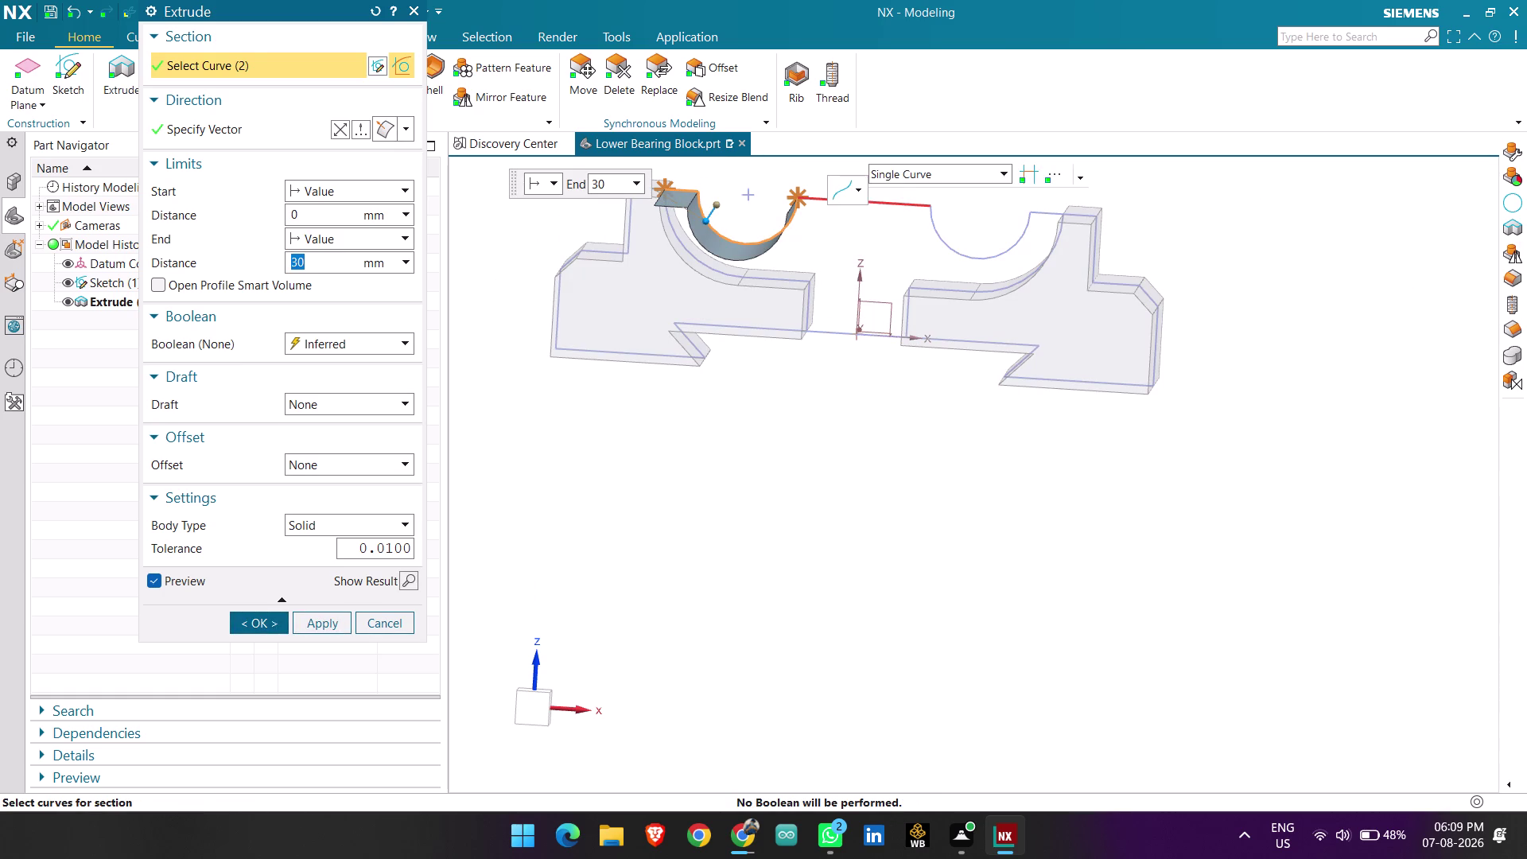
click(825, 203)
click(951, 244)
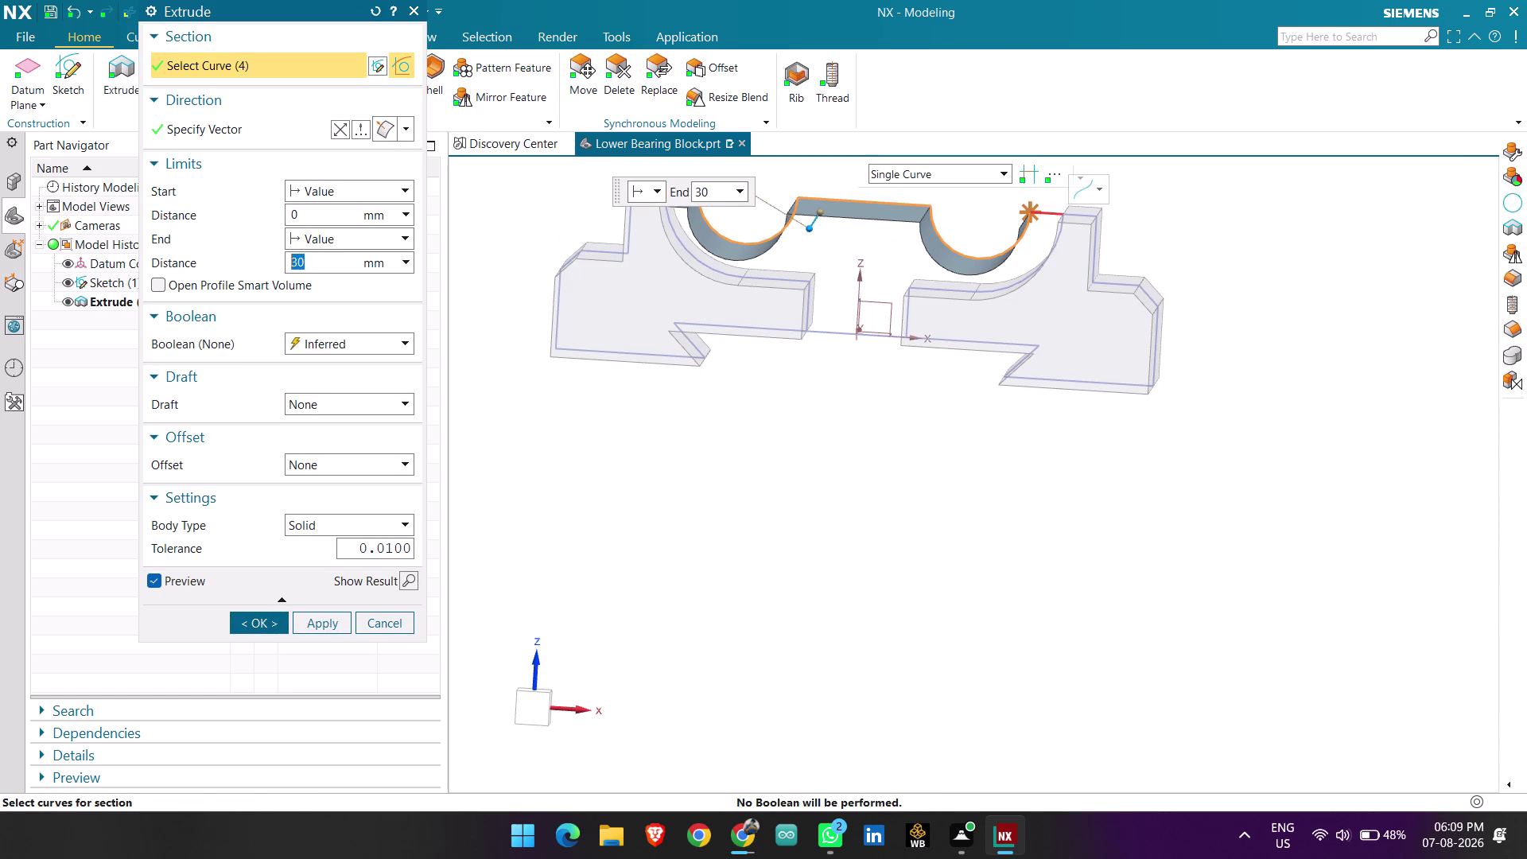
click(1055, 213)
scroll(up, 3)
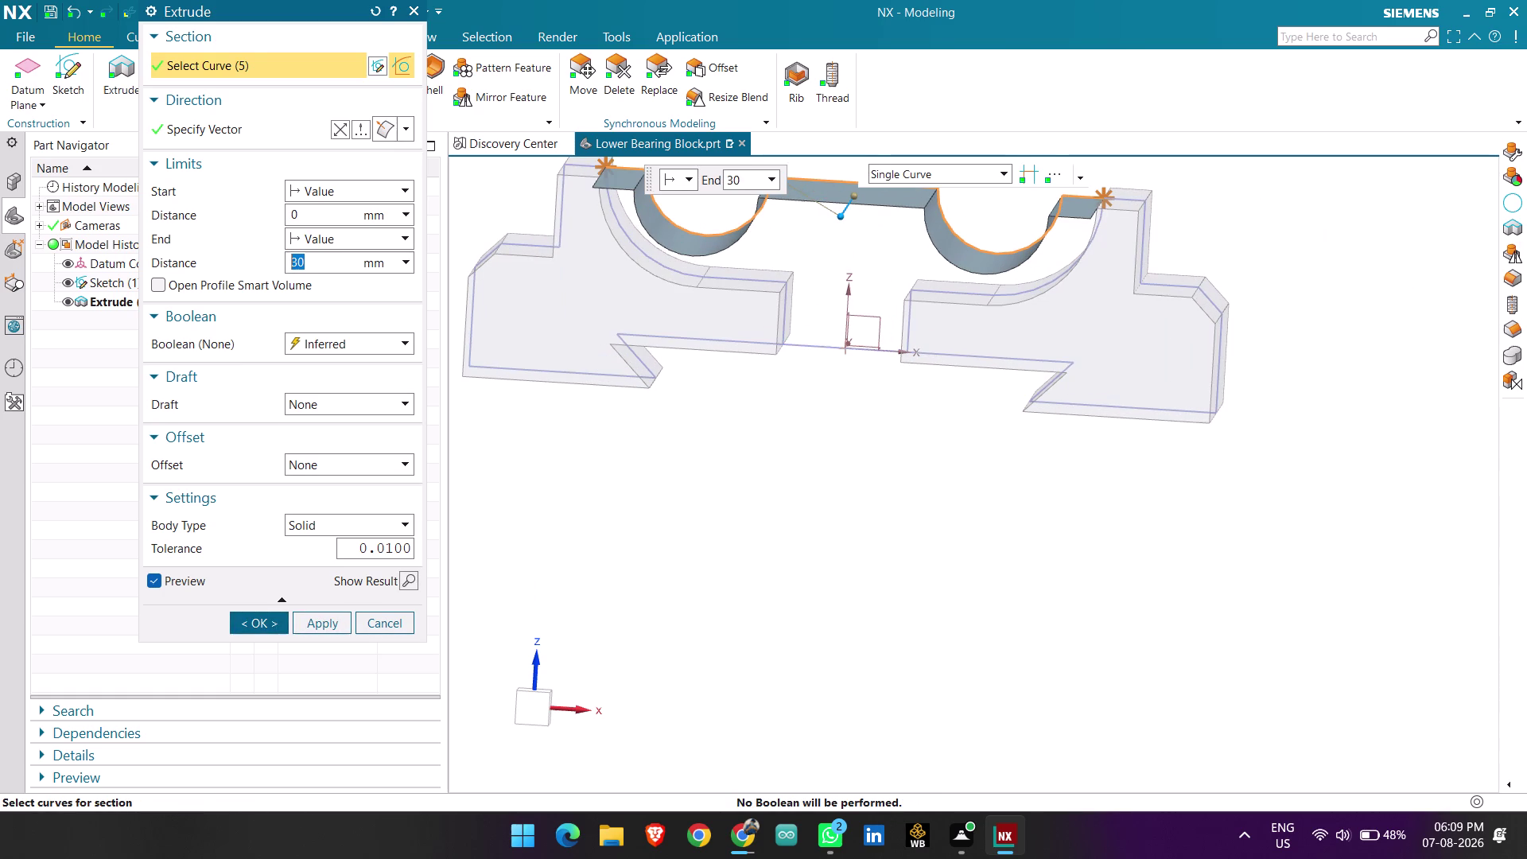
click(786, 314)
click(815, 349)
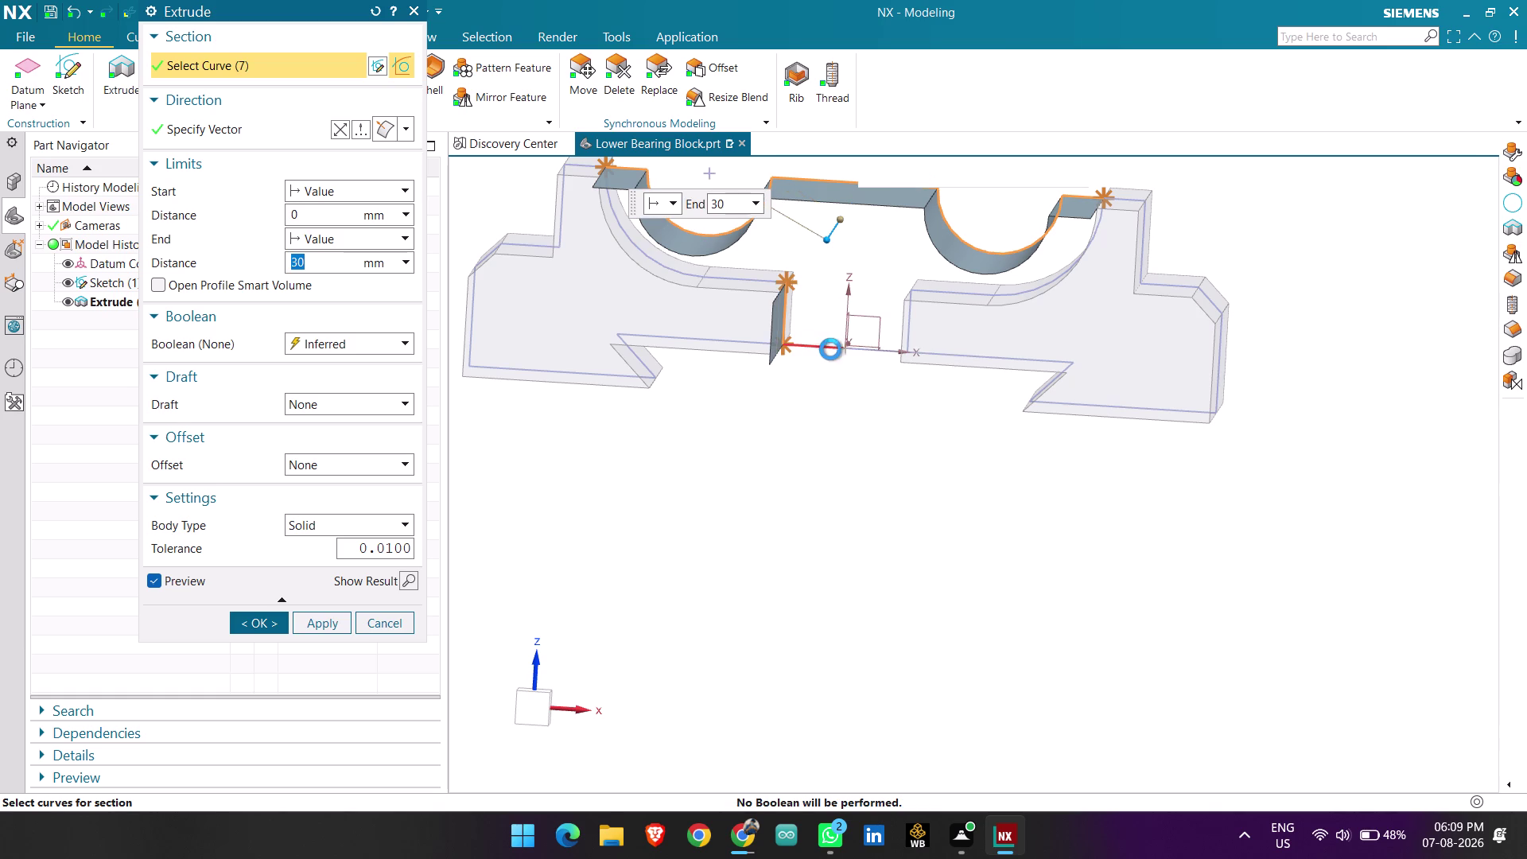
click(882, 353)
Pick the remaining five curves to close the 13-curve profile.
scroll(up, 3)
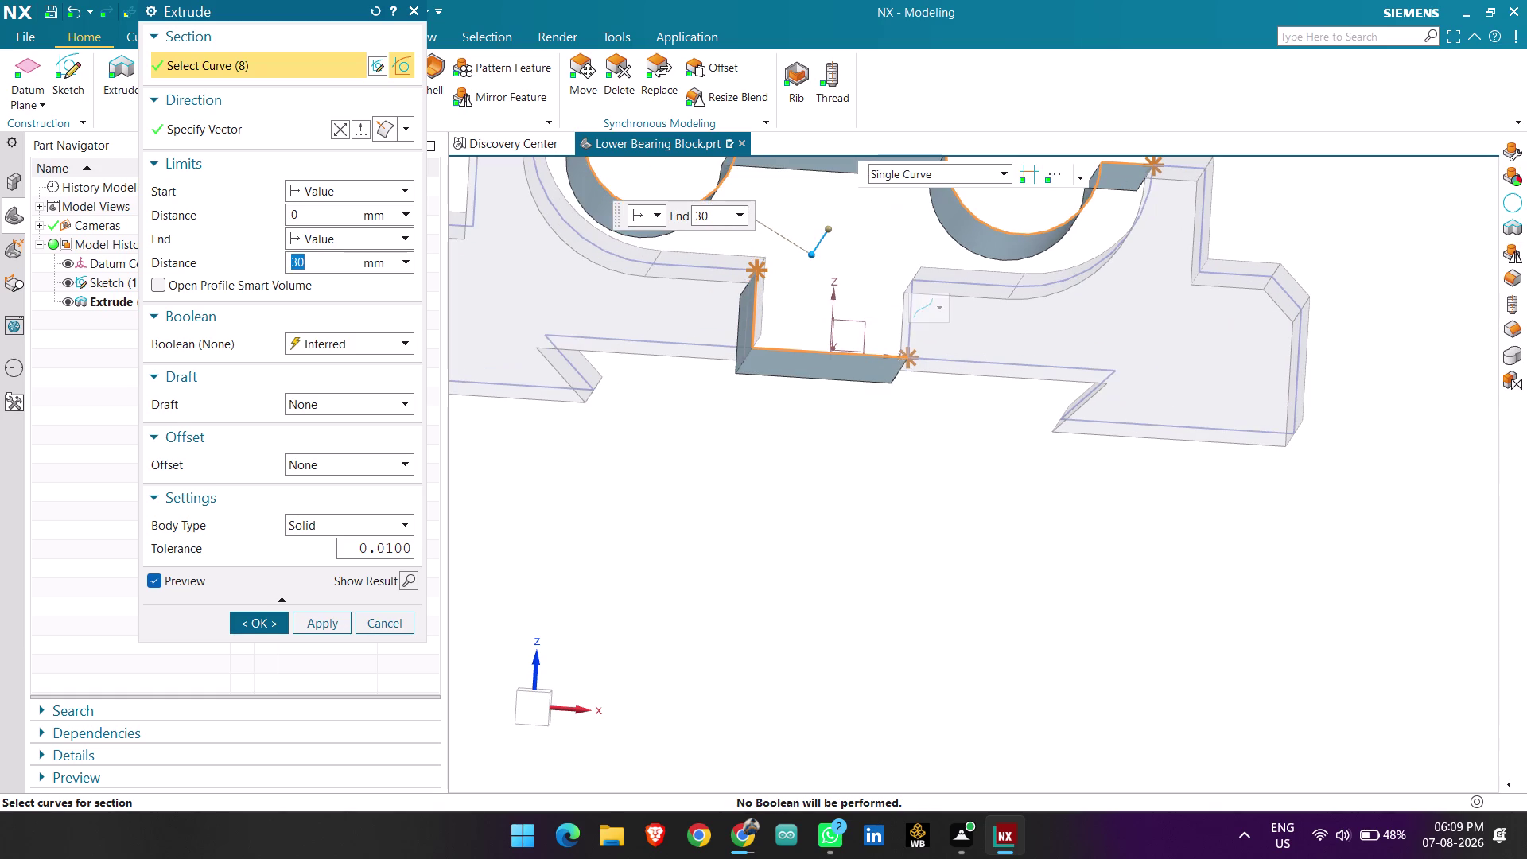
middle_drag(867, 346, 886, 348)
click(907, 332)
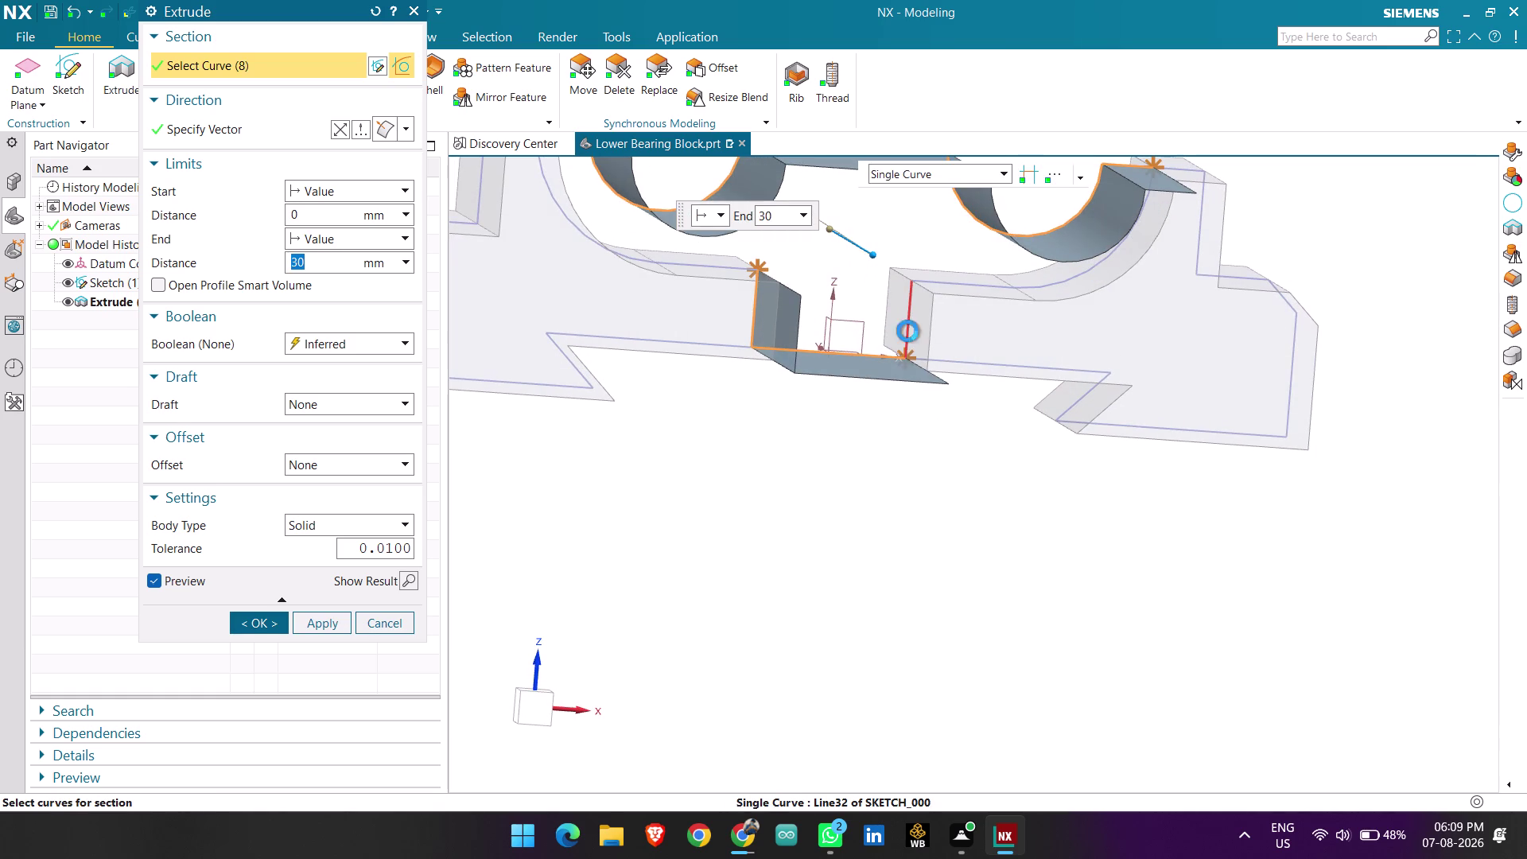
click(960, 283)
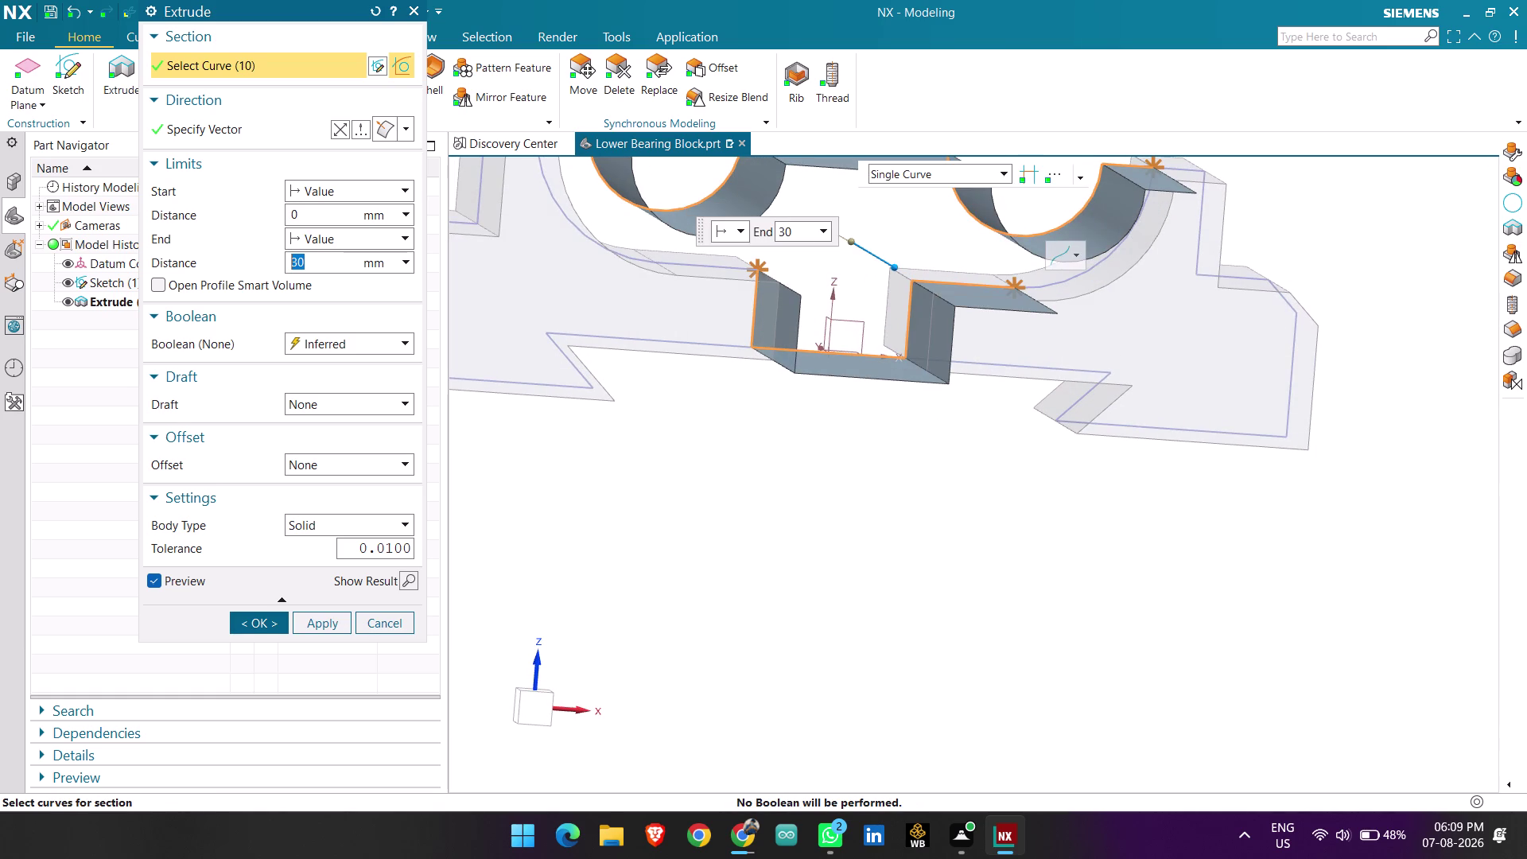
click(1063, 283)
middle_drag(1046, 417, 1008, 382)
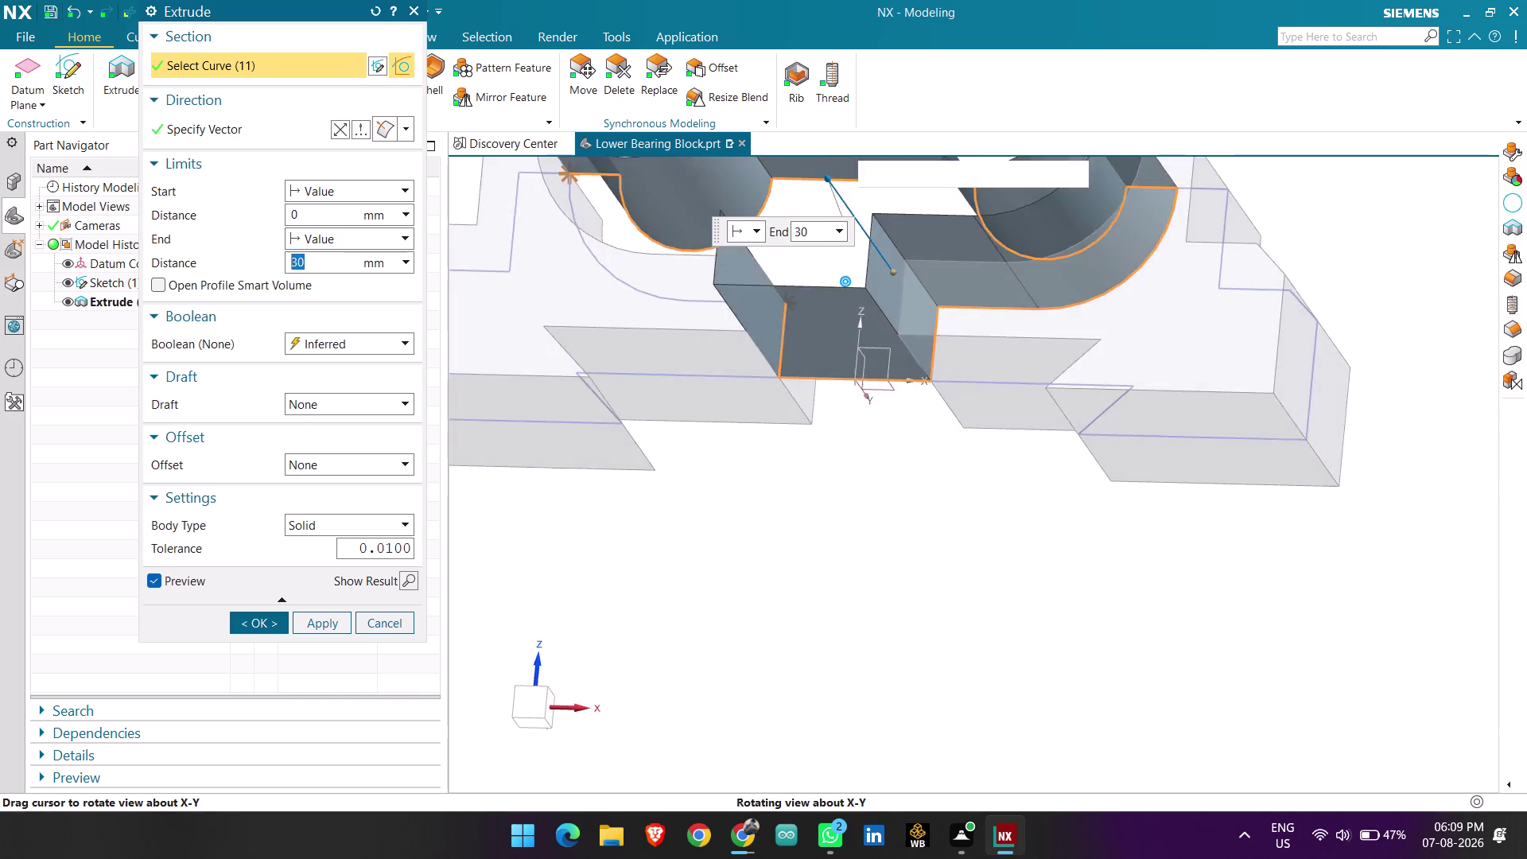
middle_drag(1008, 382, 1026, 395)
scroll(down, 3)
scroll(up, 3)
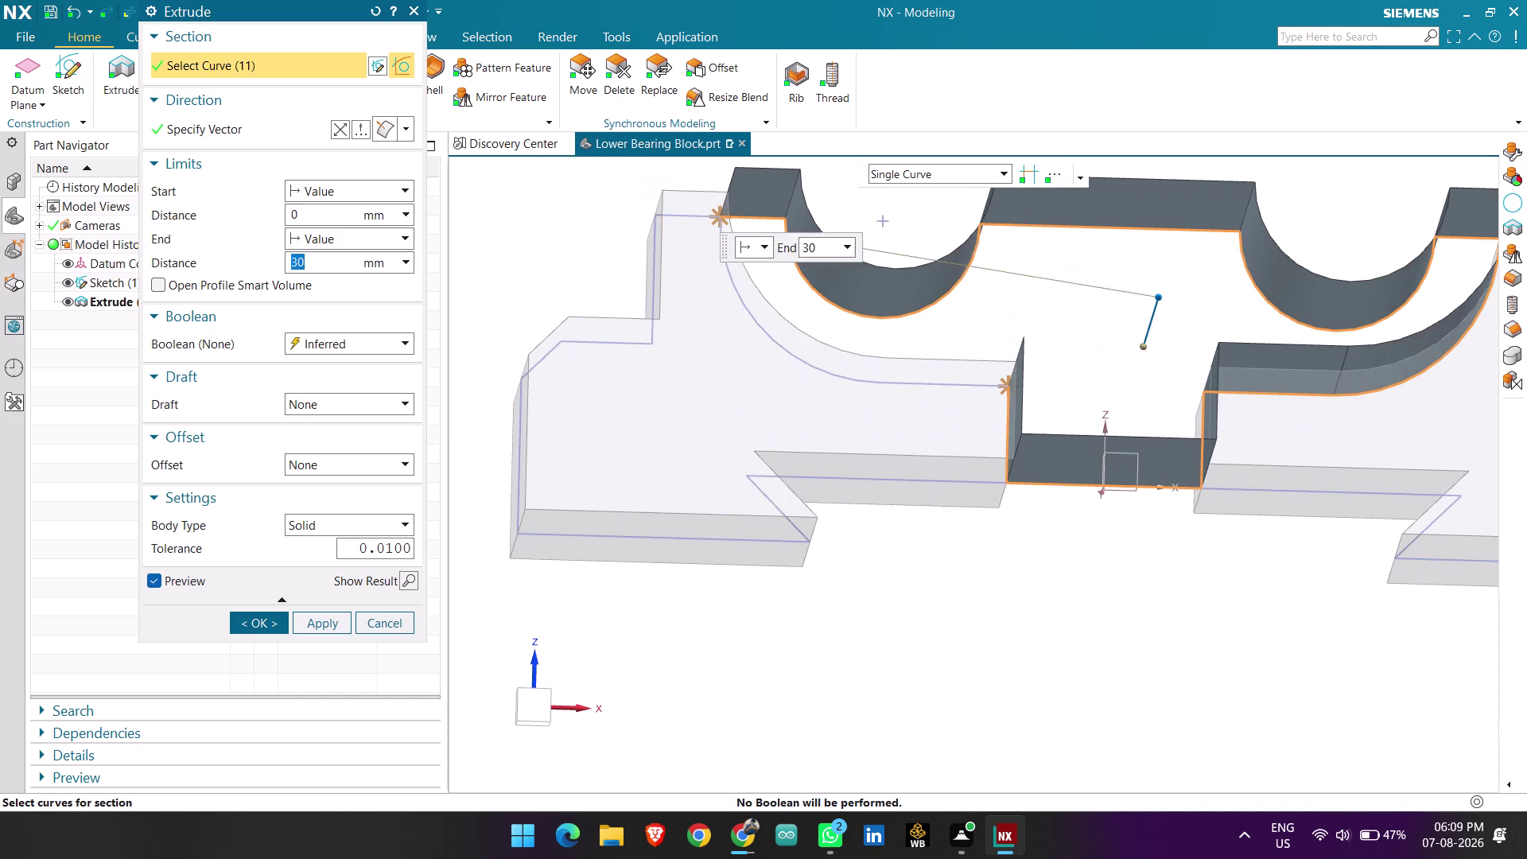
middle_drag(828, 322, 805, 338)
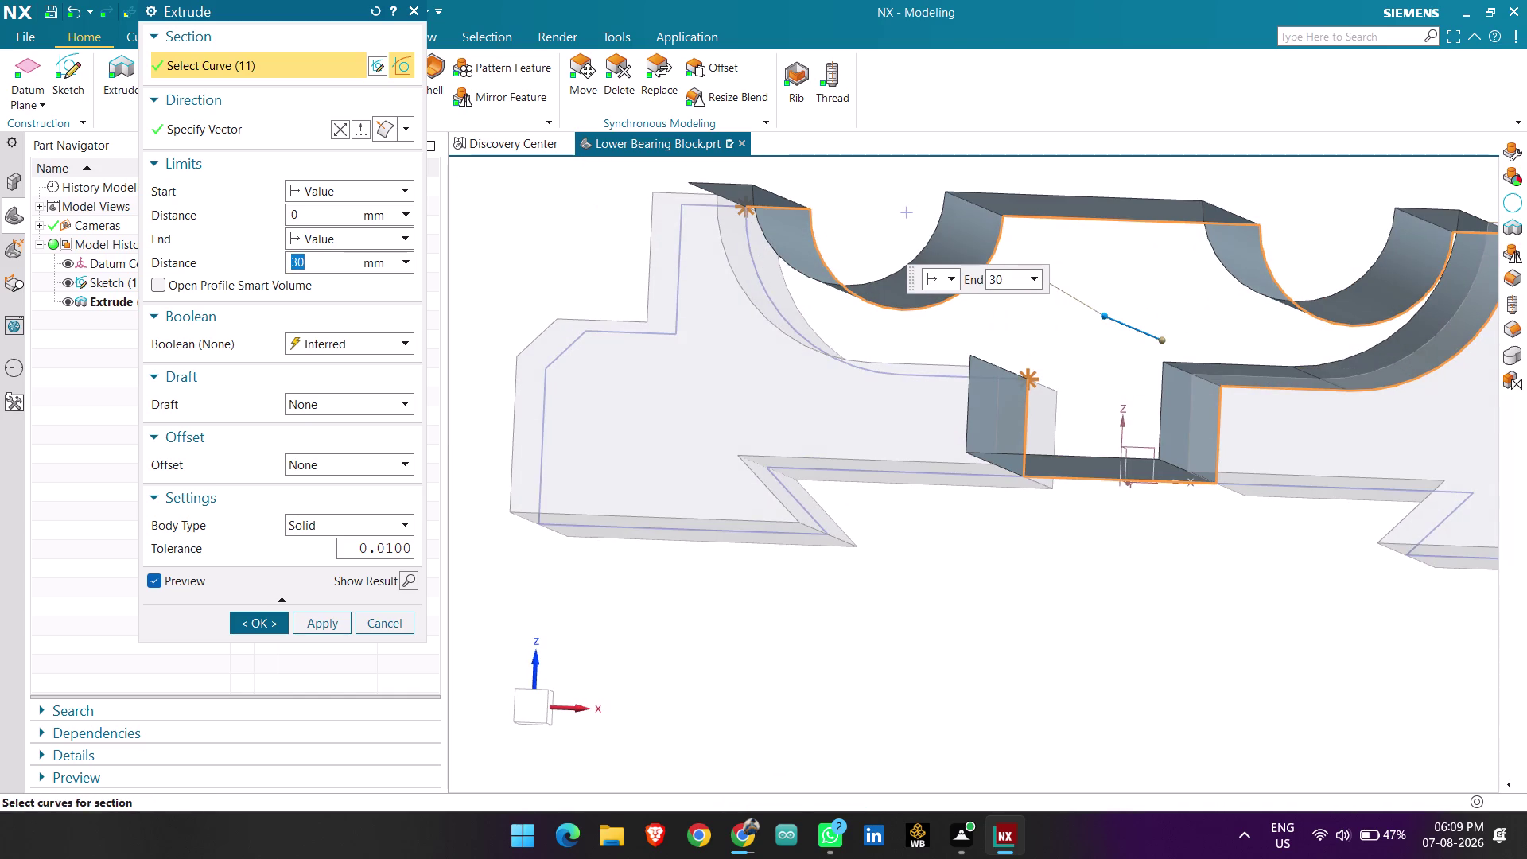
click(760, 253)
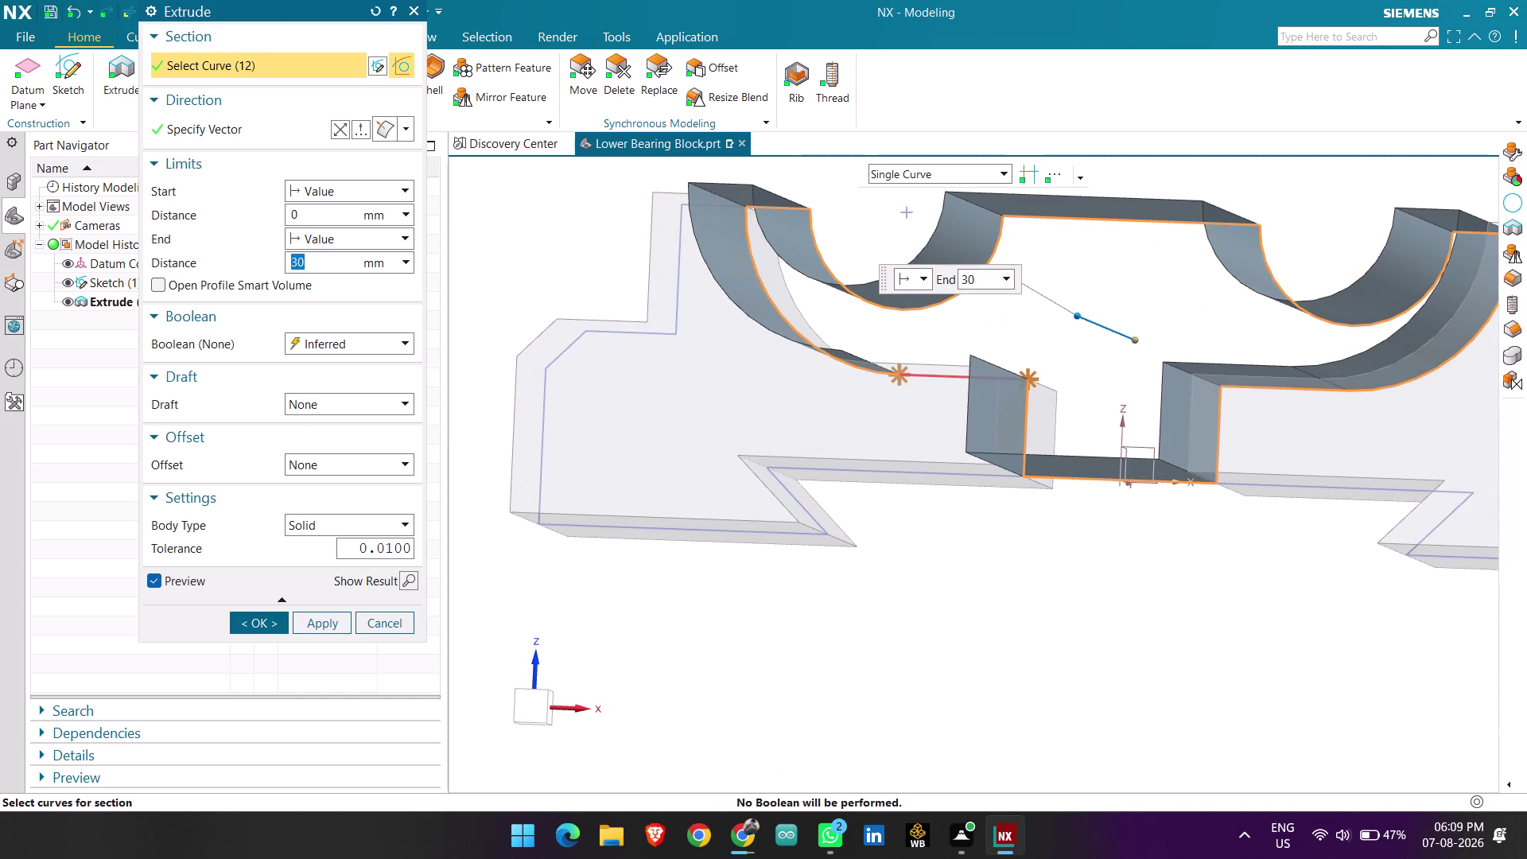
click(939, 376)
scroll(down, 3)
Set the extrusion limits to Symmetric Value at 40 mm and confirm it.
middle_drag(995, 559, 1027, 602)
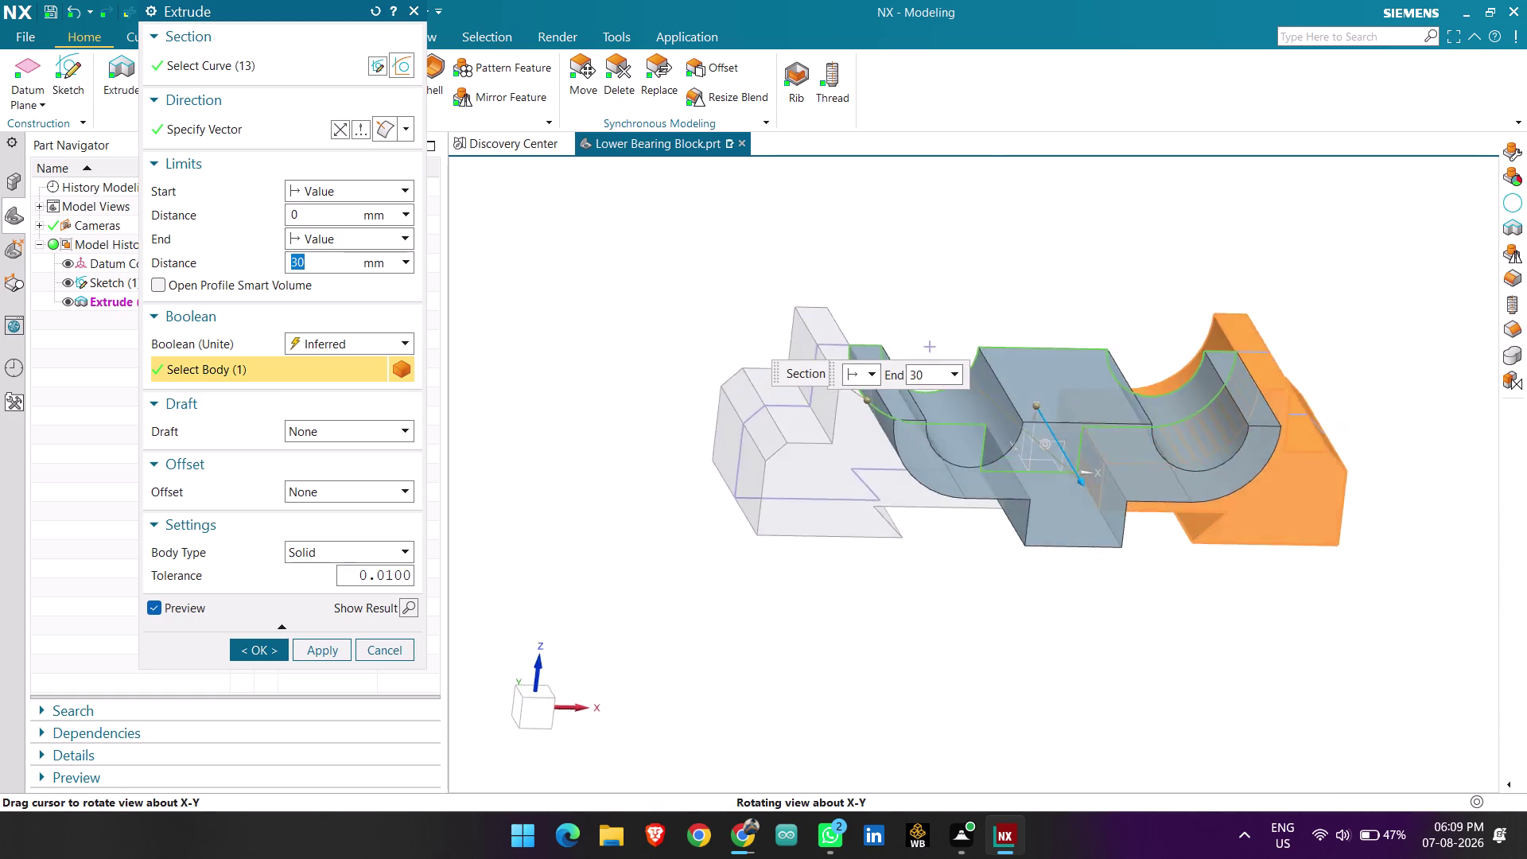
middle_drag(1027, 601, 1003, 601)
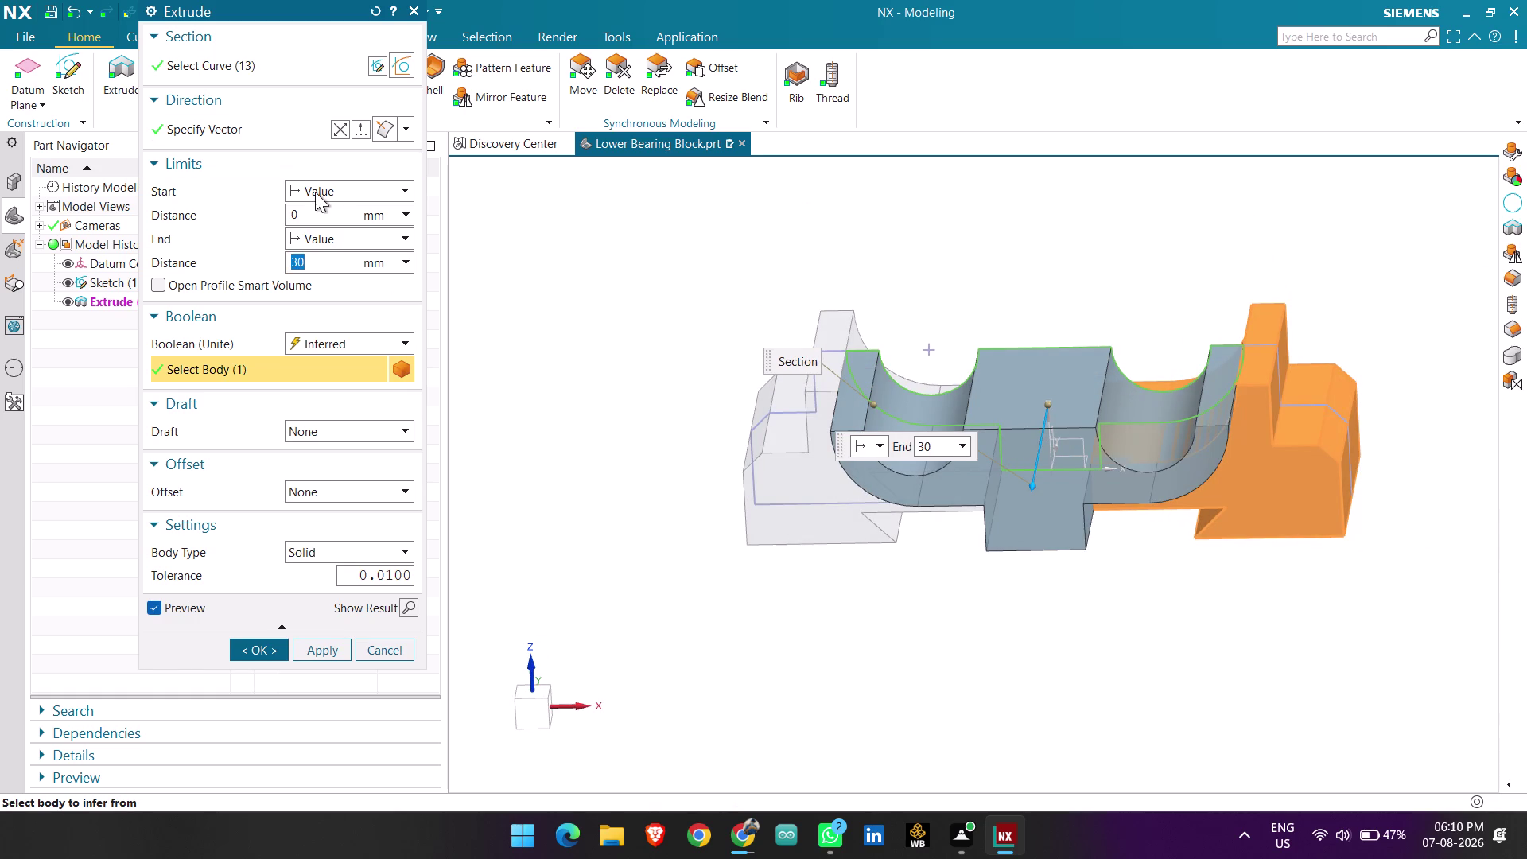
click(315, 192)
click(342, 230)
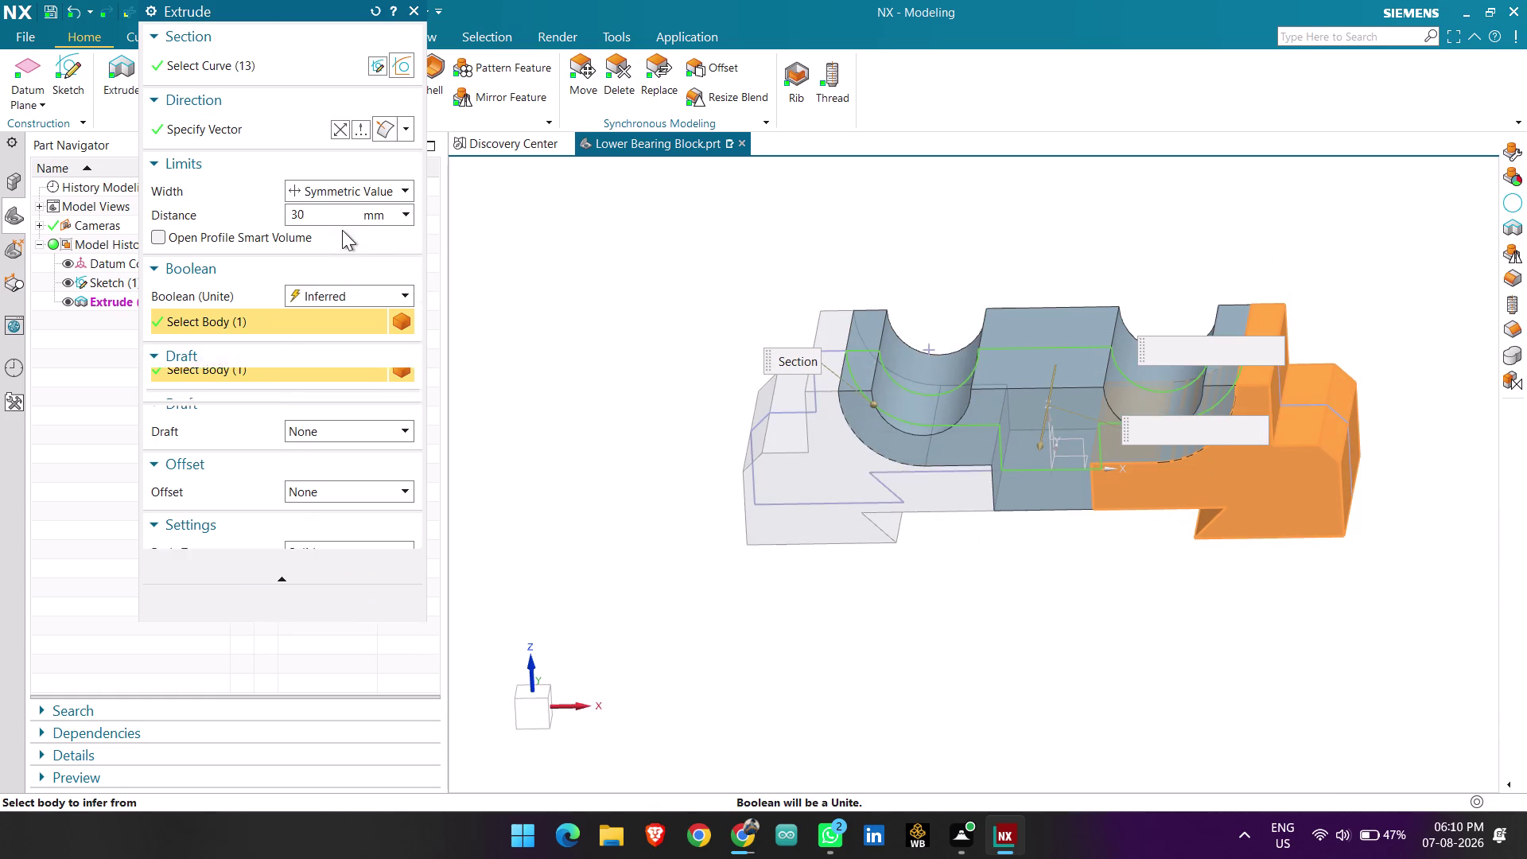
key(BackSpace)
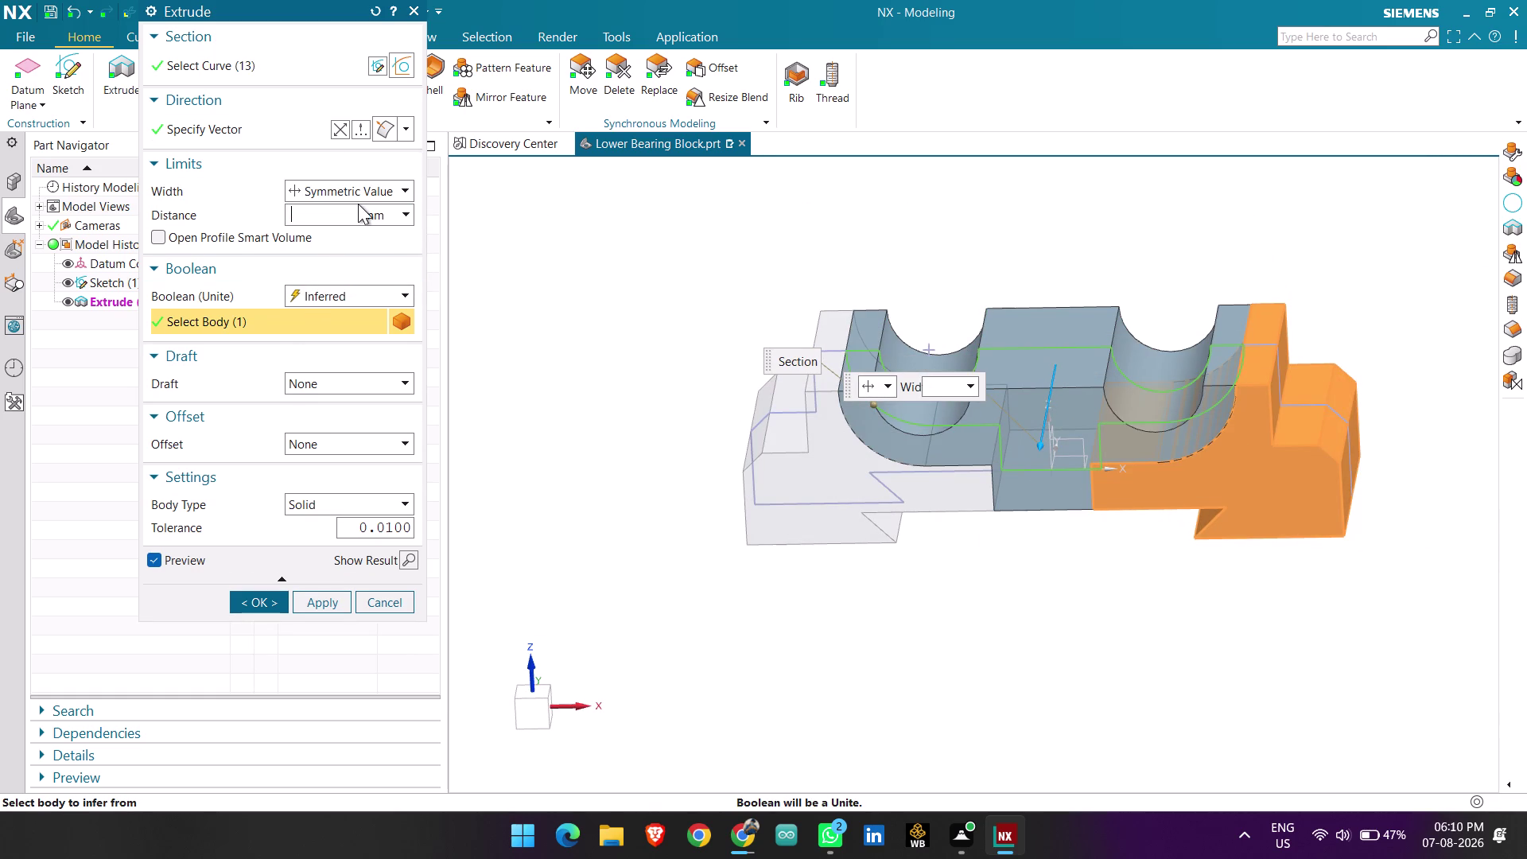
text(40)
key(Return)
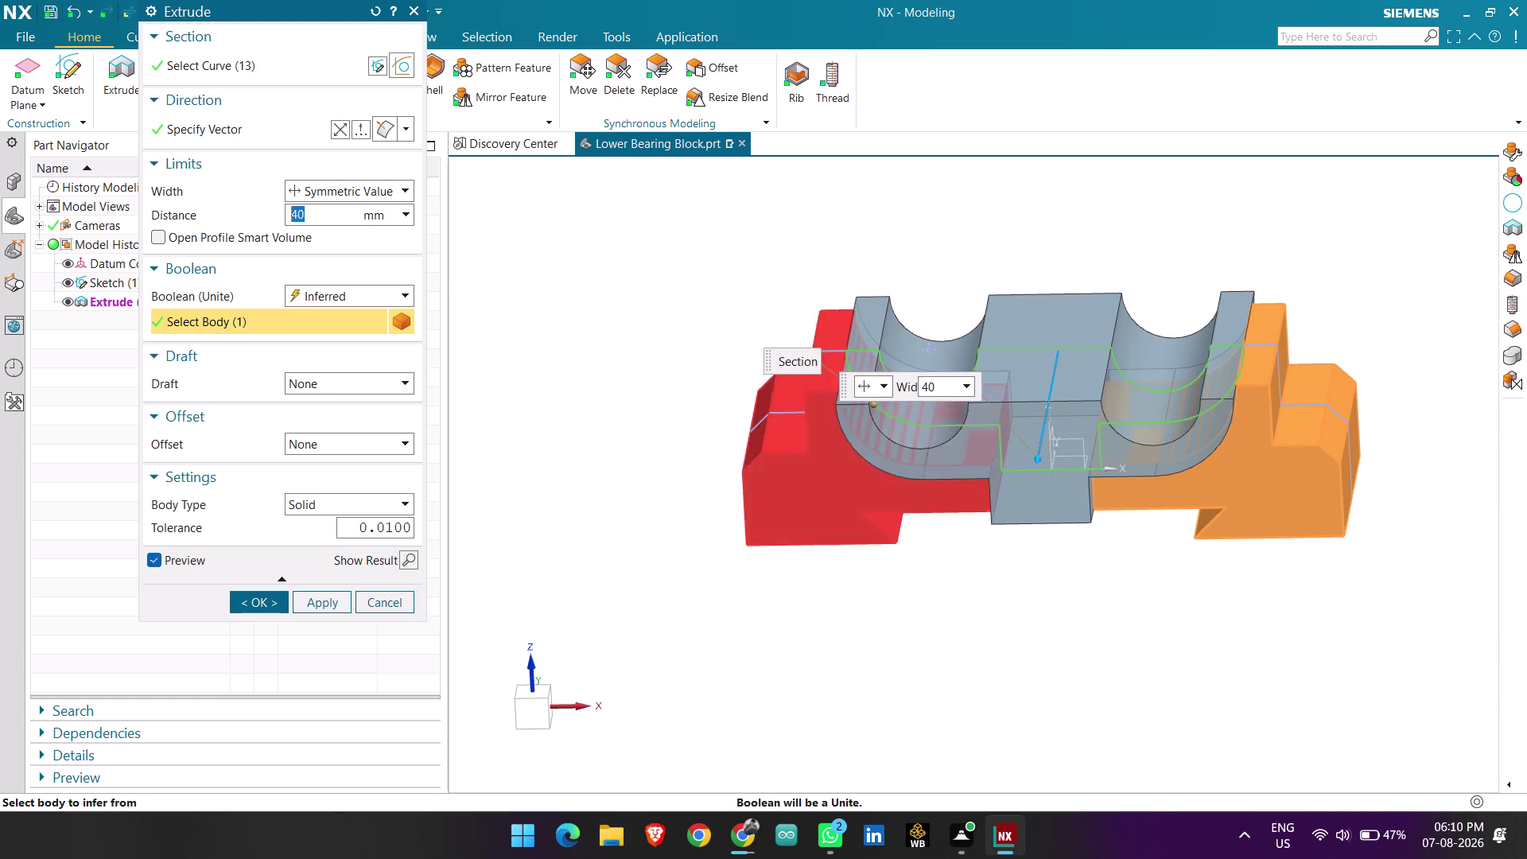
middle_drag(773, 493, 798, 506)
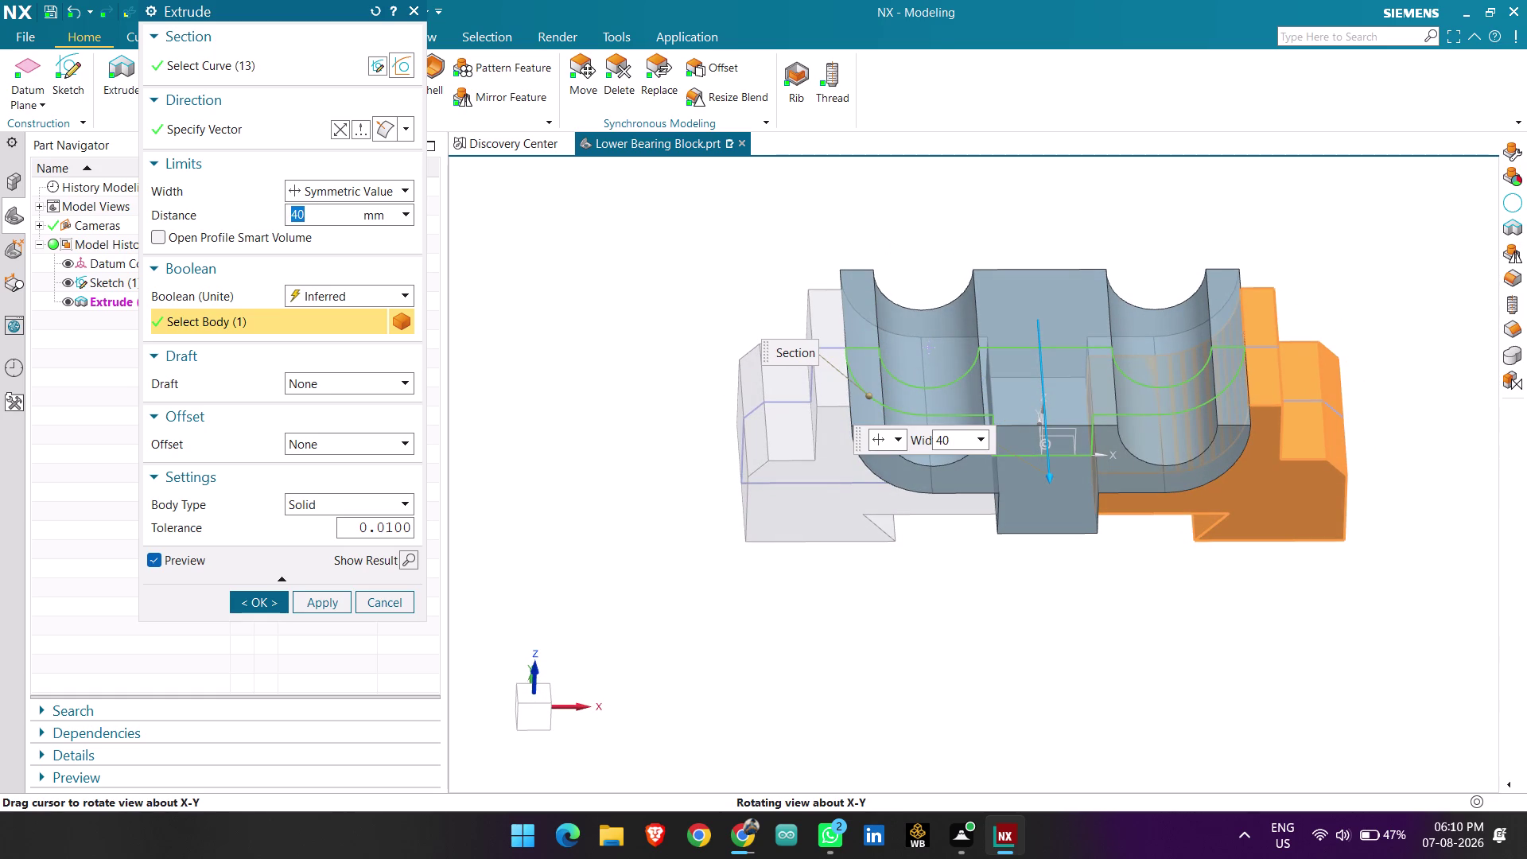
middle_drag(798, 506, 794, 527)
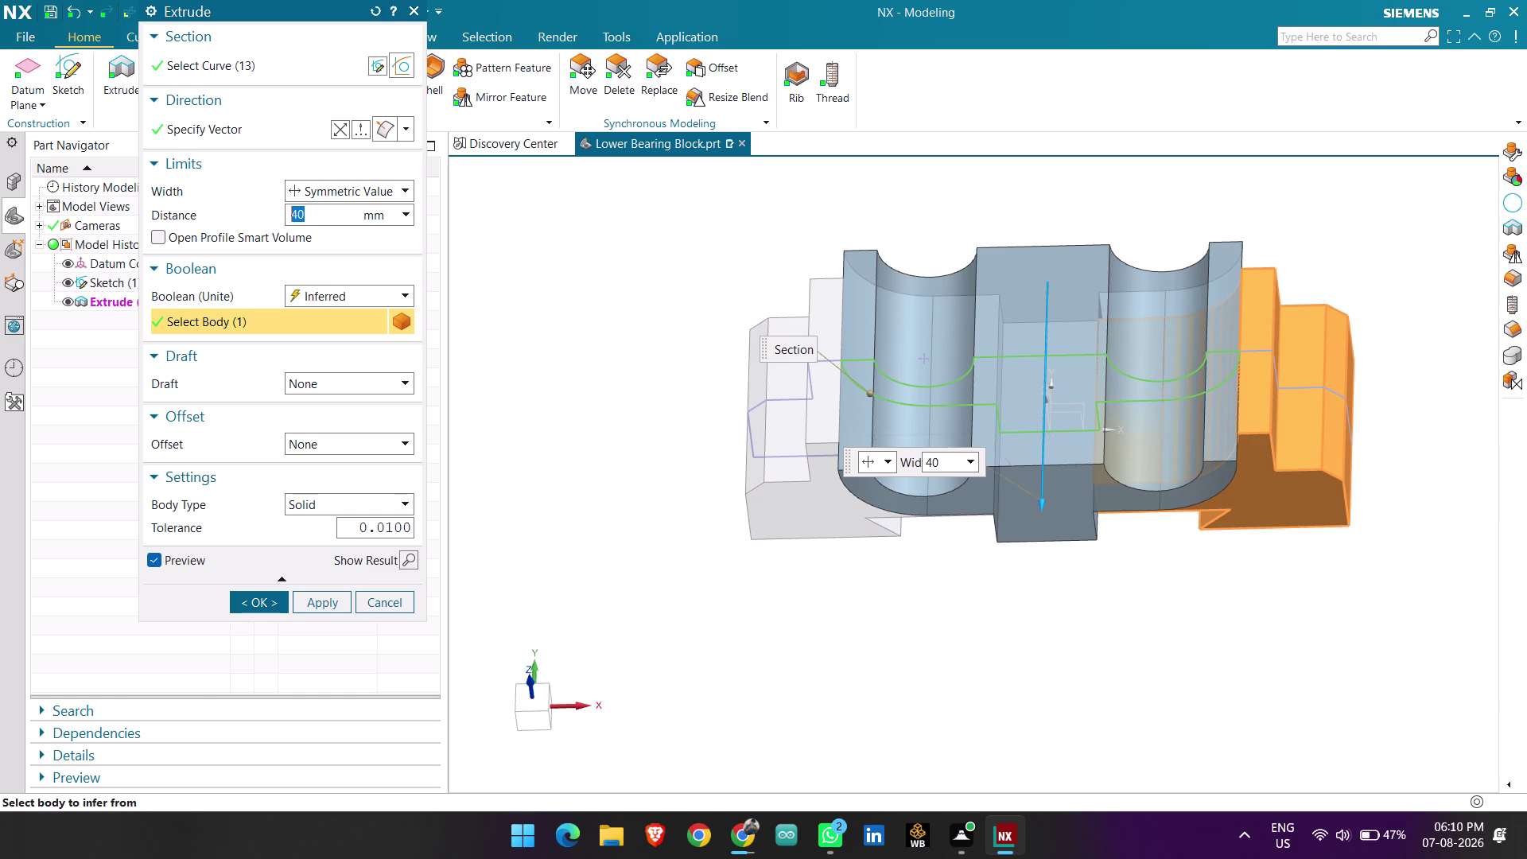
click(256, 598)
middle_drag(695, 680, 677, 657)
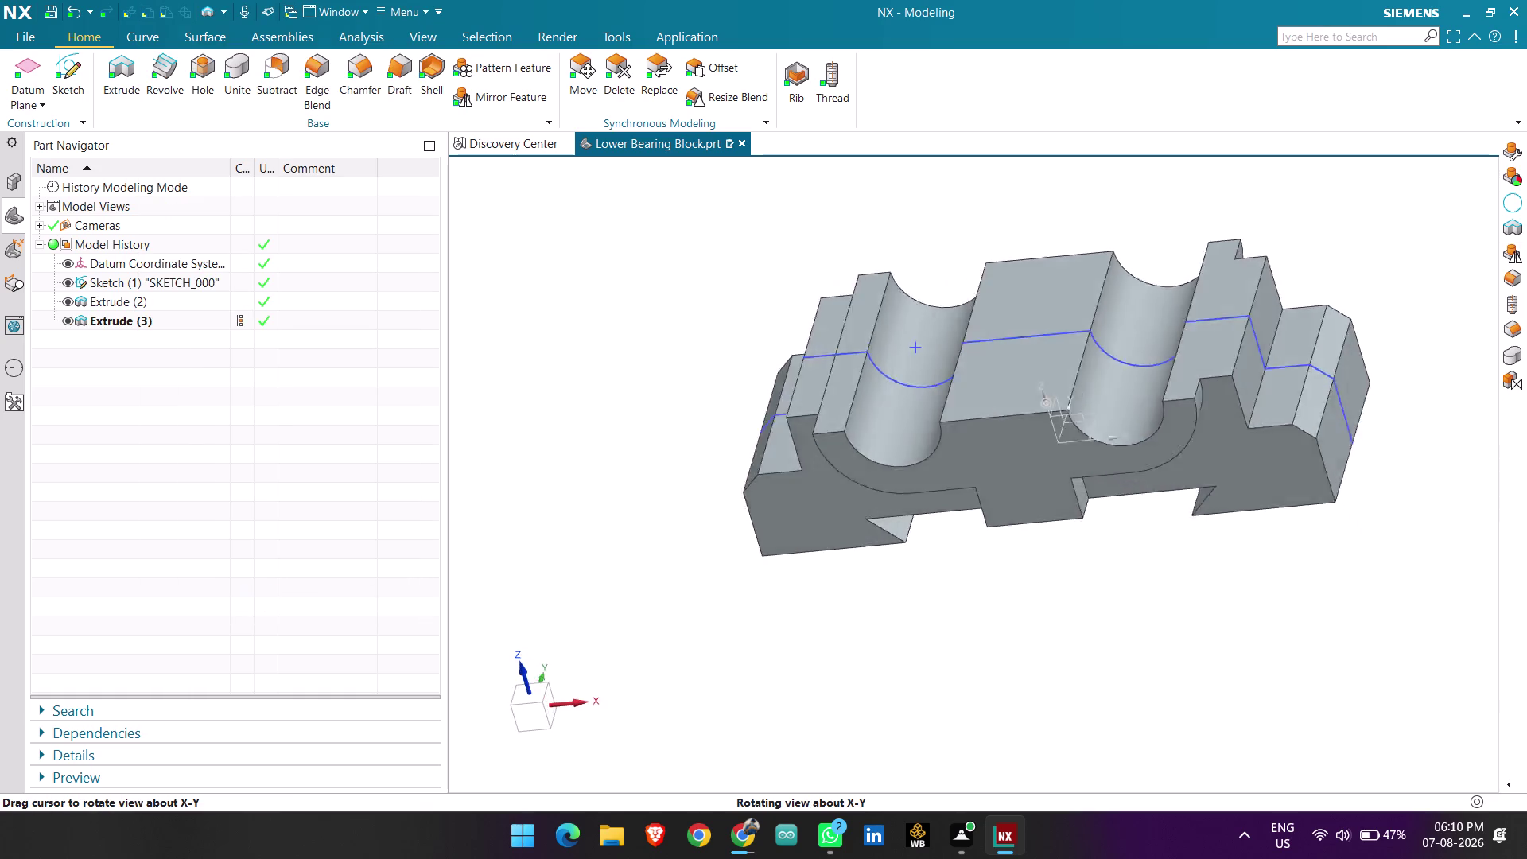
Orbit and zoom around the block to inspect both extruded bodies.
middle_drag(677, 656, 706, 611)
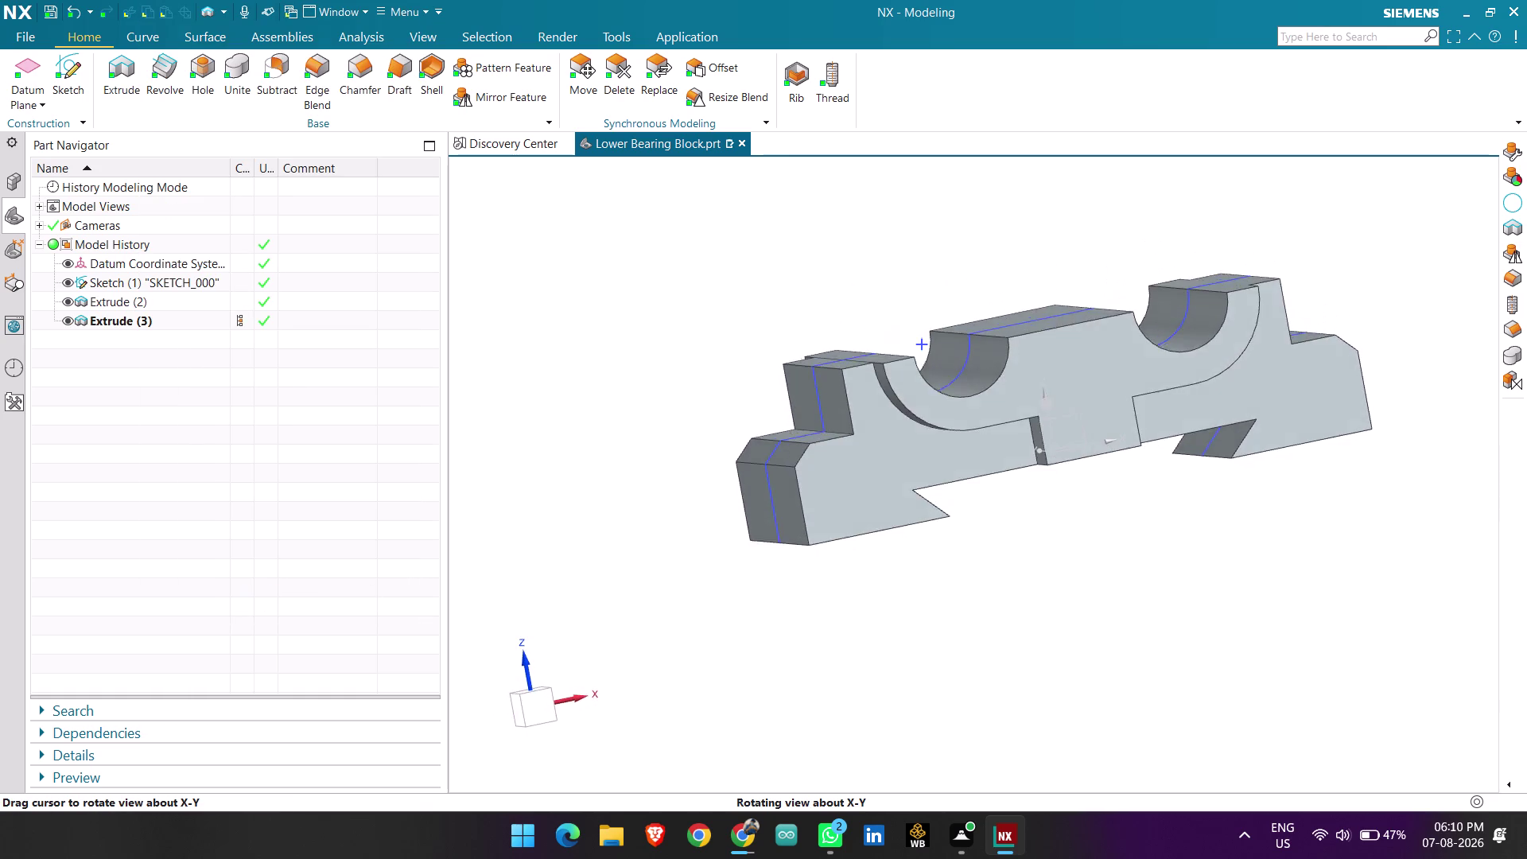
middle_drag(707, 611, 703, 561)
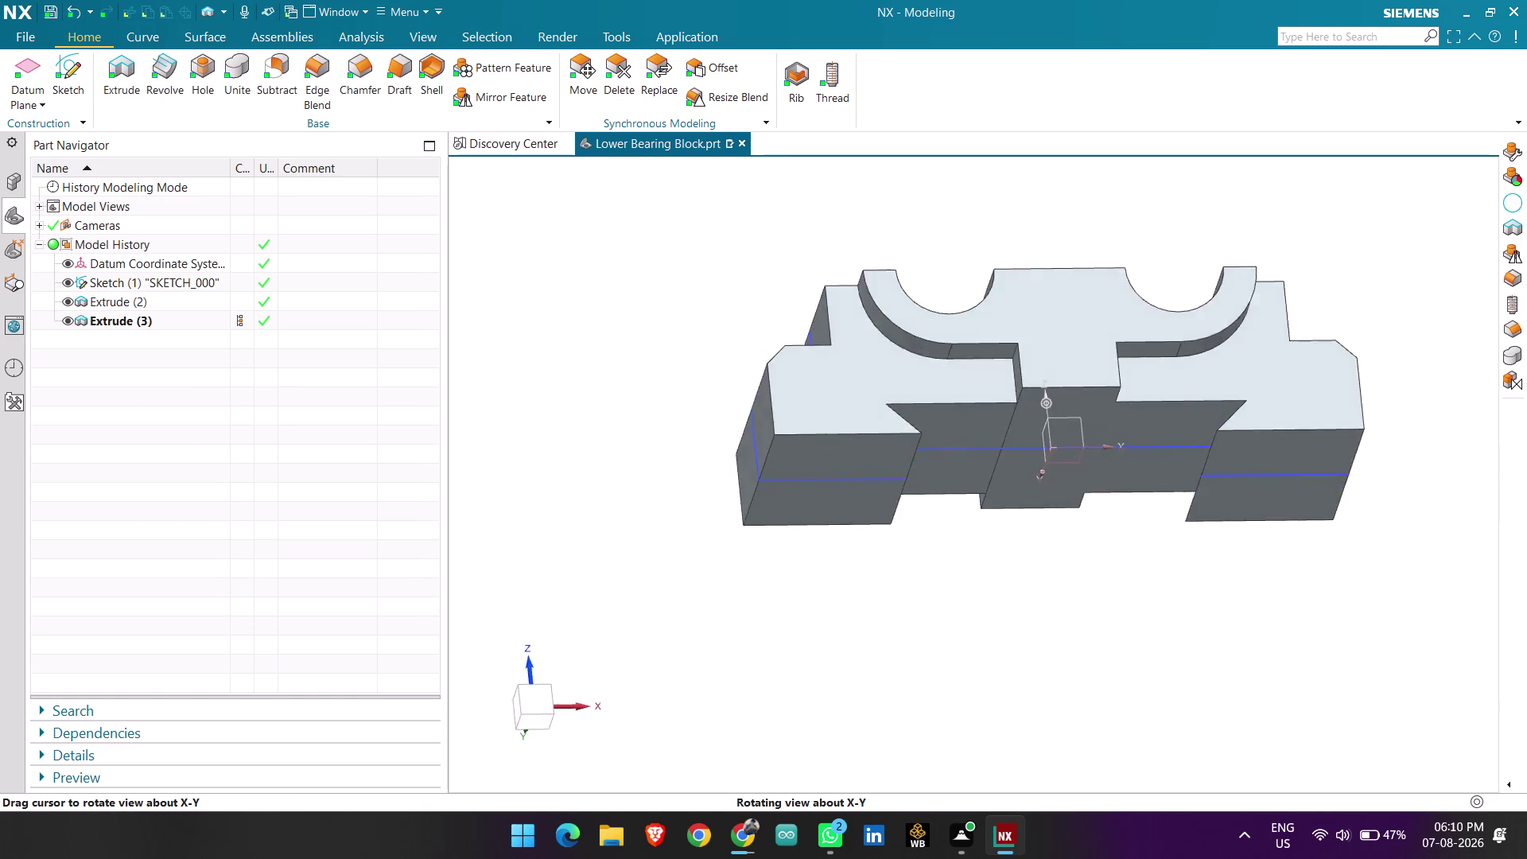
middle_drag(702, 561, 771, 444)
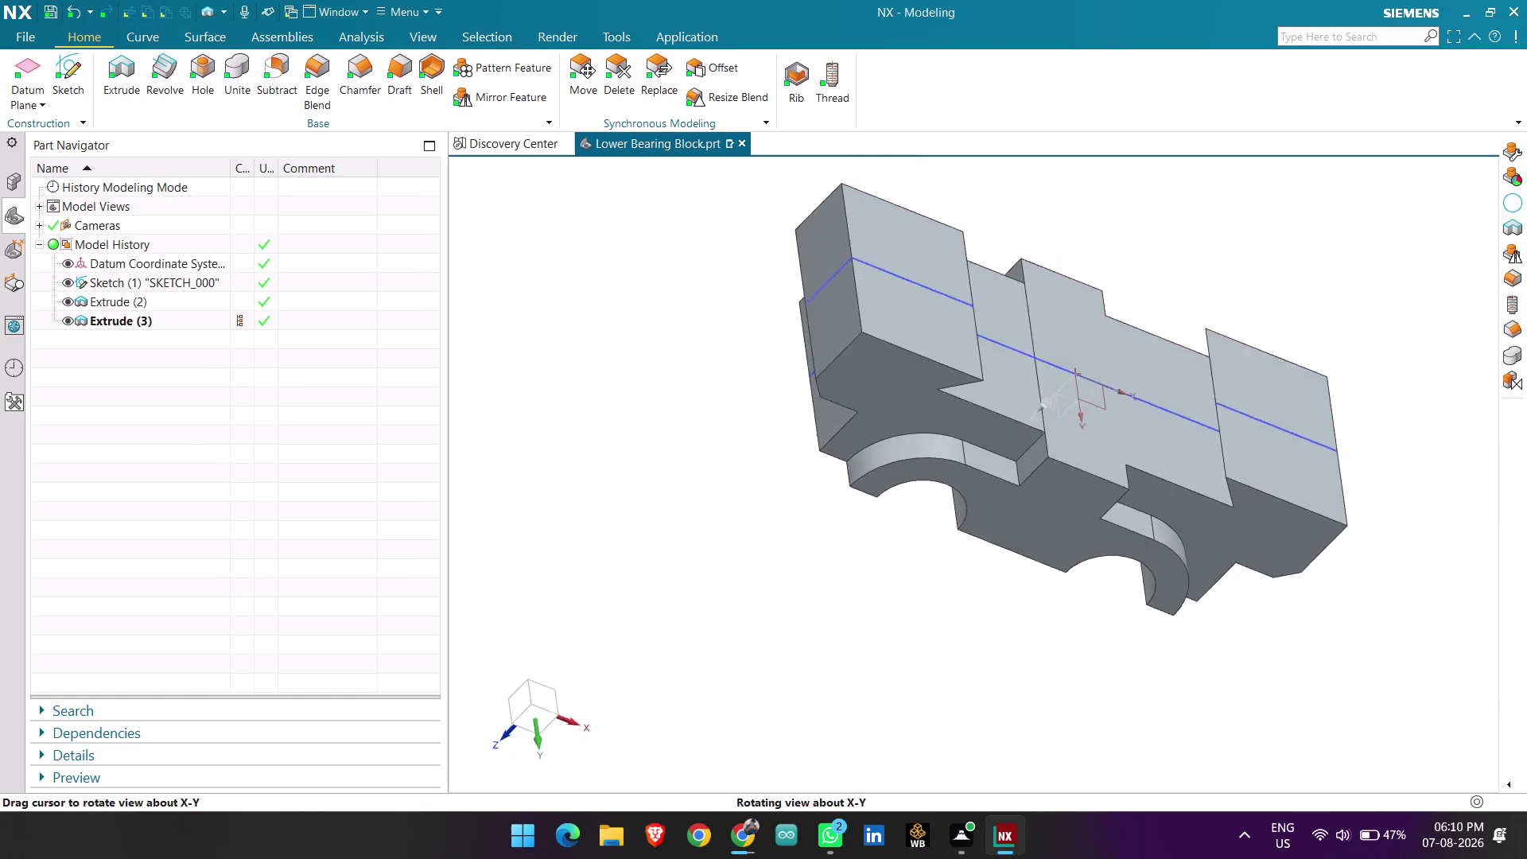
middle_drag(771, 444, 746, 472)
scroll(up, 3)
scroll(down, 3)
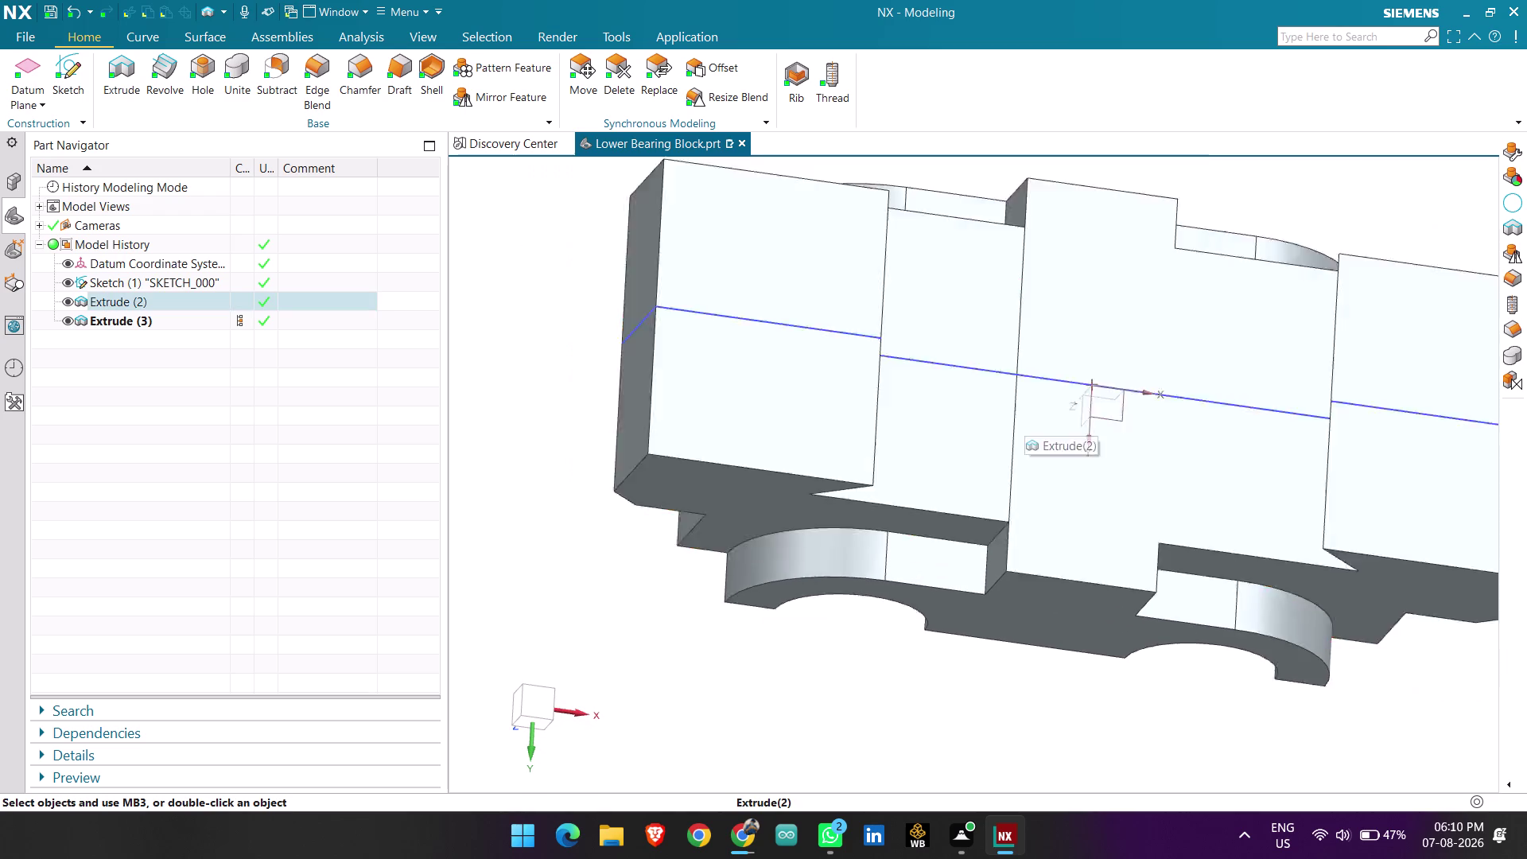
scroll(down, 3)
middle_drag(998, 471, 1006, 584)
scroll(up, 3)
scroll(up, 3)
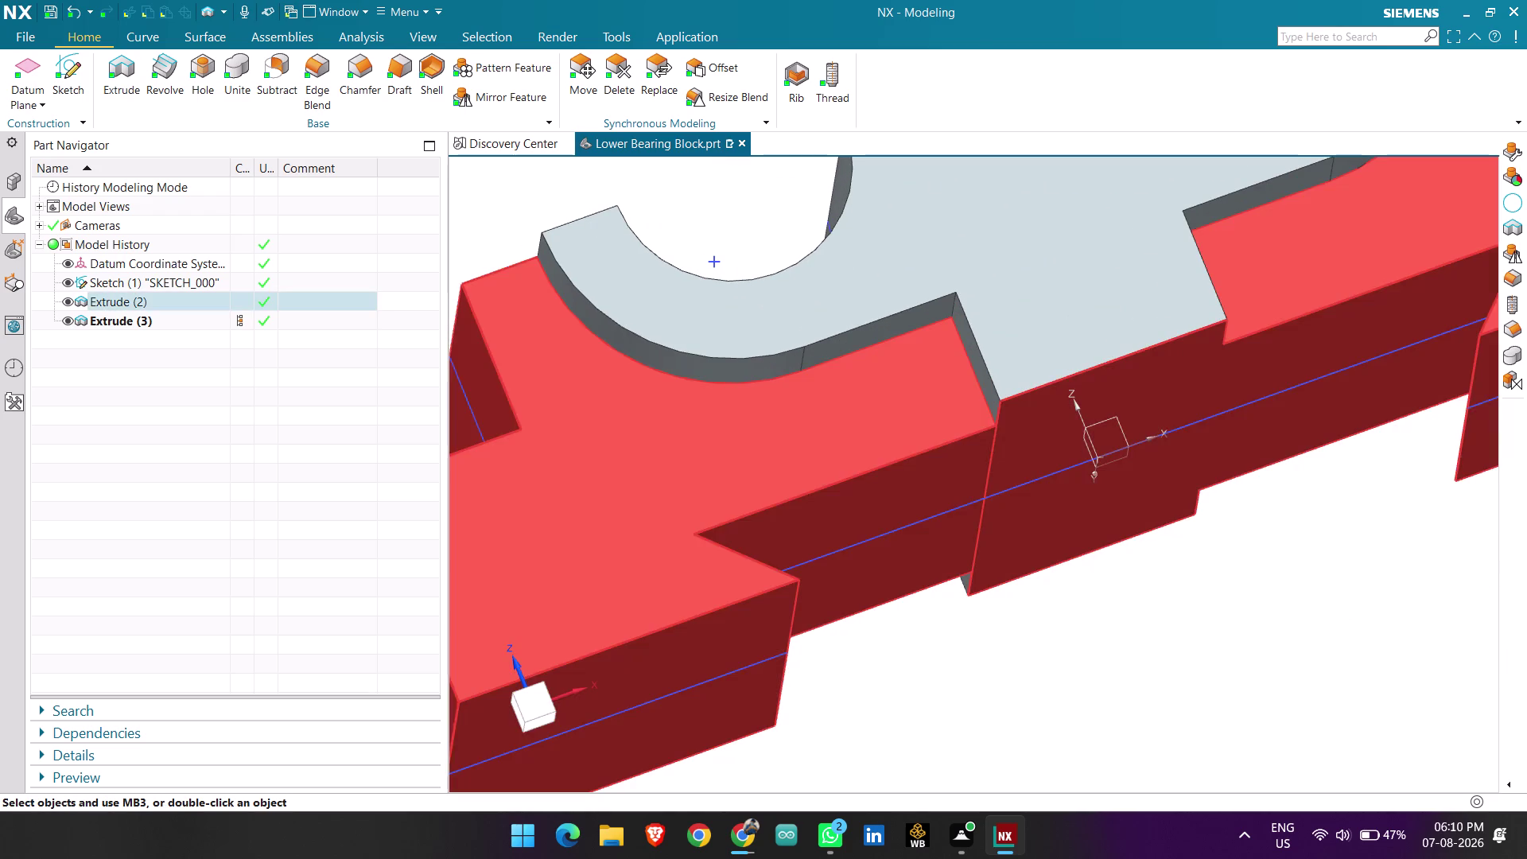
middle_drag(1074, 601, 1090, 604)
Unite the main body as target with the Extrude (2) body as tool.
click(237, 89)
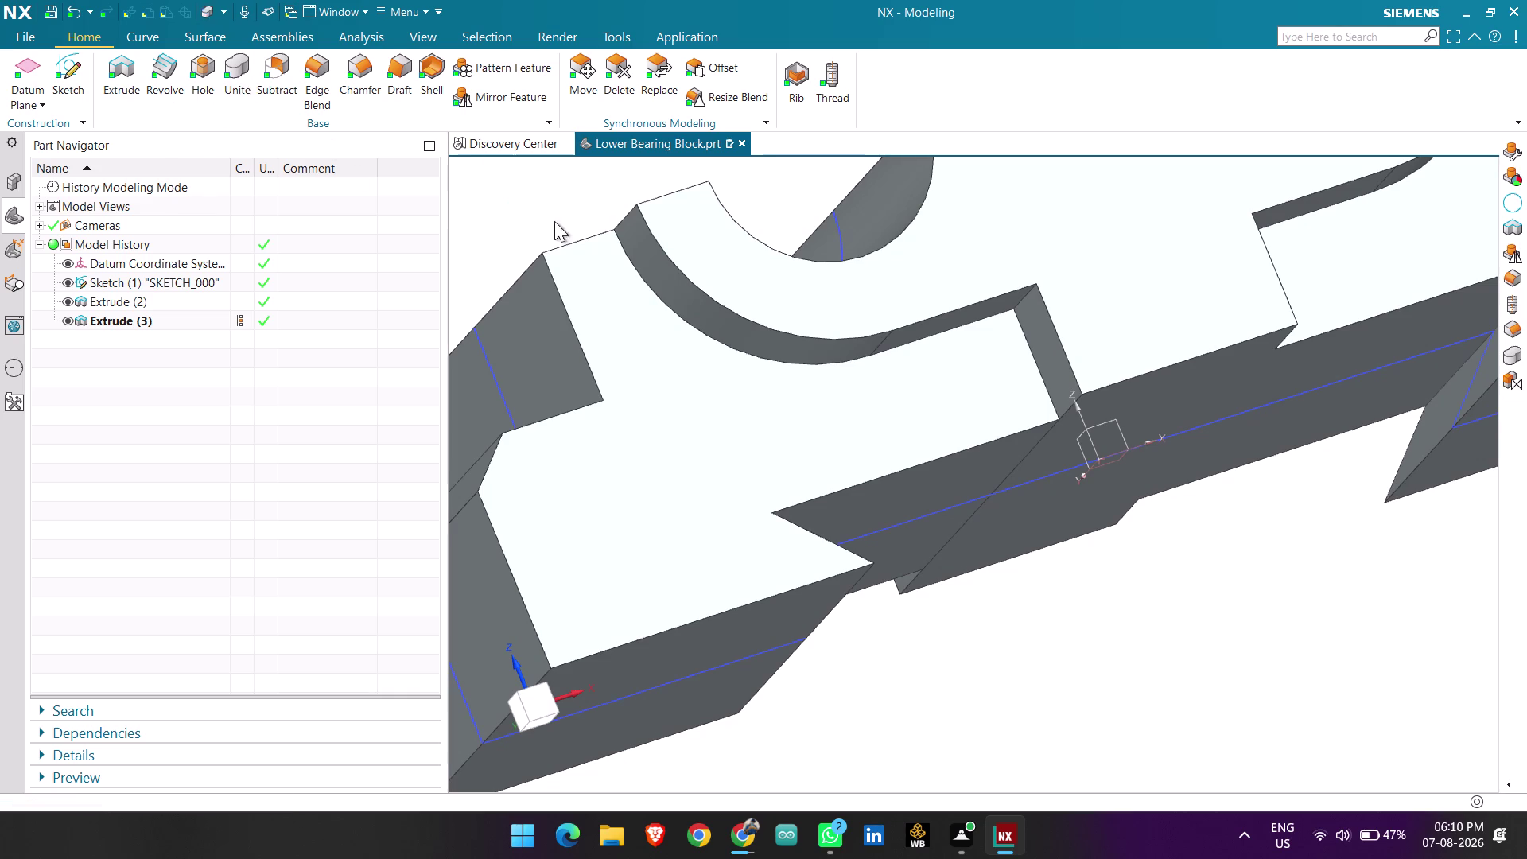
click(742, 455)
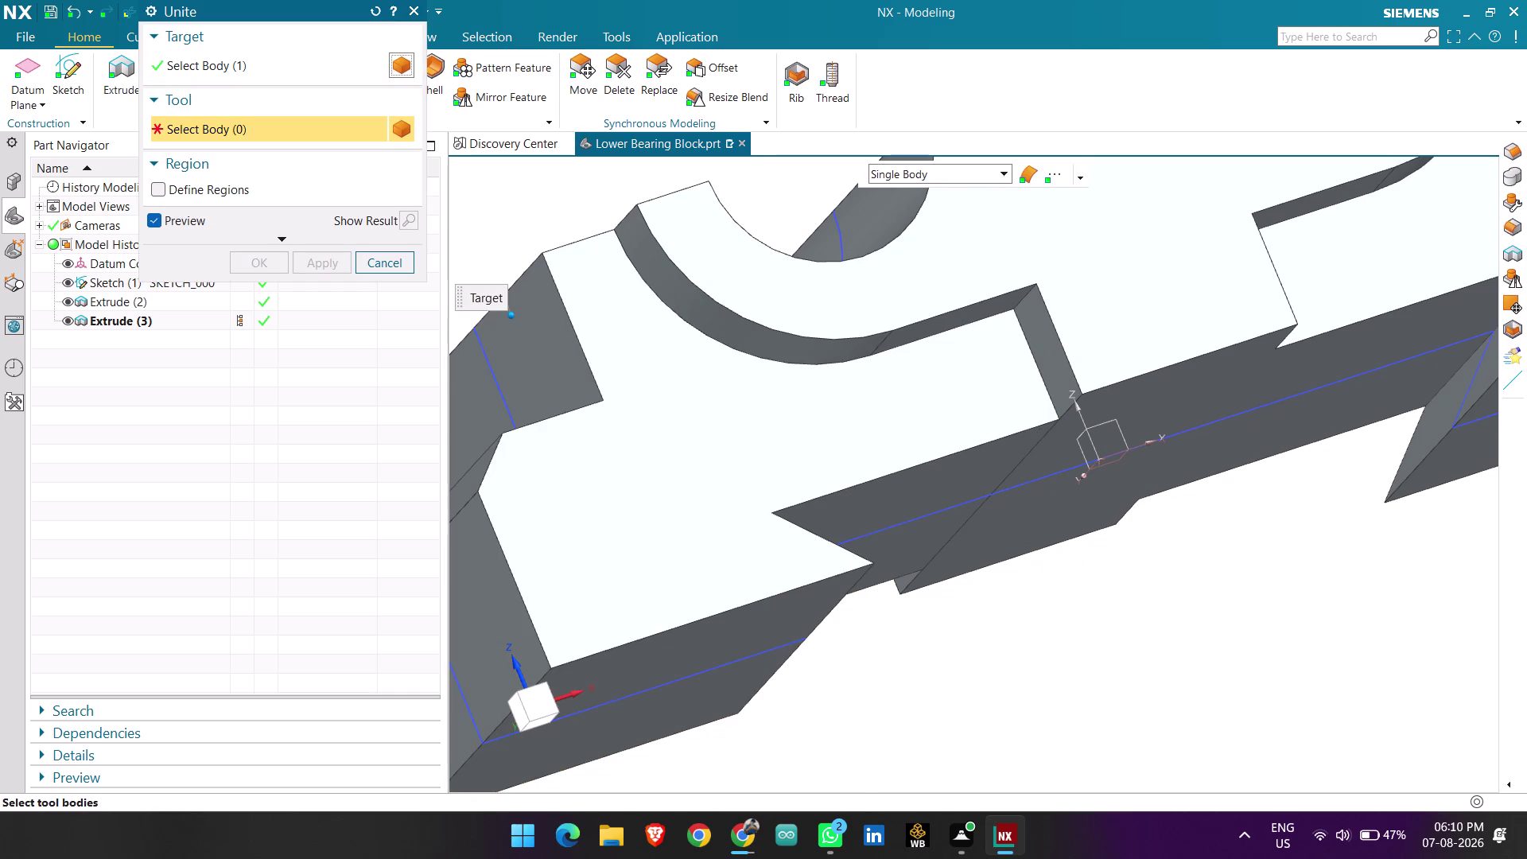
middle_drag(1186, 570, 1161, 565)
click(1260, 315)
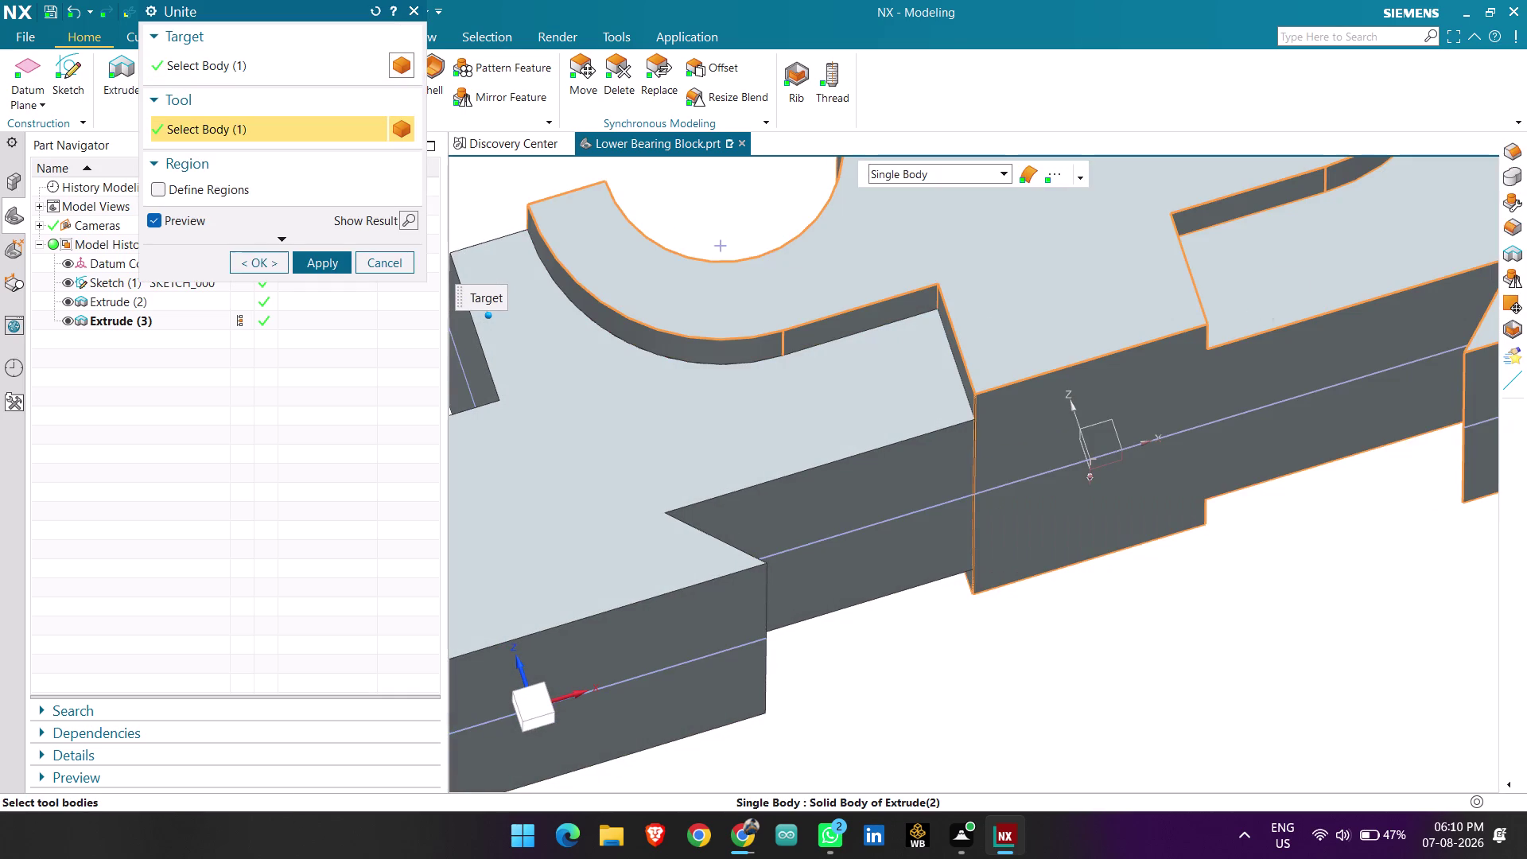
click(266, 258)
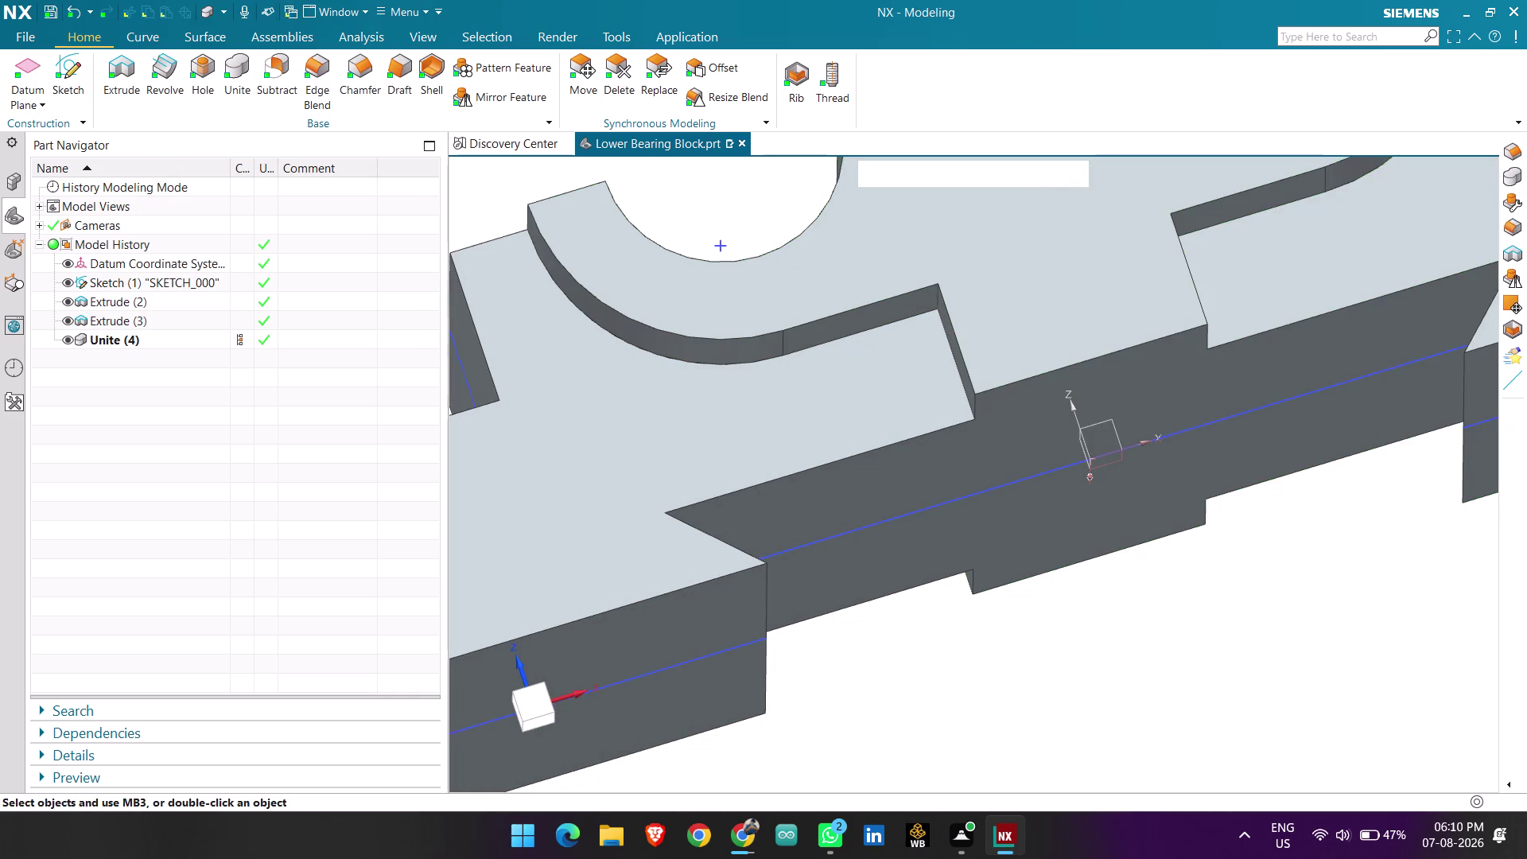
scroll(down, 3)
Inspect the bearing block from several angles, restore the standard view, and start an Extrude.
middle_drag(866, 377, 944, 439)
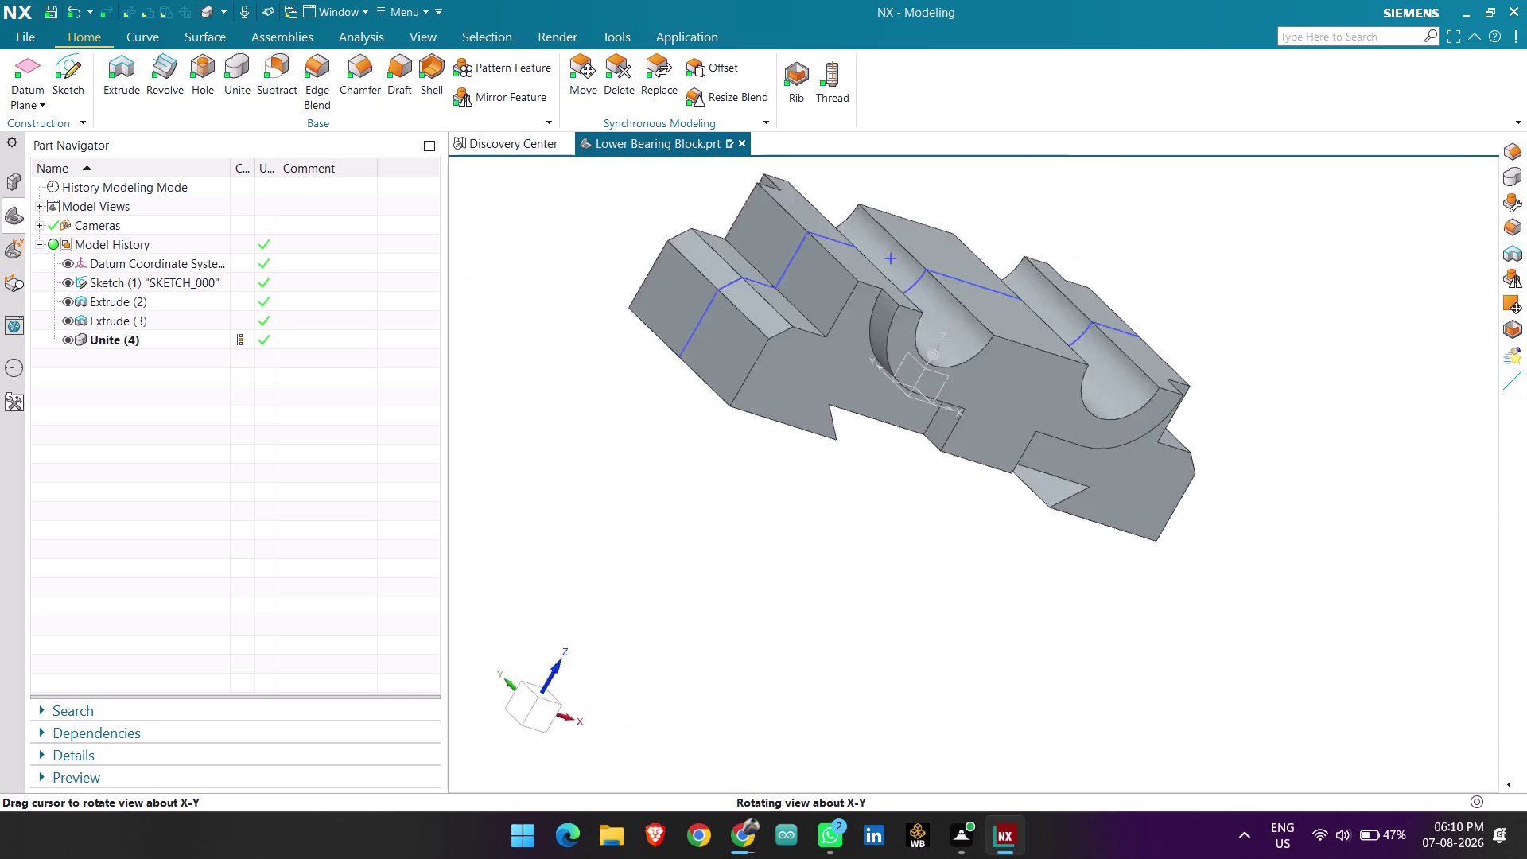
middle_drag(944, 439, 870, 476)
scroll(down, 3)
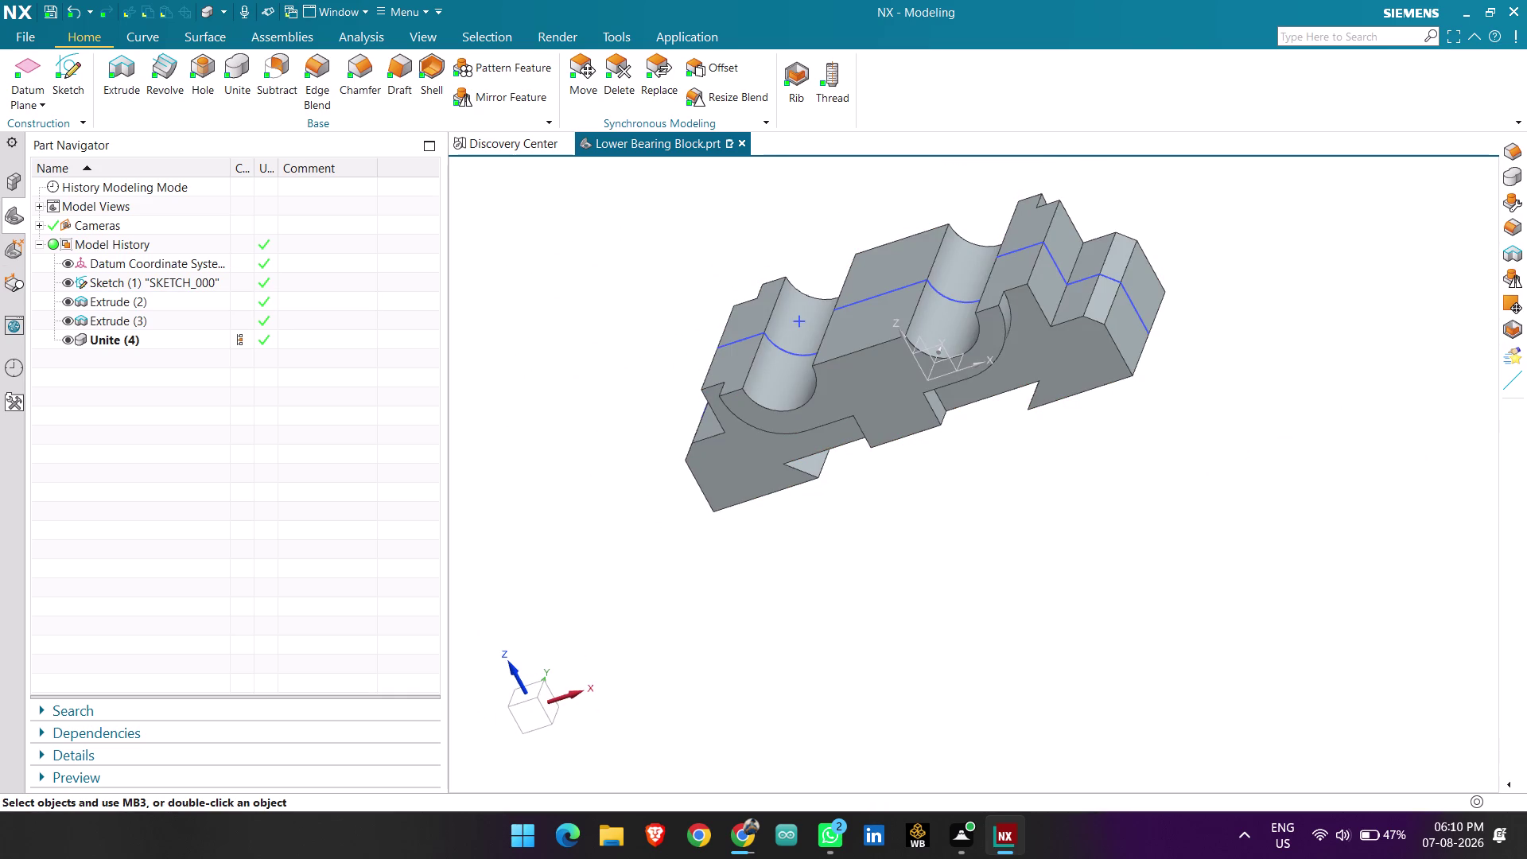
key(End)
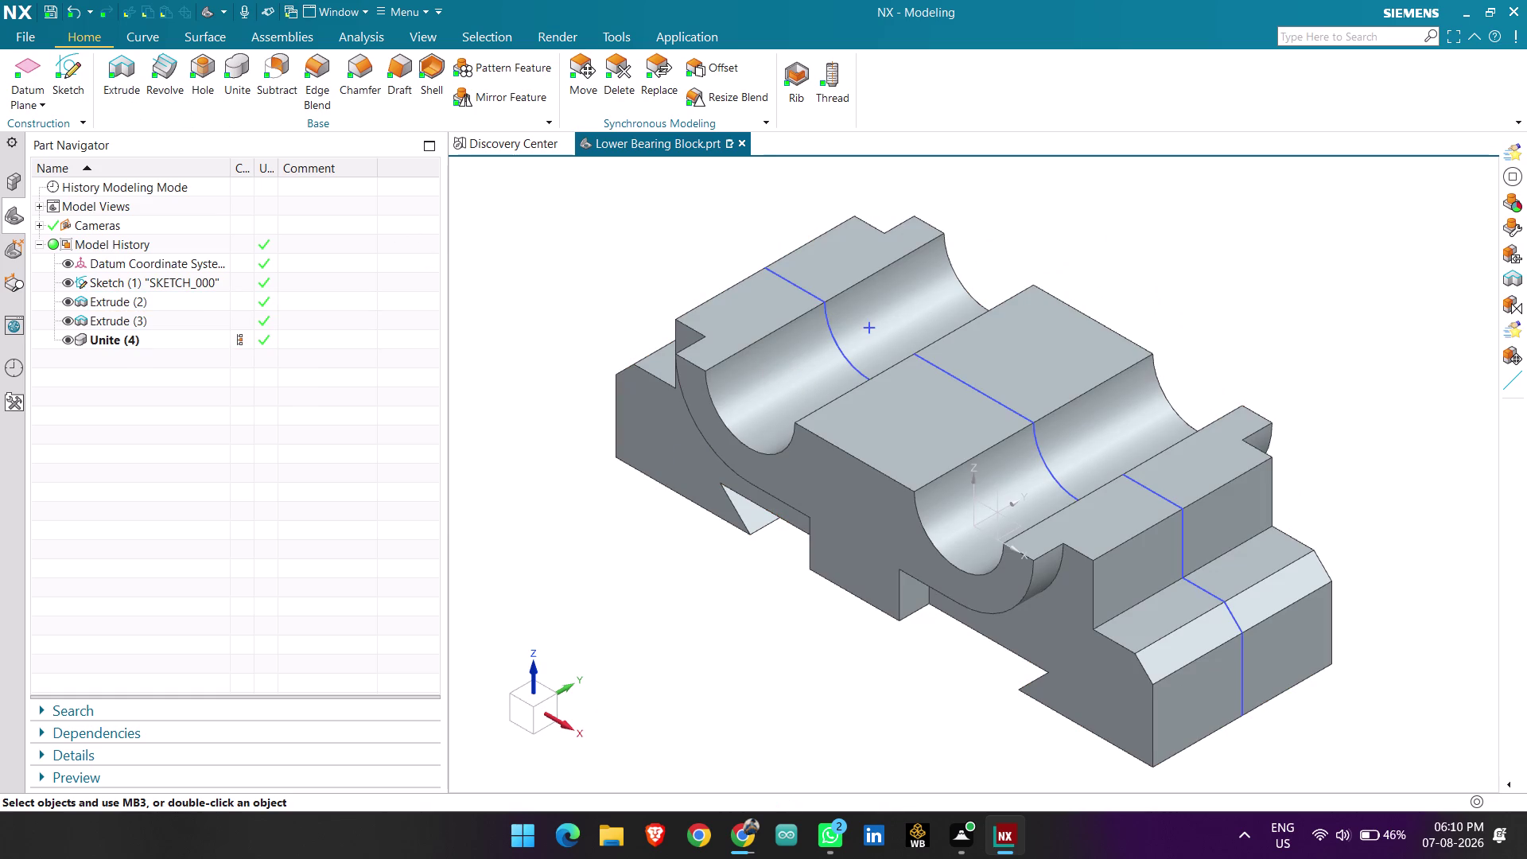
middle_drag(719, 307, 762, 338)
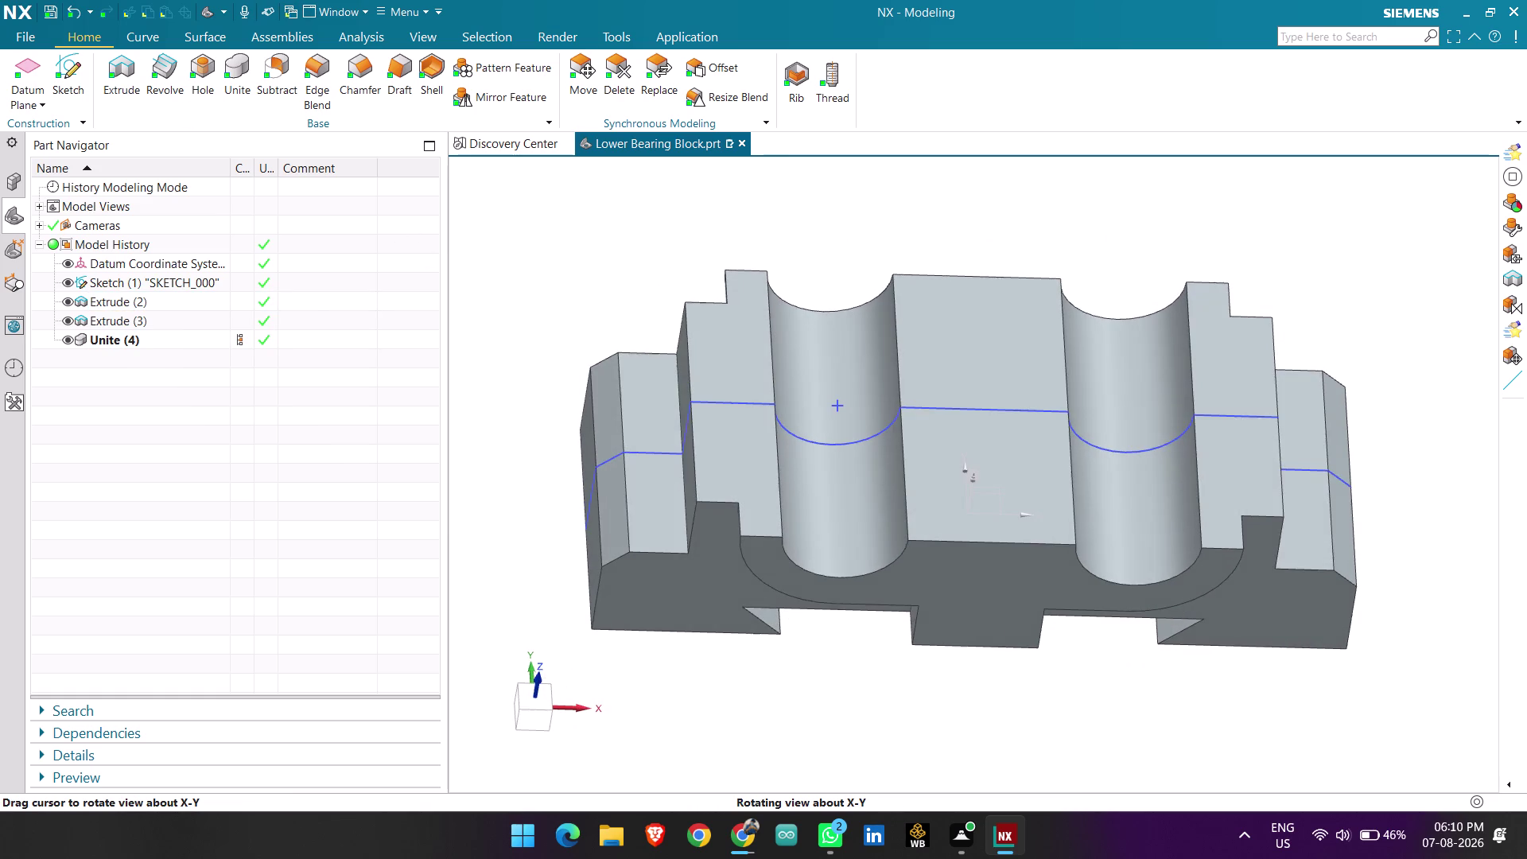
middle_drag(763, 338, 752, 332)
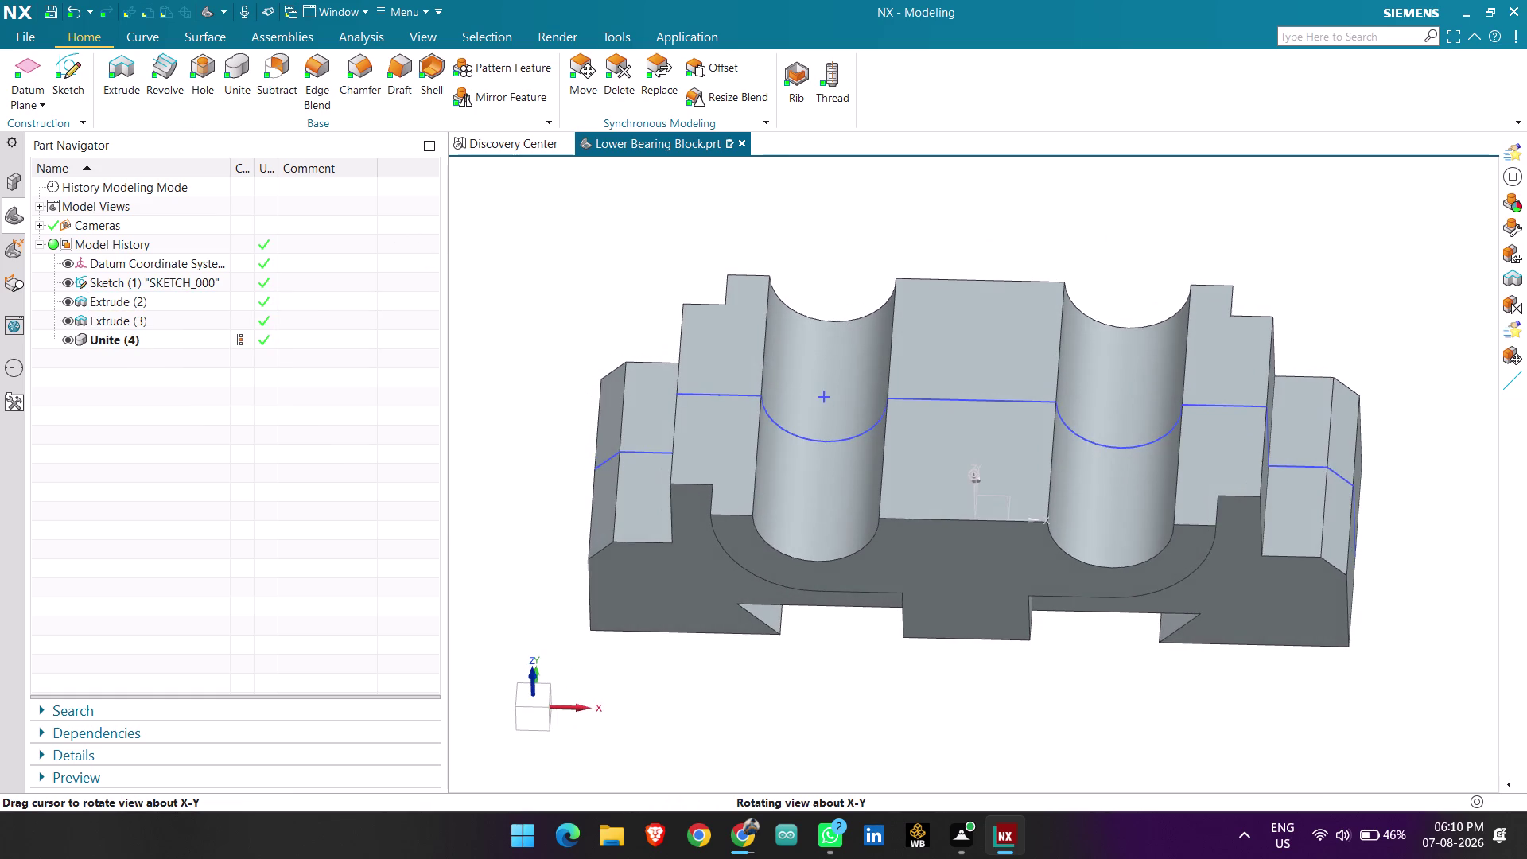
middle_drag(753, 332, 752, 331)
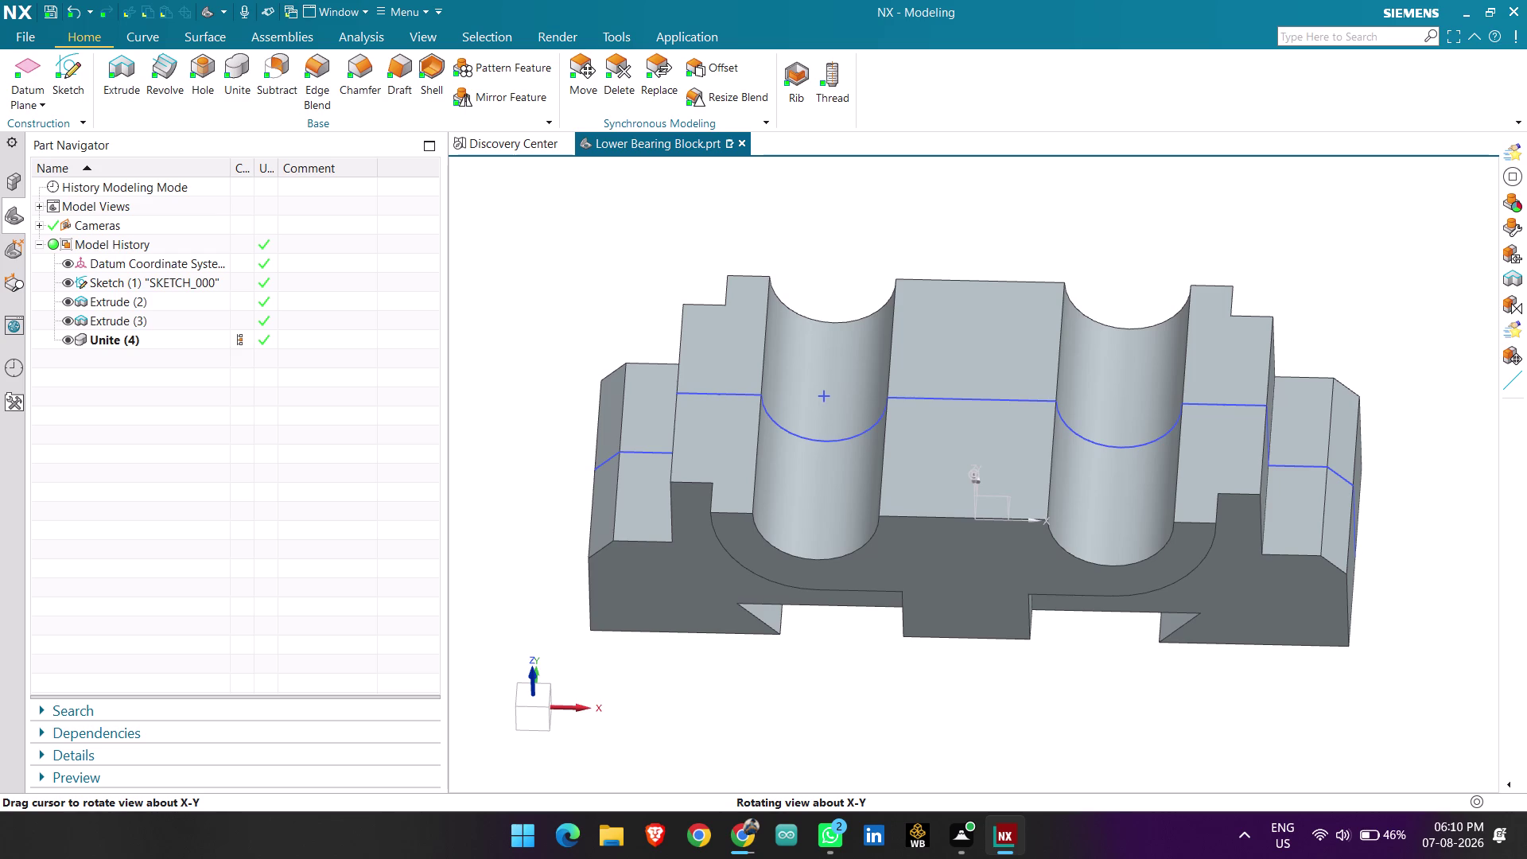
middle_drag(752, 331, 758, 330)
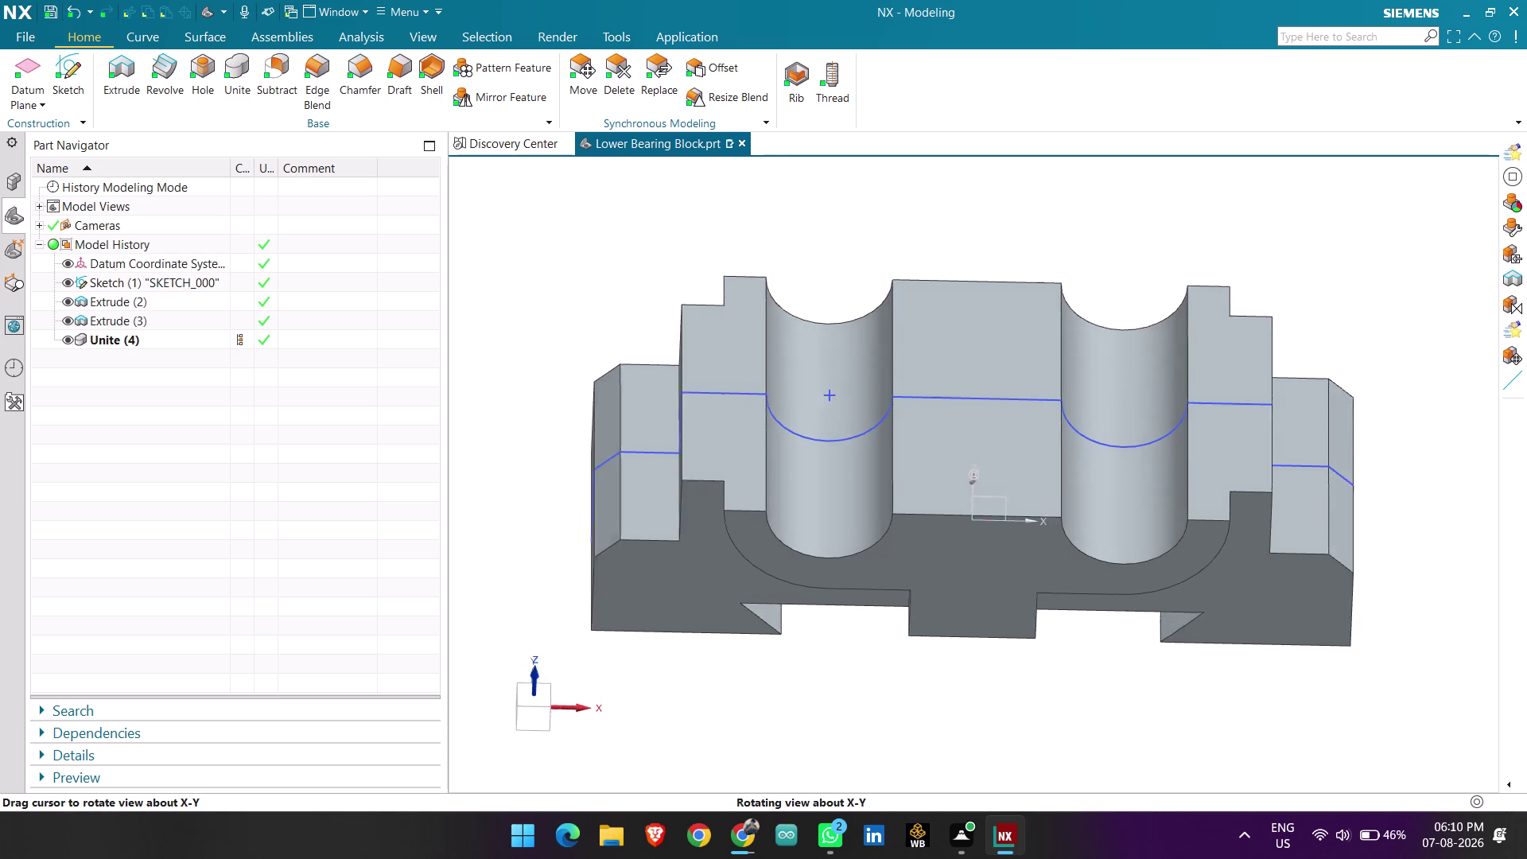
middle_drag(758, 330, 771, 360)
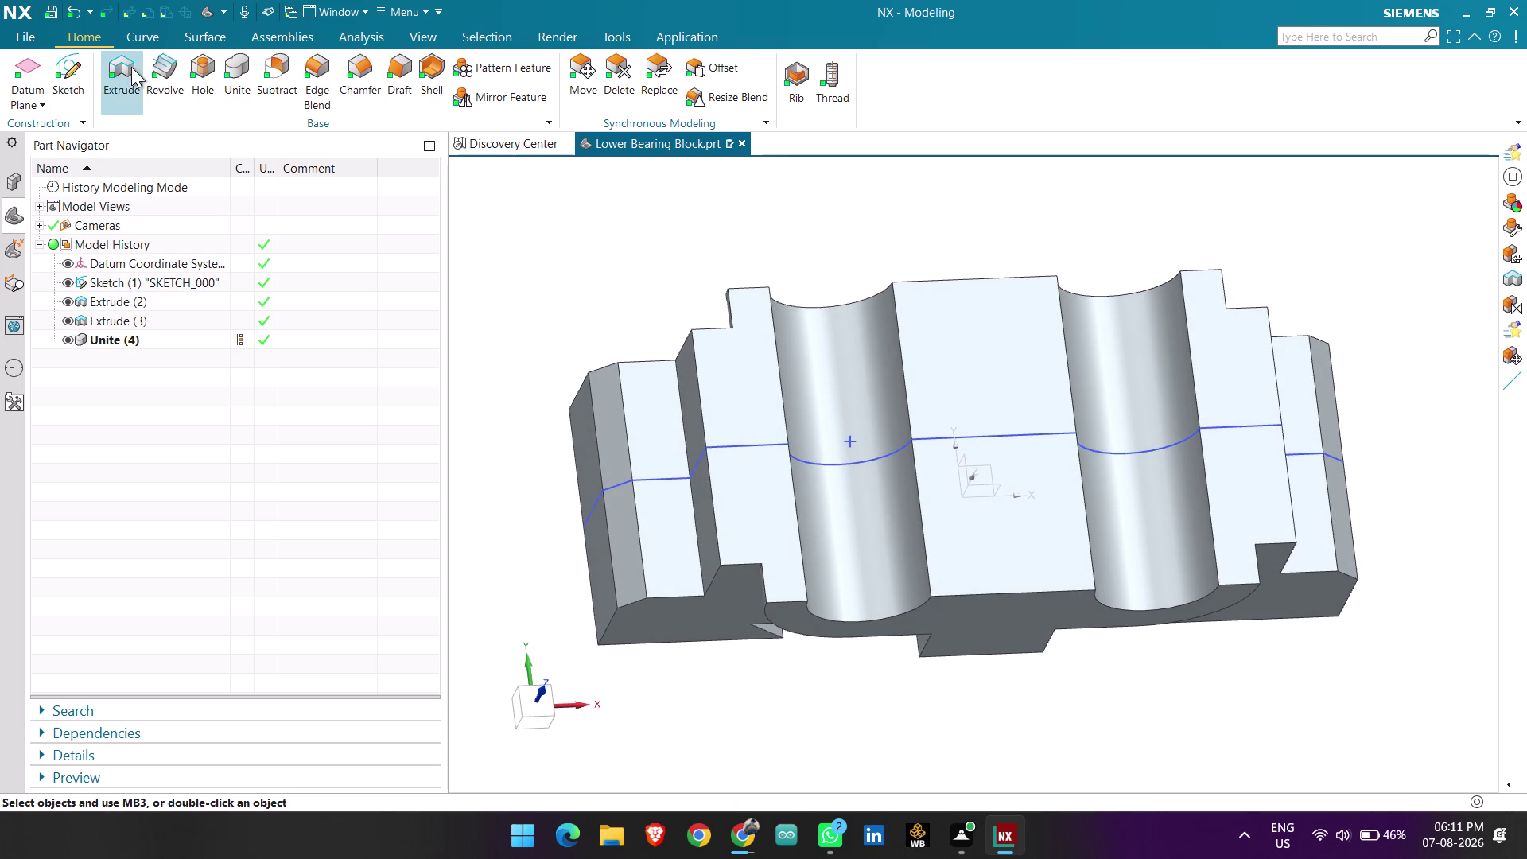
click(115, 65)
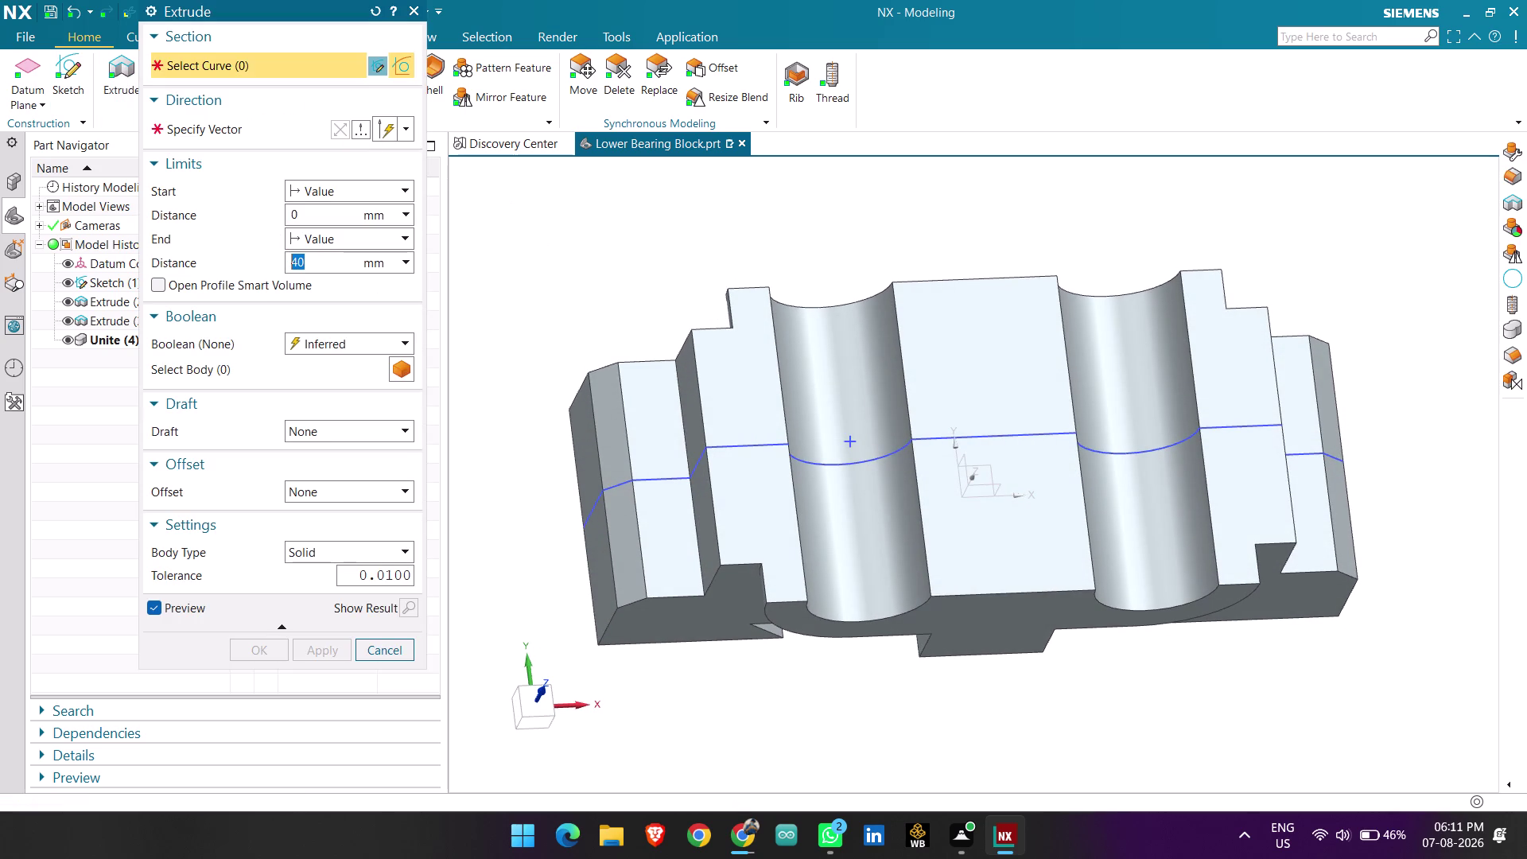
Start a sketch section for the extrude on the top (XY) datum plane.
click(382, 70)
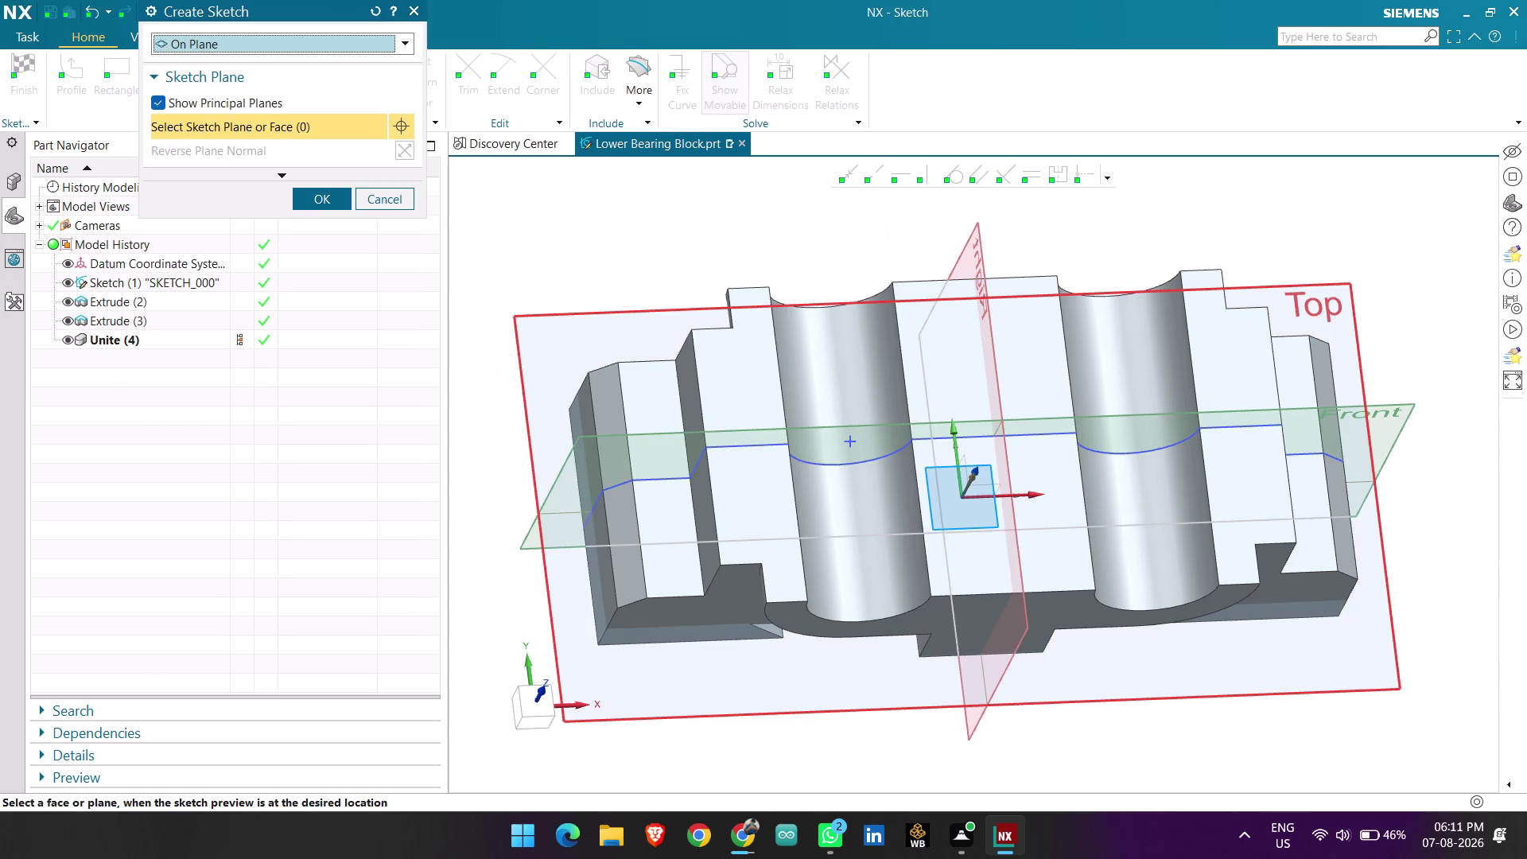
click(549, 309)
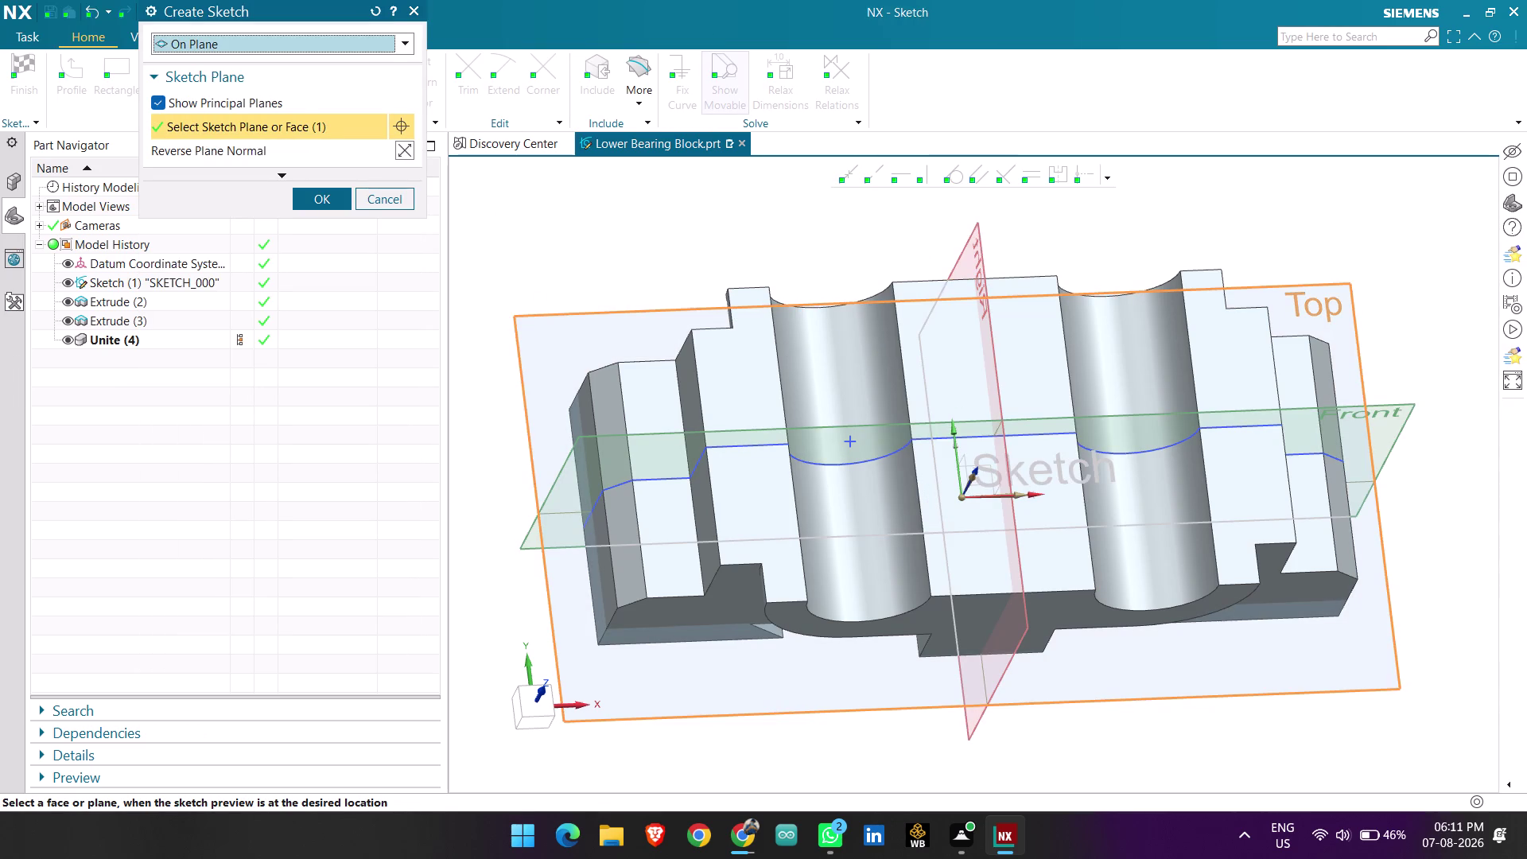
scroll(down, 3)
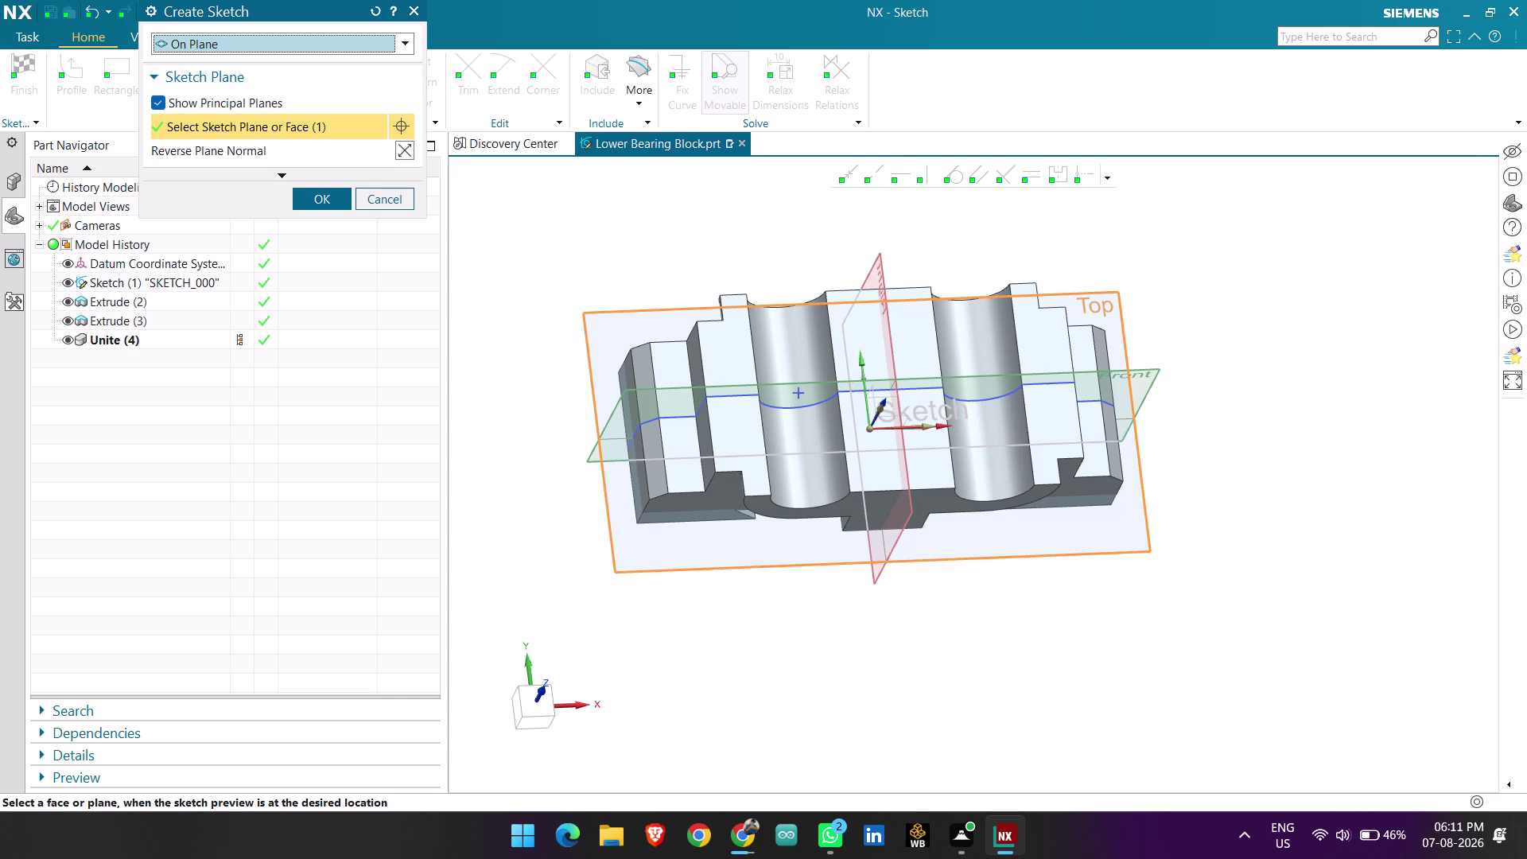
Orbit to check the sketch plane against the block, then accept it.
middle_drag(928, 295, 918, 203)
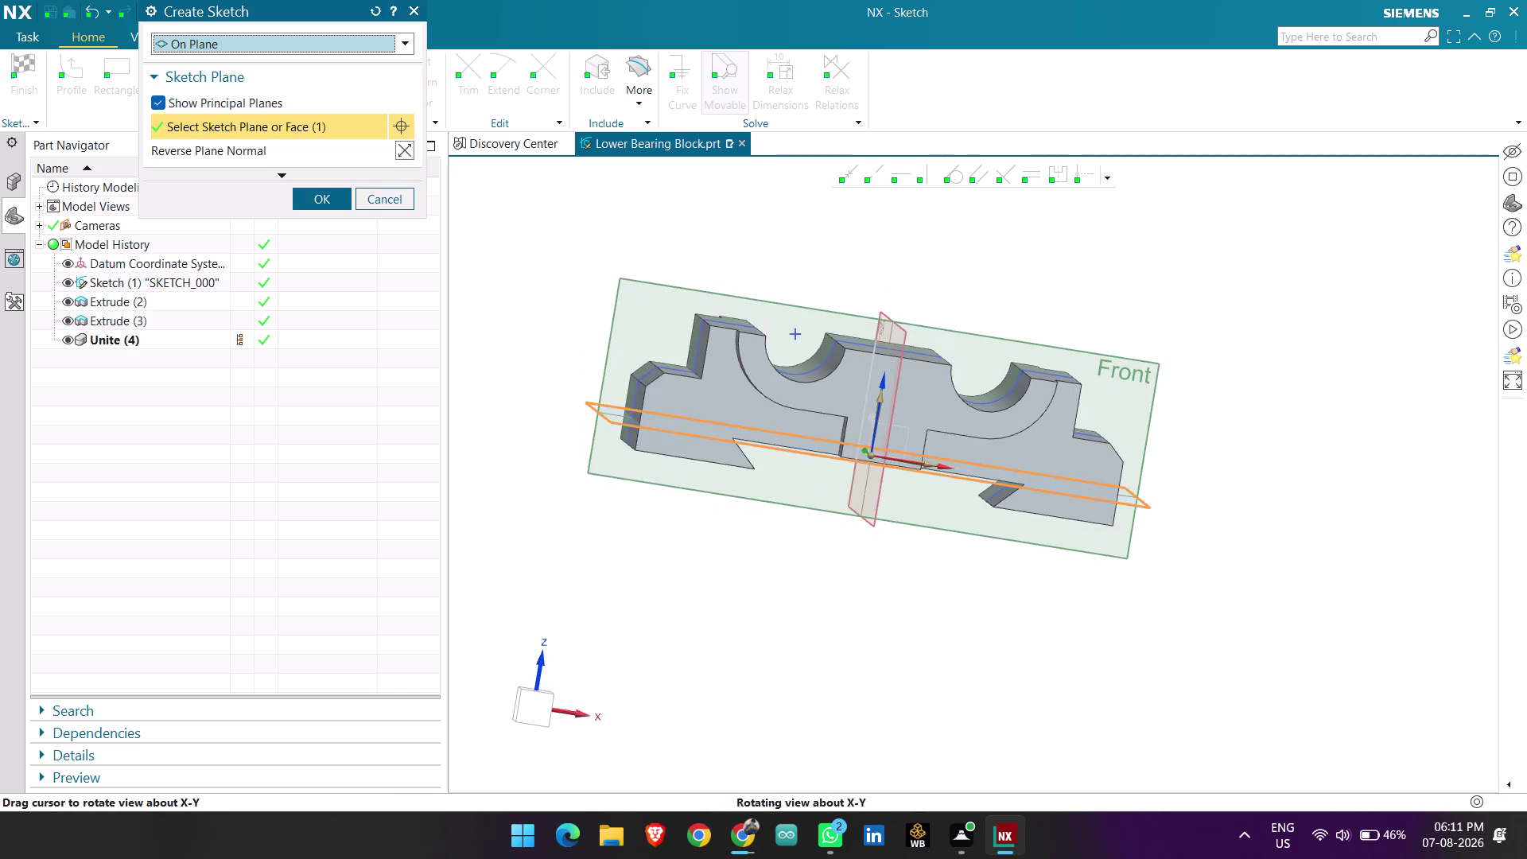
middle_drag(918, 203, 918, 203)
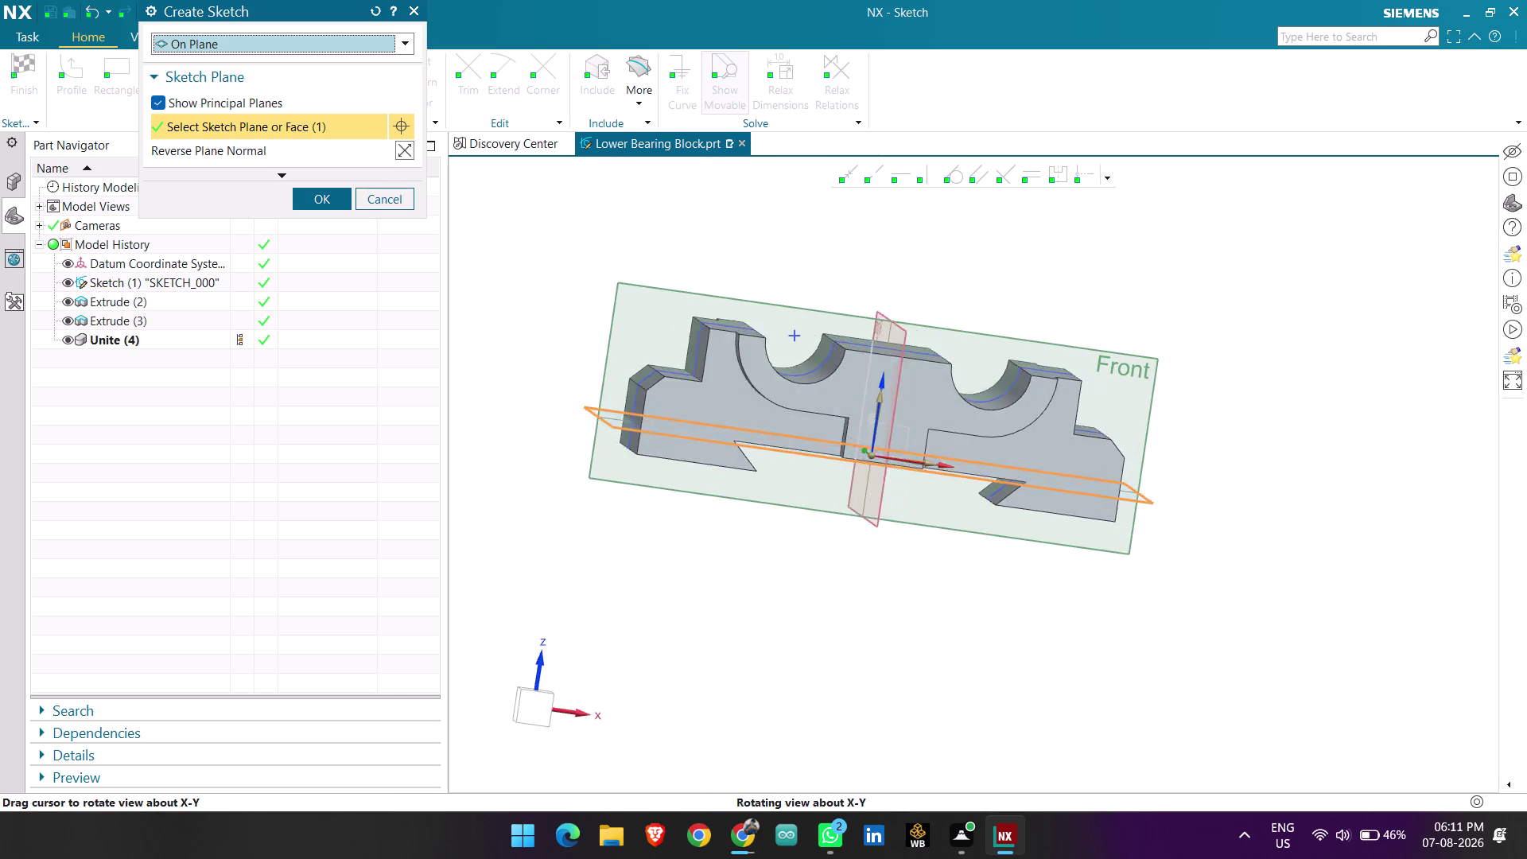
middle_drag(918, 204, 896, 206)
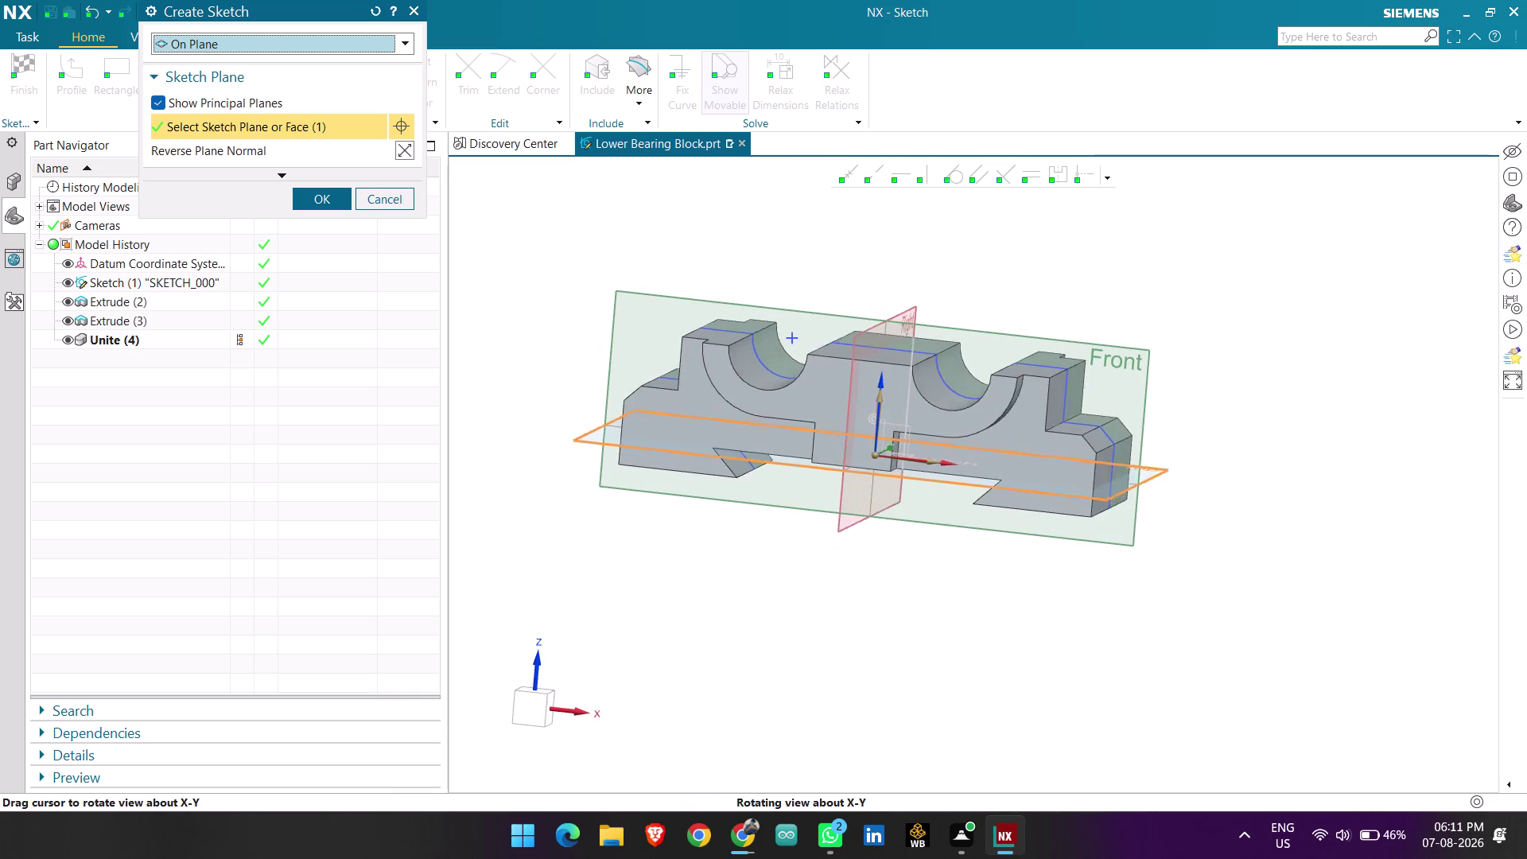
middle_drag(897, 206, 911, 204)
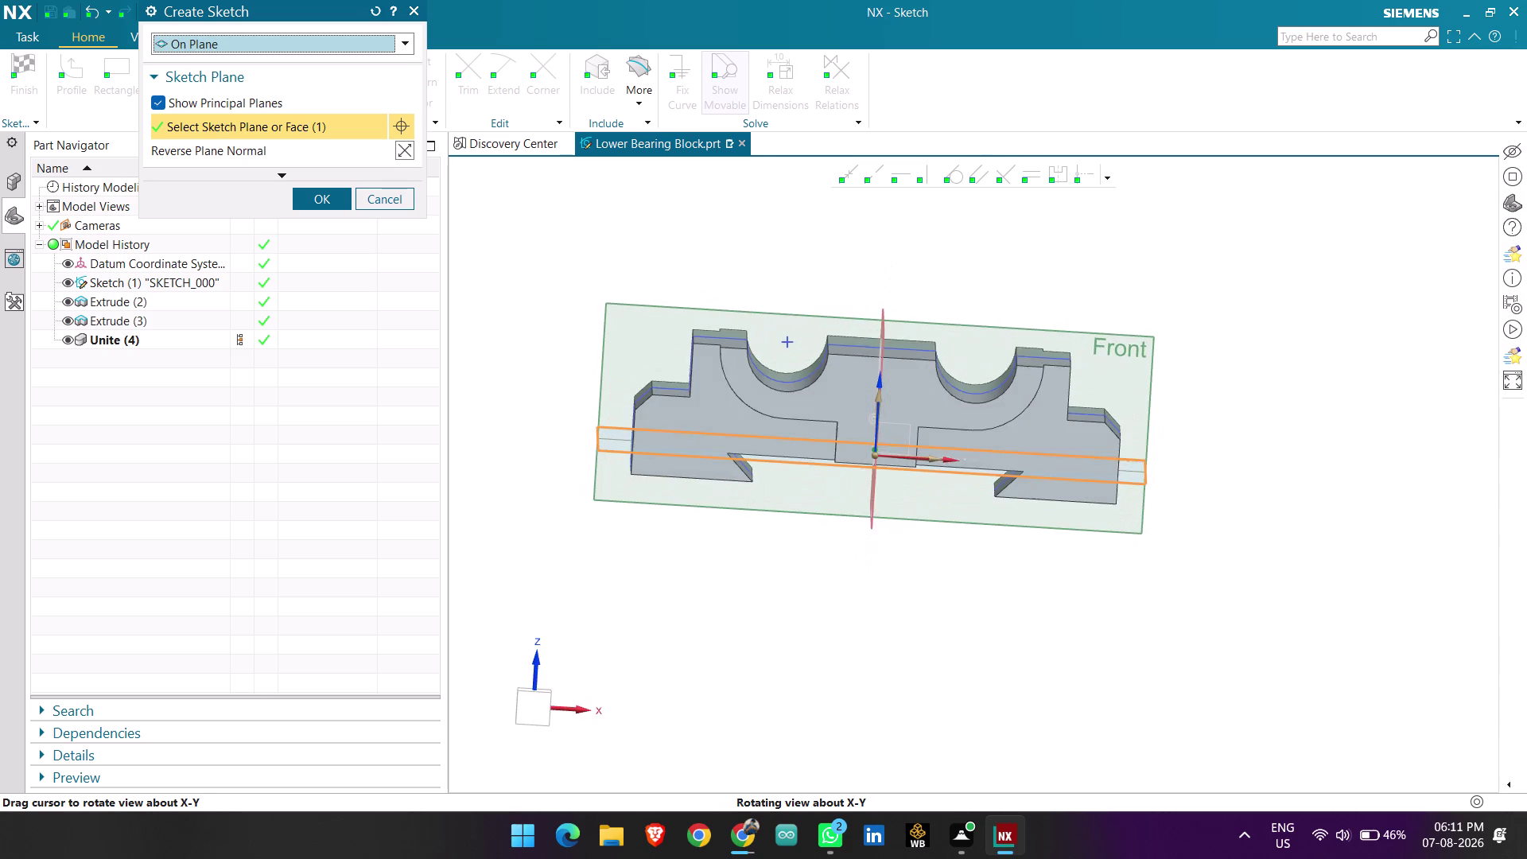
middle_drag(910, 204, 915, 196)
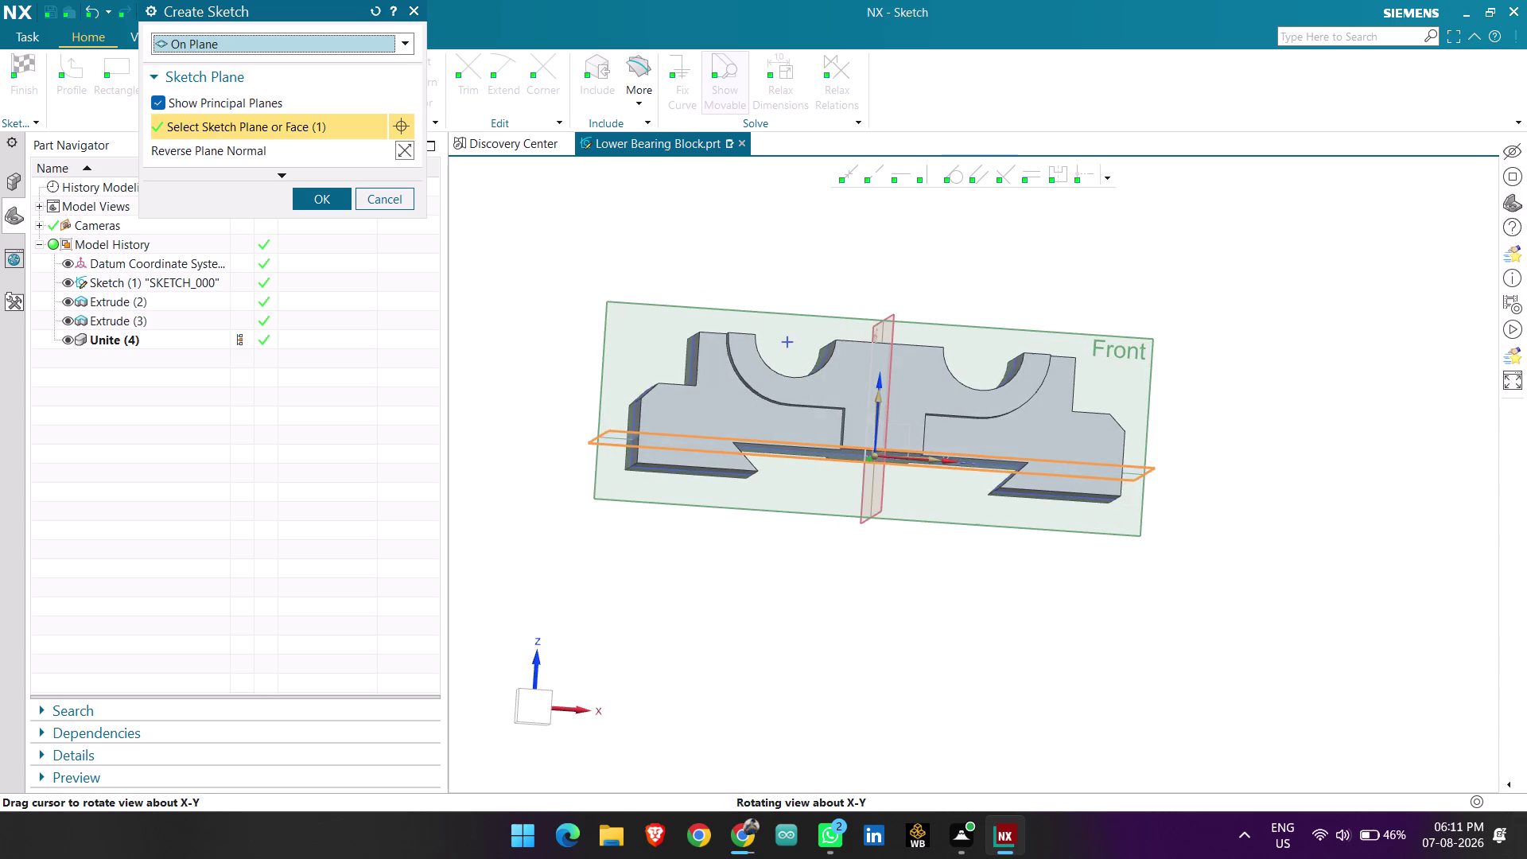
middle_drag(915, 197, 912, 197)
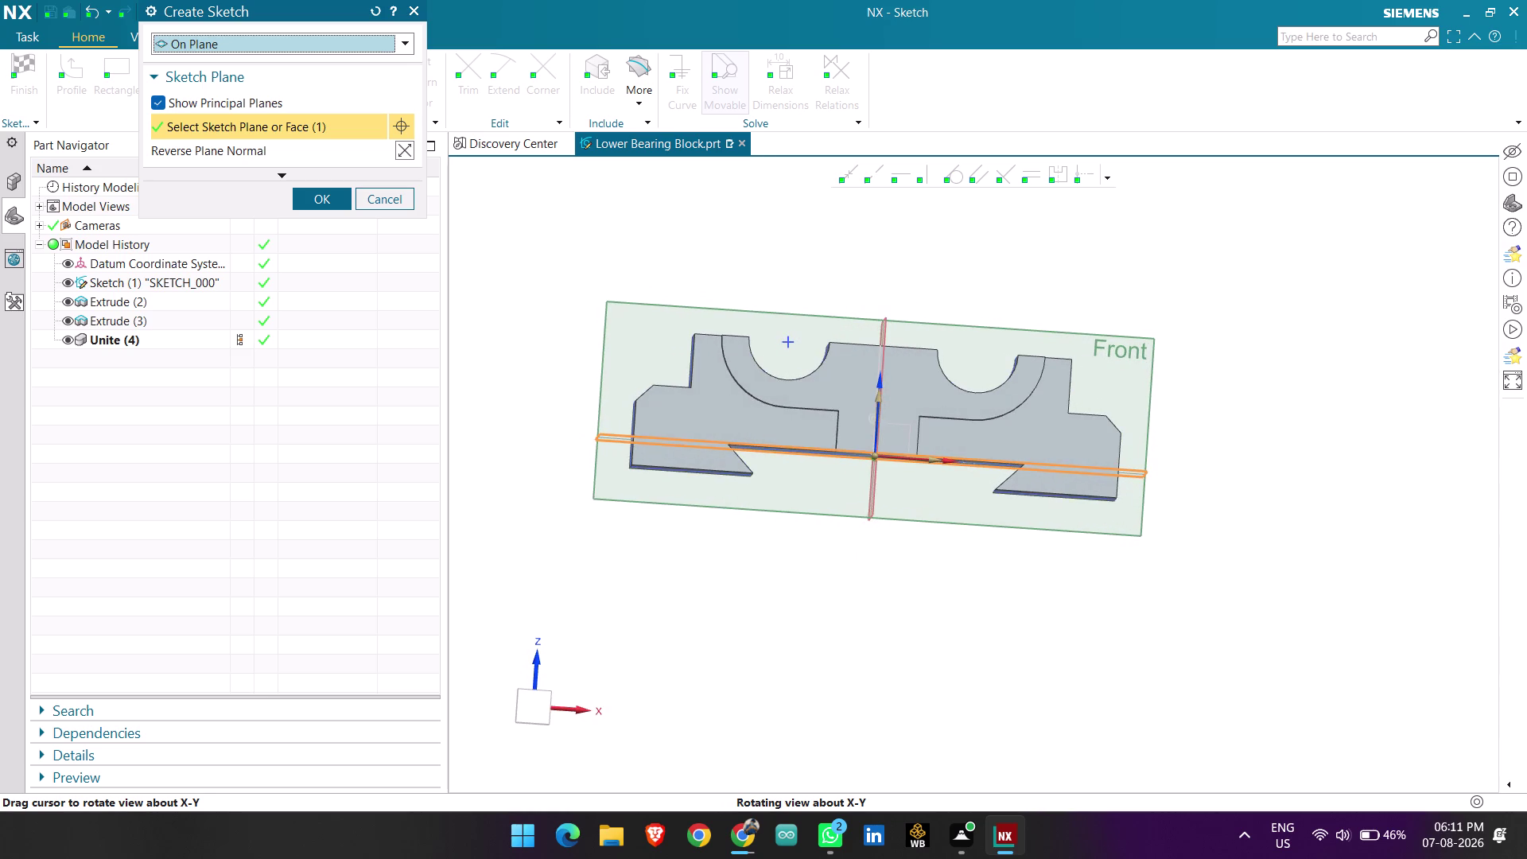
middle_drag(912, 197, 911, 190)
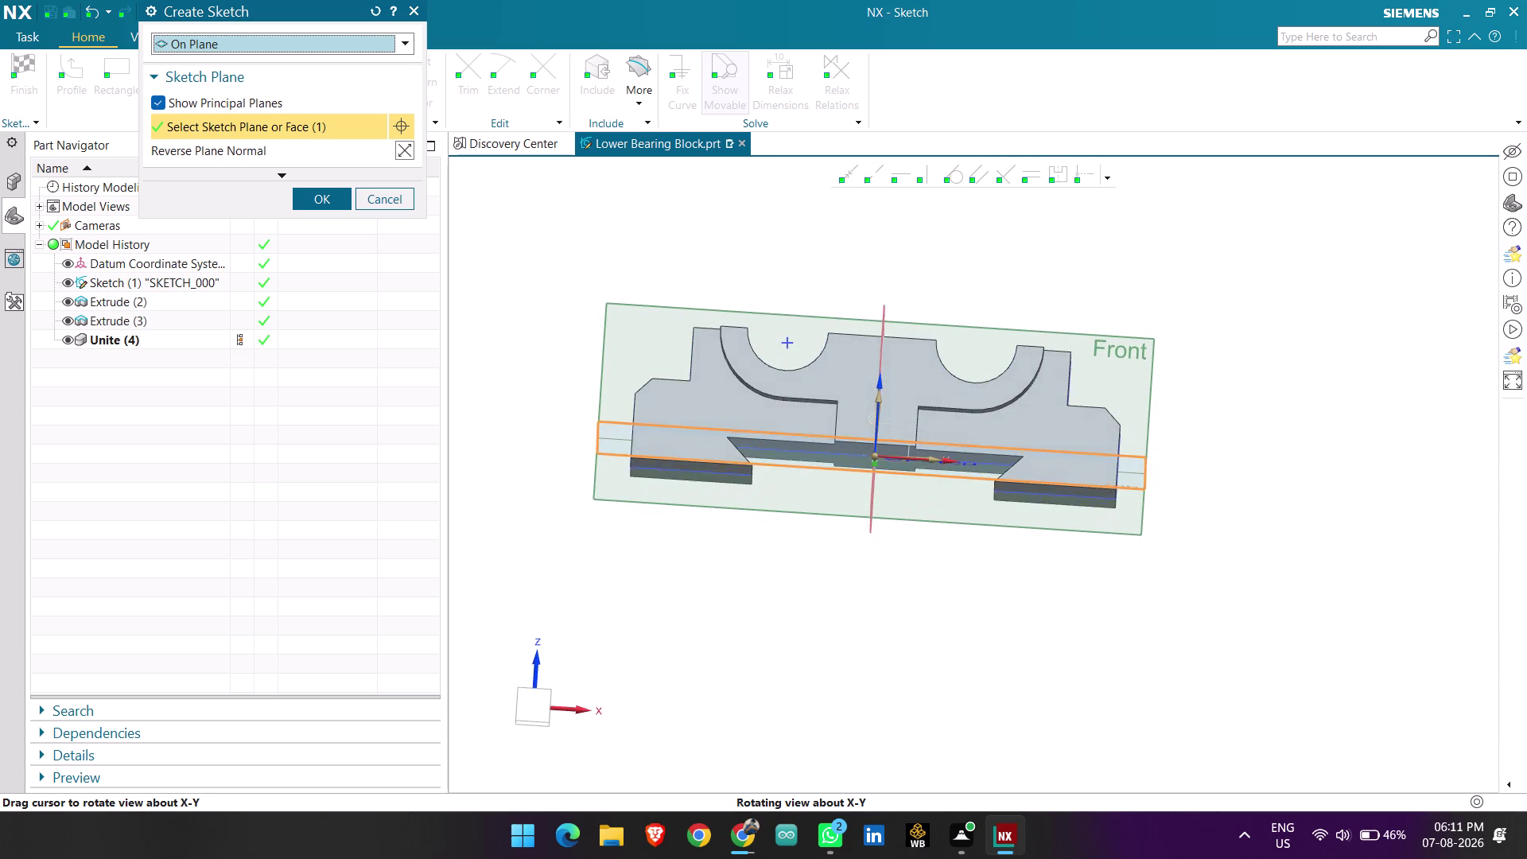
middle_drag(911, 190, 907, 196)
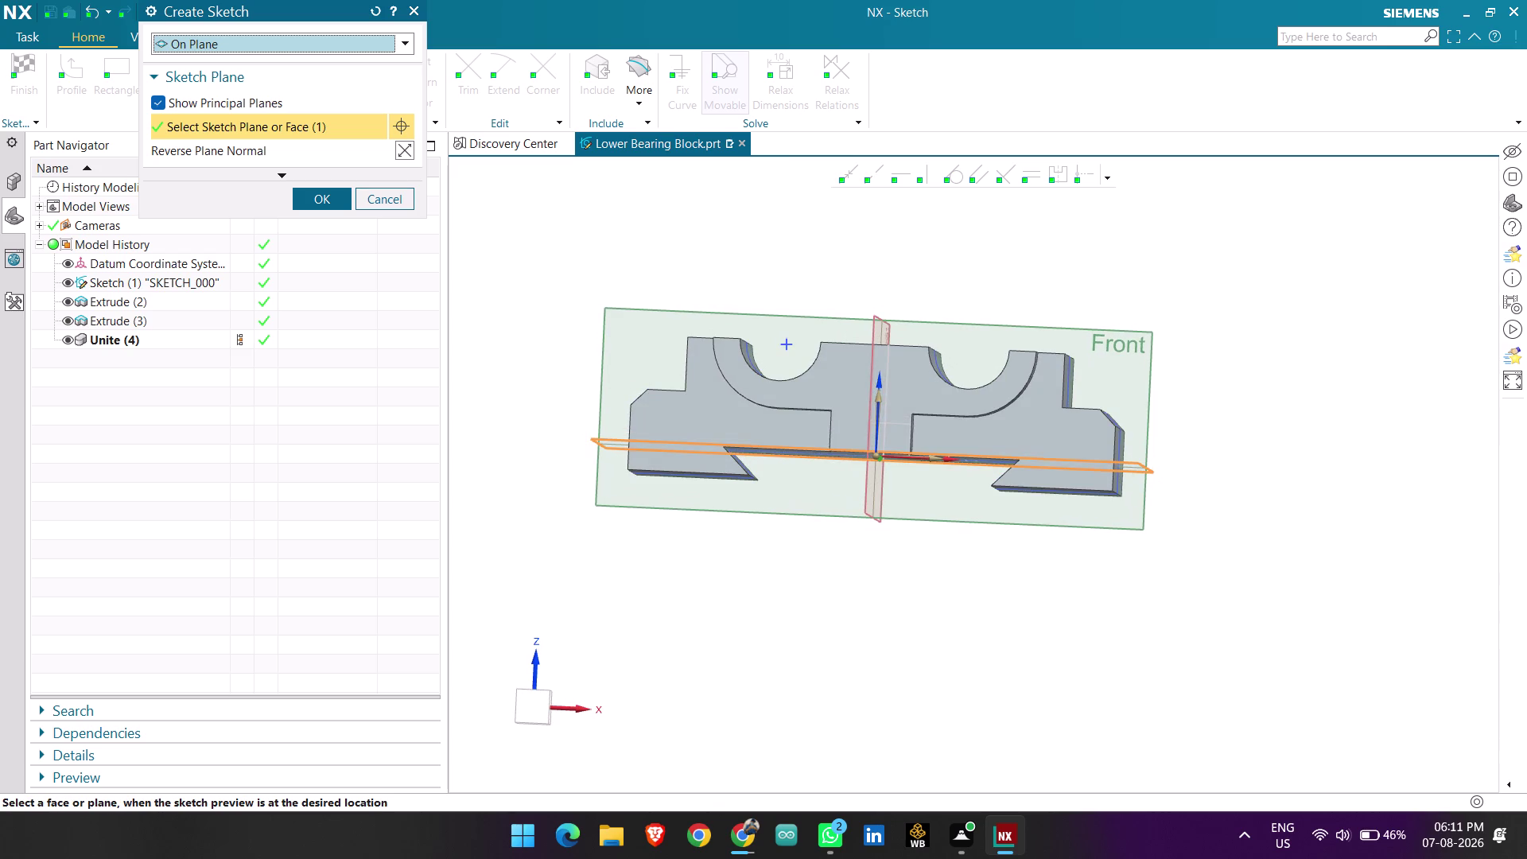
scroll(up, 3)
middle_drag(895, 491, 904, 505)
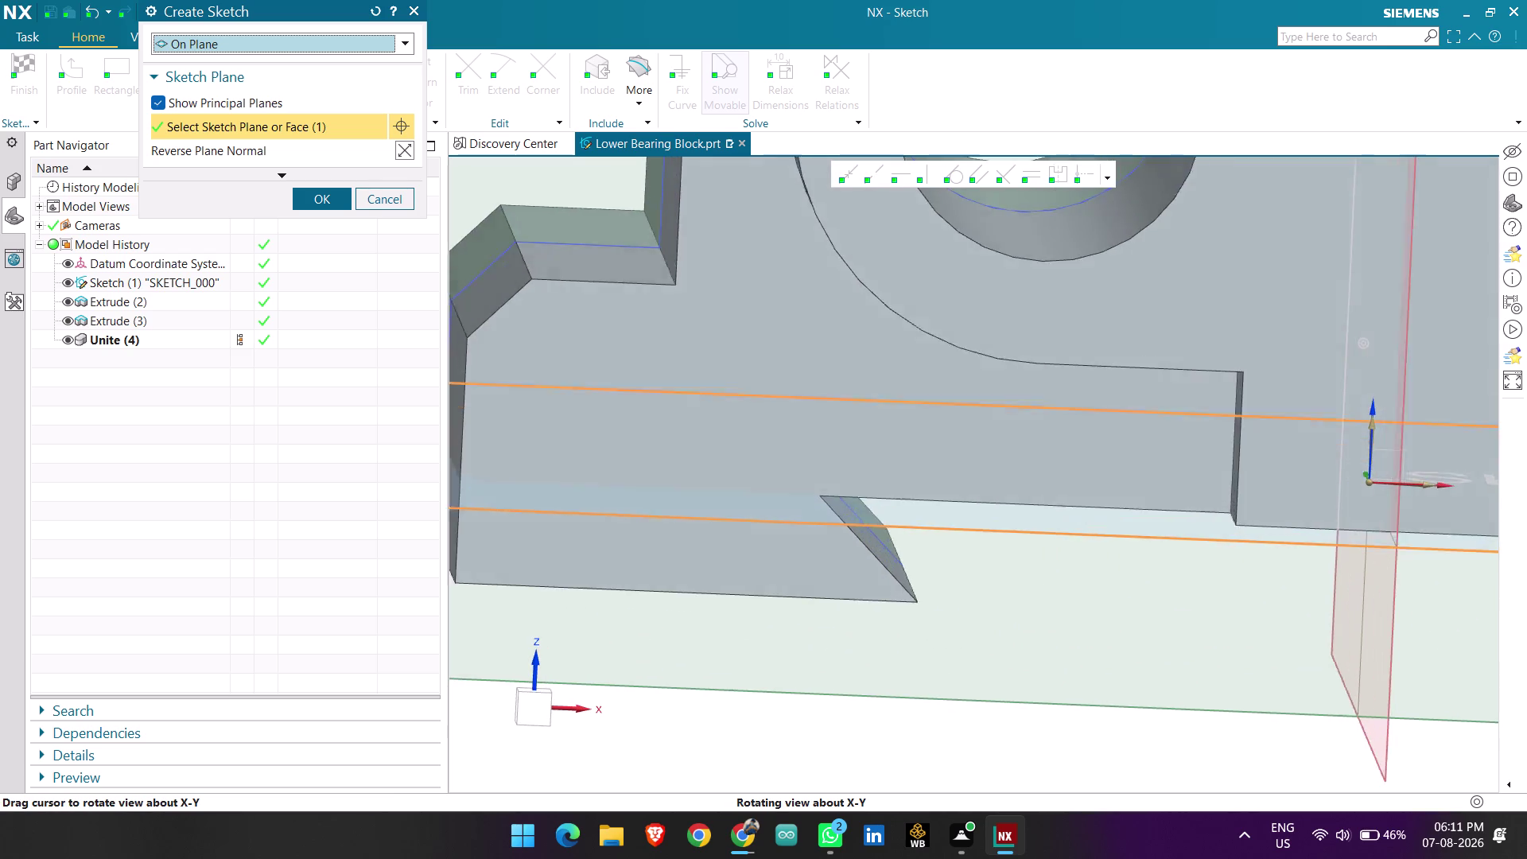
middle_drag(905, 505, 908, 508)
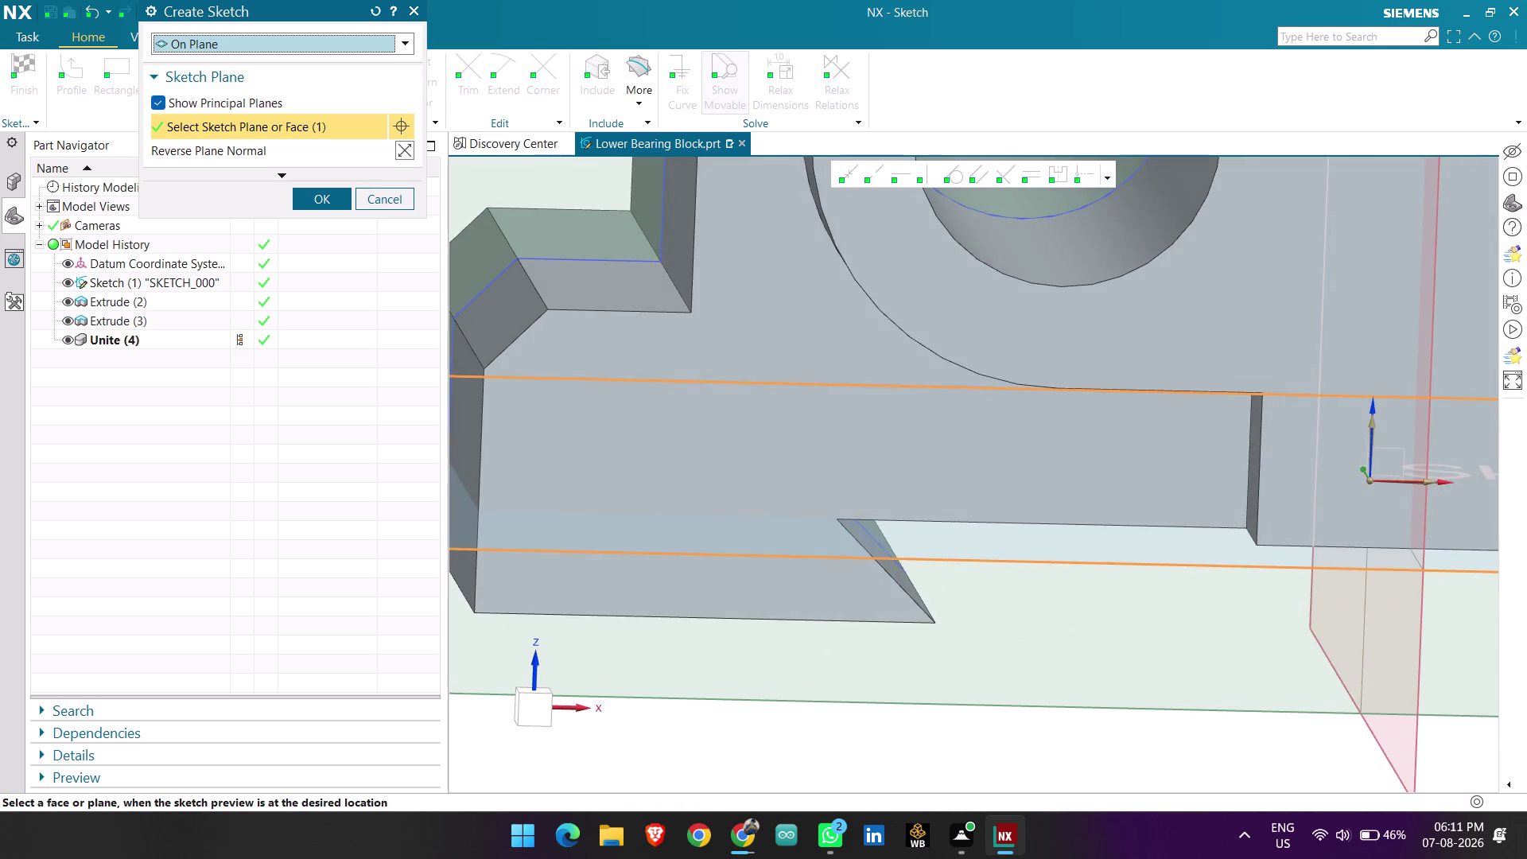
scroll(down, 3)
scroll(down, 3)
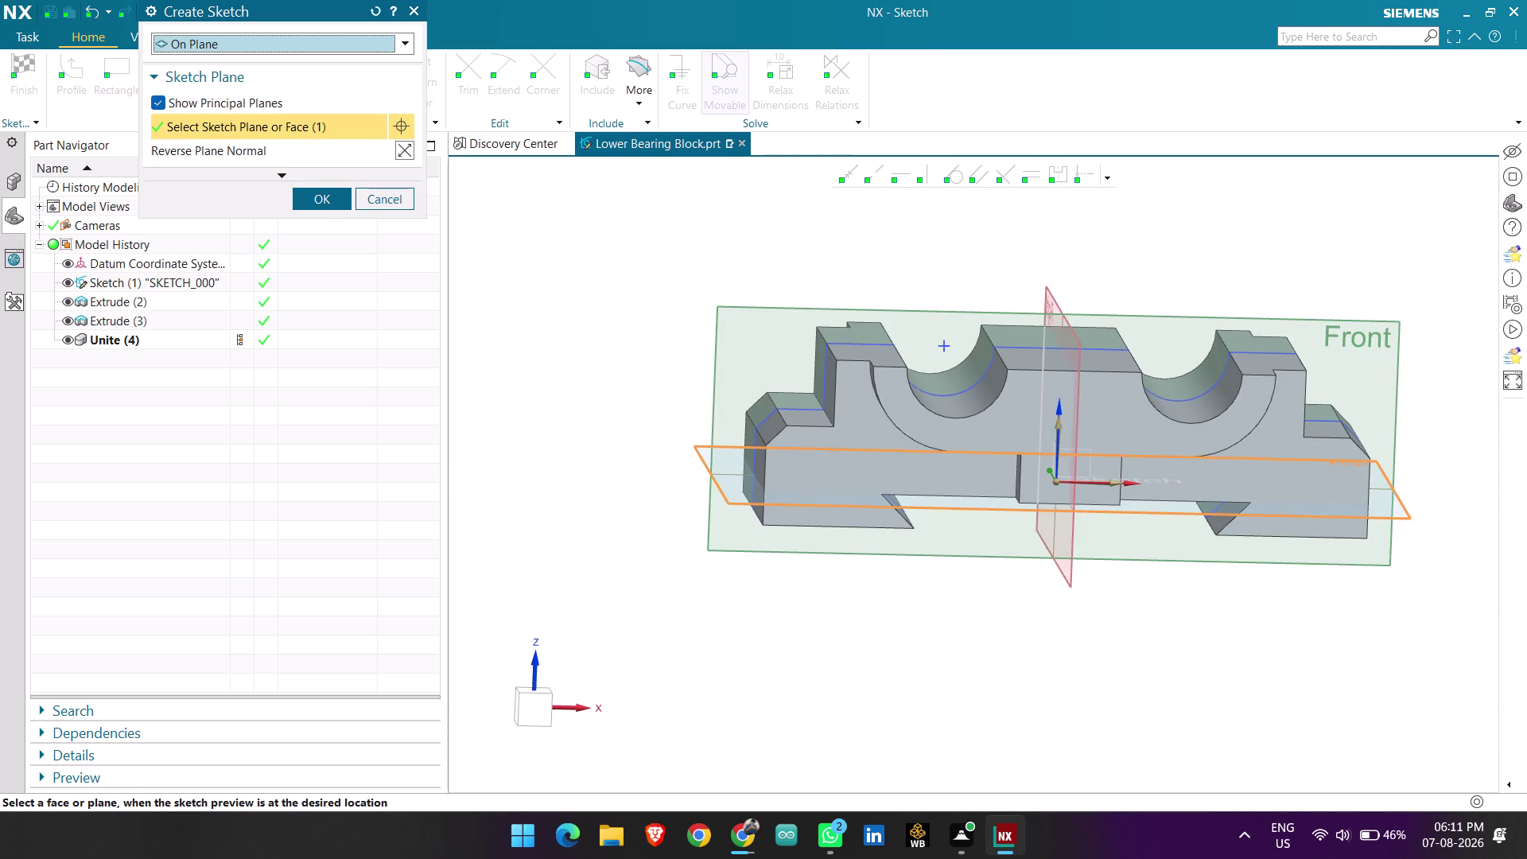
middle_click(715, 476)
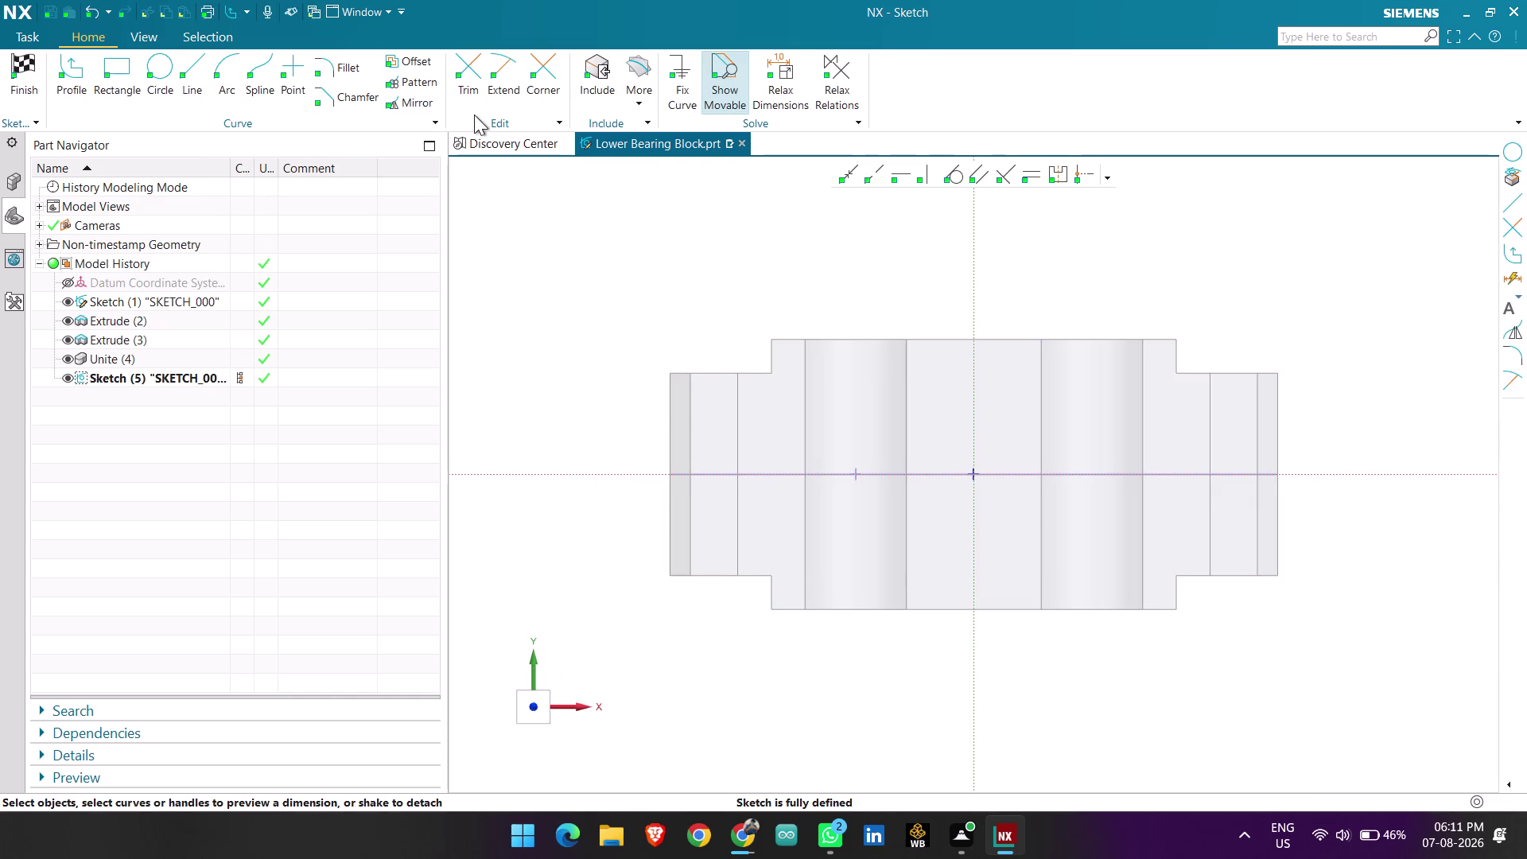
Project the first five block outline edges into the sketch, including the central section's top and bottom.
click(646, 80)
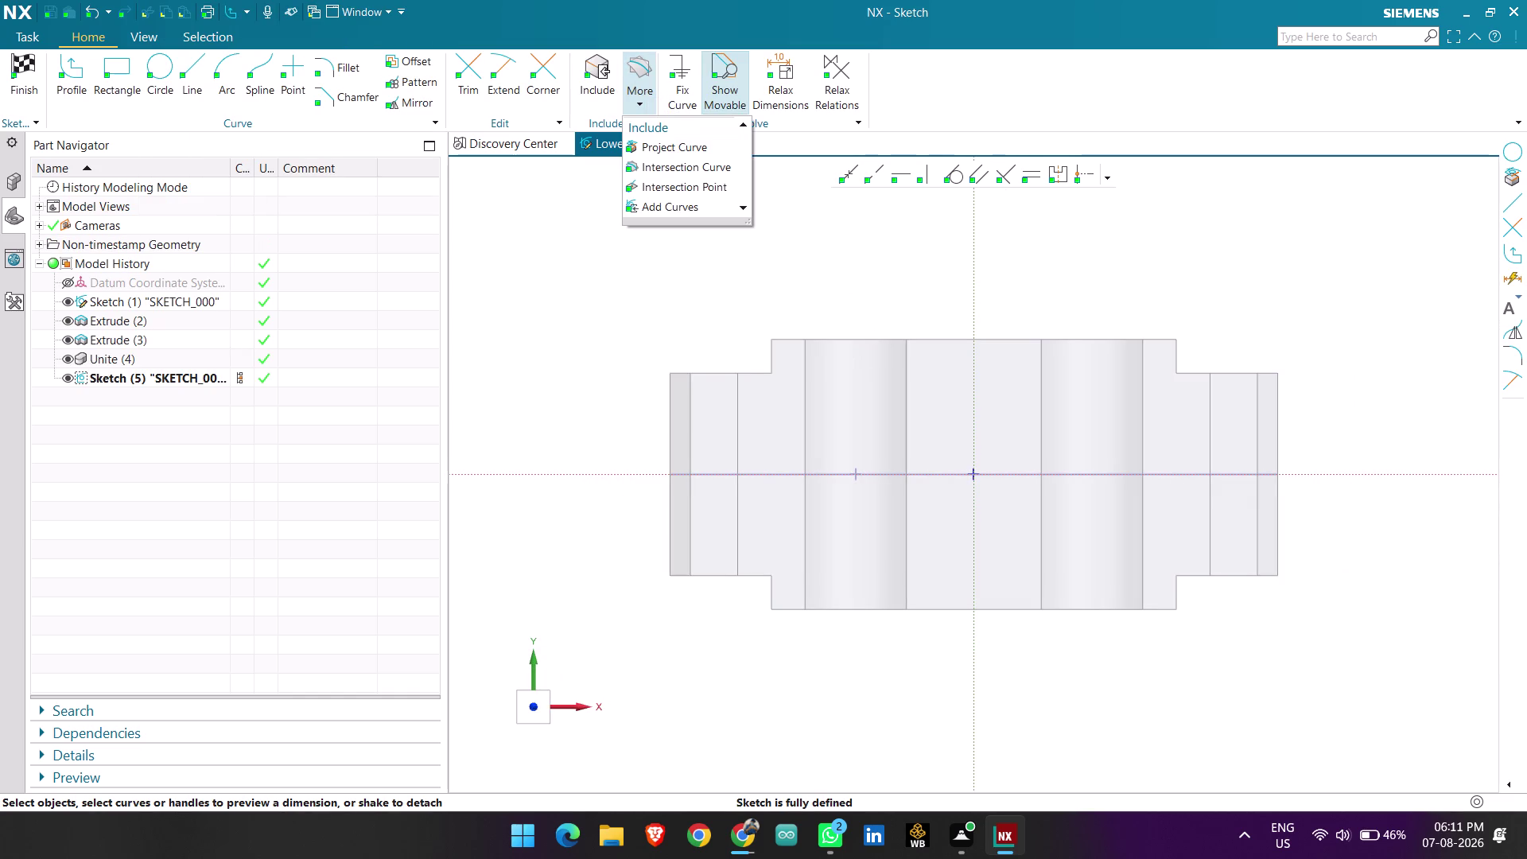
click(698, 153)
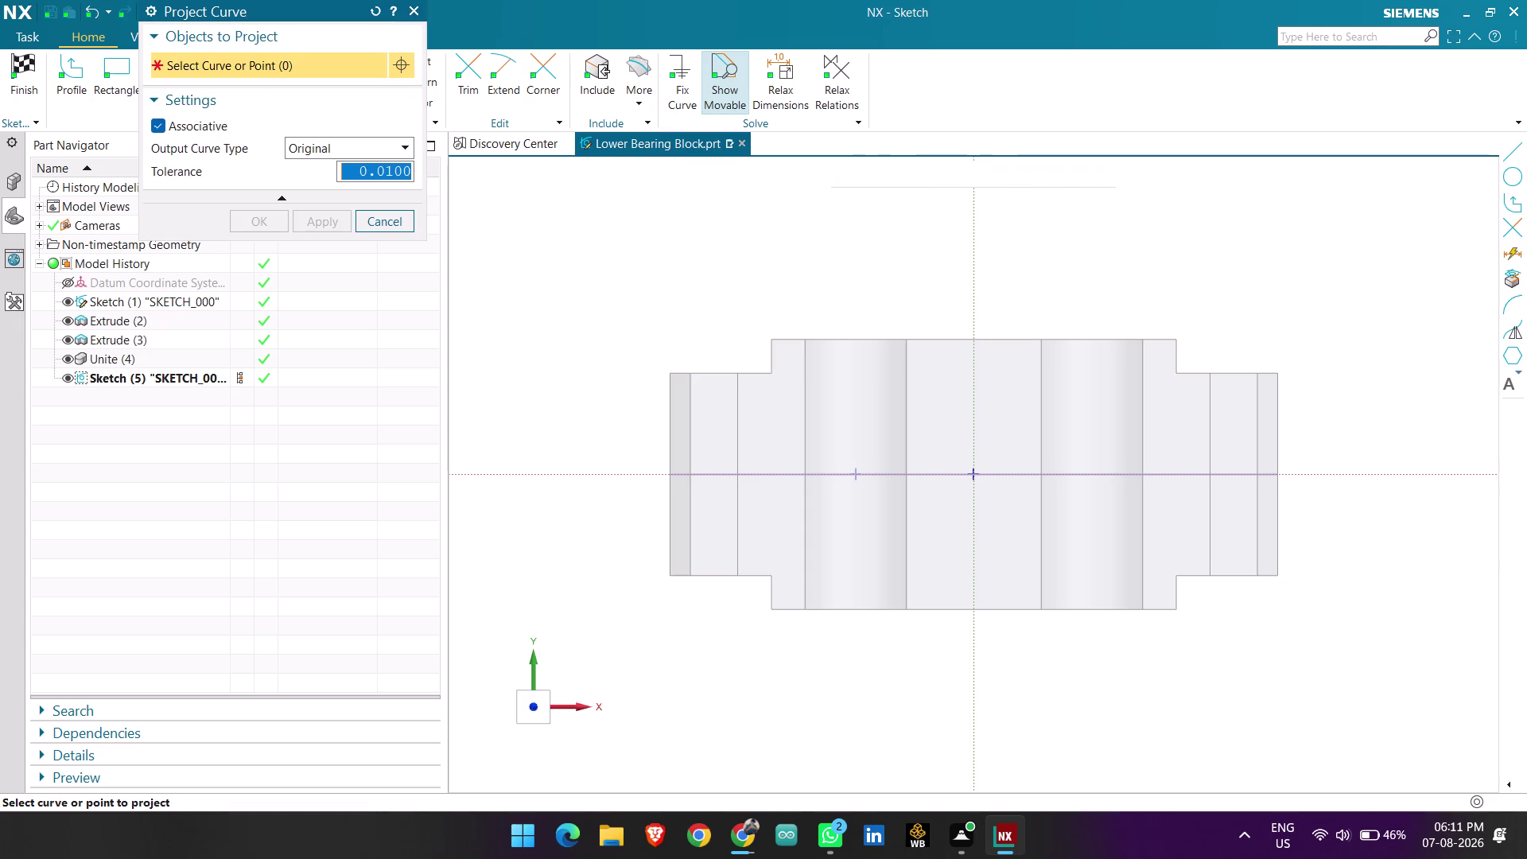
click(944, 342)
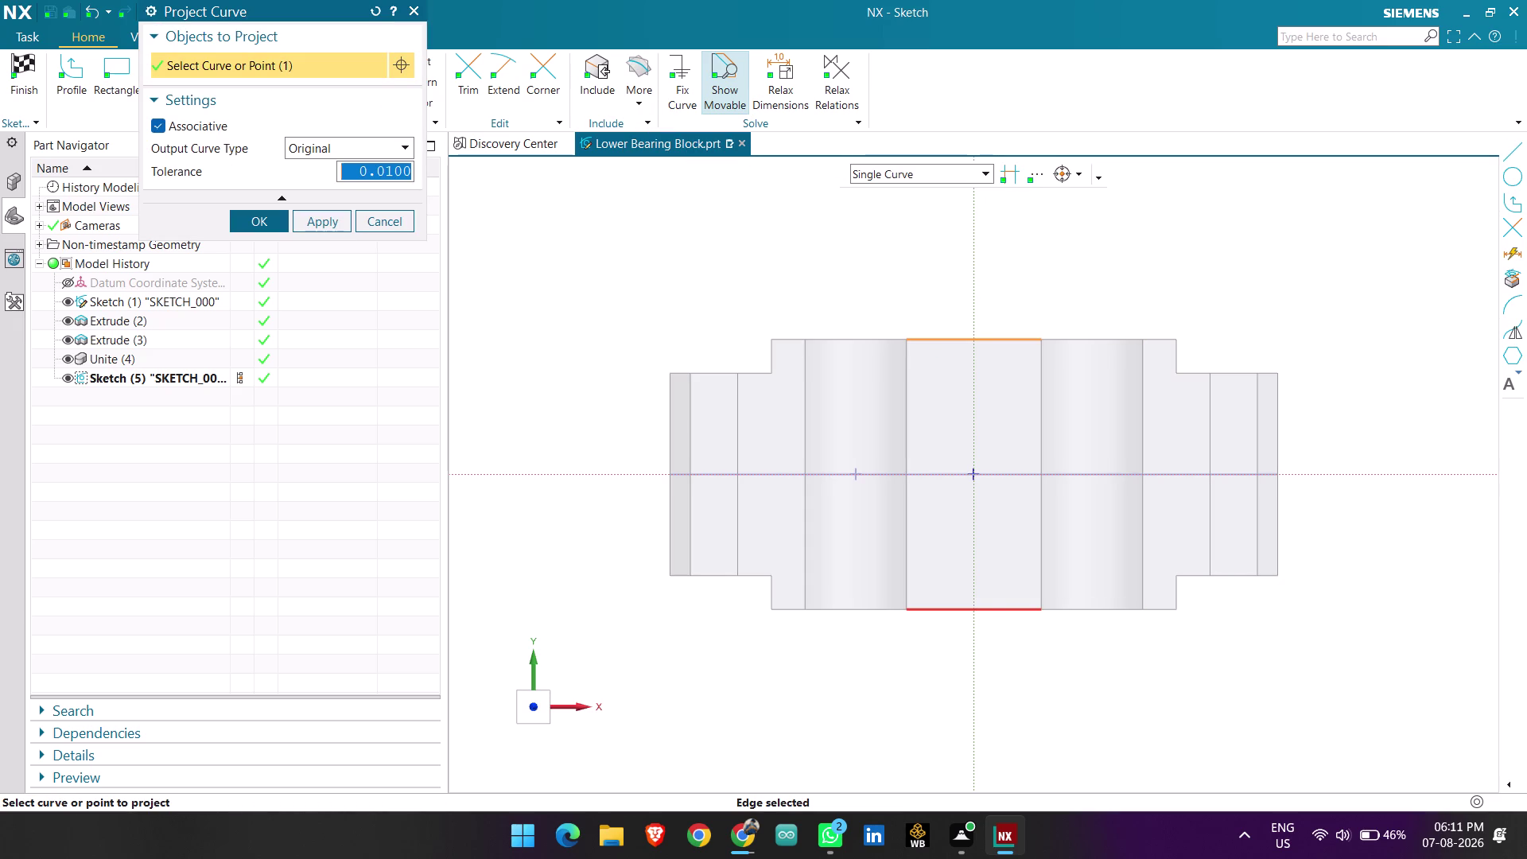
click(983, 612)
click(751, 373)
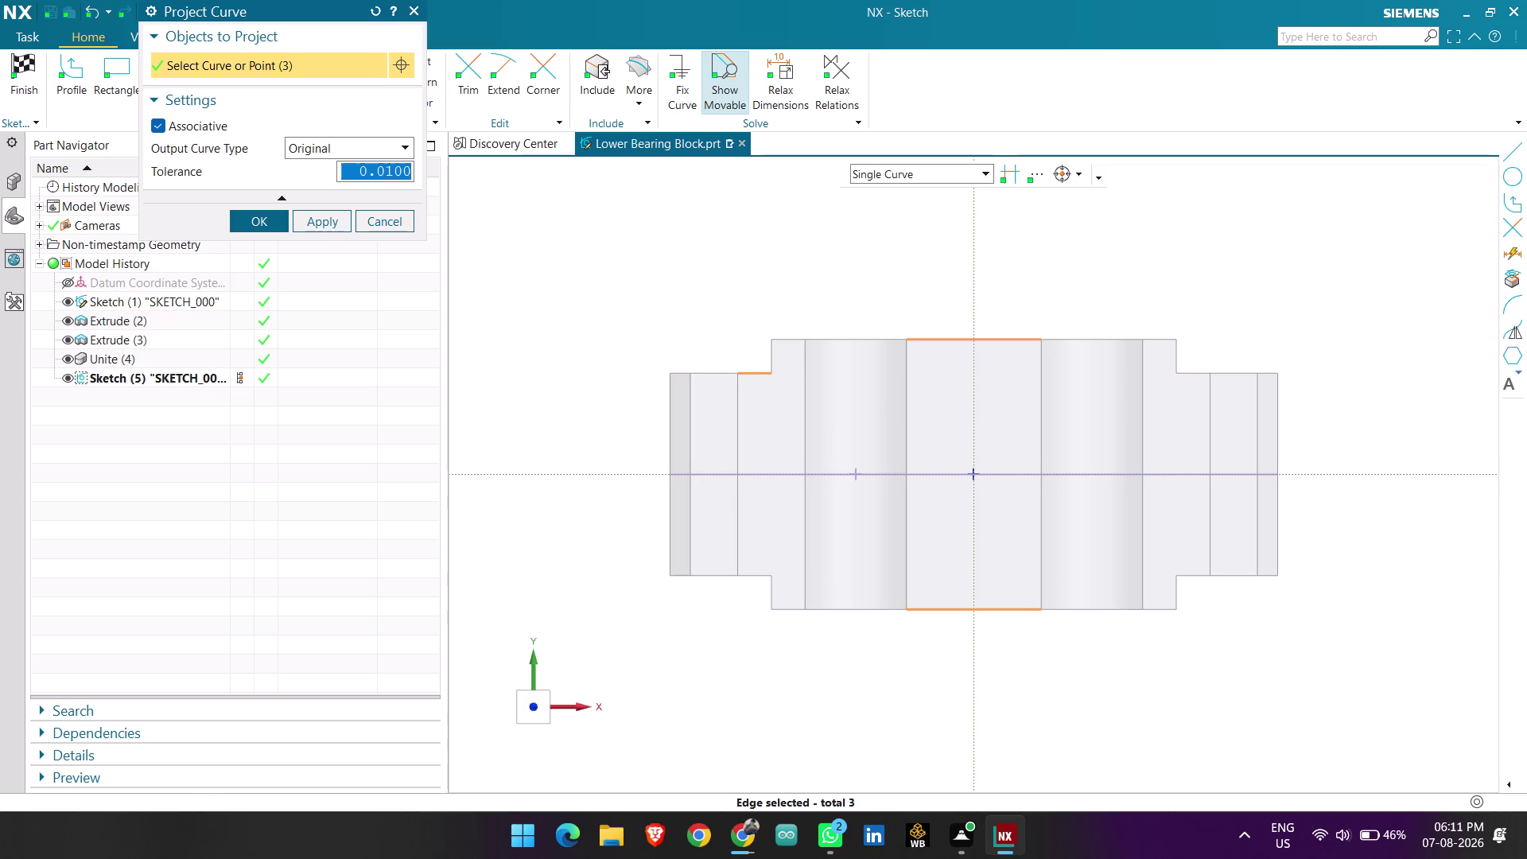
click(719, 373)
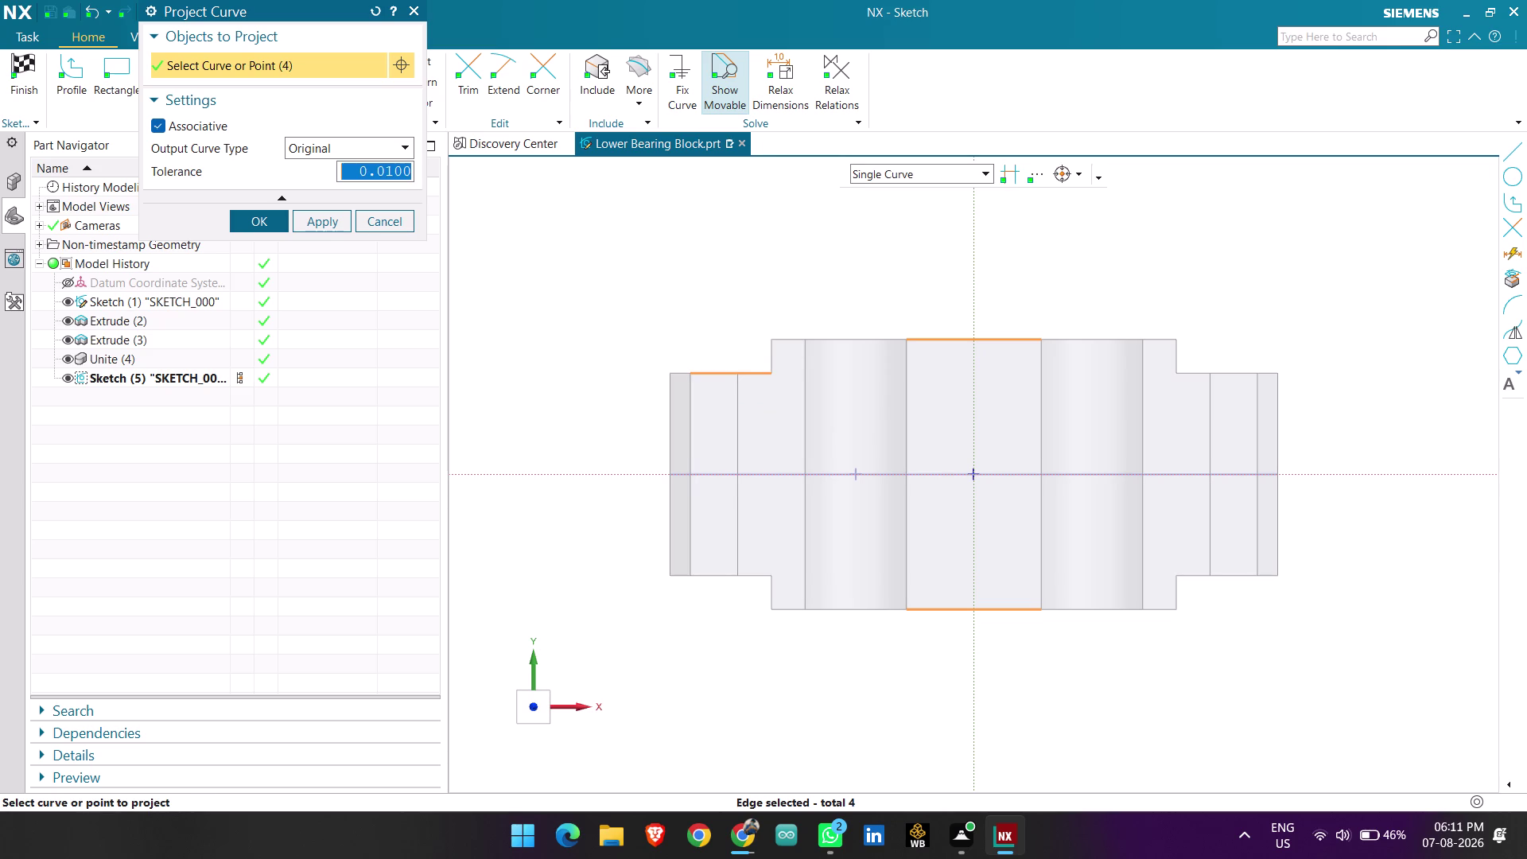
scroll(down, 3)
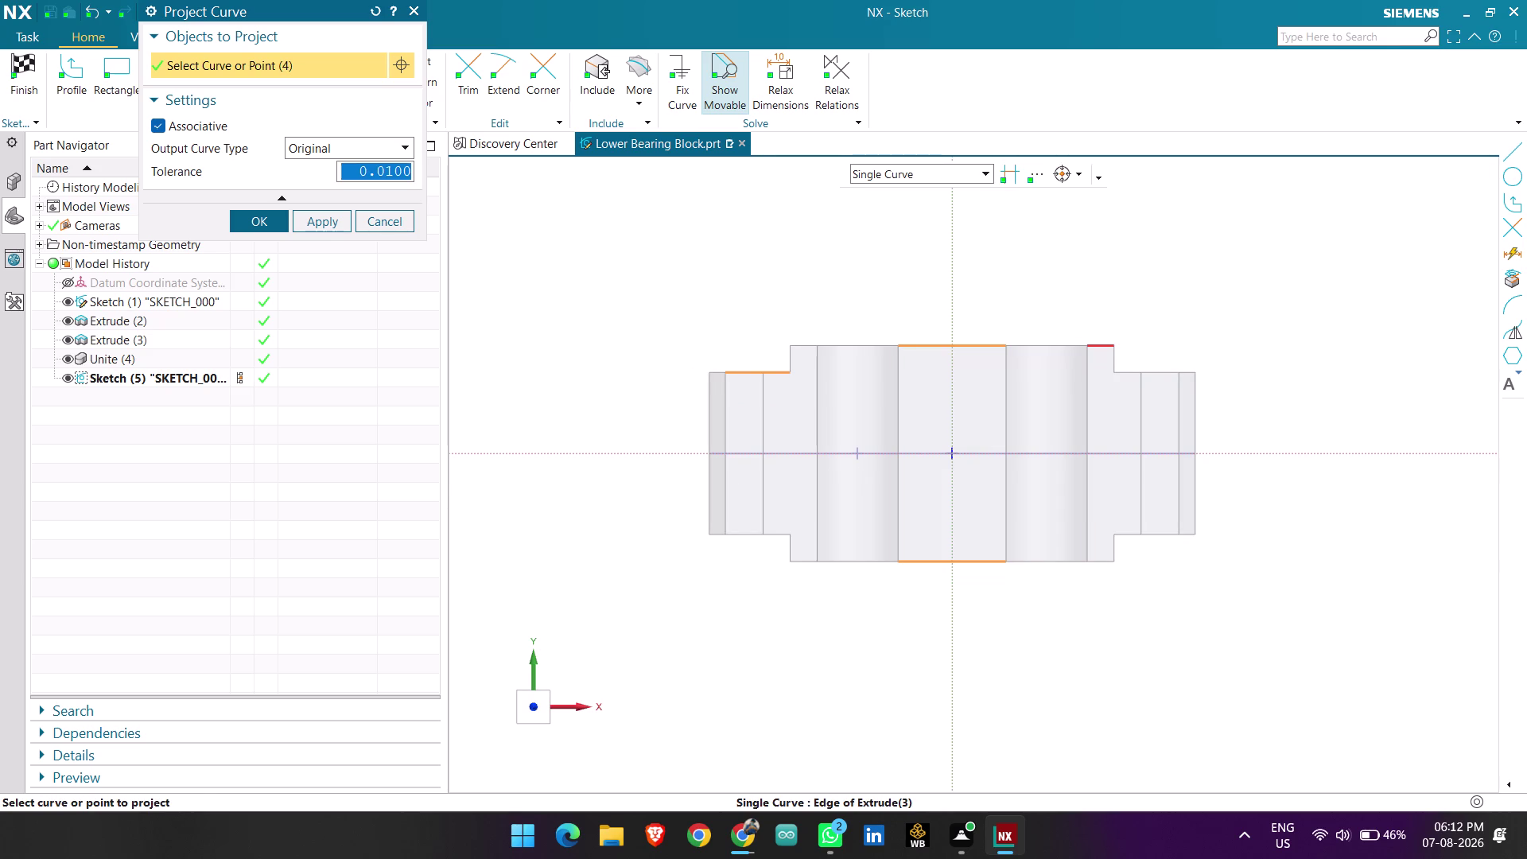
click(1130, 372)
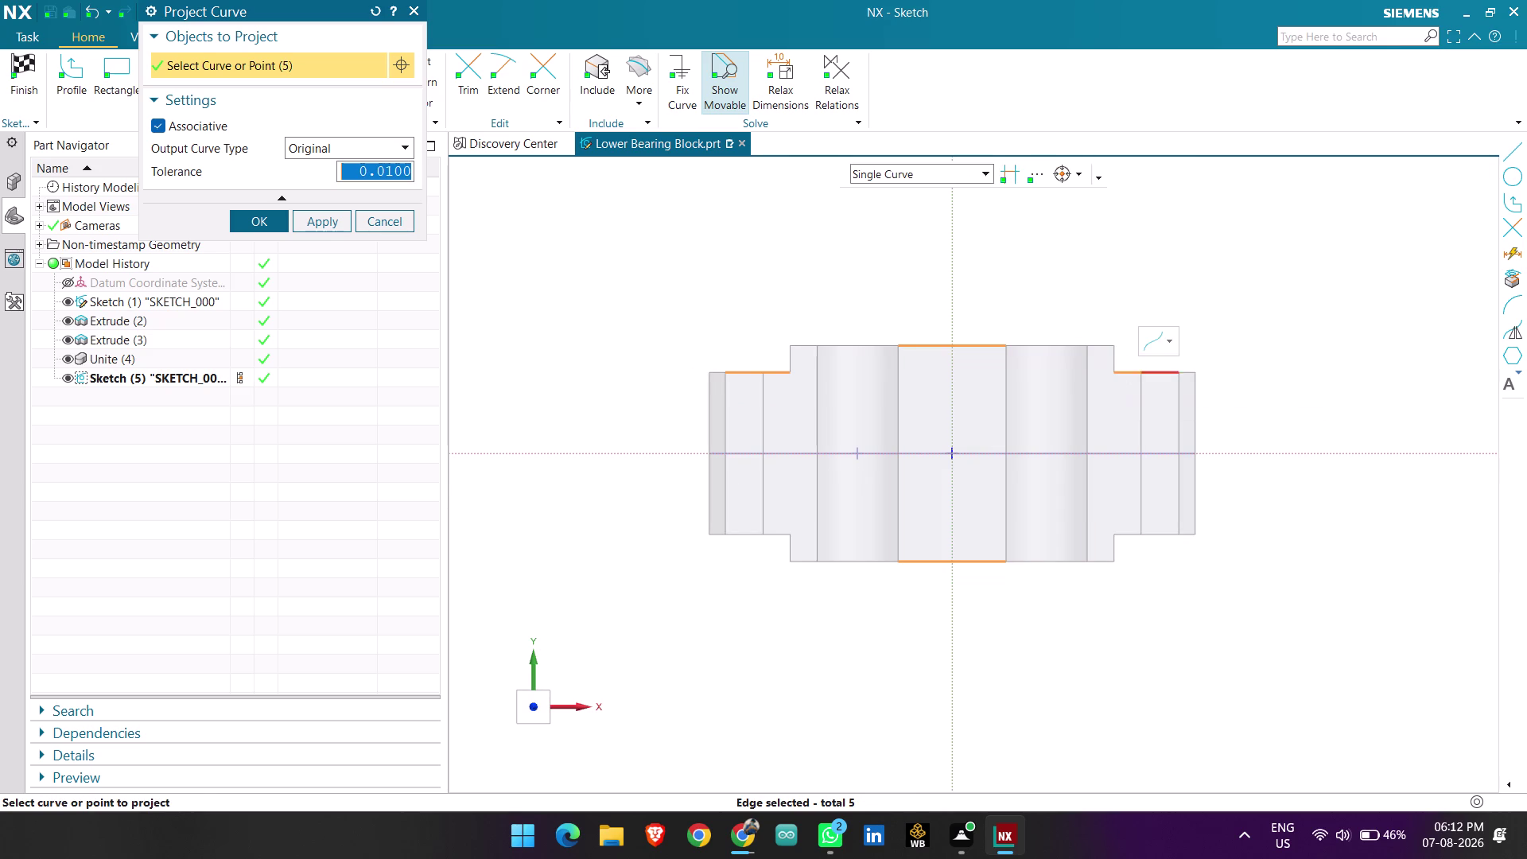
Add the remaining seven outline edges and finish the twelve-edge projection.
click(1156, 374)
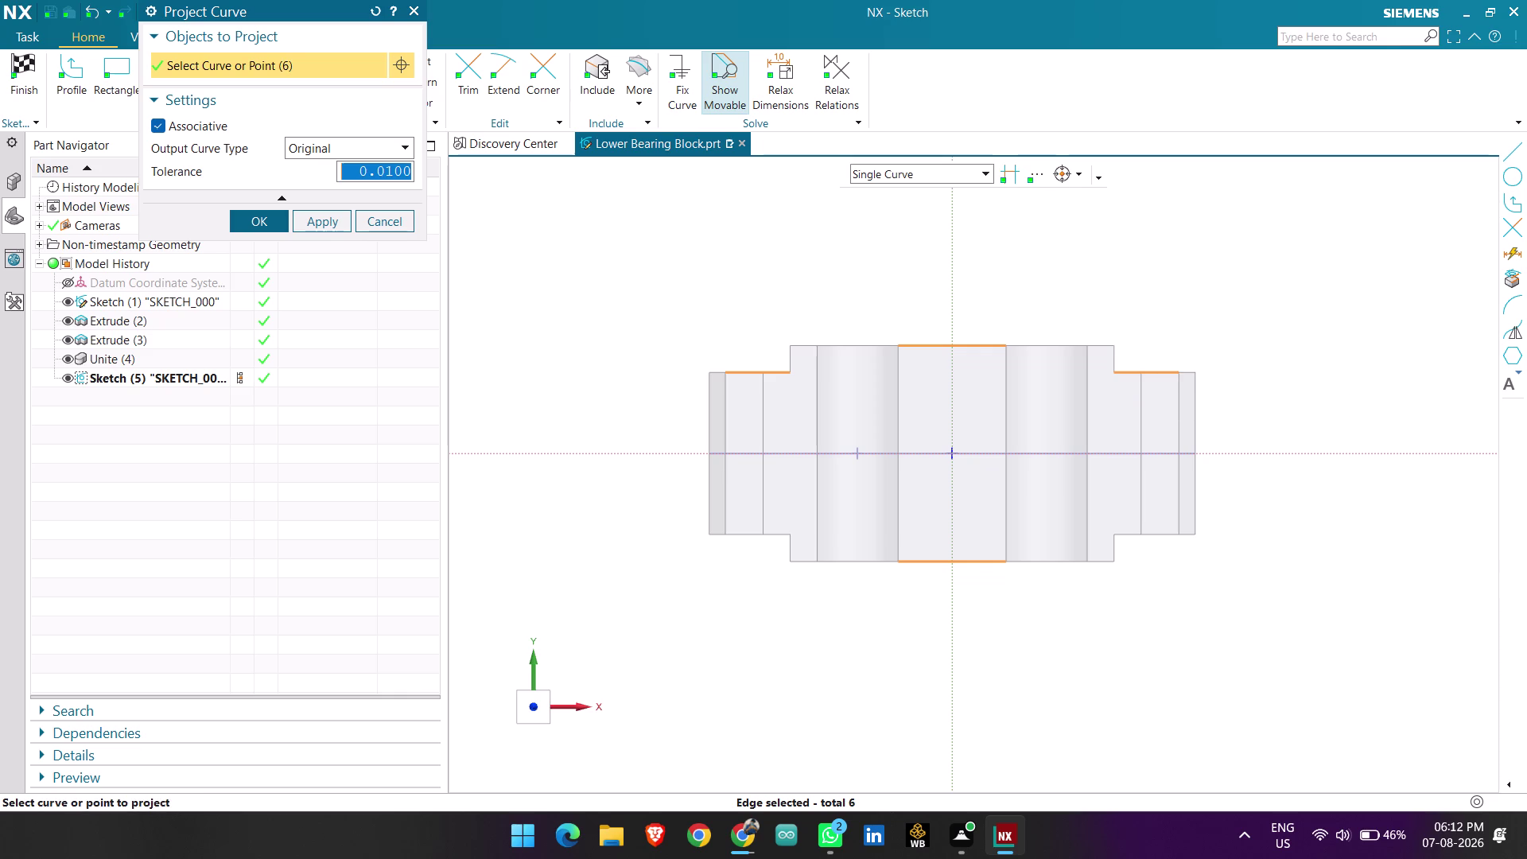
click(1162, 536)
click(1122, 536)
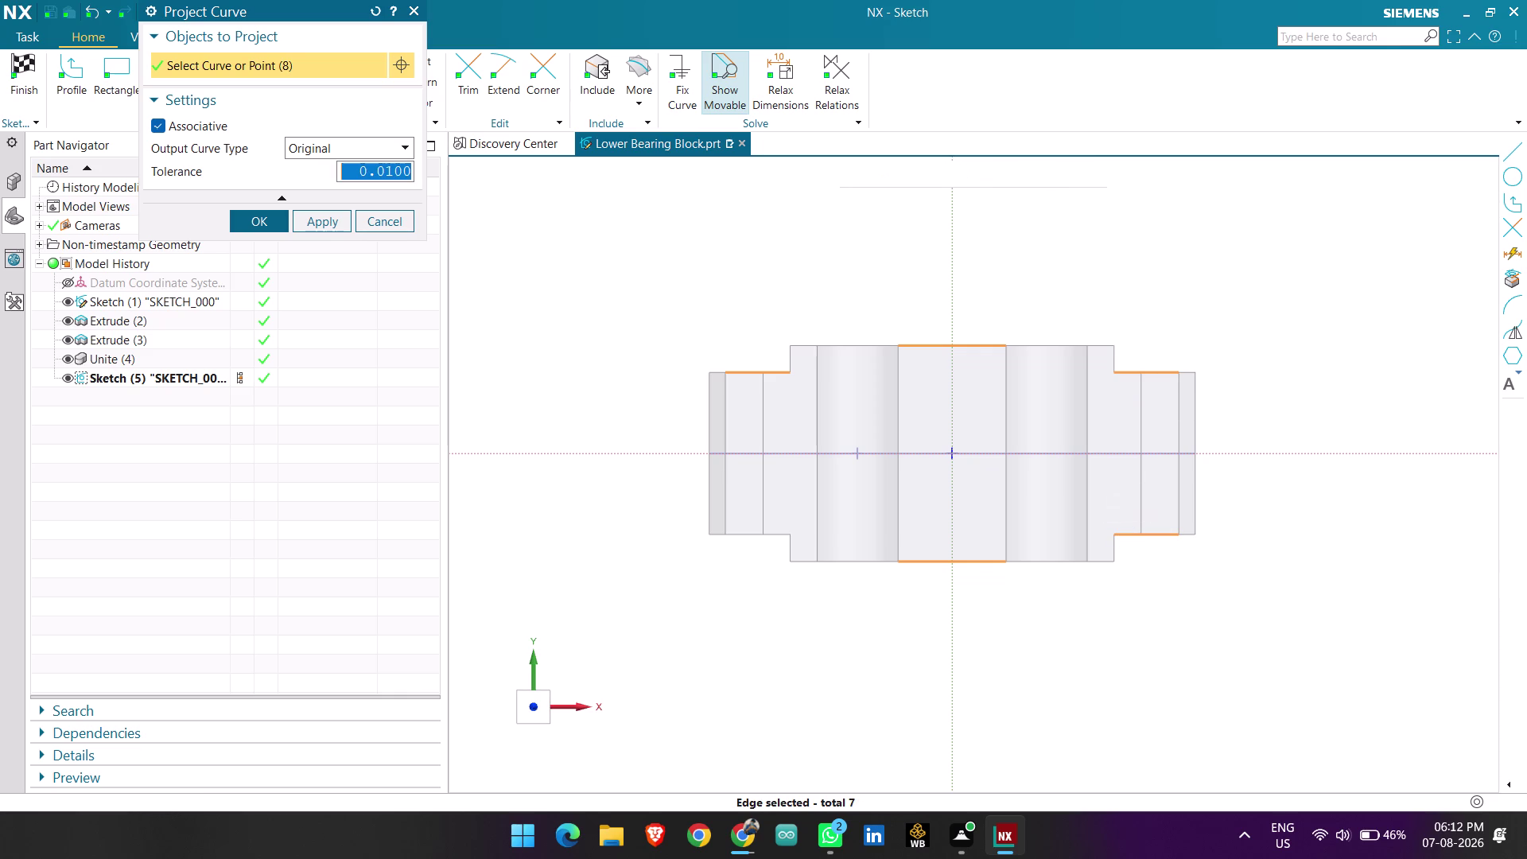
click(749, 534)
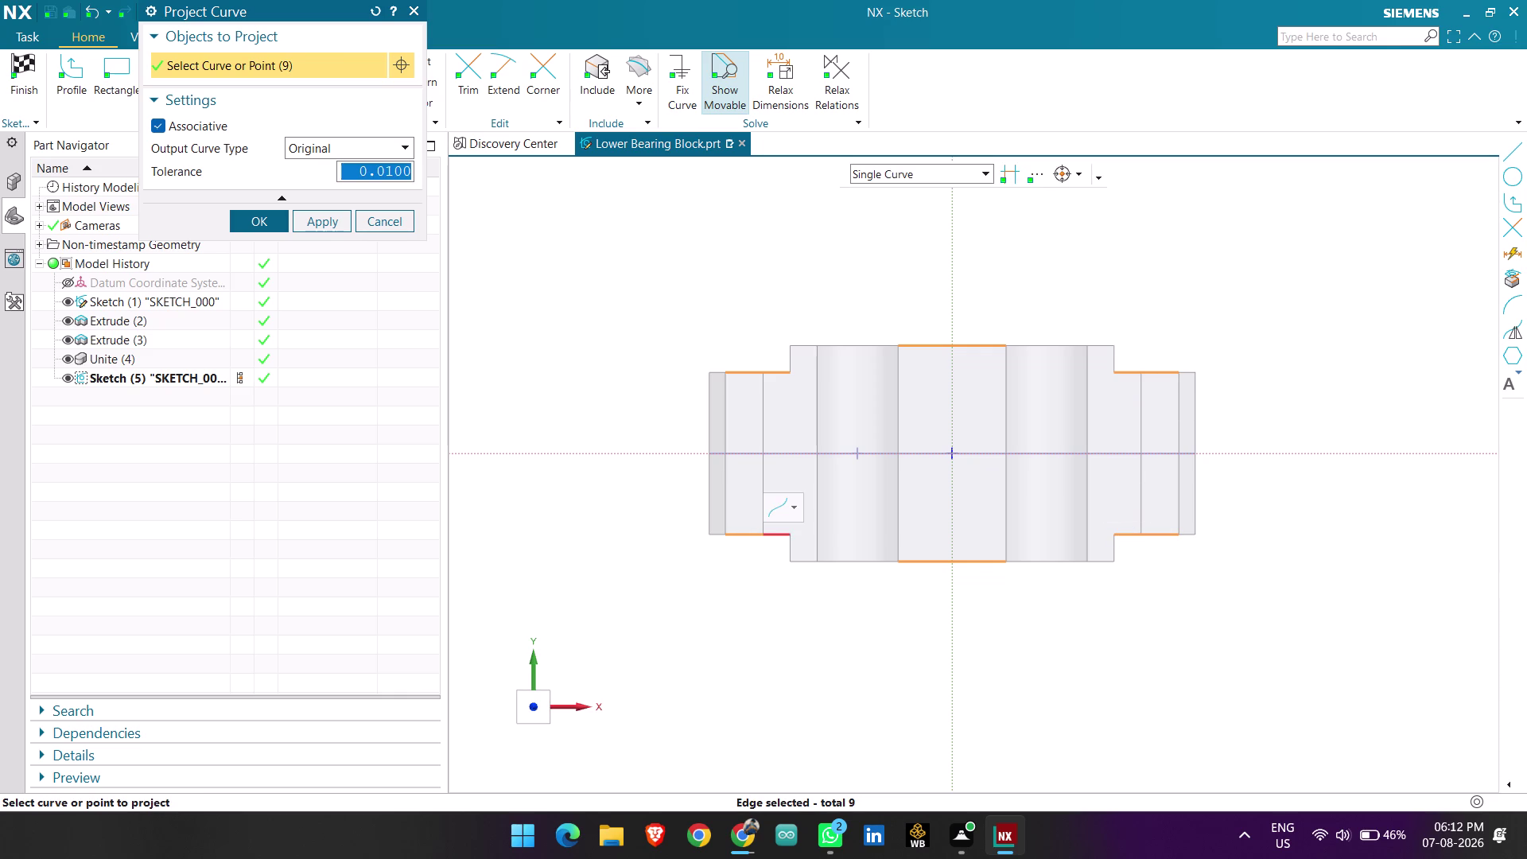
click(781, 538)
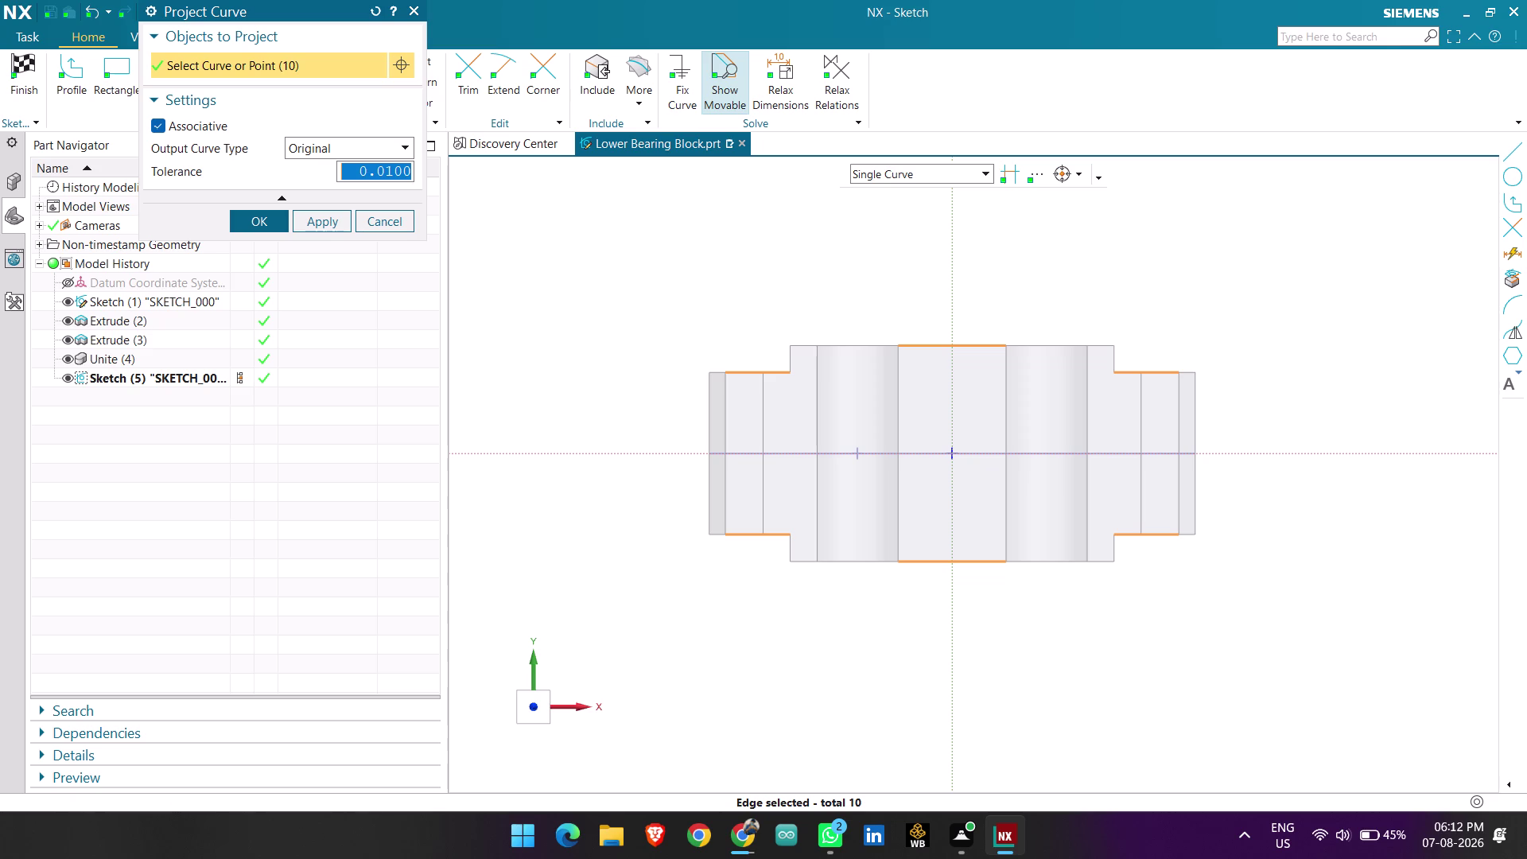
click(765, 480)
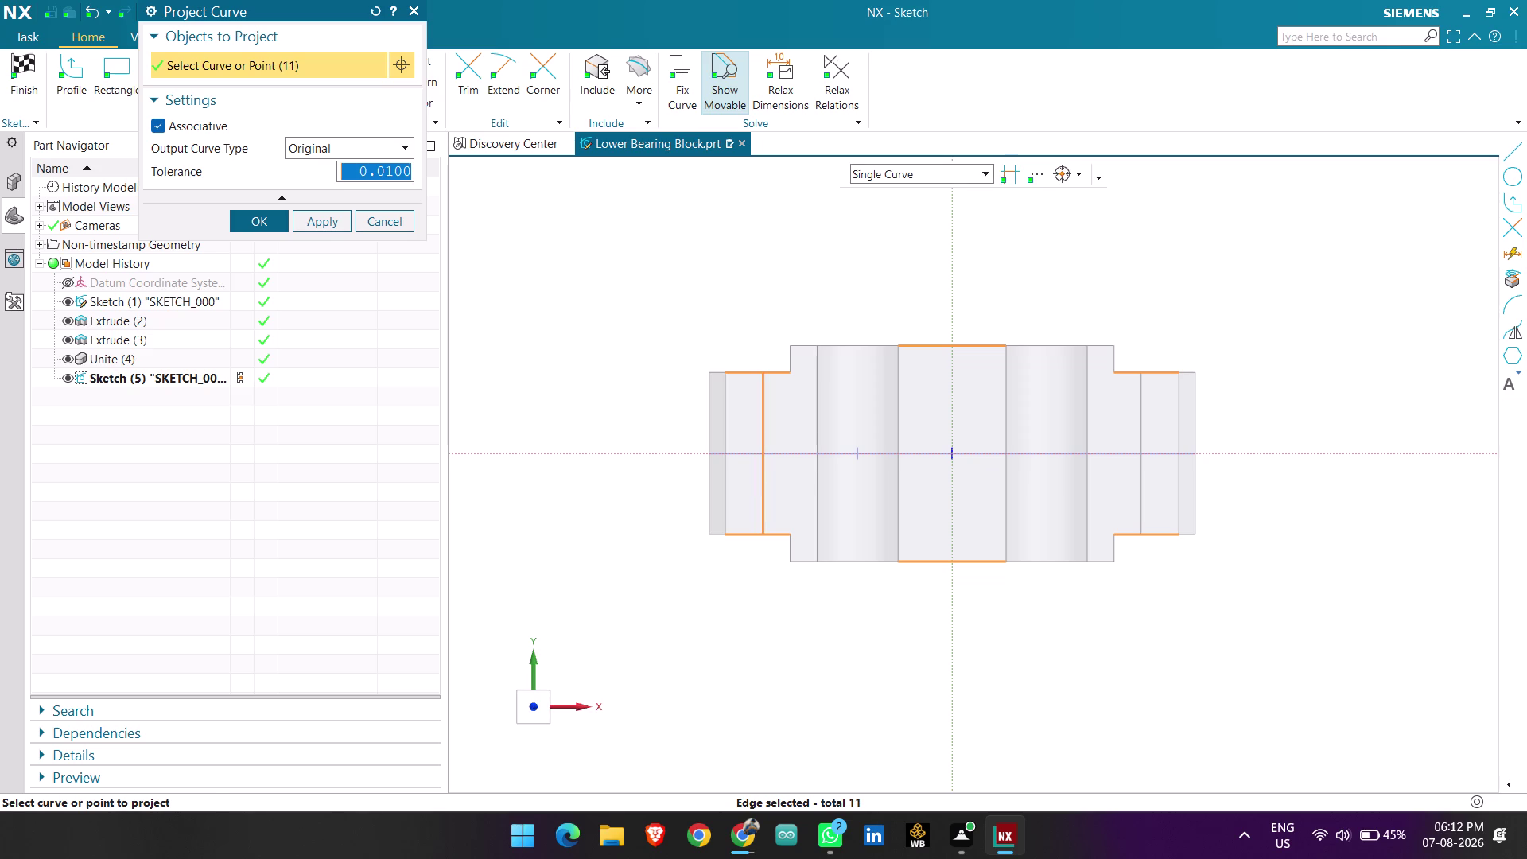
click(1140, 468)
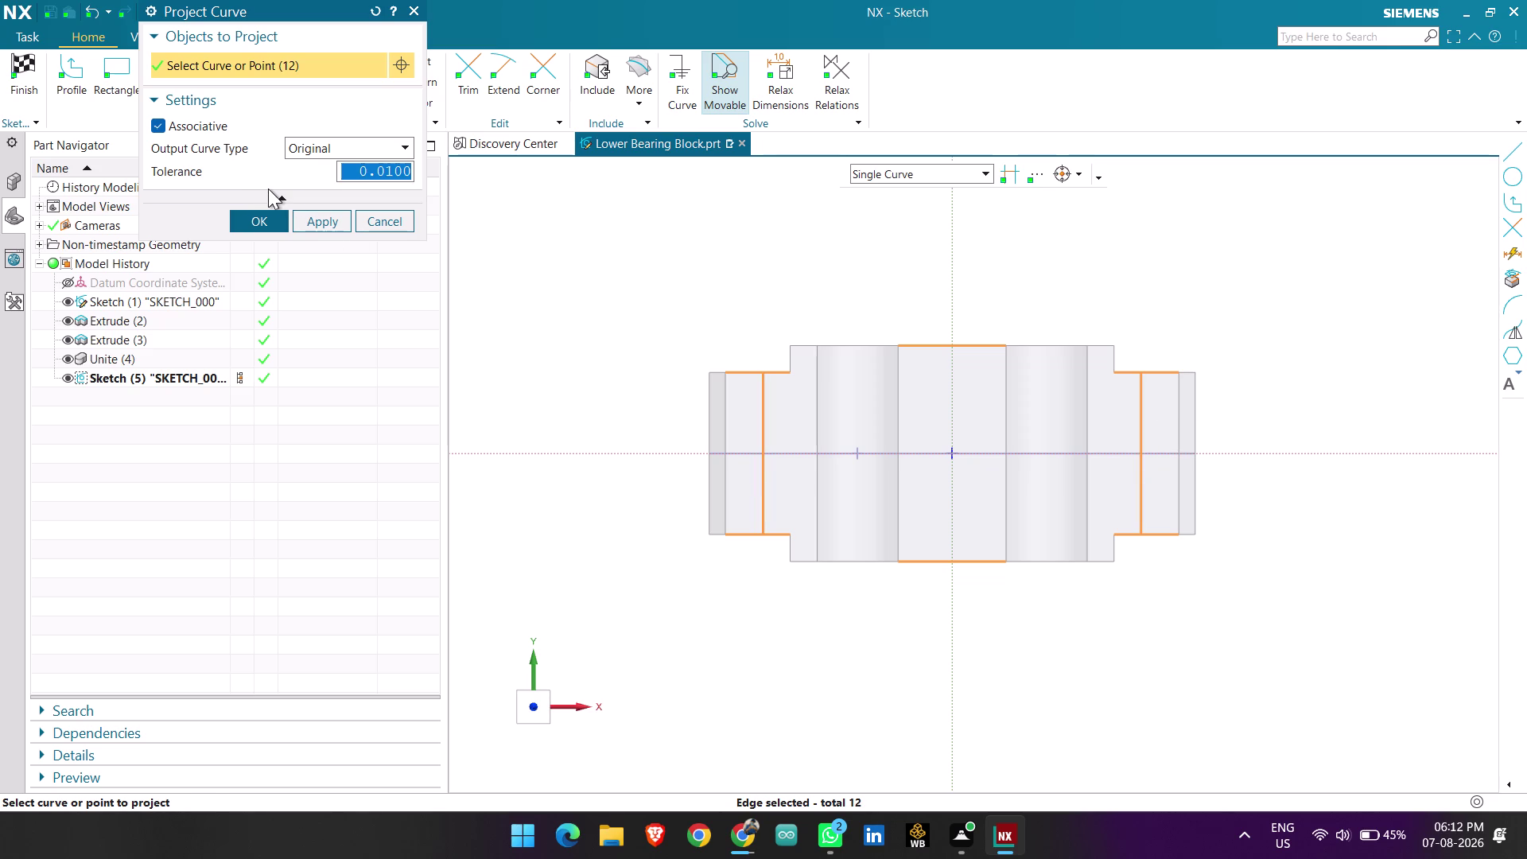
click(265, 215)
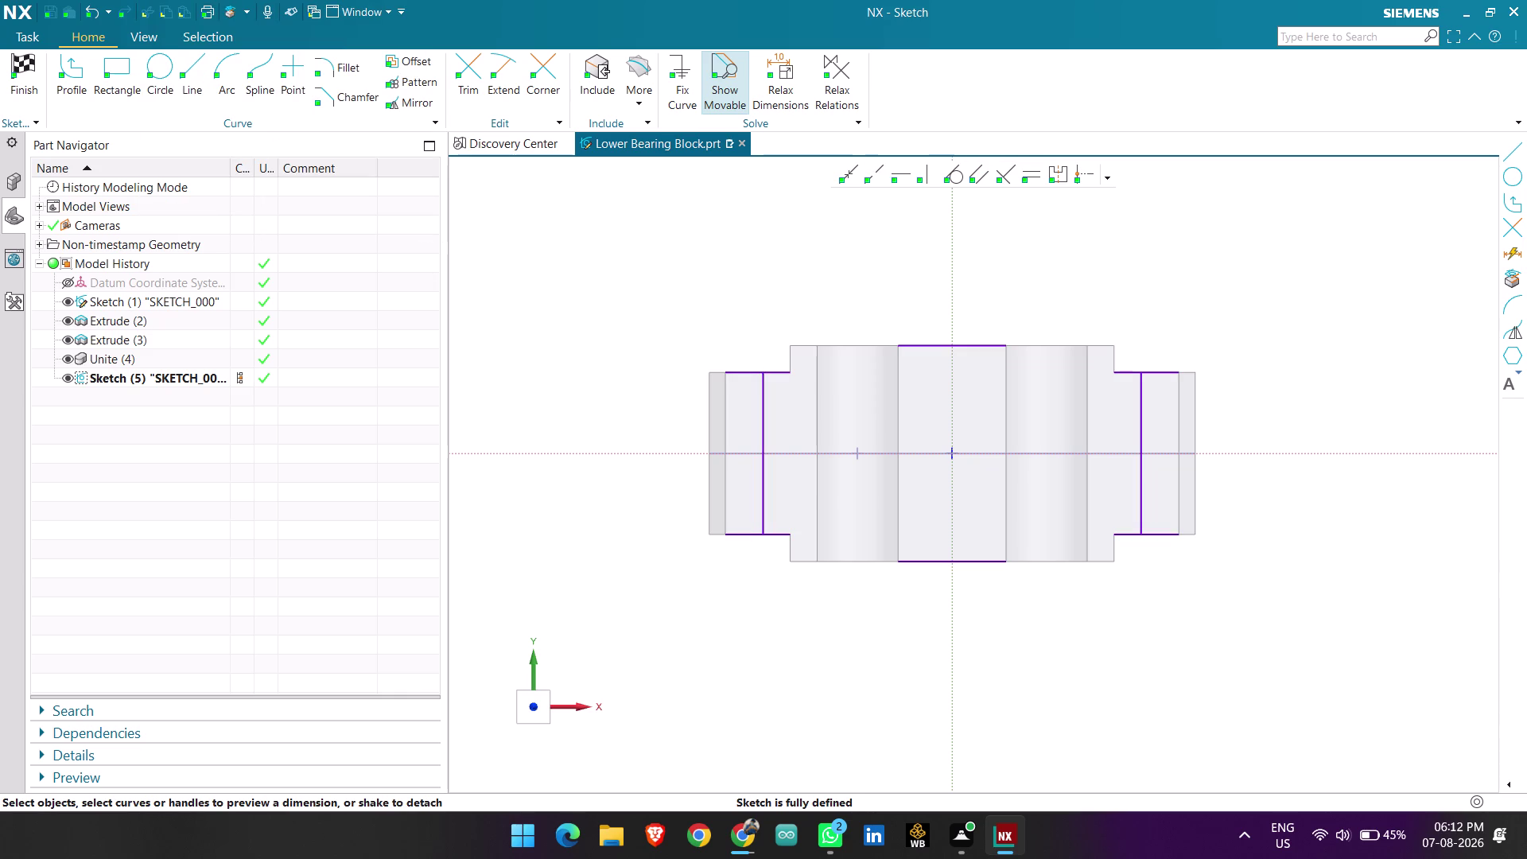
click(149, 66)
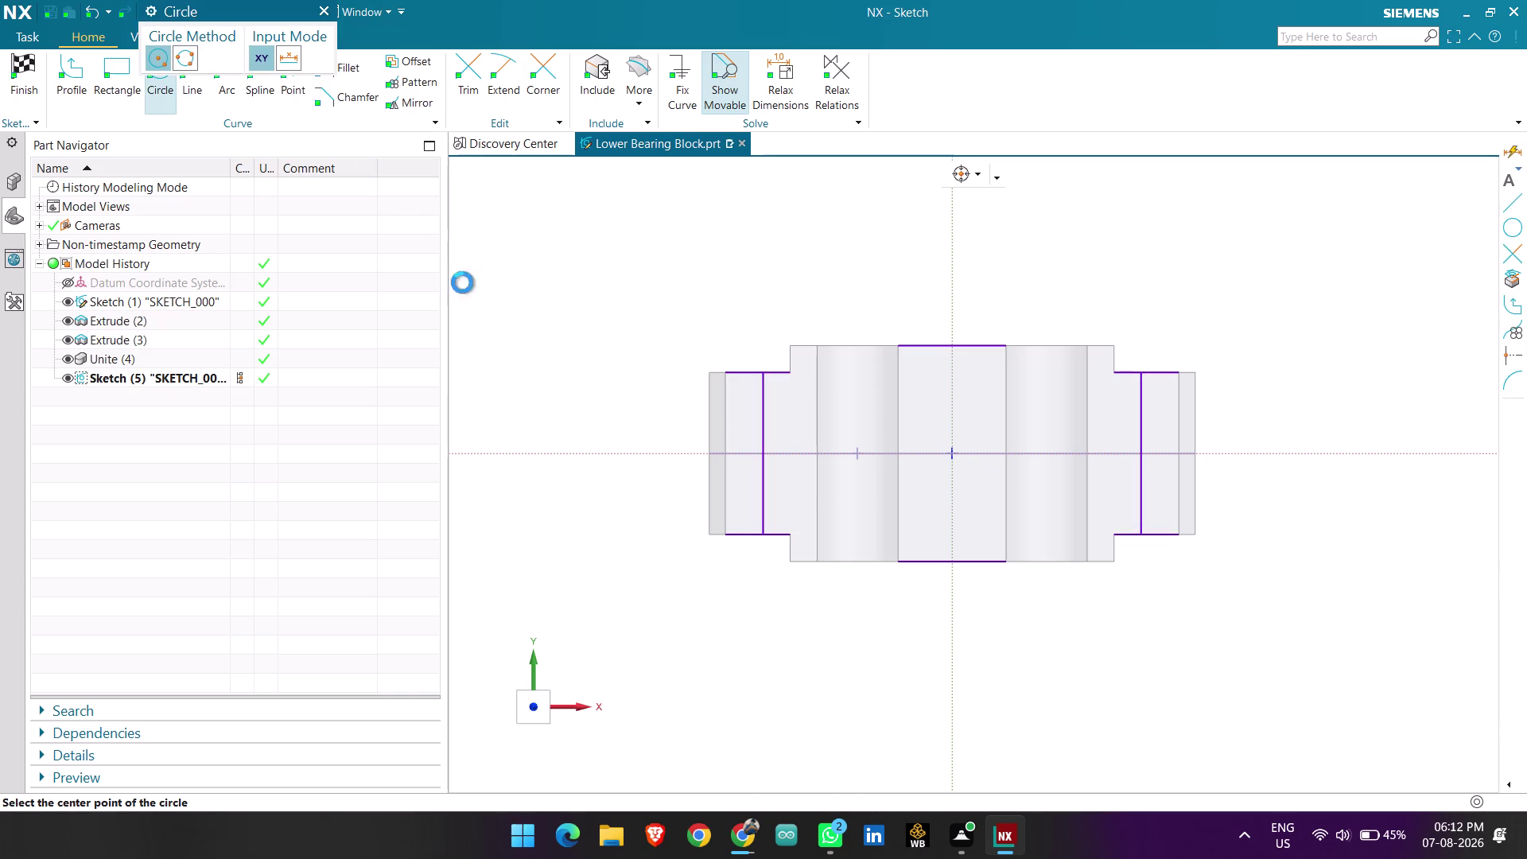
Draw a Ø4.5 circle at the block's upper left.
click(792, 406)
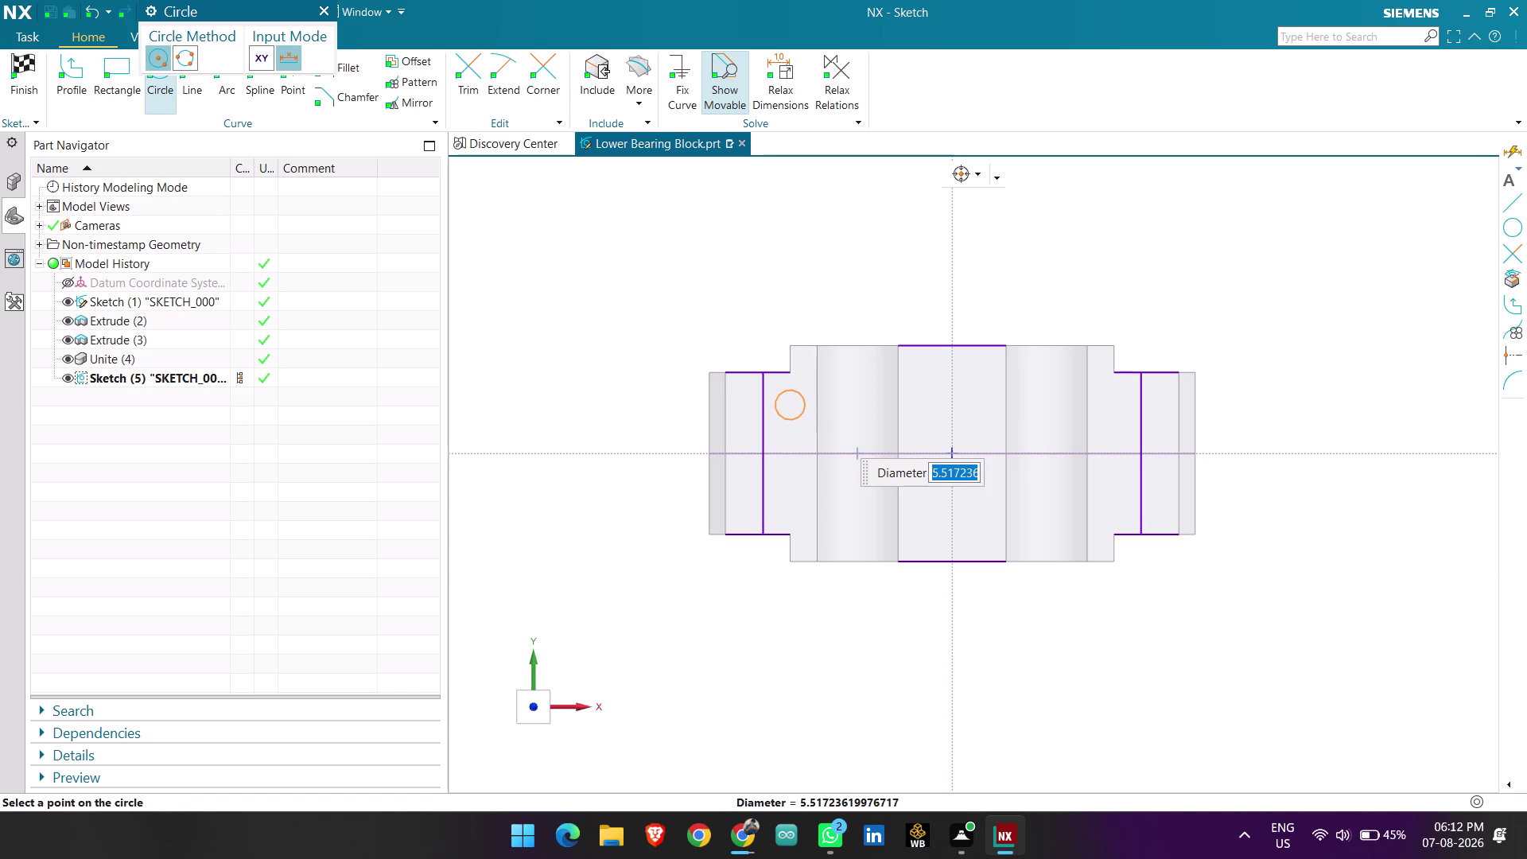
text(4.)
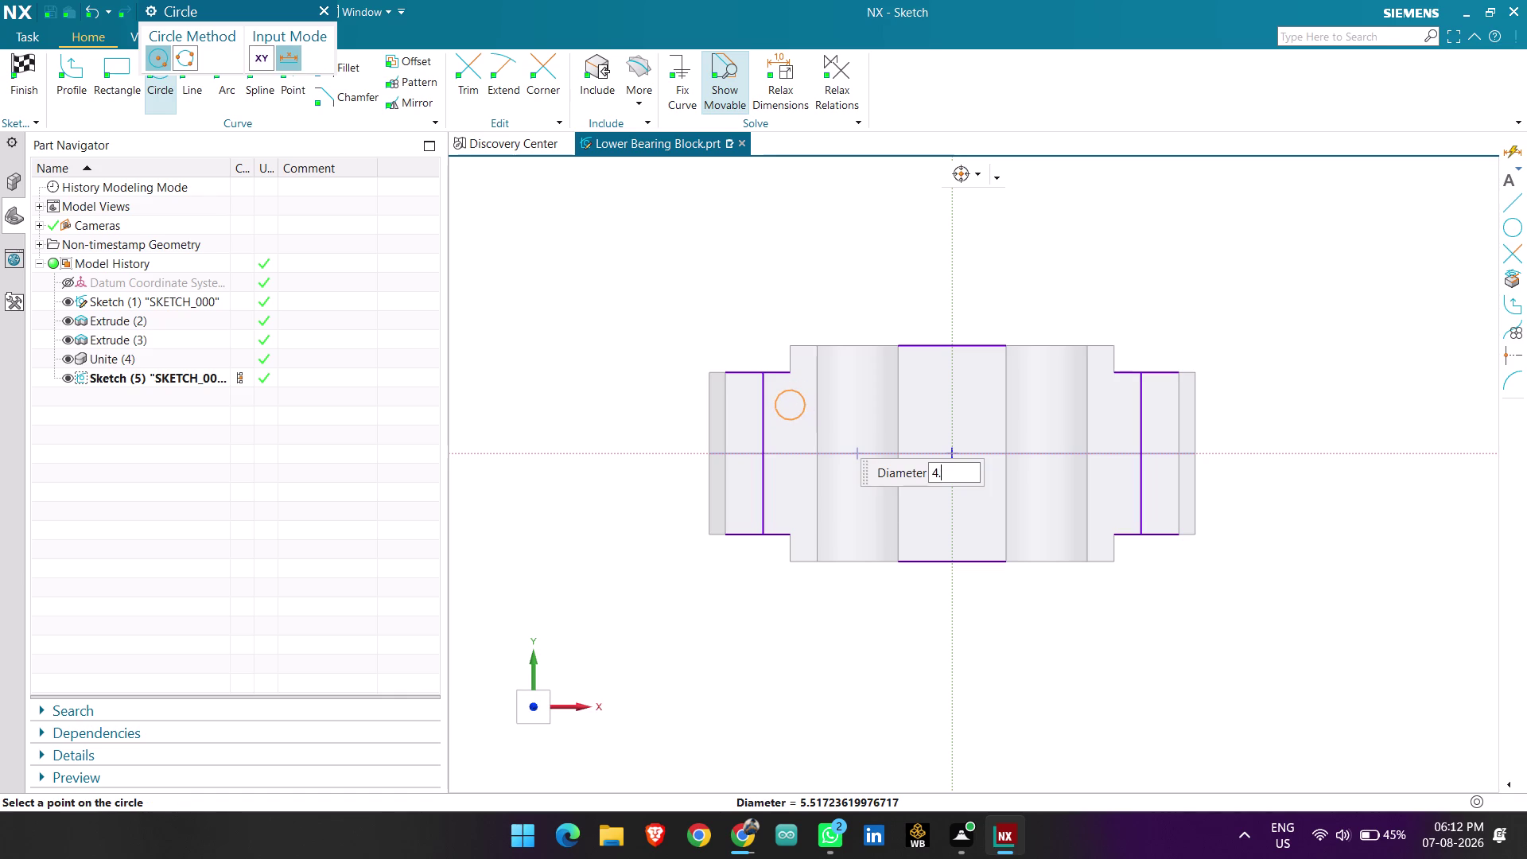
text(5)
key(0)
key(Return)
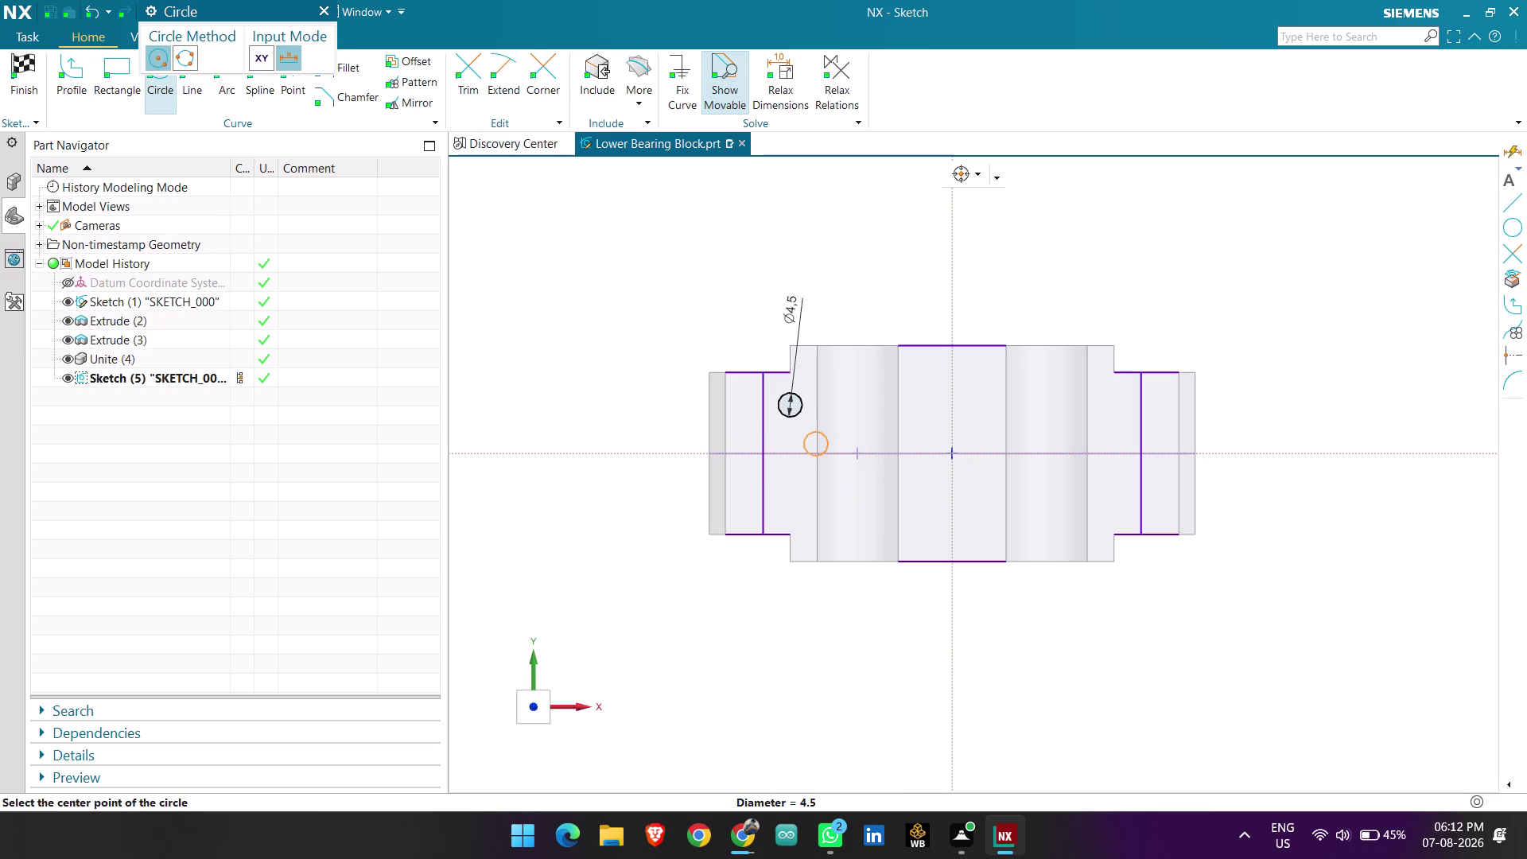
key(Escape)
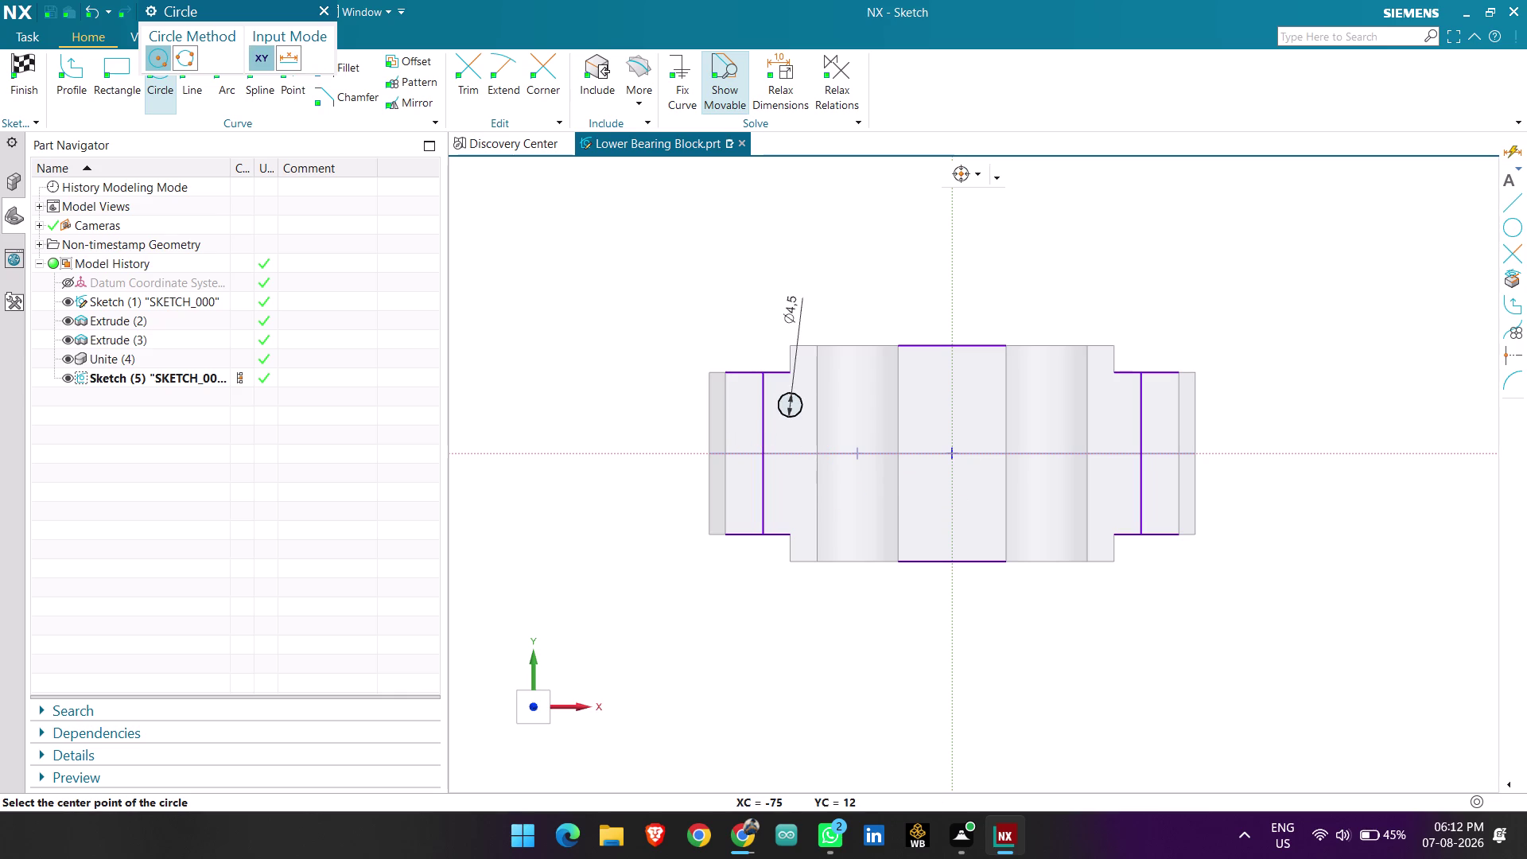
key(Escape)
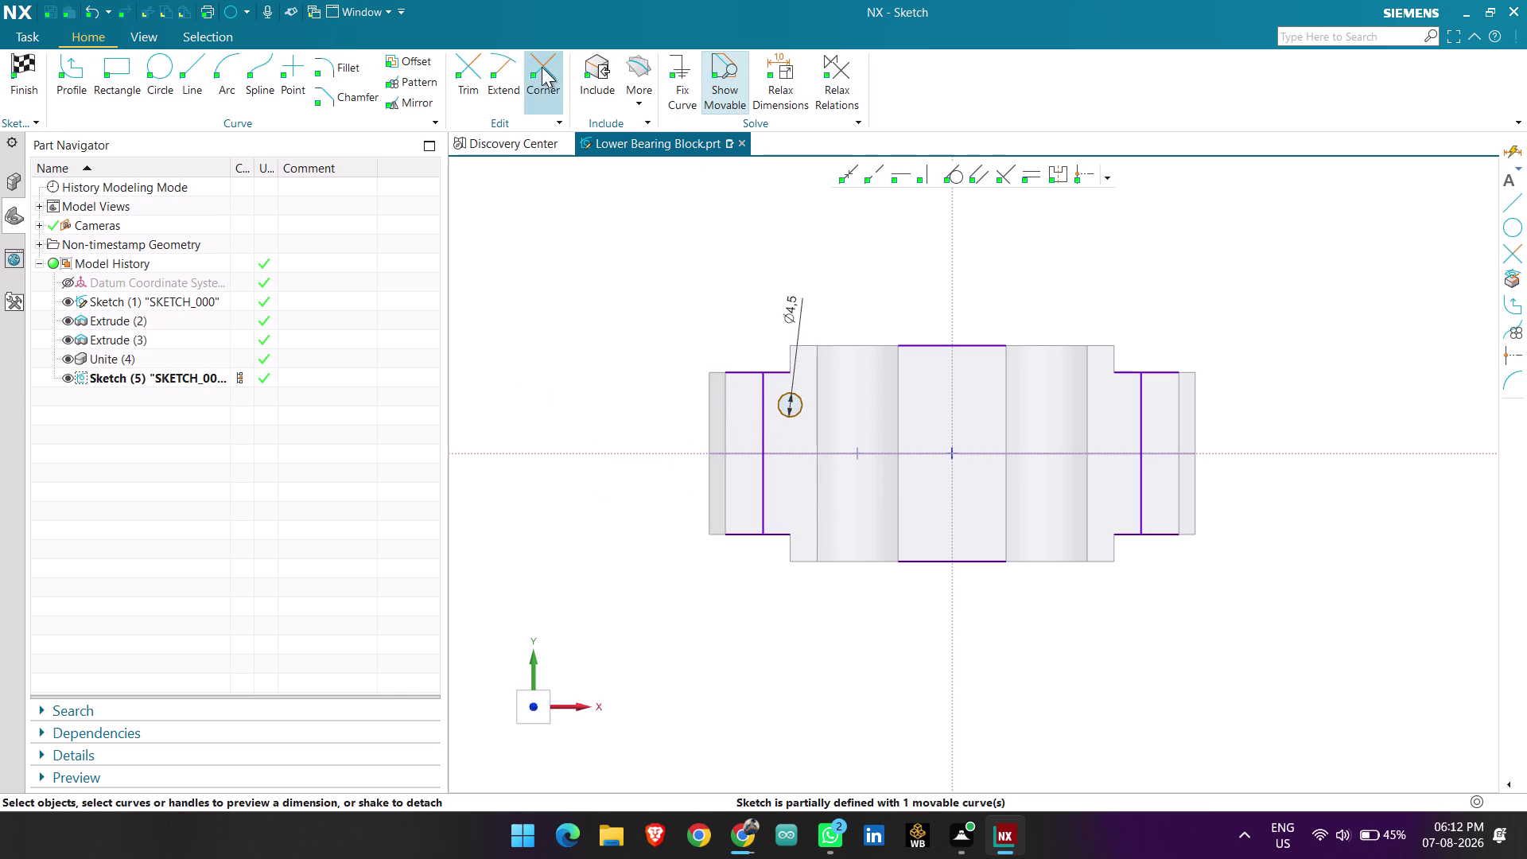
Project the horizontal centre line into the sketch.
click(636, 78)
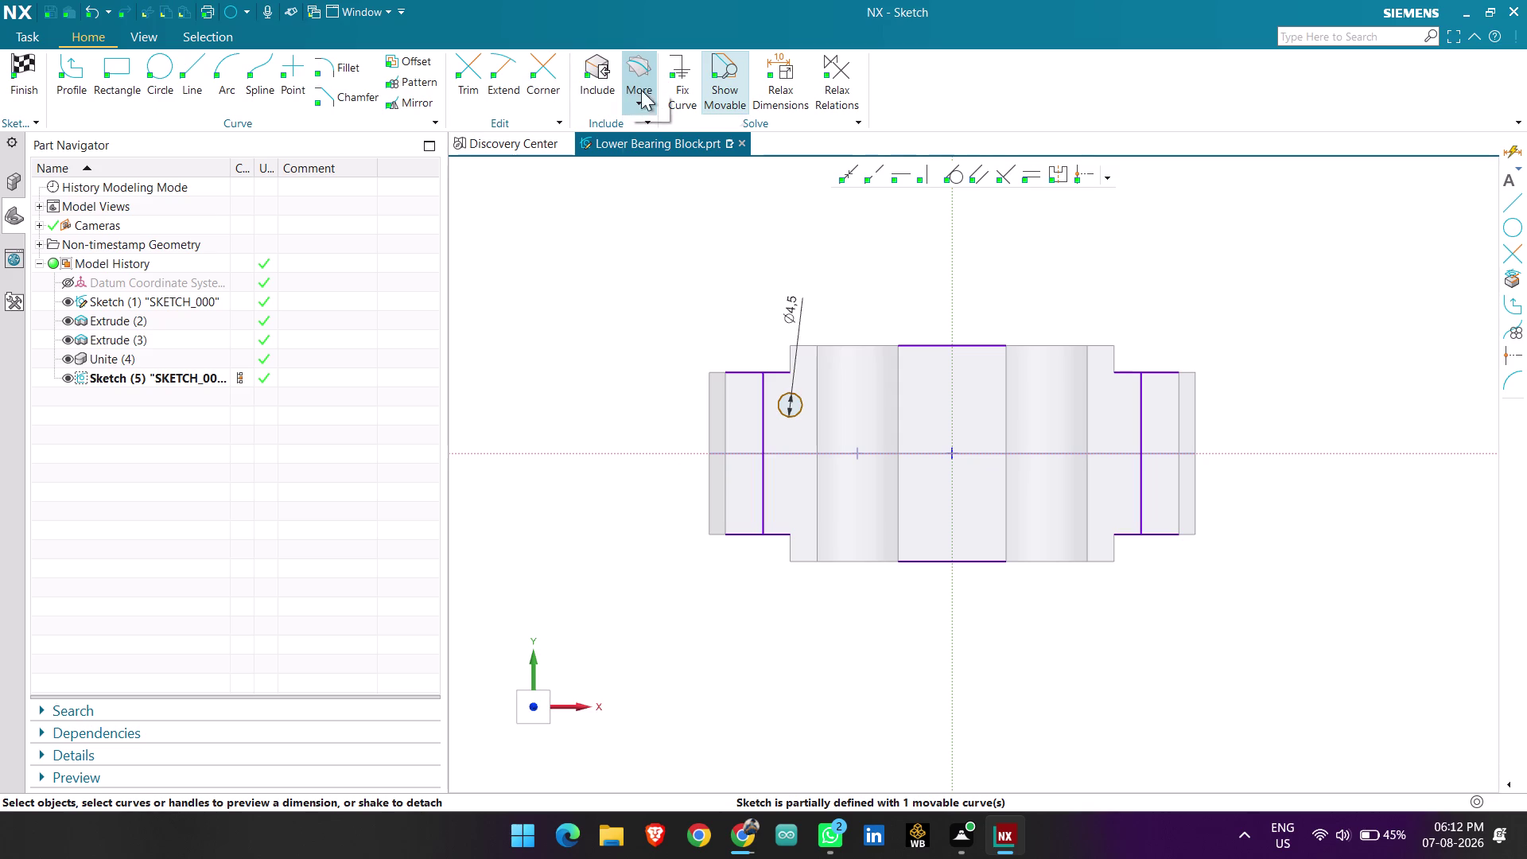
click(649, 149)
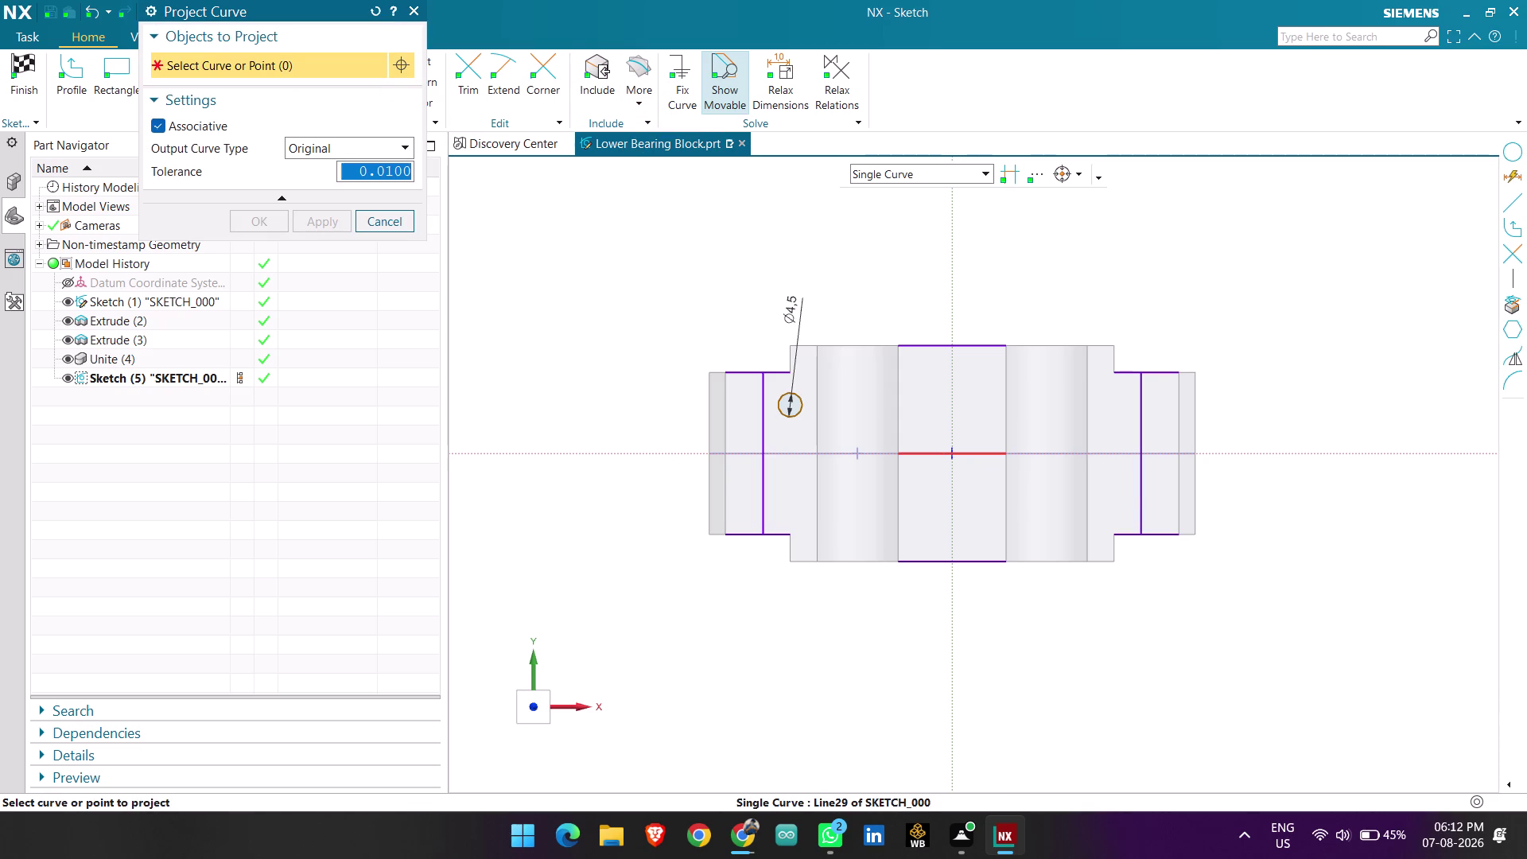
click(923, 456)
click(264, 228)
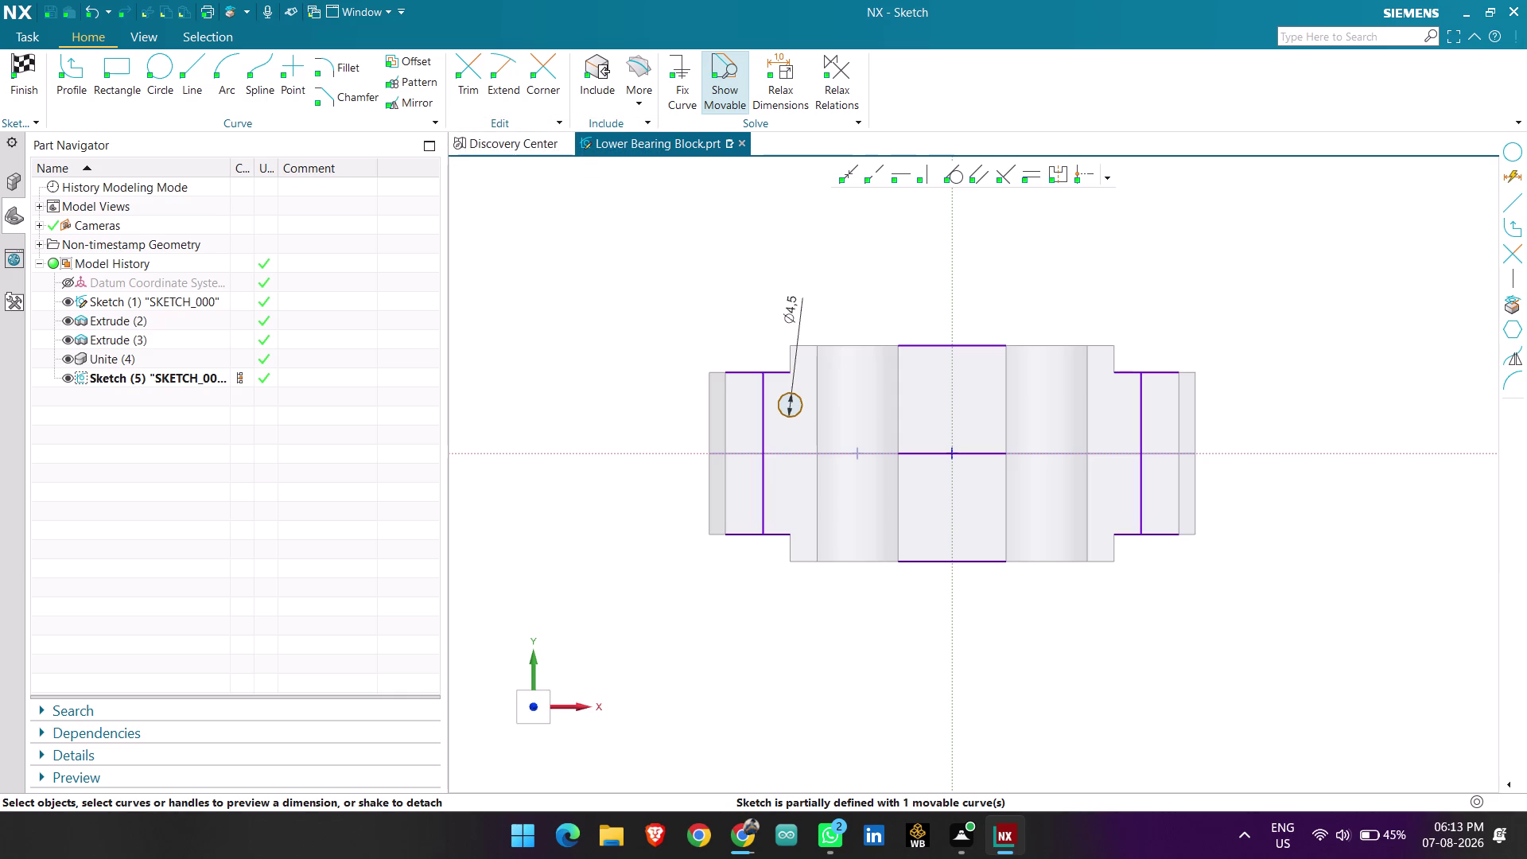
Mirror the Ø4.5 circle about the horizontal centre line.
click(410, 107)
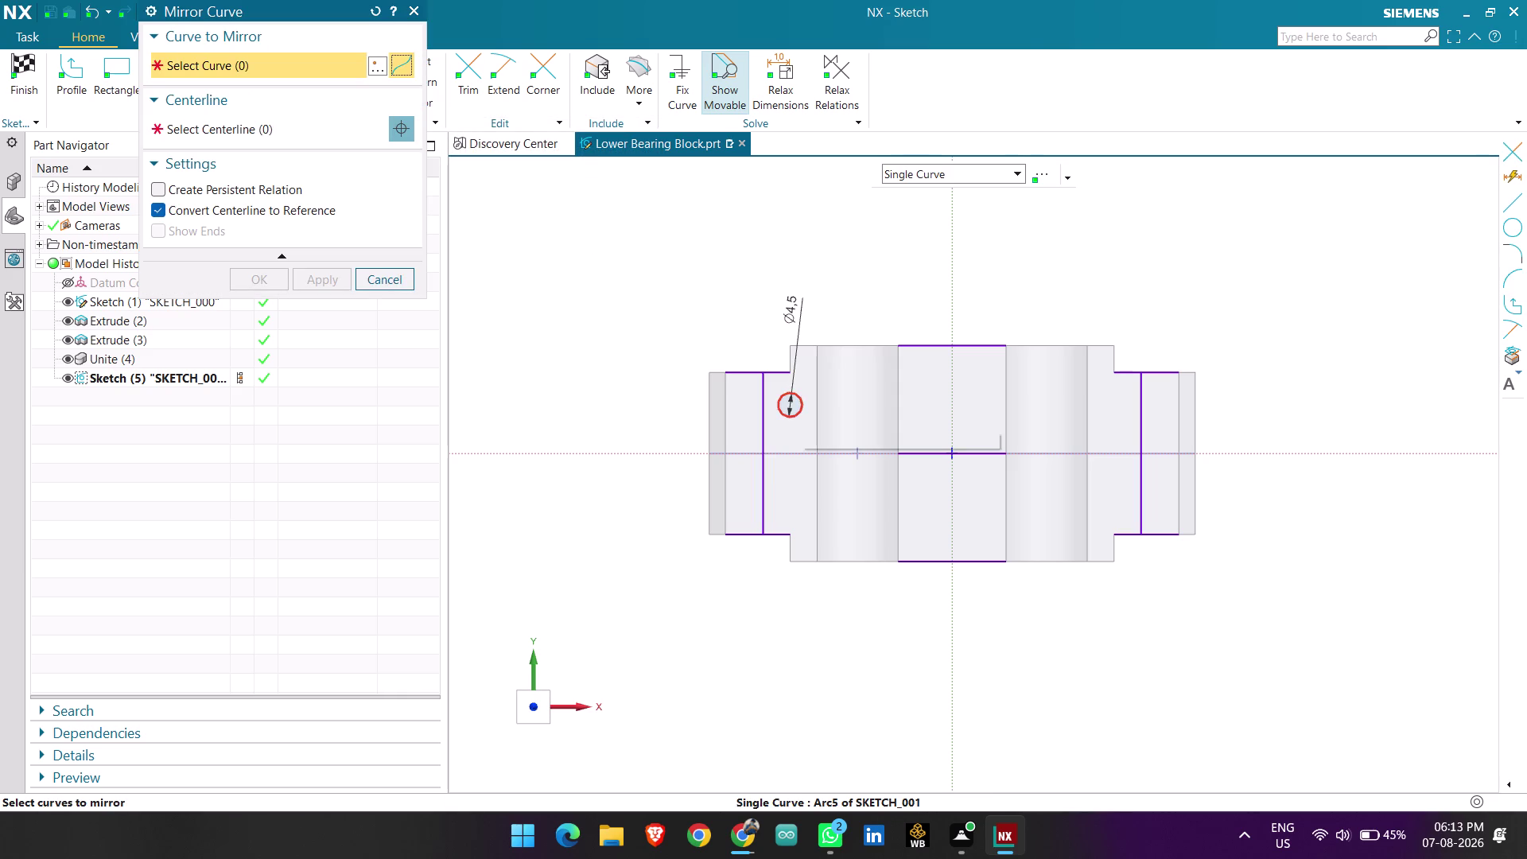
click(799, 409)
click(330, 144)
click(323, 136)
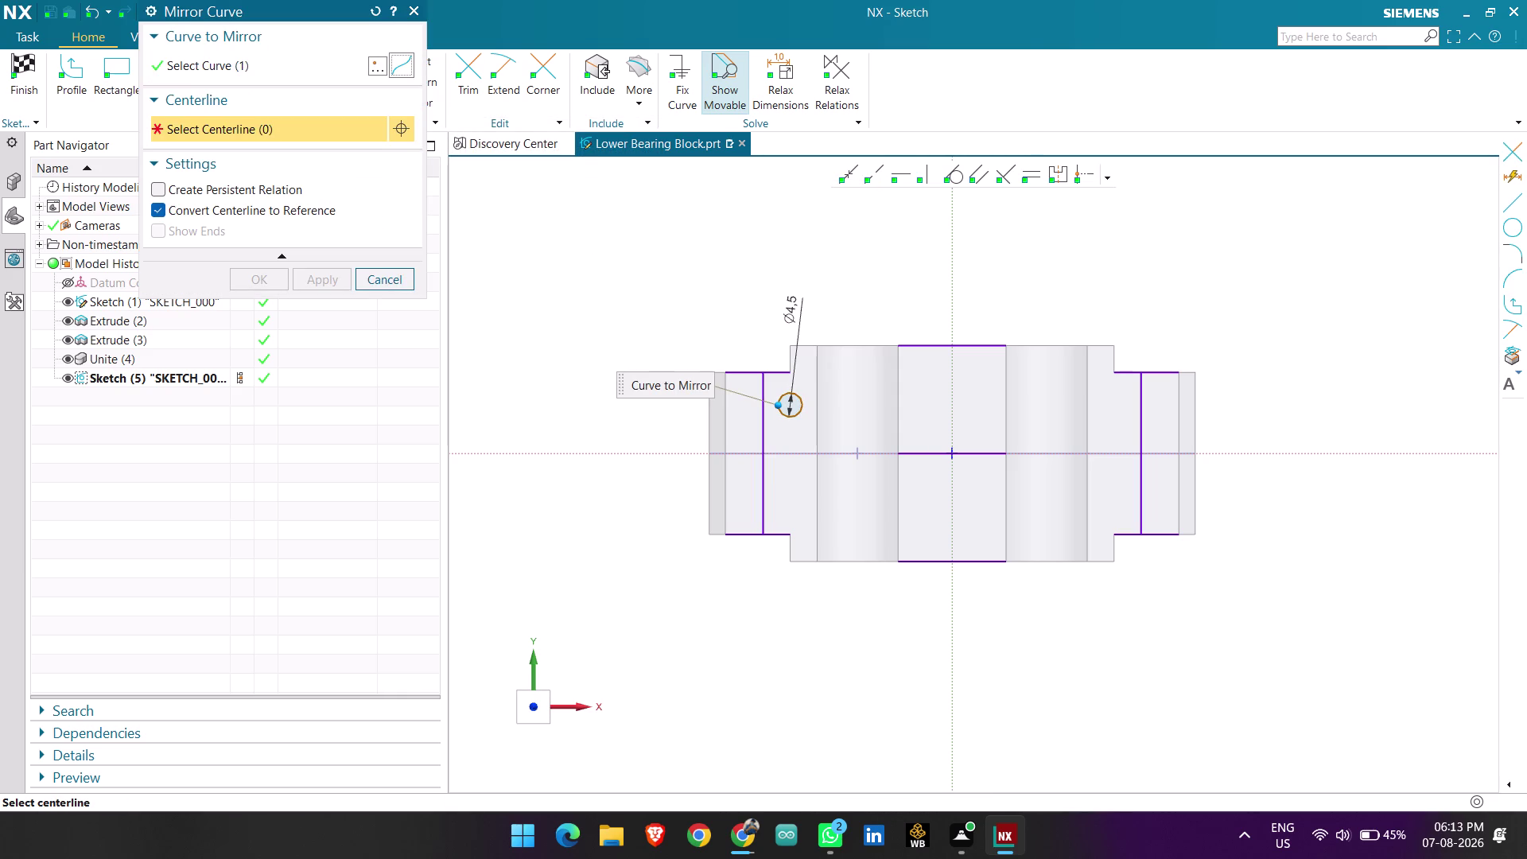
click(924, 454)
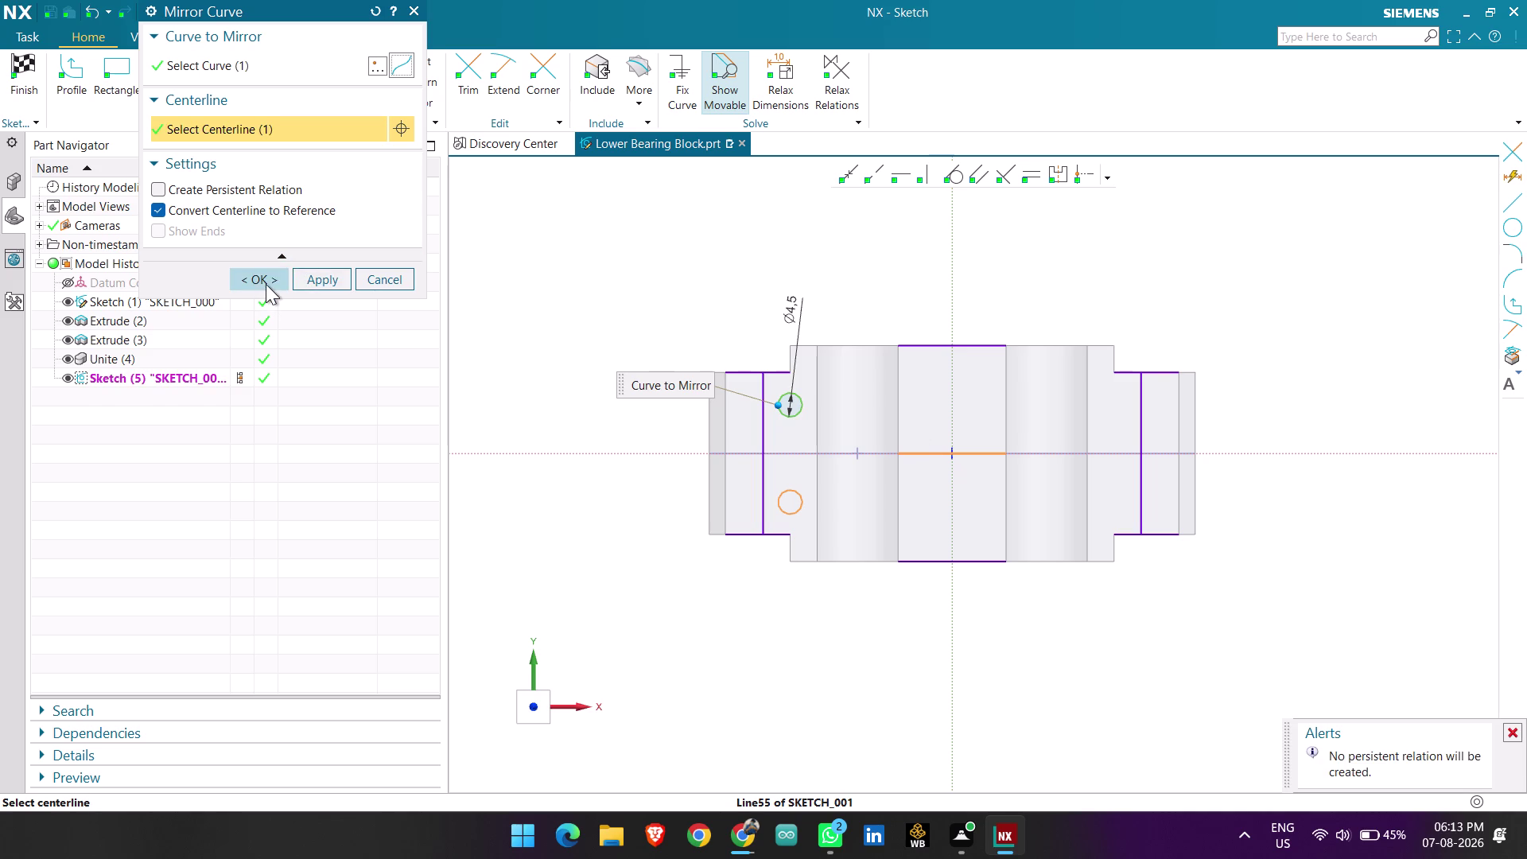
click(265, 284)
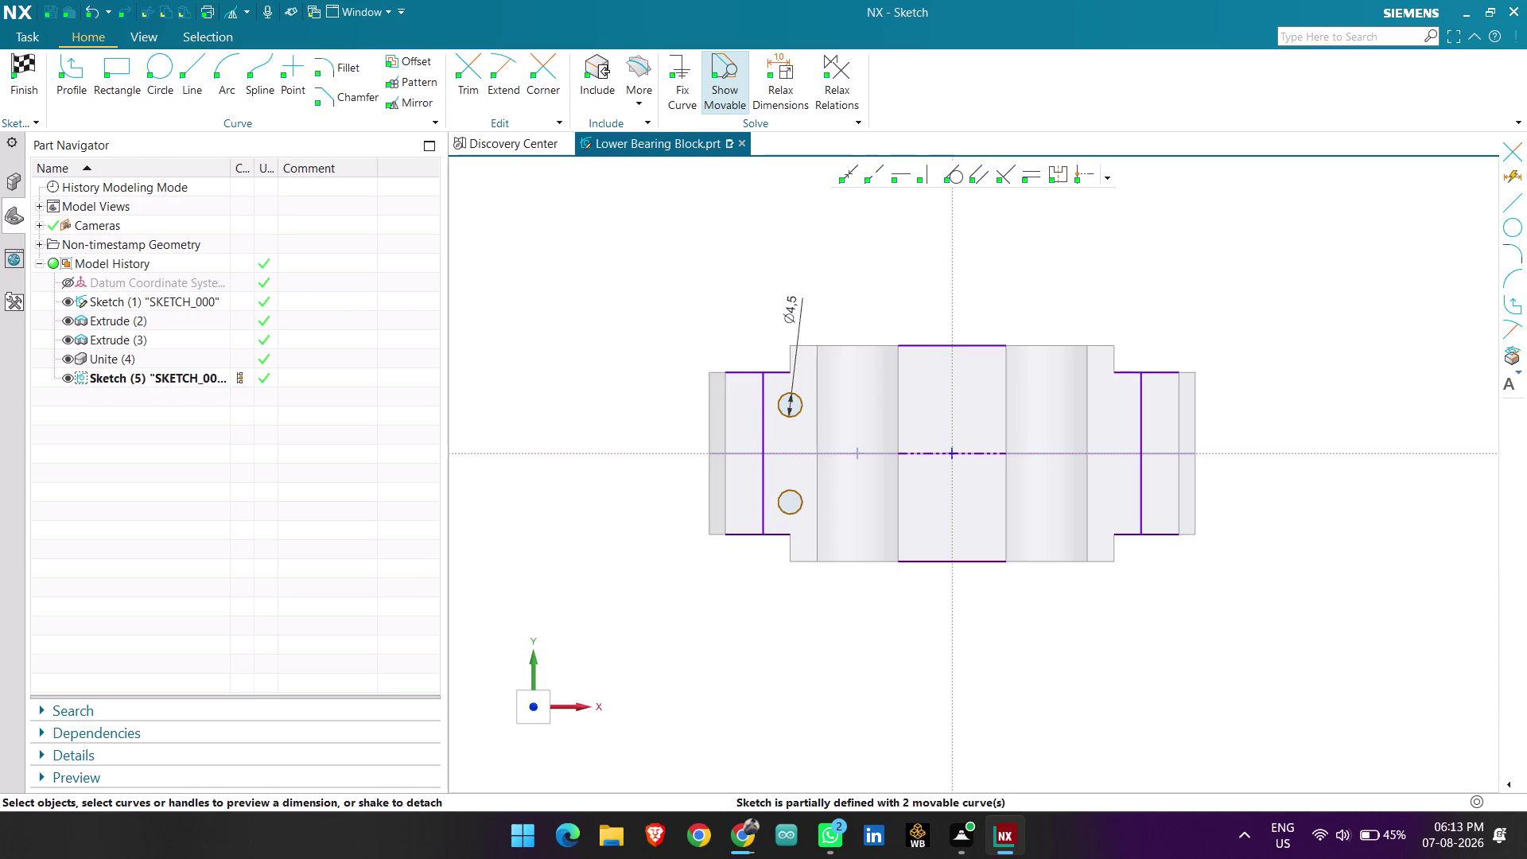
key(d)
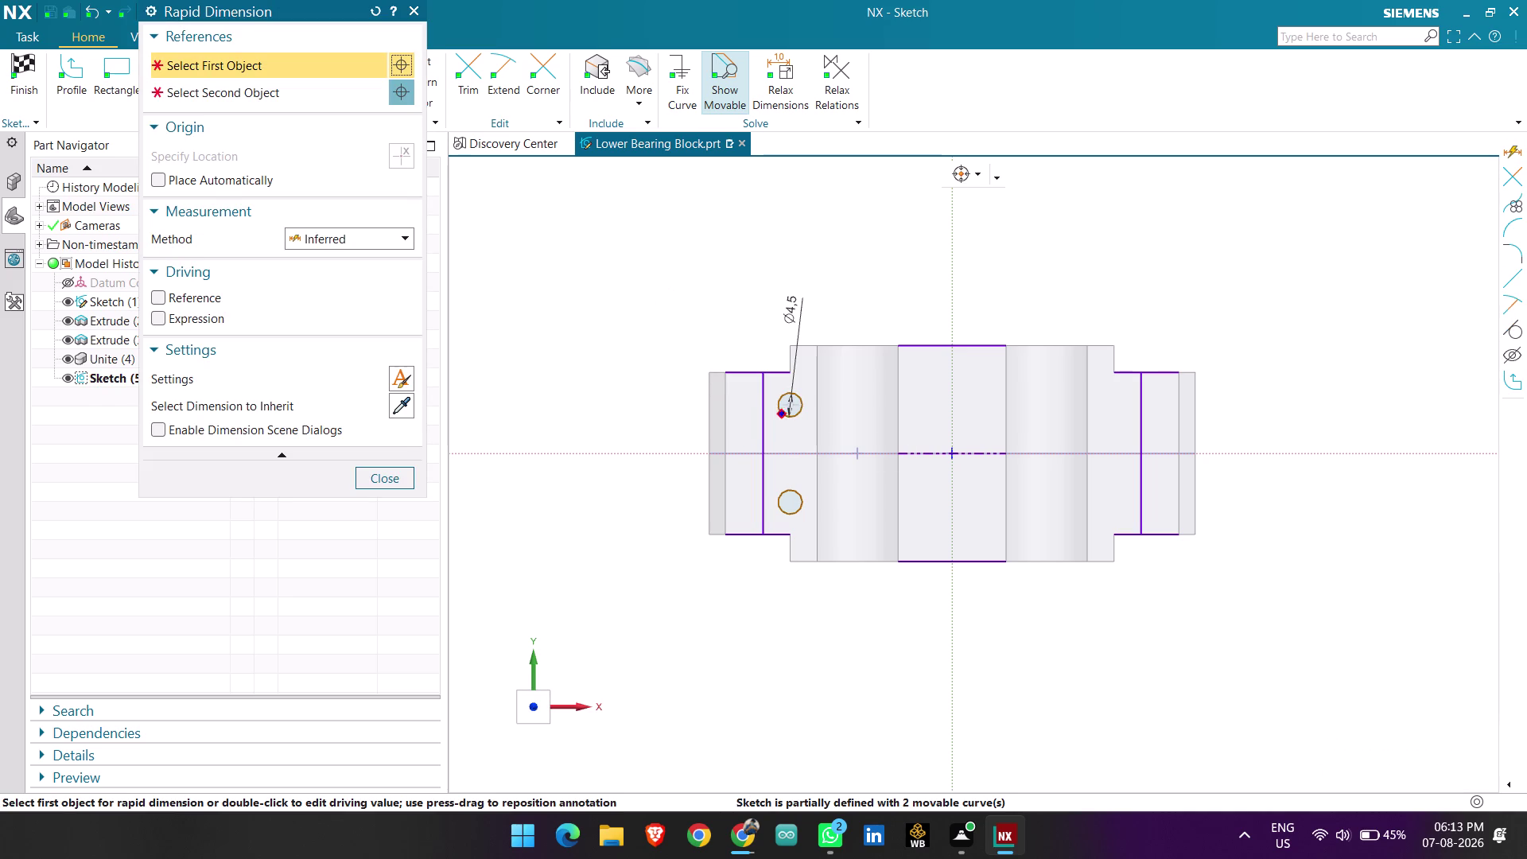
click(791, 406)
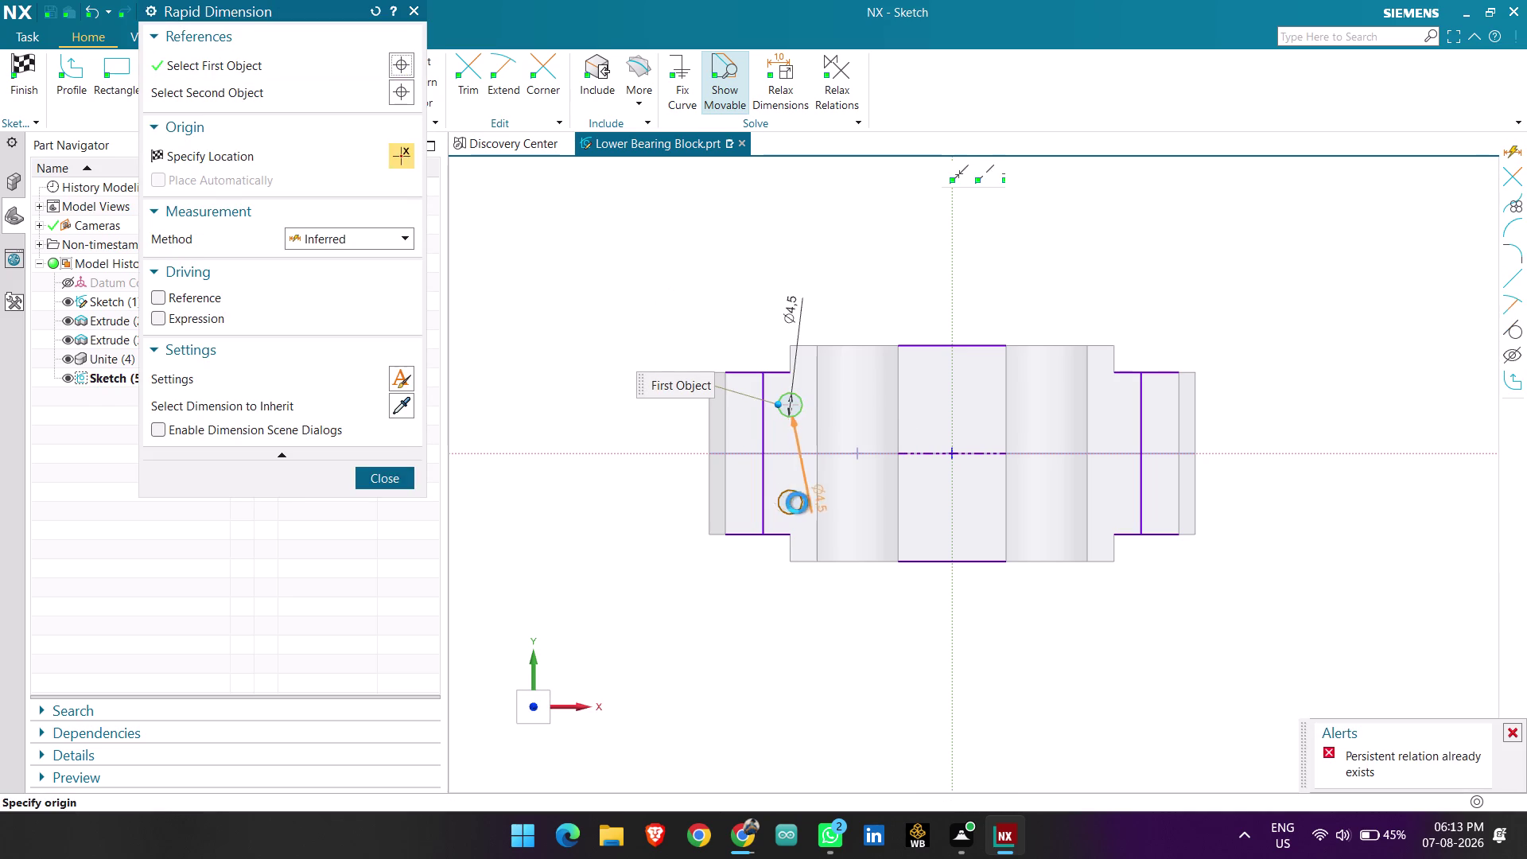
click(790, 503)
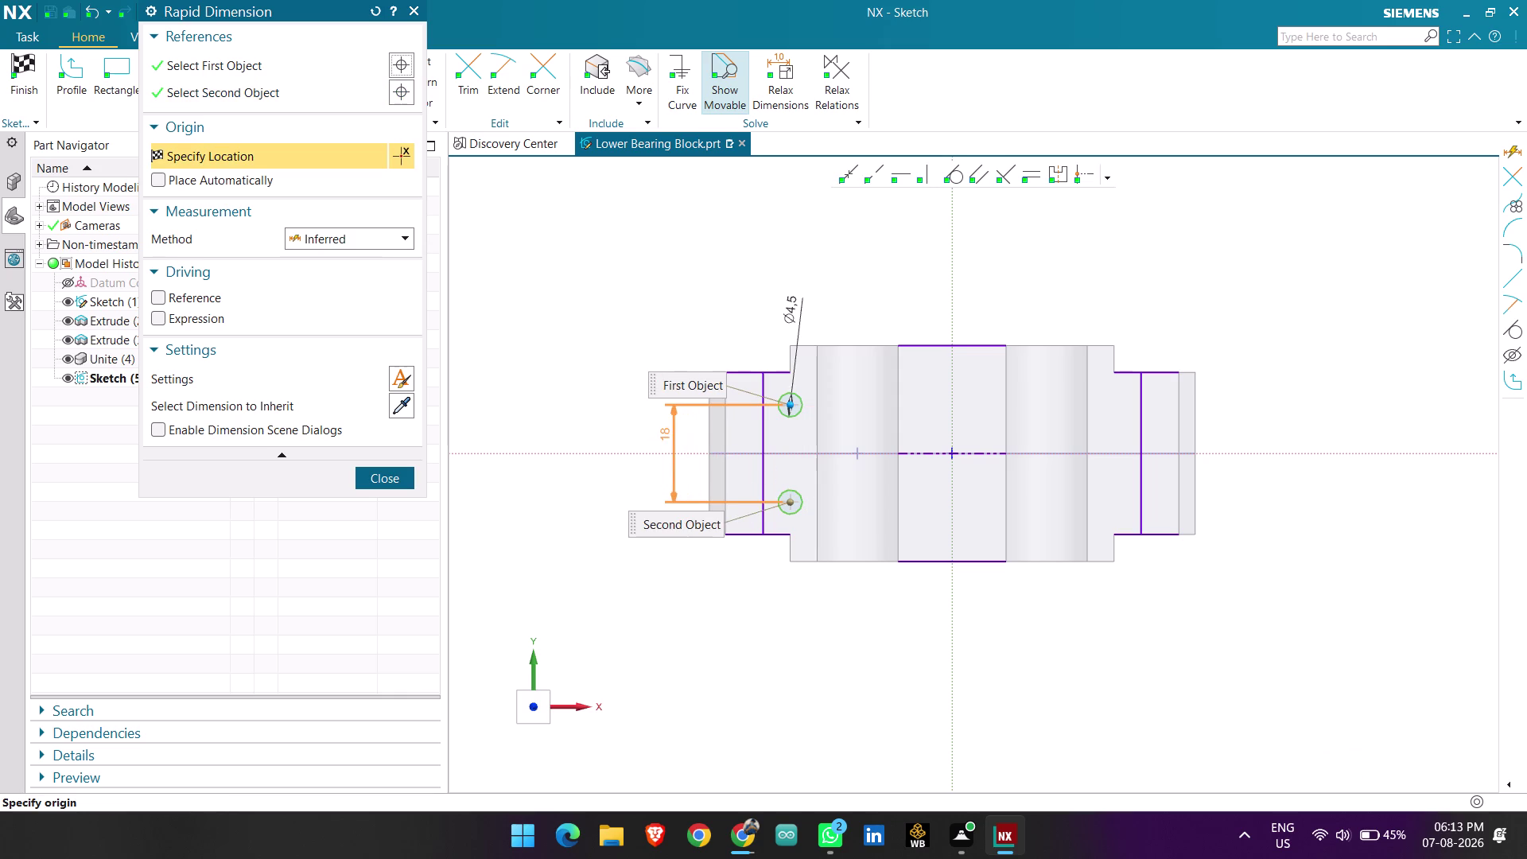
click(652, 446)
click(383, 483)
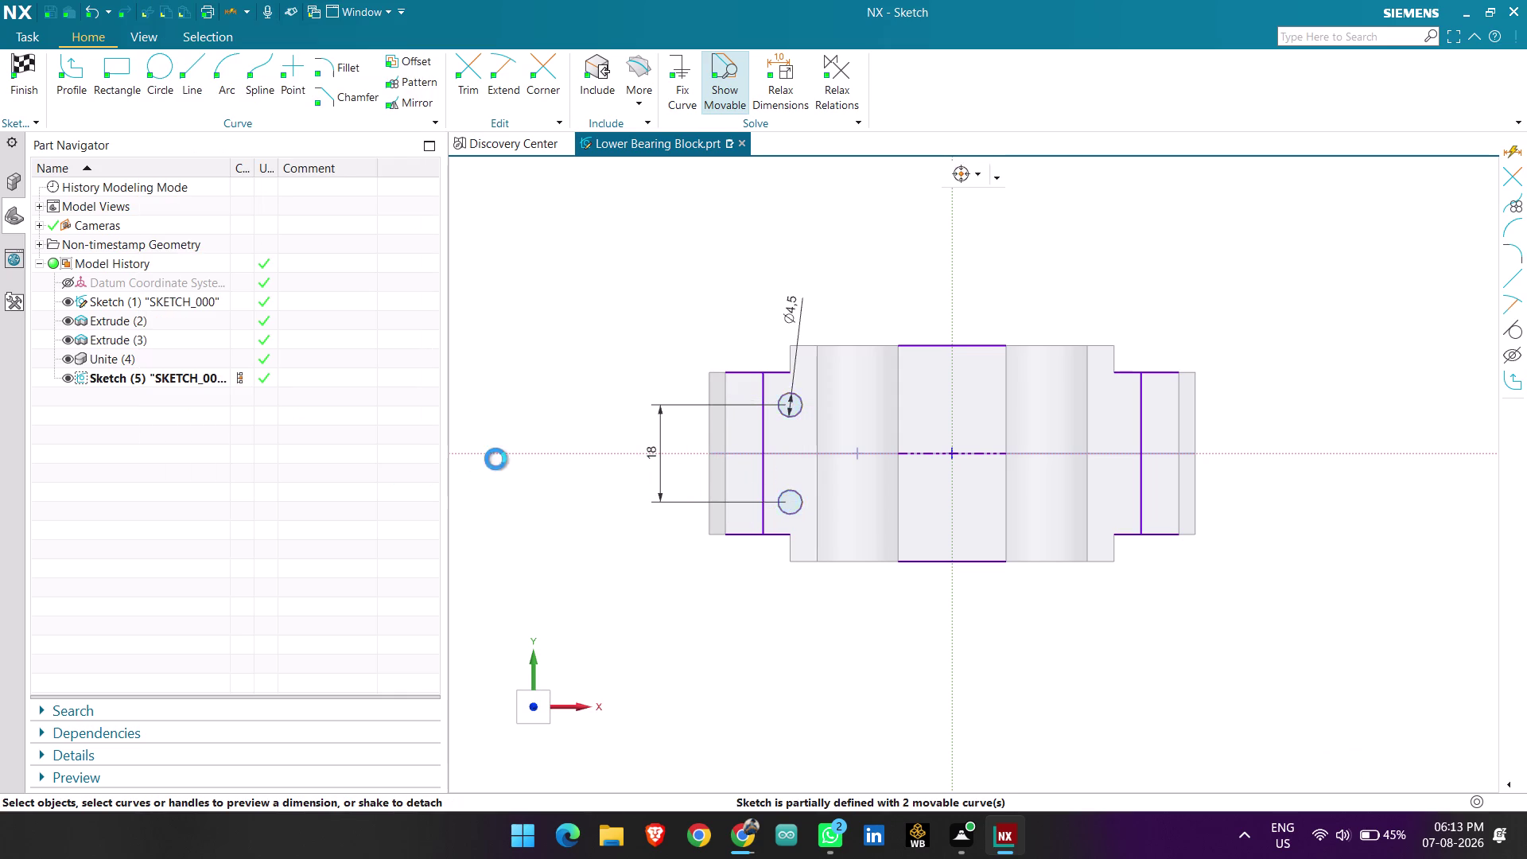
double_click(647, 455)
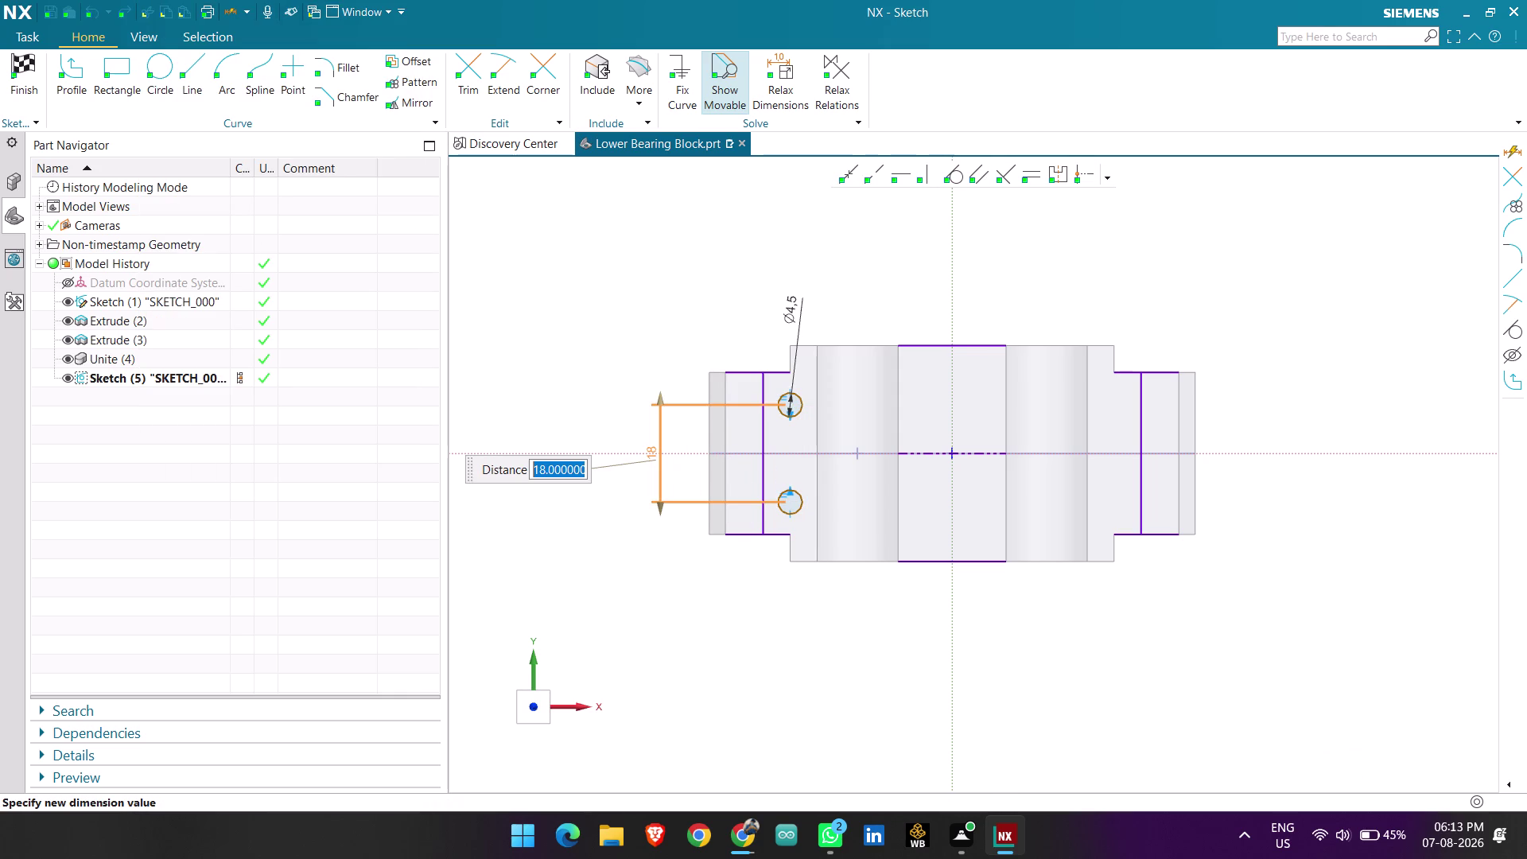
key(1)
key(5)
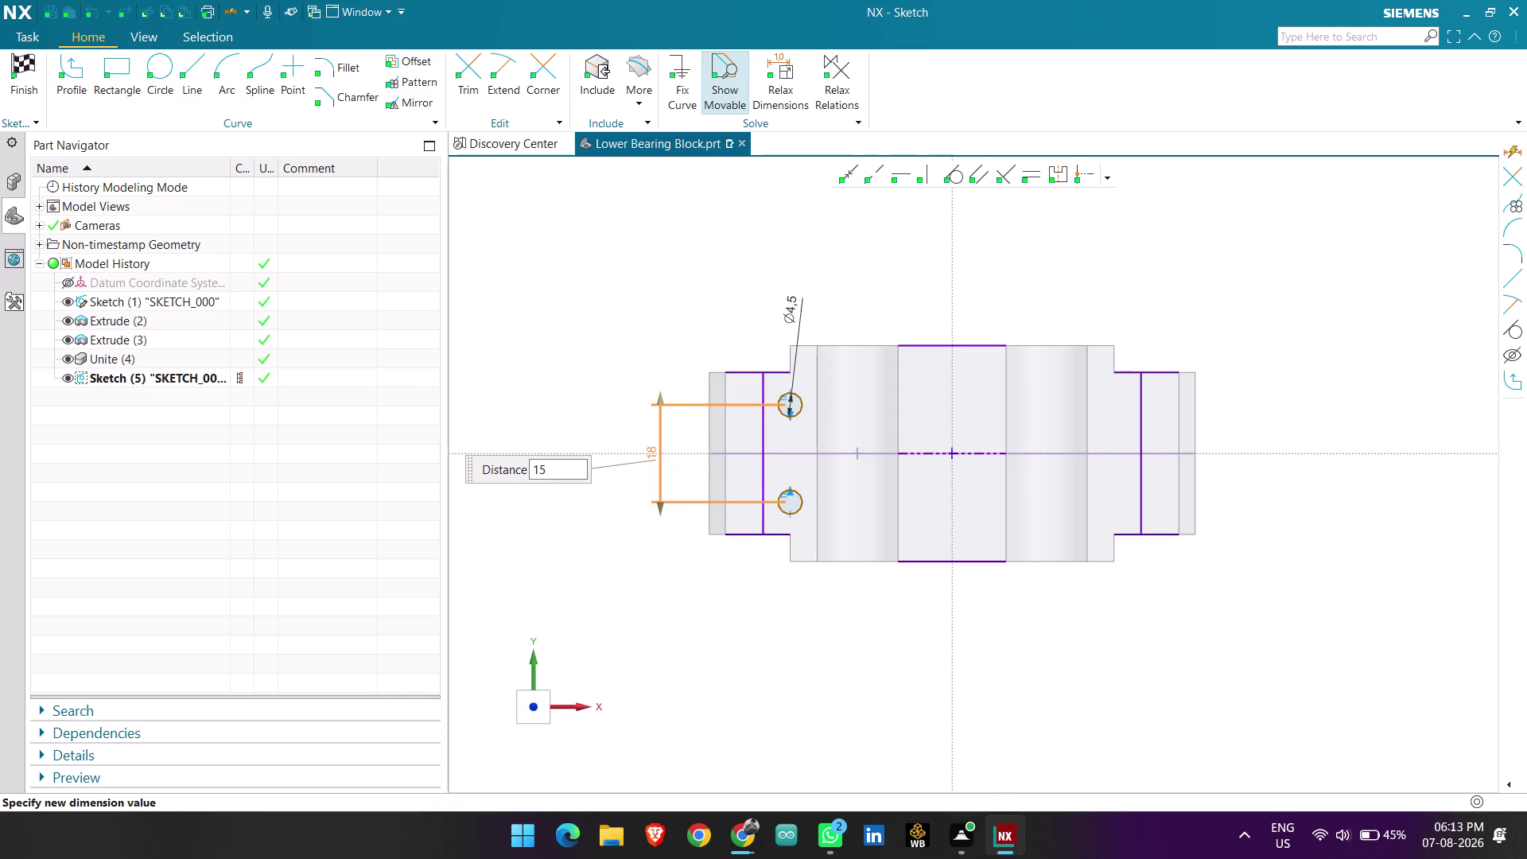
key(Return)
middle_click(631, 397)
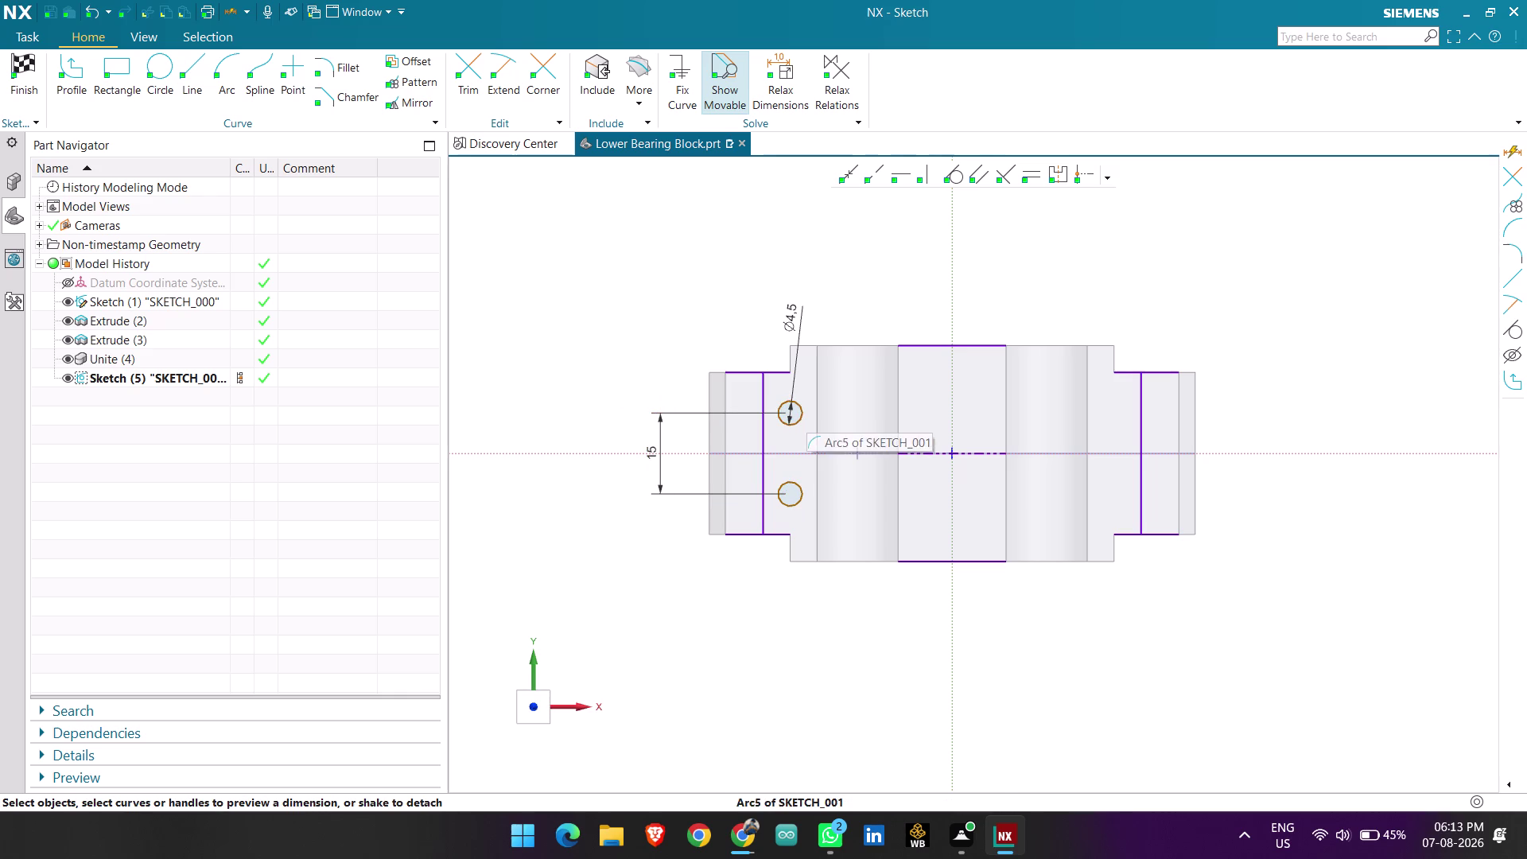
click(415, 106)
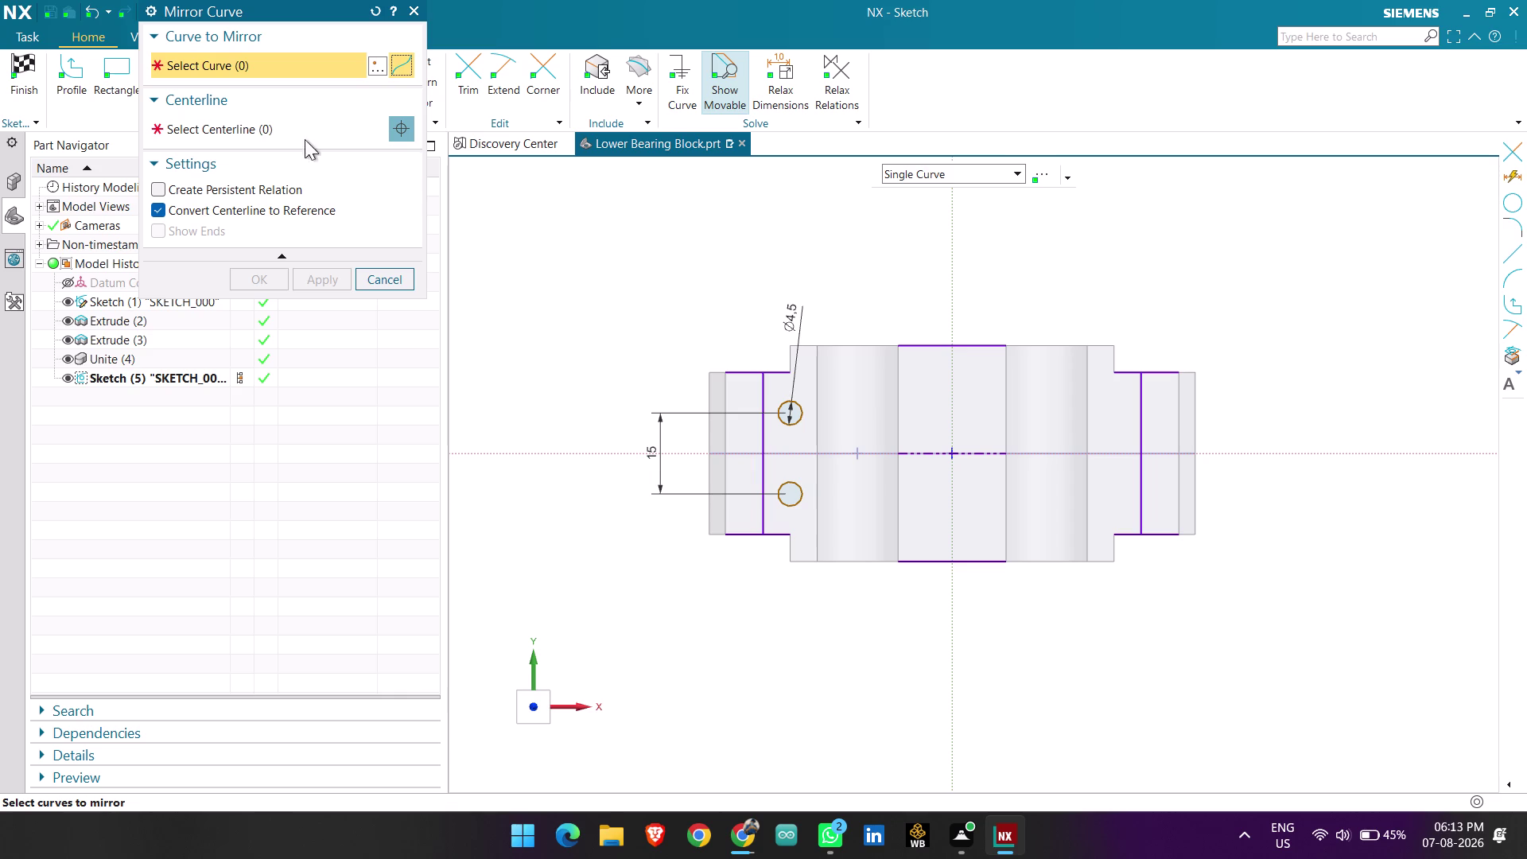
scroll(up, 3)
click(769, 394)
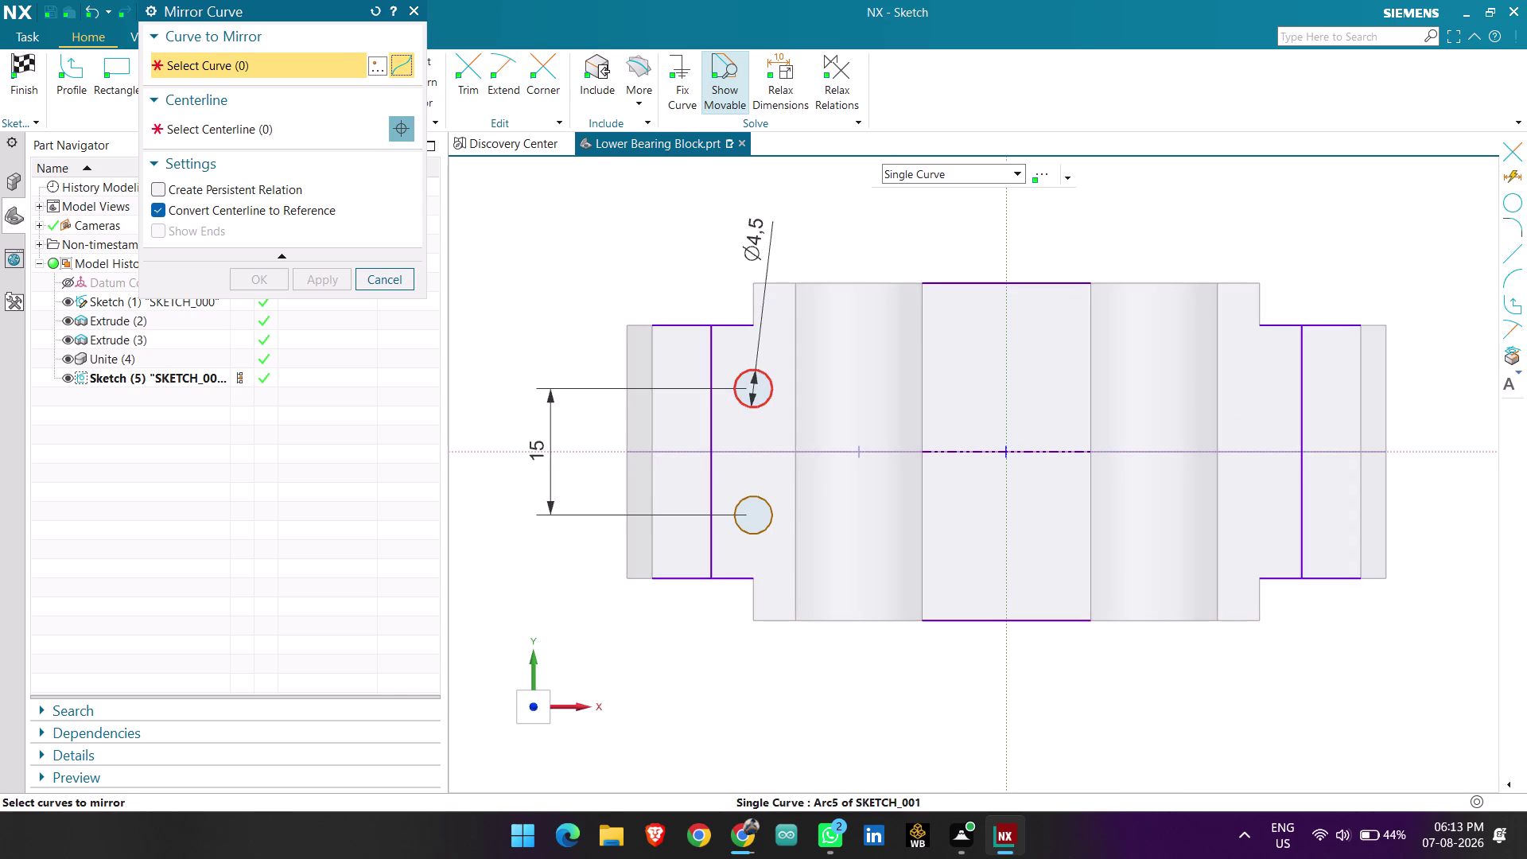
click(778, 508)
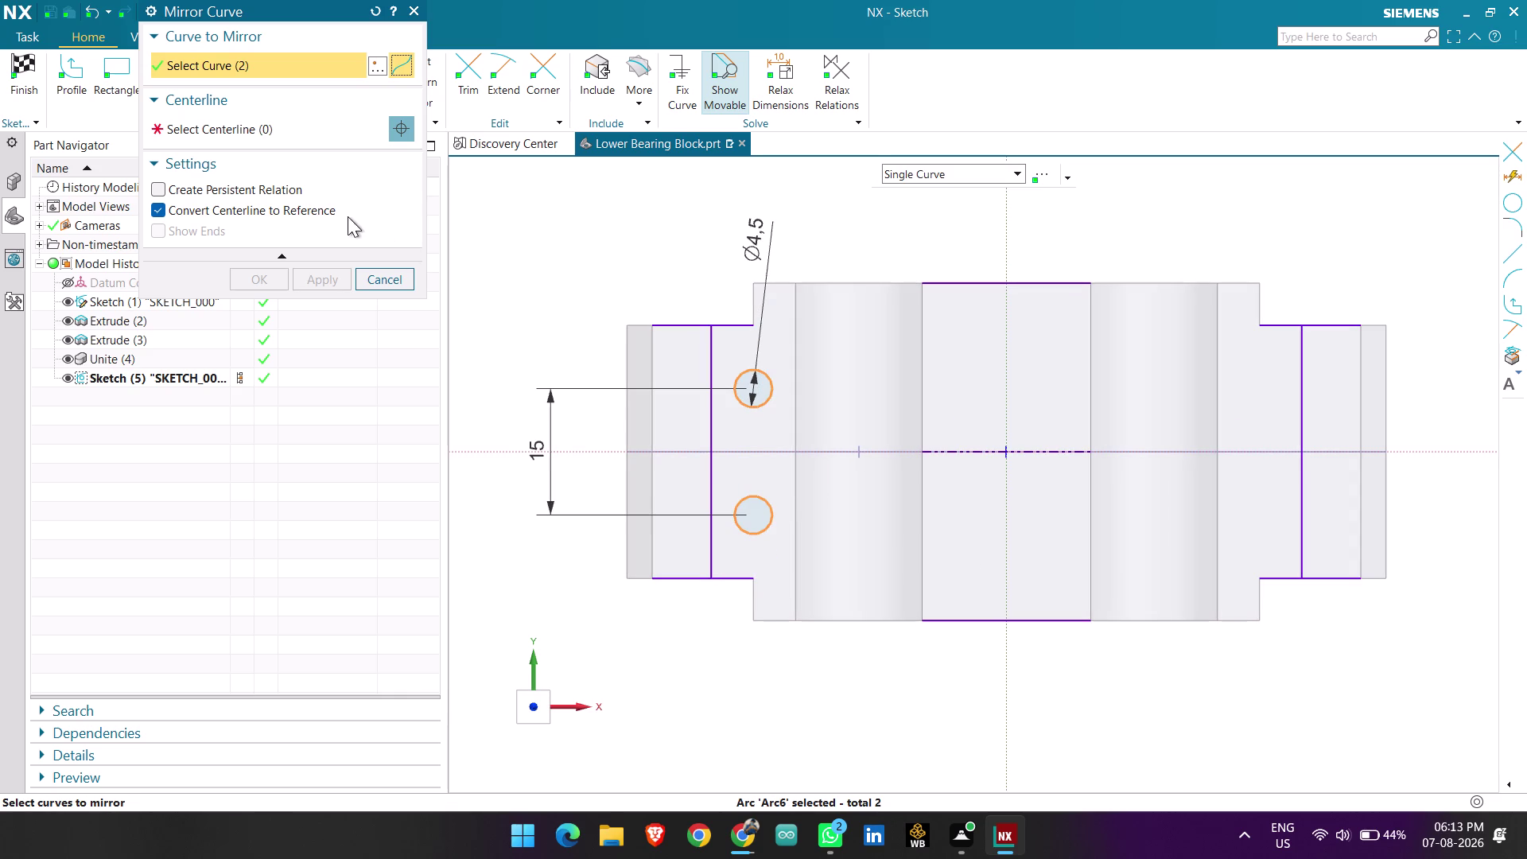
click(327, 125)
click(1012, 231)
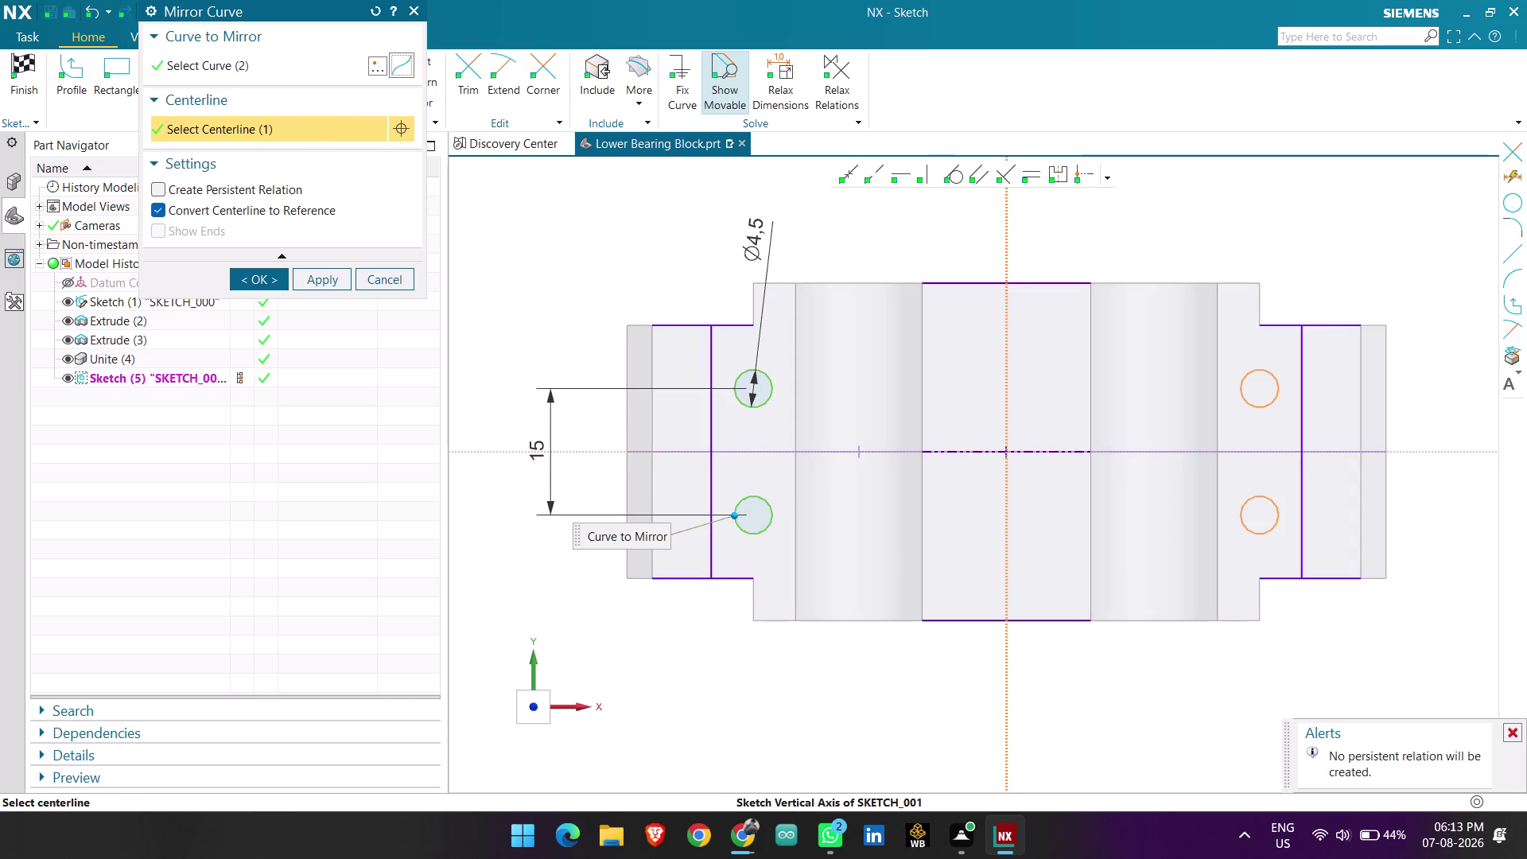
click(248, 273)
scroll(down, 3)
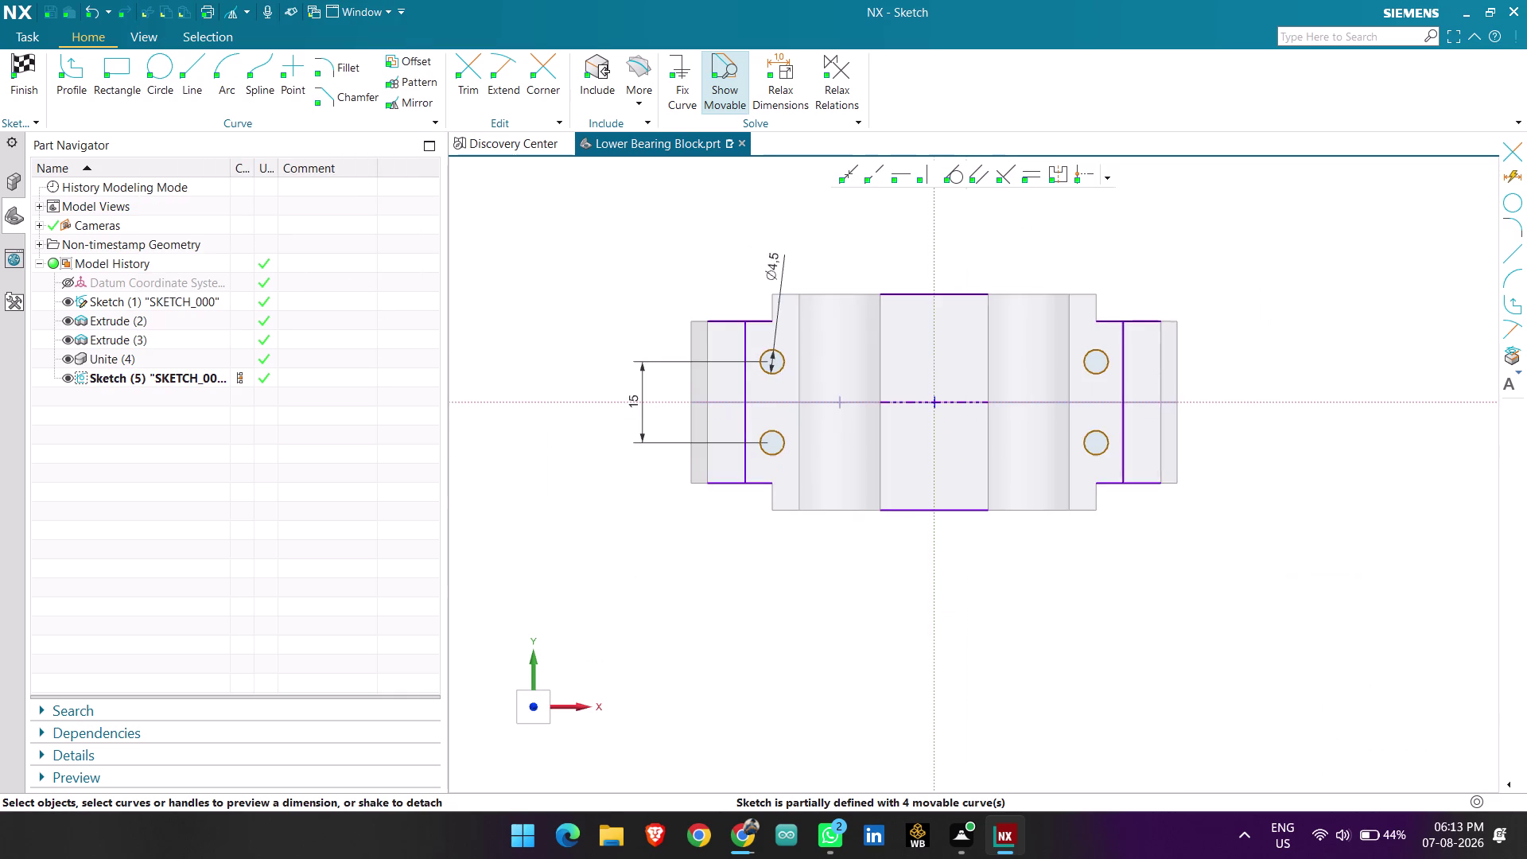
scroll(down, 3)
scroll(up, 3)
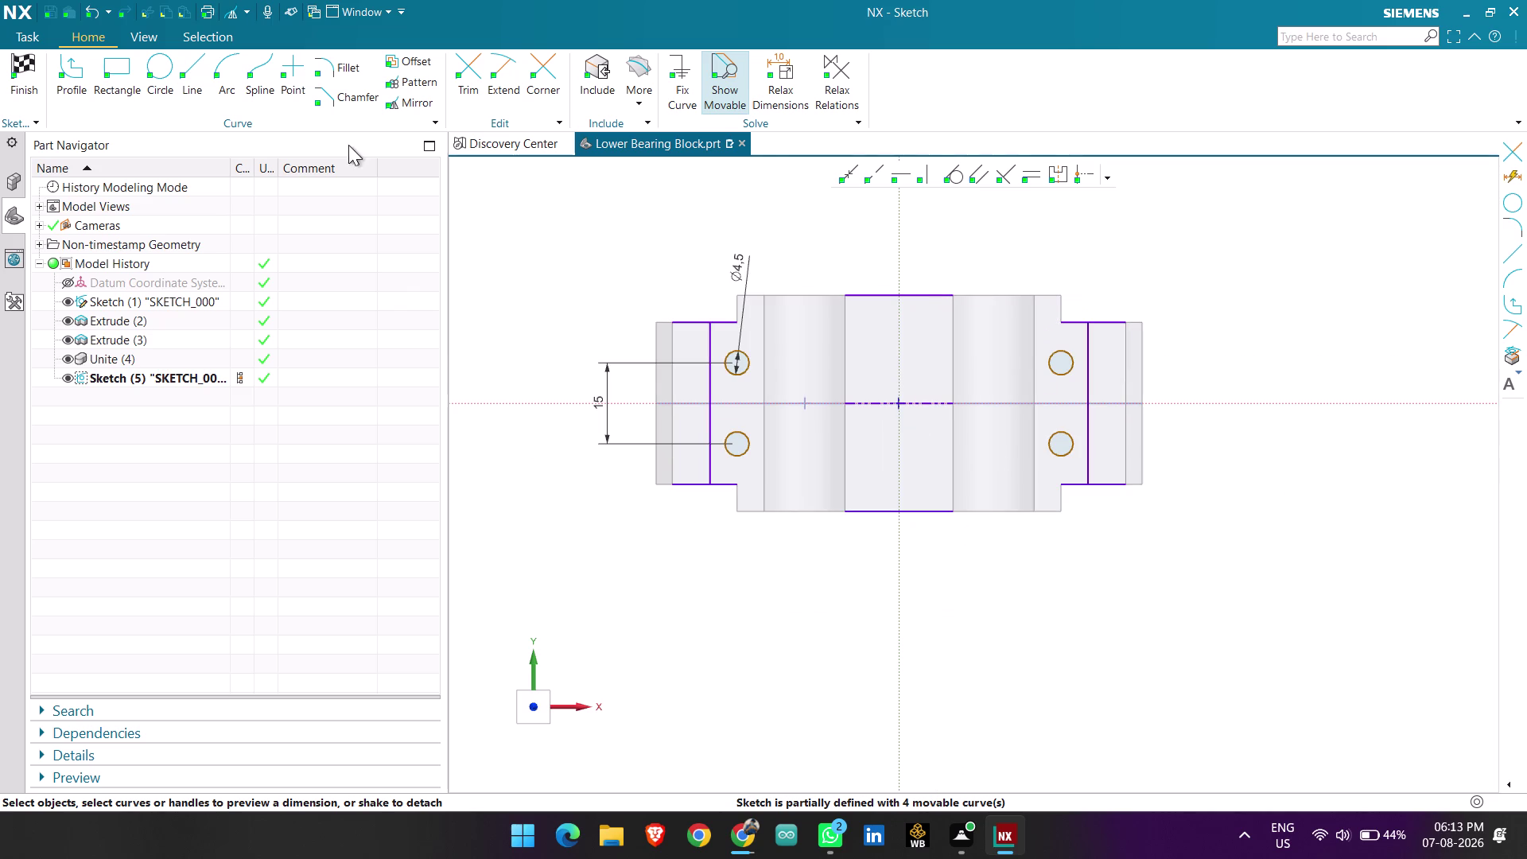
click(166, 72)
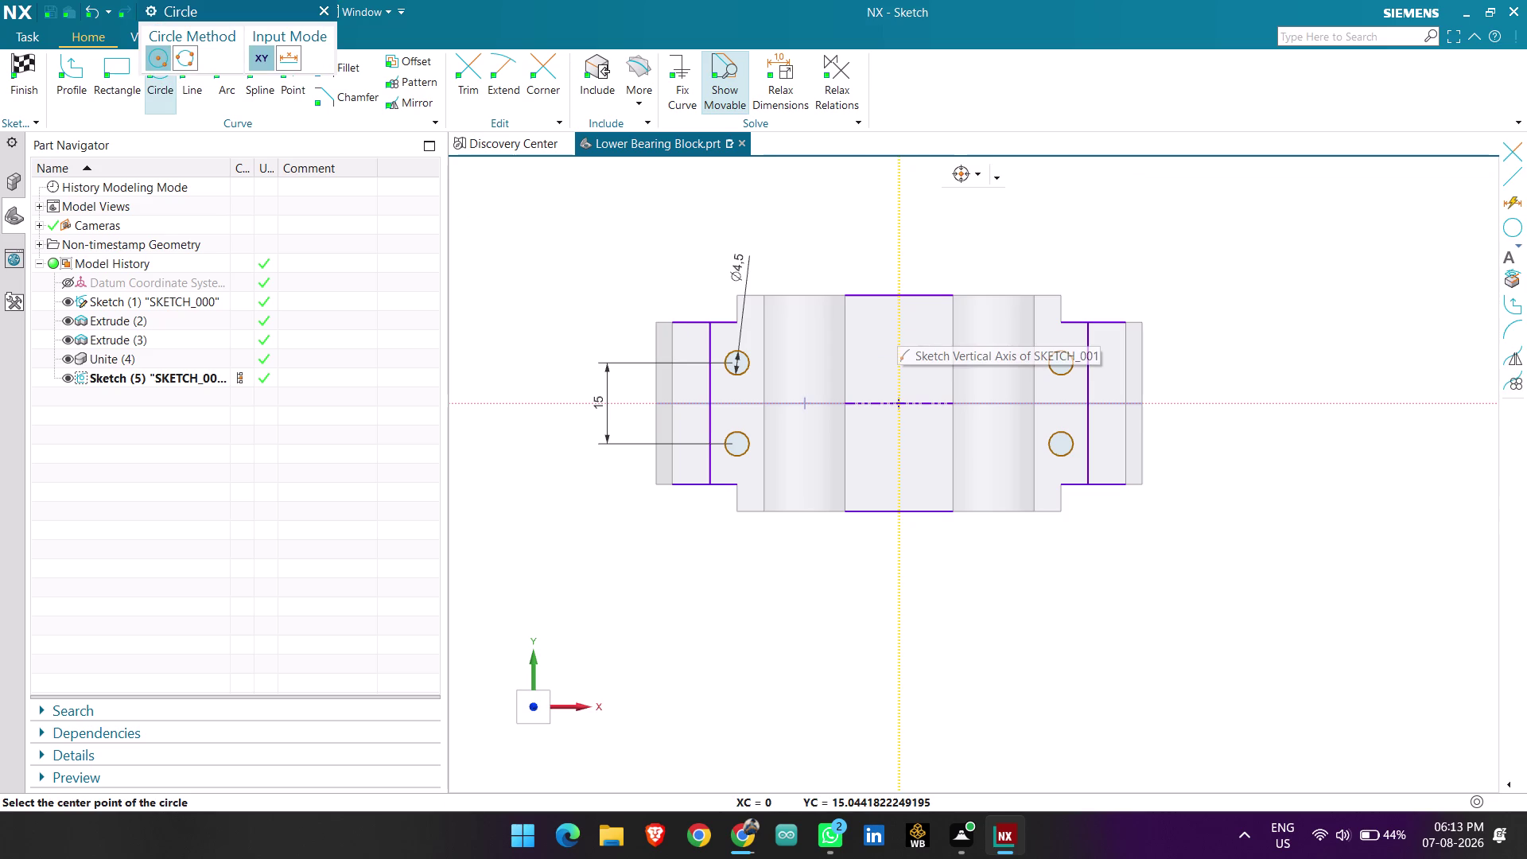
Draw a circle centred on the block's vertical centreline above the horizontal axis.
click(896, 321)
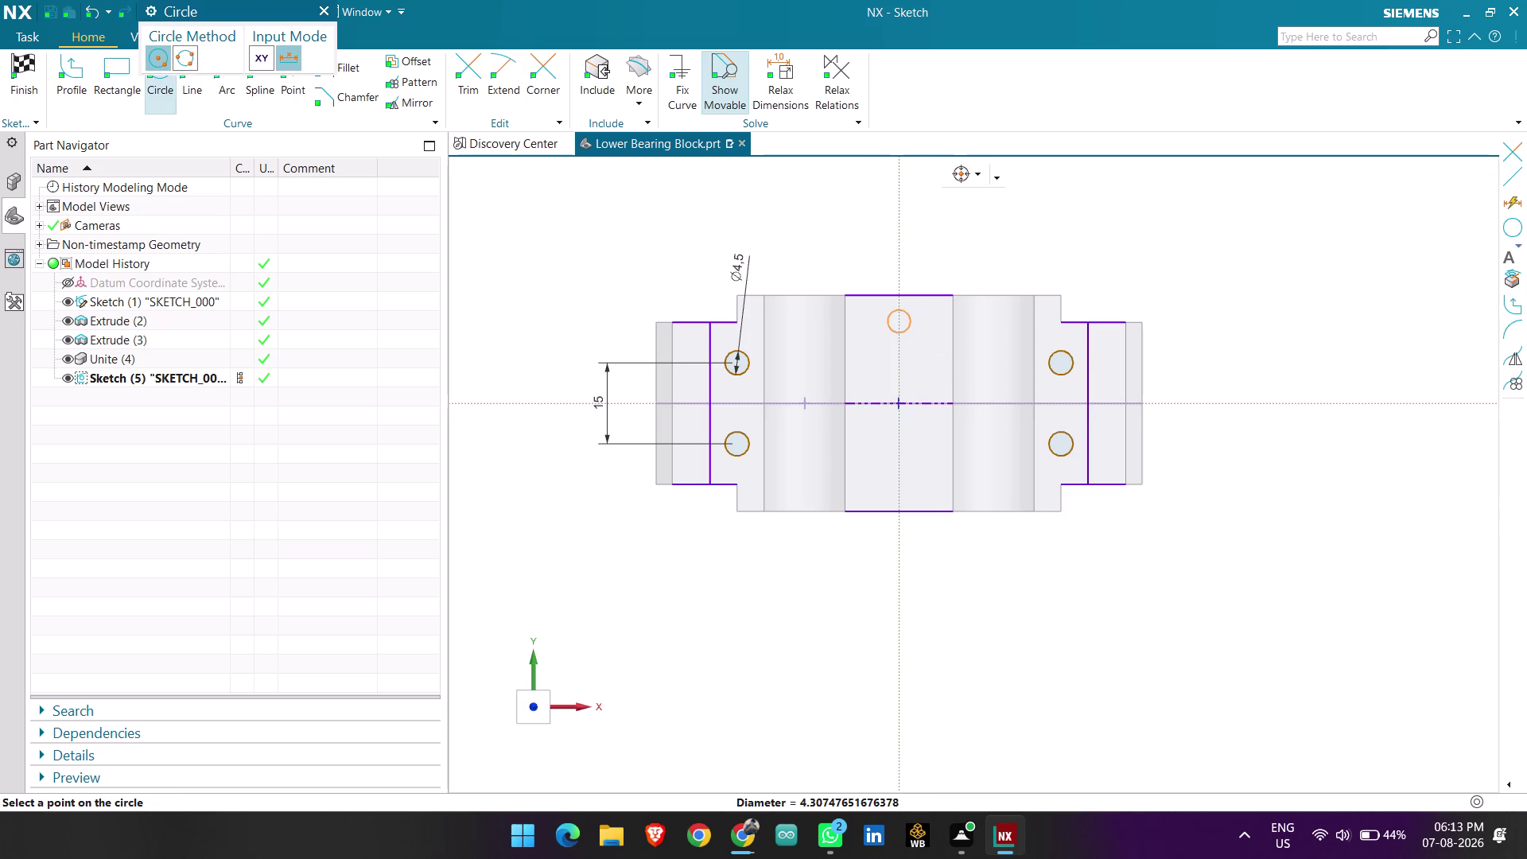
click(911, 322)
key(Escape)
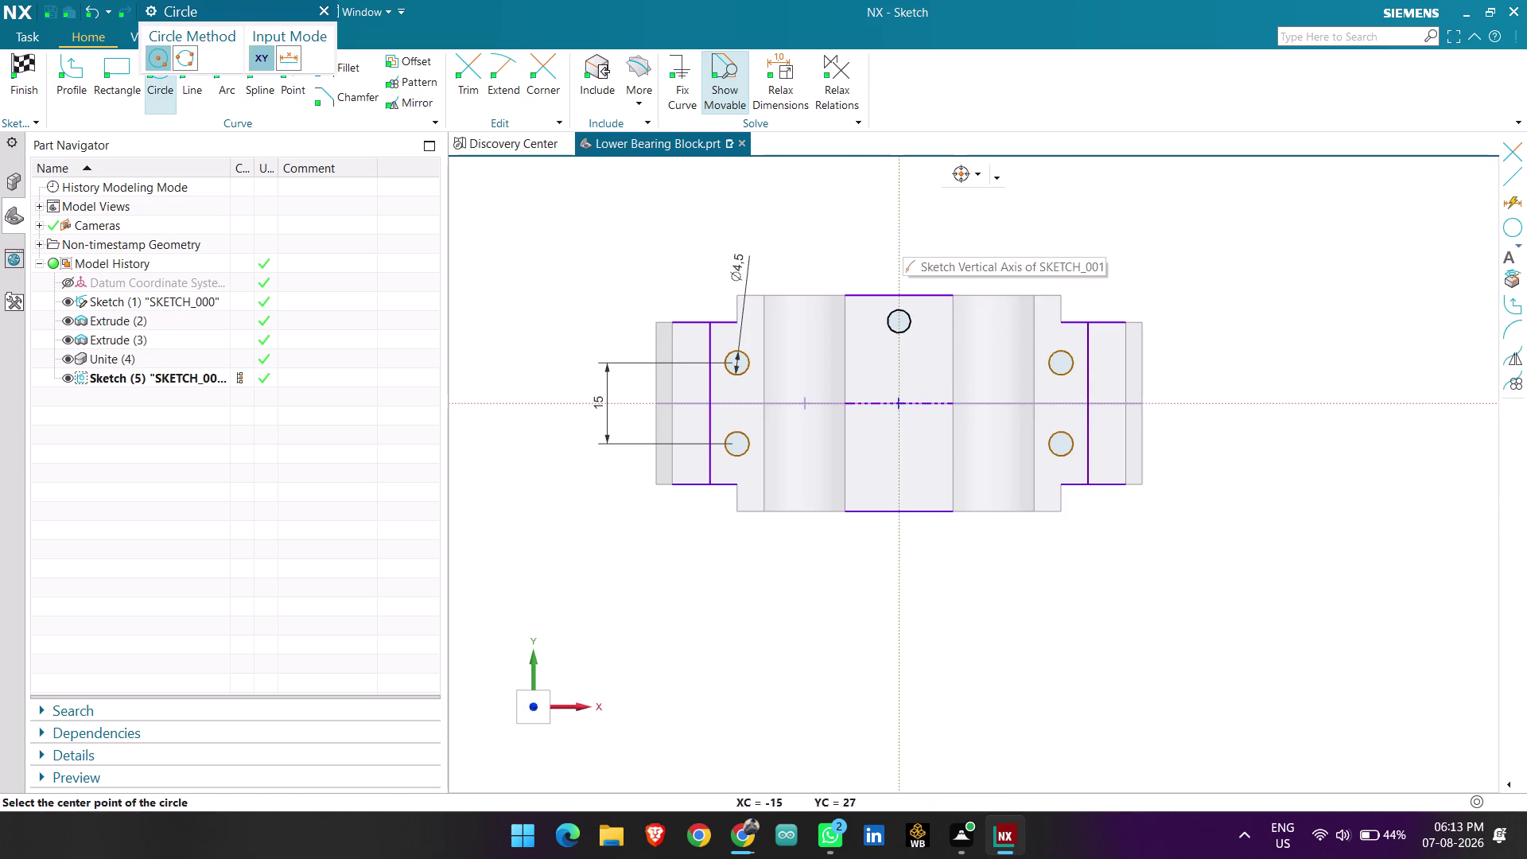
key(Escape)
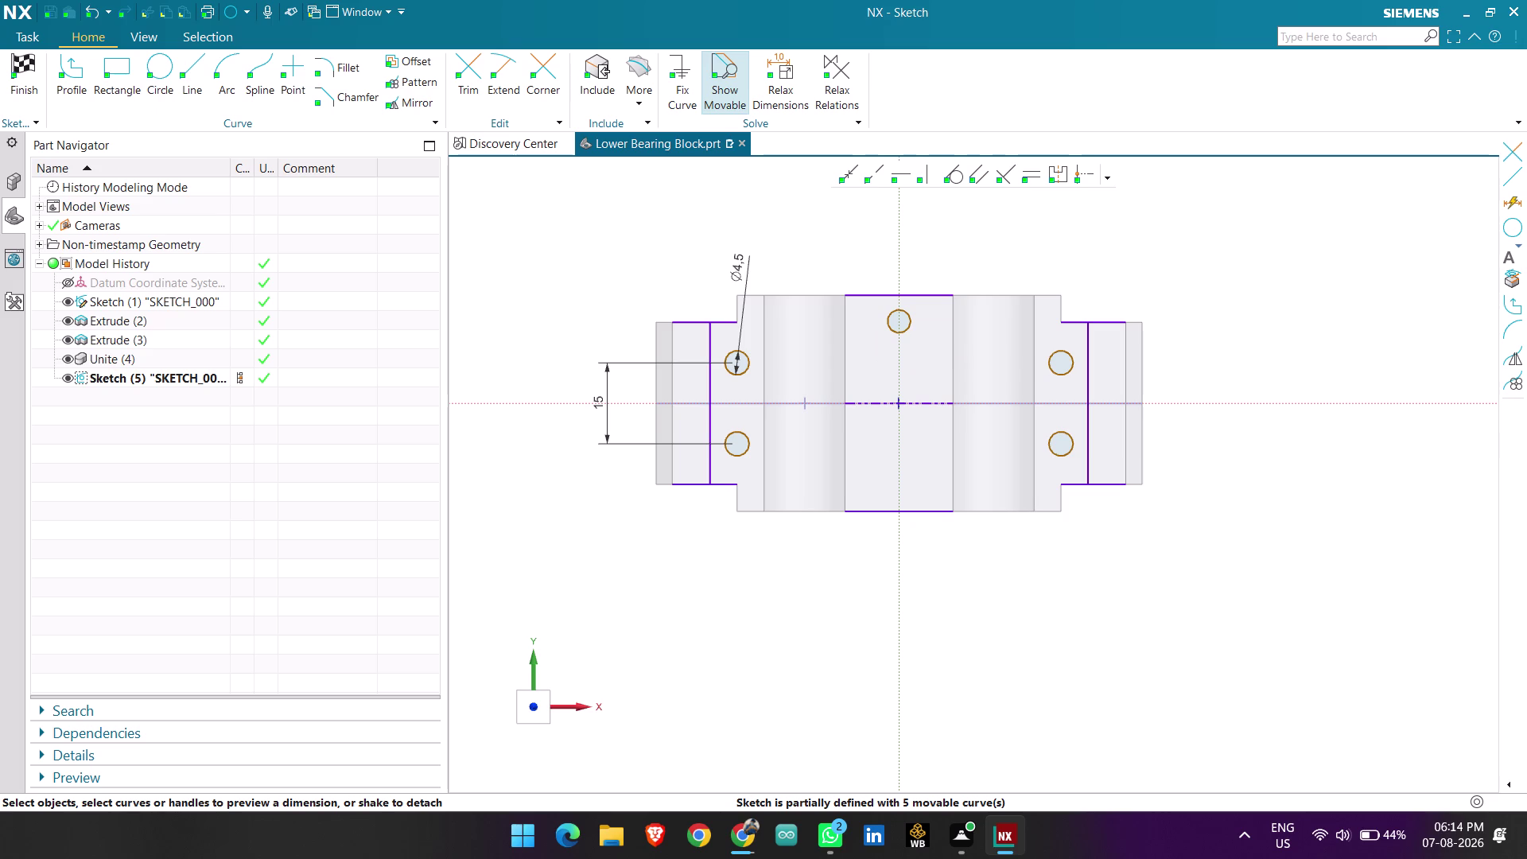
click(909, 323)
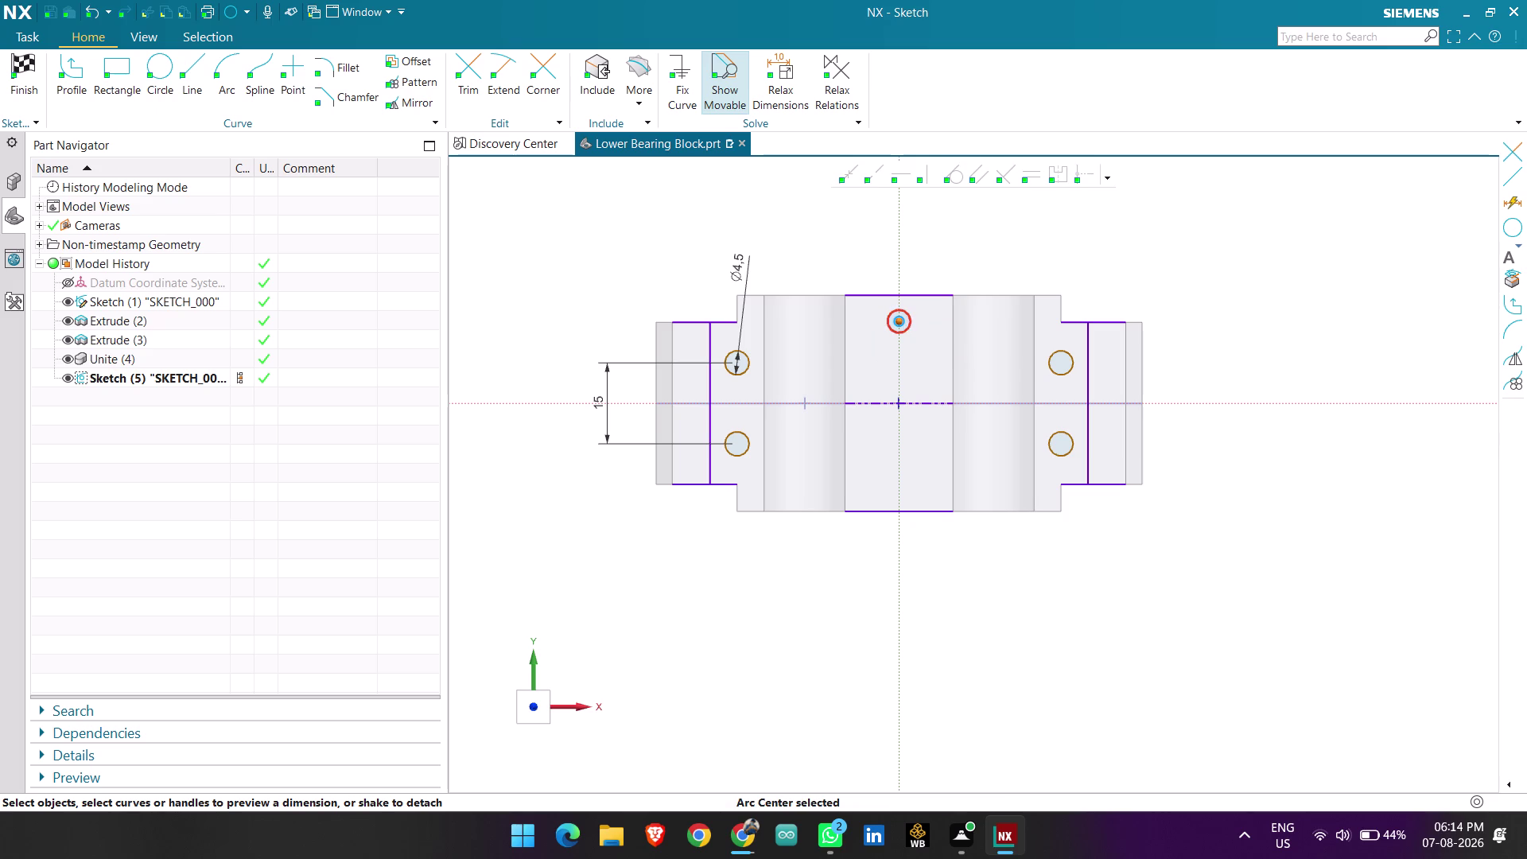
scroll(up, 3)
click(909, 312)
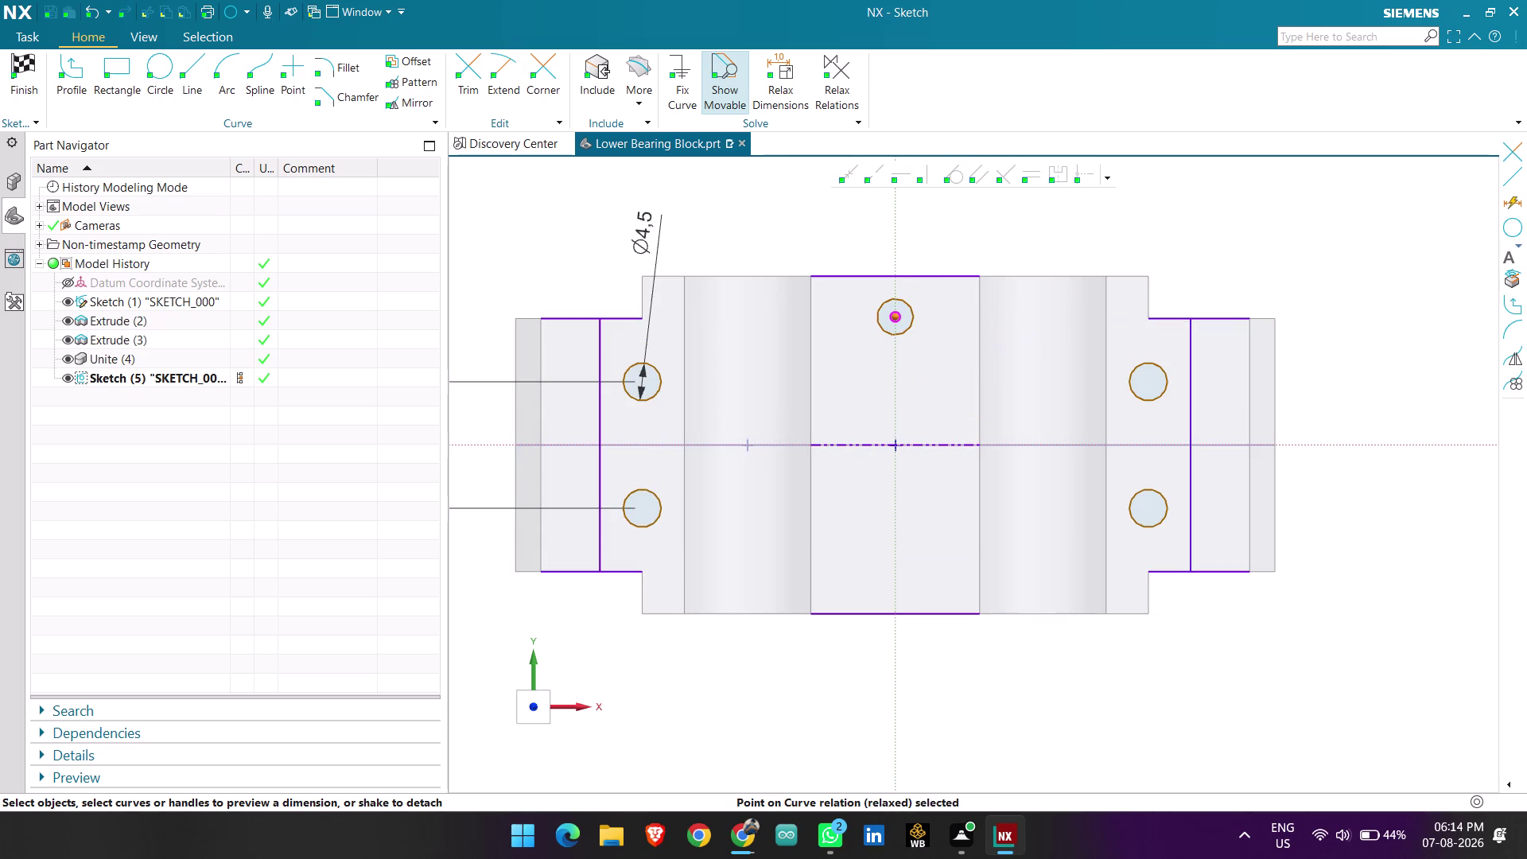
click(919, 316)
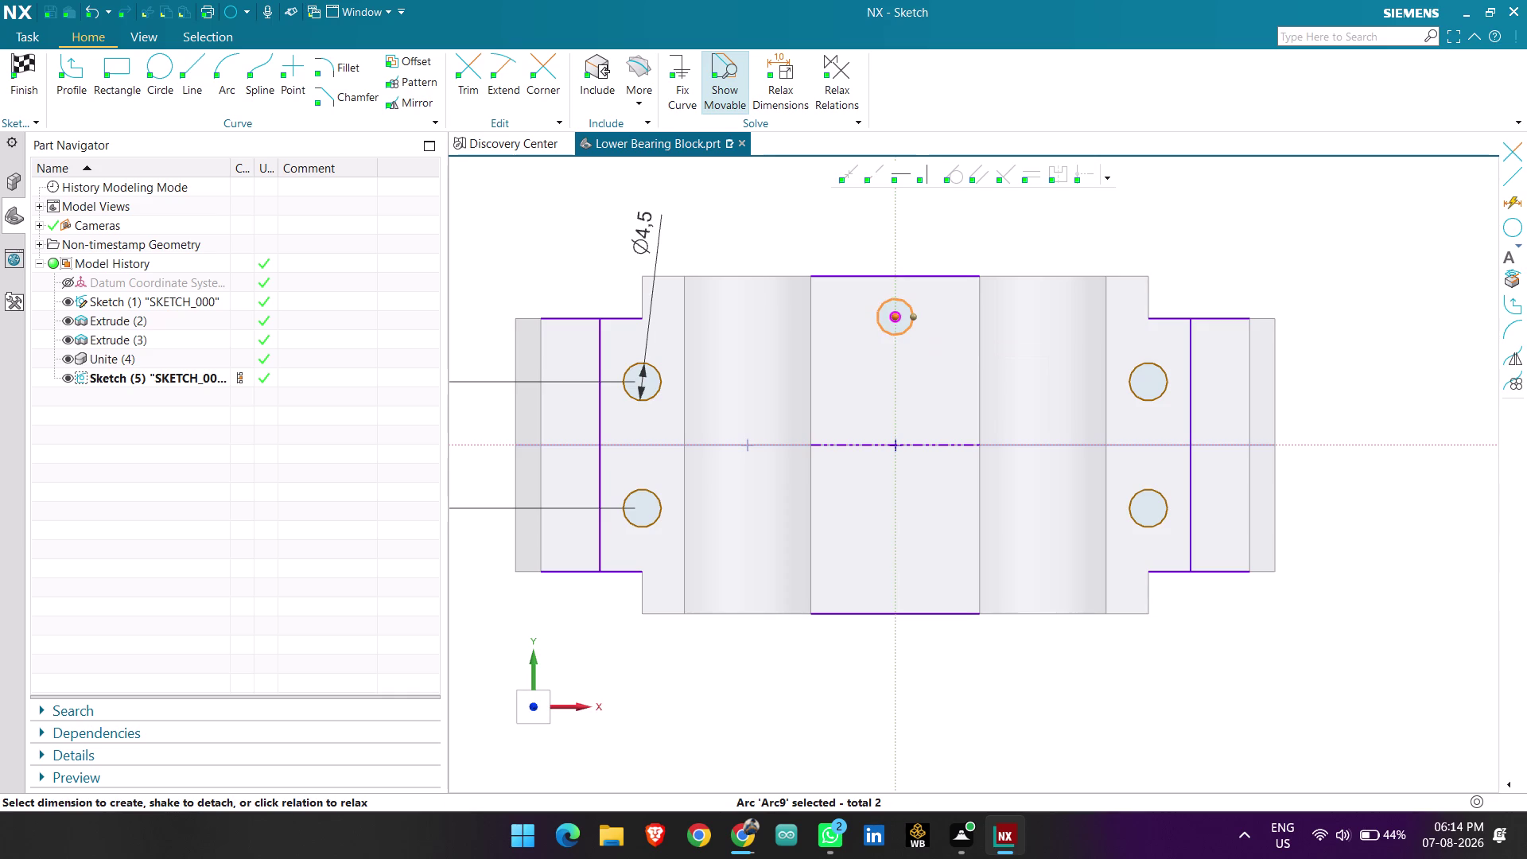
key(Escape)
key(Escape)
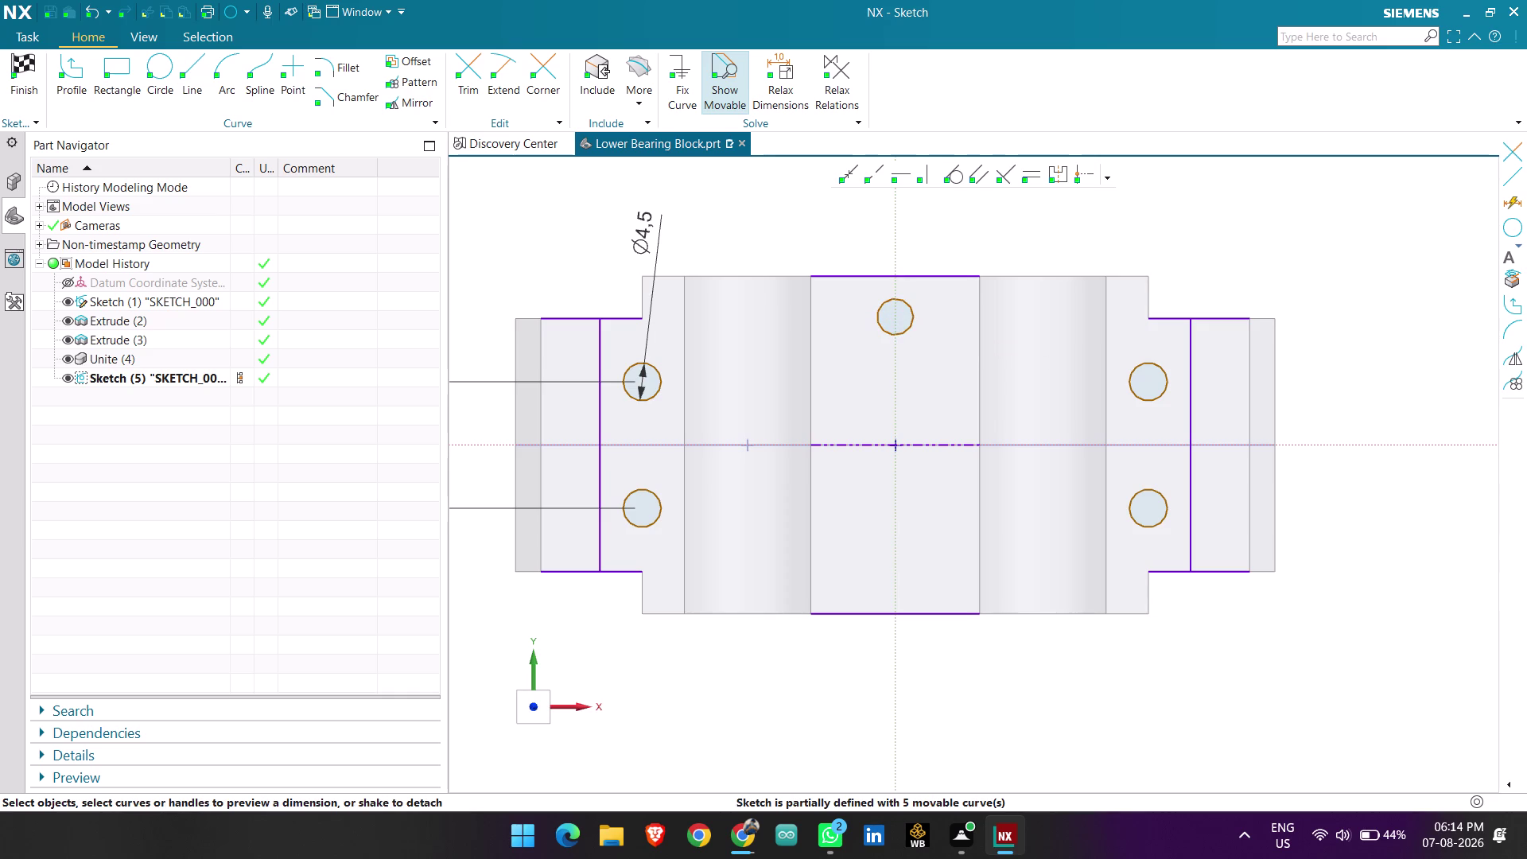
Dimension the top circle's diameter to 4.5.
click(915, 319)
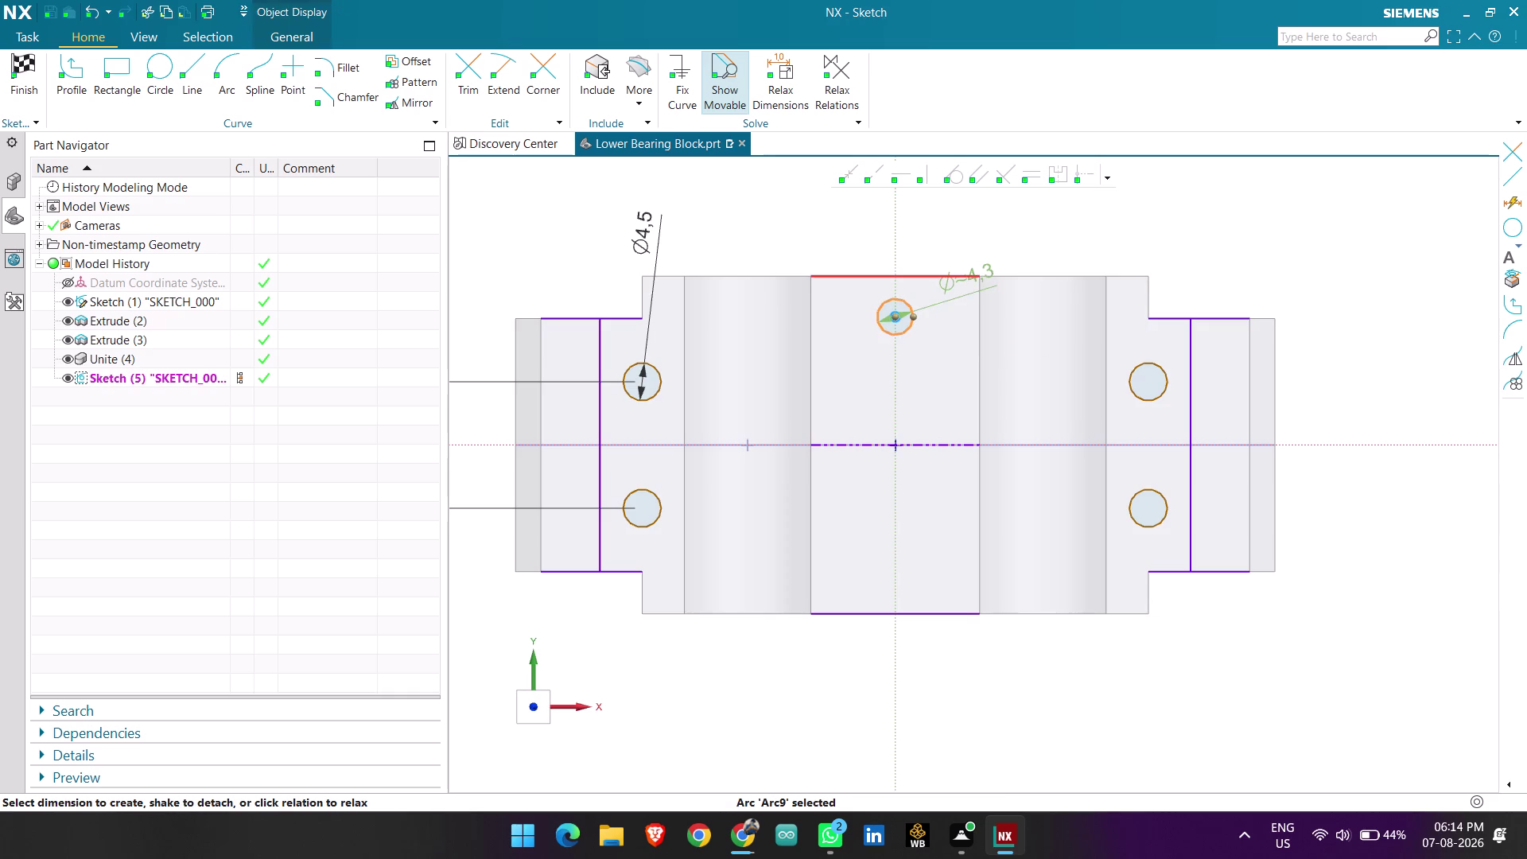
click(978, 277)
key(Escape)
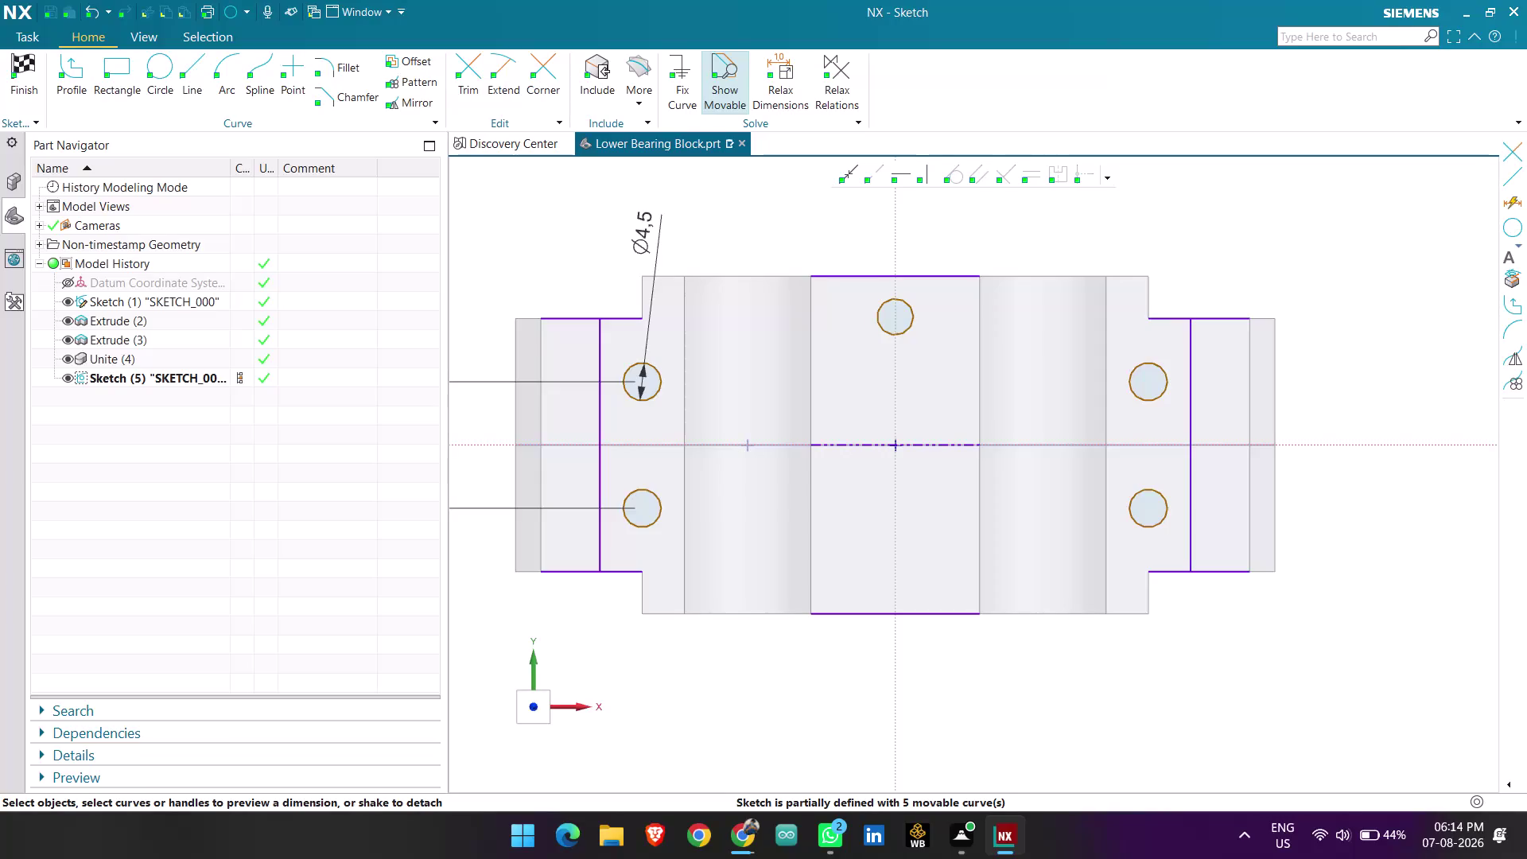
click(912, 324)
drag(969, 283, 971, 296)
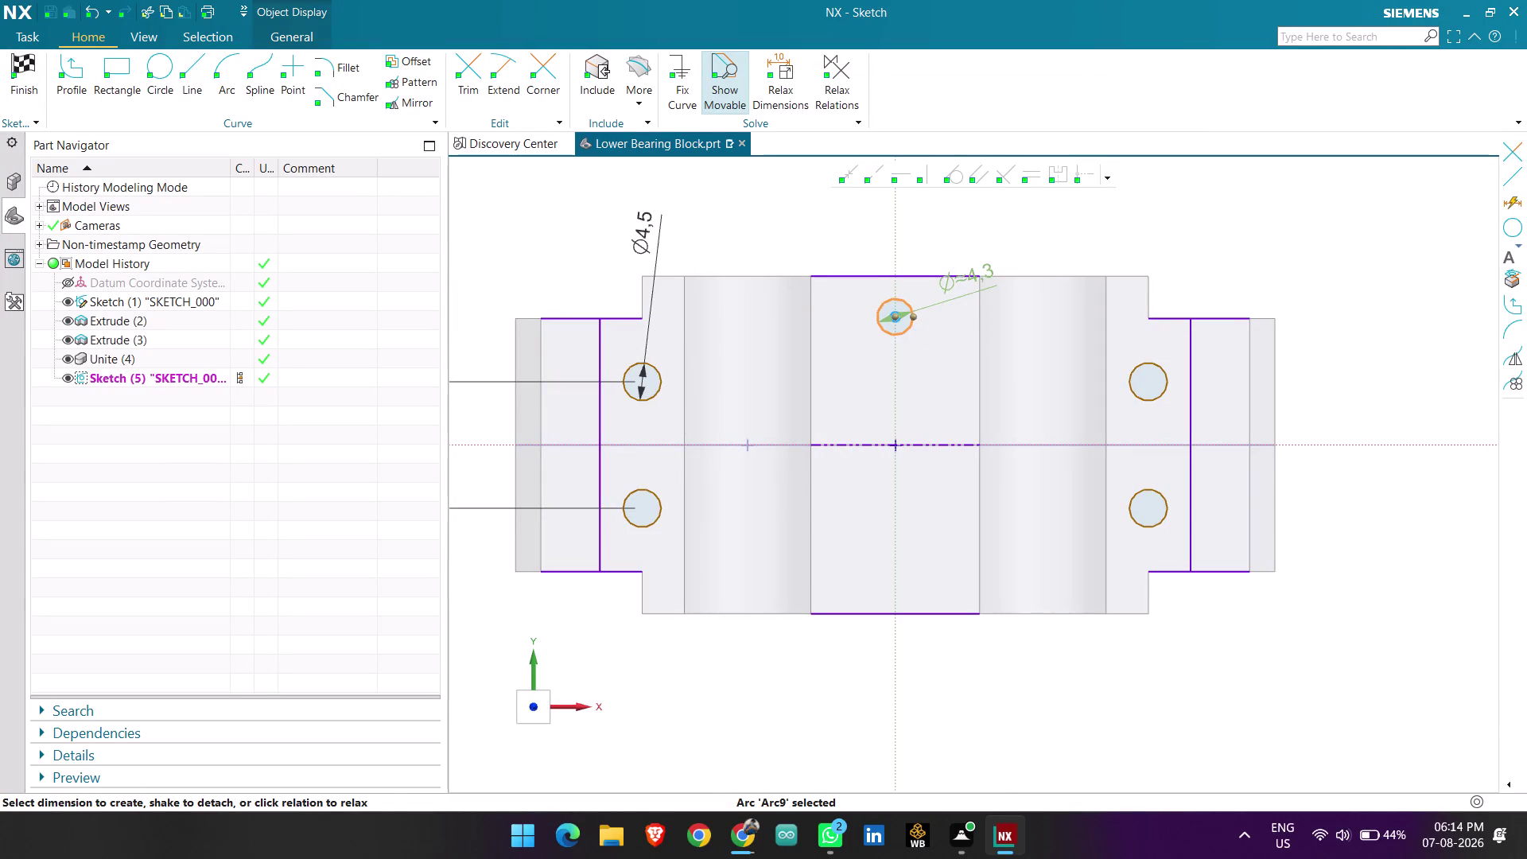
drag(972, 296, 976, 322)
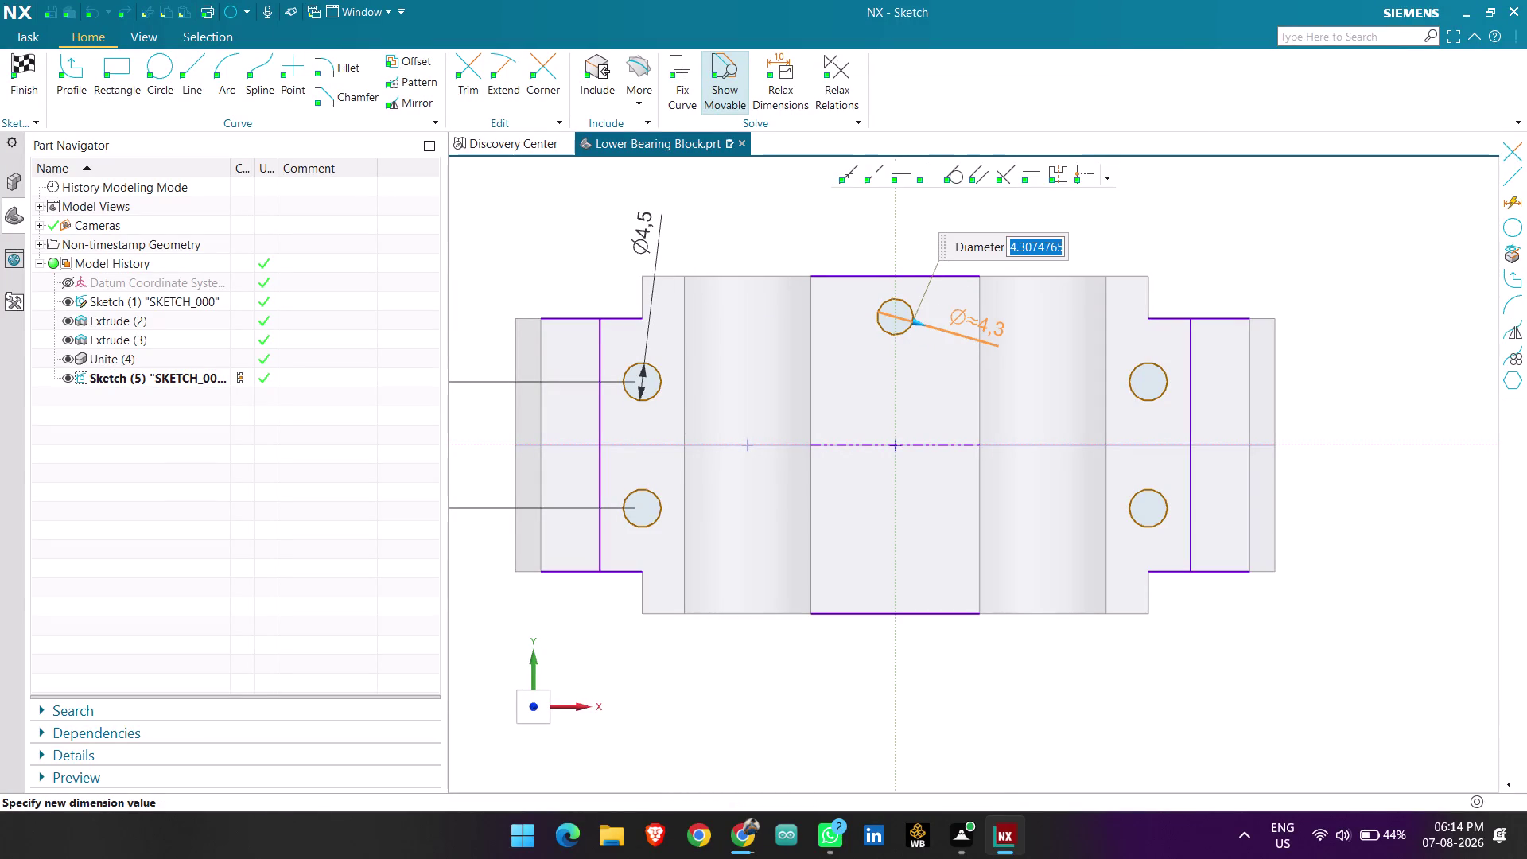
key(BackSpace)
key(2)
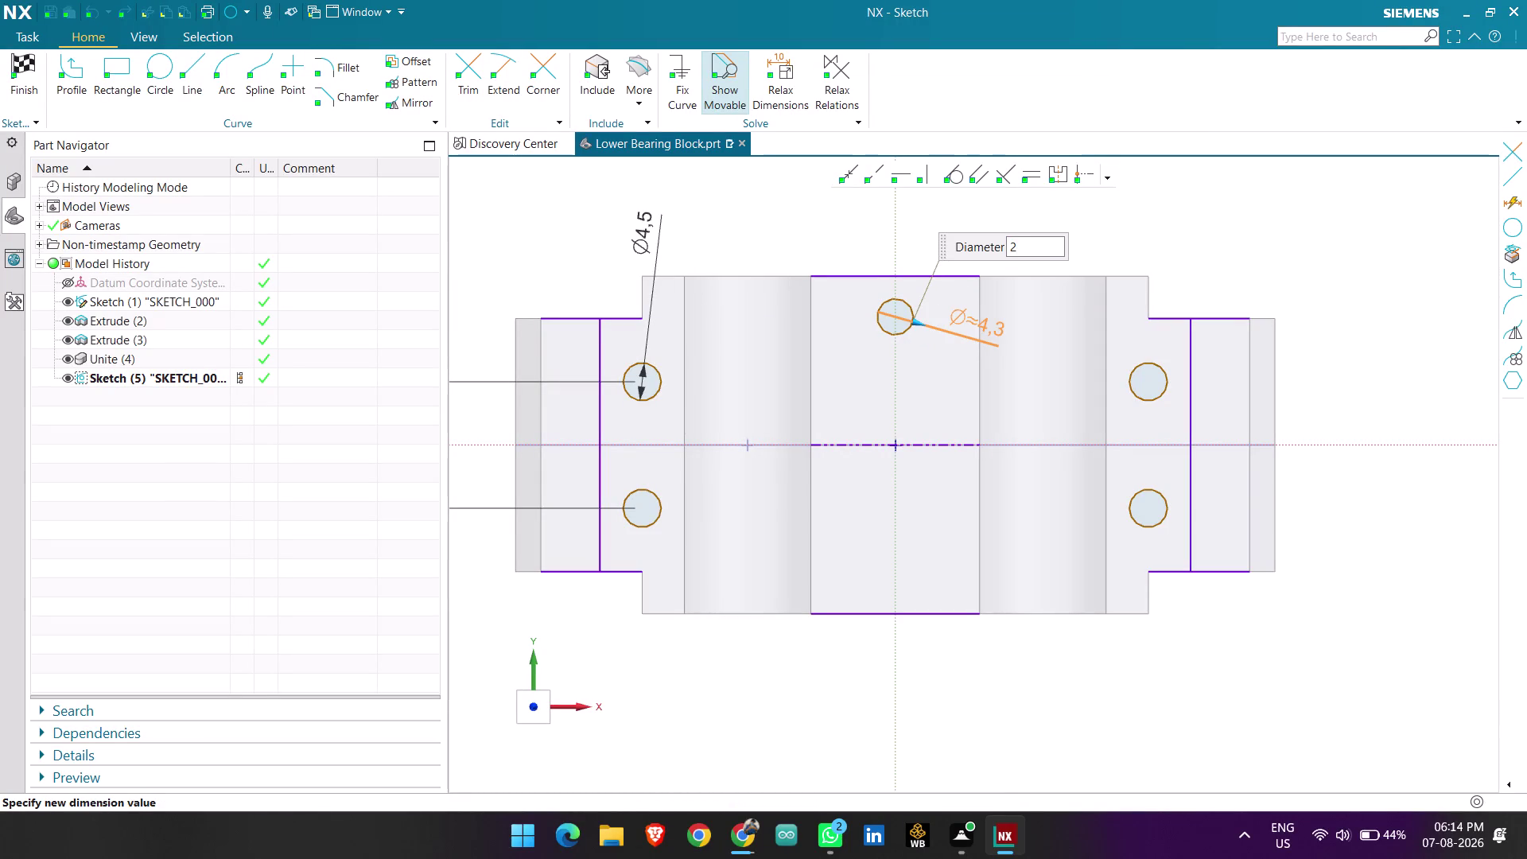
key(BackSpace)
text(4.5)
key(Return)
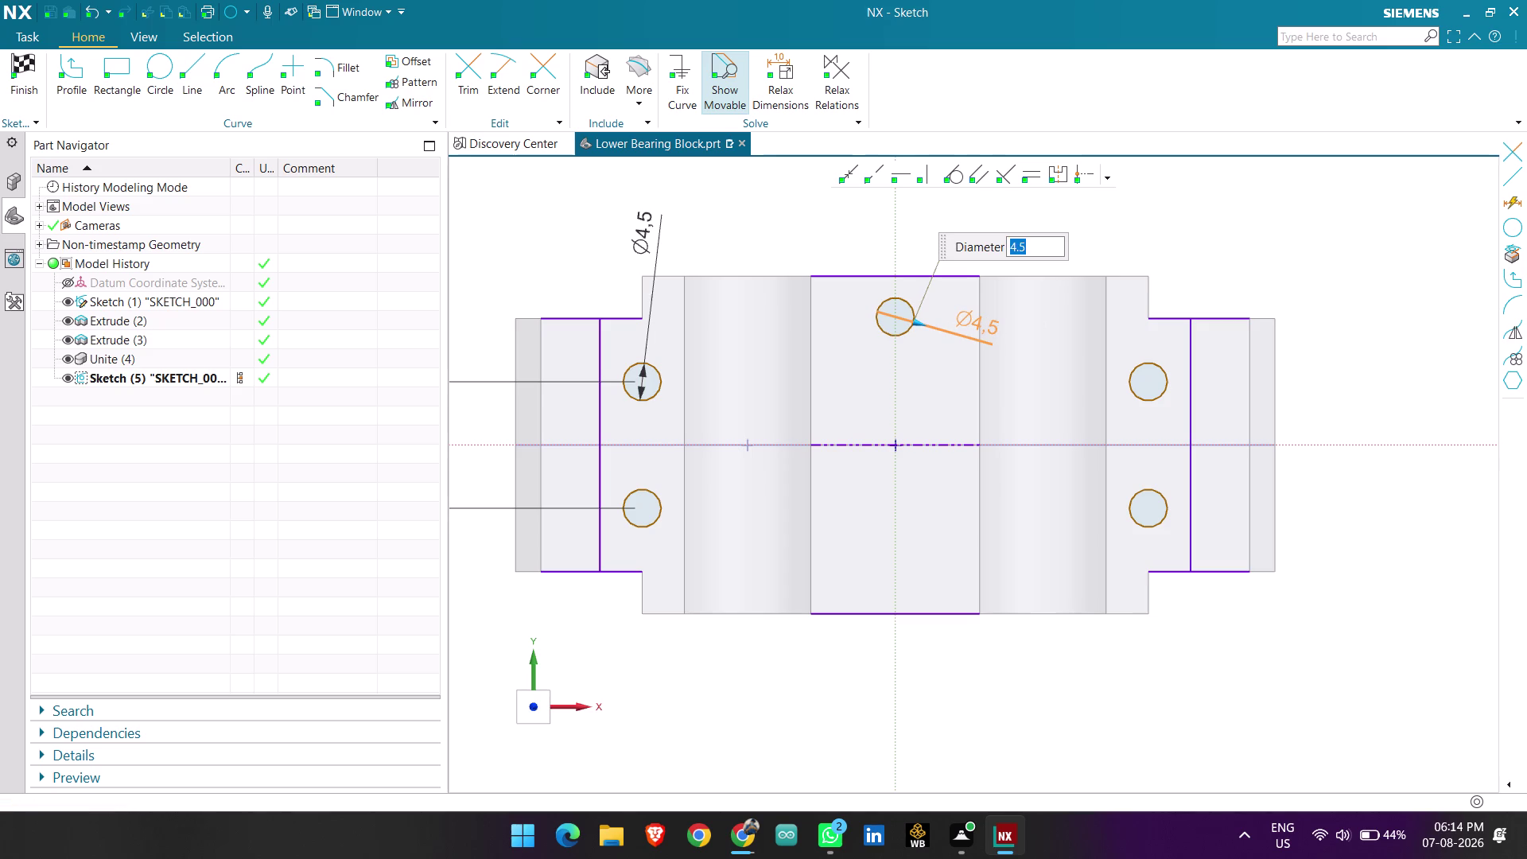
middle_click(1000, 395)
scroll(down, 3)
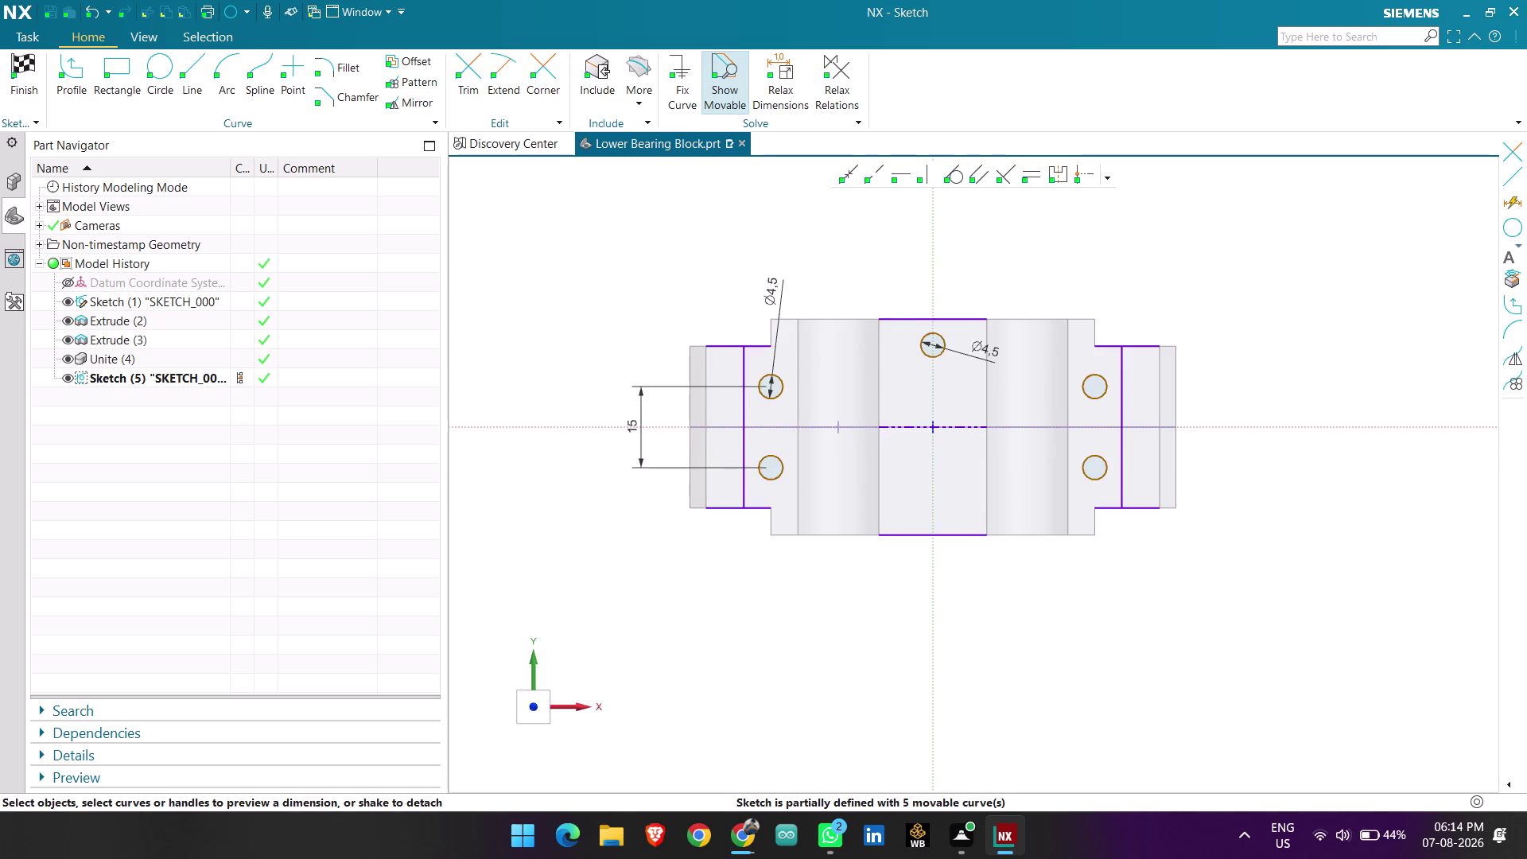
Mirror the top circle about the horizontal axis to create the lower copy.
click(403, 102)
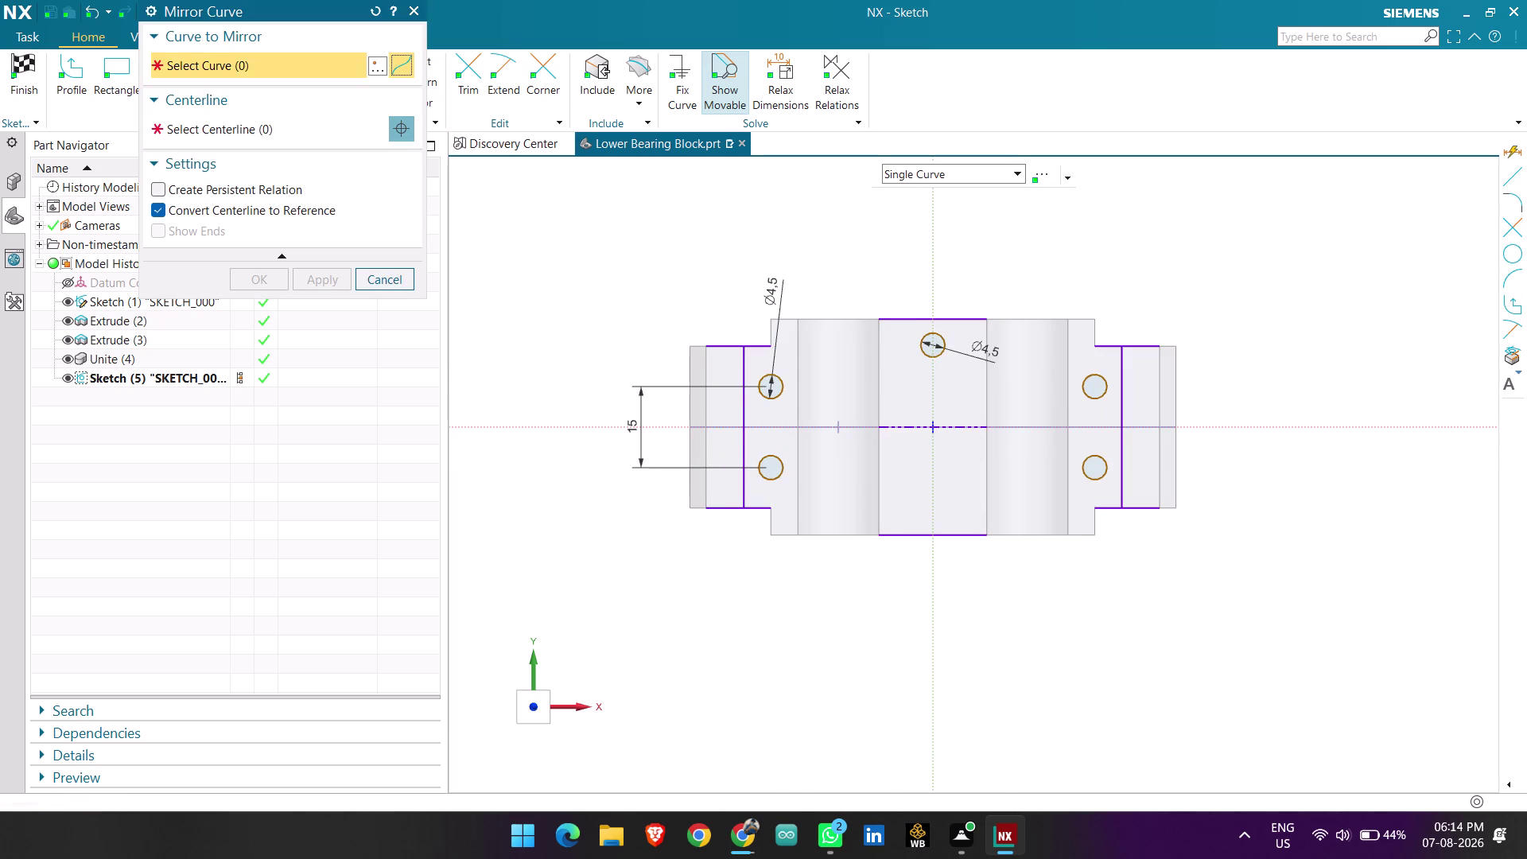
click(929, 354)
click(271, 136)
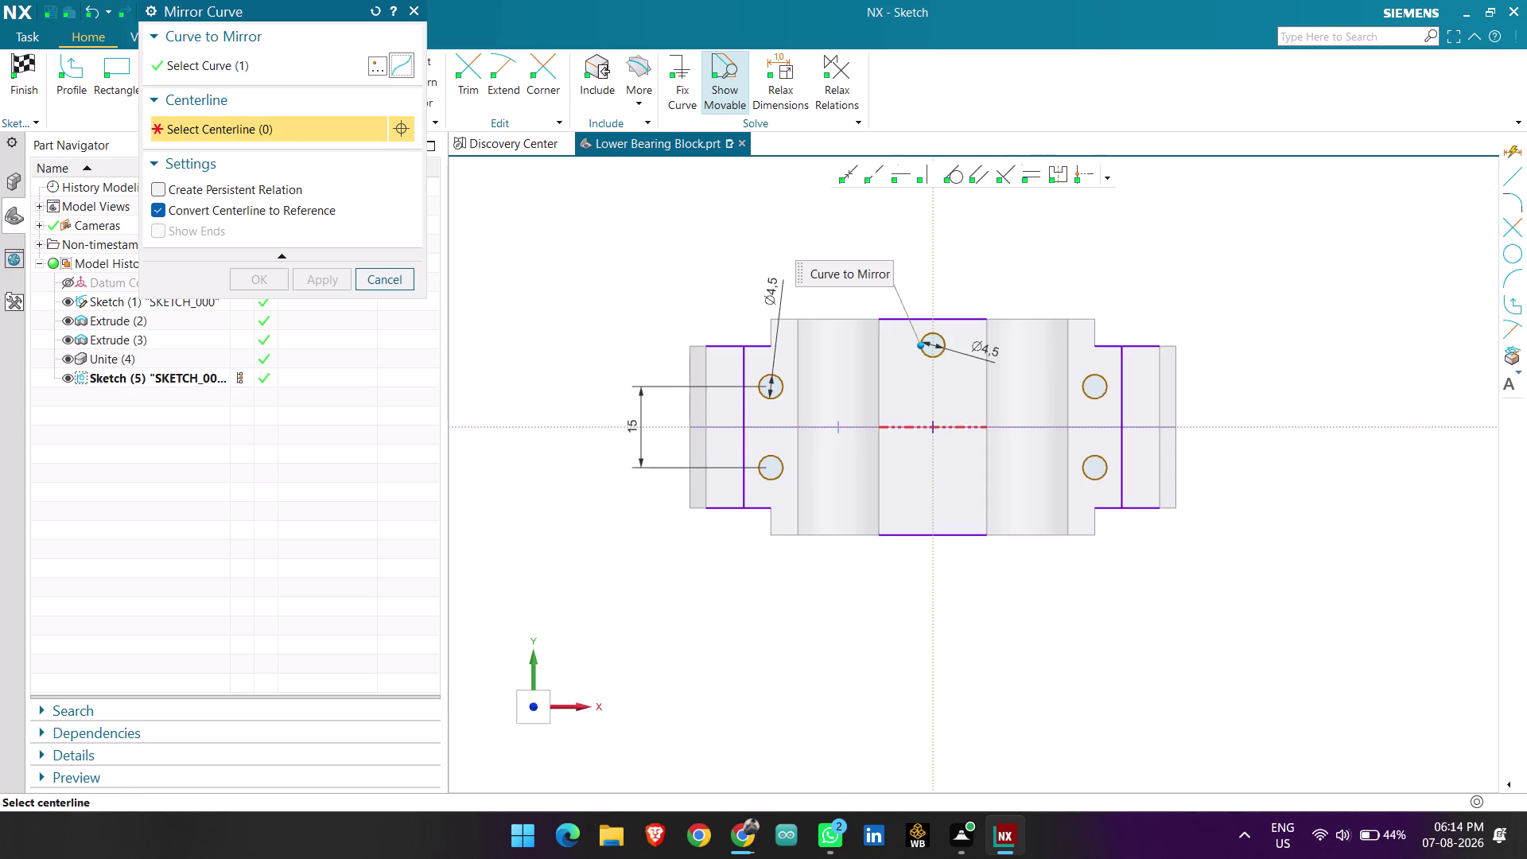
click(902, 425)
click(250, 278)
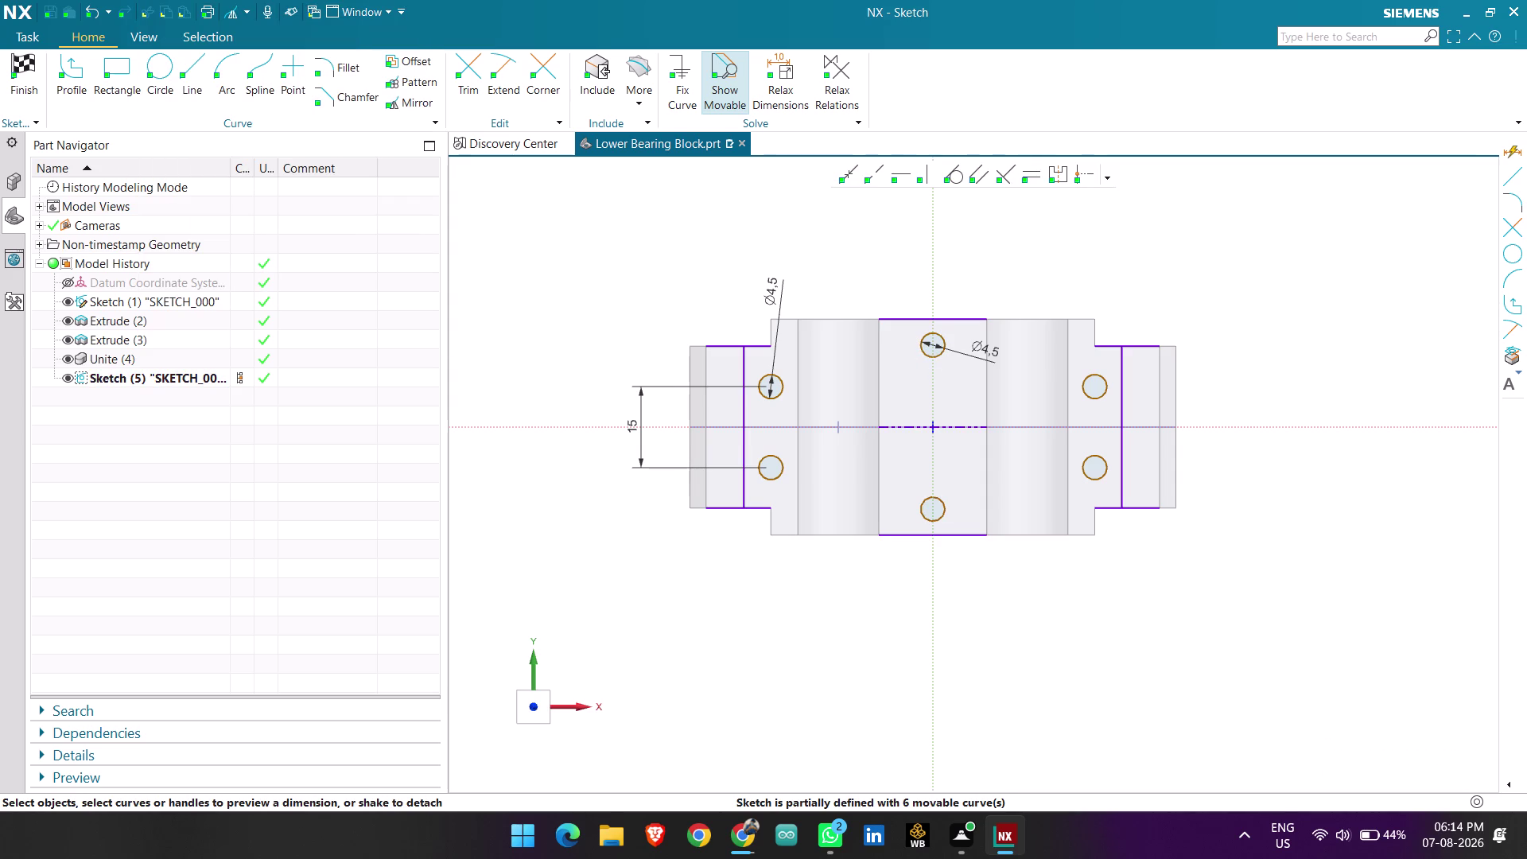
key(d)
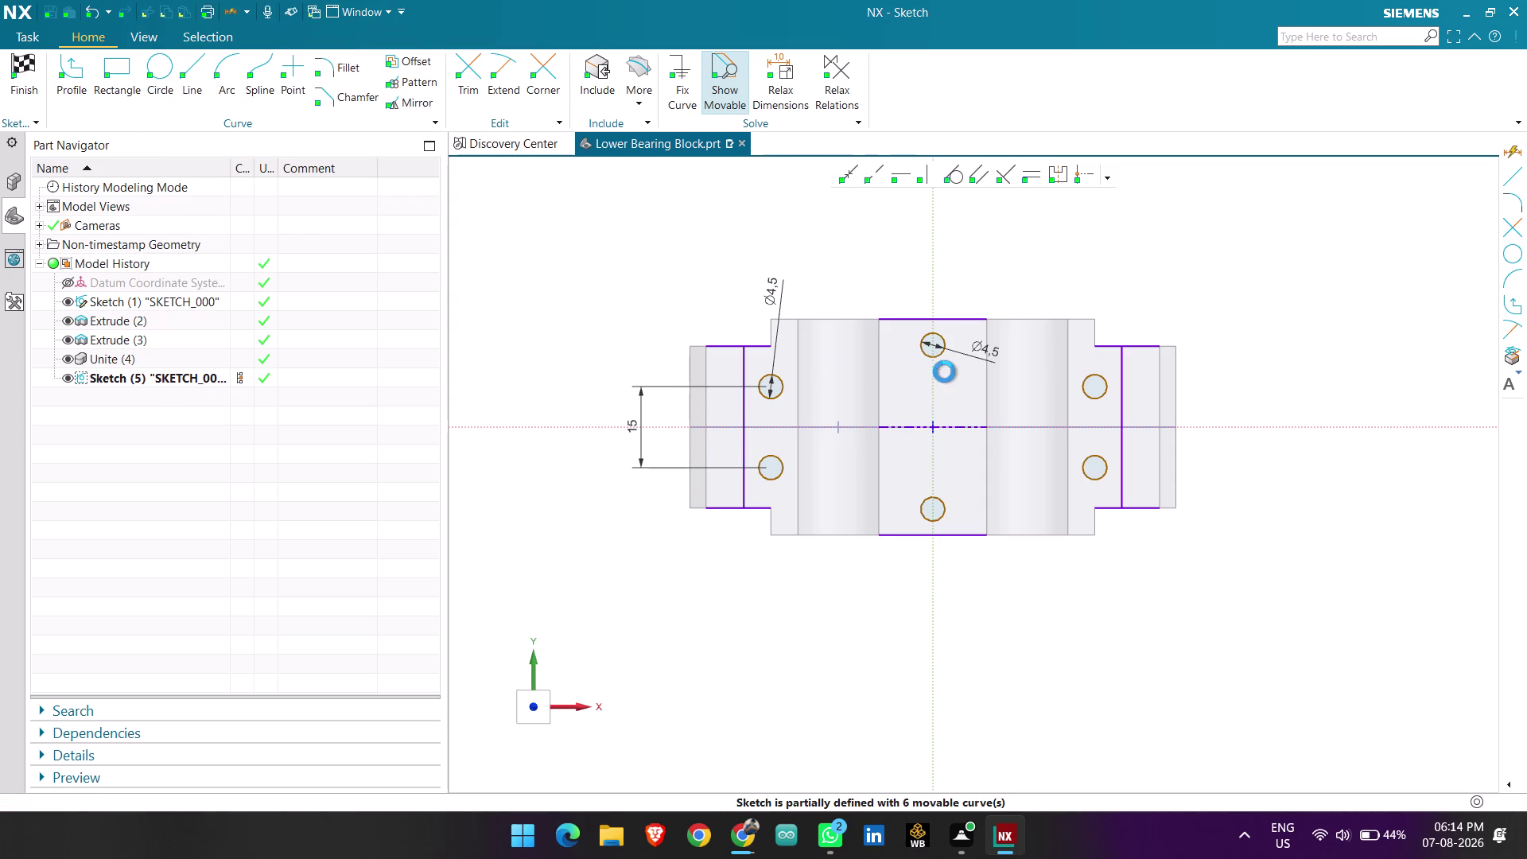
scroll(up, 3)
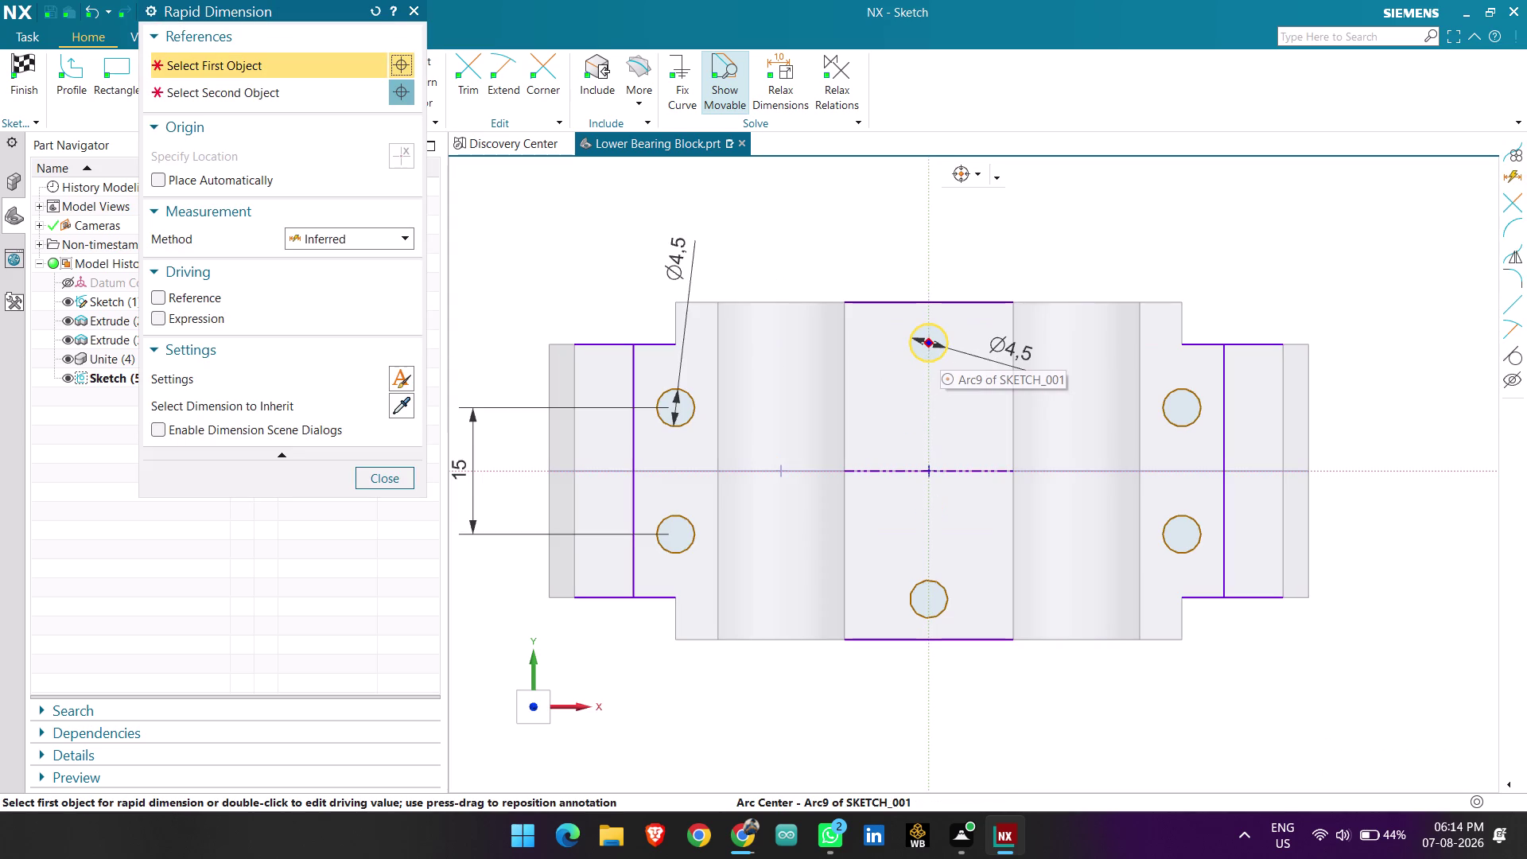
Add a vertical dimension between the two centre-hole centres, placed at right, and set it to 30.
click(925, 341)
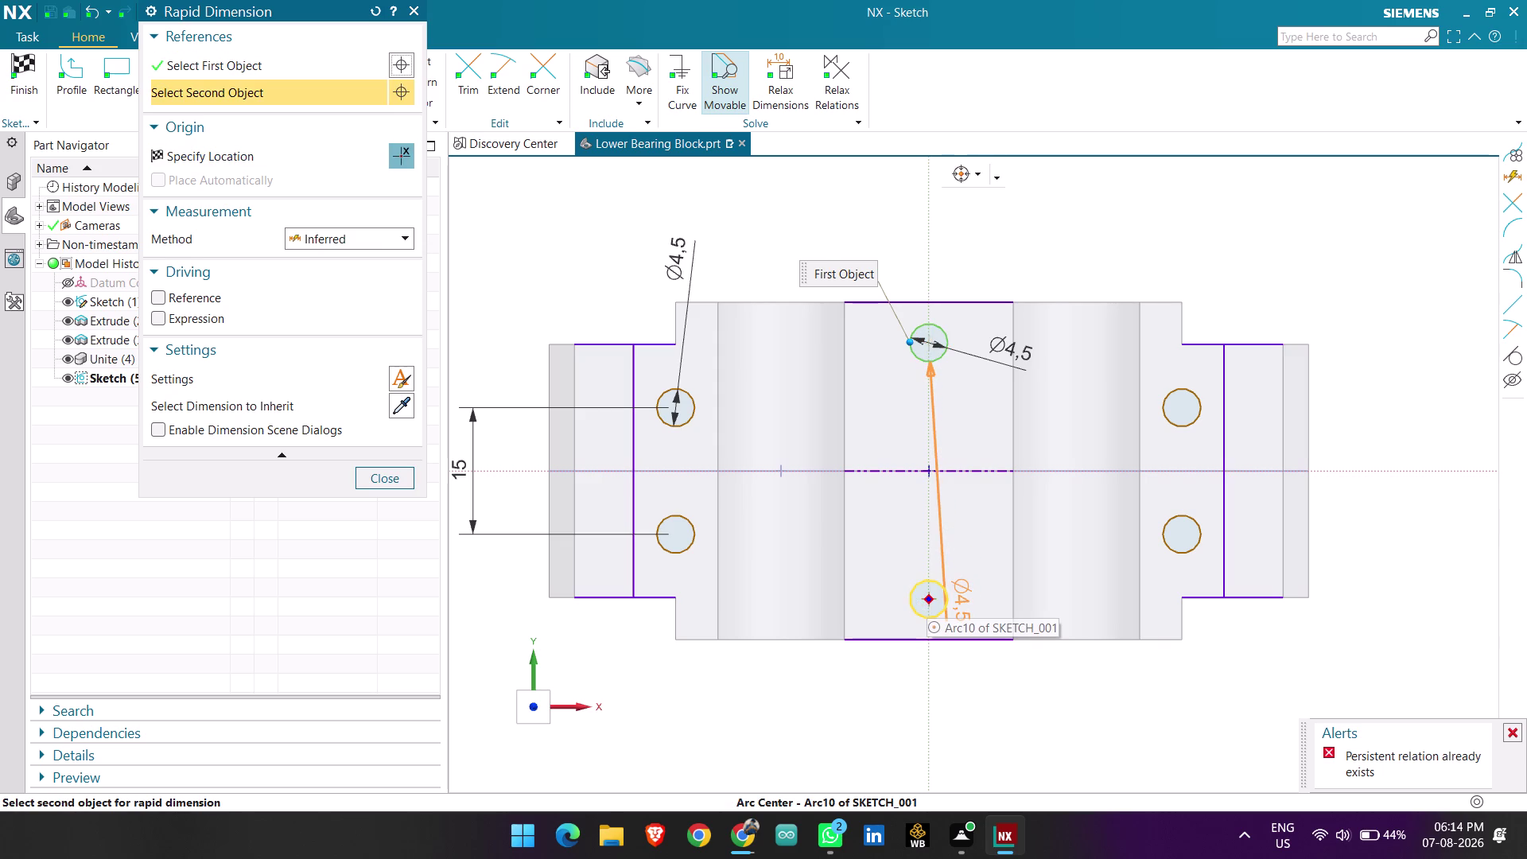
click(927, 601)
click(1361, 410)
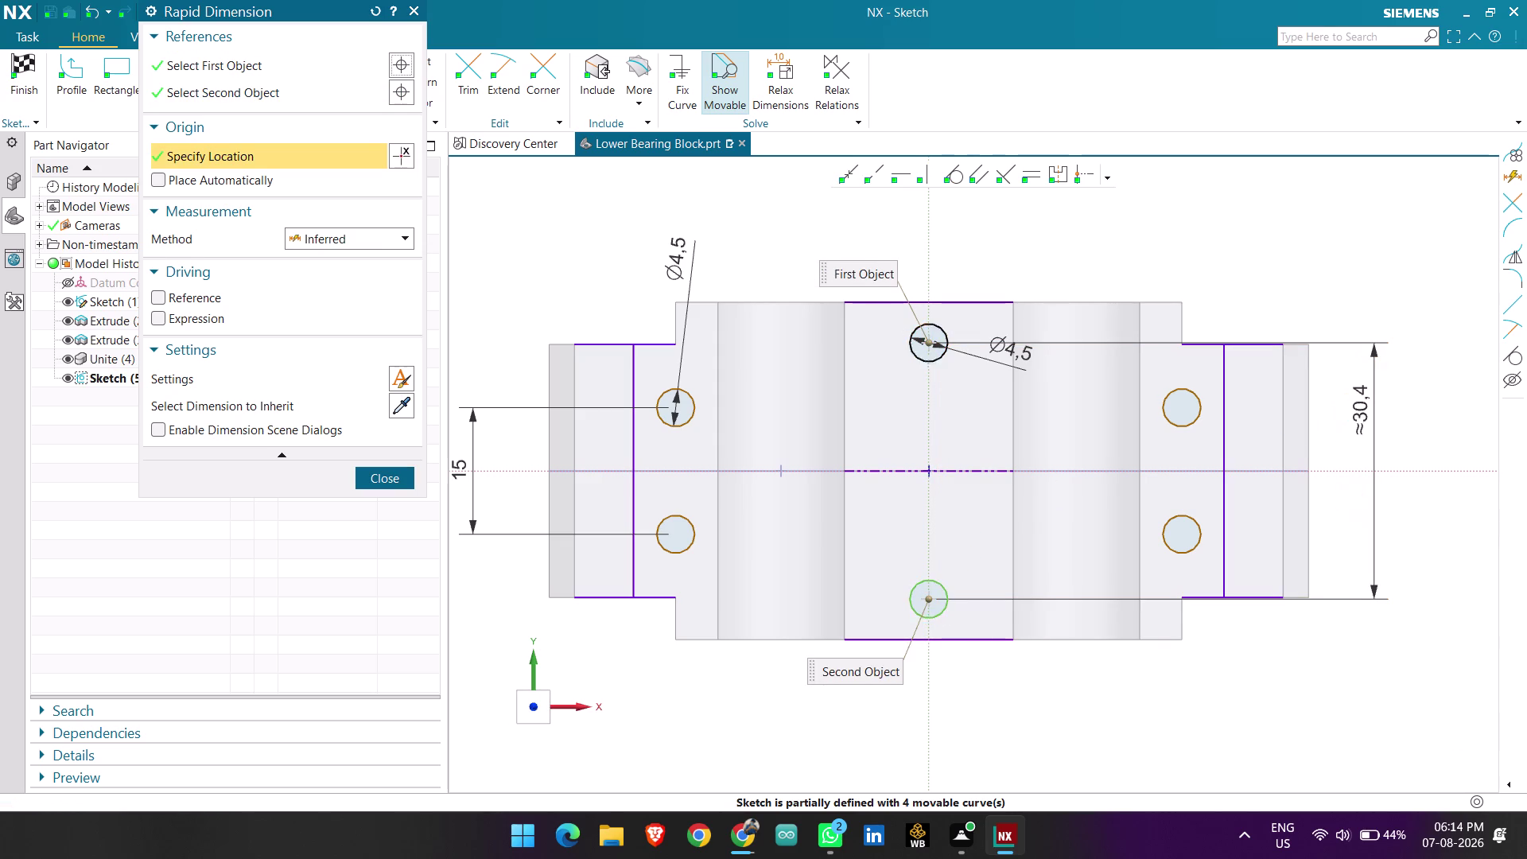
key(Escape)
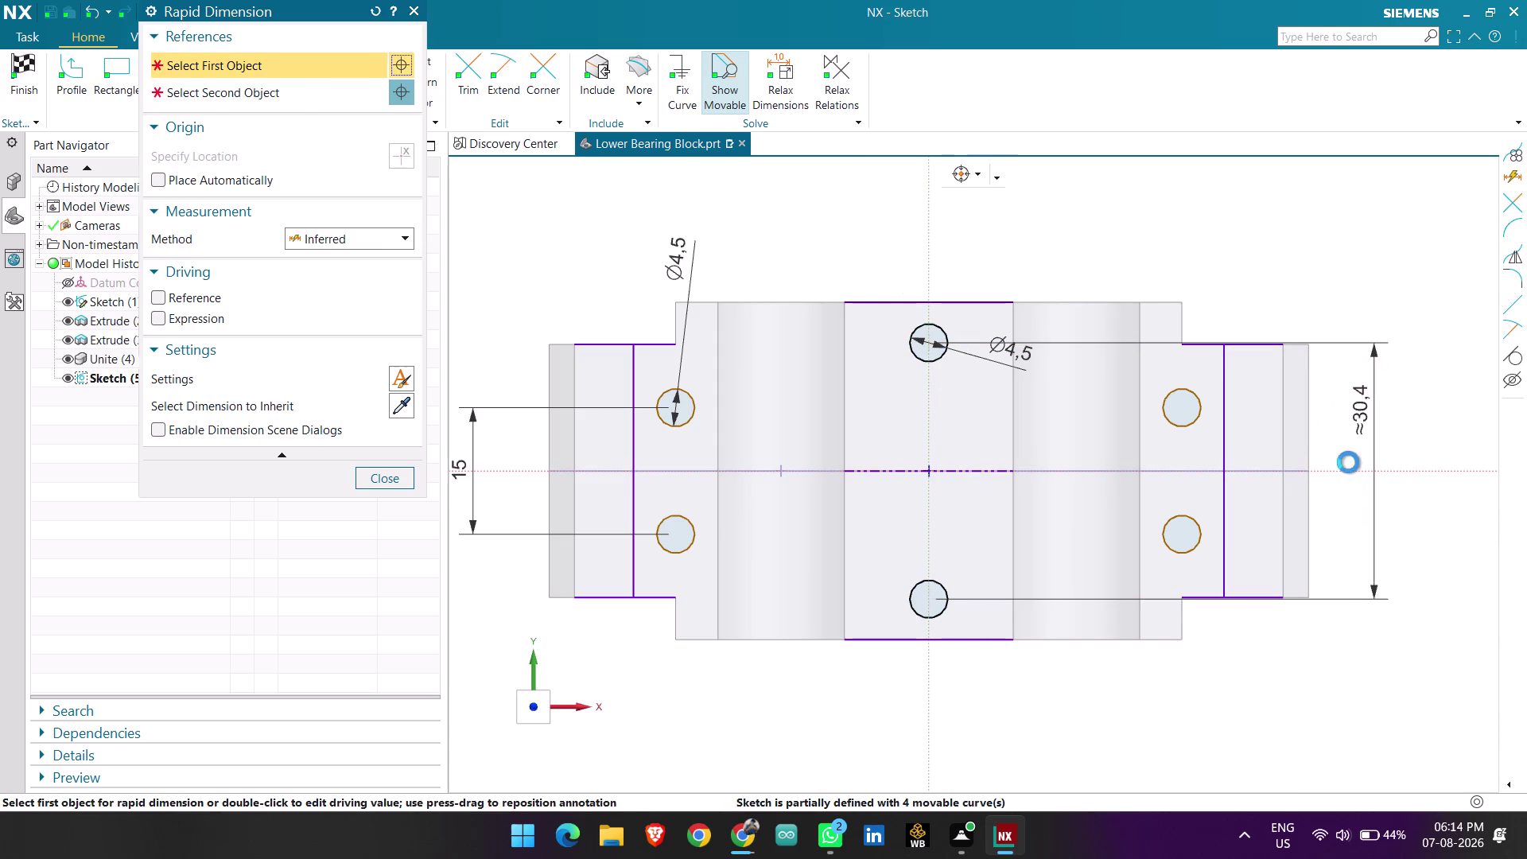
key(Escape)
double_click(1362, 414)
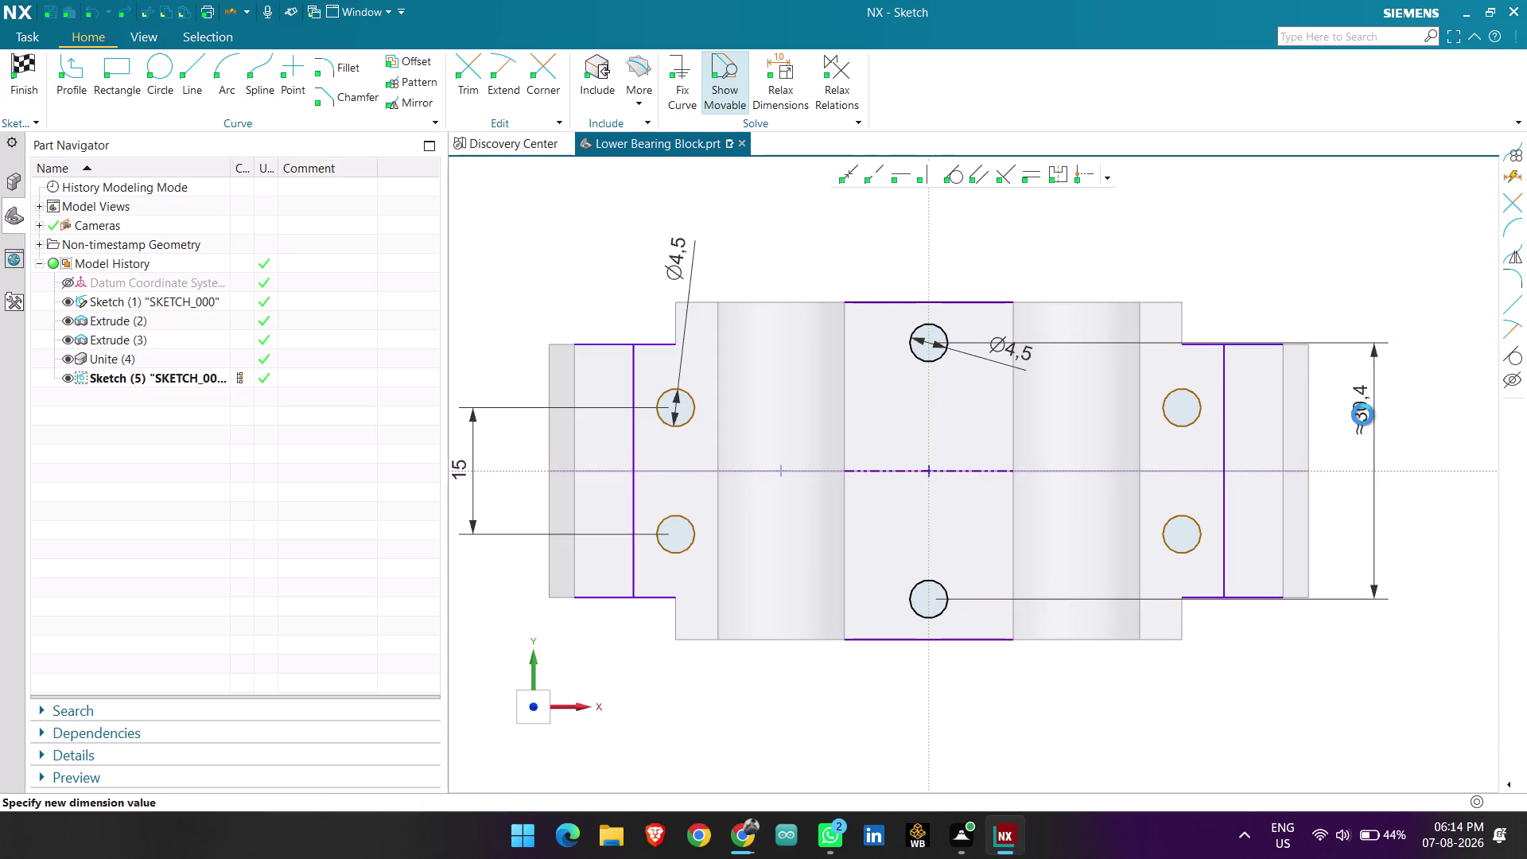
text(30)
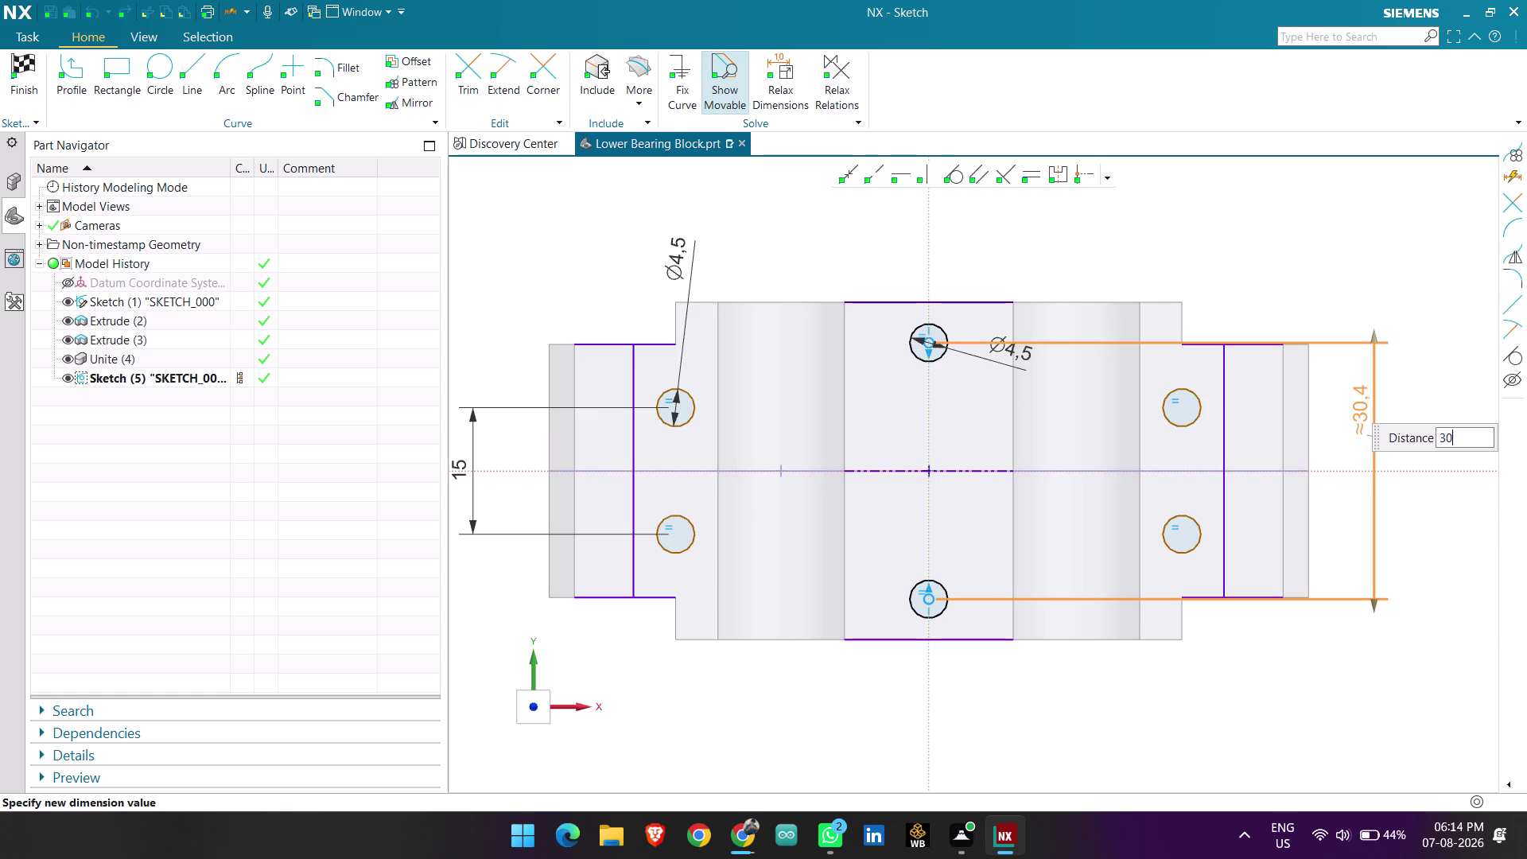
key(Return)
middle_click(1348, 402)
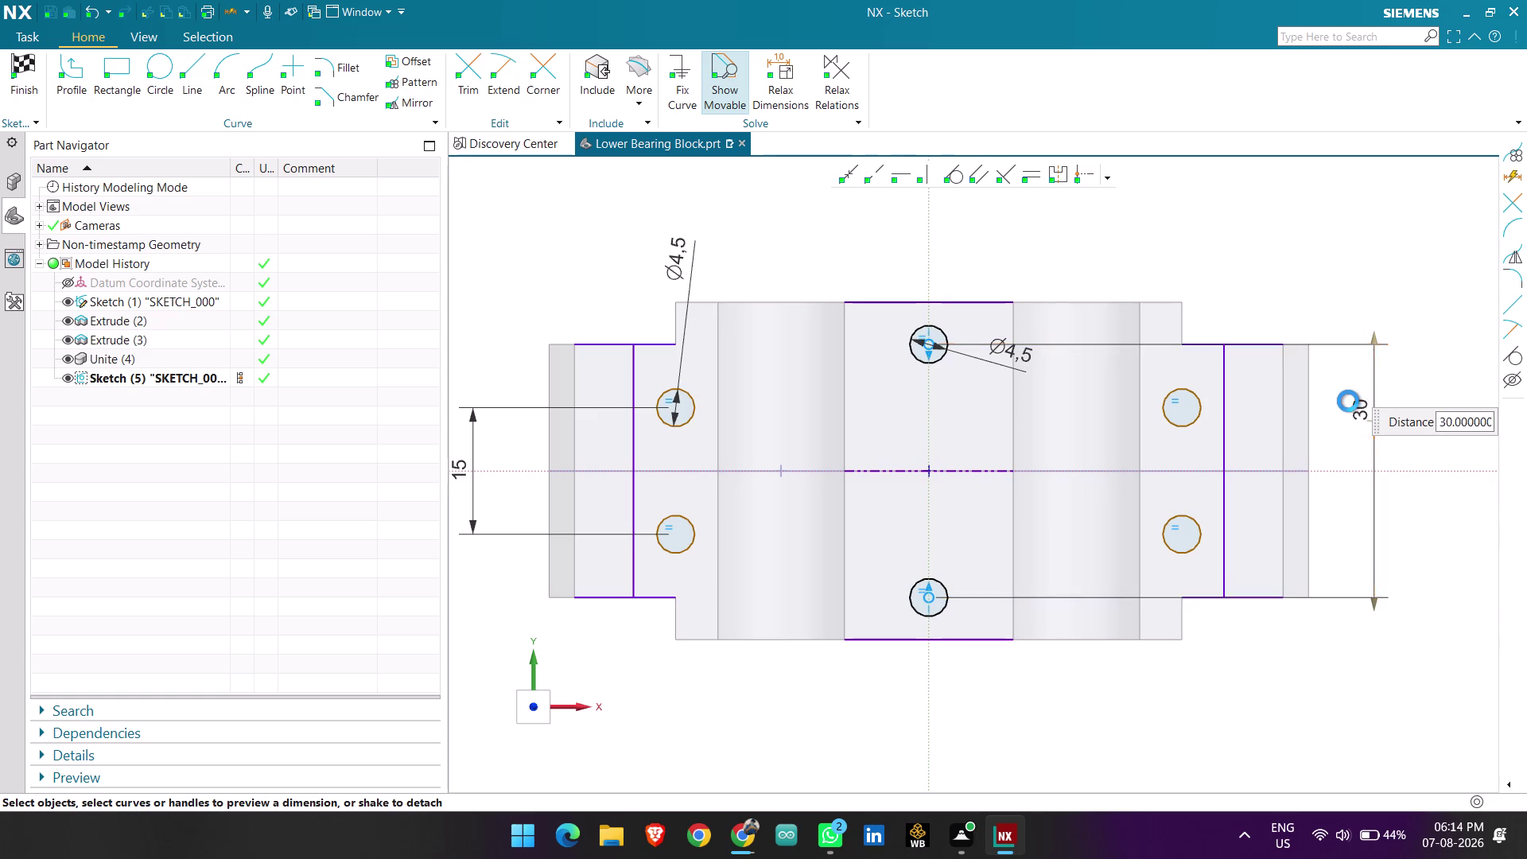
scroll(down, 3)
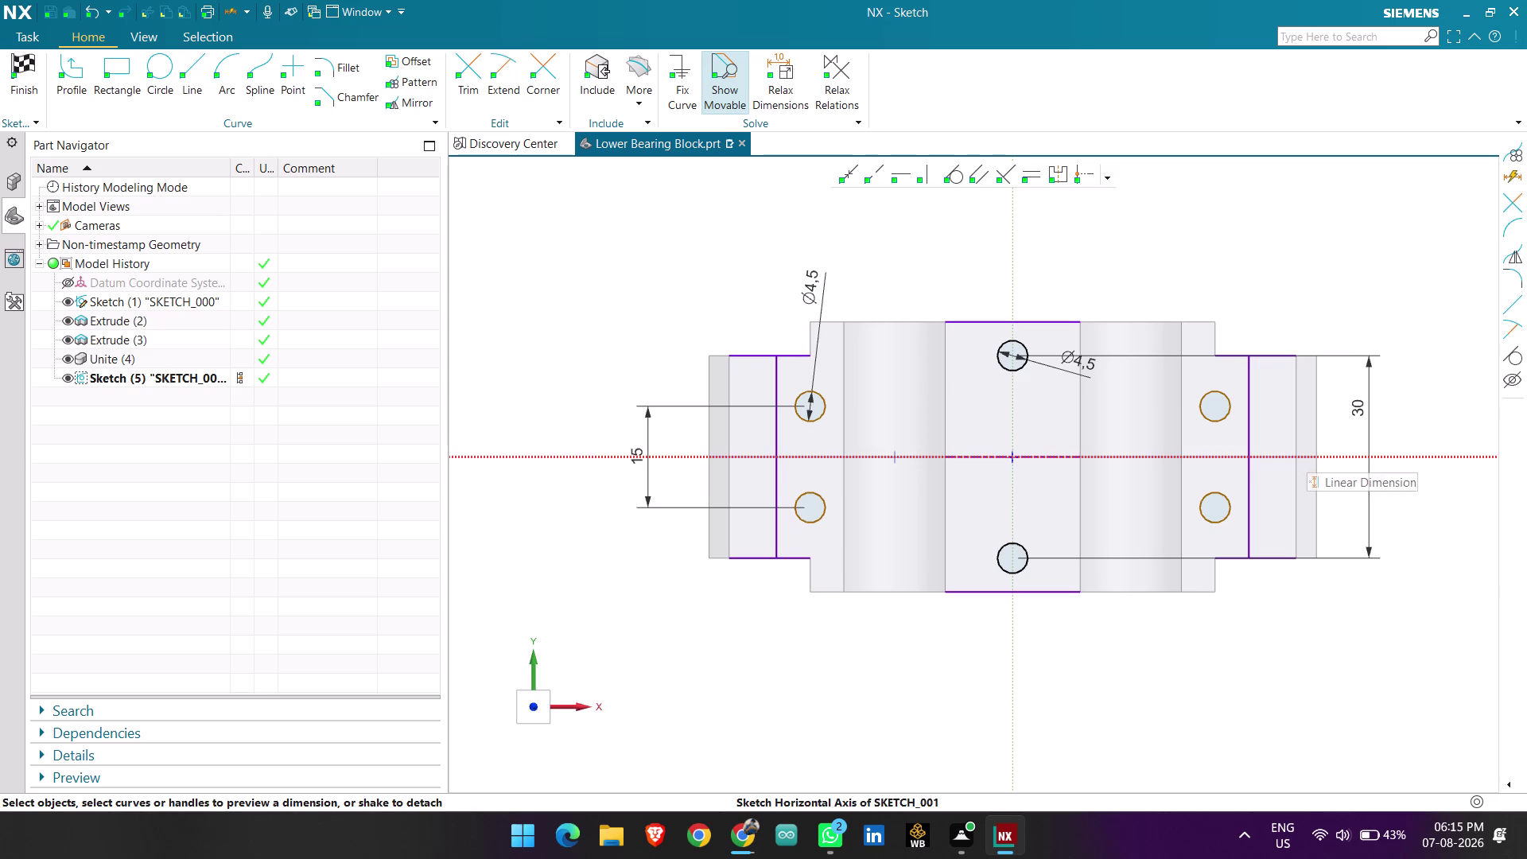
Convert the left-side and top and bottom centre outline lines to reference curves.
right_click(778, 443)
click(797, 425)
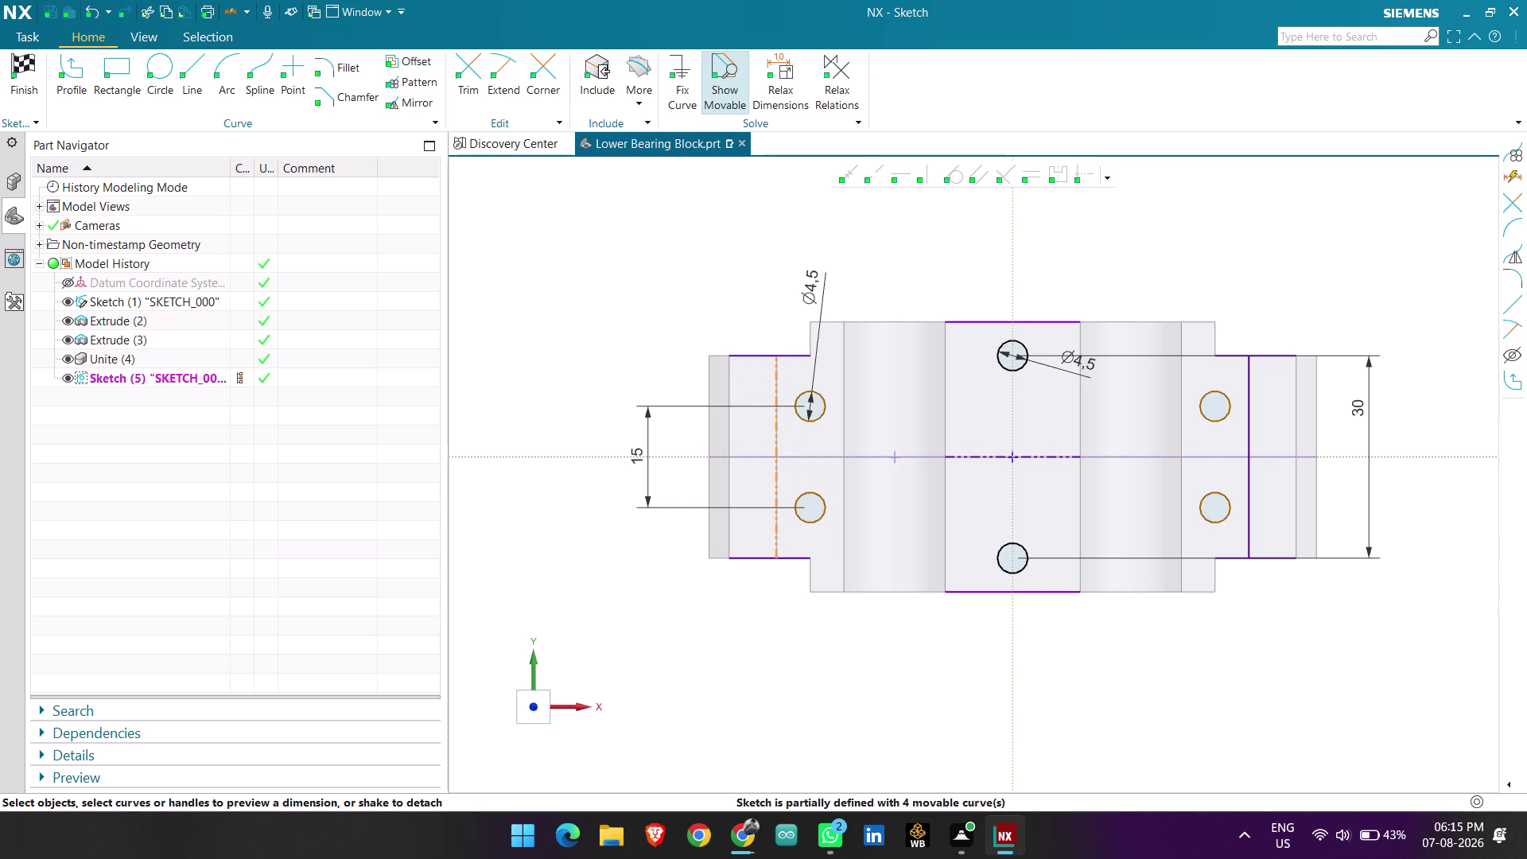
right_click(746, 358)
click(766, 346)
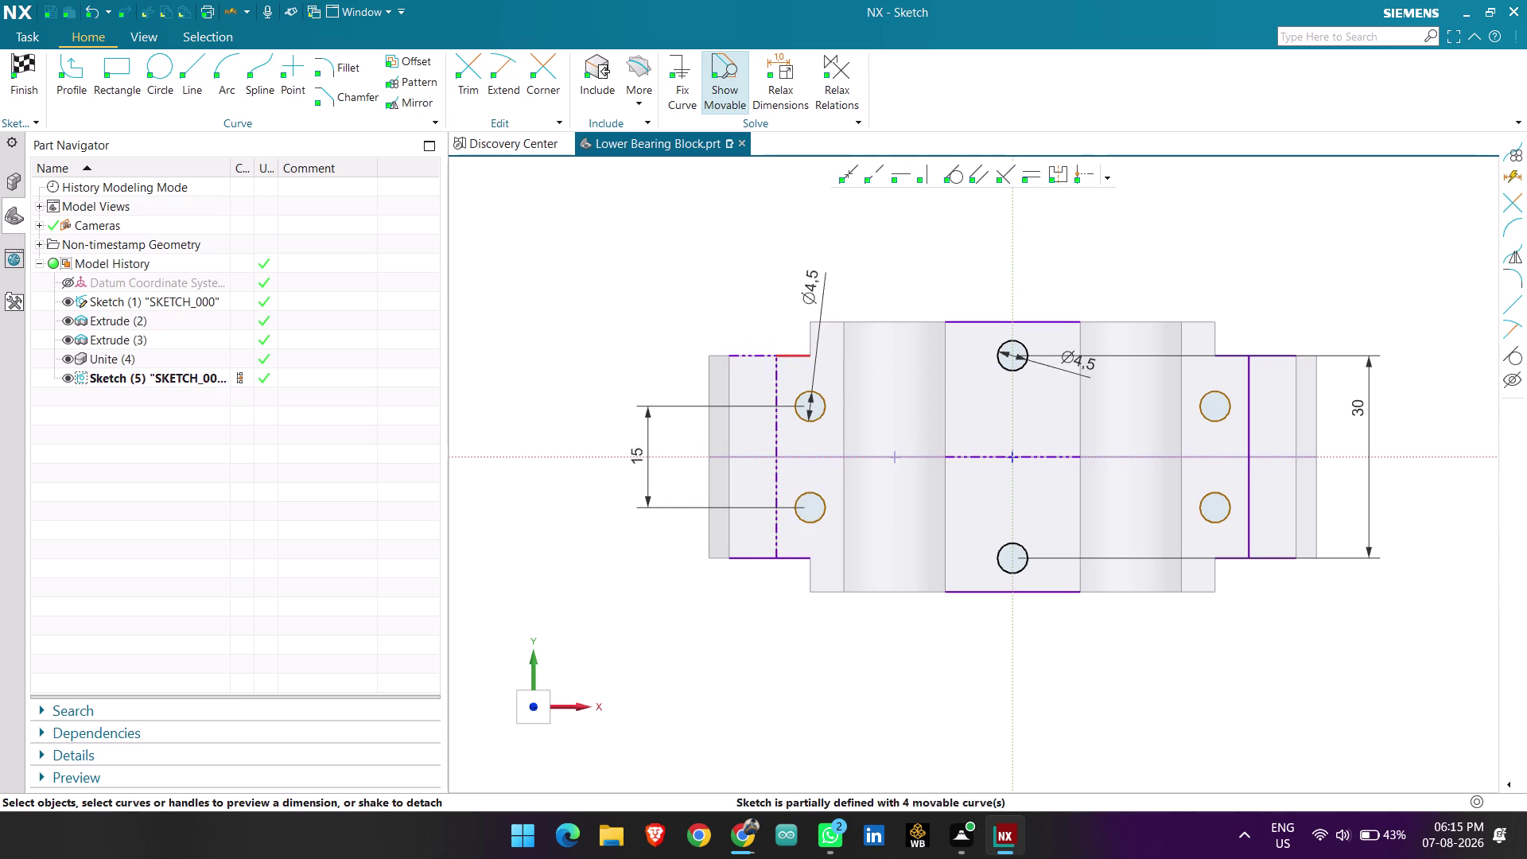
right_click(795, 361)
click(812, 348)
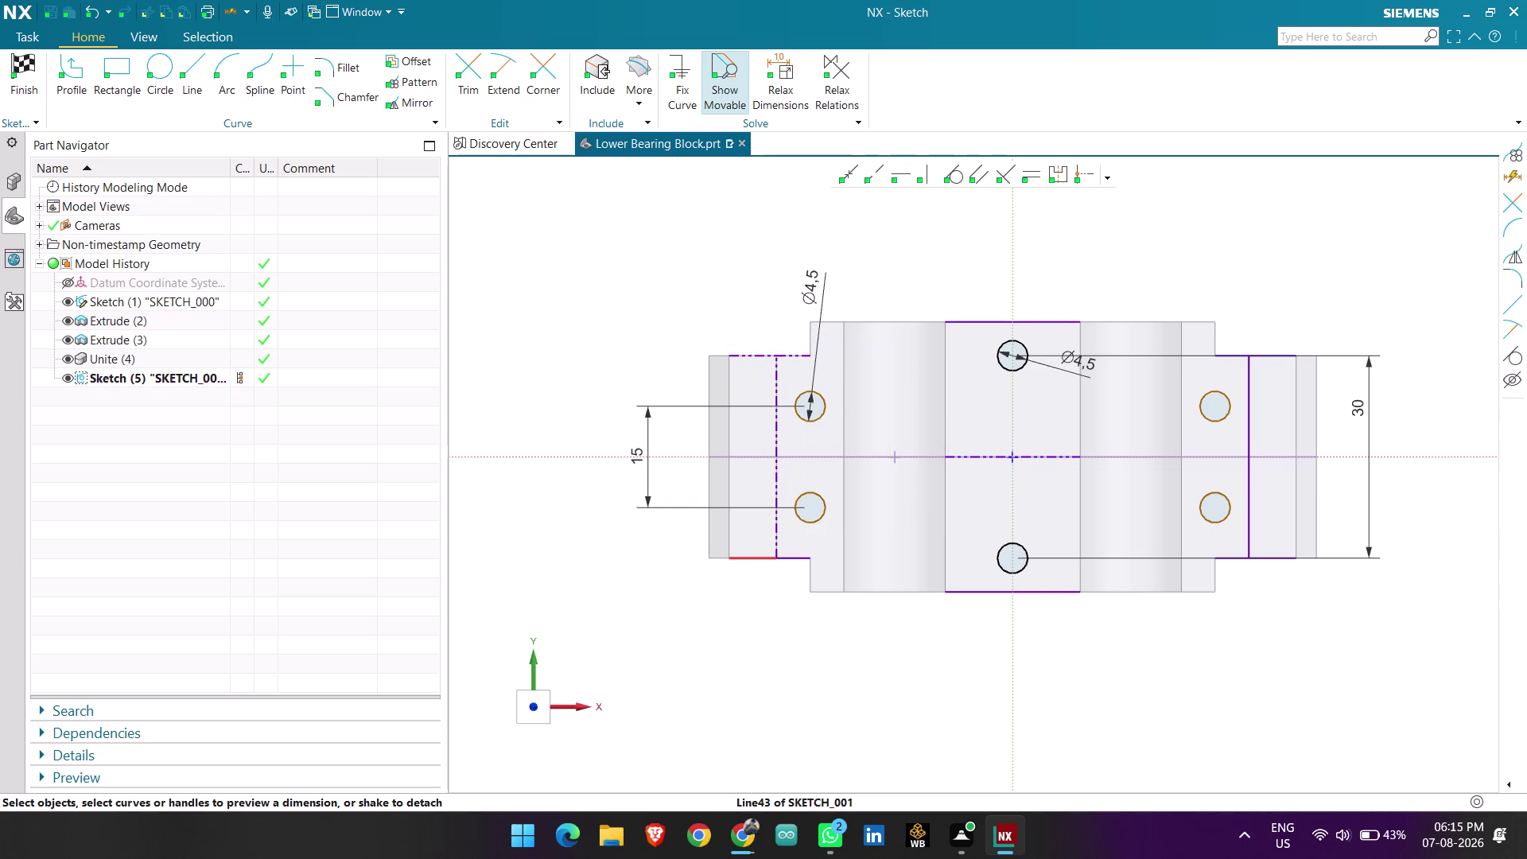
right_click(758, 558)
click(778, 536)
right_click(800, 558)
click(817, 534)
right_click(1004, 594)
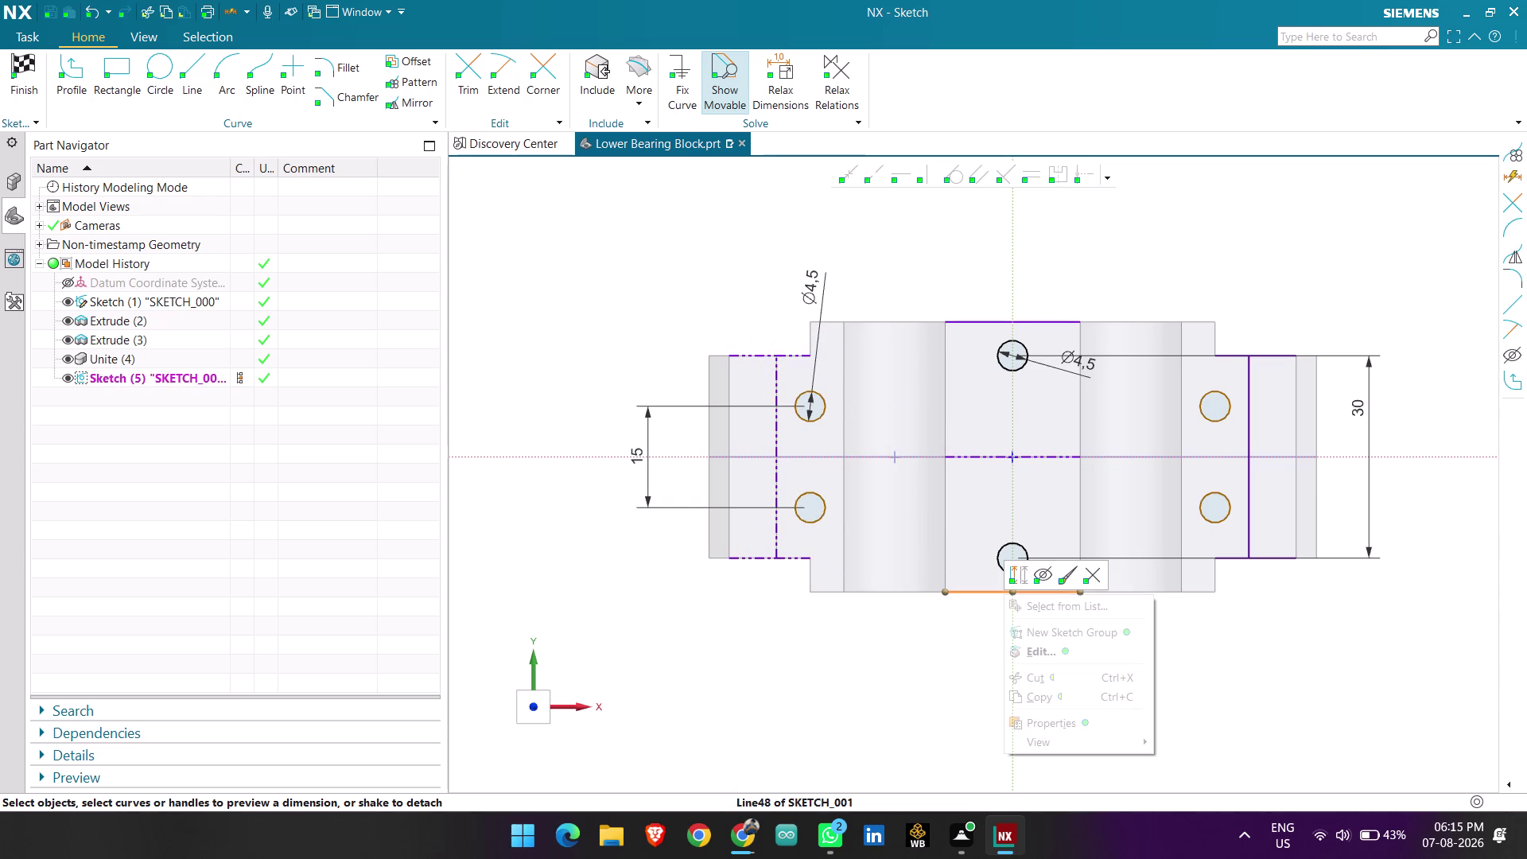
click(1020, 574)
right_click(979, 321)
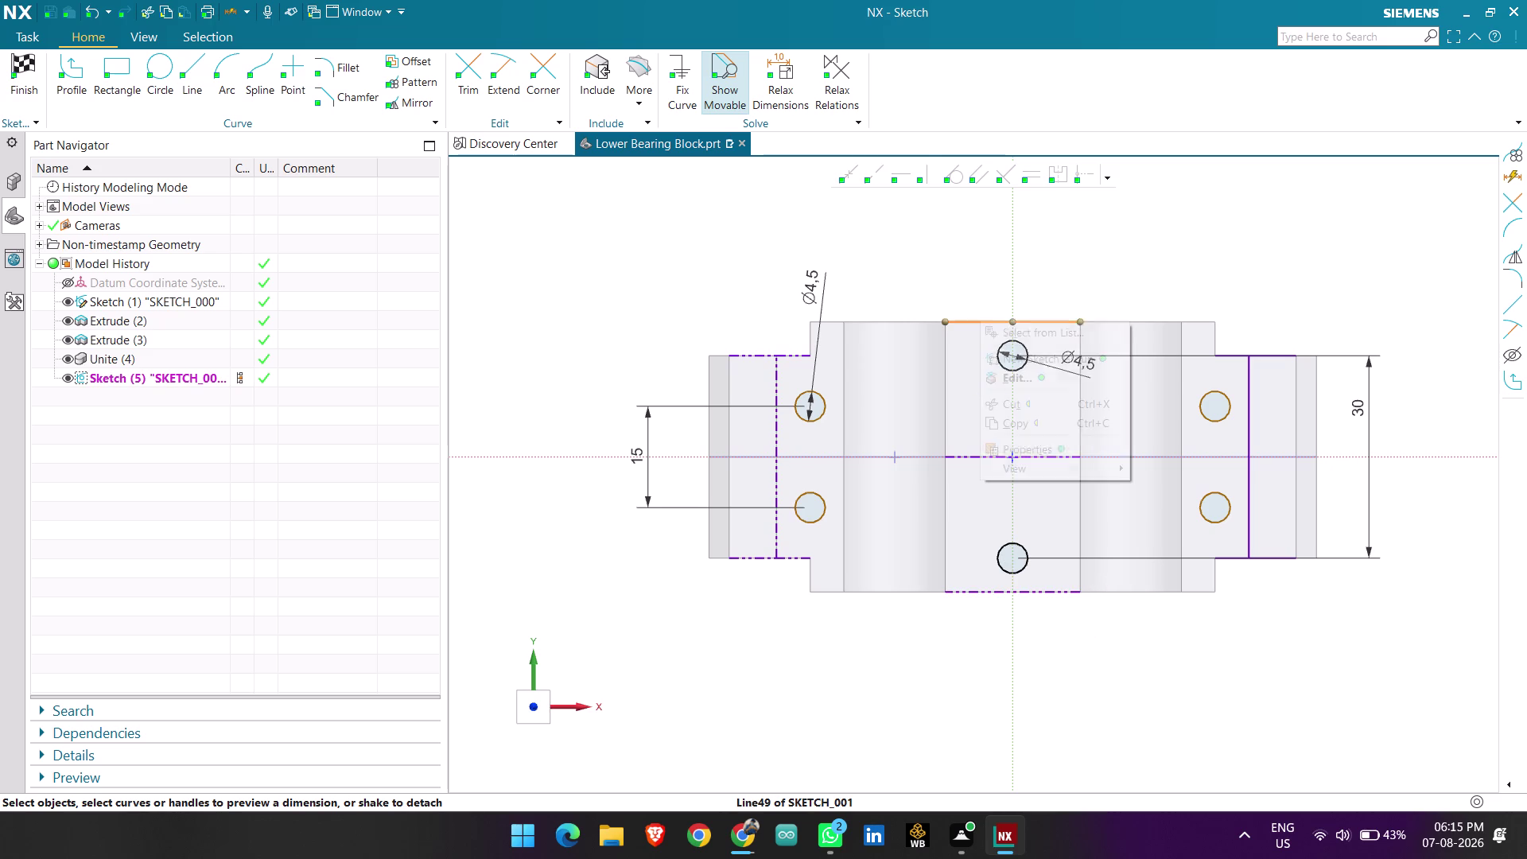
click(991, 305)
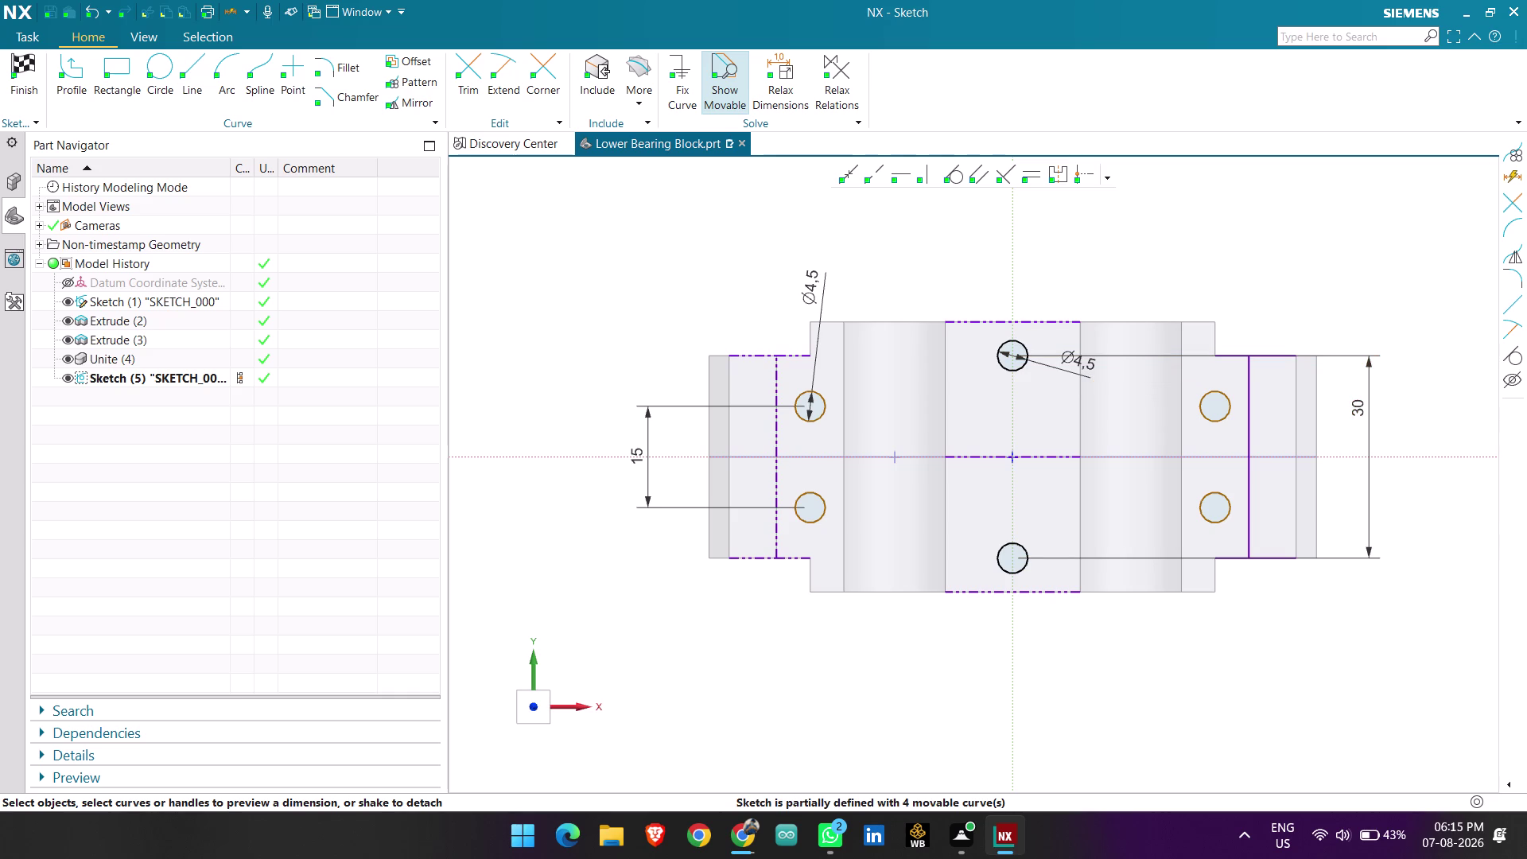
Convert the right-side outline lines to reference curves and finish the sketch.
right_click(1248, 435)
click(1262, 419)
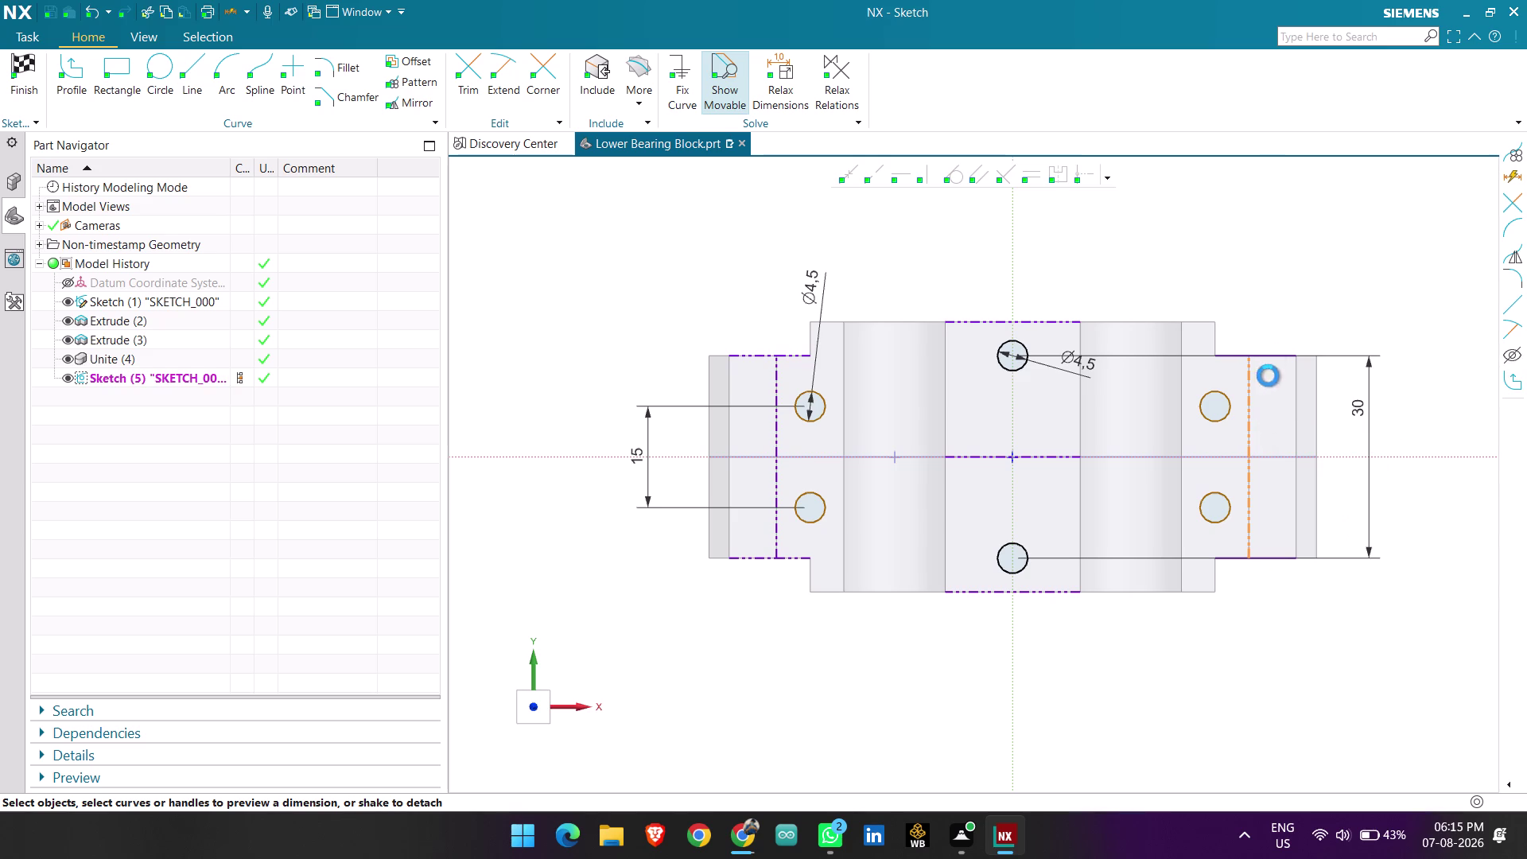
right_click(1272, 355)
click(1283, 342)
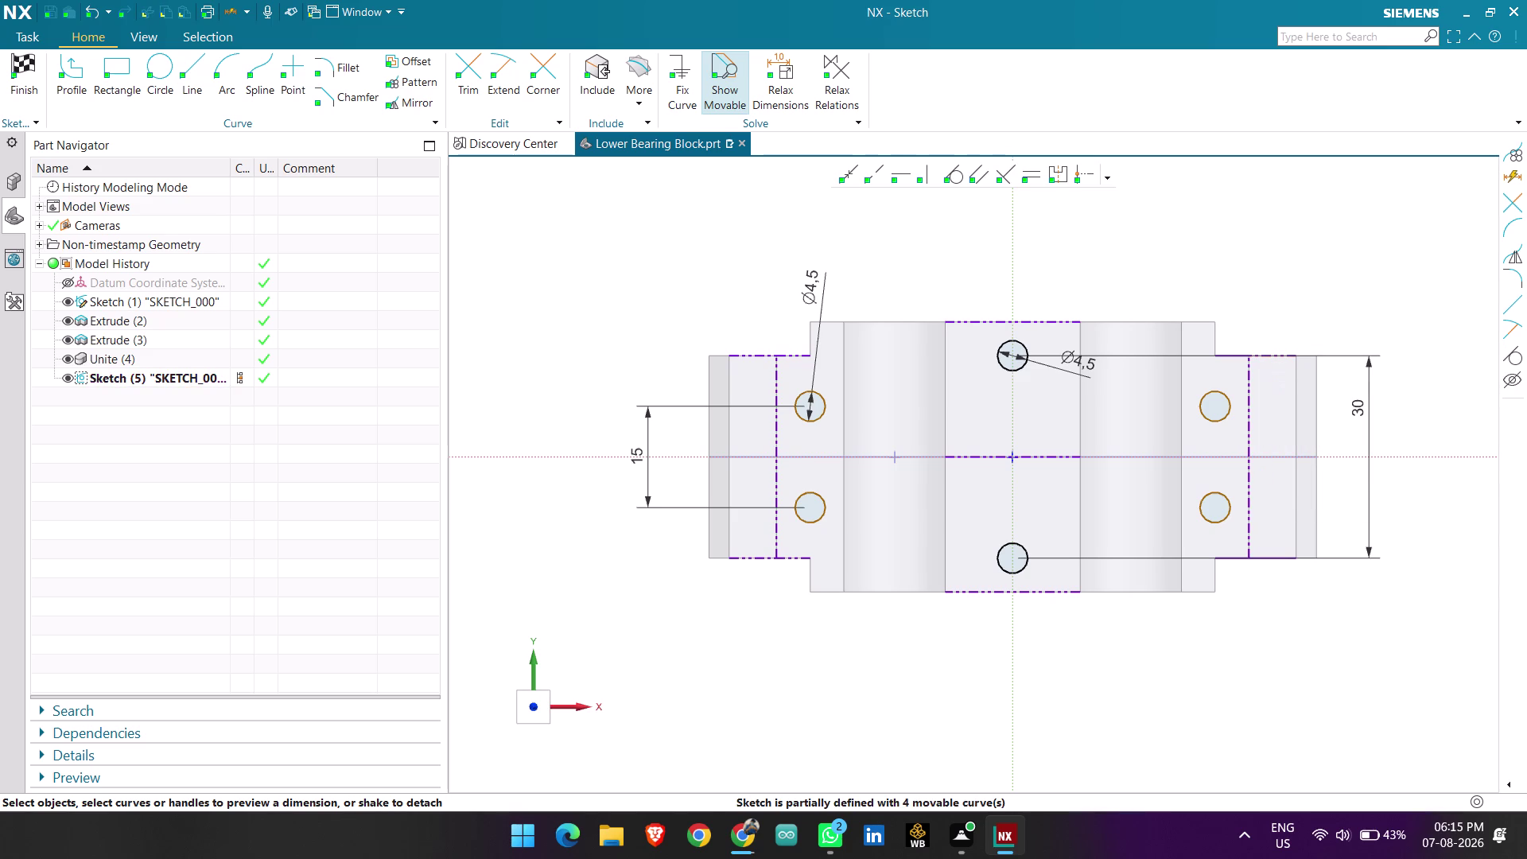
right_click(1273, 552)
click(1285, 529)
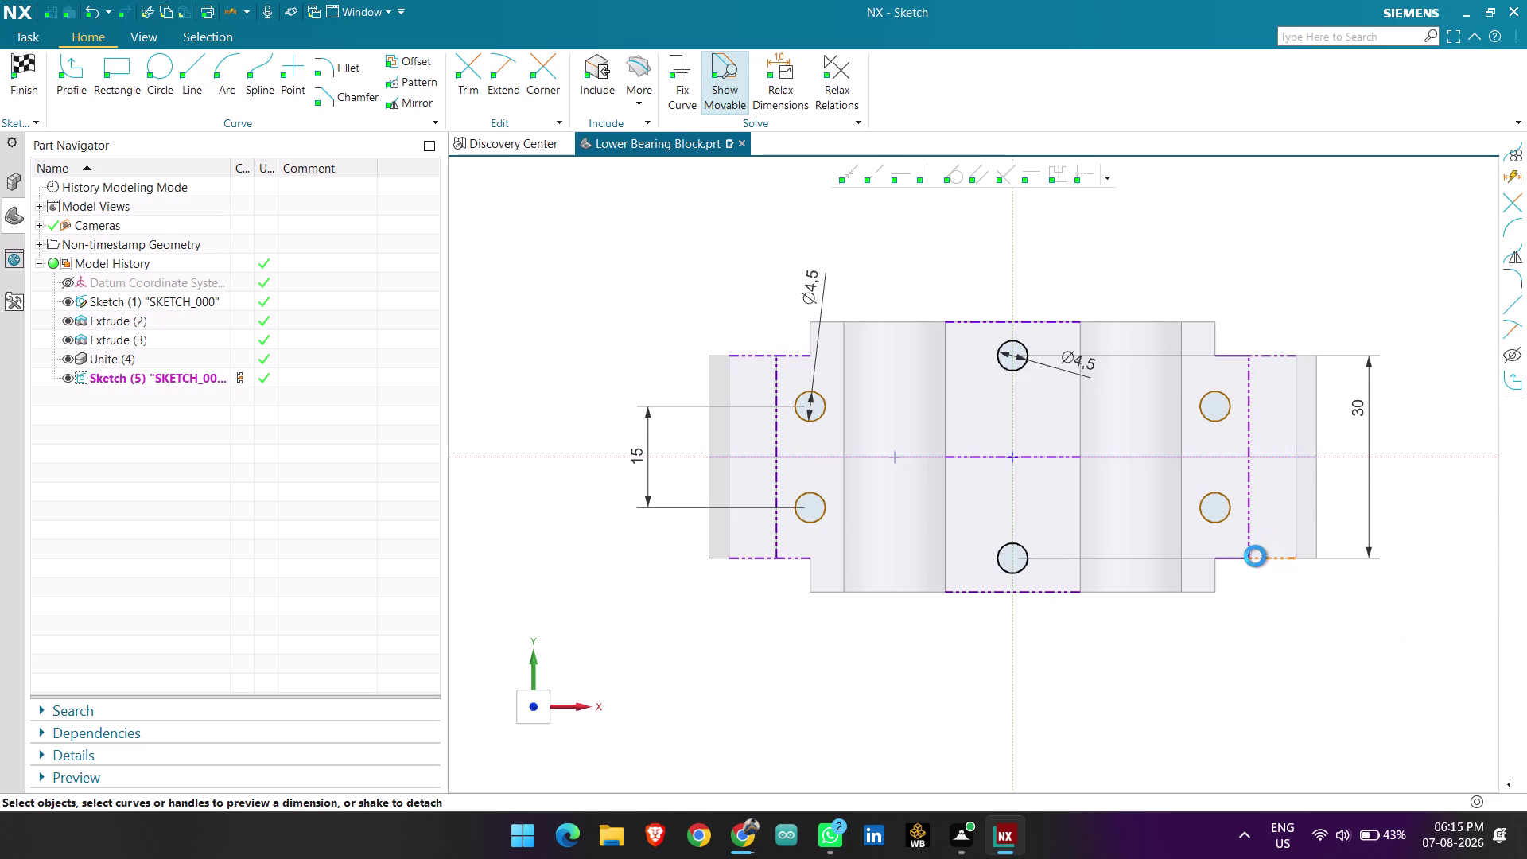
right_click(1236, 558)
click(1253, 545)
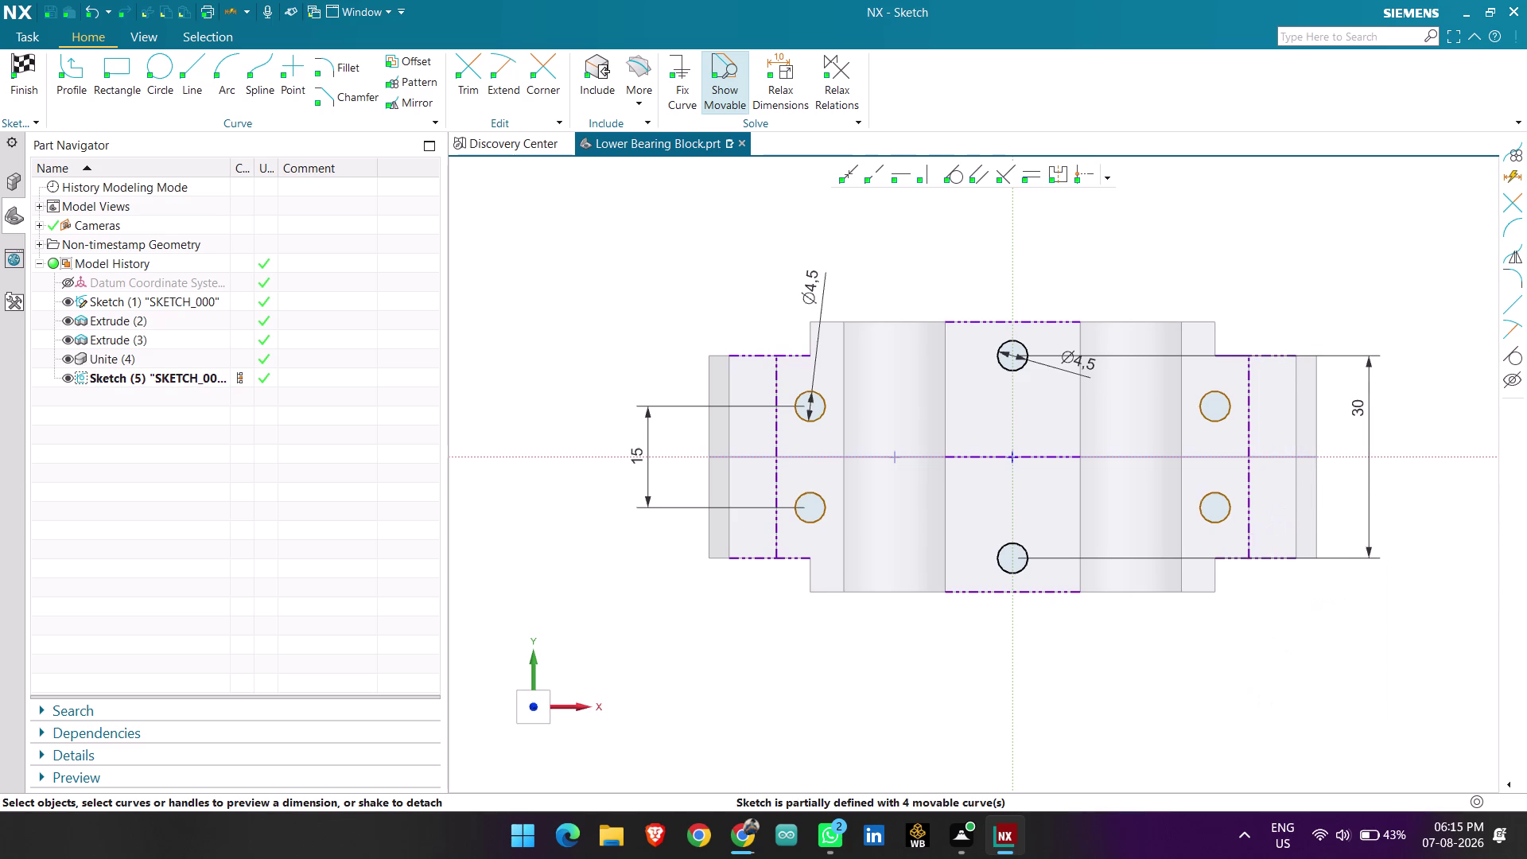
scroll(down, 3)
scroll(up, 3)
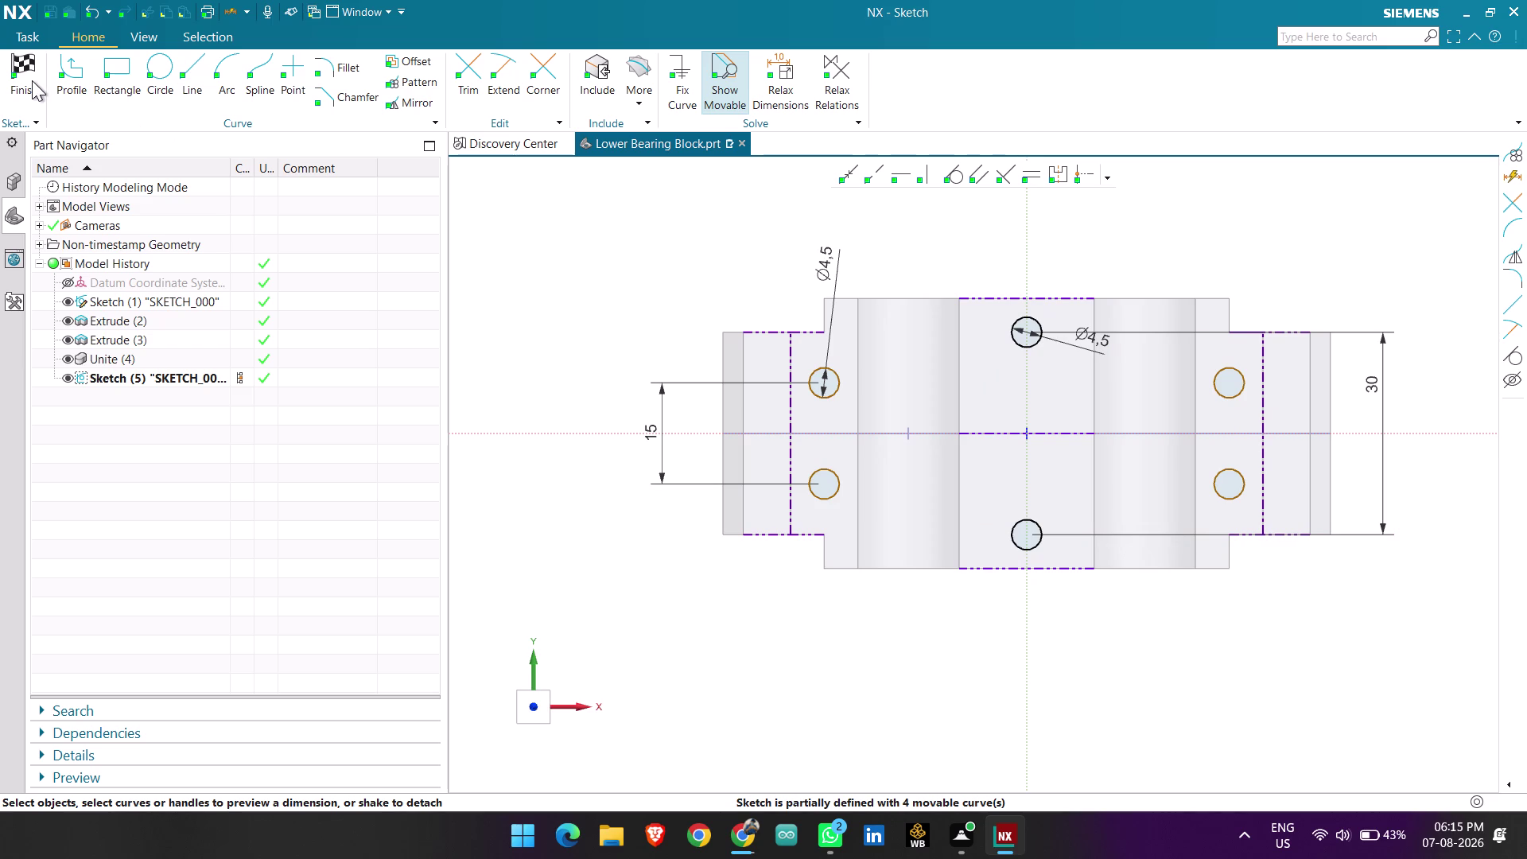
click(32, 80)
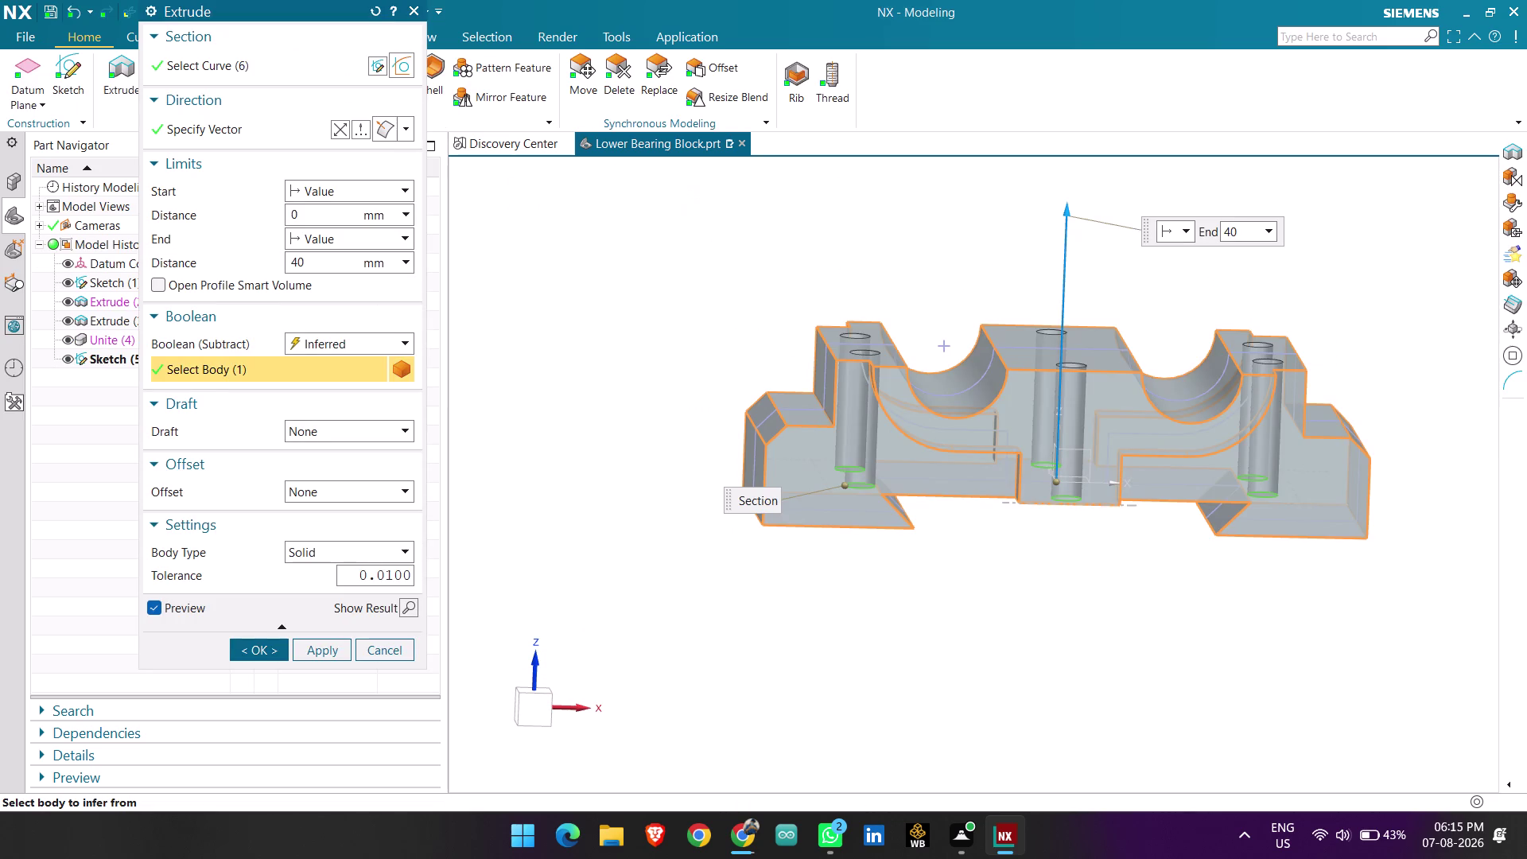
Set the hole extrude end distance to 15 and inspect the preview.
drag(320, 258, 246, 263)
key(BackSpace)
text(15)
key(Return)
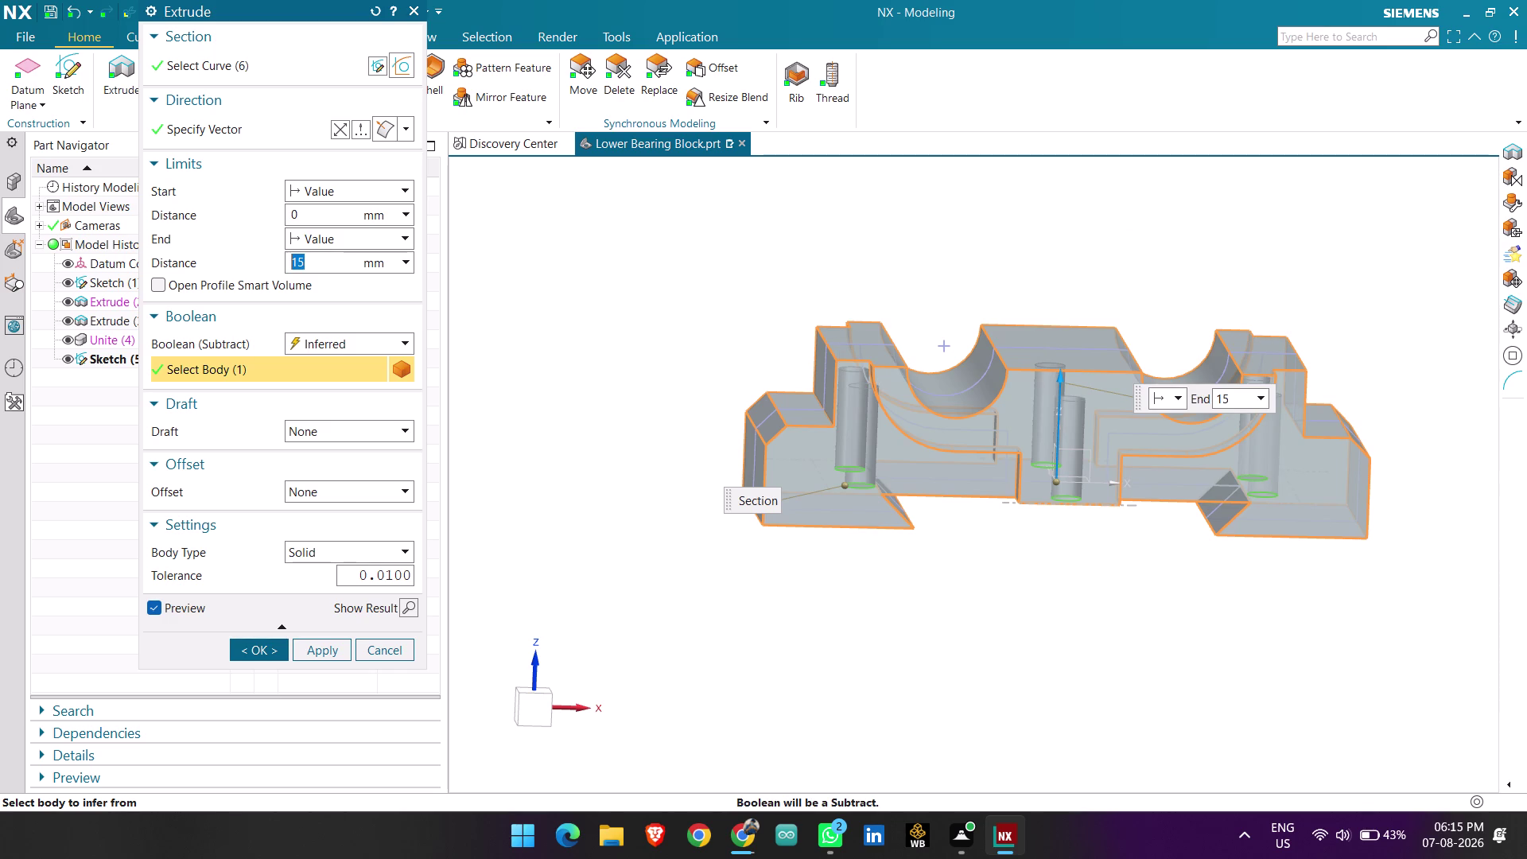
middle_drag(729, 313, 820, 280)
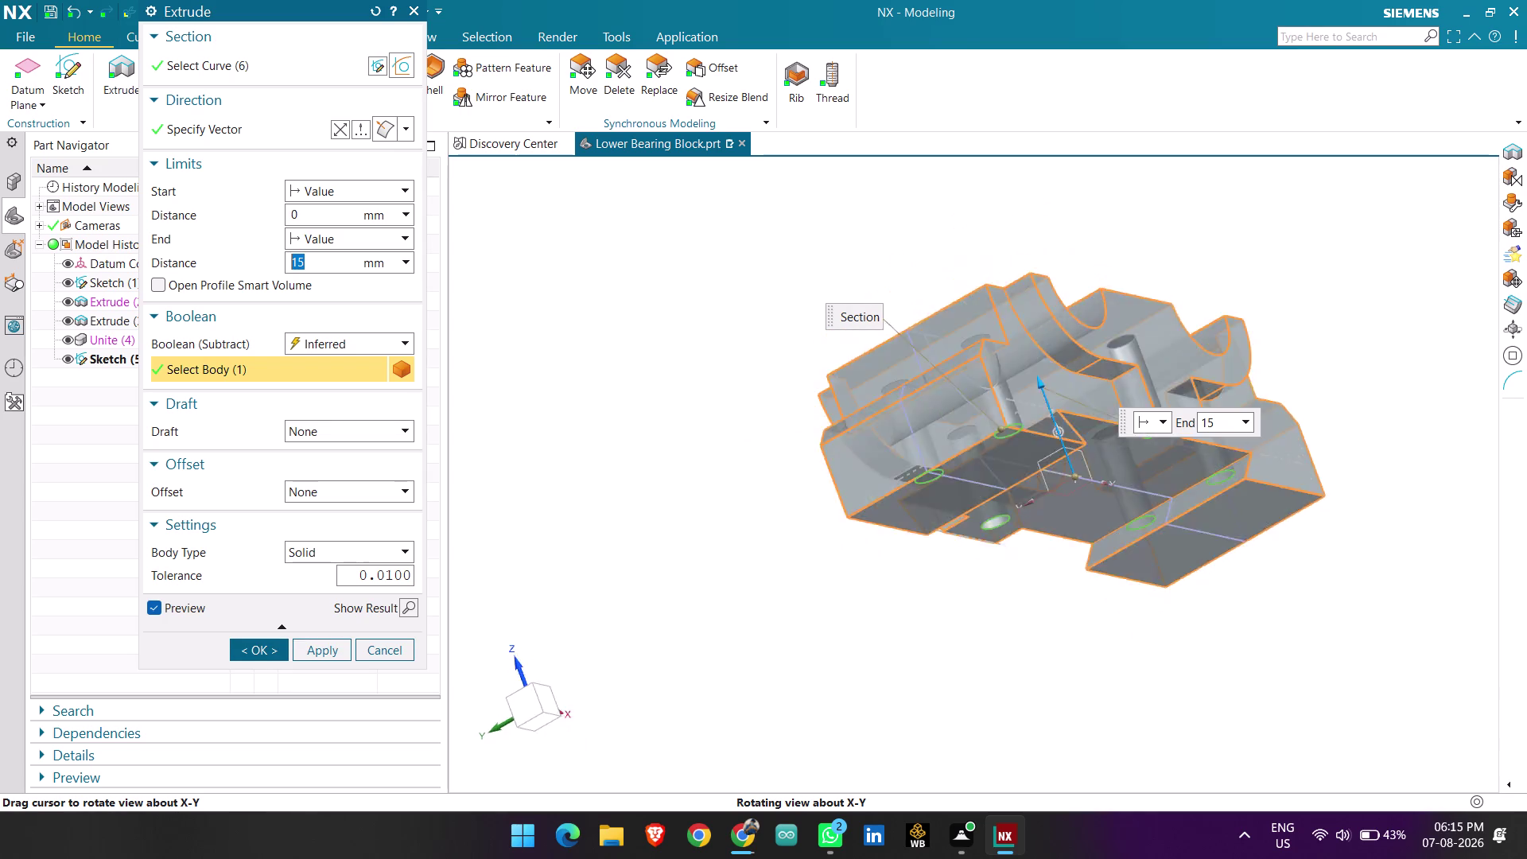
middle_drag(820, 280, 836, 246)
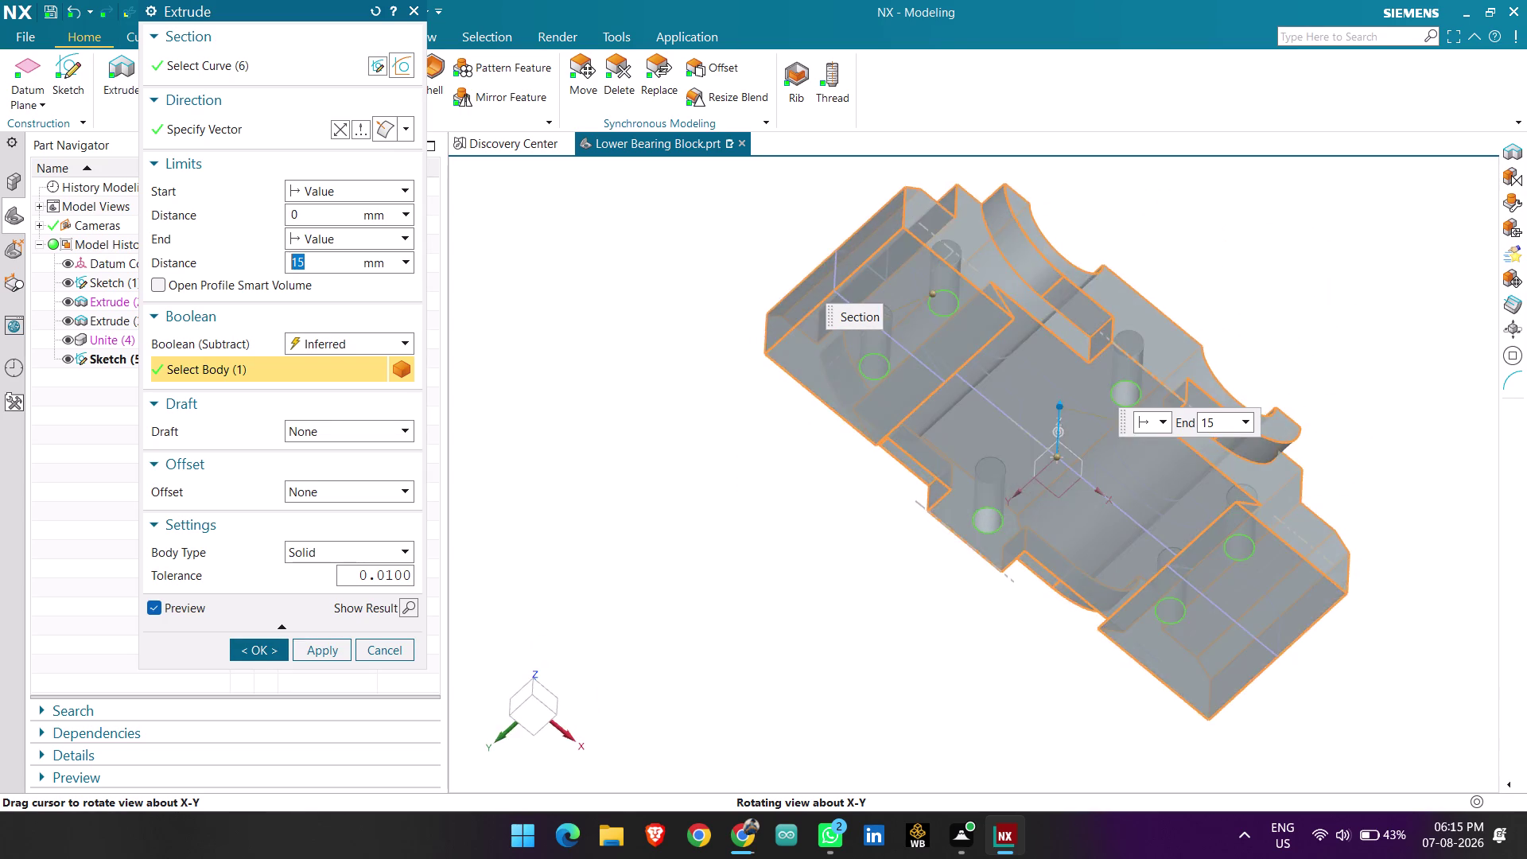
middle_drag(835, 245, 718, 204)
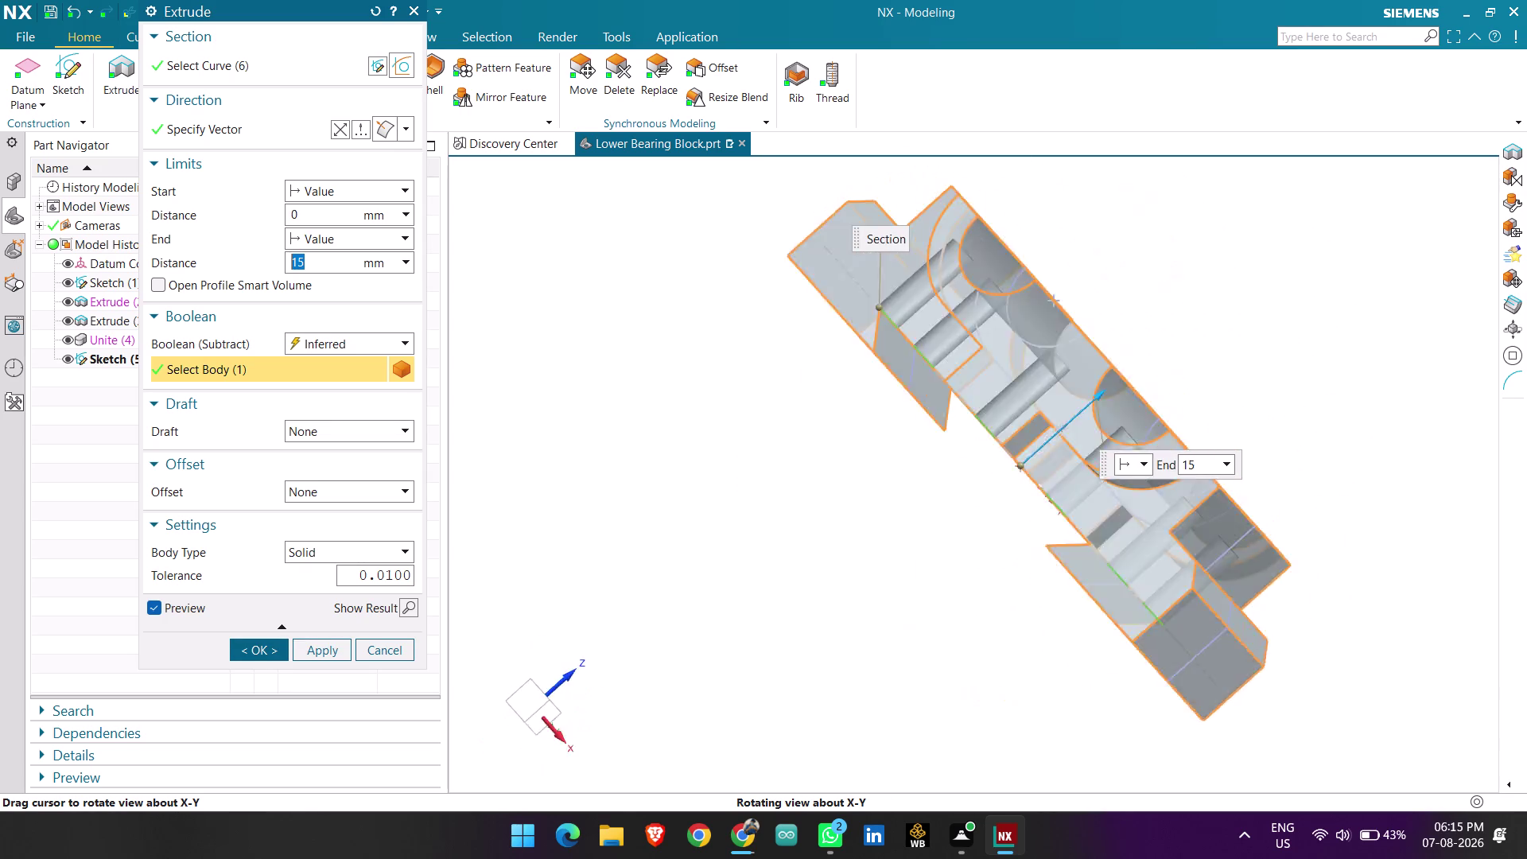
middle_drag(717, 205, 761, 242)
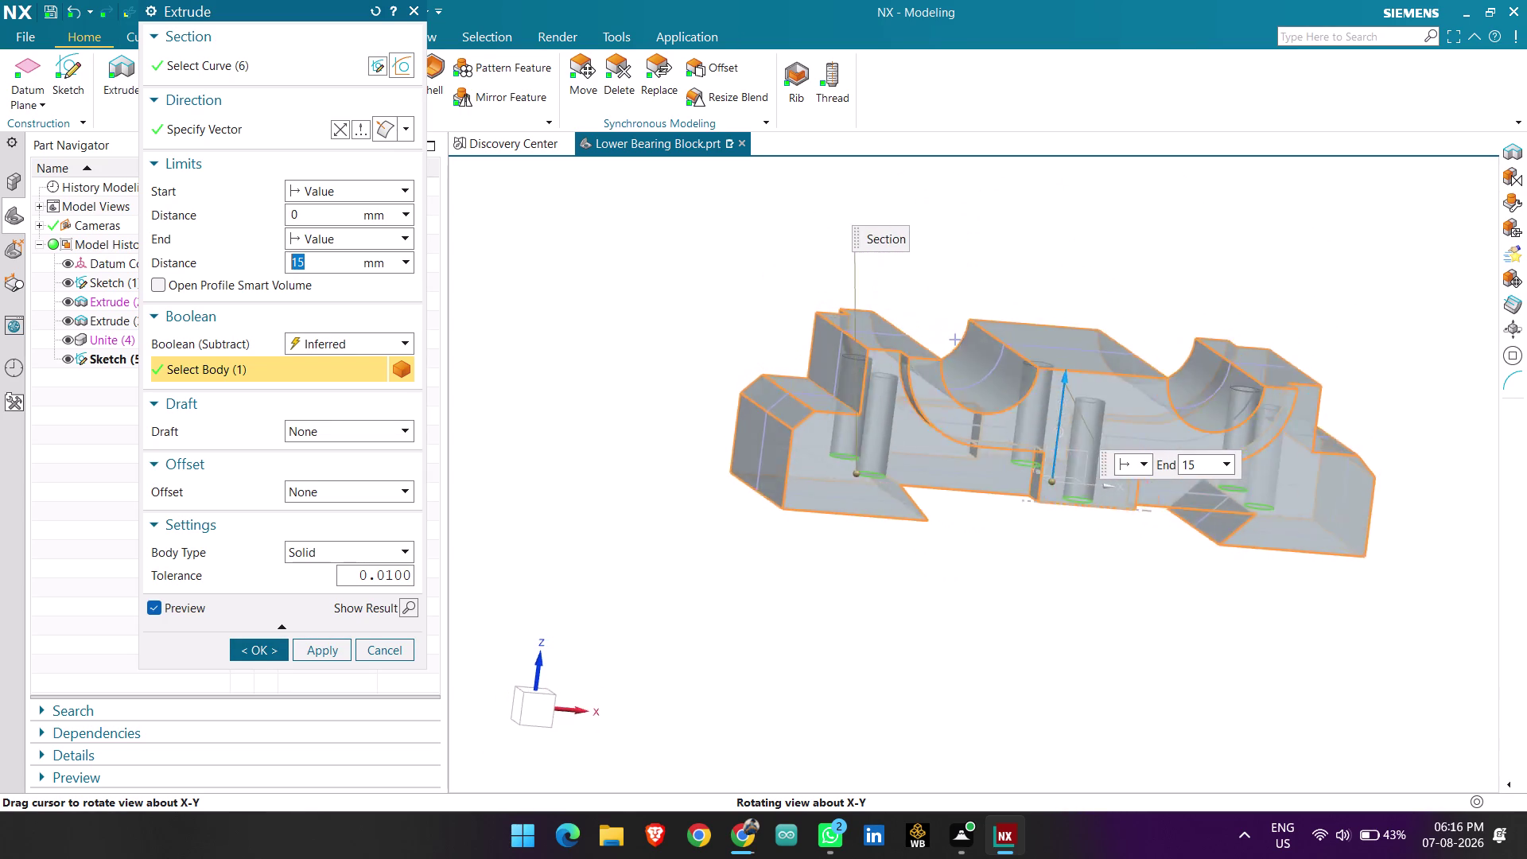
middle_drag(761, 242, 736, 265)
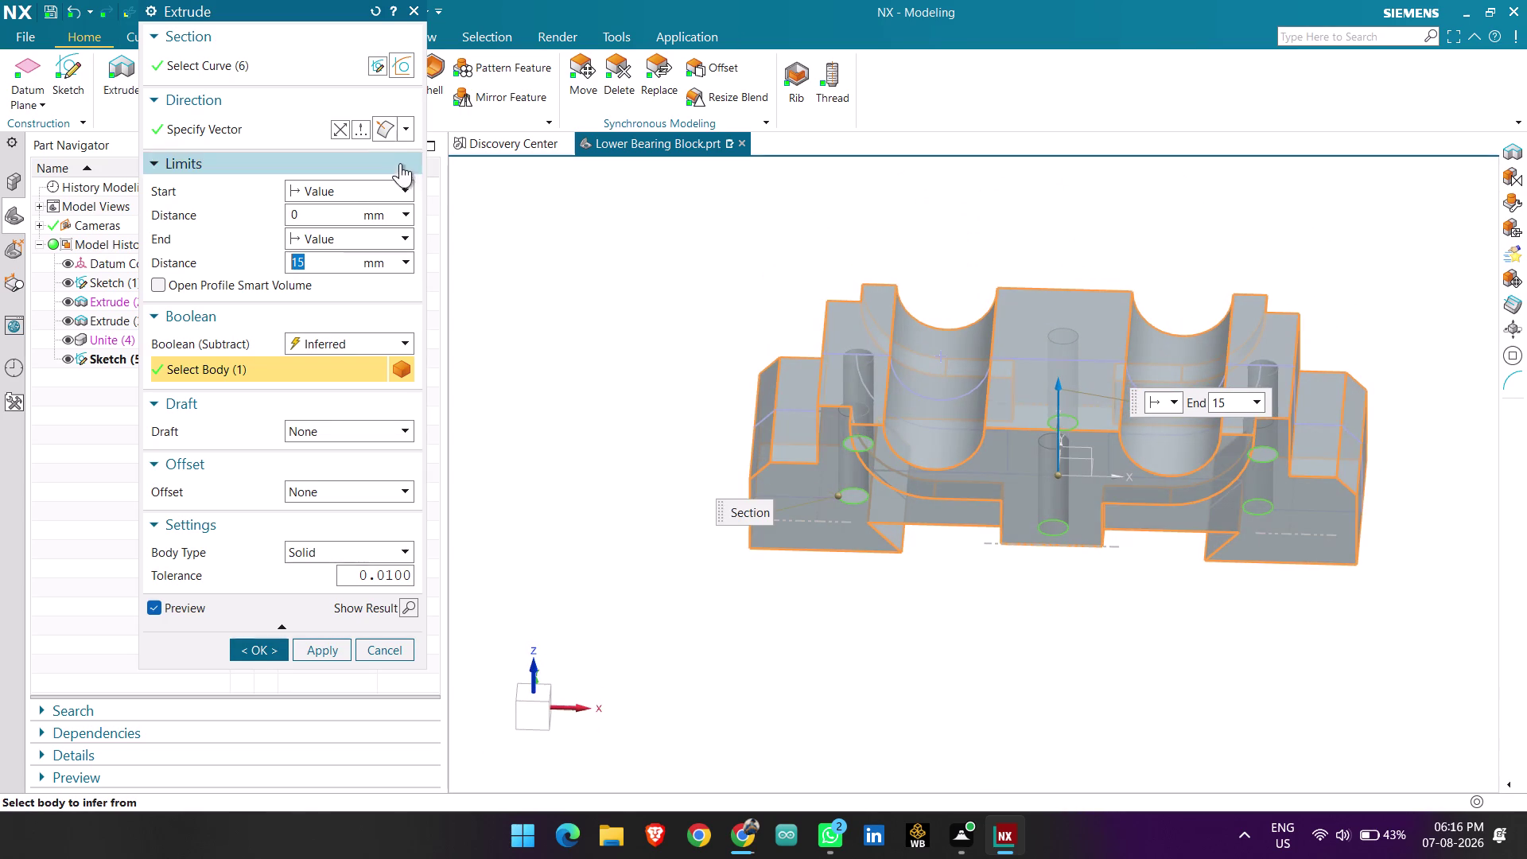
Reverse the extrusion direction, then cancel the extrude while keeping Sketch (5).
click(342, 133)
middle_drag(696, 371, 739, 303)
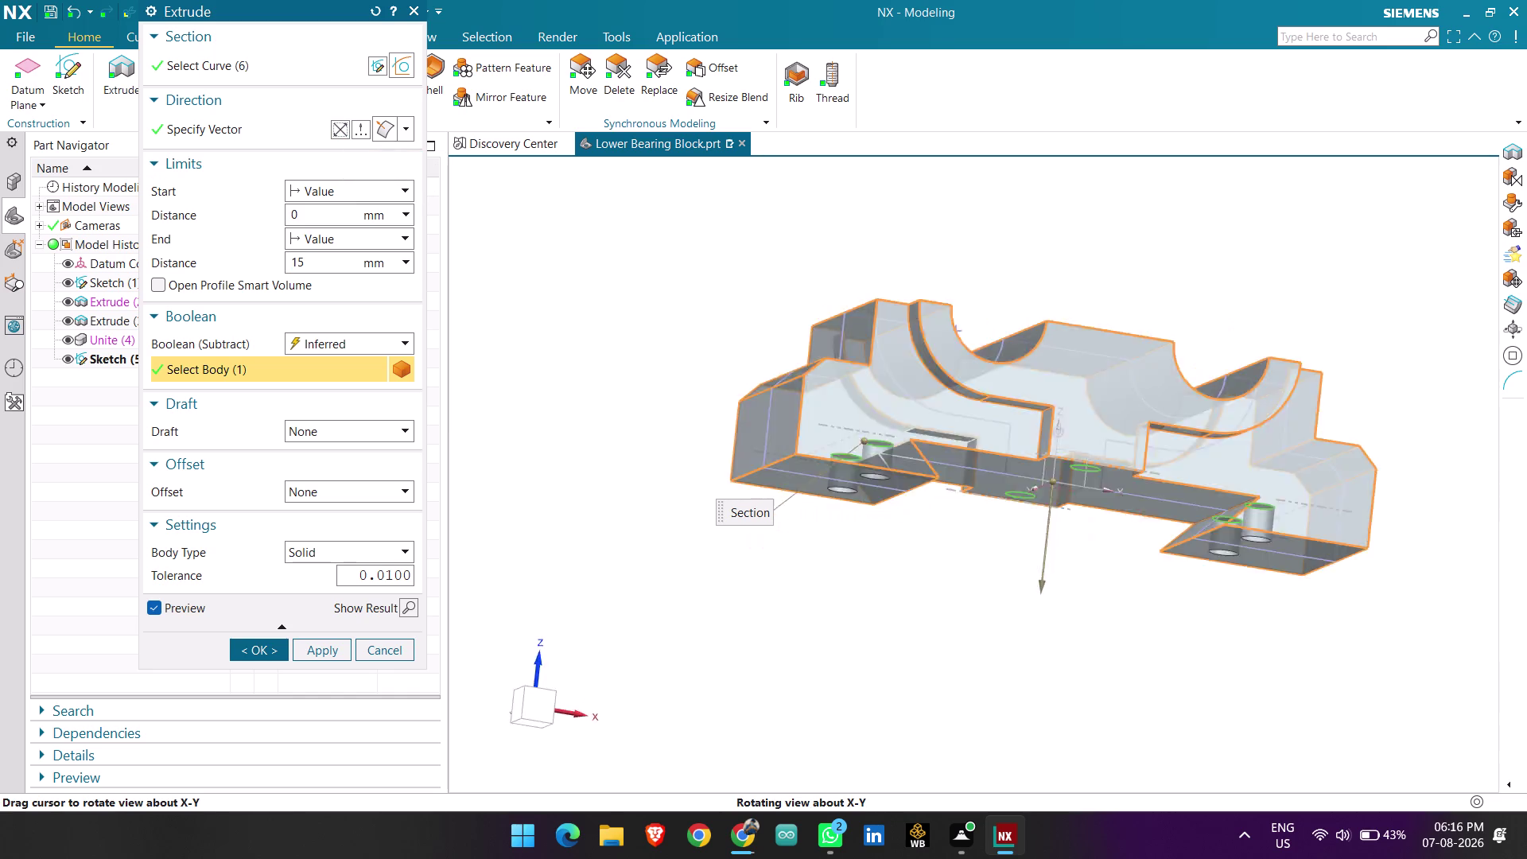
middle_drag(738, 303, 723, 374)
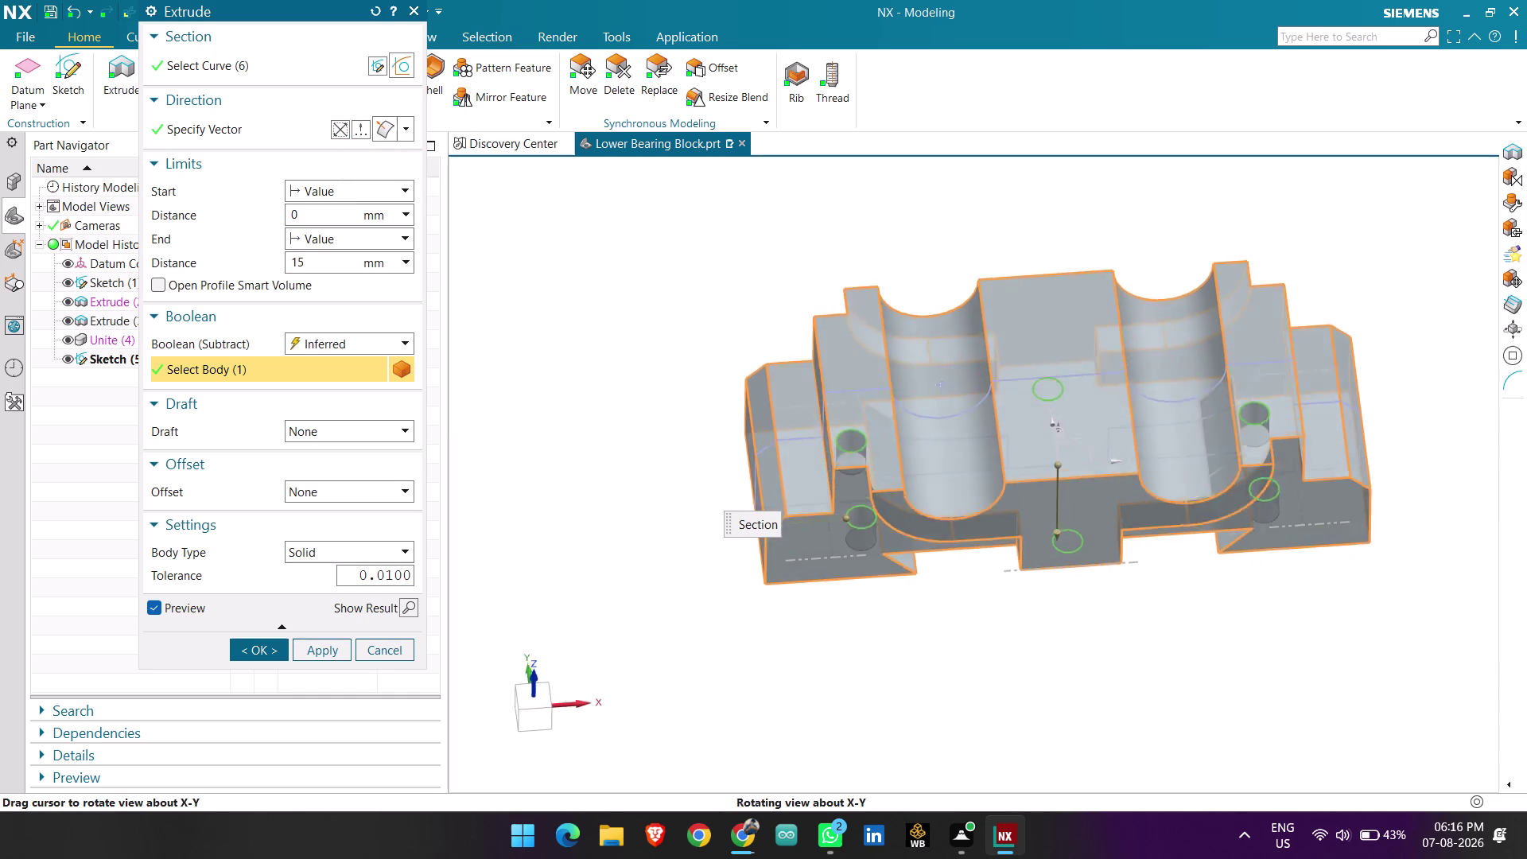
middle_drag(723, 374, 702, 332)
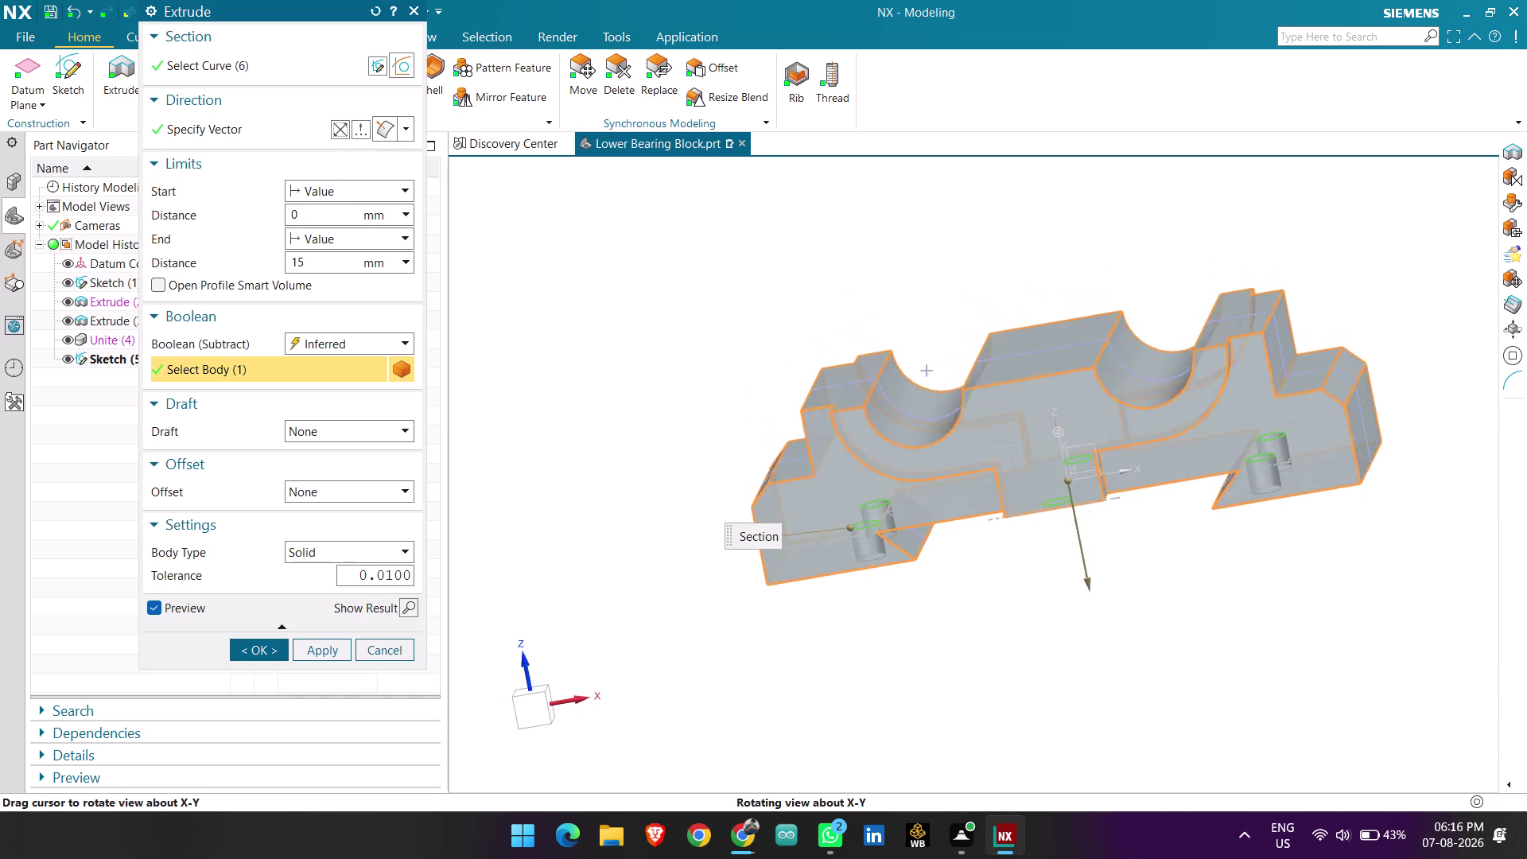
middle_drag(702, 332, 693, 344)
click(341, 128)
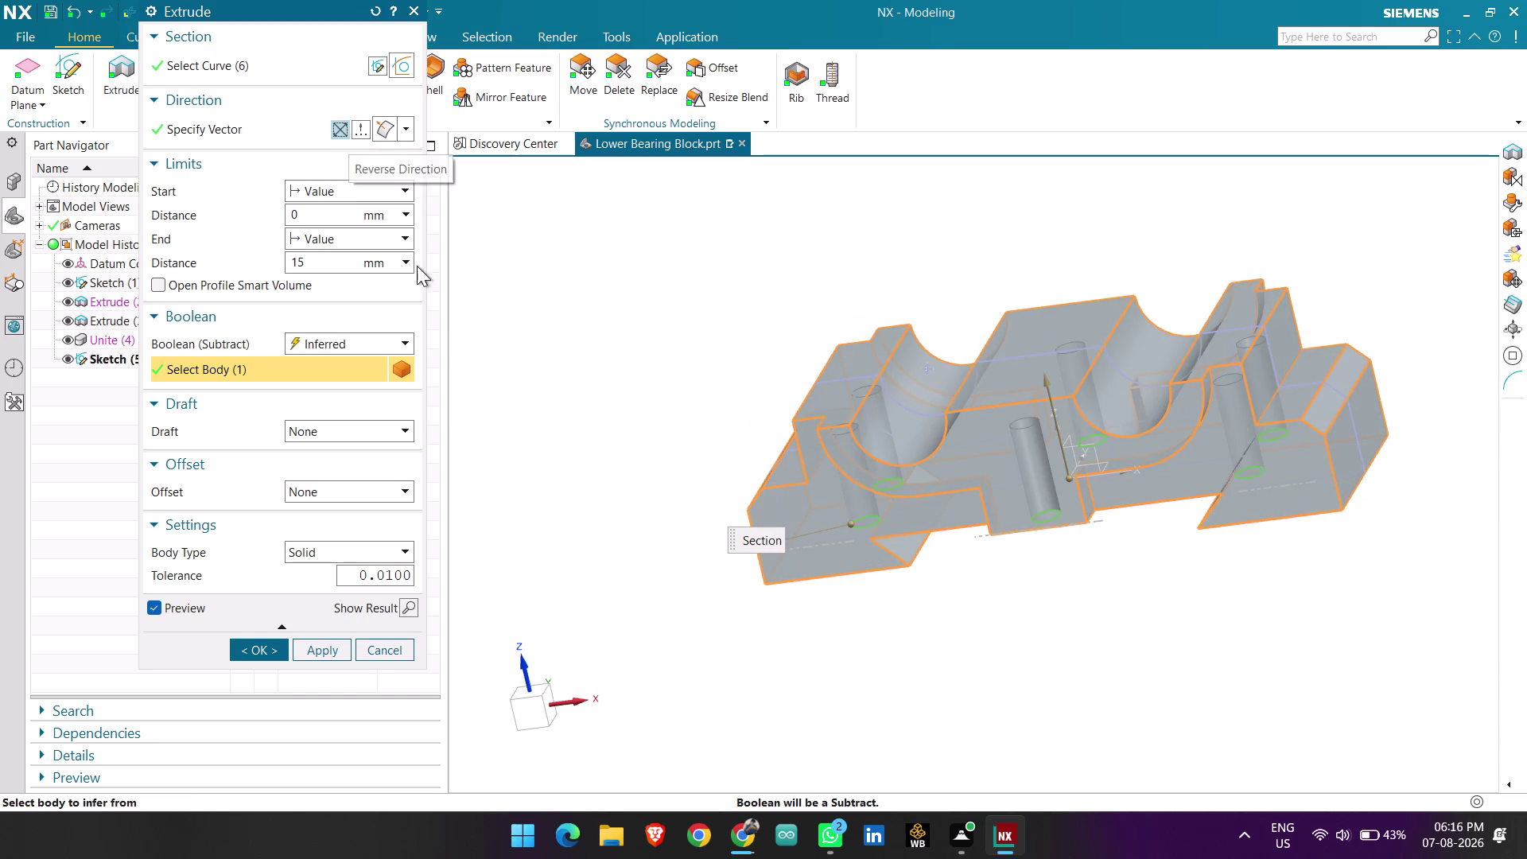
click(392, 651)
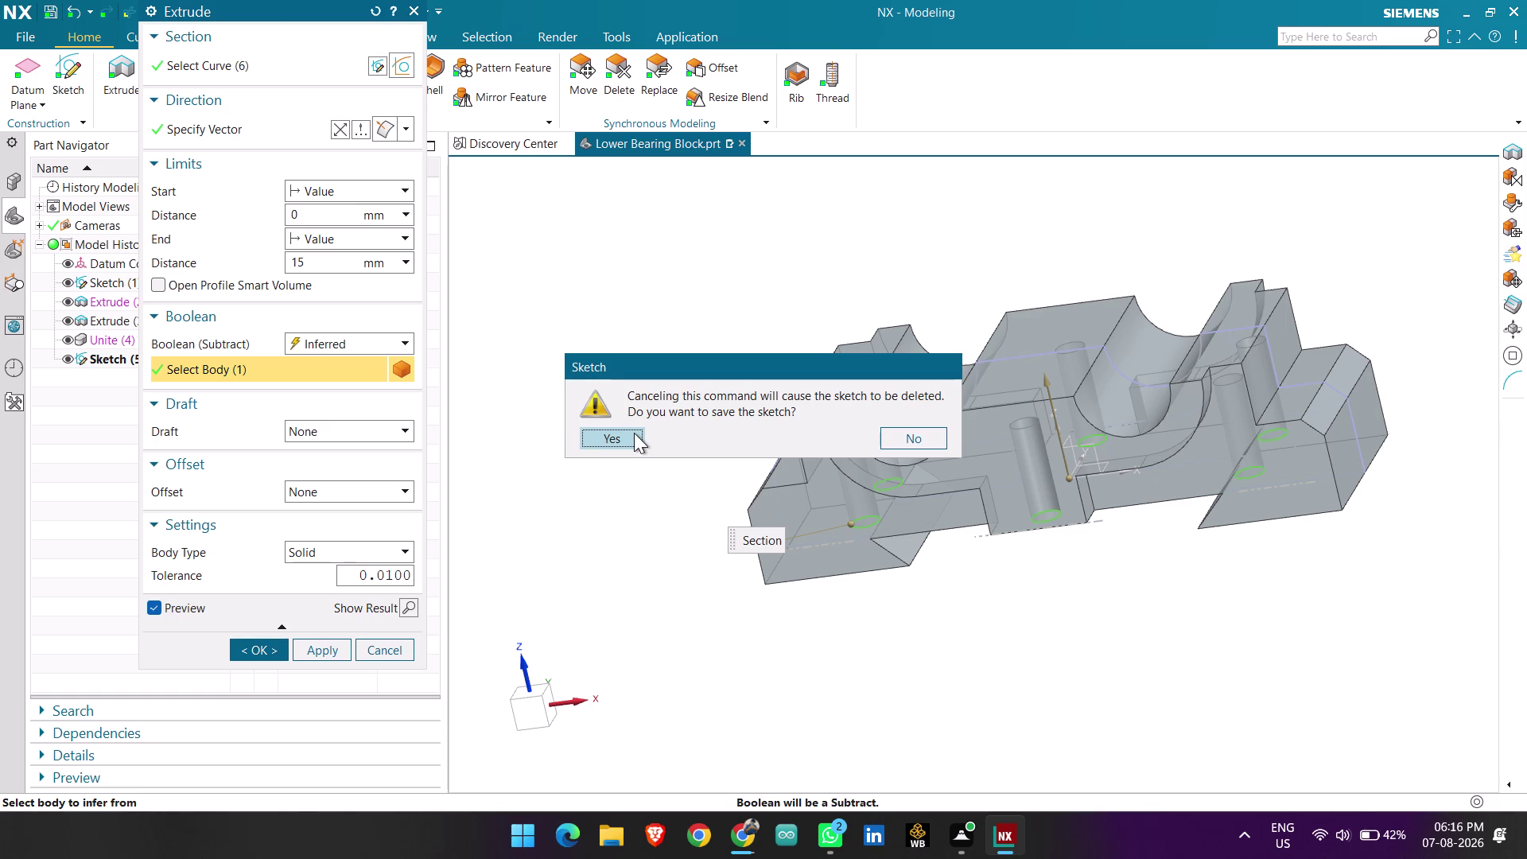
click(633, 432)
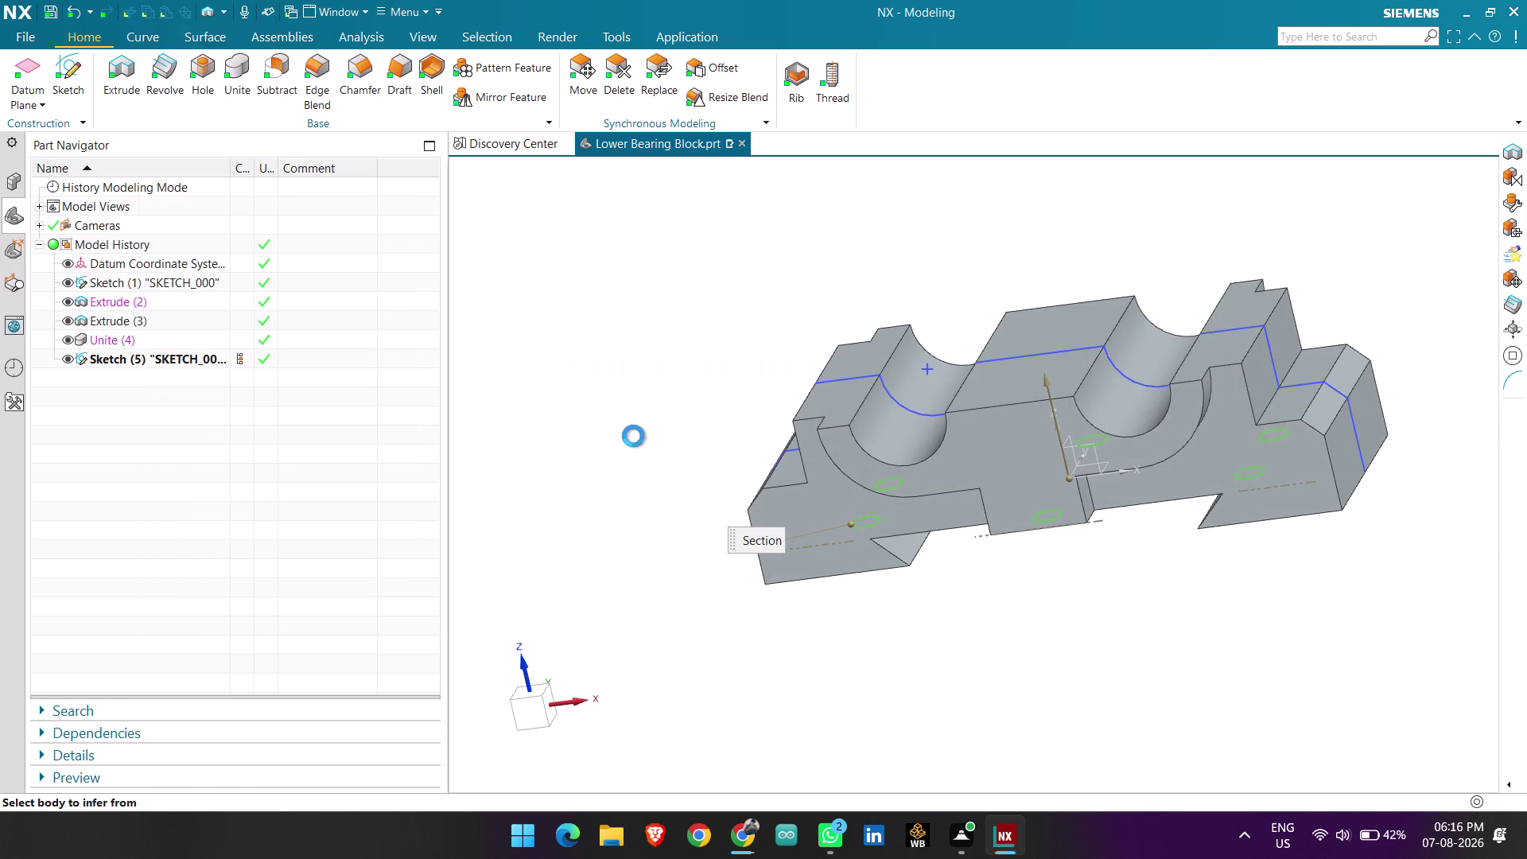
Create Datum Plane (6) on the block's raised centre top face.
middle_drag(694, 444, 811, 368)
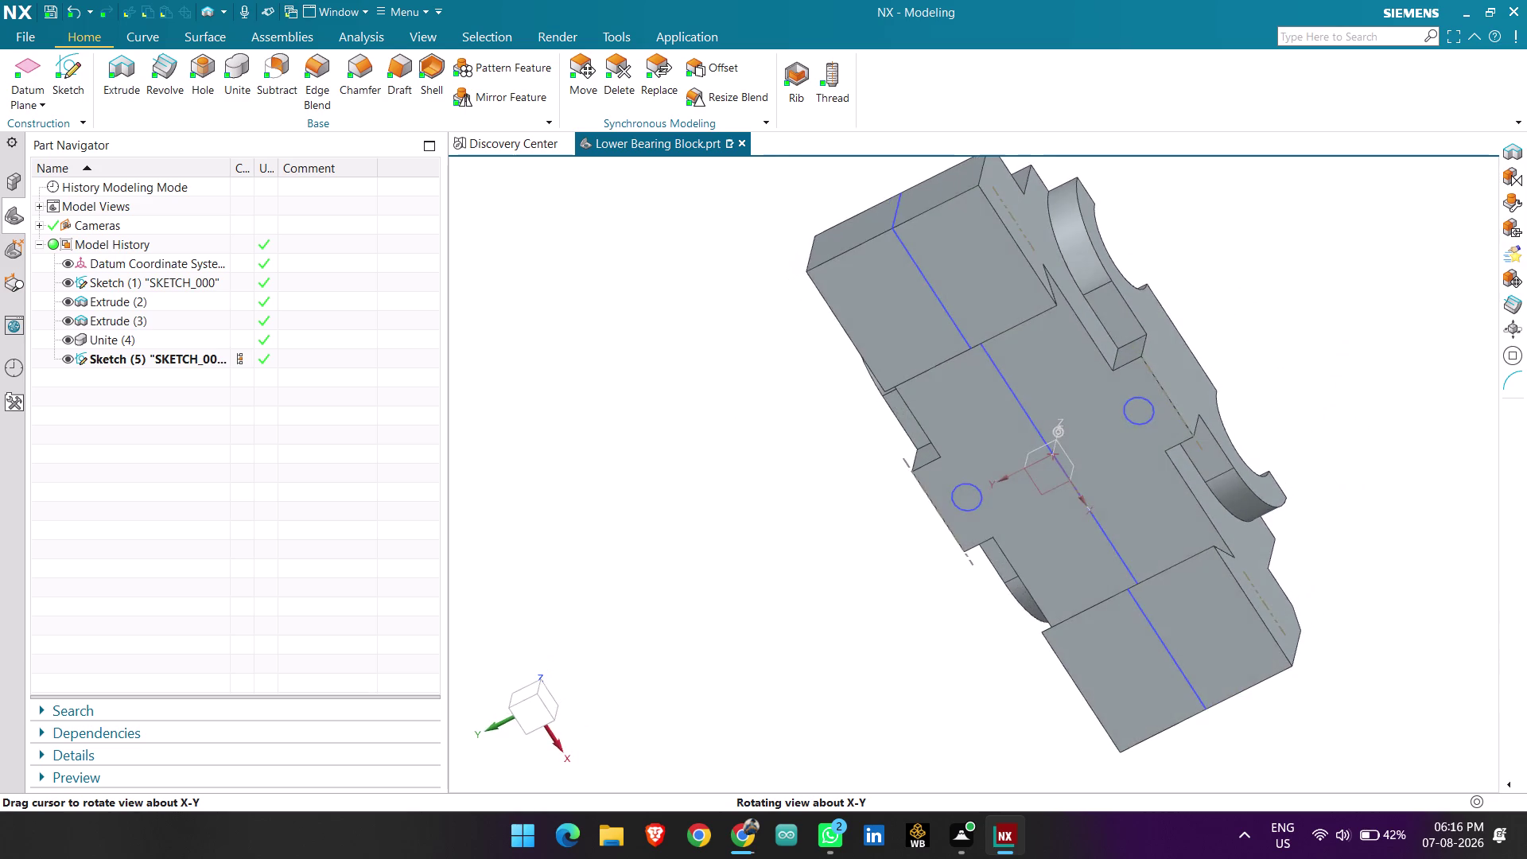
middle_drag(811, 367, 750, 416)
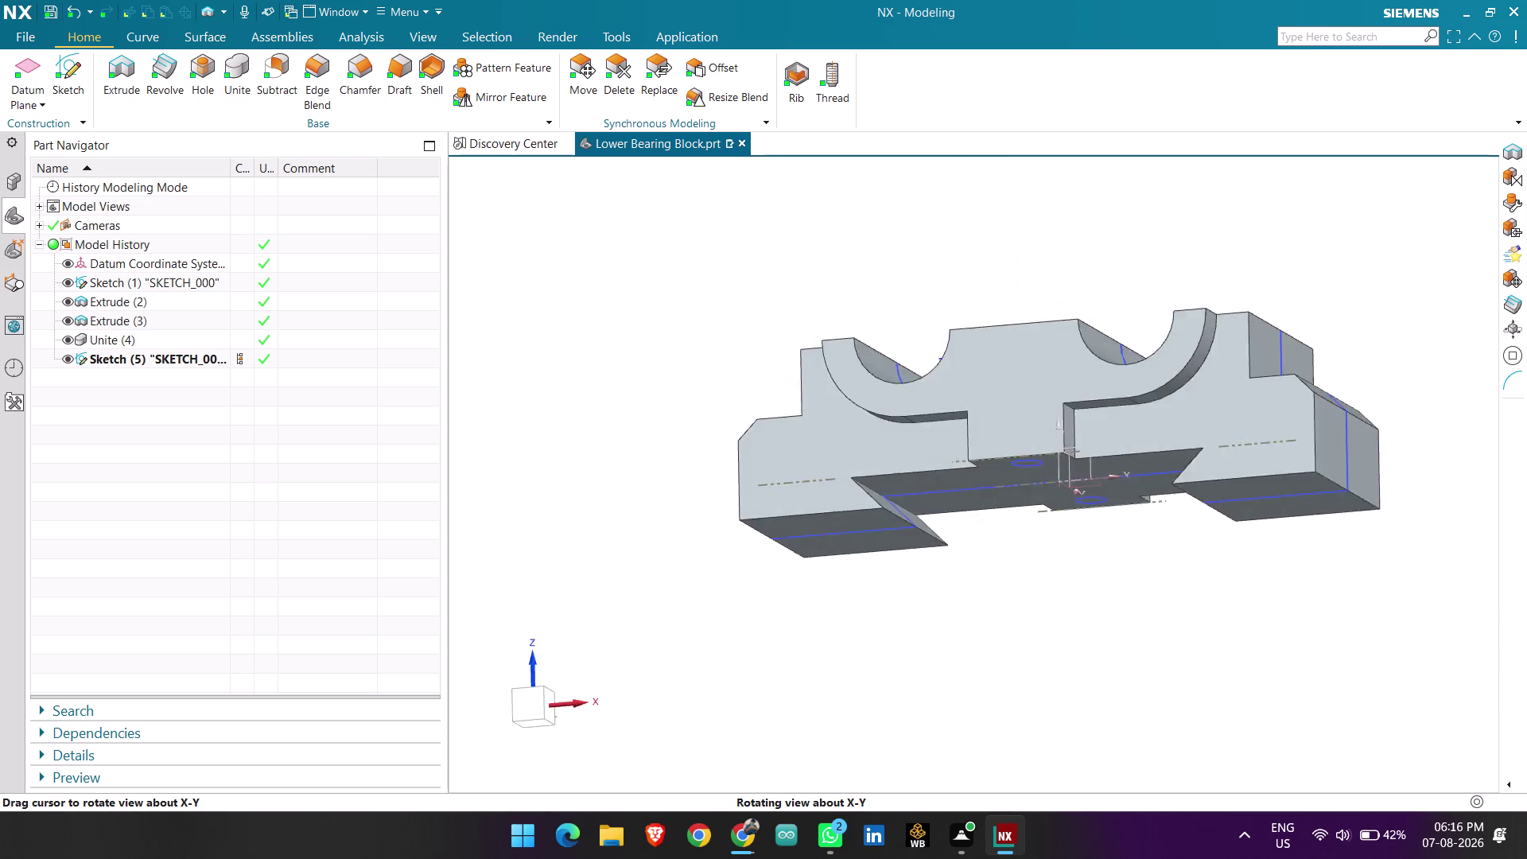
middle_drag(750, 417, 780, 371)
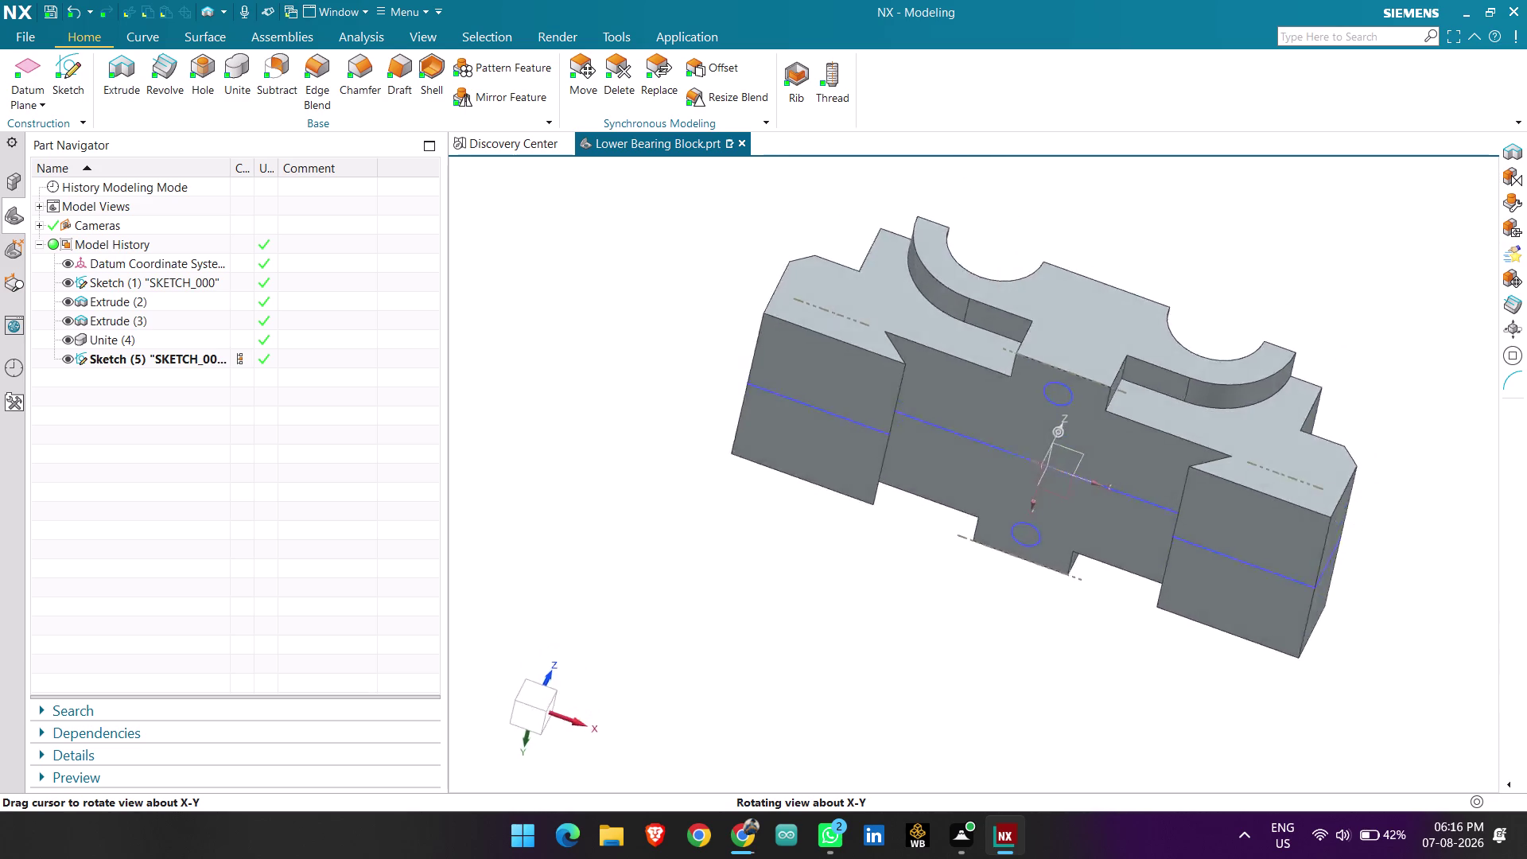
middle_drag(780, 371, 775, 462)
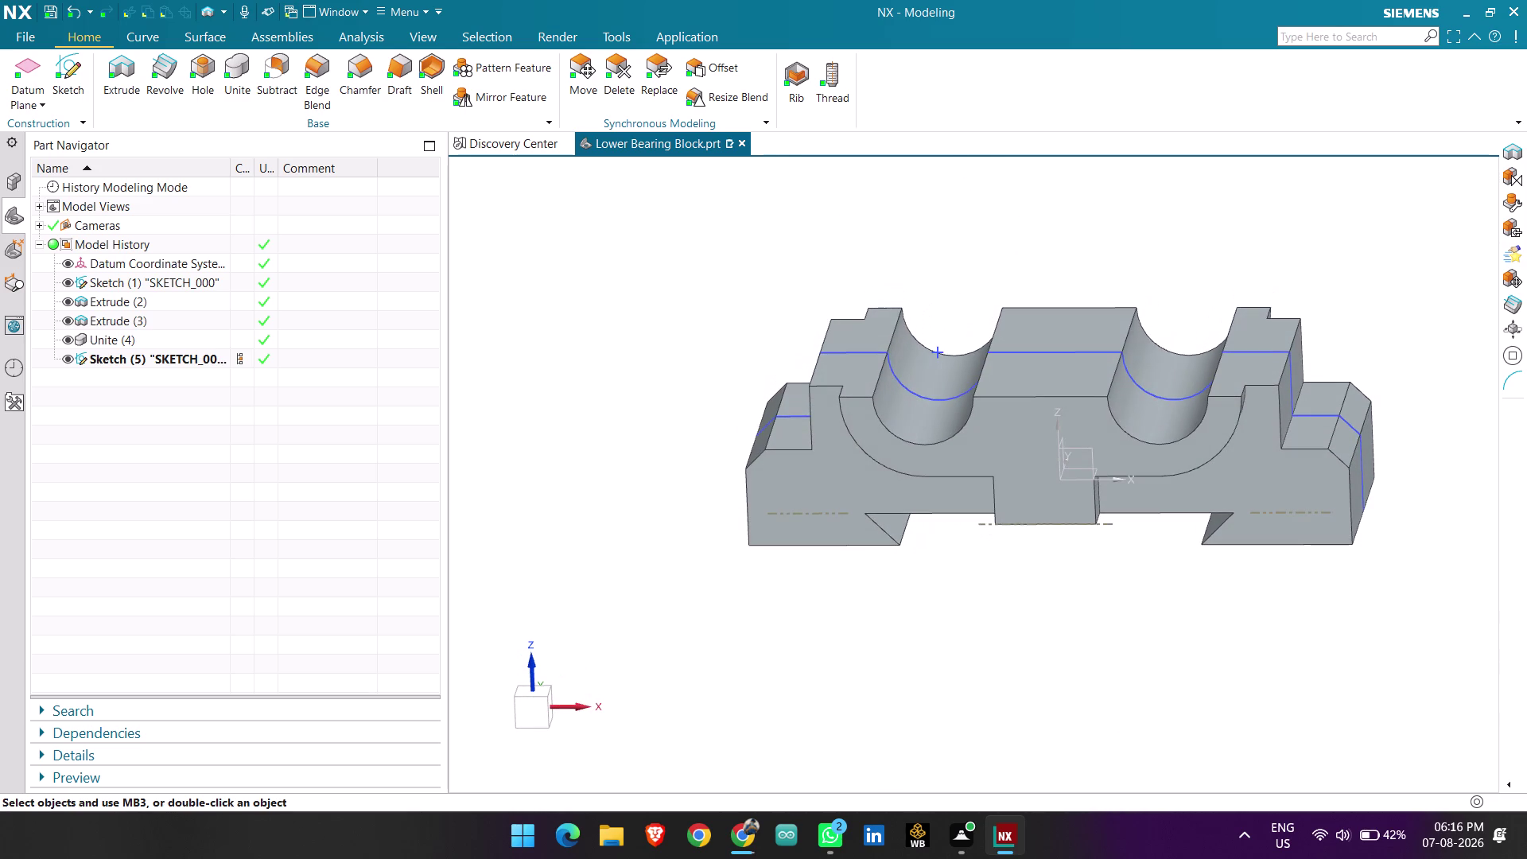
click(34, 62)
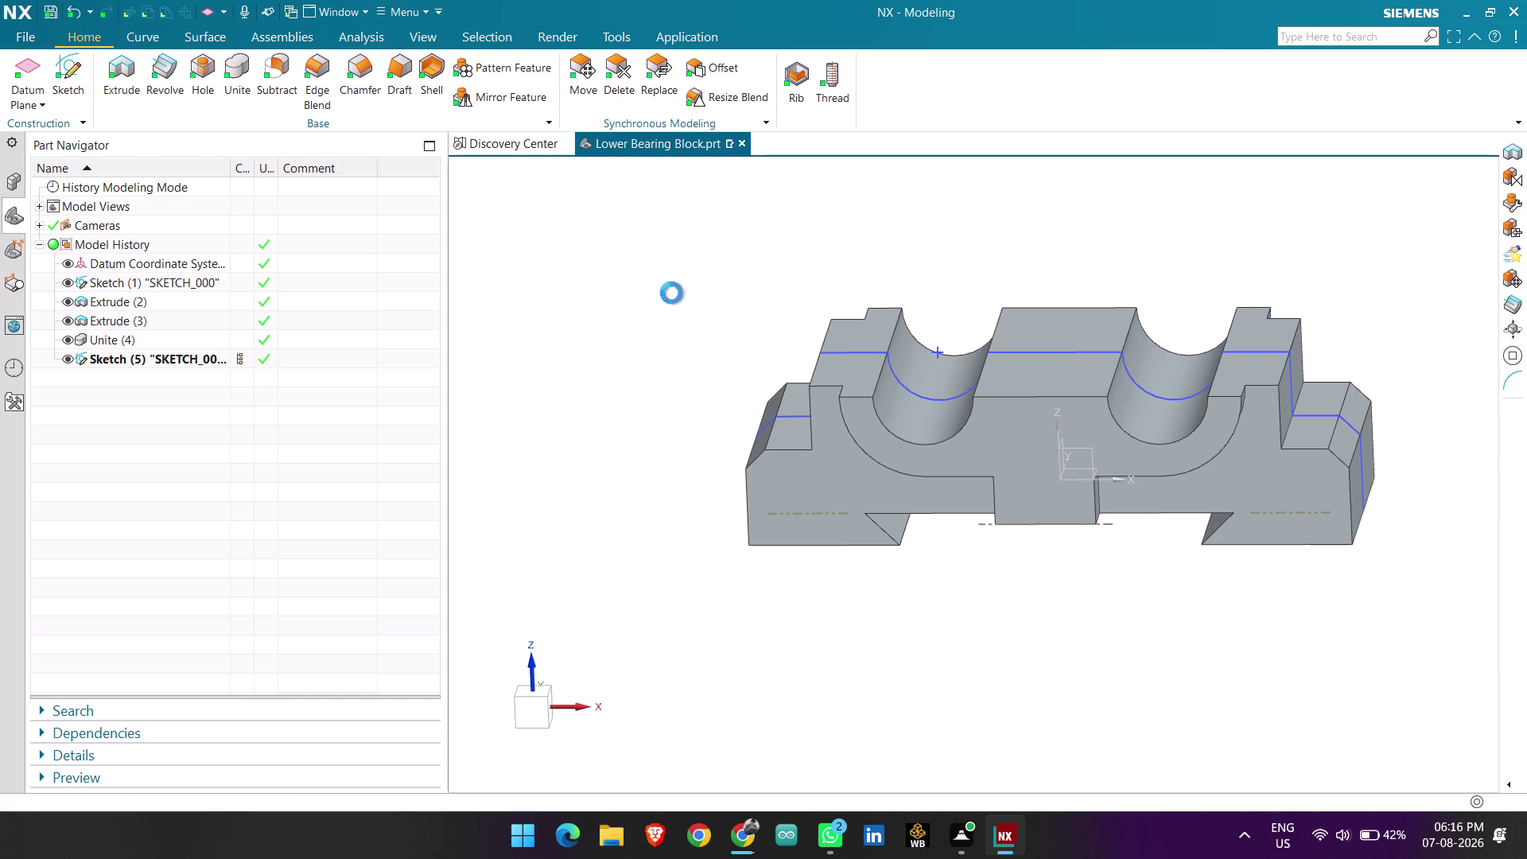
click(1044, 372)
click(264, 239)
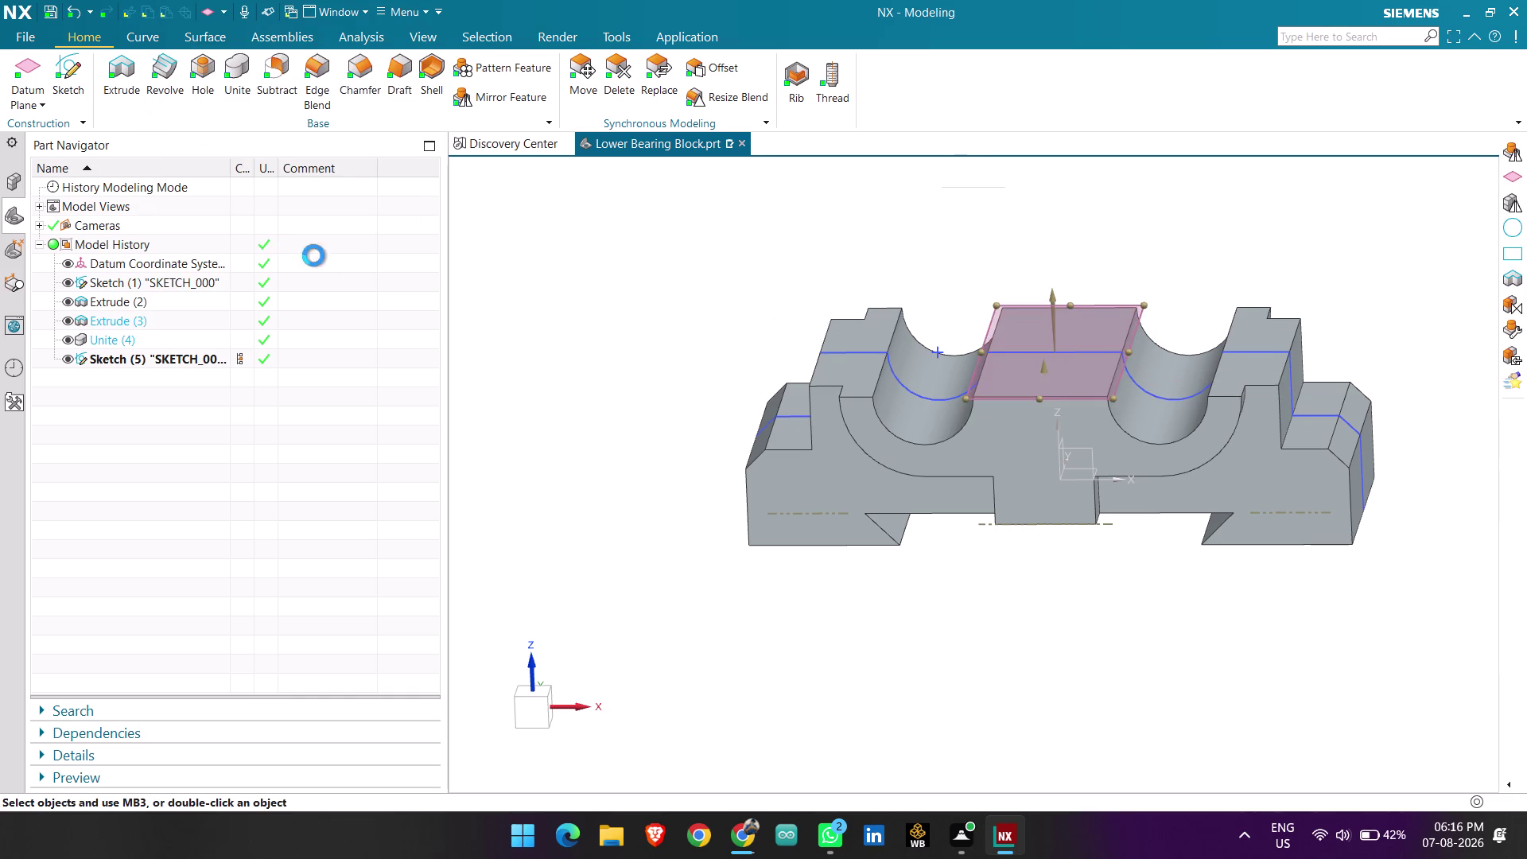
click(67, 65)
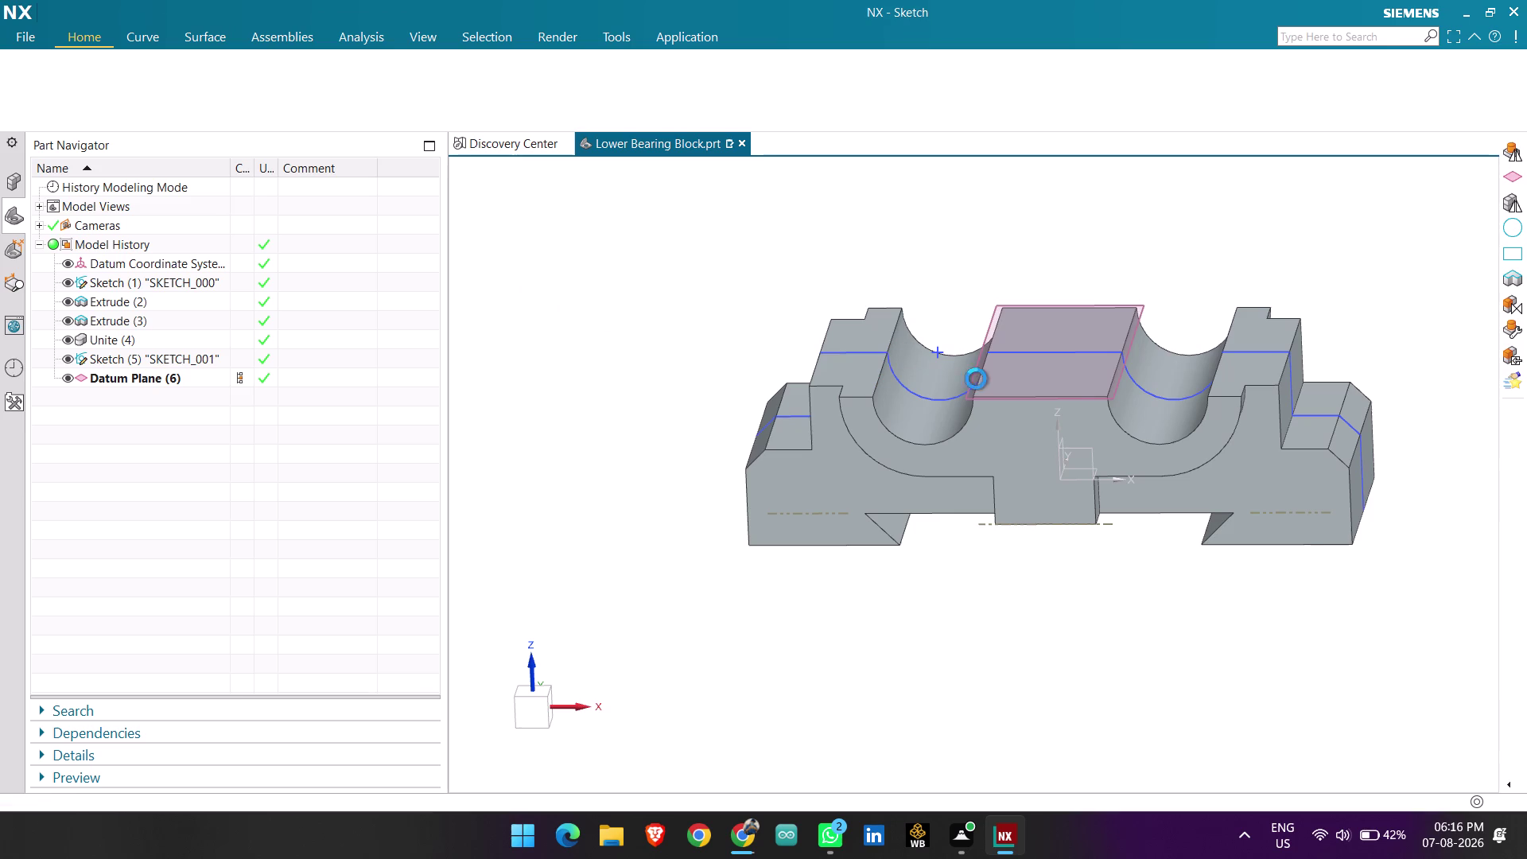
Start a new sketch on Datum Plane (6).
scroll(up, 3)
scroll(up, 3)
click(967, 330)
middle_click(967, 330)
scroll(up, 3)
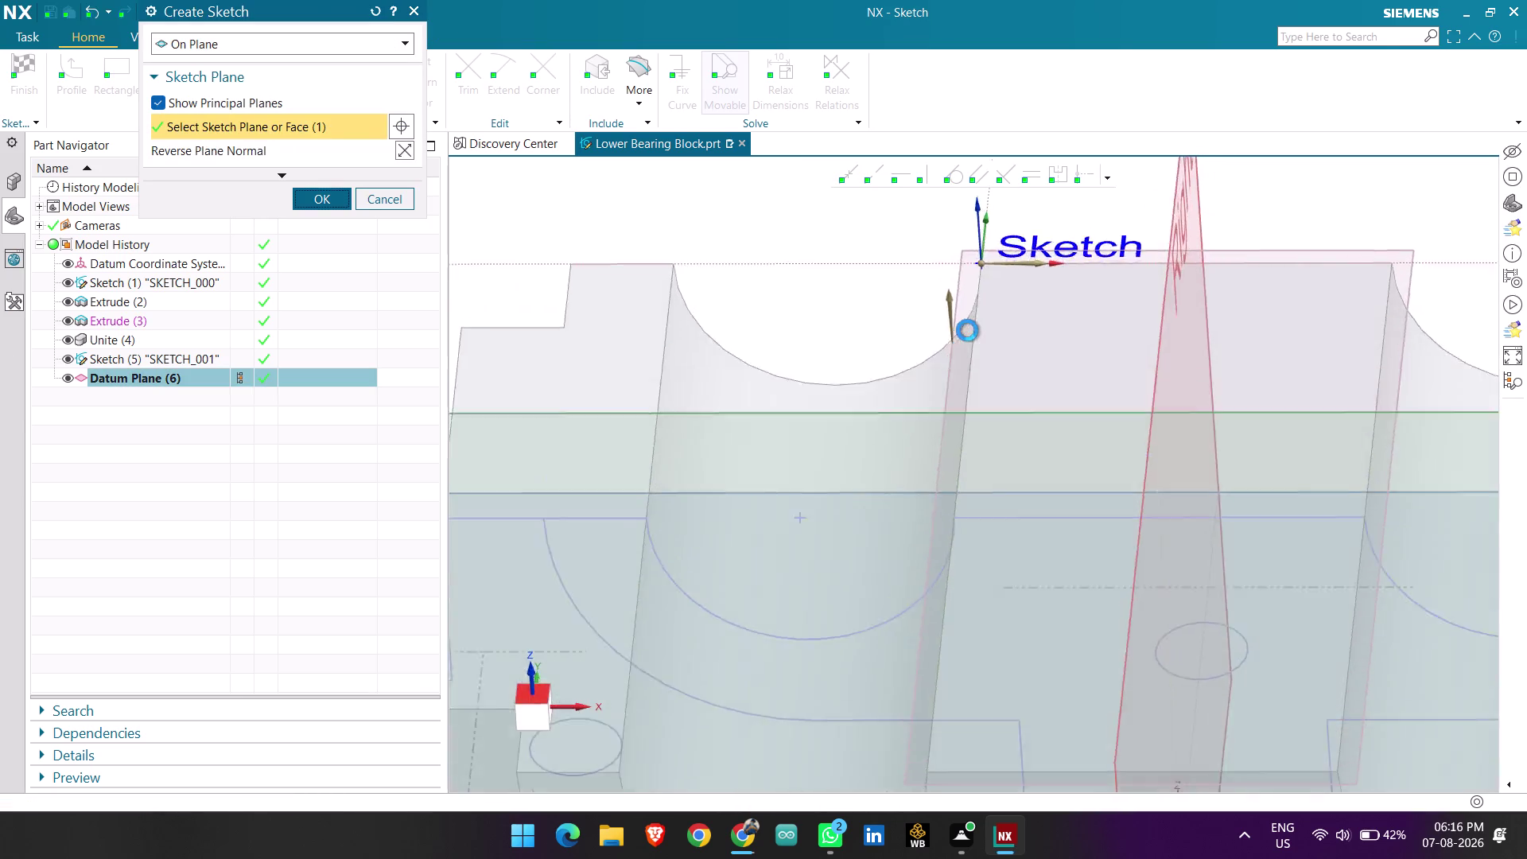
Project the six bolt-hole circles from Sketch (5) into the new sketch.
scroll(down, 3)
scroll(down, 3)
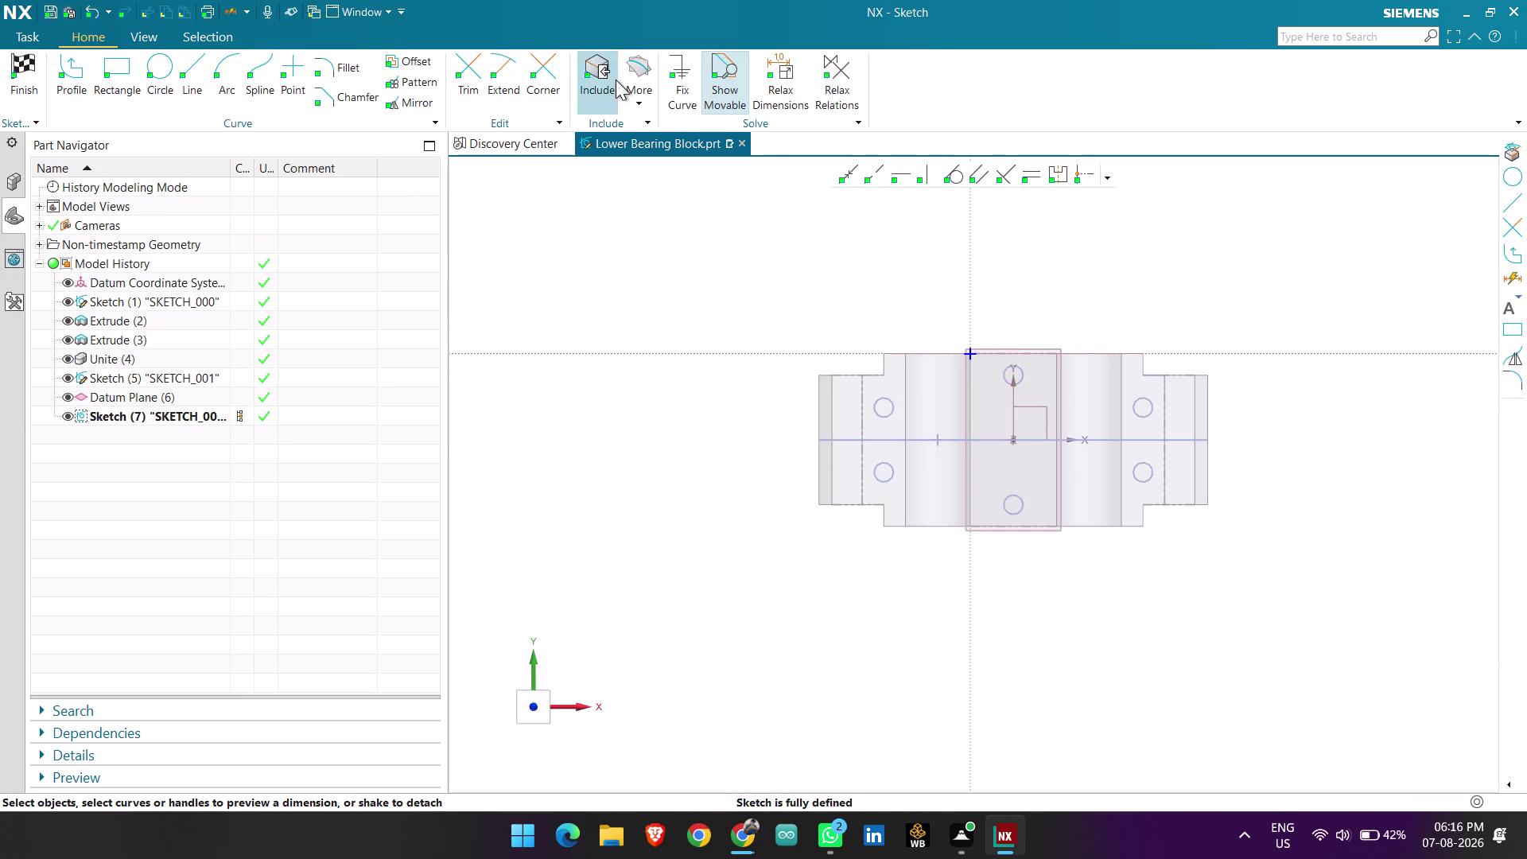
click(638, 74)
click(682, 149)
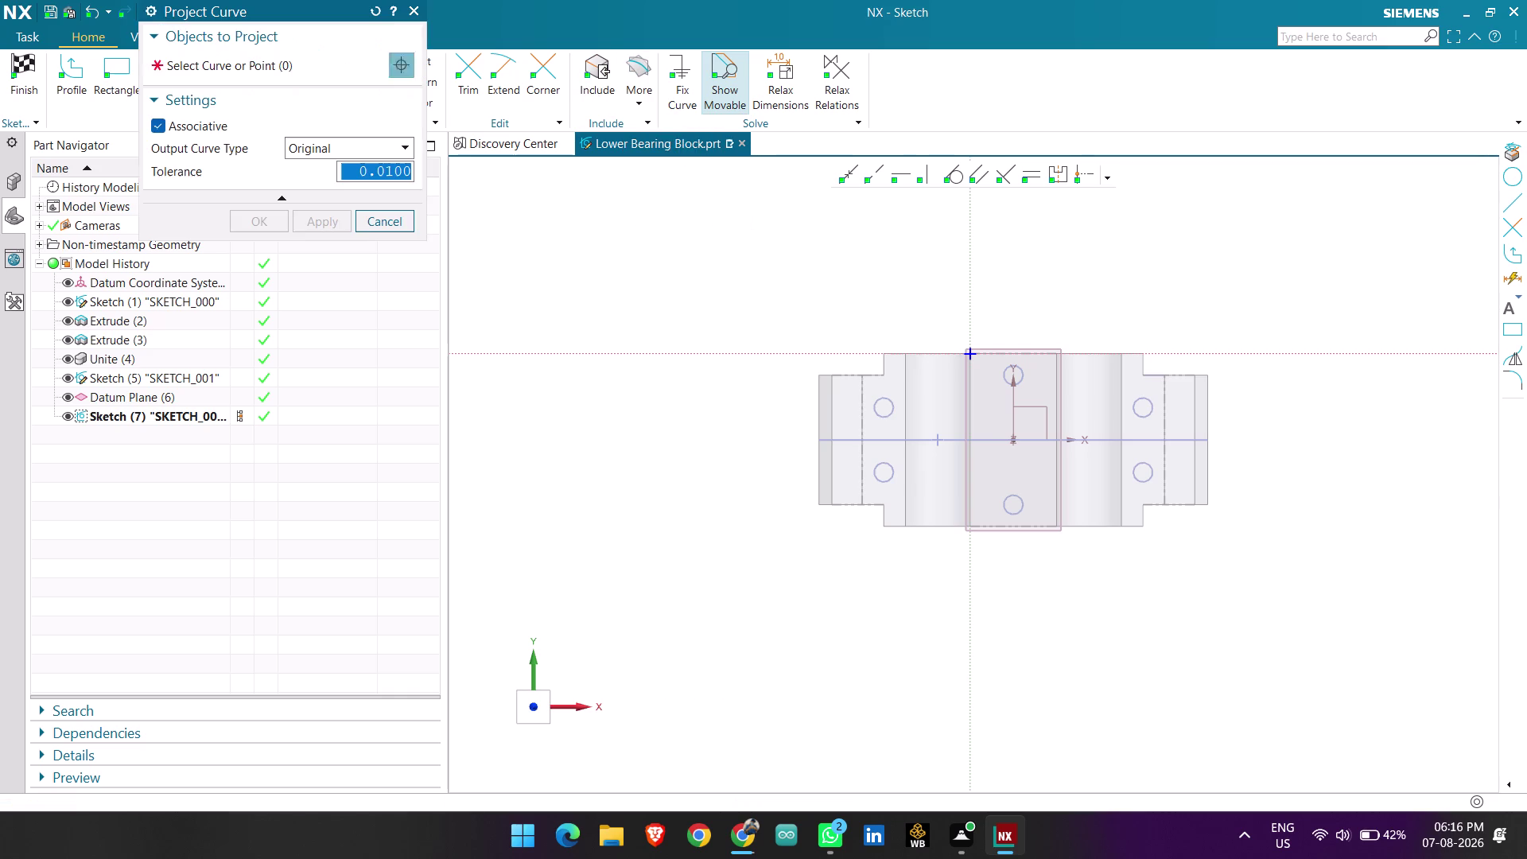
click(888, 414)
click(895, 473)
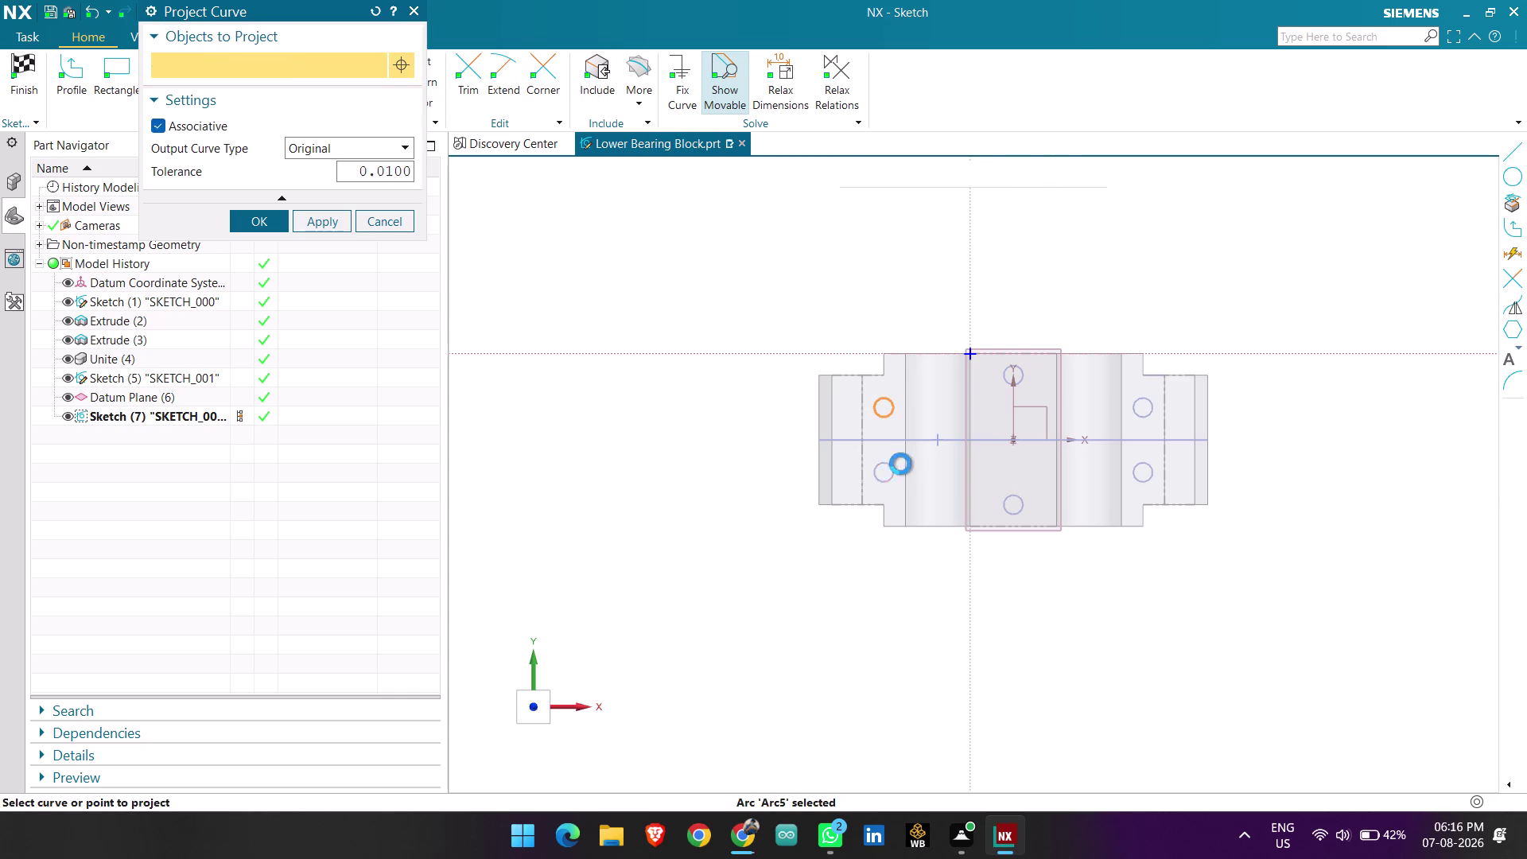
click(1008, 387)
click(1022, 508)
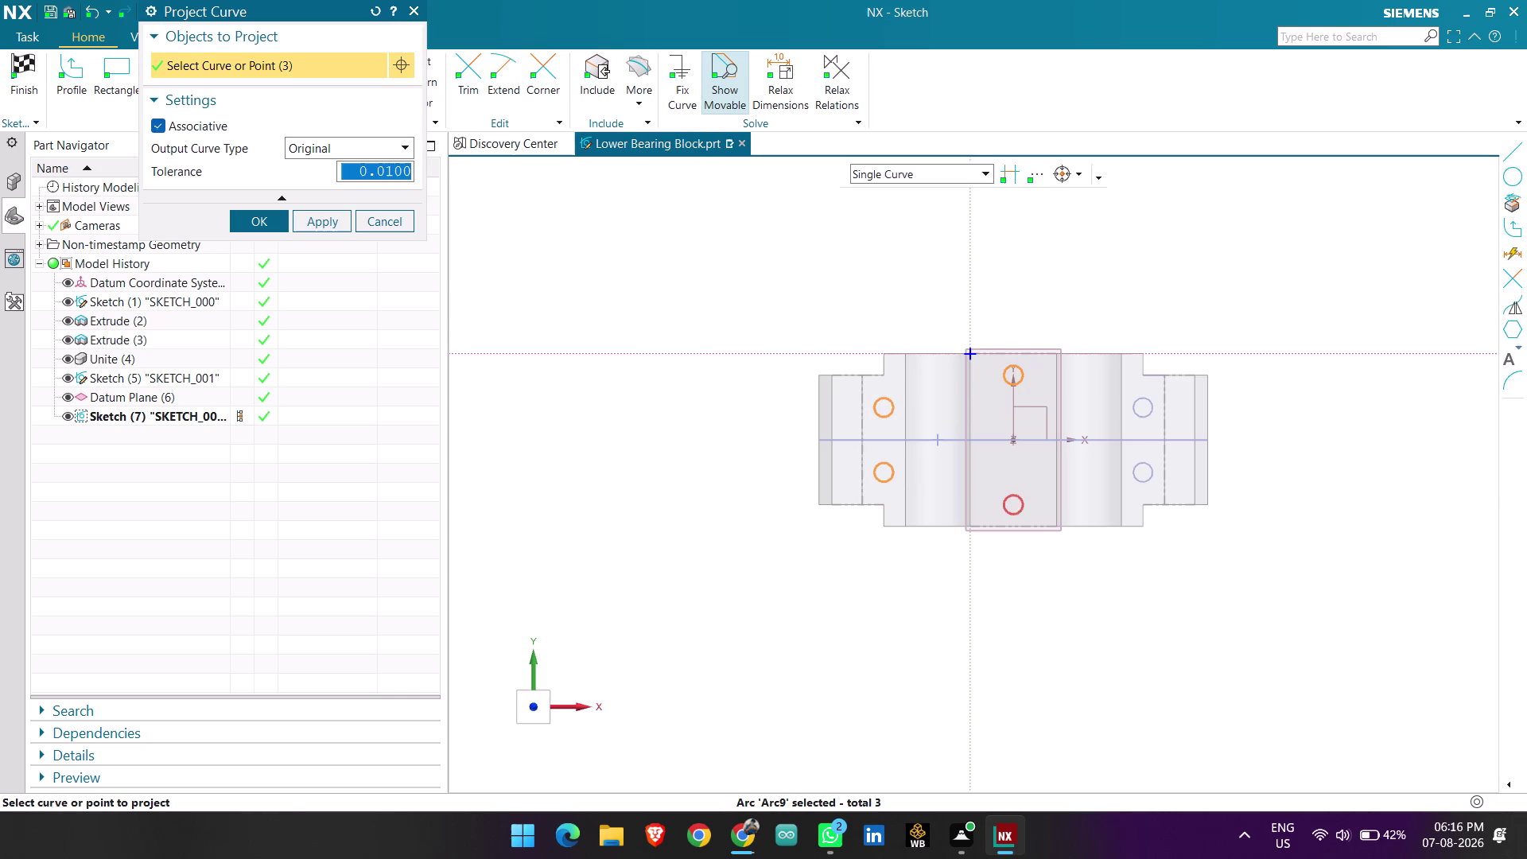
click(1140, 415)
click(1152, 471)
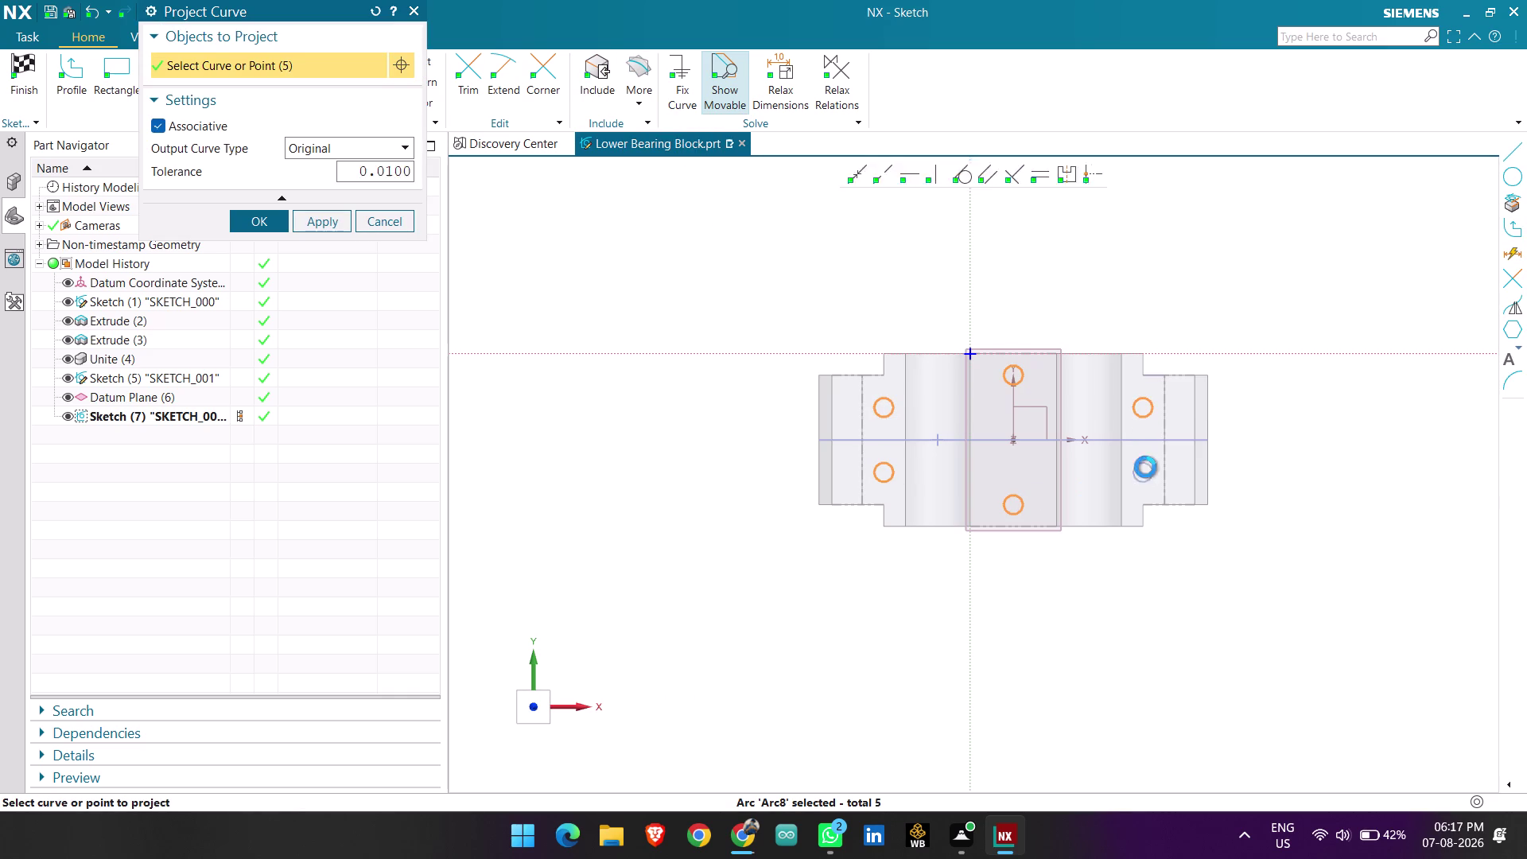
click(290, 200)
click(285, 89)
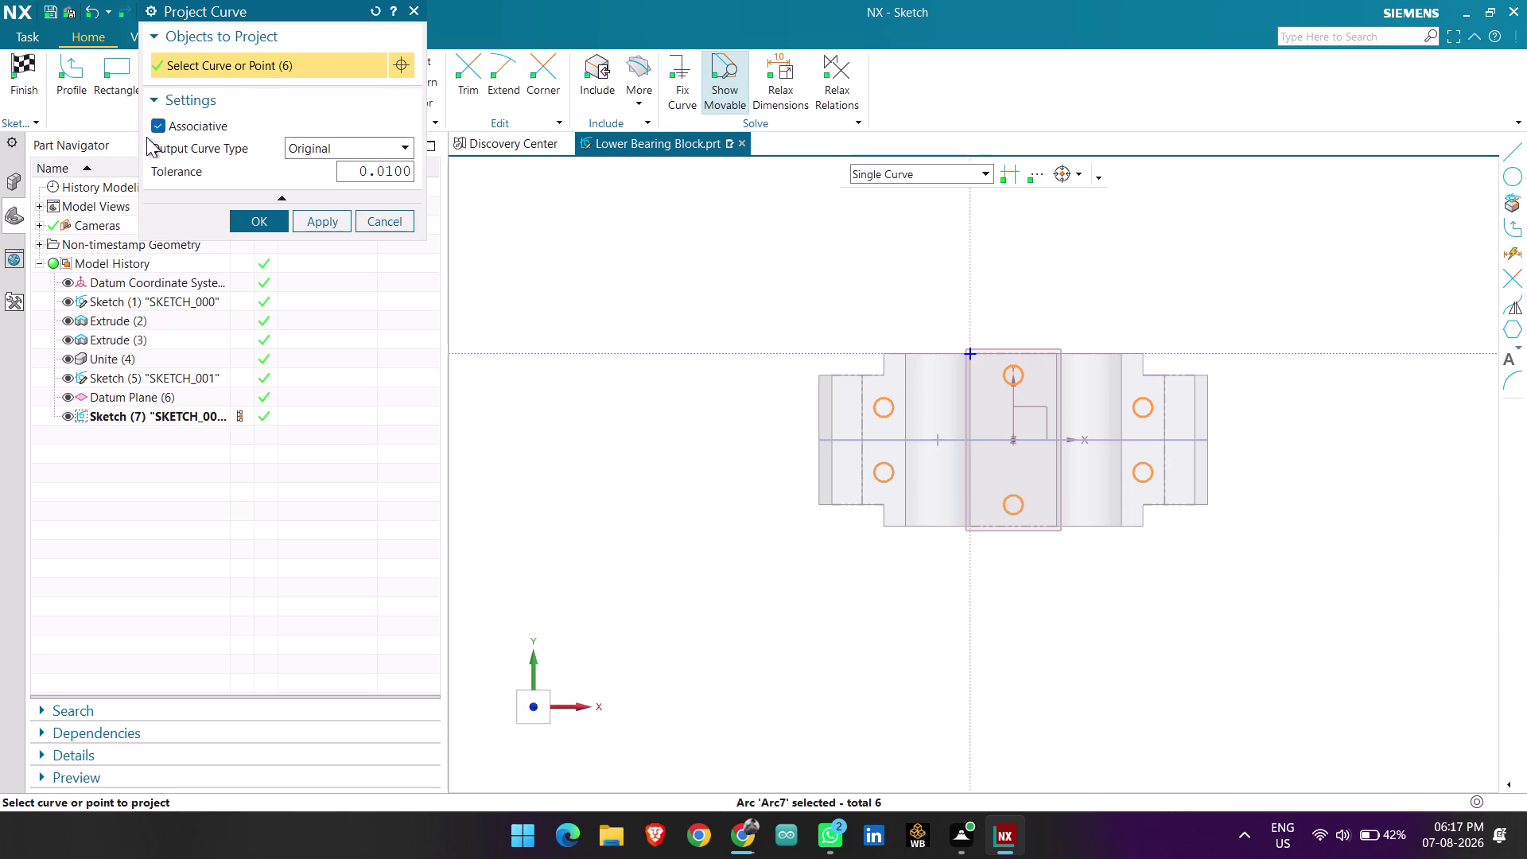
click(158, 103)
click(157, 103)
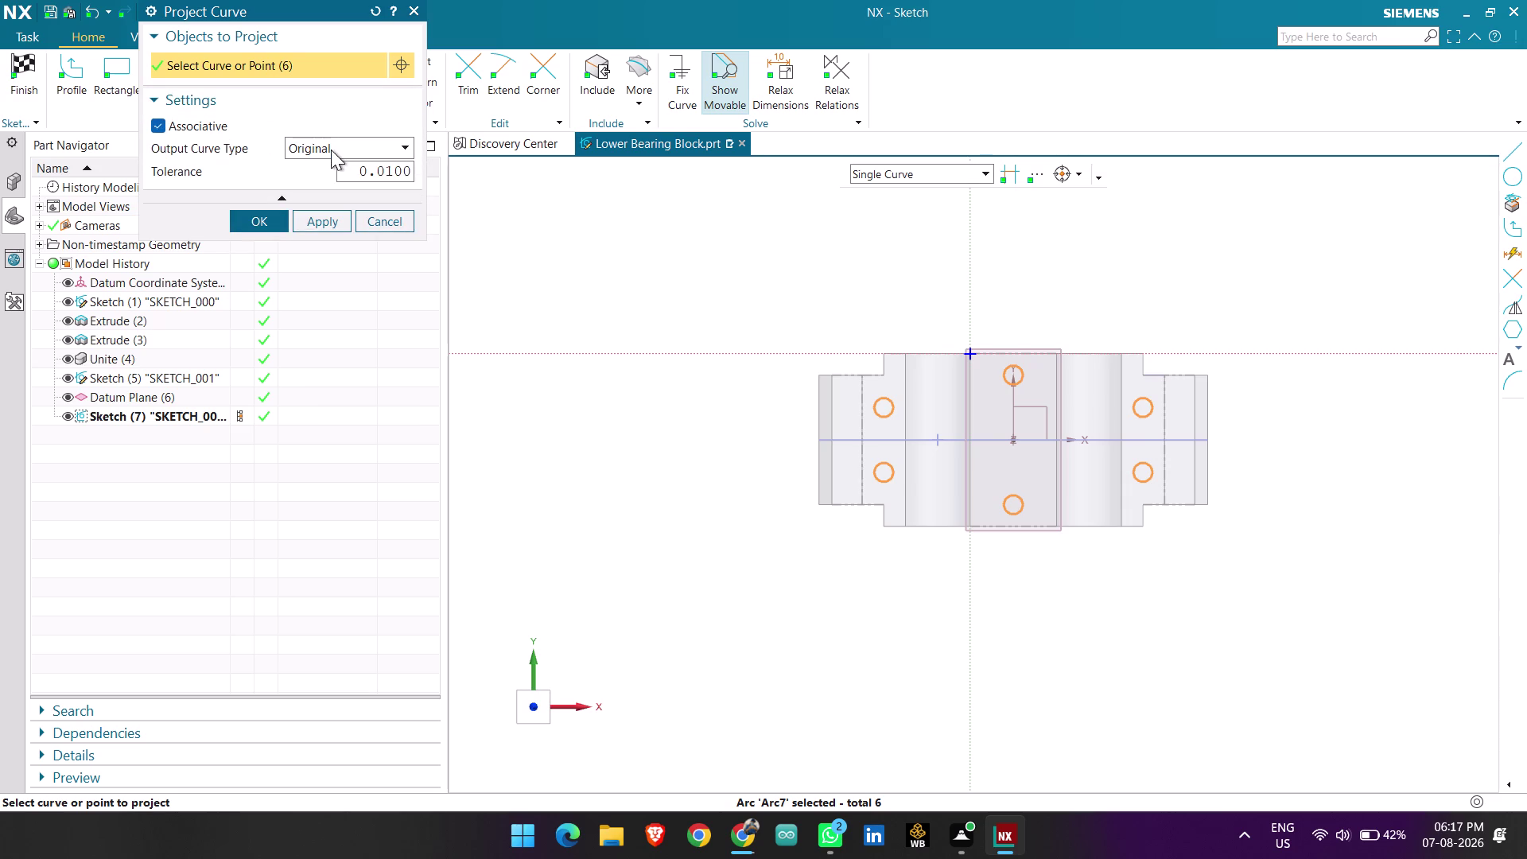
click(332, 151)
click(361, 146)
click(258, 216)
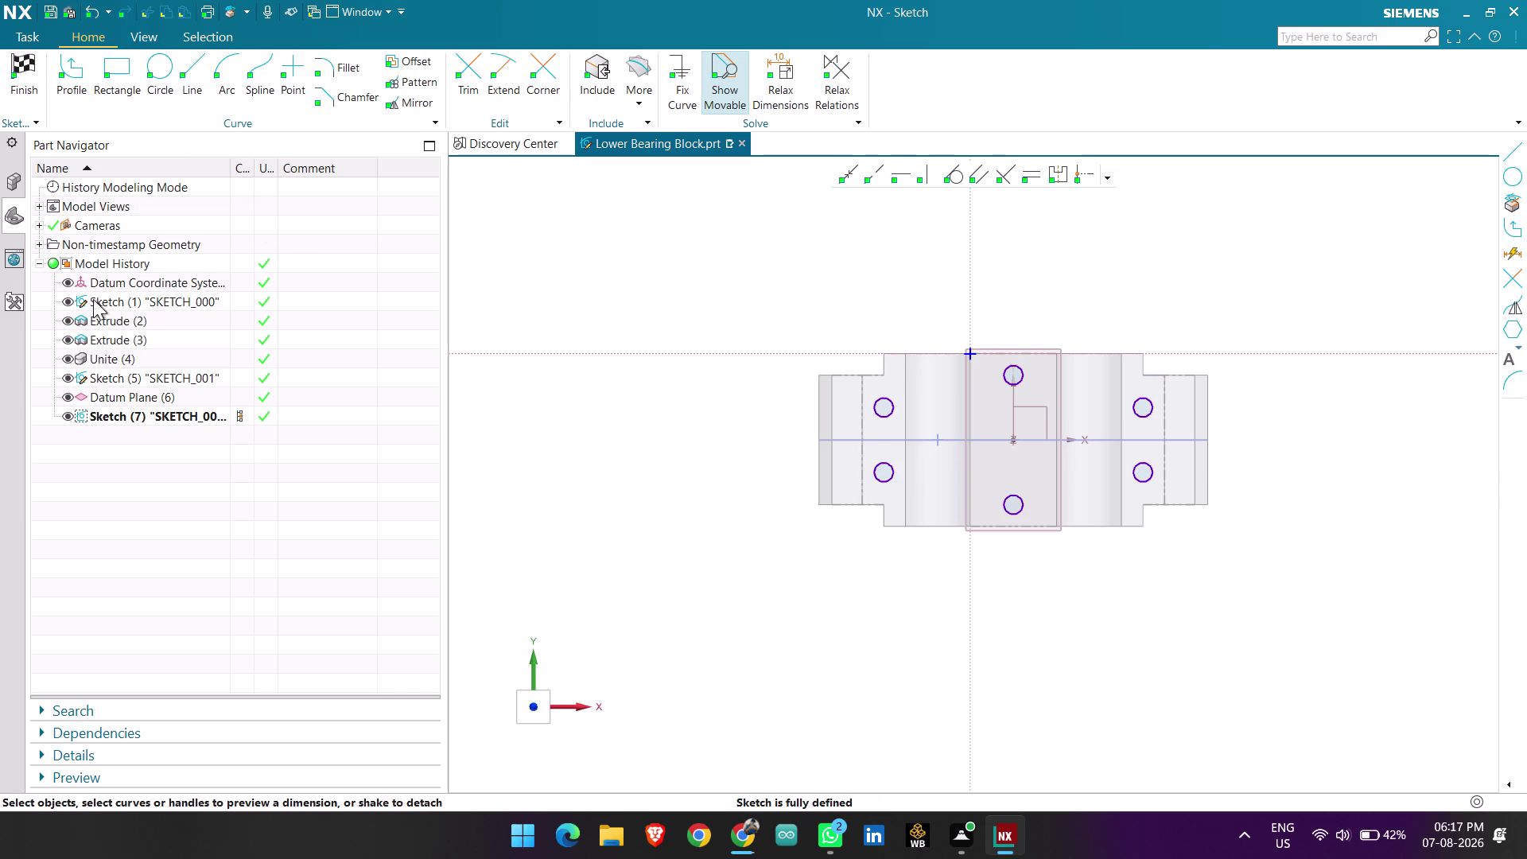
Hide Sketch (5) in the Part Navigator and finish the sketch.
click(68, 377)
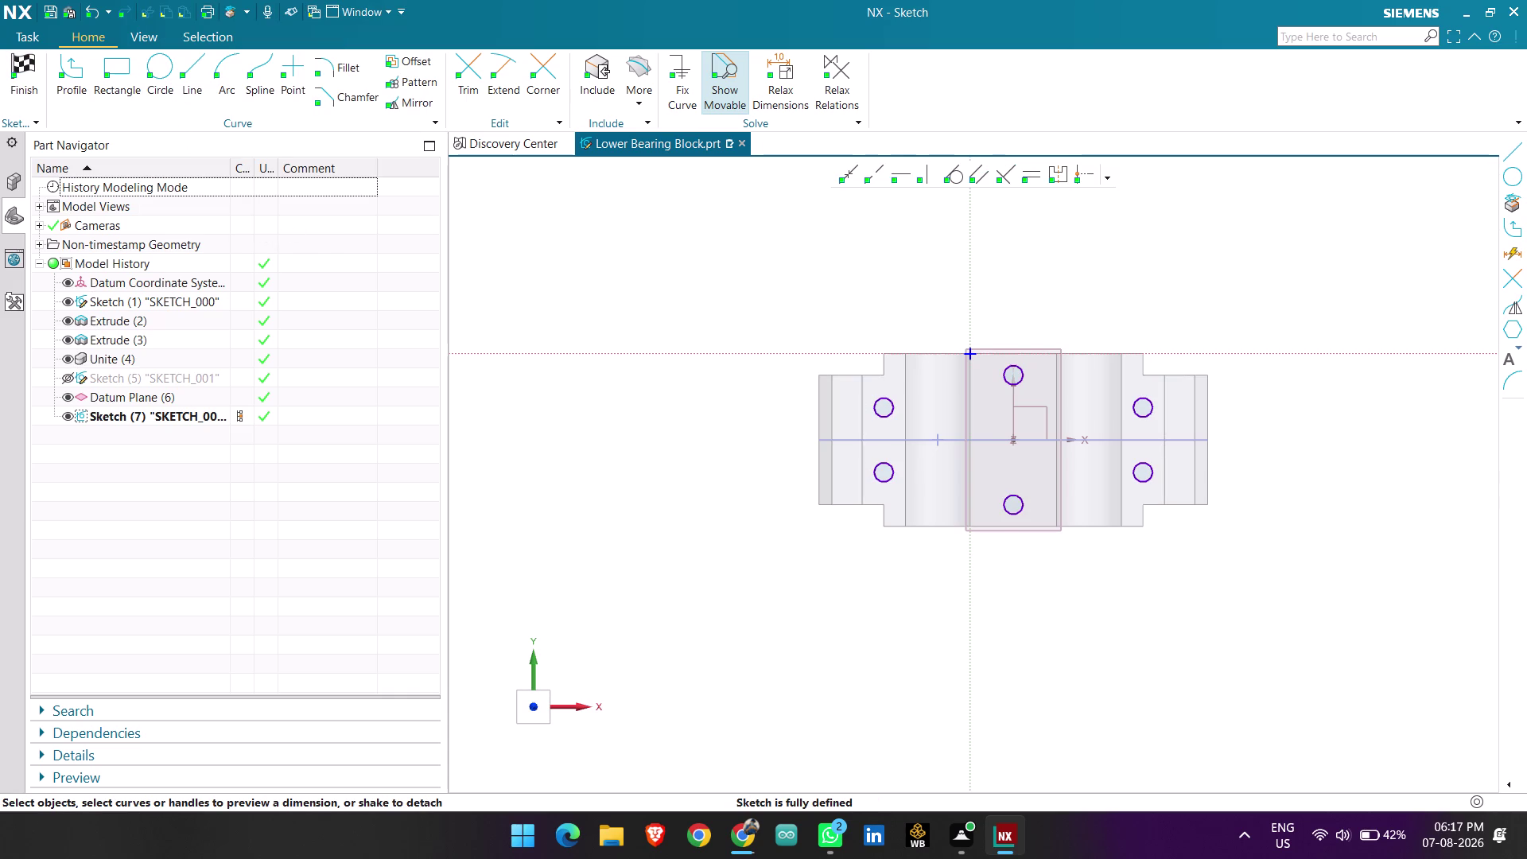
middle_drag(642, 381, 636, 340)
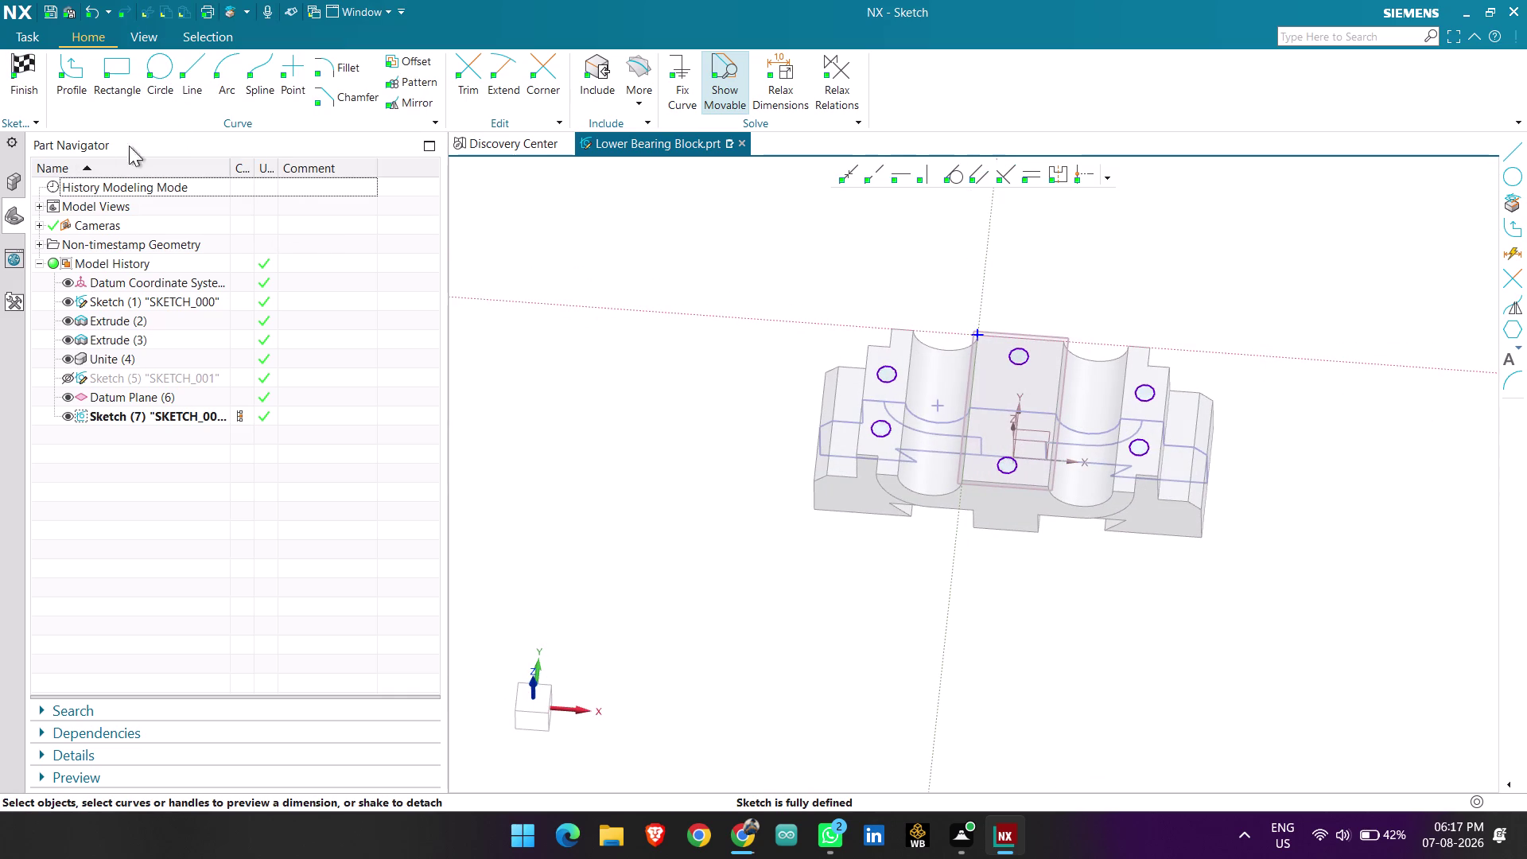
click(31, 66)
scroll(down, 3)
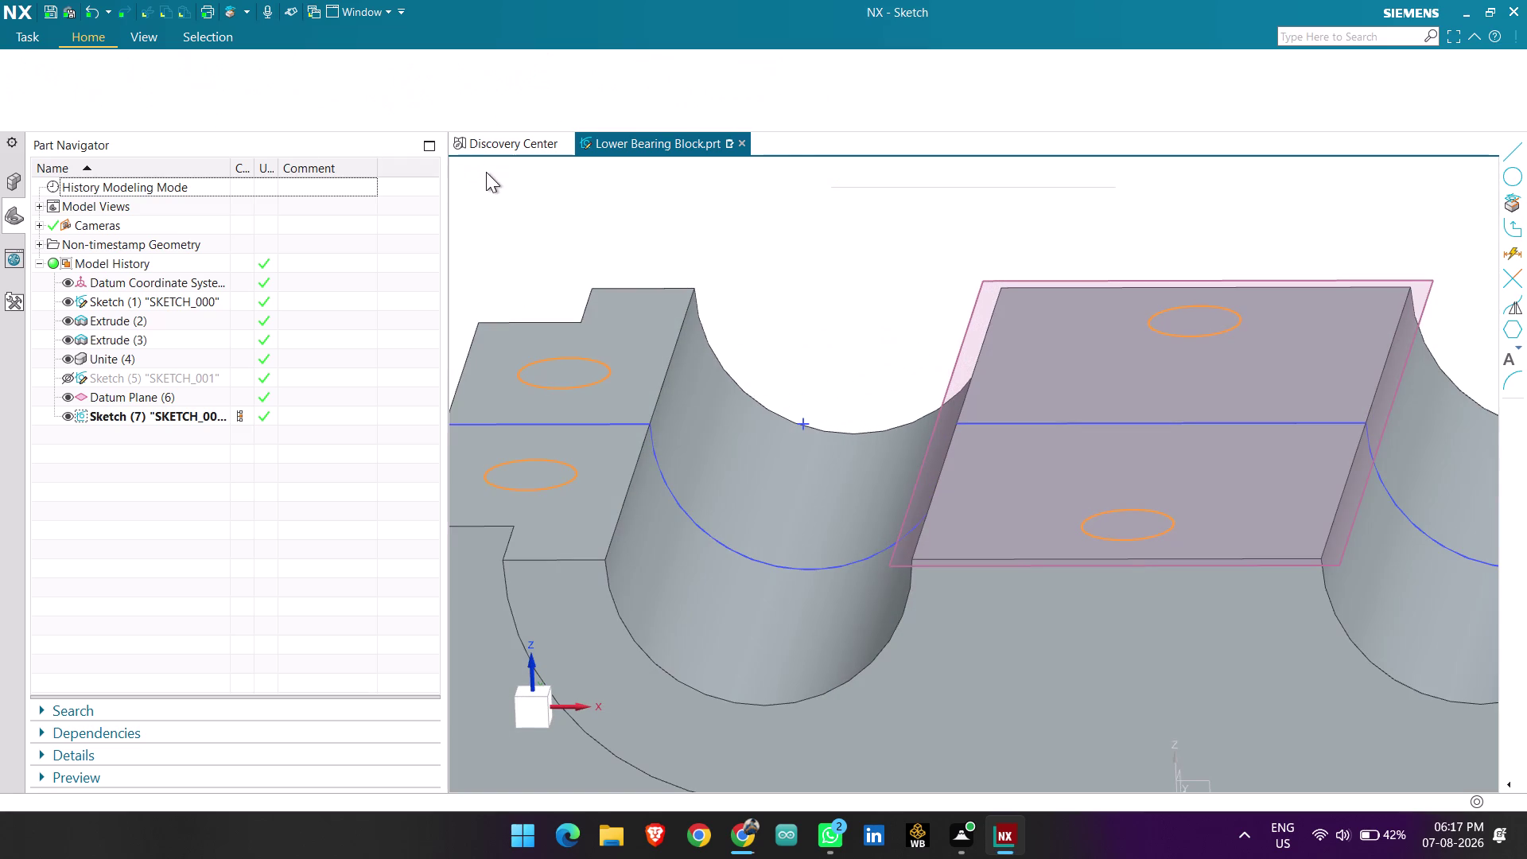
scroll(down, 3)
scroll(down, 3)
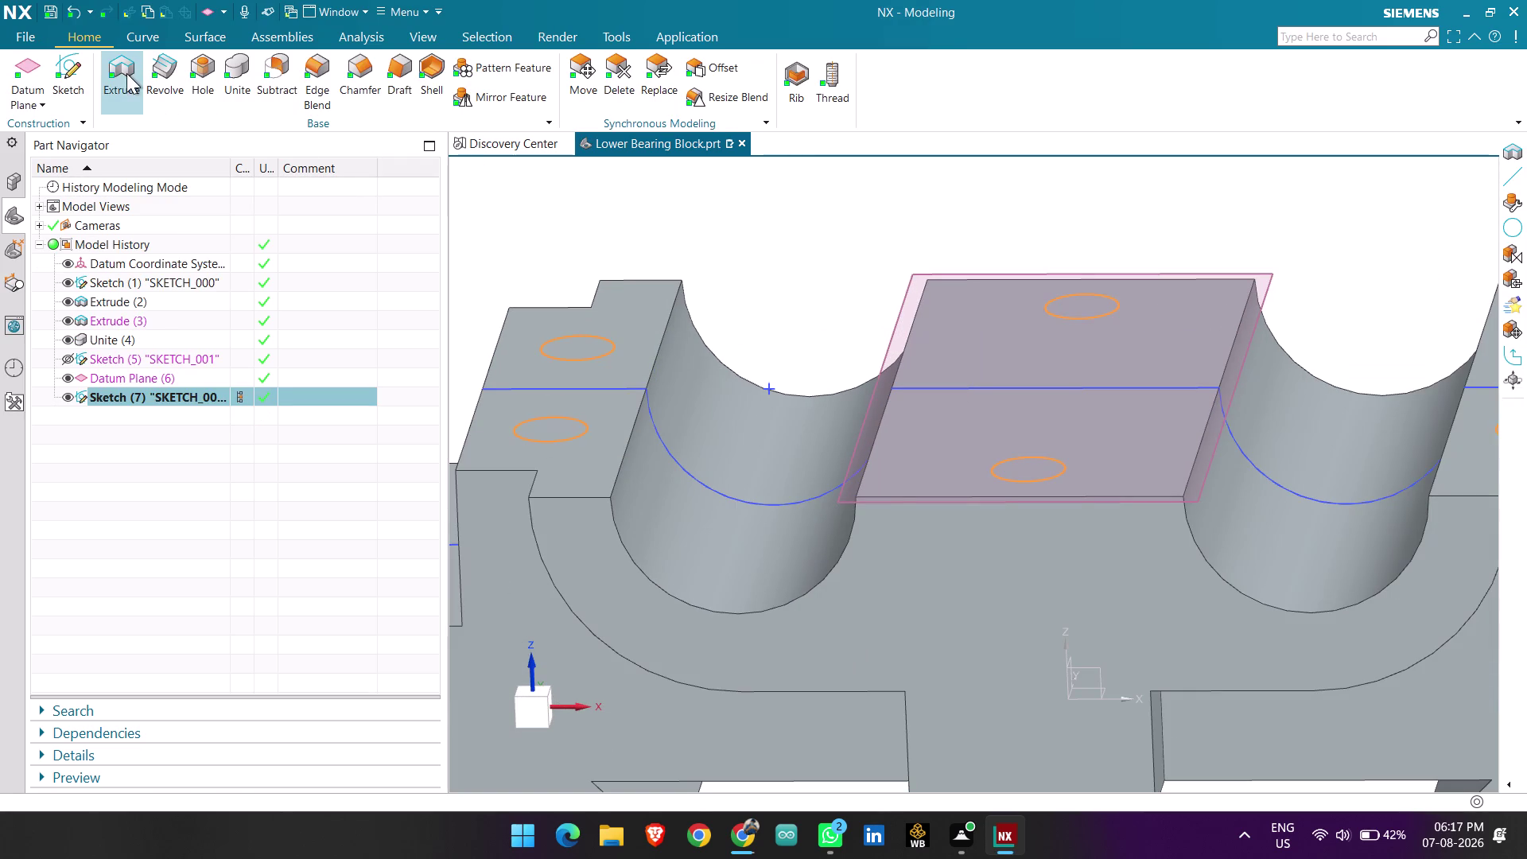
Extrude the projected hole circles in reverse, 15 deep, subtracting them from the block.
click(126, 73)
scroll(down, 3)
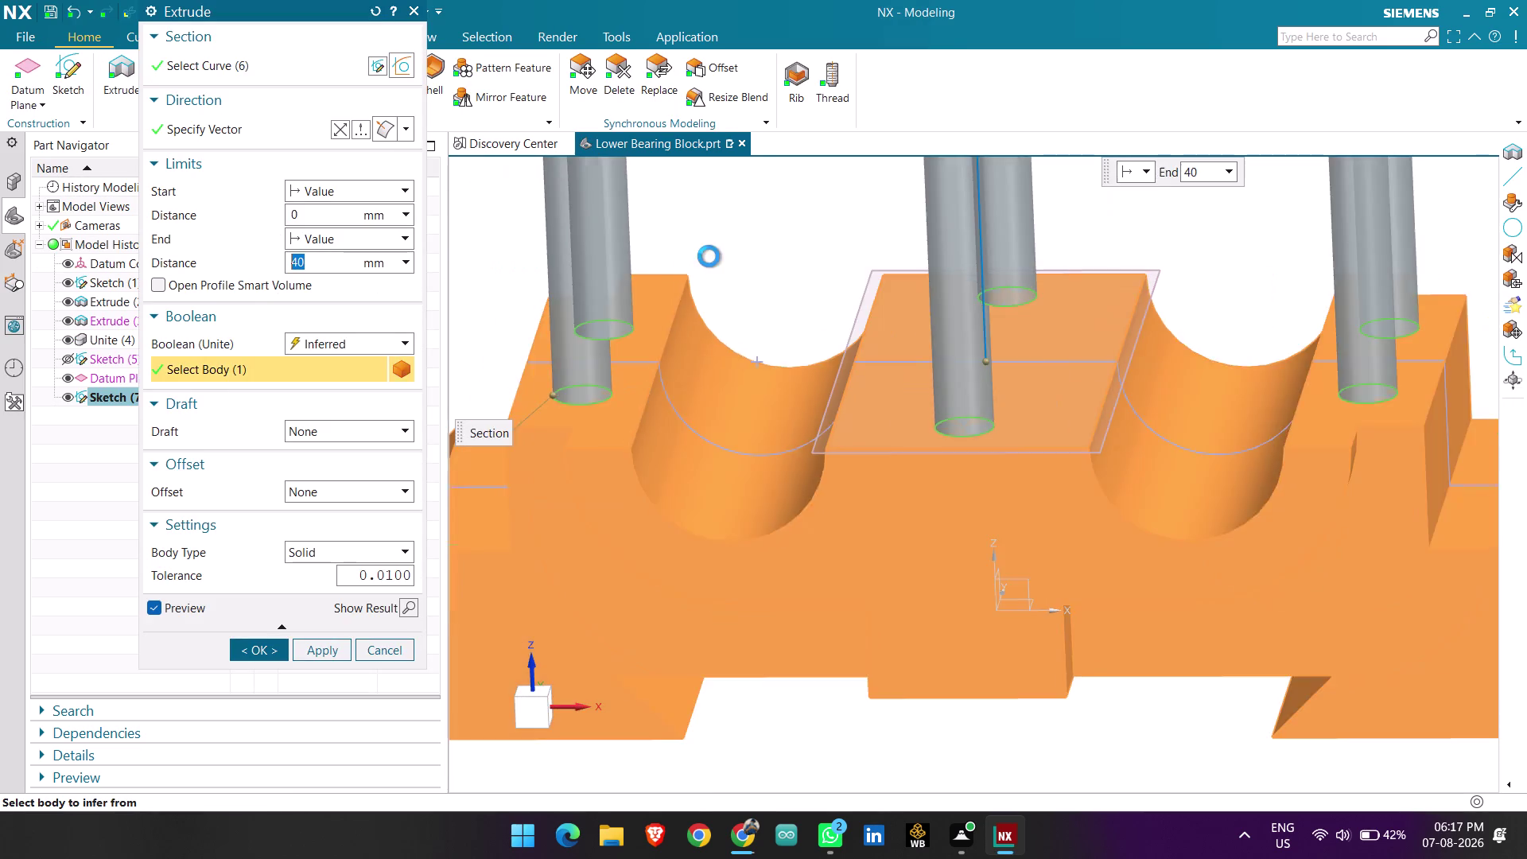
scroll(down, 3)
click(338, 126)
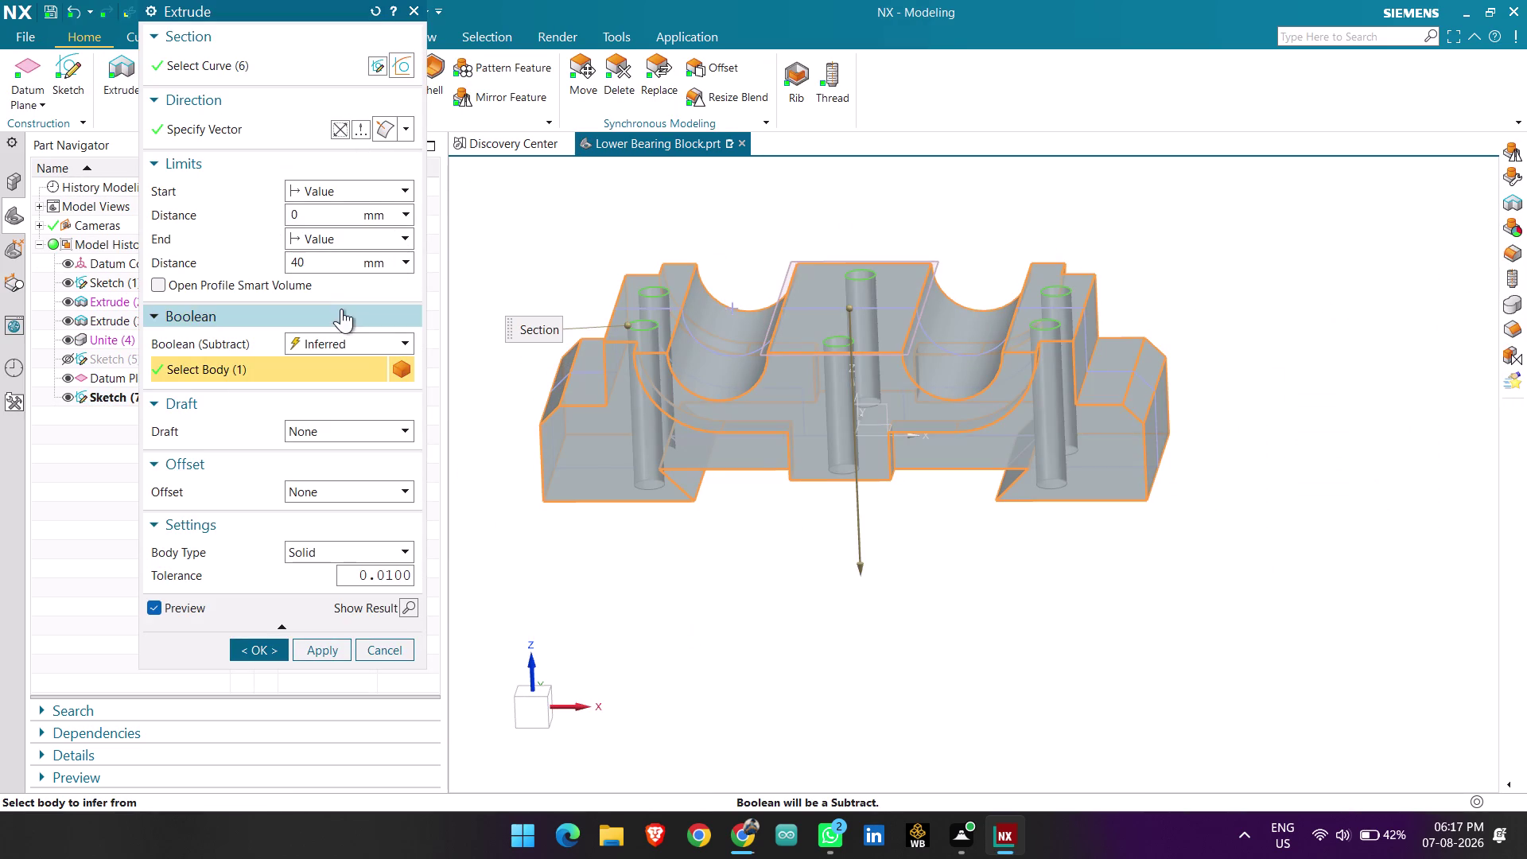
drag(328, 265, 264, 248)
key(BackSpace)
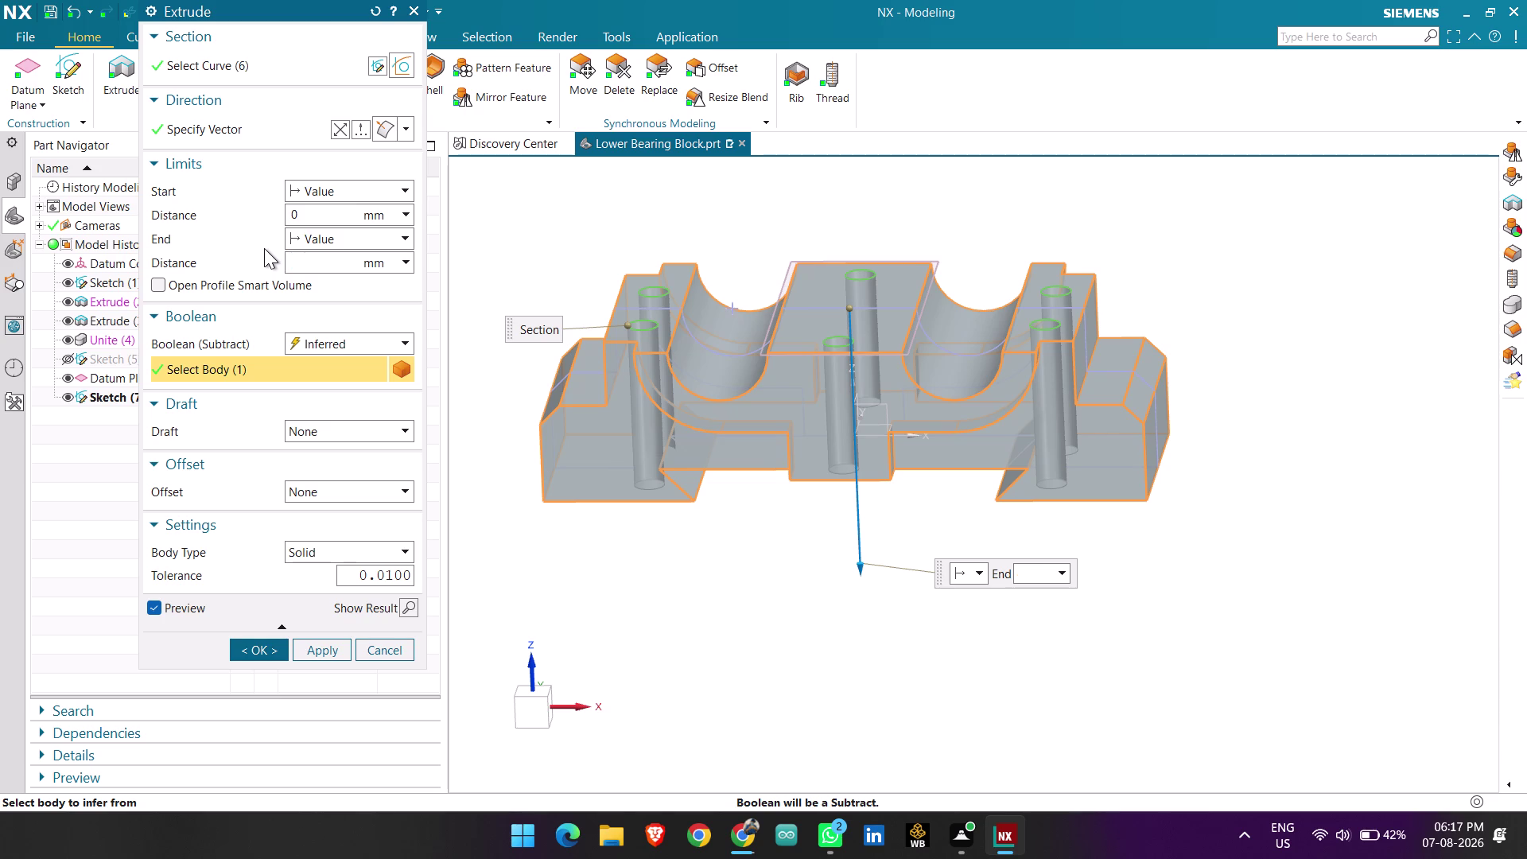
text(15)
key(Return)
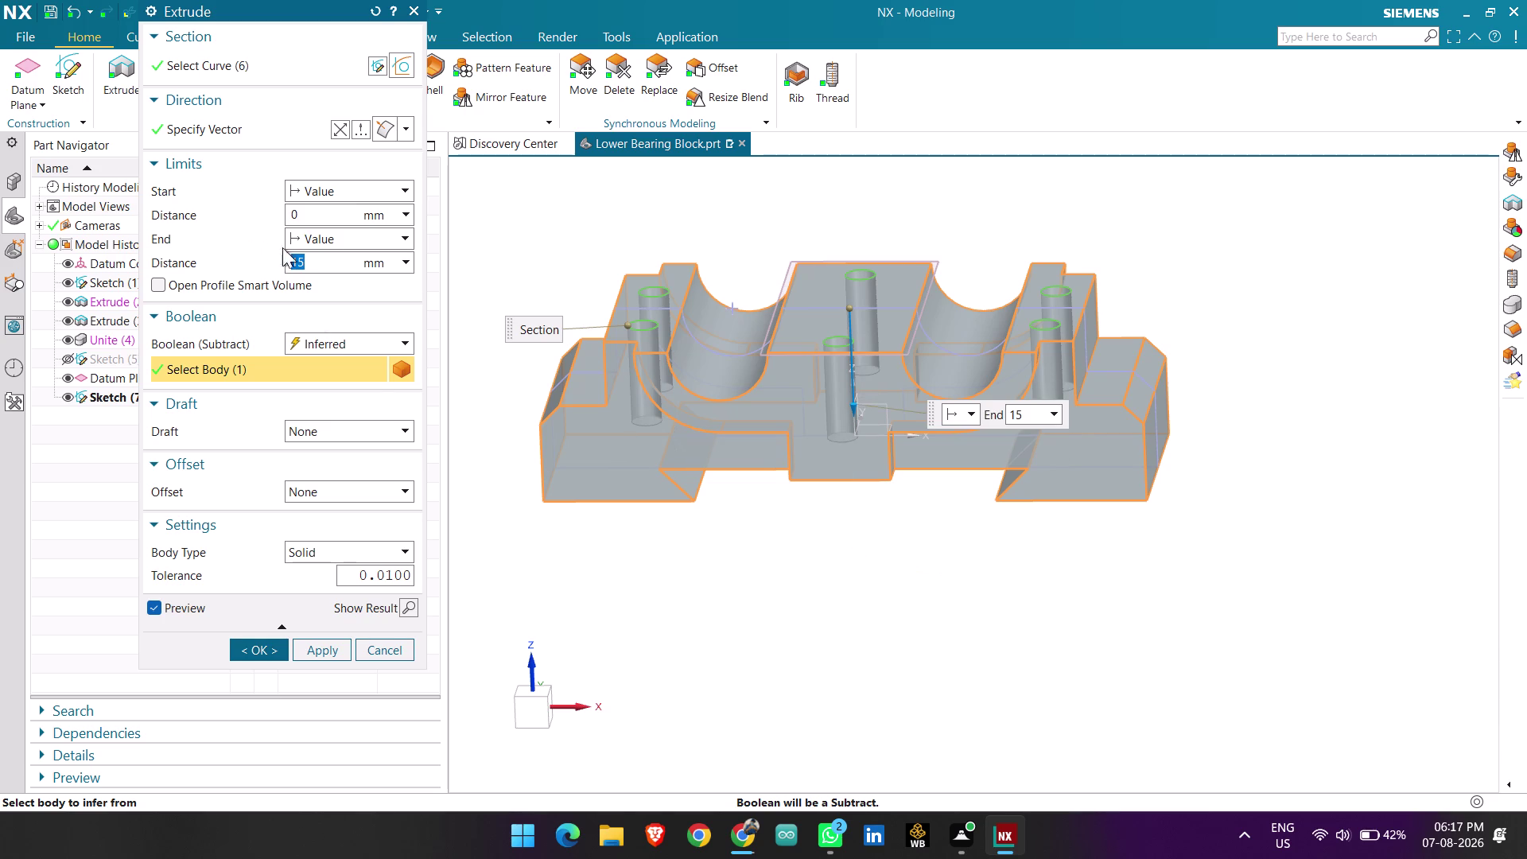
middle_drag(743, 546, 753, 510)
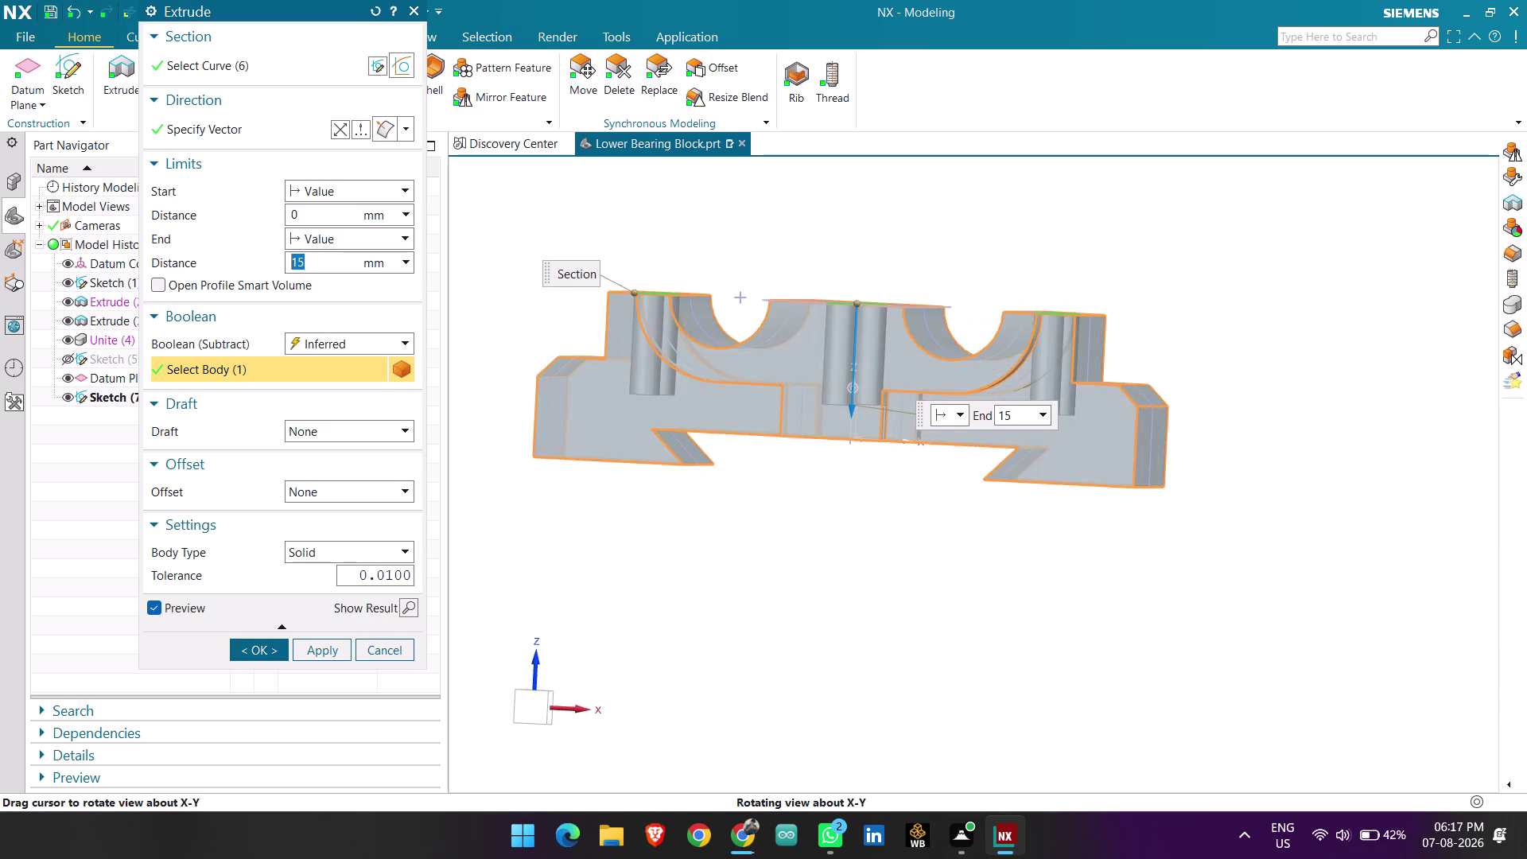
middle_drag(752, 510, 764, 517)
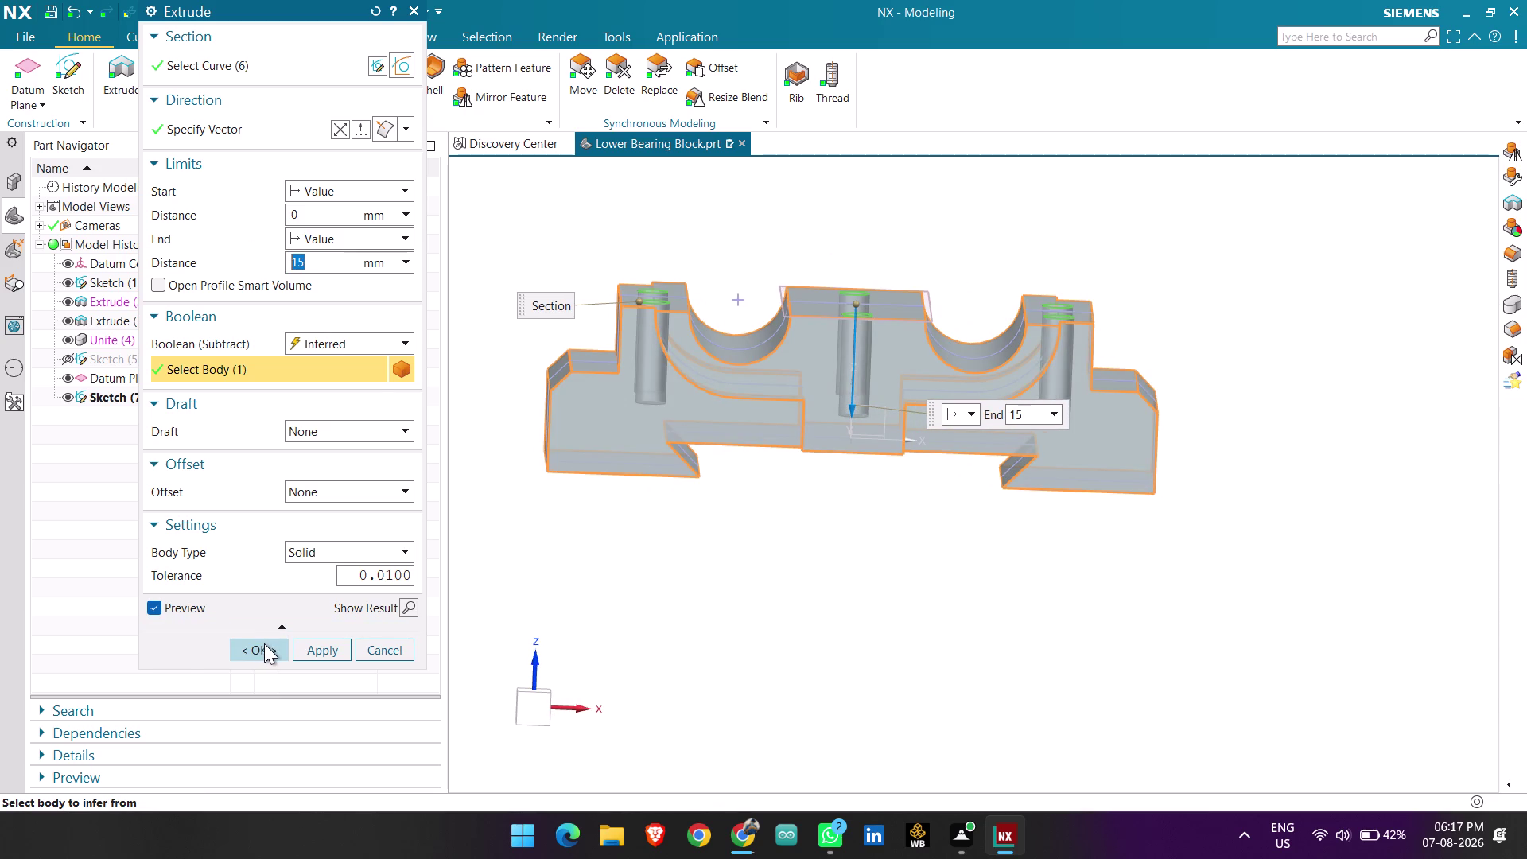
click(249, 658)
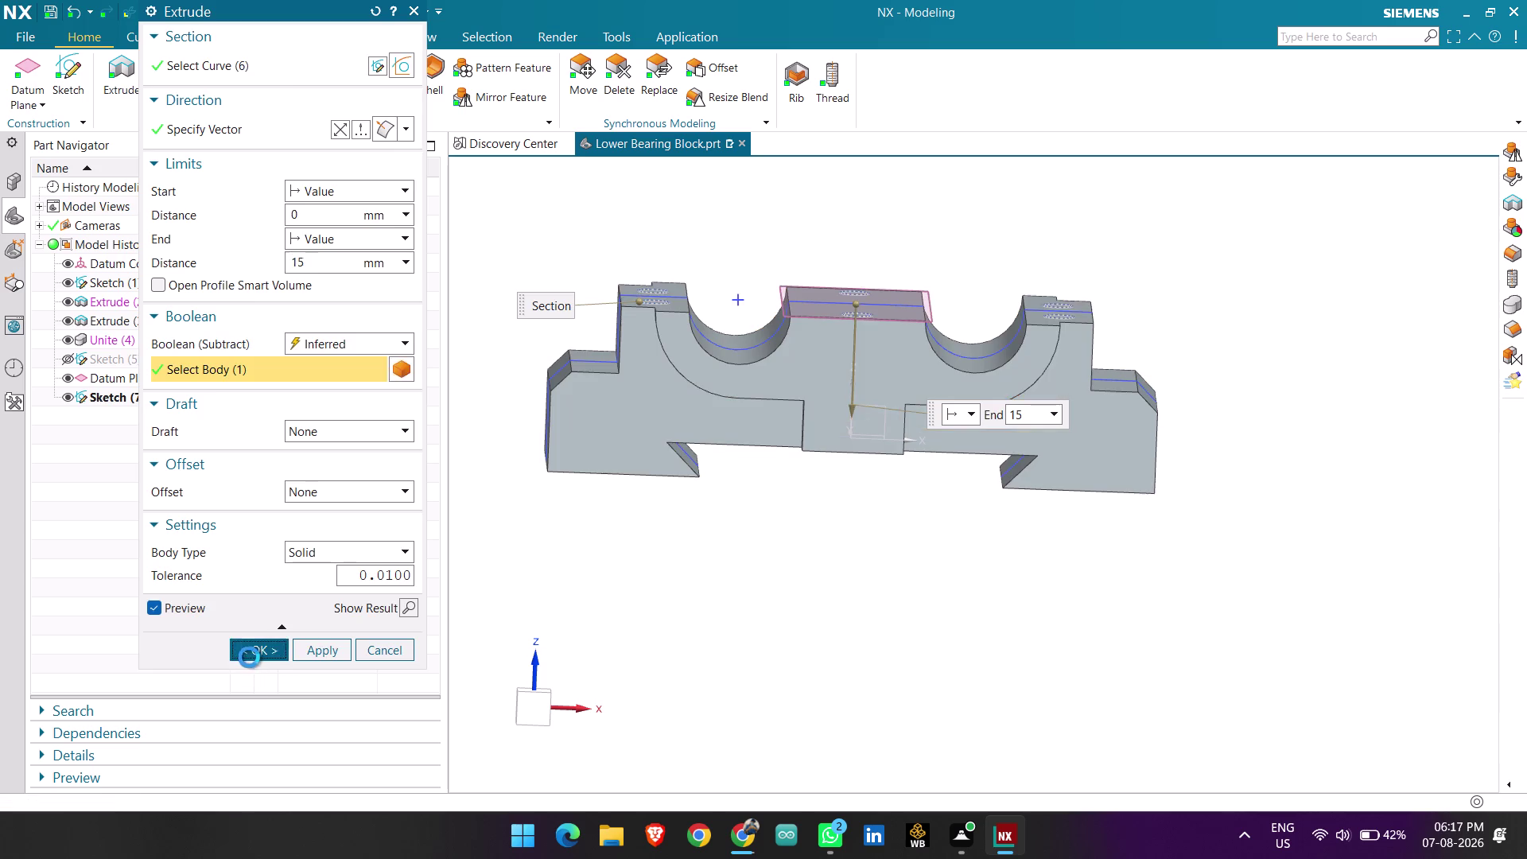
middle_drag(716, 582, 697, 599)
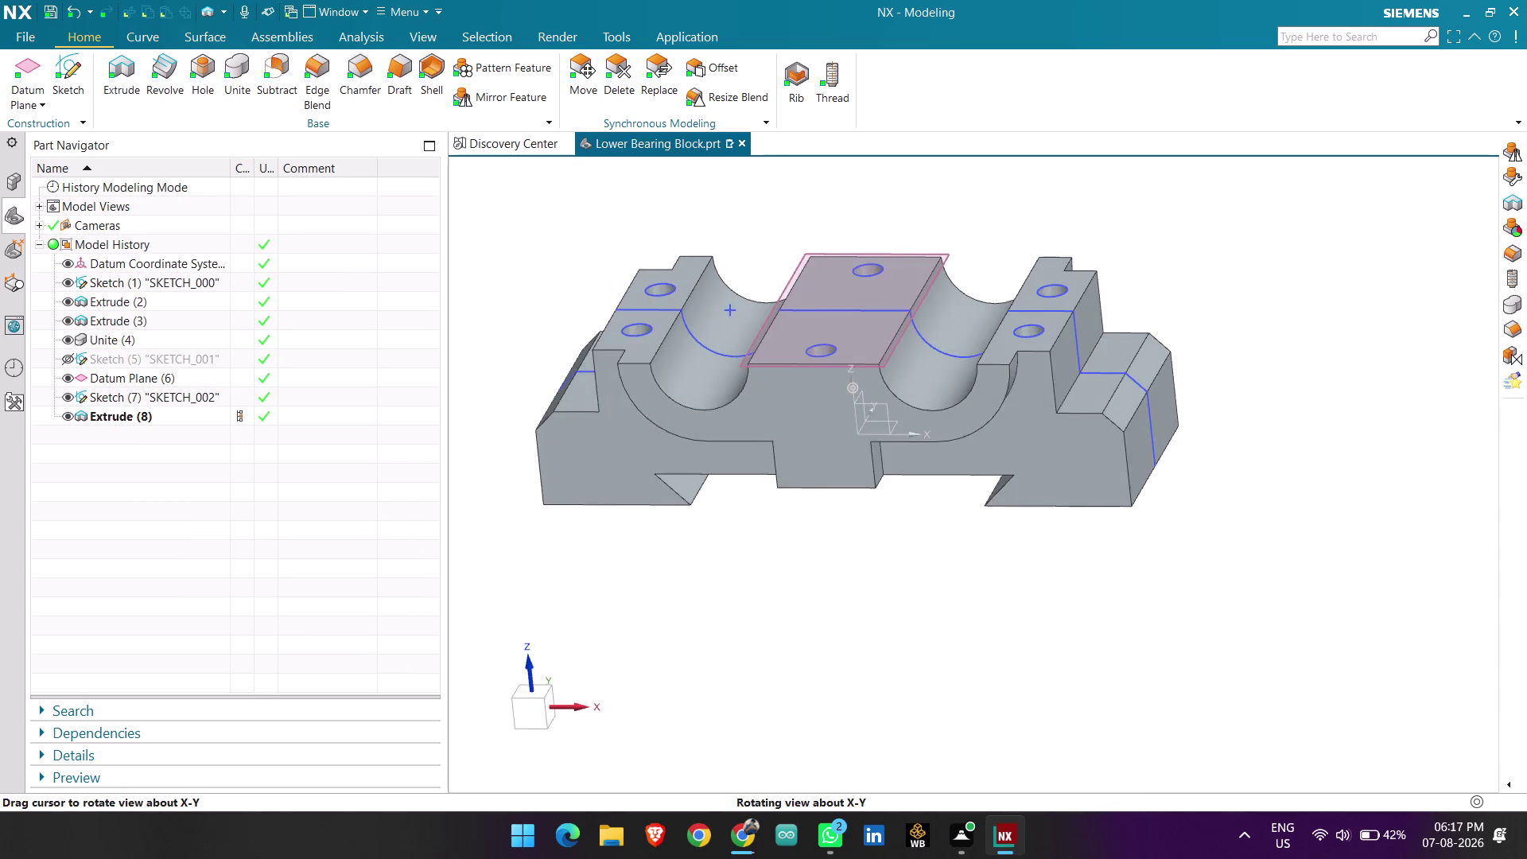
Hide Sketch (7), Datum Plane (6) and Sketch (1) in the Part Navigator.
middle_drag(697, 599, 696, 599)
click(68, 401)
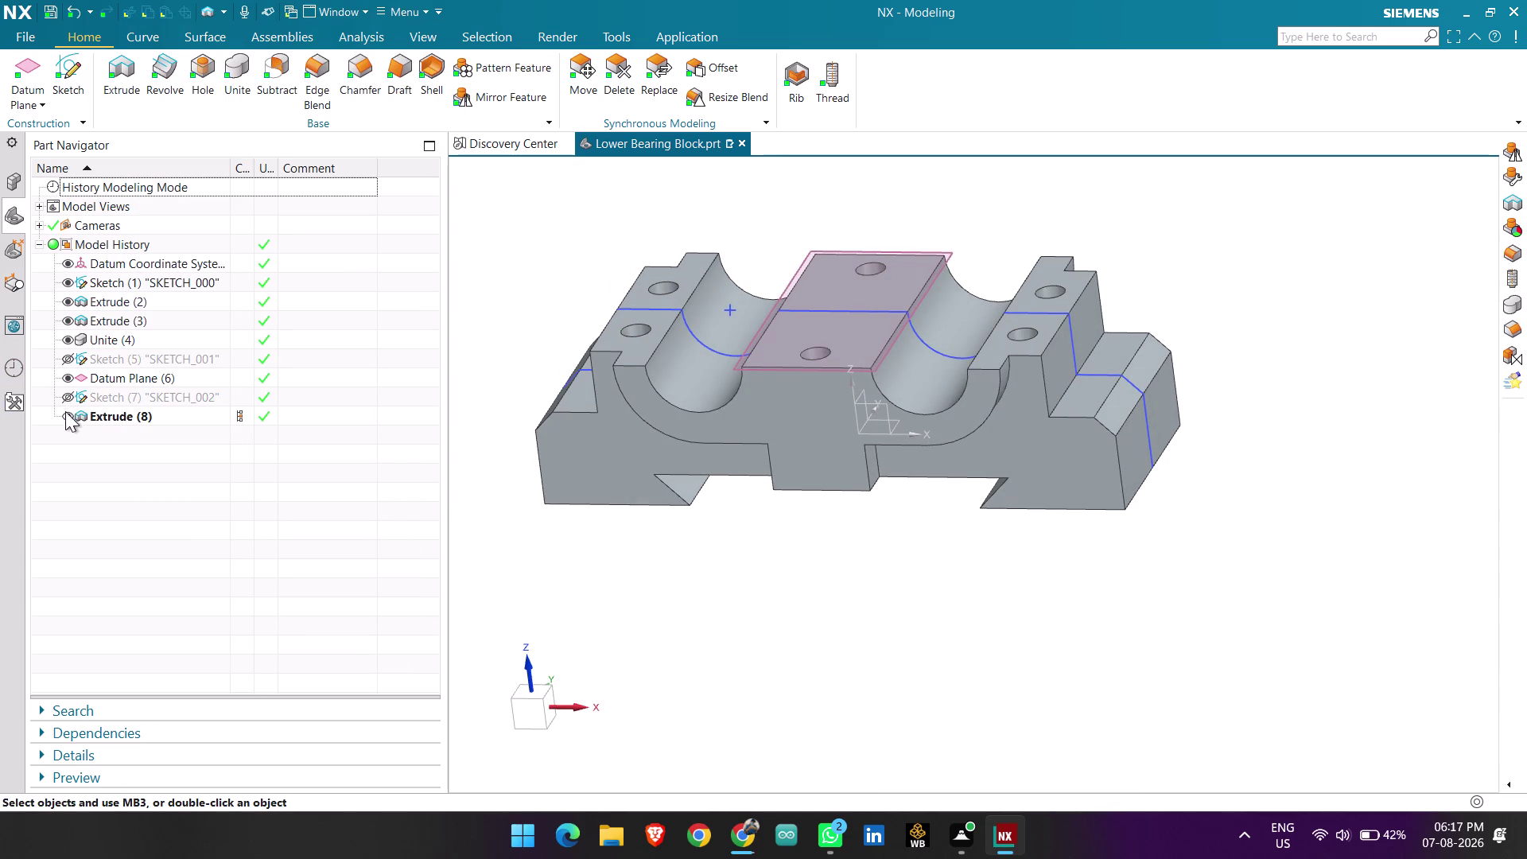
click(65, 382)
scroll(down, 3)
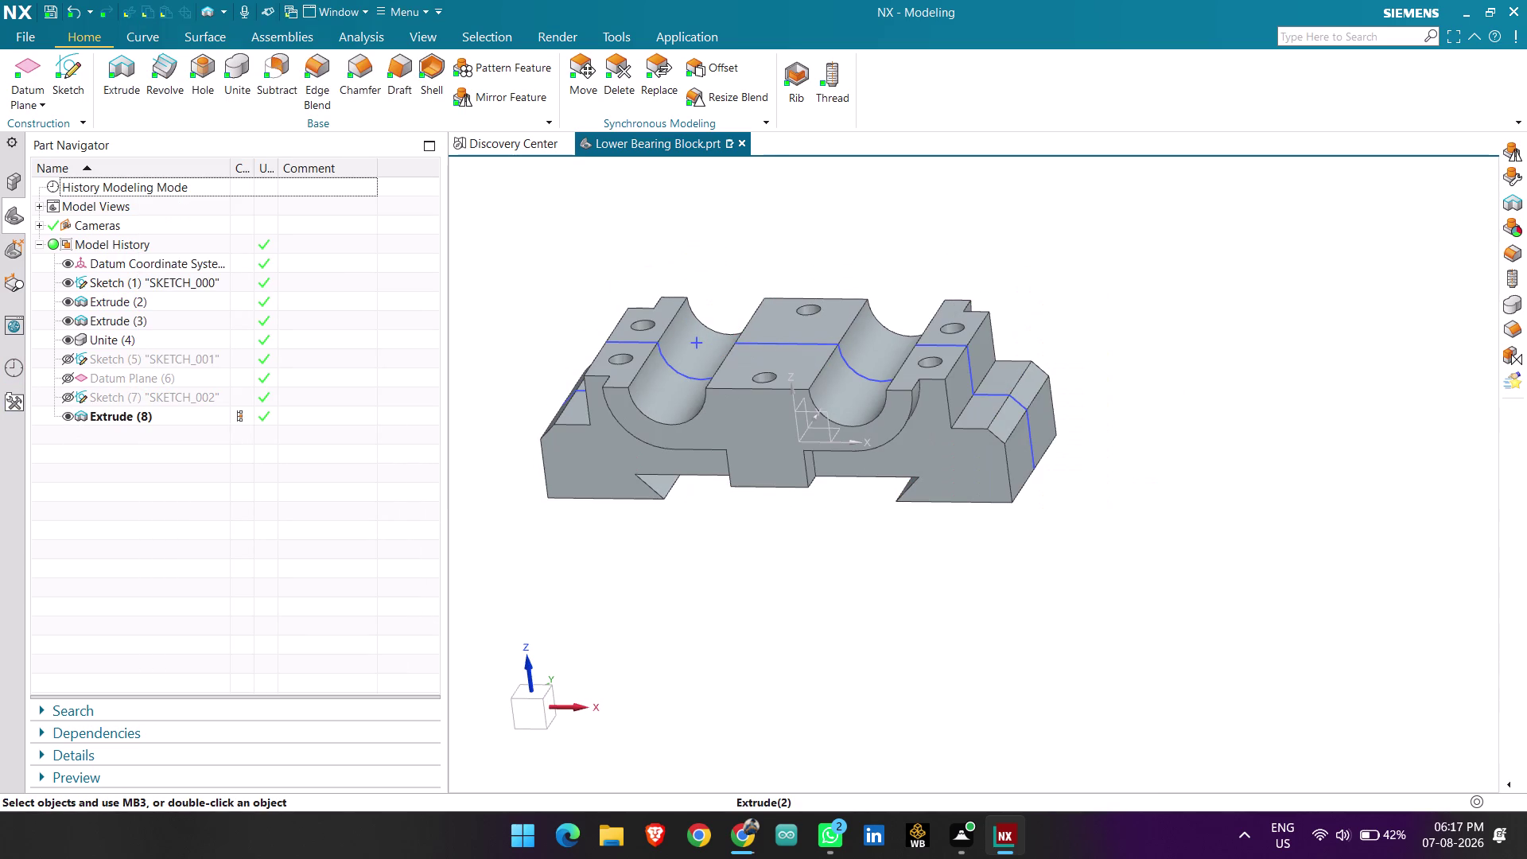
click(69, 280)
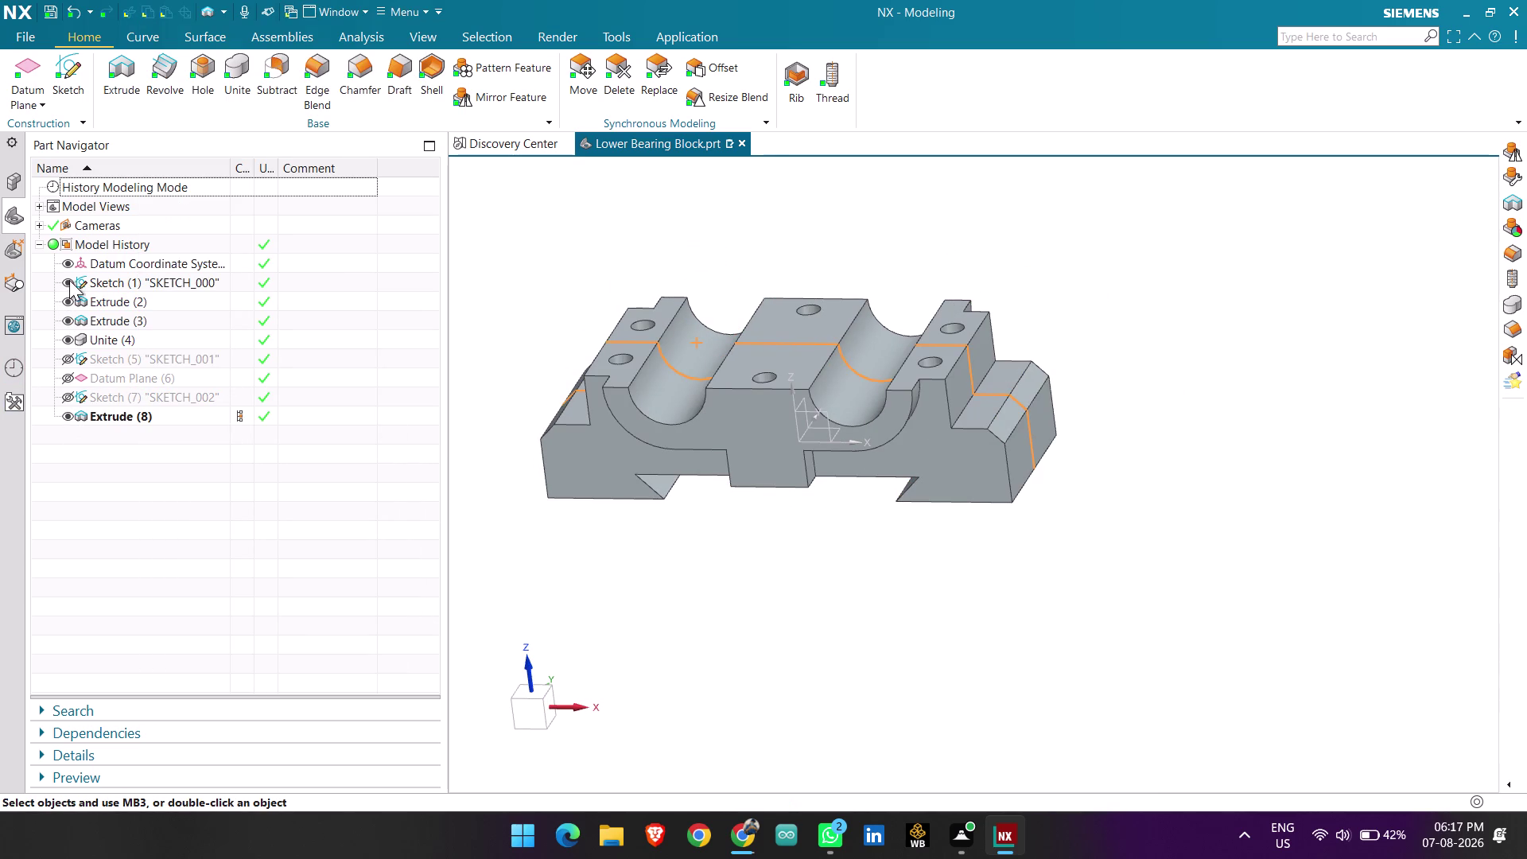
Save the part with Ctrl+S and open the View Section settings.
middle_drag(827, 506, 846, 523)
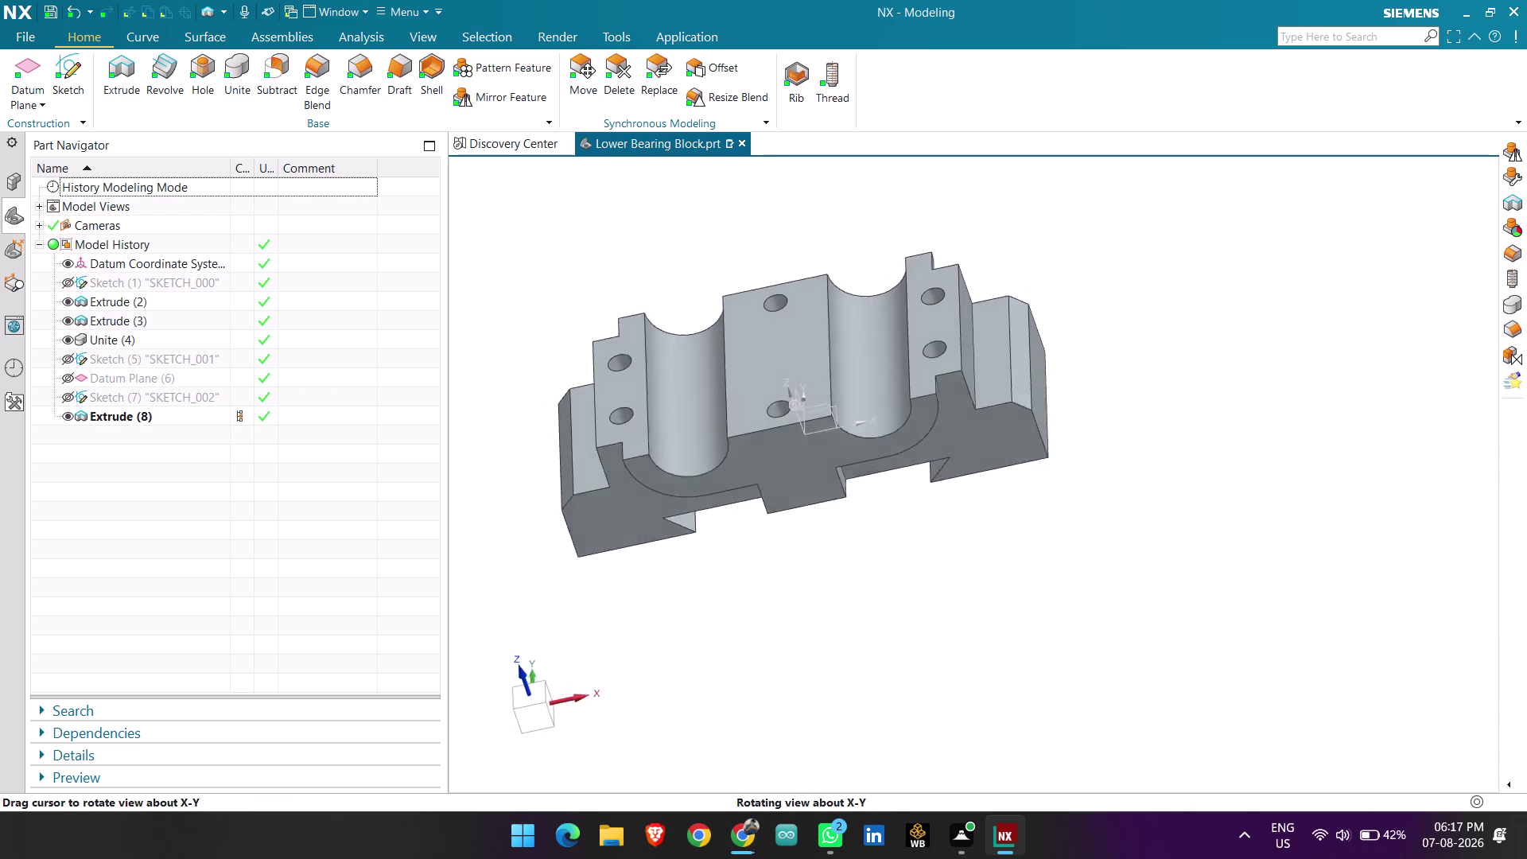
middle_drag(845, 523, 853, 482)
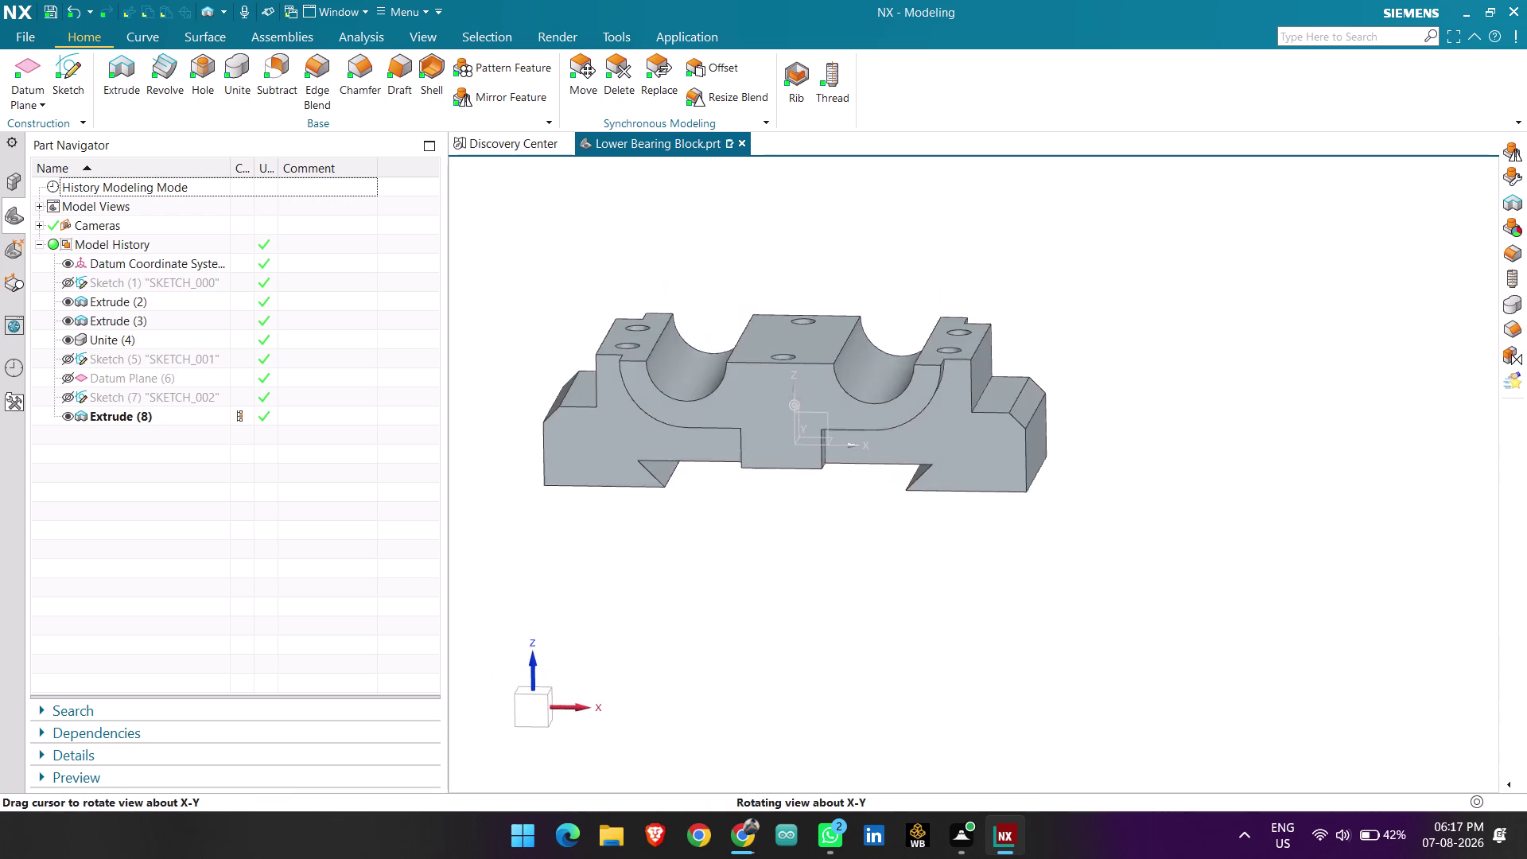
middle_drag(853, 482, 857, 479)
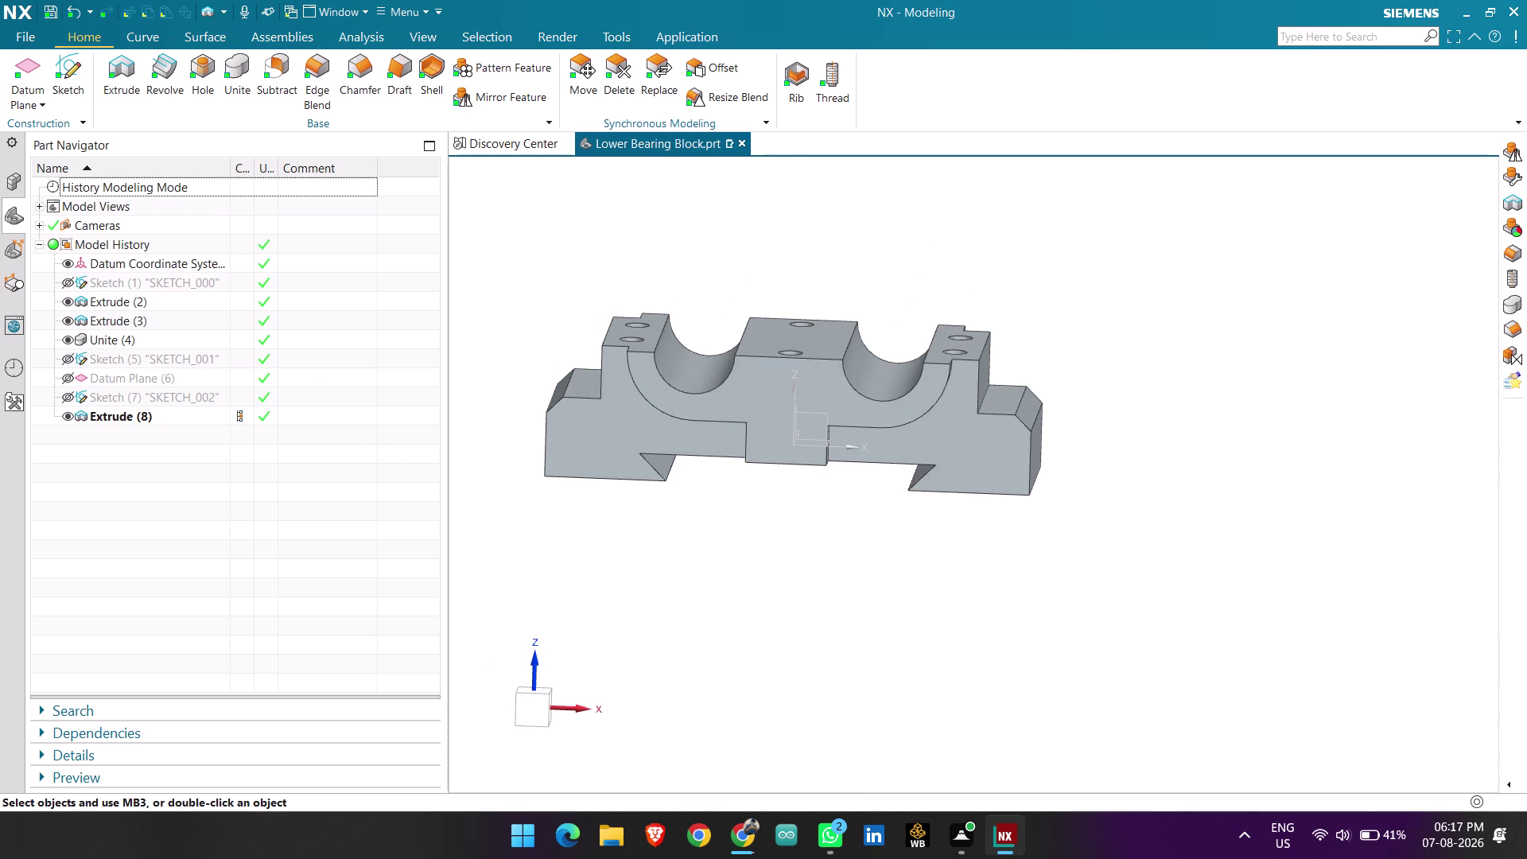
key(ctrl+s)
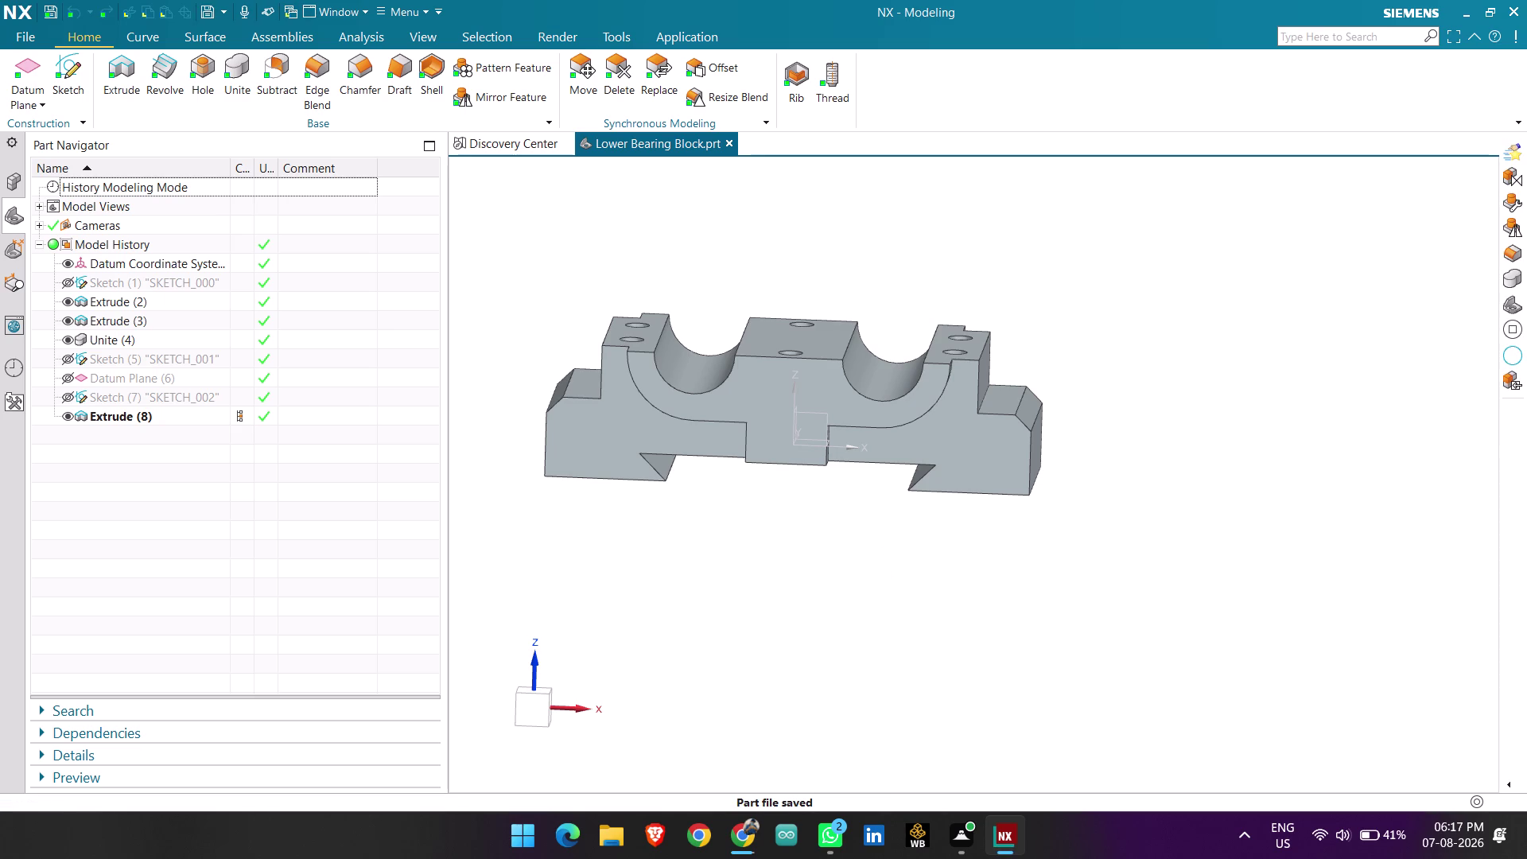
key(ctrl+h)
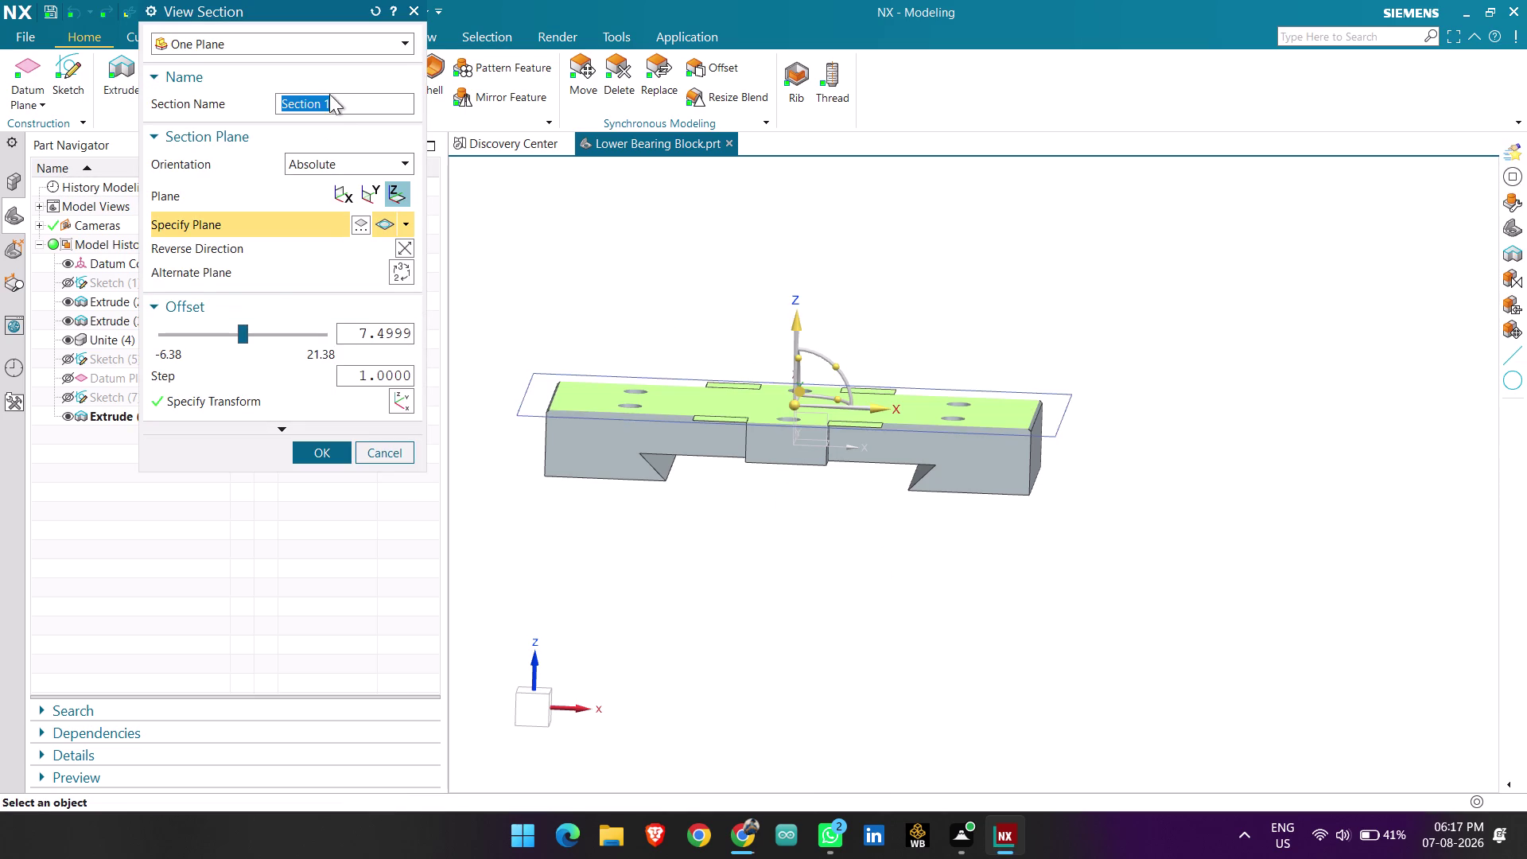
Section the block with the Y-normal plane and offset the cut through the bolt holes.
click(367, 202)
middle_drag(948, 488, 925, 512)
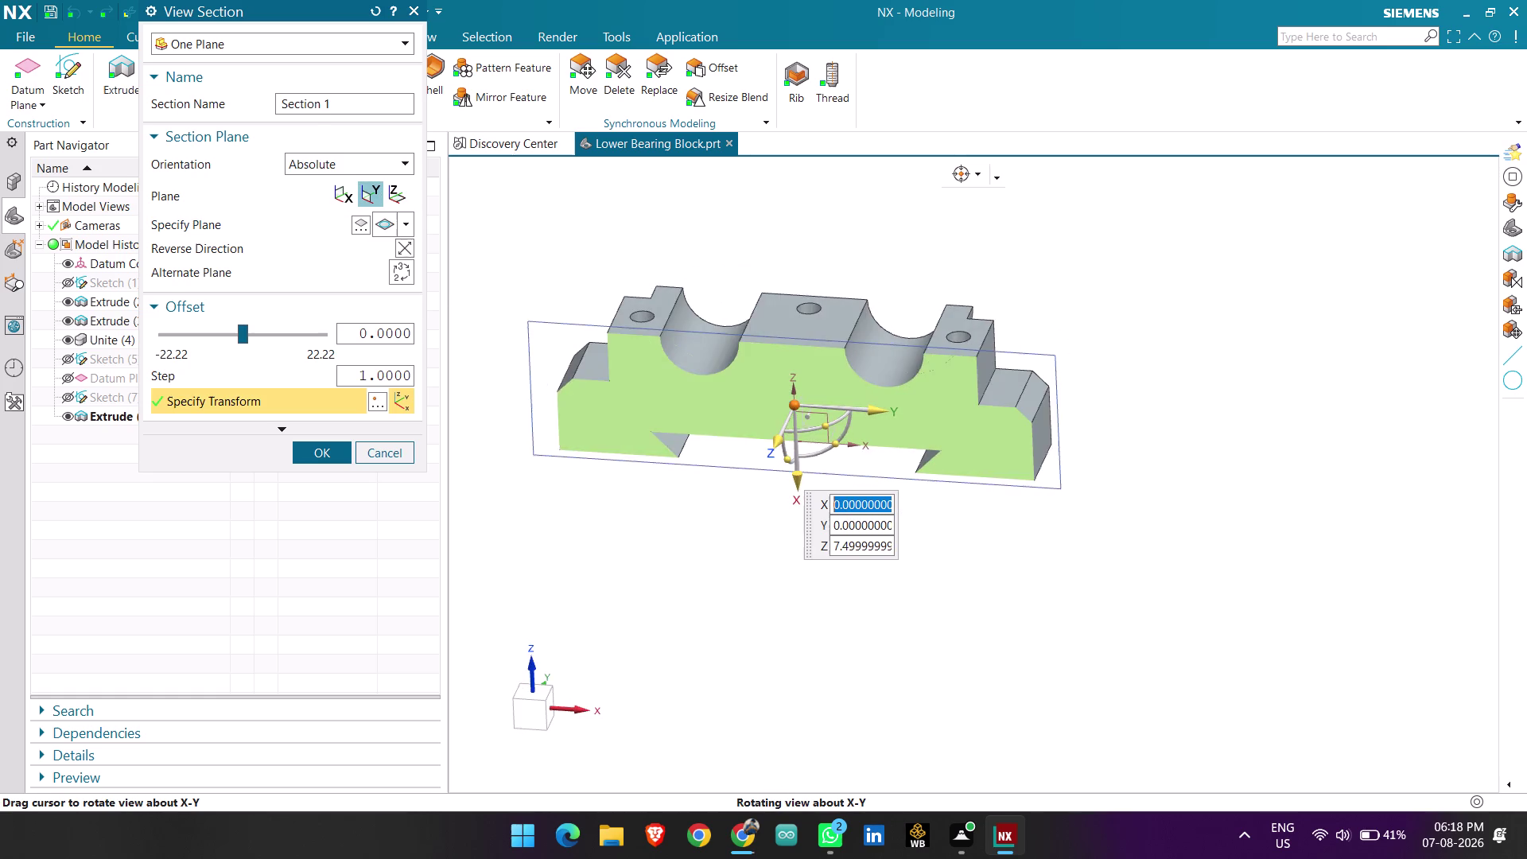
middle_drag(925, 512, 934, 509)
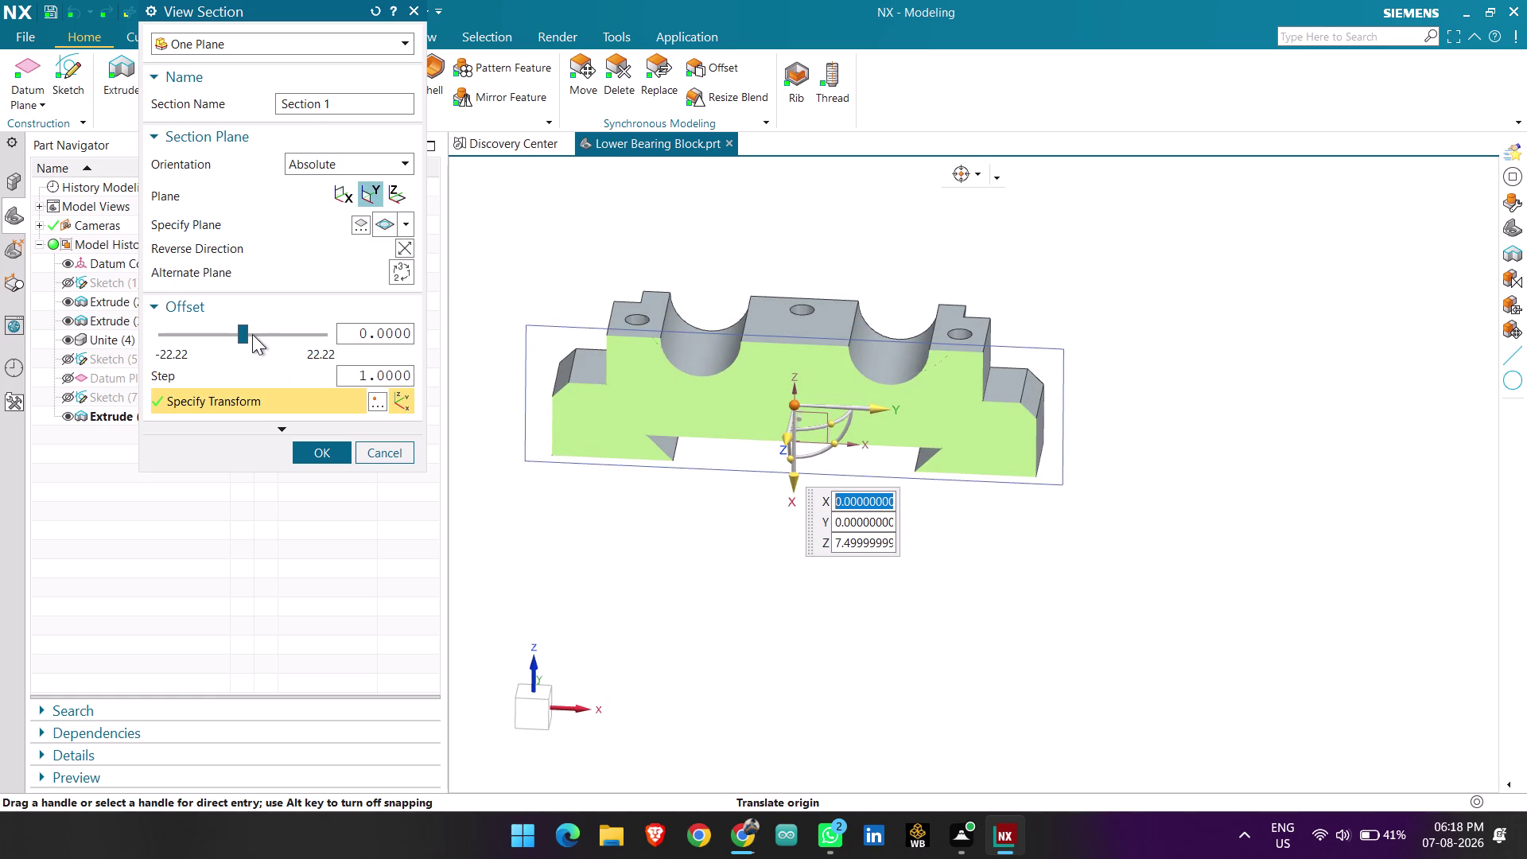
drag(245, 330, 221, 347)
middle_drag(619, 515, 631, 499)
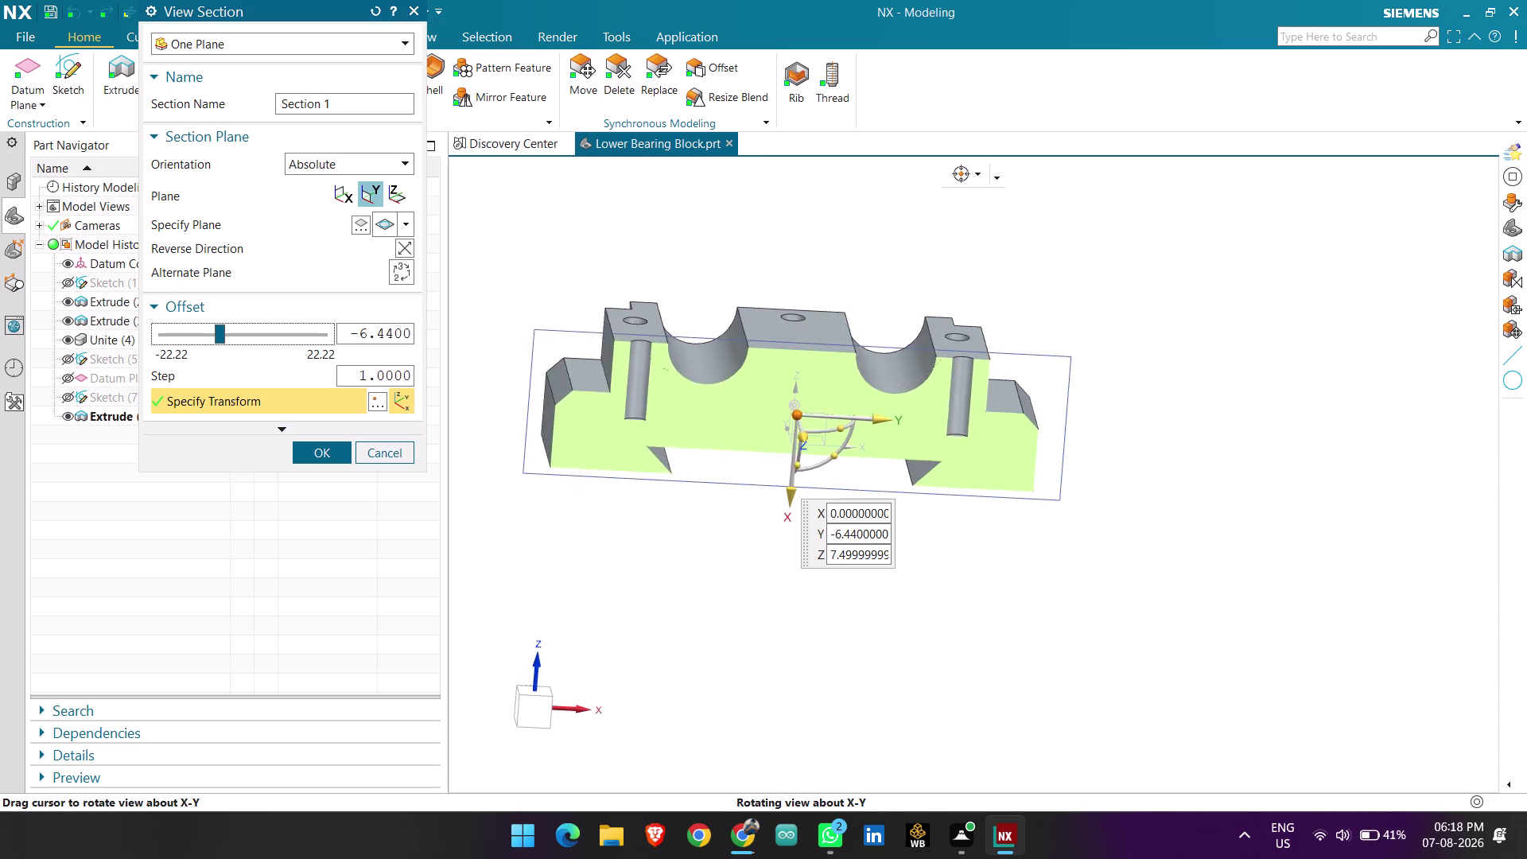
middle_drag(631, 499, 630, 477)
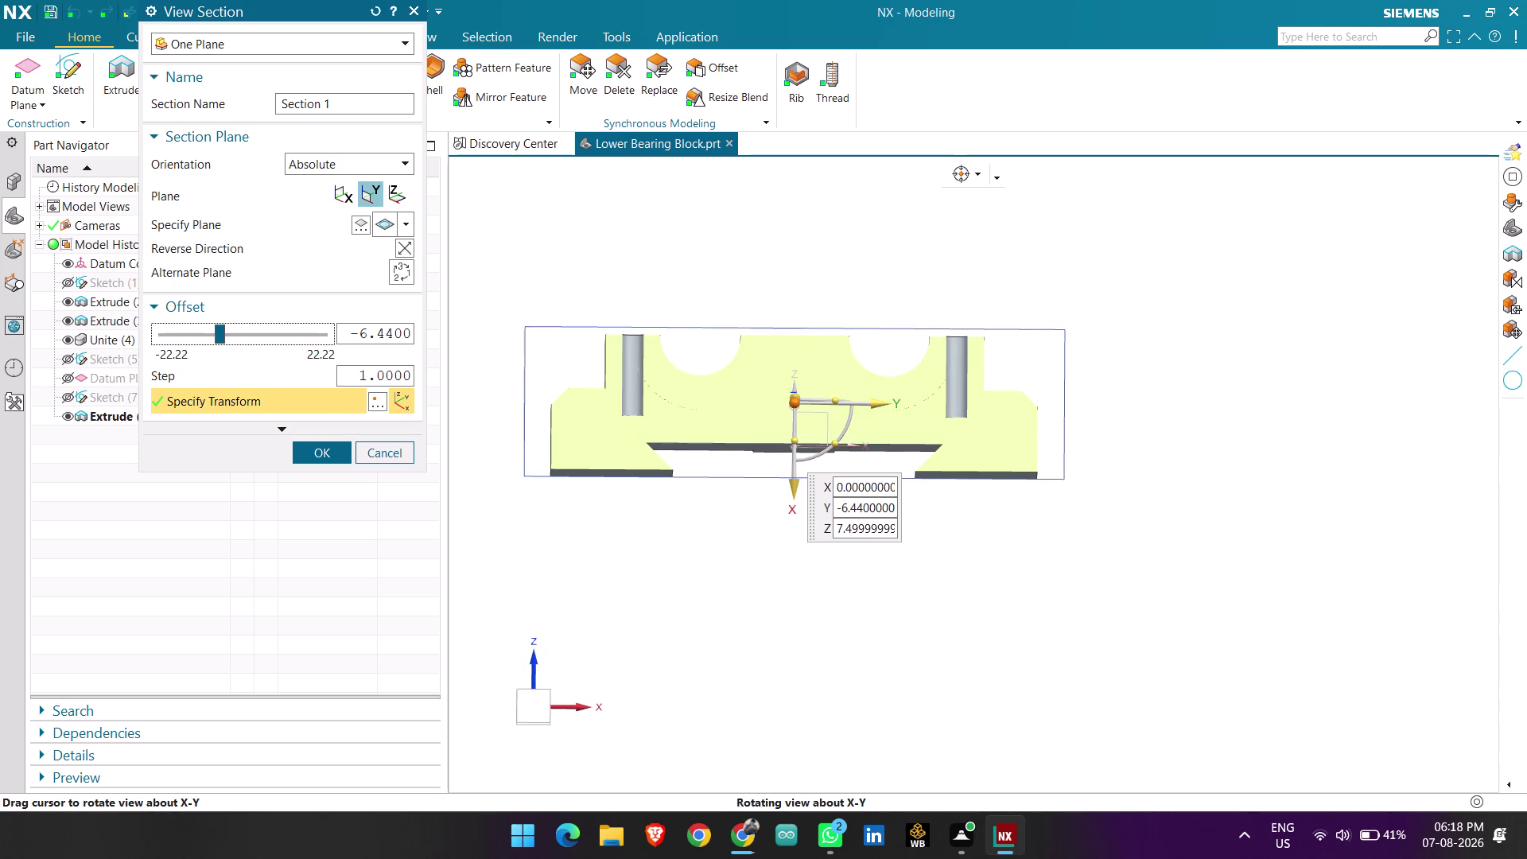
middle_drag(630, 477, 631, 483)
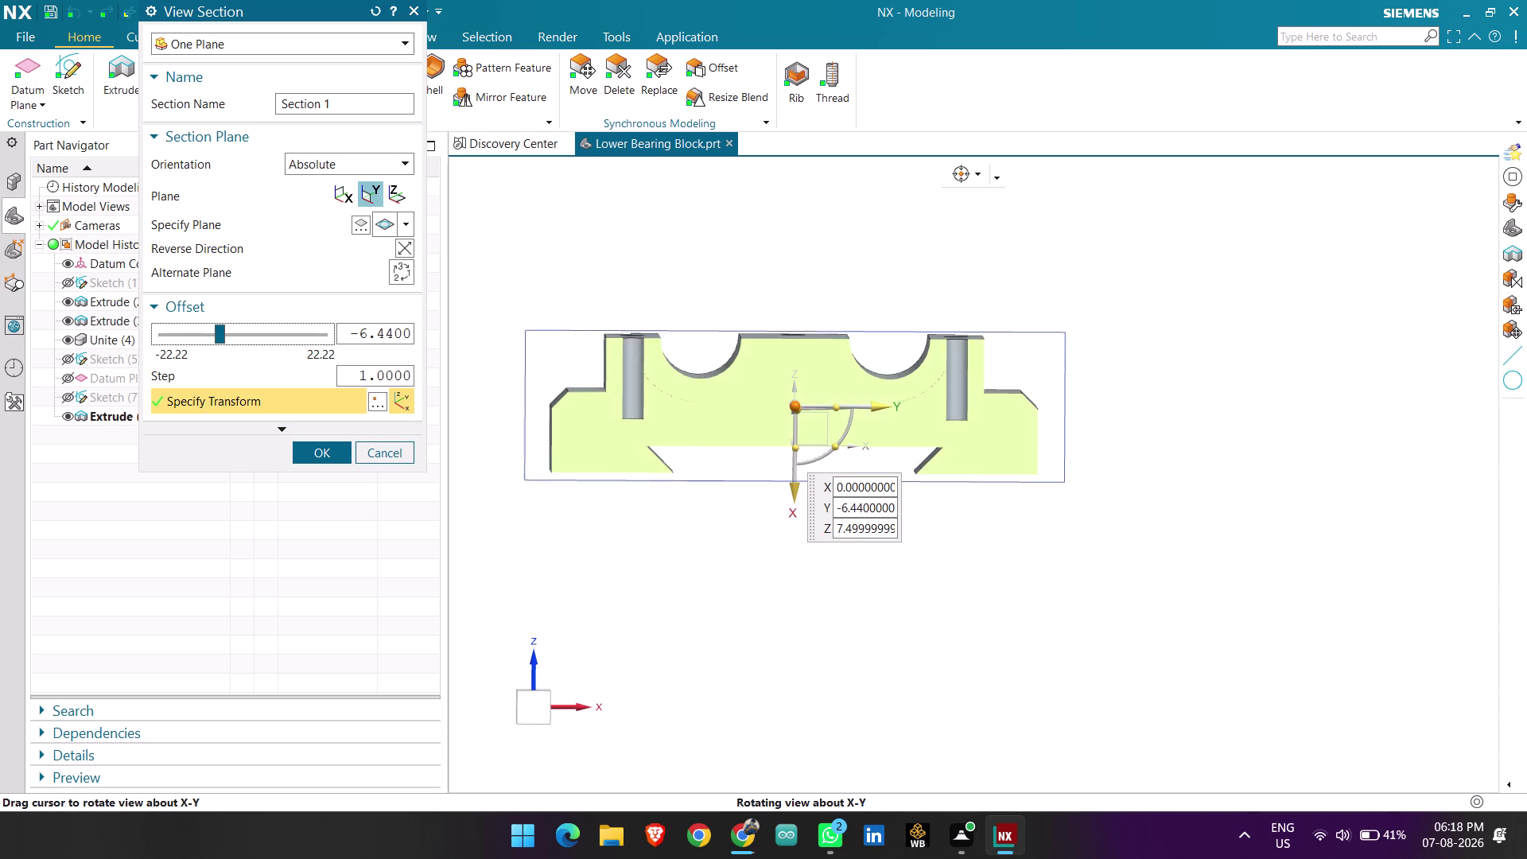
middle_drag(631, 484, 631, 485)
Sweep the section plane to a new offset, then close View Section to restore the uncut block.
drag(220, 333, 202, 338)
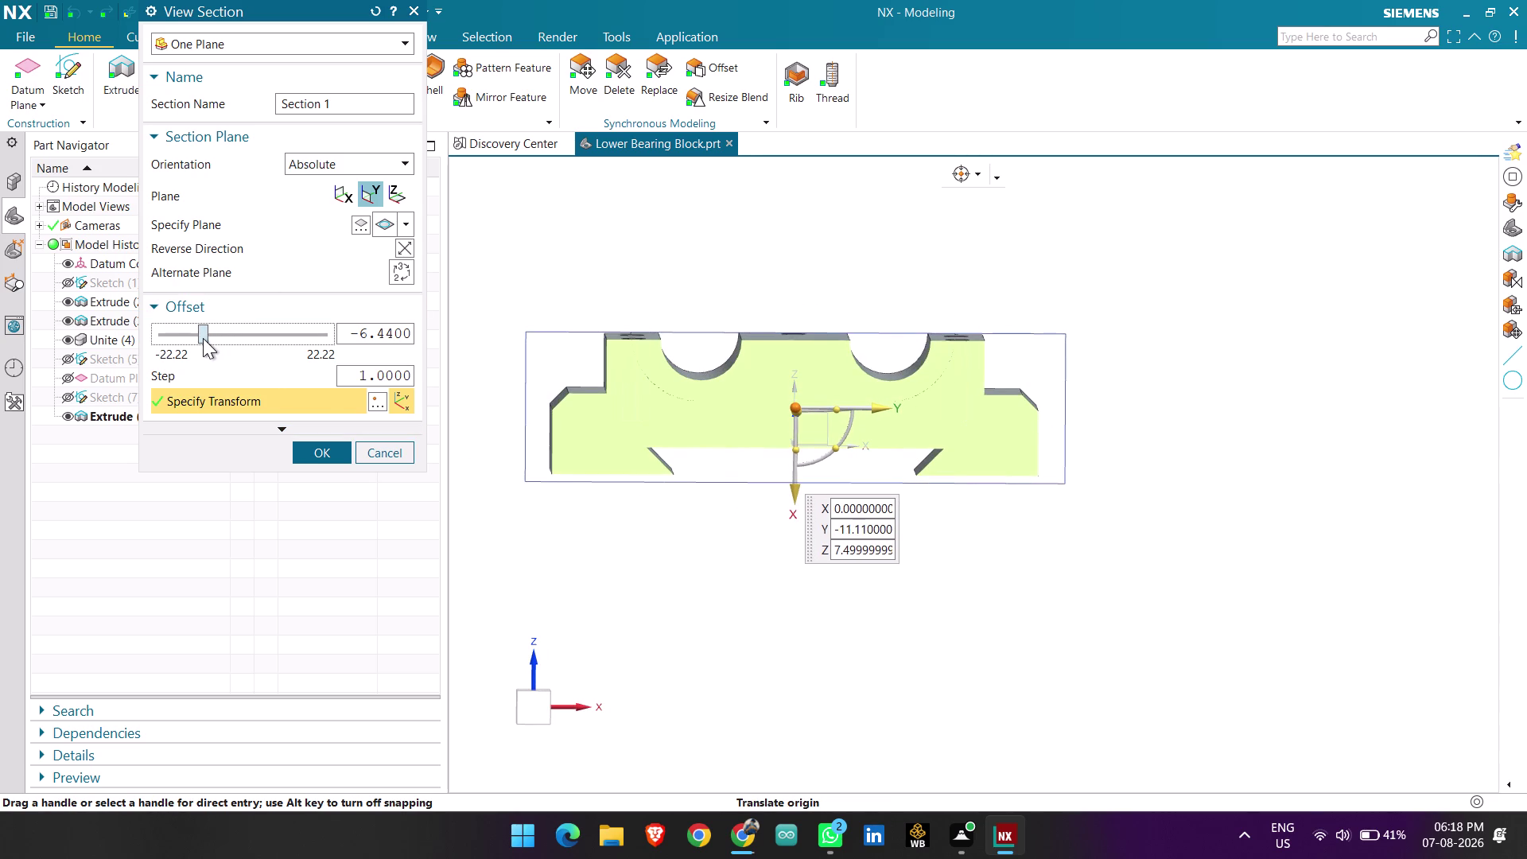
drag(203, 338, 205, 339)
click(394, 455)
scroll(down, 3)
middle_drag(846, 541, 840, 541)
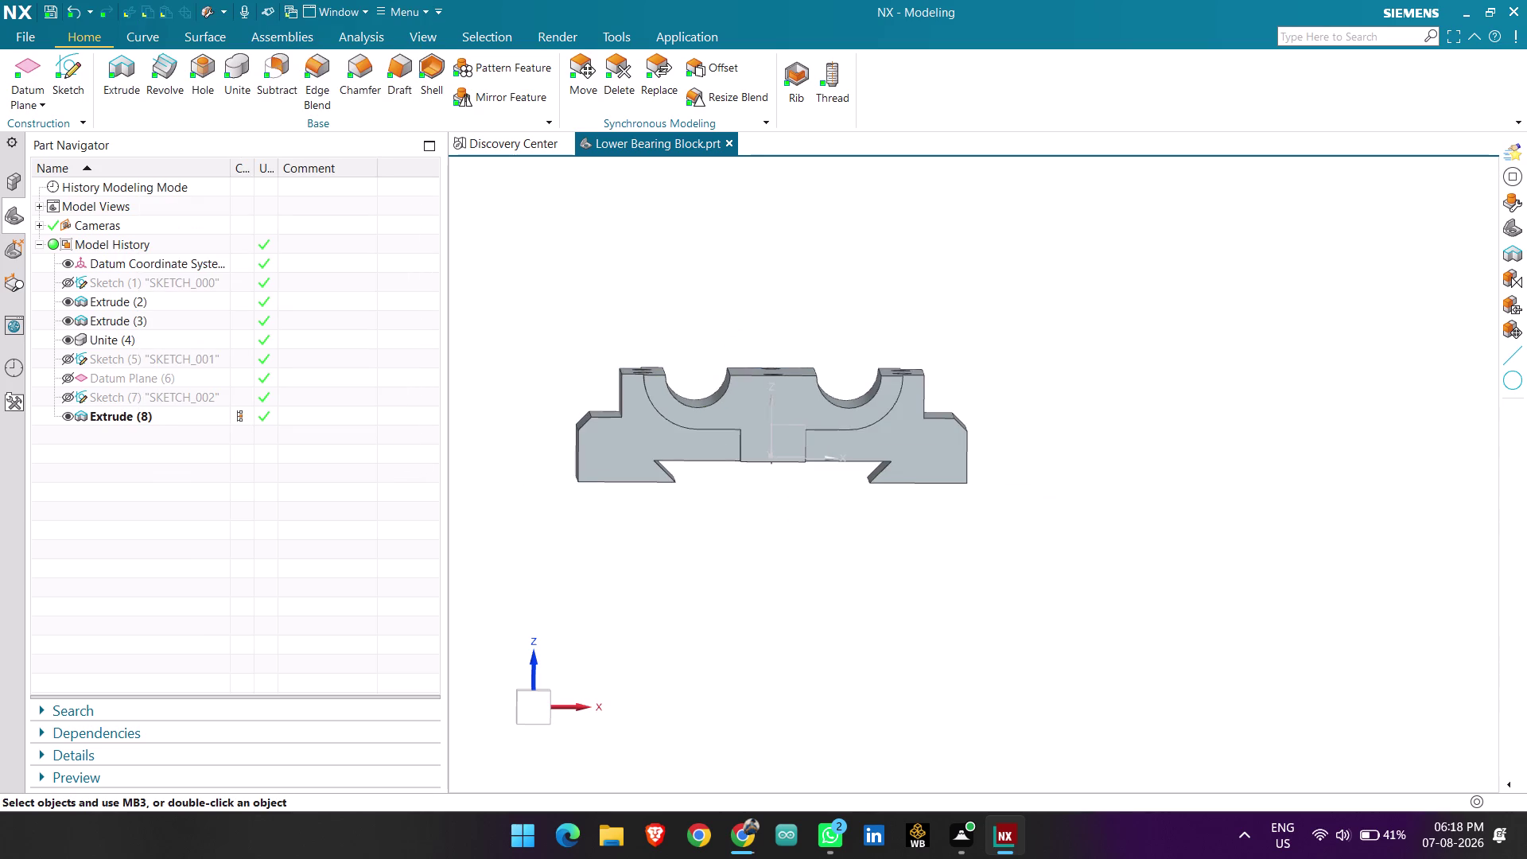
Save the bearing block part from an angled view and fit the block to the window.
middle_drag(840, 541, 824, 575)
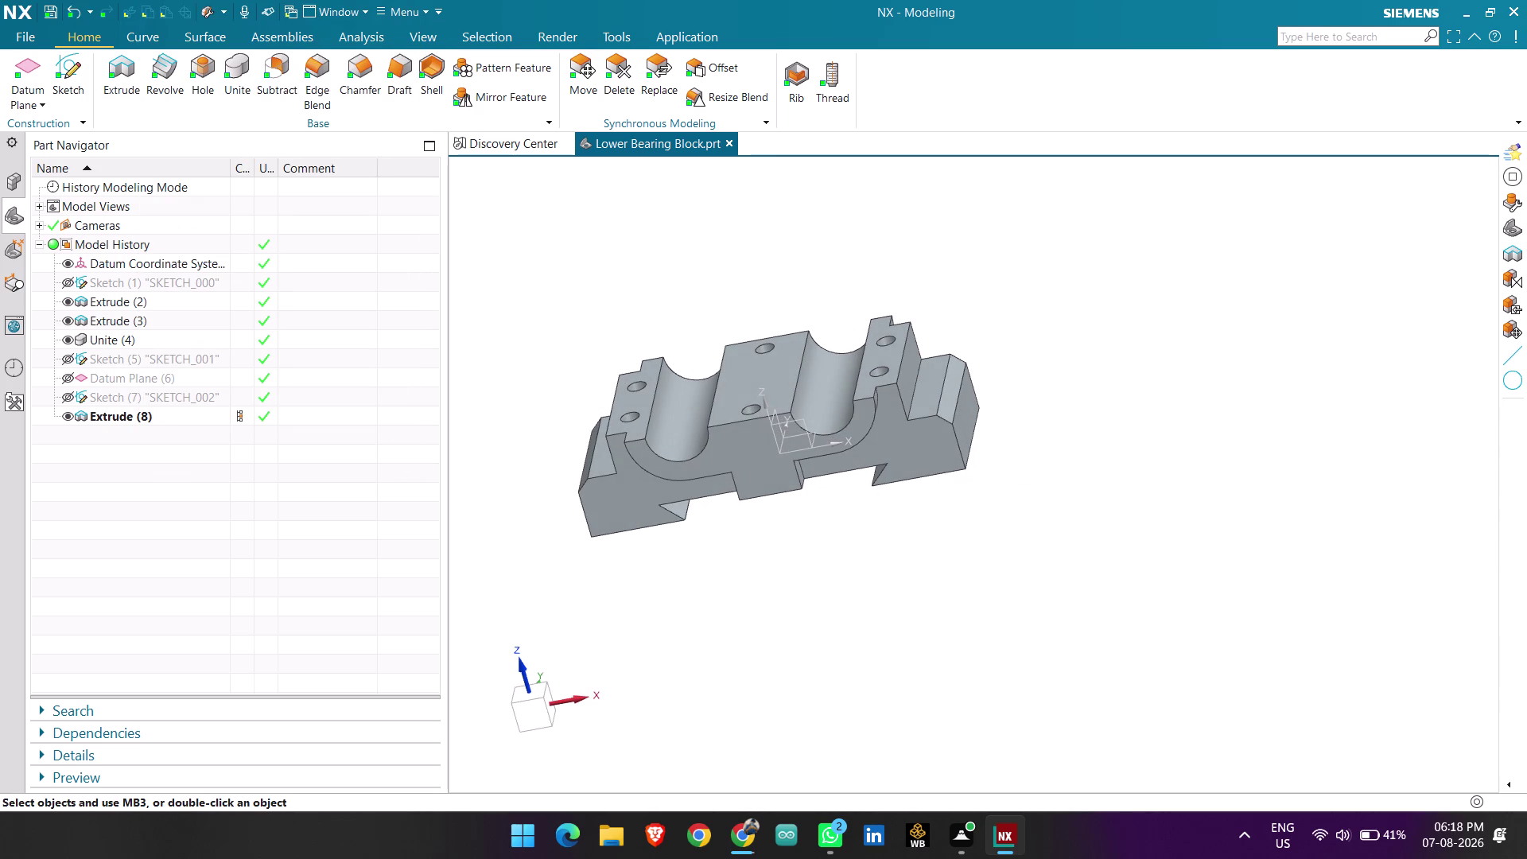
key(Print)
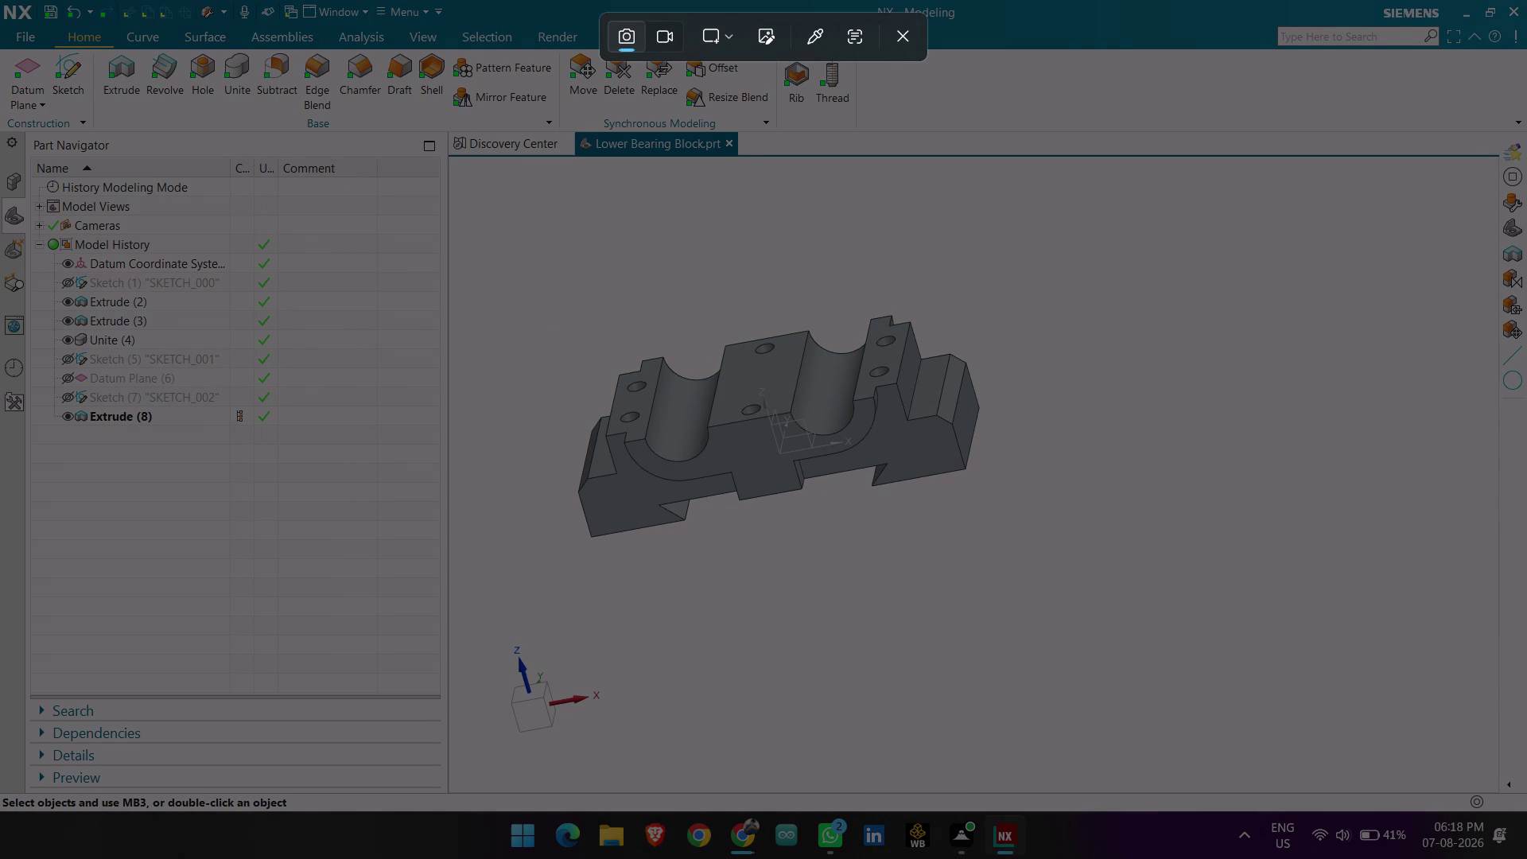
key(Escape)
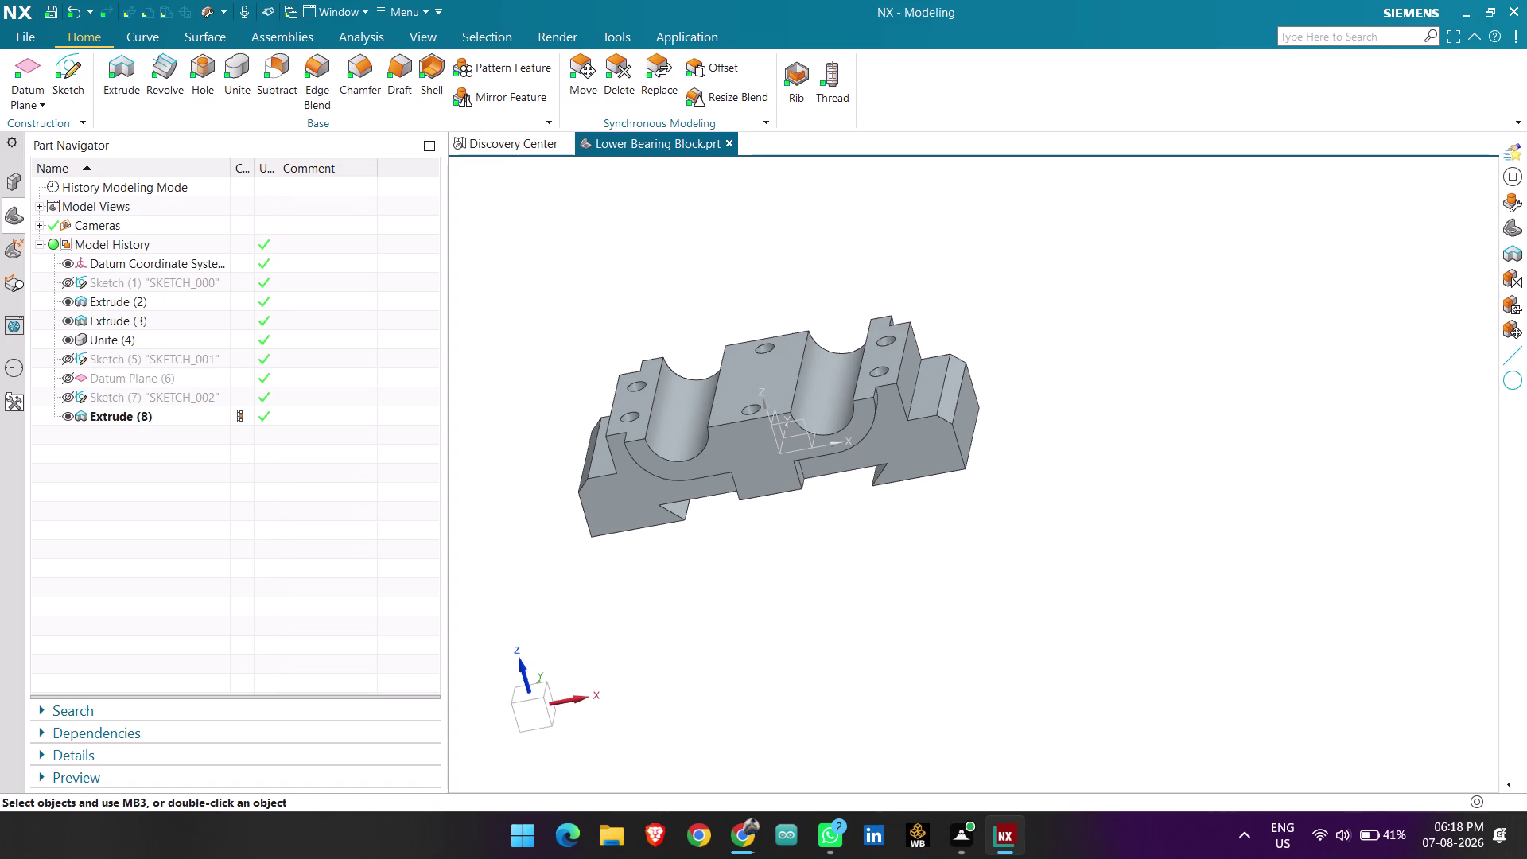
key(ctrl+s)
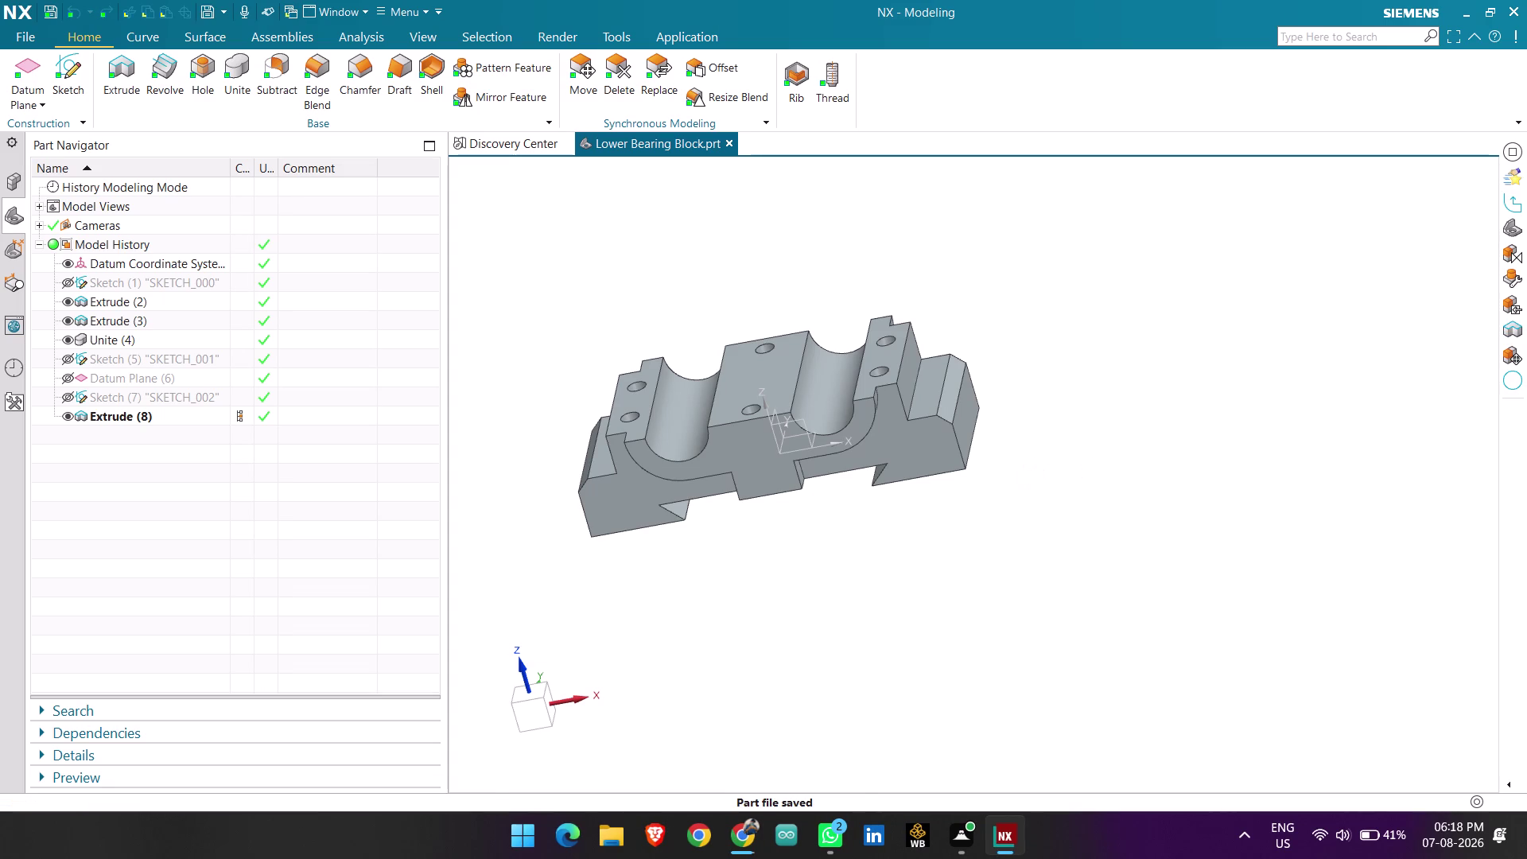
key(End)
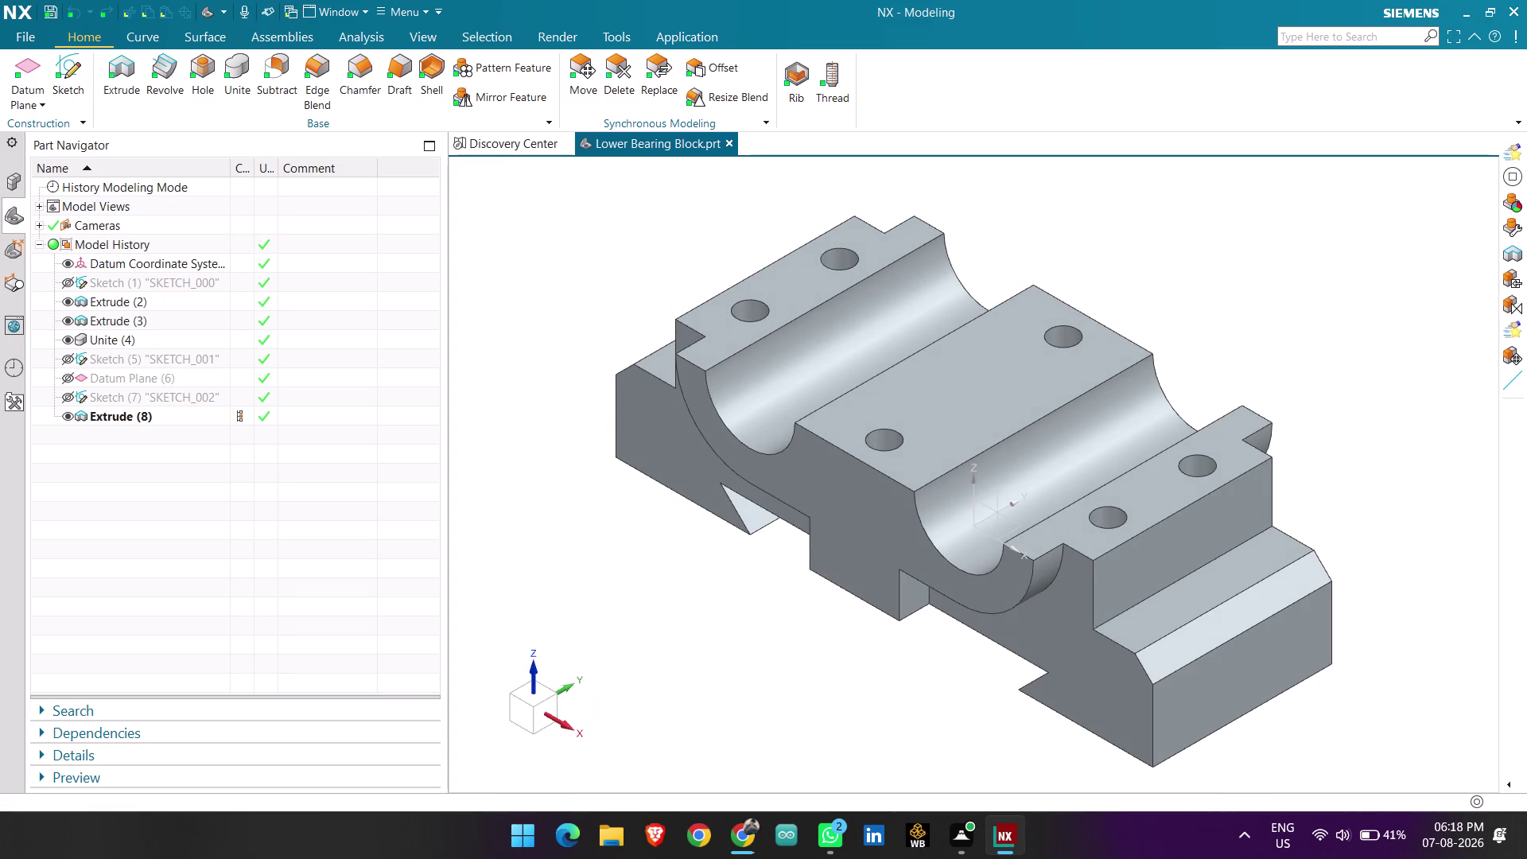
click(31, 34)
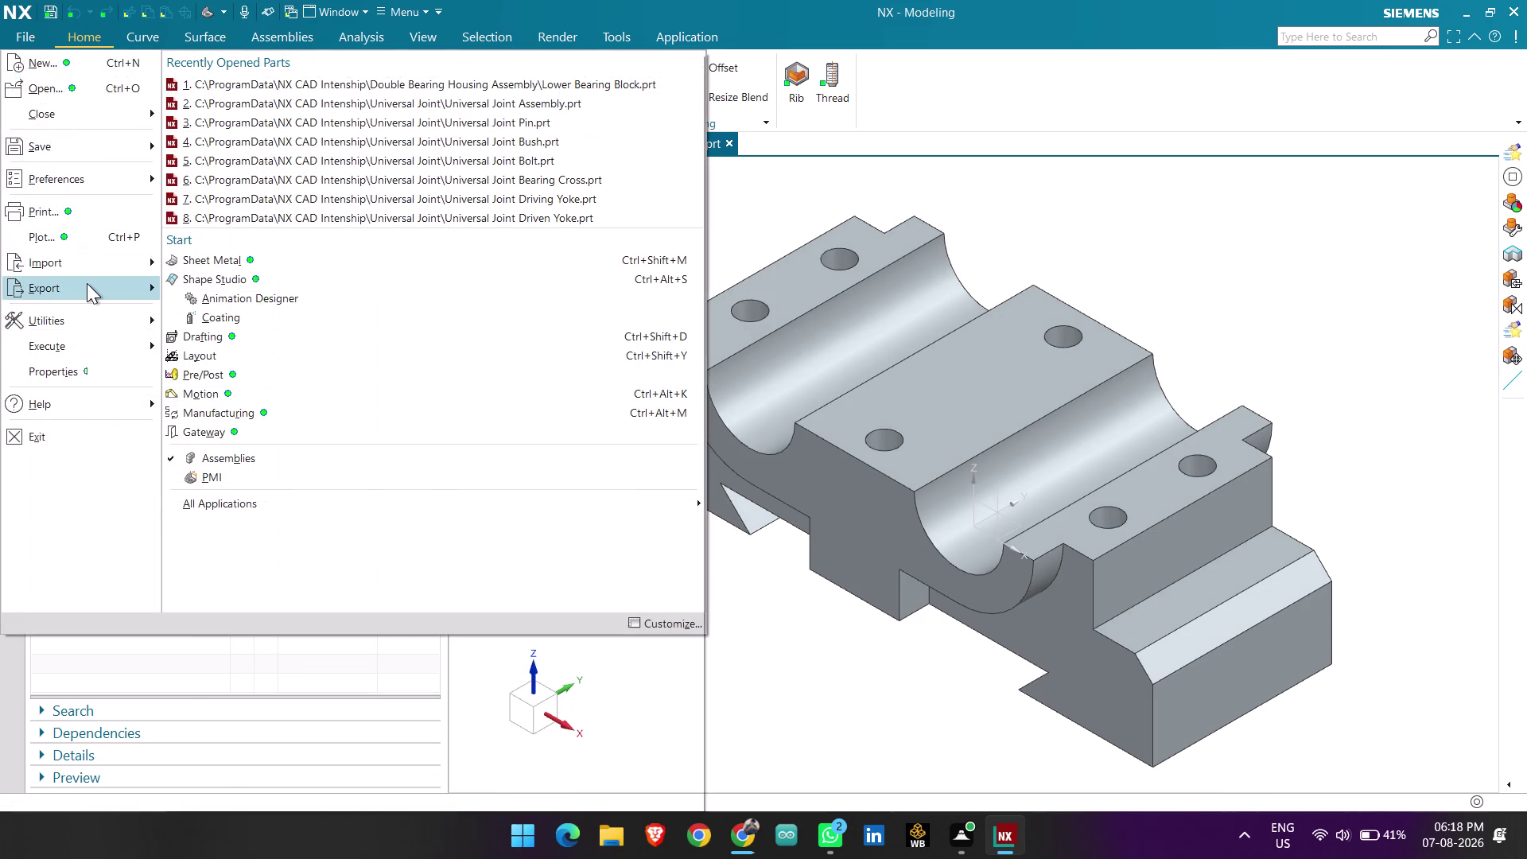
Start a PDF export and set its location to the Double Bearing Housing Assembly folder.
click(212, 286)
click(339, 252)
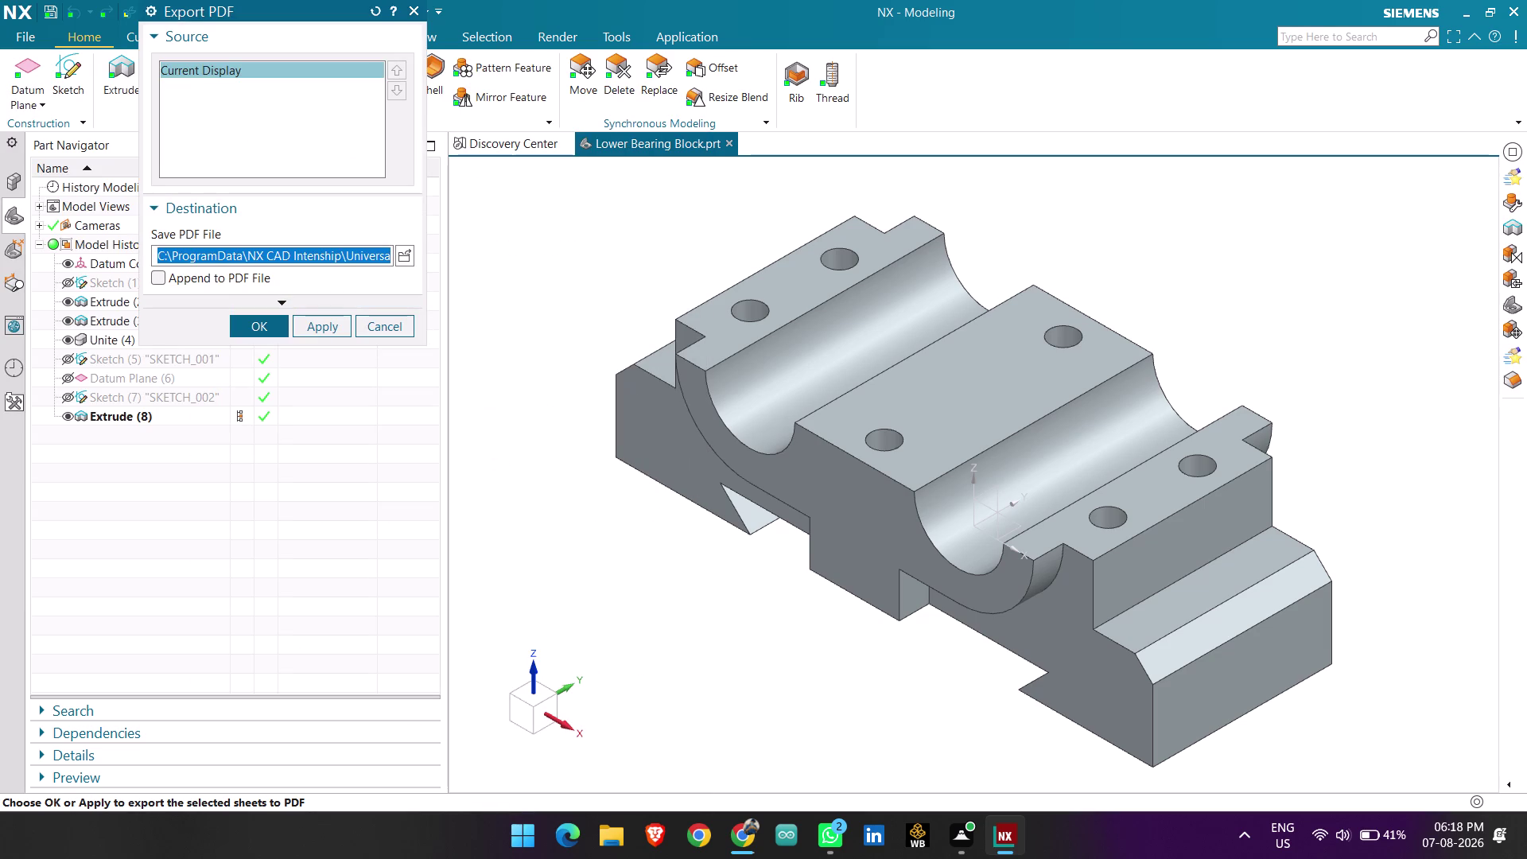
click(407, 252)
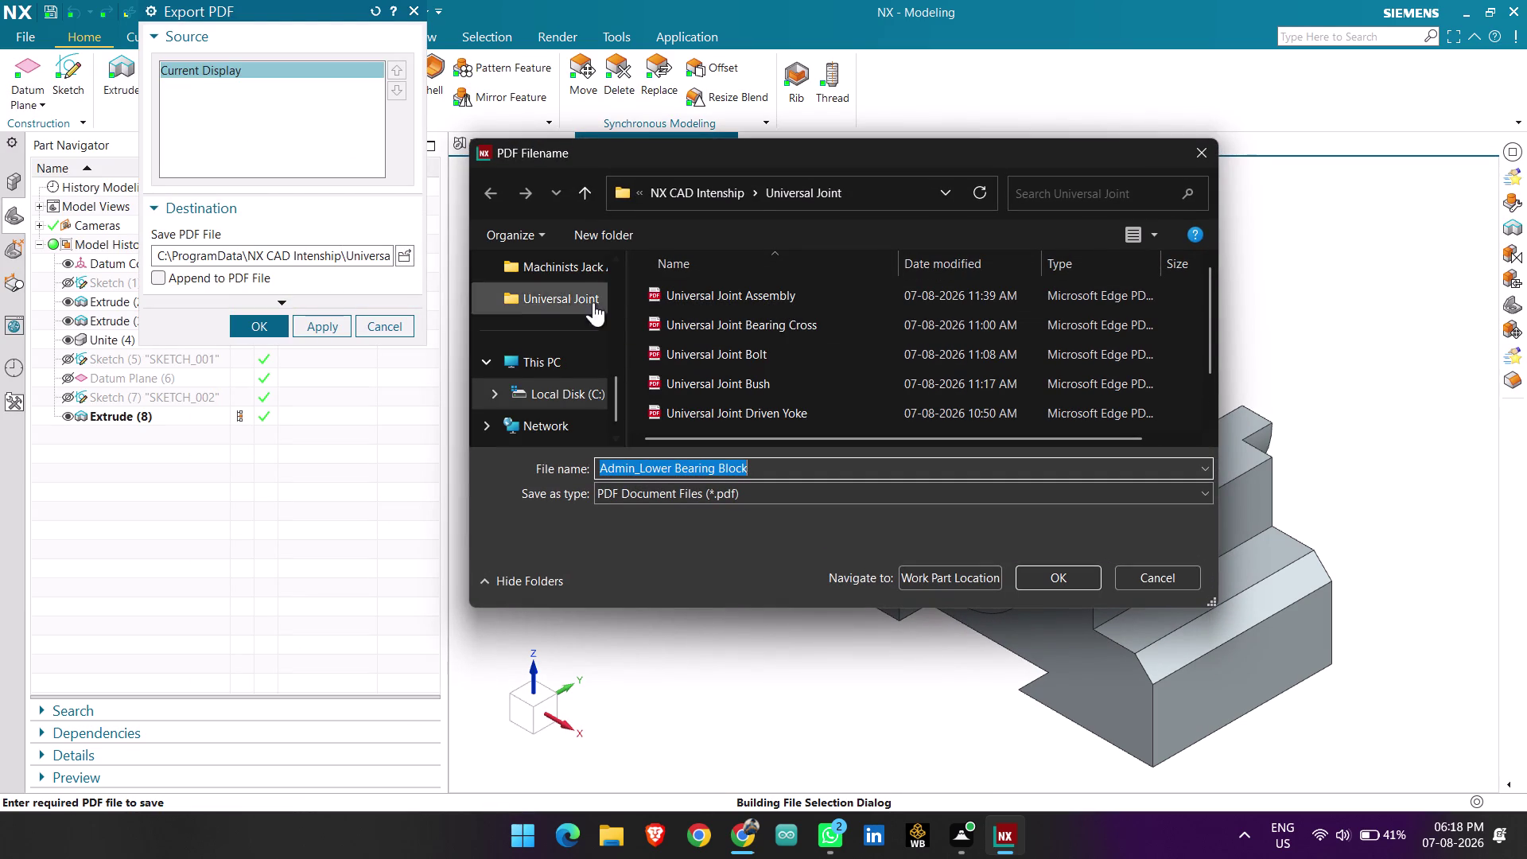
click(701, 197)
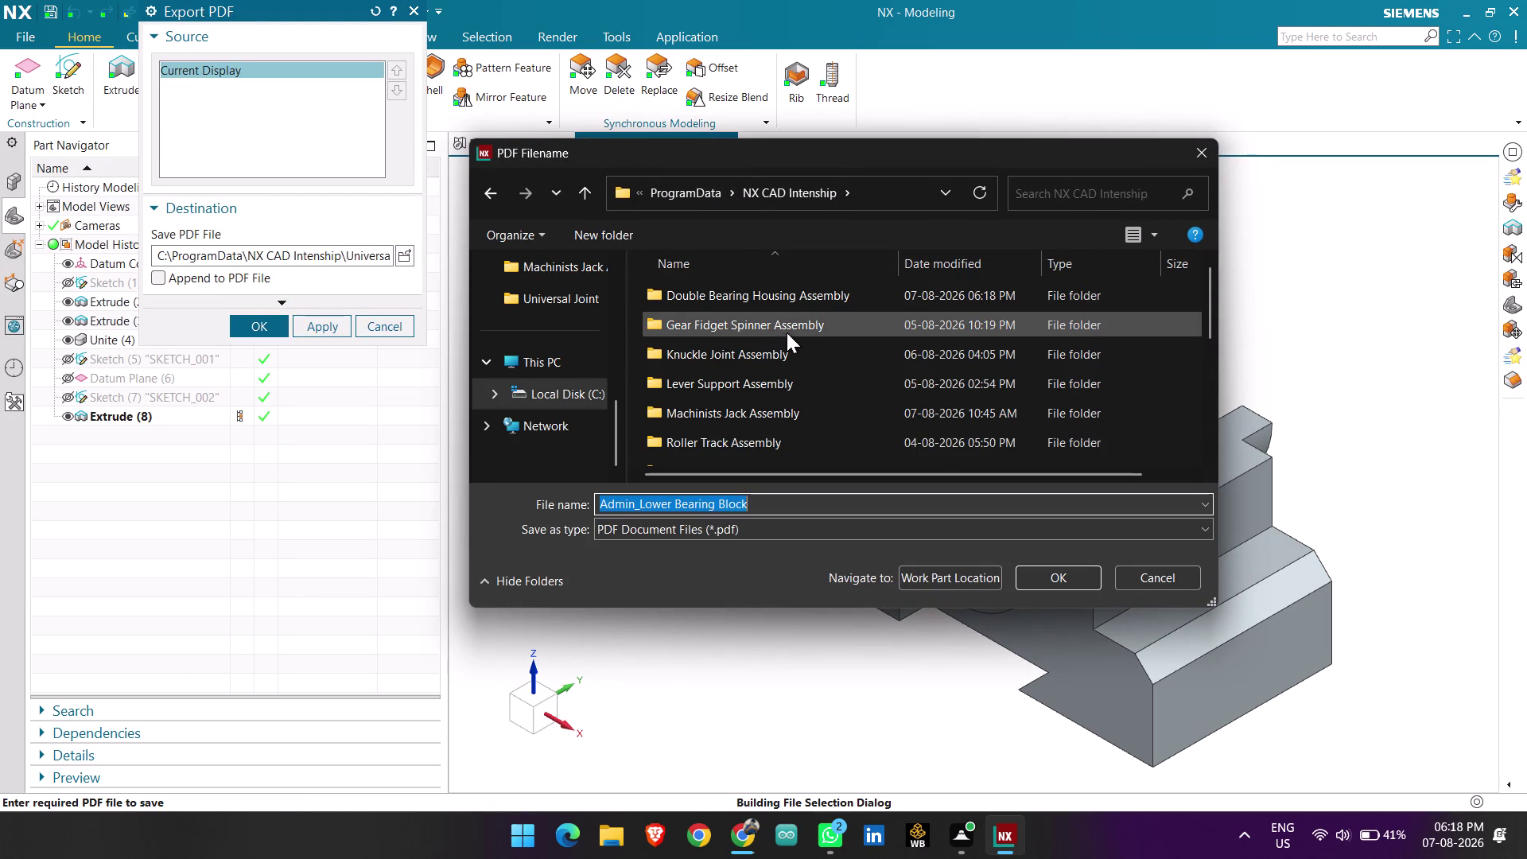
scroll(down, 3)
scroll(up, 3)
double_click(766, 301)
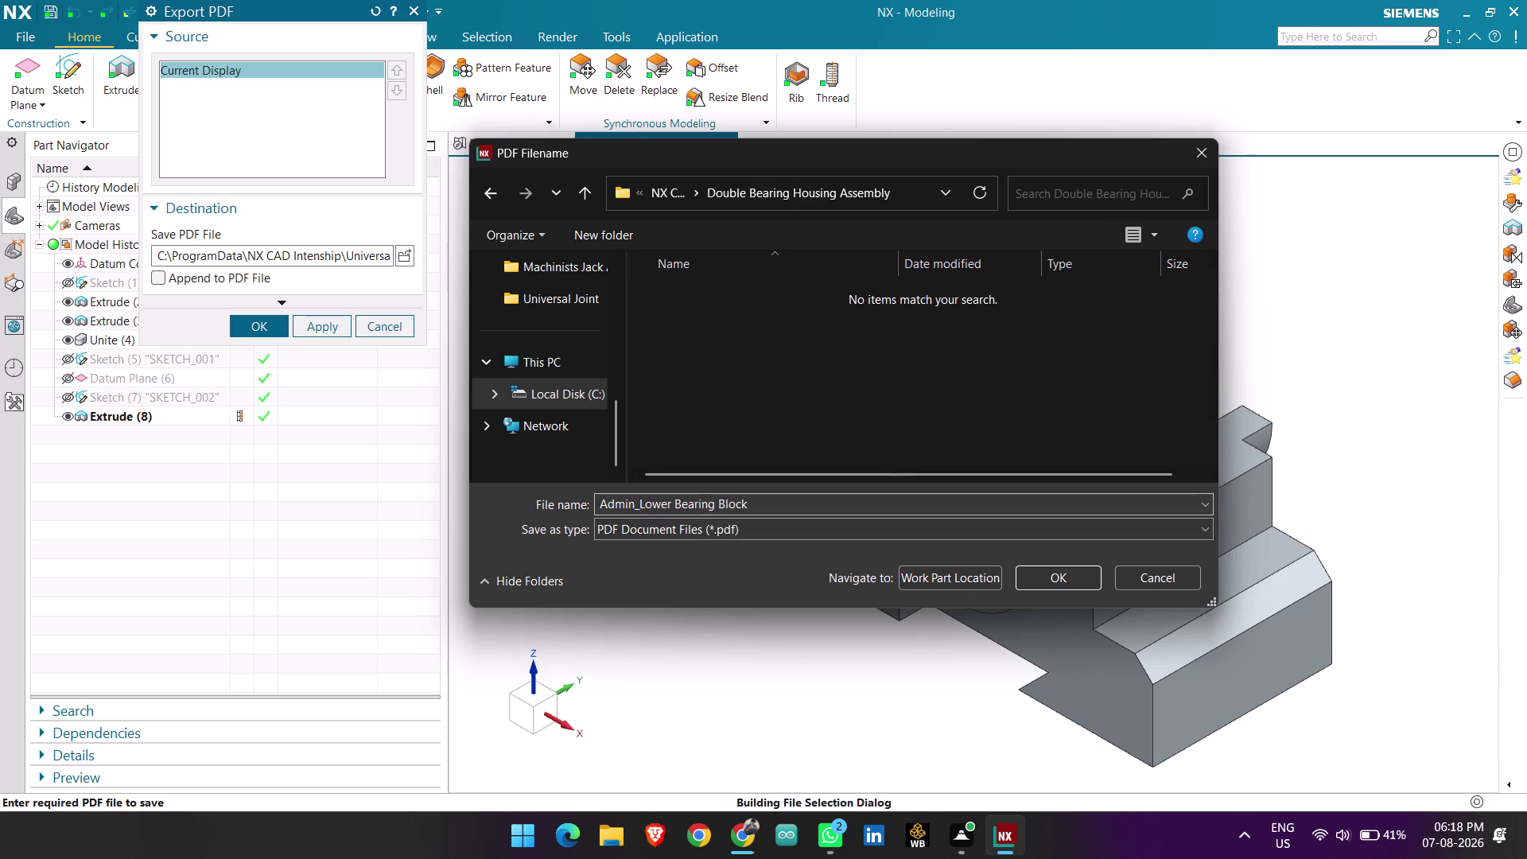
Rename the PDF to 'Lower Bearing Block' and export it.
click(636, 510)
click(638, 502)
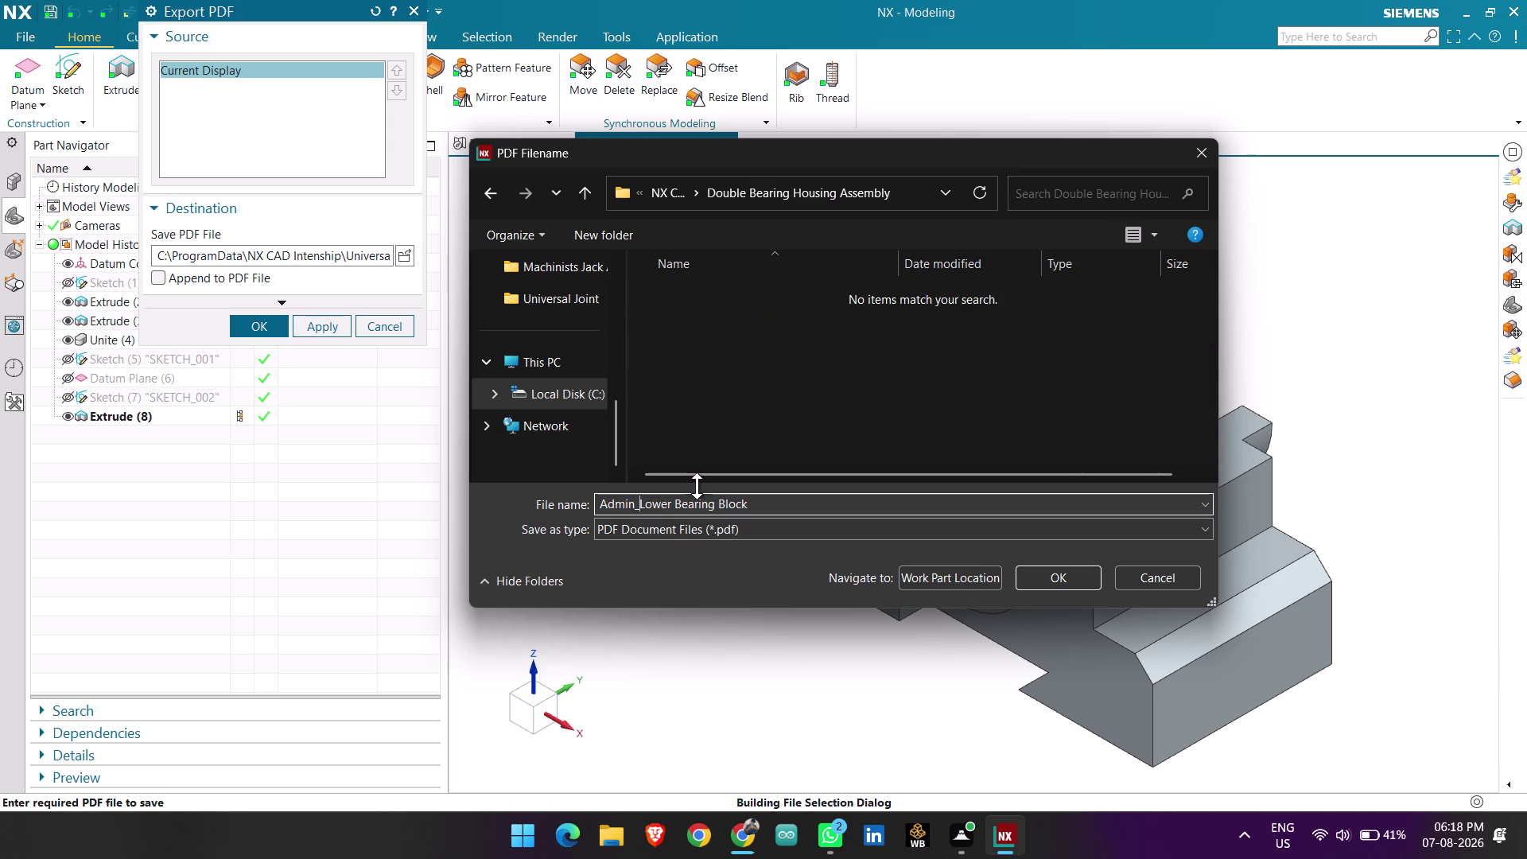
key(BackSpace)
key(BackSpace)
key(BackSpace)
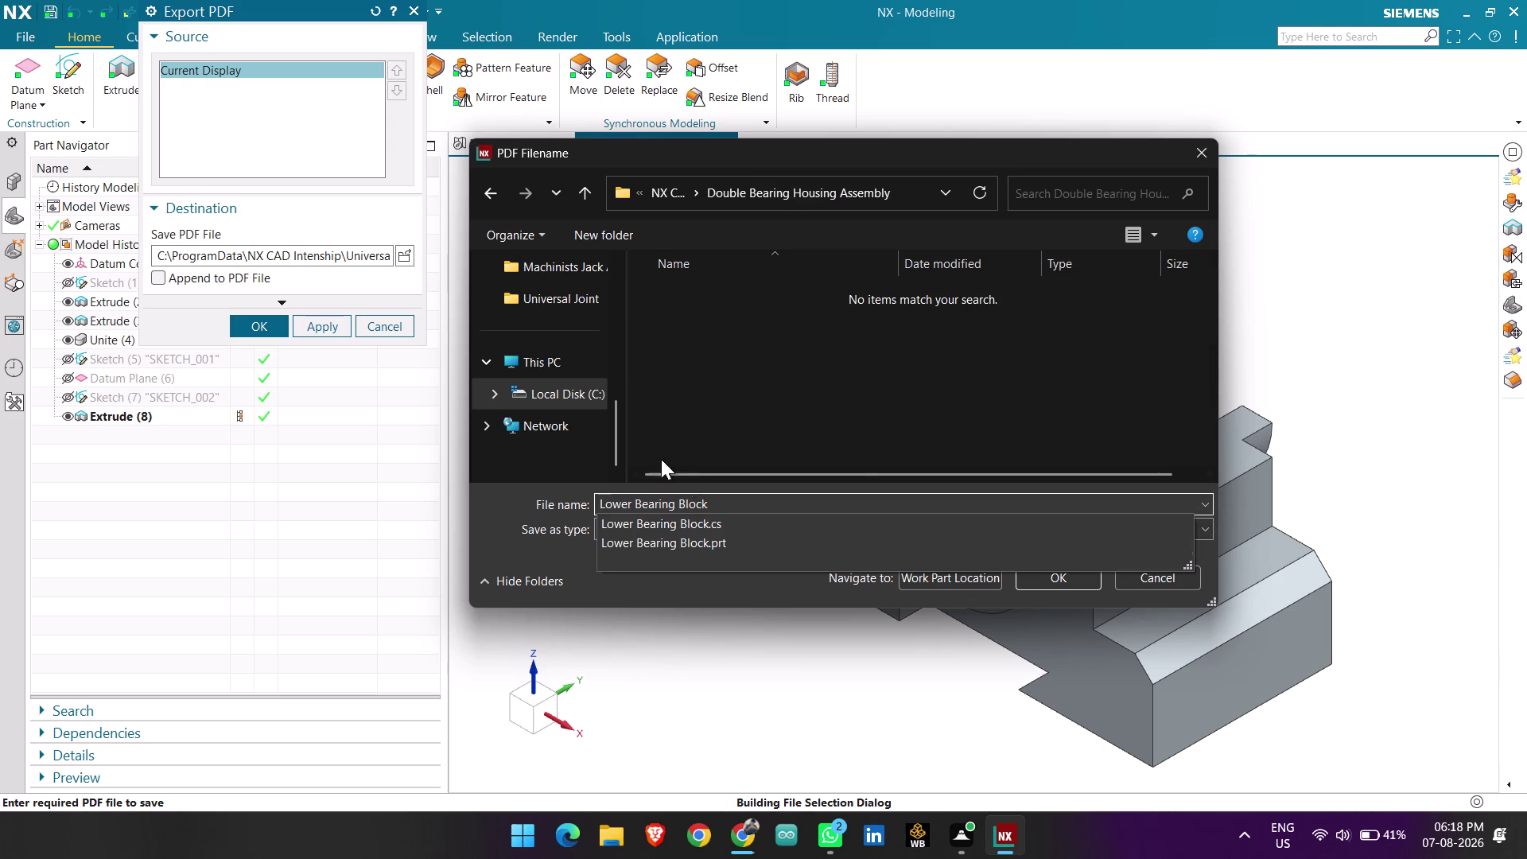
click(918, 448)
click(1050, 575)
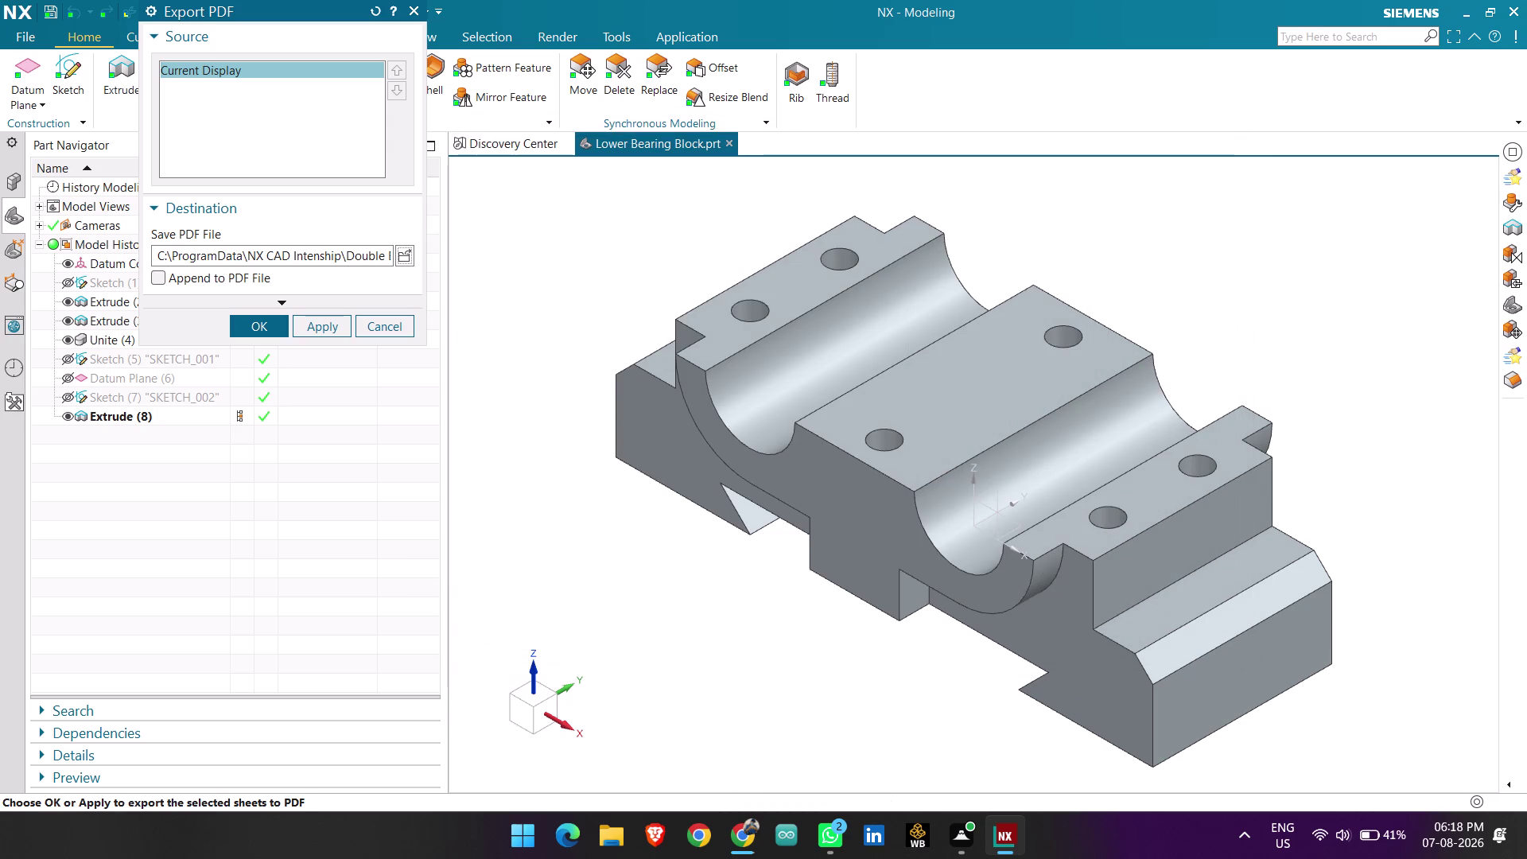
click(257, 336)
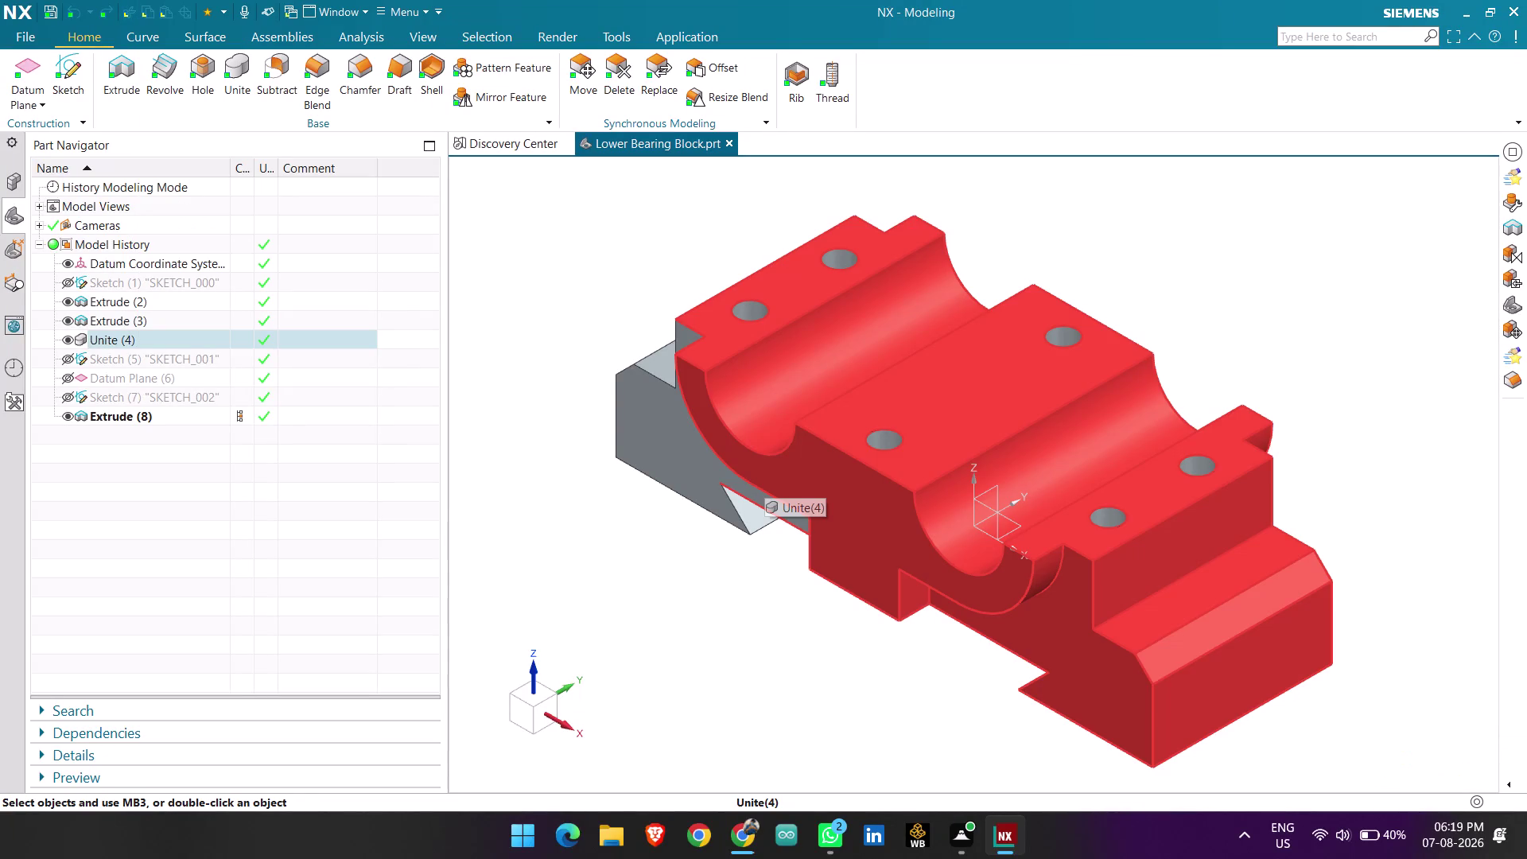
Stop the journal recording and save the finished Lower Bearing Block part again.
middle_drag(689, 573, 779, 550)
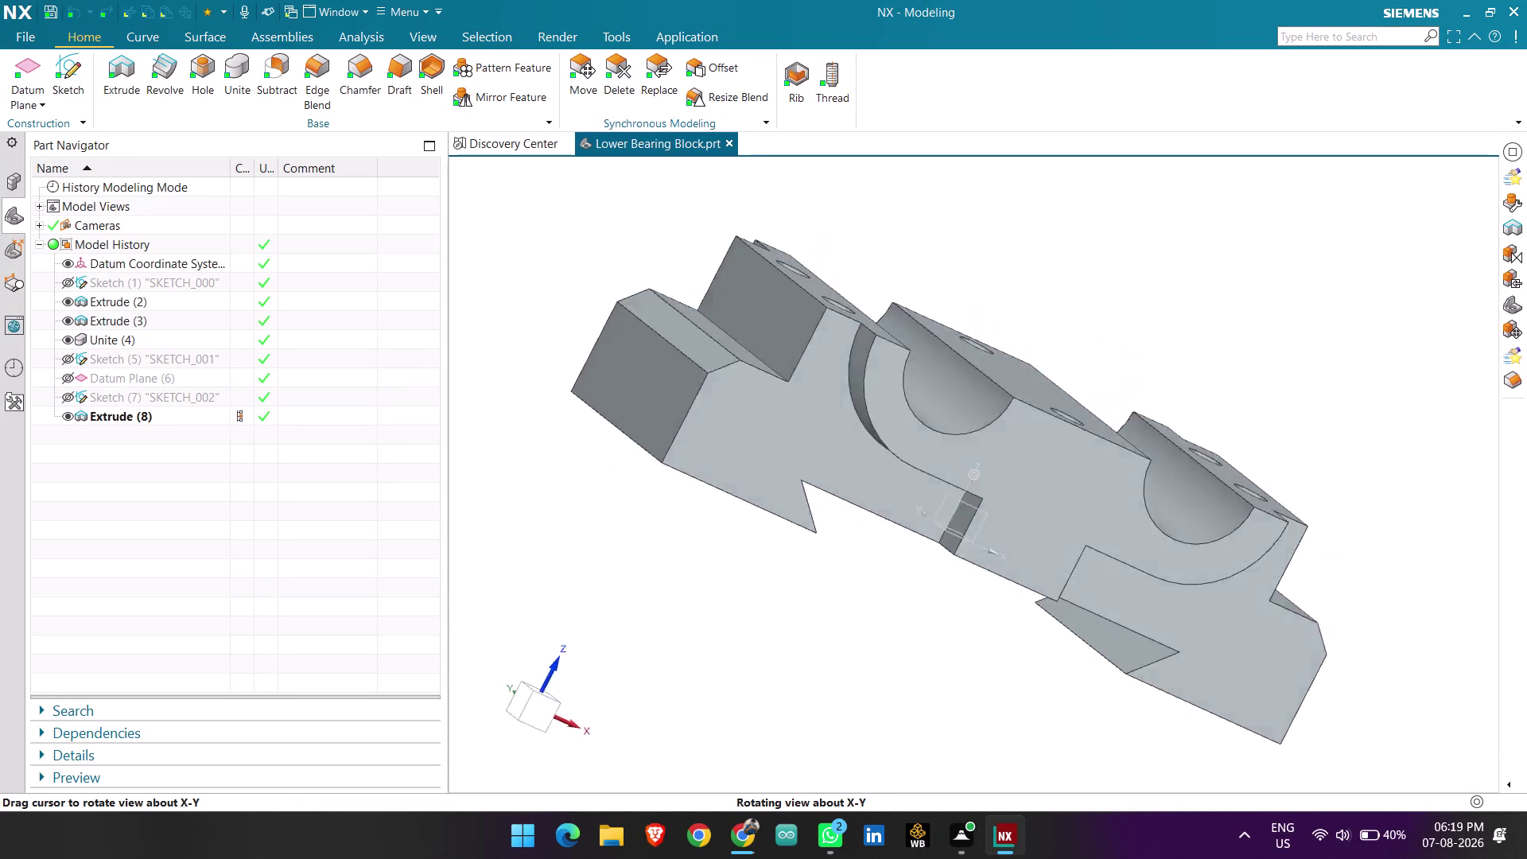
middle_drag(779, 550, 731, 568)
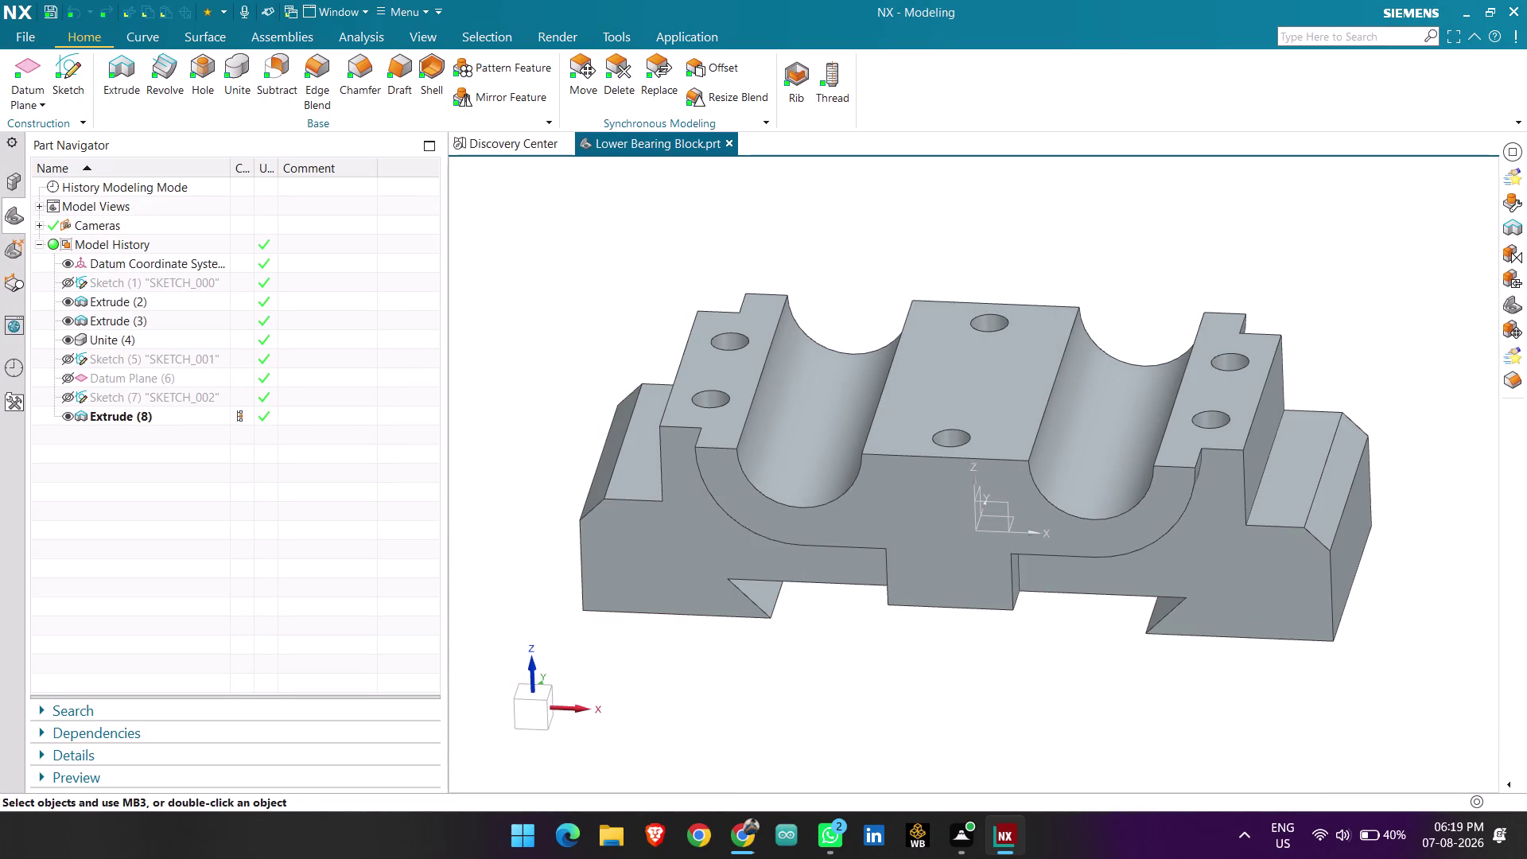
click(1519, 142)
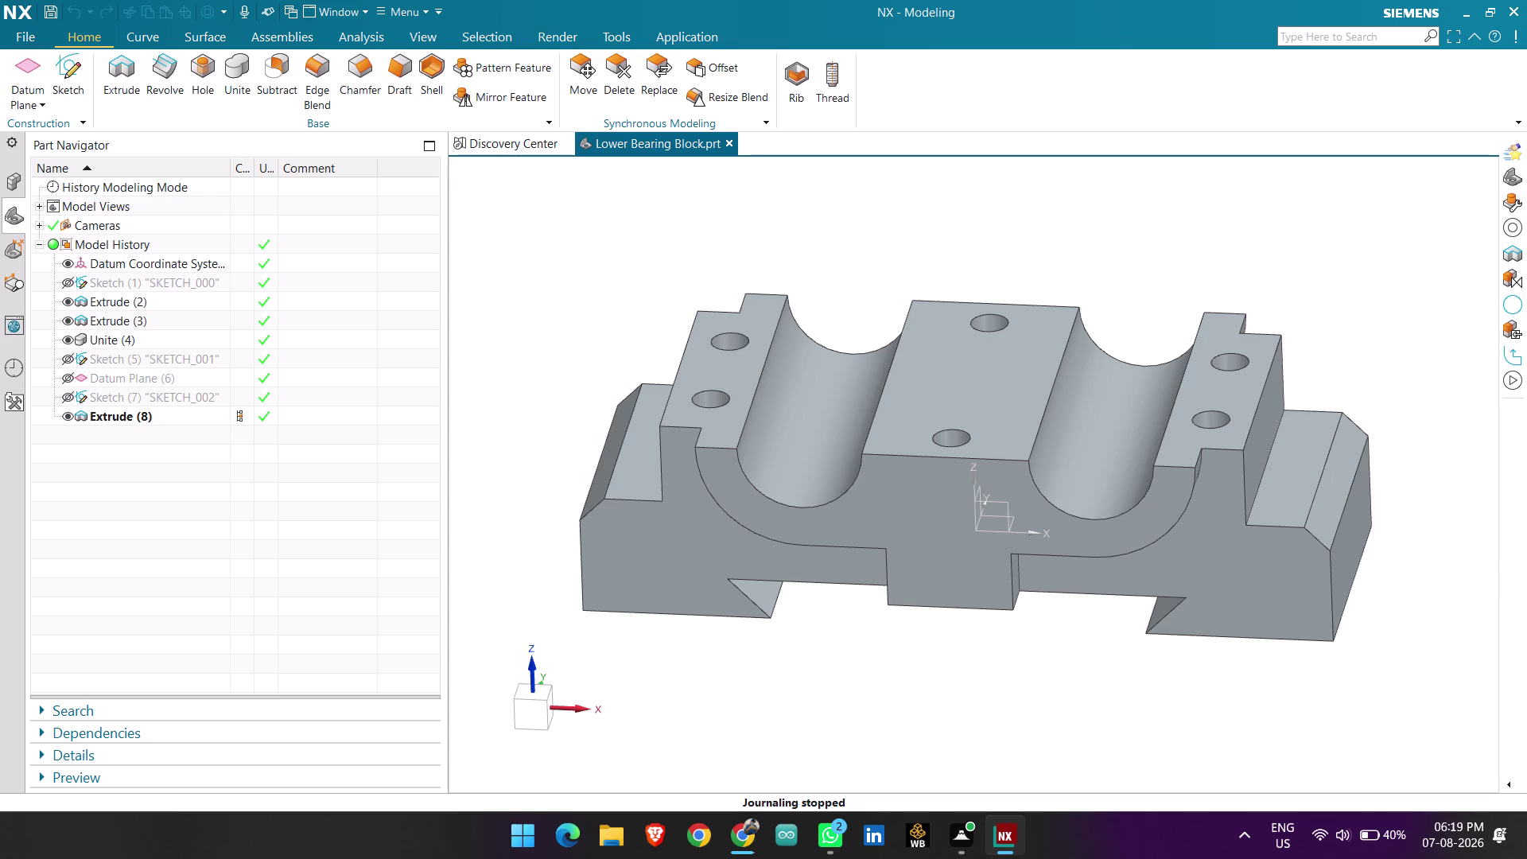
key(ctrl+s)
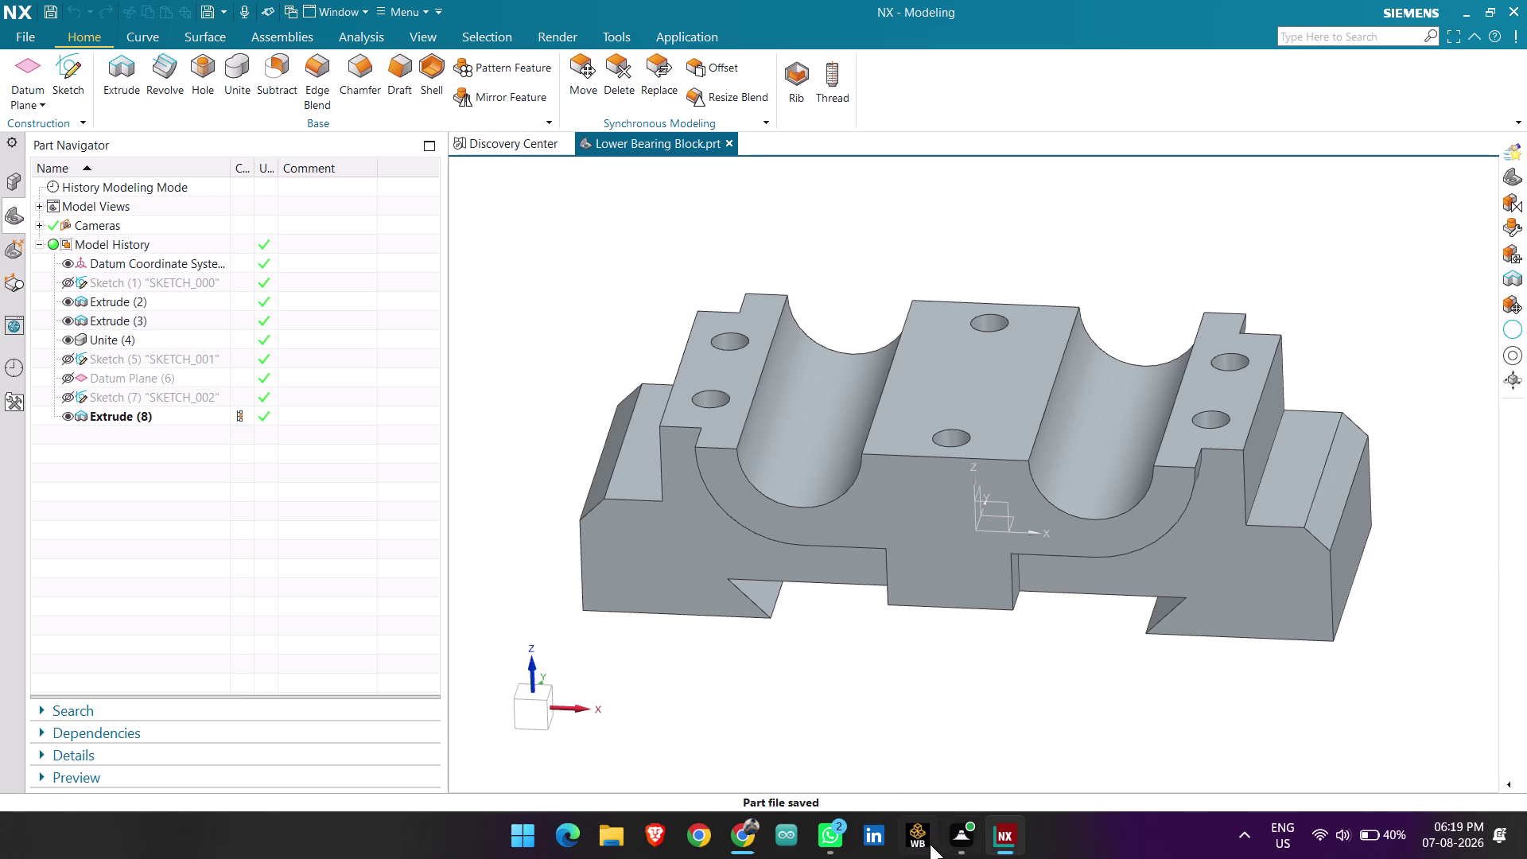